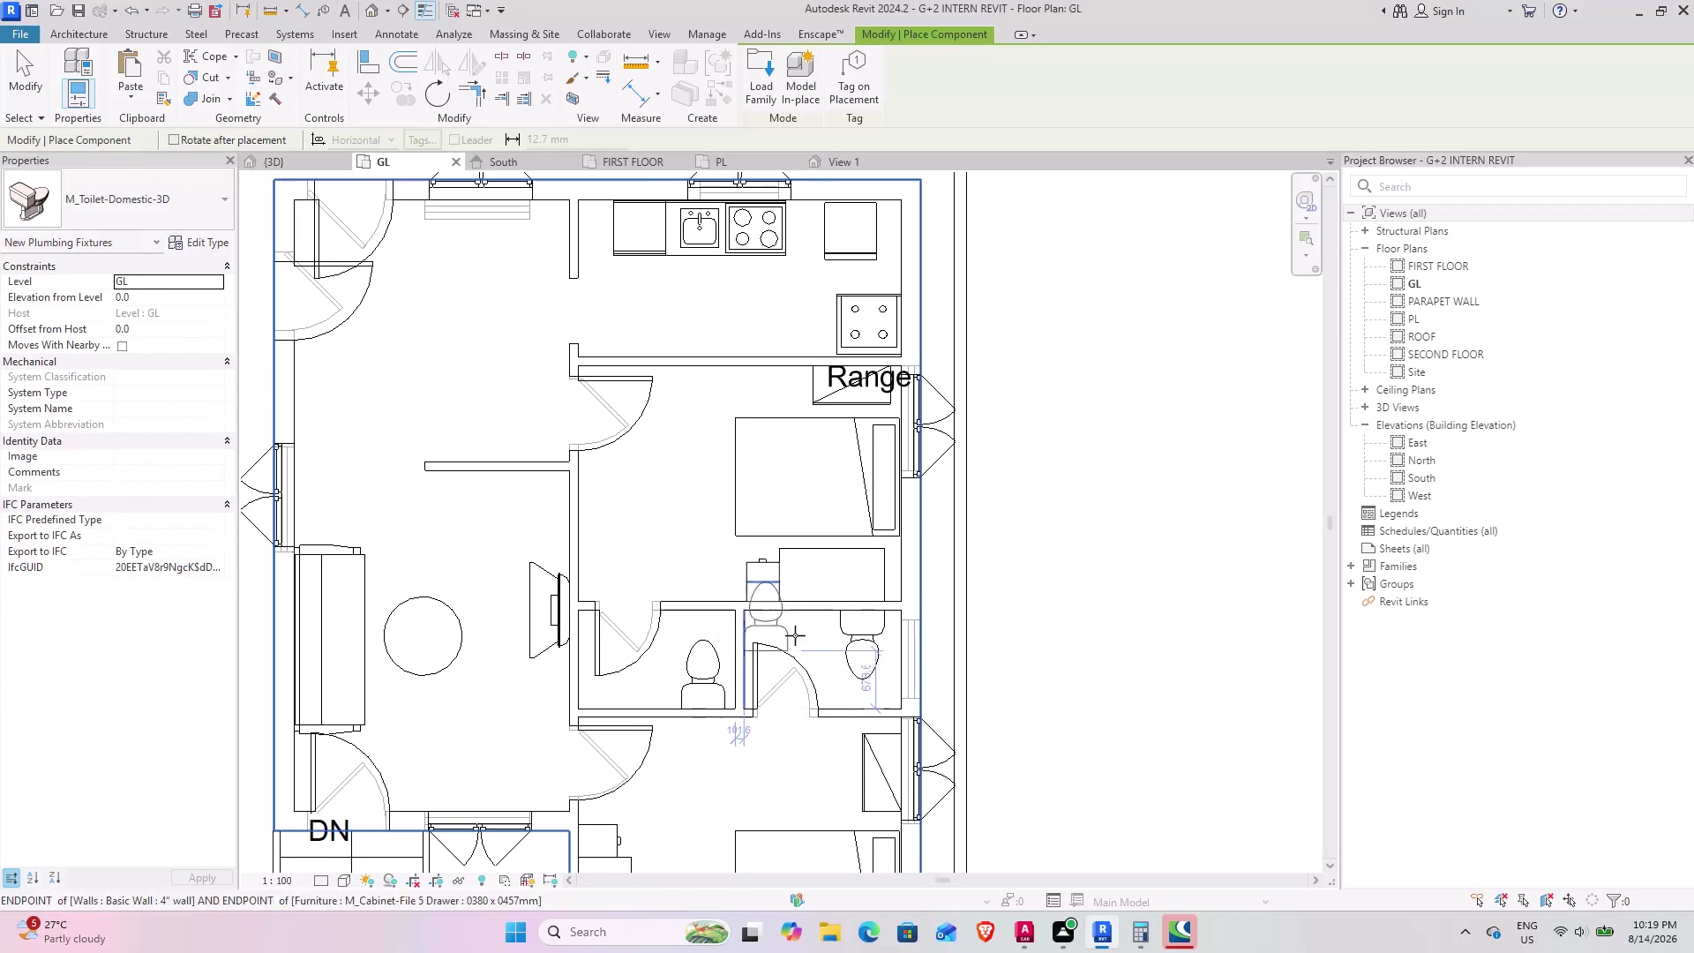
Cancel toilet placement and switch to the {3D} view of the house.
key(Escape)
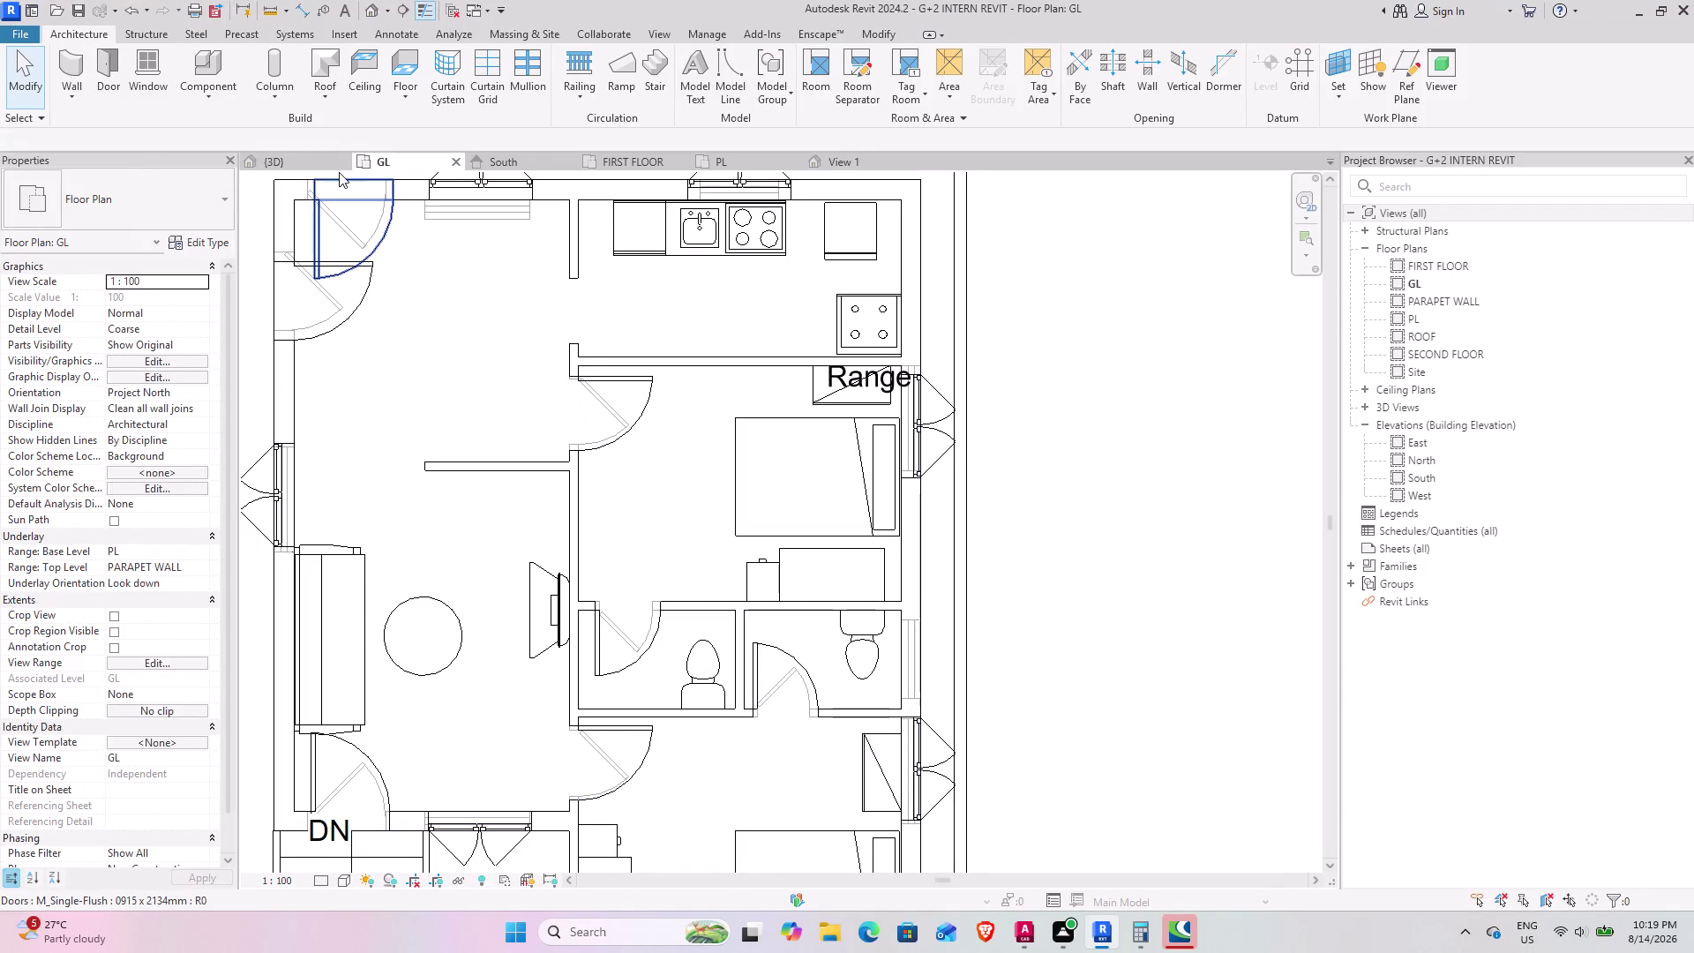
click(288, 159)
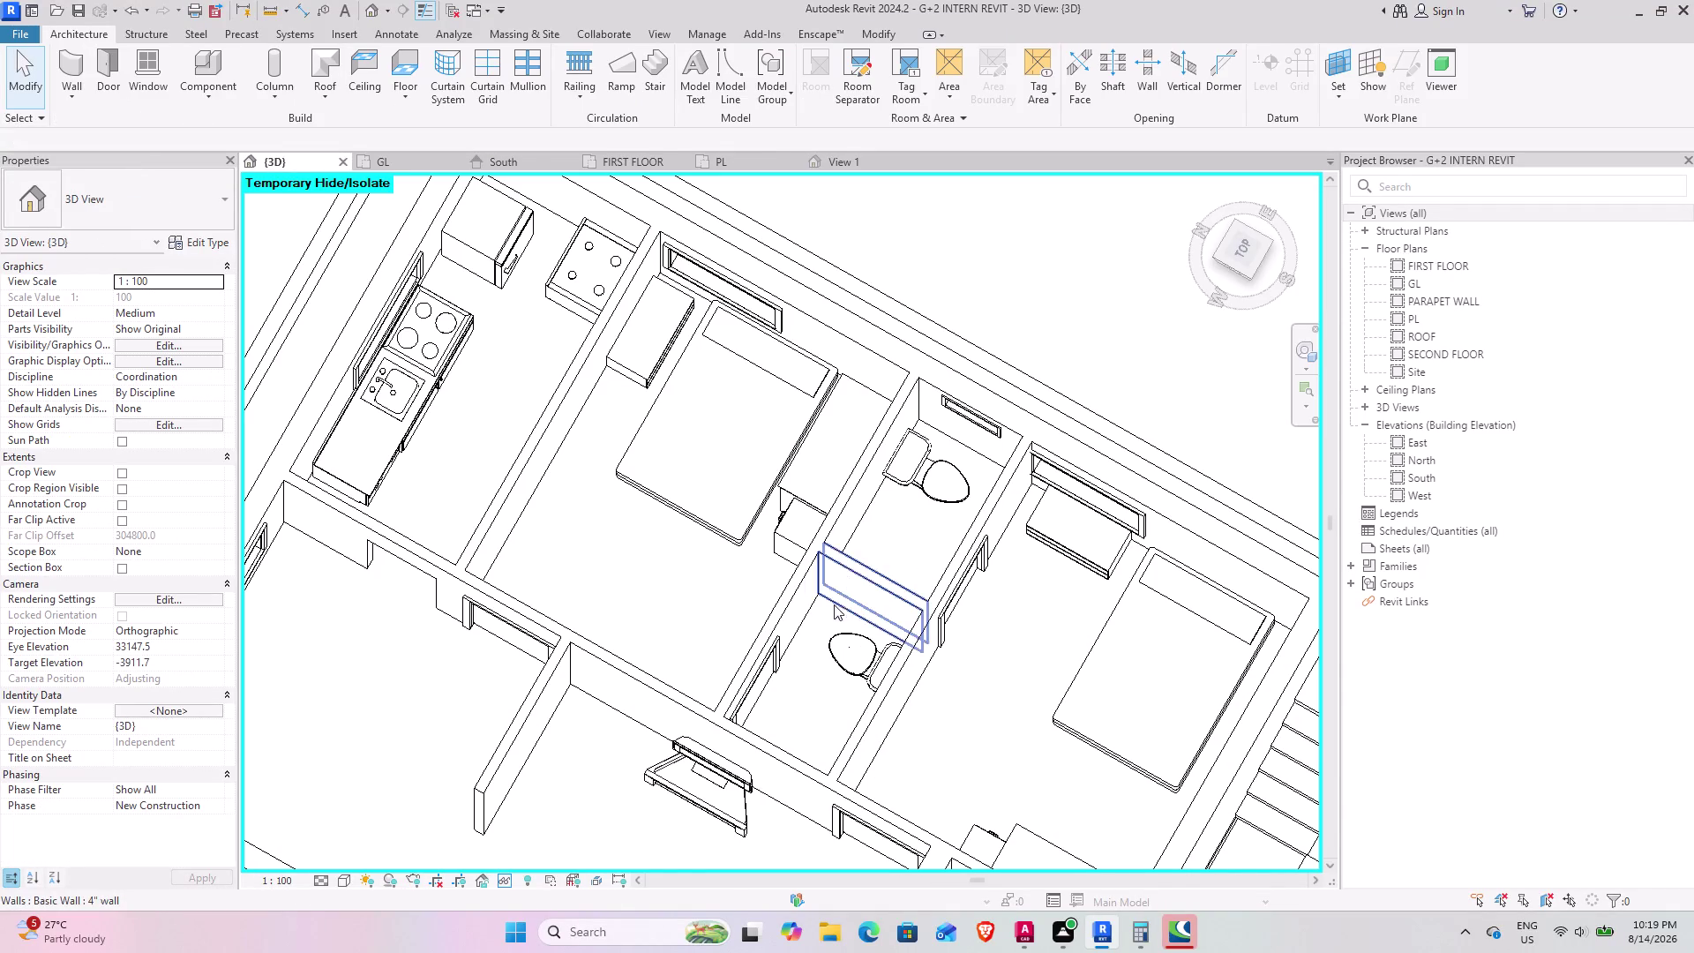
middle_drag(826, 611, 879, 524)
scroll(up, 3)
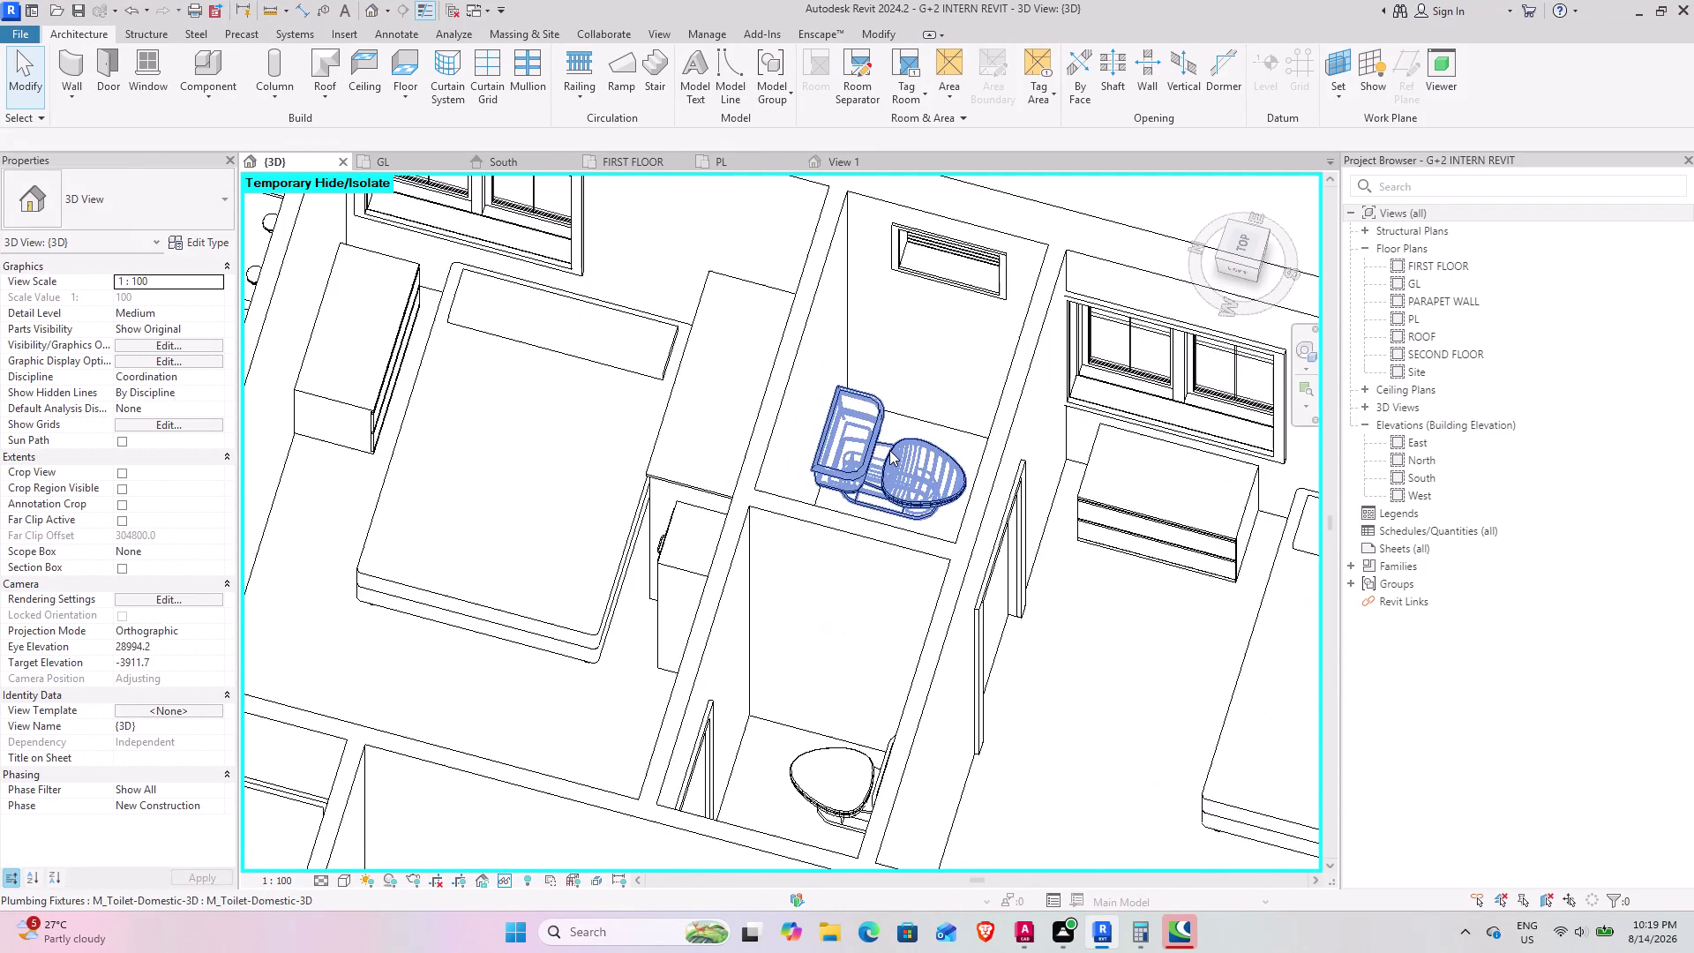
Orbit over the bedroom and kitchen, settling above the two toilet rooms.
middle_drag(849, 499, 878, 564)
middle_drag(881, 452, 732, 742)
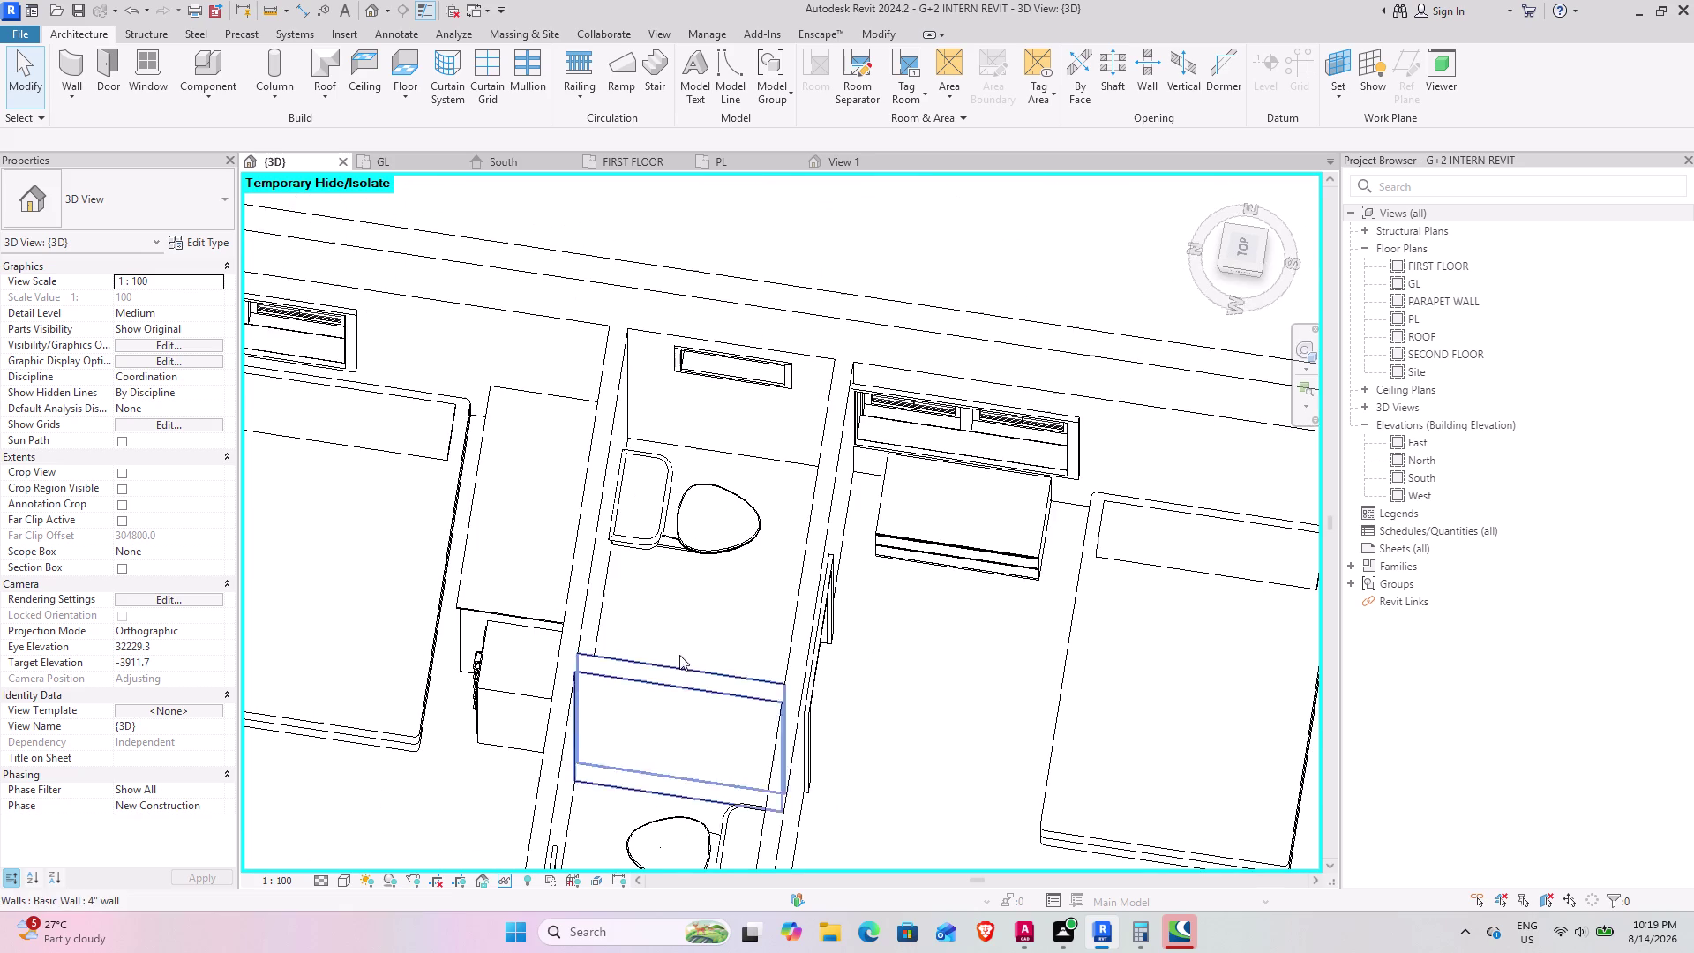
middle_drag(678, 604, 720, 628)
middle_drag(659, 620, 850, 638)
middle_drag(819, 629, 937, 606)
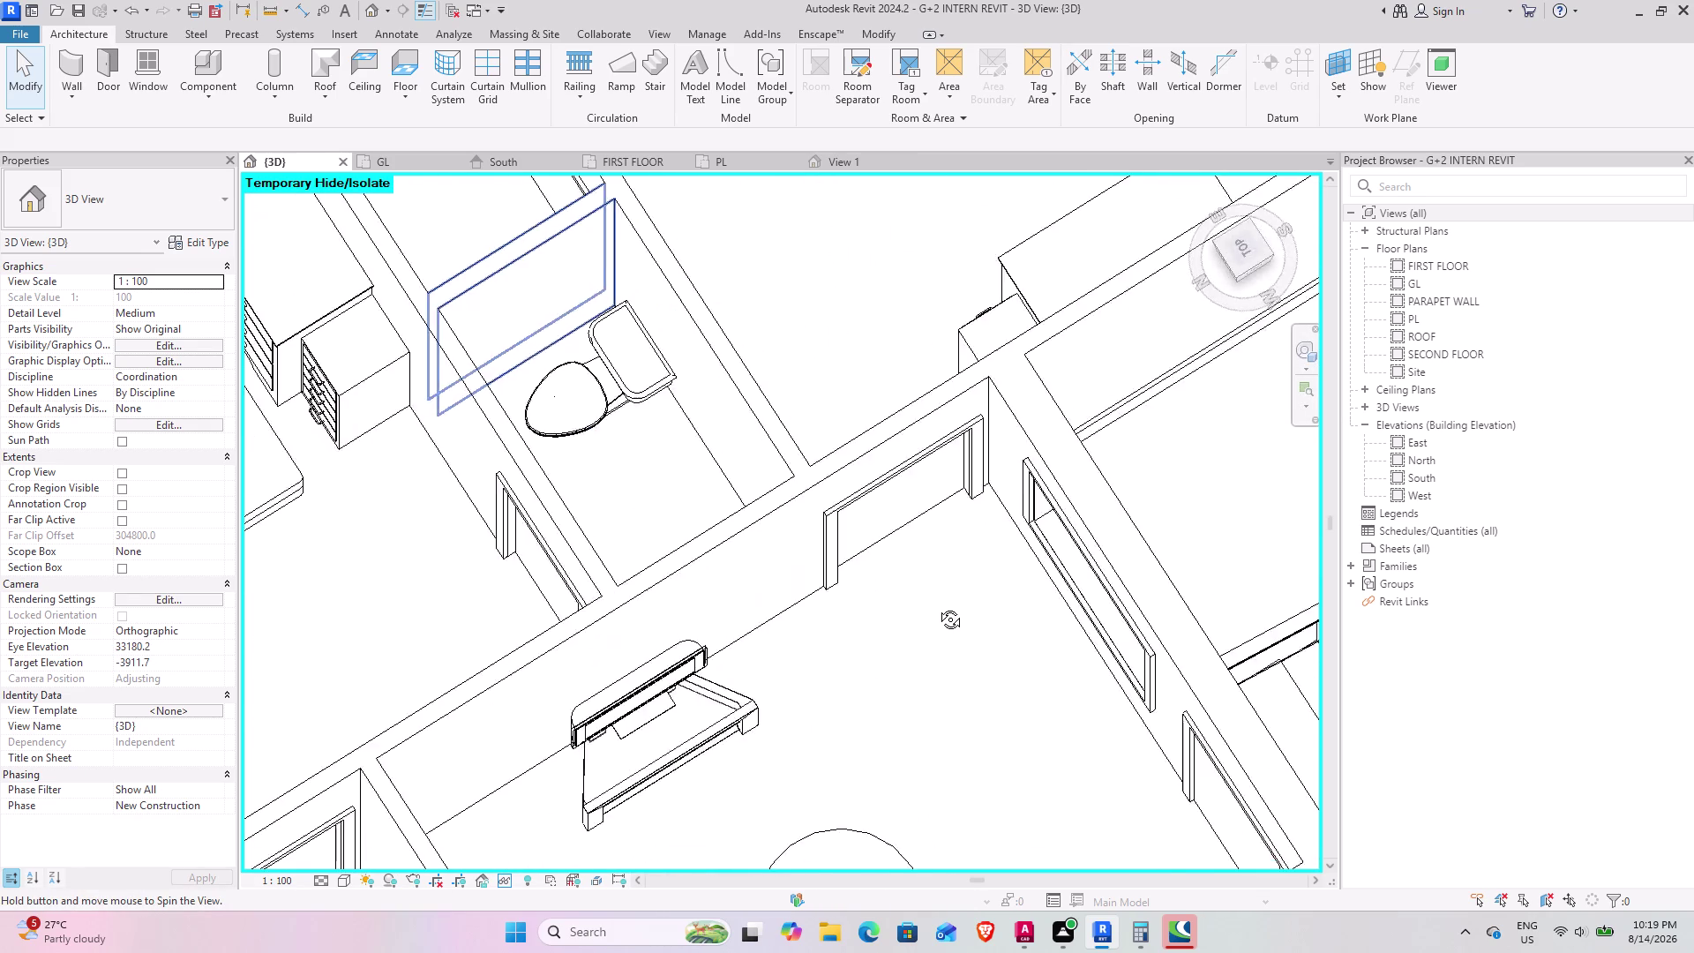
middle_drag(937, 606, 652, 662)
middle_drag(626, 674, 788, 417)
middle_drag(721, 569, 692, 535)
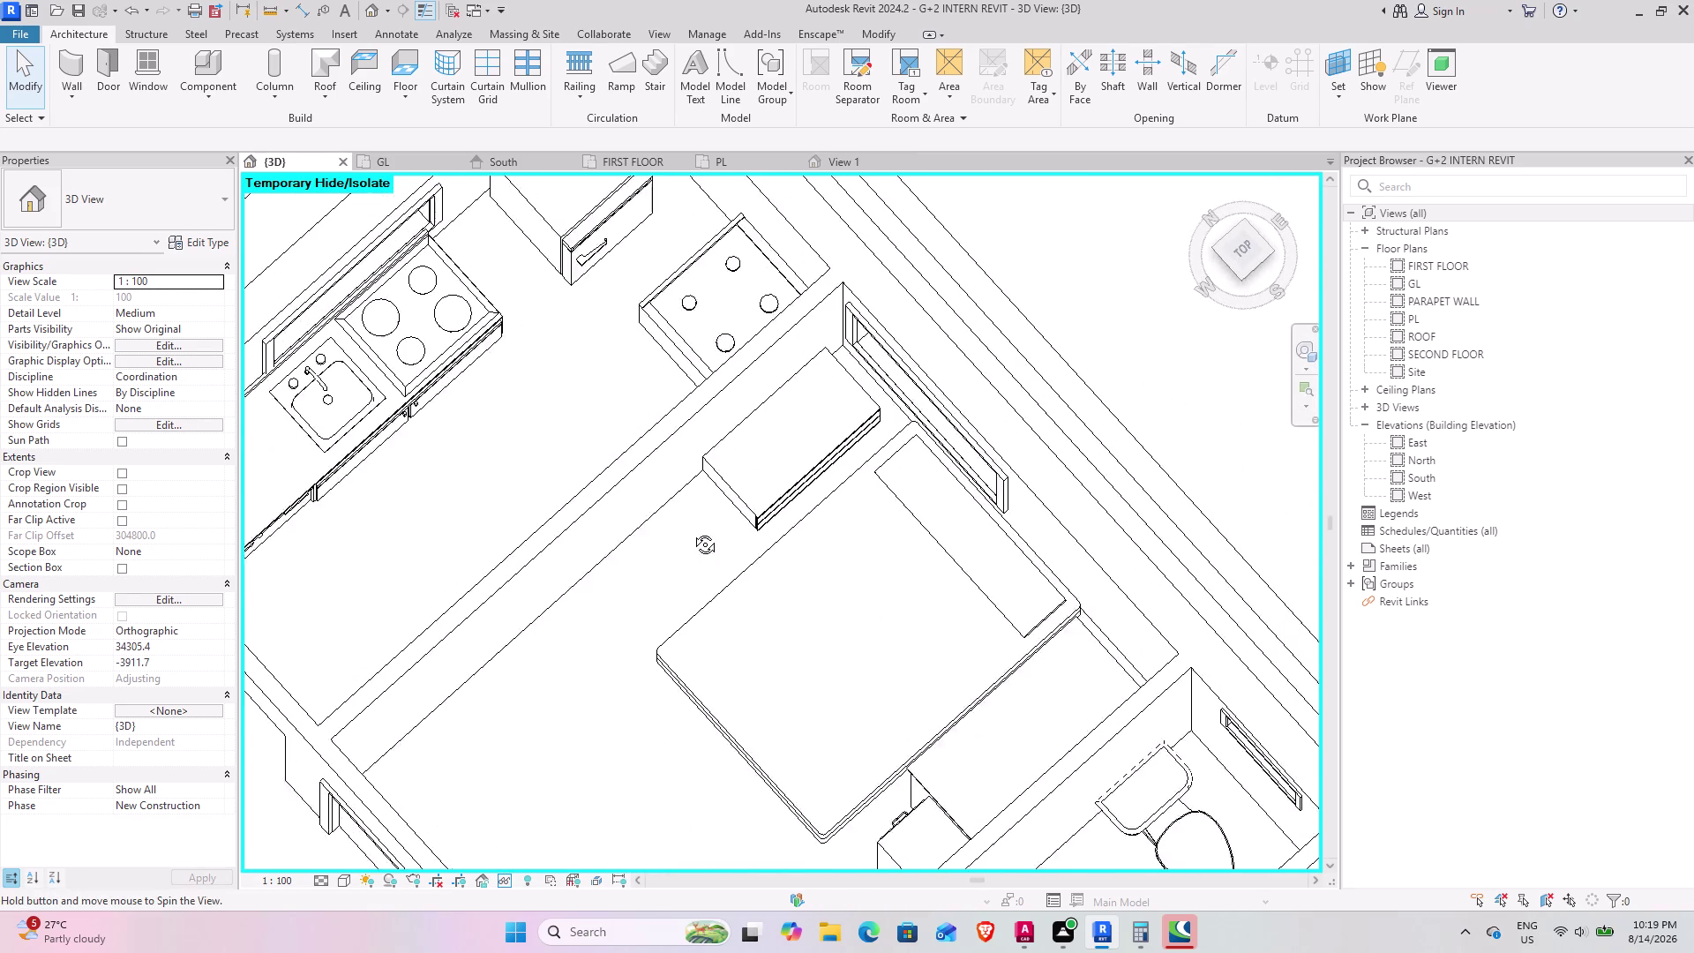
middle_drag(692, 535, 692, 528)
middle_drag(666, 677, 533, 379)
middle_drag(773, 562, 684, 604)
middle_drag(602, 638, 757, 344)
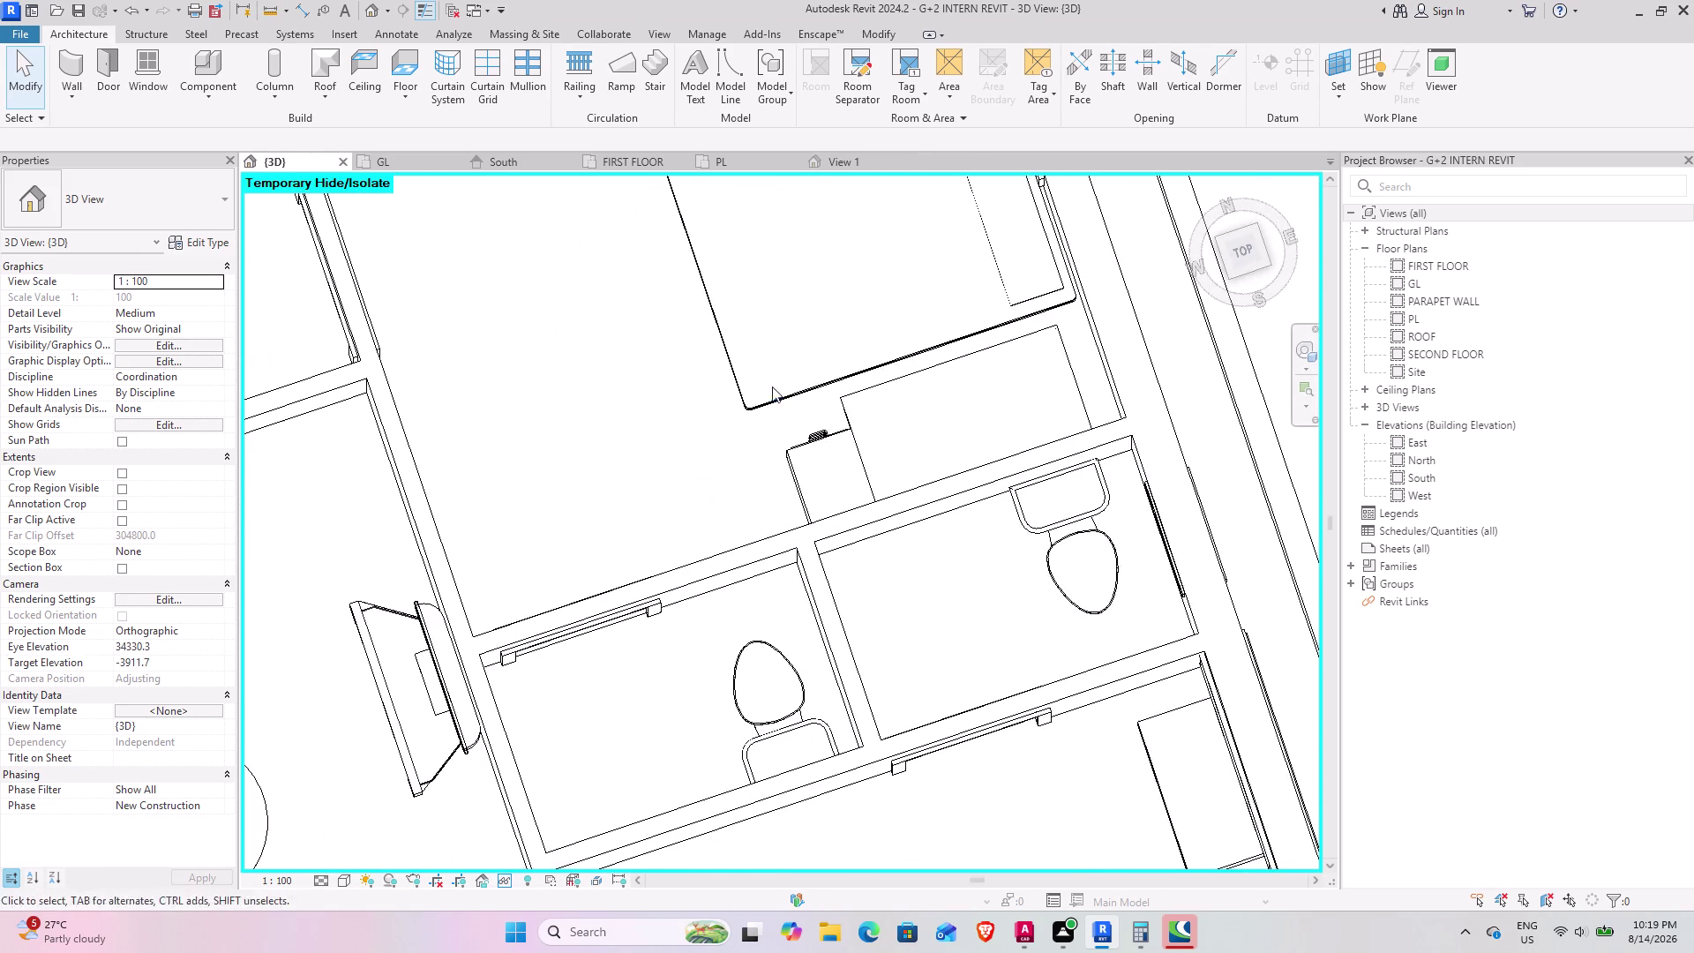
middle_drag(864, 588, 815, 570)
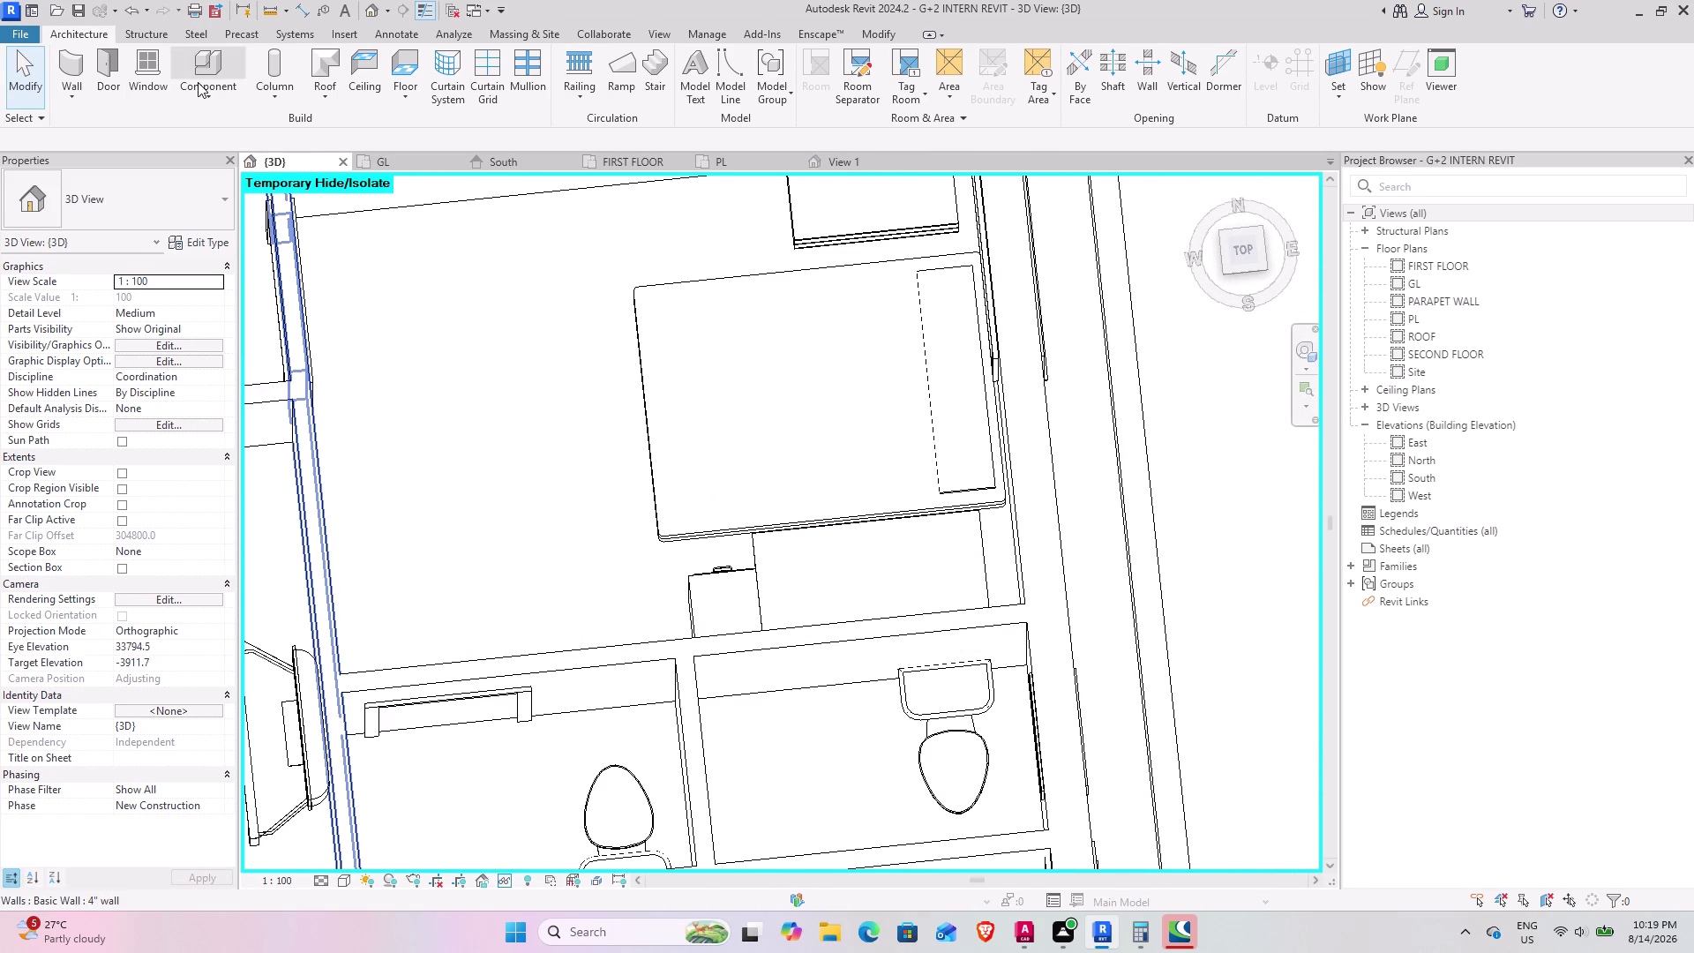
Start Load Family from the Component tool and browse to the Fixtures folder.
click(203, 71)
click(758, 84)
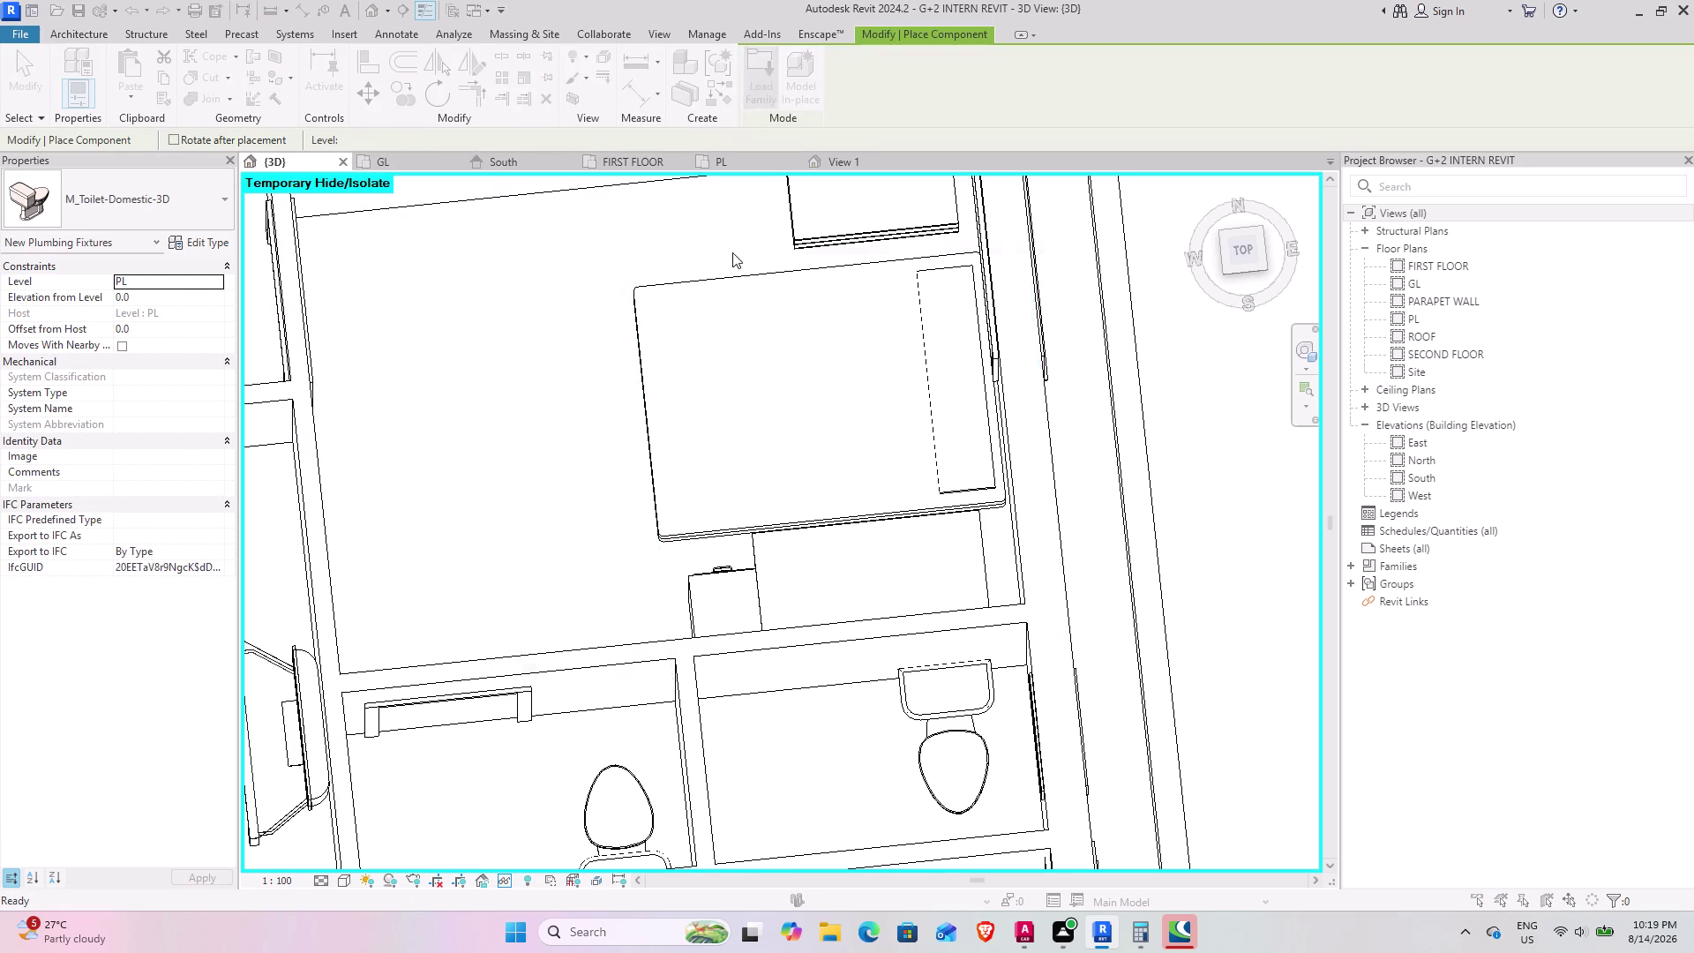
scroll(up, 3)
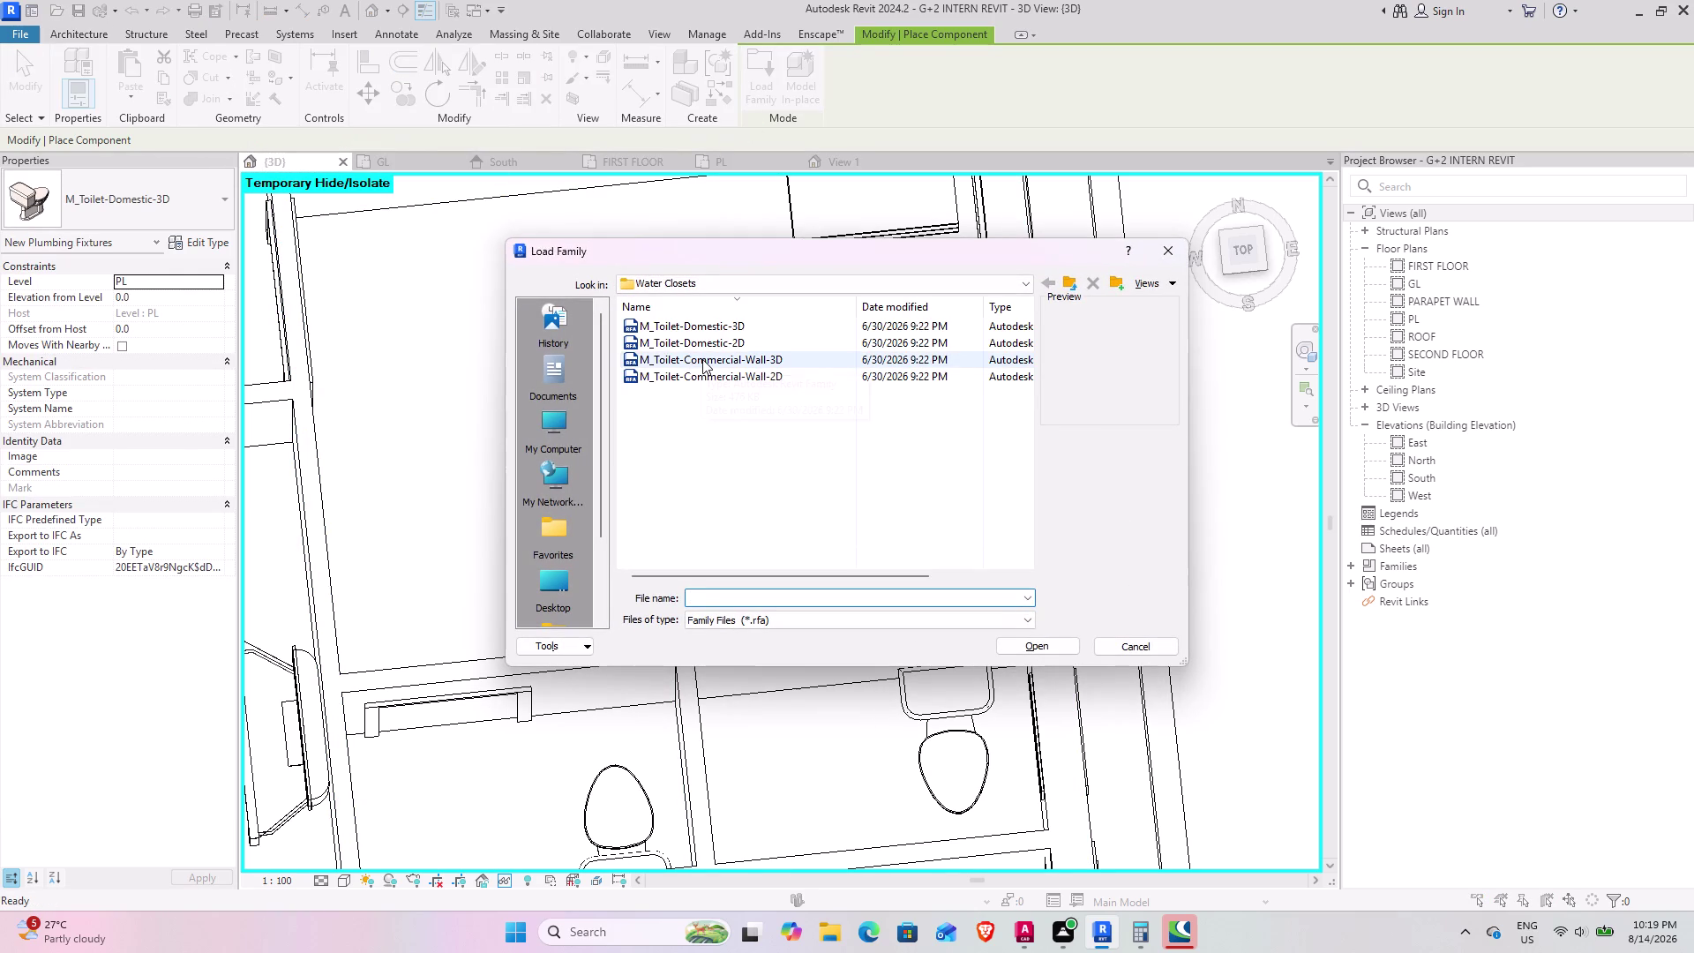
scroll(up, 3)
scroll(up, 3)
scroll(up, 3)
scroll(up, 3)
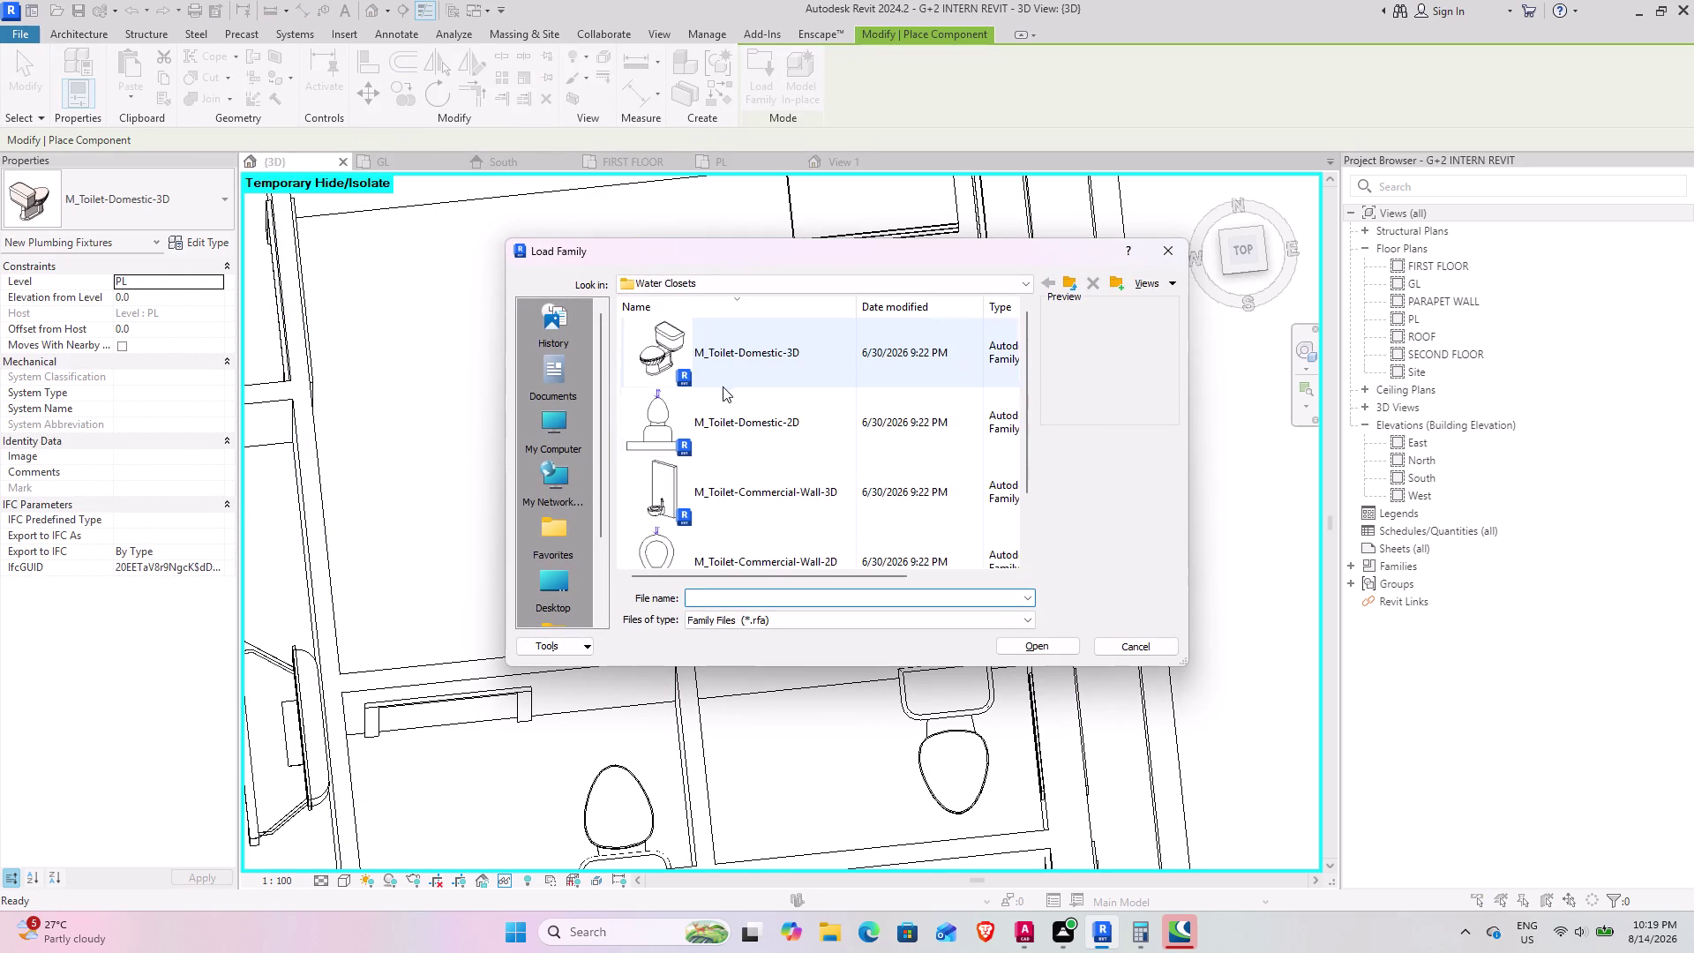
scroll(down, 3)
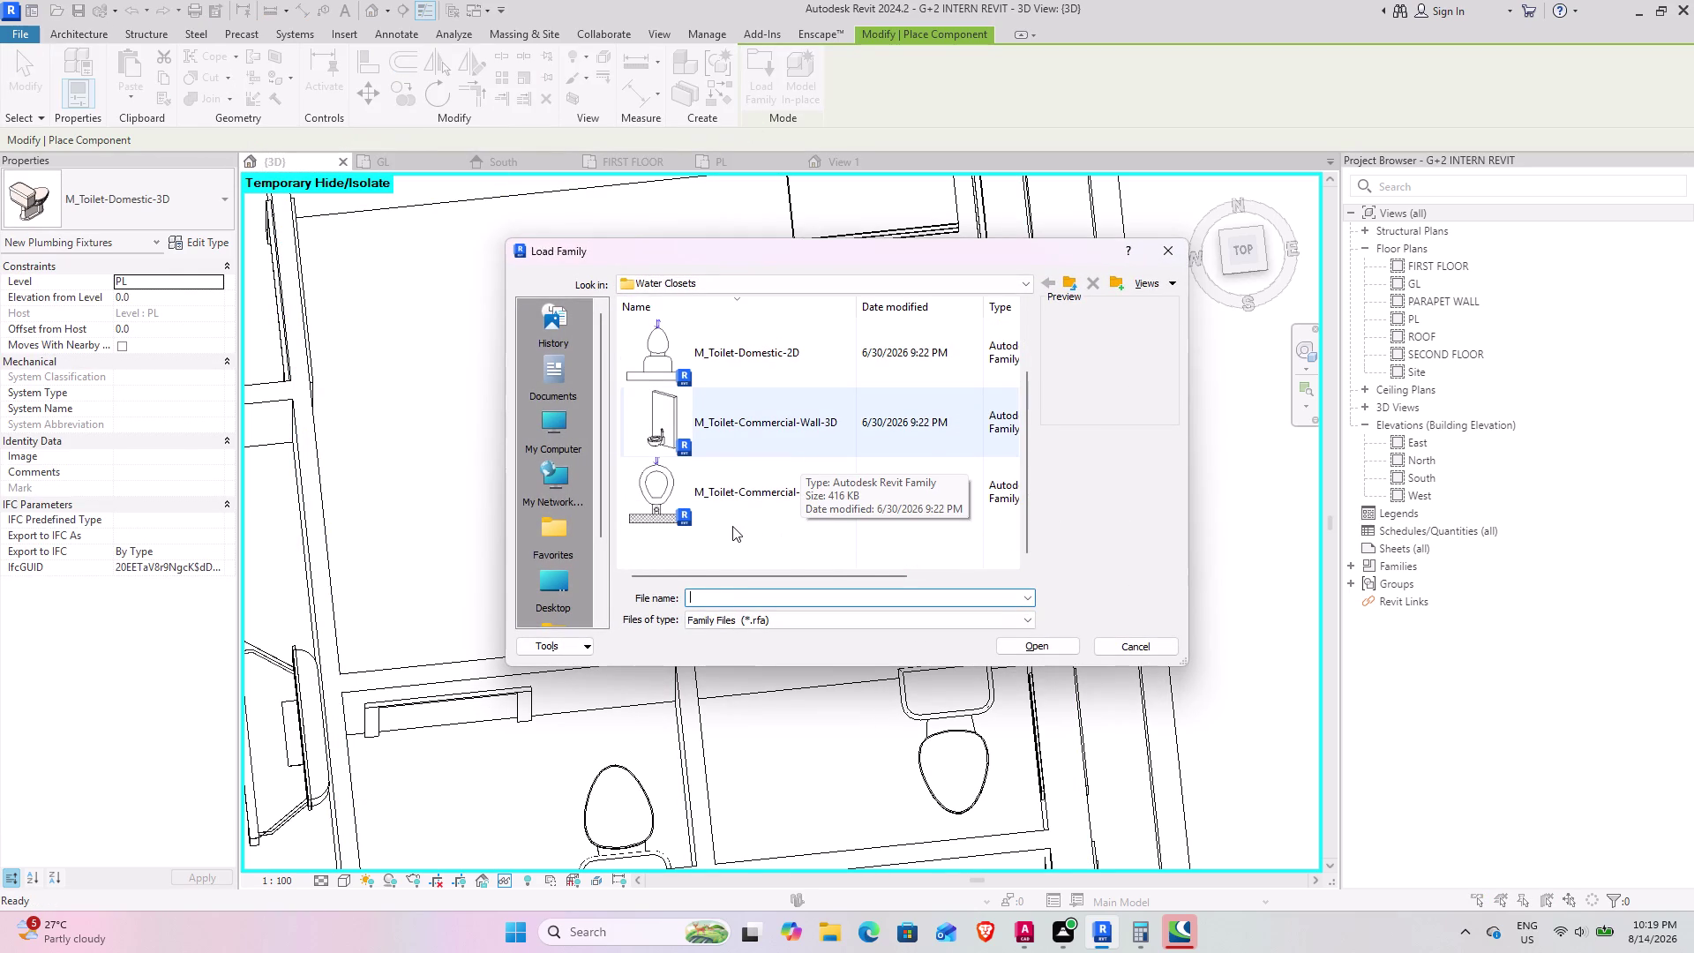
scroll(up, 3)
scroll(up, 3)
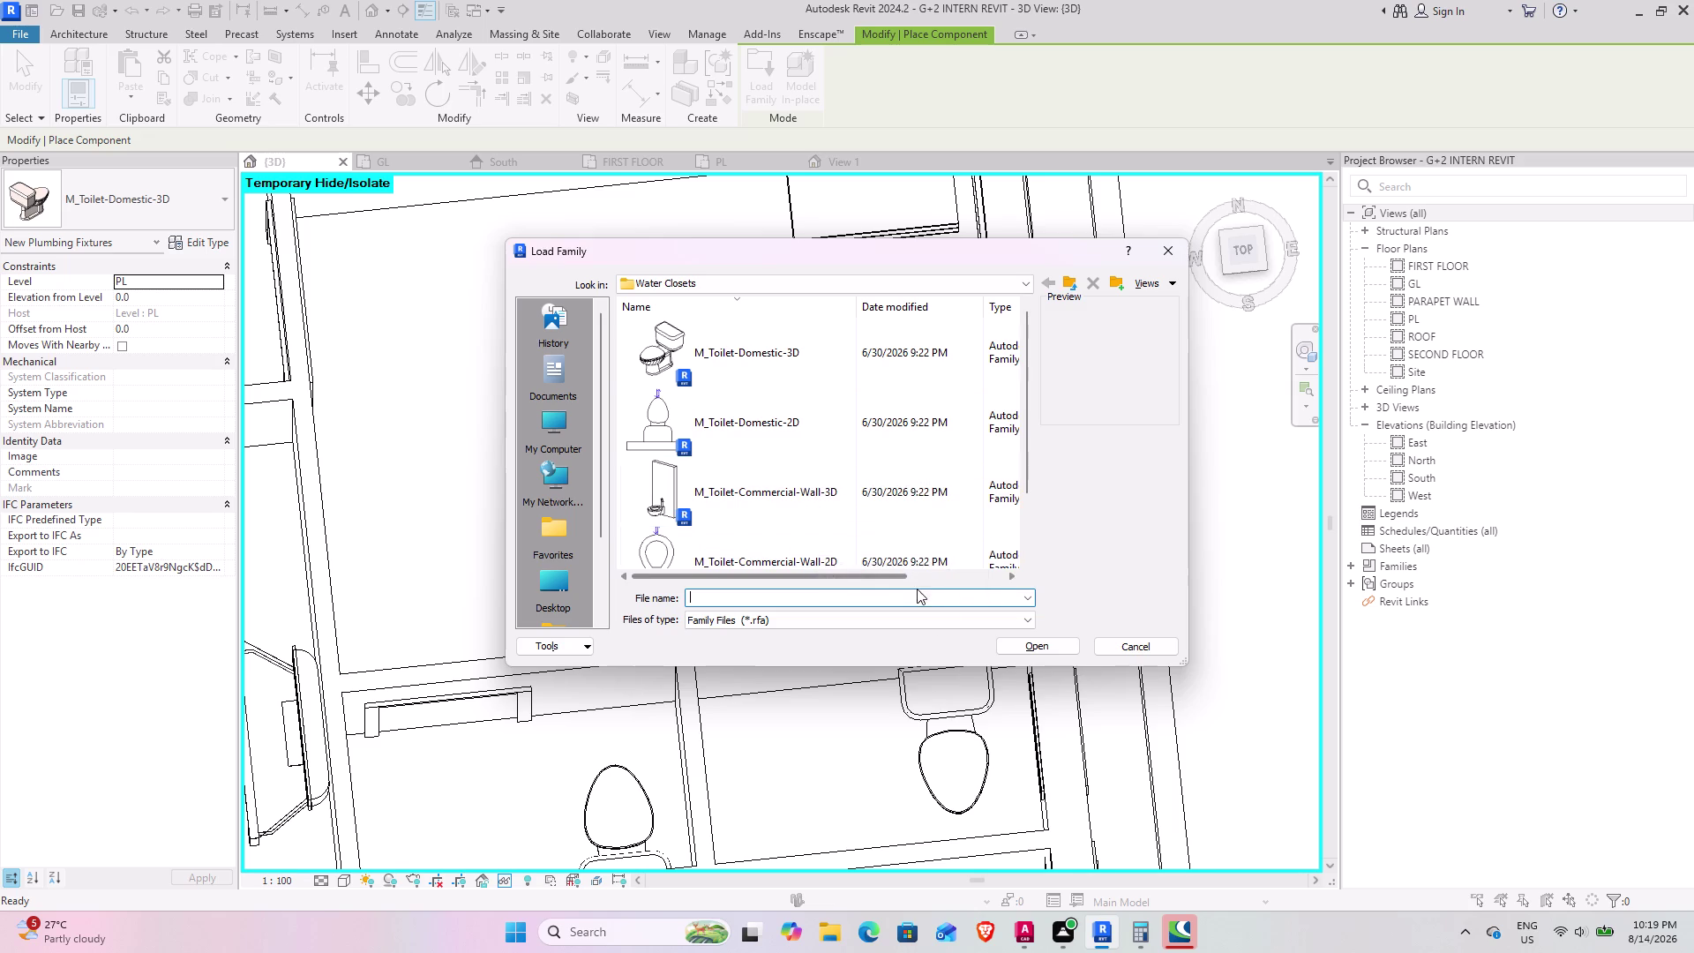
click(1074, 278)
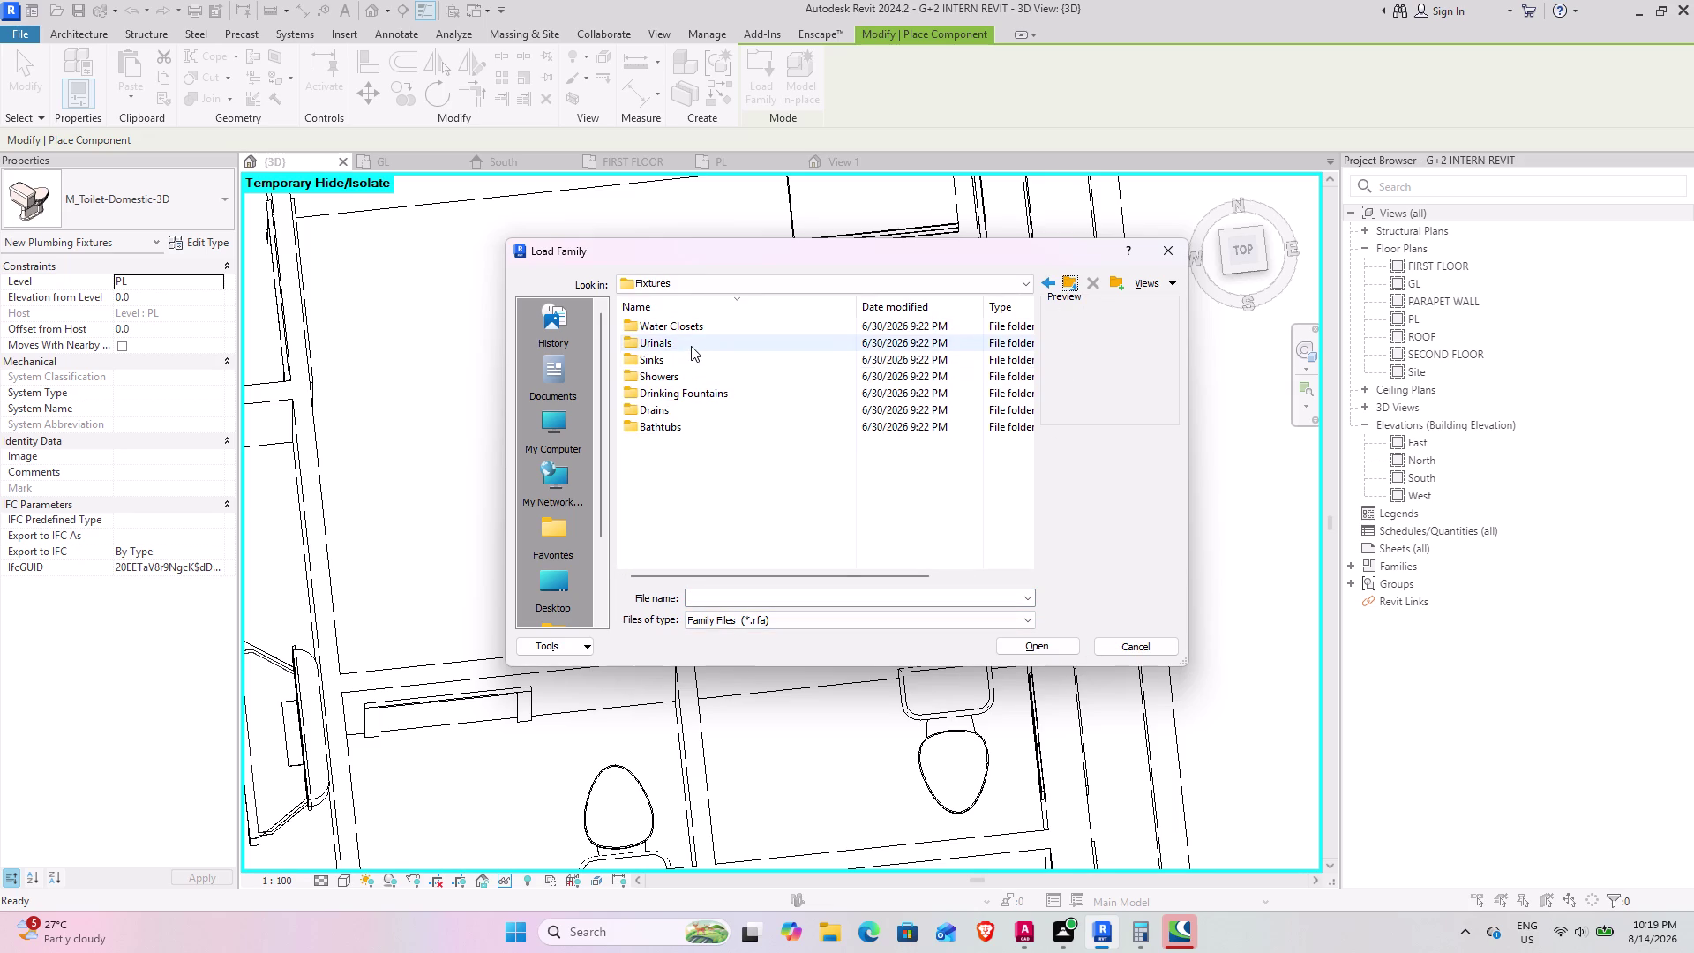
Look through the Urinals and Sinks fixture folders, then return to Fixtures.
double_click(691, 342)
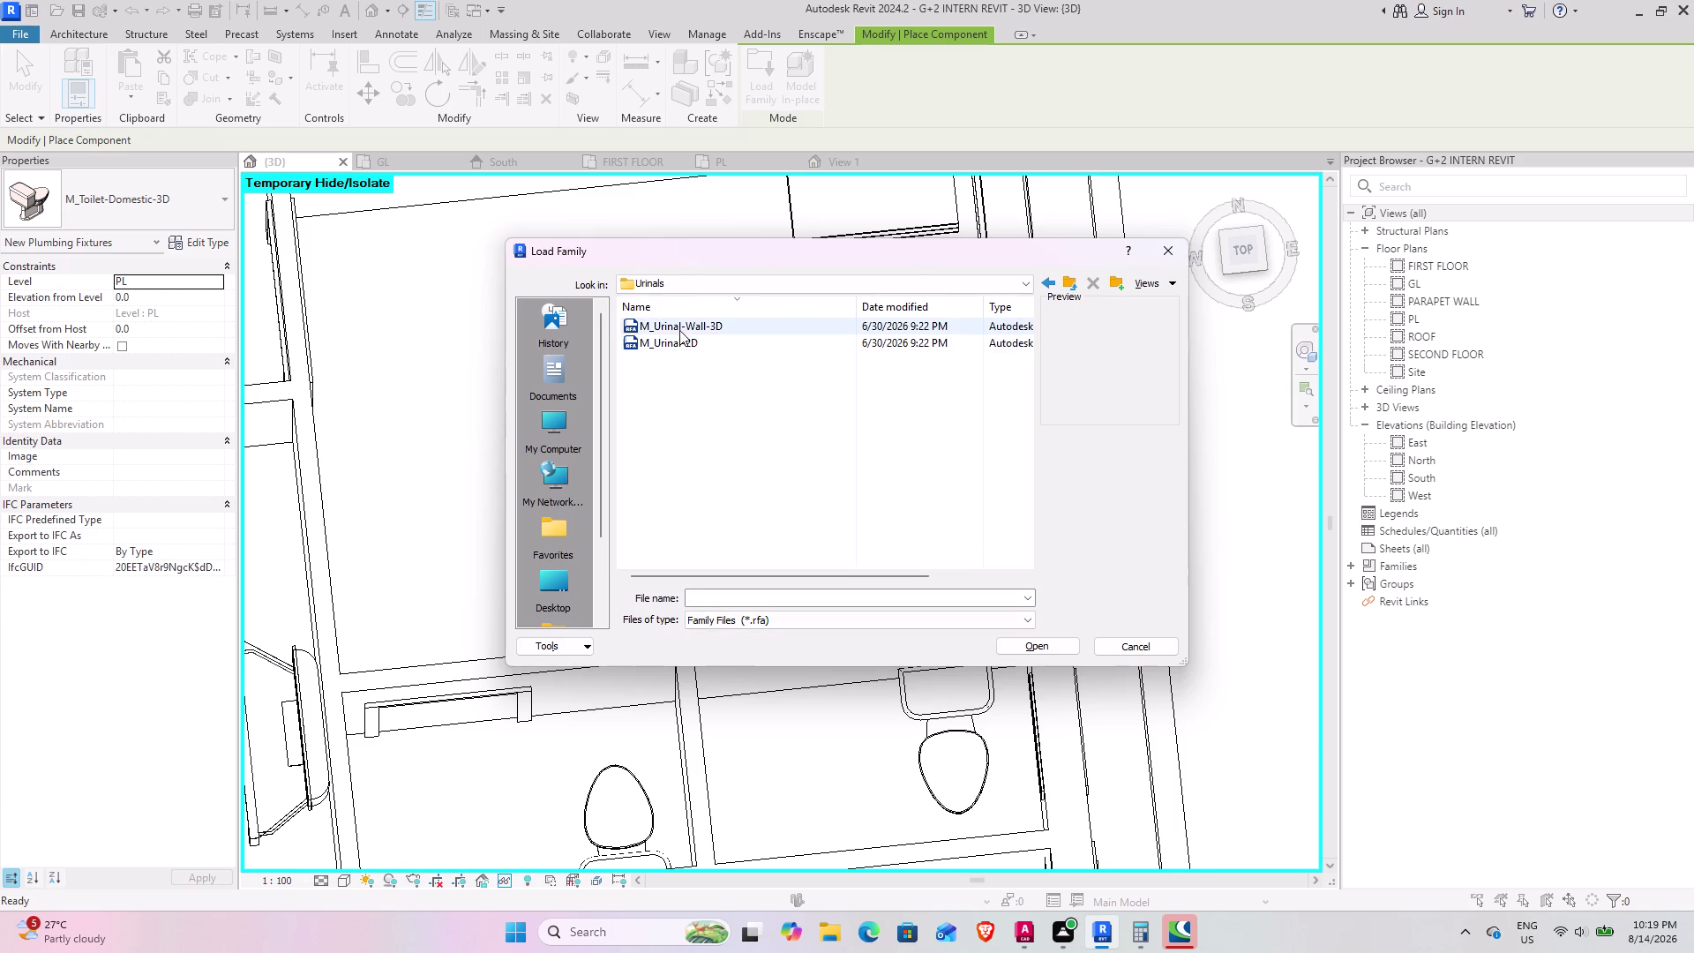
scroll(up, 3)
scroll(up, 3)
scroll(up, 3)
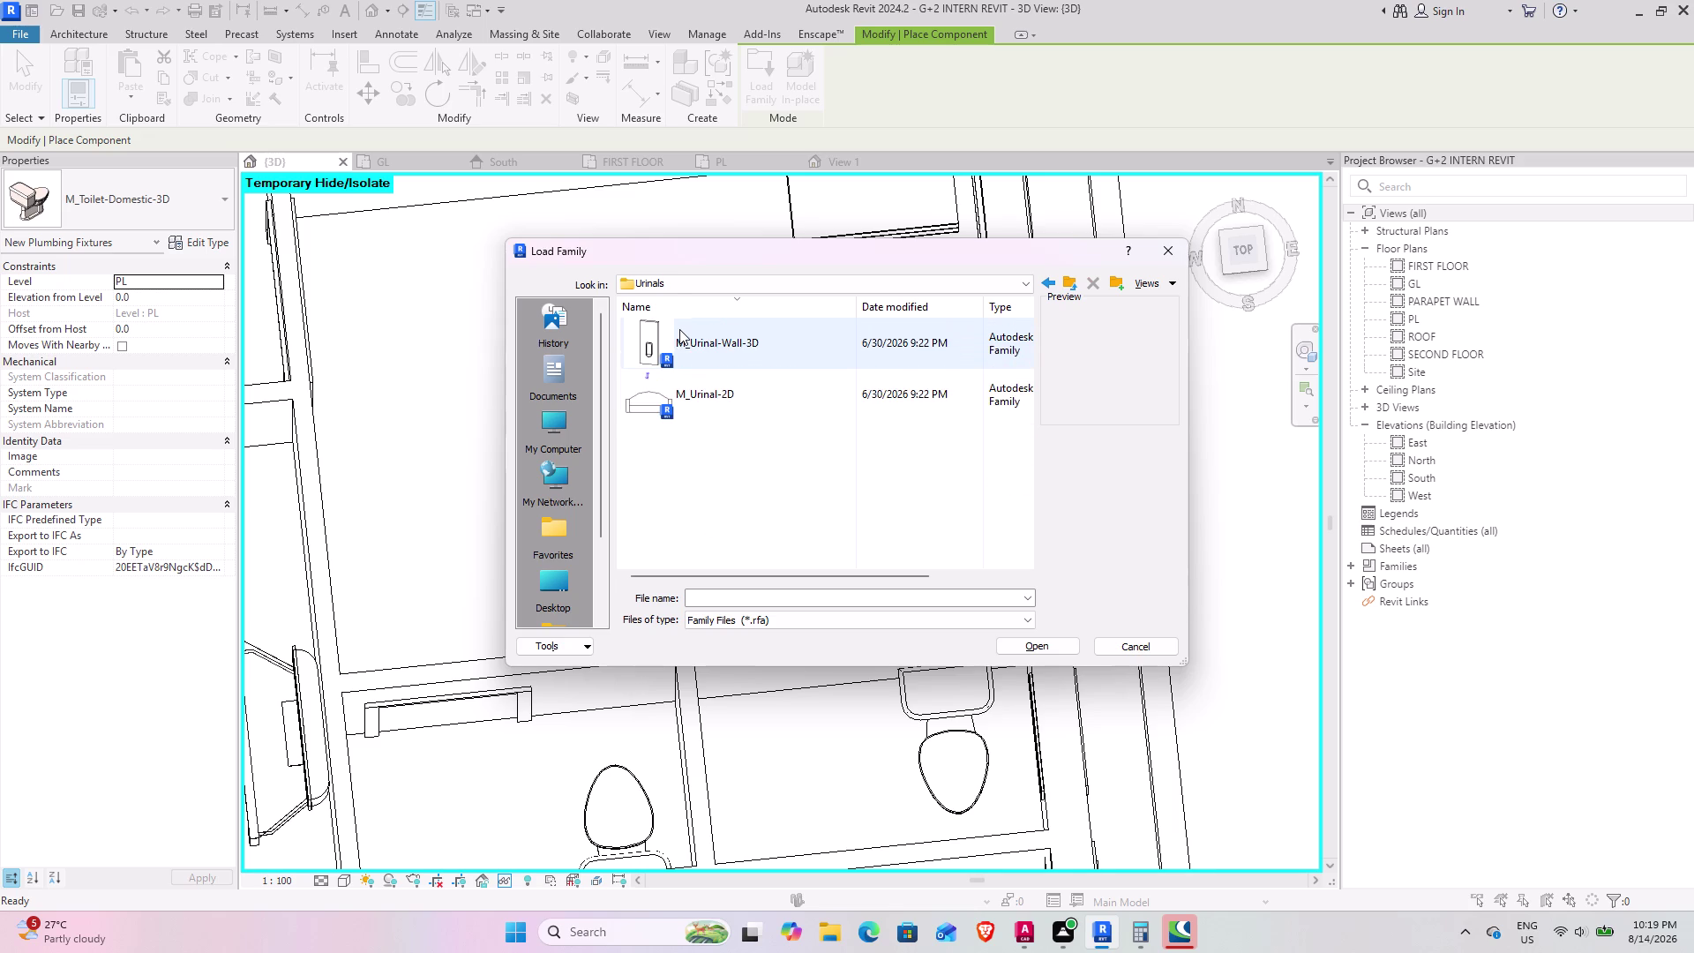
scroll(up, 3)
scroll(down, 3)
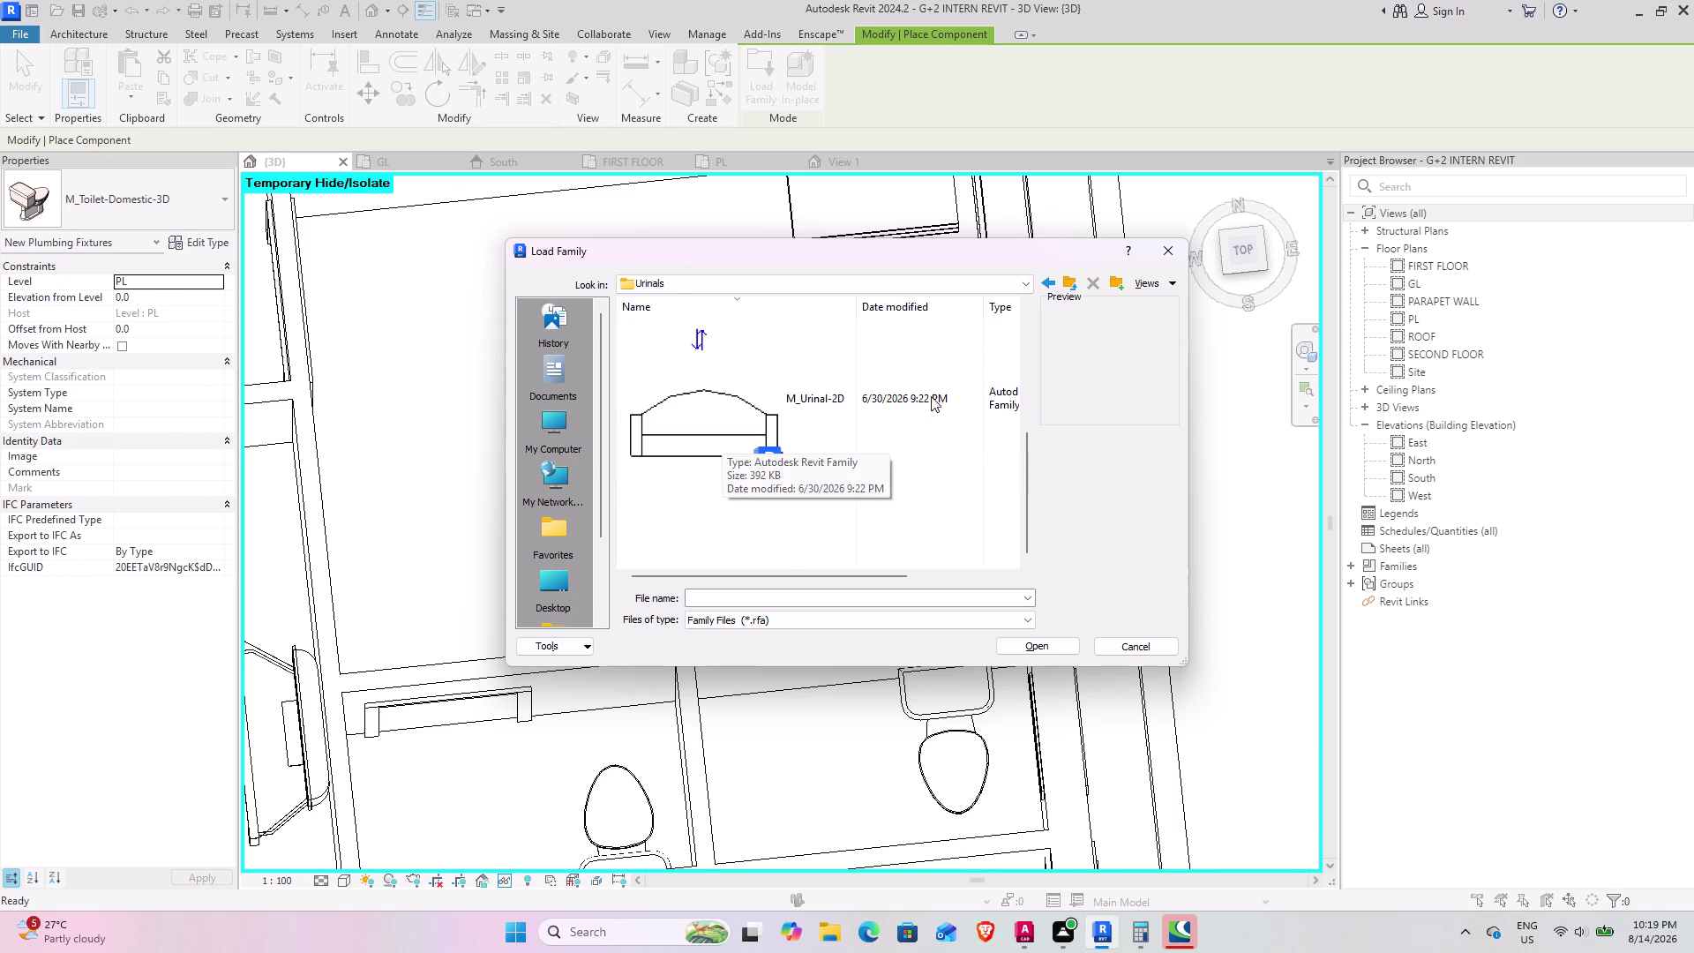
click(1077, 281)
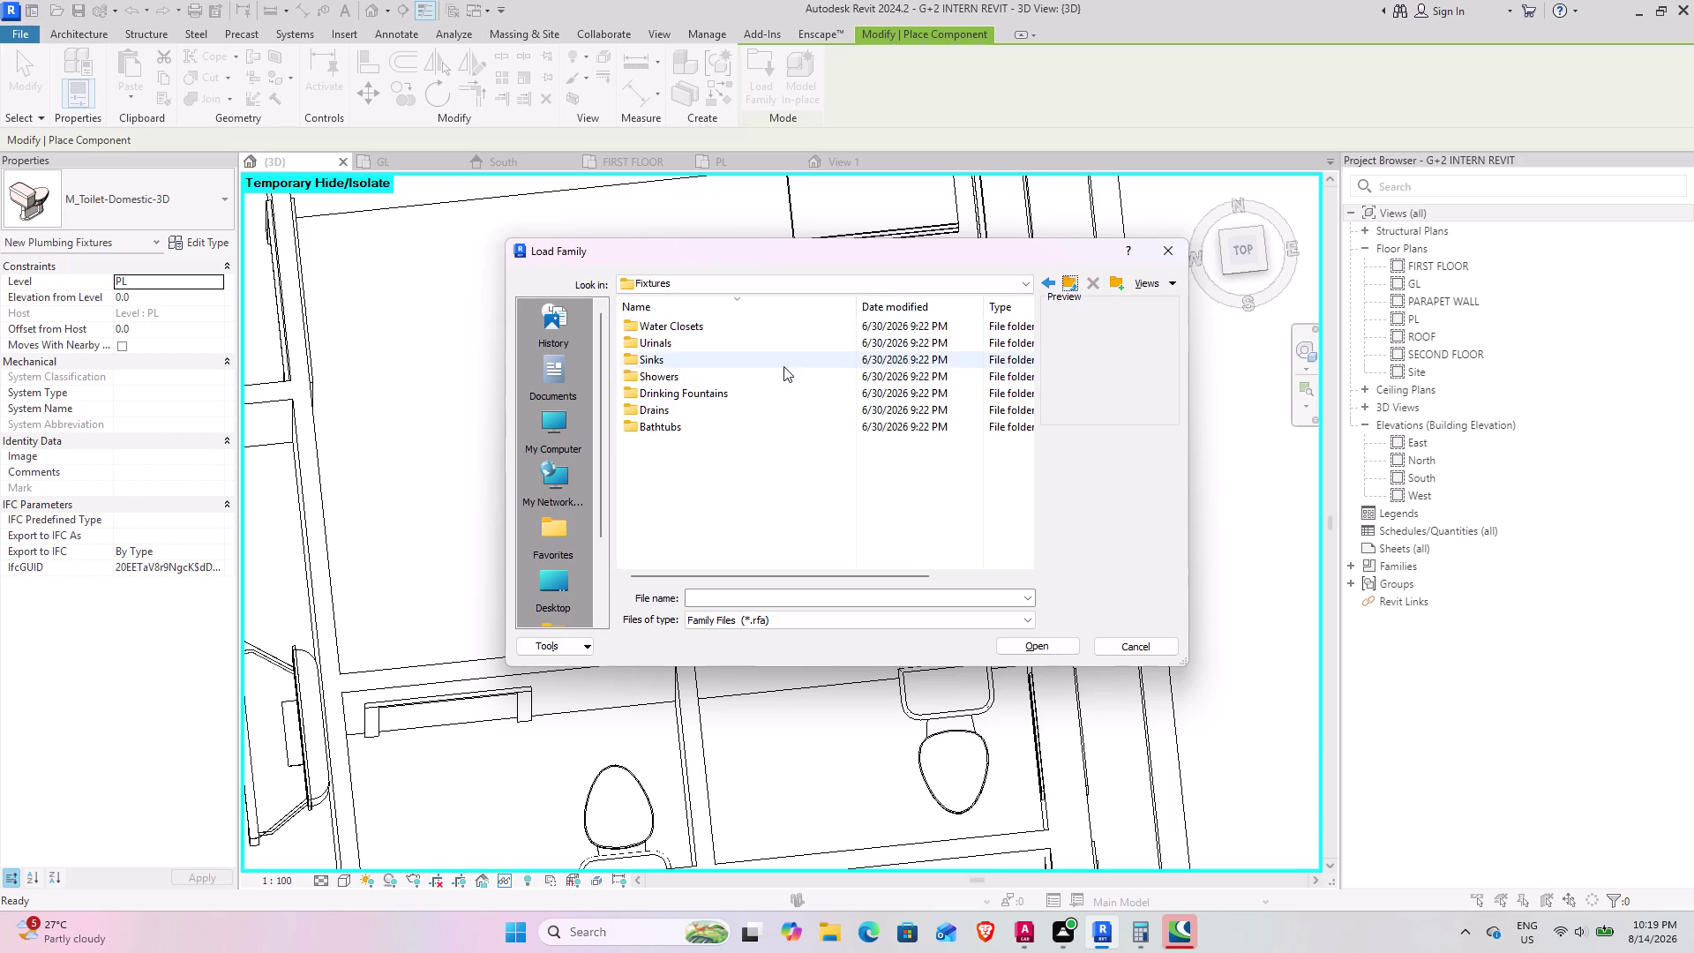
double_click(725, 361)
scroll(up, 3)
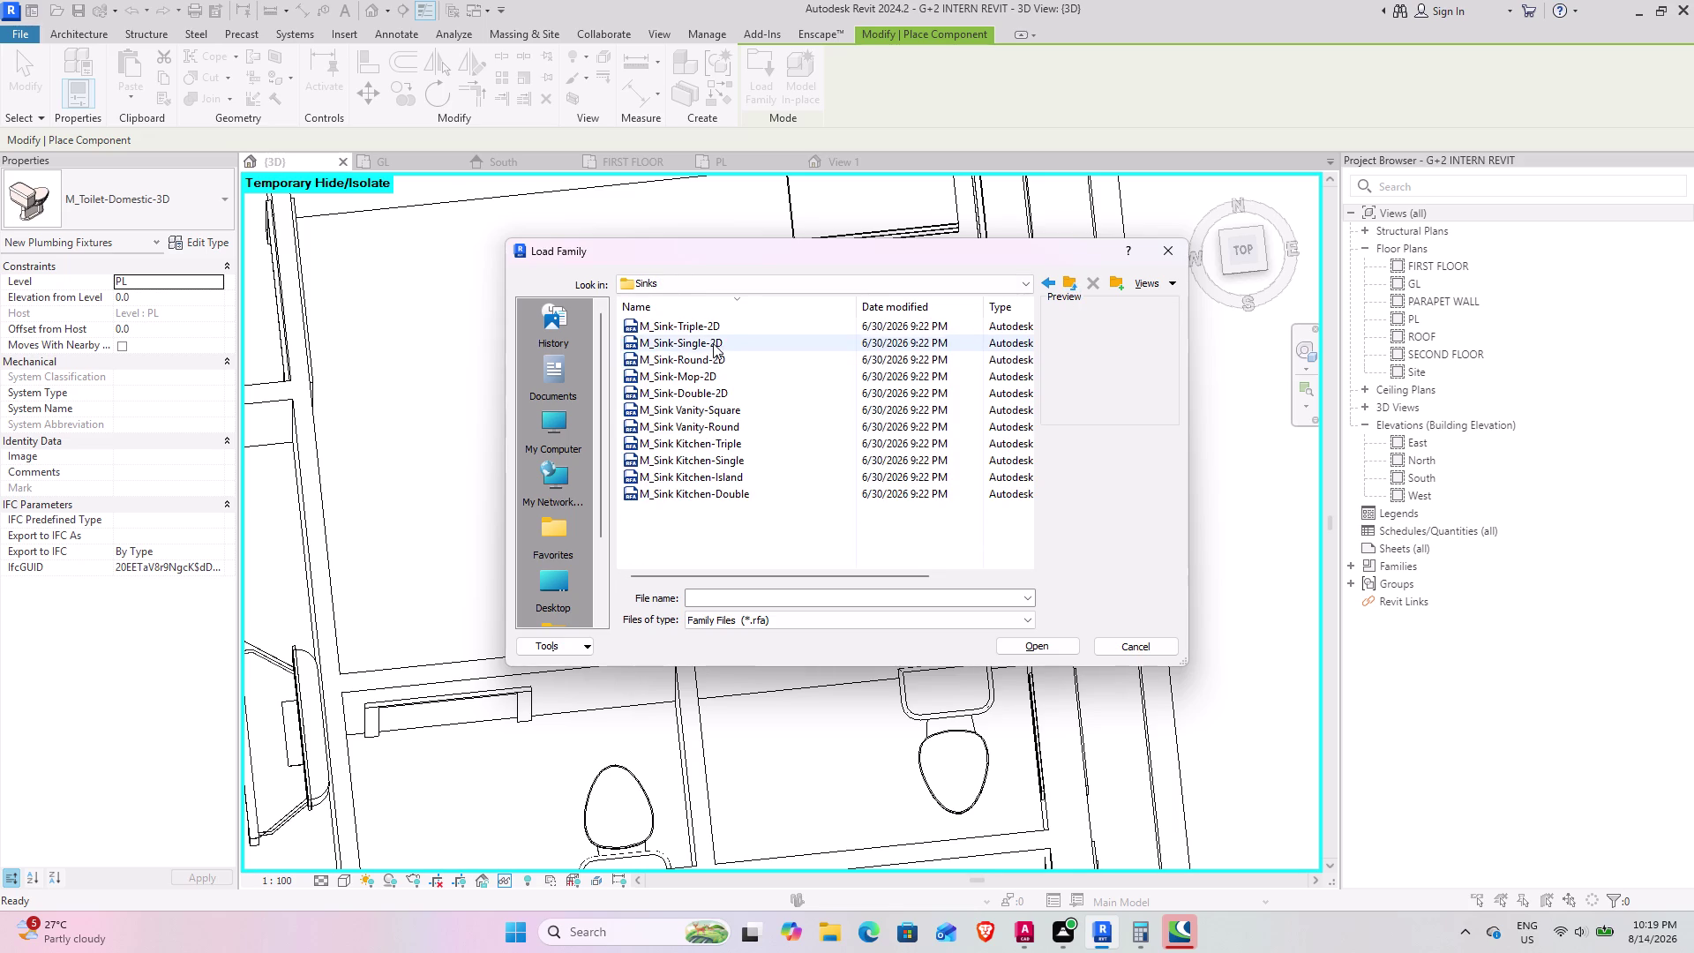
scroll(up, 3)
scroll(up, 3)
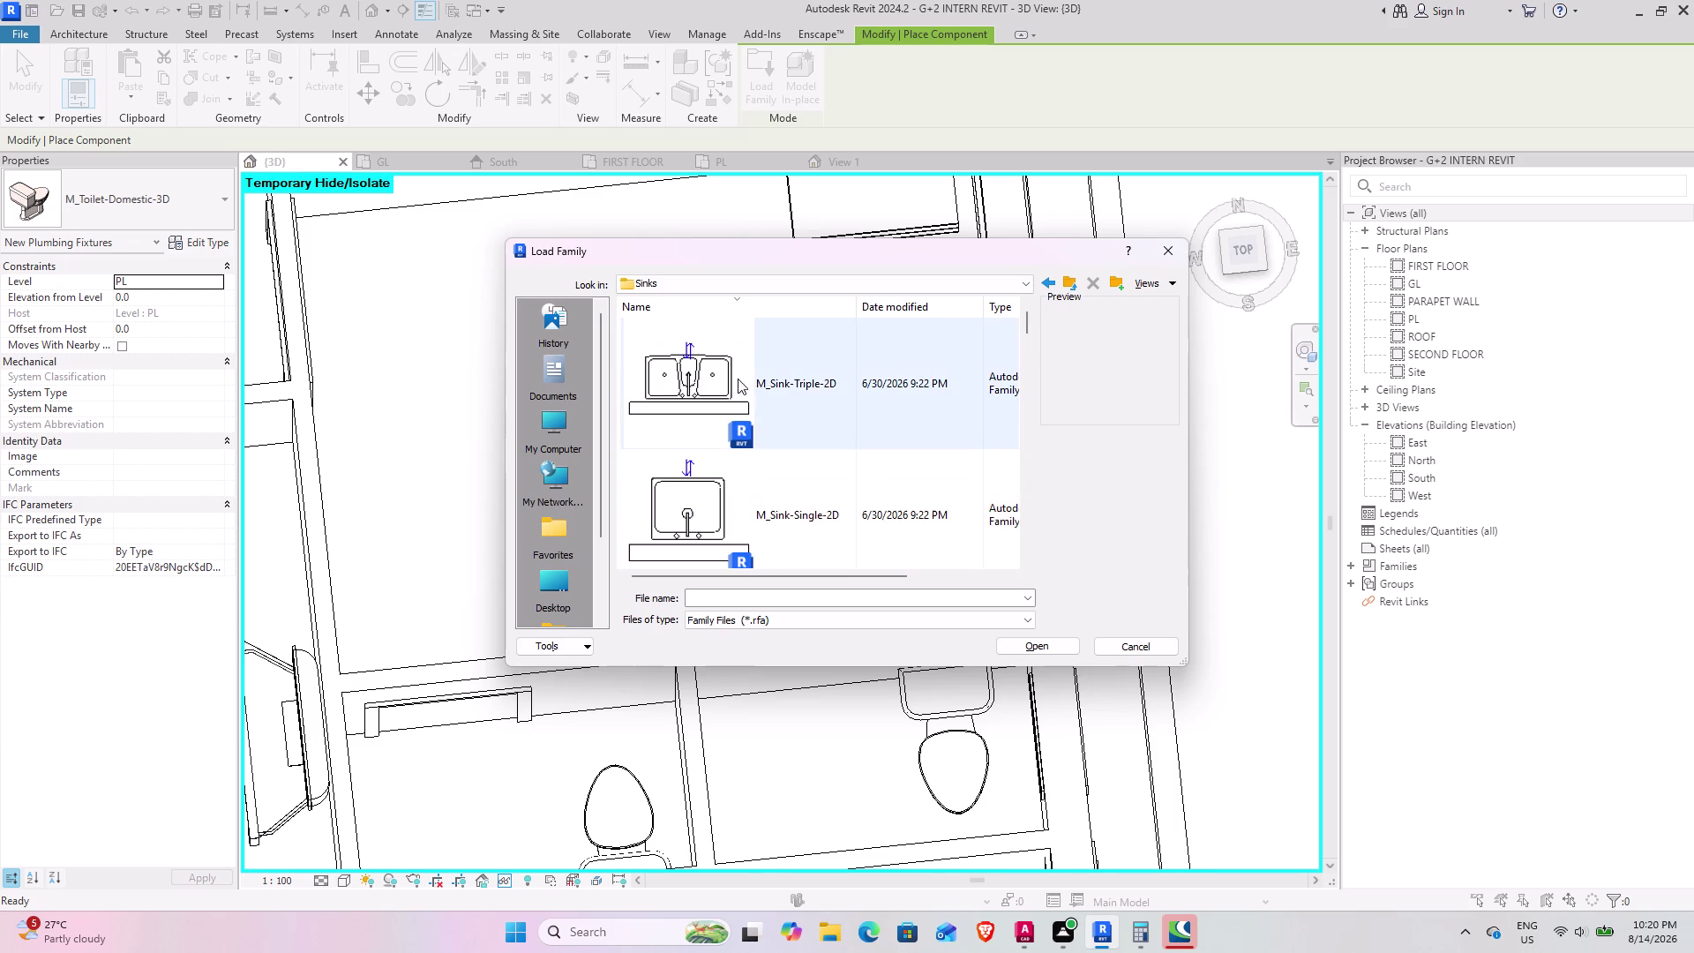
scroll(down, 3)
scroll(down, 3)
scroll(down, 3)
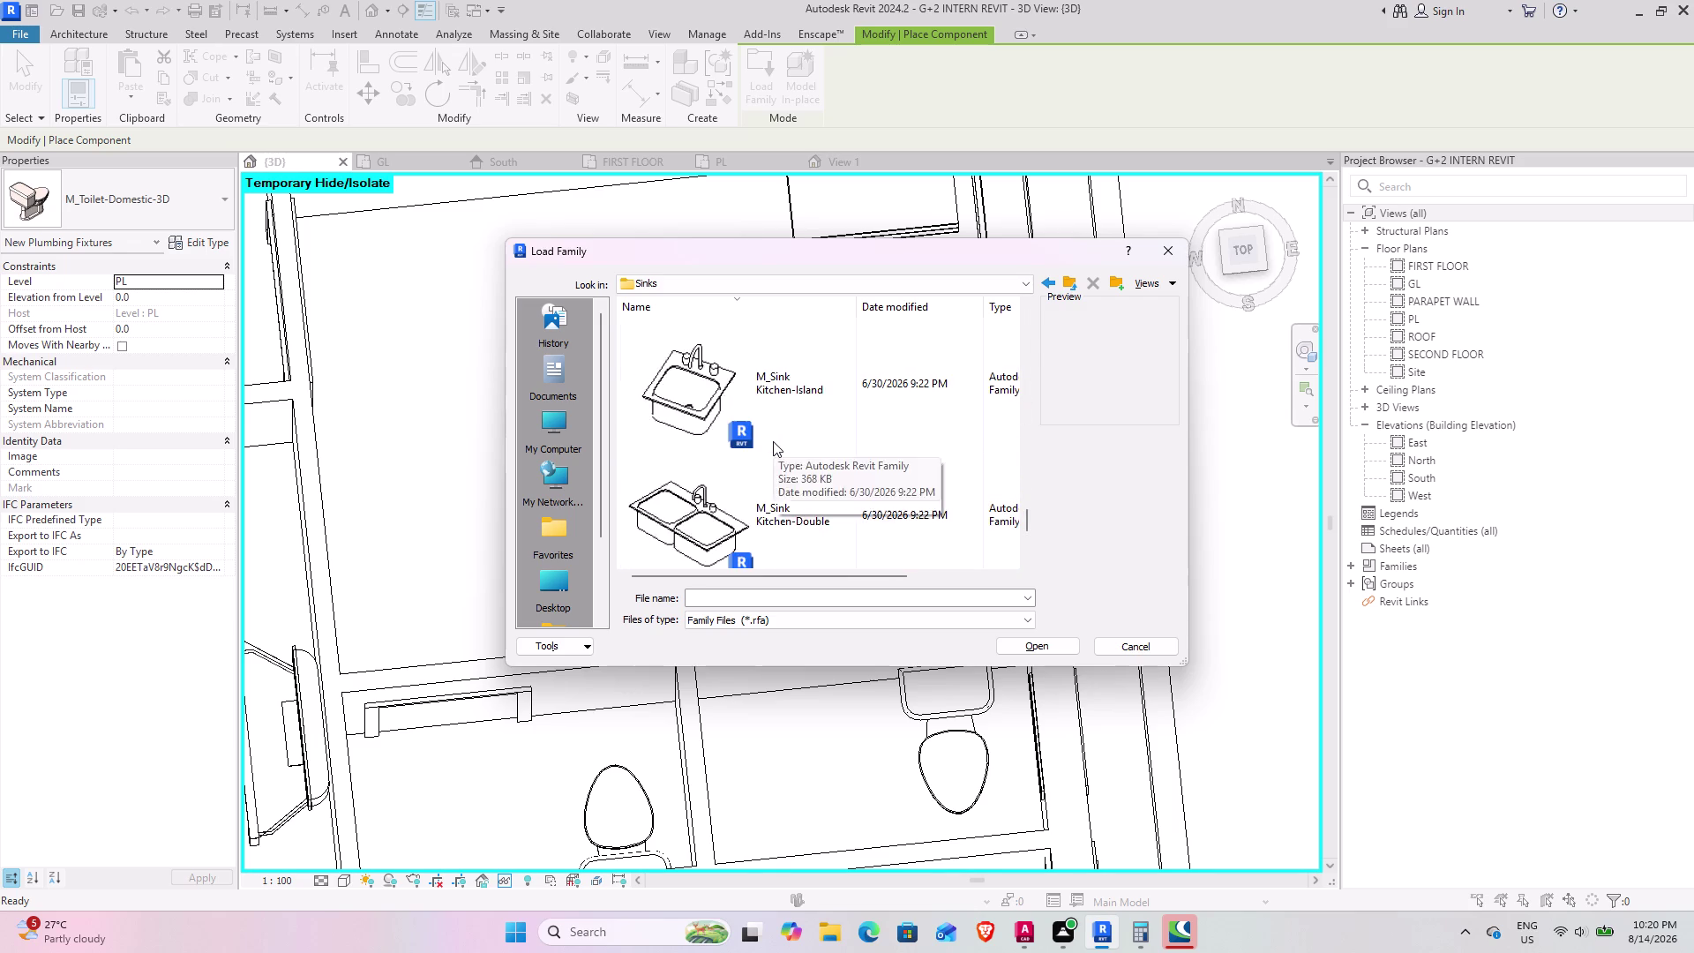
scroll(down, 3)
scroll(down, 3)
scroll(up, 3)
scroll(up, 3)
scroll(up, 3)
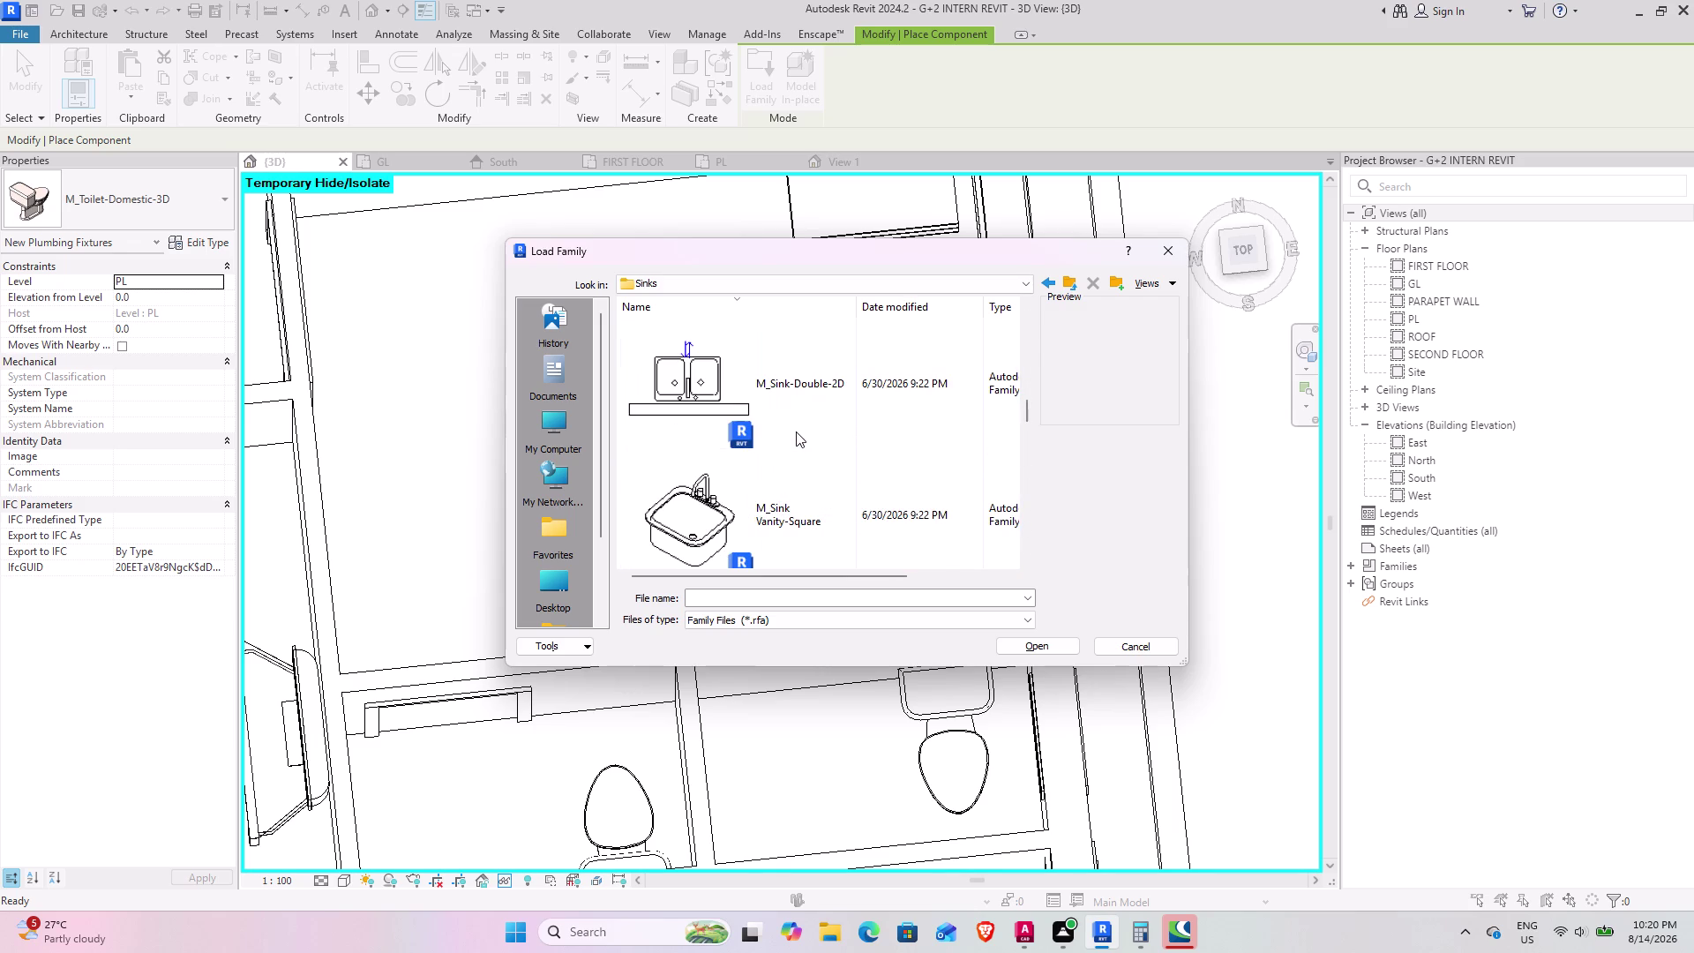
scroll(up, 3)
scroll(down, 3)
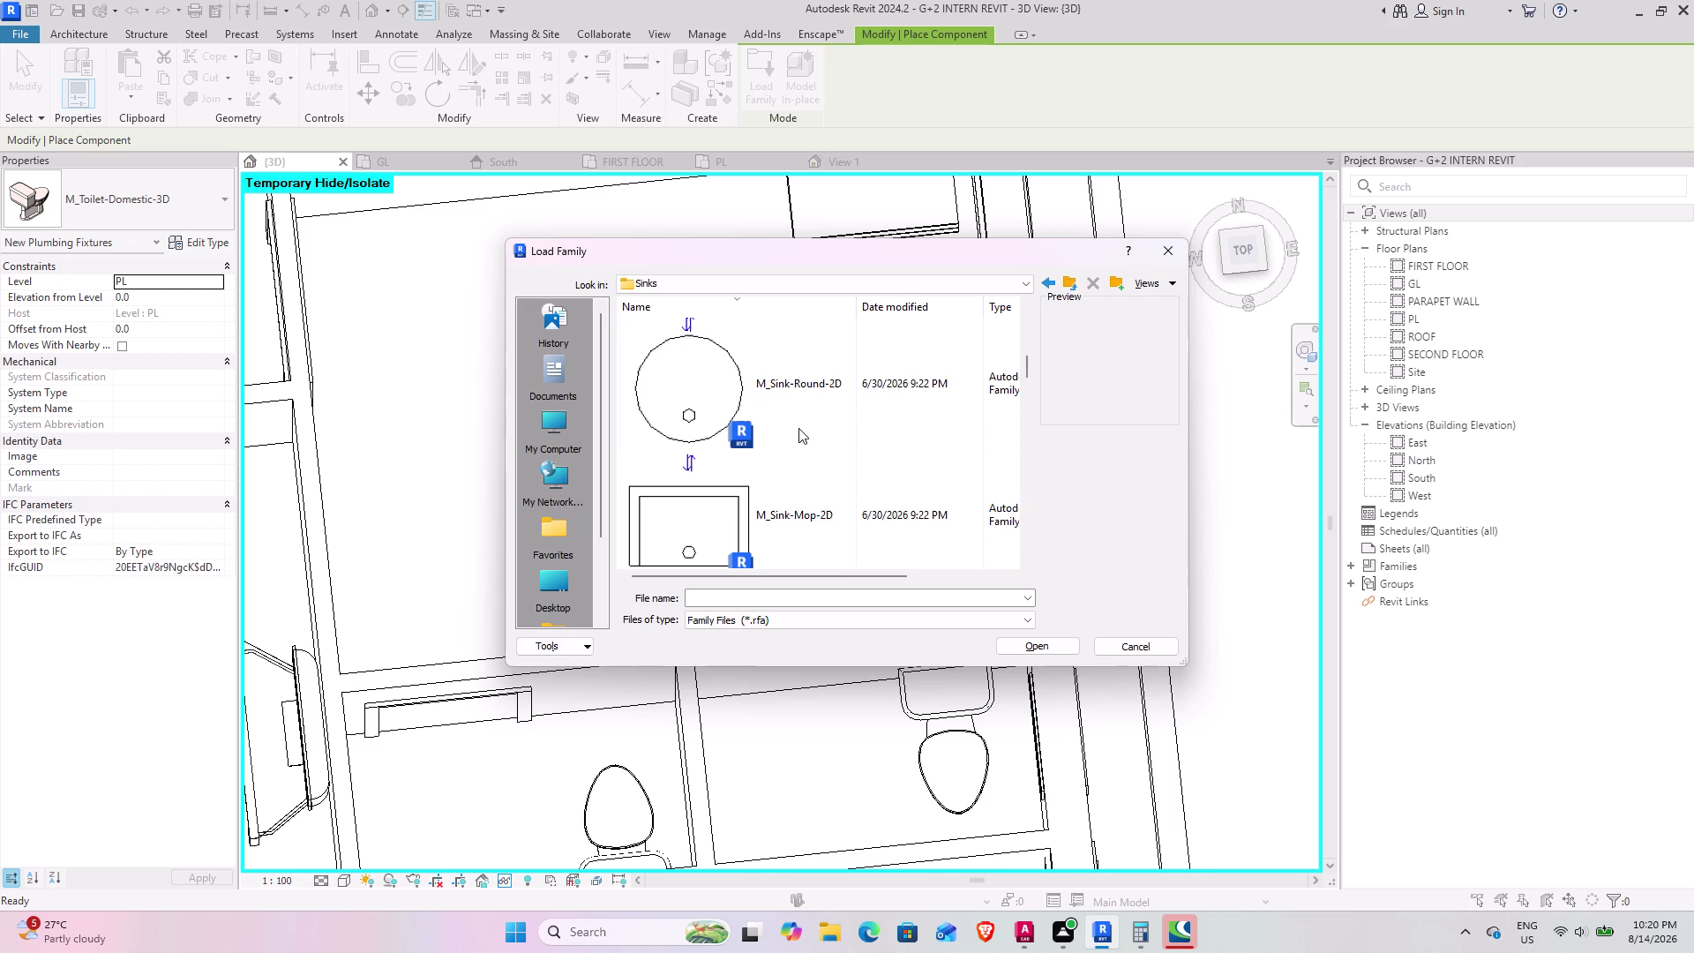
click(1075, 277)
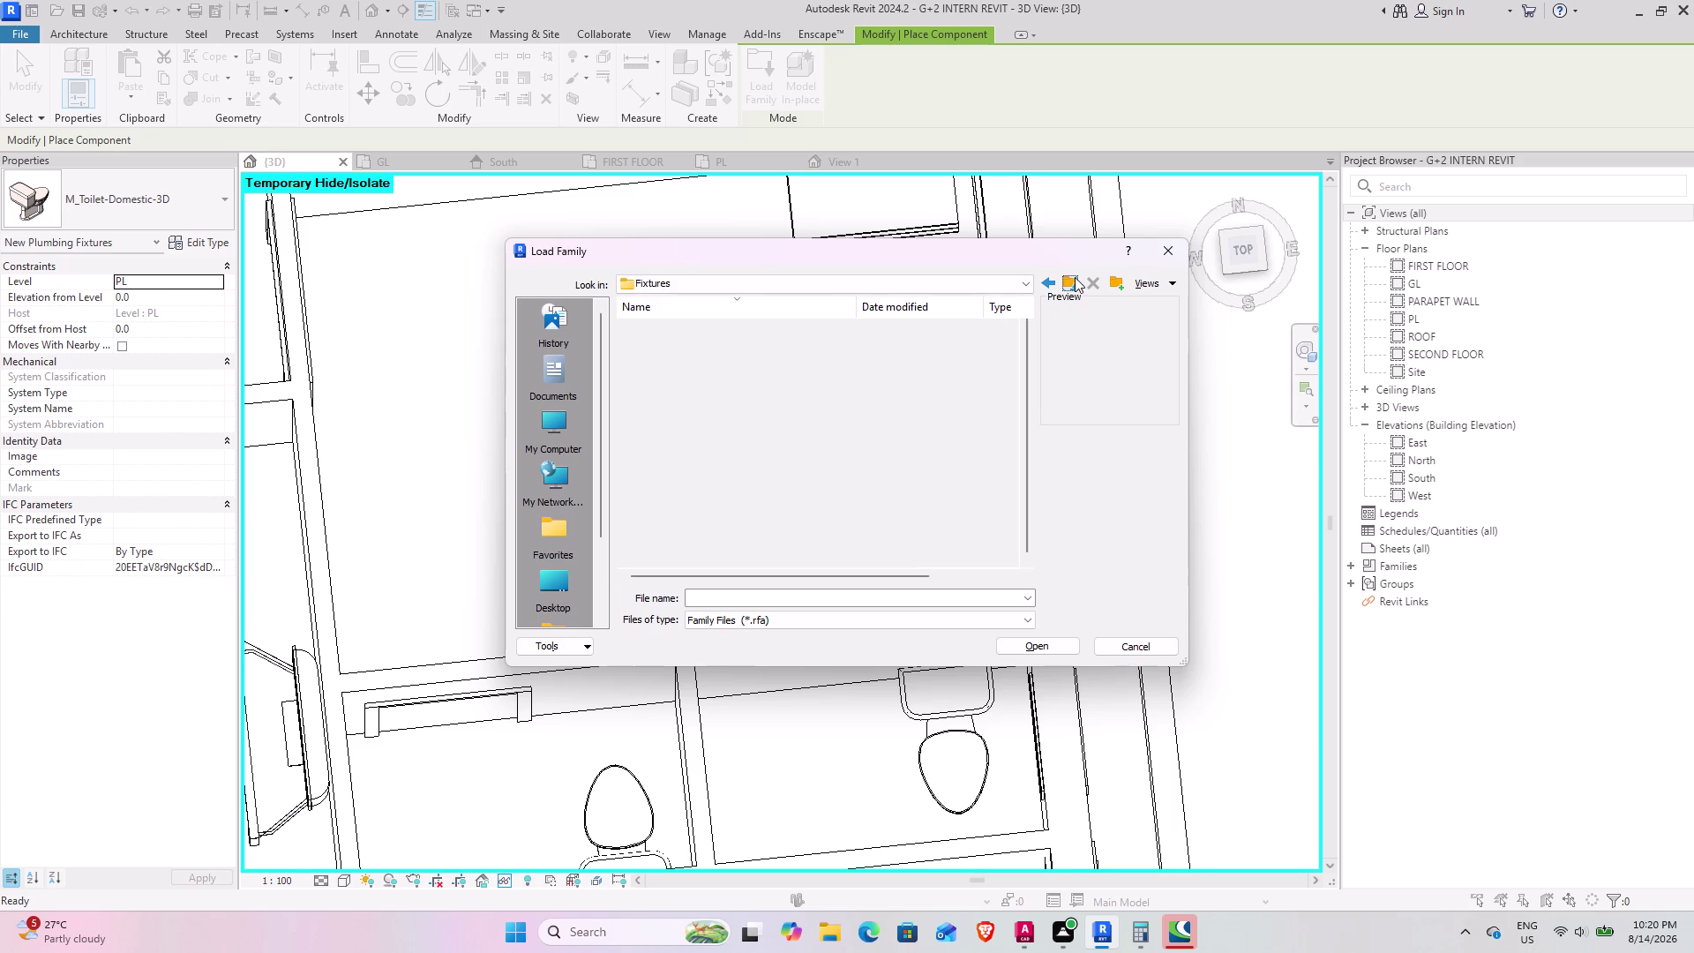
Load M_Shower Stall-2D.rfa from the Showers folder.
click(659, 376)
click(659, 376)
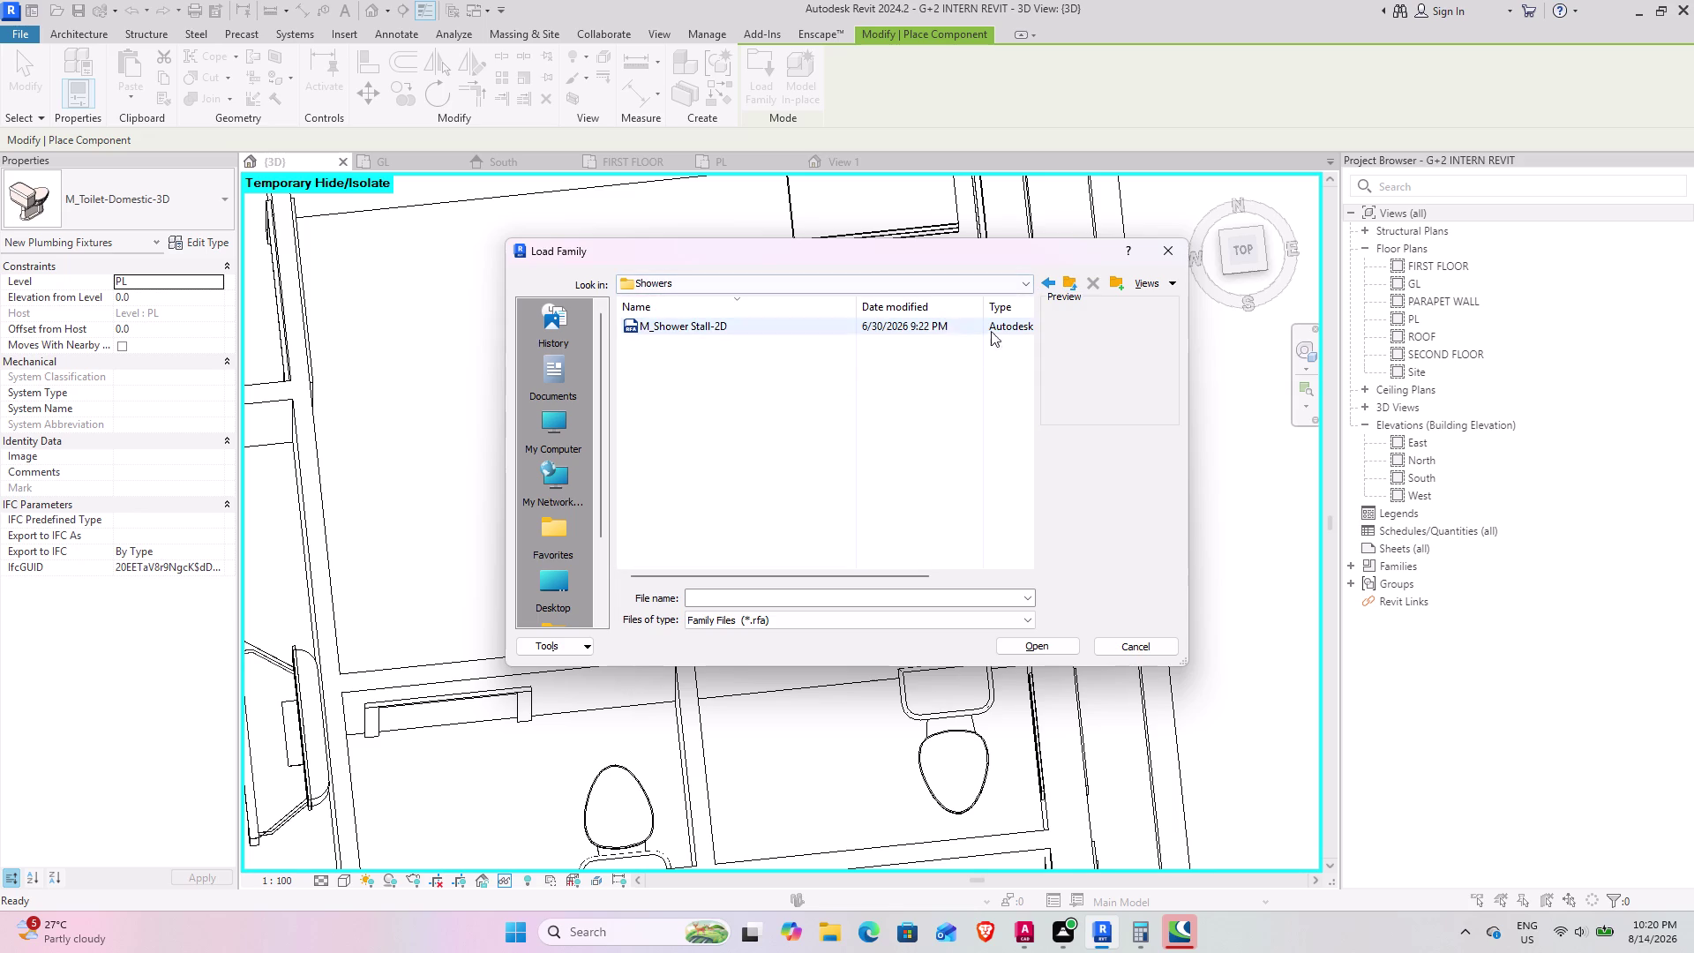
scroll(up, 3)
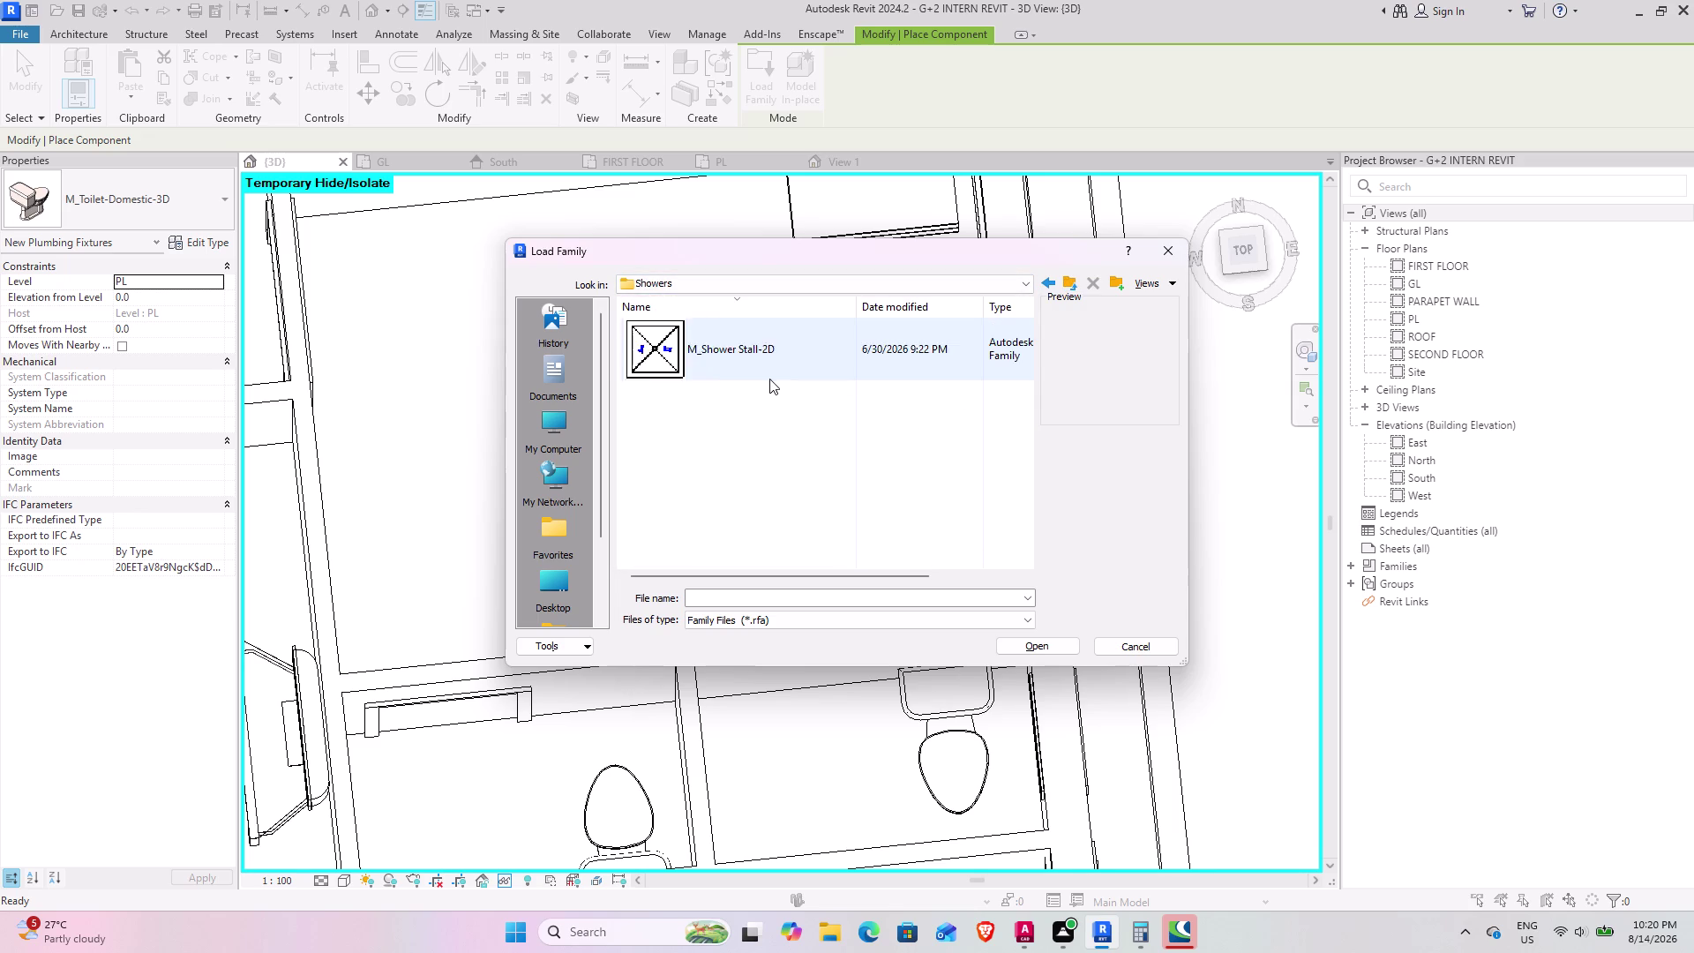
scroll(up, 3)
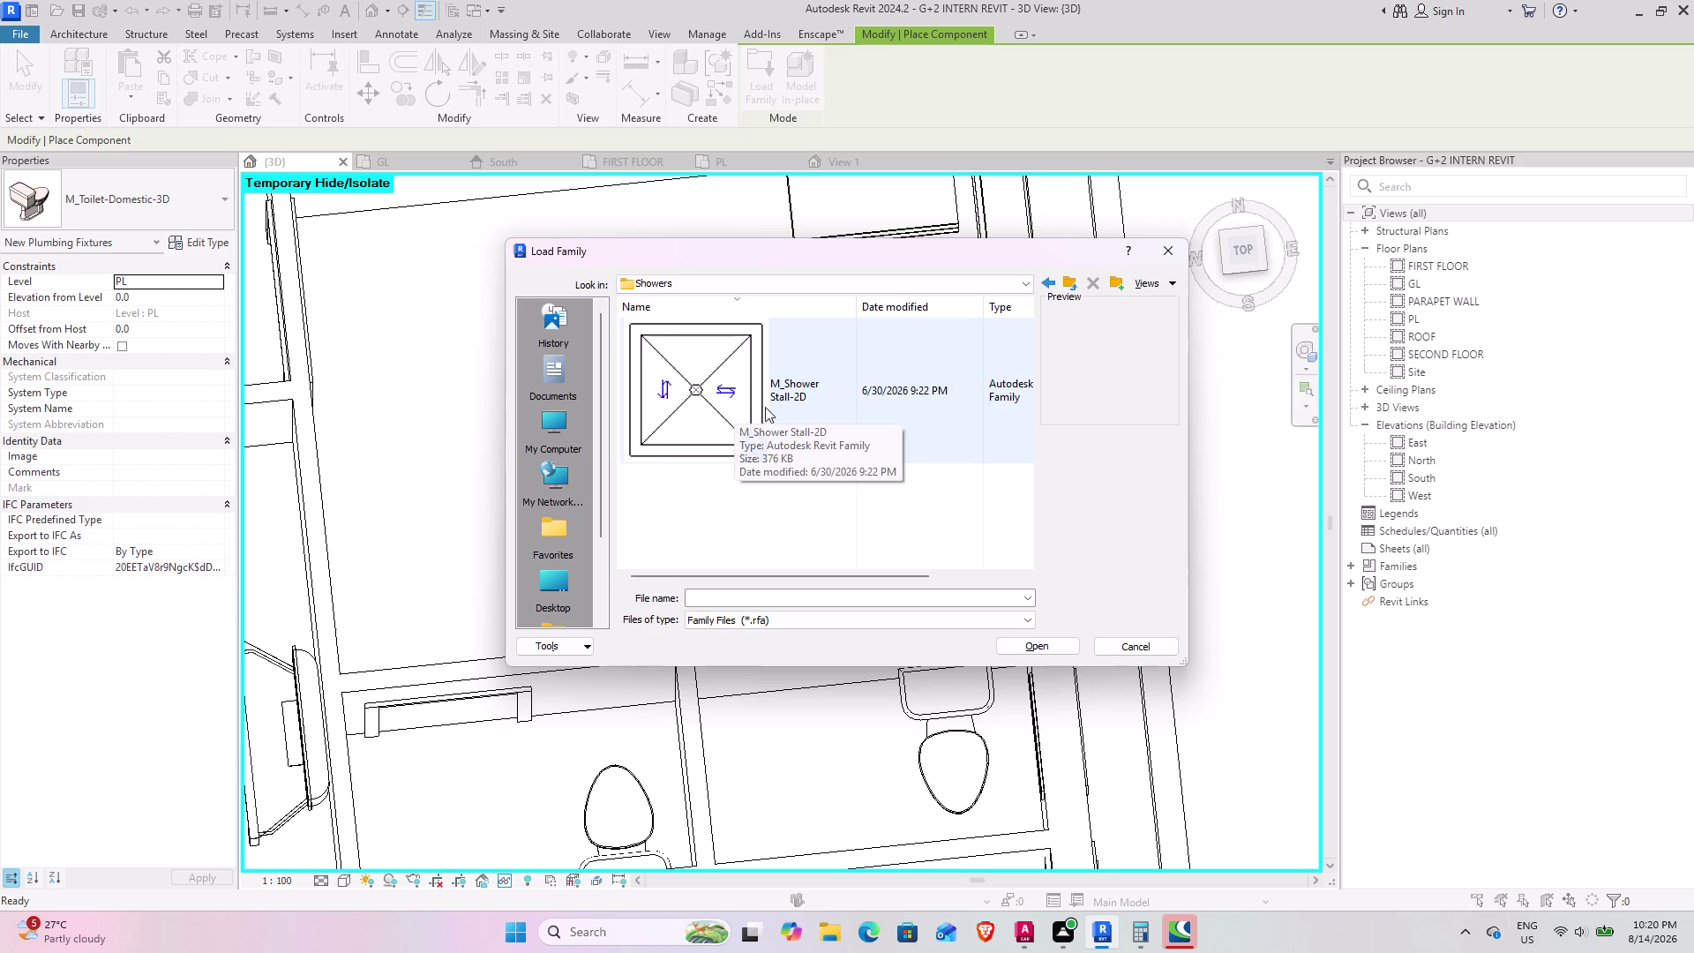
click(819, 387)
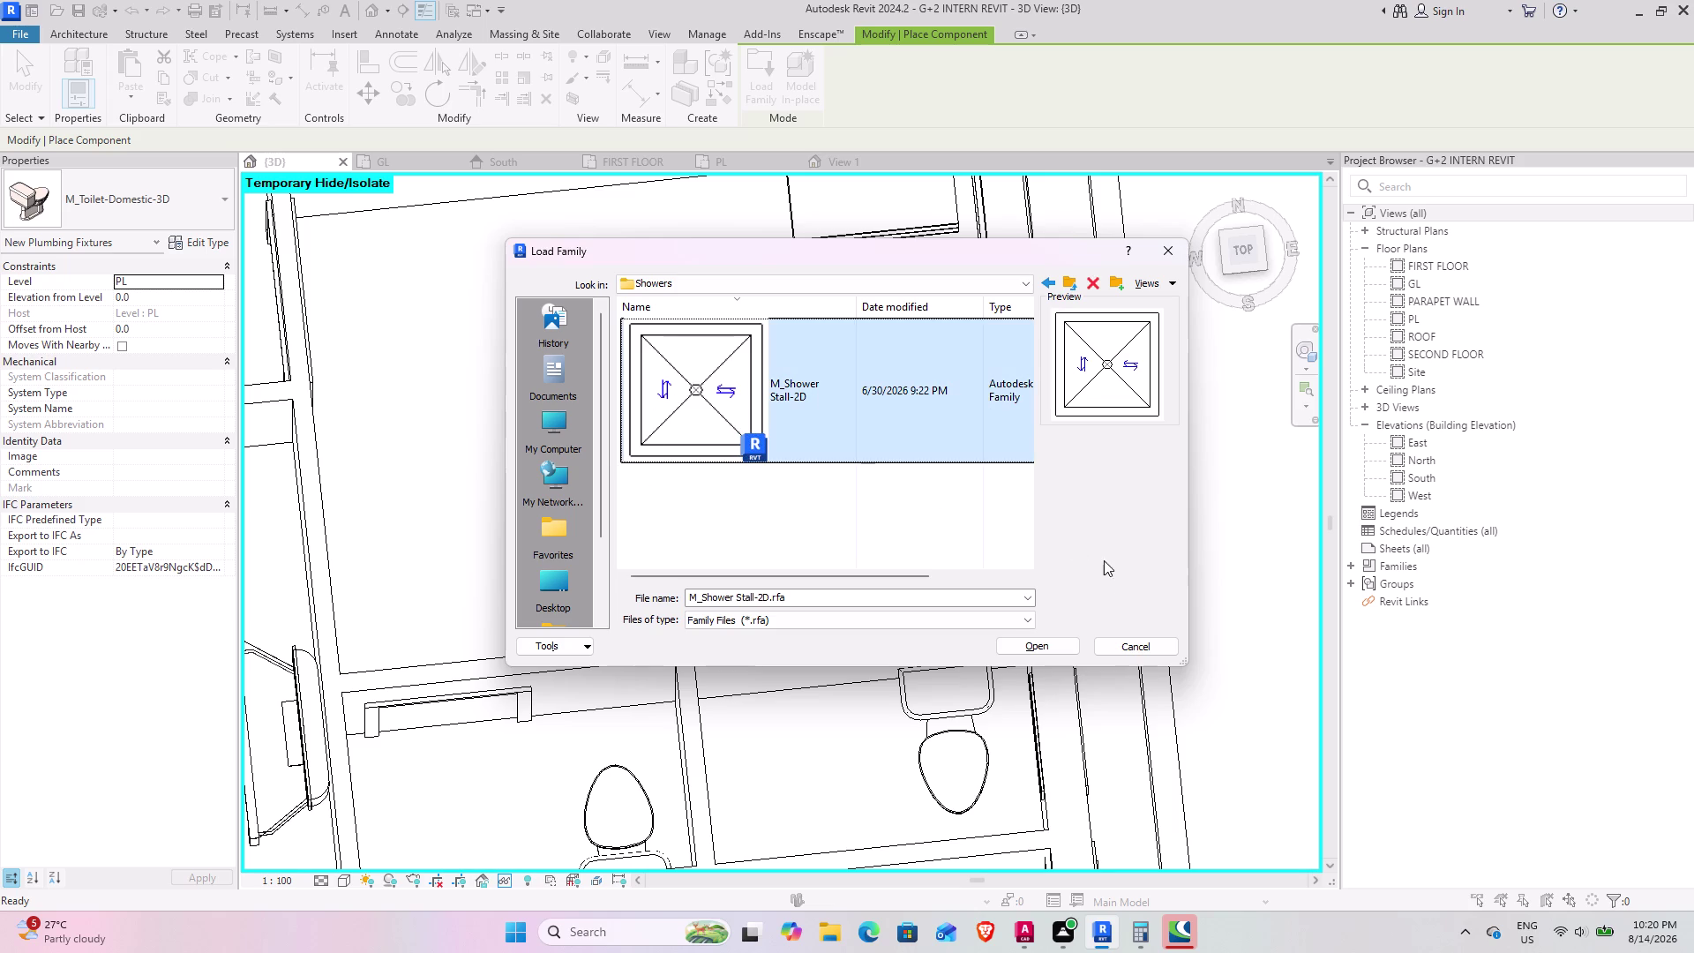
click(1057, 650)
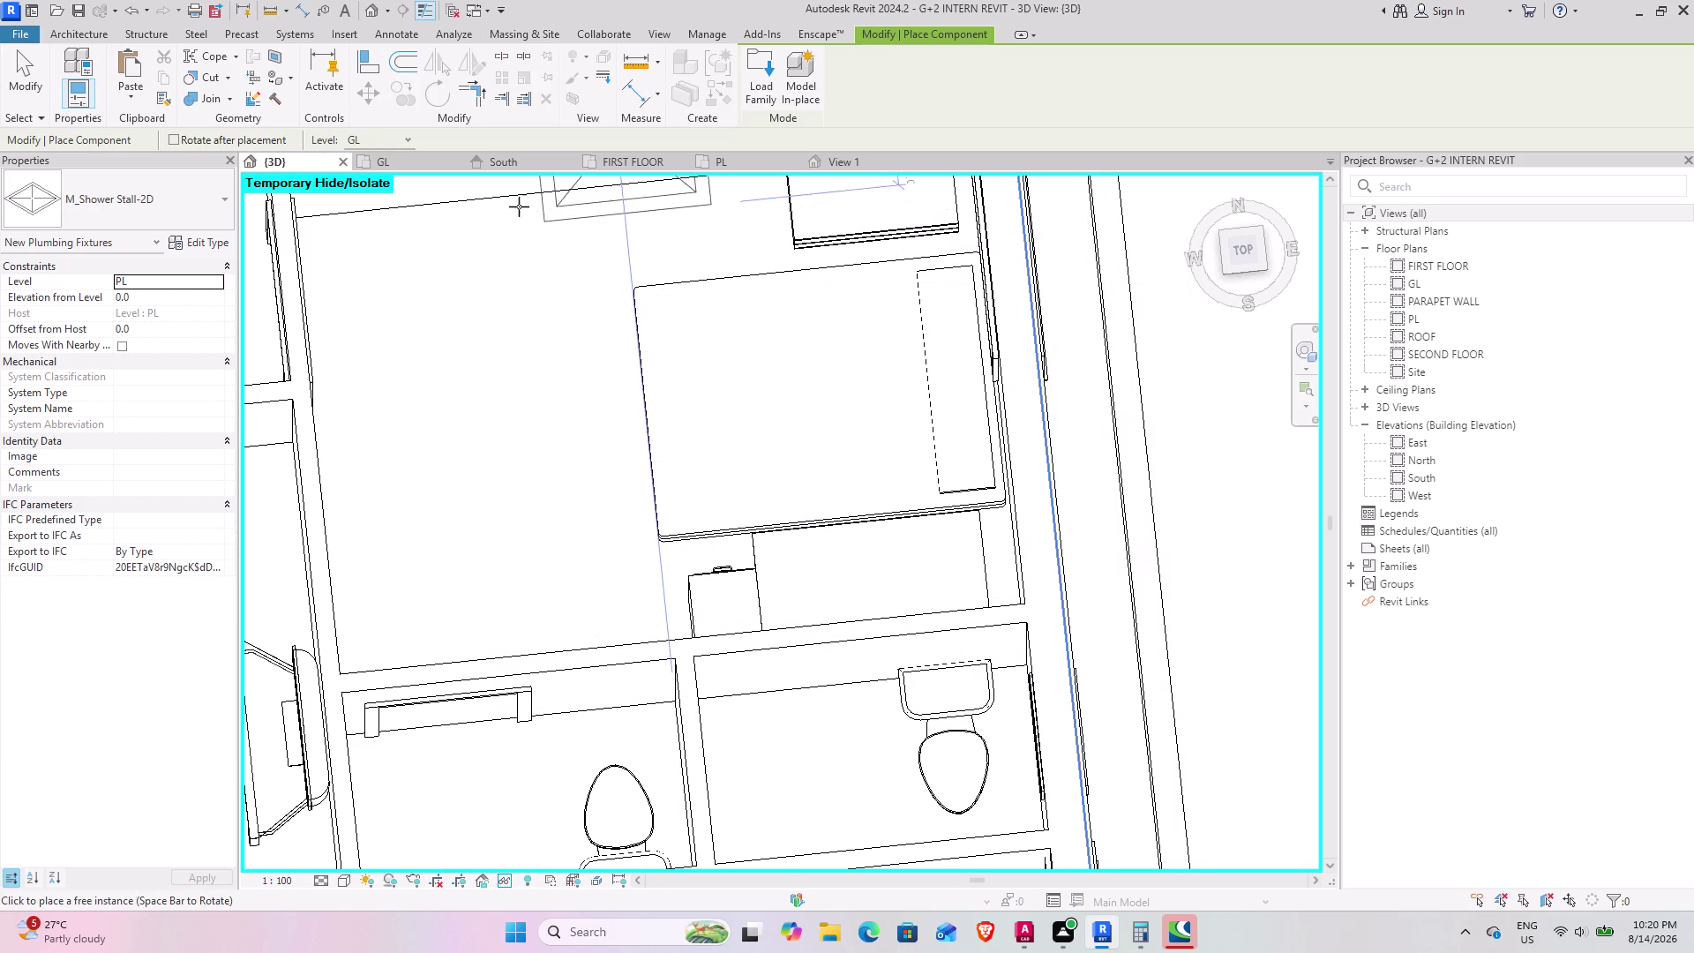
On the GL plan, place M_Shower Stall-2D in the right and left bathrooms, then view in 3D.
click(409, 163)
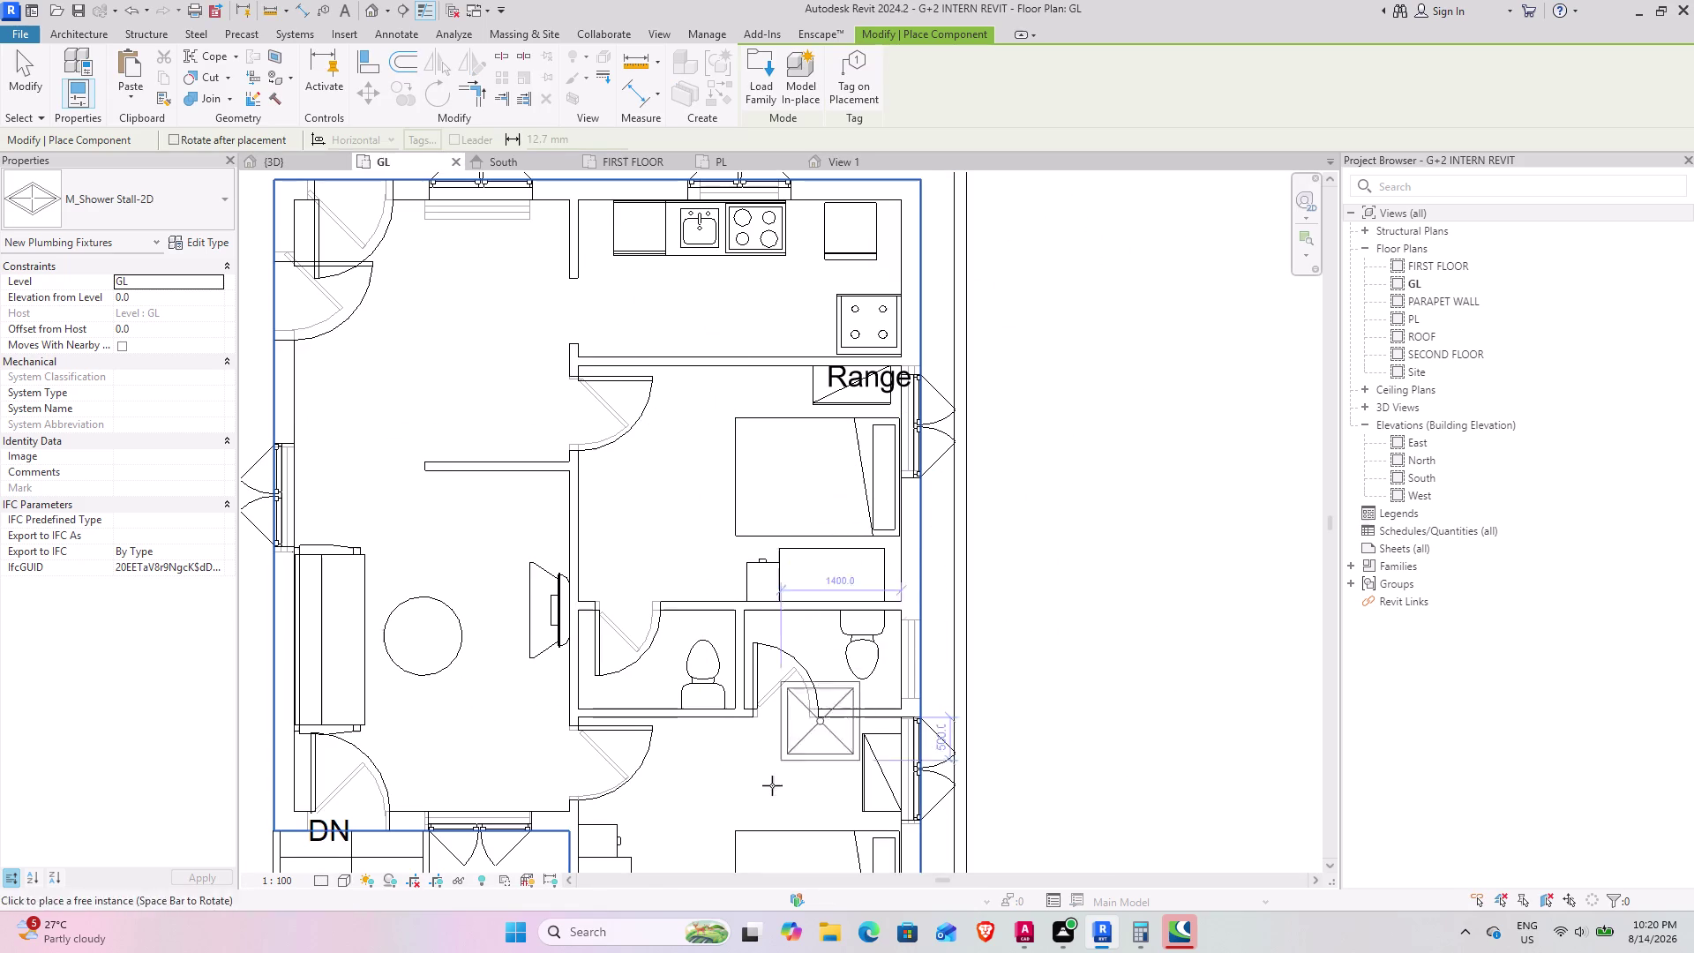
scroll(up, 3)
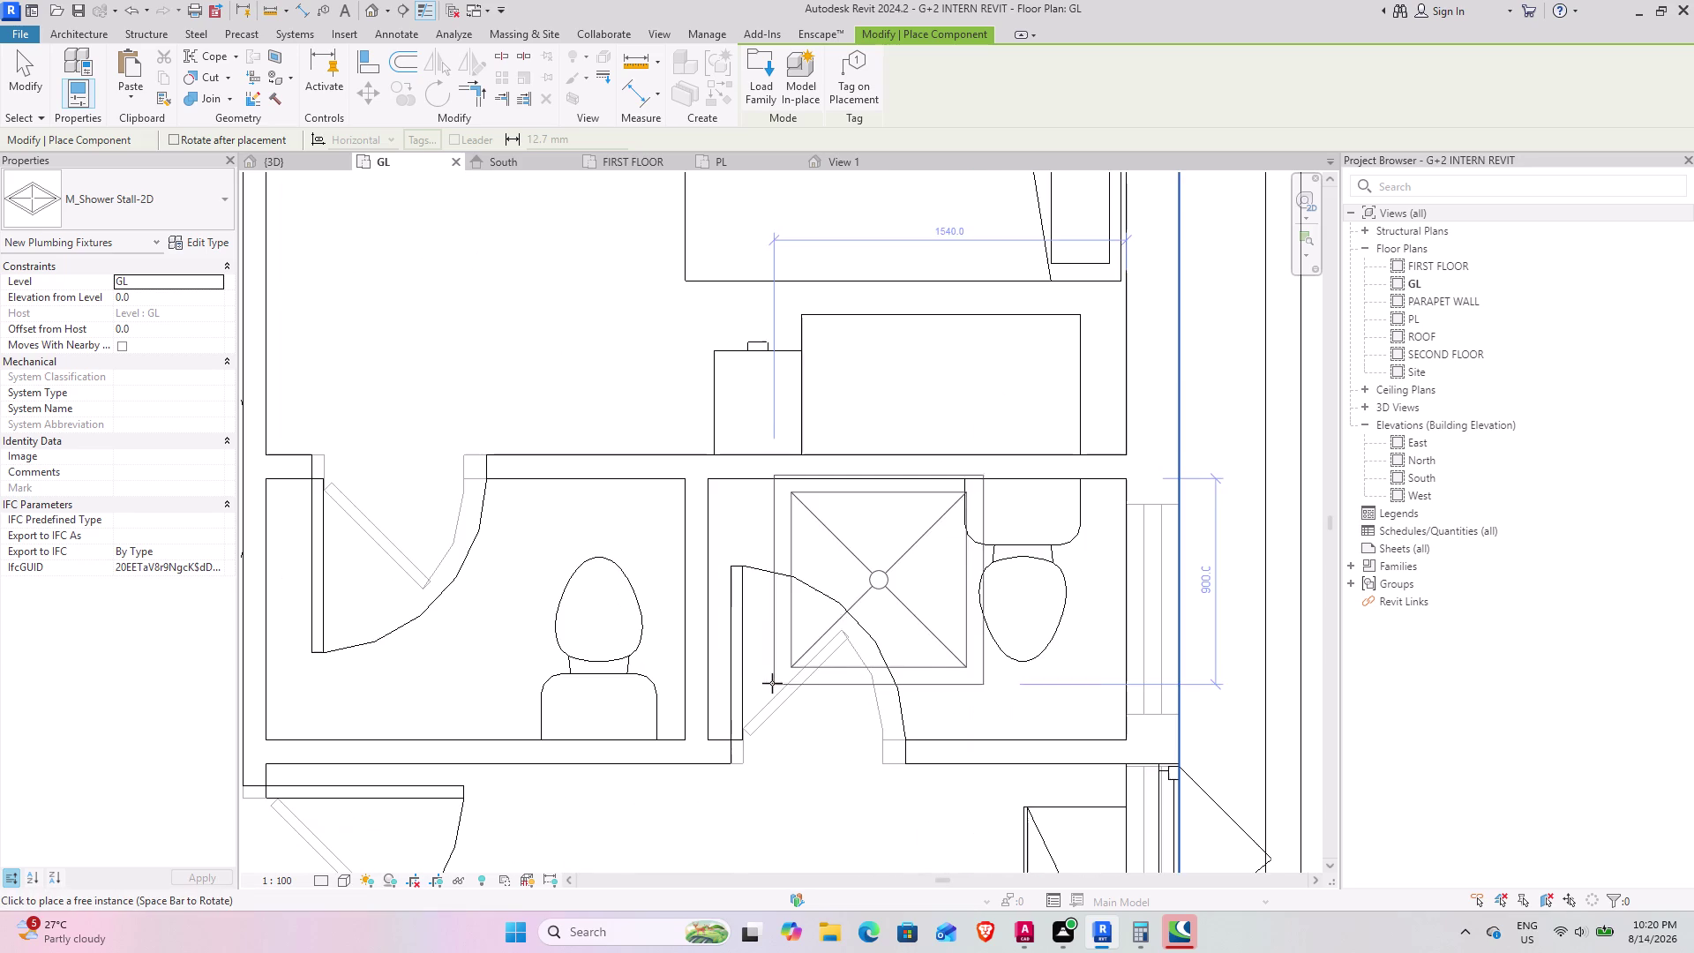
click(721, 695)
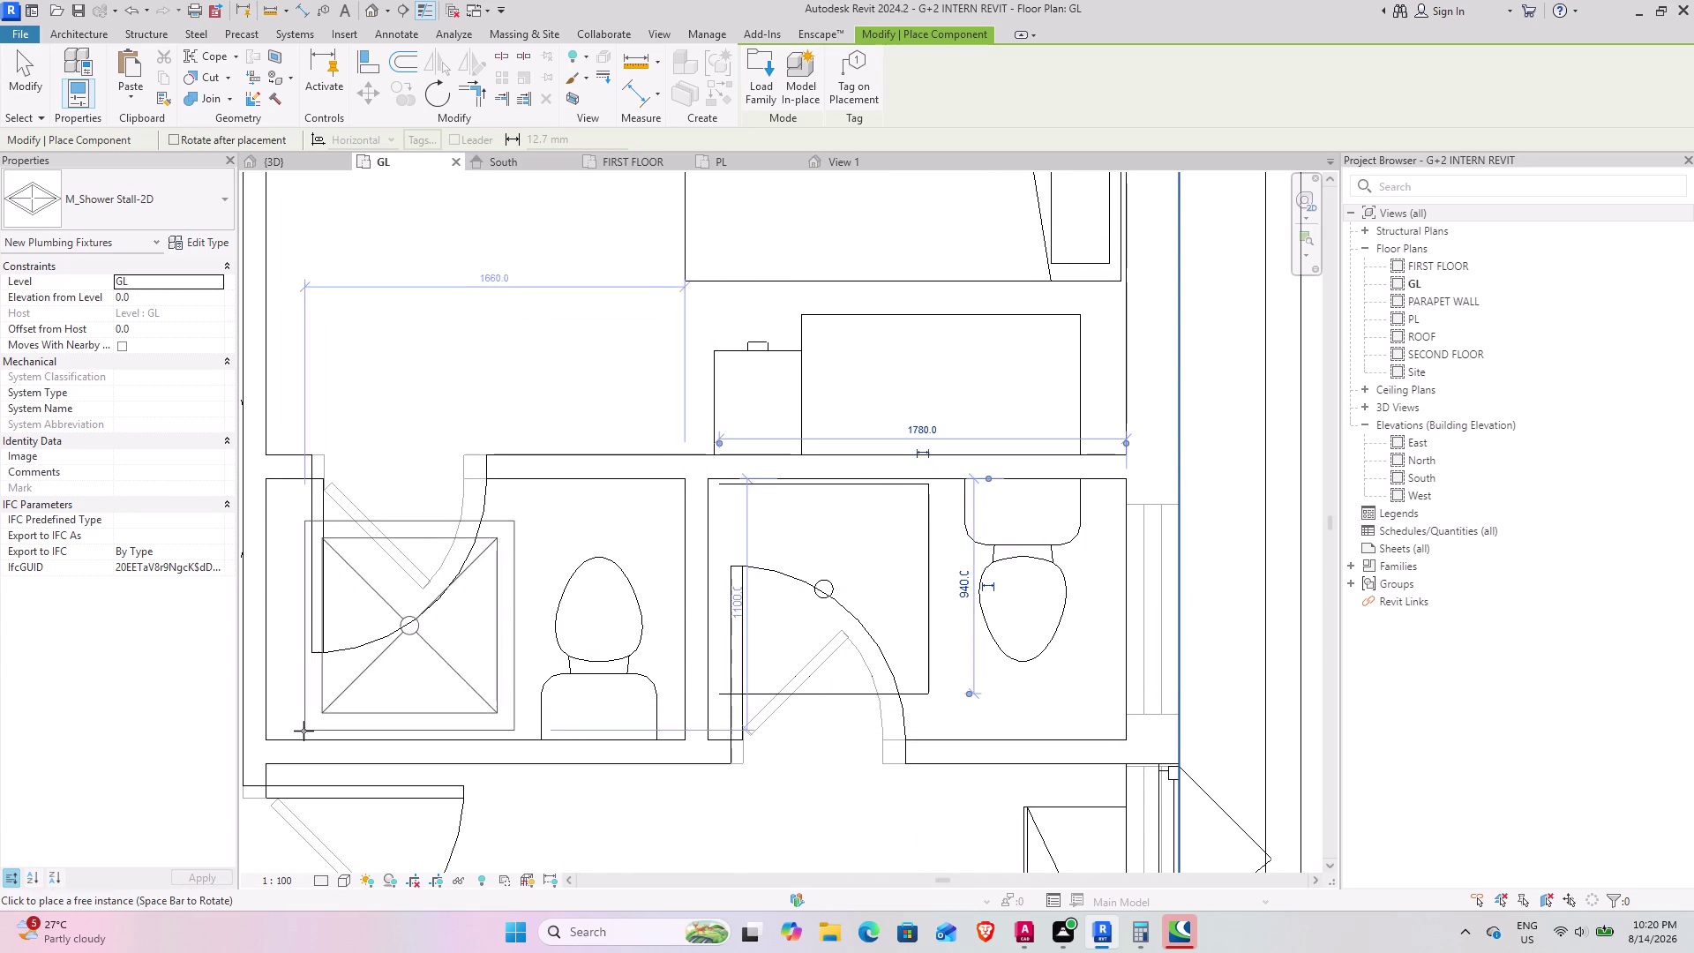
click(285, 709)
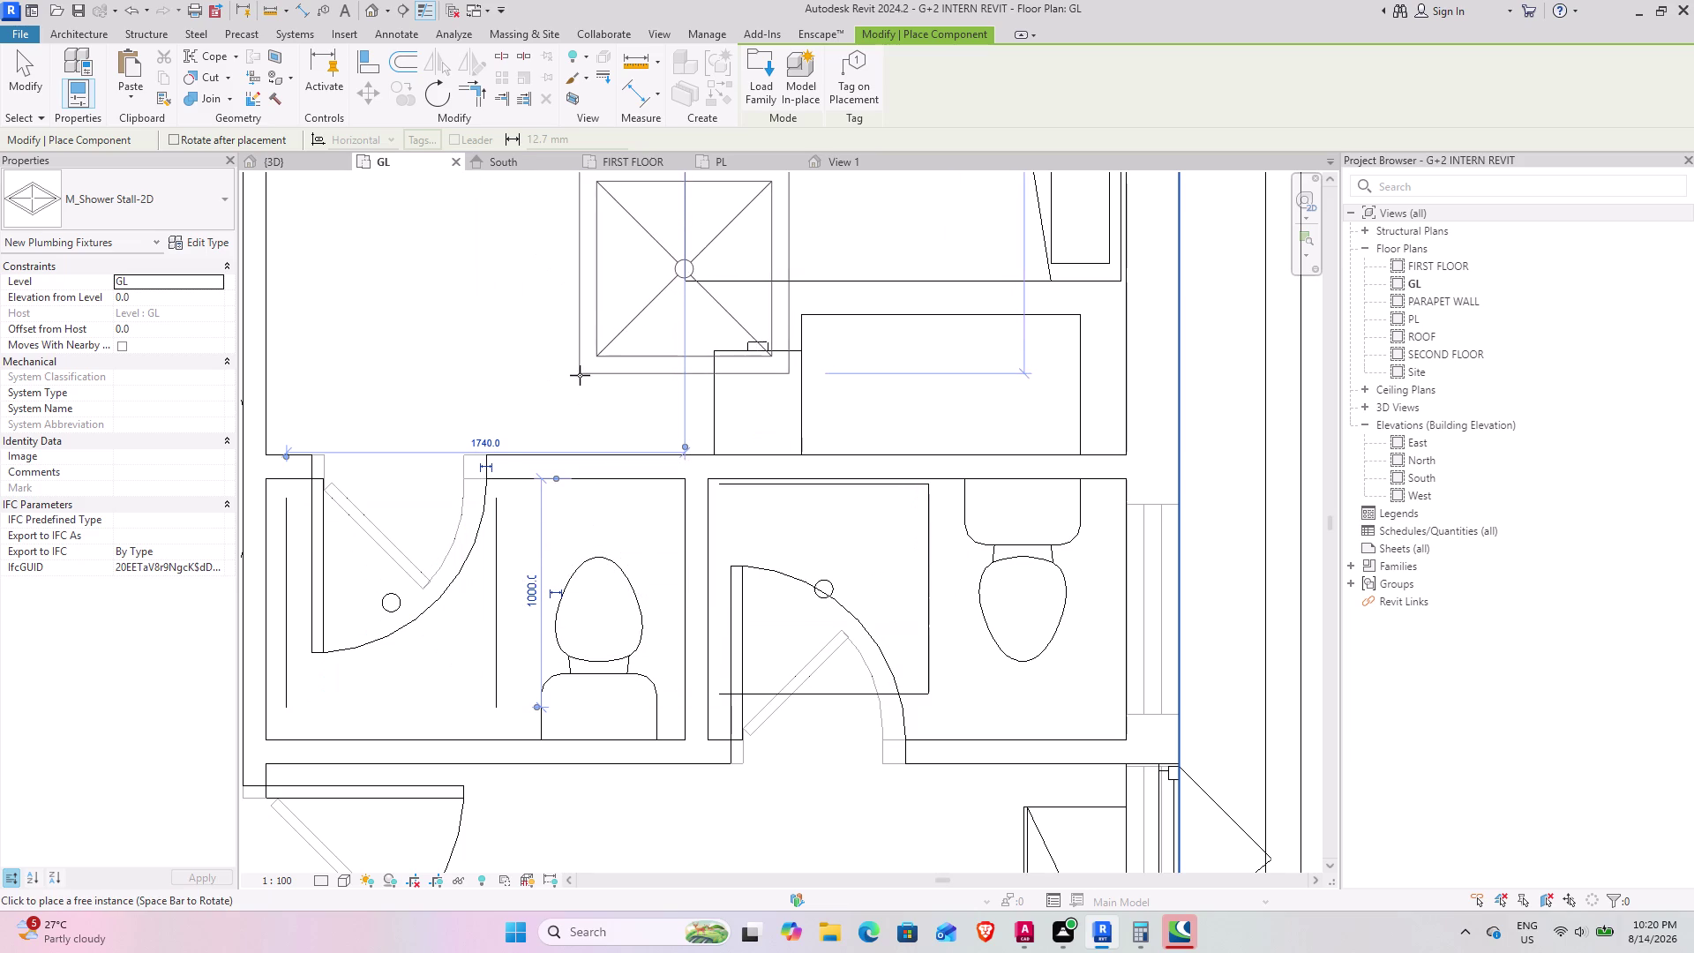
key(Escape)
key(Escape)
click(277, 167)
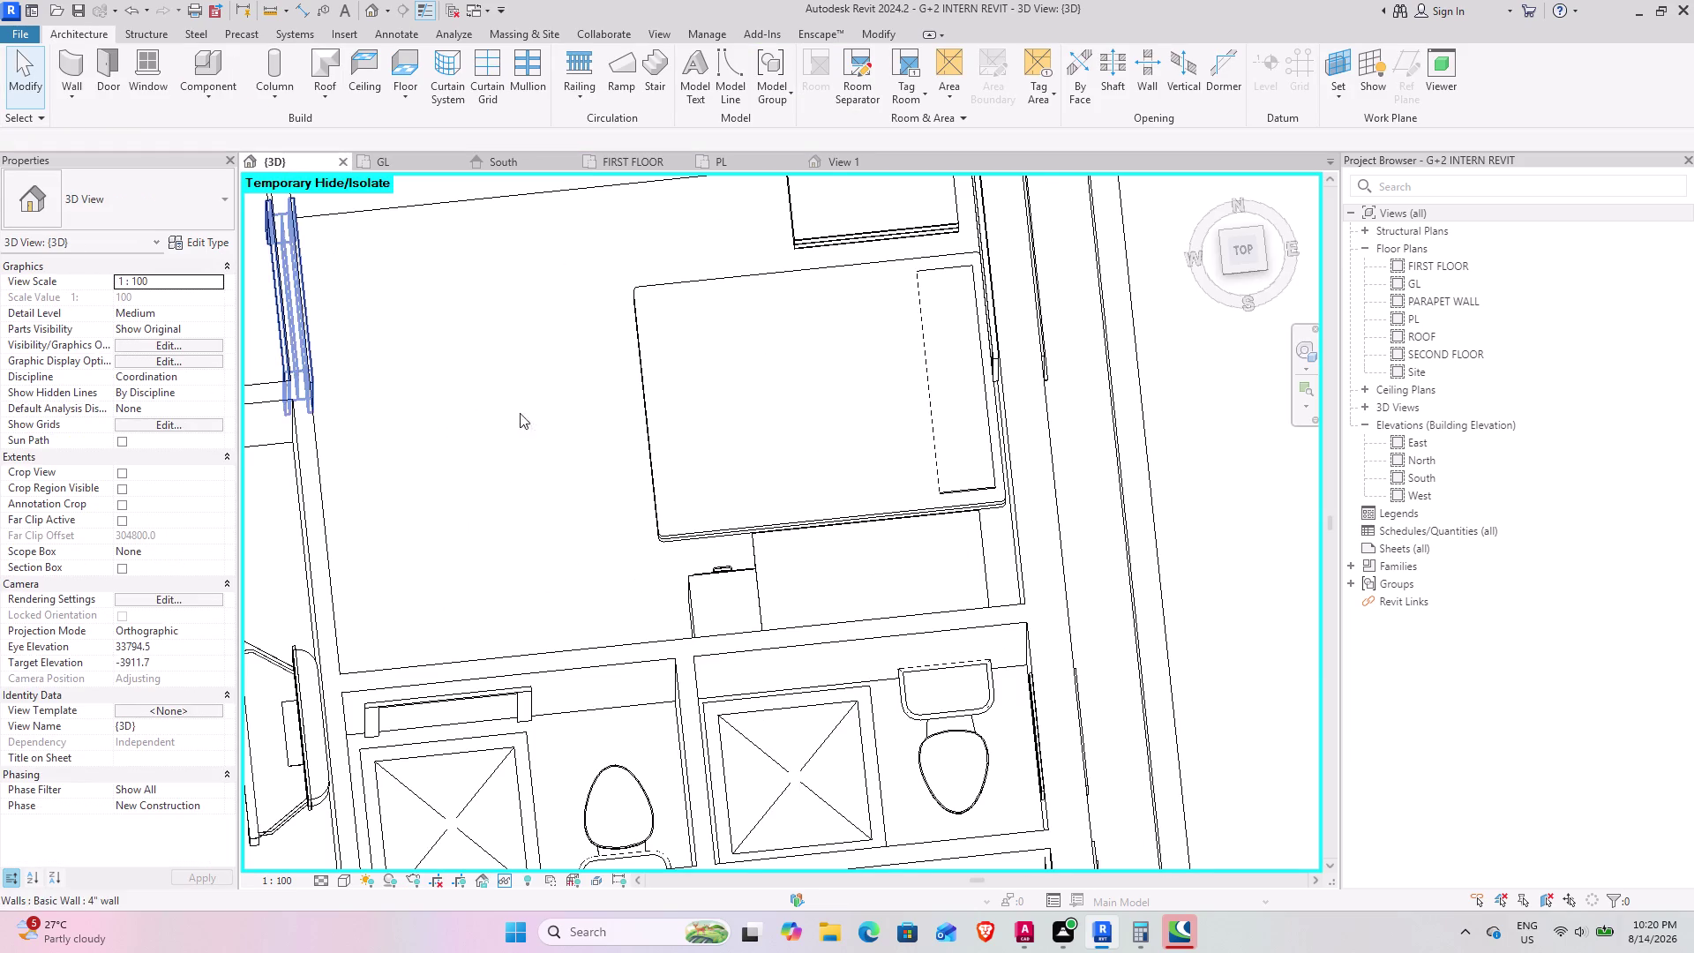
Orbit the 3D view to inspect the bathrooms, toilet and shower from above.
scroll(down, 3)
middle_drag(655, 810, 691, 703)
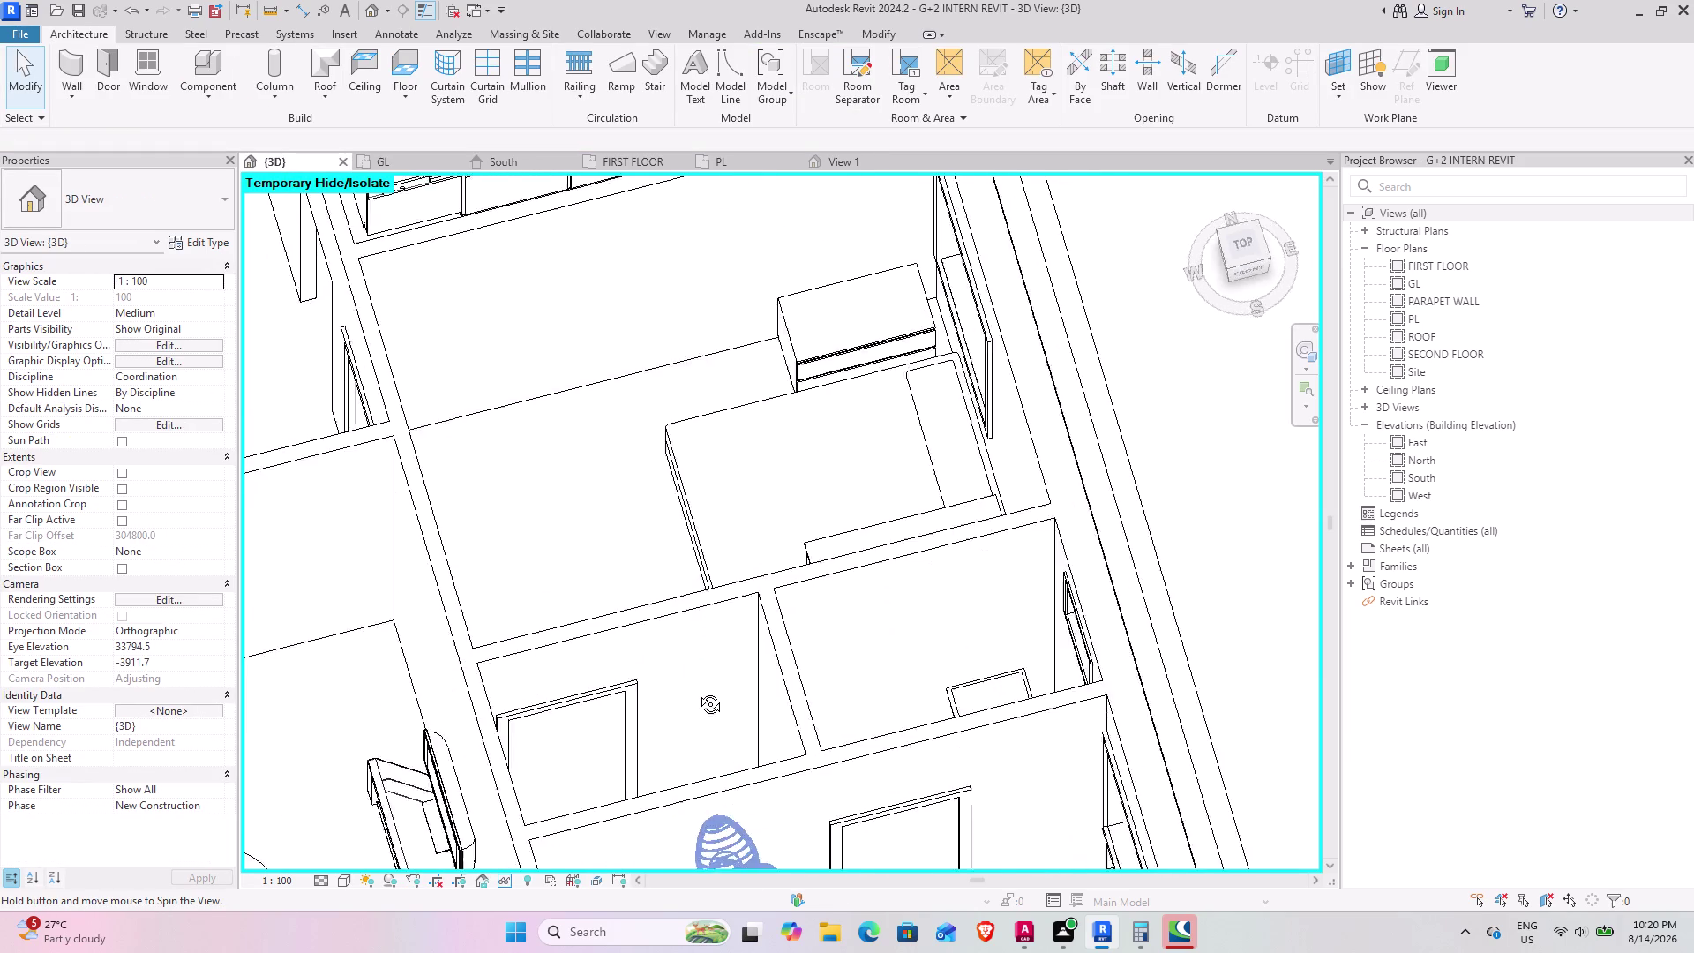
middle_drag(692, 703, 804, 721)
middle_drag(897, 650, 868, 727)
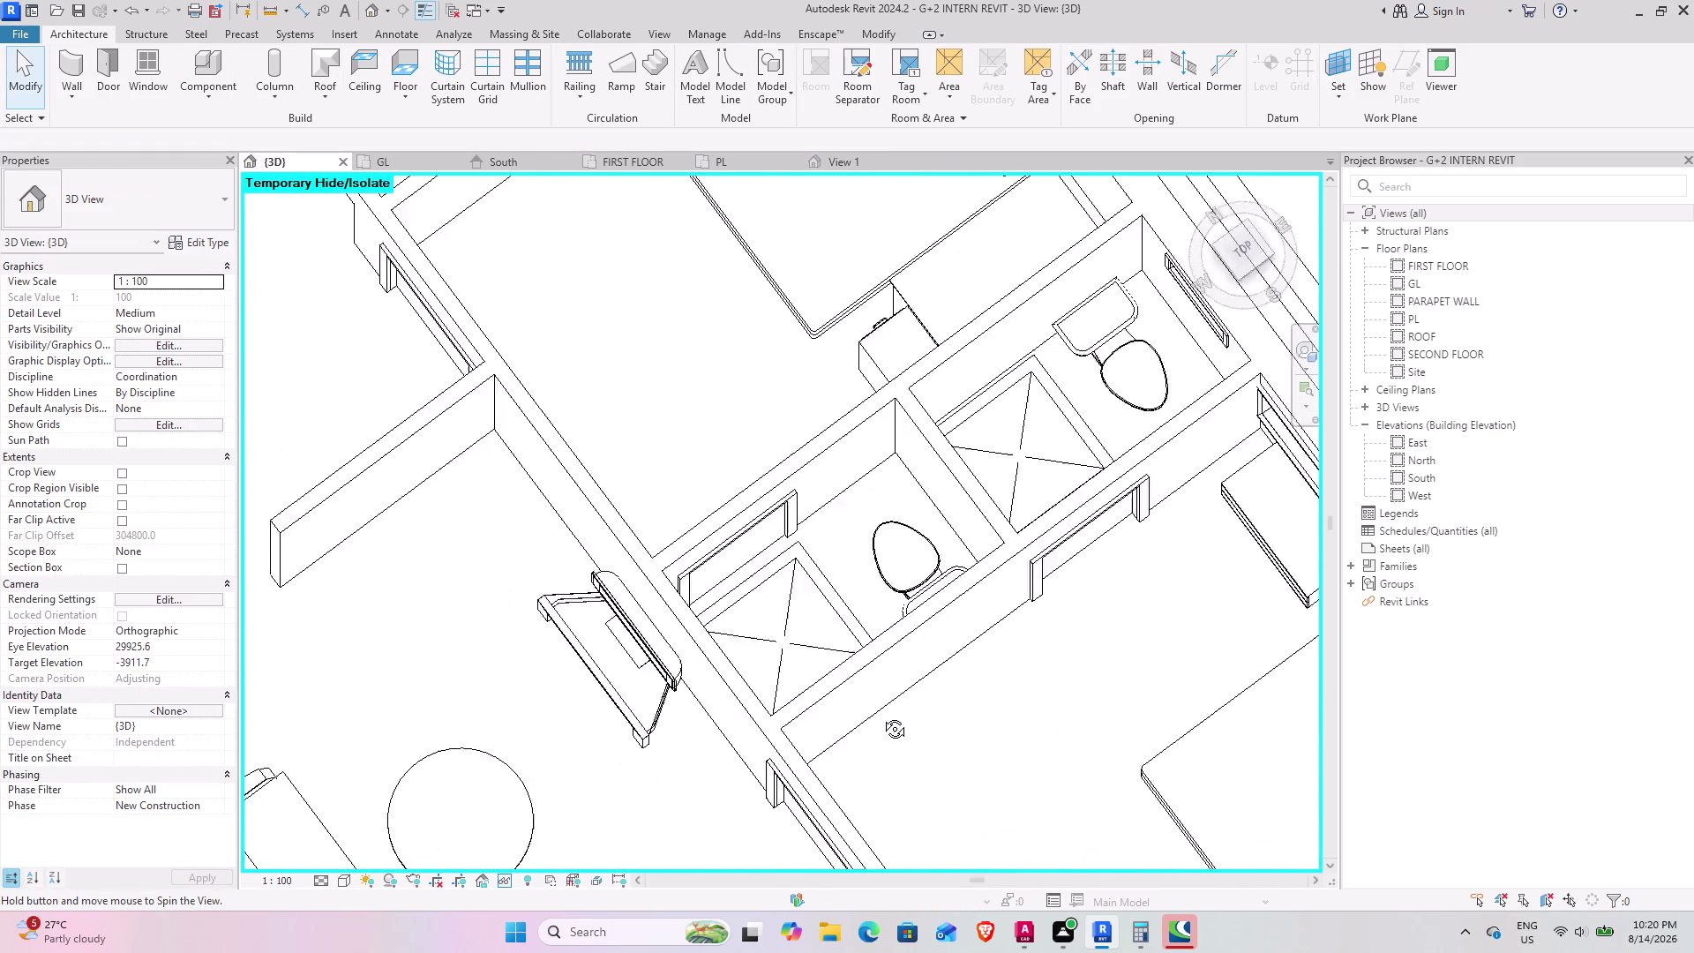
middle_drag(869, 727, 931, 615)
middle_drag(929, 609, 628, 857)
scroll(up, 3)
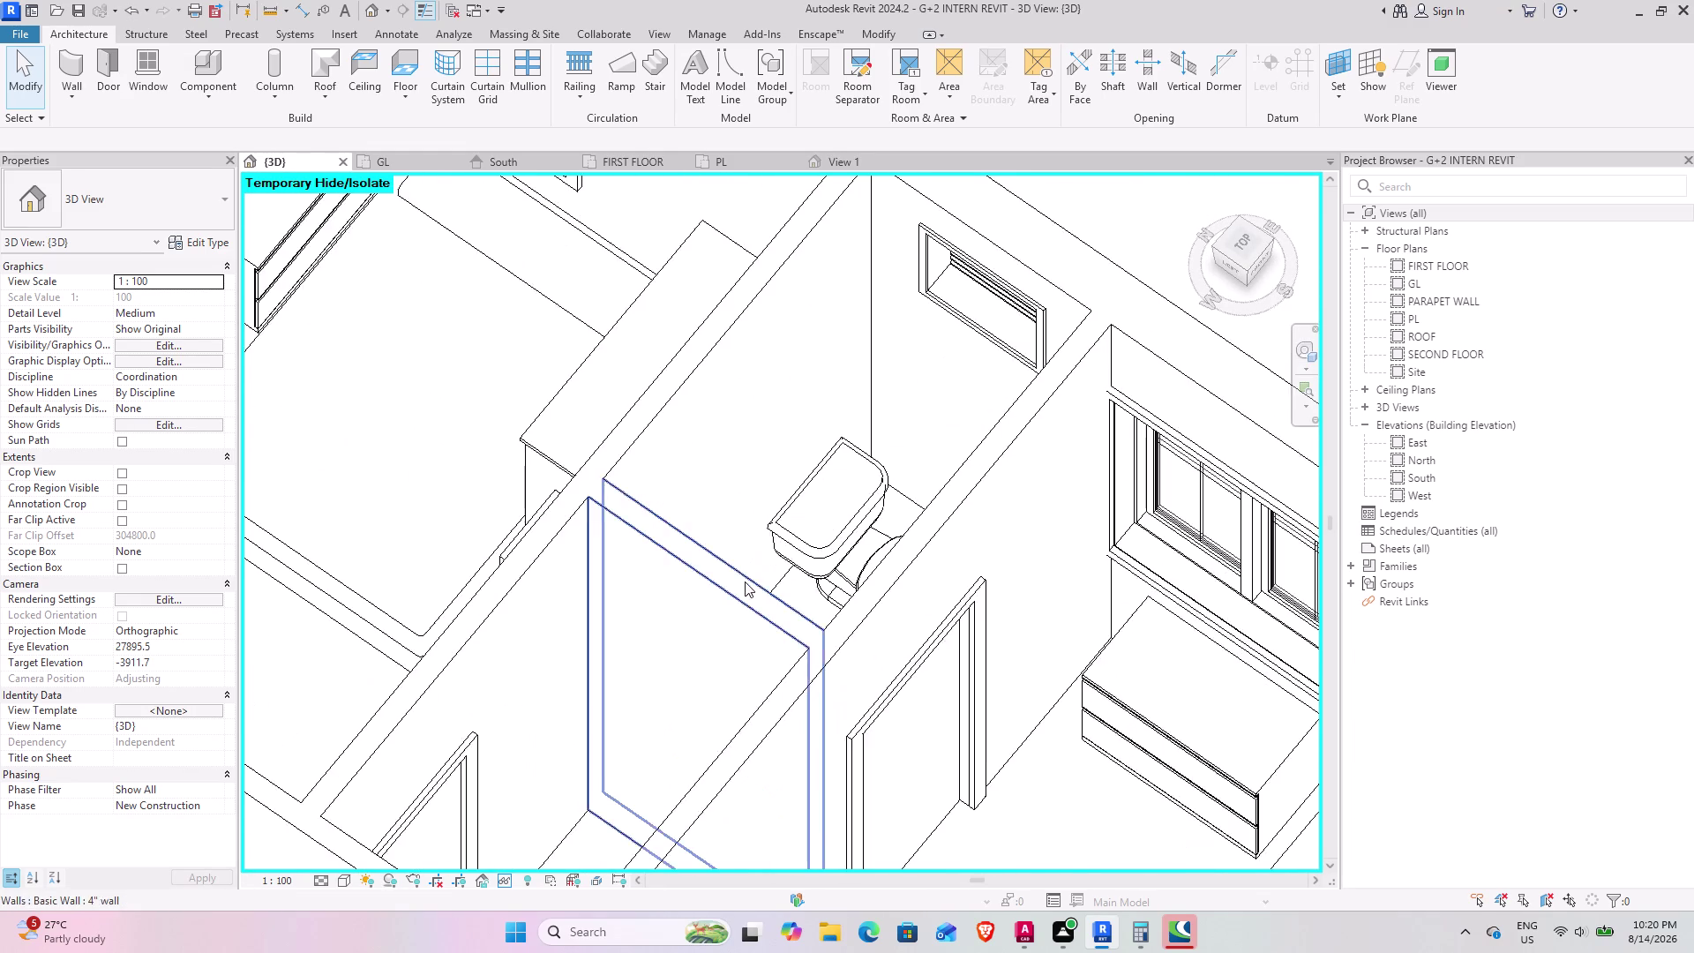
middle_drag(743, 585, 700, 679)
scroll(up, 3)
middle_drag(701, 690, 692, 660)
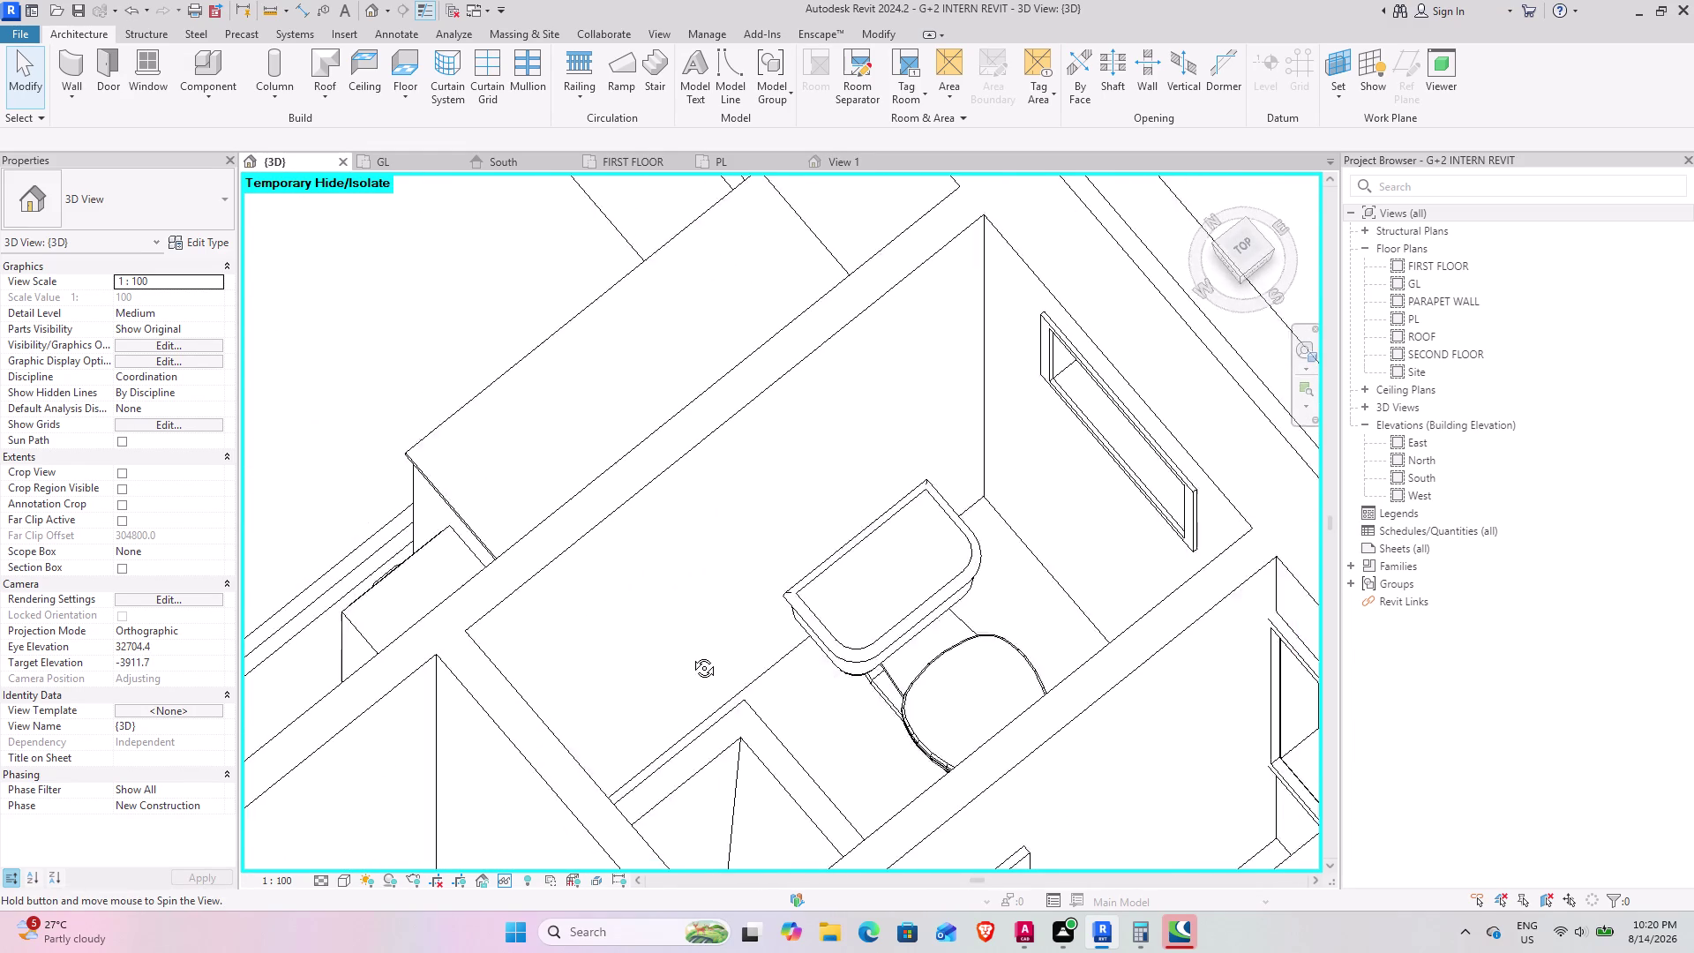
middle_drag(692, 659, 613, 717)
scroll(down, 3)
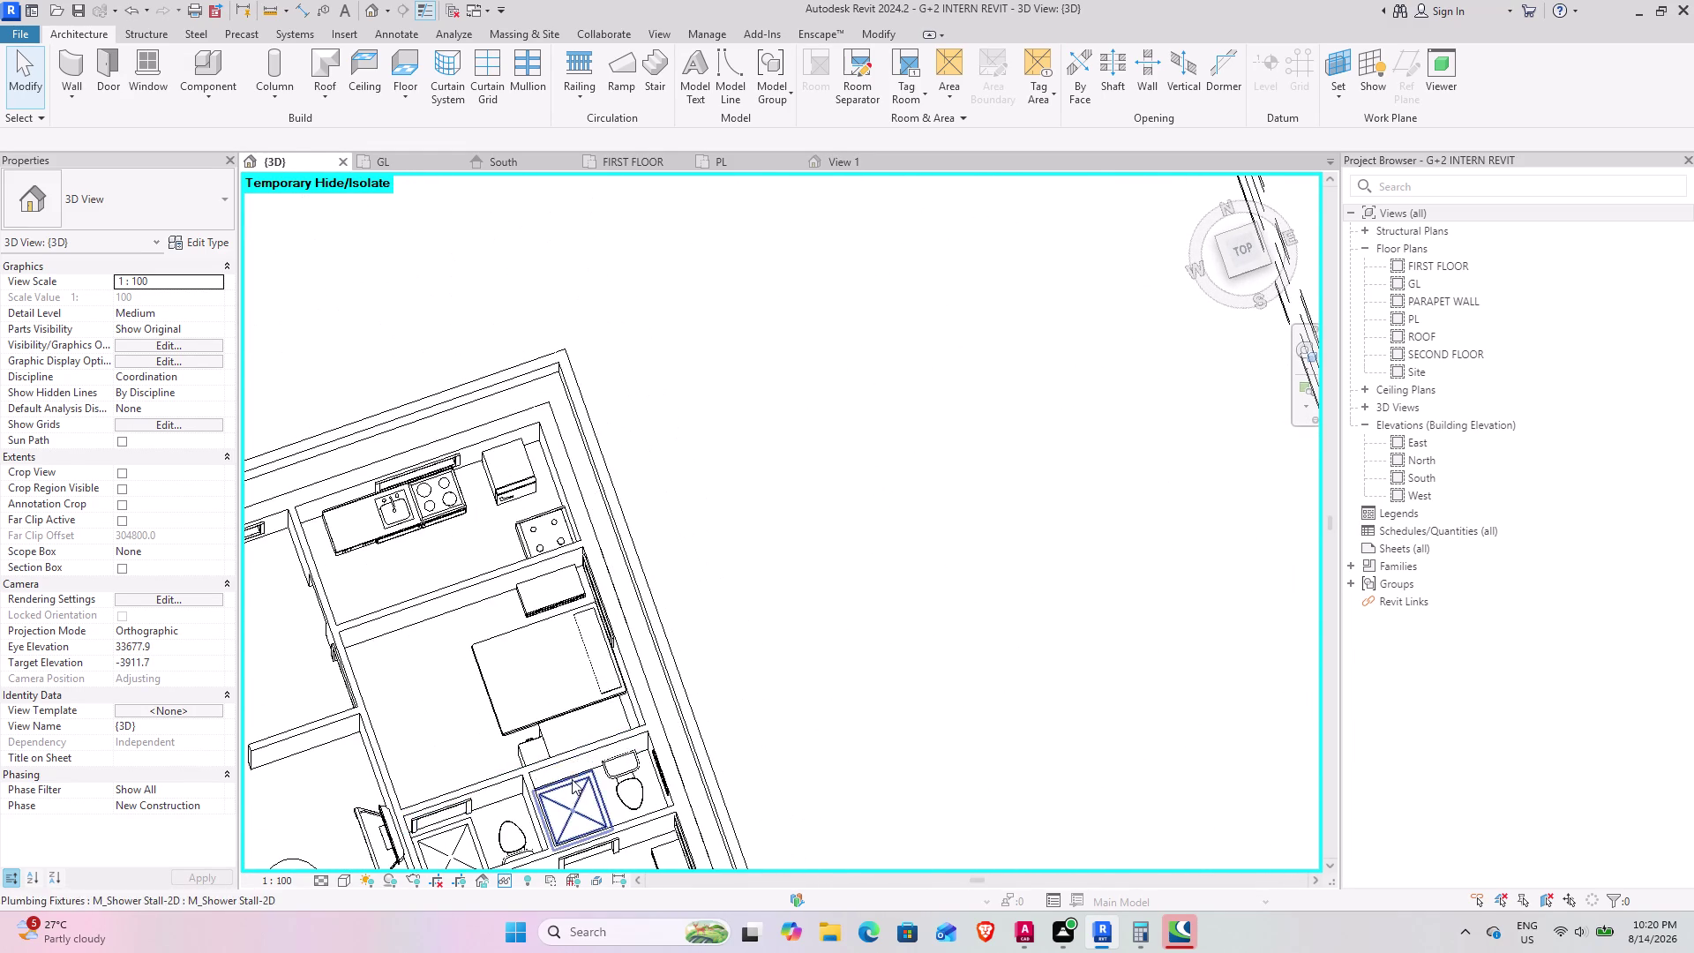
Orbit from a side view of the house back over the new shower stalls.
middle_drag(567, 777, 611, 502)
middle_drag(509, 738, 593, 464)
middle_drag(562, 632, 601, 556)
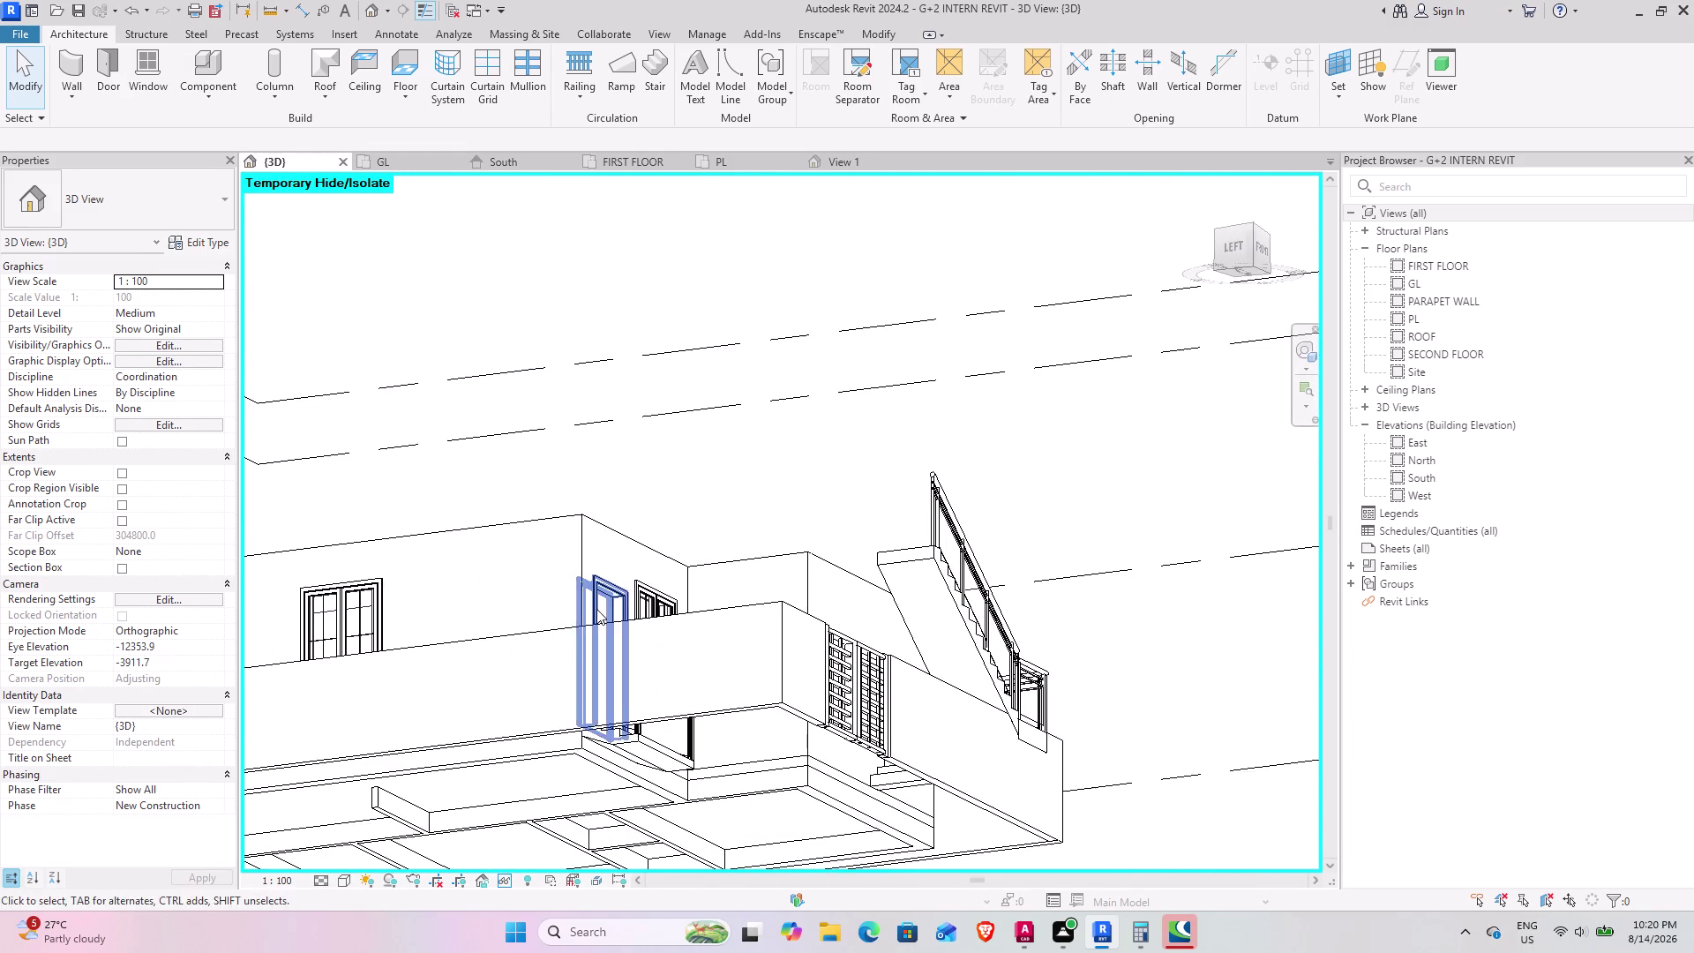
middle_drag(596, 610, 710, 392)
middle_drag(681, 467, 596, 723)
middle_drag(647, 575, 601, 795)
middle_drag(590, 587, 597, 765)
scroll(up, 3)
middle_drag(694, 534, 664, 504)
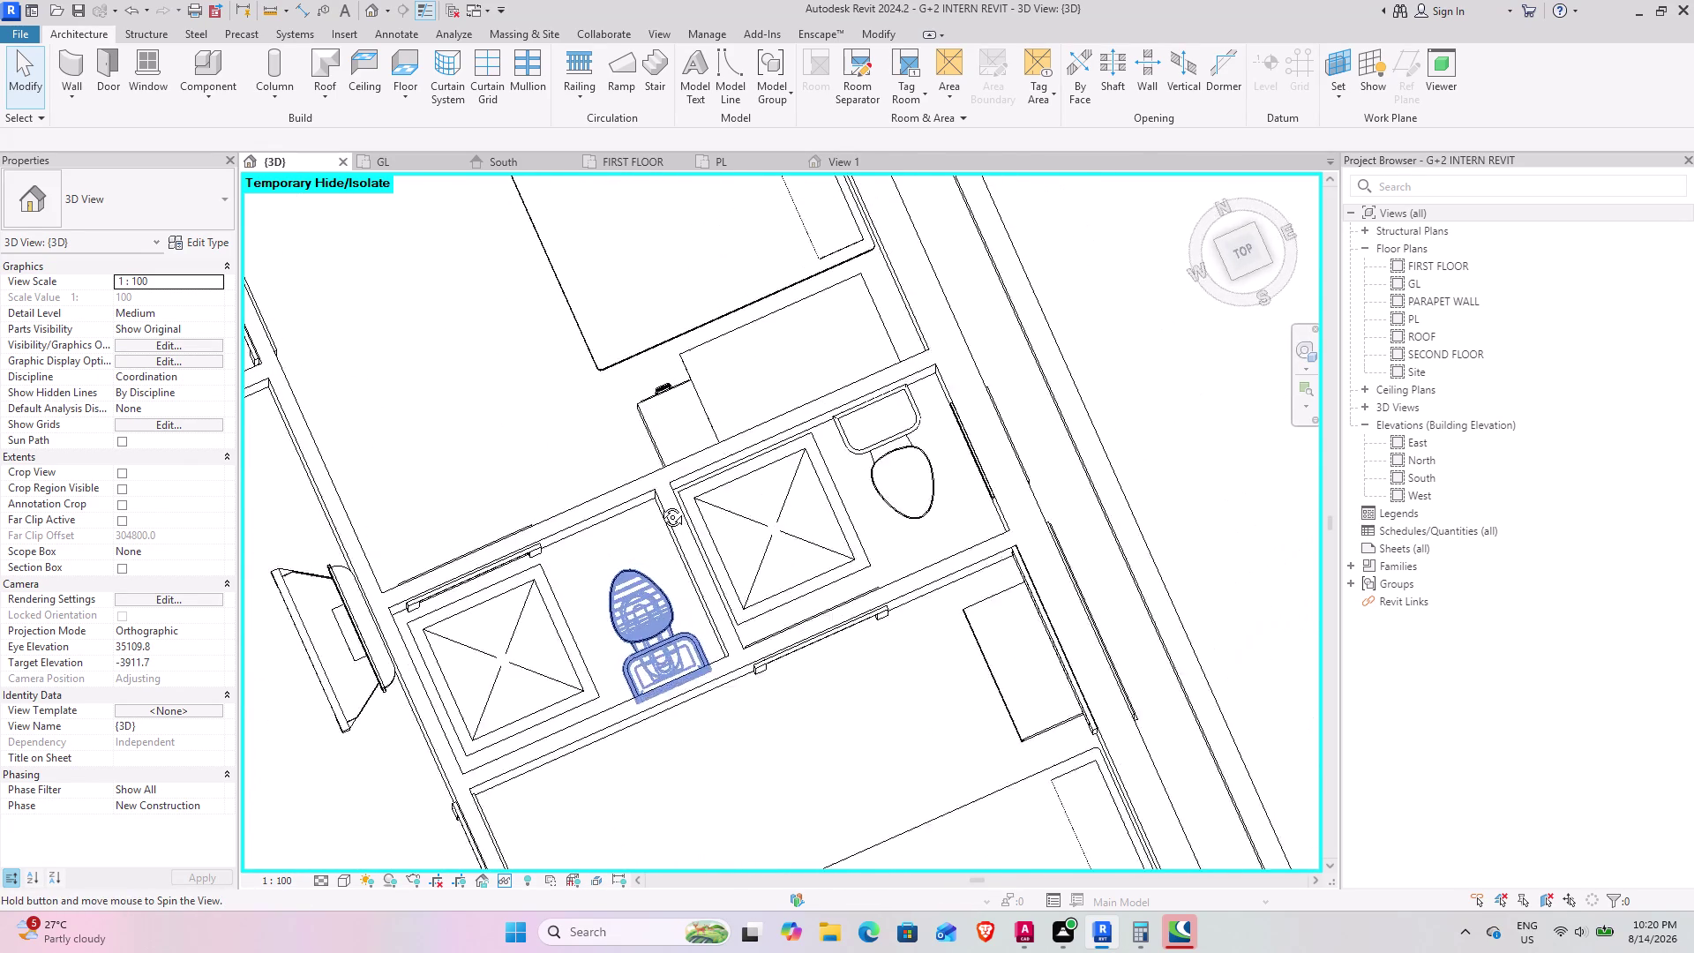
middle_drag(664, 505, 760, 450)
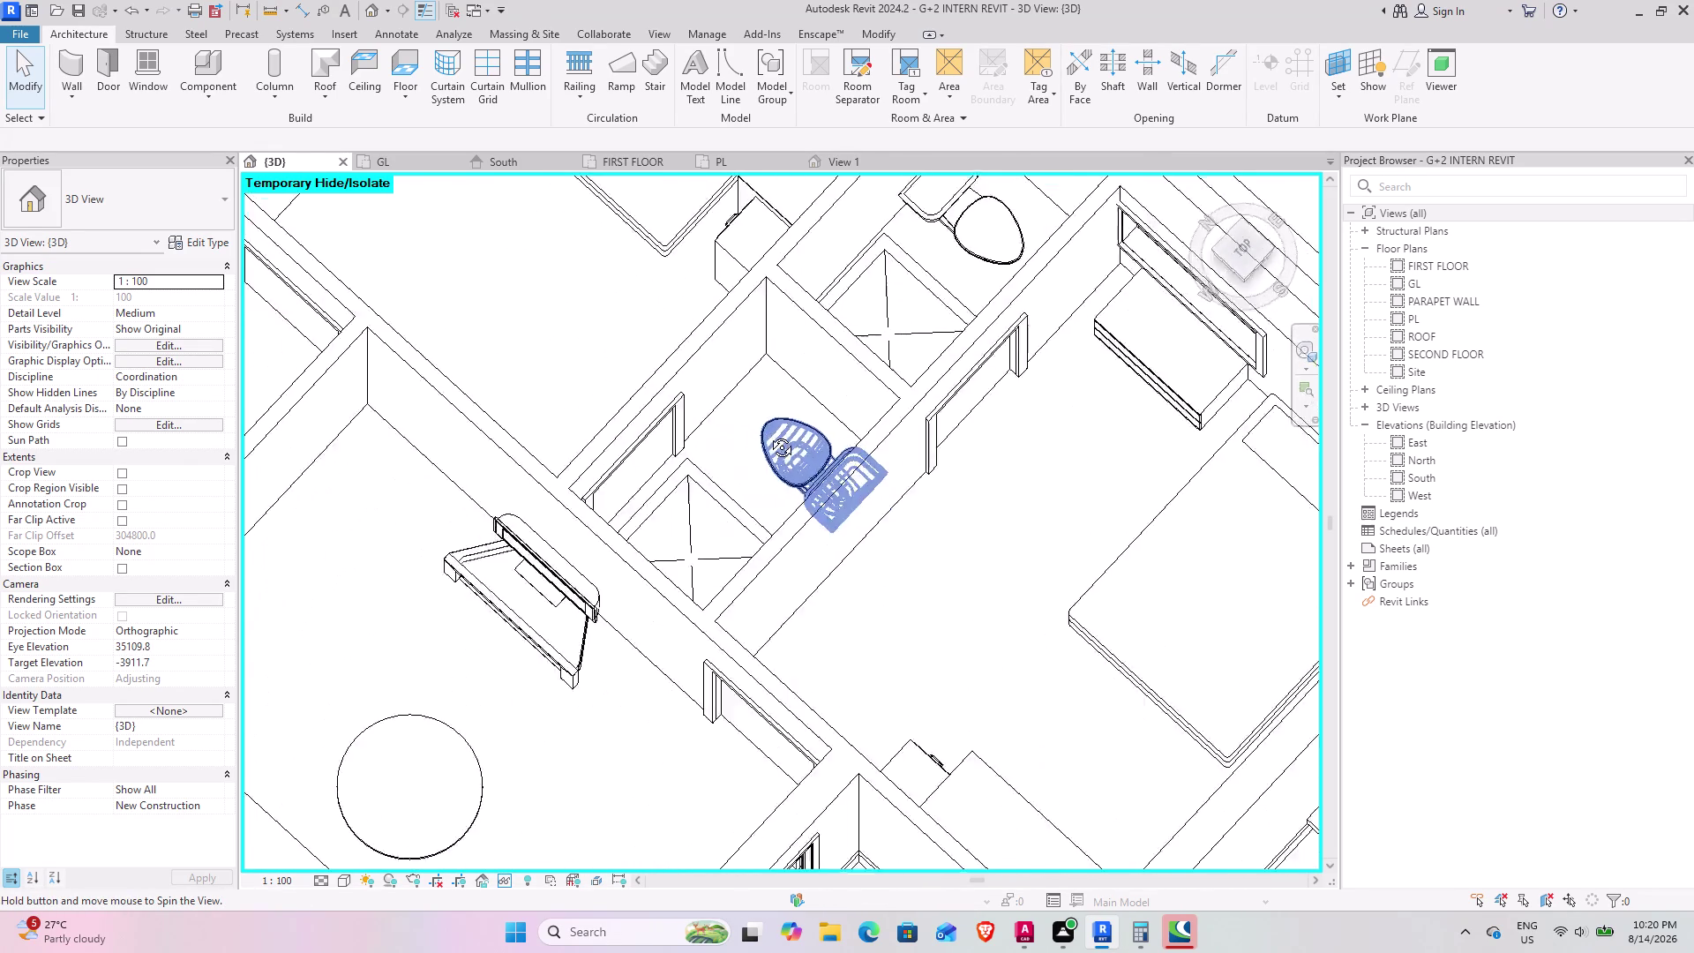
middle_drag(760, 450, 642, 454)
scroll(down, 3)
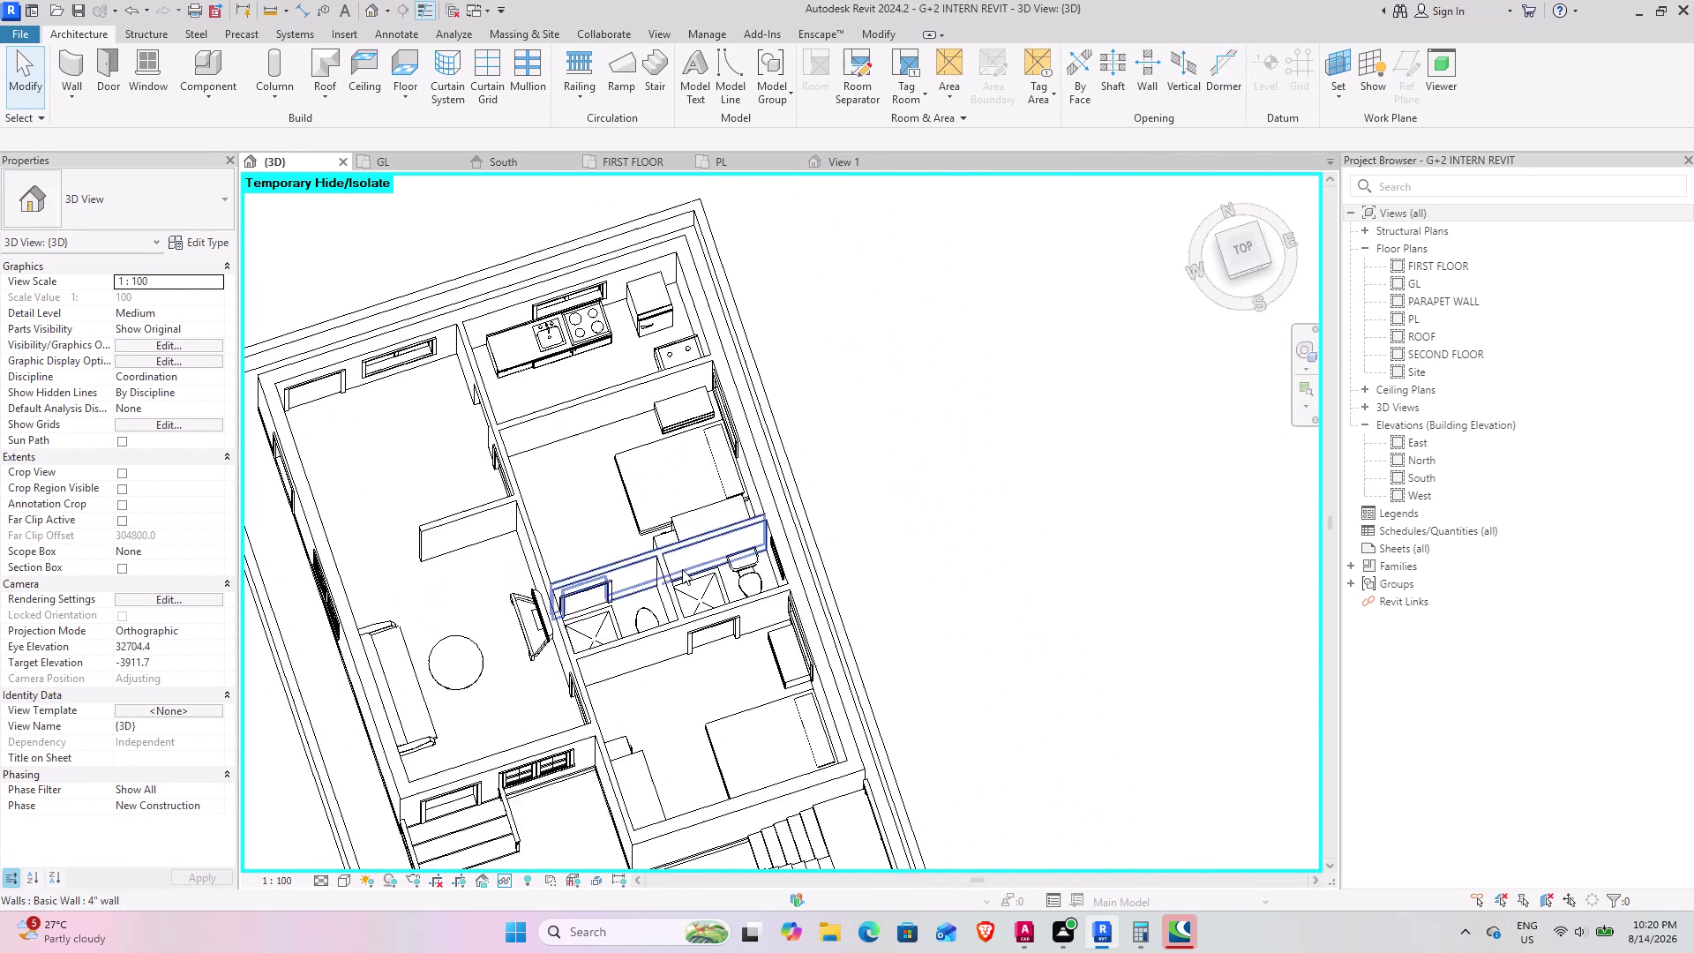
scroll(down, 3)
Orbit the whole house from the front, then look down on the floor layout.
middle_drag(651, 586, 636, 374)
middle_drag(710, 674, 558, 683)
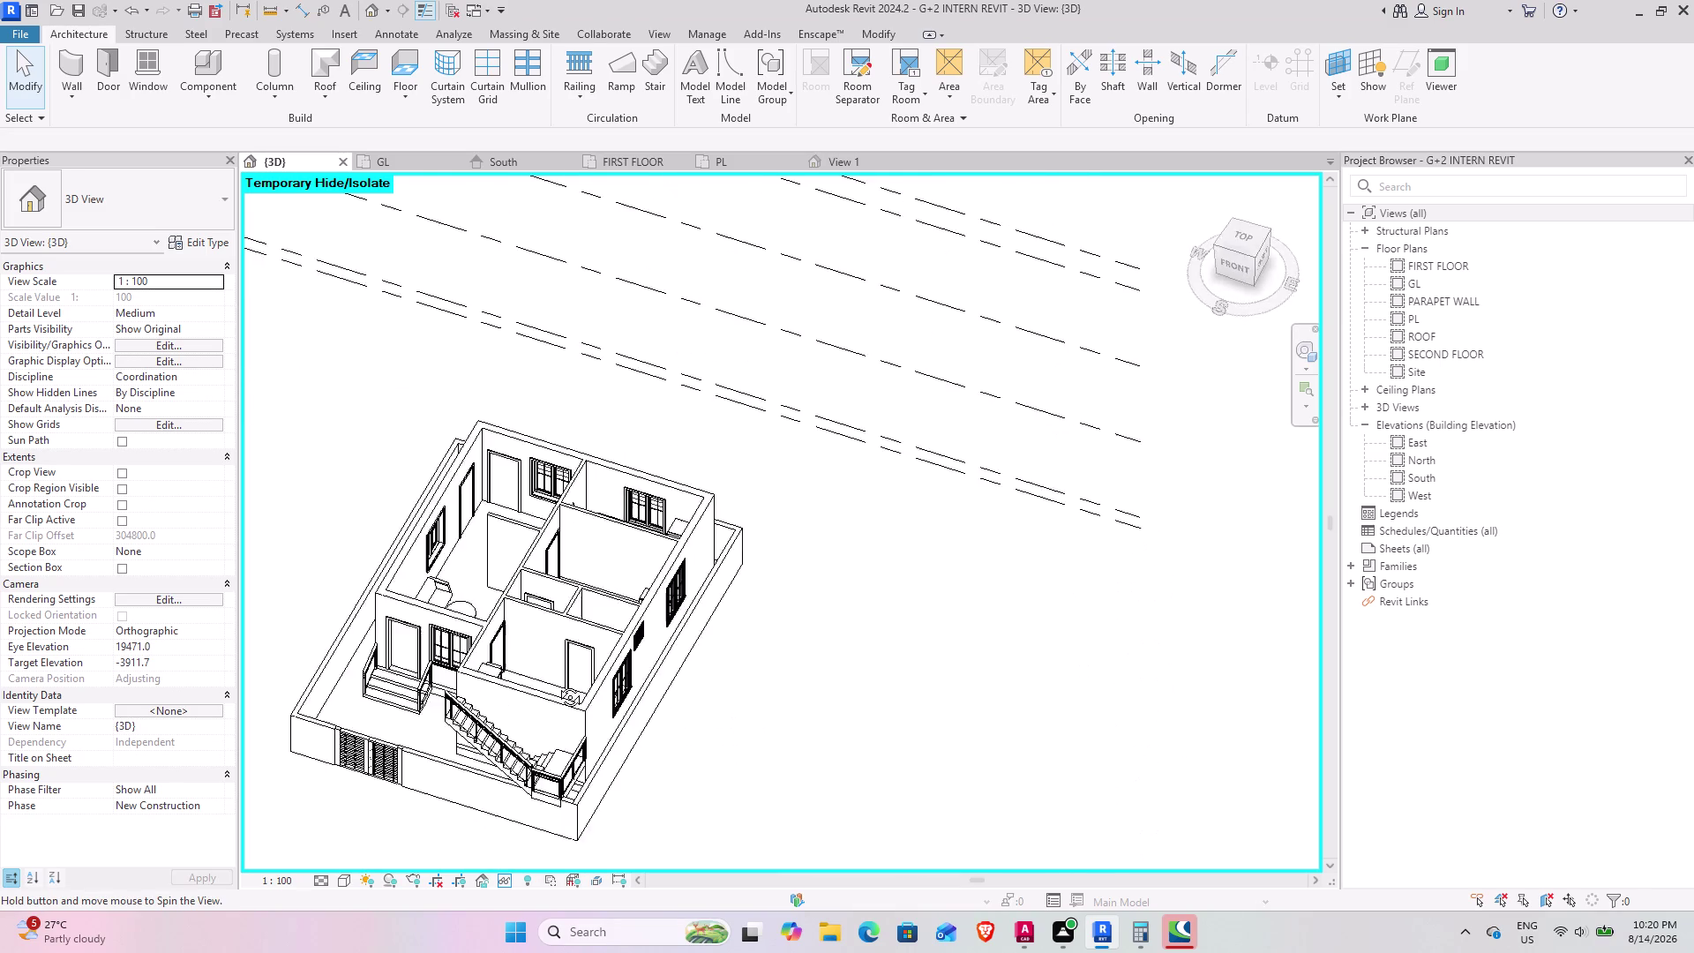
middle_drag(558, 684, 631, 689)
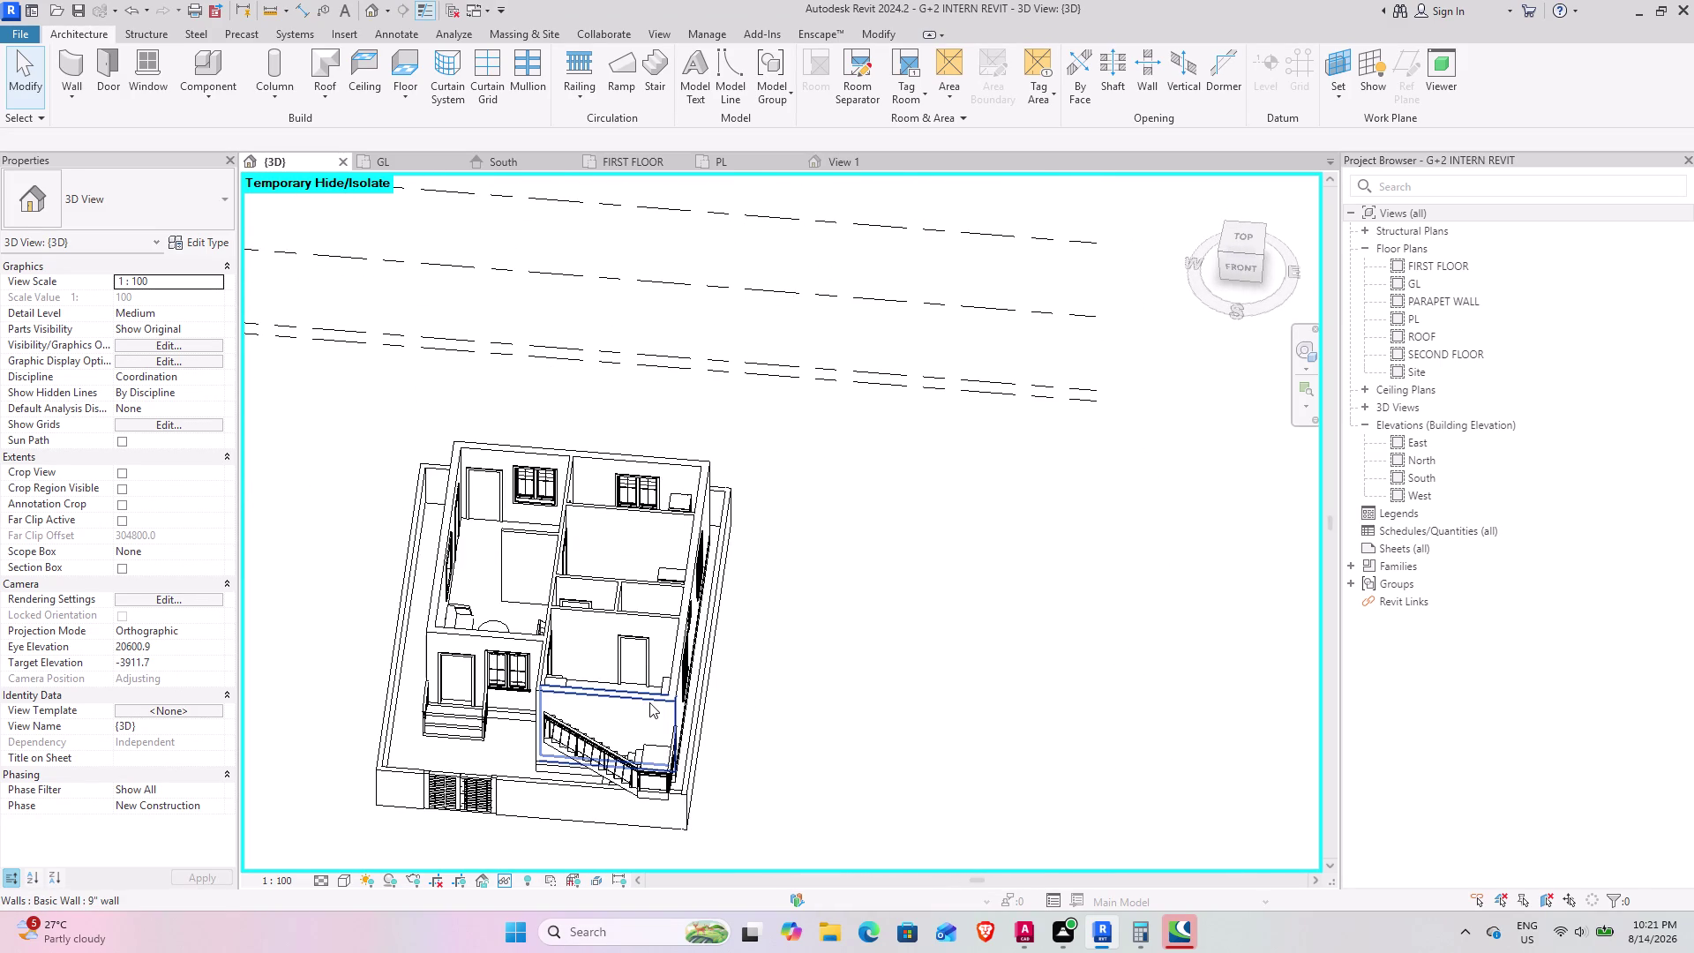
middle_drag(616, 653, 723, 823)
middle_drag(617, 683, 607, 704)
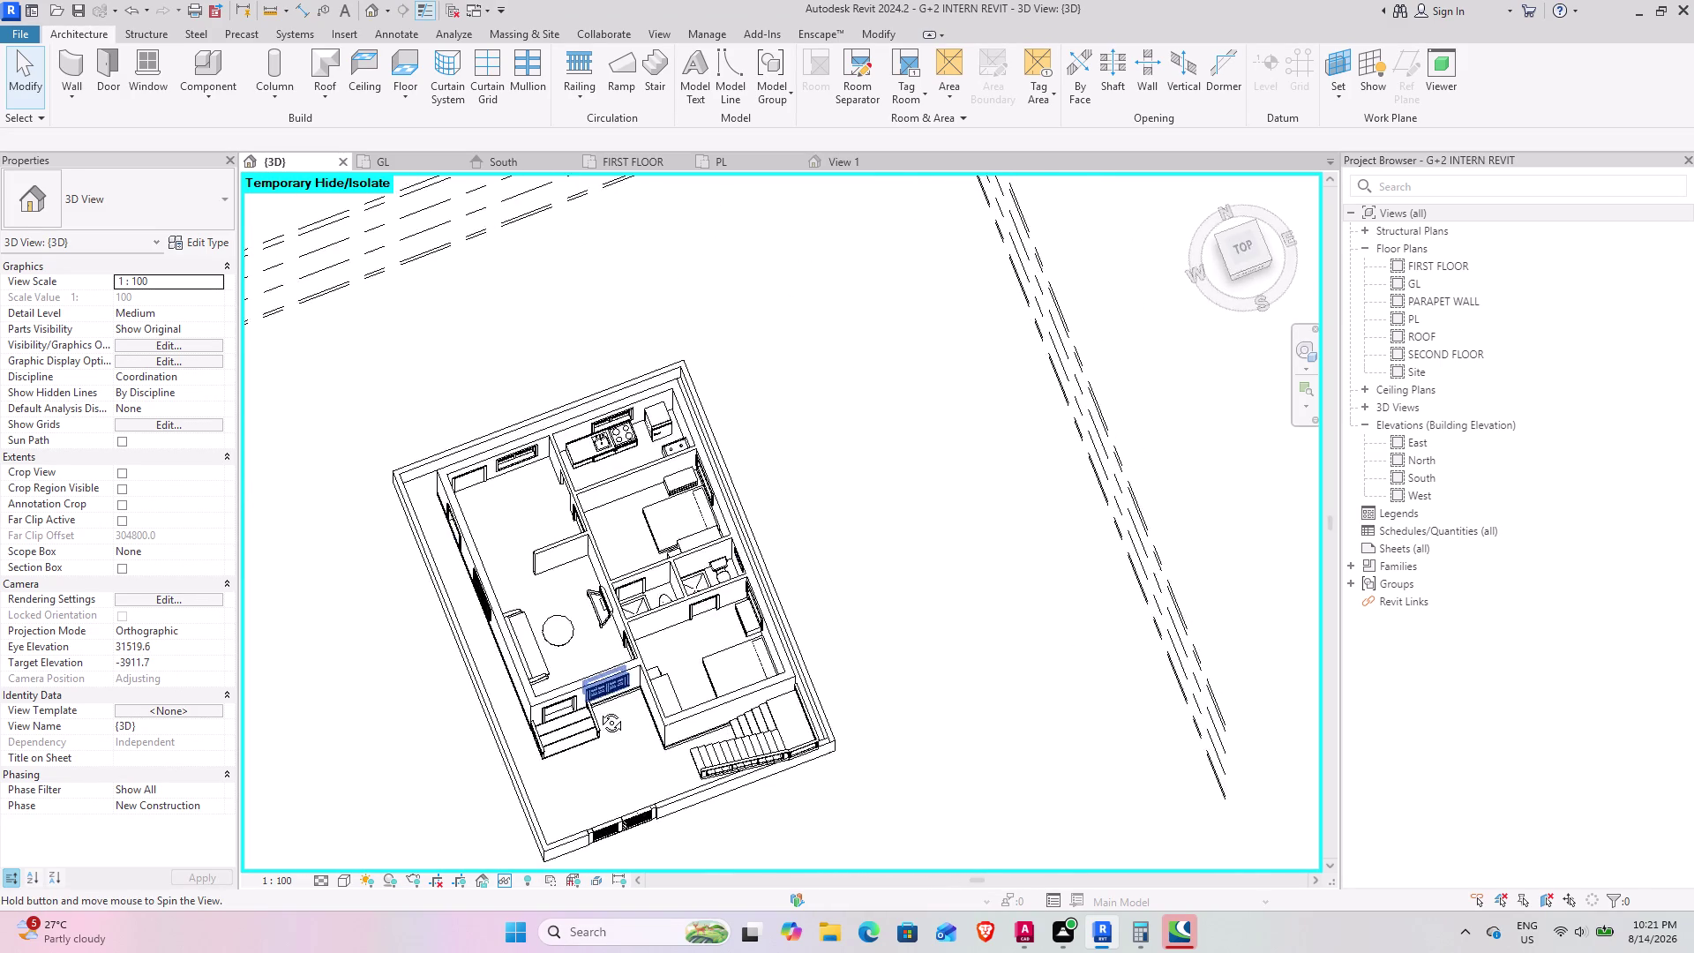
middle_drag(607, 704, 484, 704)
scroll(up, 3)
middle_drag(545, 507, 544, 543)
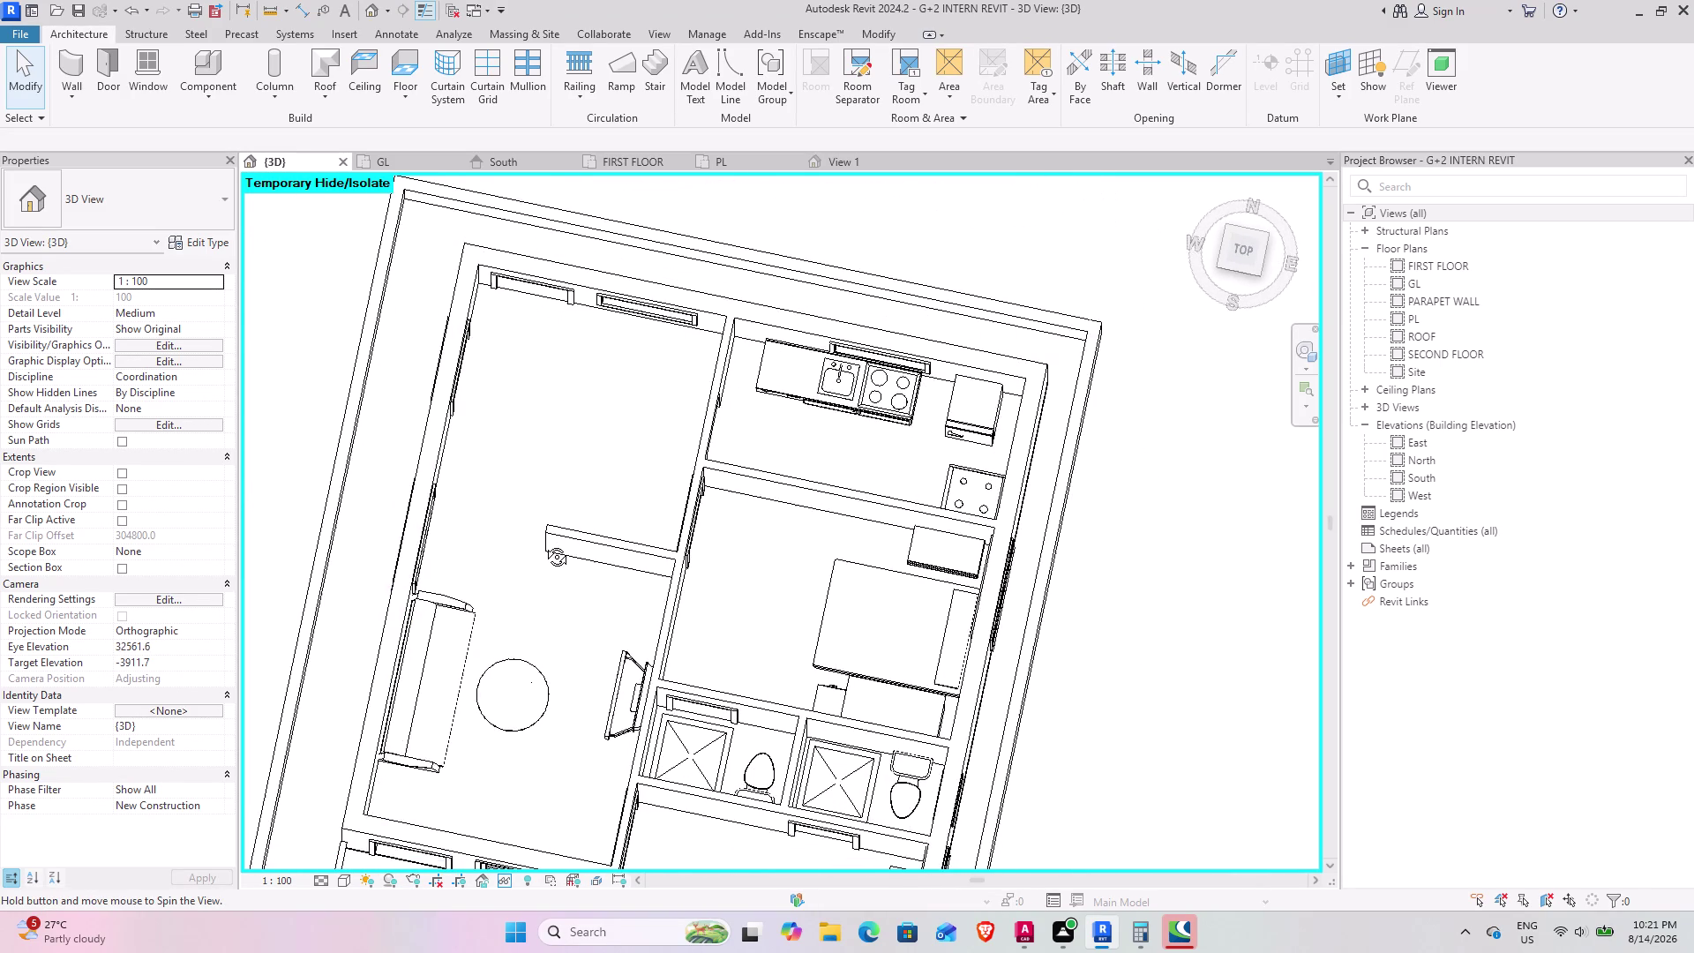
middle_drag(544, 543, 808, 477)
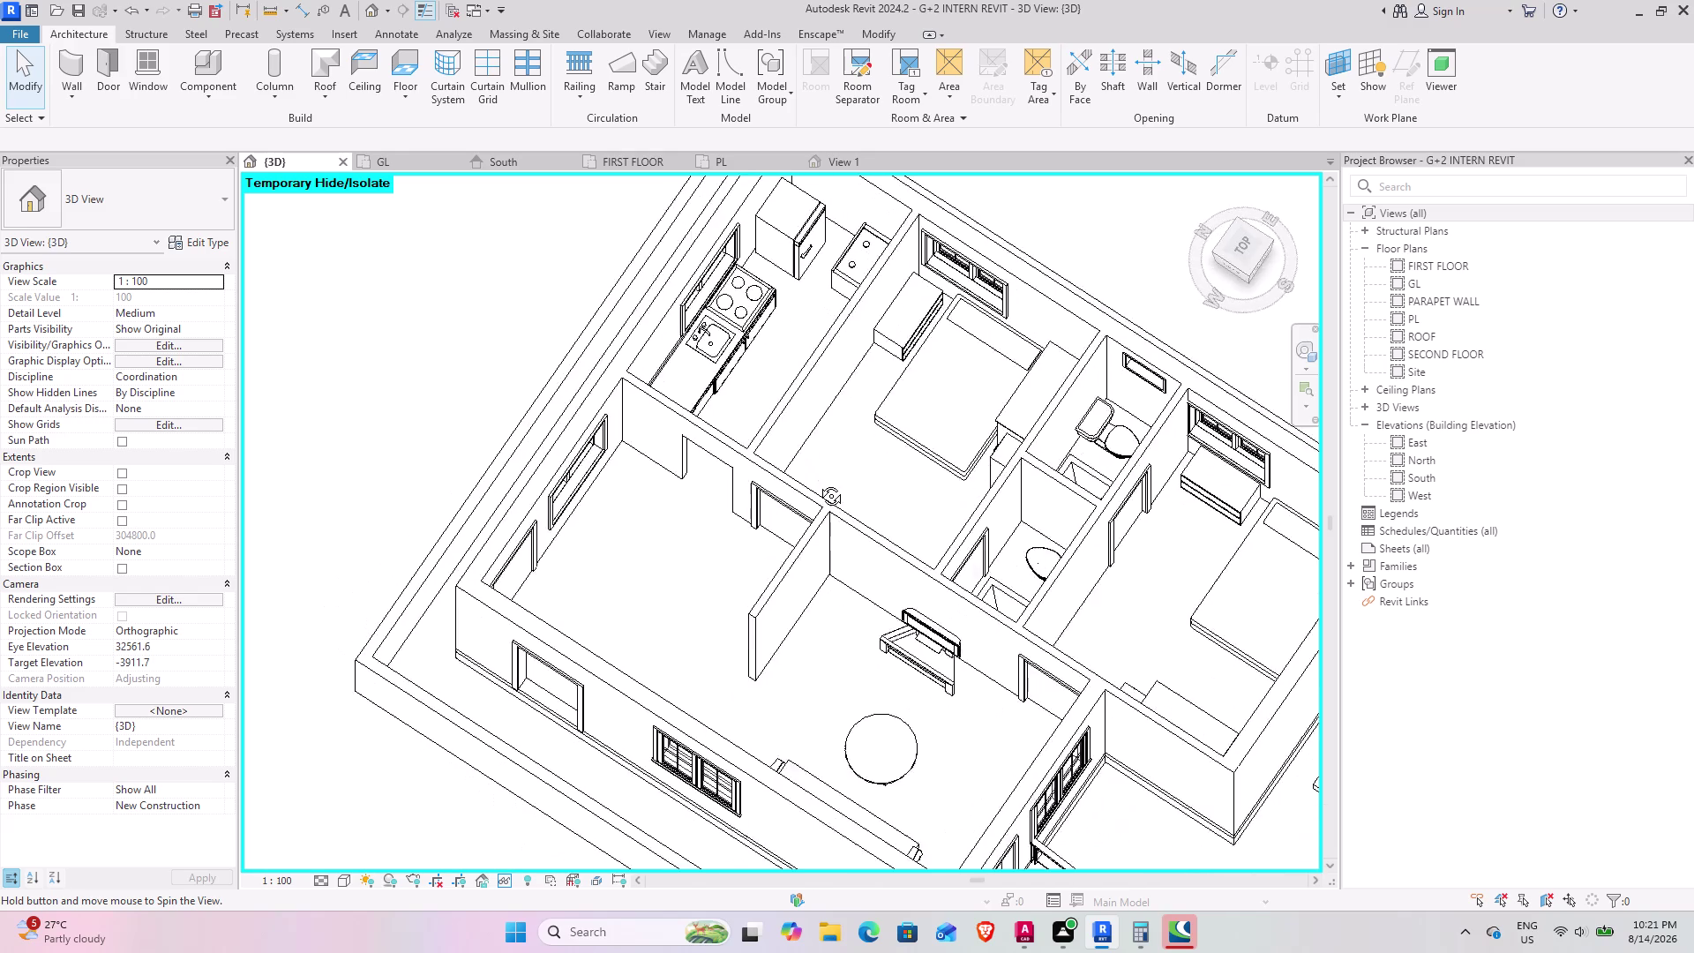
middle_drag(808, 476, 797, 474)
scroll(up, 3)
Pan and orbit across the bedrooms, bathrooms and stair side.
middle_drag(1021, 618, 547, 435)
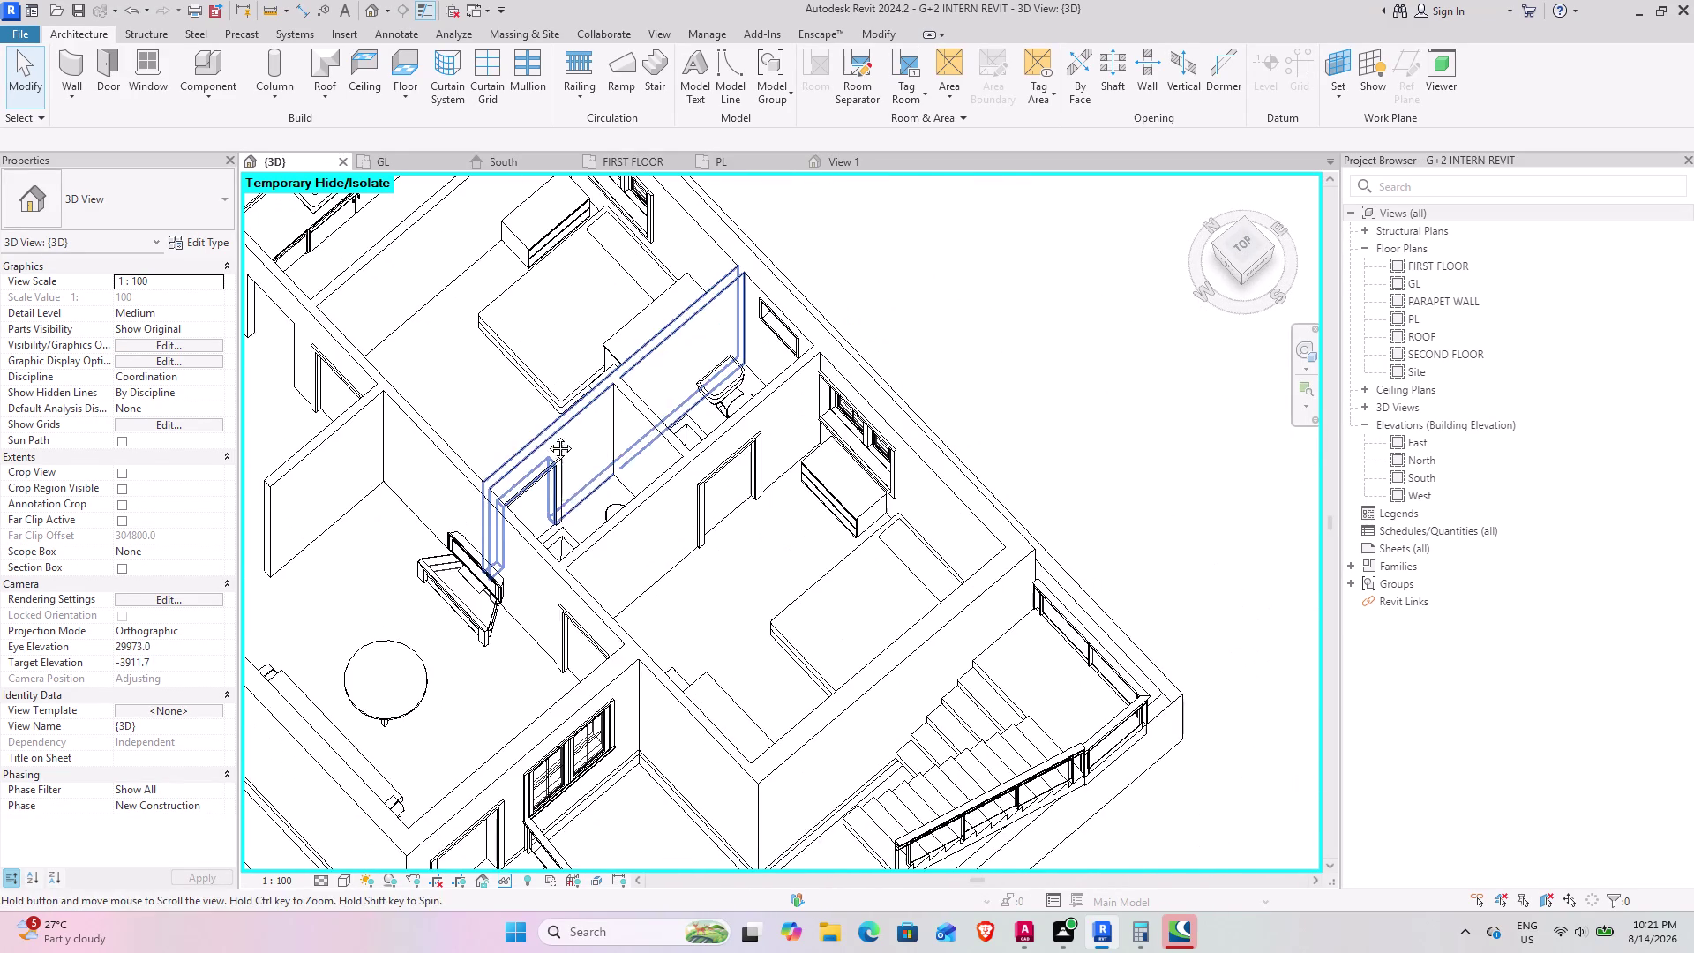
middle_drag(547, 435, 546, 435)
middle_drag(565, 619, 747, 503)
middle_drag(758, 486, 584, 643)
middle_drag(600, 624, 526, 731)
middle_drag(605, 661, 479, 747)
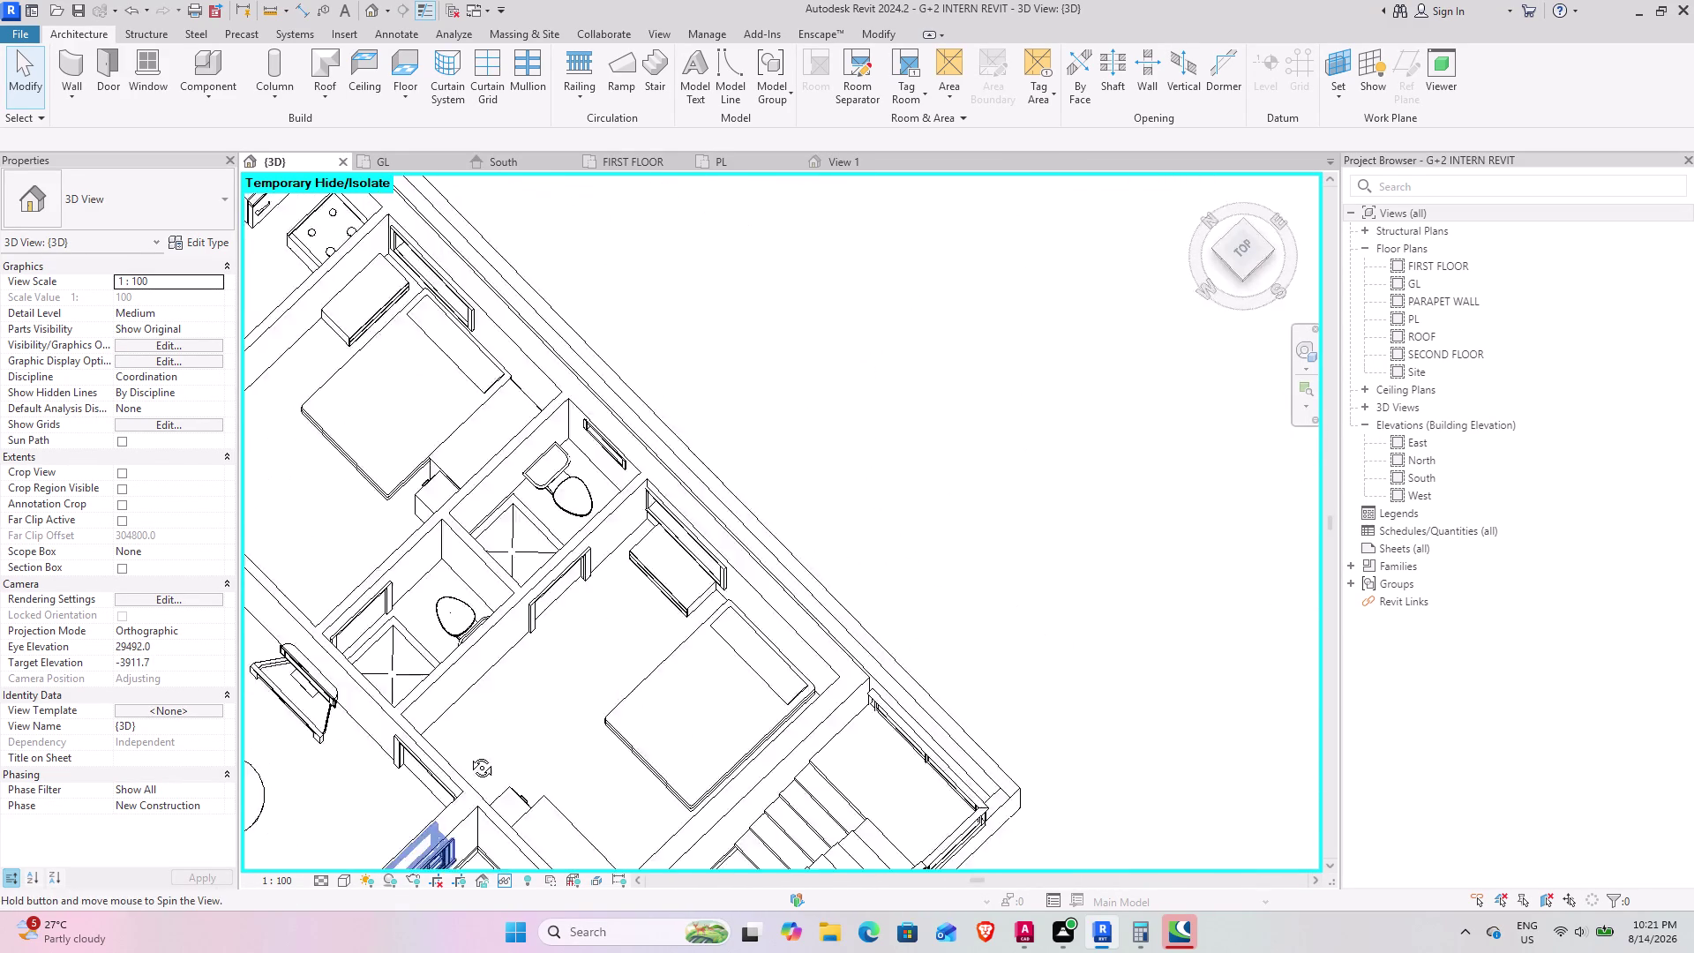
middle_drag(479, 747, 442, 766)
middle_drag(452, 719, 677, 289)
middle_drag(643, 419, 471, 382)
middle_drag(395, 479, 1118, 423)
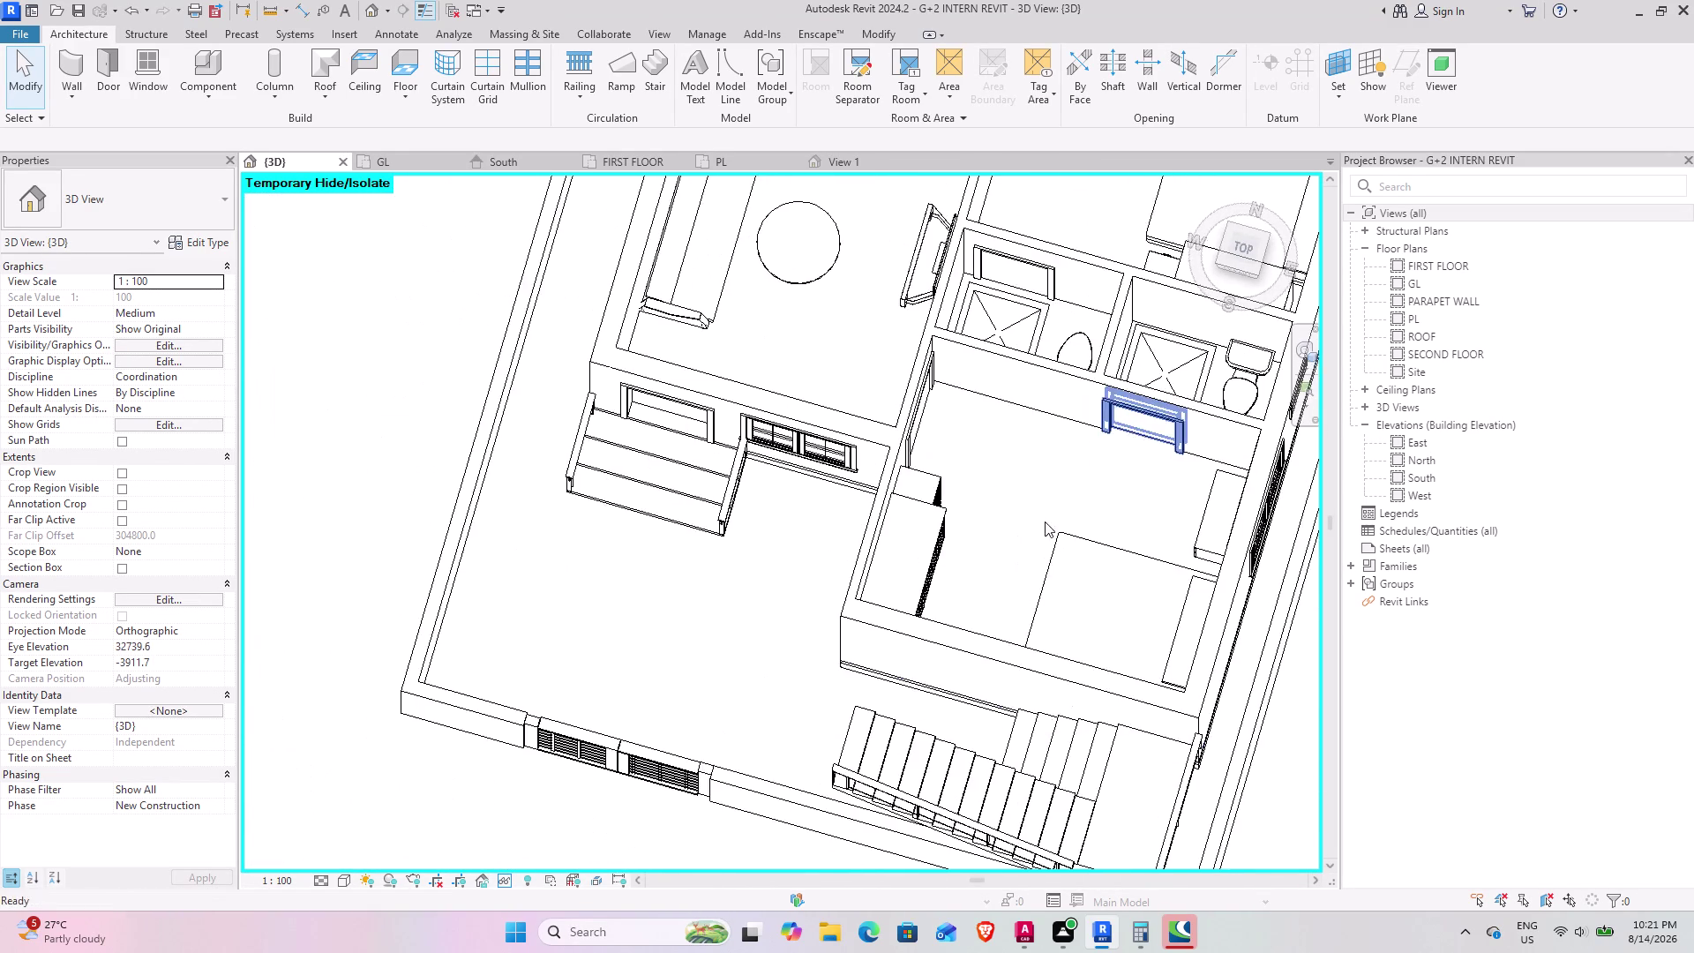
Orbit past the exterior wall and entrance steps, then pan over the plan toward the kitchen.
middle_drag(782, 655, 984, 542)
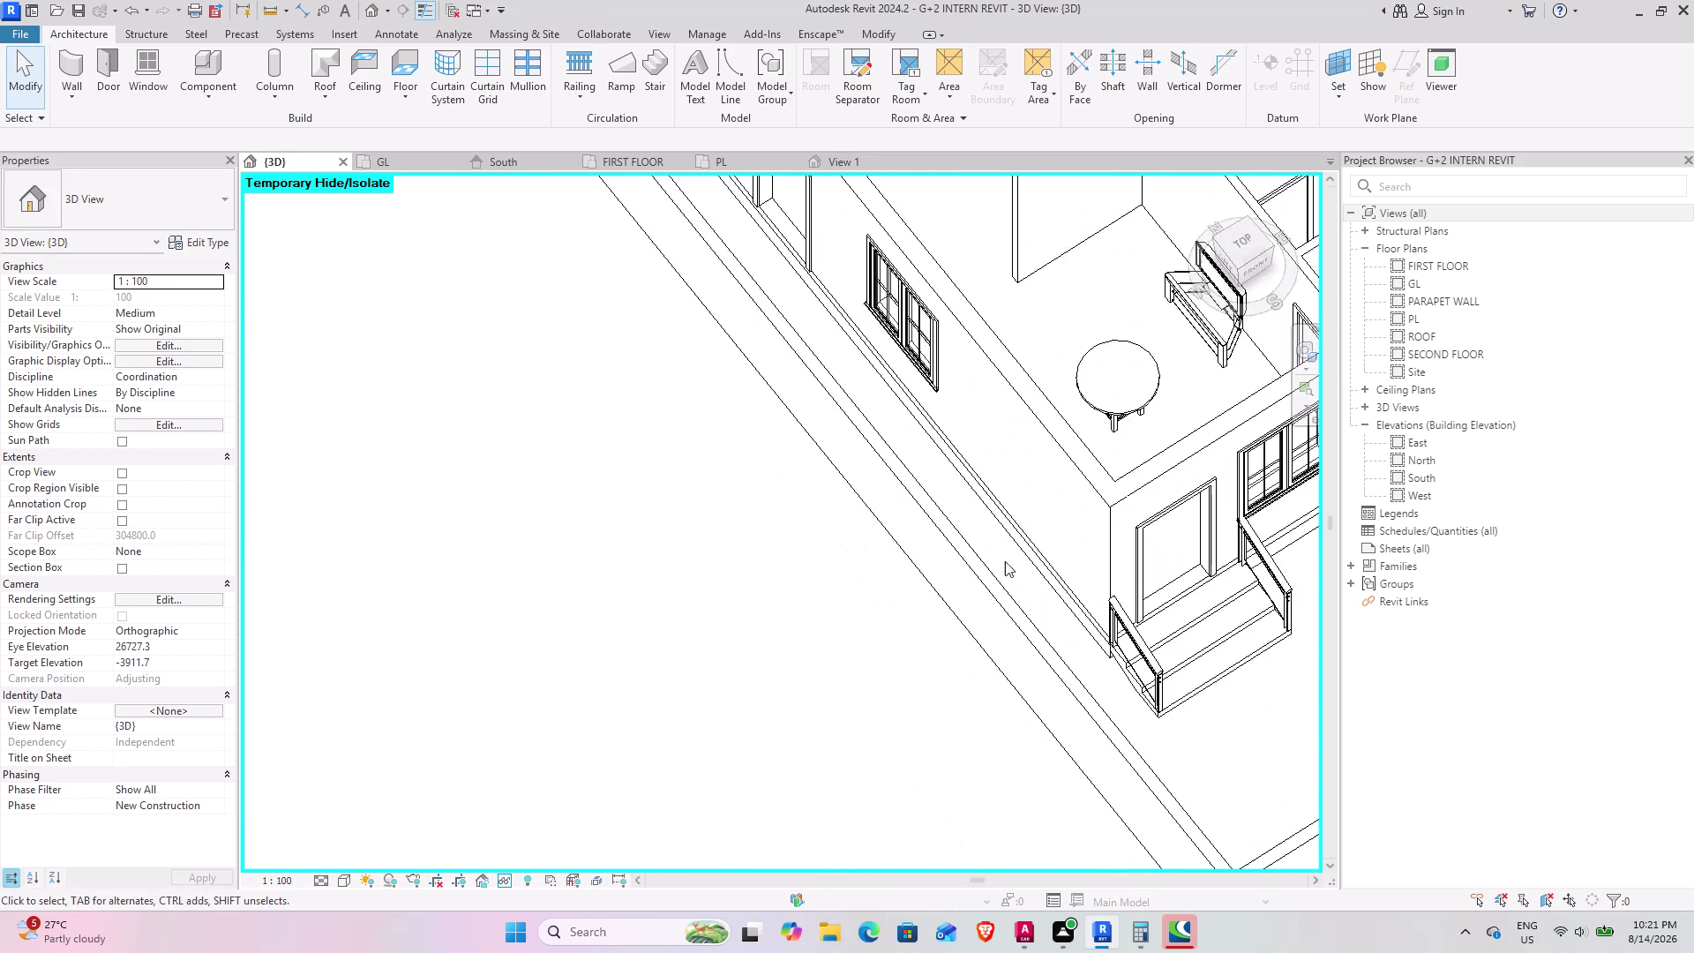
middle_drag(971, 567, 477, 535)
middle_drag(831, 546, 613, 559)
middle_drag(659, 588, 638, 424)
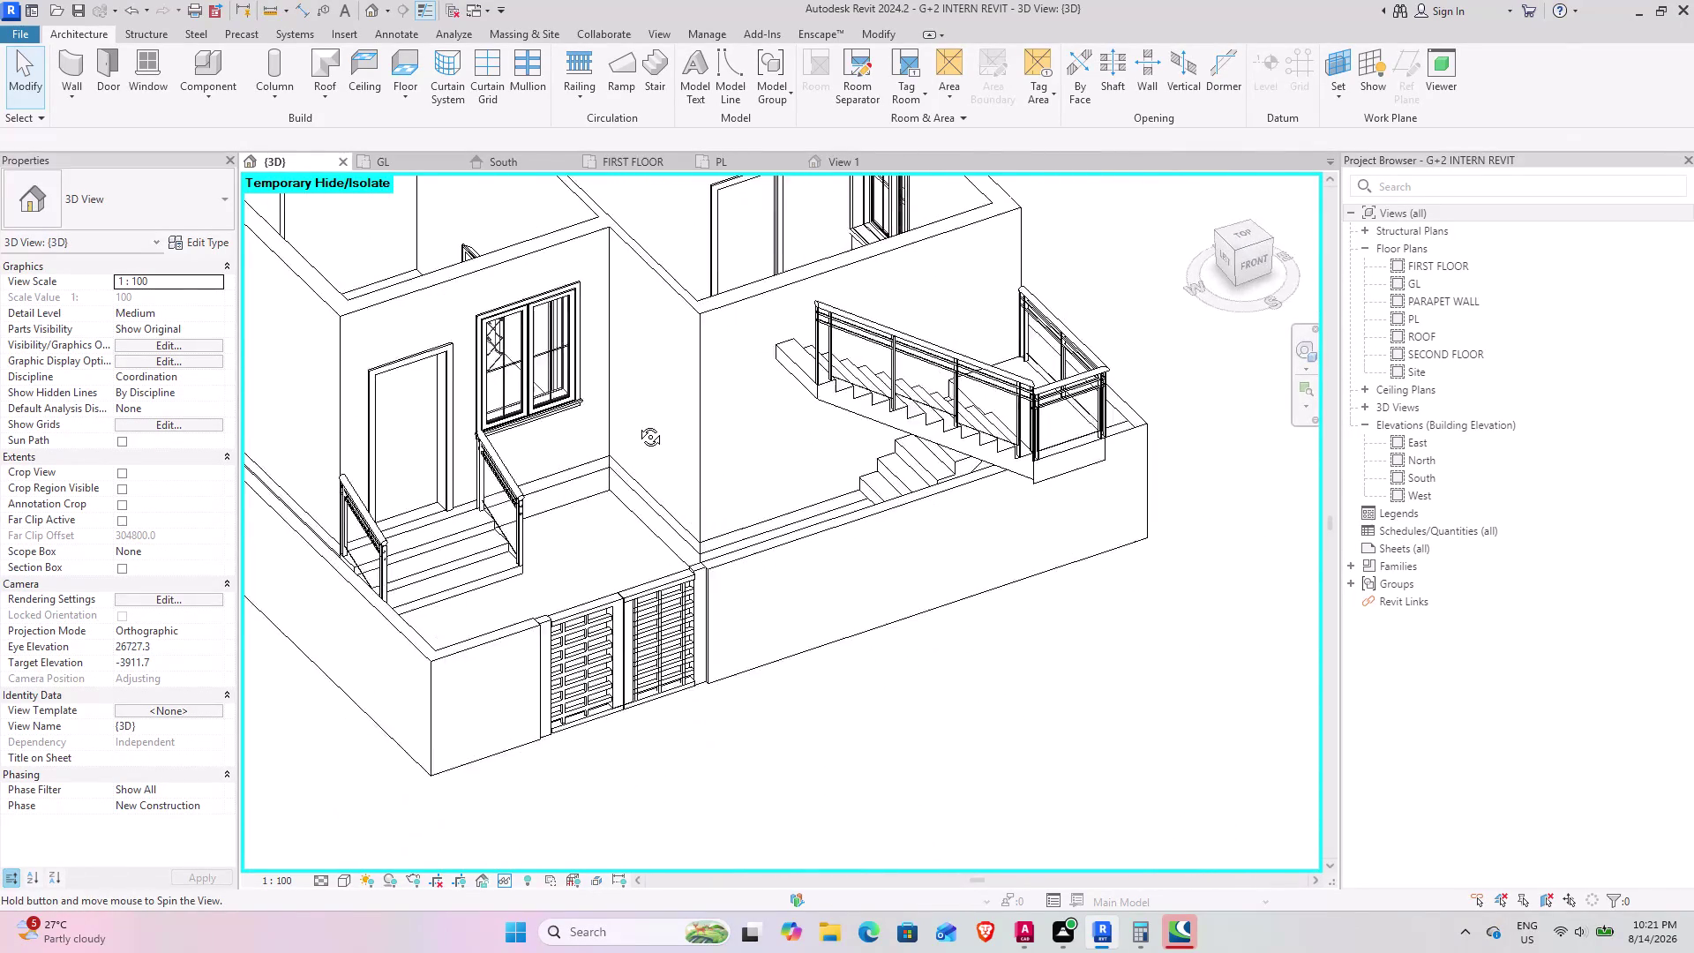
middle_drag(638, 423, 848, 654)
middle_drag(874, 546, 561, 515)
middle_drag(709, 596, 964, 670)
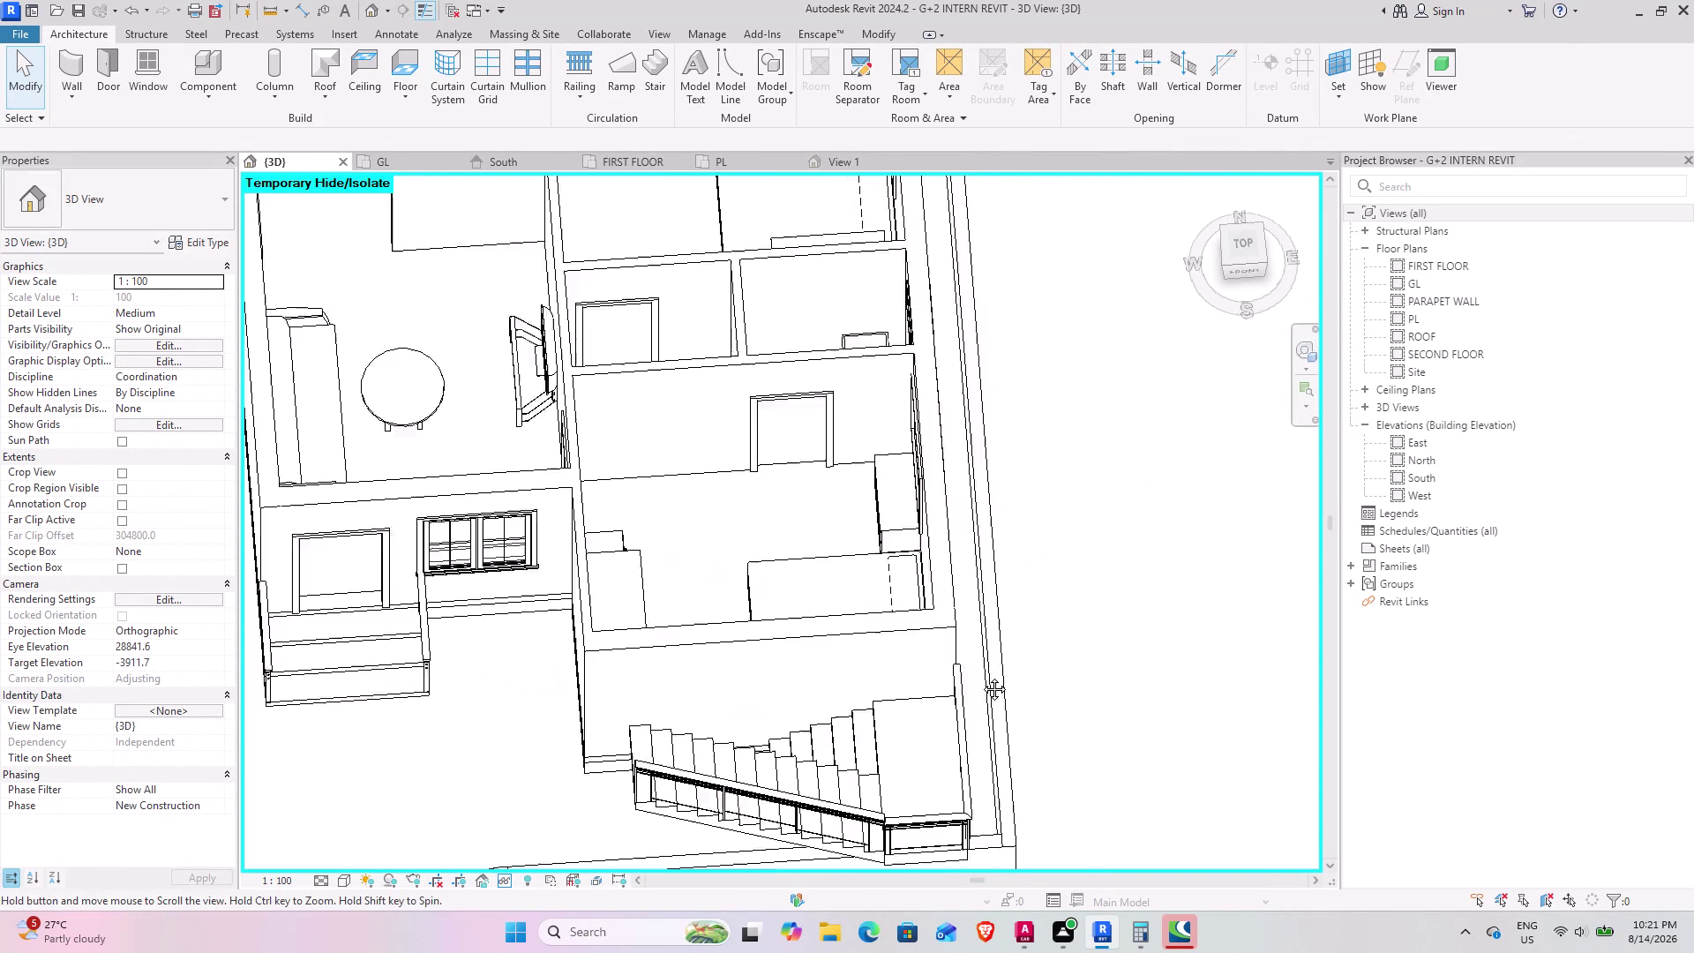
middle_drag(964, 671, 1017, 682)
middle_drag(832, 539, 842, 586)
middle_drag(796, 505, 853, 753)
middle_drag(785, 574, 793, 584)
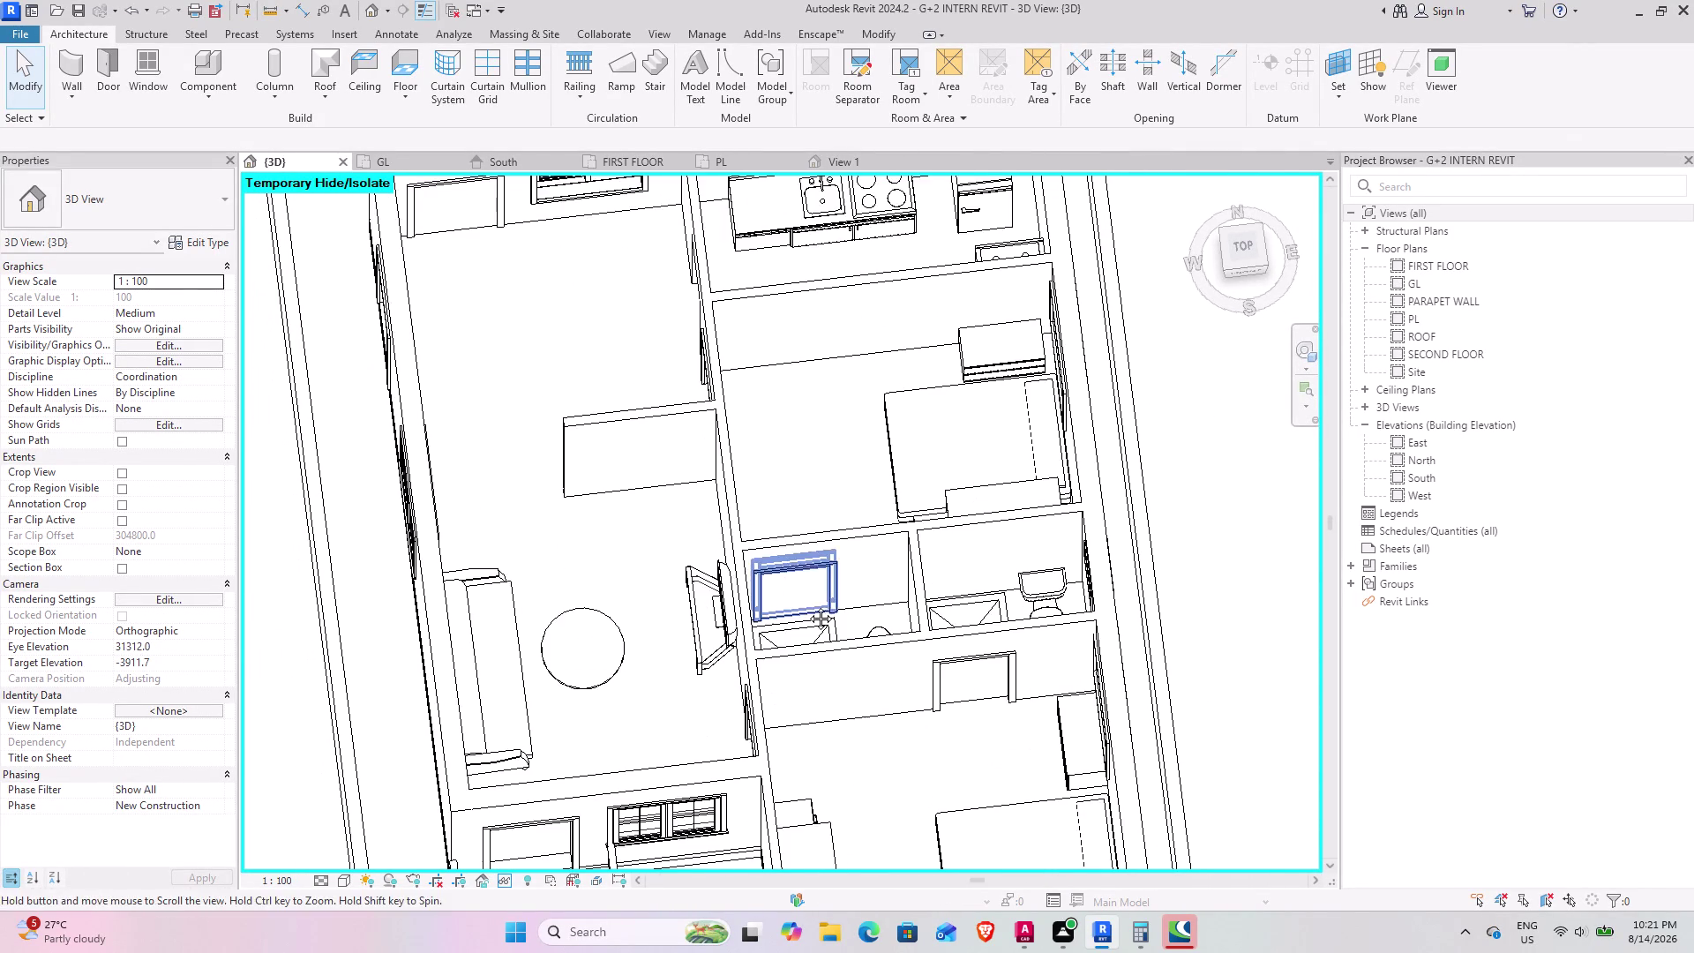
middle_drag(793, 584, 894, 786)
scroll(up, 3)
Orbit and pan over the kitchen, bedroom and living room.
middle_drag(1033, 584, 1002, 559)
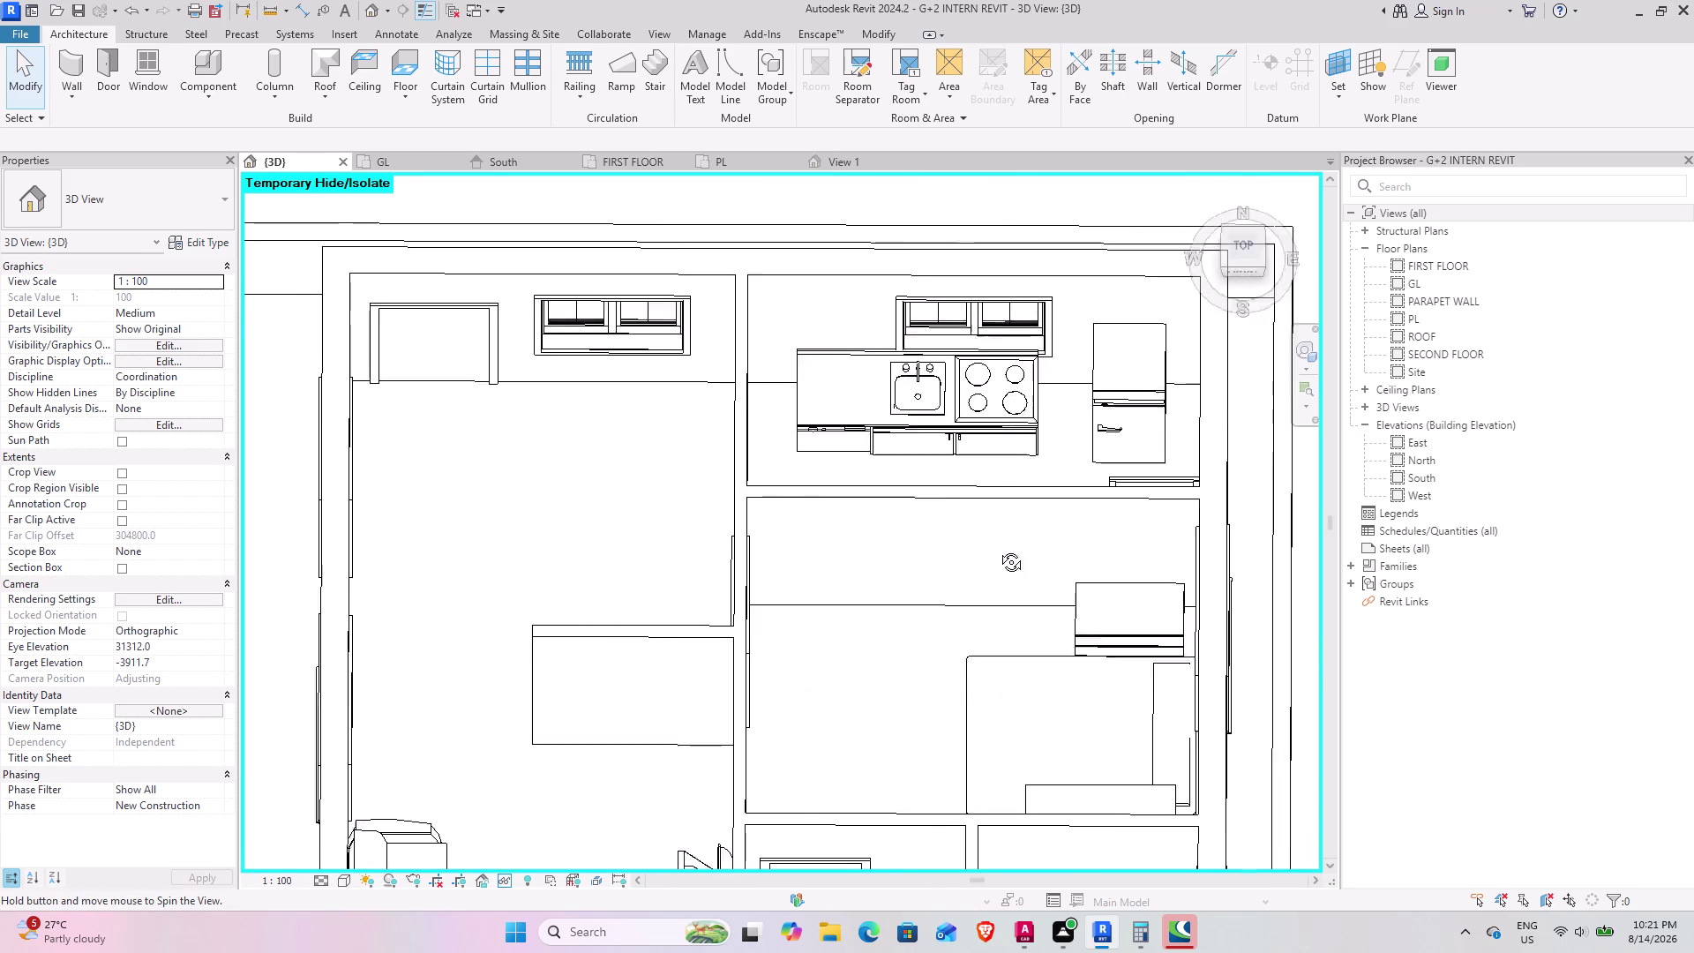
middle_drag(1002, 559, 892, 564)
middle_drag(879, 617, 999, 706)
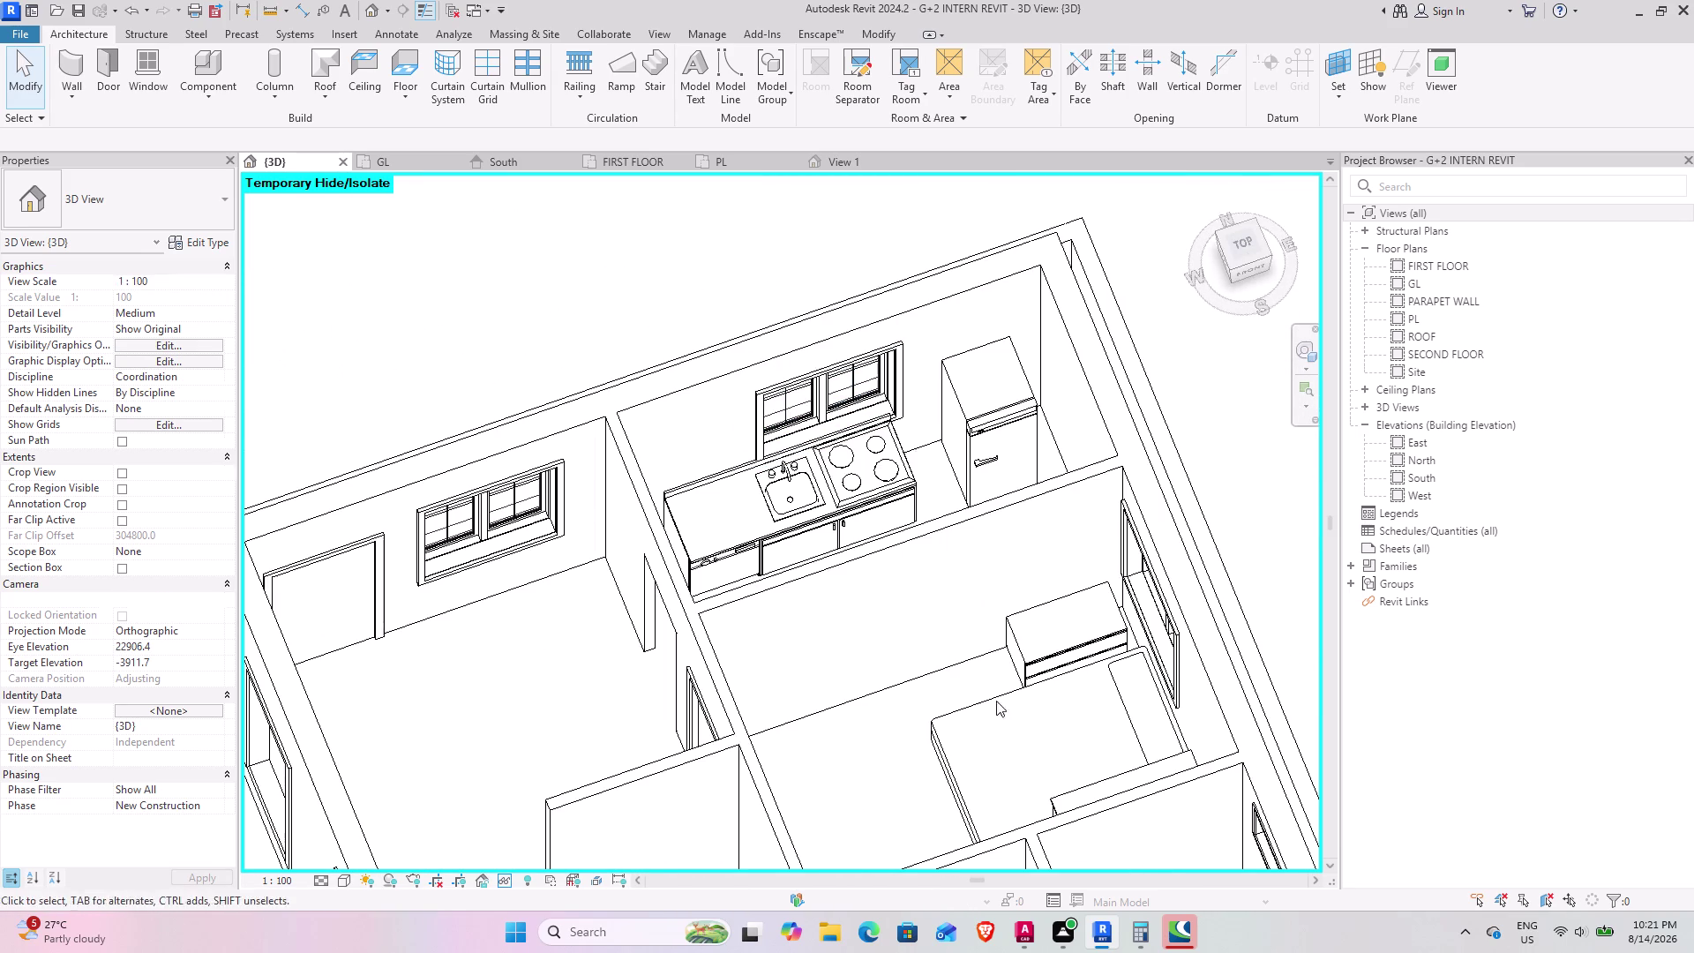
middle_drag(939, 668, 1139, 674)
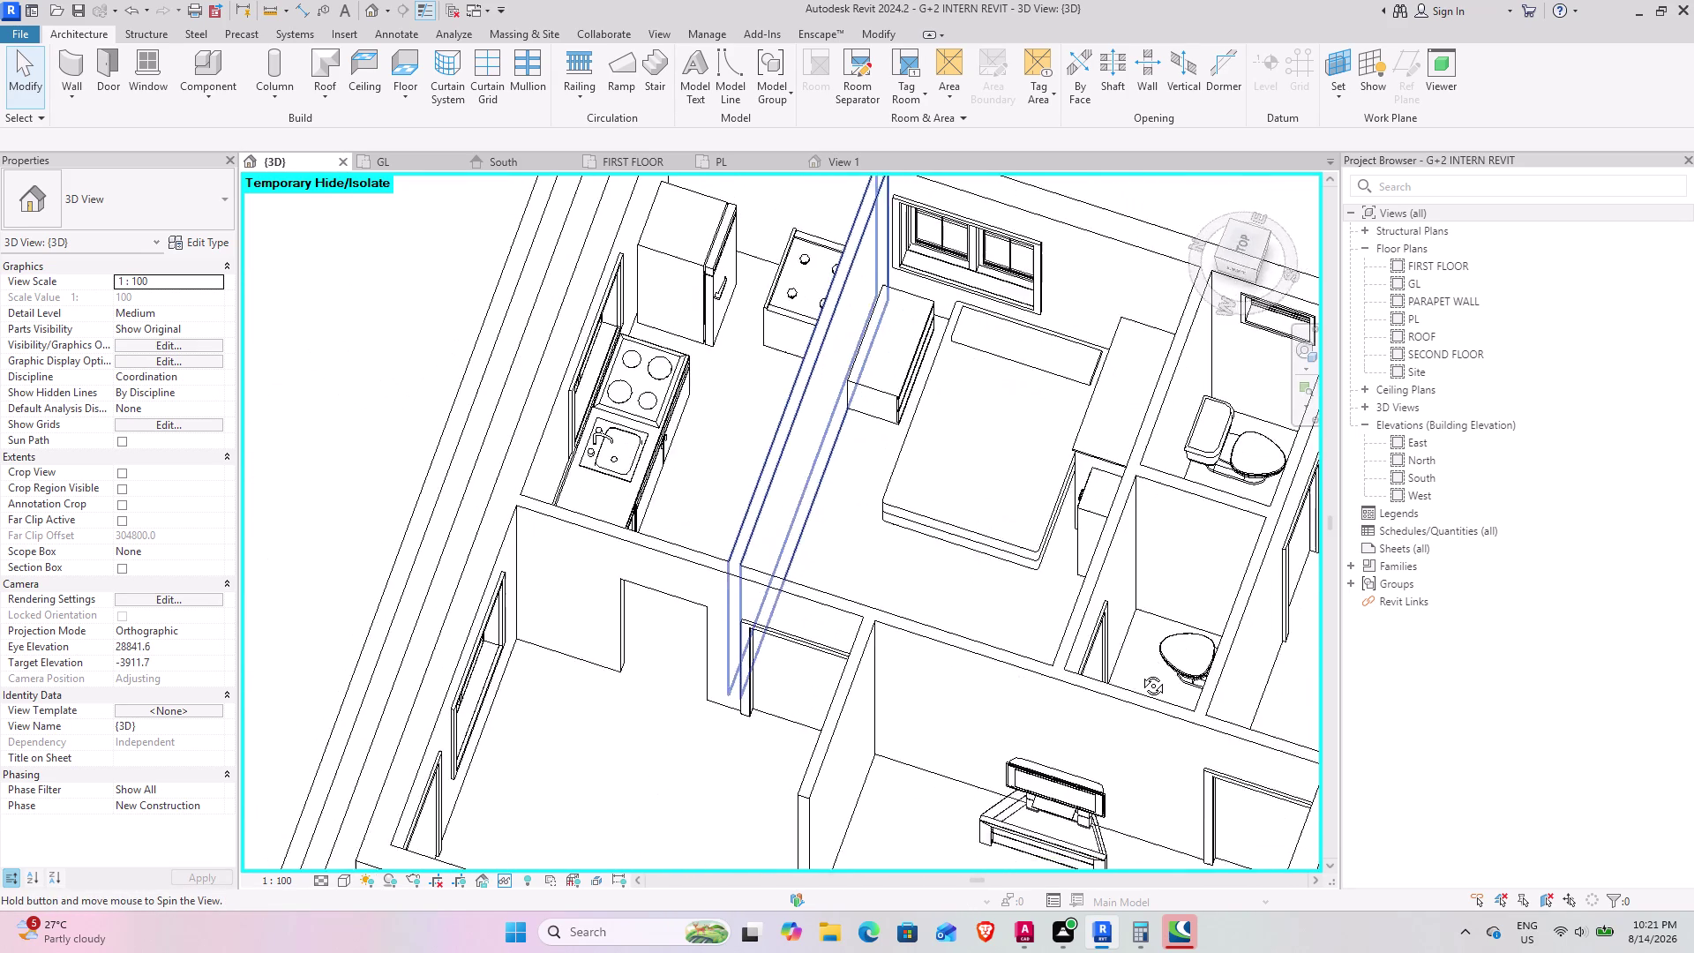
middle_drag(1139, 674, 1140, 673)
middle_drag(790, 679, 949, 674)
middle_drag(744, 684, 796, 662)
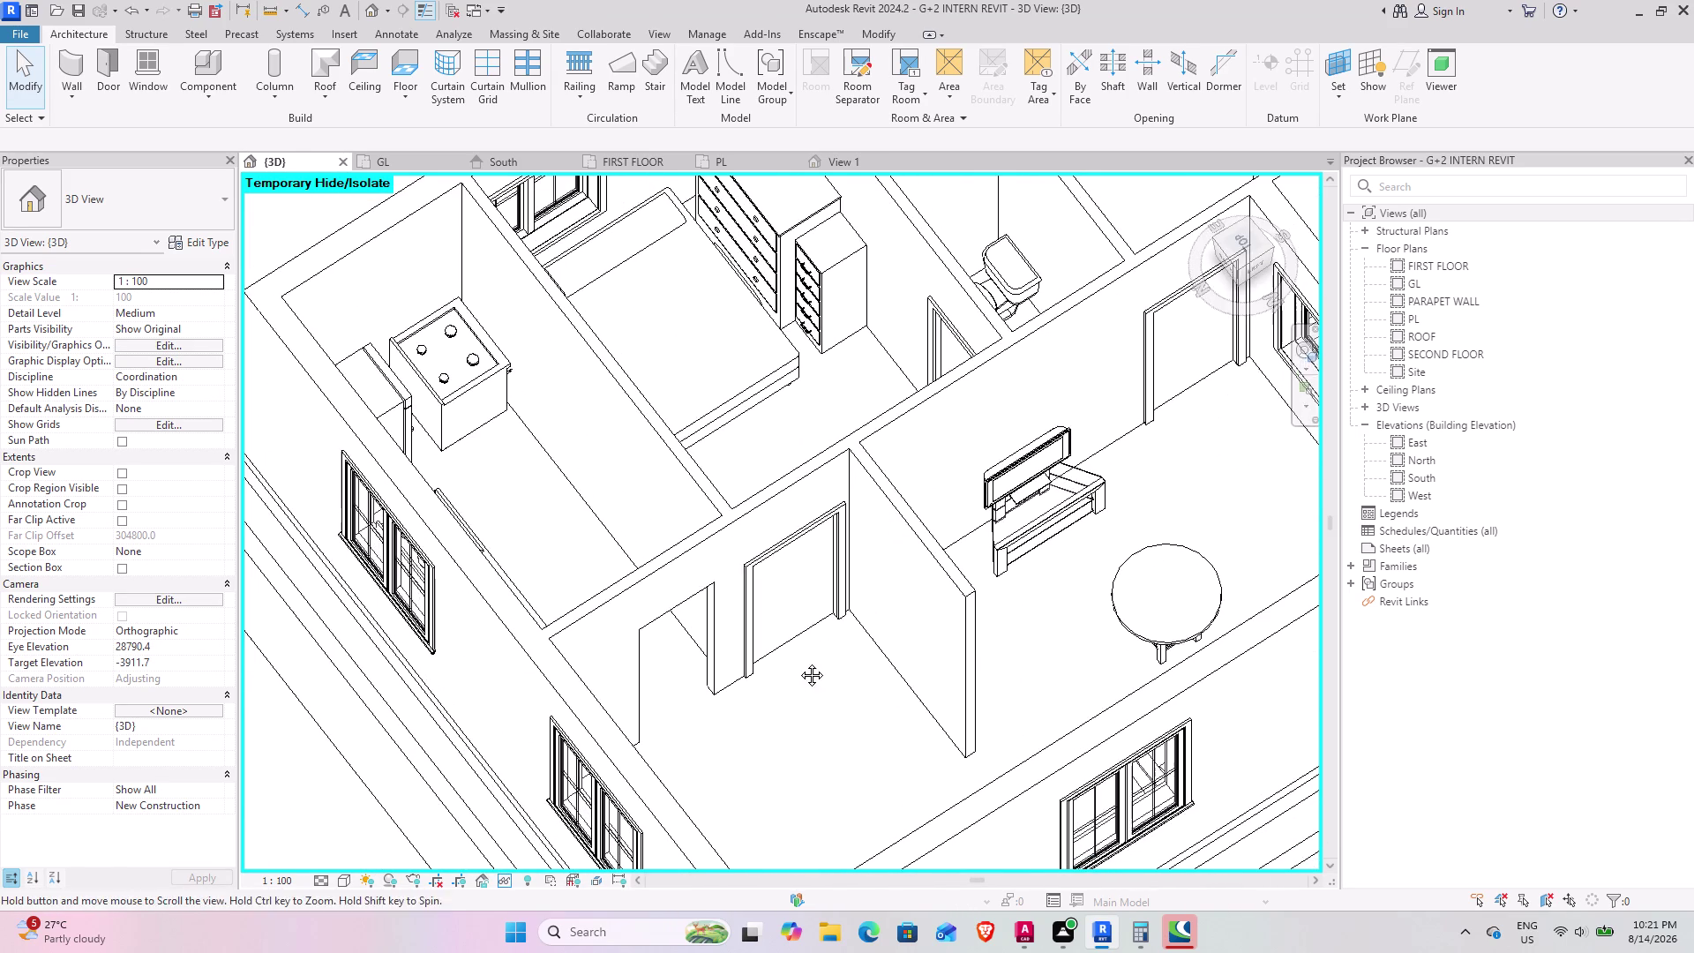
middle_drag(797, 662, 801, 661)
scroll(up, 3)
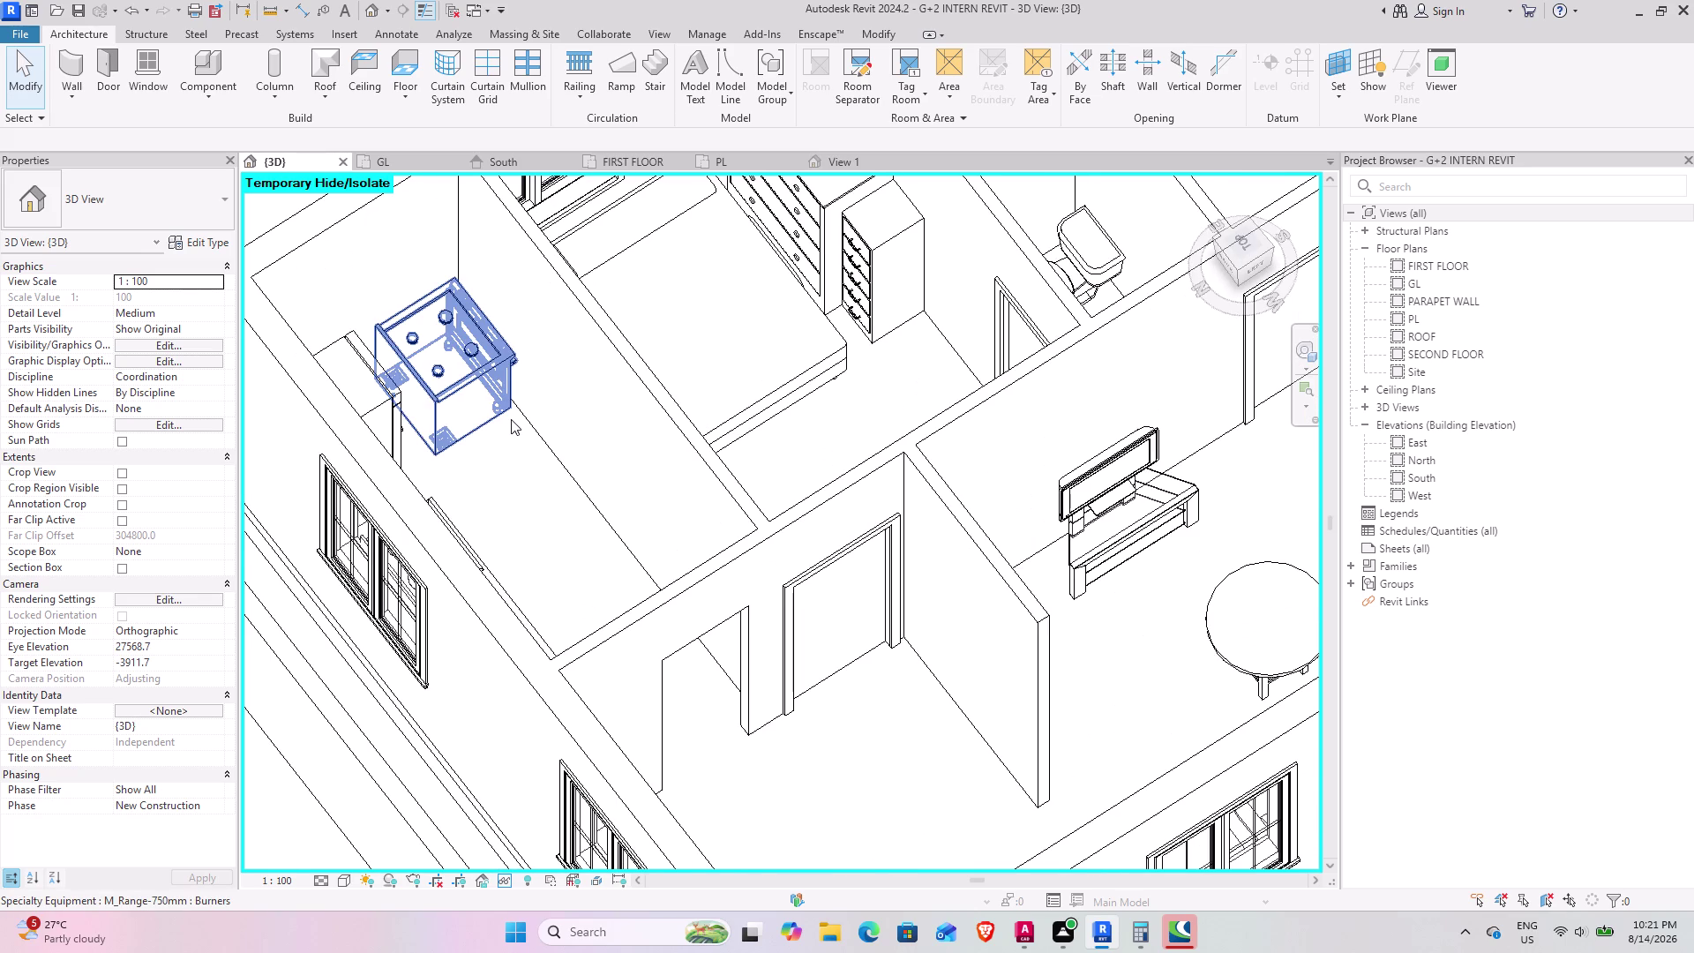
scroll(down, 3)
middle_drag(633, 524, 466, 527)
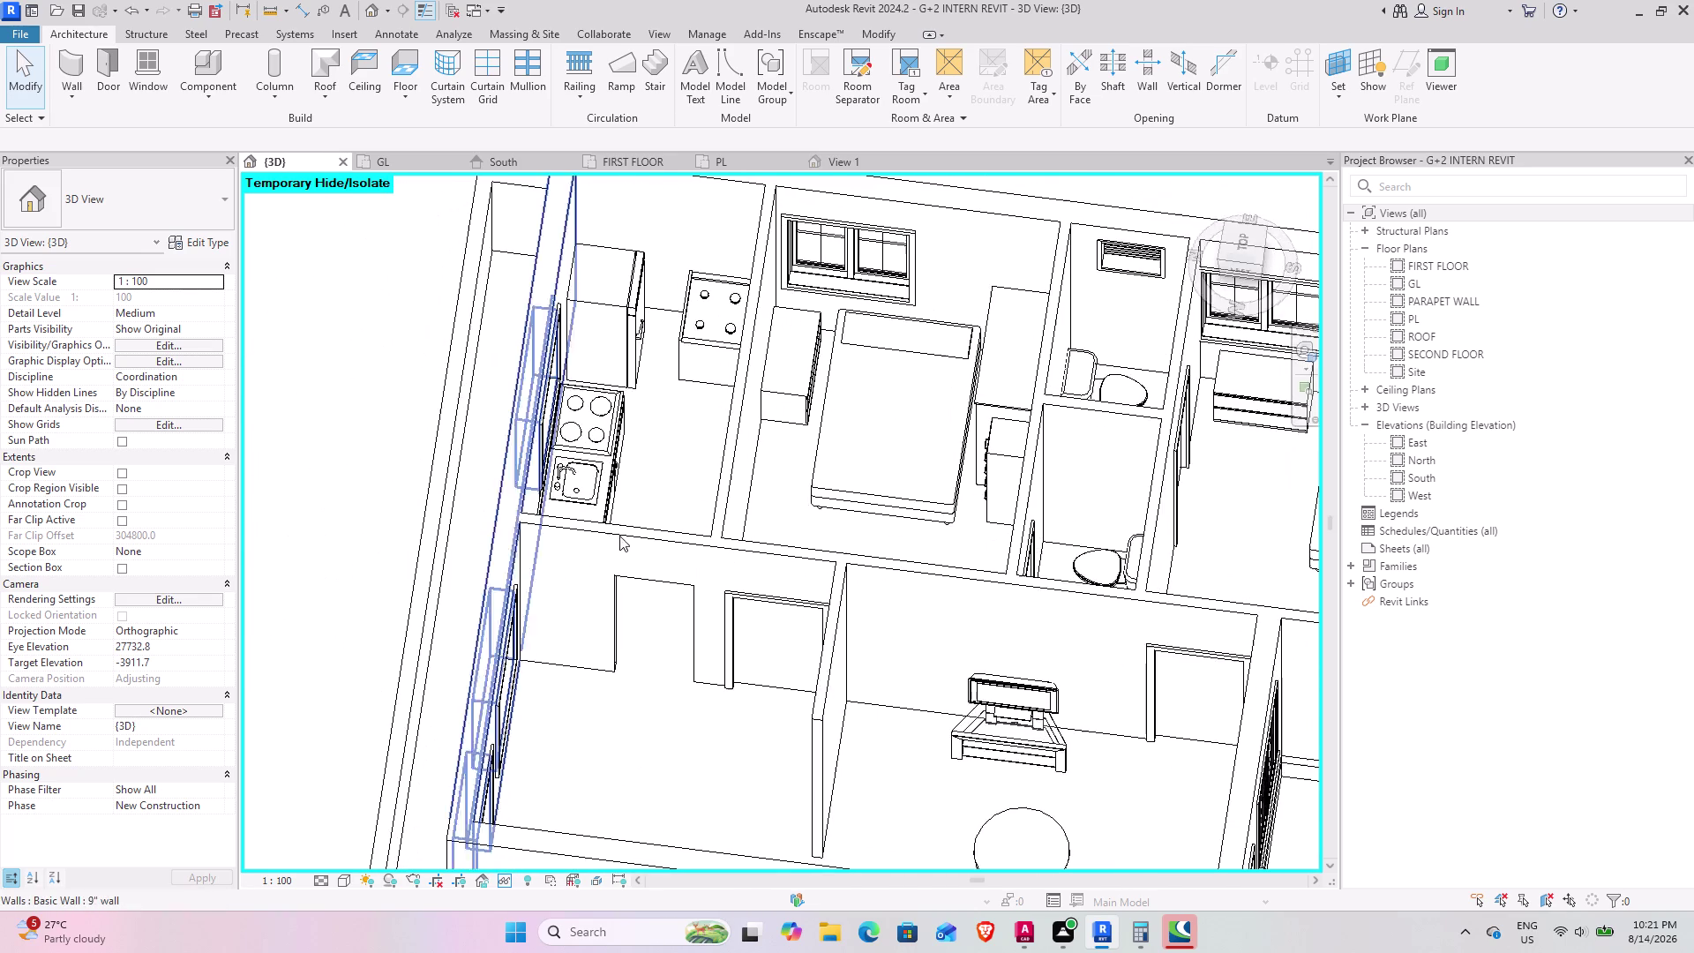
middle_drag(742, 548, 636, 487)
middle_drag(739, 489, 833, 594)
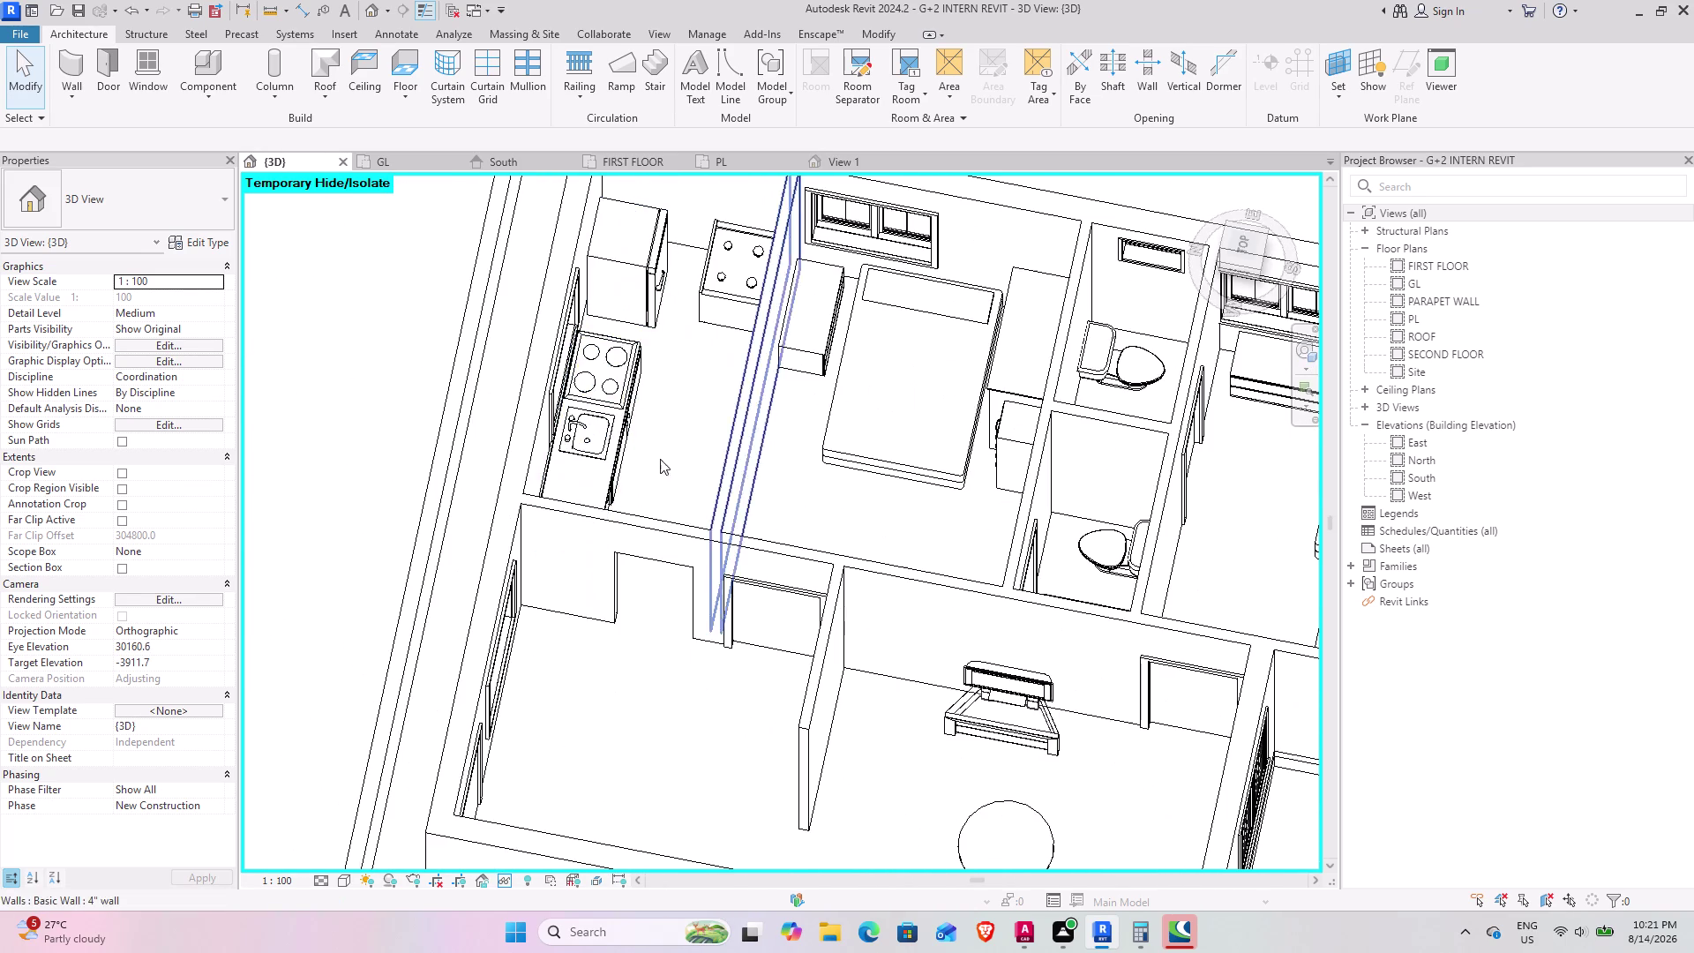
scroll(up, 3)
Frame the kitchen counter and refrigerator, then select the M_Kitchenette - Medium unit.
middle_drag(682, 295, 720, 324)
middle_drag(682, 339, 682, 446)
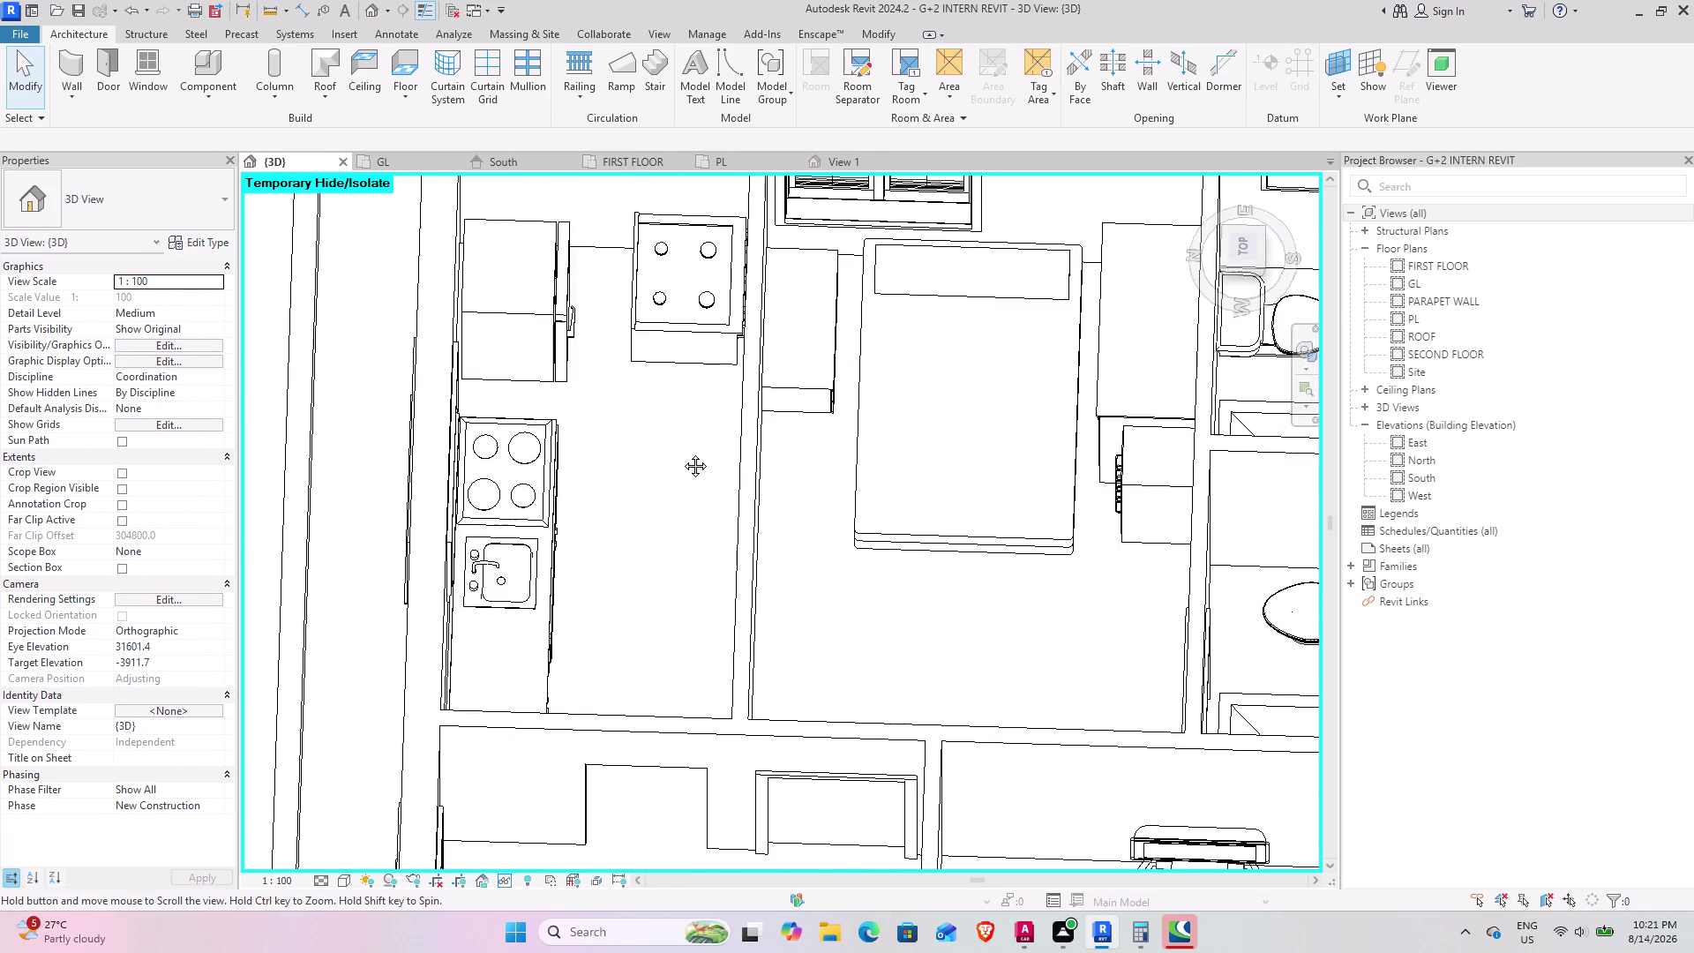
middle_drag(682, 447, 687, 496)
middle_drag(617, 630, 710, 397)
middle_drag(654, 447, 612, 446)
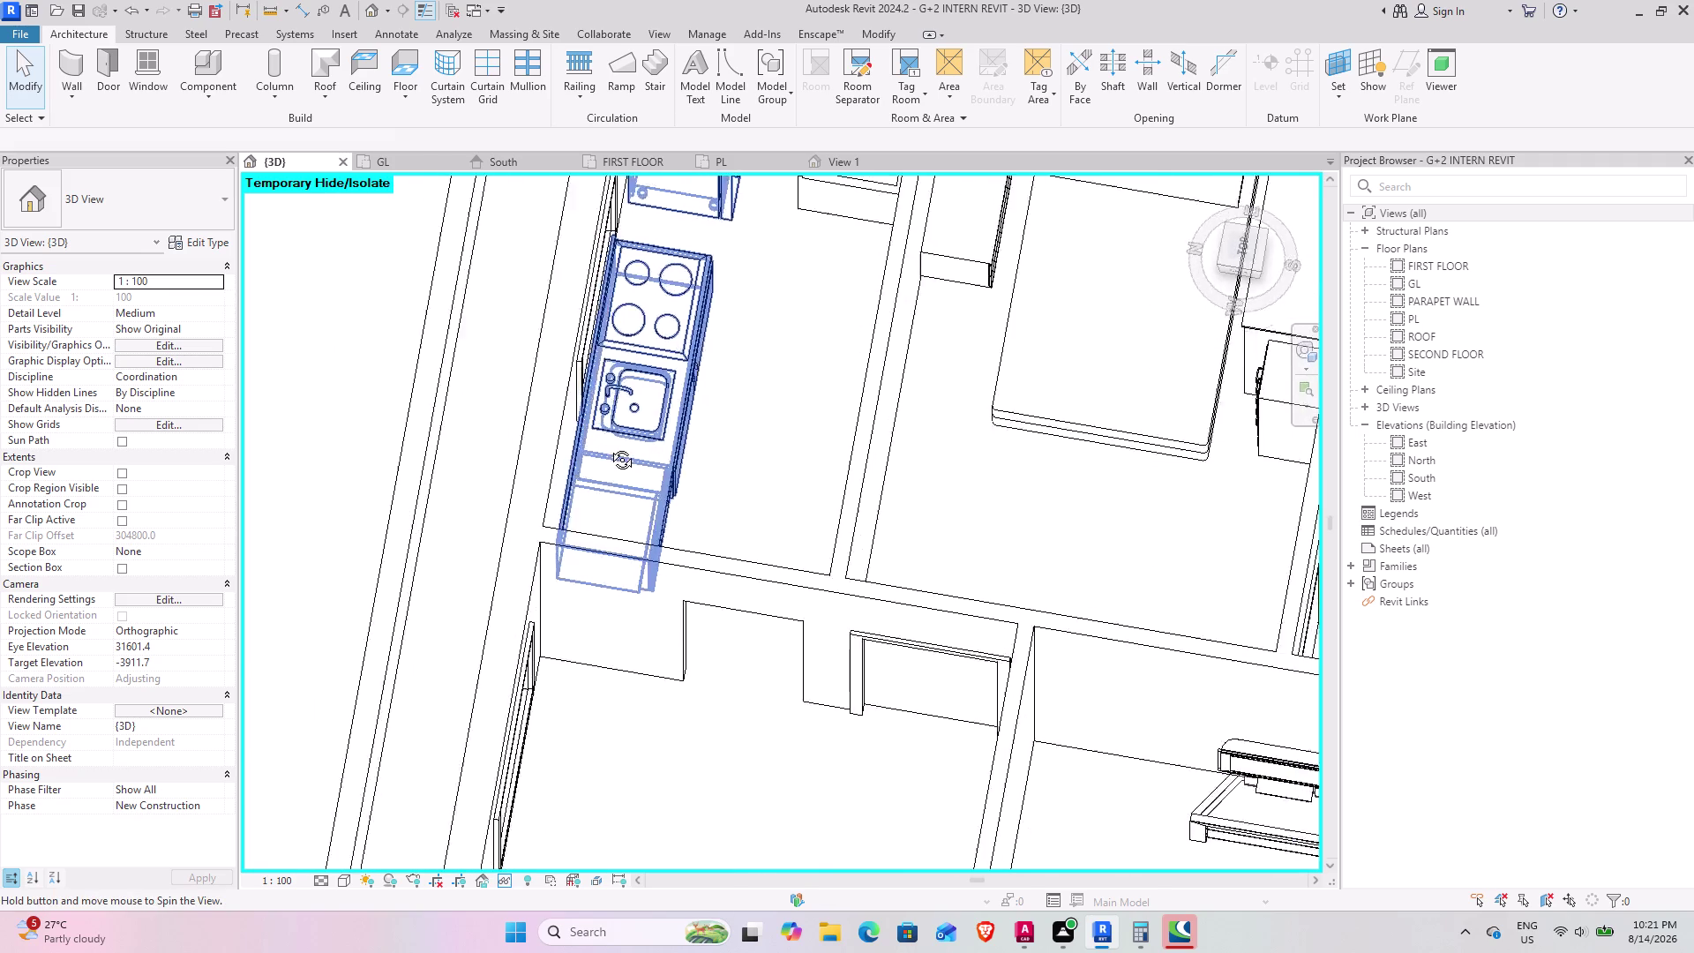
middle_drag(612, 446, 490, 446)
middle_drag(680, 504, 597, 424)
middle_drag(783, 559, 672, 583)
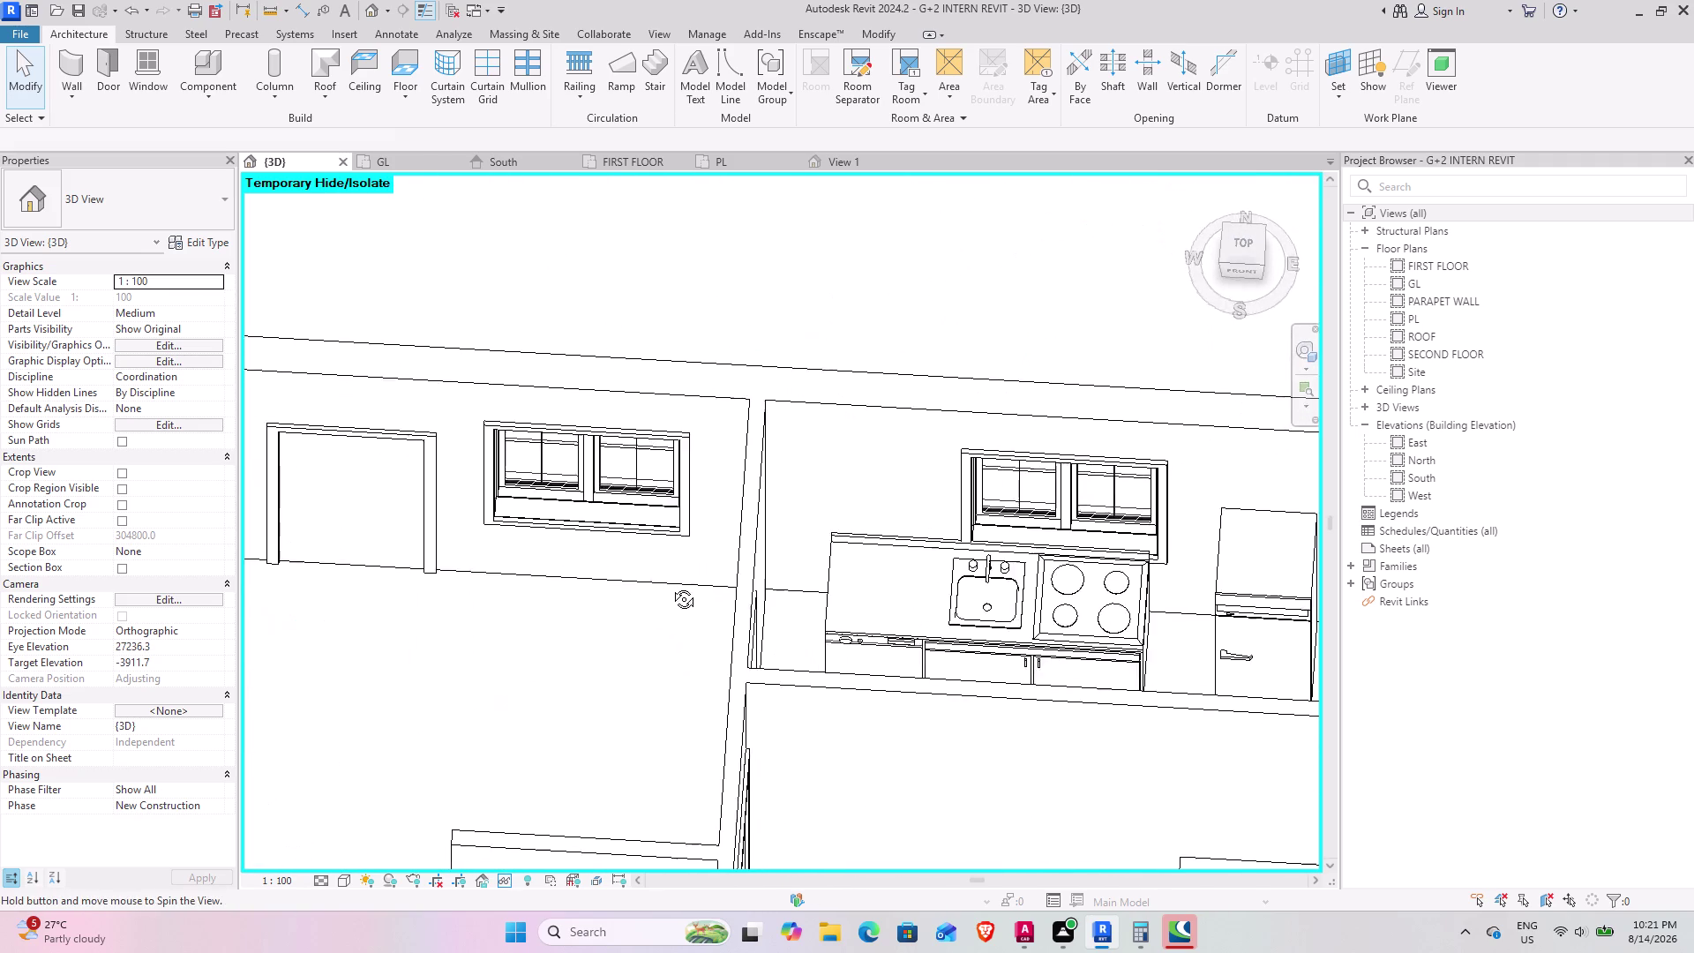
middle_drag(672, 583, 670, 586)
middle_drag(775, 659, 806, 674)
middle_drag(928, 621, 863, 624)
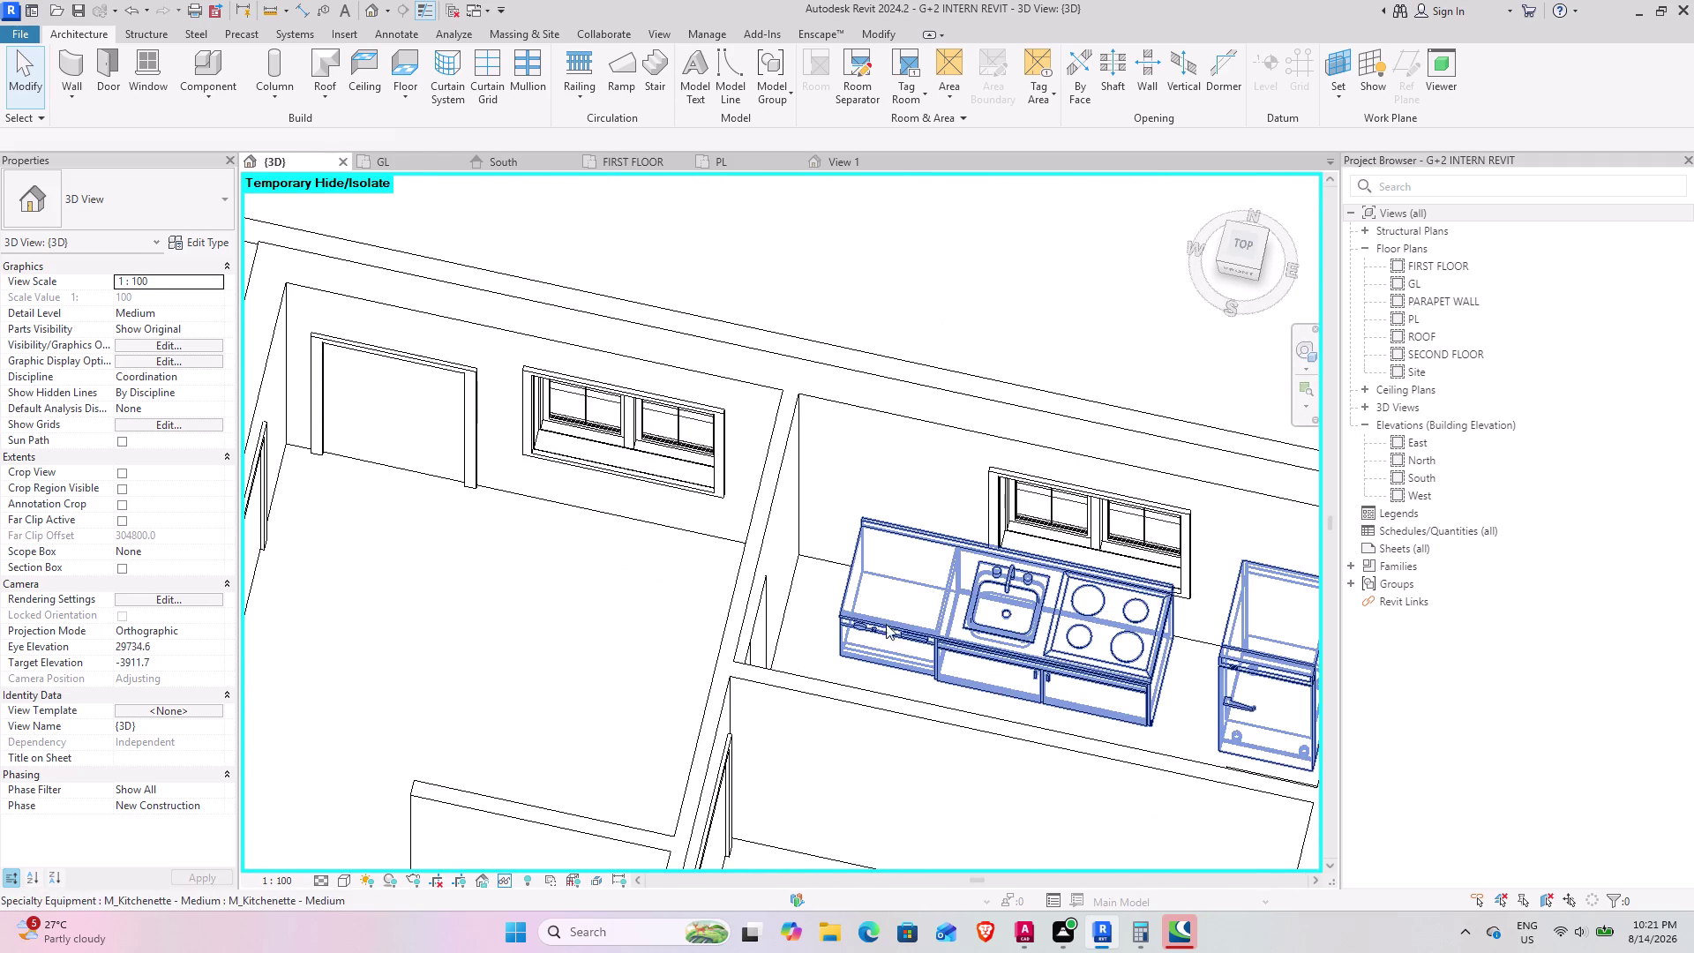
middle_drag(934, 644, 618, 618)
middle_drag(677, 629, 856, 680)
middle_drag(811, 488, 856, 526)
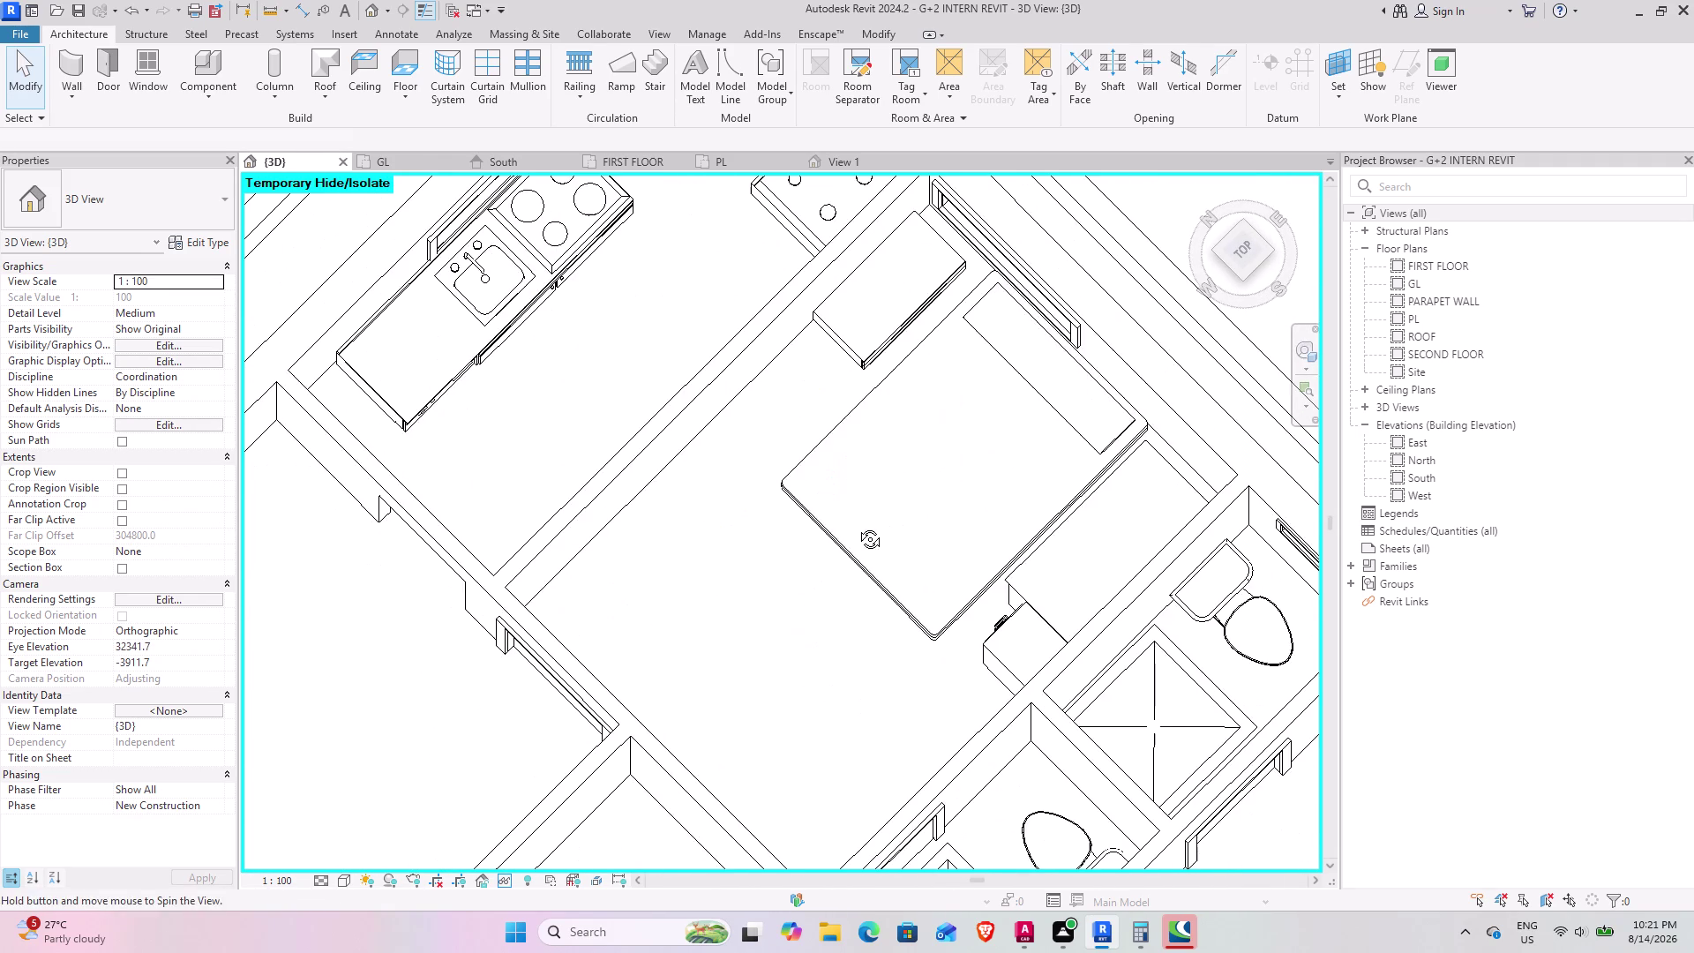
middle_drag(856, 526, 856, 527)
middle_drag(738, 476, 874, 669)
middle_drag(815, 550, 792, 485)
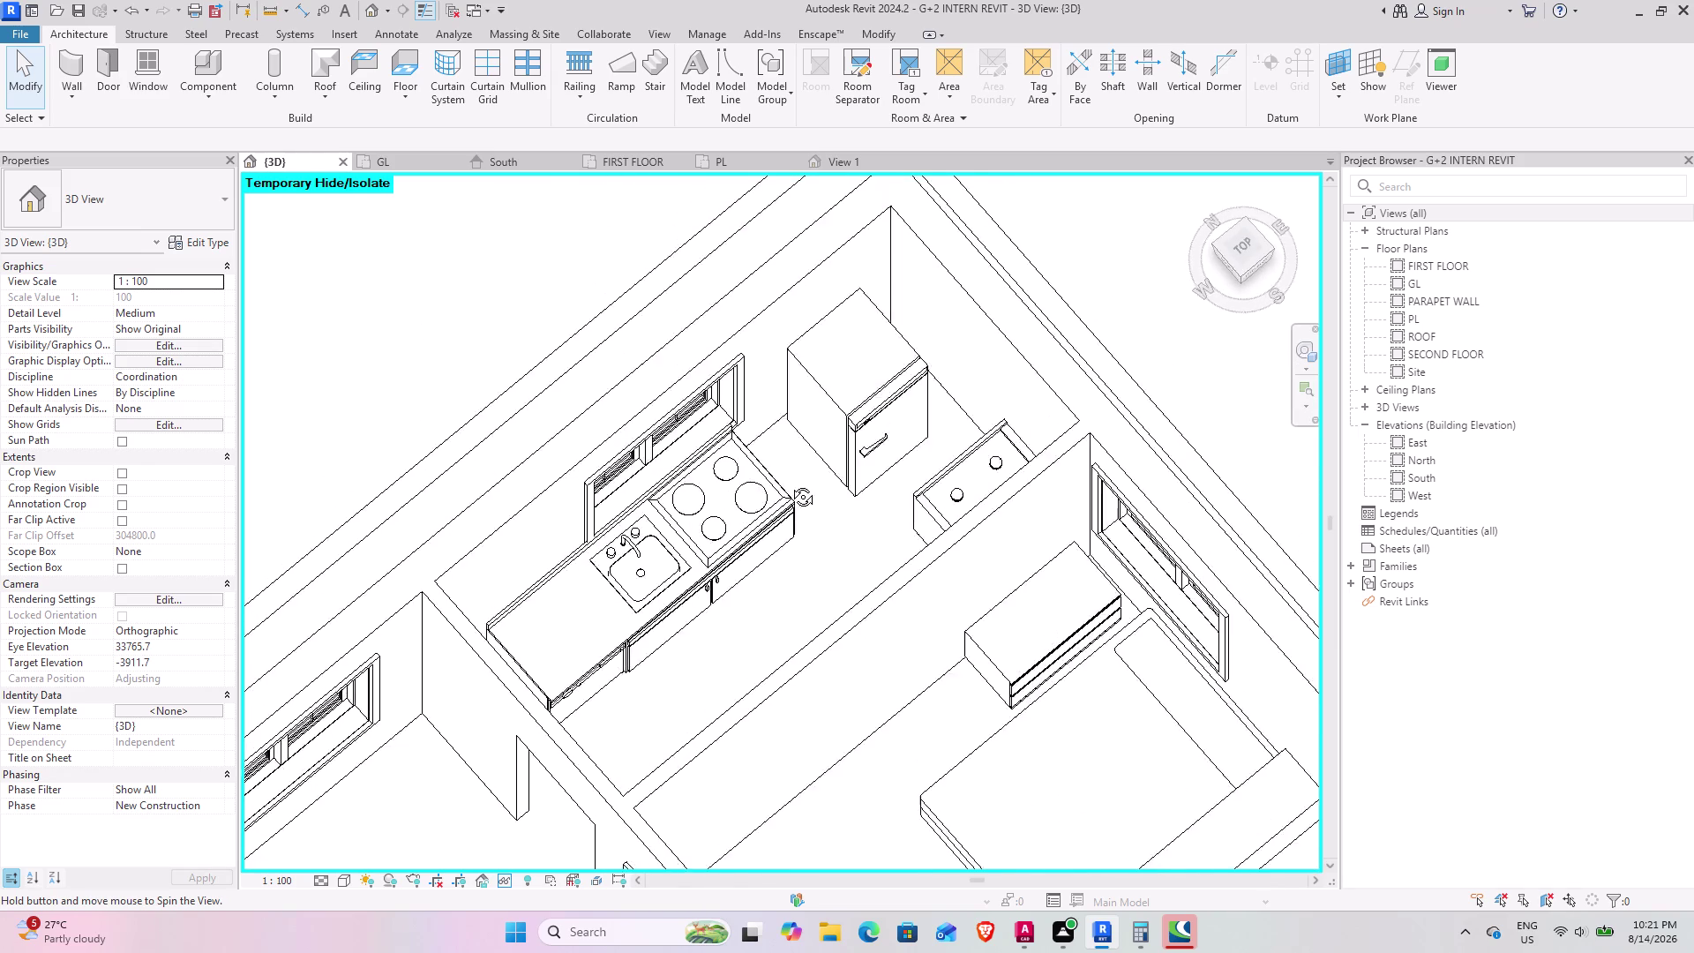
middle_drag(792, 486, 783, 479)
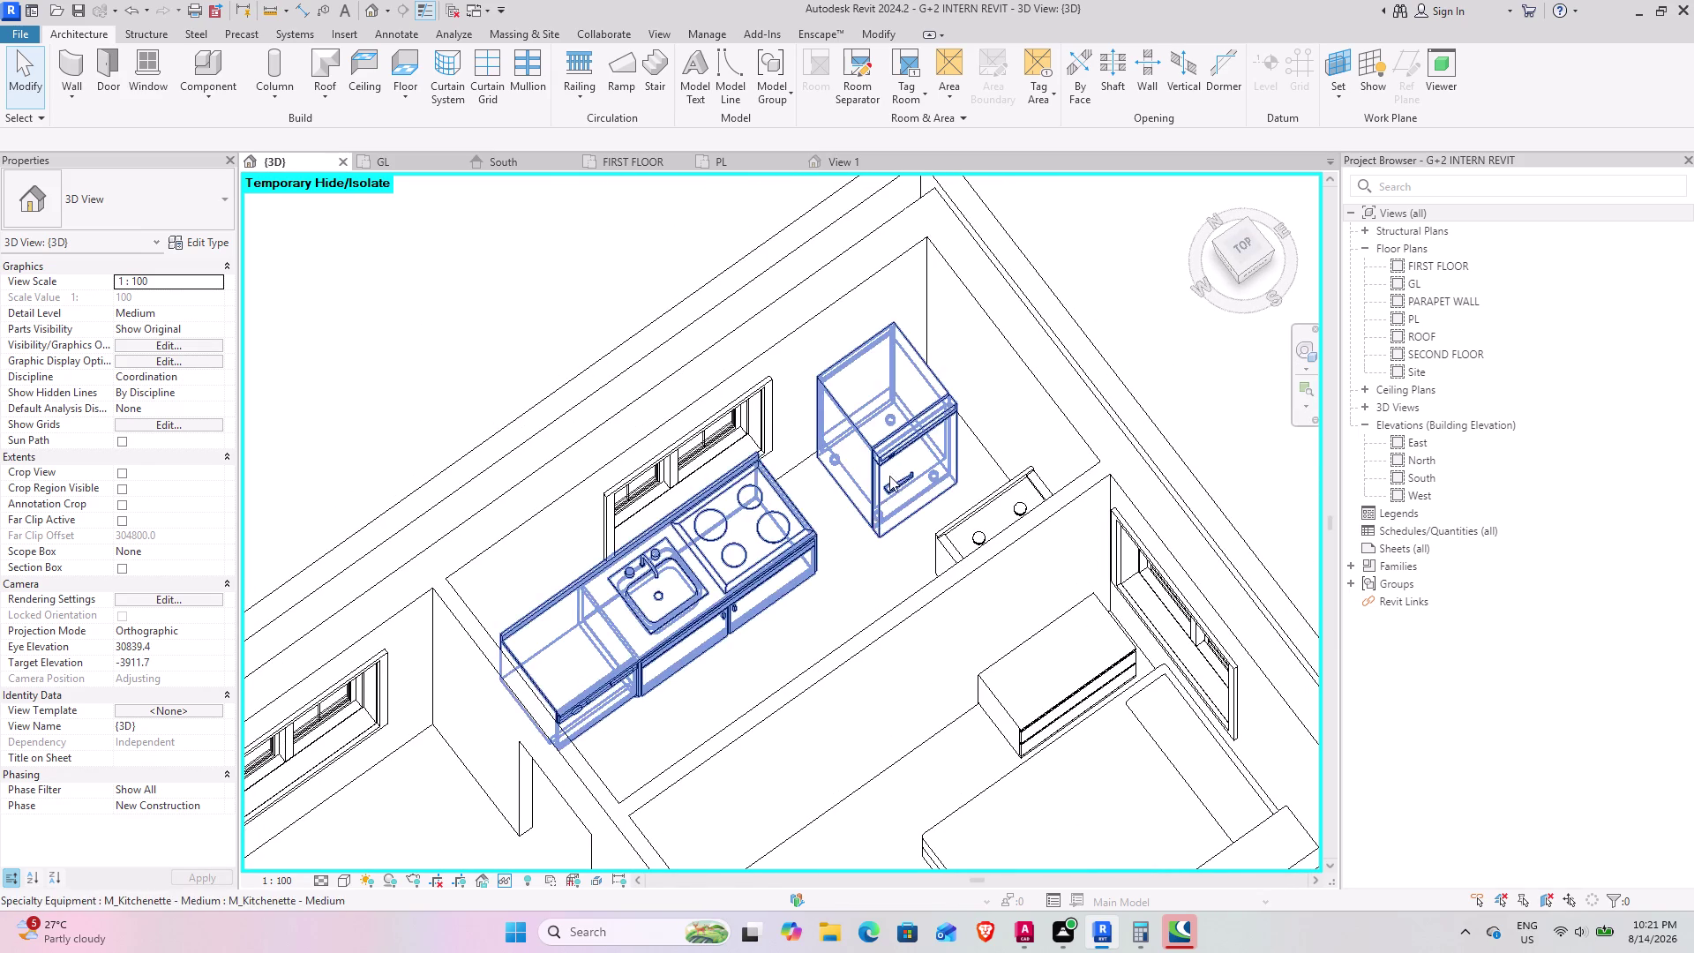
click(890, 464)
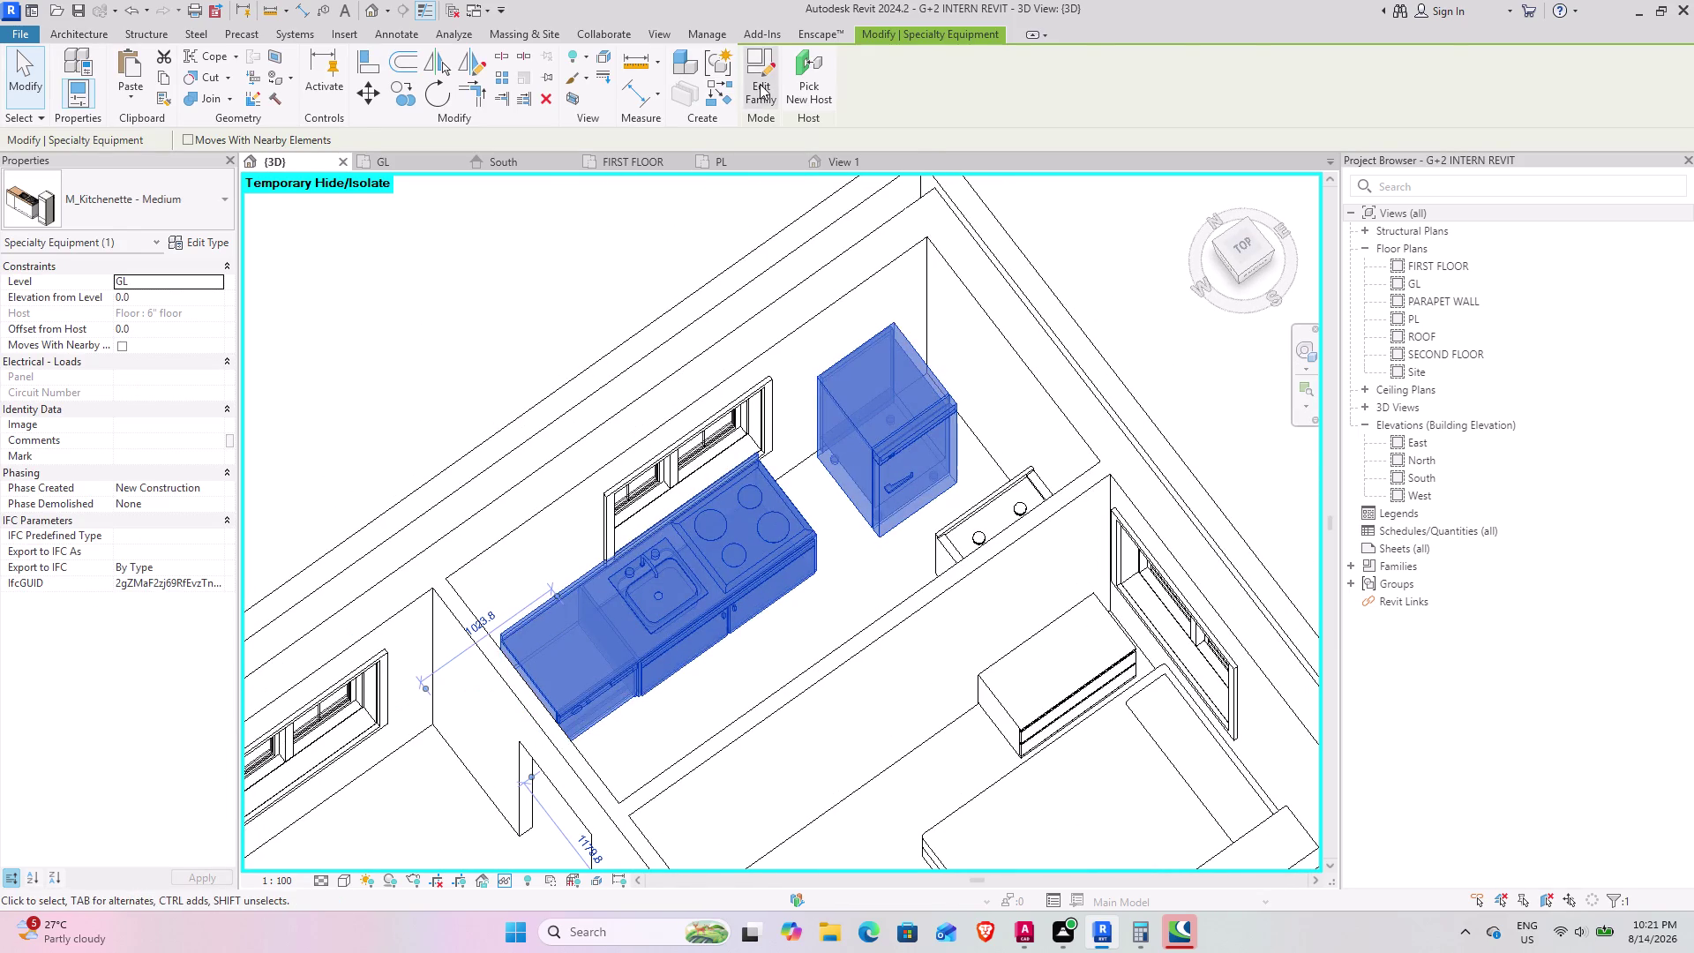
Open the kitchenette family for editing and select its refrigerator.
click(759, 83)
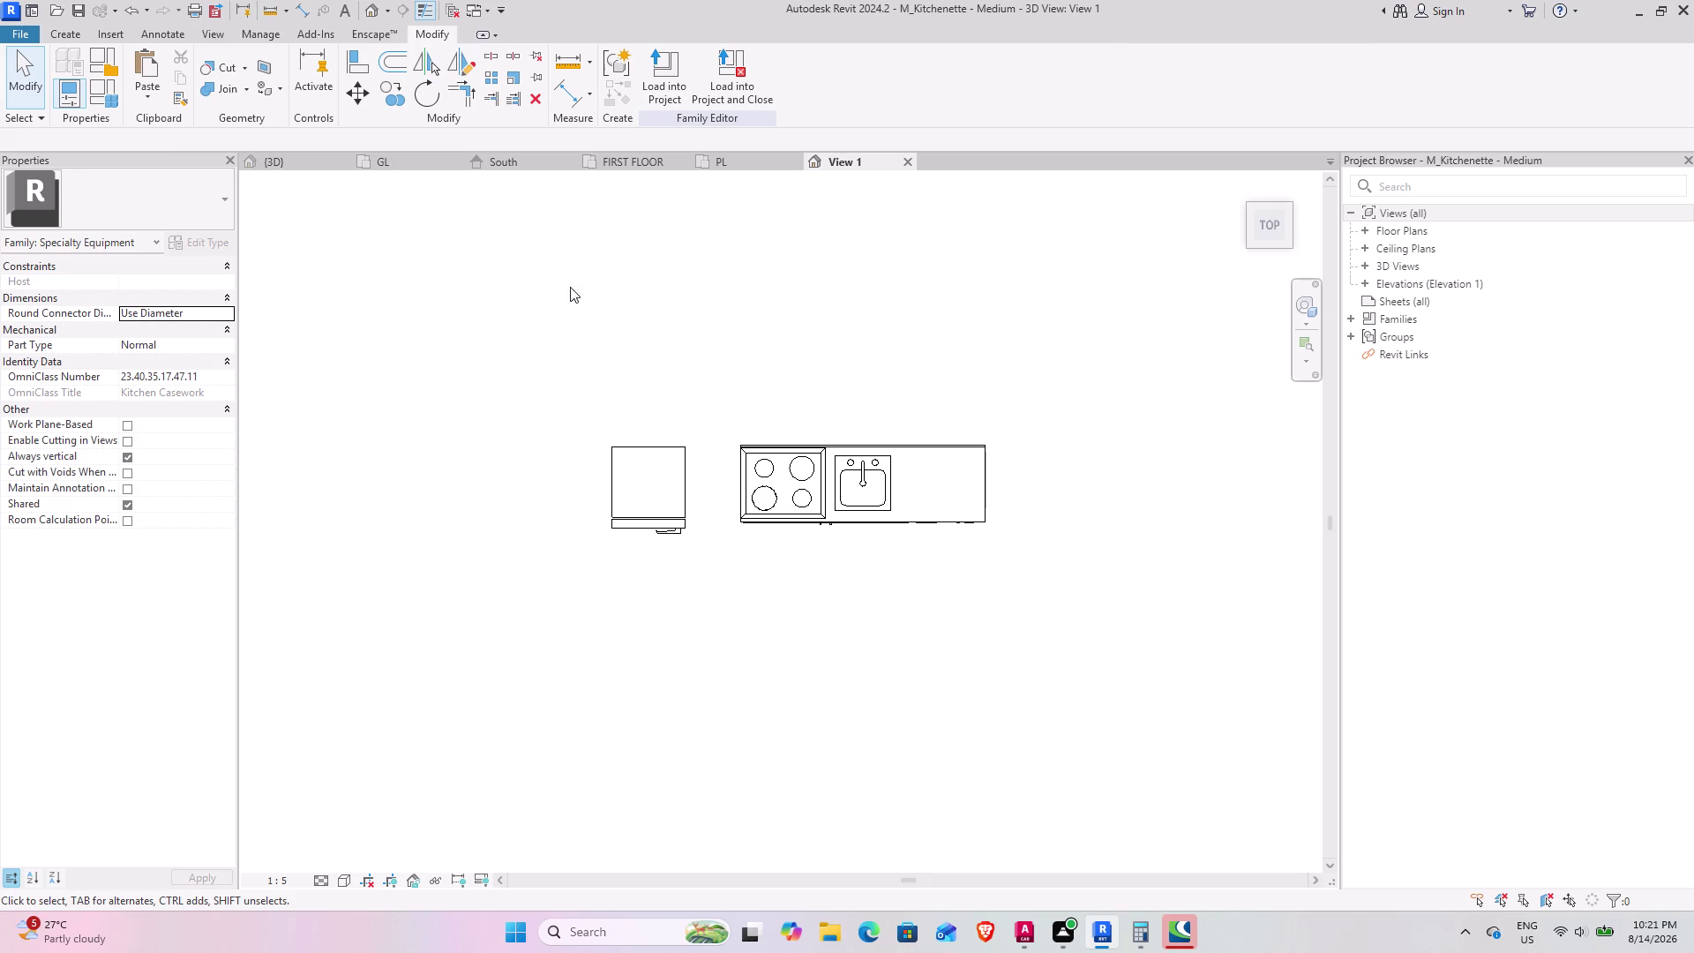
click(683, 529)
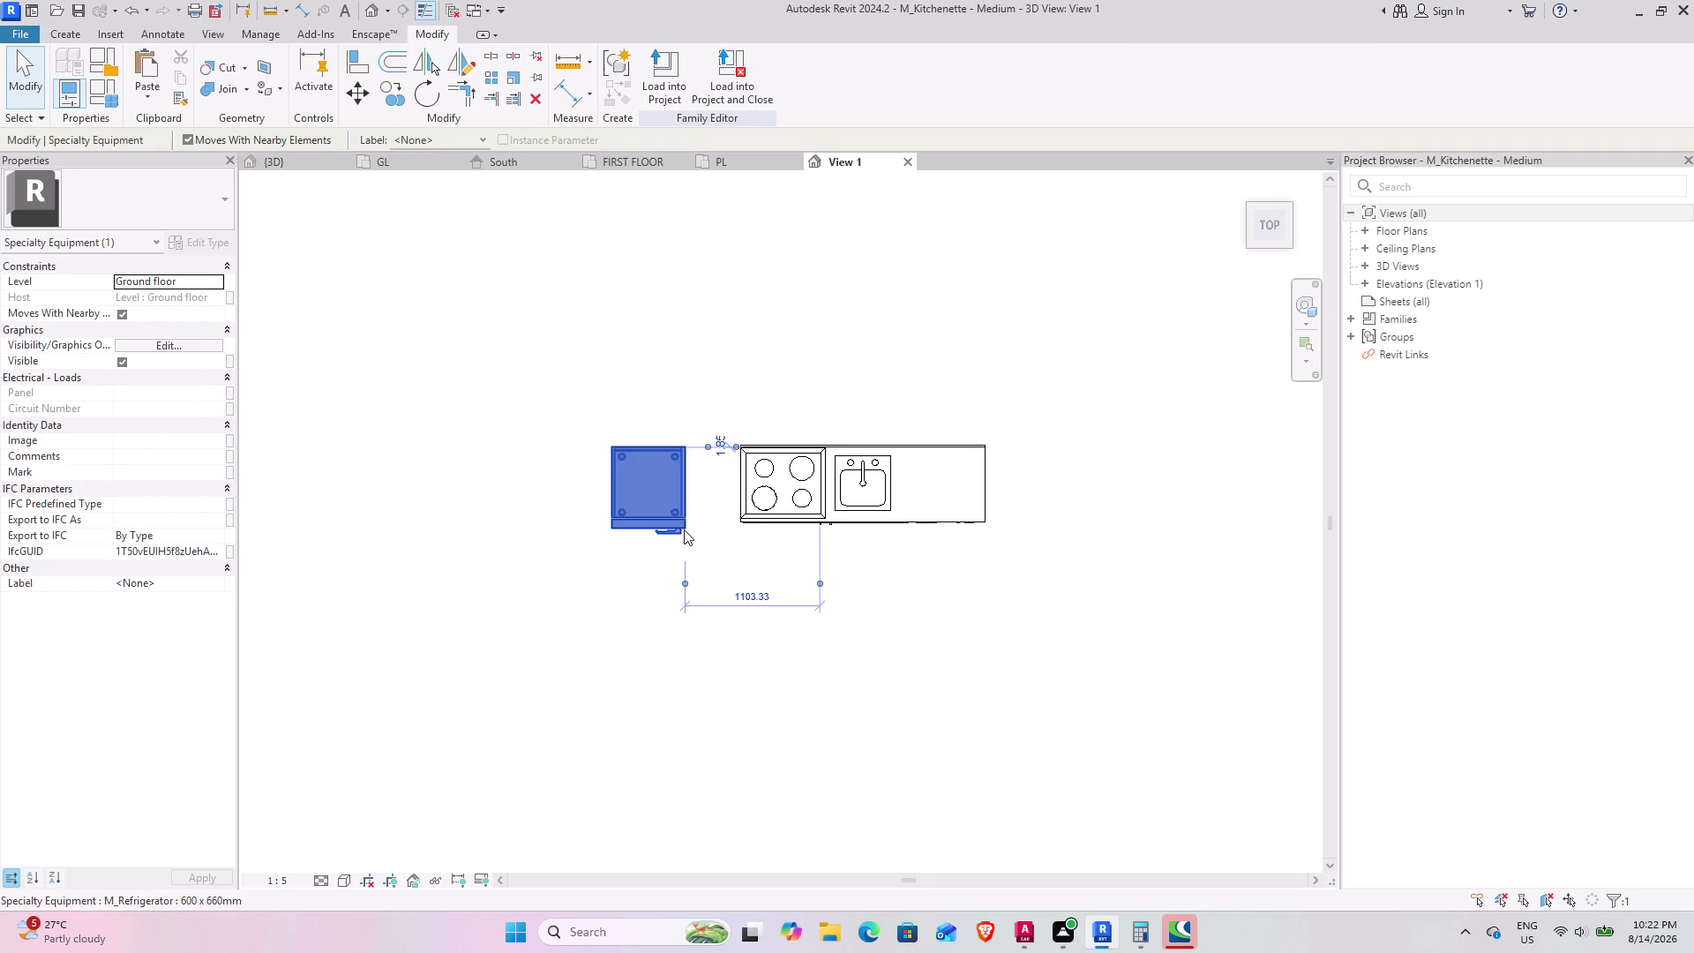
scroll(up, 3)
scroll(up, 3)
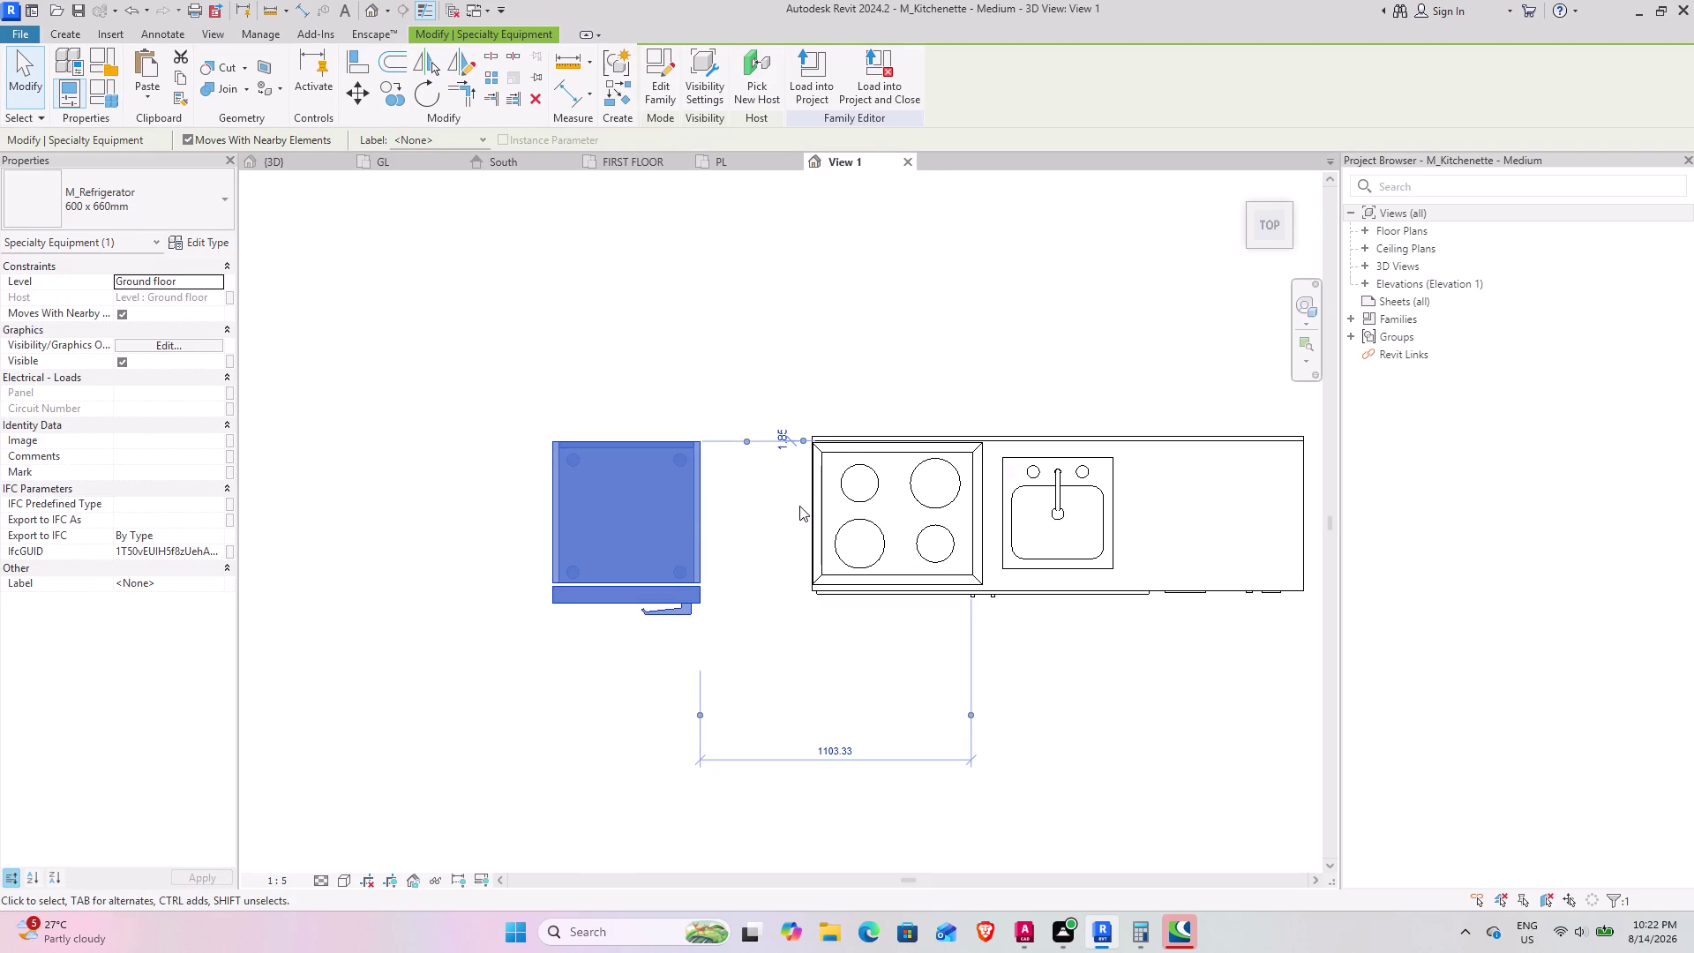
Move the refrigerator 340 right against the cooktop counter and load the family into the project.
click(344, 102)
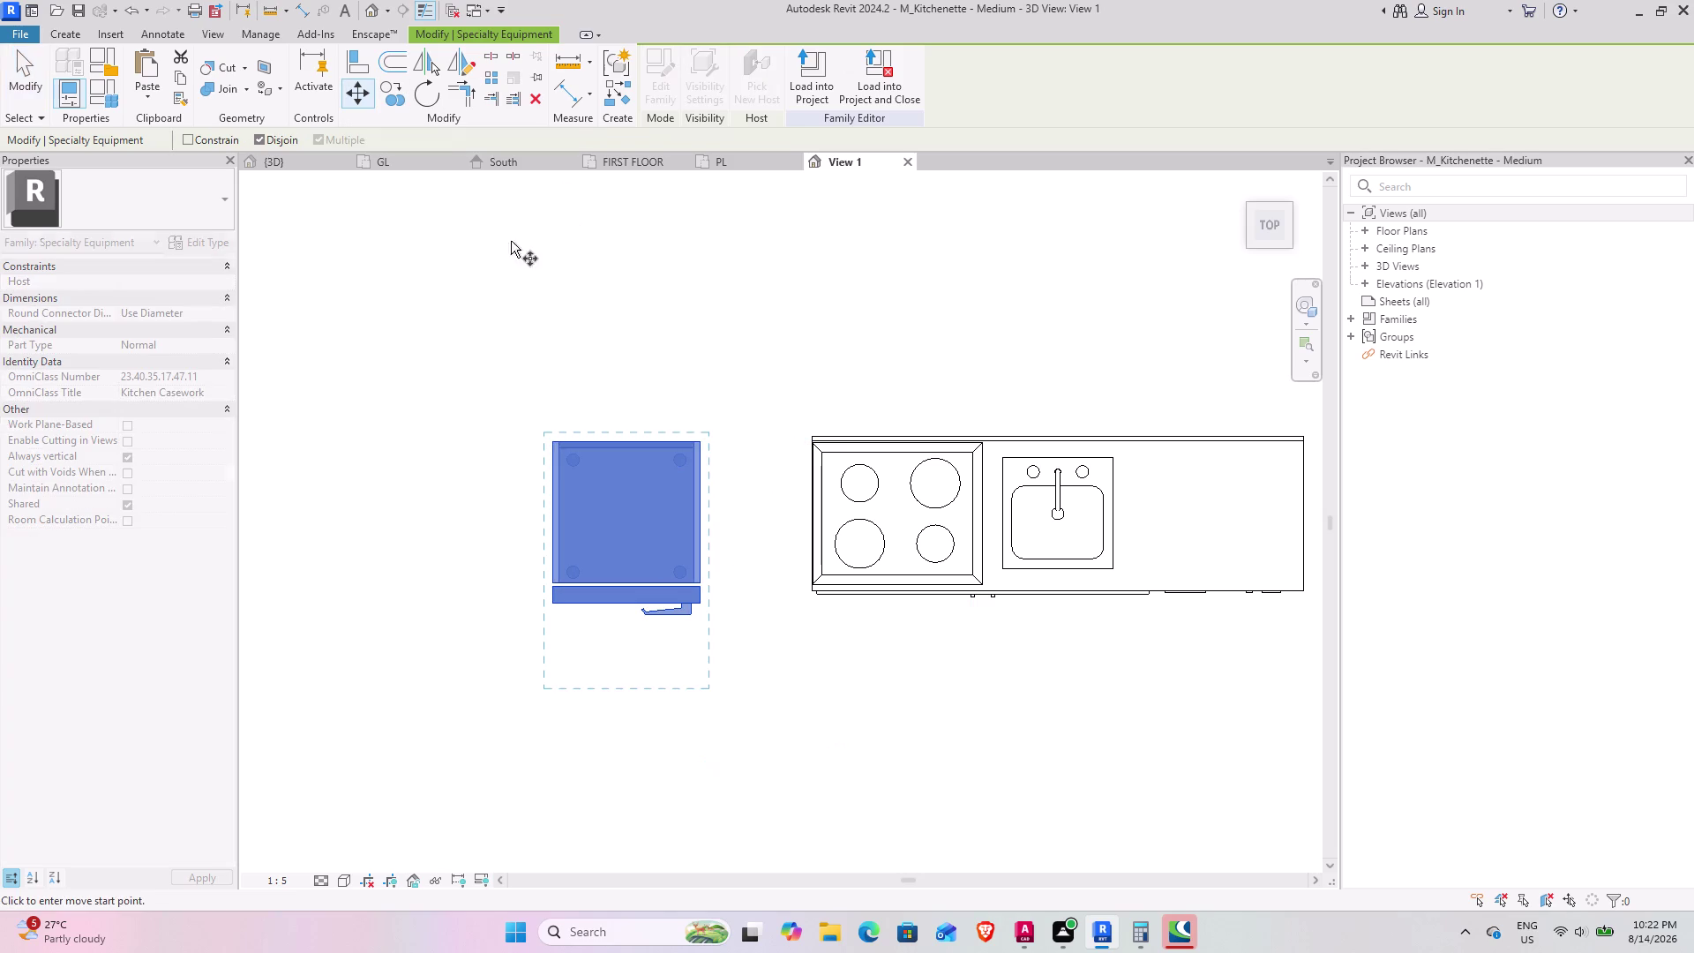
click(697, 441)
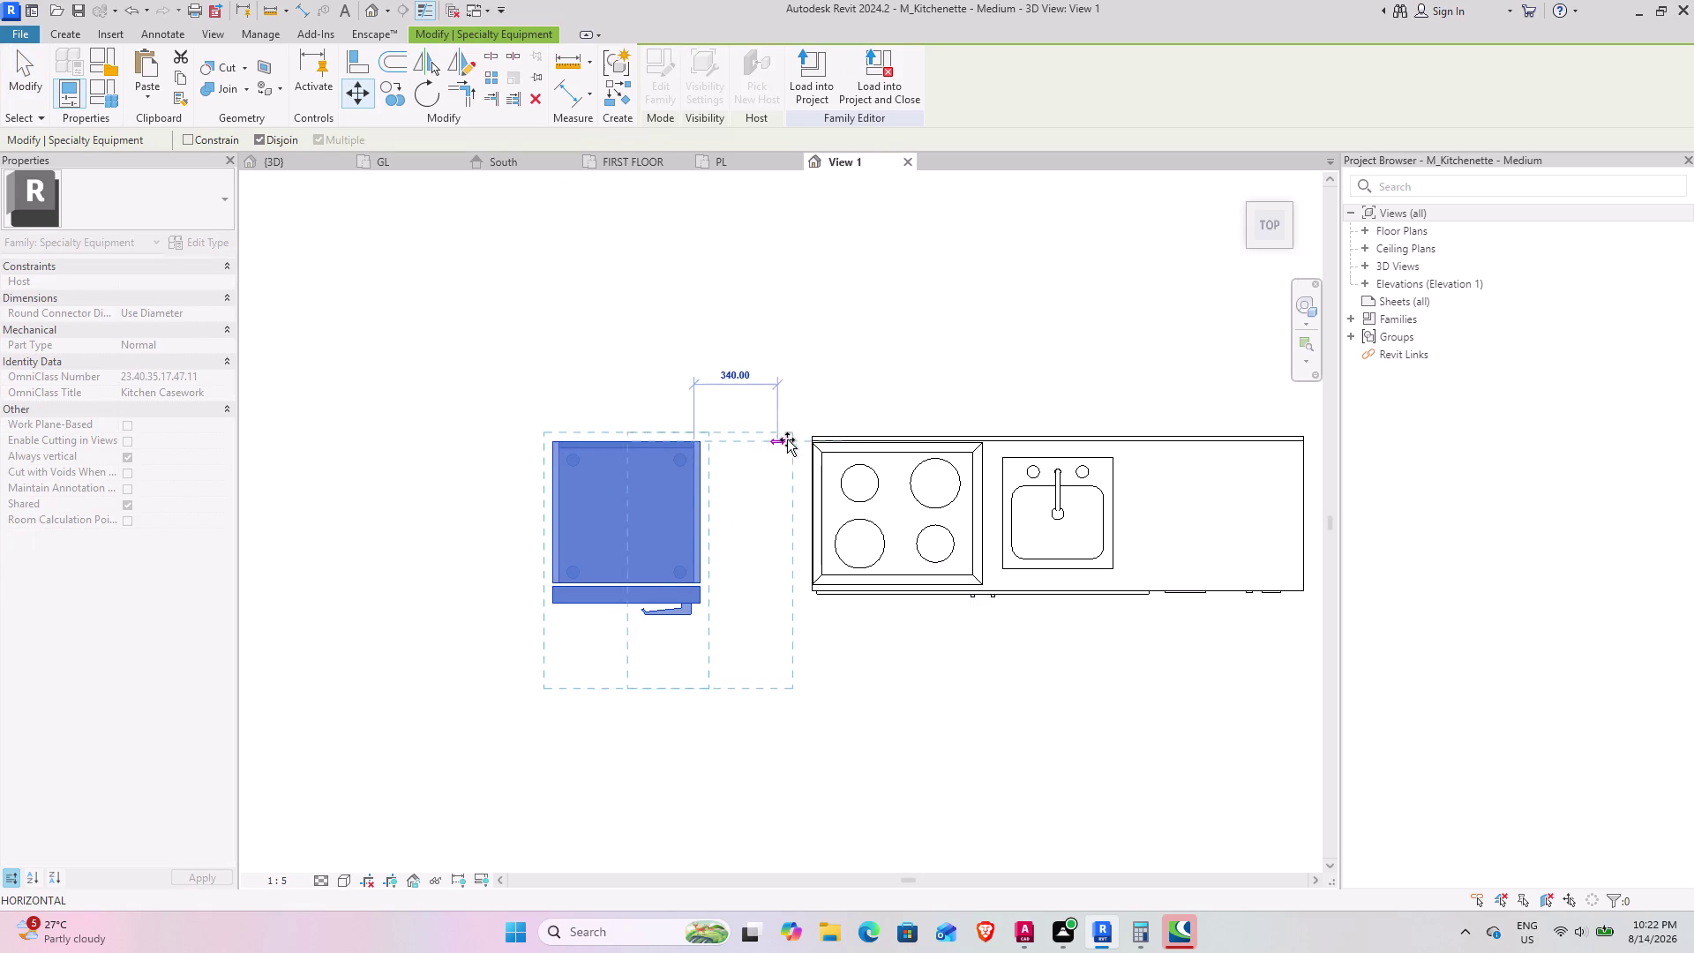
click(806, 442)
click(815, 67)
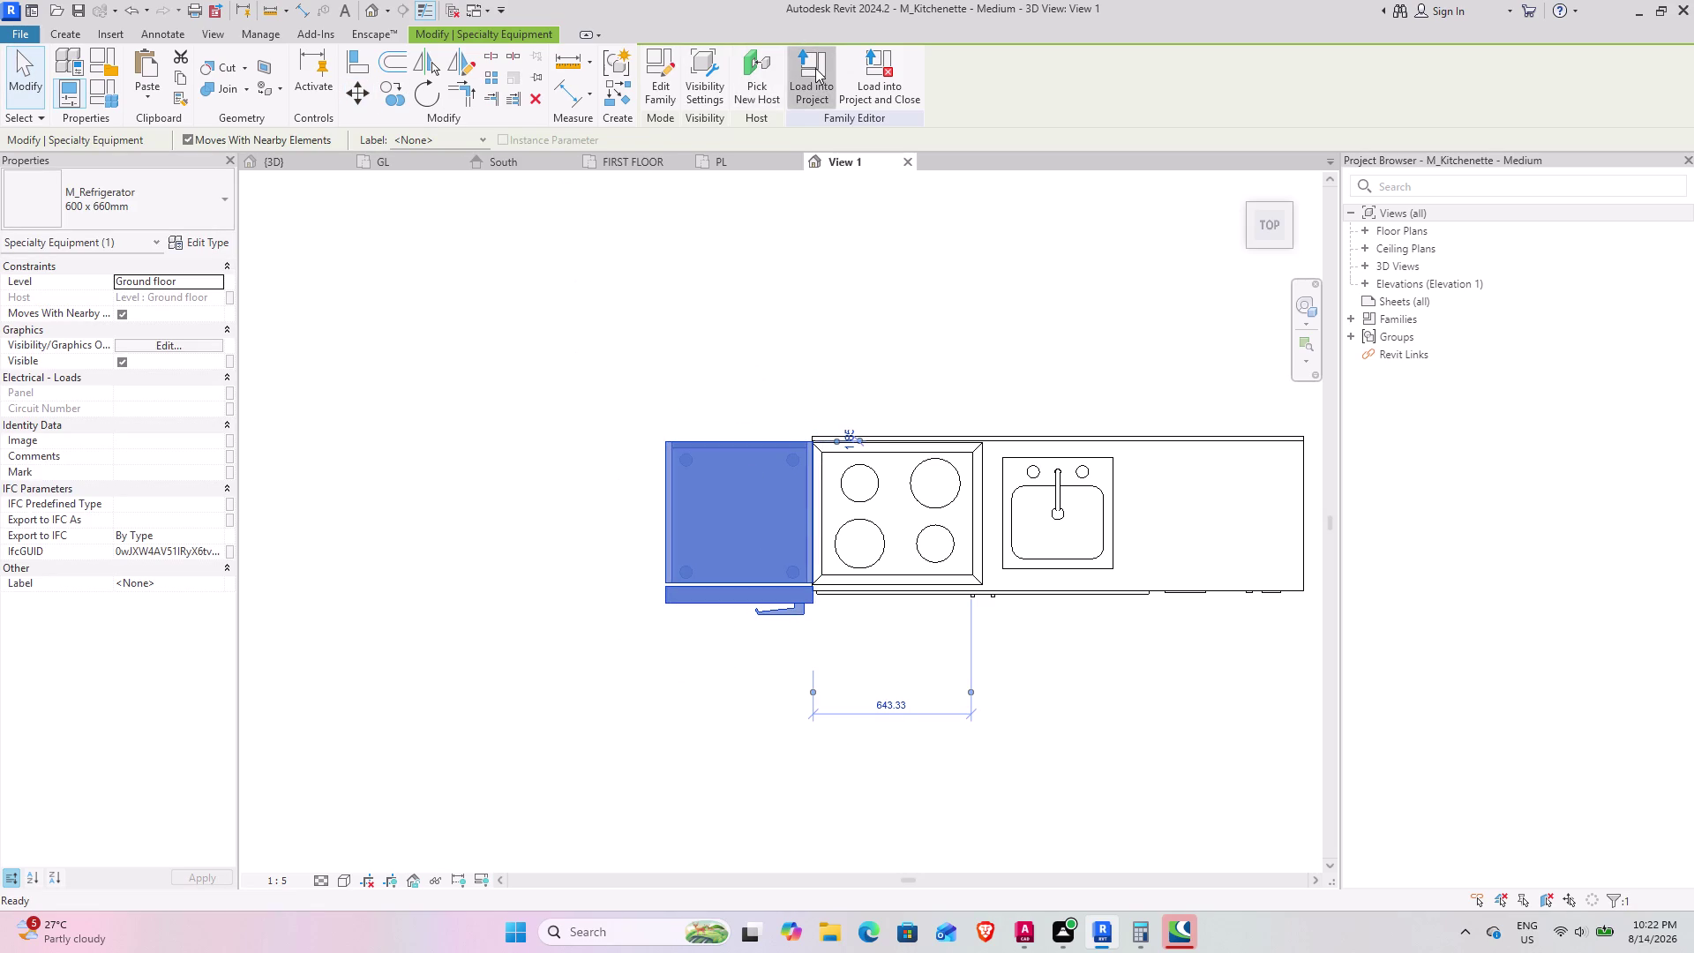
click(822, 410)
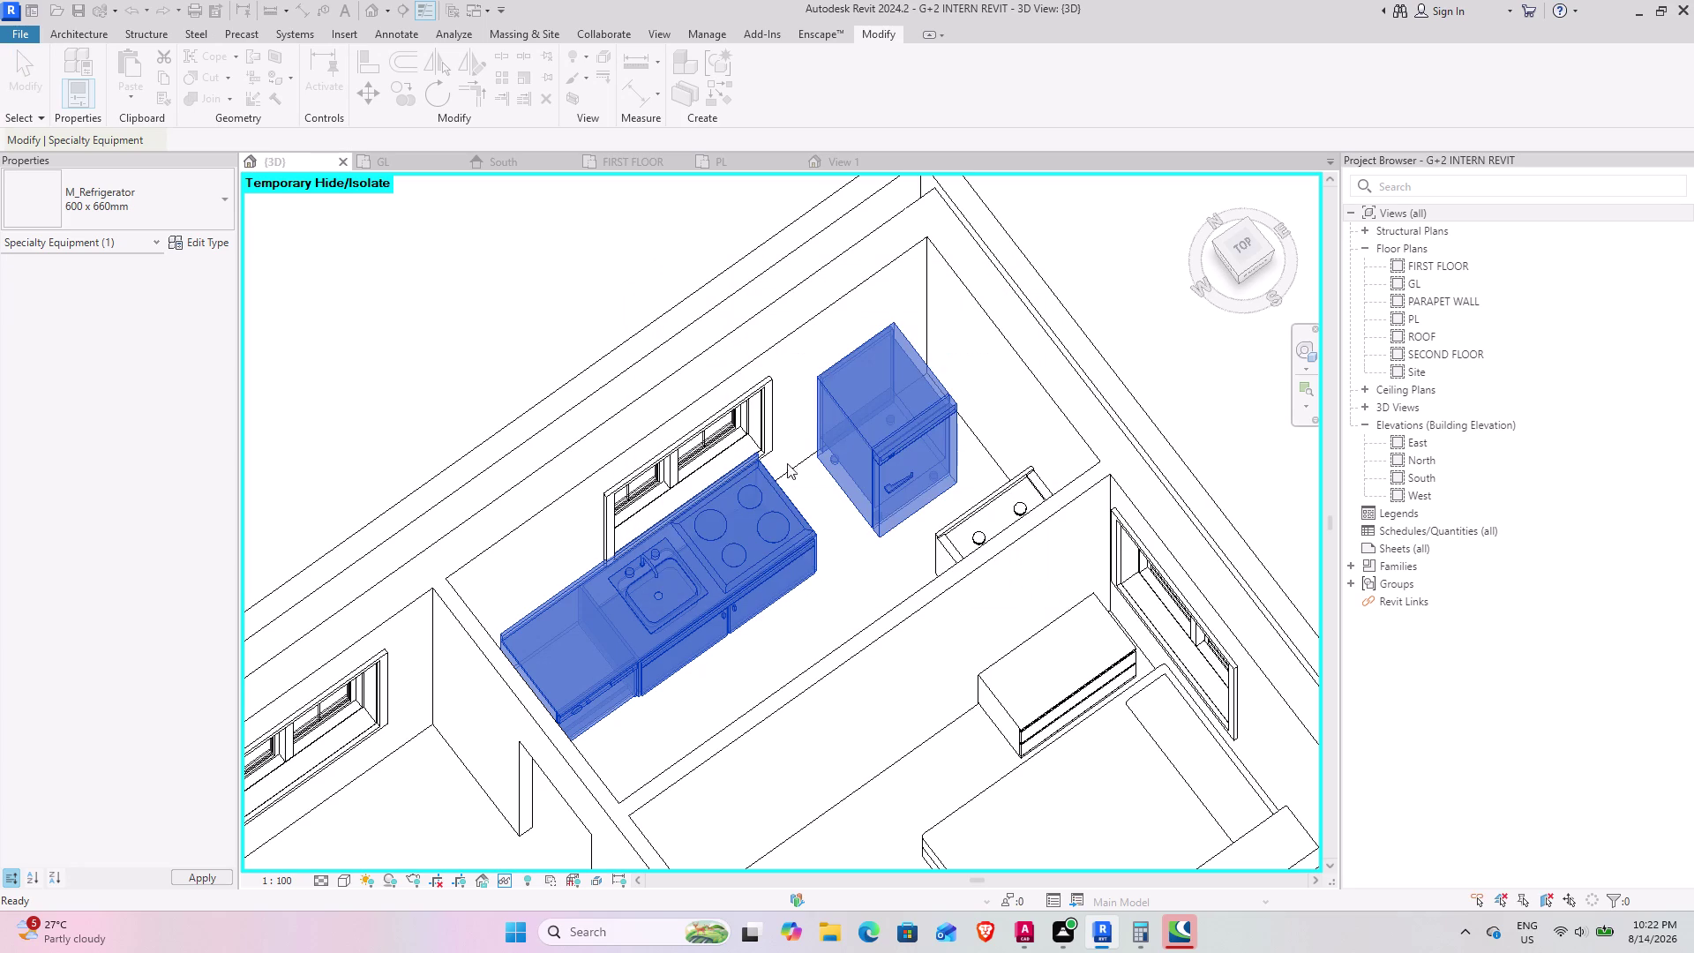
Orbit around the 3D model to inspect the kitchen, bedroom, bathrooms and living room.
scroll(down, 3)
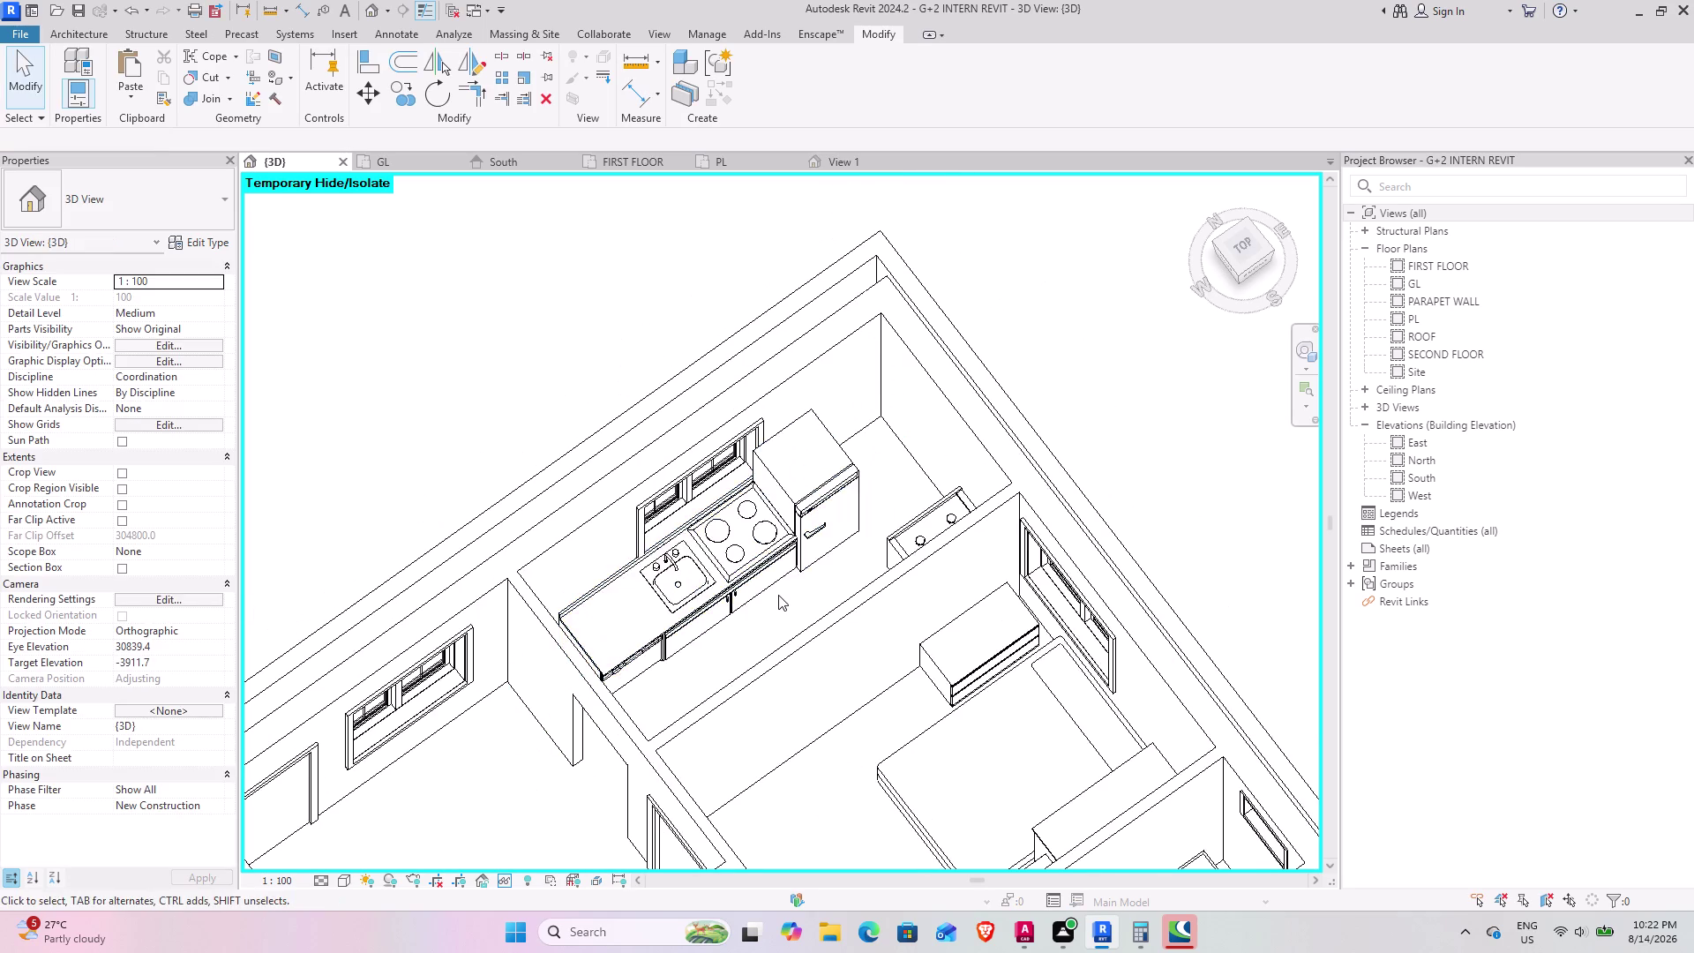
middle_drag(764, 594, 637, 544)
middle_drag(675, 475, 683, 391)
middle_drag(655, 495, 707, 570)
middle_drag(713, 637, 750, 352)
middle_drag(677, 460, 761, 473)
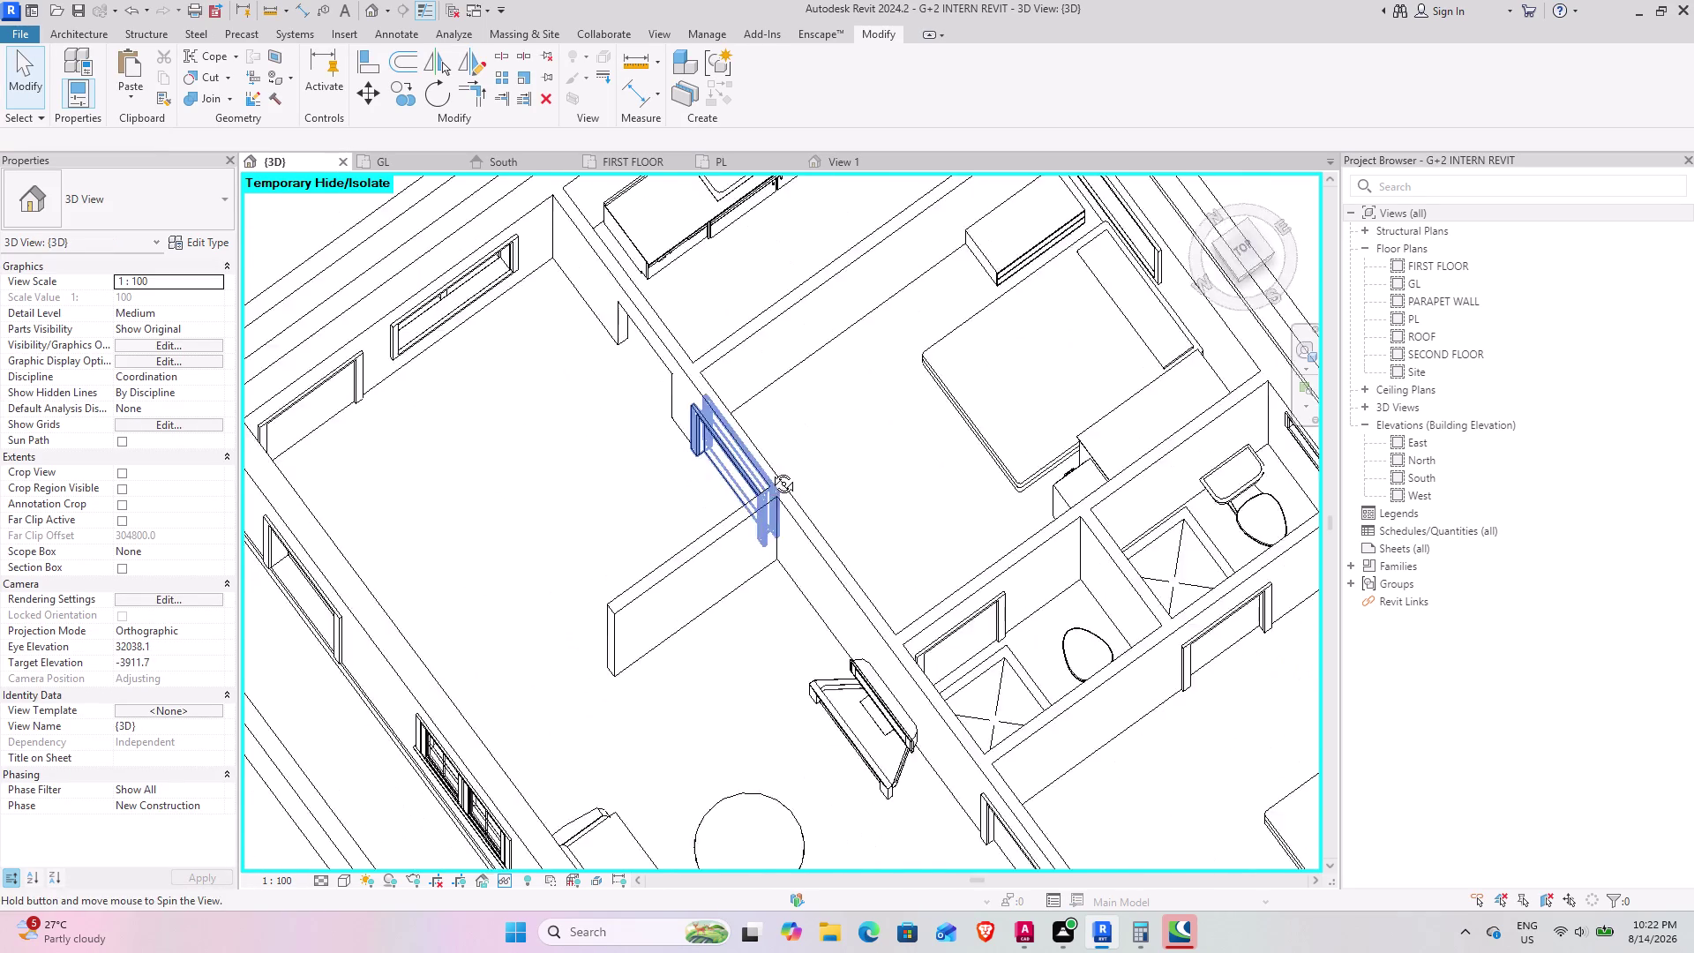
middle_drag(761, 473, 800, 452)
middle_drag(872, 381, 683, 524)
middle_drag(675, 525, 762, 565)
middle_drag(670, 464, 707, 586)
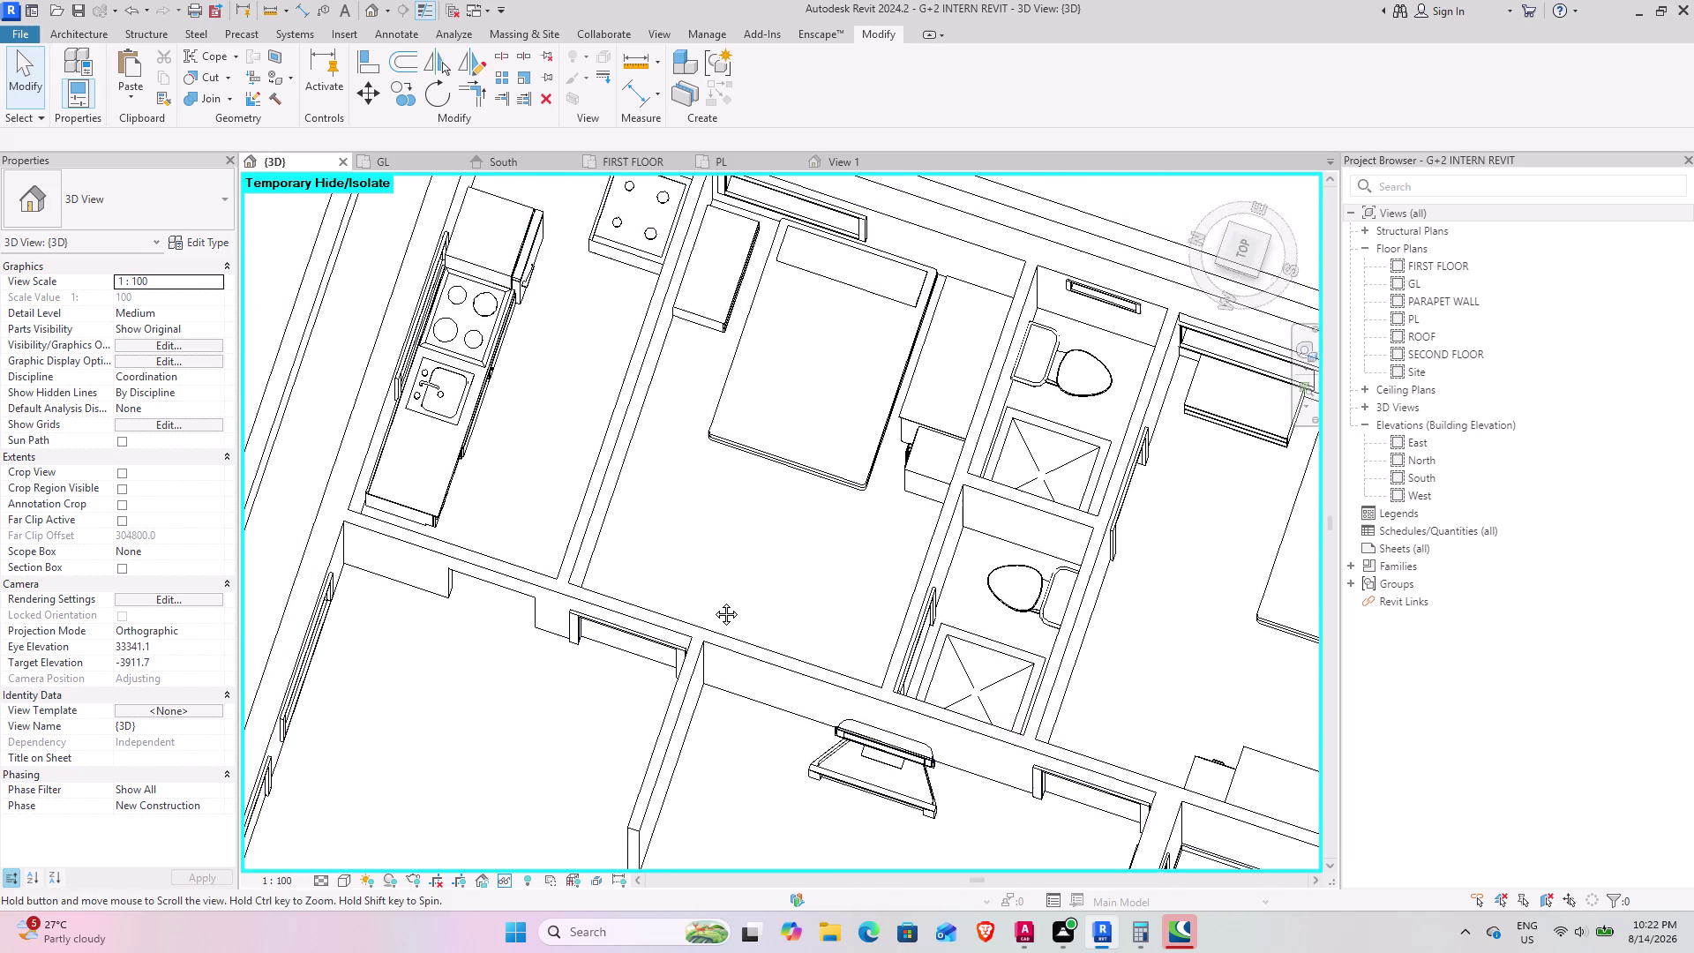
middle_drag(707, 586, 715, 603)
middle_drag(697, 584, 887, 487)
middle_drag(674, 523, 842, 601)
middle_drag(686, 497, 719, 551)
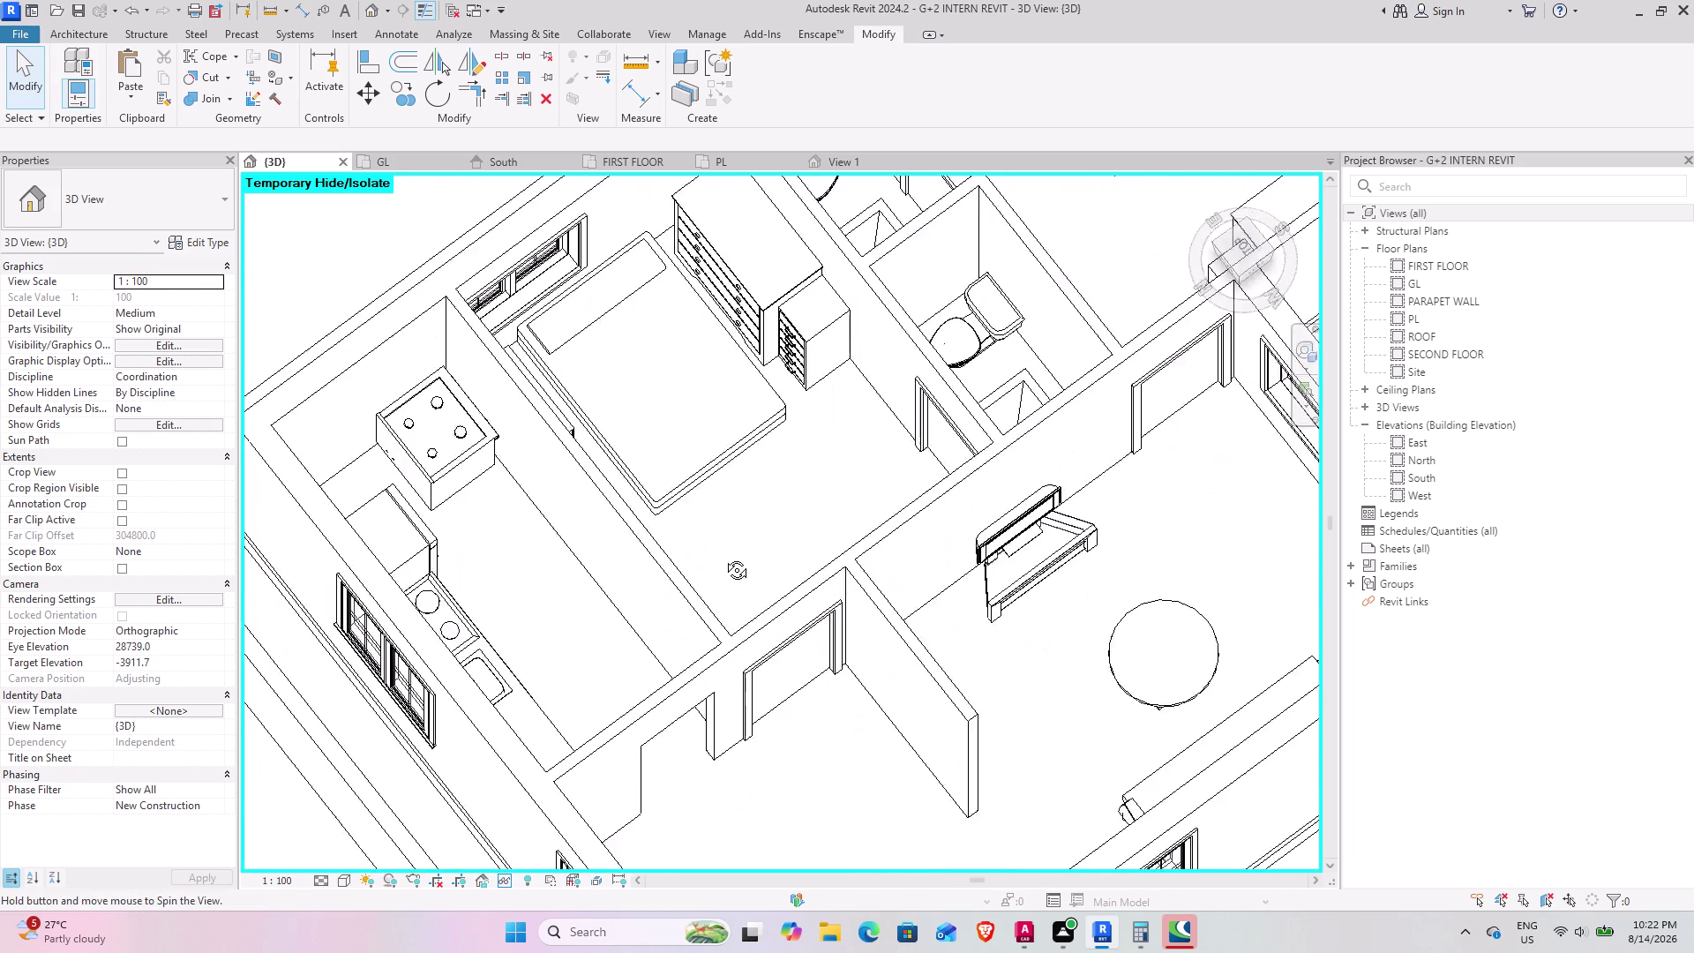
middle_drag(720, 551, 754, 604)
middle_drag(785, 481, 1020, 579)
middle_drag(884, 507, 988, 354)
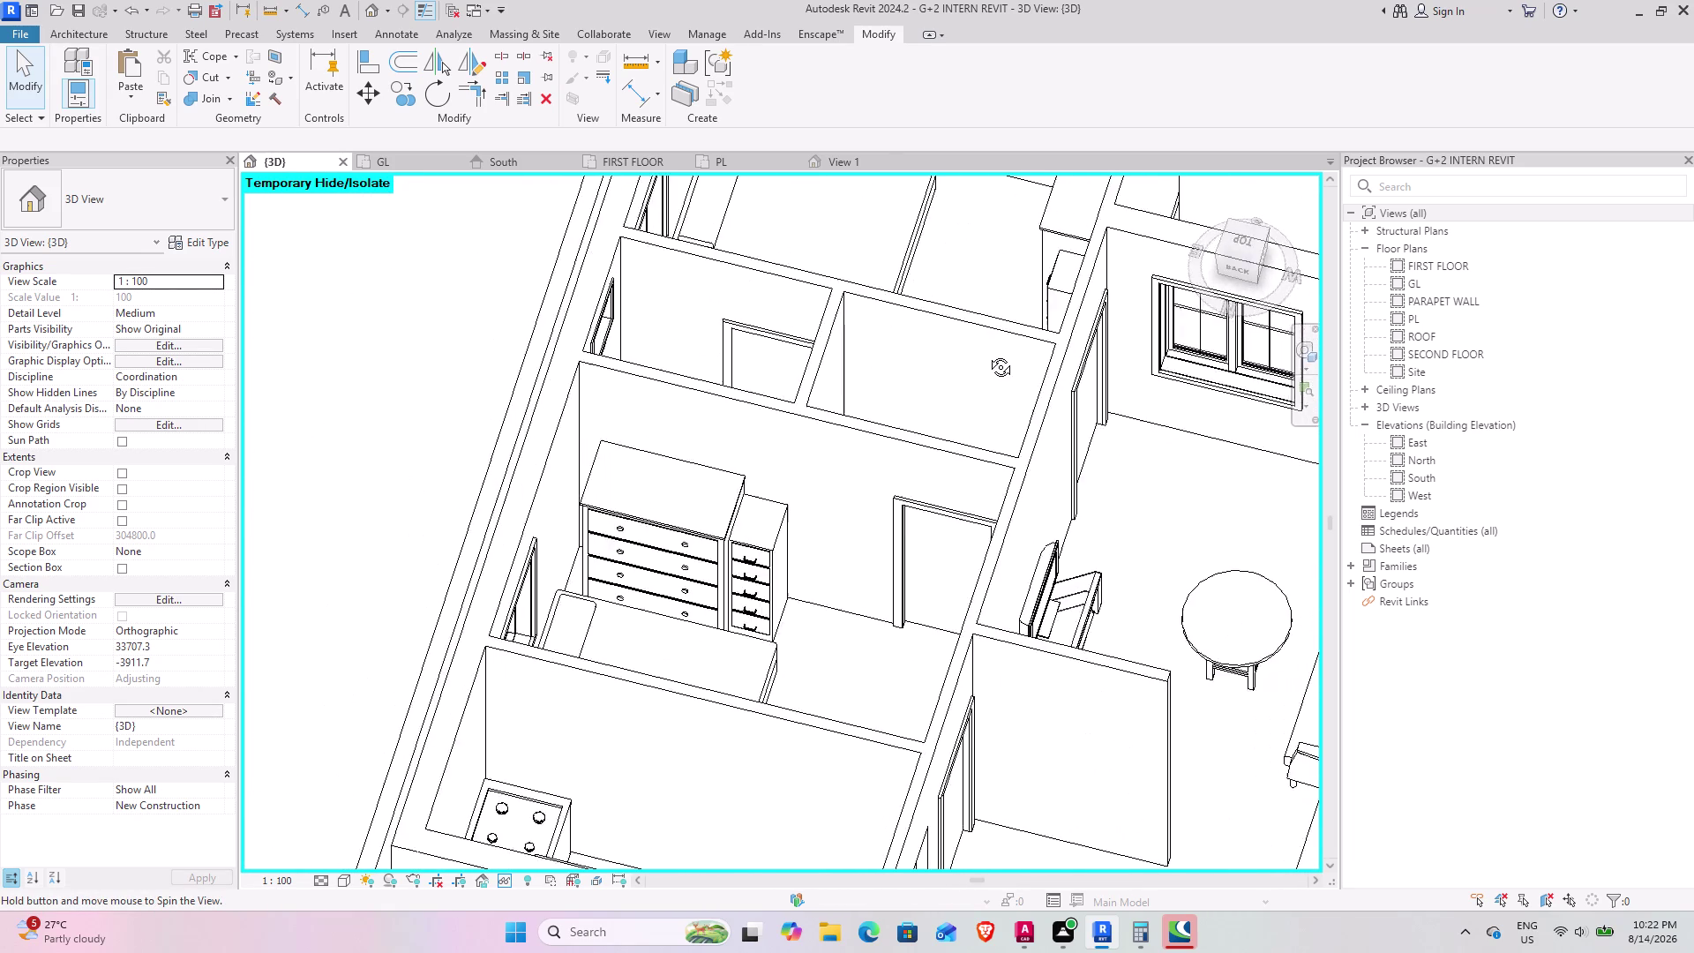
middle_drag(988, 353, 841, 419)
middle_drag(1146, 515, 992, 492)
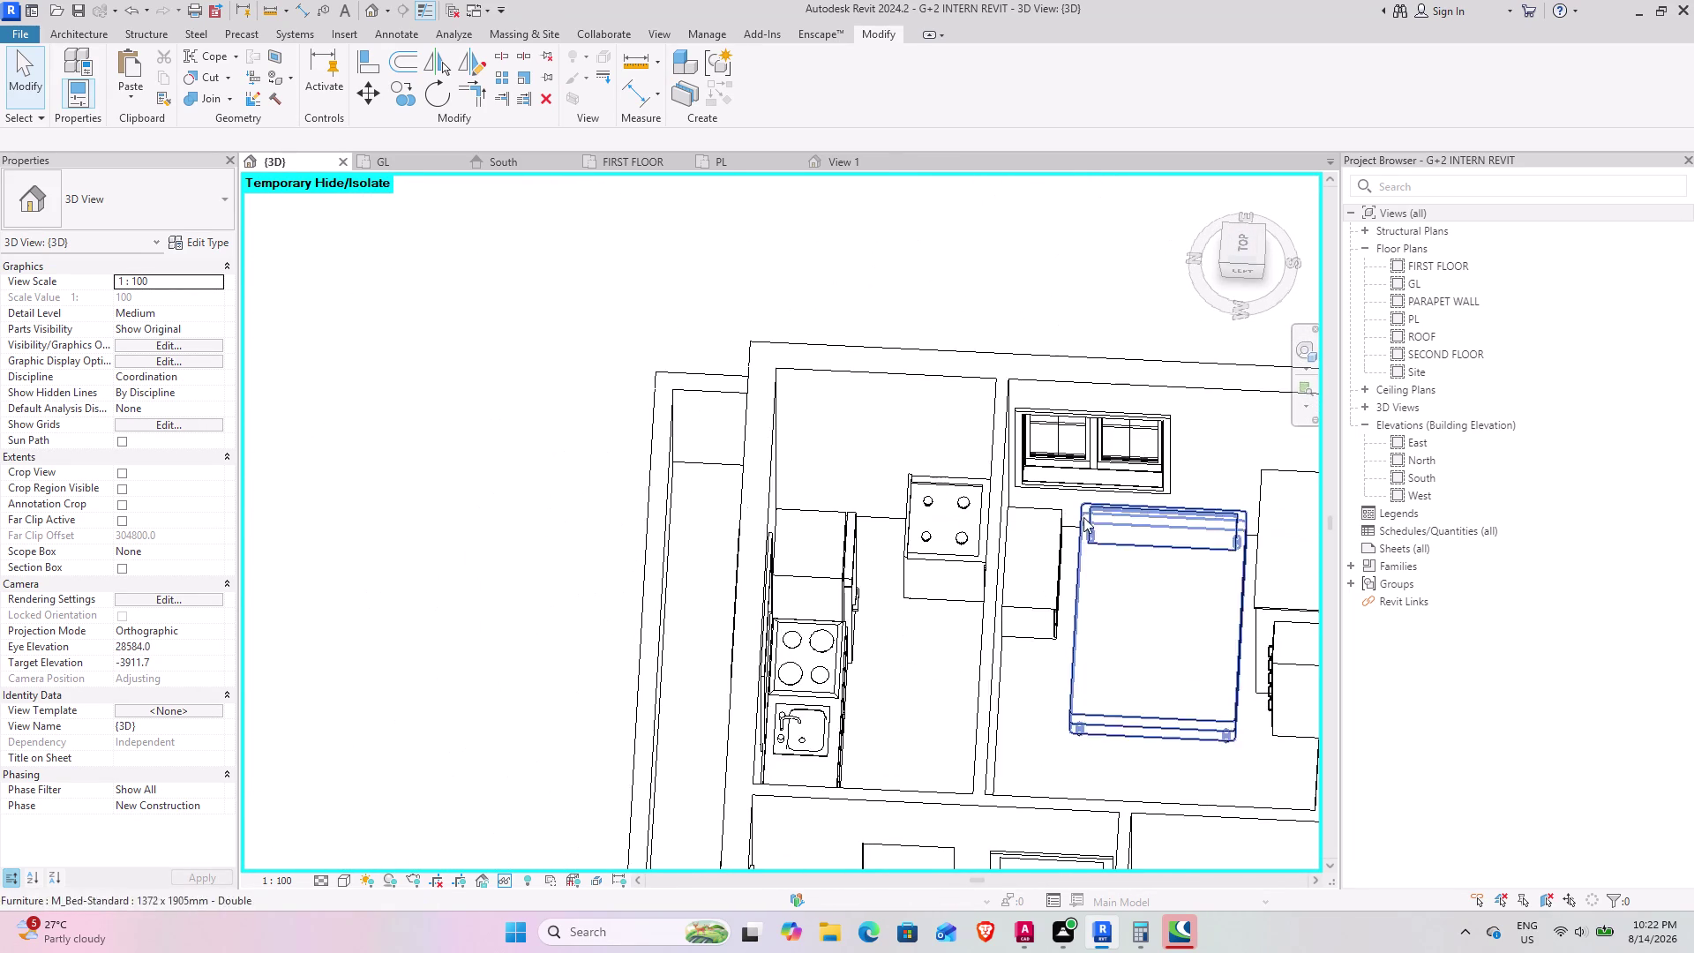
middle_drag(1078, 517, 479, 448)
middle_drag(952, 518, 860, 523)
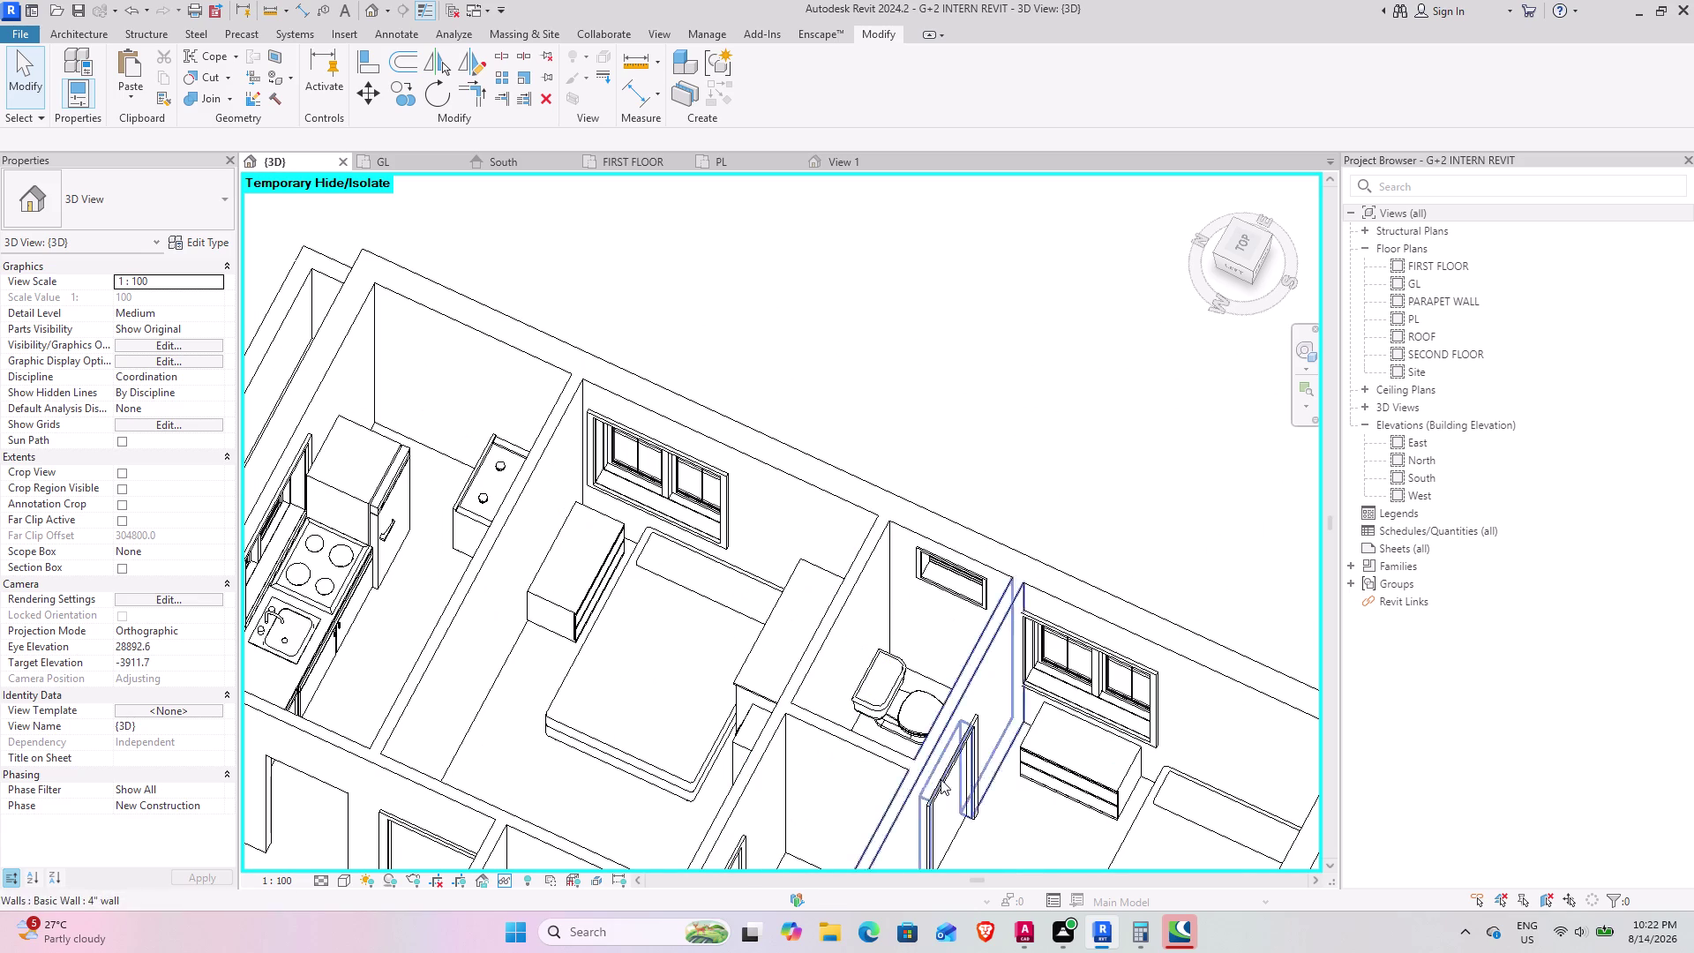
Dismiss the sign-in popup and inspect the house front and its side-wall windows.
click(1183, 935)
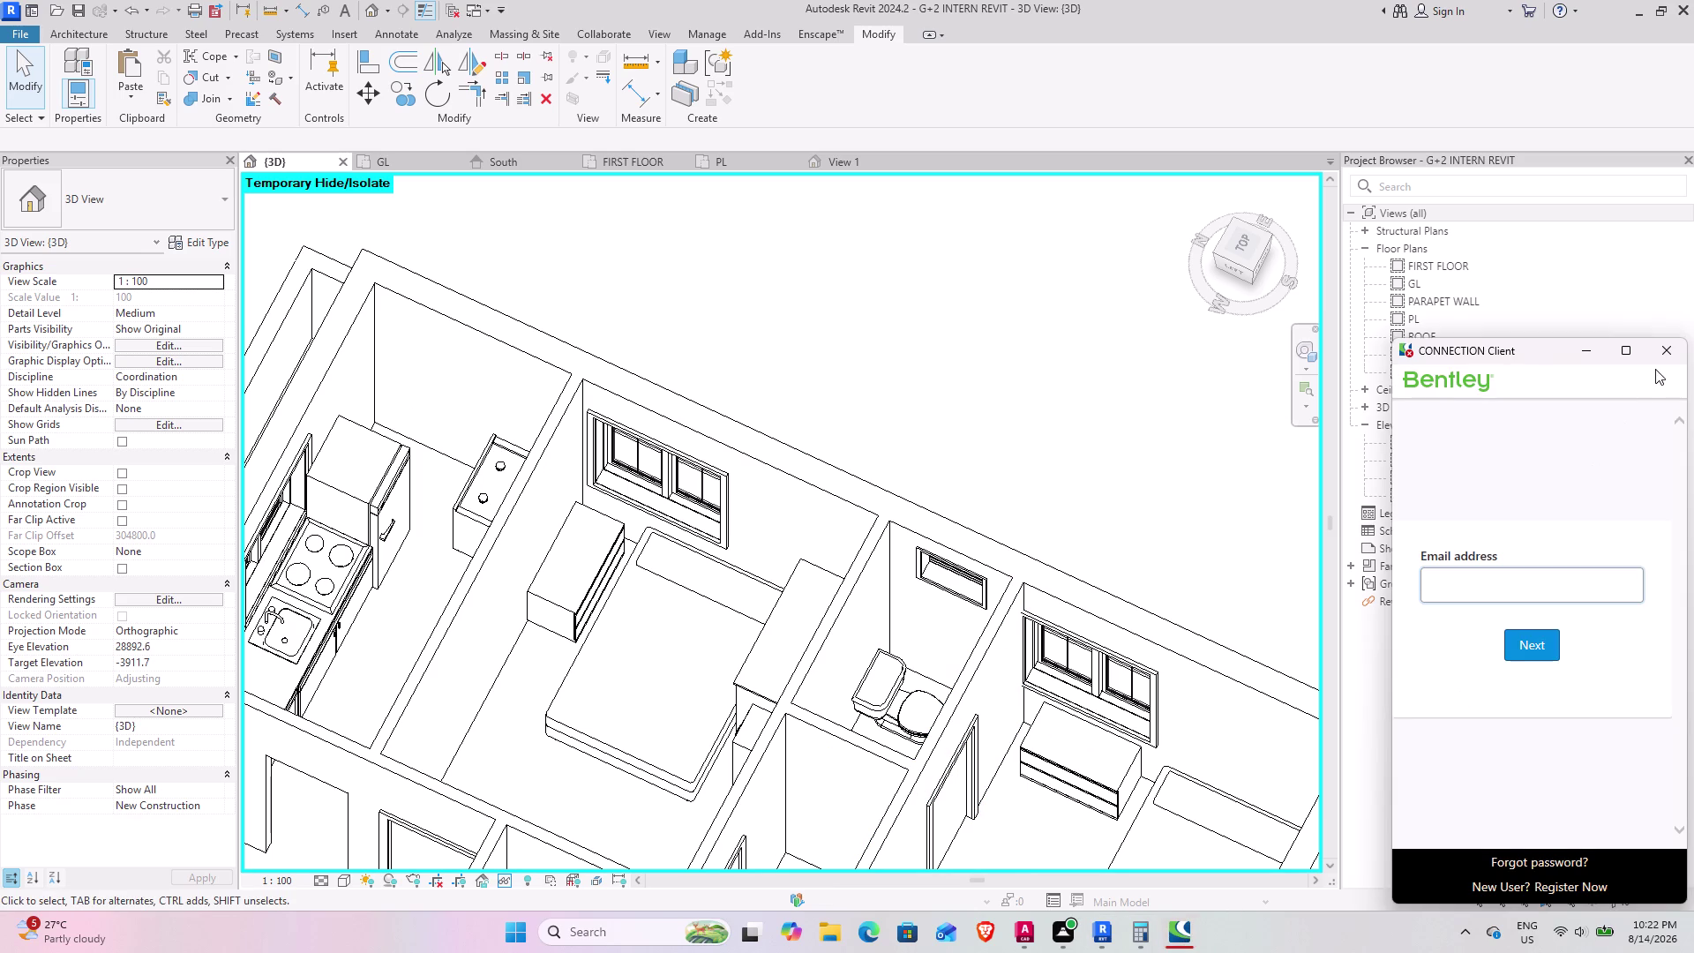
click(1661, 355)
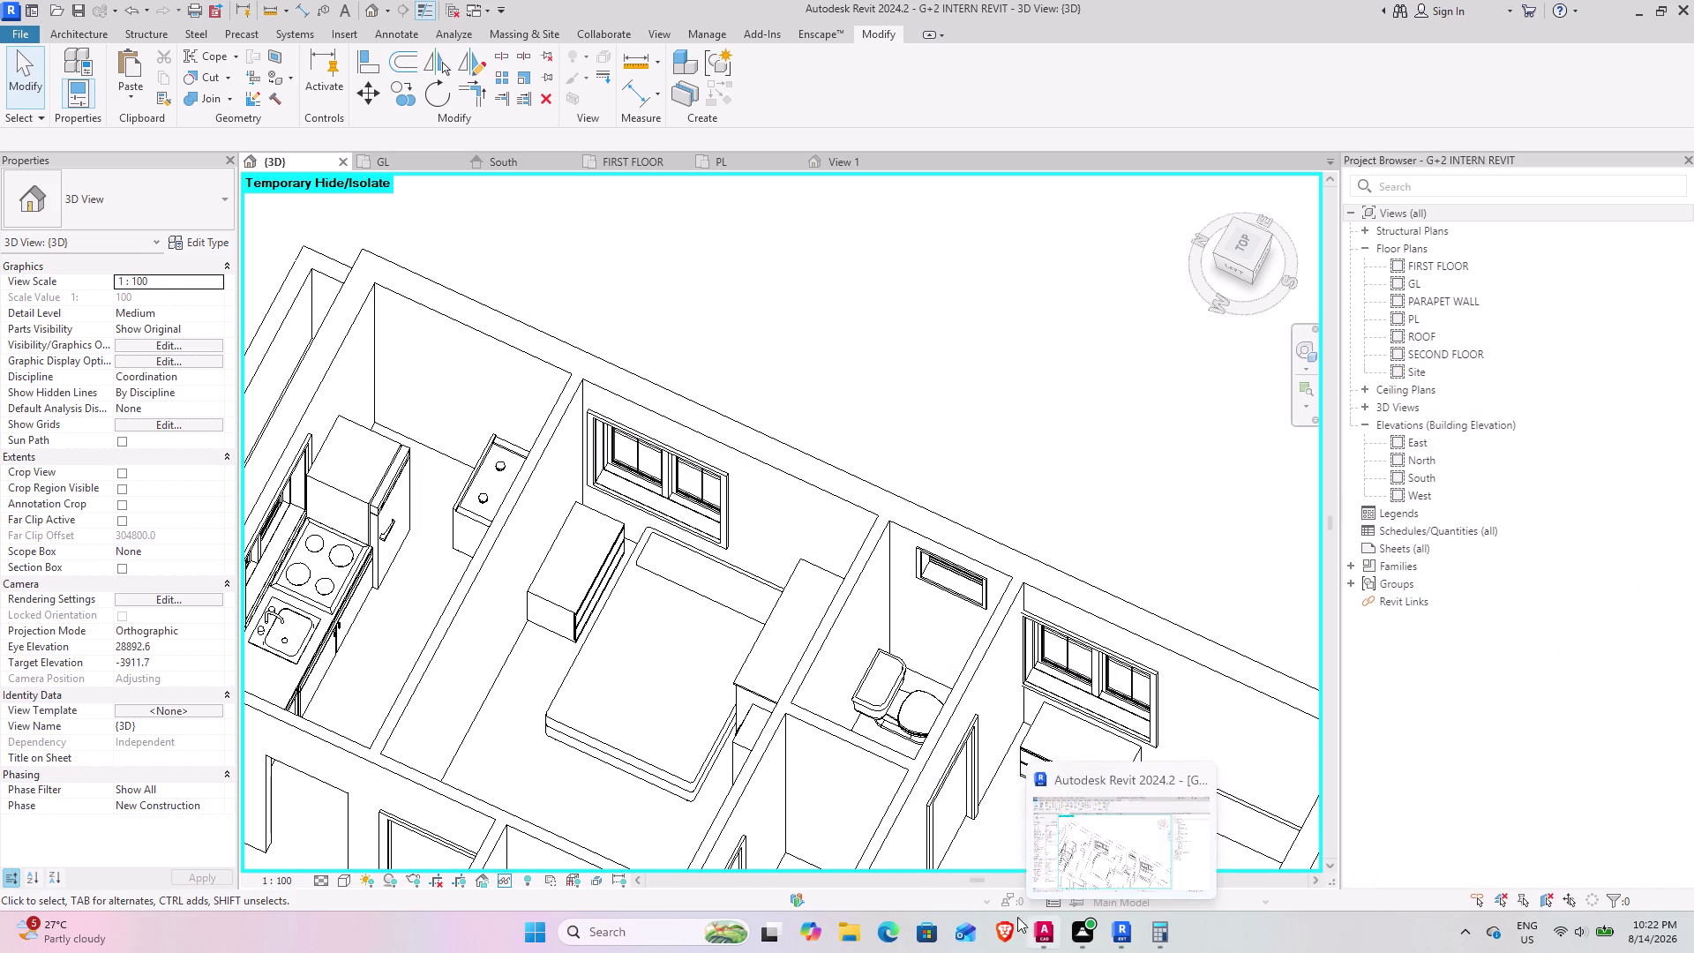
scroll(down, 3)
scroll(down, 3)
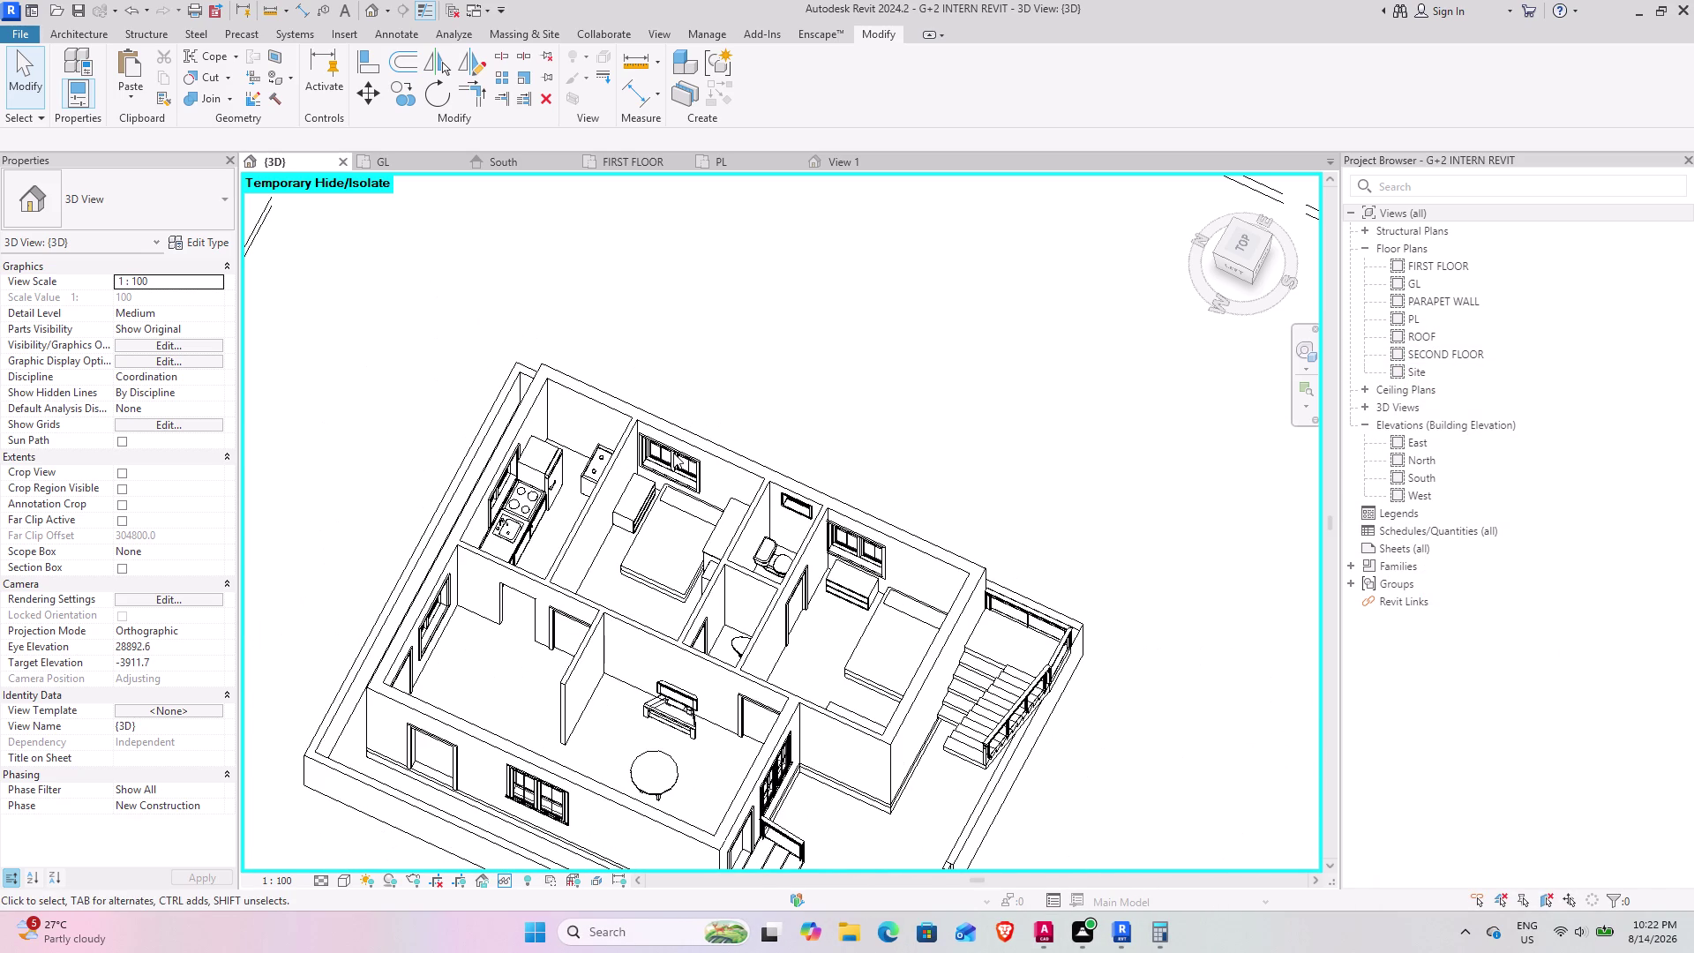
middle_drag(689, 583, 554, 604)
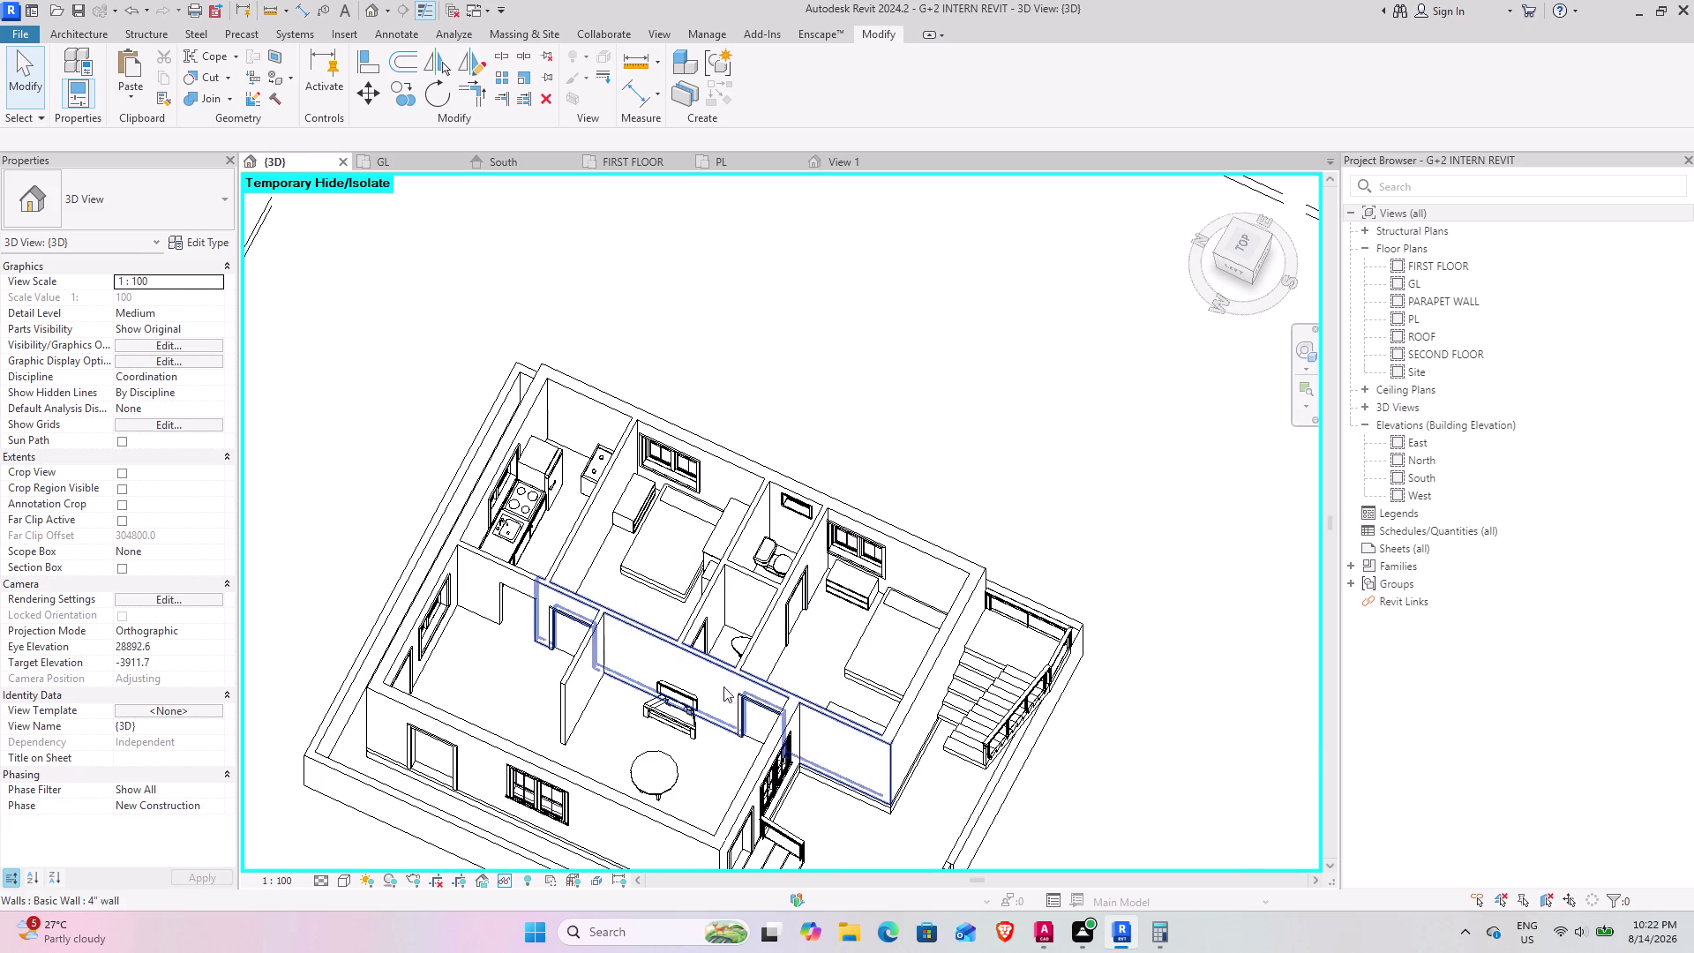
middle_drag(695, 812, 519, 618)
middle_drag(540, 645, 844, 533)
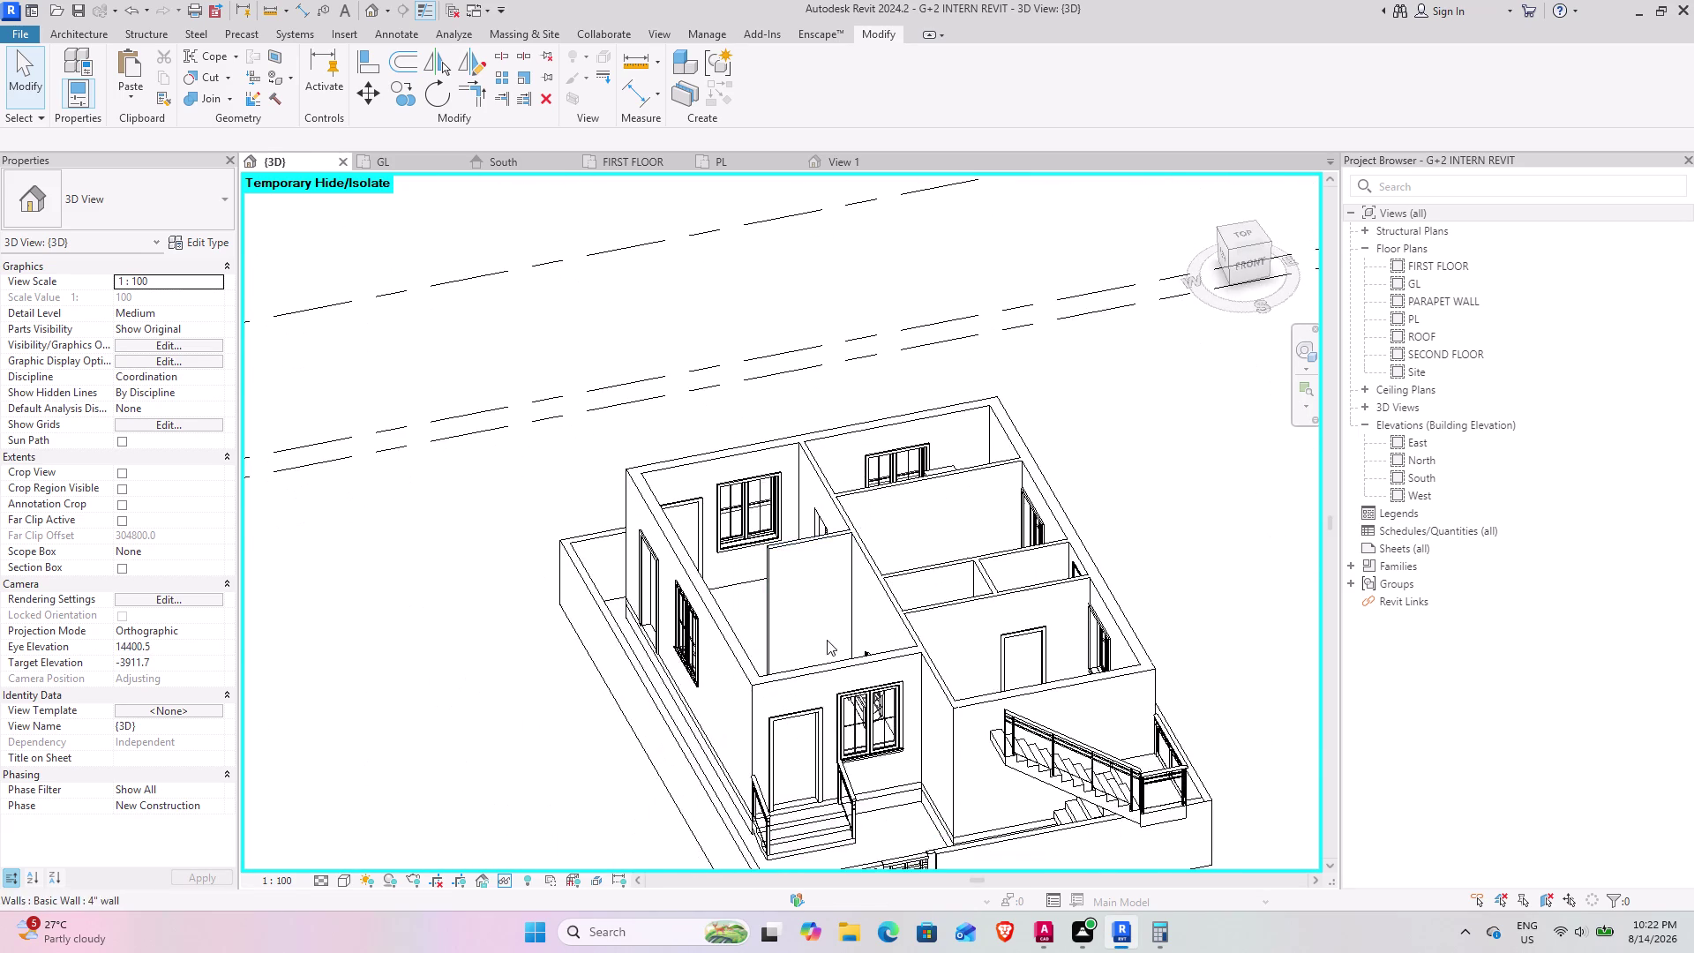
middle_drag(813, 640, 672, 706)
scroll(up, 3)
middle_drag(601, 575, 780, 553)
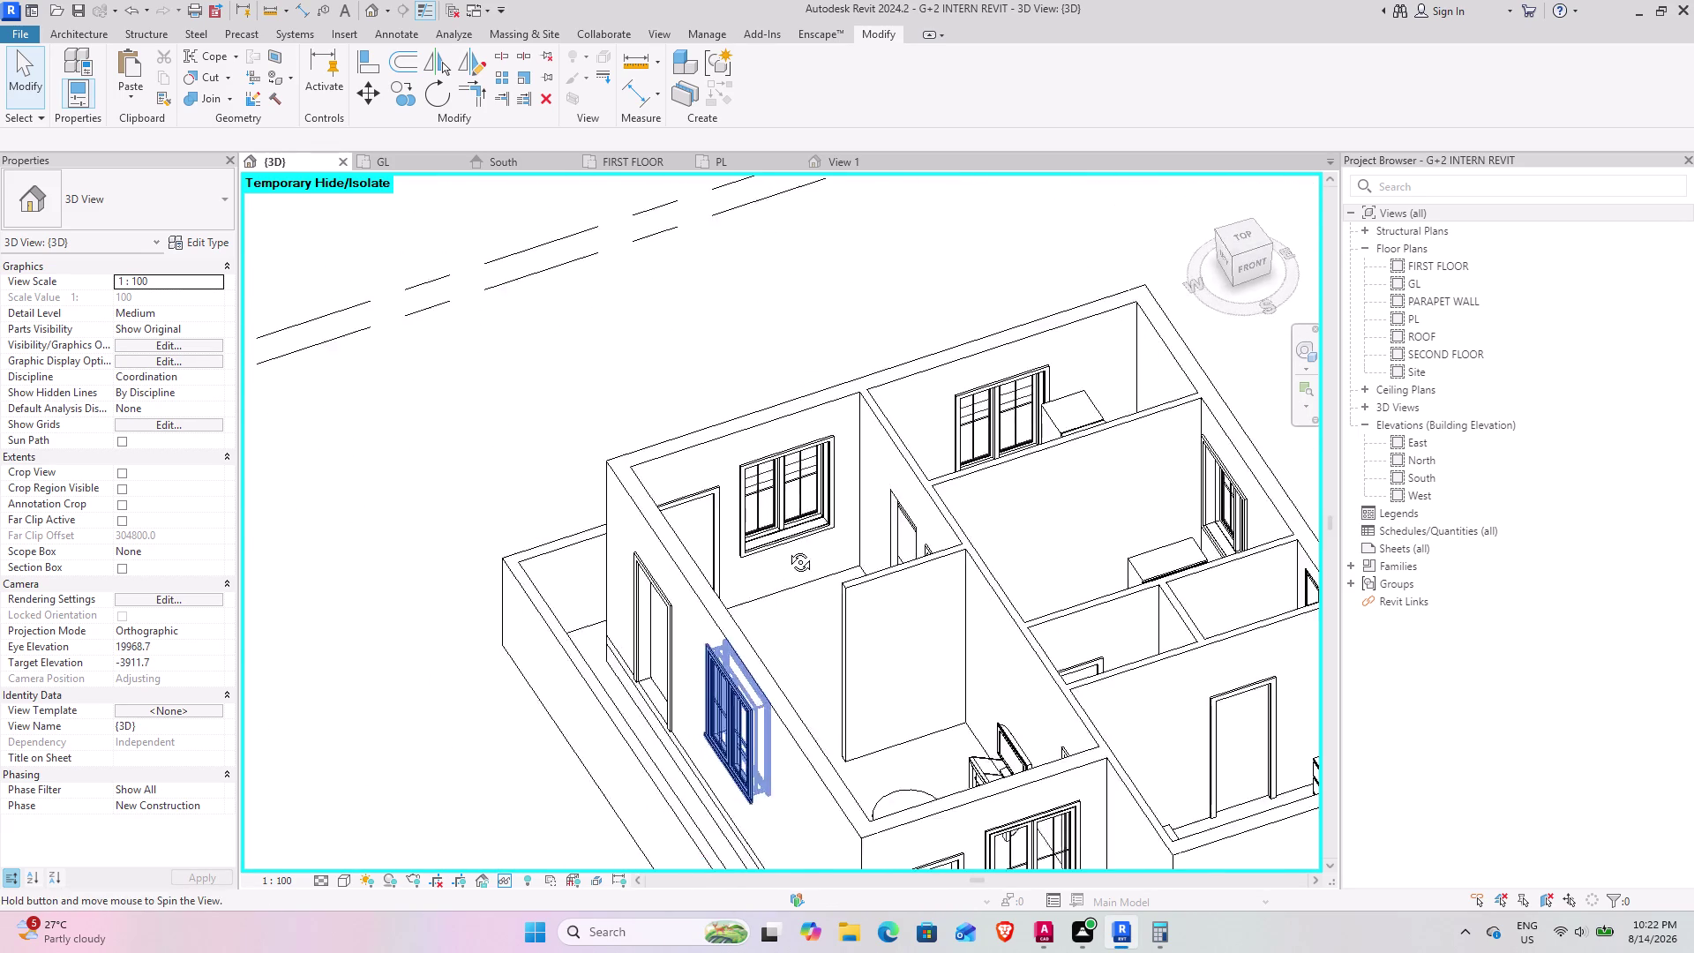
middle_drag(780, 554, 824, 531)
middle_drag(778, 669, 627, 449)
middle_drag(561, 520, 560, 651)
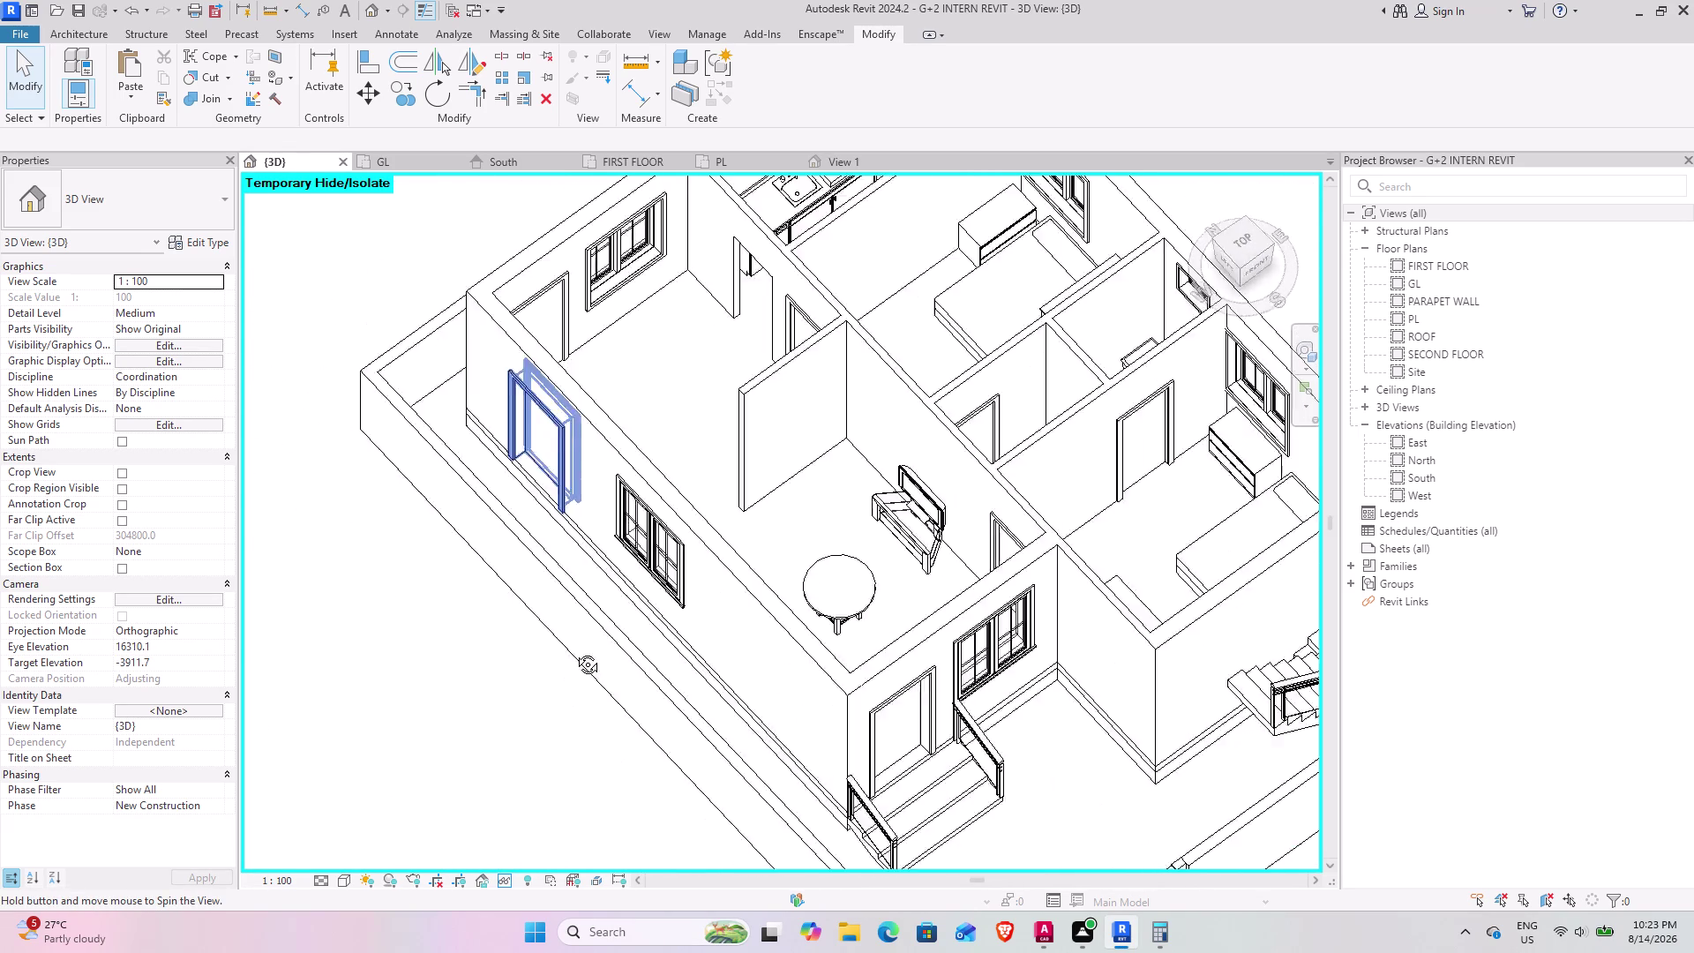
middle_drag(560, 651, 688, 588)
scroll(up, 3)
middle_drag(656, 573, 575, 601)
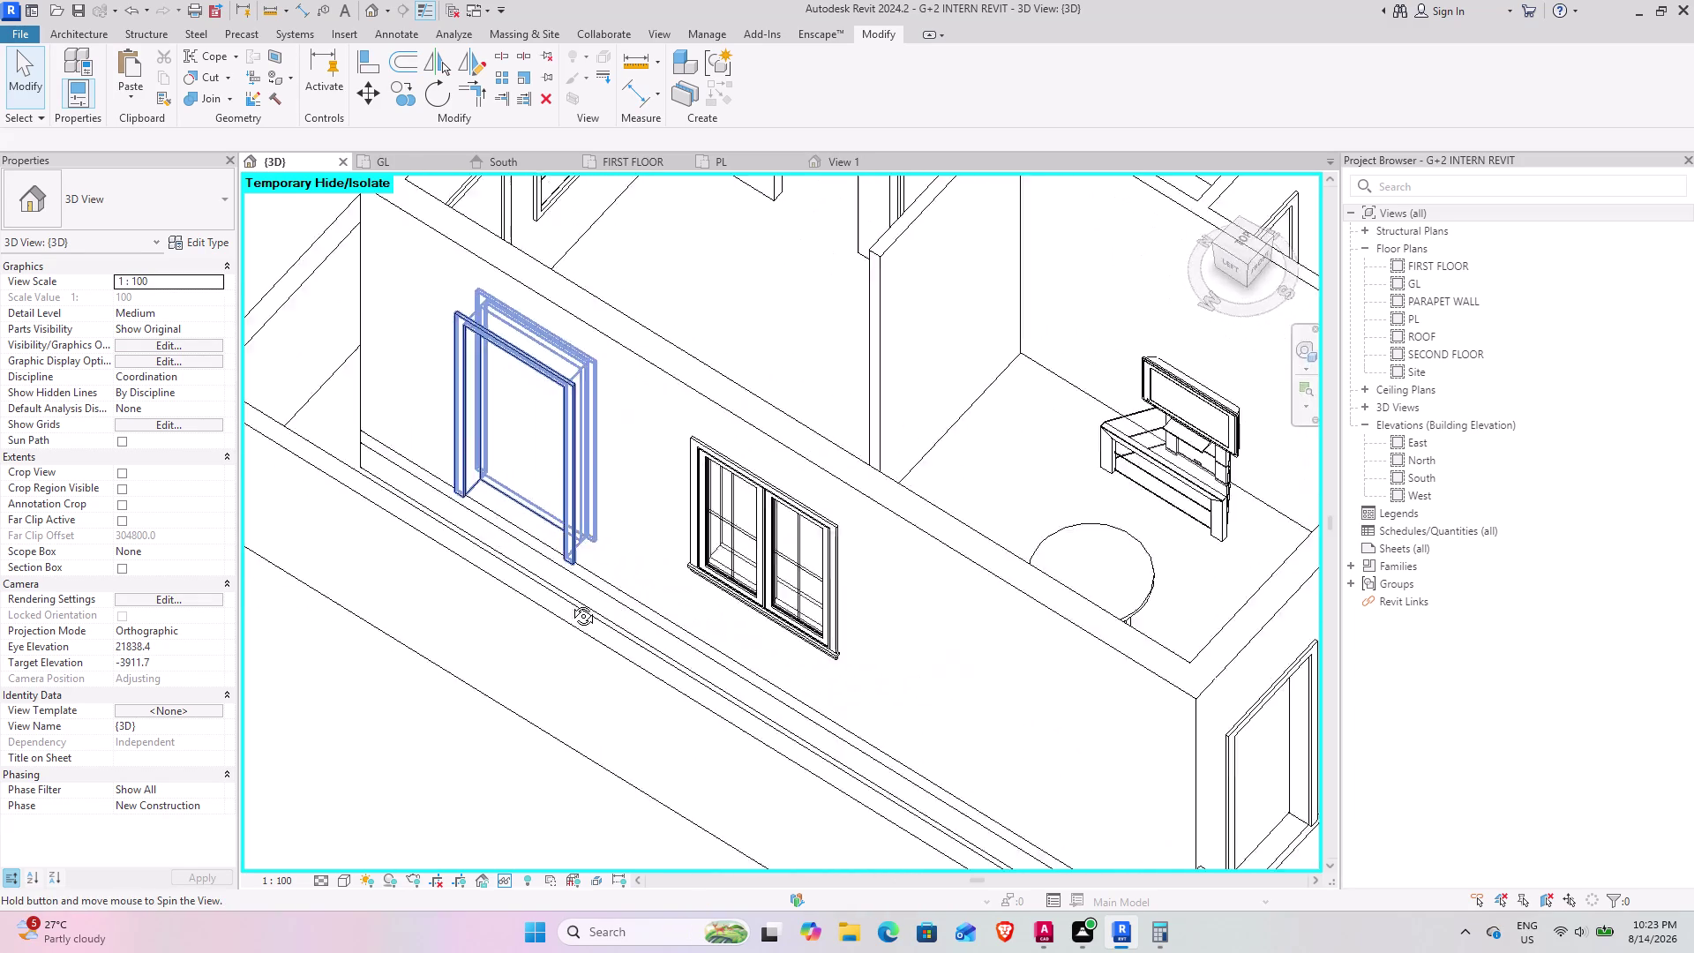
middle_drag(574, 601, 511, 666)
middle_drag(610, 614, 810, 686)
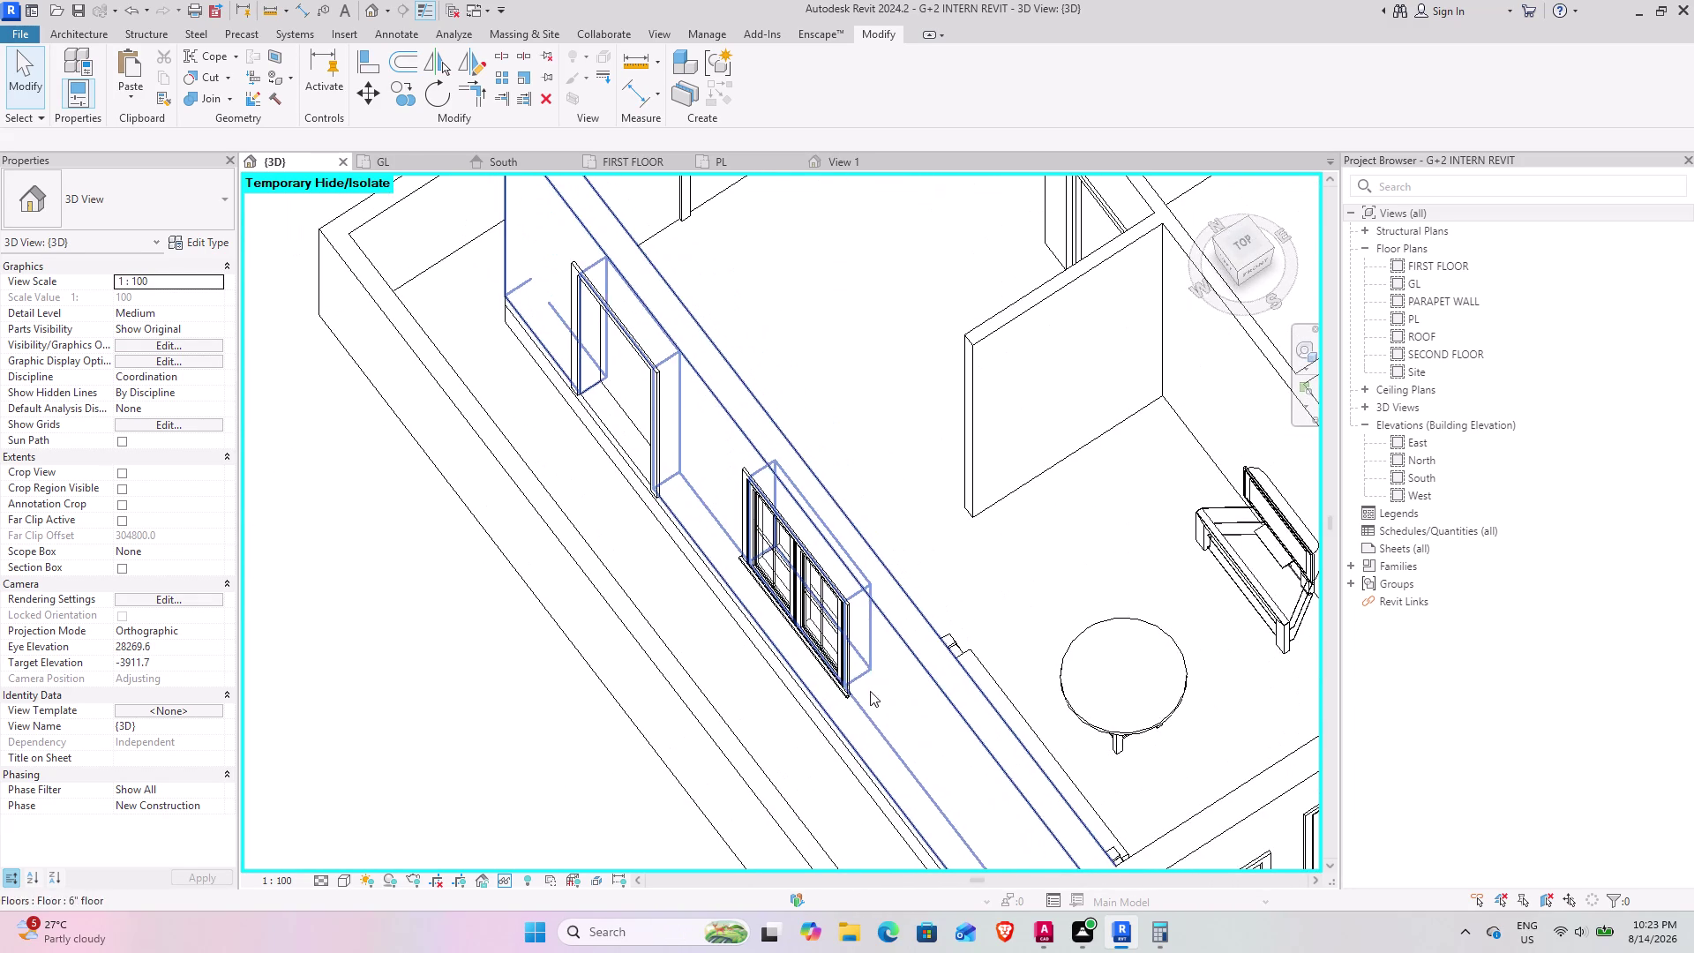
scroll(up, 3)
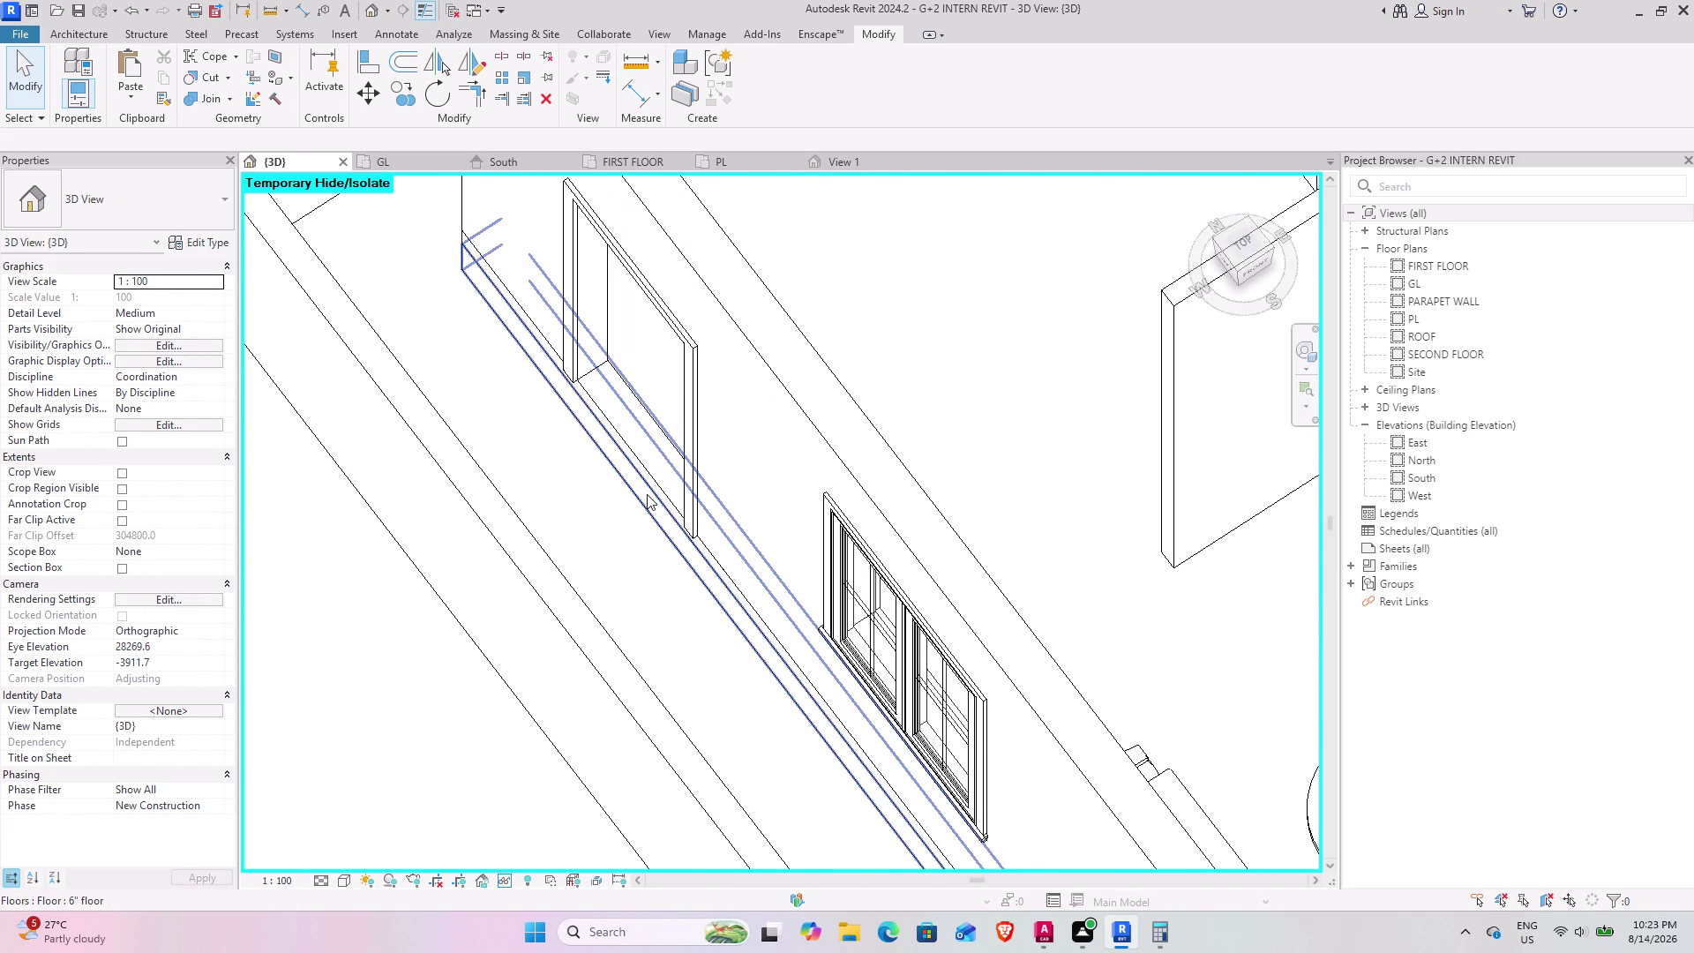
scroll(down, 3)
scroll(down, 3)
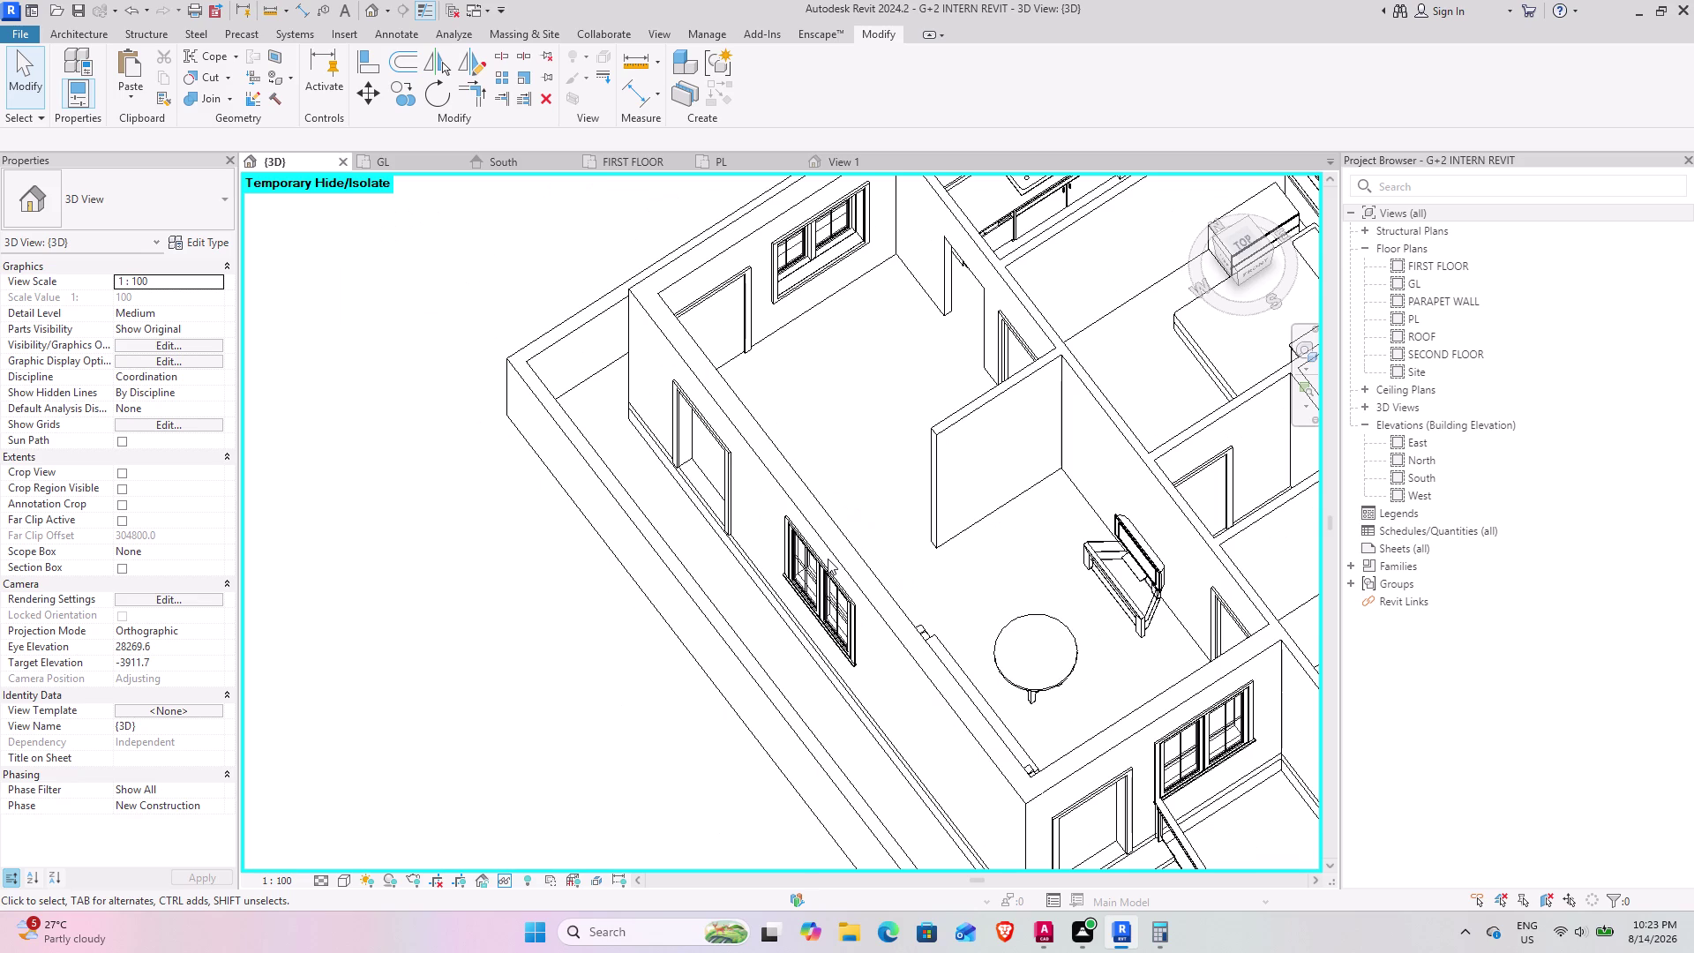
scroll(down, 3)
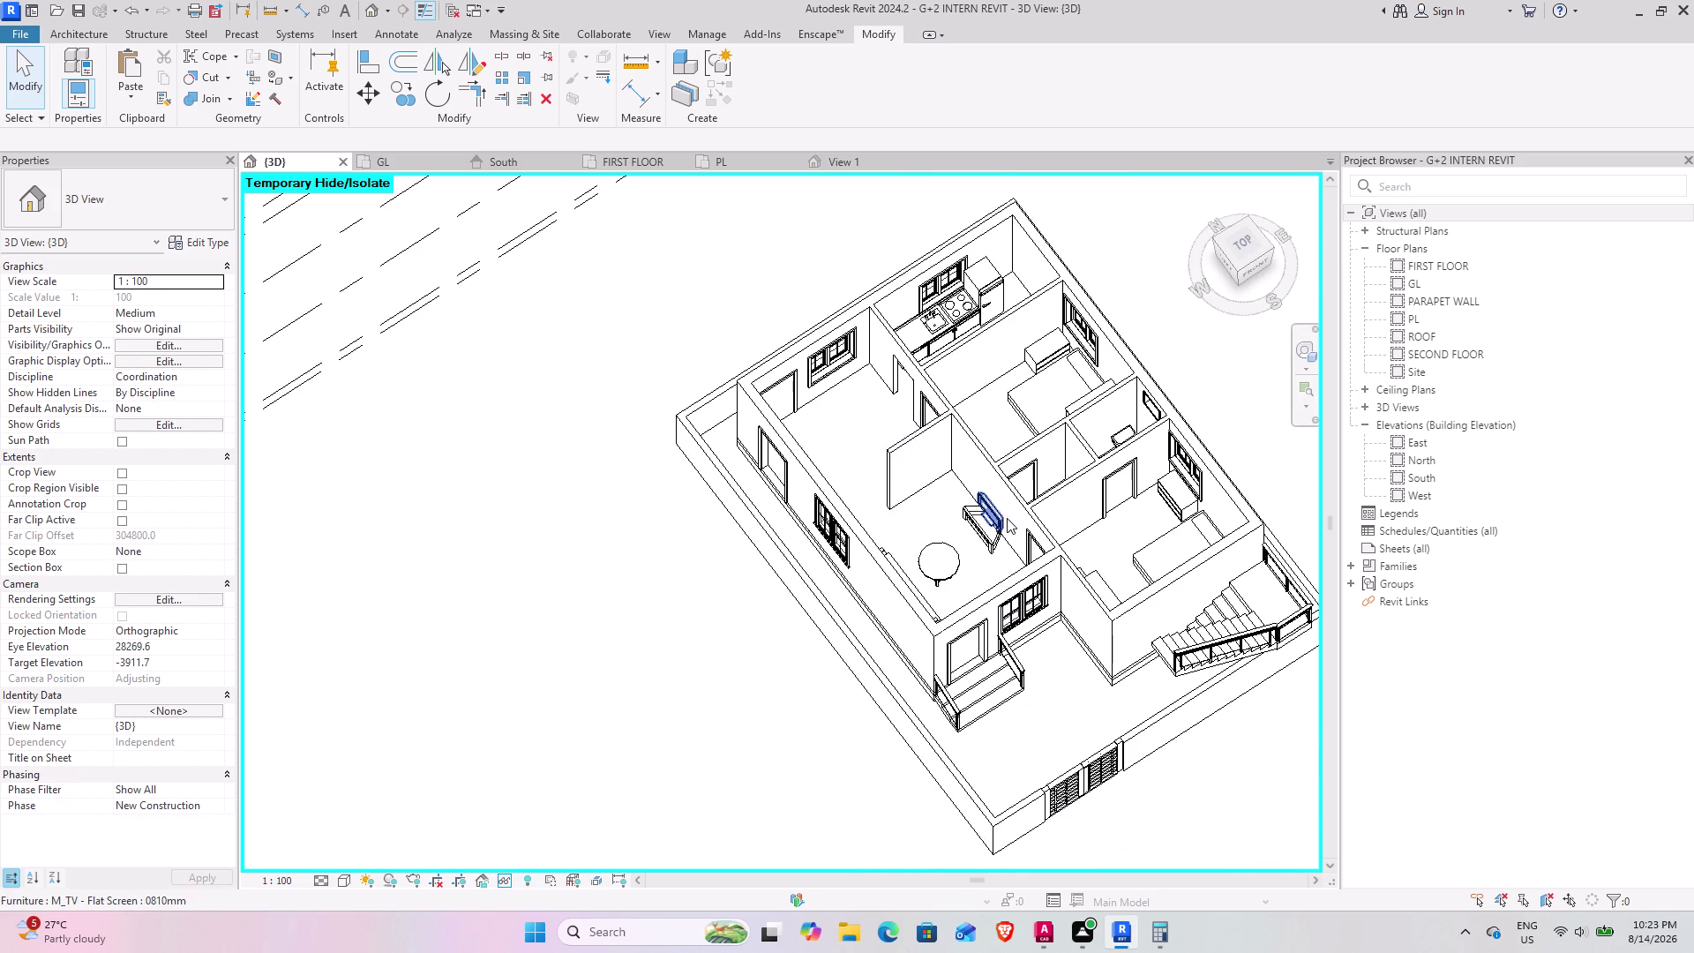
middle_drag(996, 518, 835, 530)
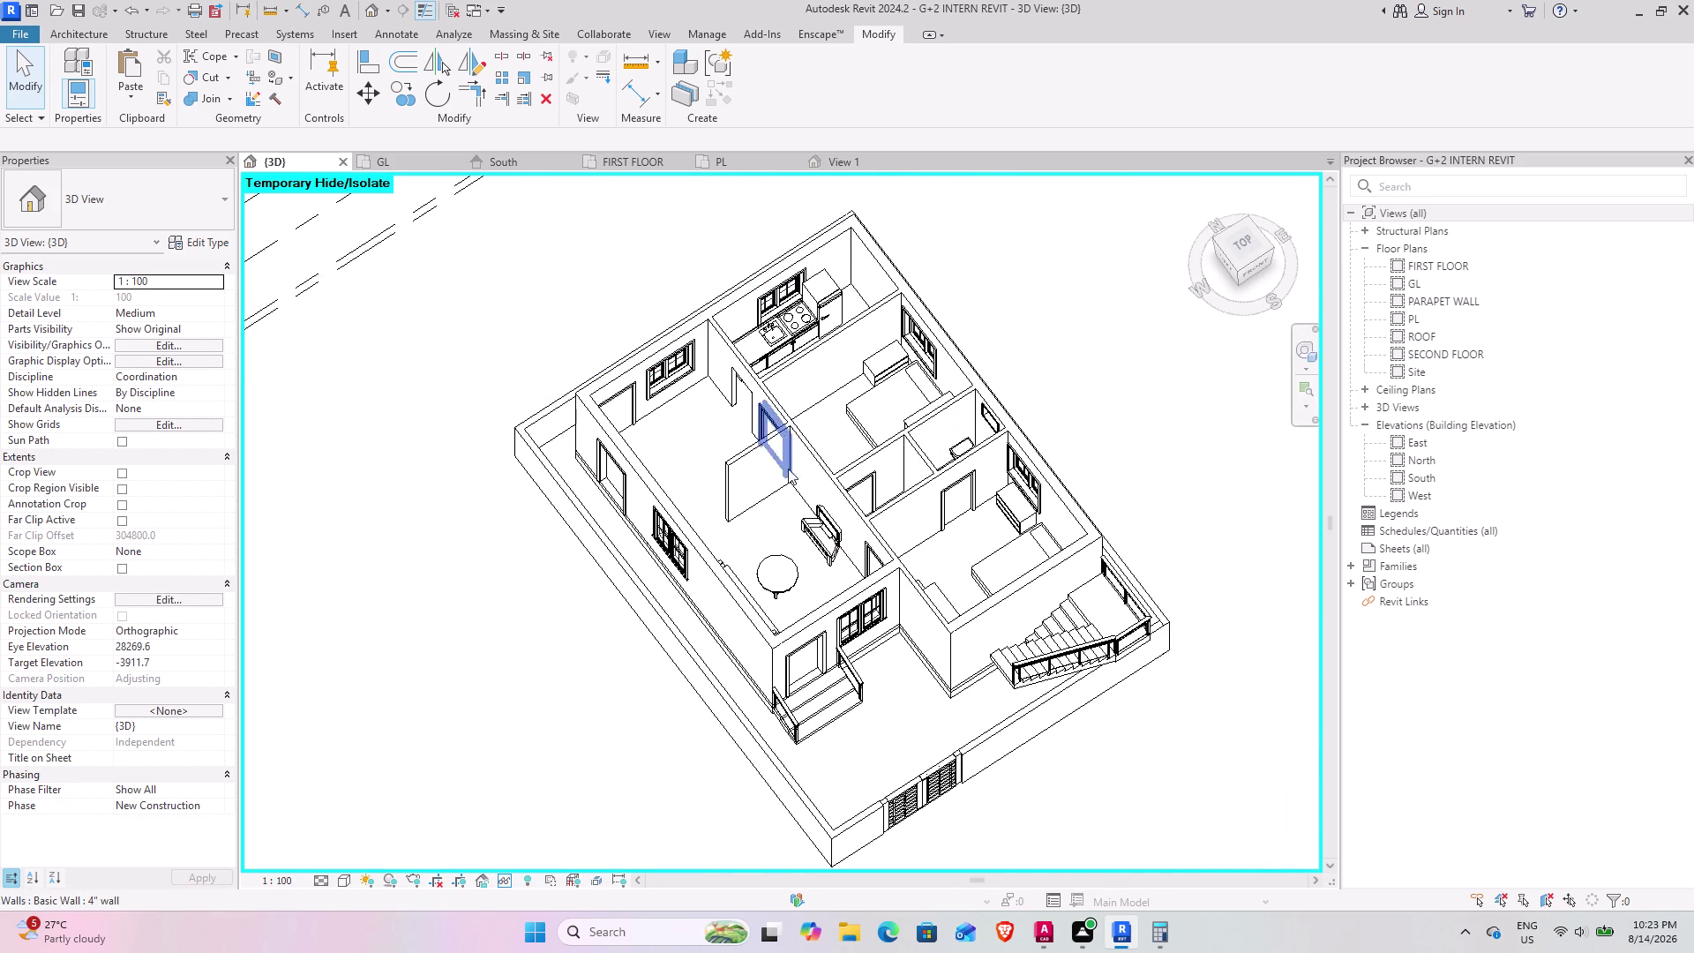
scroll(up, 3)
scroll(up, 3)
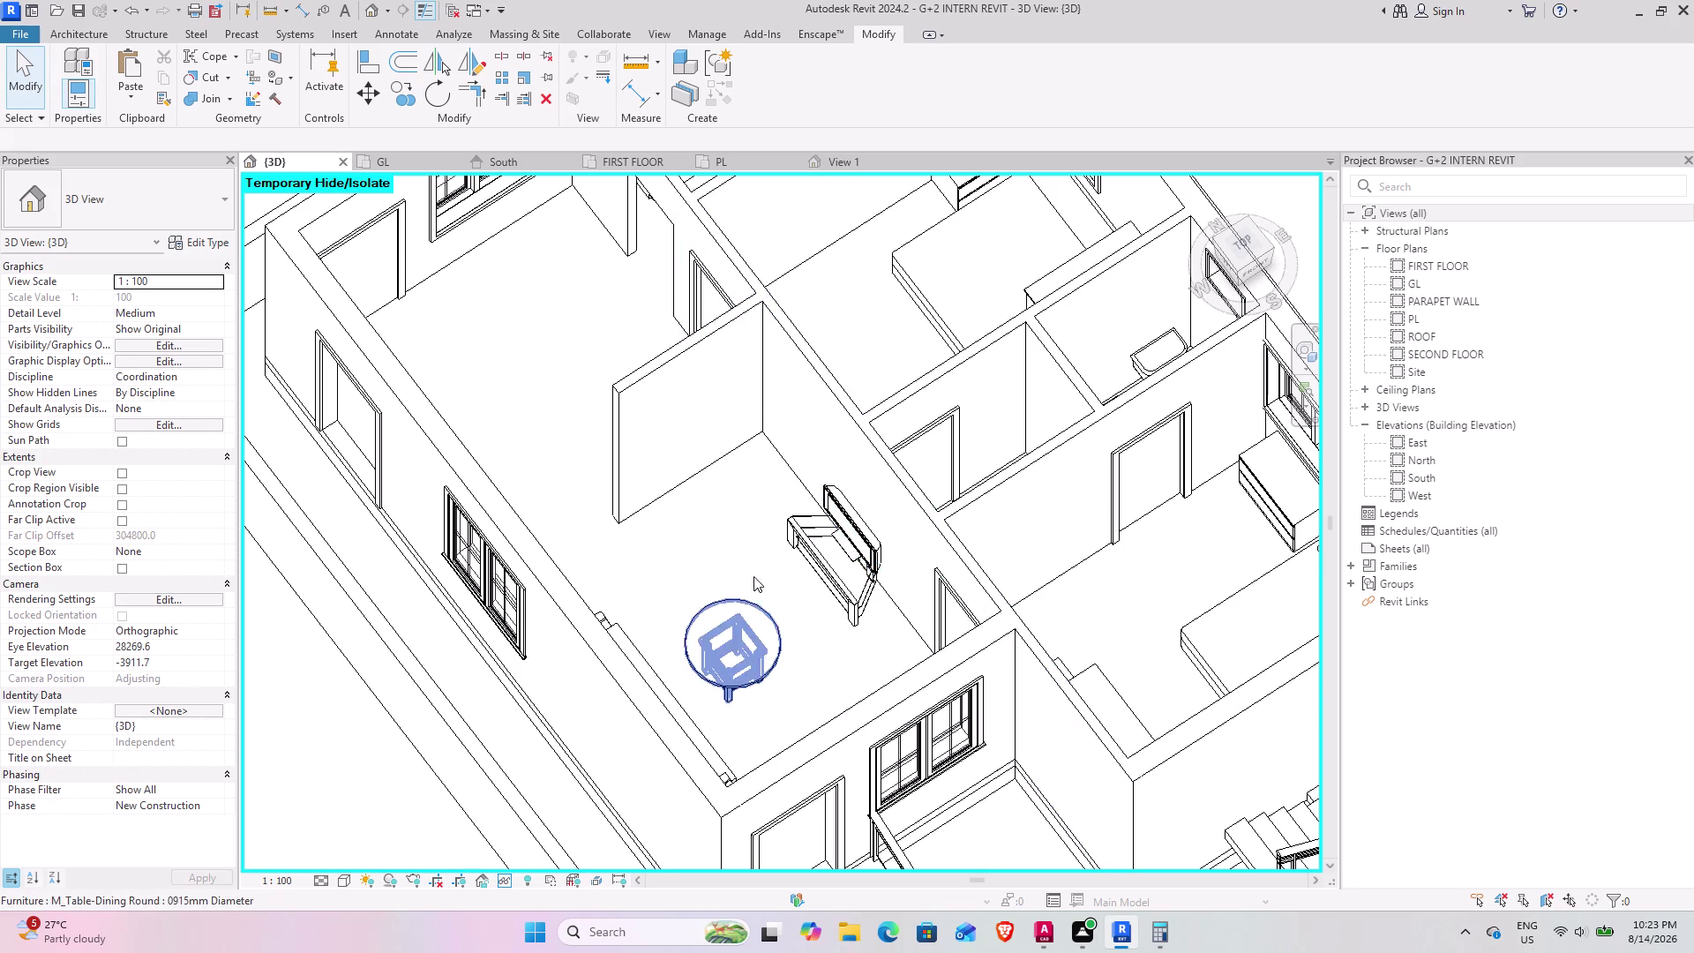
scroll(down, 3)
scroll(down, 3)
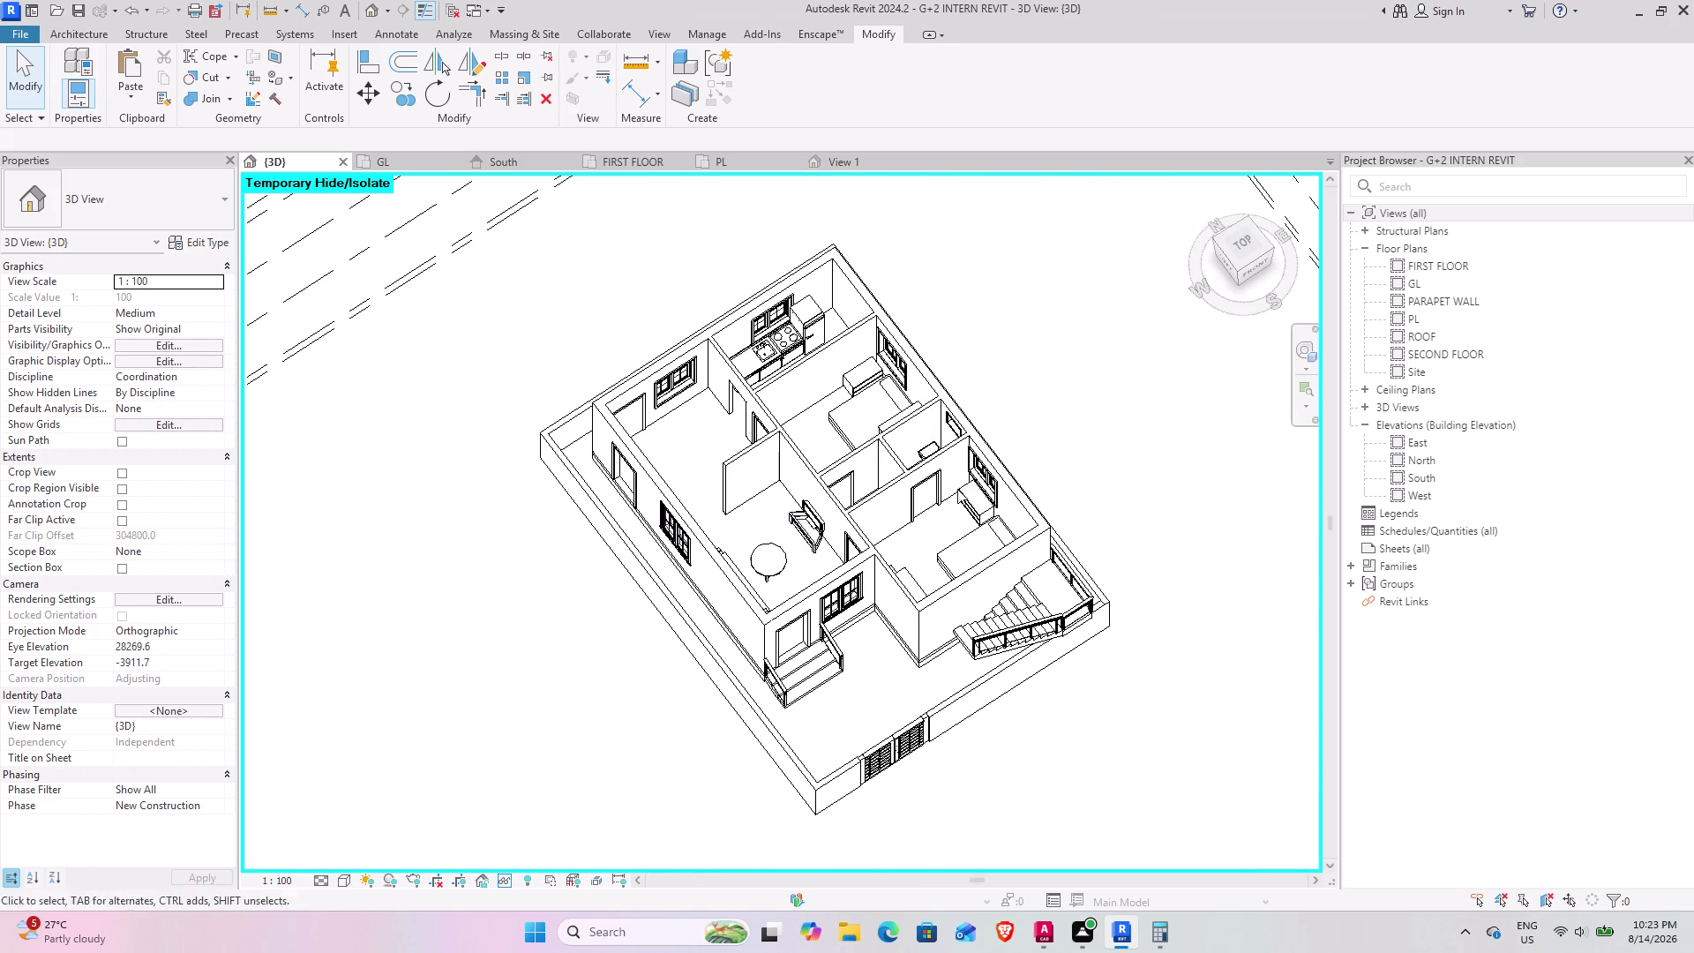
scroll(up, 3)
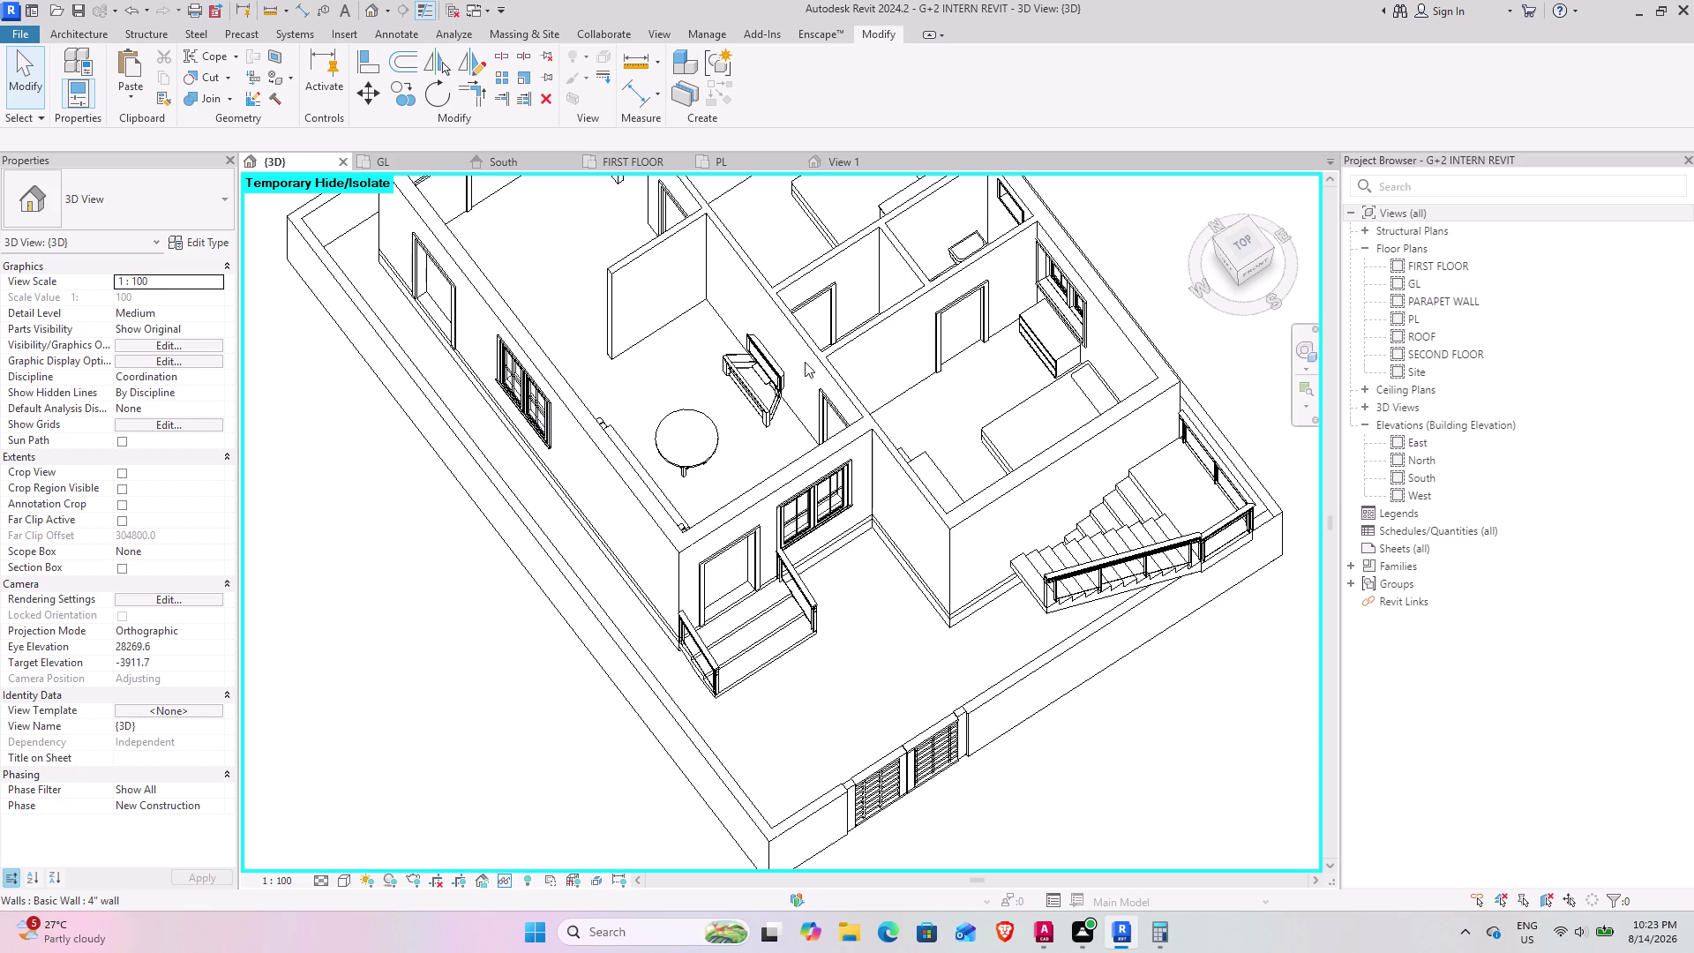
Reset Temporary Hide/Isolate with HR, orbit to the front, and select the front compound wall.
text(HH)
text(HR)
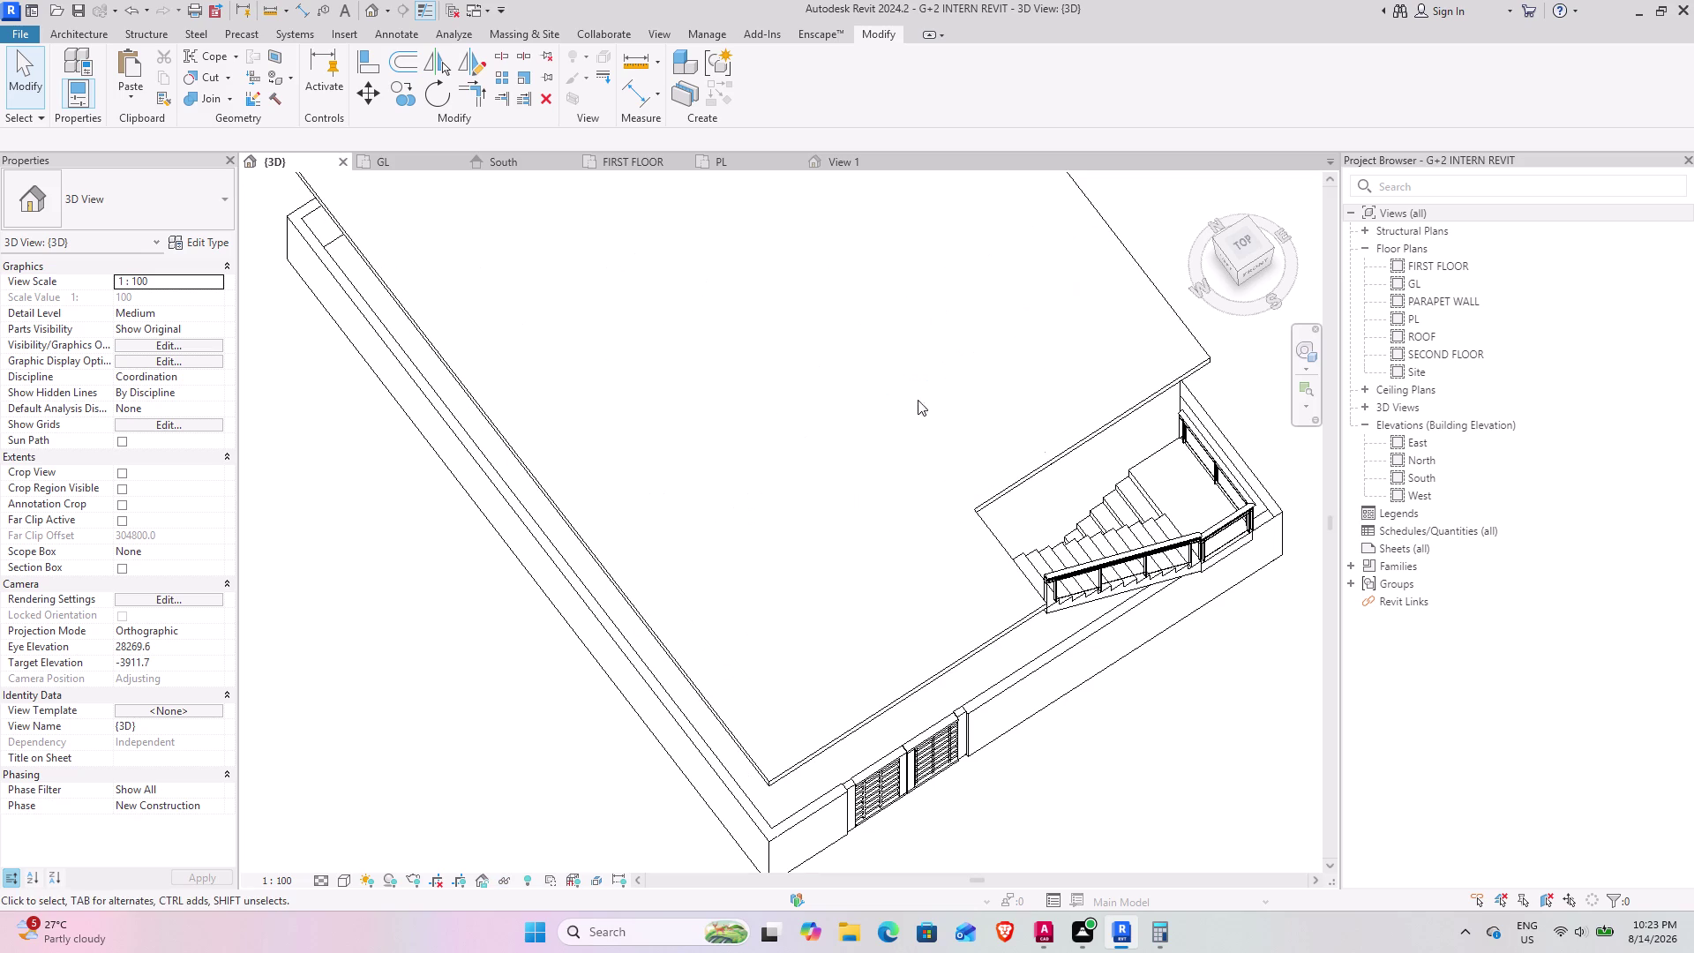
scroll(down, 3)
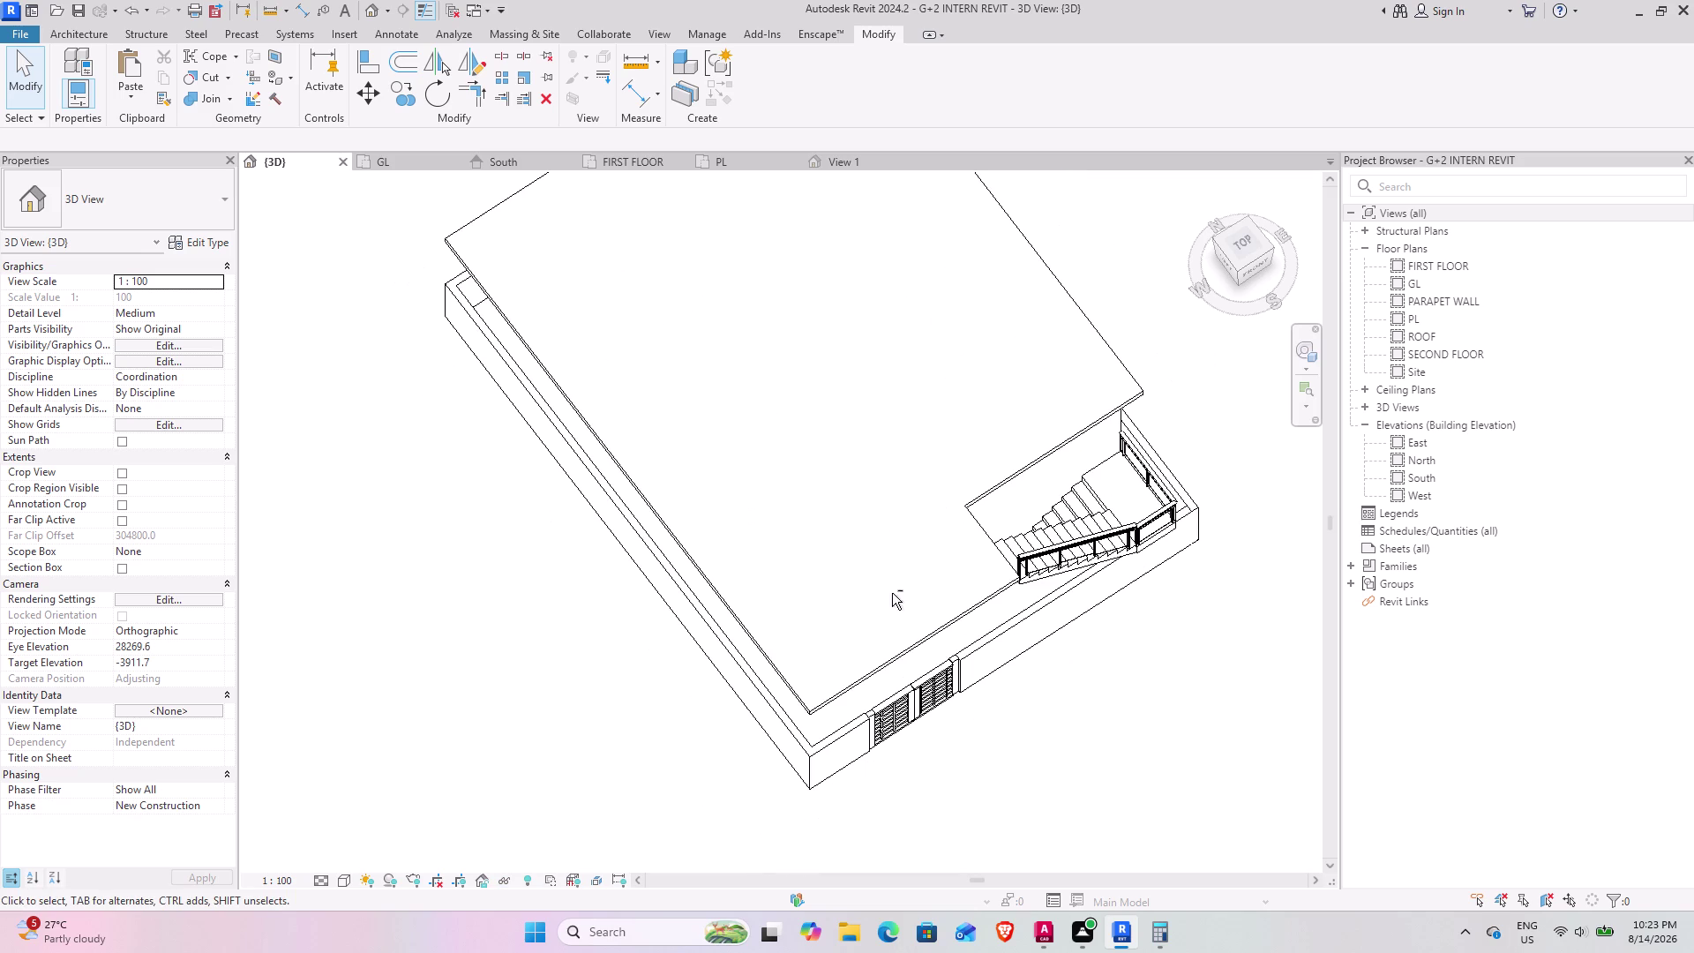
middle_drag(891, 593, 778, 203)
middle_drag(765, 272, 711, 278)
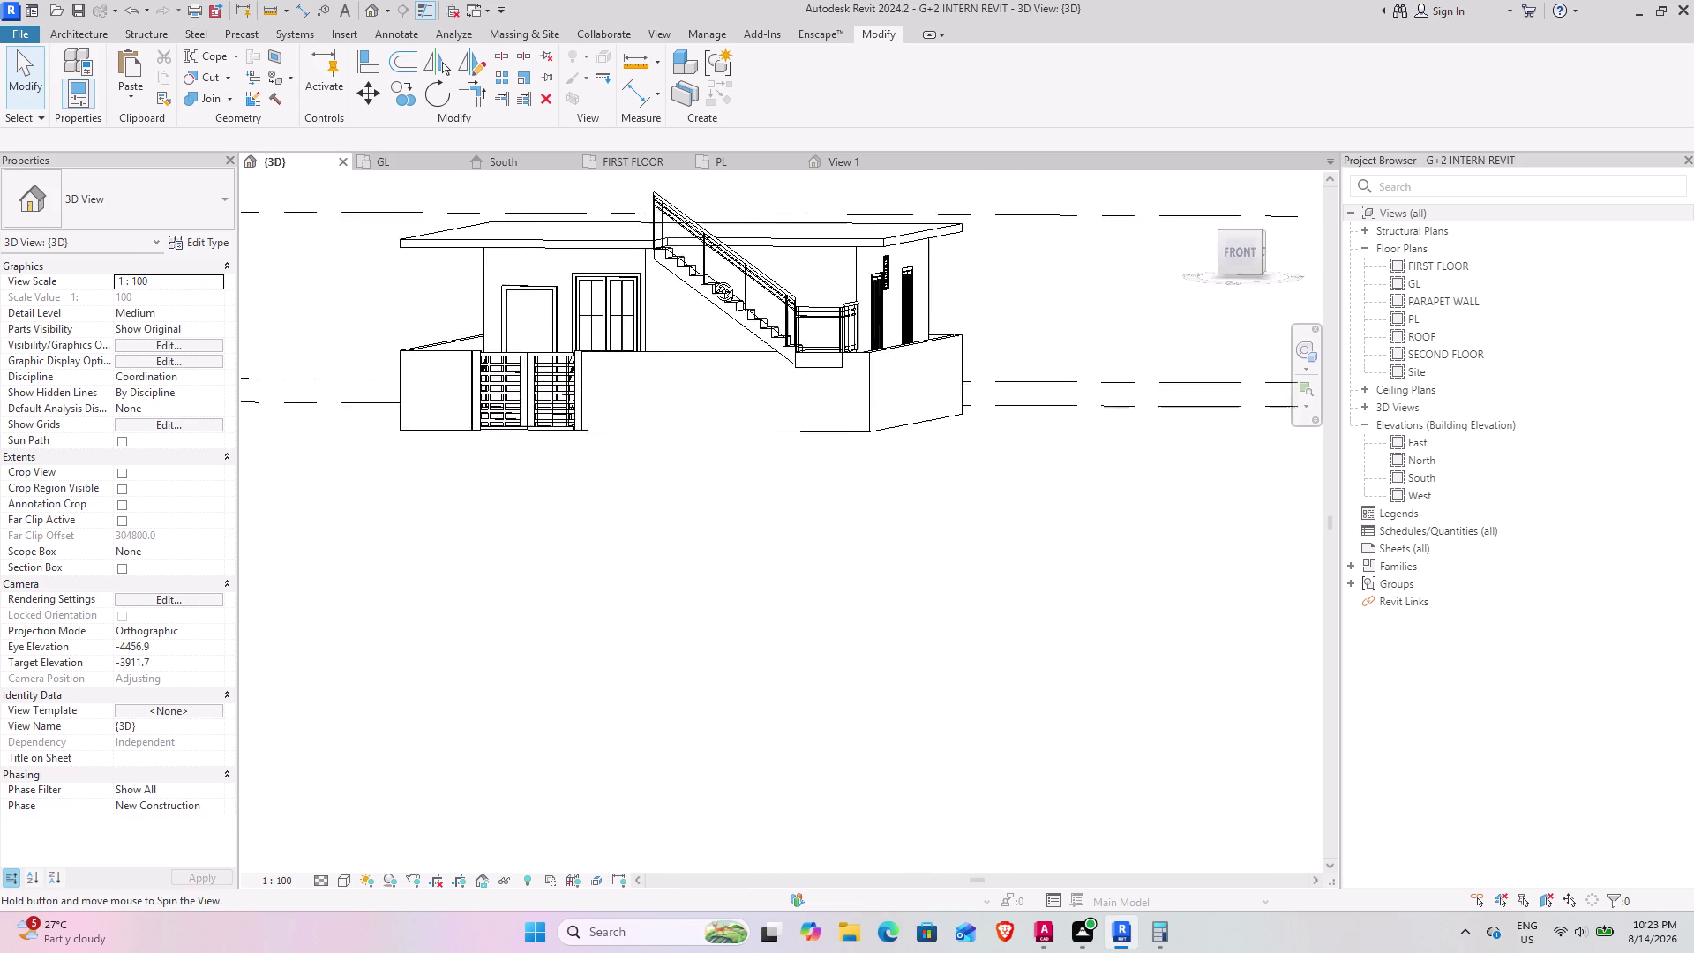
middle_drag(710, 278, 741, 284)
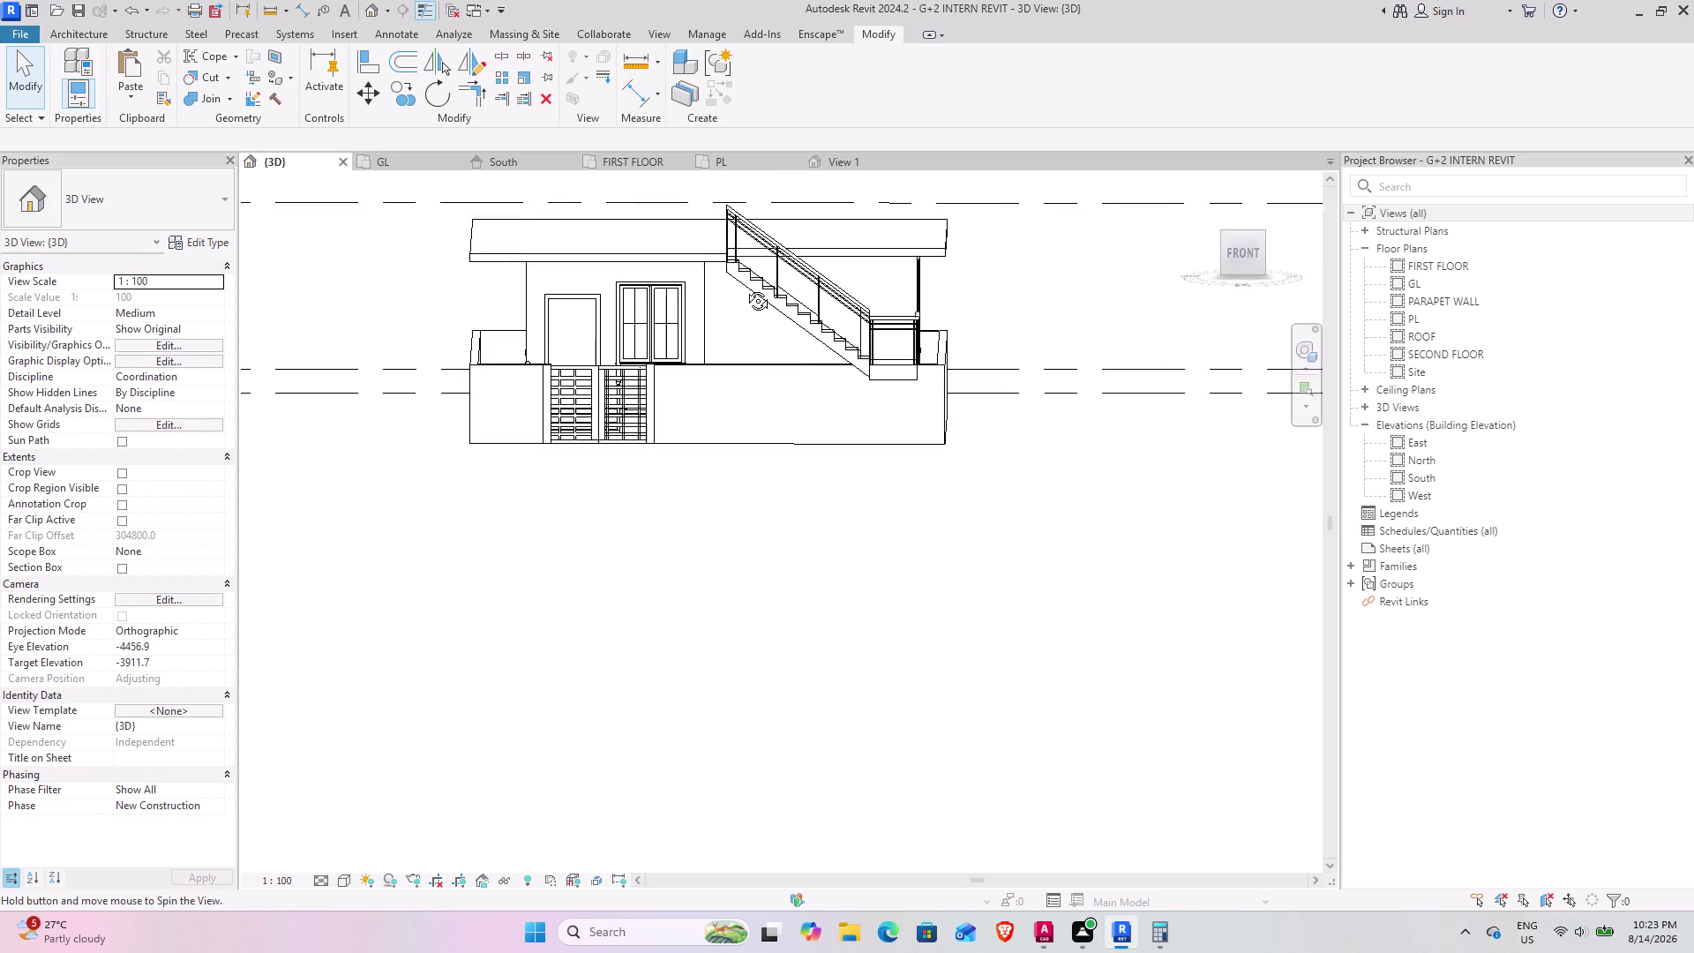
middle_drag(741, 284, 741, 361)
middle_drag(704, 386, 682, 444)
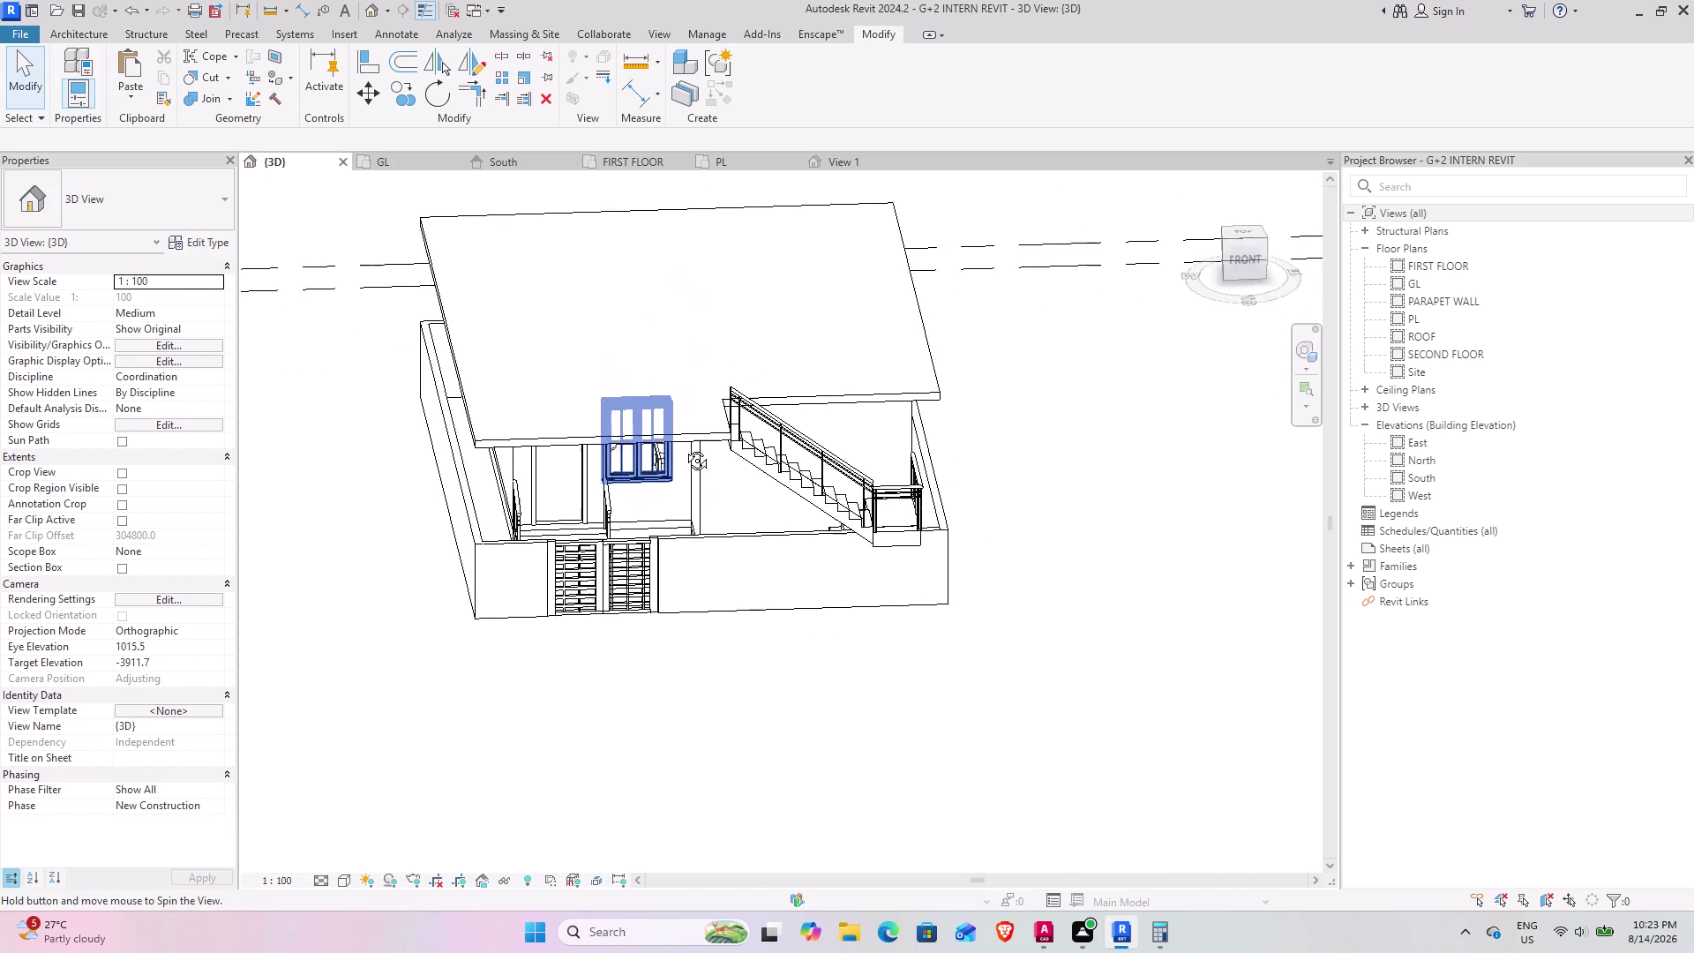
middle_drag(682, 443, 638, 443)
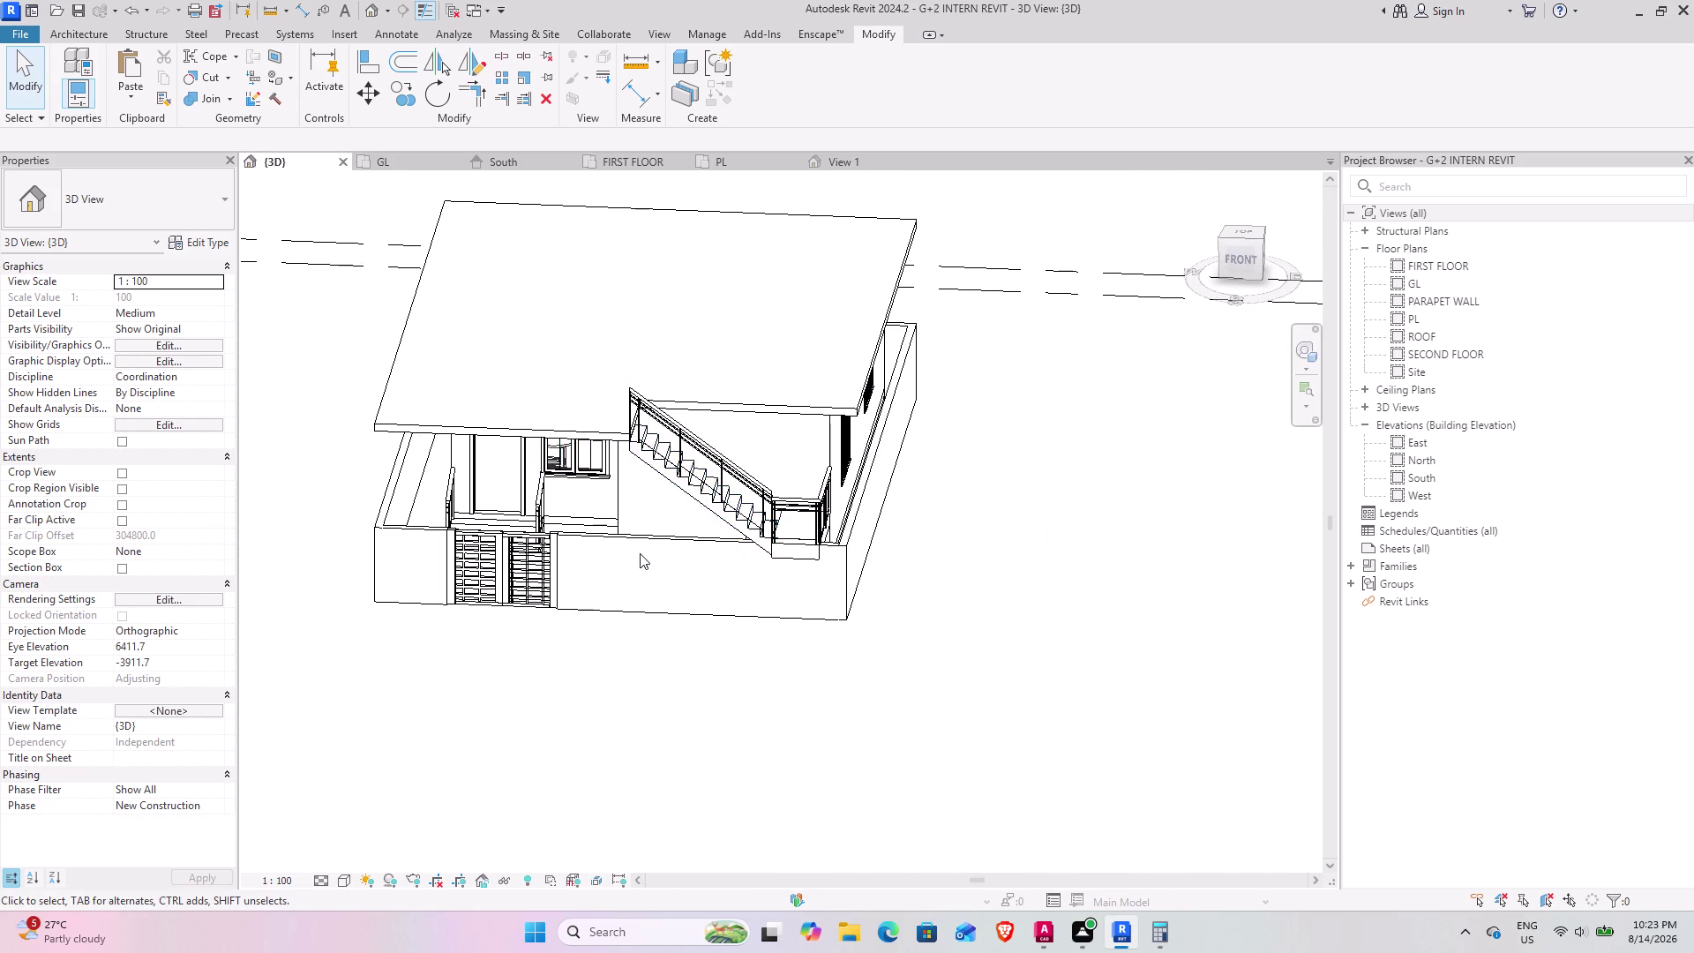
click(588, 538)
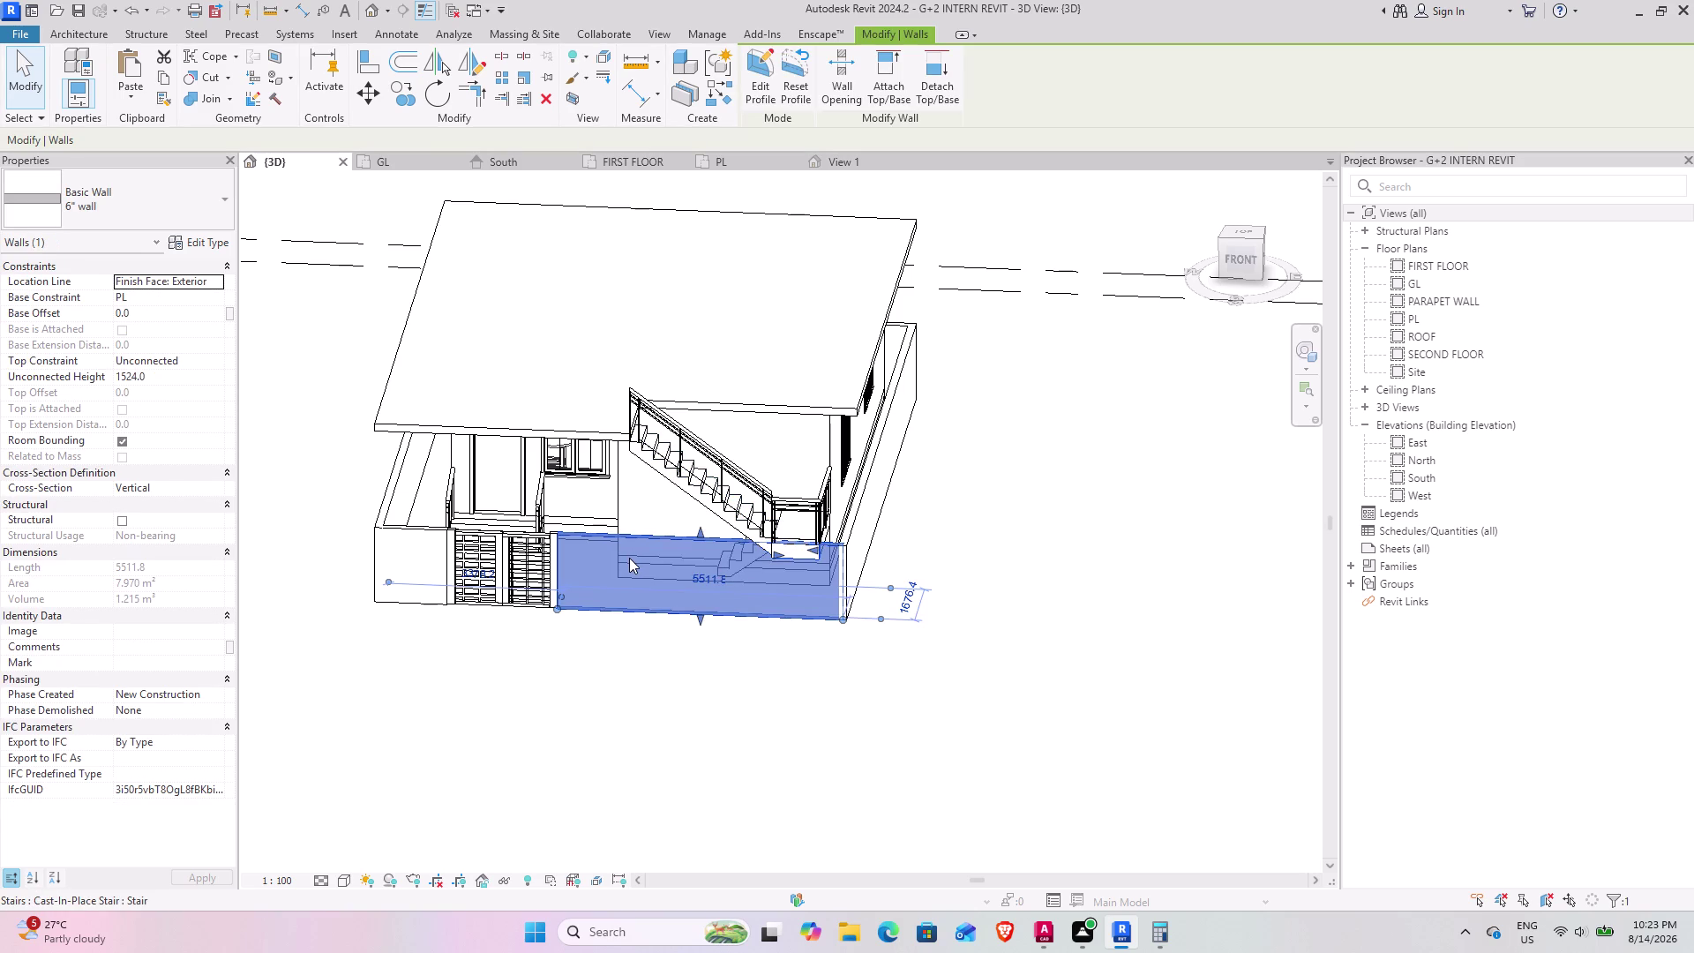
Select all compound walls with SA and hide them with HH.
text(SA)
middle_drag(494, 624, 713, 559)
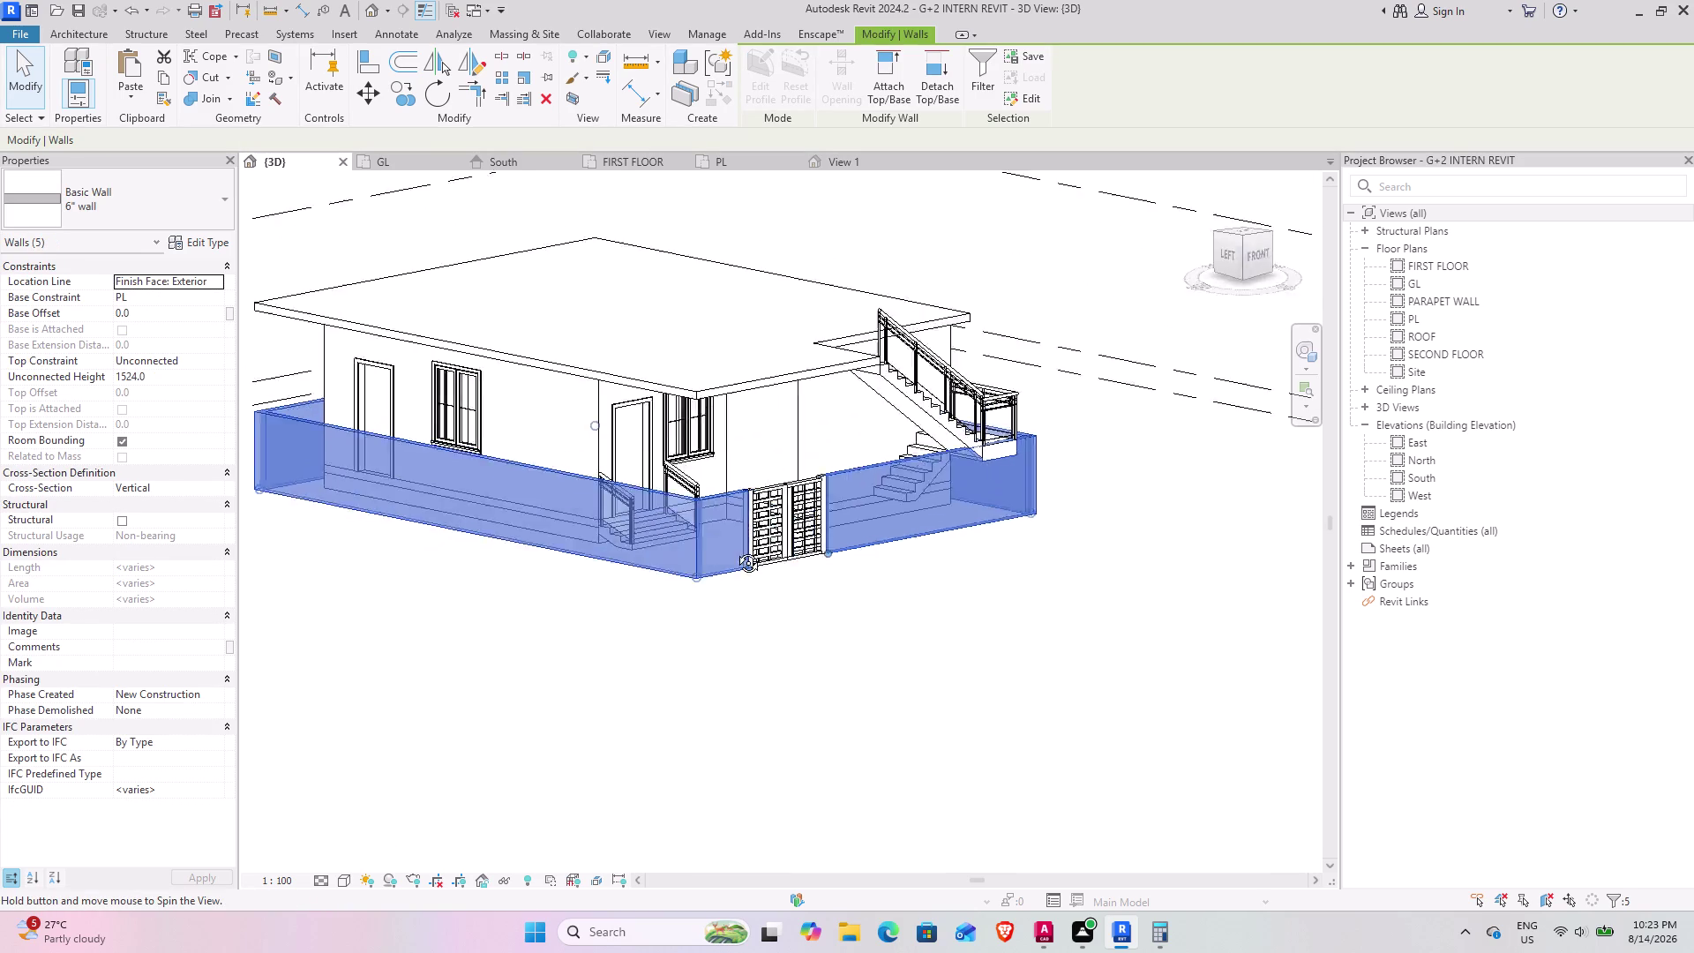
middle_drag(713, 560, 500, 647)
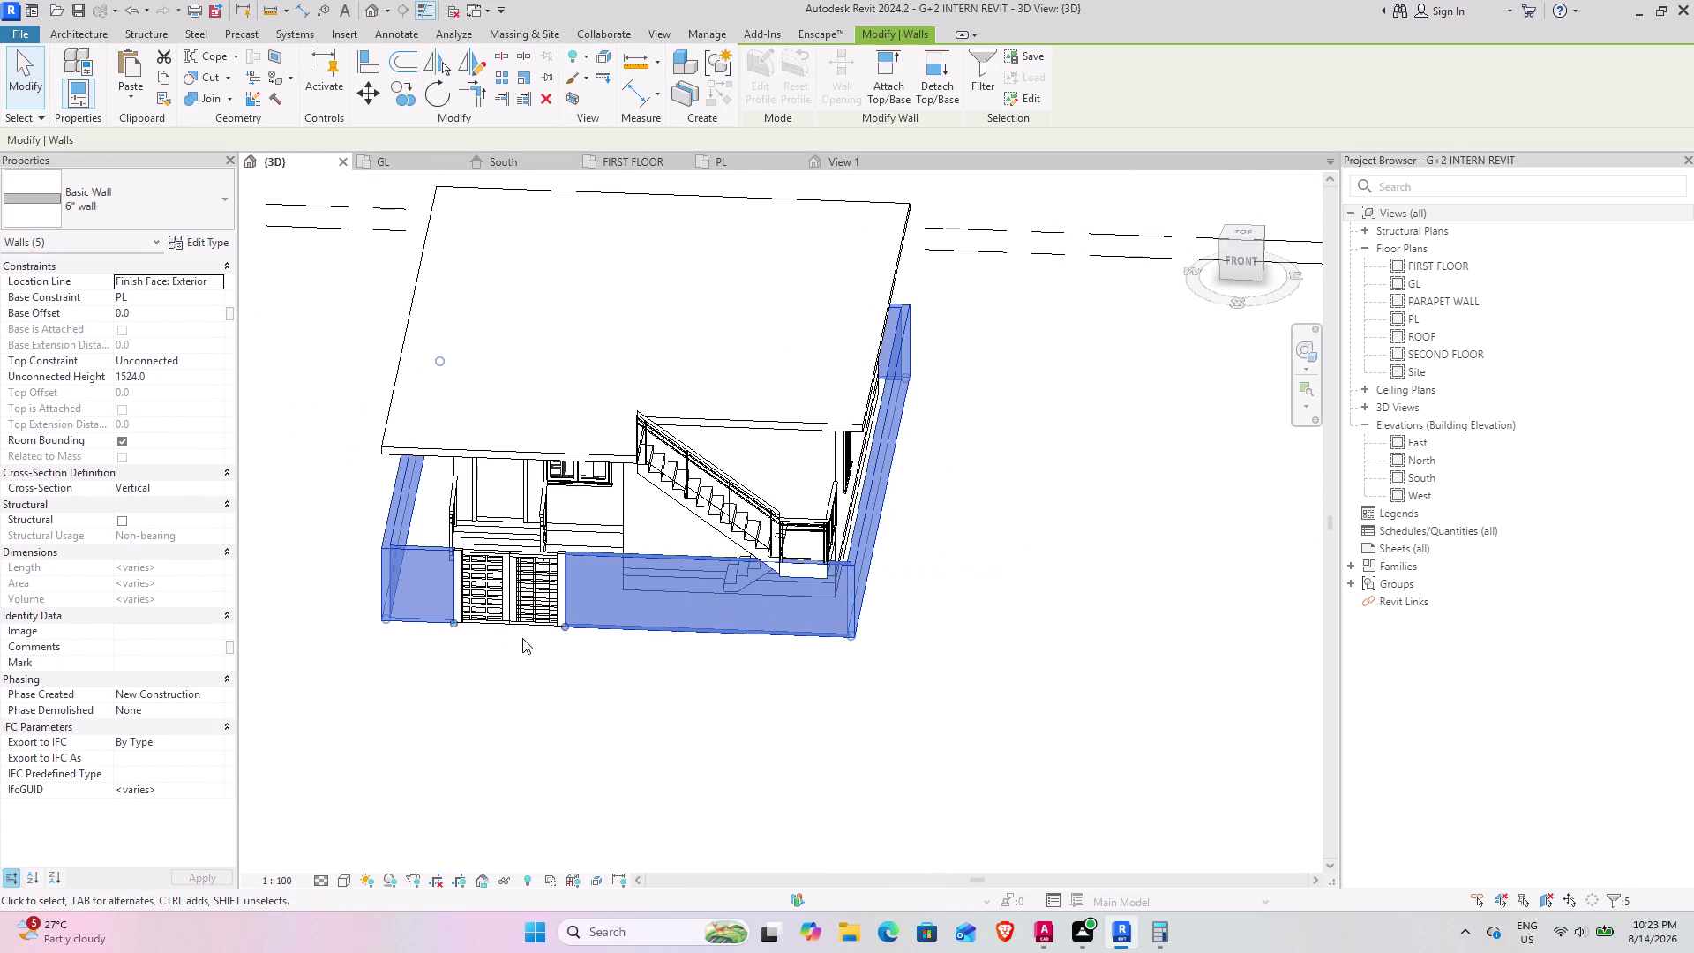
text(HH)
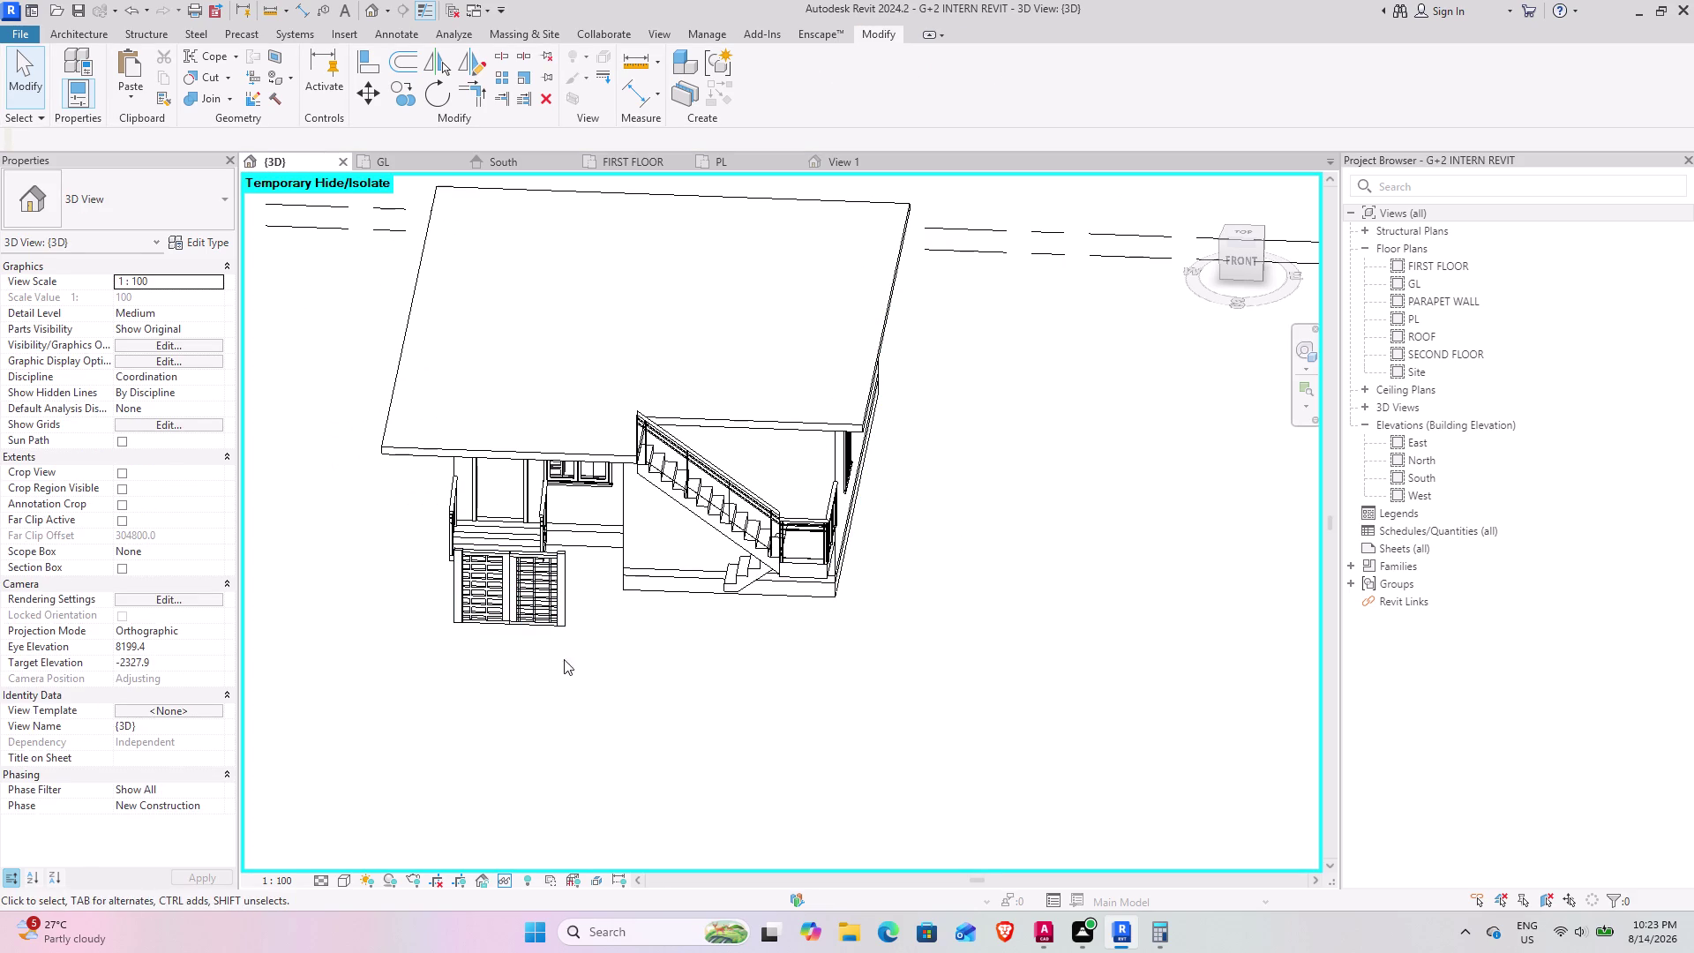
Window-select the whole gate and hide it.
middle_drag(490, 606, 506, 676)
drag(461, 583, 558, 679)
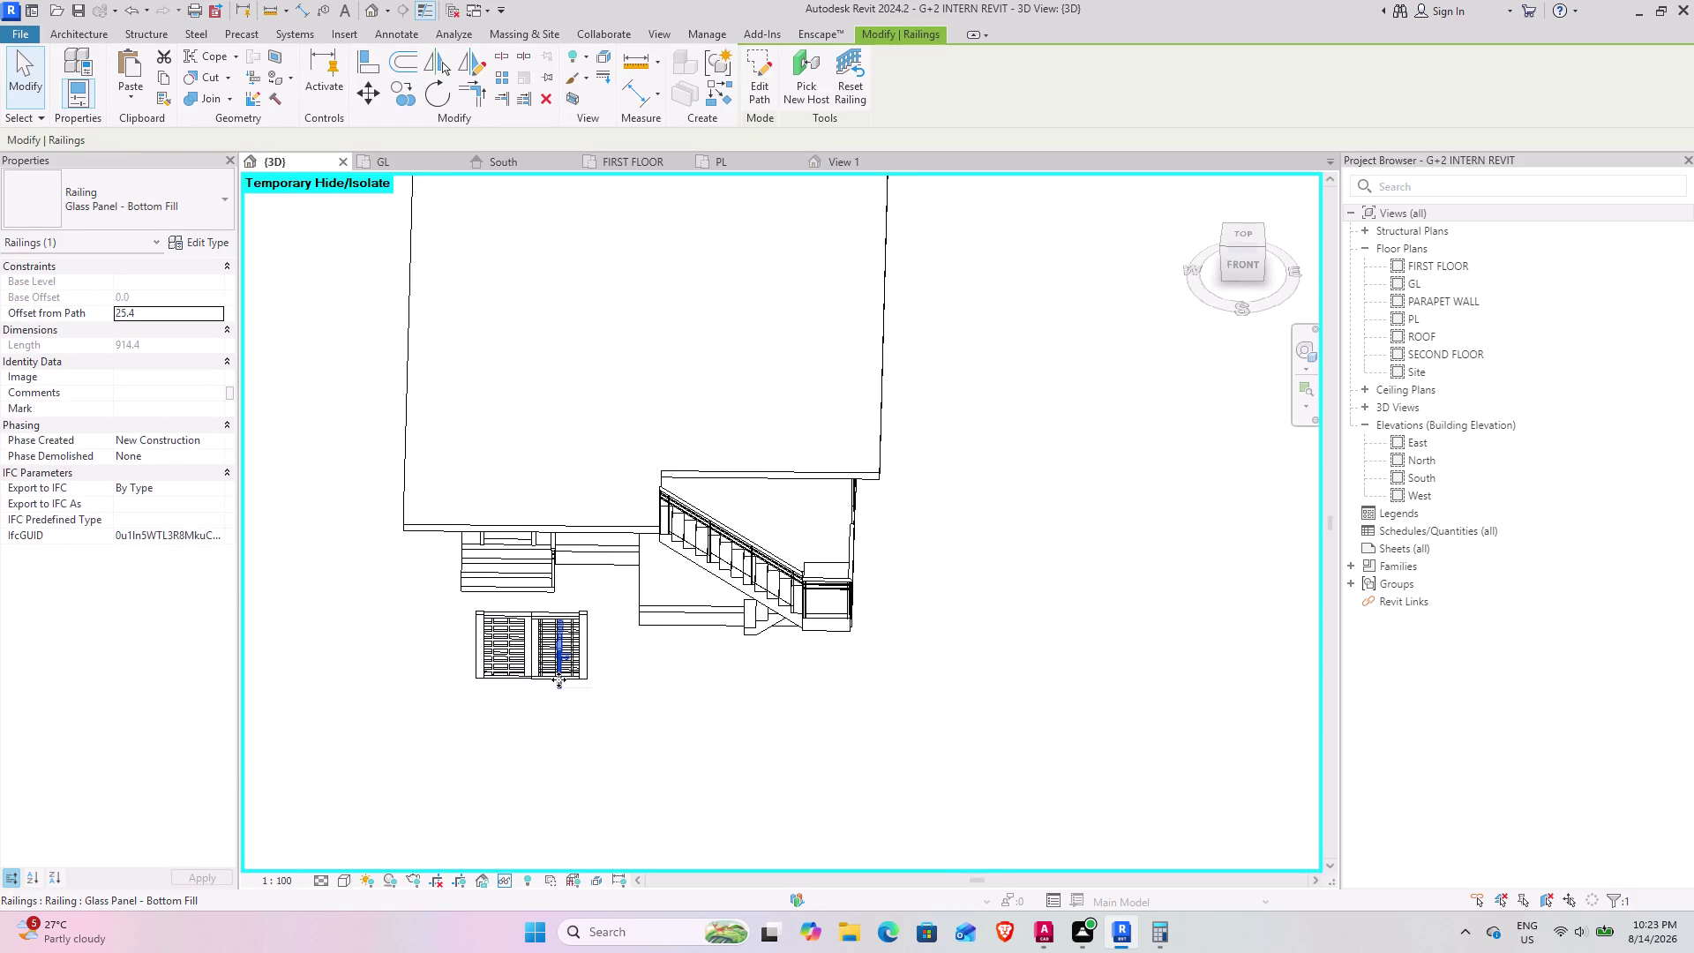
key(ctrl+z)
drag(445, 603, 623, 693)
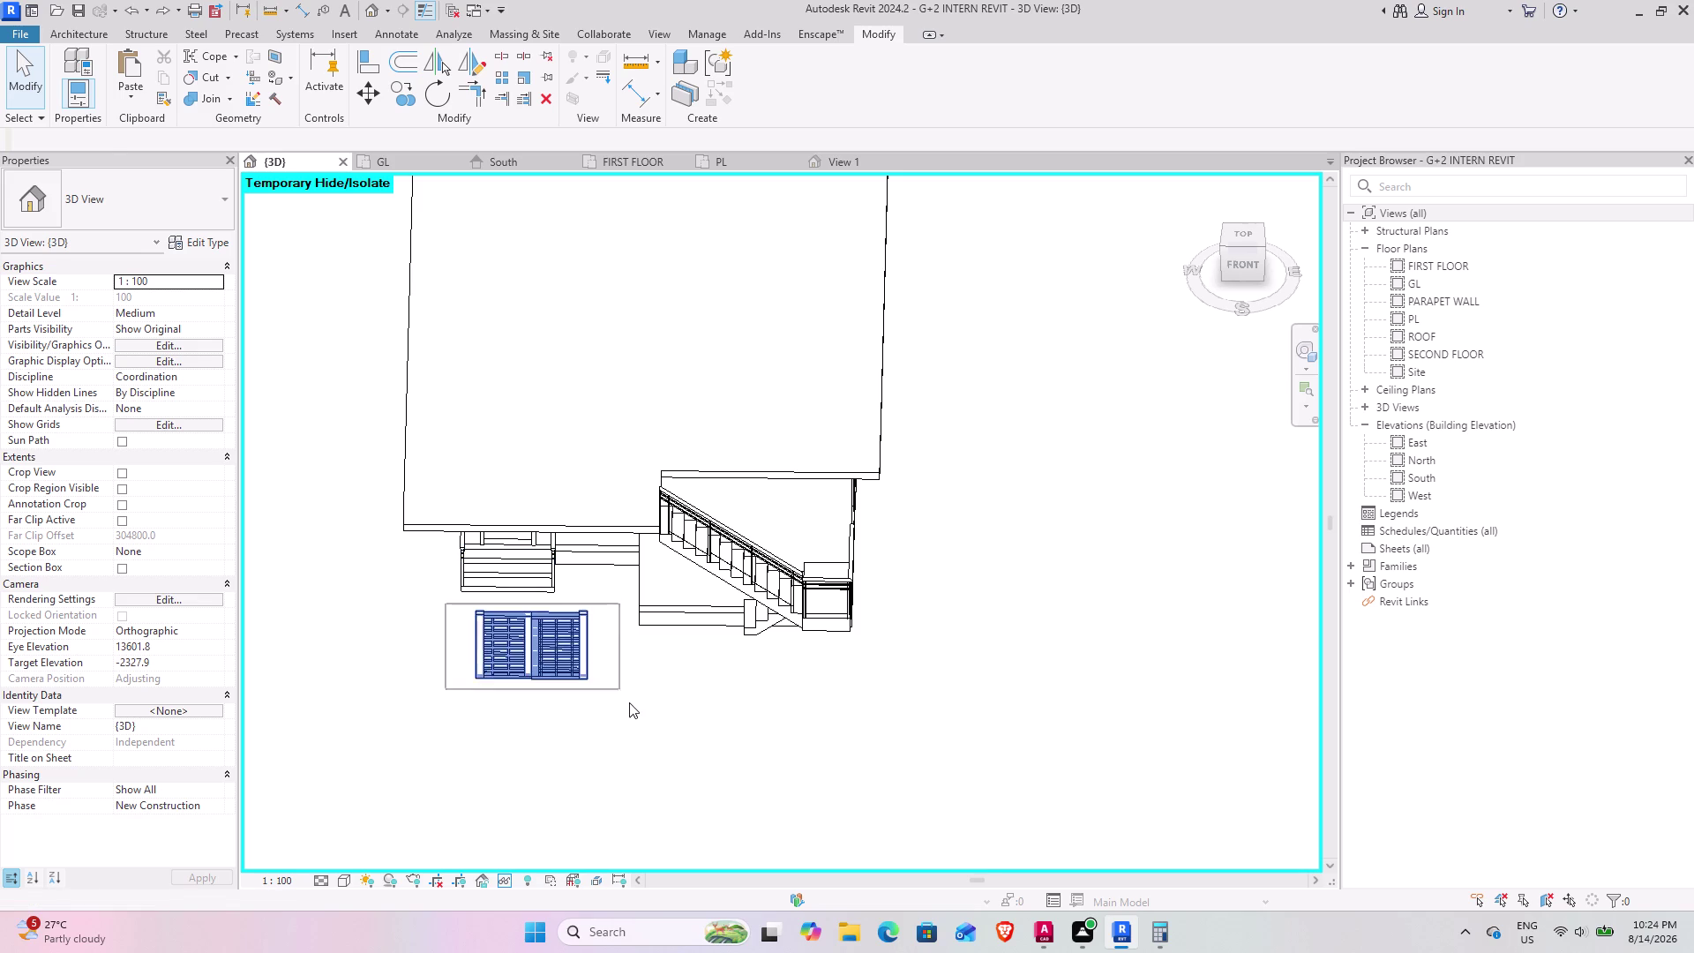
drag(623, 693, 635, 710)
text(HH)
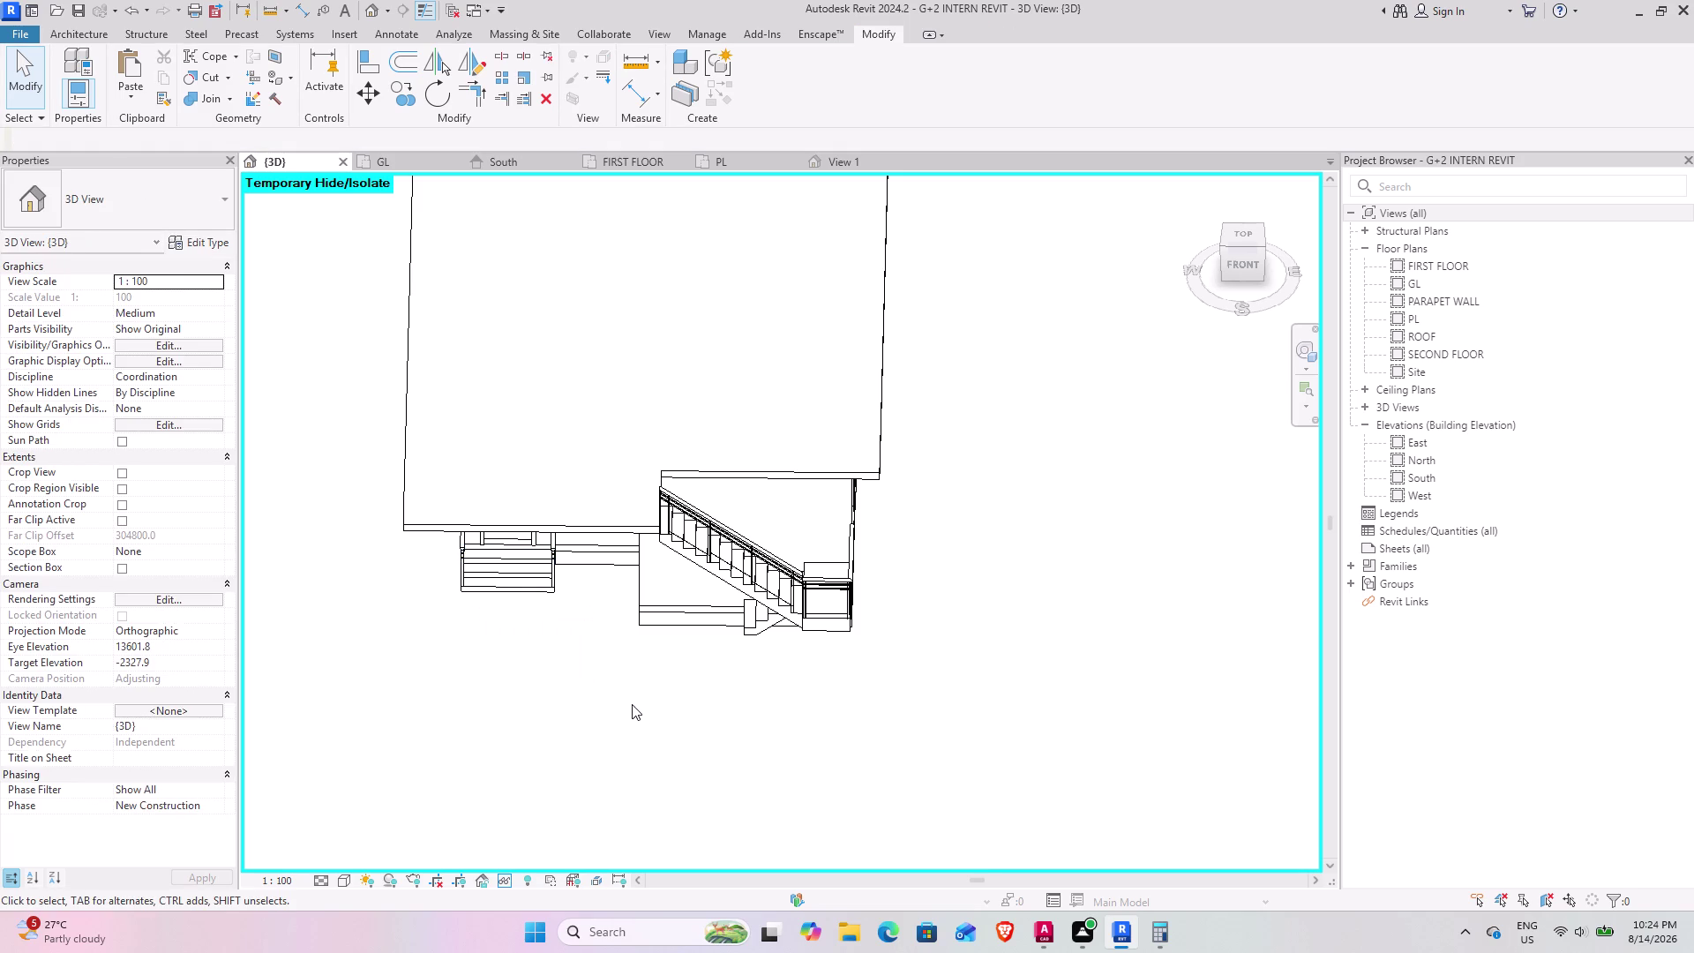
Hide the front entrance steps and both of their railings.
middle_drag(509, 664, 539, 513)
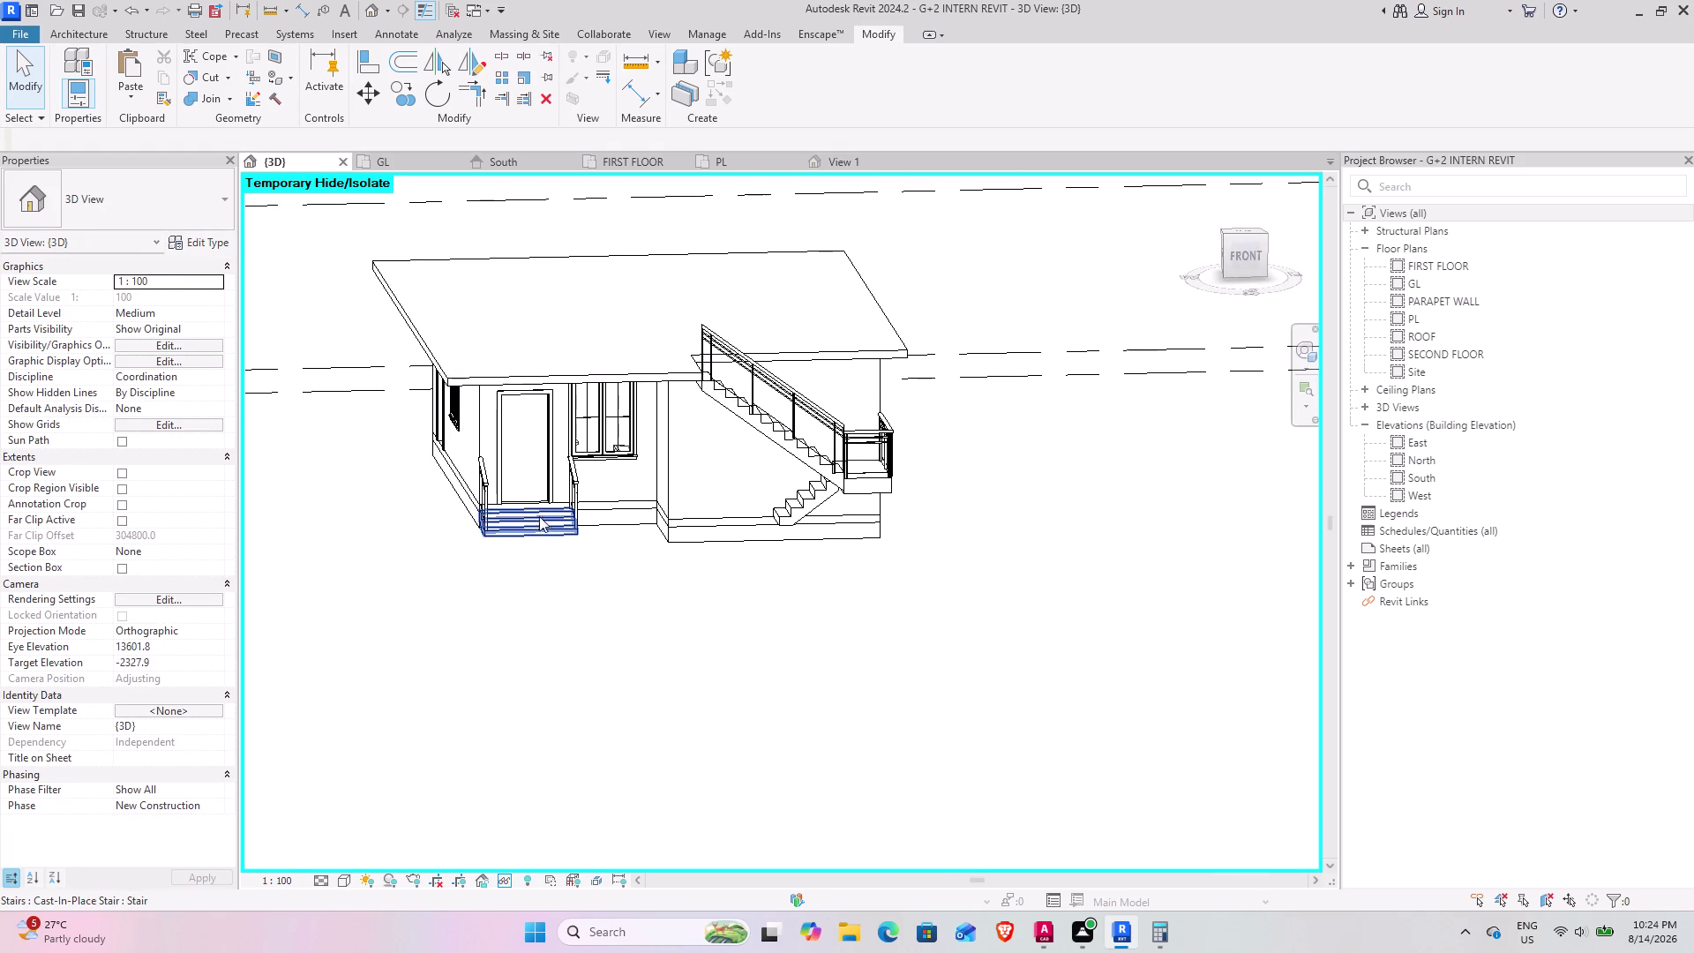
click(544, 527)
text(HH)
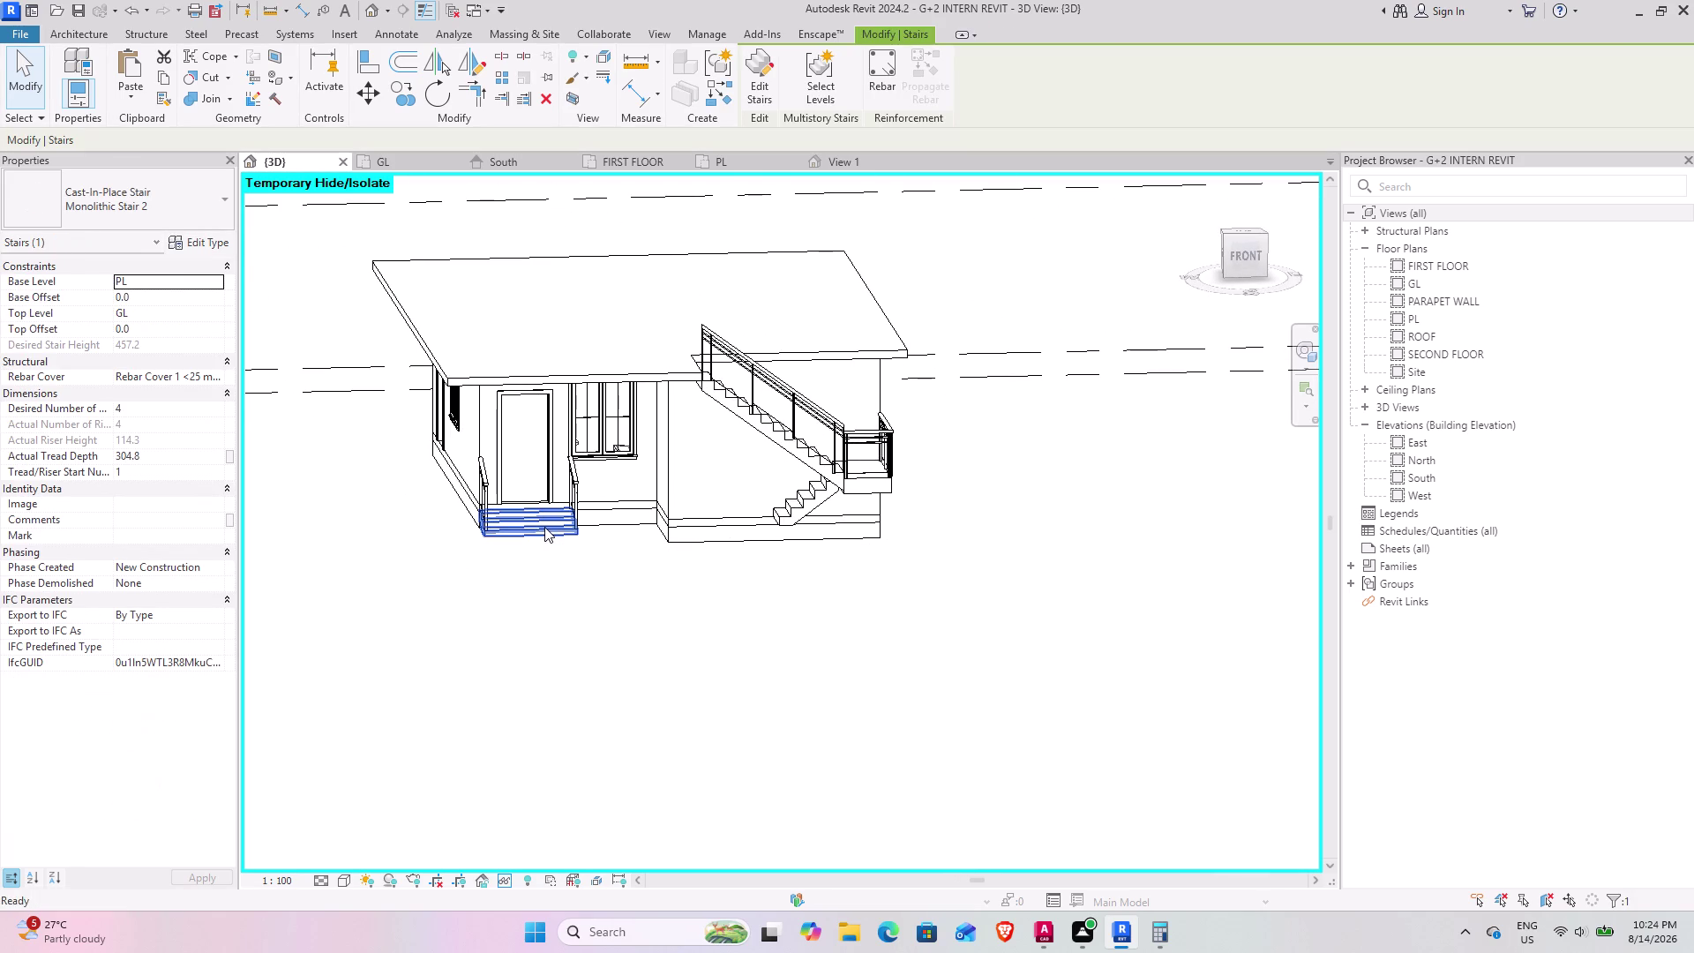
click(480, 494)
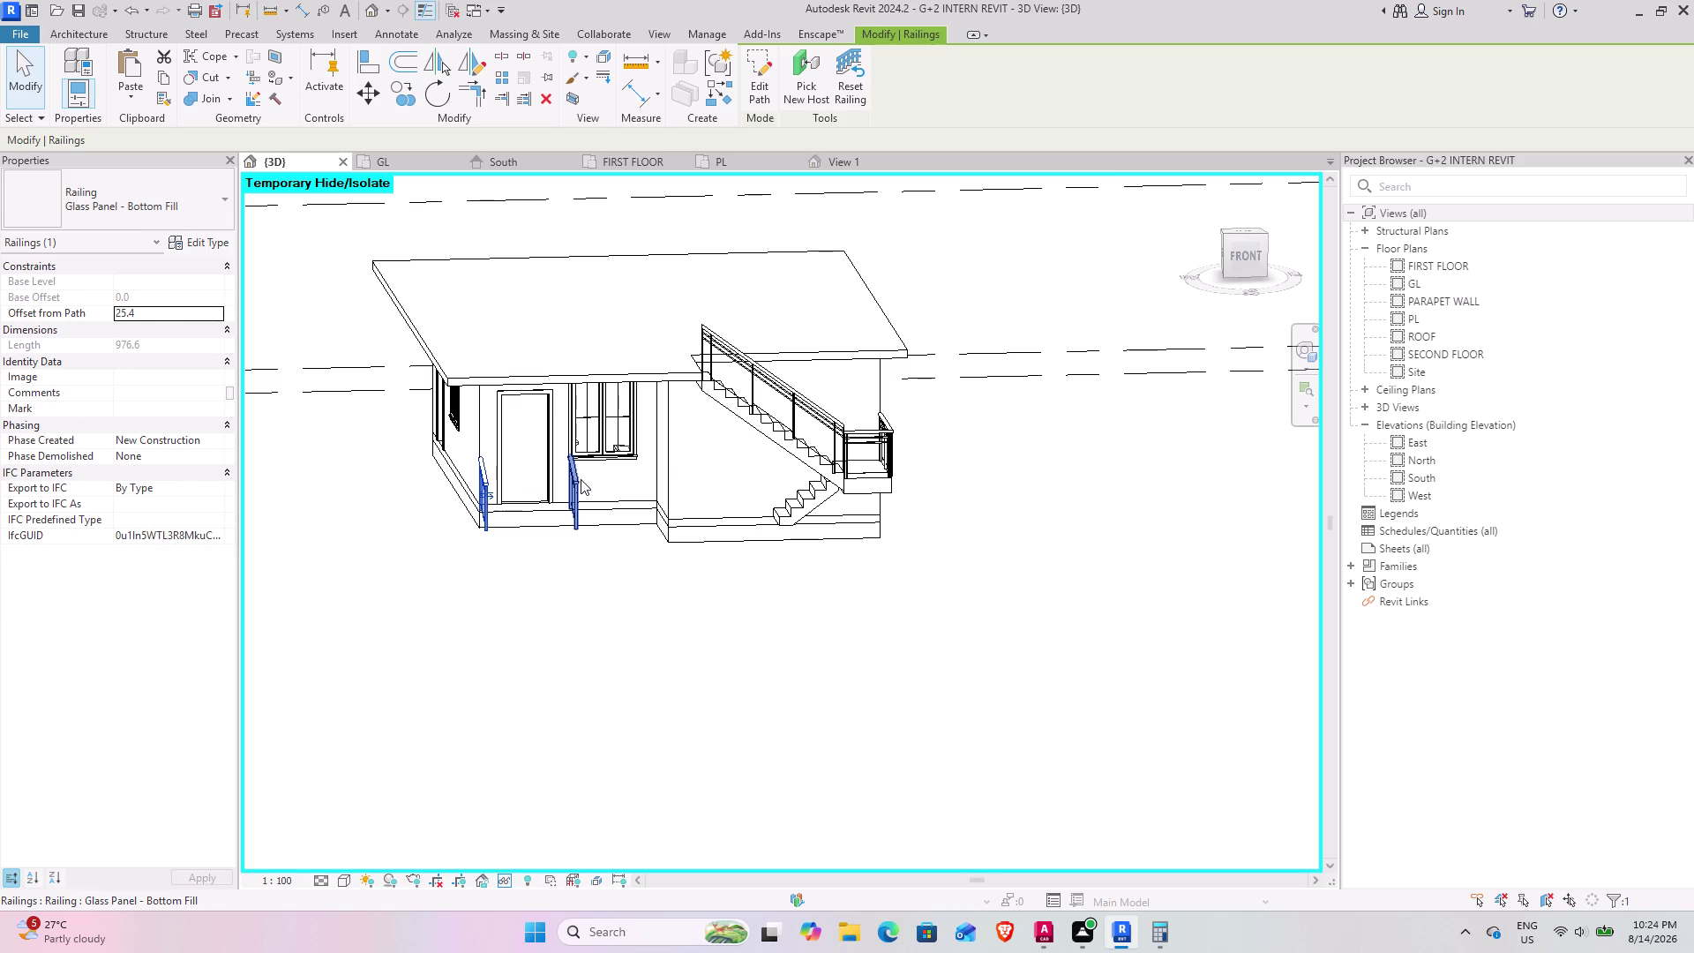
click(581, 479)
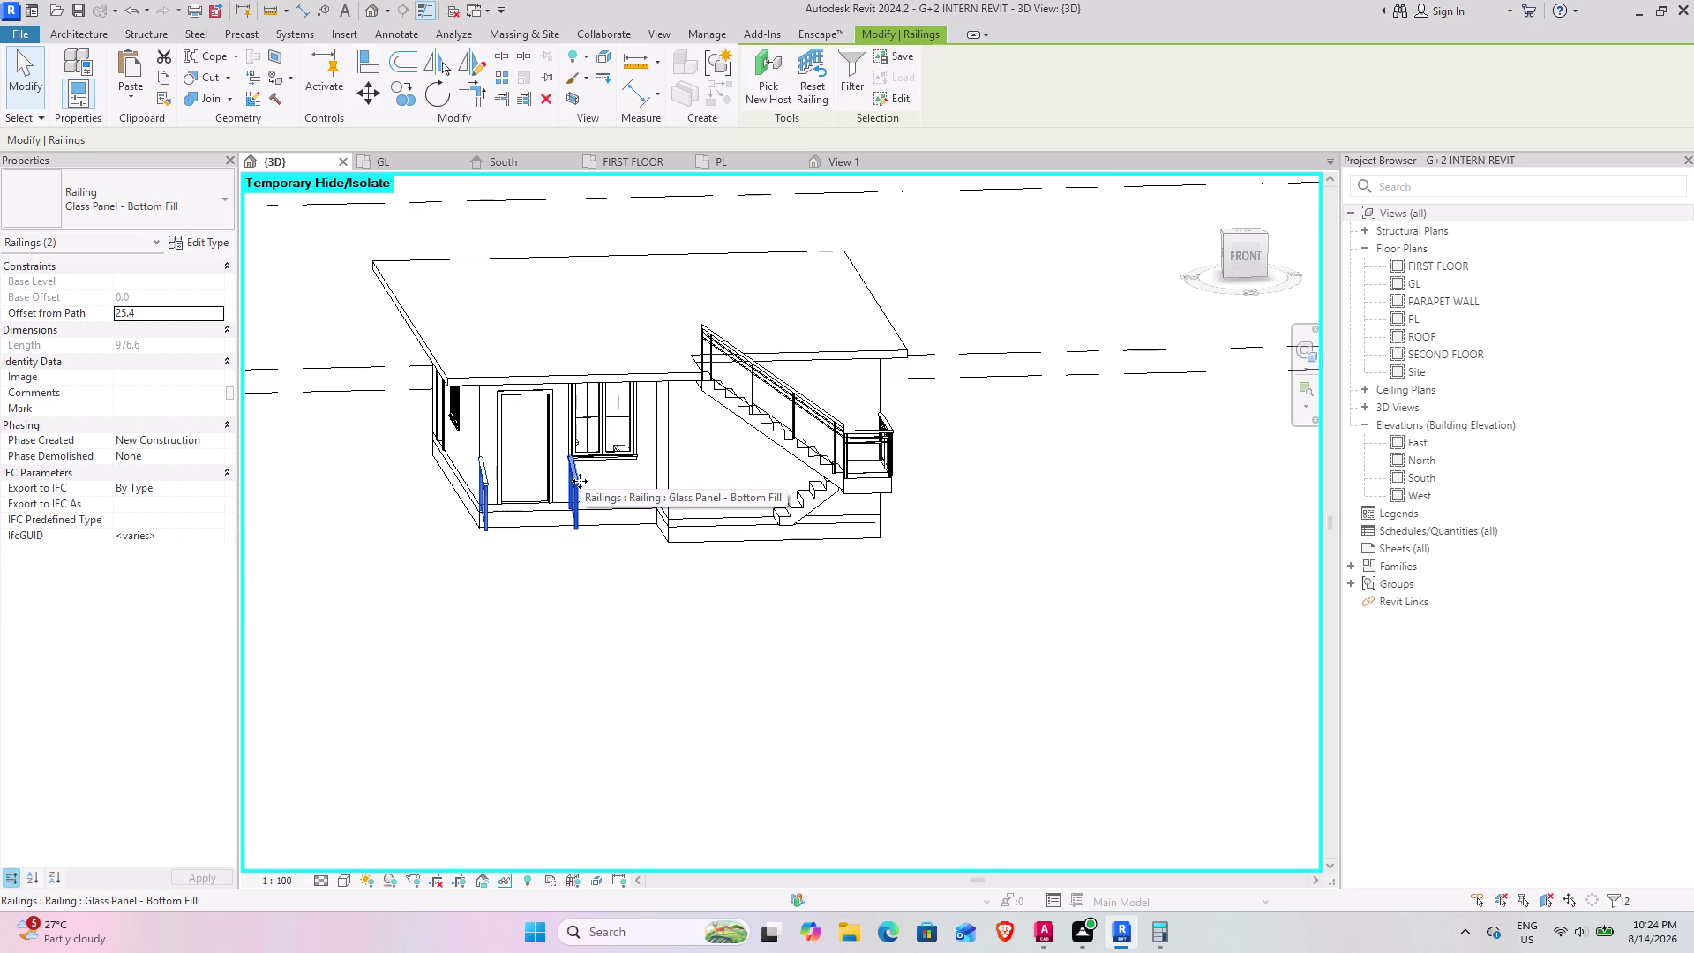
text(HH)
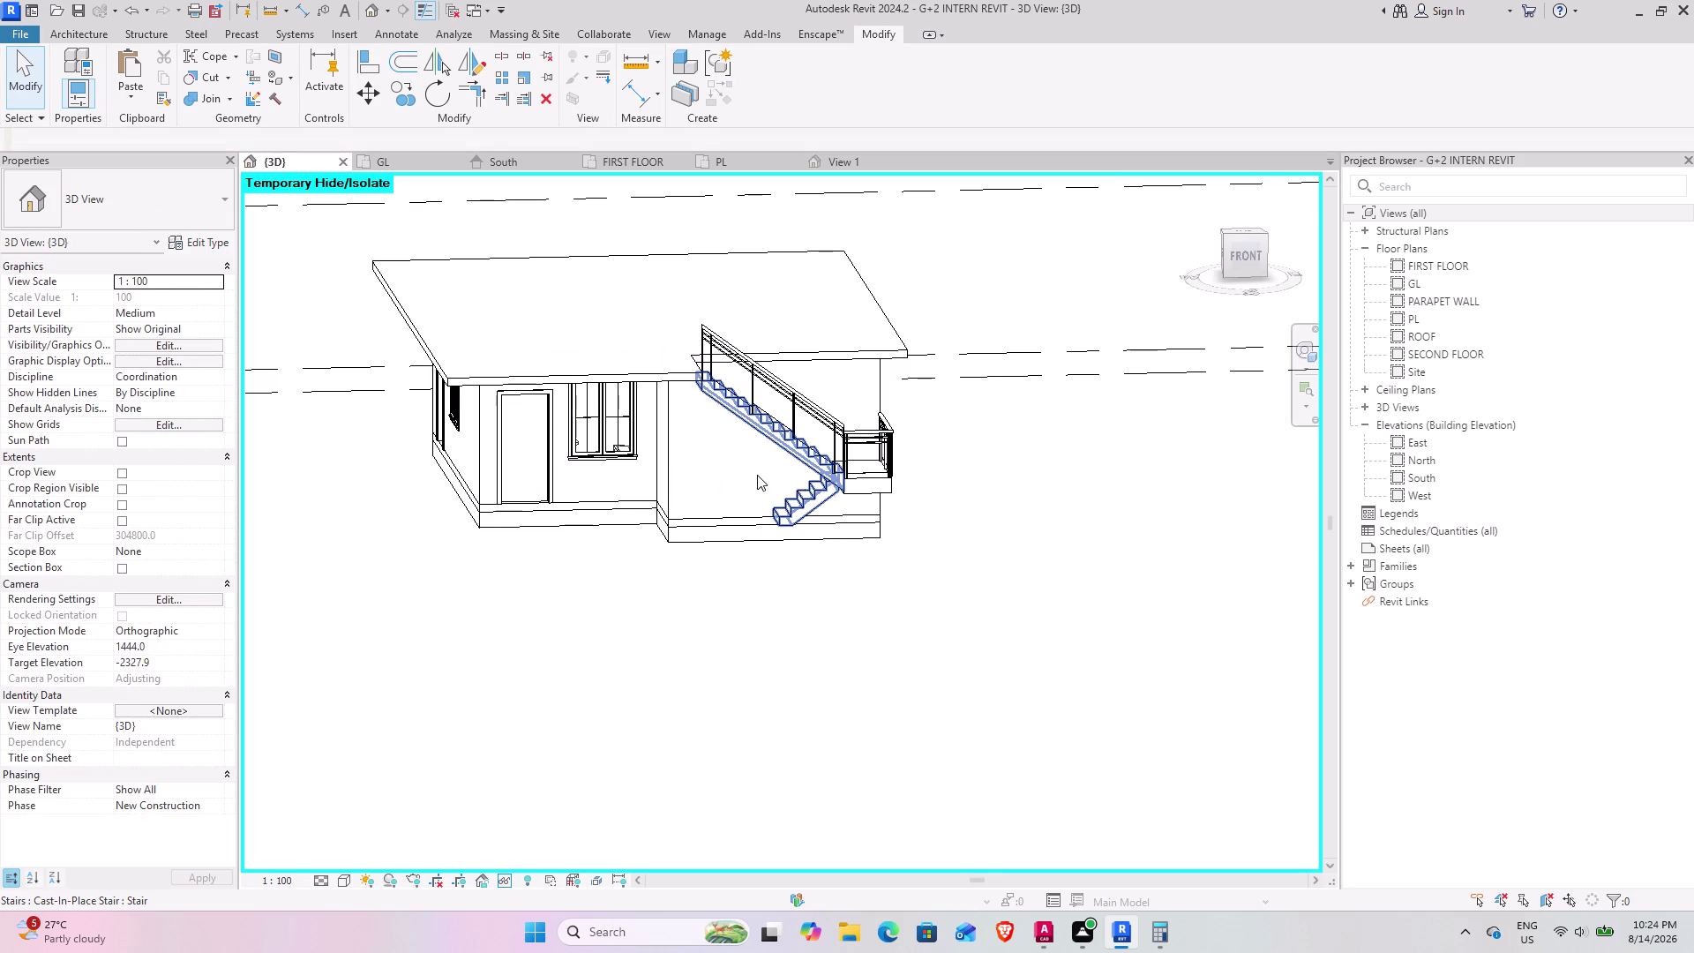
Select the main staircase, its landing run and its two railings.
click(804, 474)
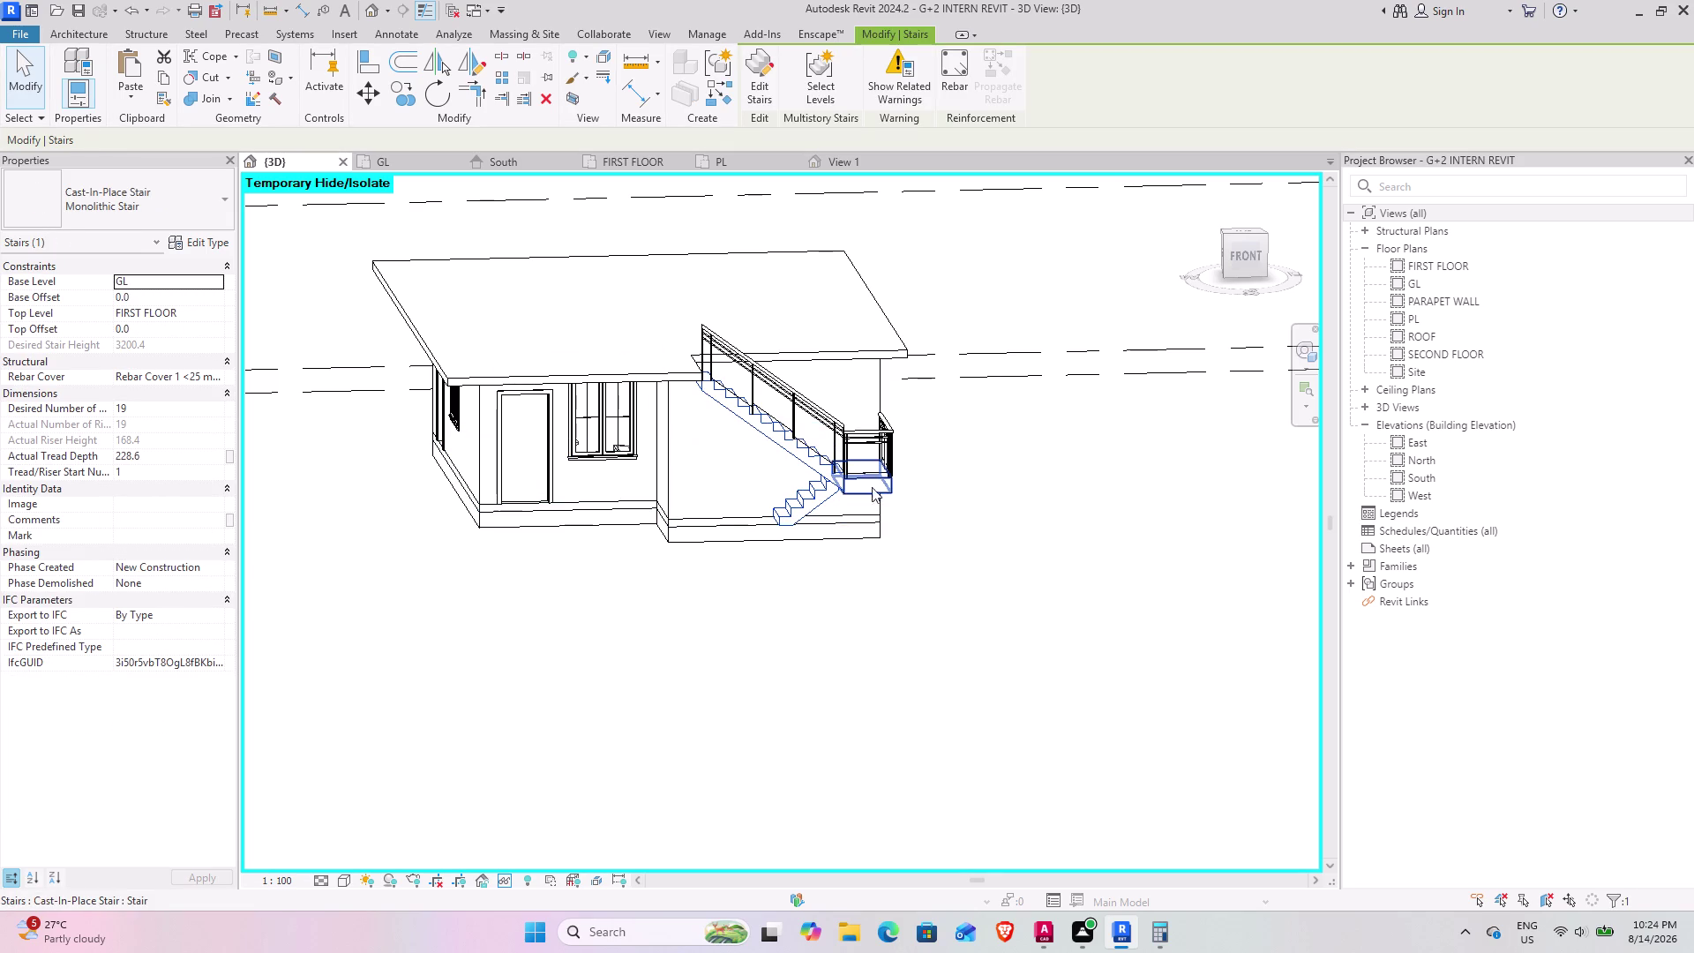
click(865, 474)
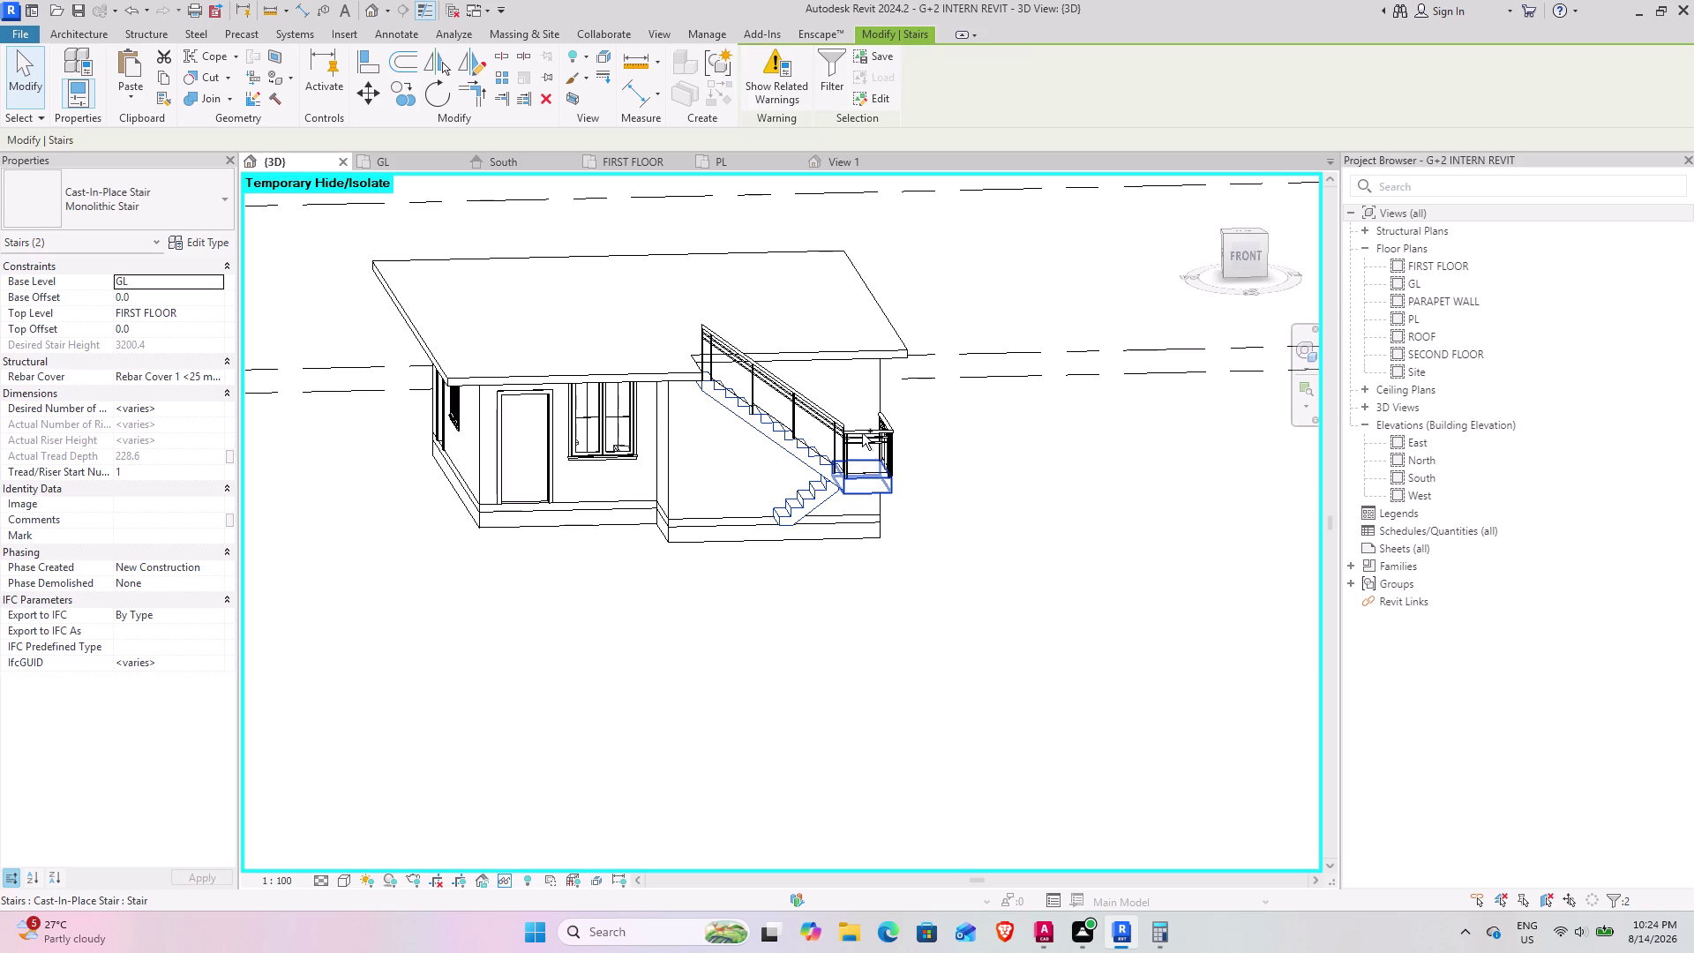
click(862, 434)
click(832, 415)
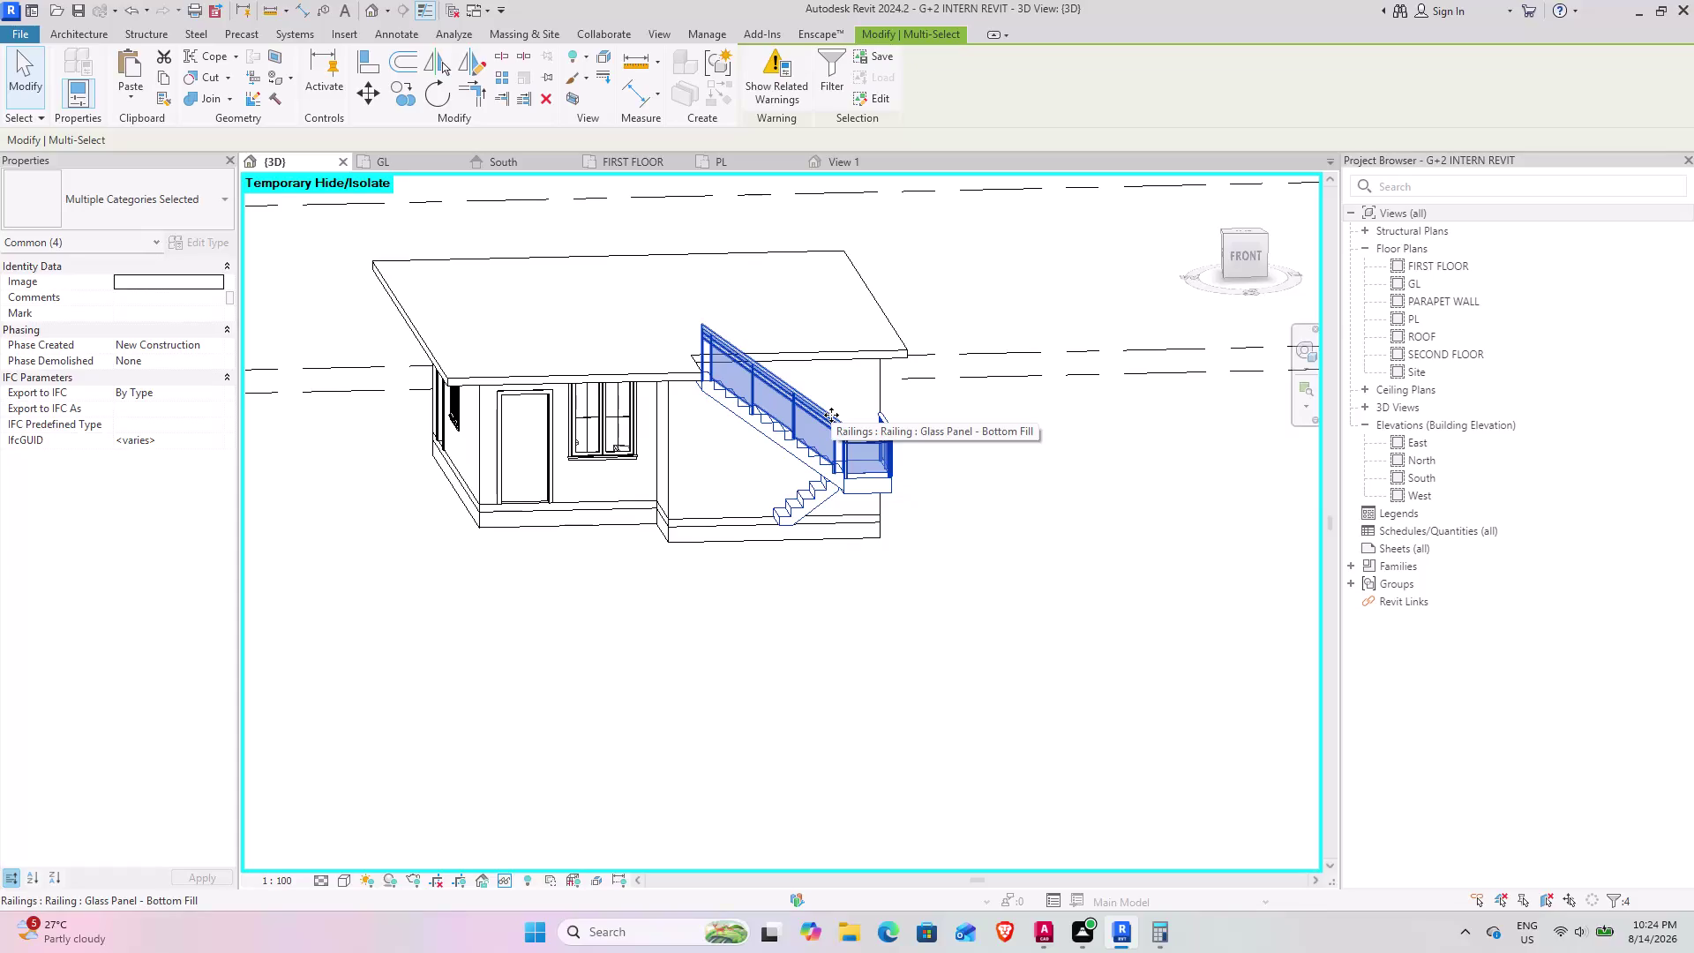
key(Escape)
key(Escape)
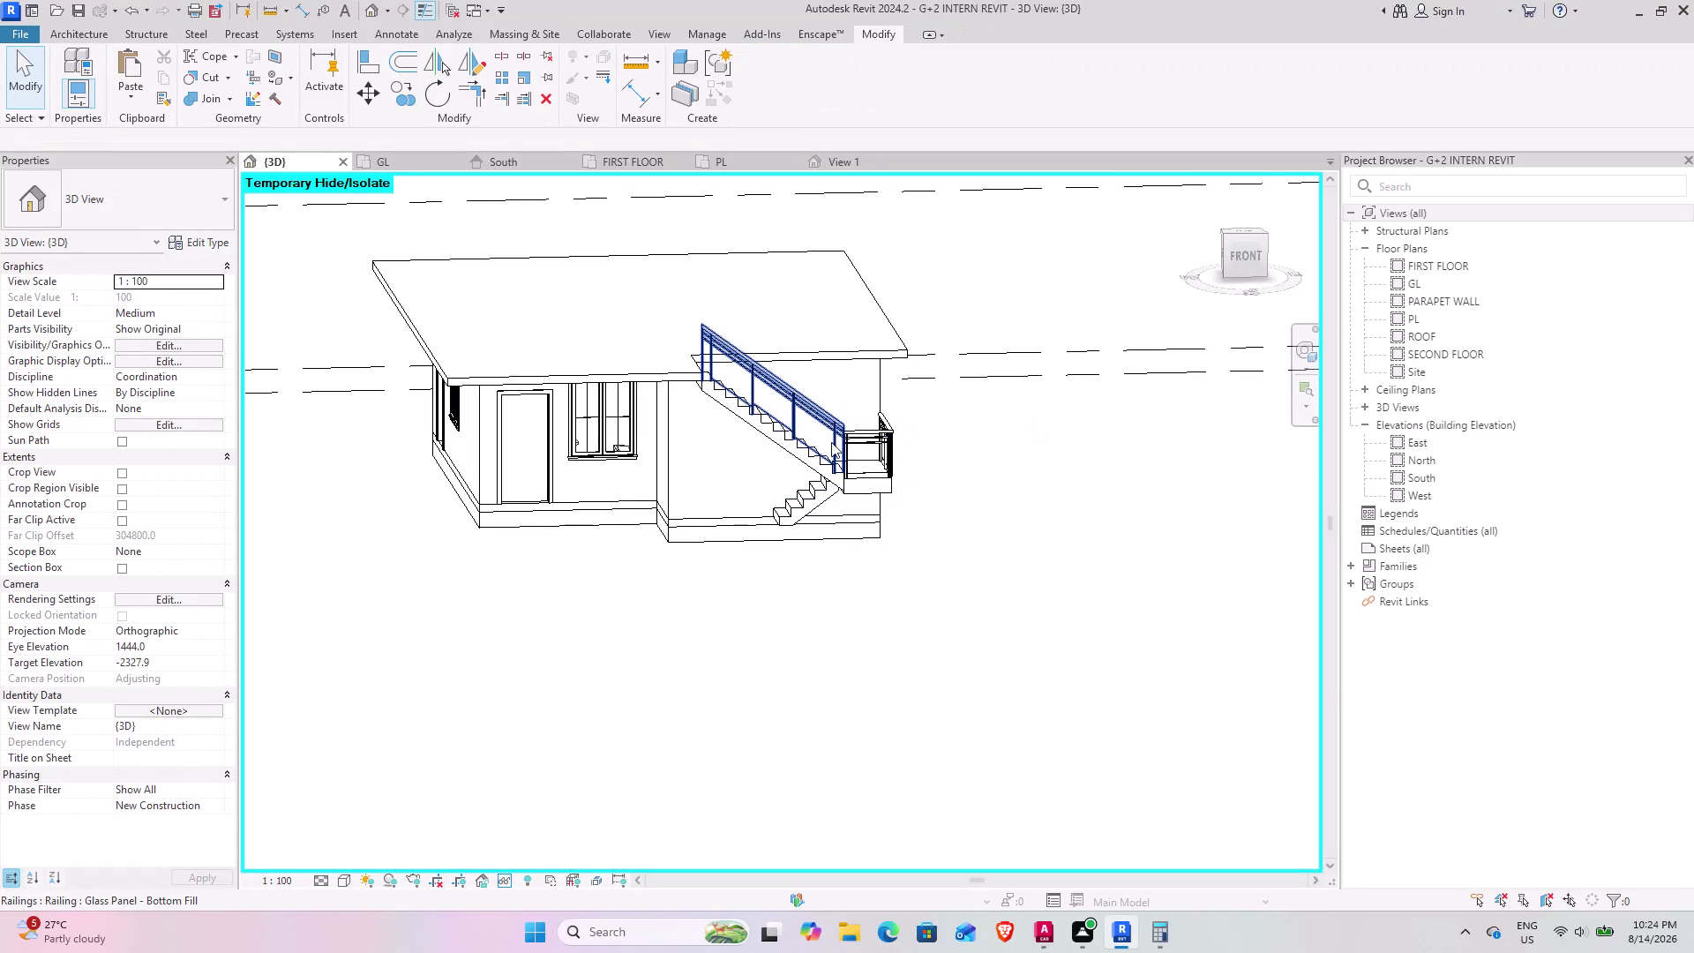
key(Escape)
middle_drag(840, 632, 824, 592)
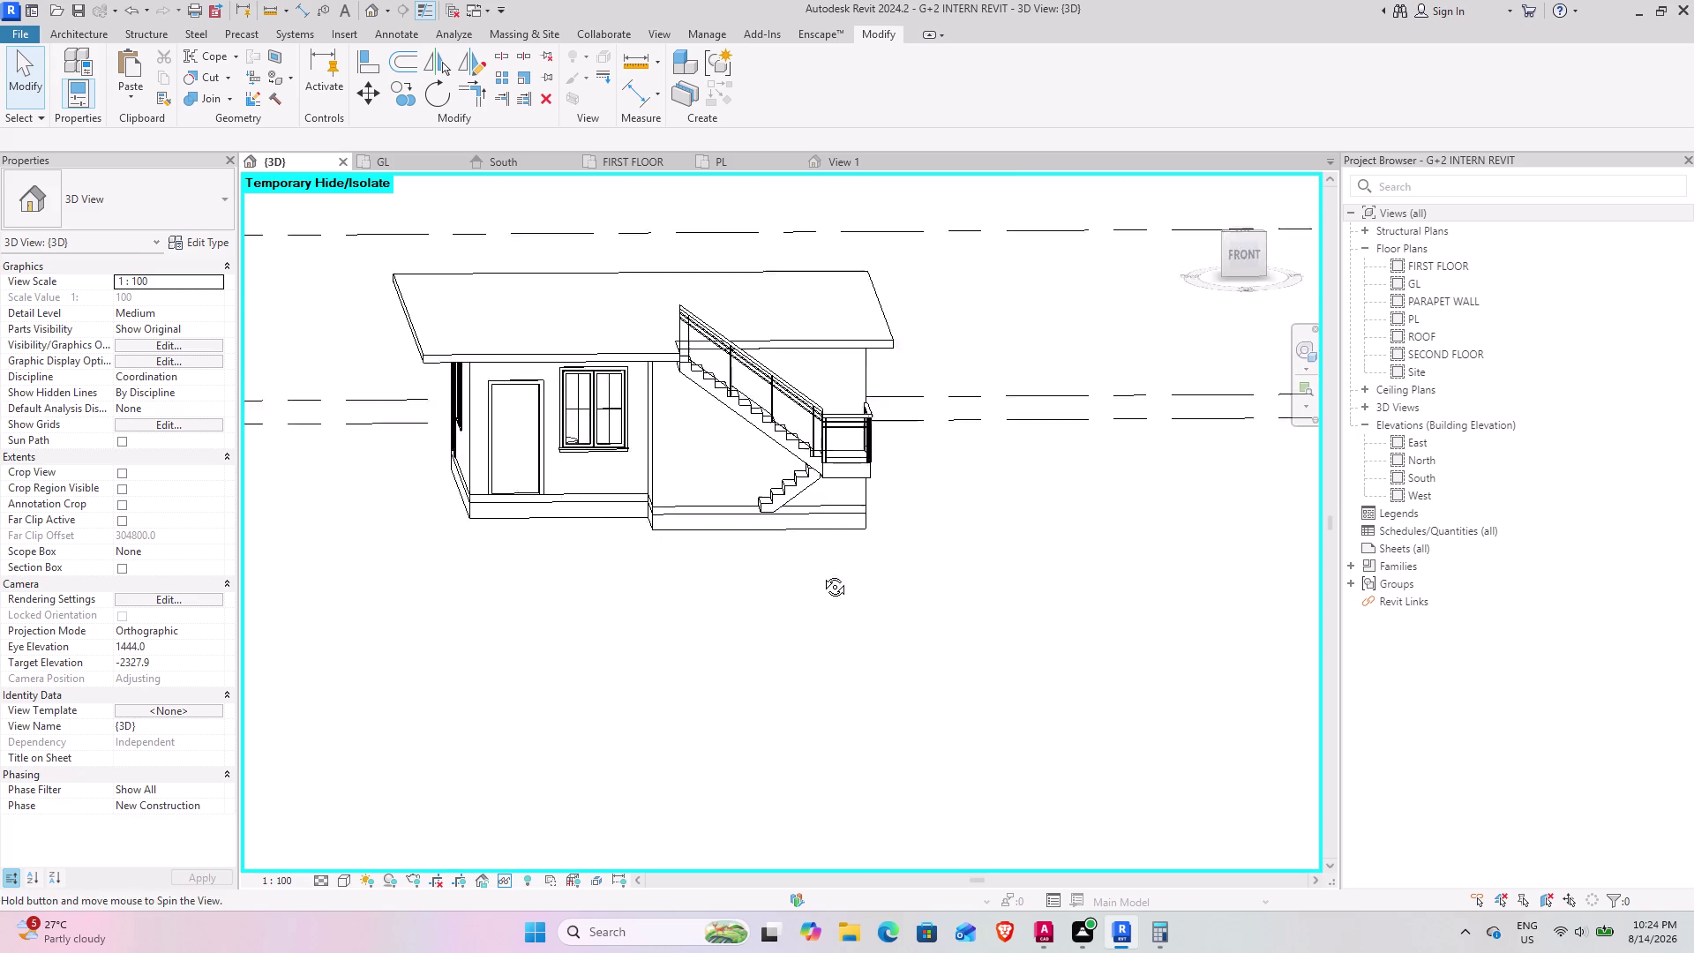
middle_drag(824, 592, 813, 577)
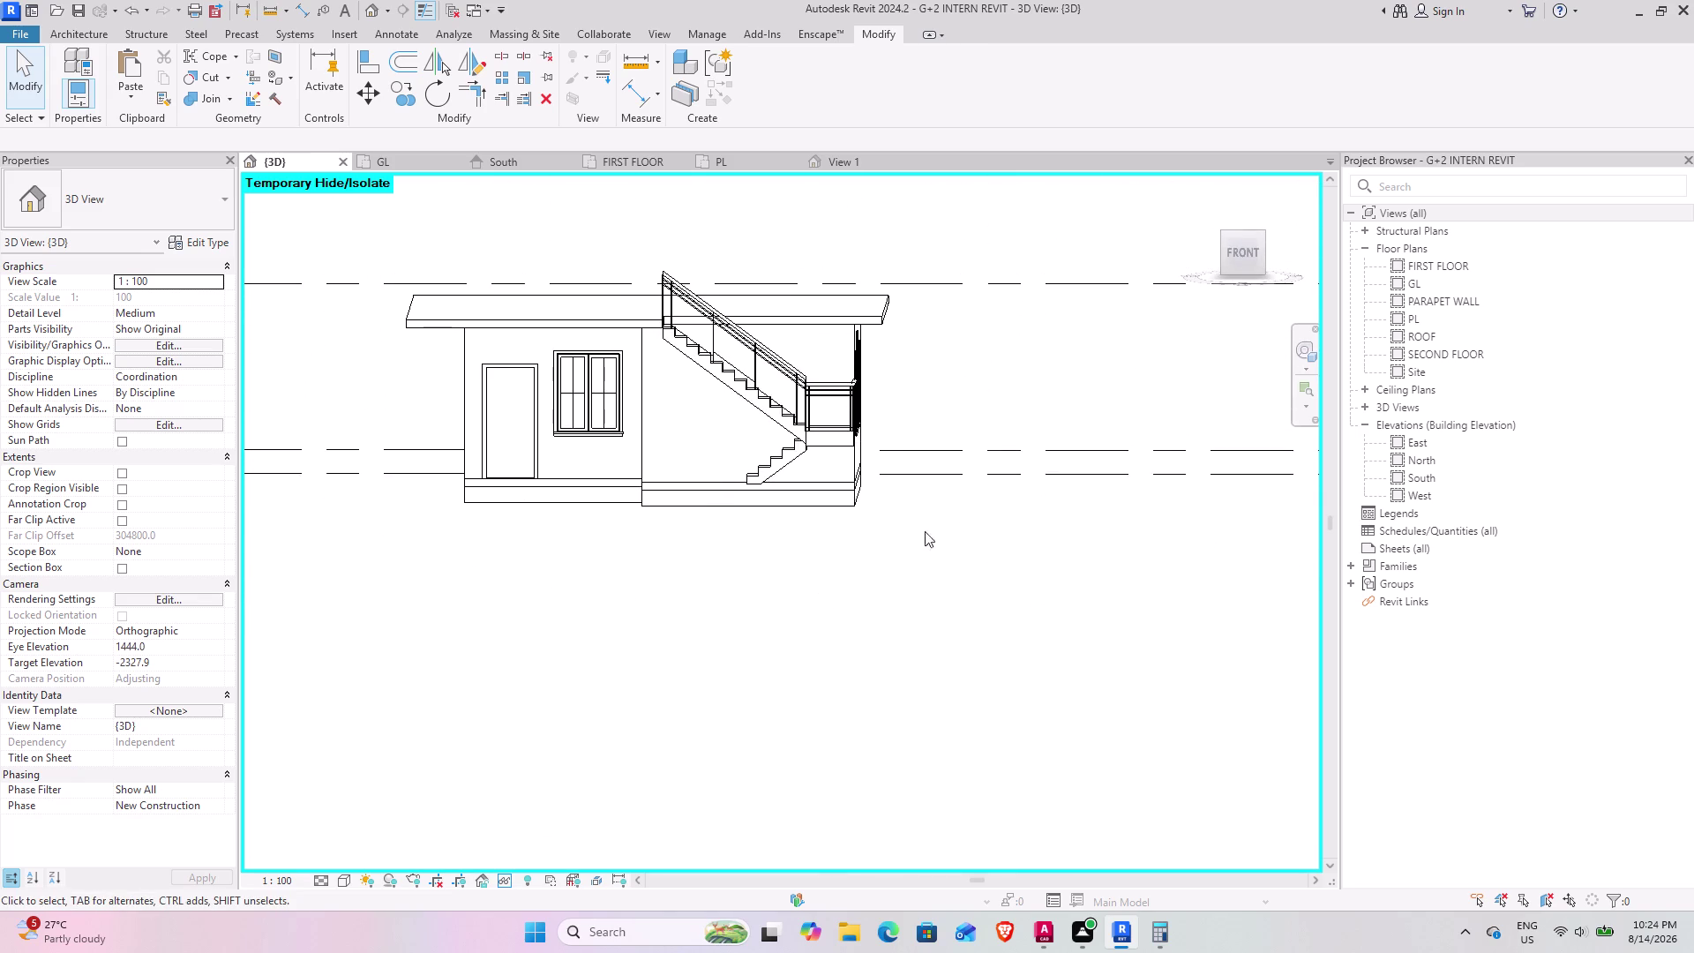
click(1241, 248)
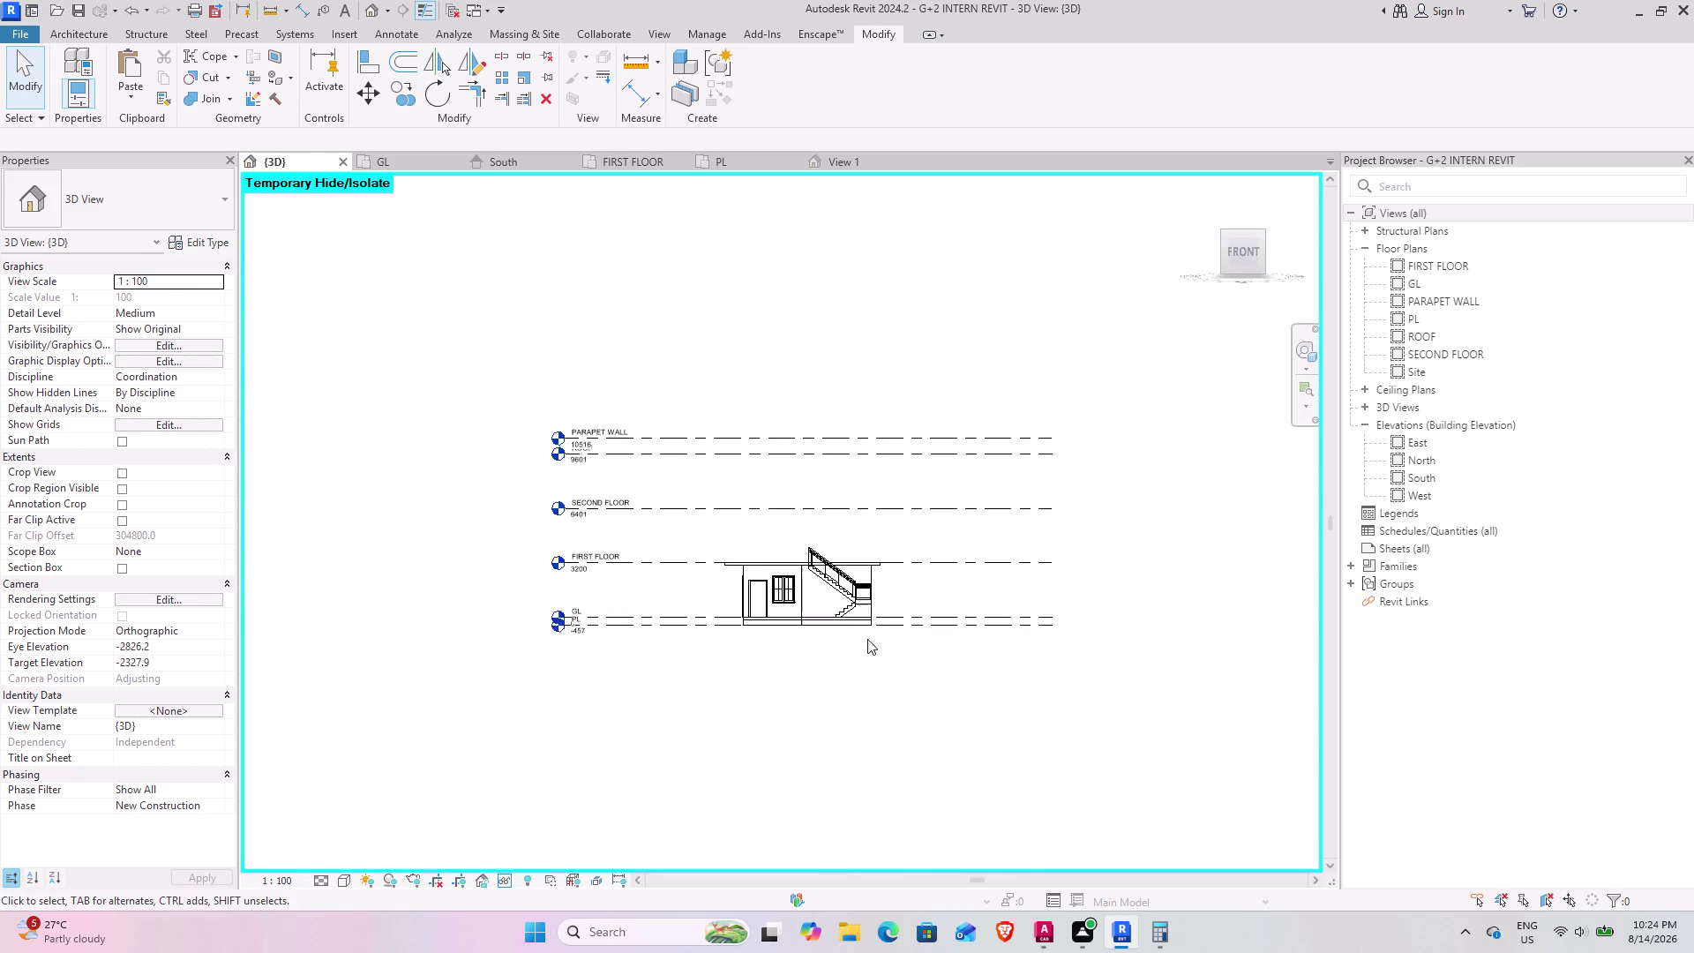
scroll(up, 3)
scroll(up, 3)
scroll(up, 3)
middle_drag(821, 606, 706, 532)
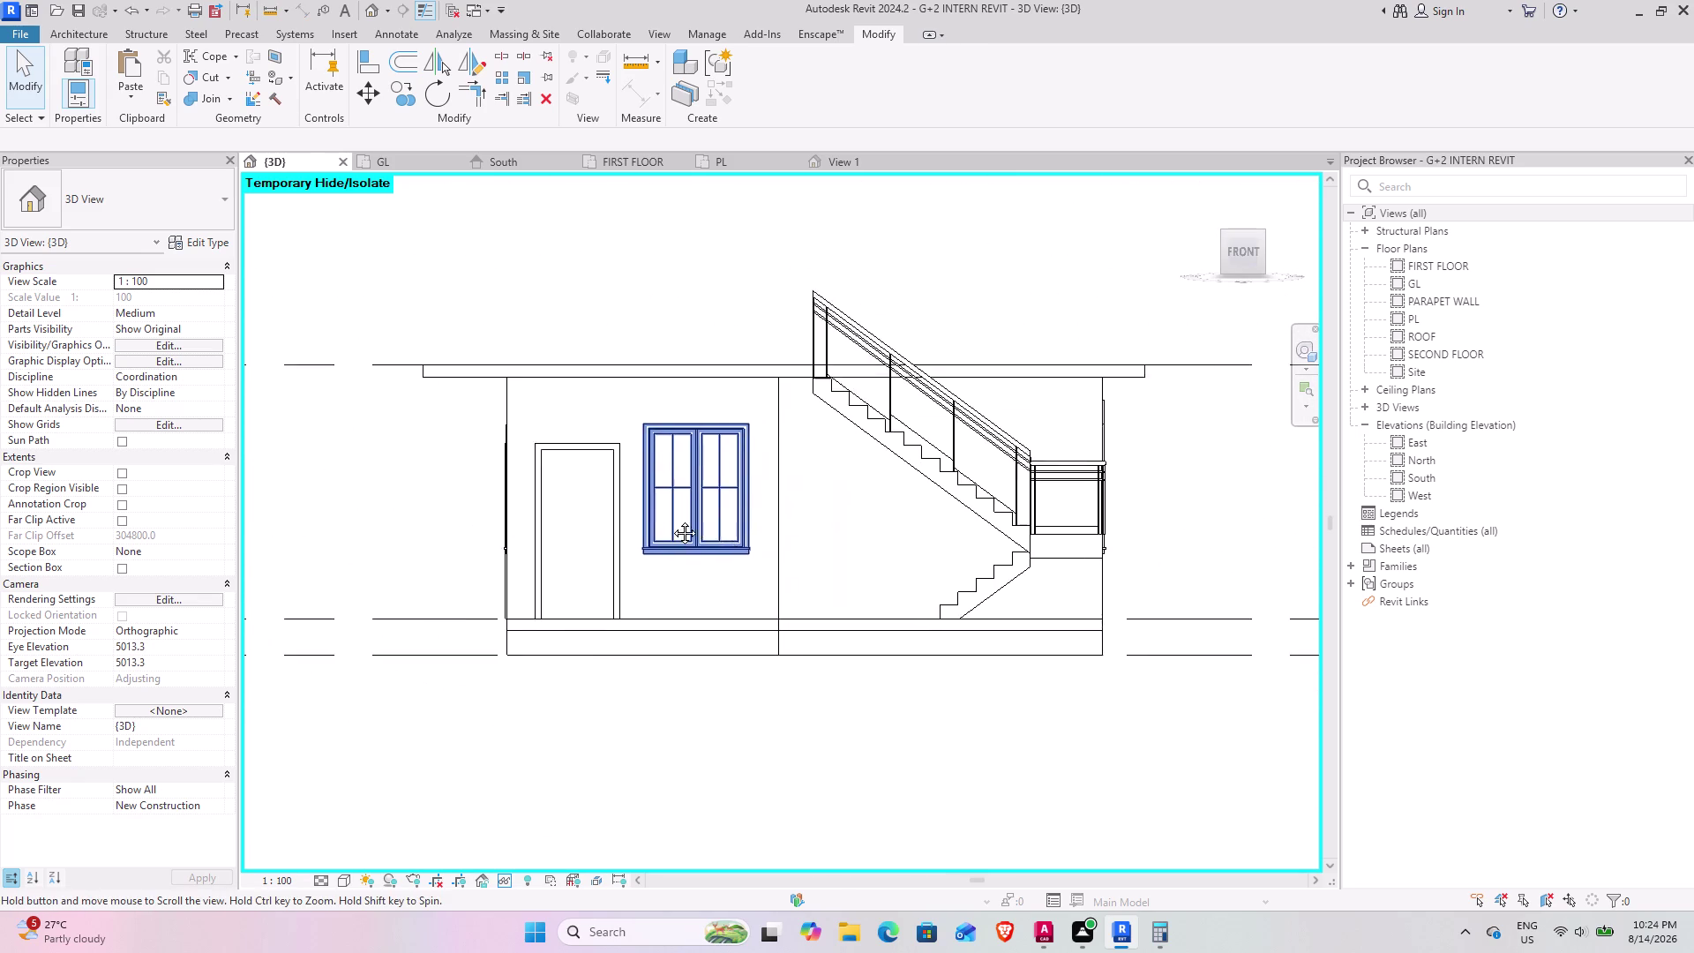
middle_drag(706, 532, 650, 541)
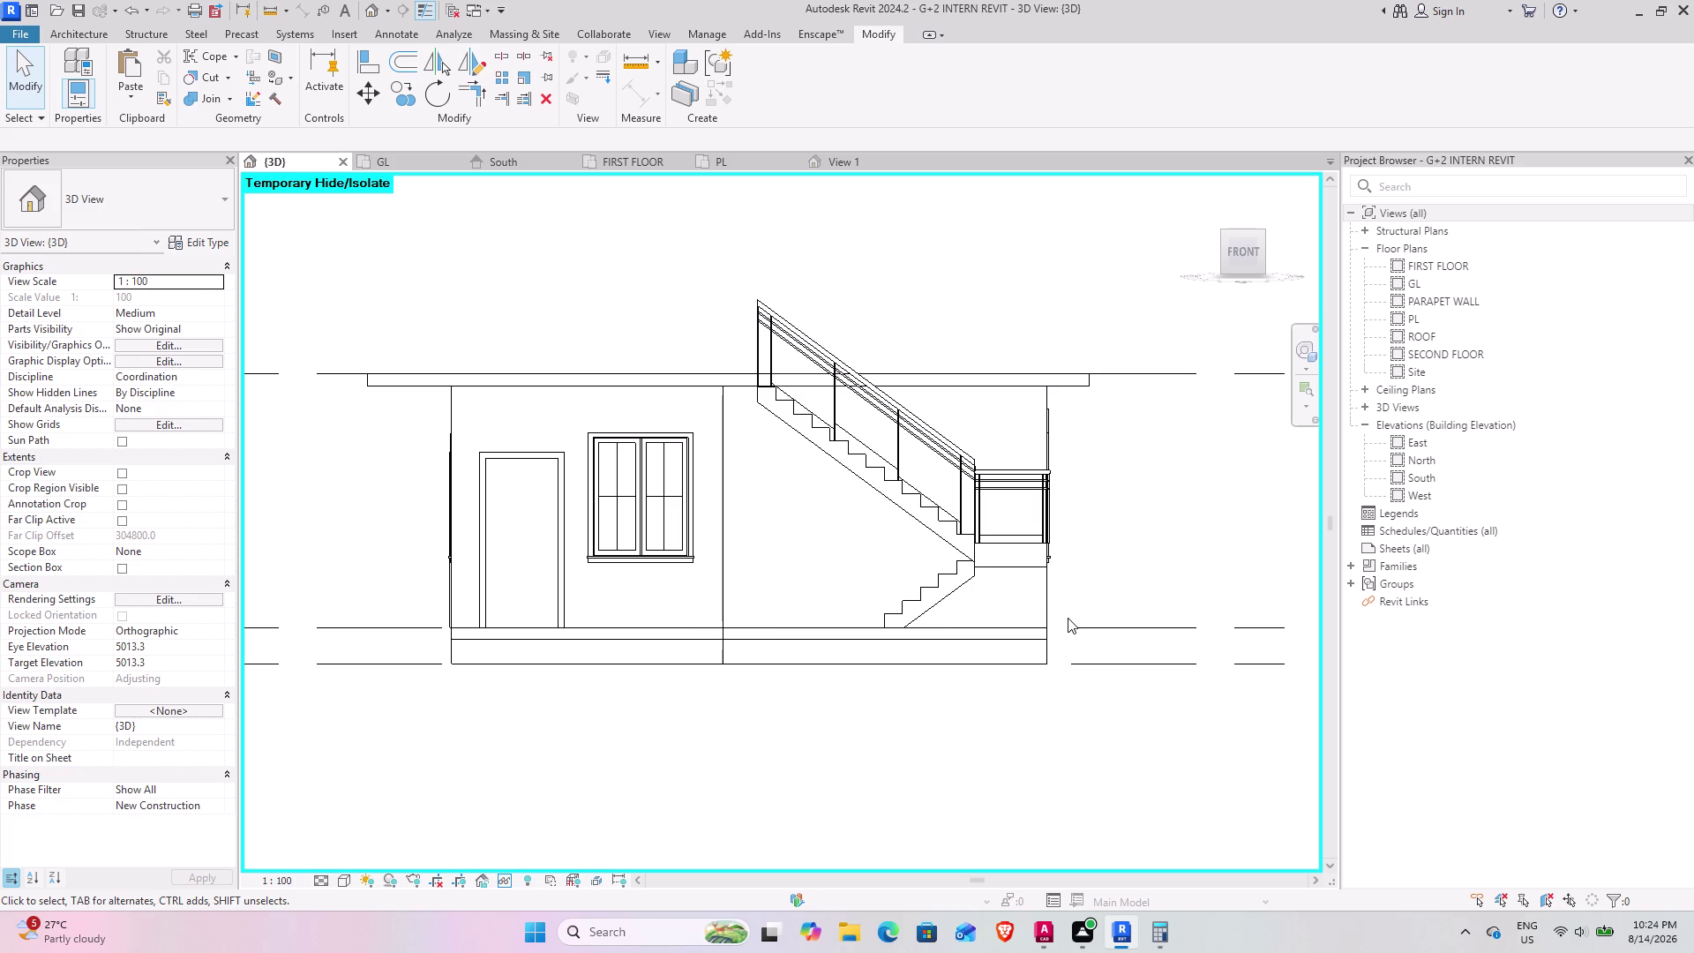
drag(1066, 615, 689, 440)
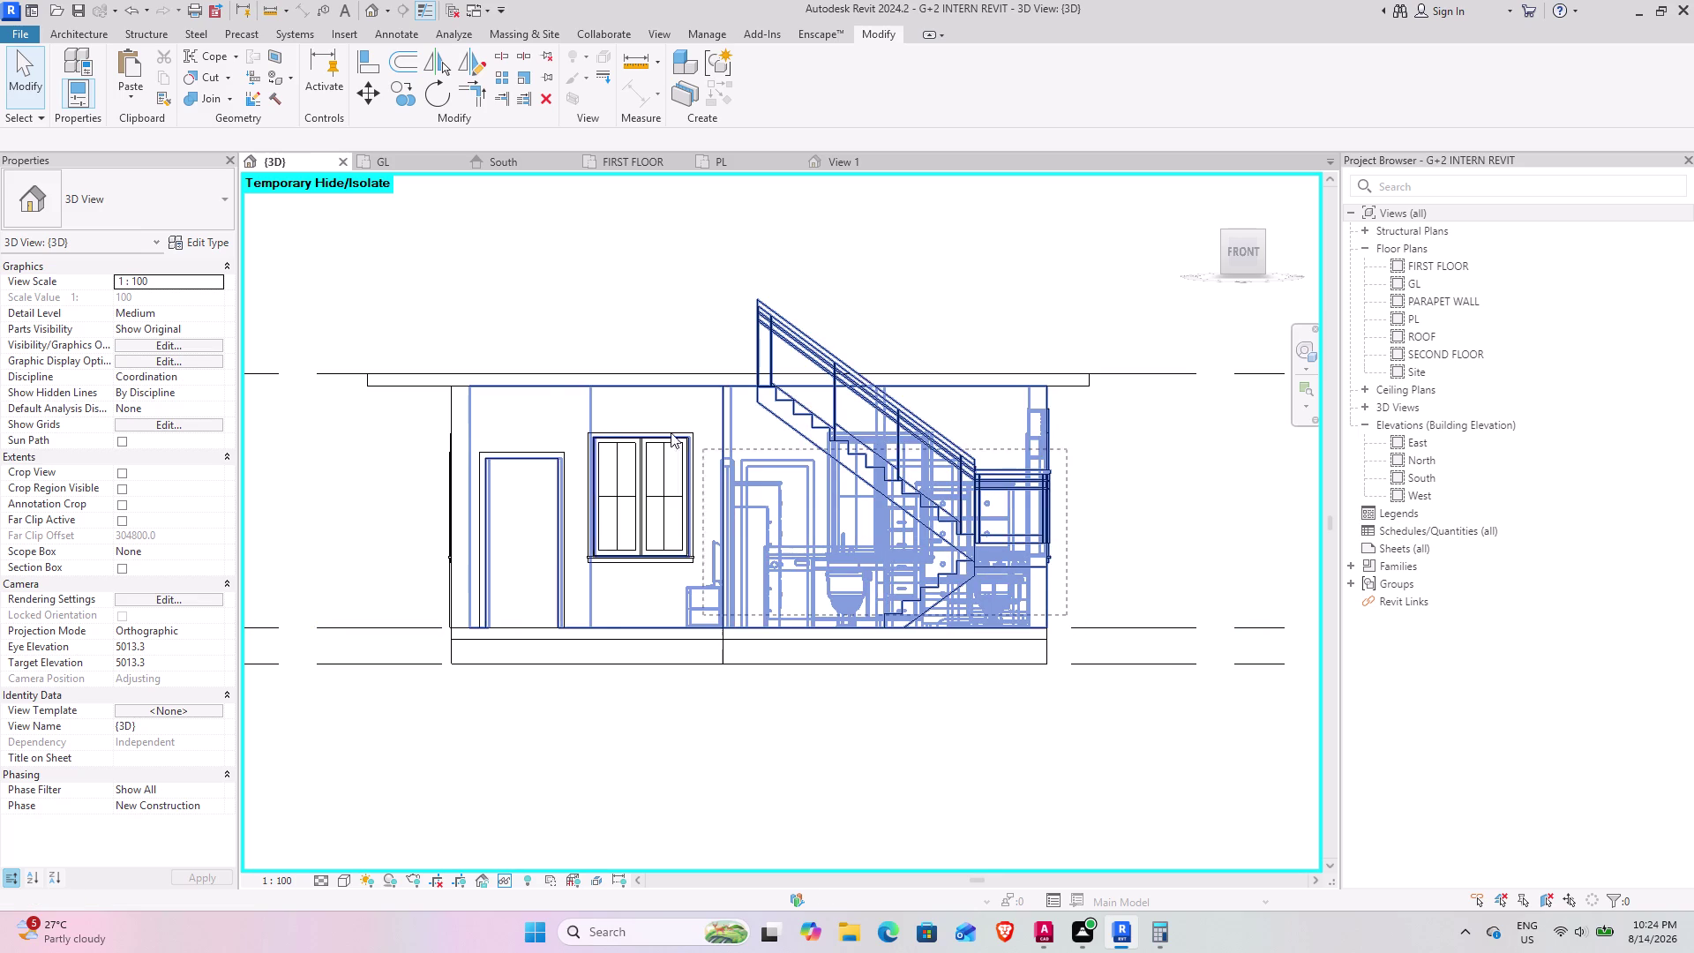
Copy the 53 ground-floor elements to the clipboard, excluding the FIRST FLOOR level line.
drag(688, 441, 345, 351)
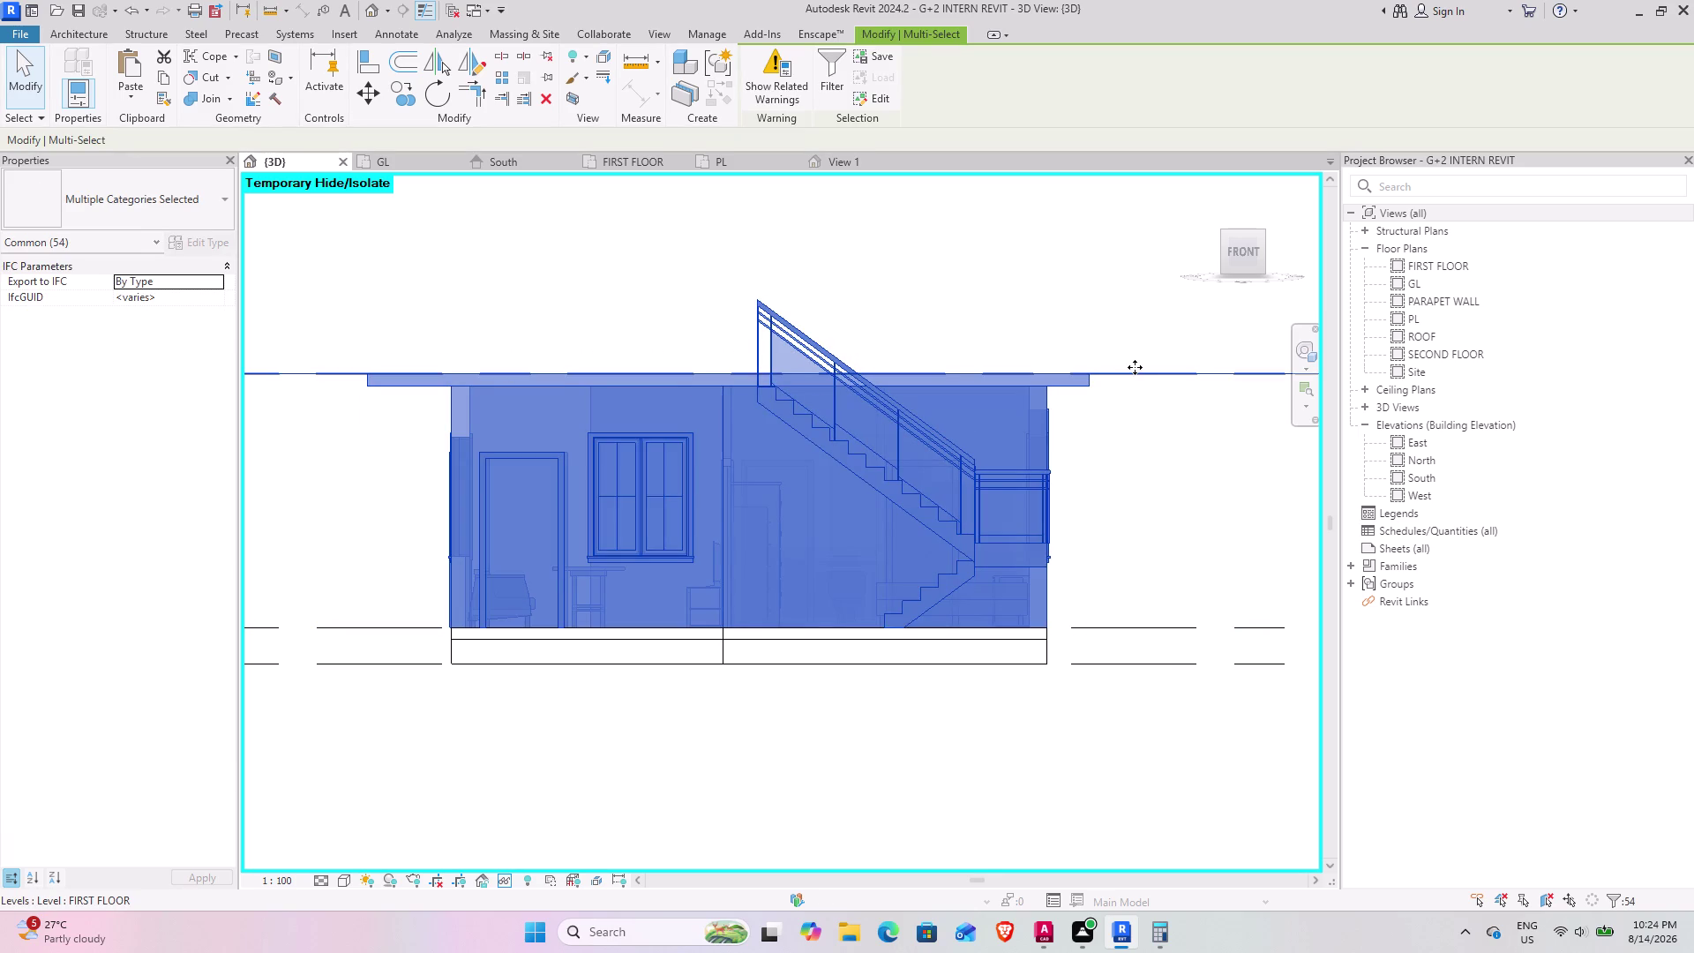
click(1135, 374)
click(1208, 370)
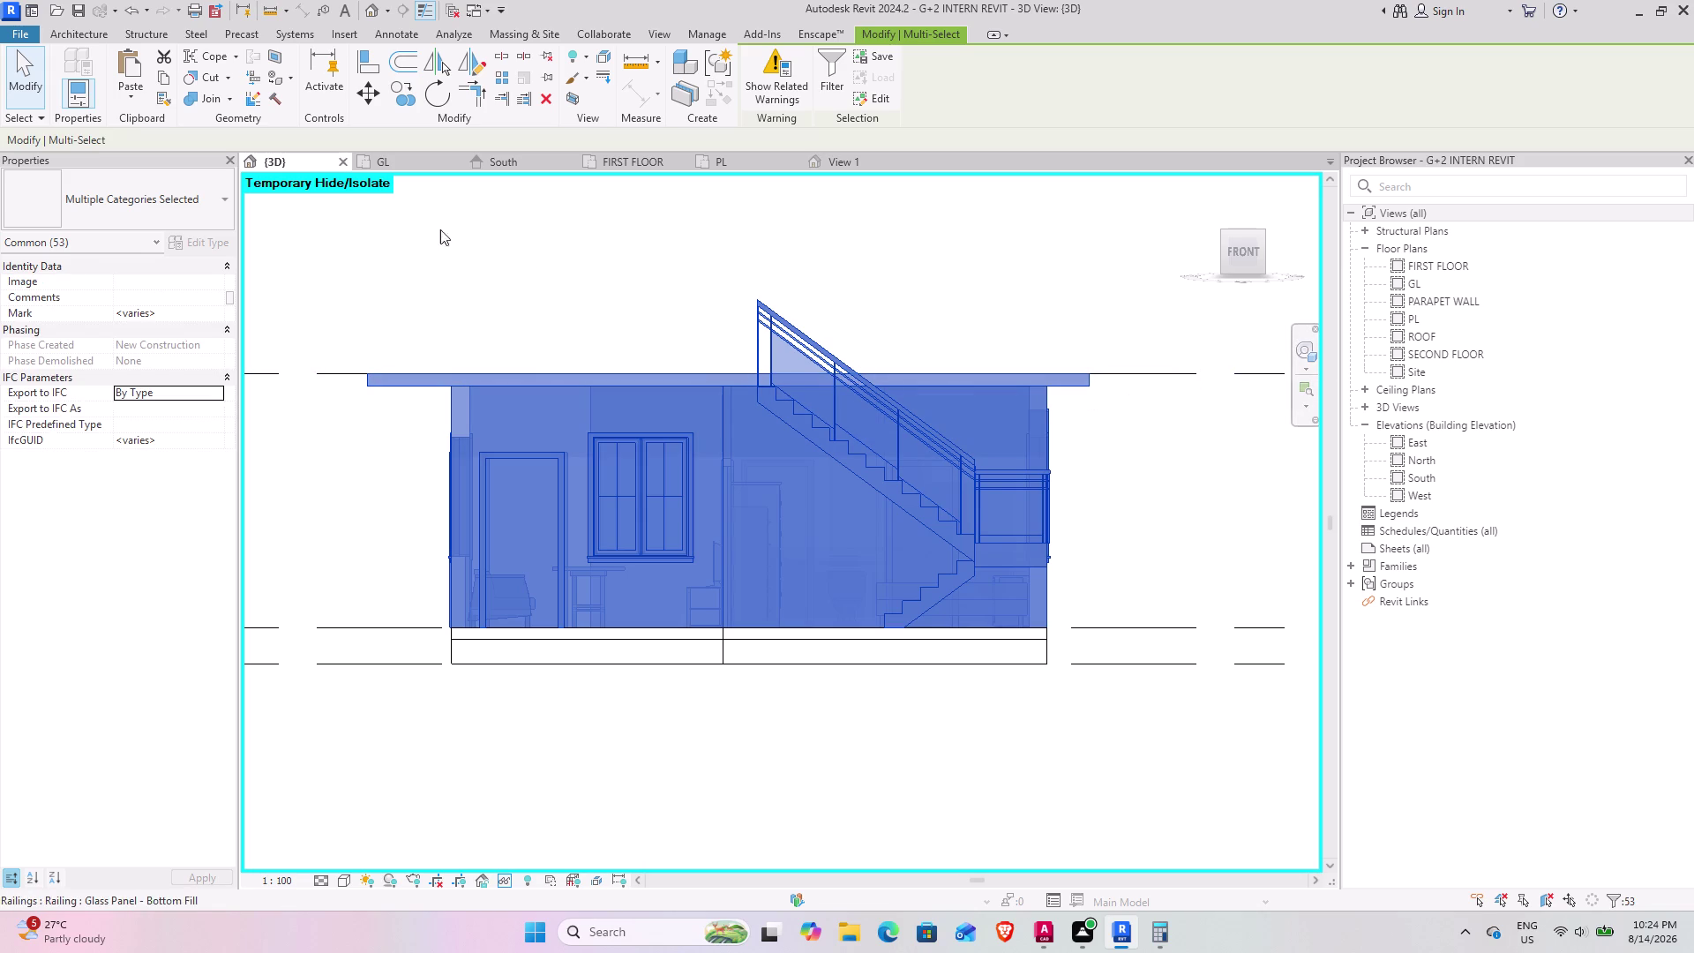
click(160, 77)
click(142, 92)
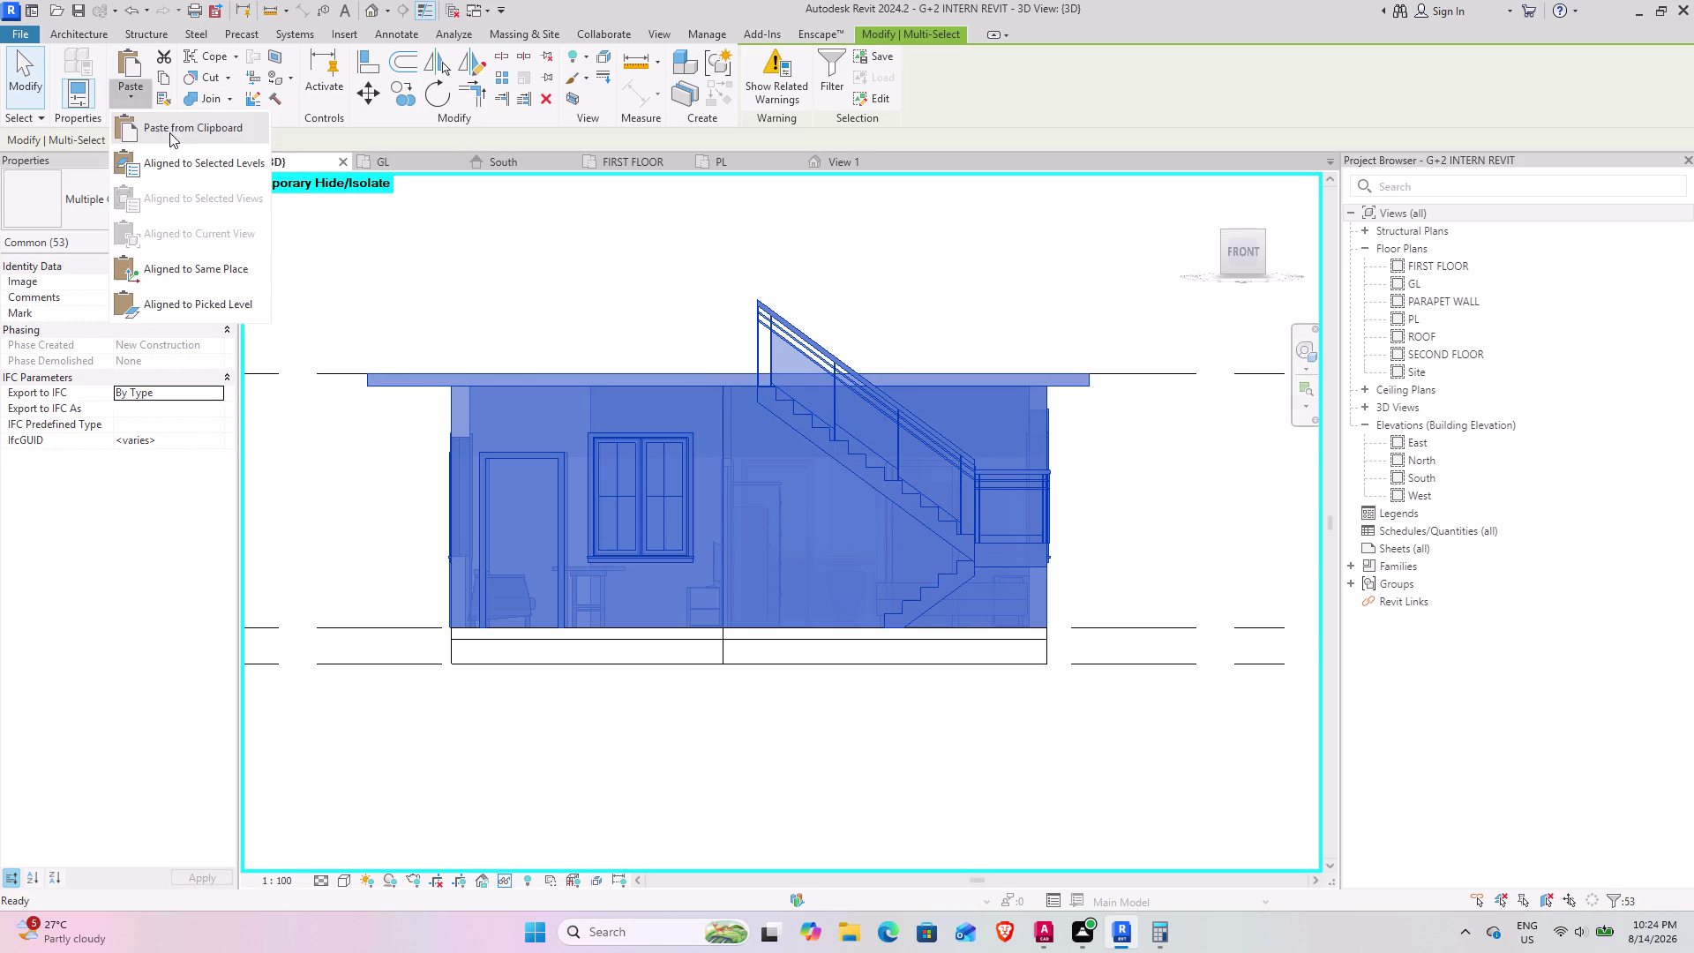
Paste the copied ground-floor elements Aligned to Selected Levels onto the upper floor levels.
click(178, 163)
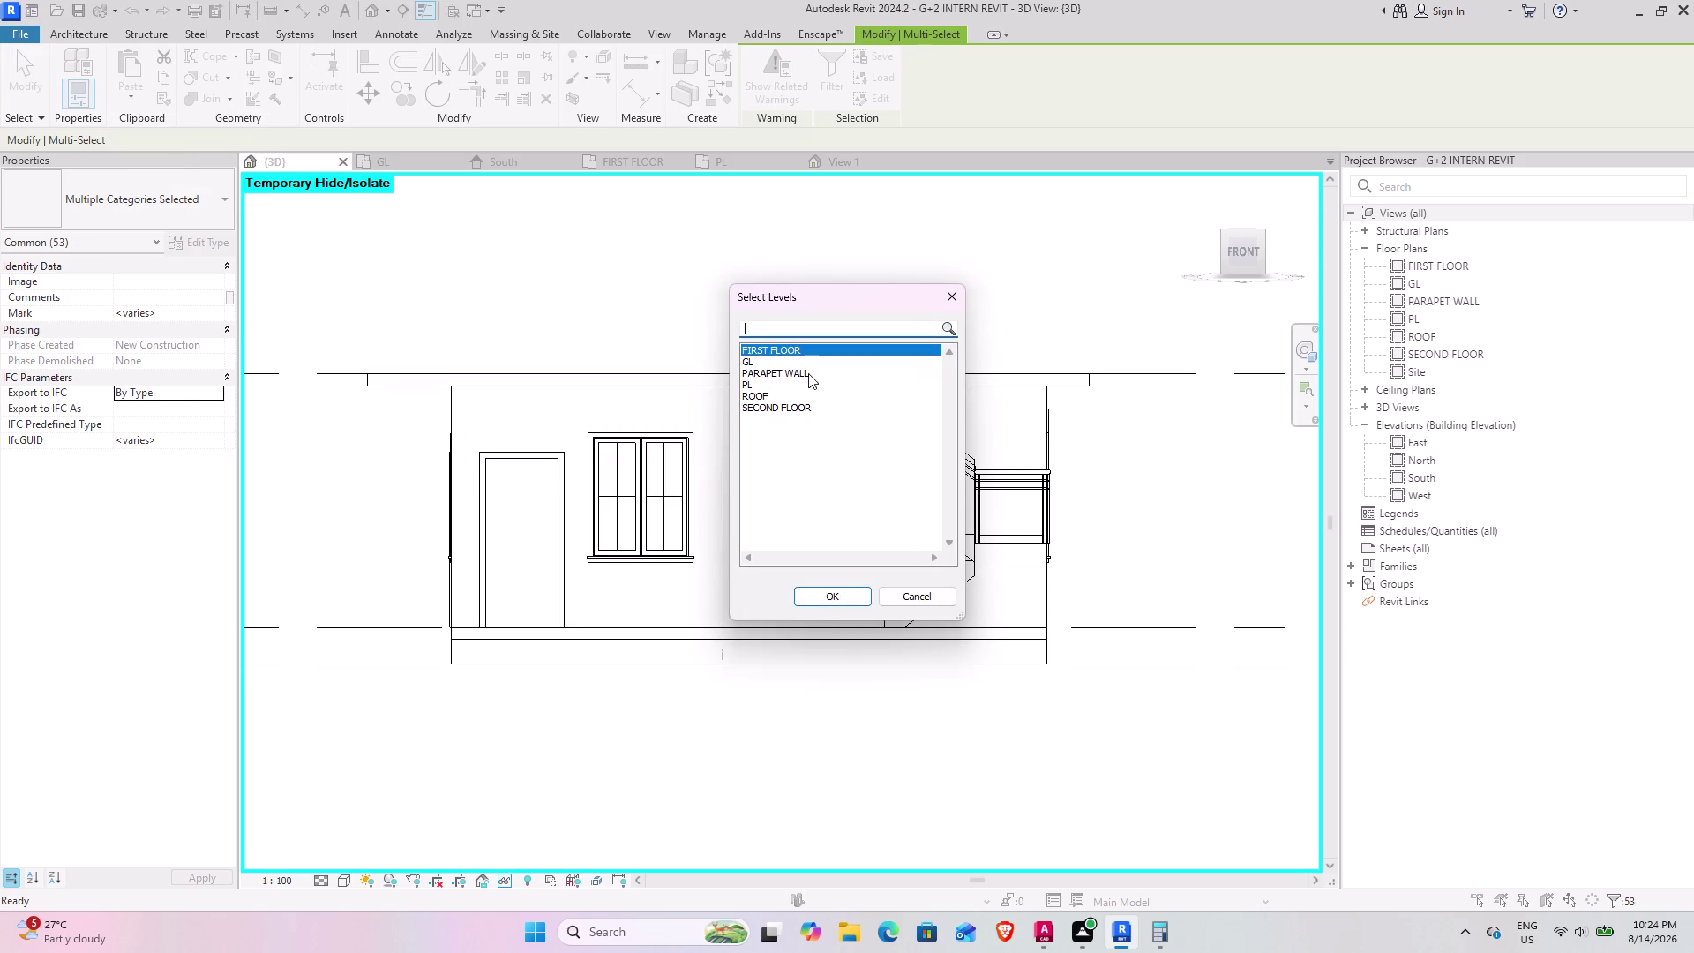
click(778, 405)
click(854, 600)
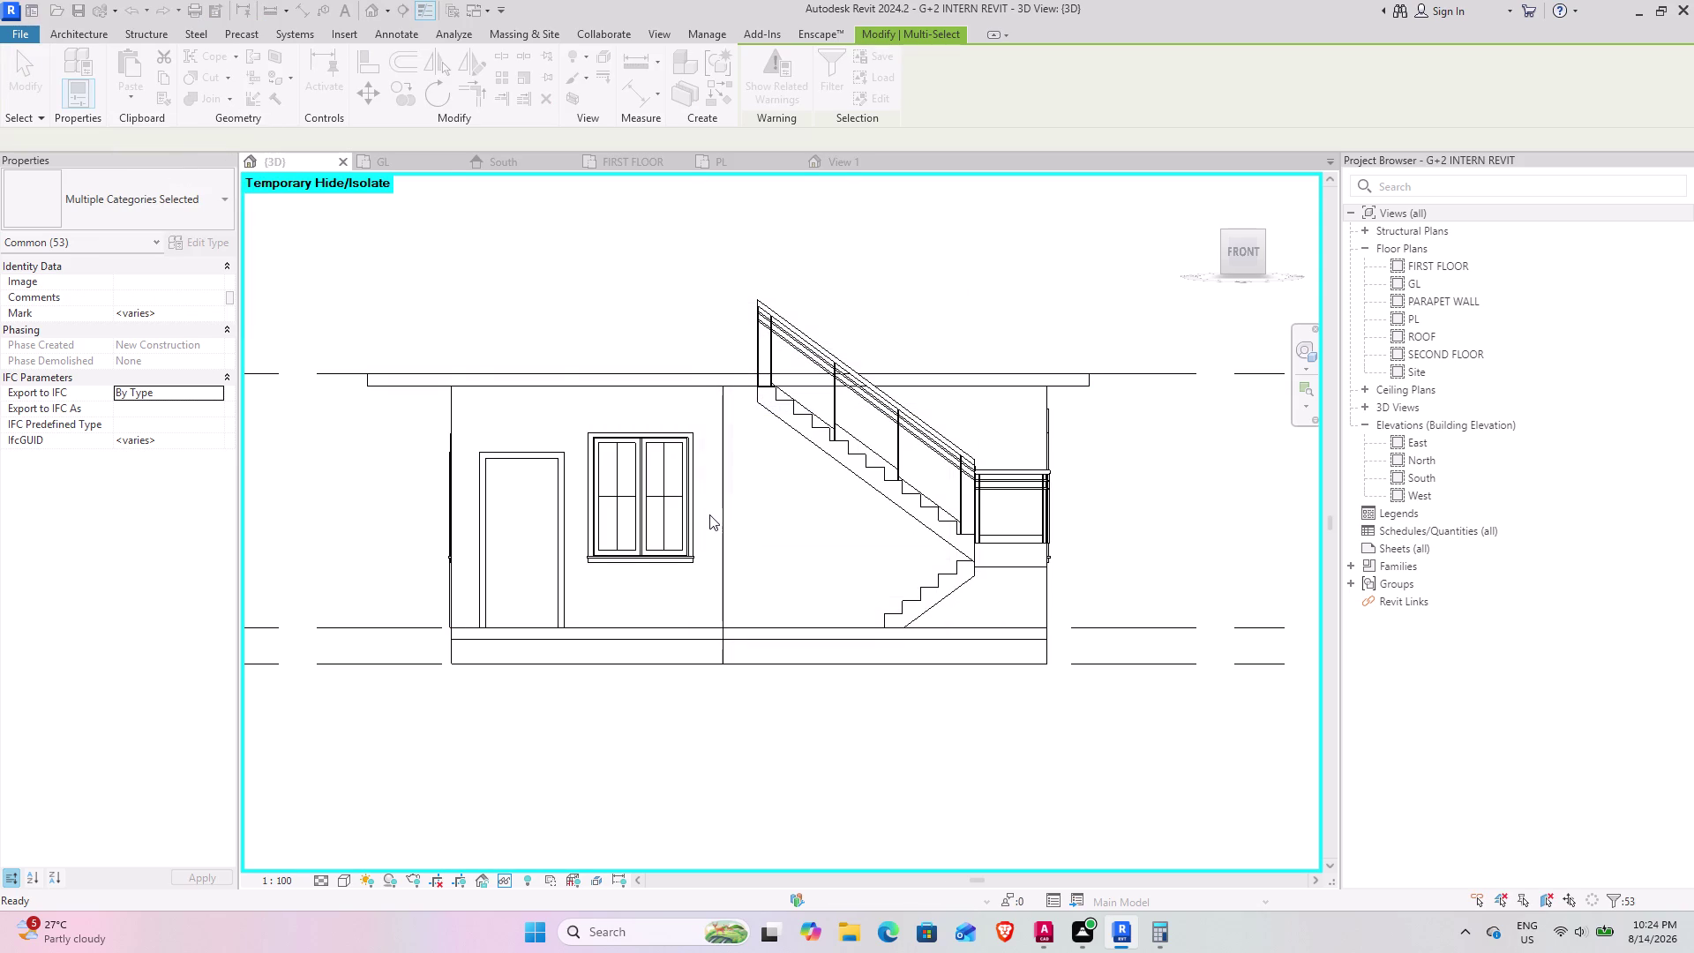
scroll(down, 3)
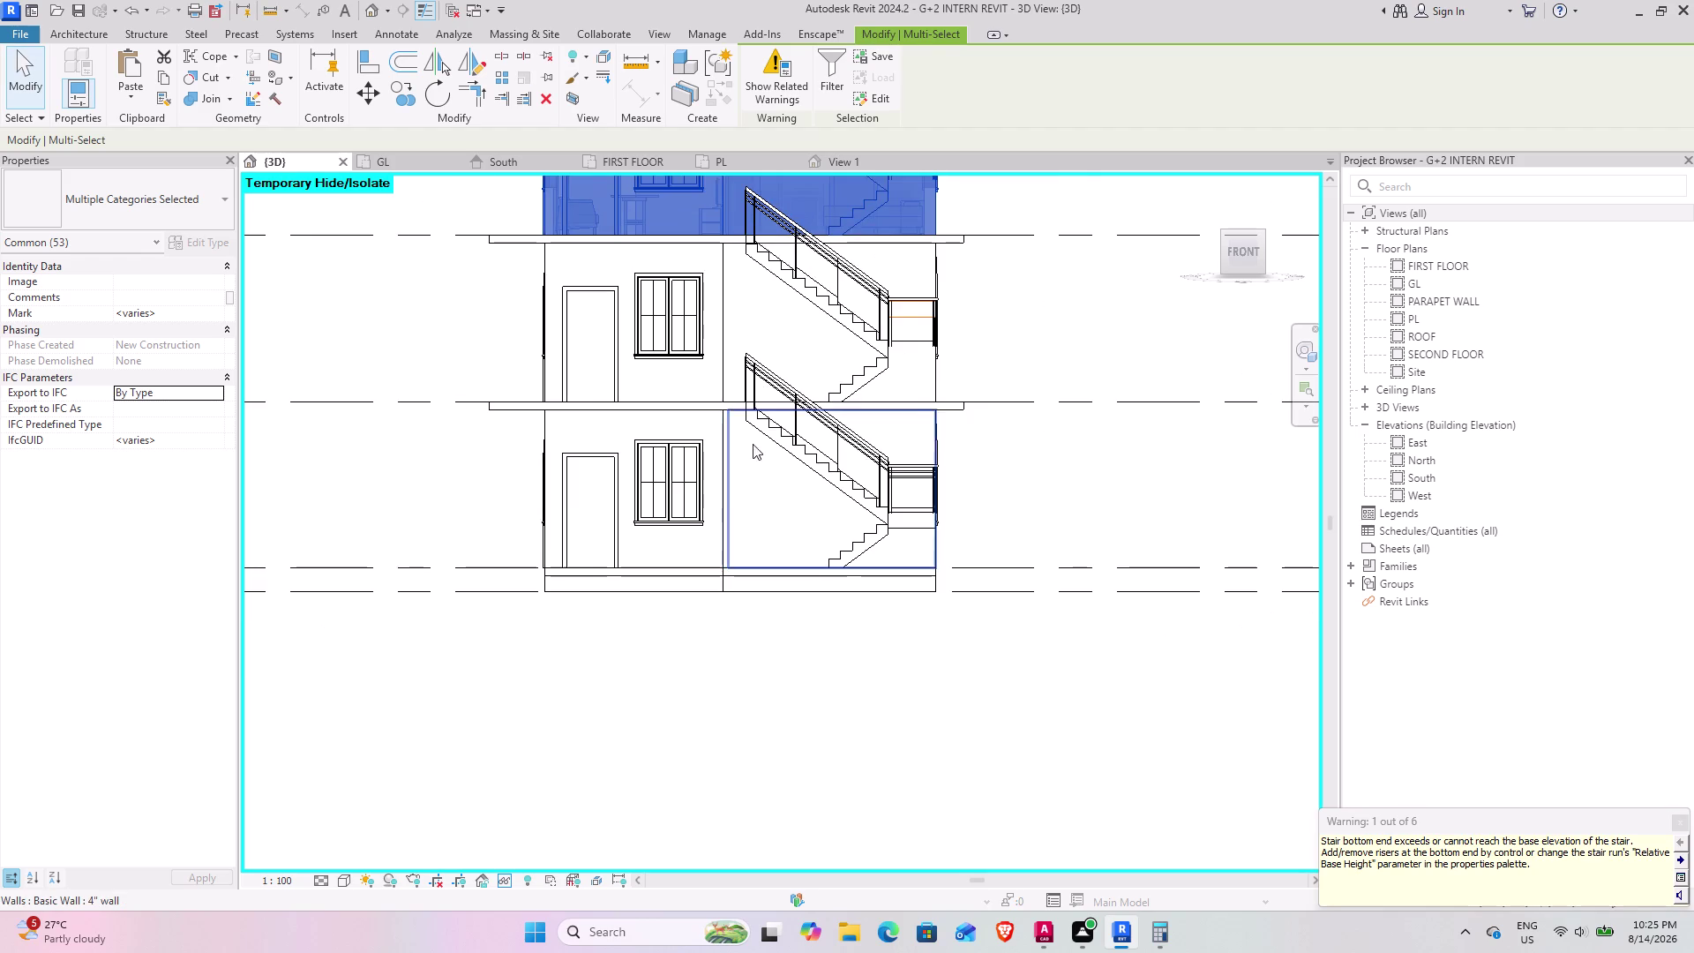
Orbit to inspect the stacked storeys and stairs, then select the second-floor 6" slab.
scroll(down, 3)
middle_drag(757, 389, 724, 557)
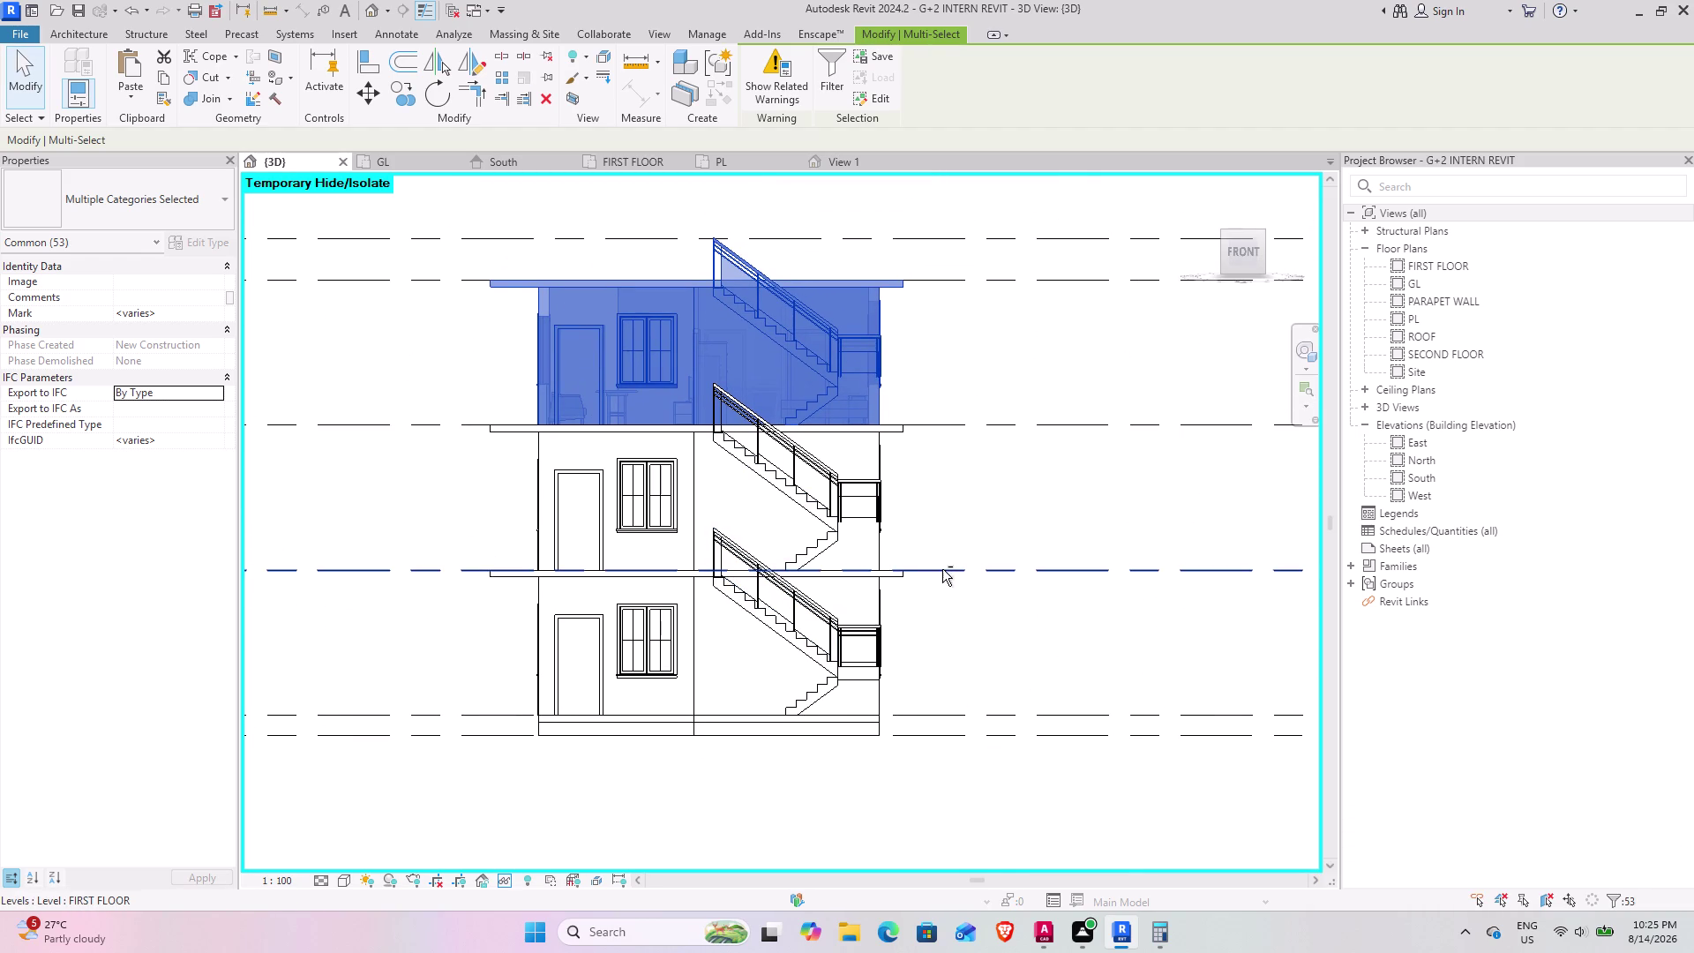
middle_drag(925, 582, 821, 707)
middle_drag(734, 661, 819, 694)
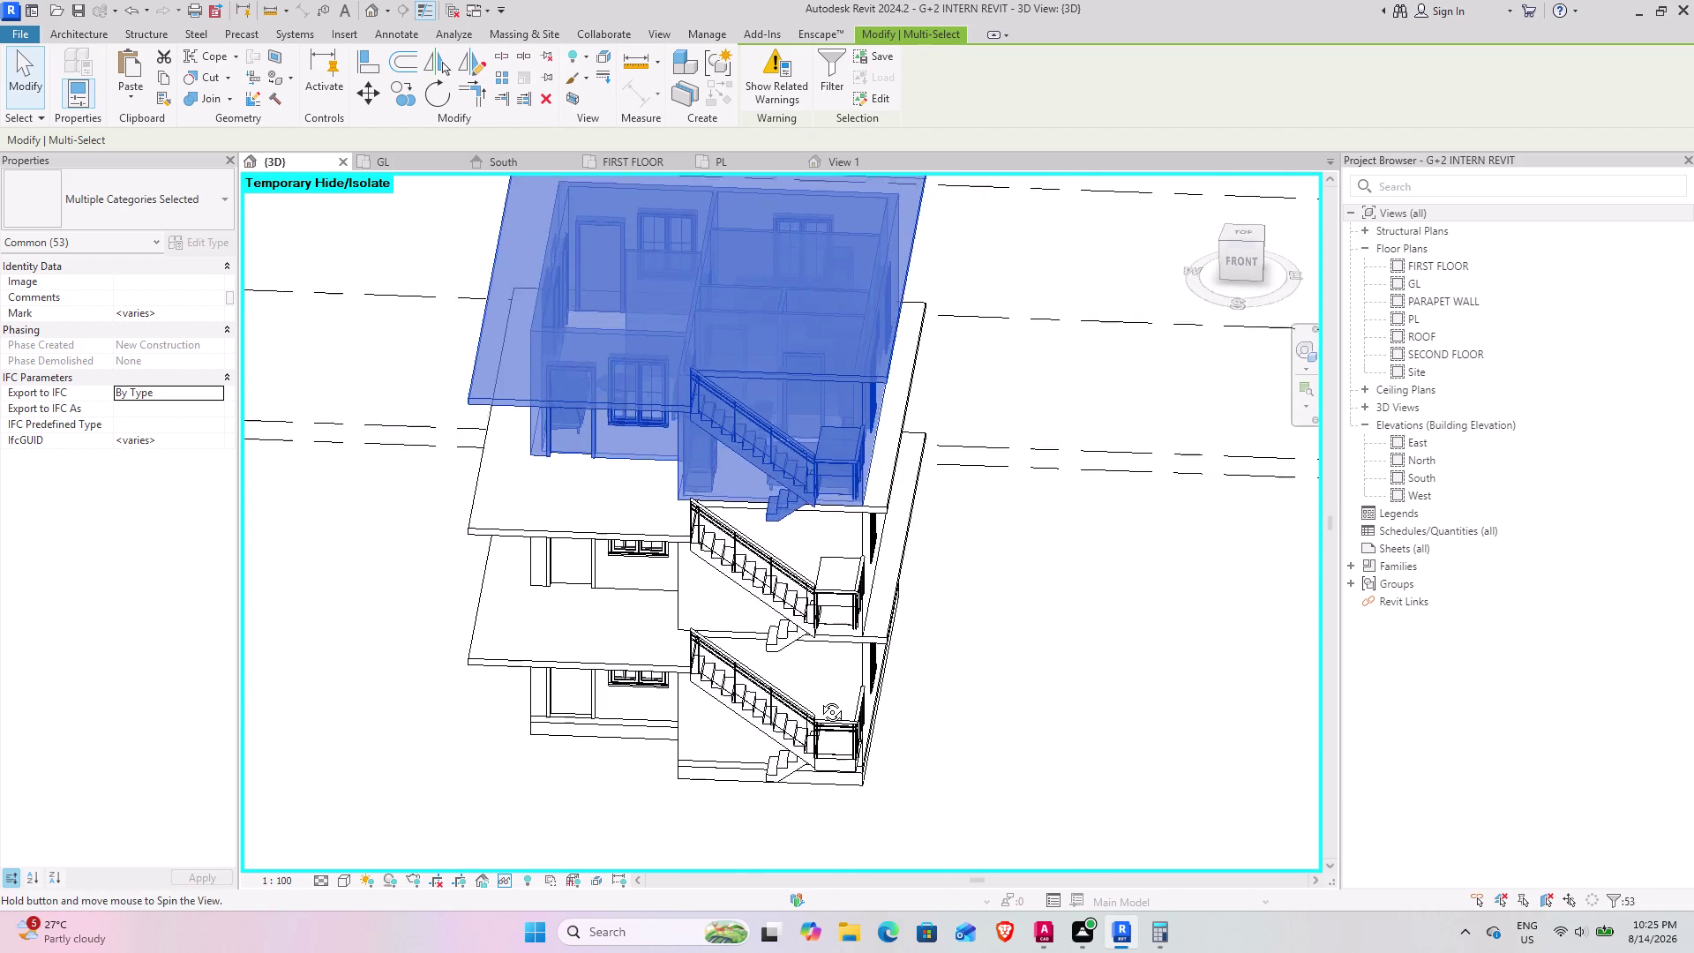
middle_drag(819, 694, 820, 710)
scroll(up, 3)
middle_drag(730, 556, 791, 628)
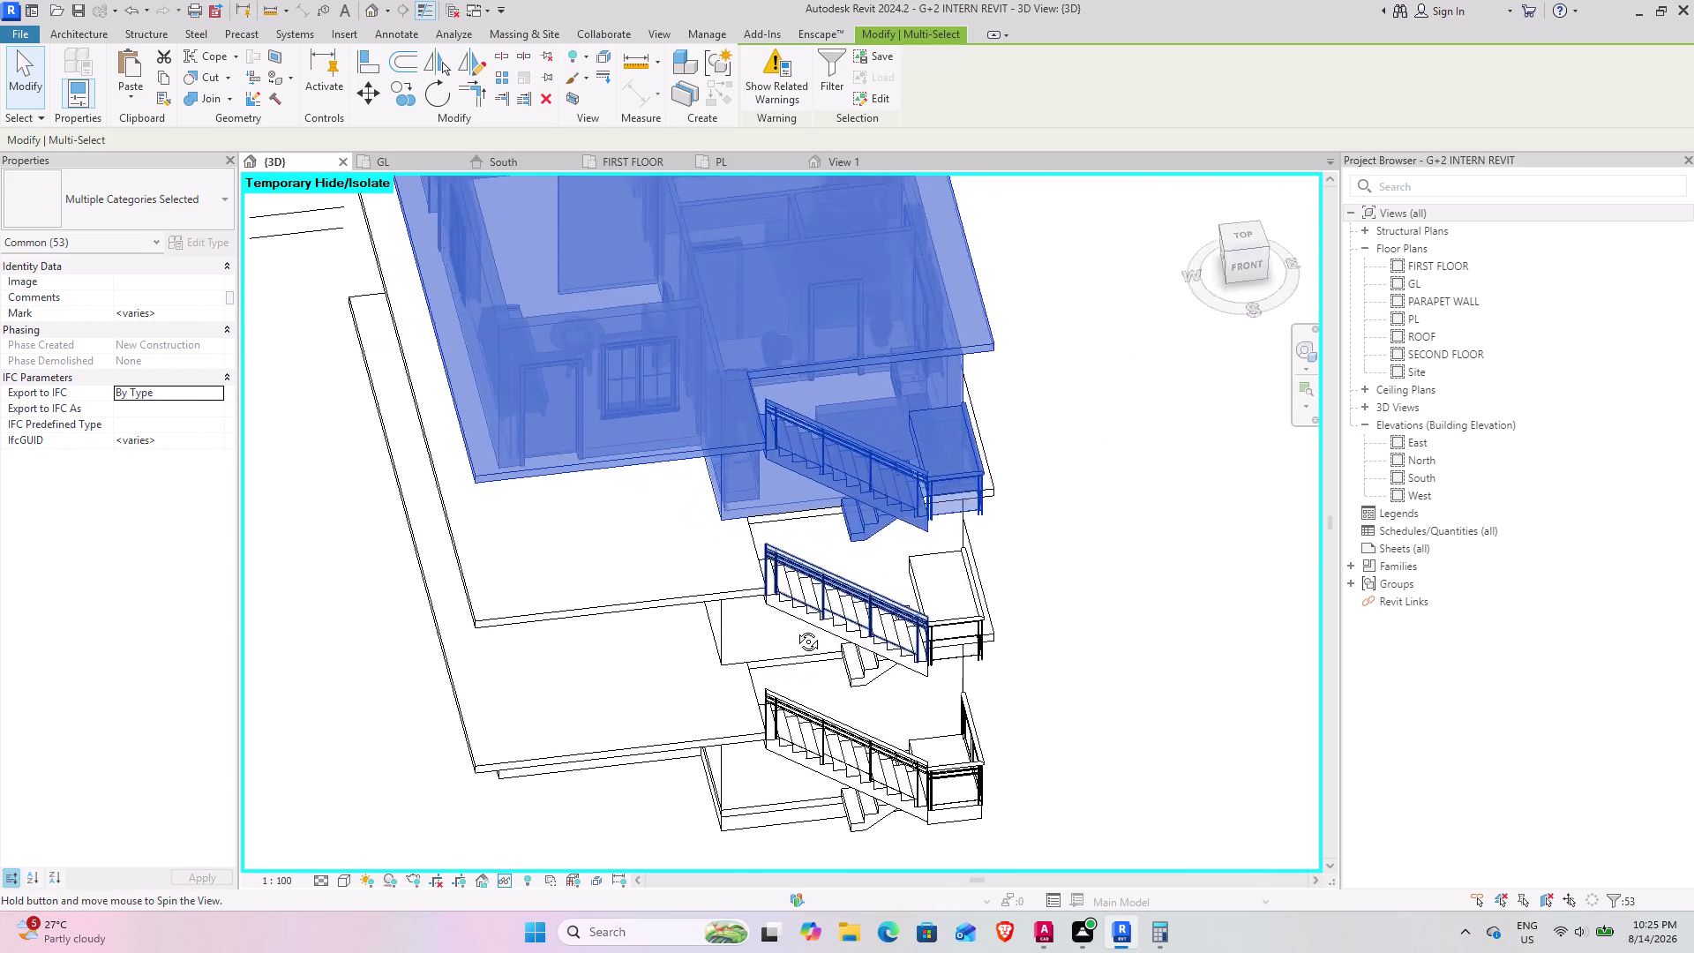
middle_drag(790, 628, 762, 623)
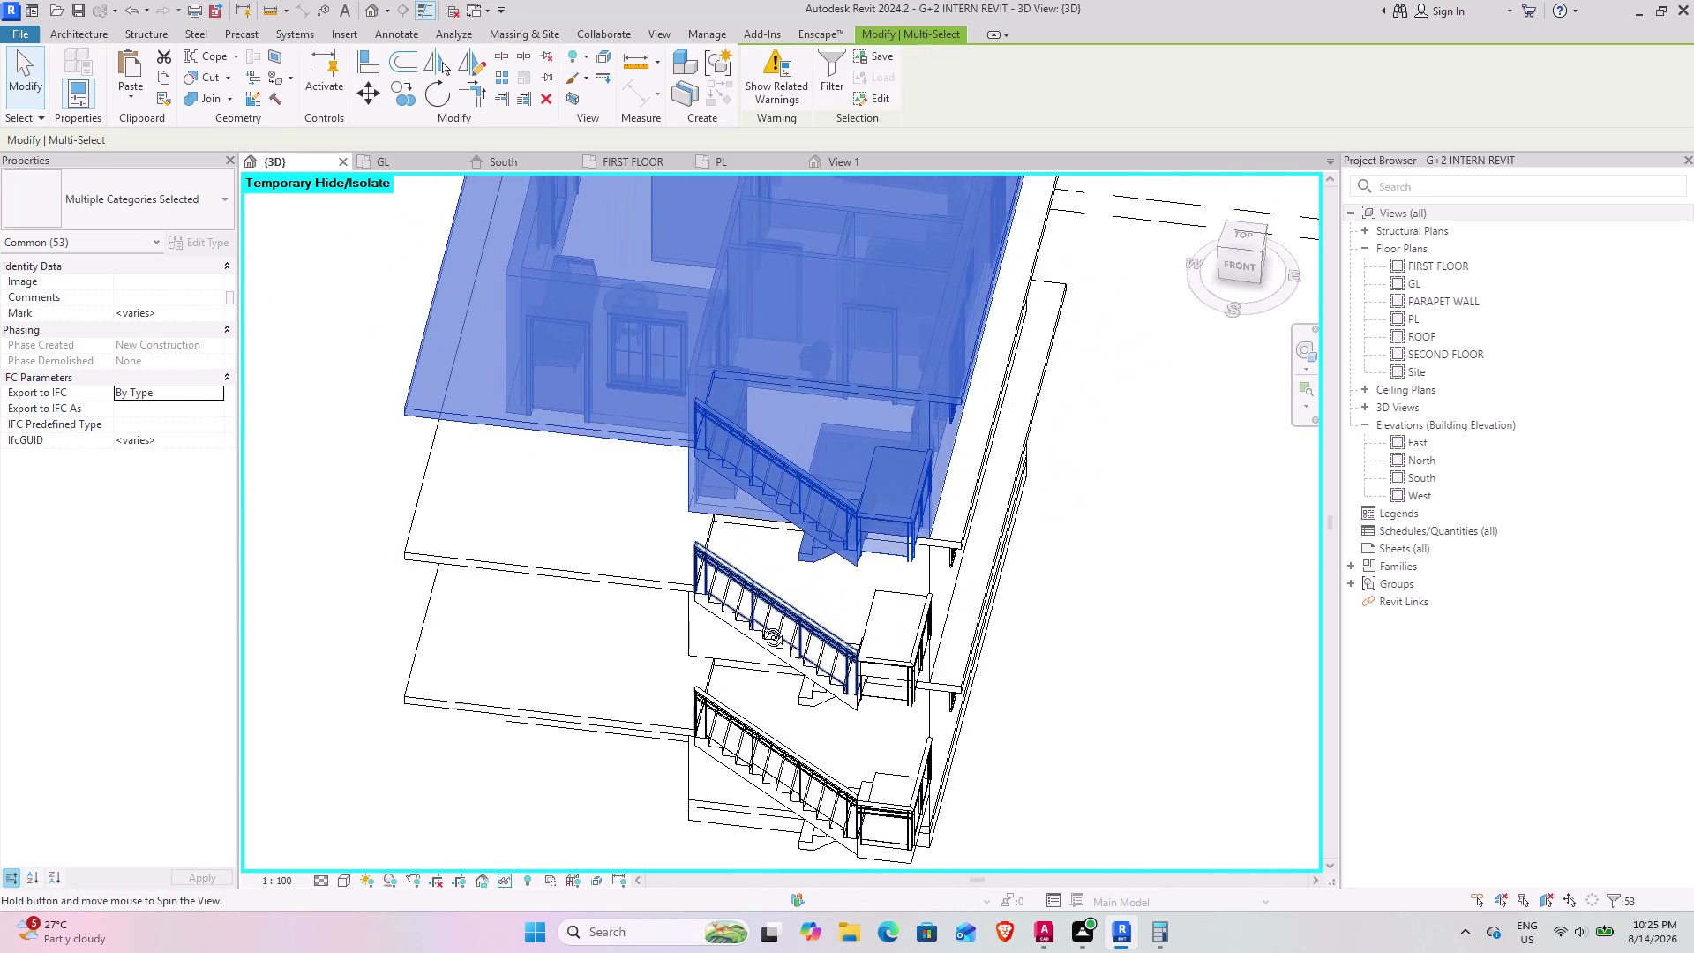
middle_drag(762, 623, 989, 593)
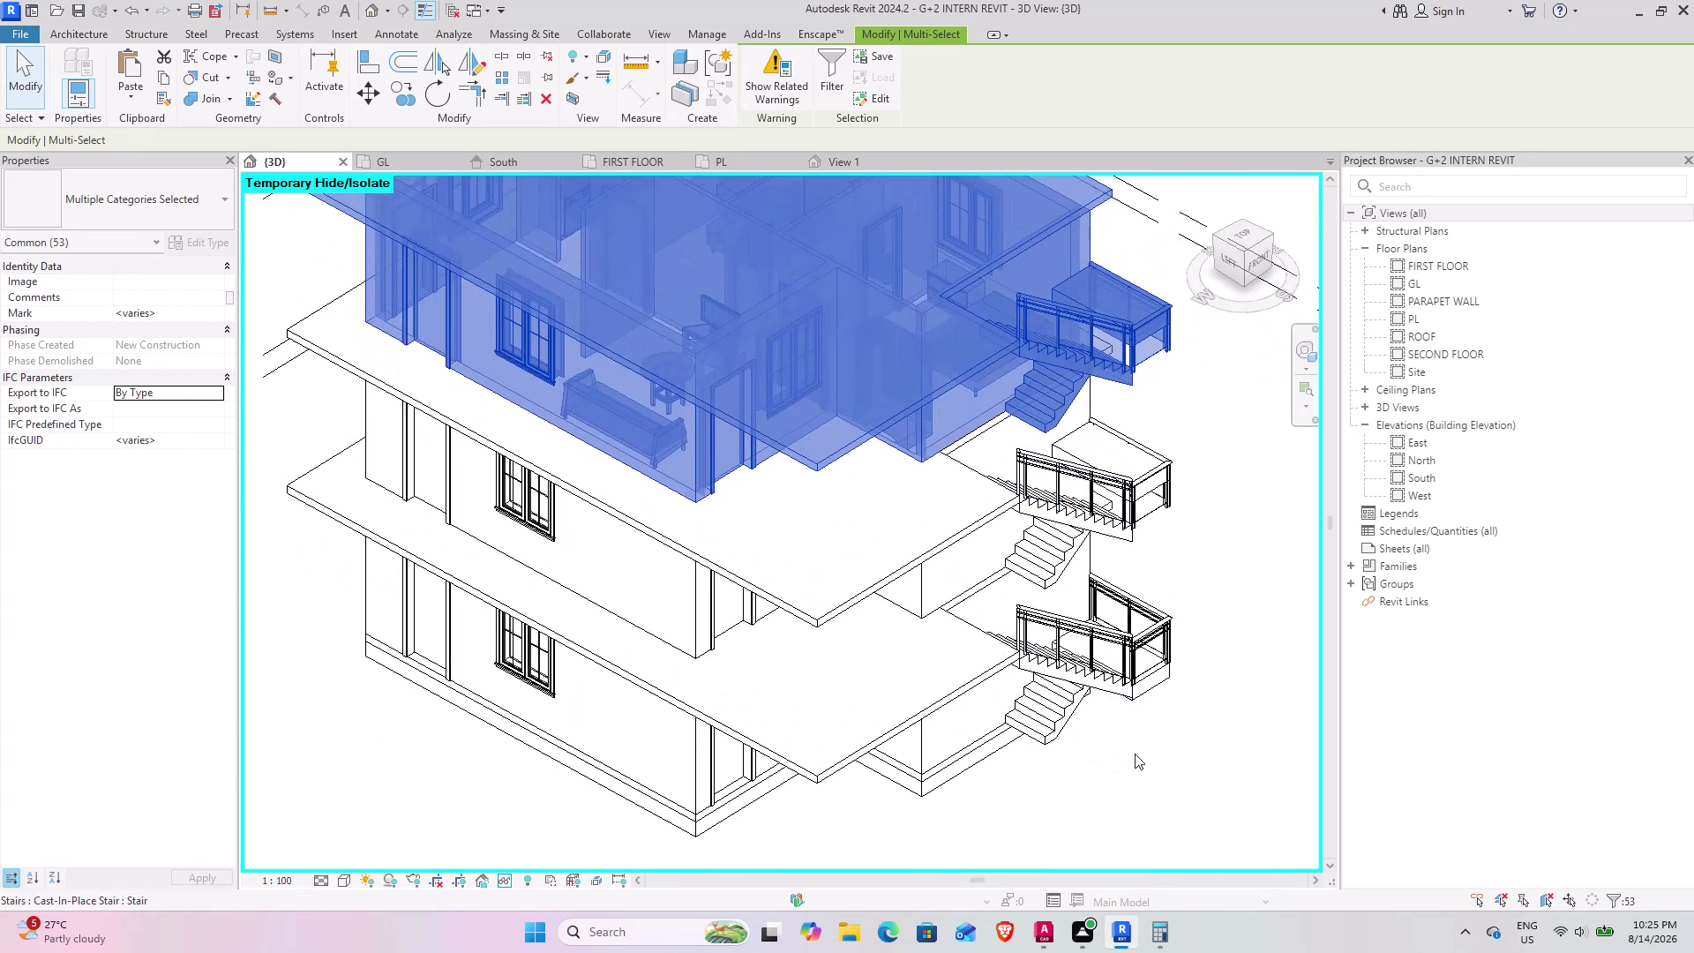
click(1144, 753)
middle_drag(1011, 653, 915, 720)
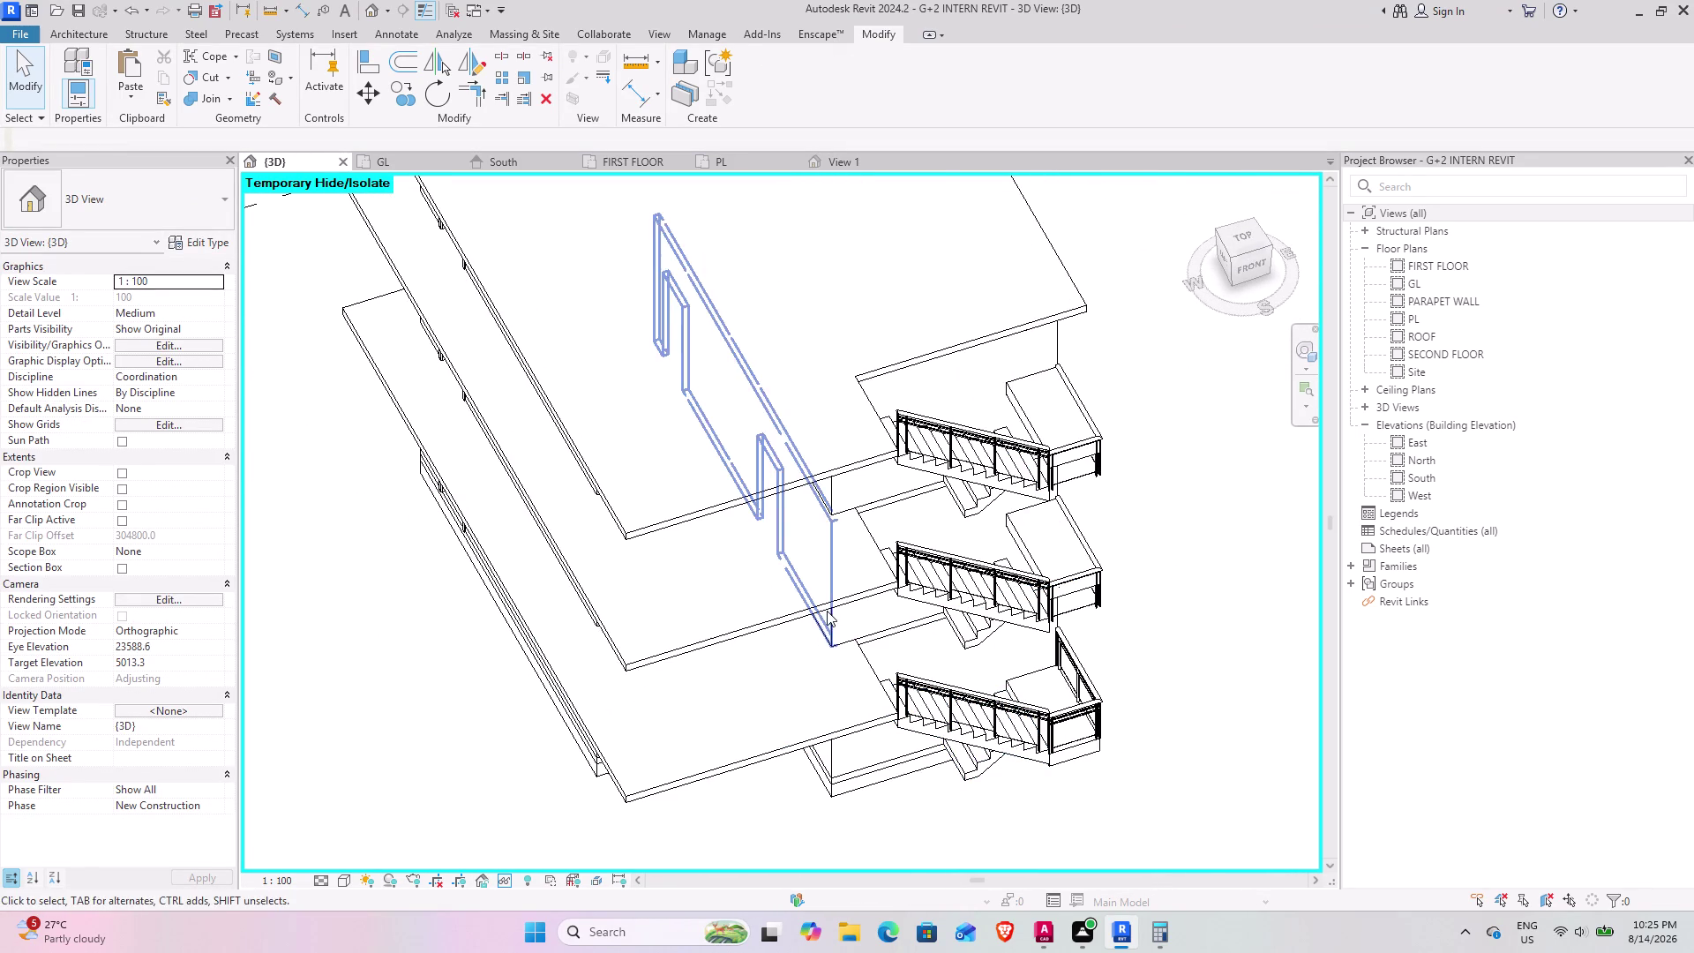
click(869, 582)
middle_drag(904, 598, 877, 638)
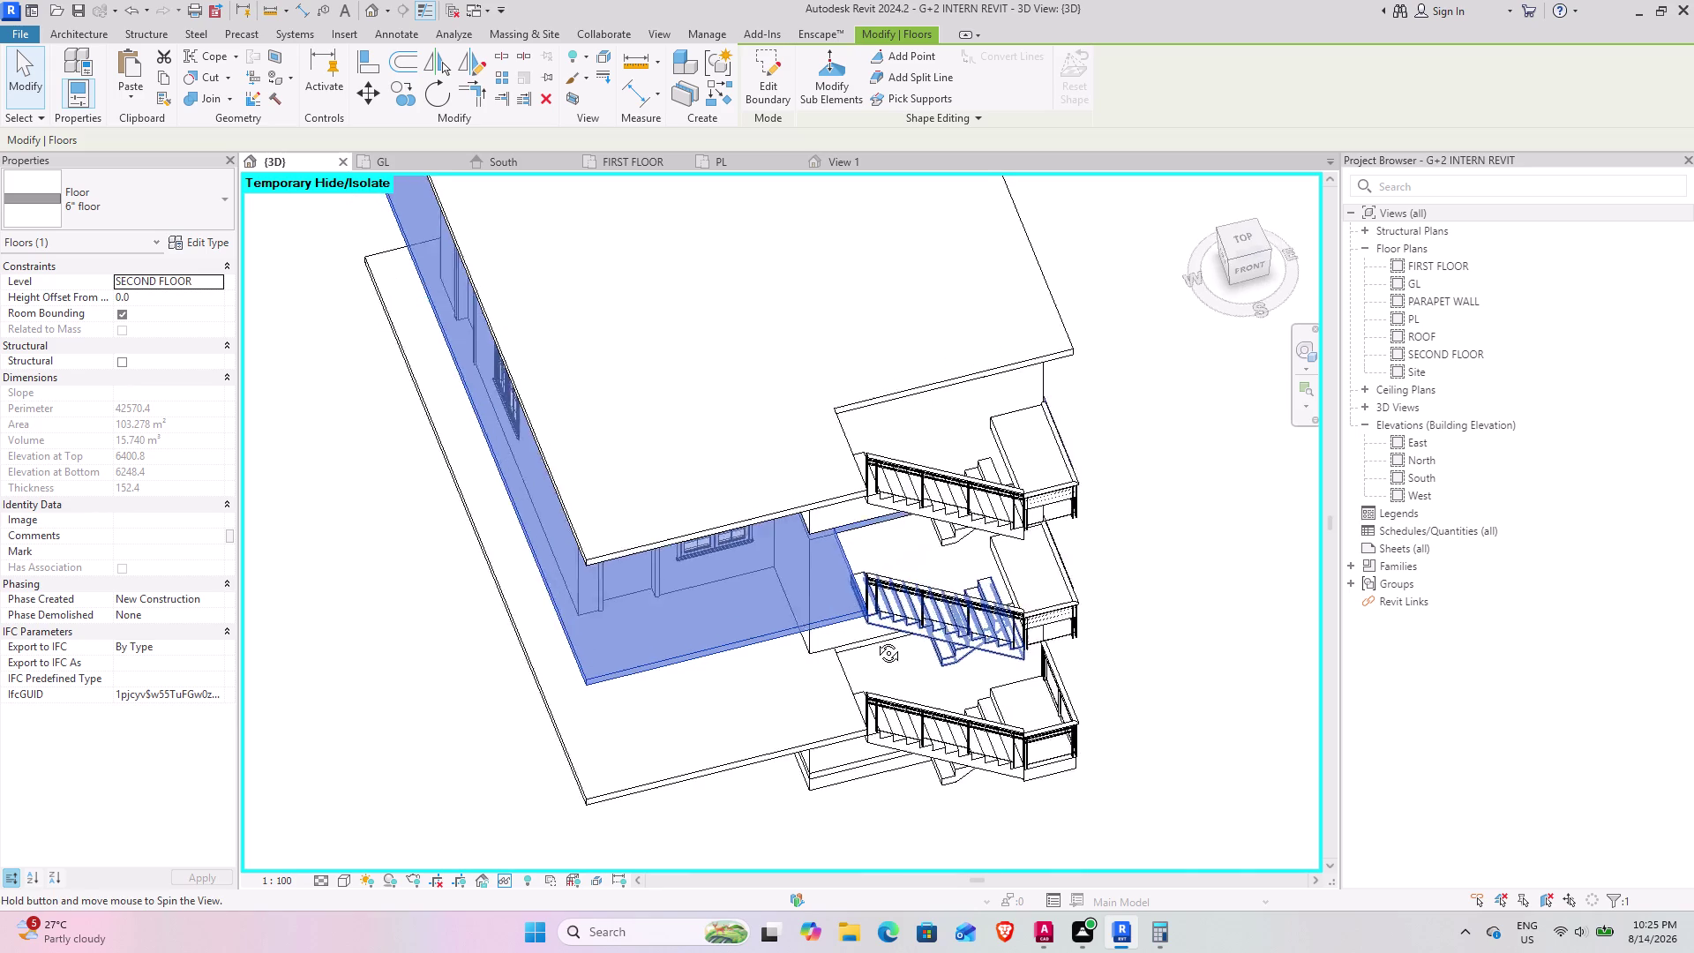
middle_drag(877, 638, 851, 682)
click(778, 90)
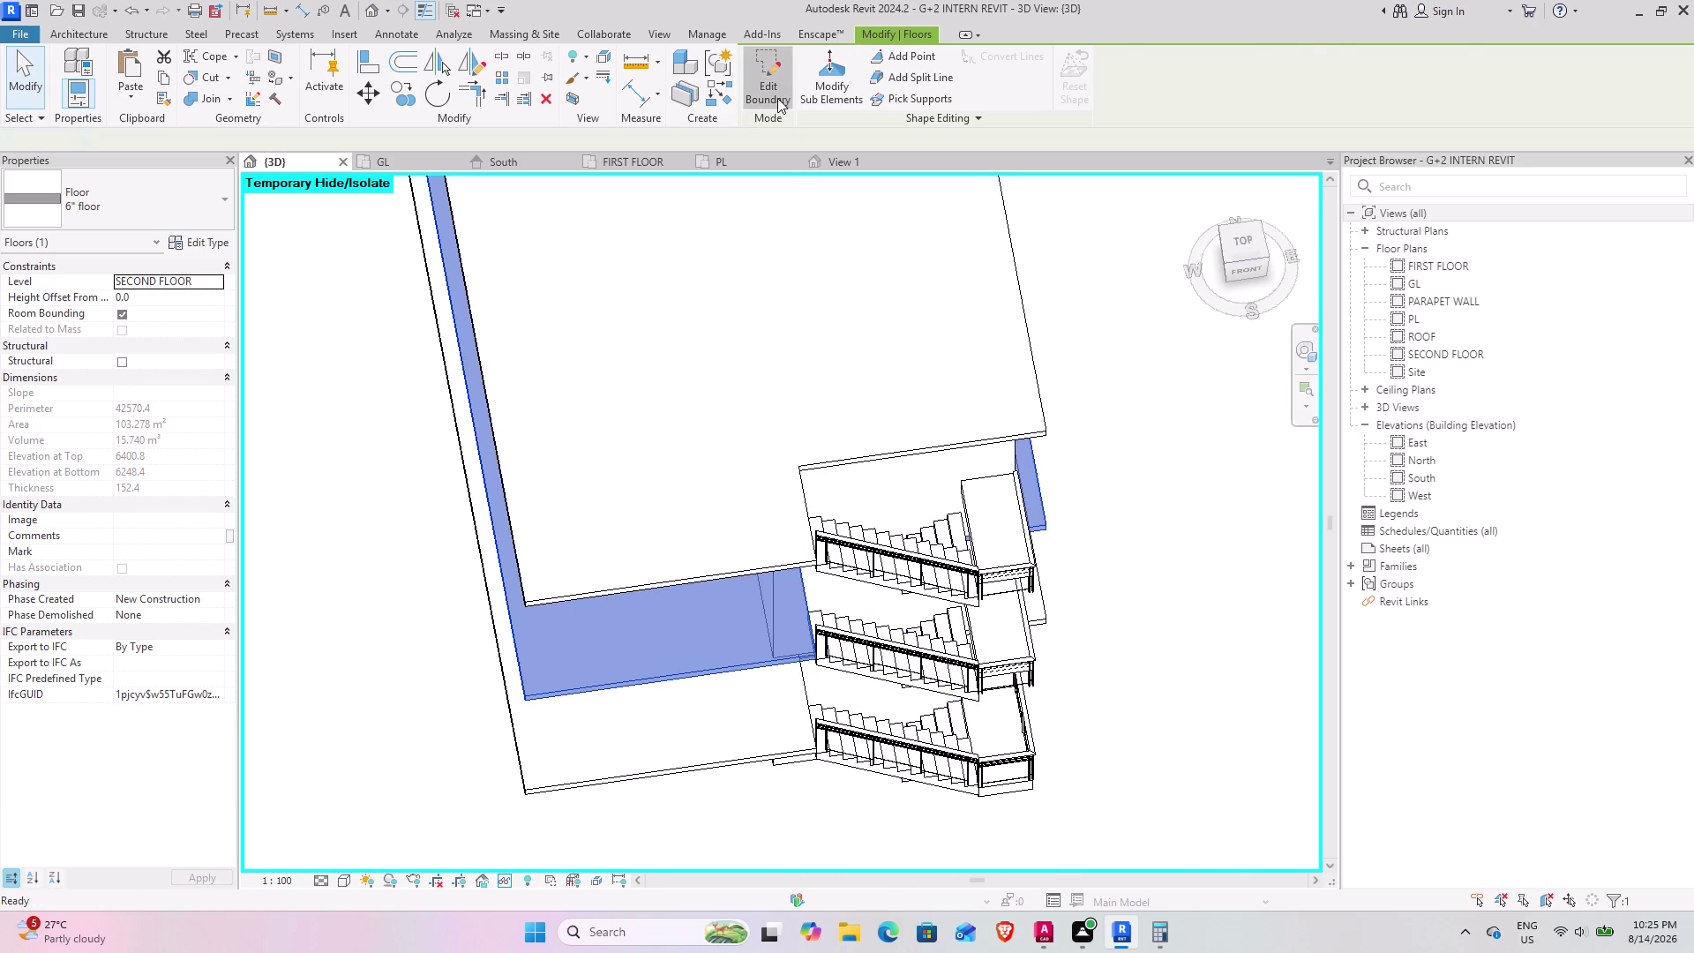
Enter Edit Boundary and draw a new boundary line along the stair edge.
click(1245, 233)
scroll(up, 3)
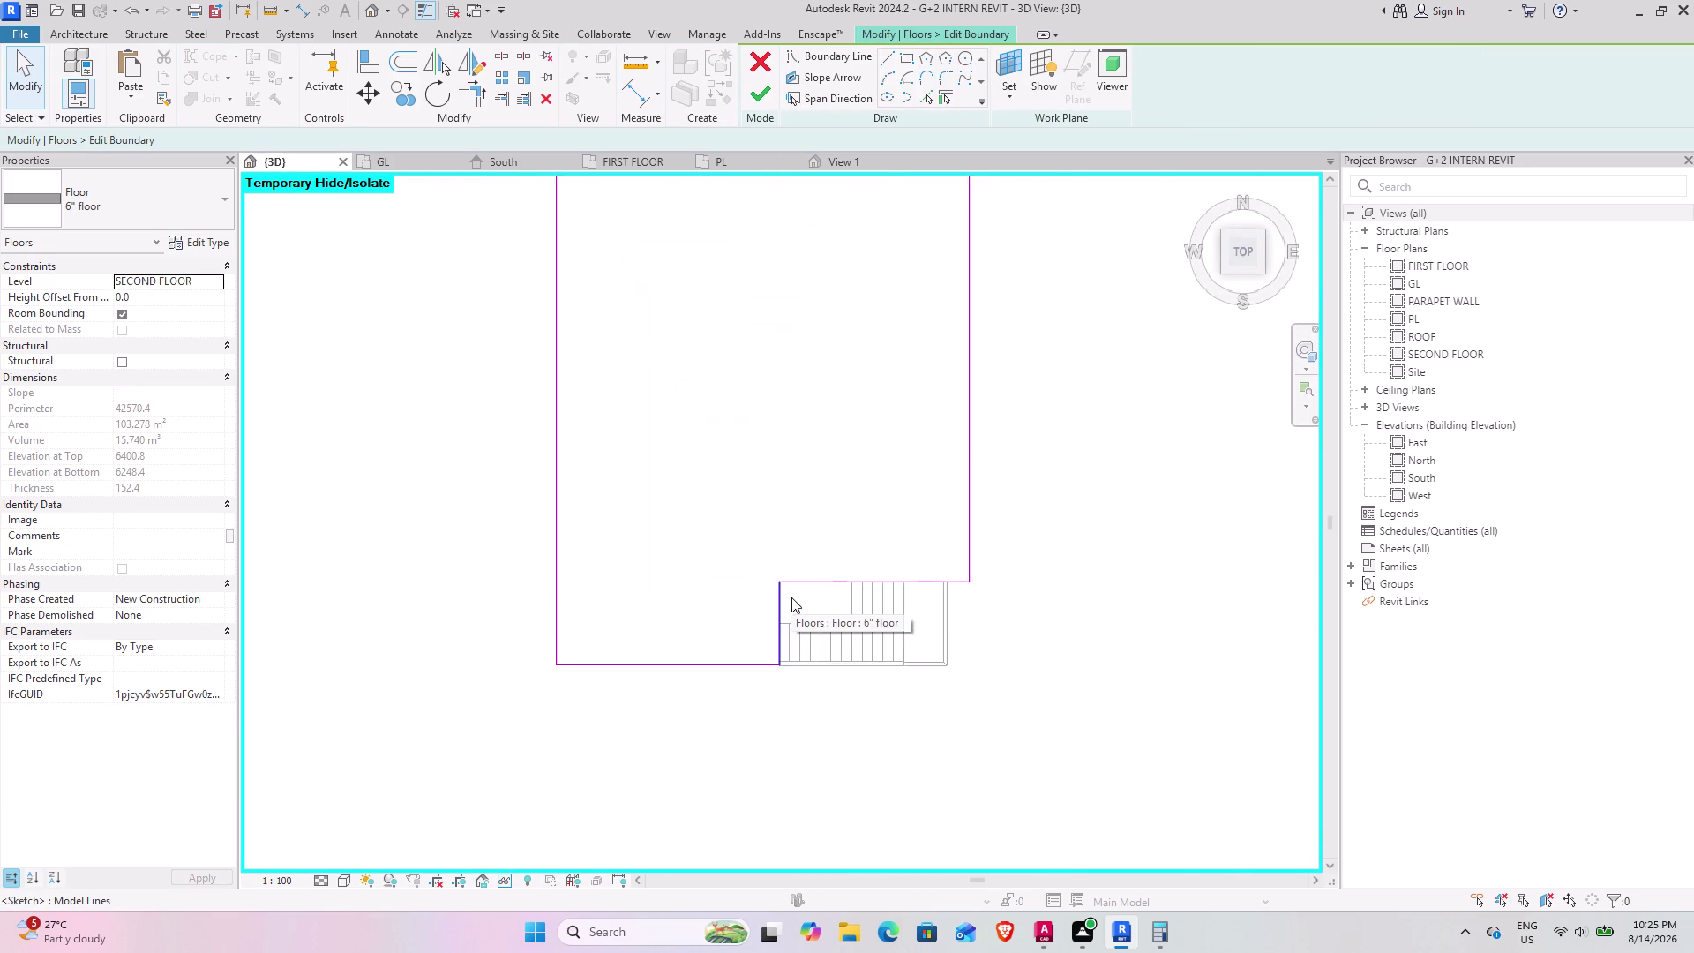
scroll(up, 3)
middle_drag(911, 586, 777, 582)
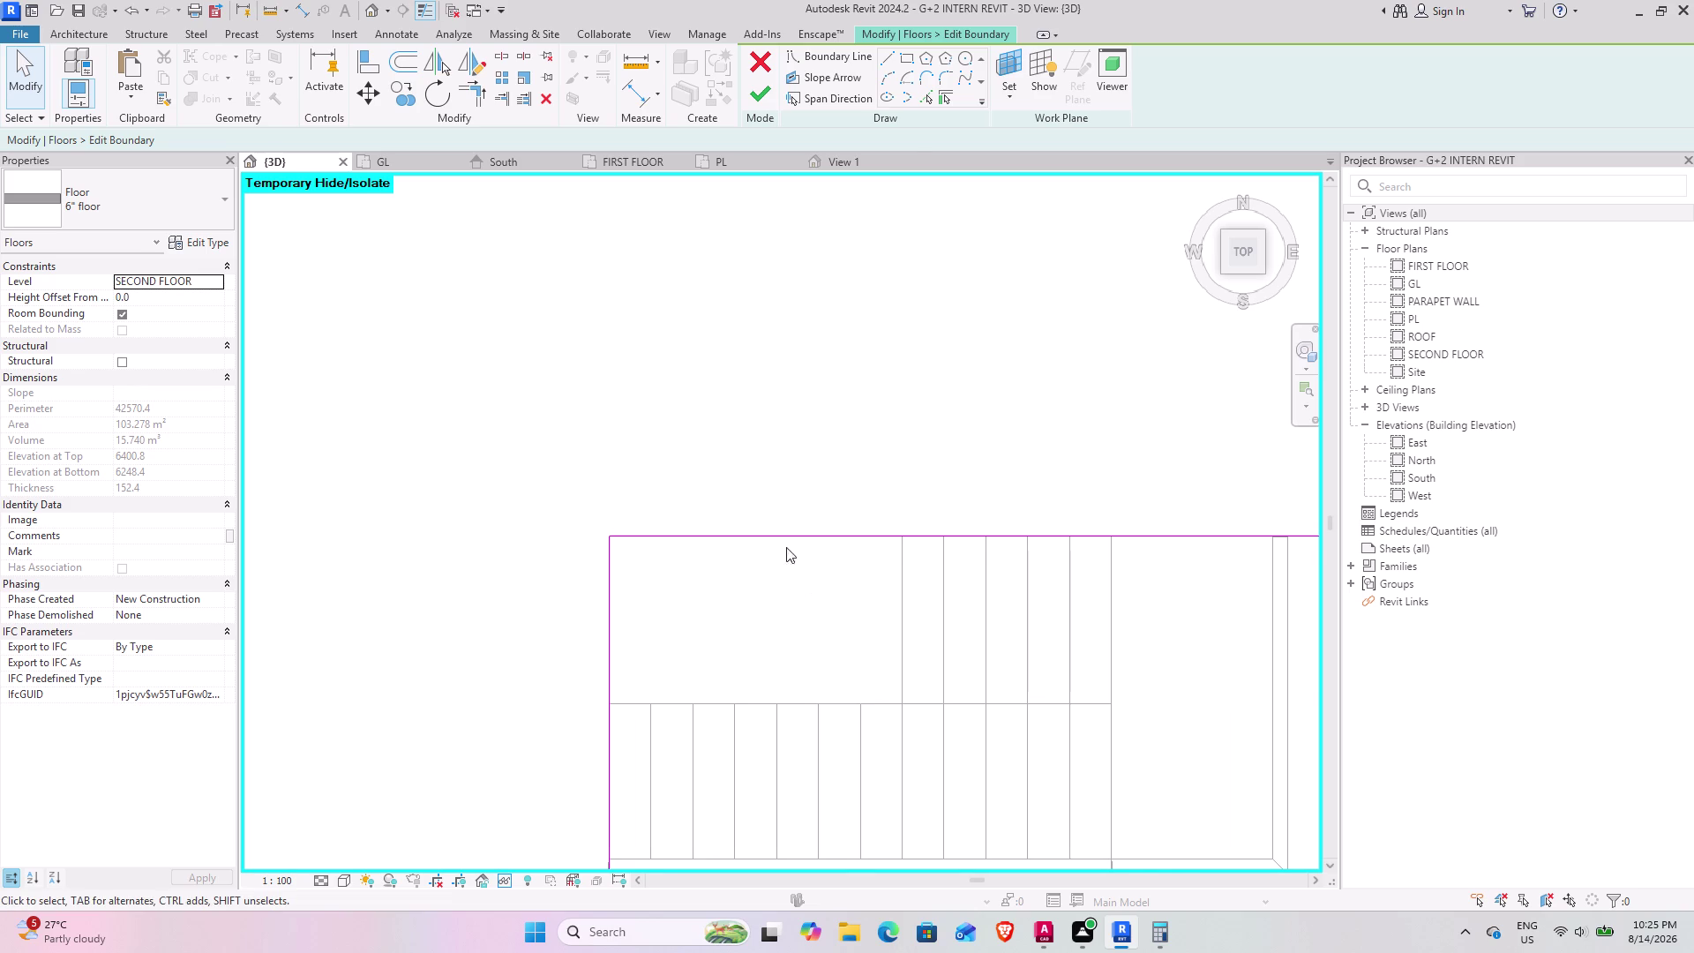
click(893, 63)
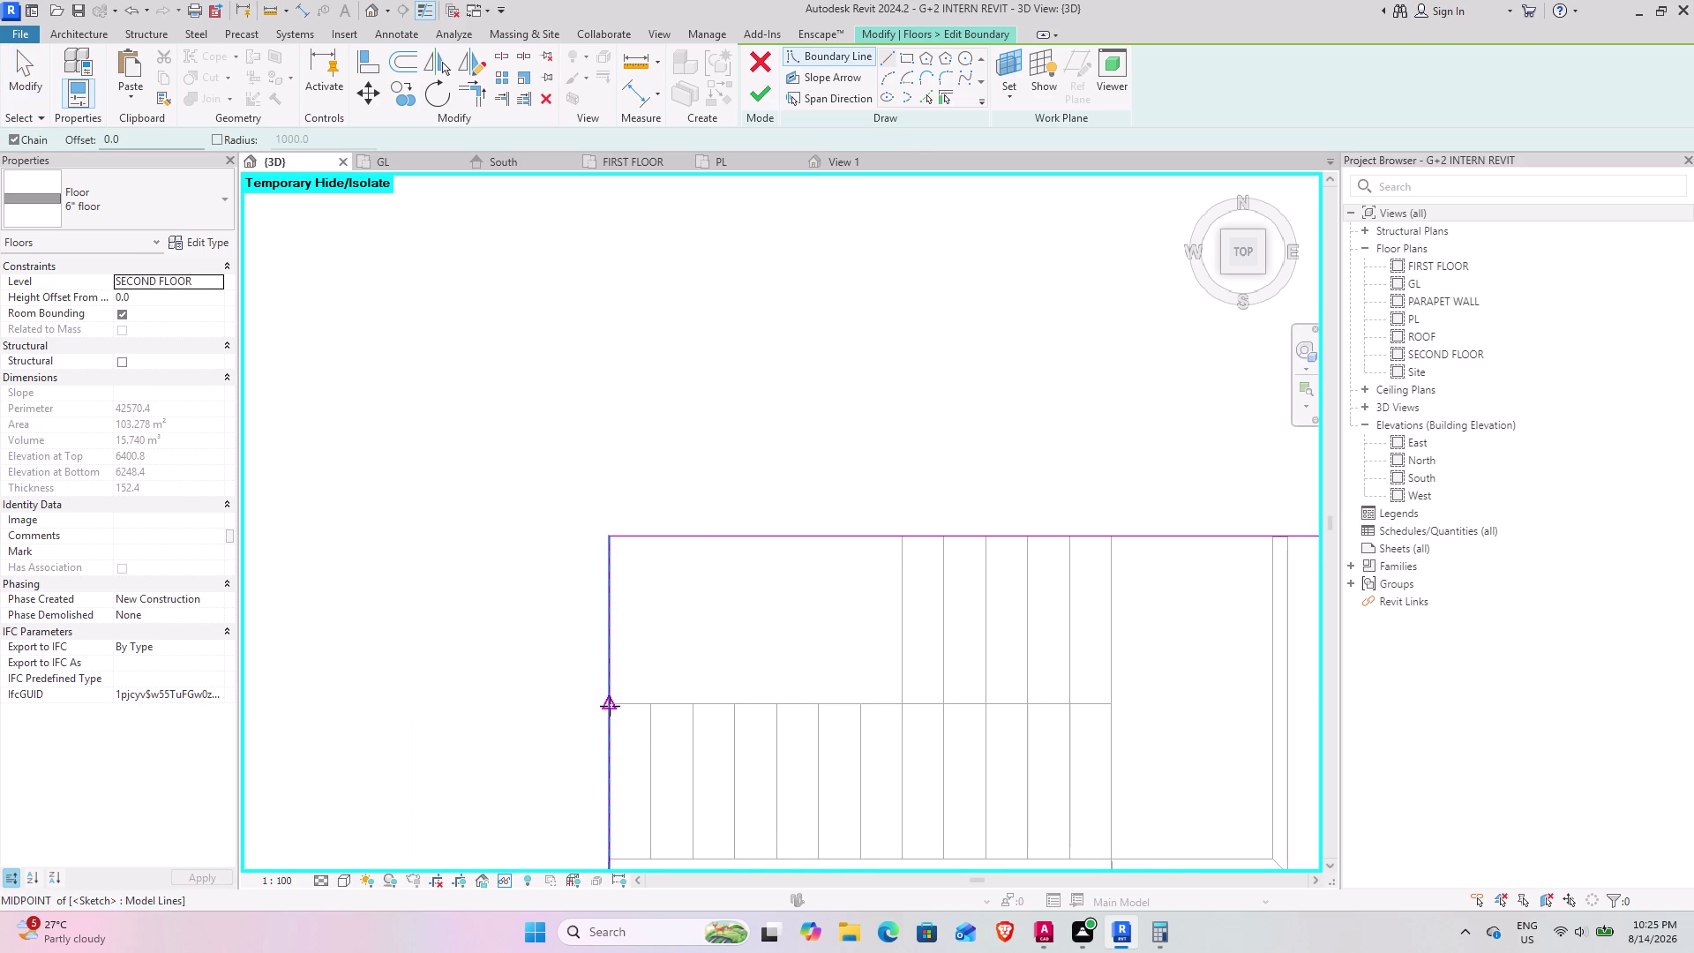
click(610, 706)
click(905, 701)
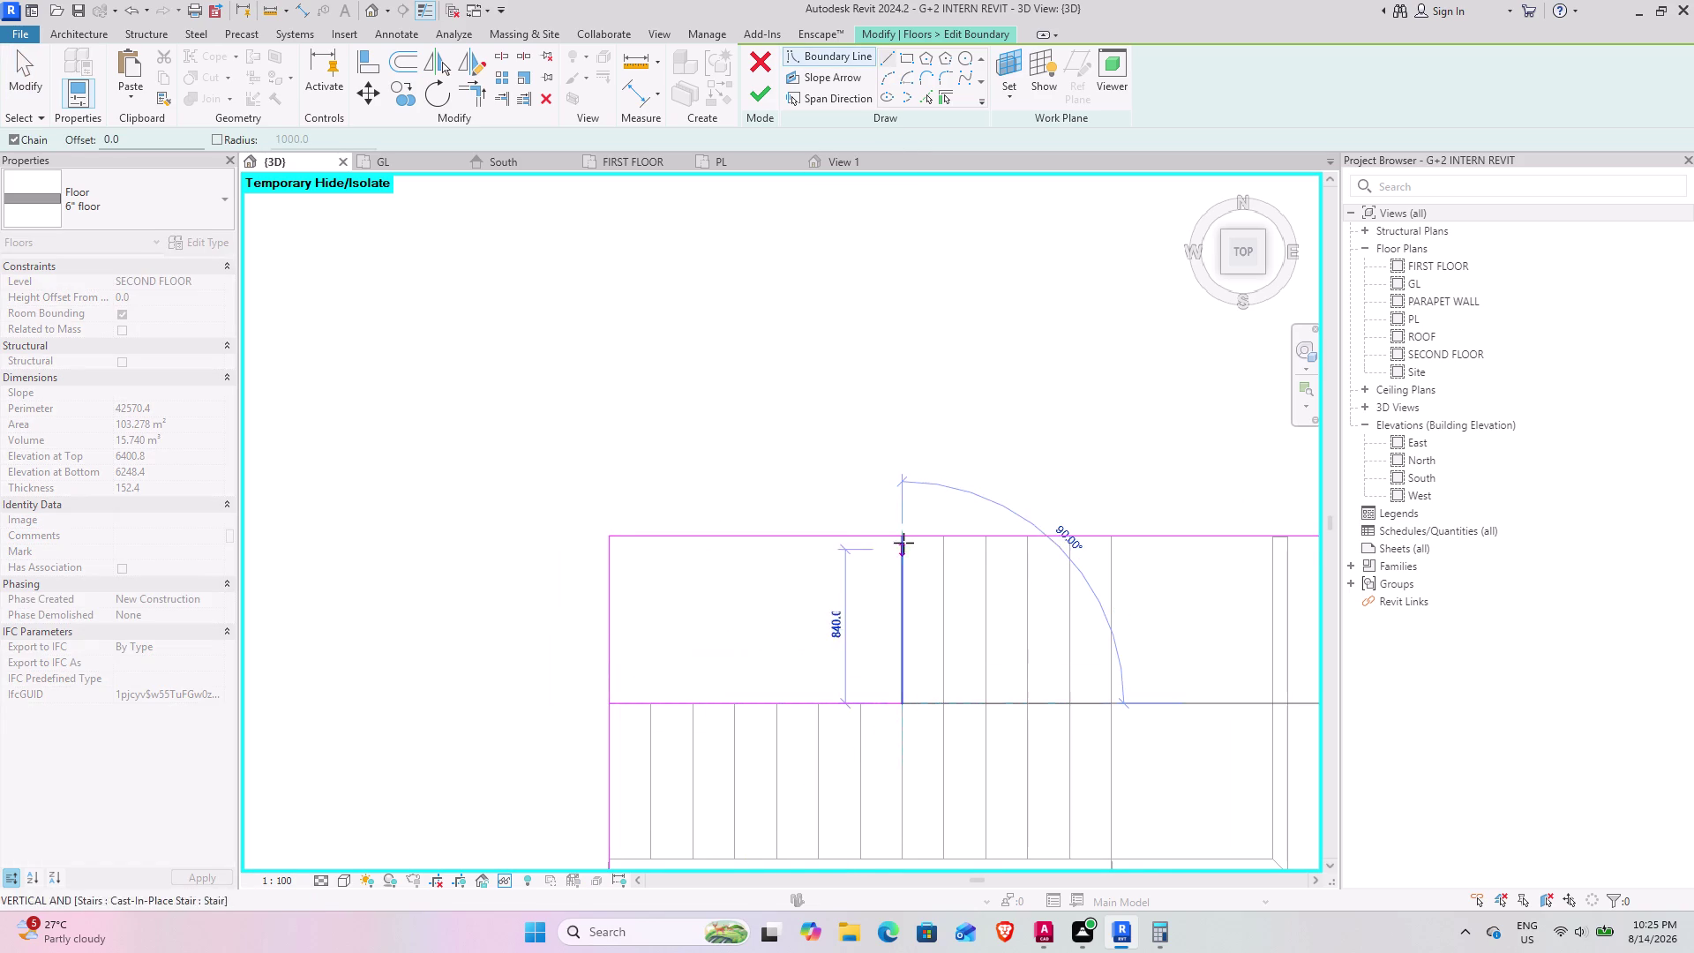
click(903, 537)
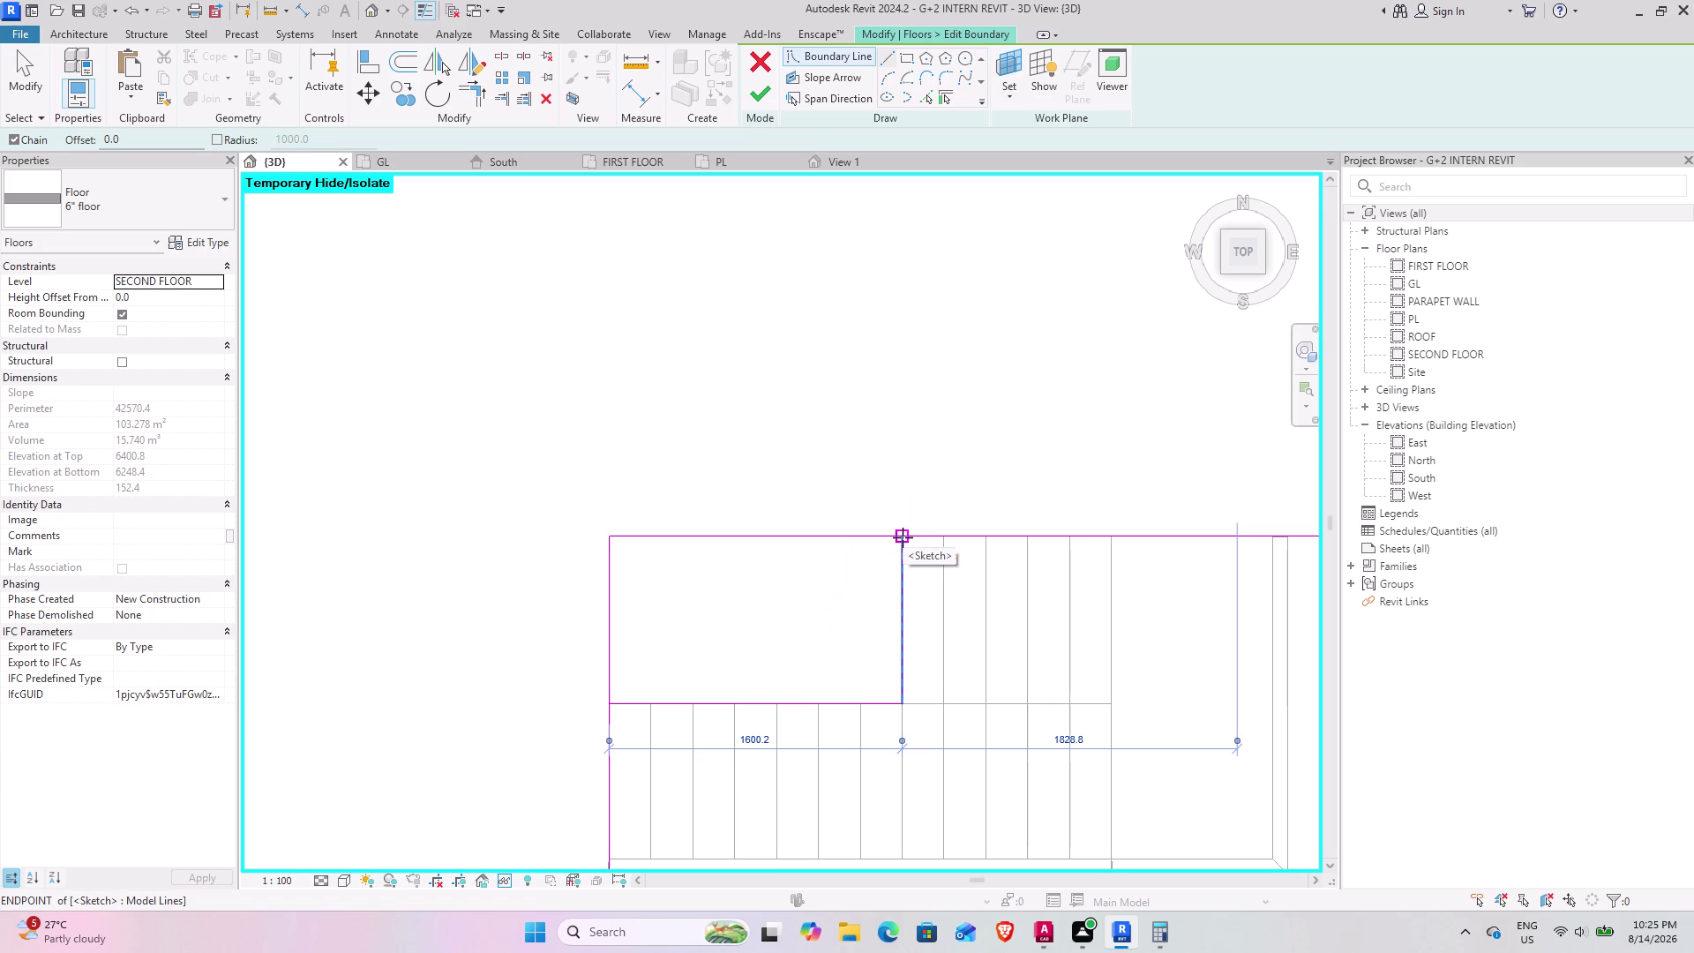
key(Escape)
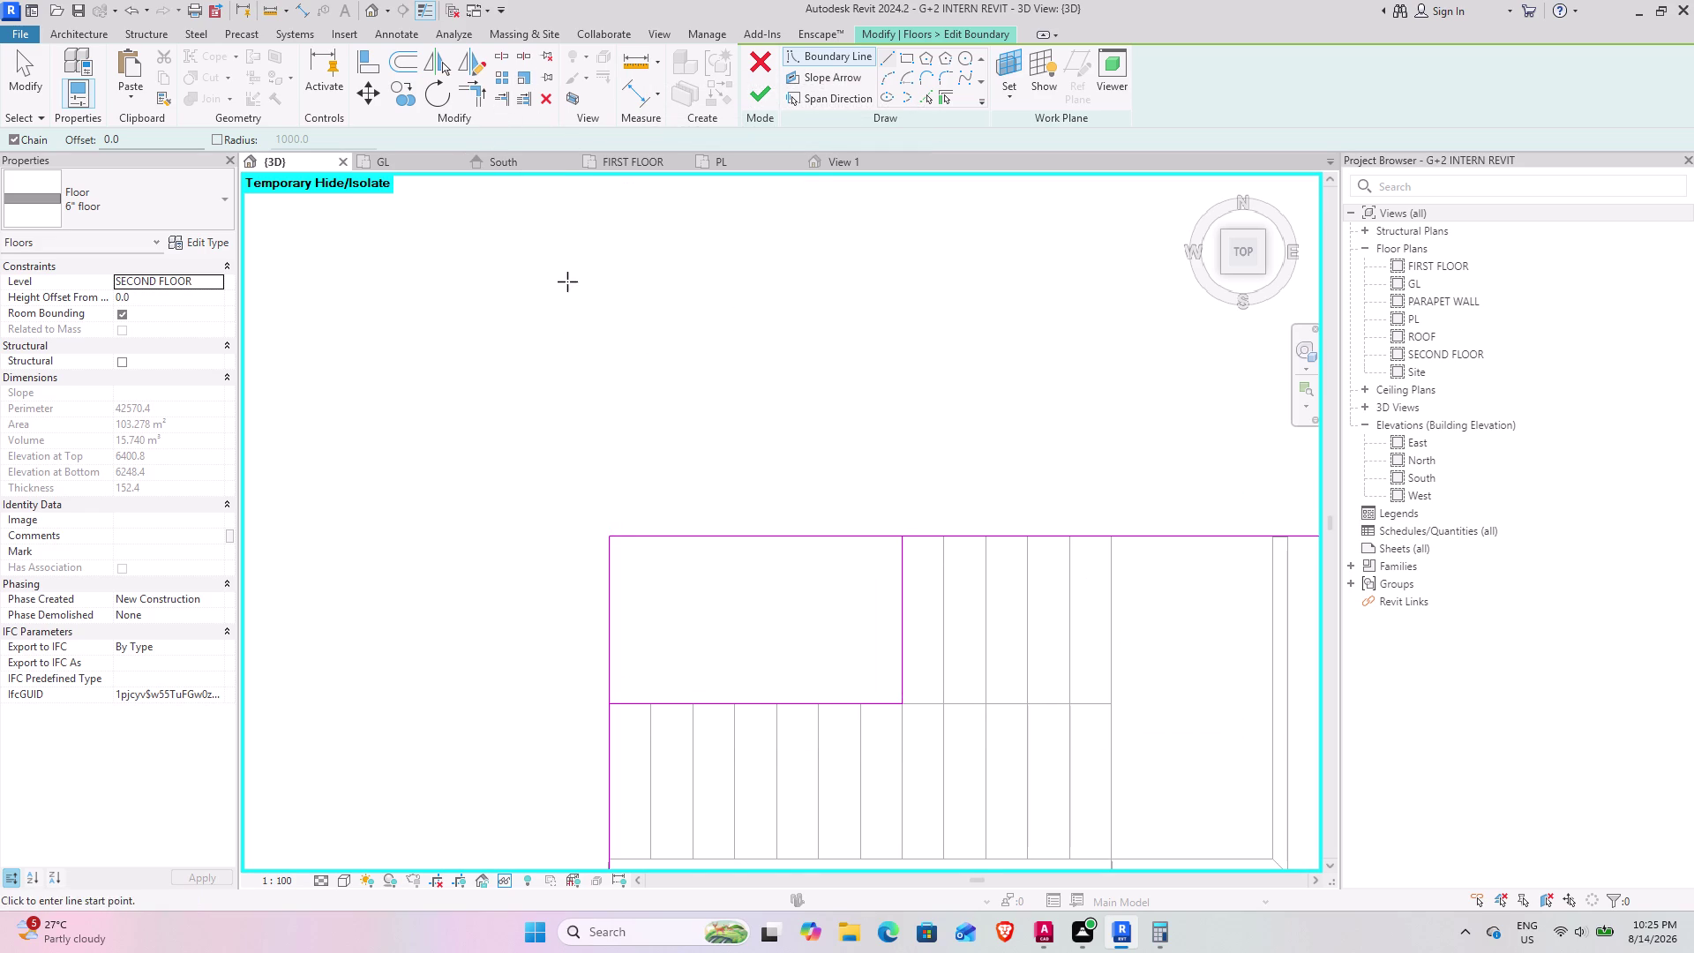
Split the slab's top and left boundary edges near the corner.
click(500, 54)
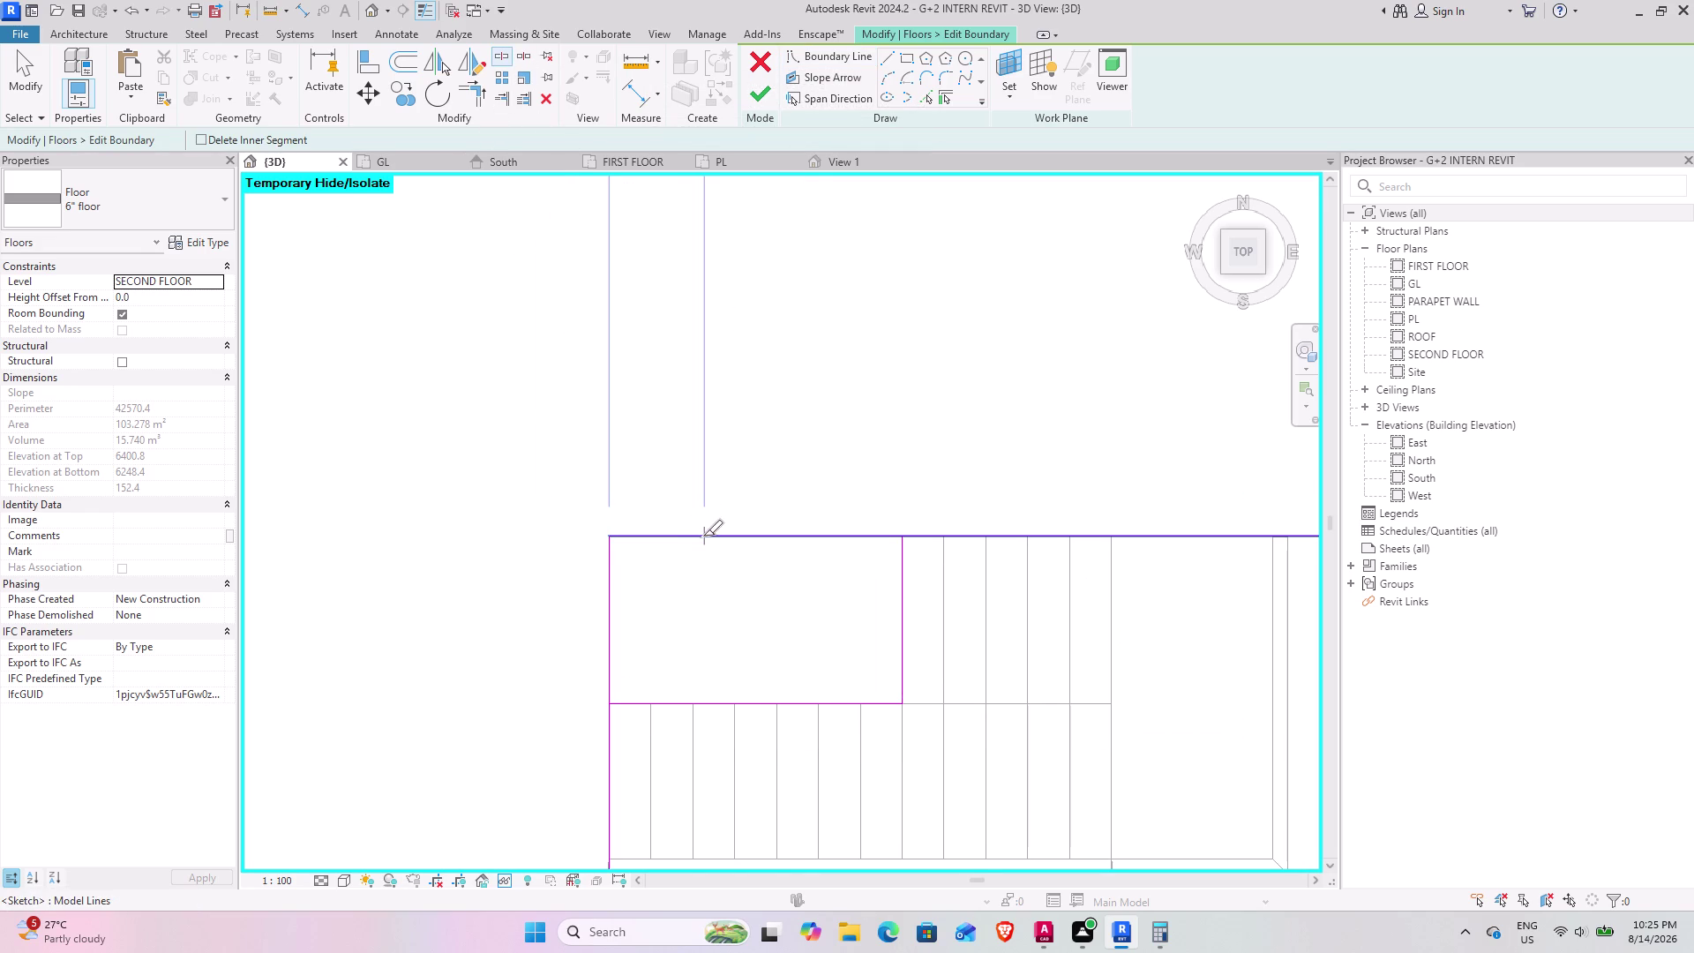
click(703, 536)
click(607, 626)
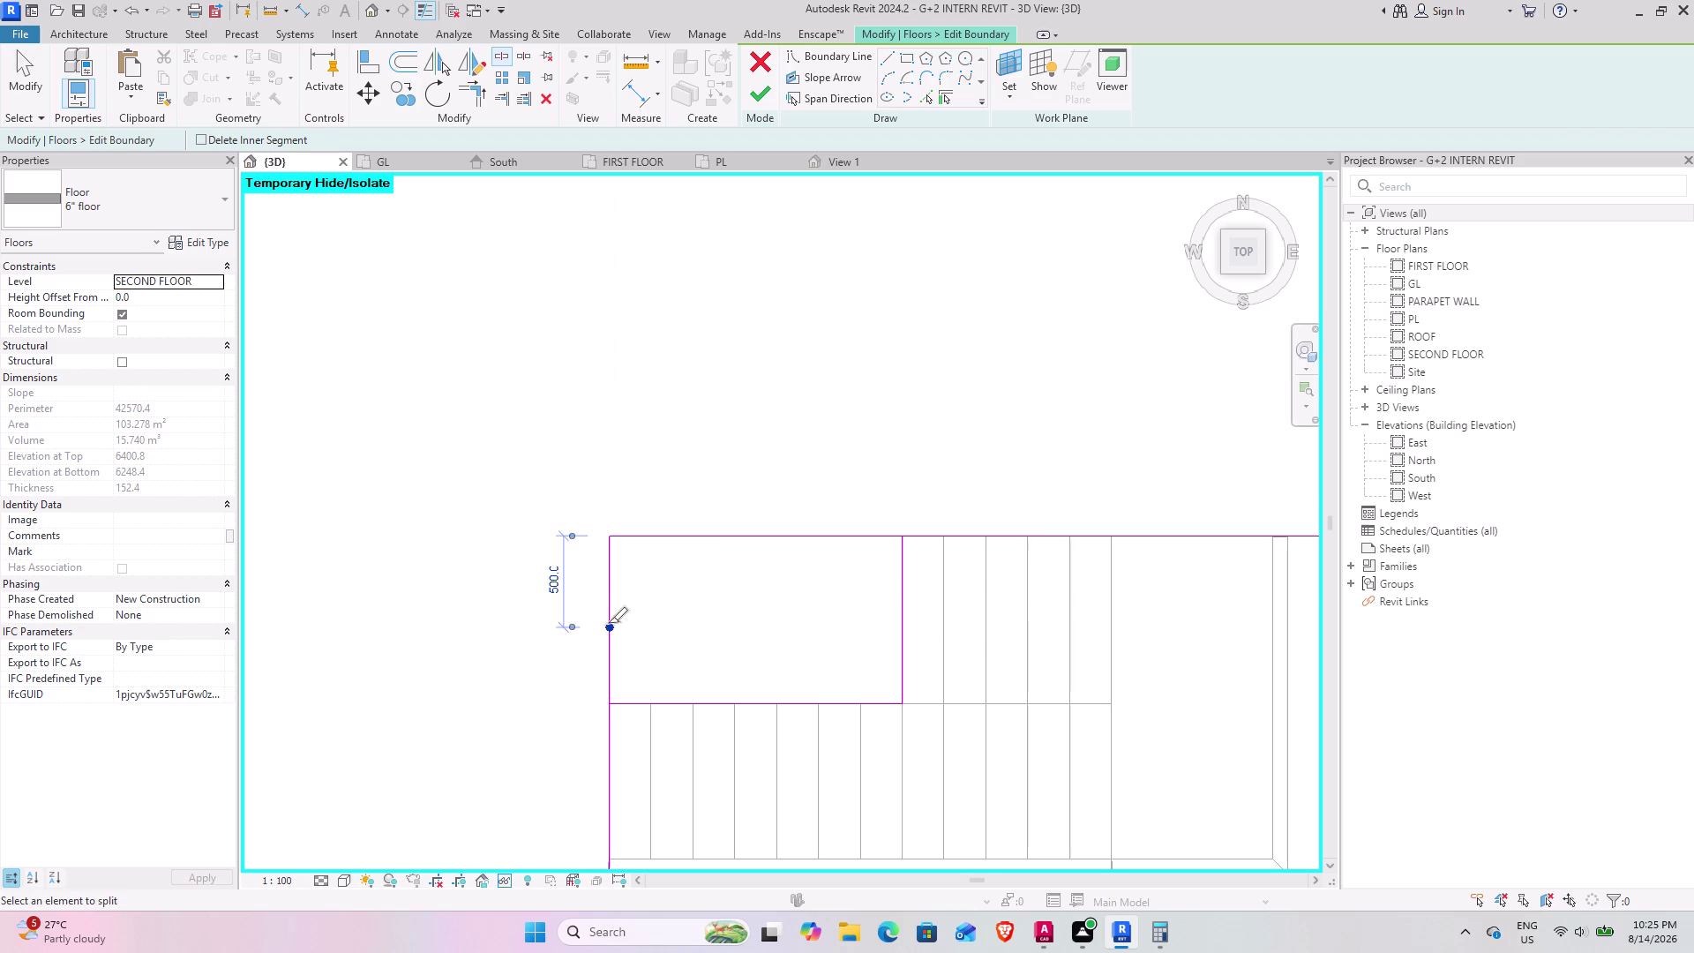
key(Escape)
Trim/Extend the boundary lines into clean corners around the stair.
click(475, 90)
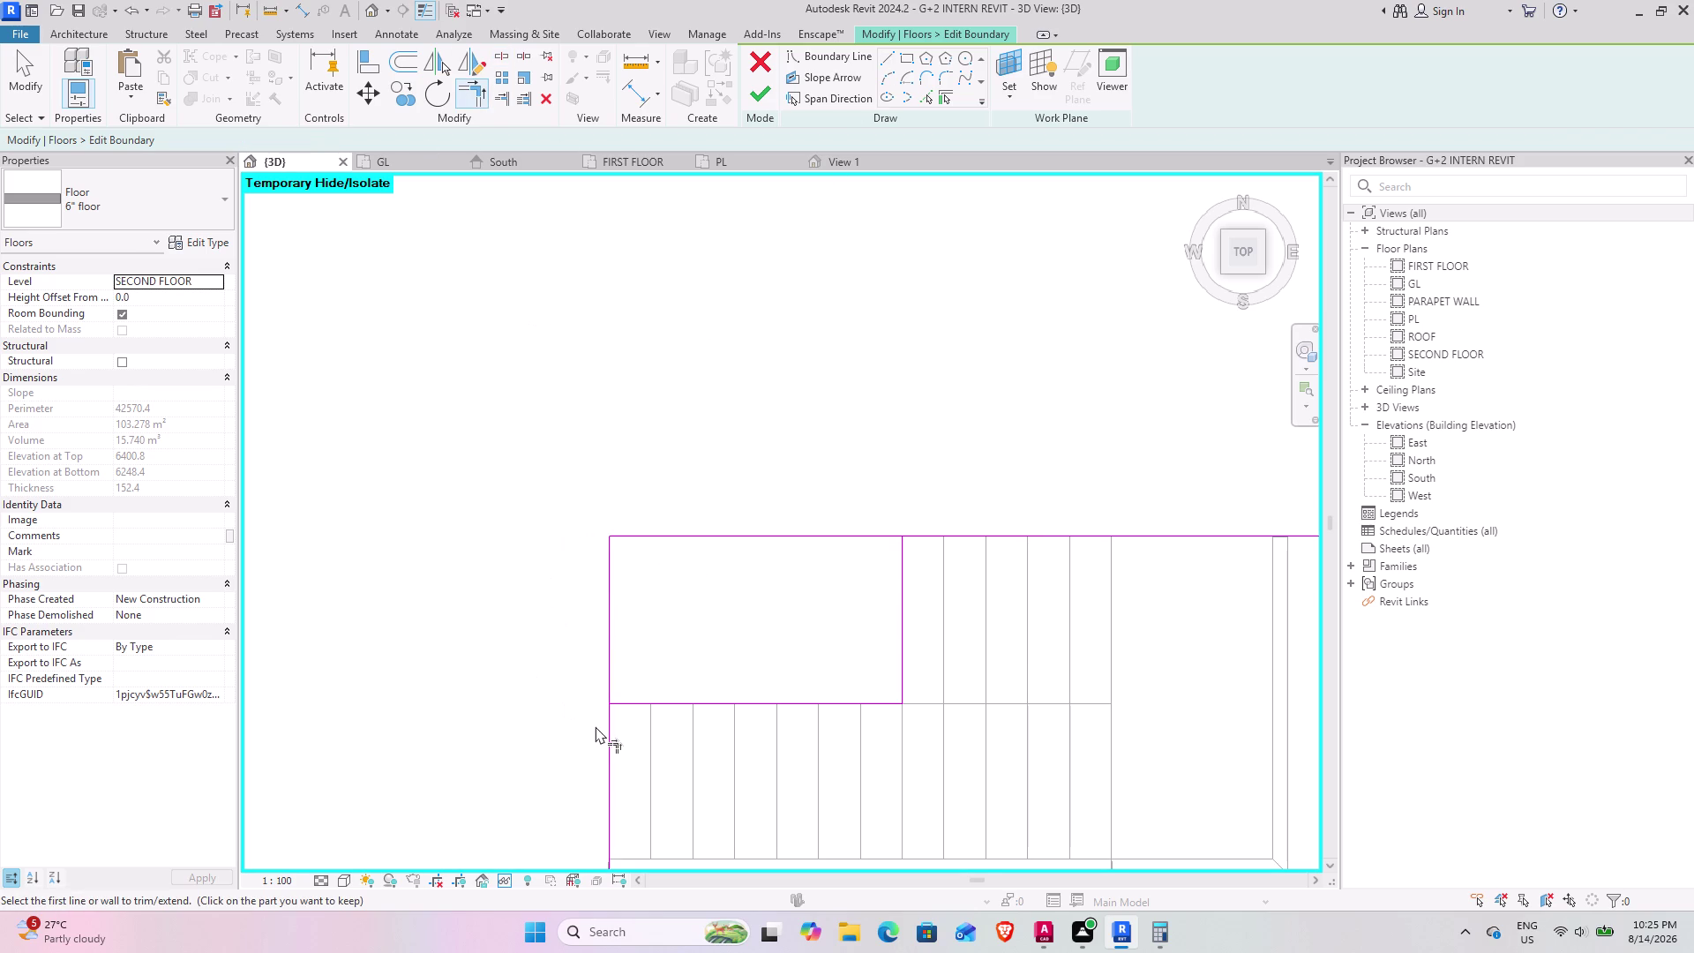
click(605, 735)
click(666, 706)
click(952, 534)
click(901, 583)
key(Escape)
key(Escape)
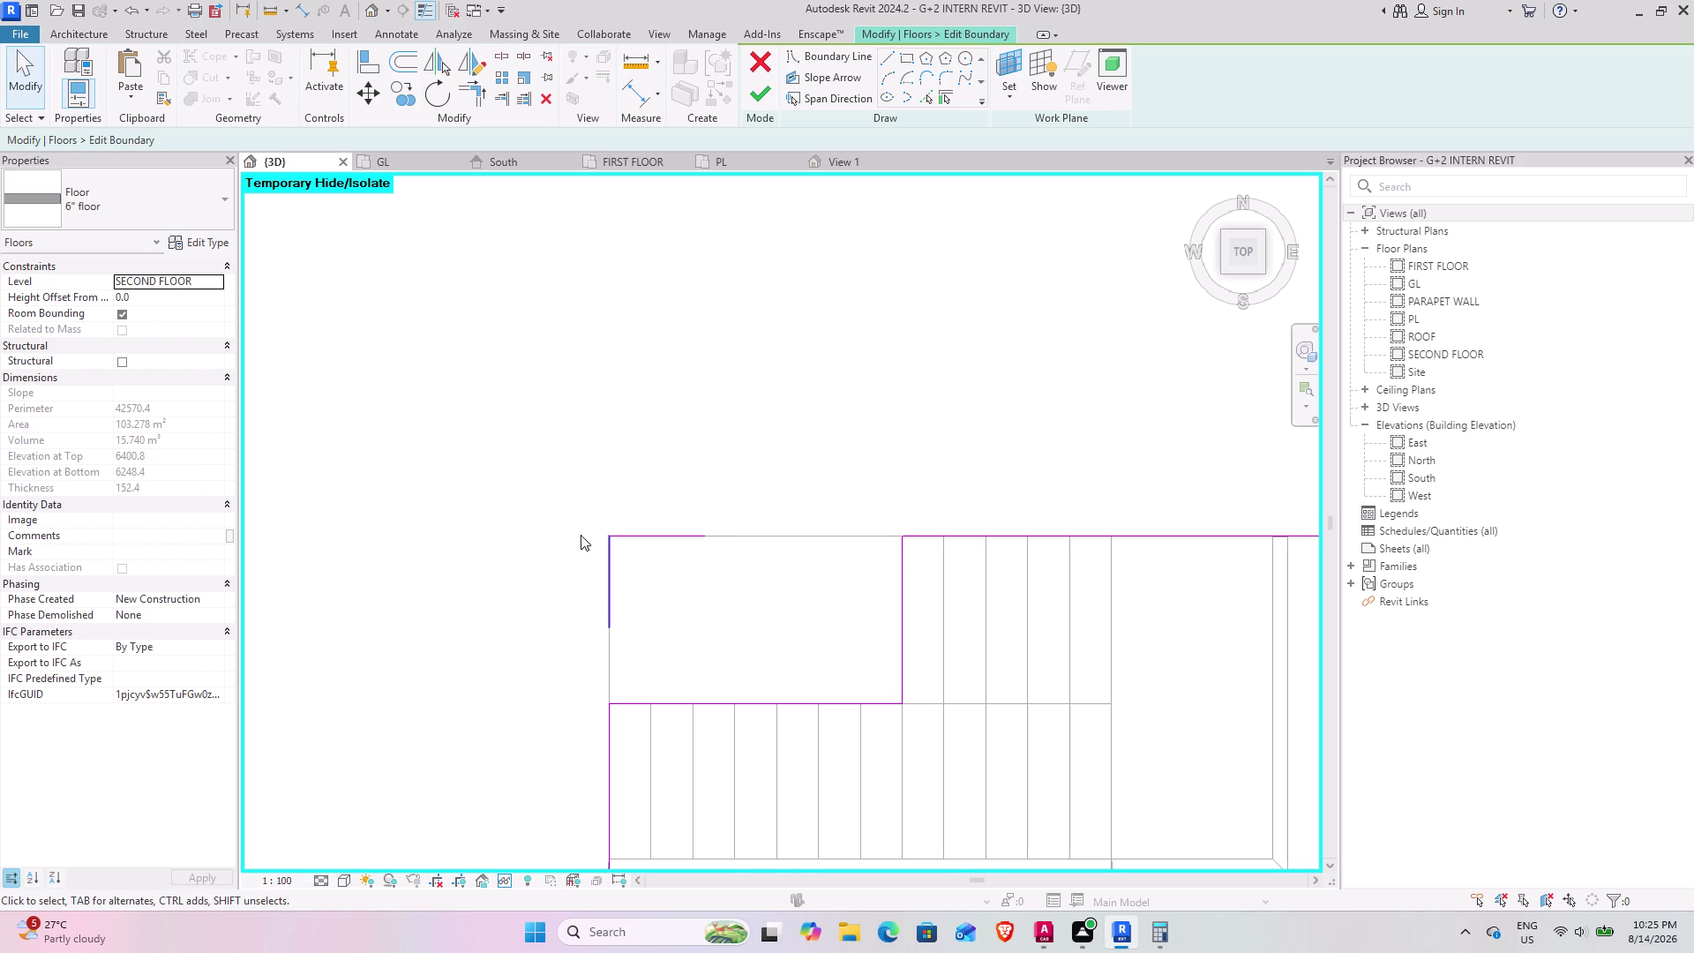
Delete the leftover corner boundary lines.
drag(562, 488, 722, 644)
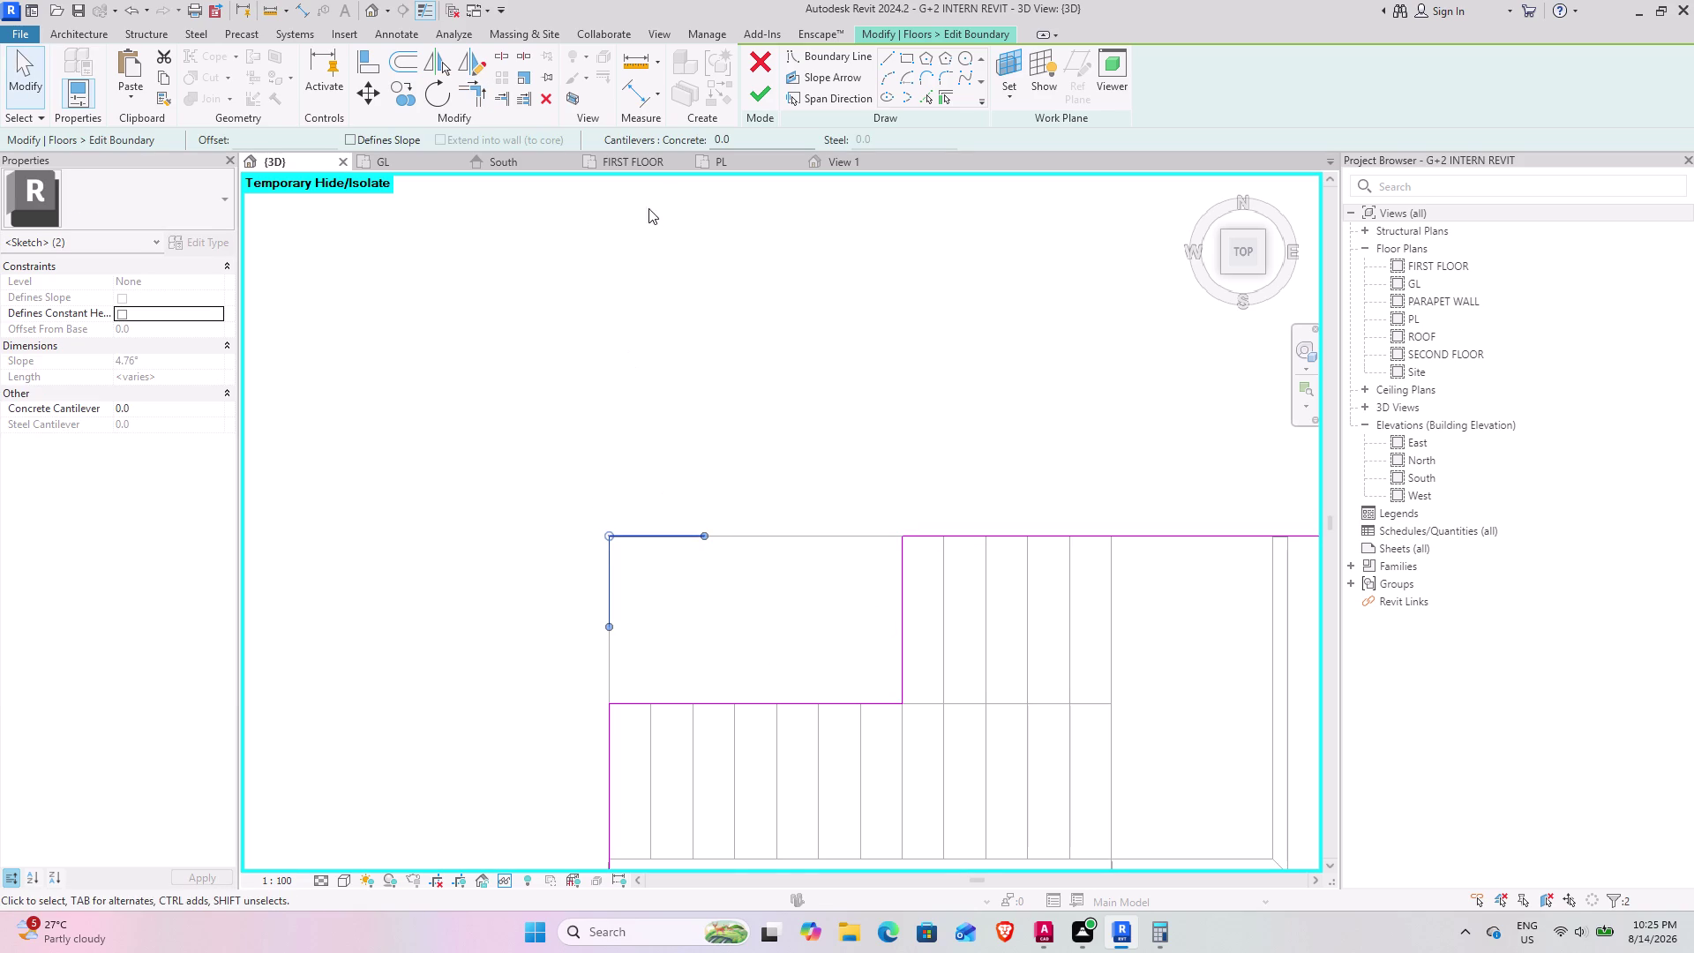
click(543, 103)
click(755, 101)
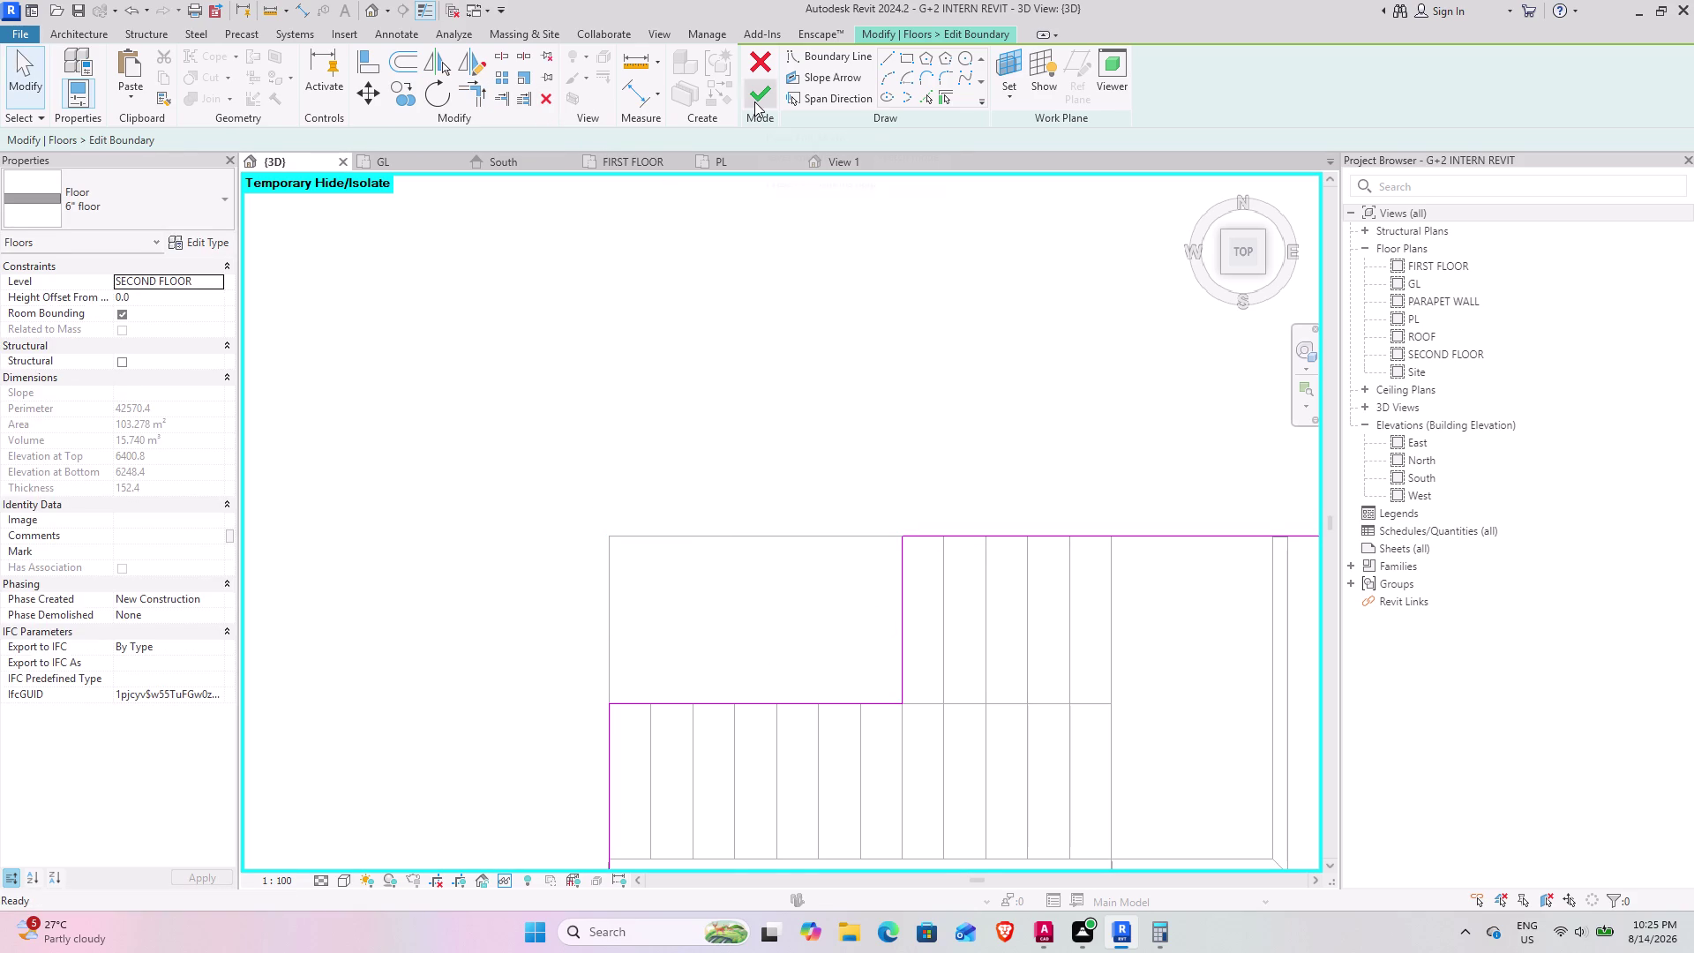
scroll(down, 3)
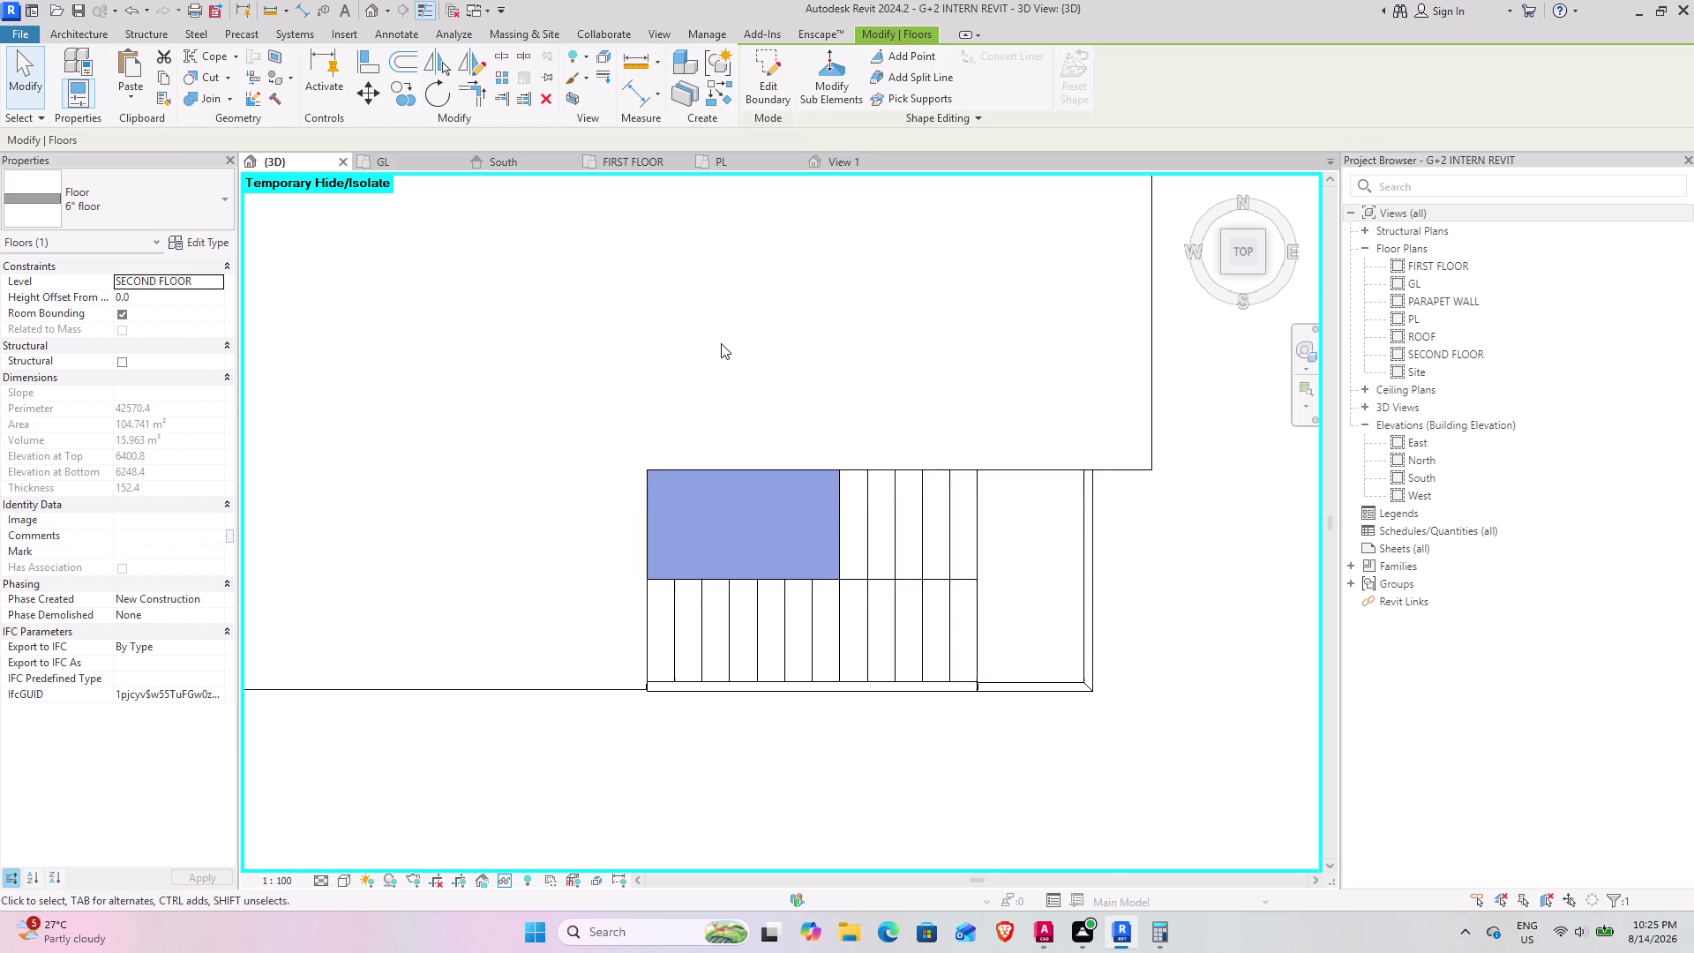
scroll(down, 3)
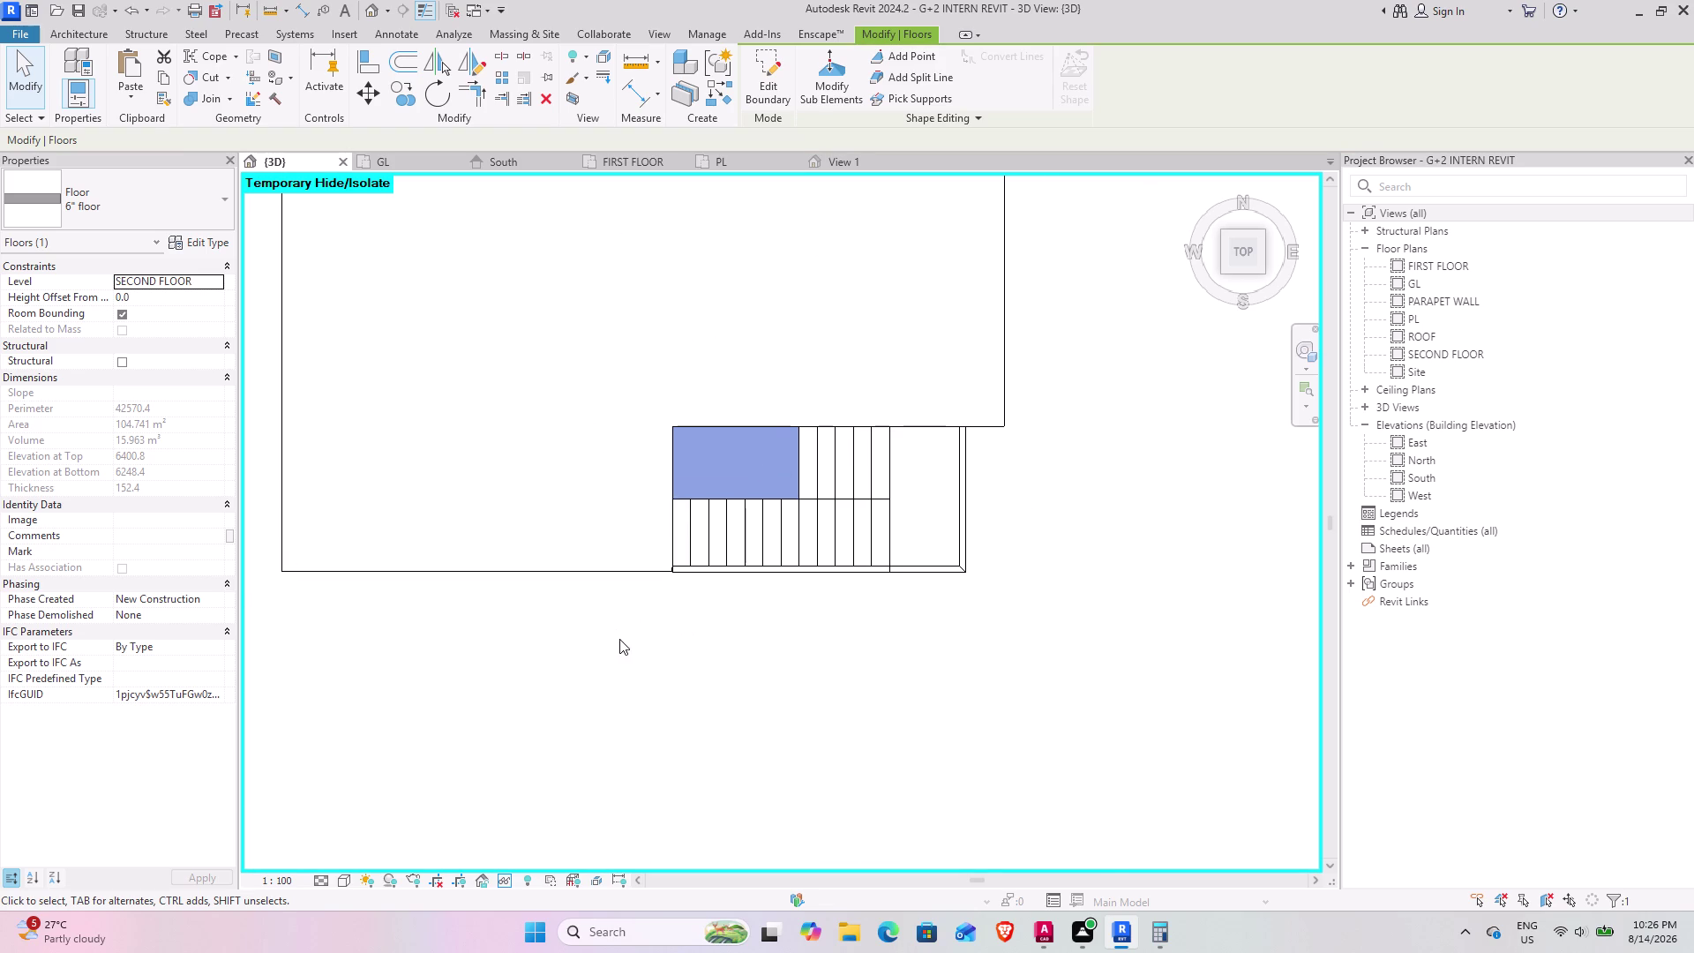
middle_drag(614, 639, 734, 375)
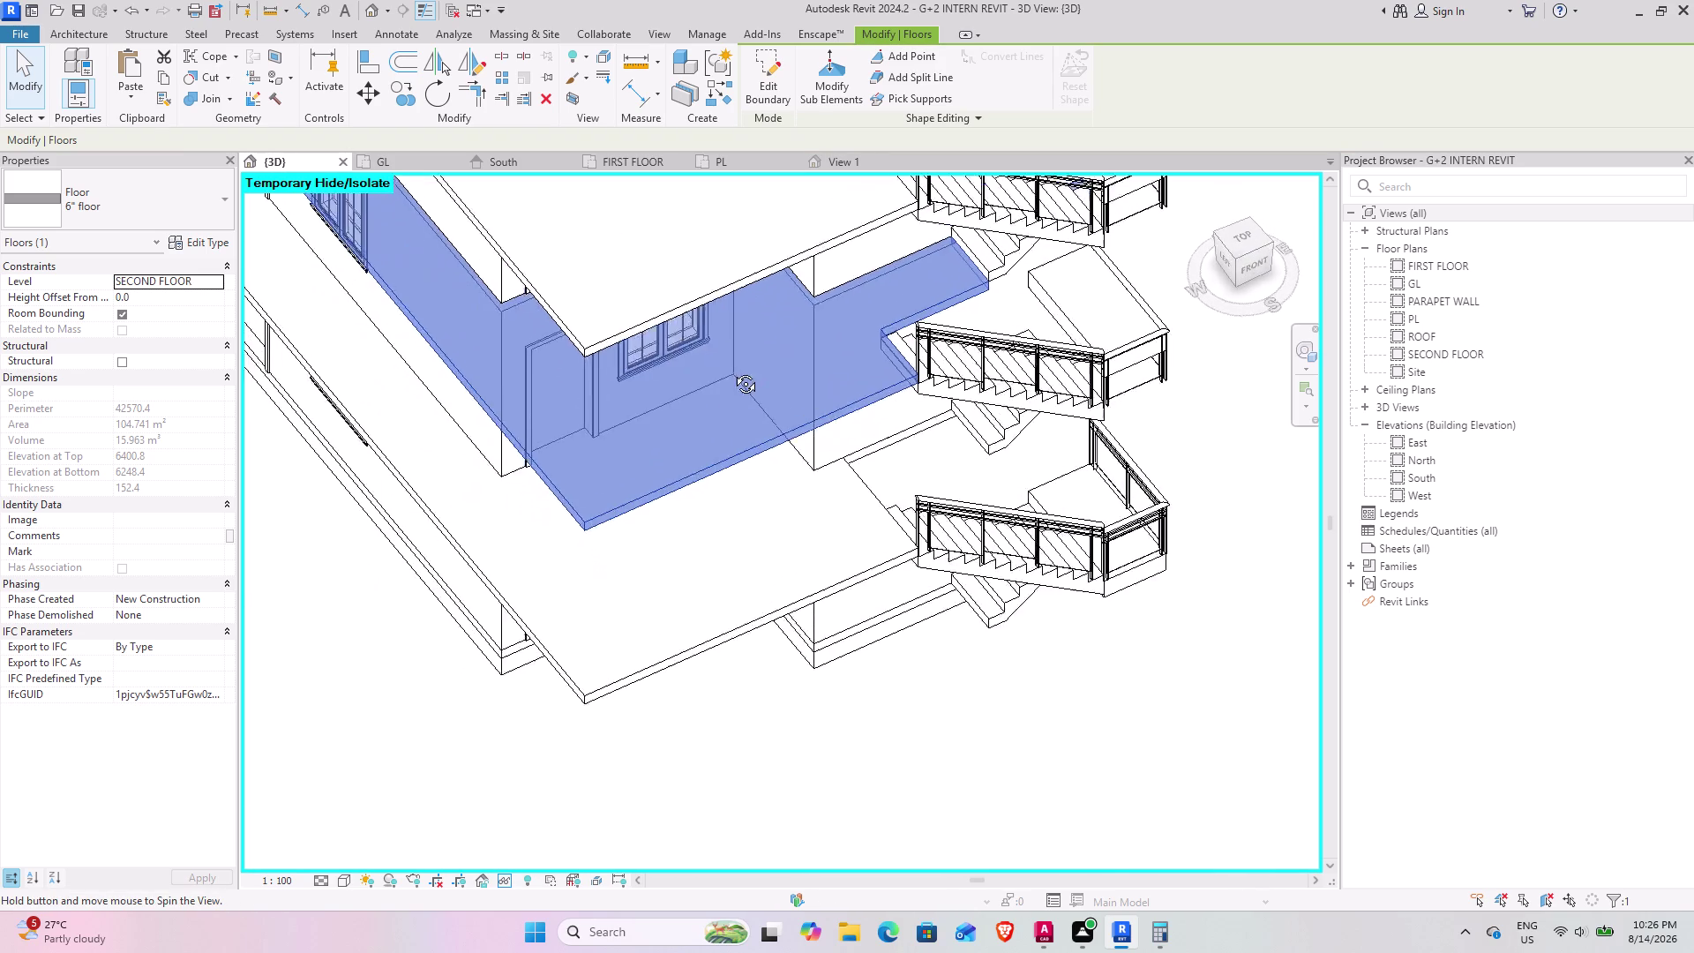
middle_drag(733, 375, 634, 366)
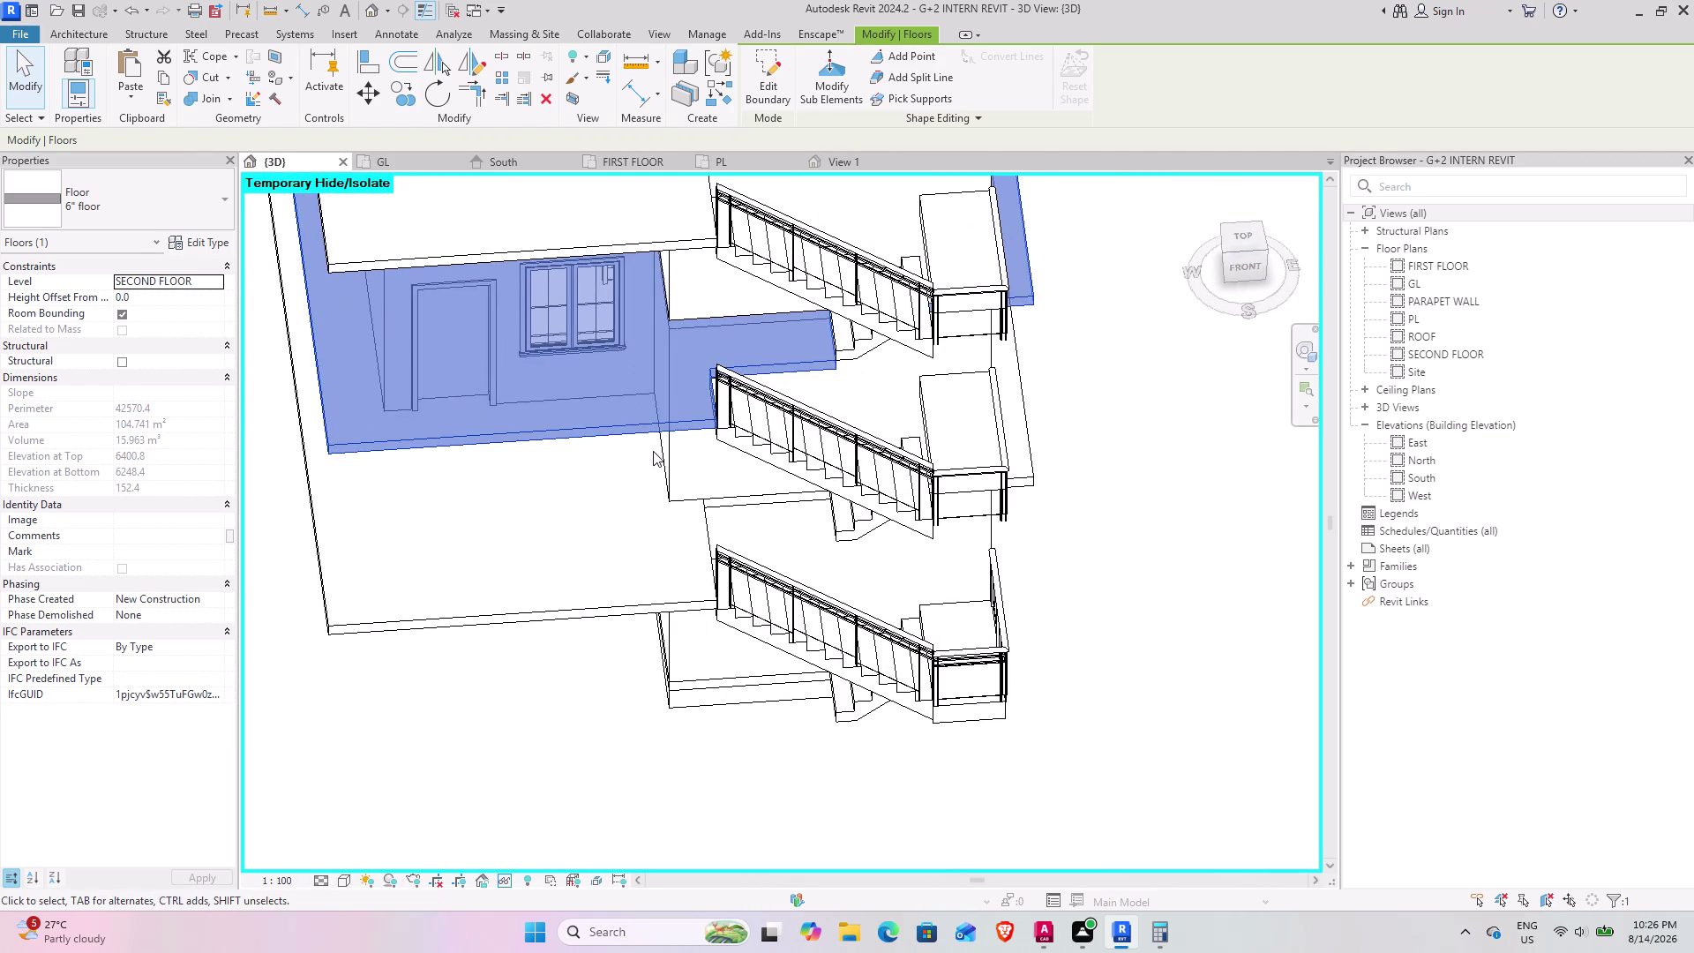
middle_drag(653, 447, 766, 497)
click(1139, 666)
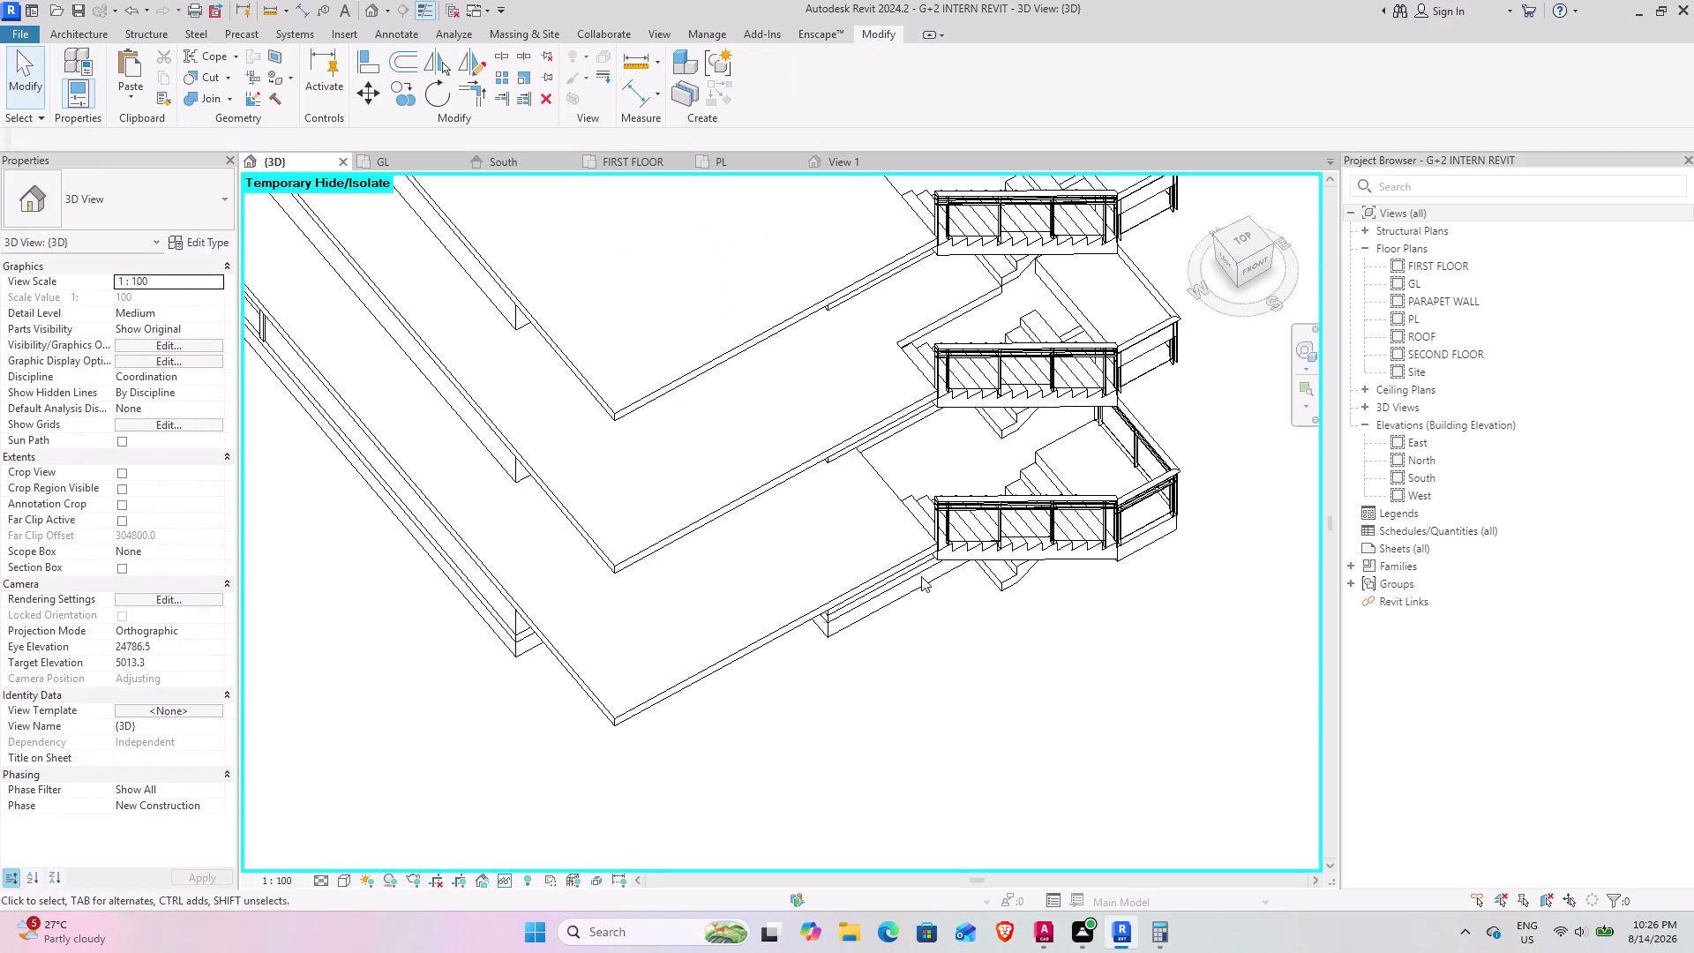
middle_drag(913, 575, 795, 598)
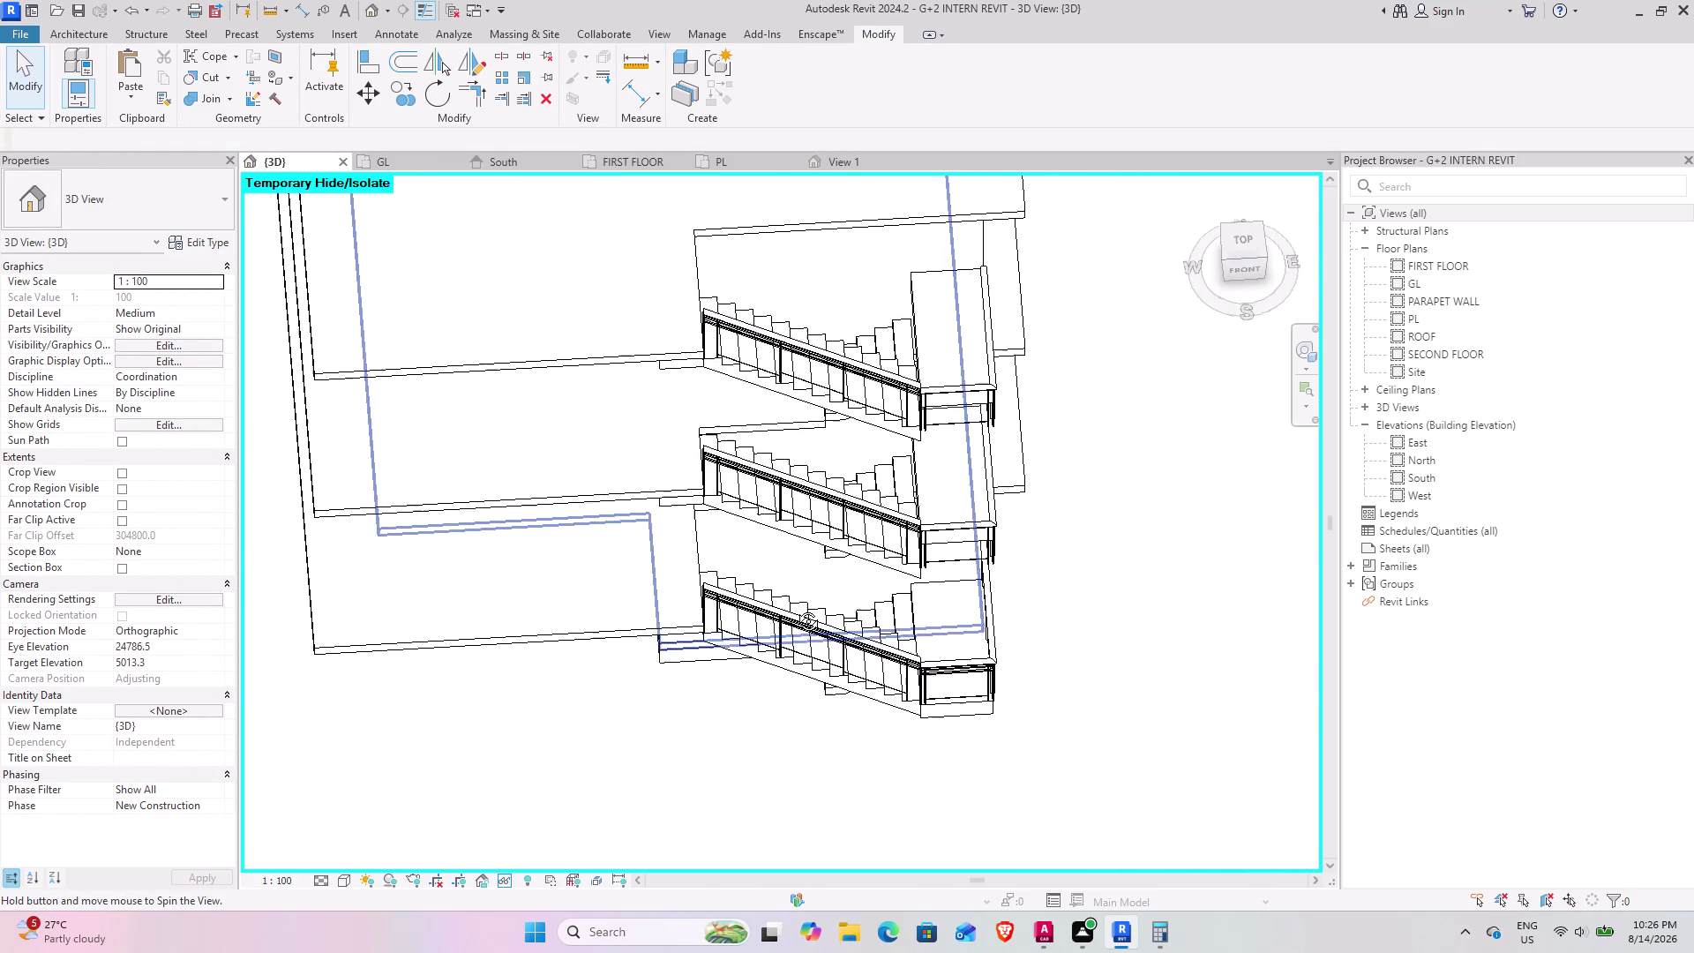
middle_drag(795, 598, 795, 610)
middle_drag(720, 540, 806, 434)
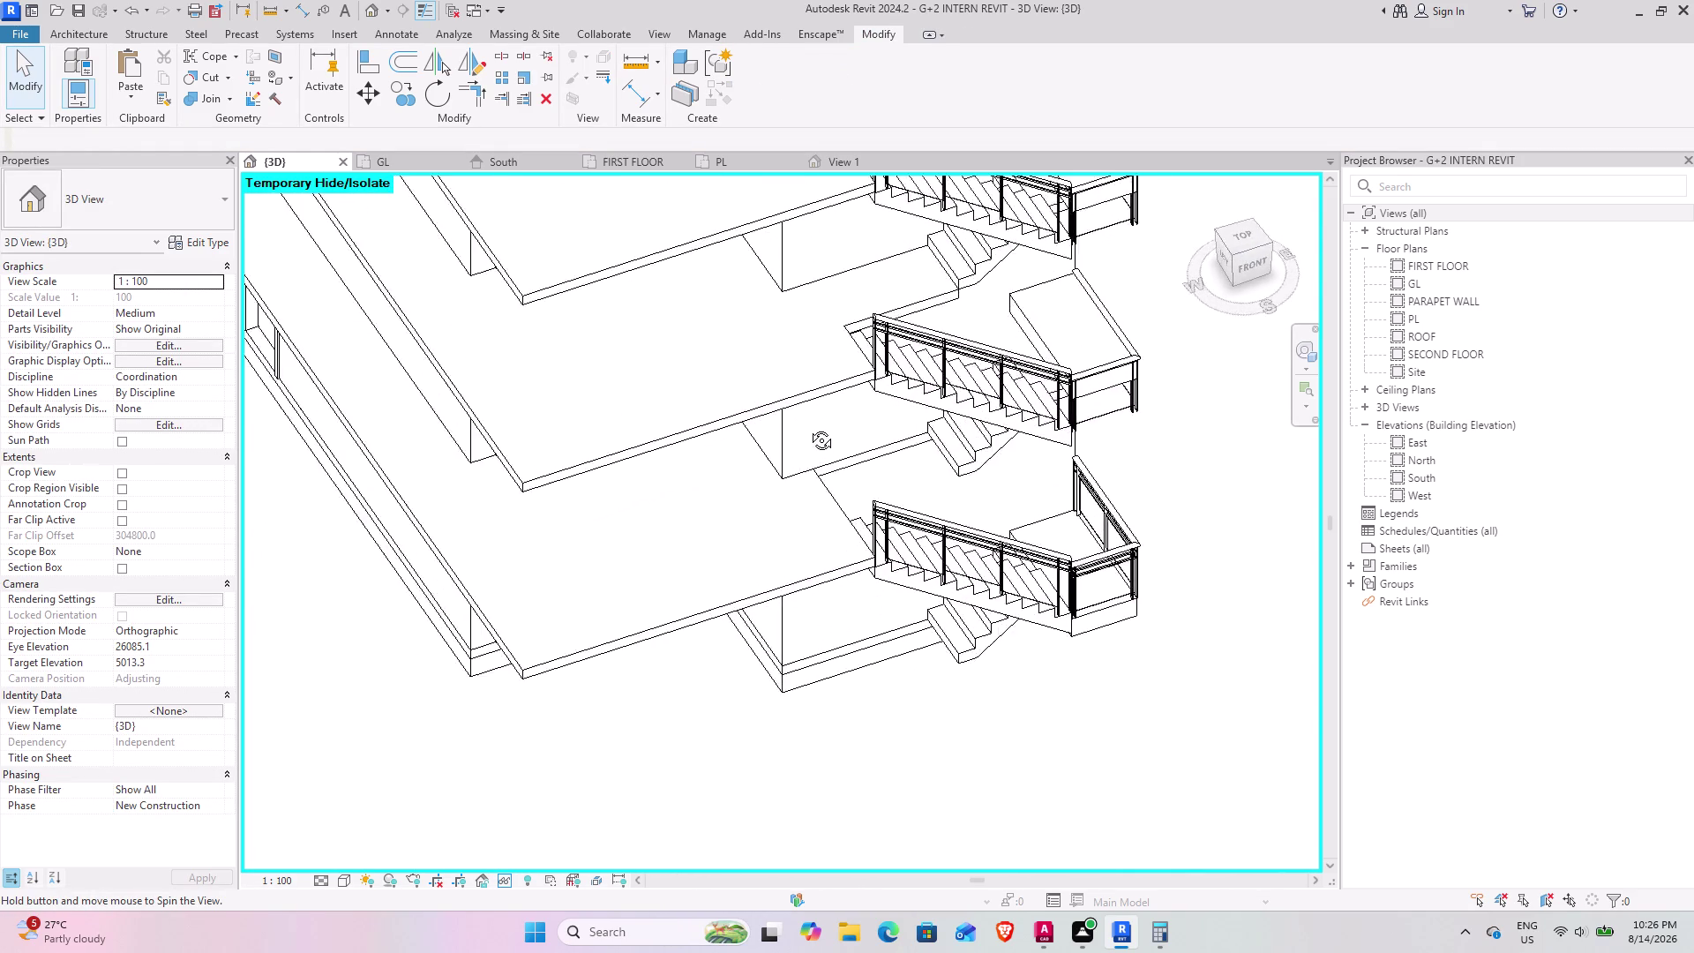
middle_drag(806, 434, 836, 378)
middle_drag(855, 416, 560, 543)
middle_drag(490, 594, 505, 578)
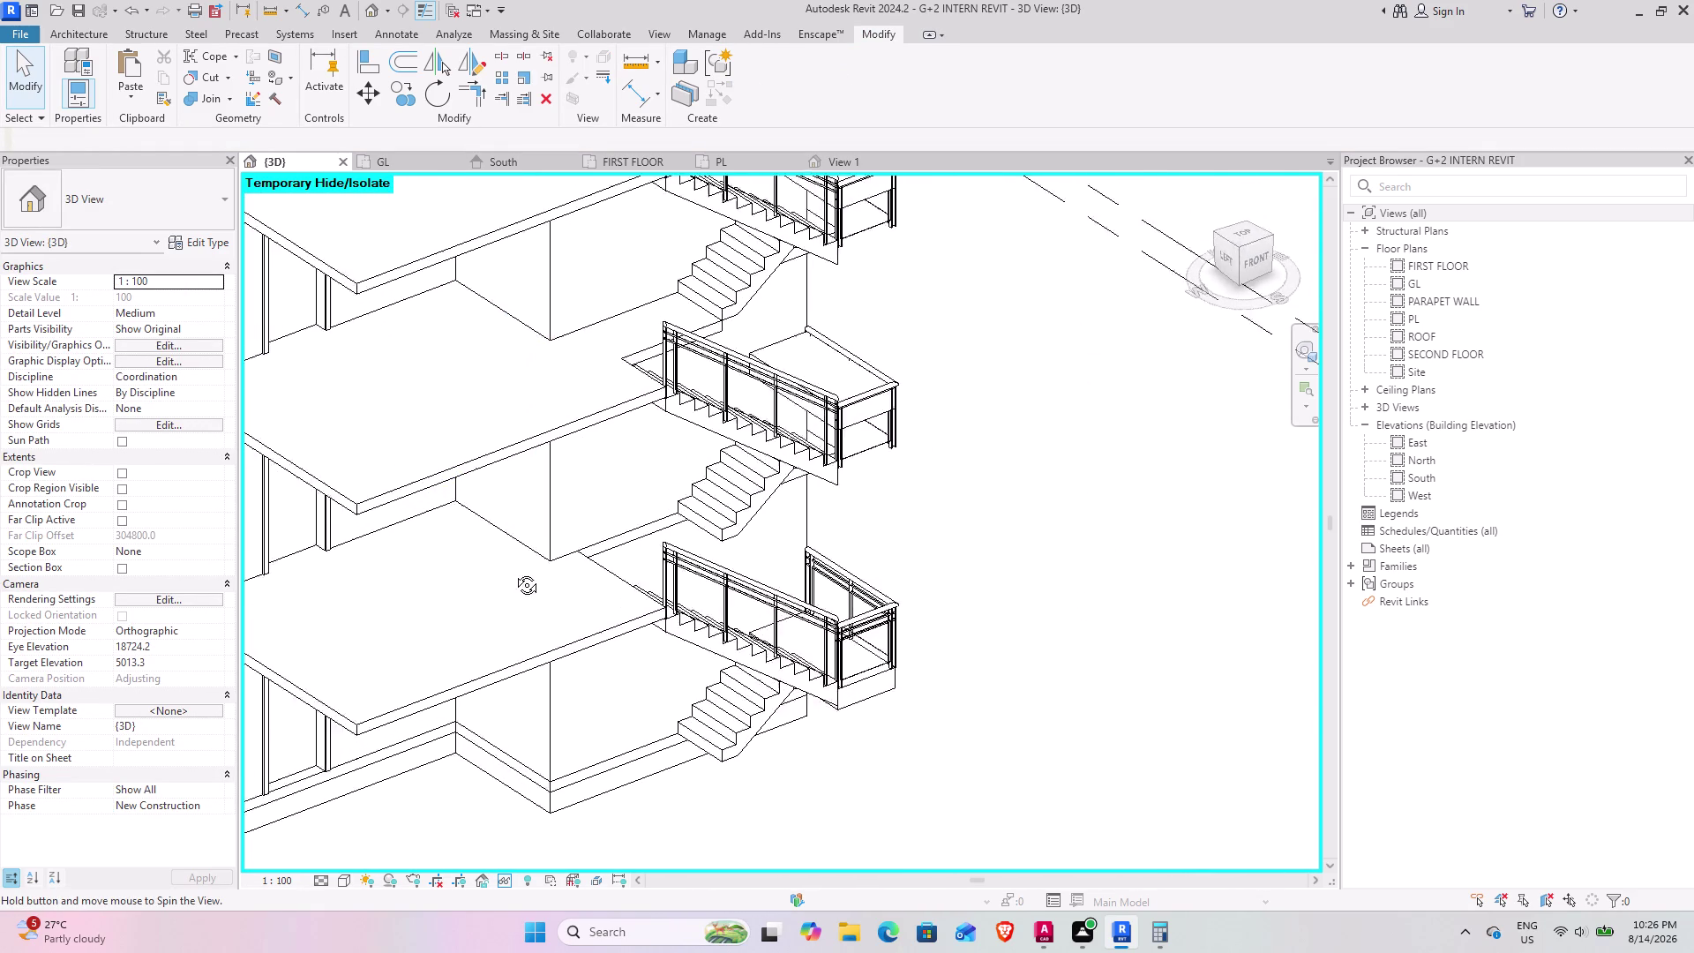
middle_drag(505, 577, 469, 577)
middle_drag(629, 588, 554, 600)
middle_drag(507, 601, 817, 375)
middle_drag(782, 405, 783, 428)
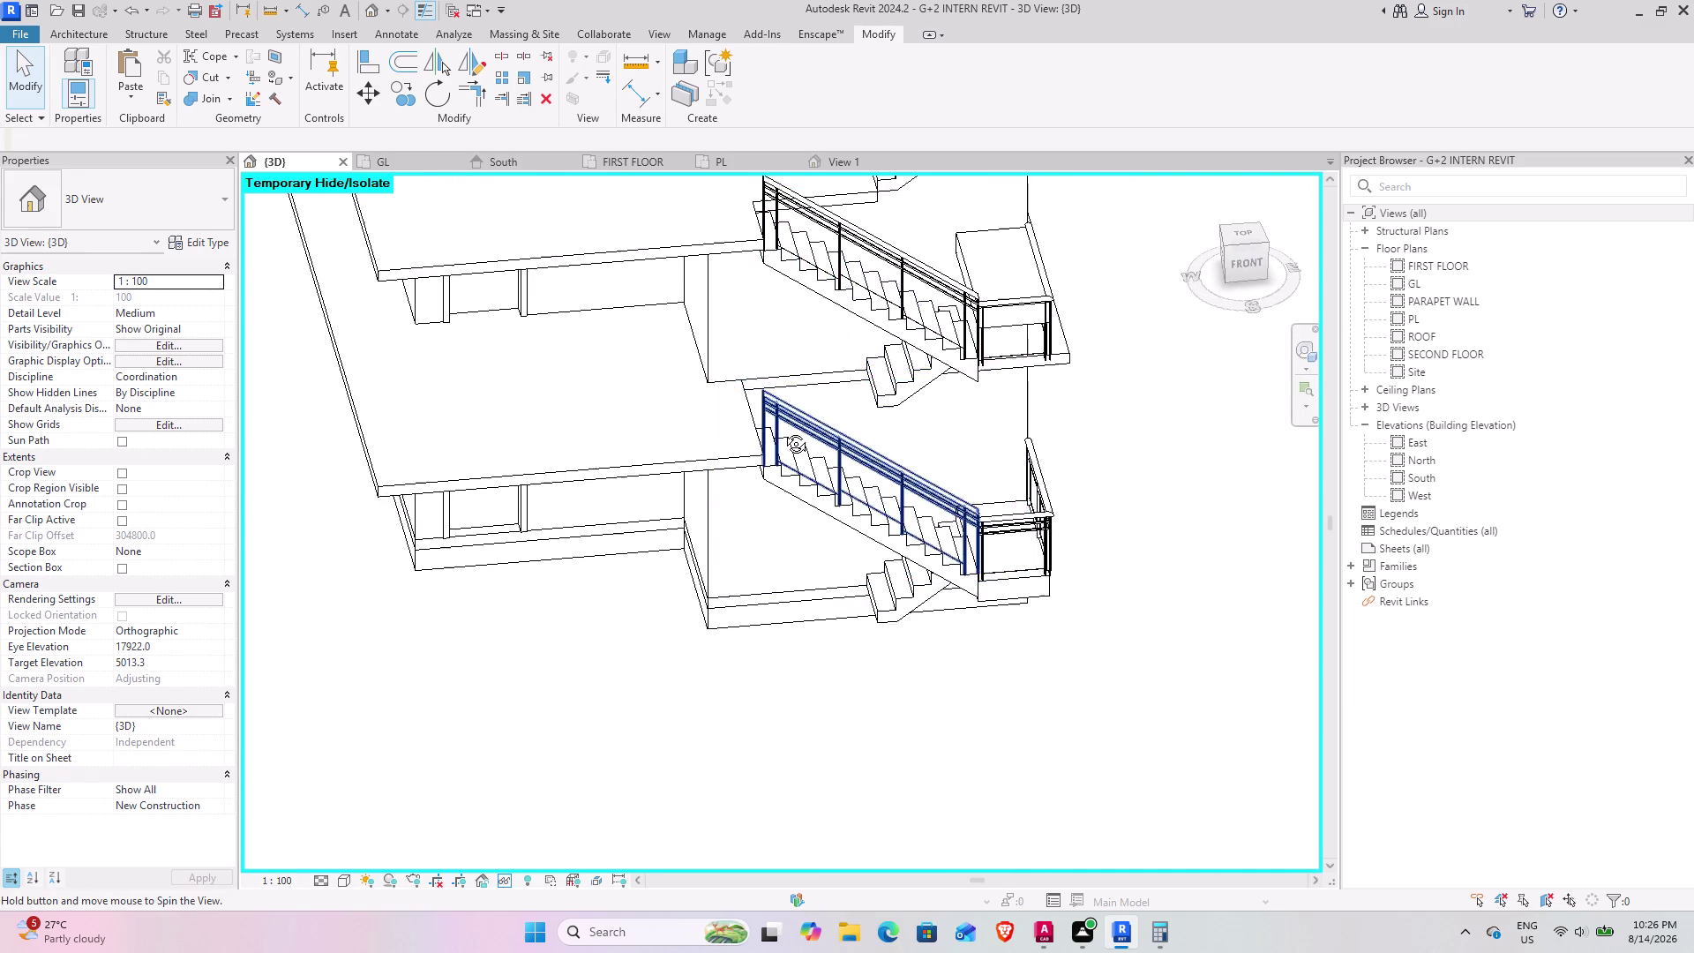
middle_drag(782, 428, 938, 458)
middle_drag(943, 420, 526, 713)
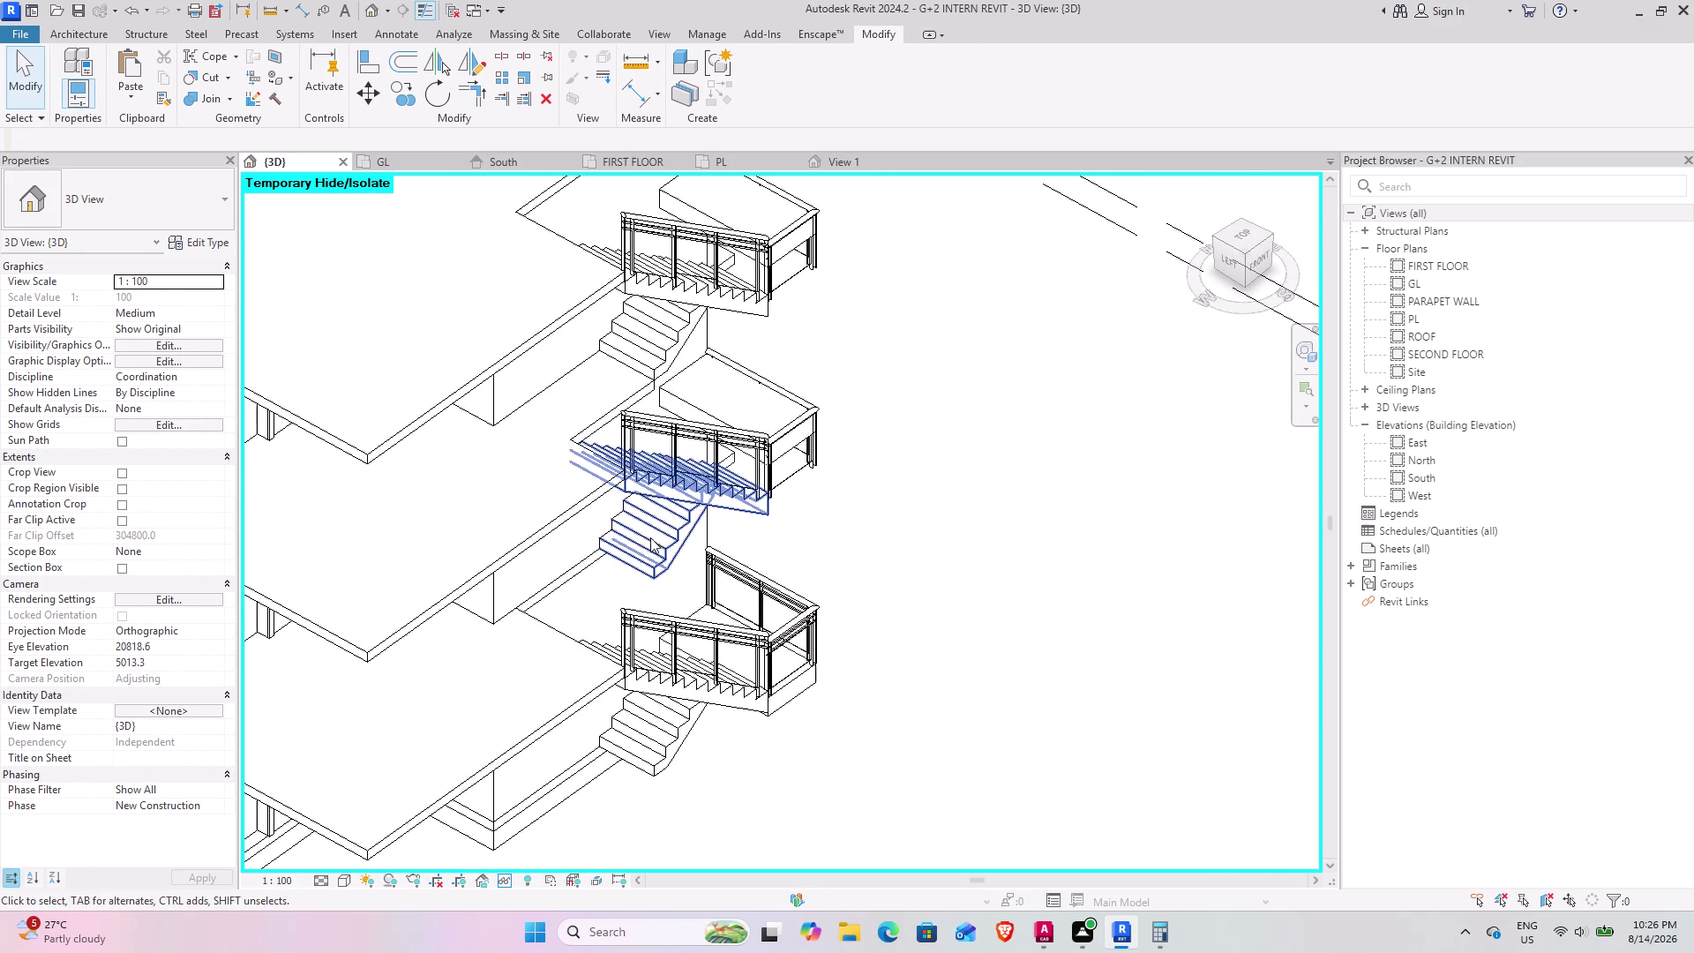
scroll(up, 3)
middle_drag(623, 400, 599, 395)
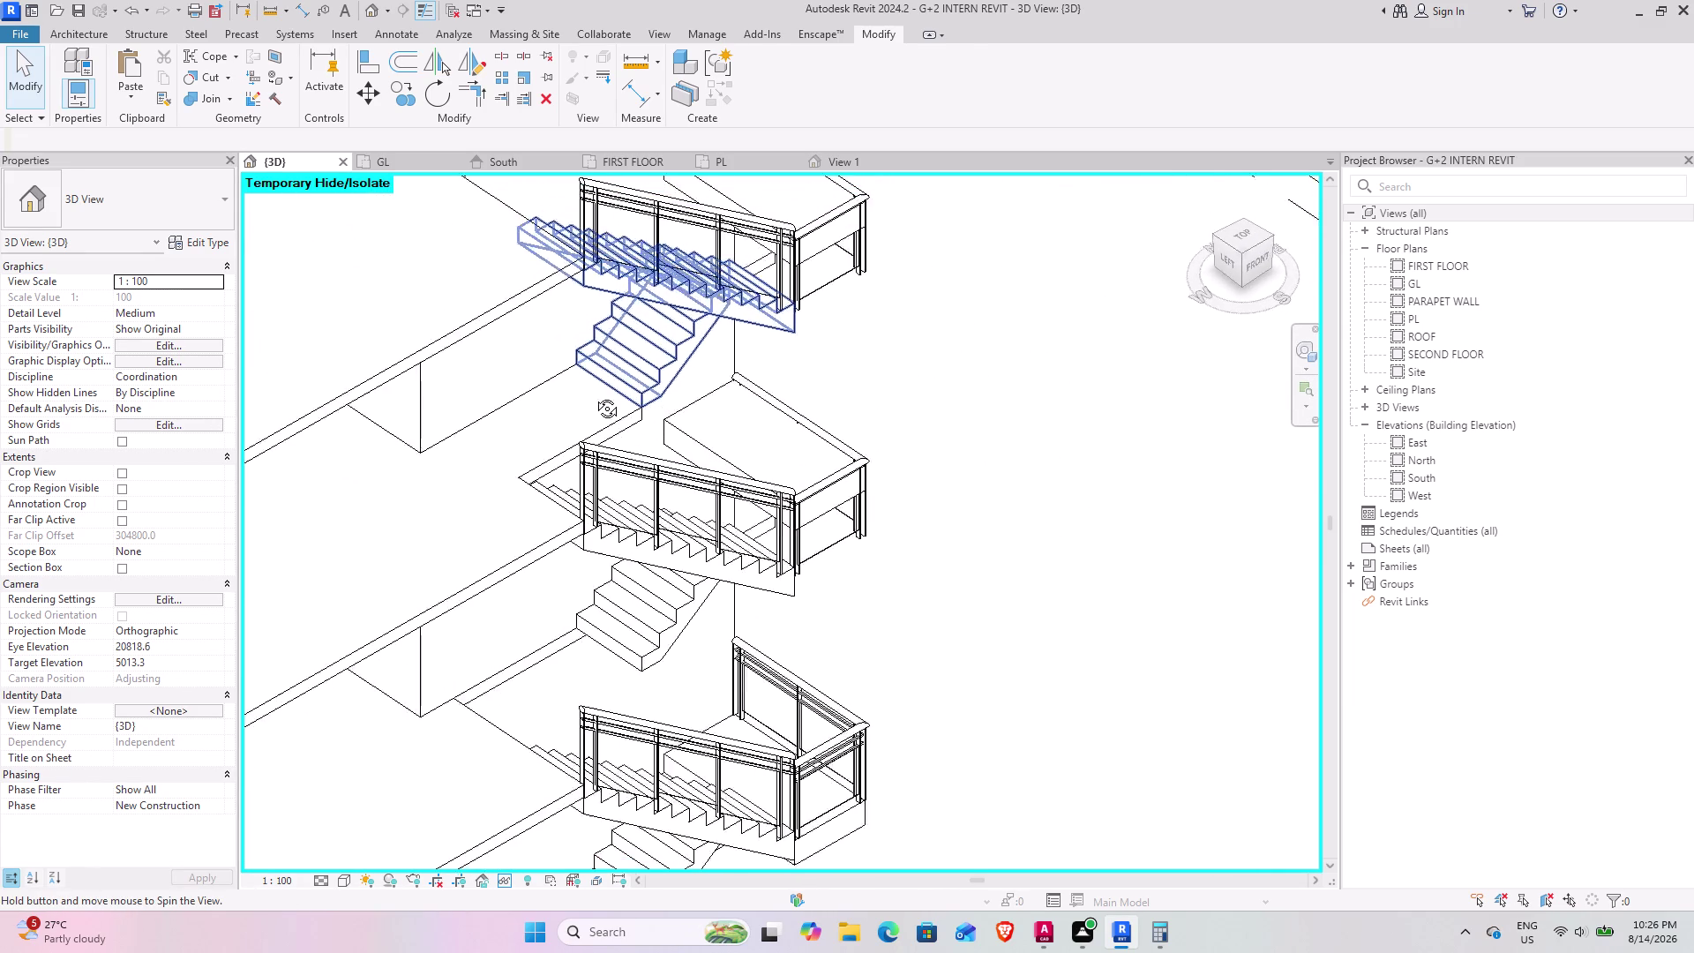
middle_drag(599, 396, 514, 429)
middle_drag(476, 481, 463, 336)
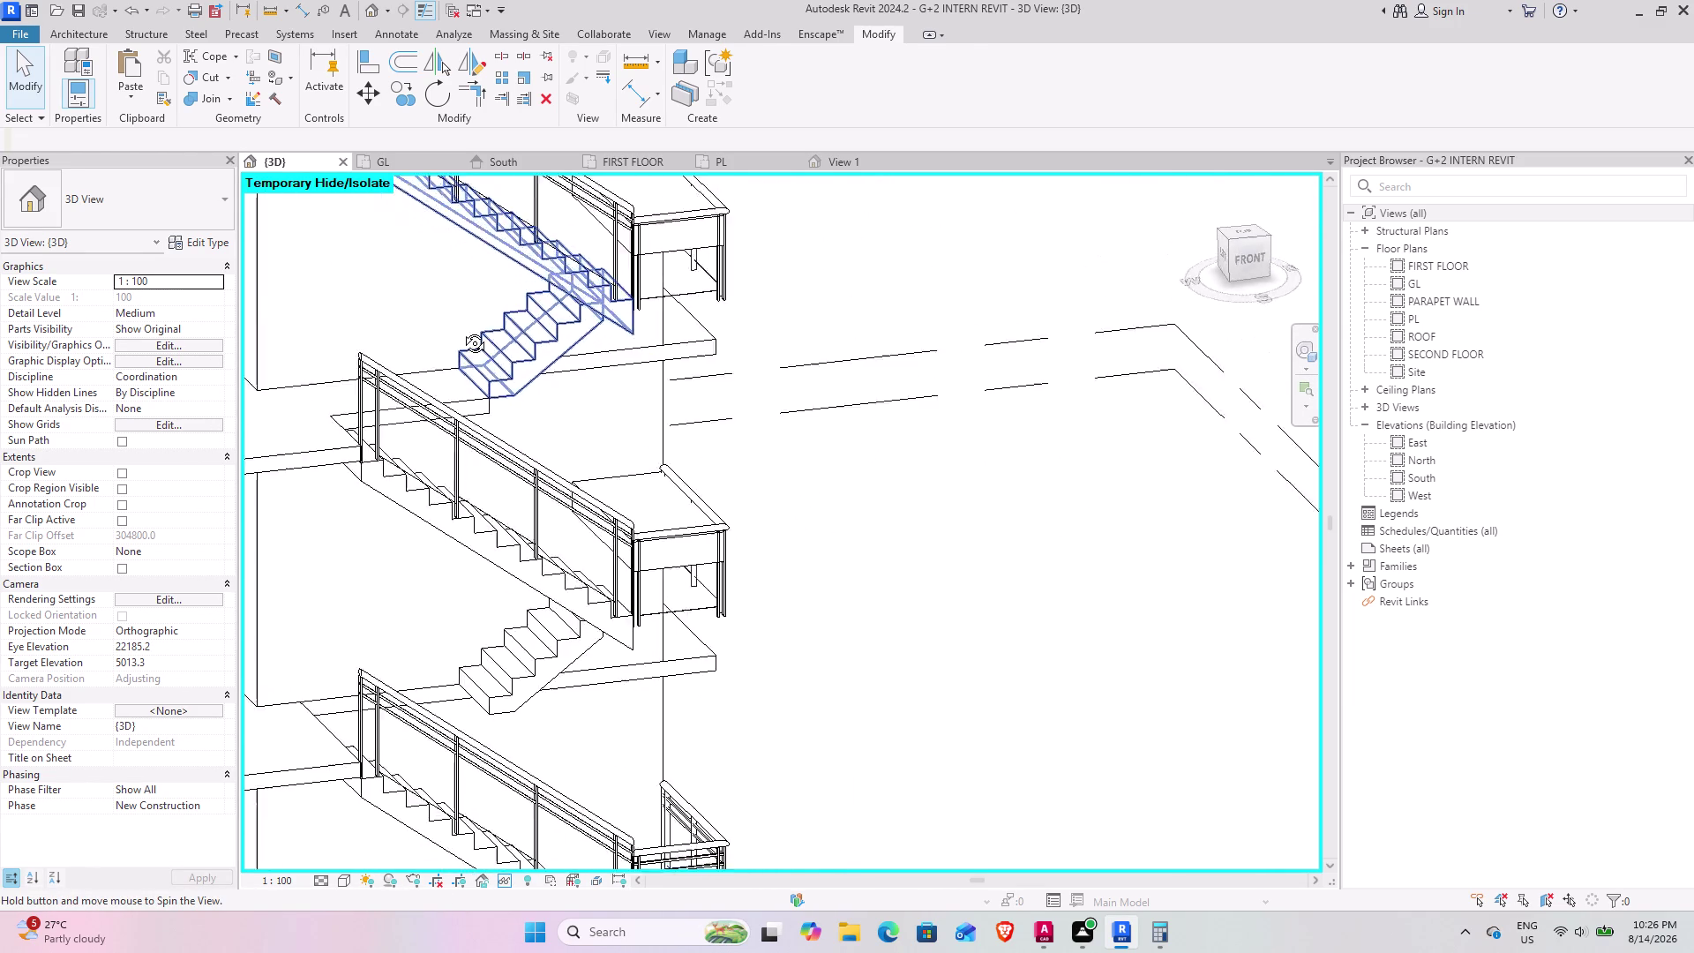
middle_drag(464, 335, 411, 342)
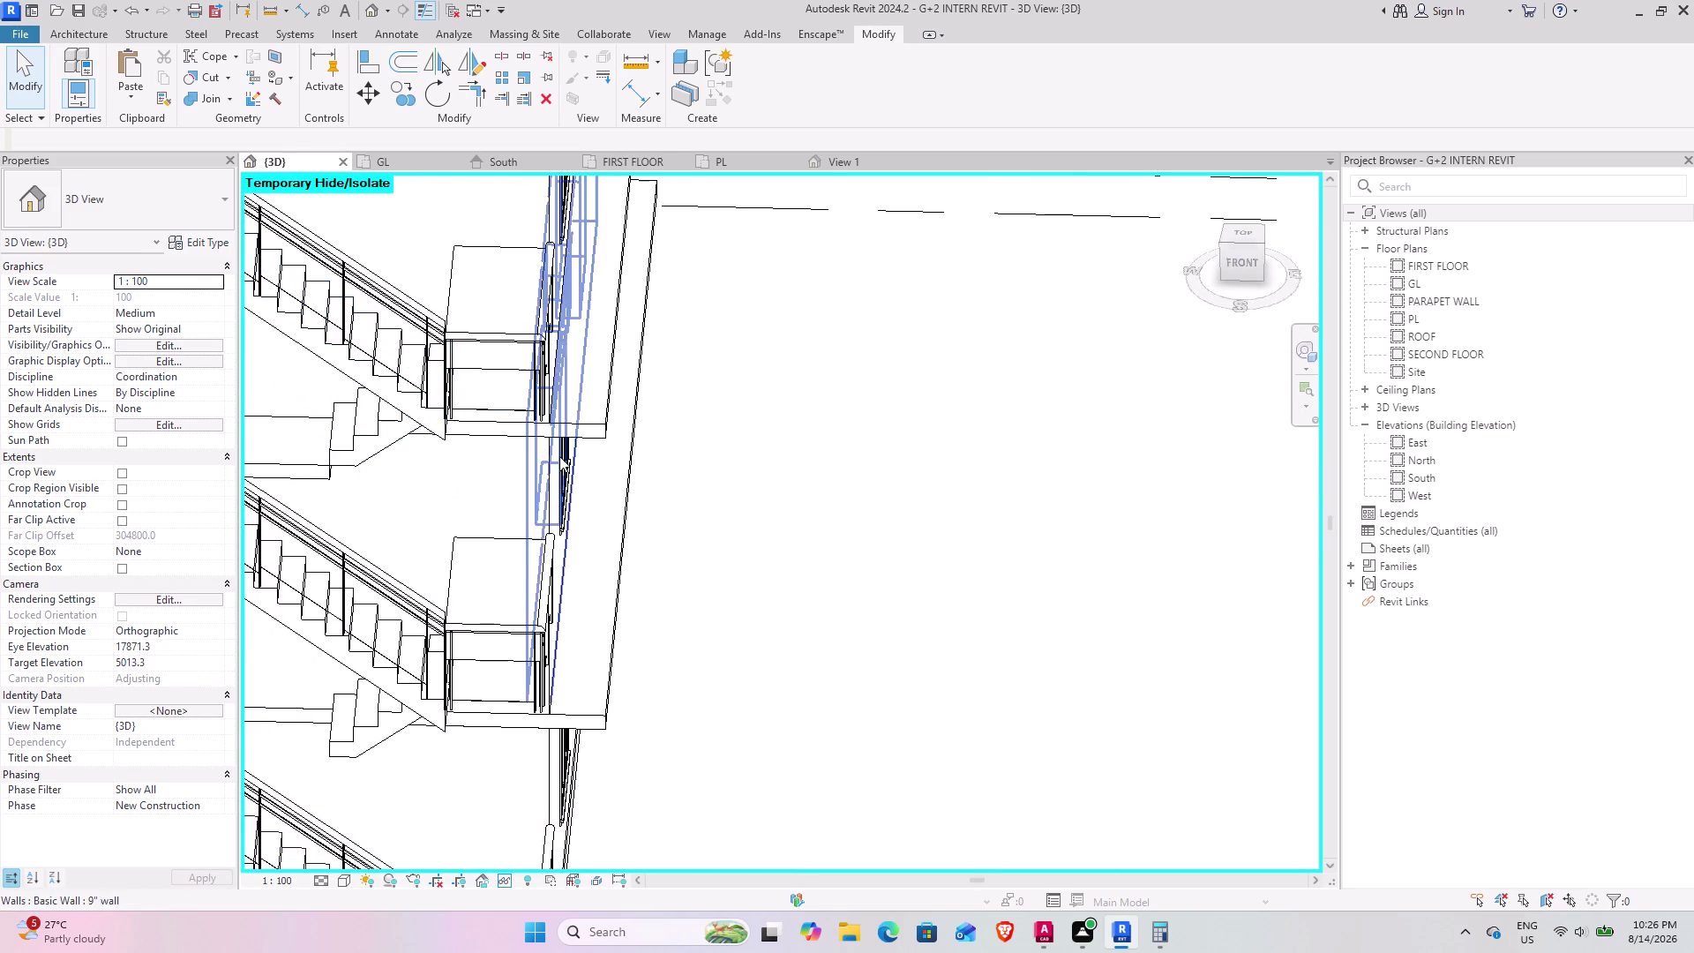
middle_drag(560, 456, 616, 321)
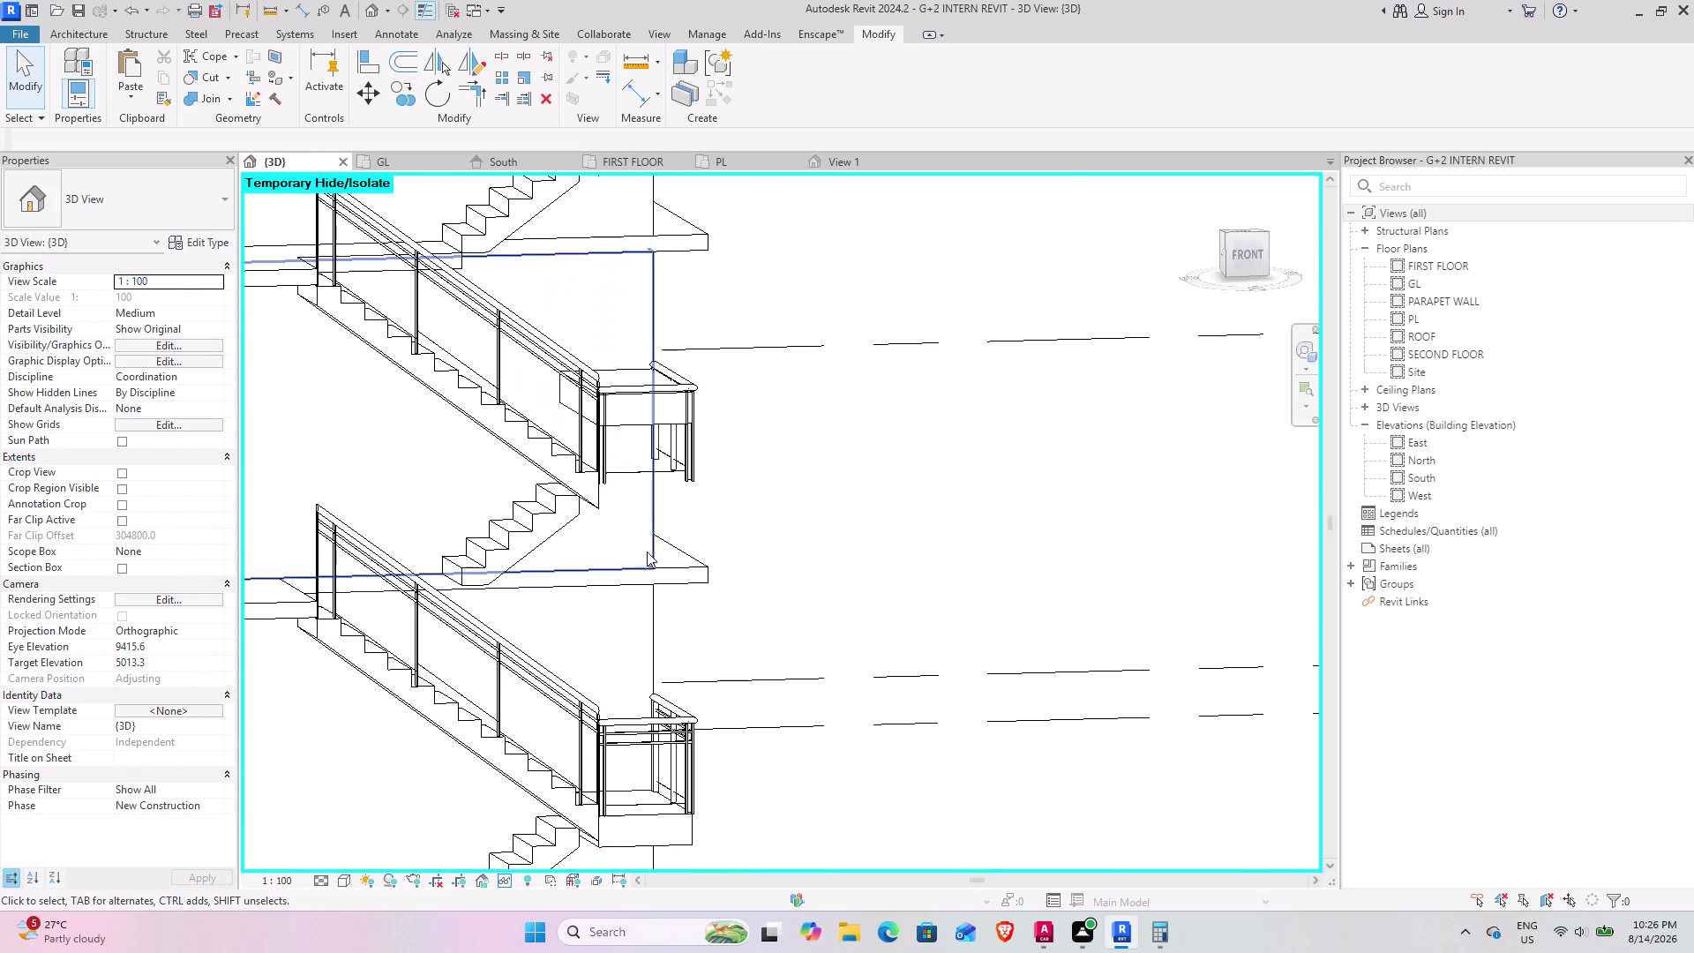
middle_drag(696, 716, 722, 462)
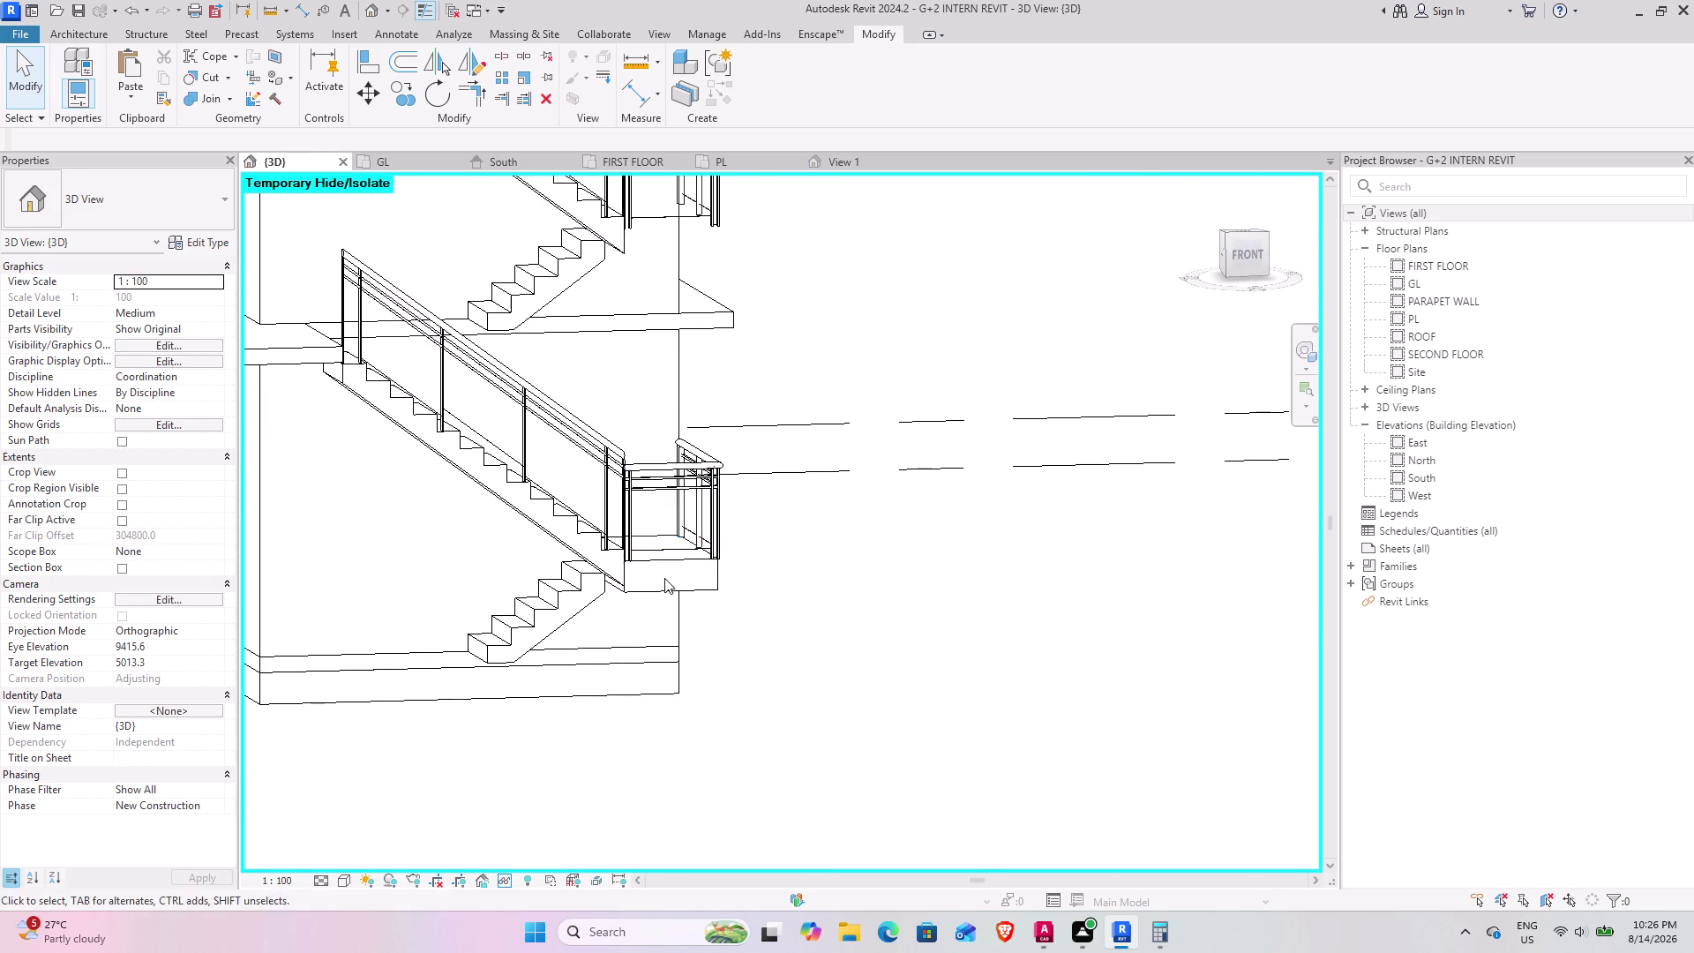
middle_drag(774, 476, 826, 542)
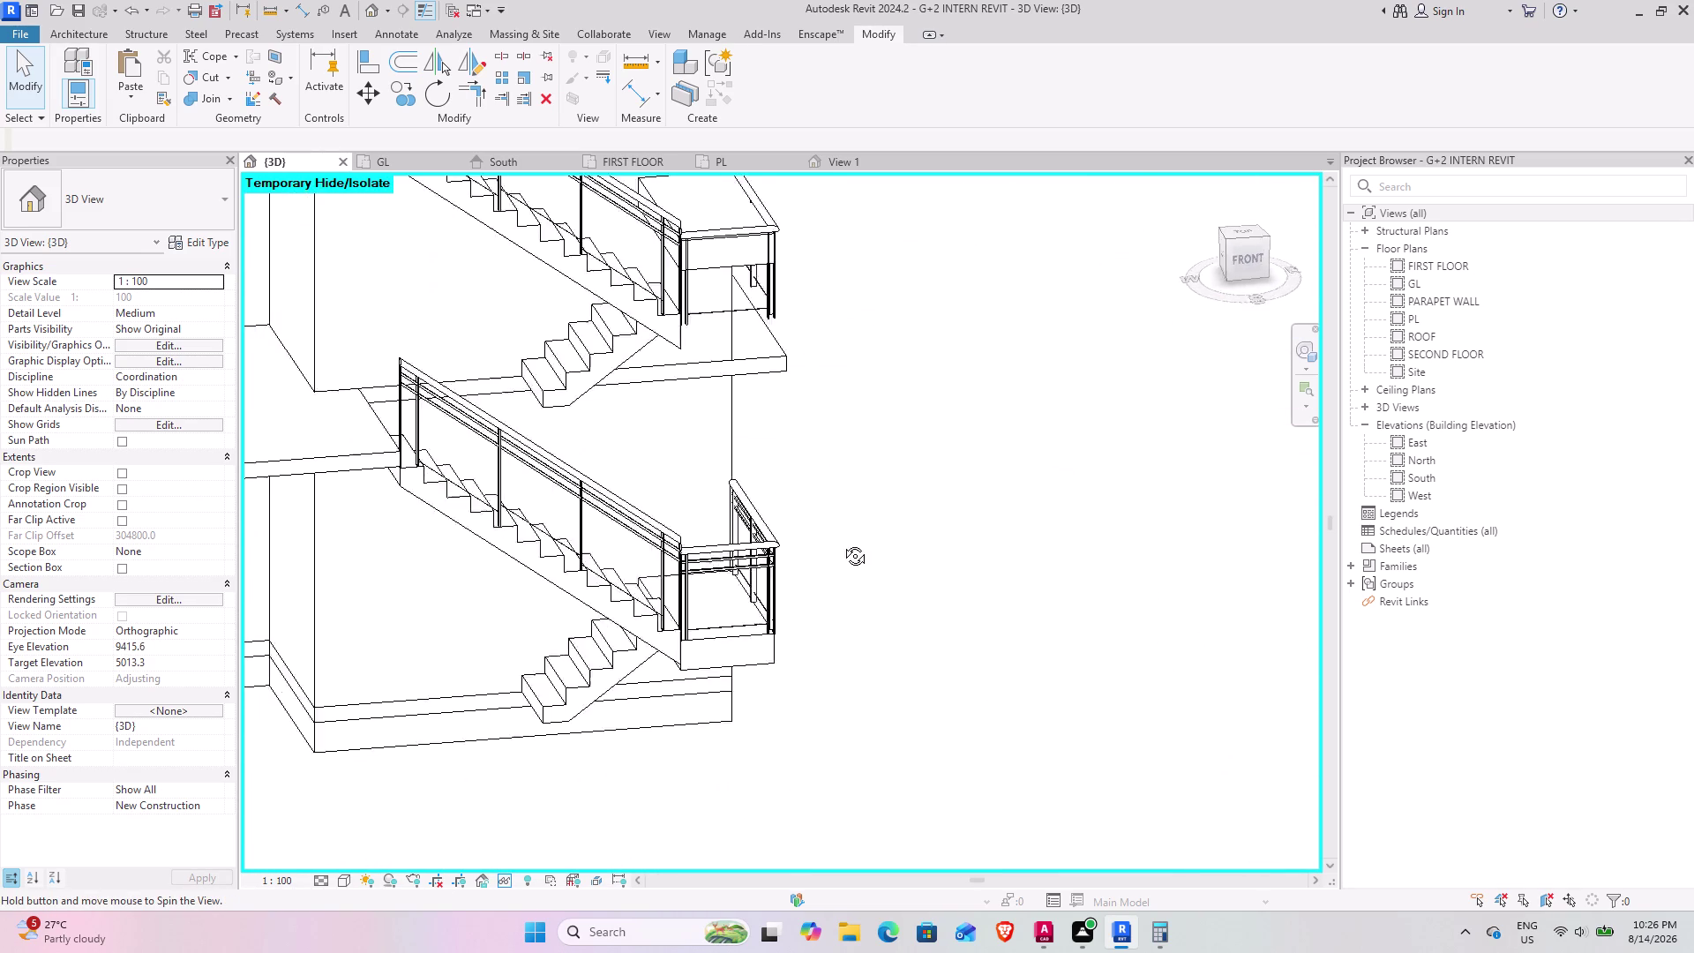
middle_drag(826, 543, 830, 625)
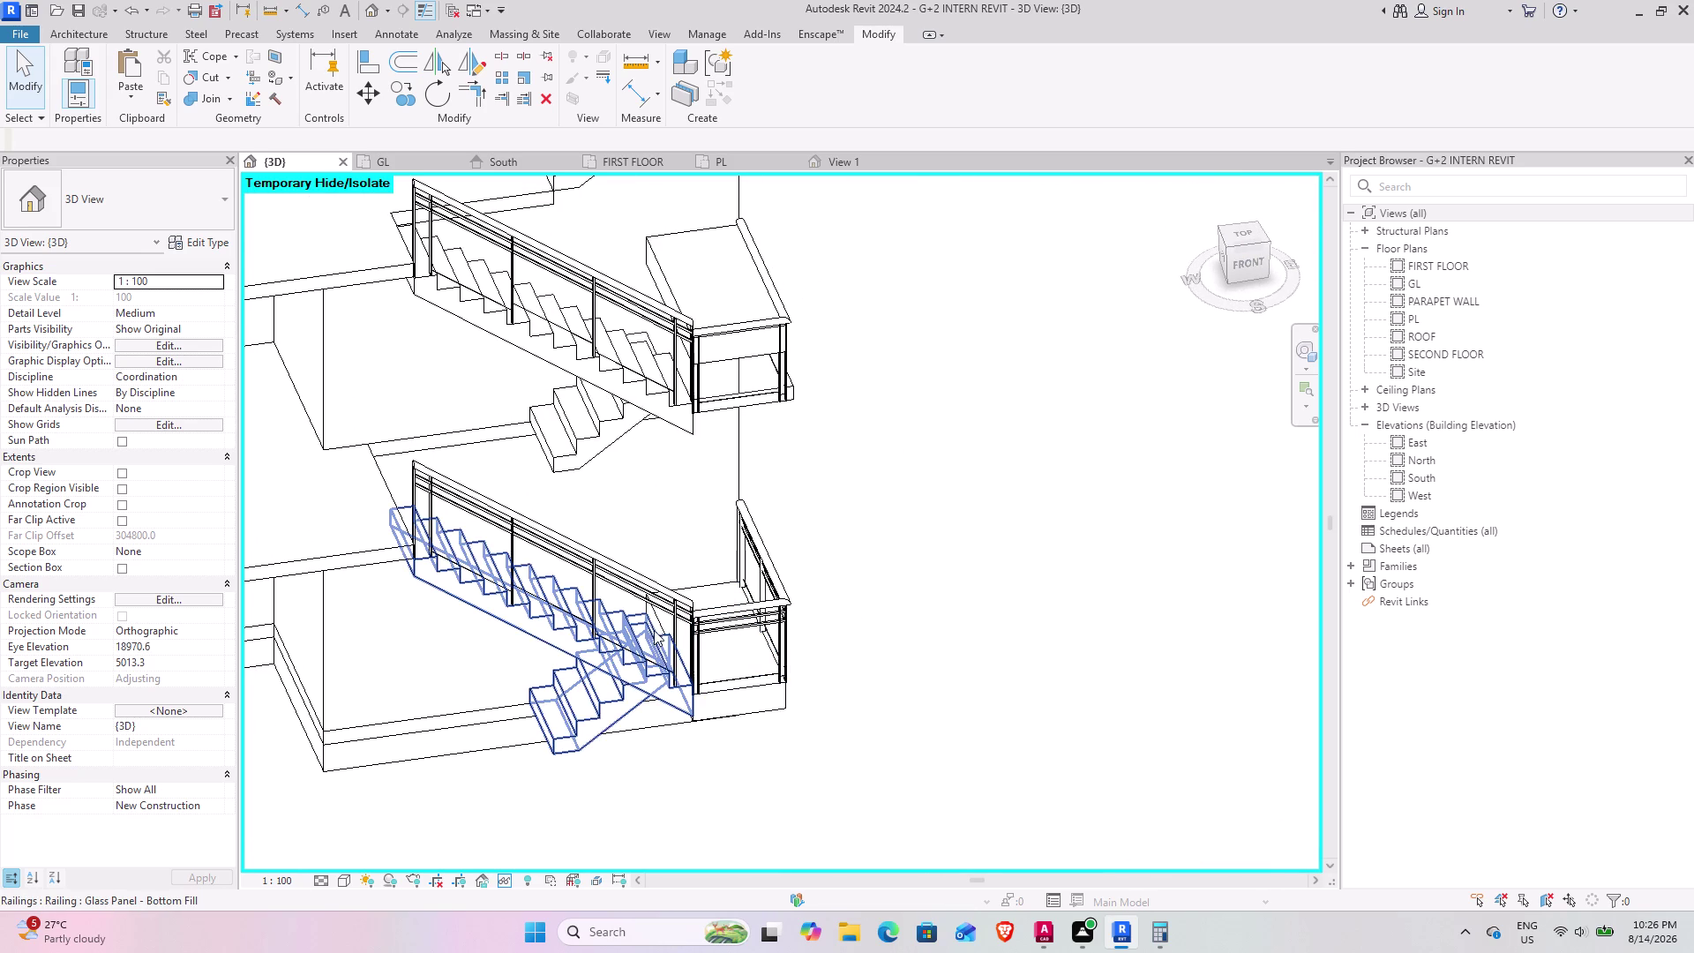
scroll(down, 3)
scroll(down, 3)
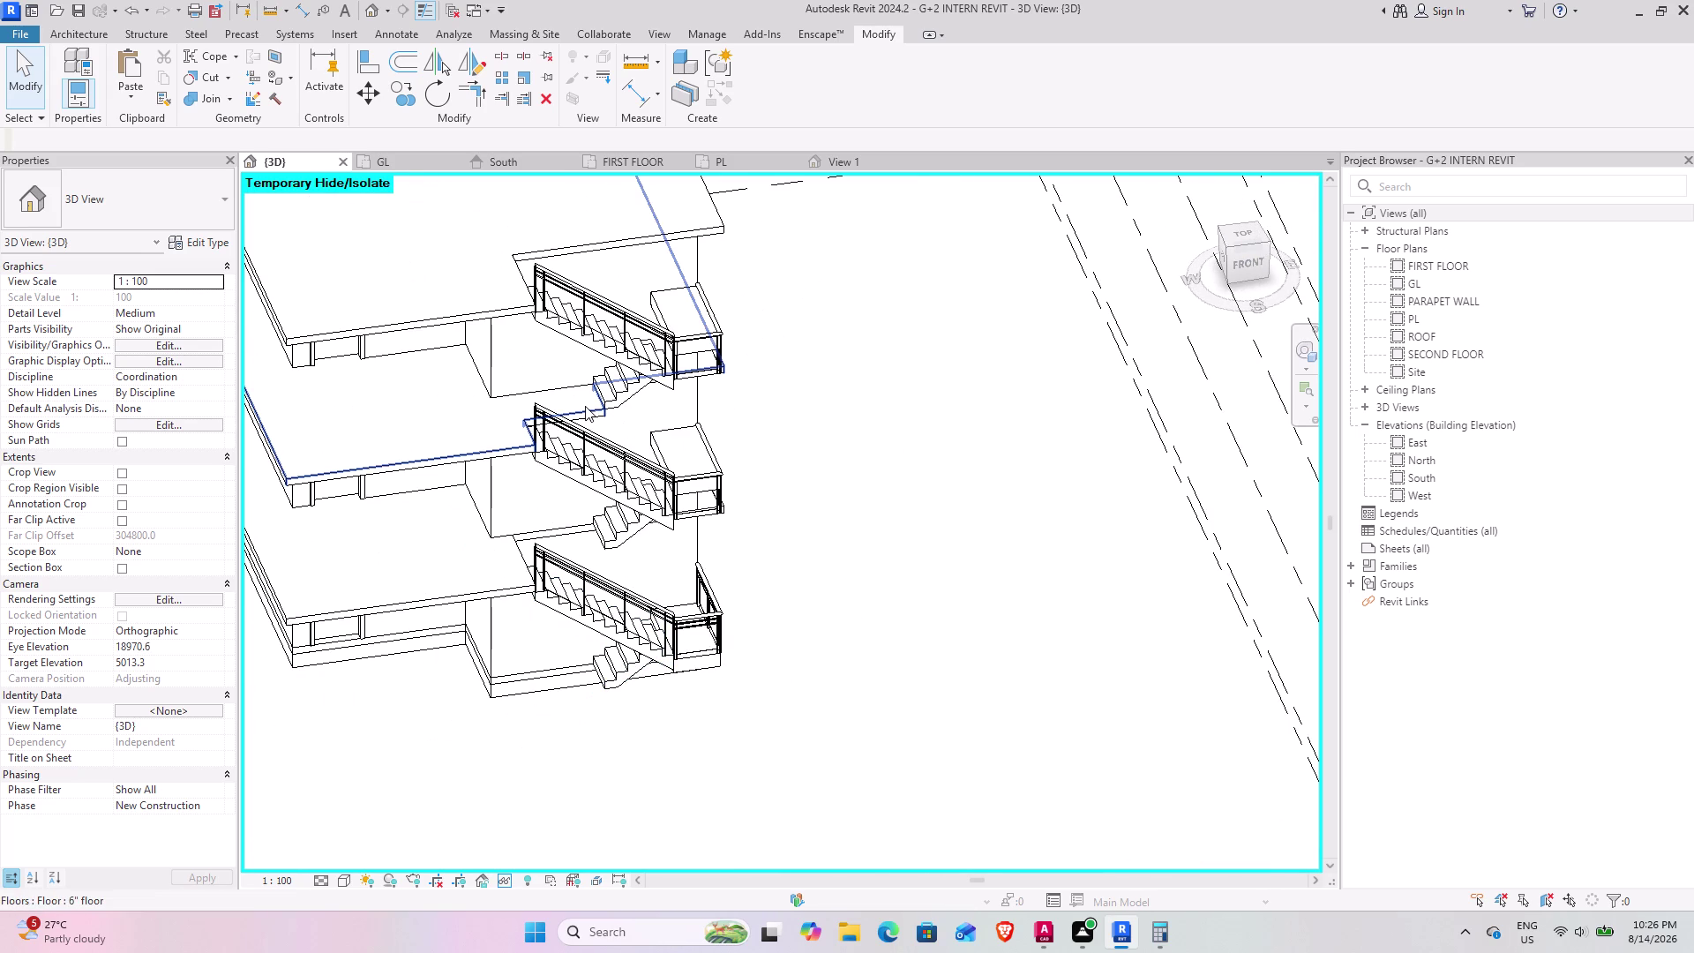
key(ctrl+z)
key(ctrl+z)
key(ctrl+z)
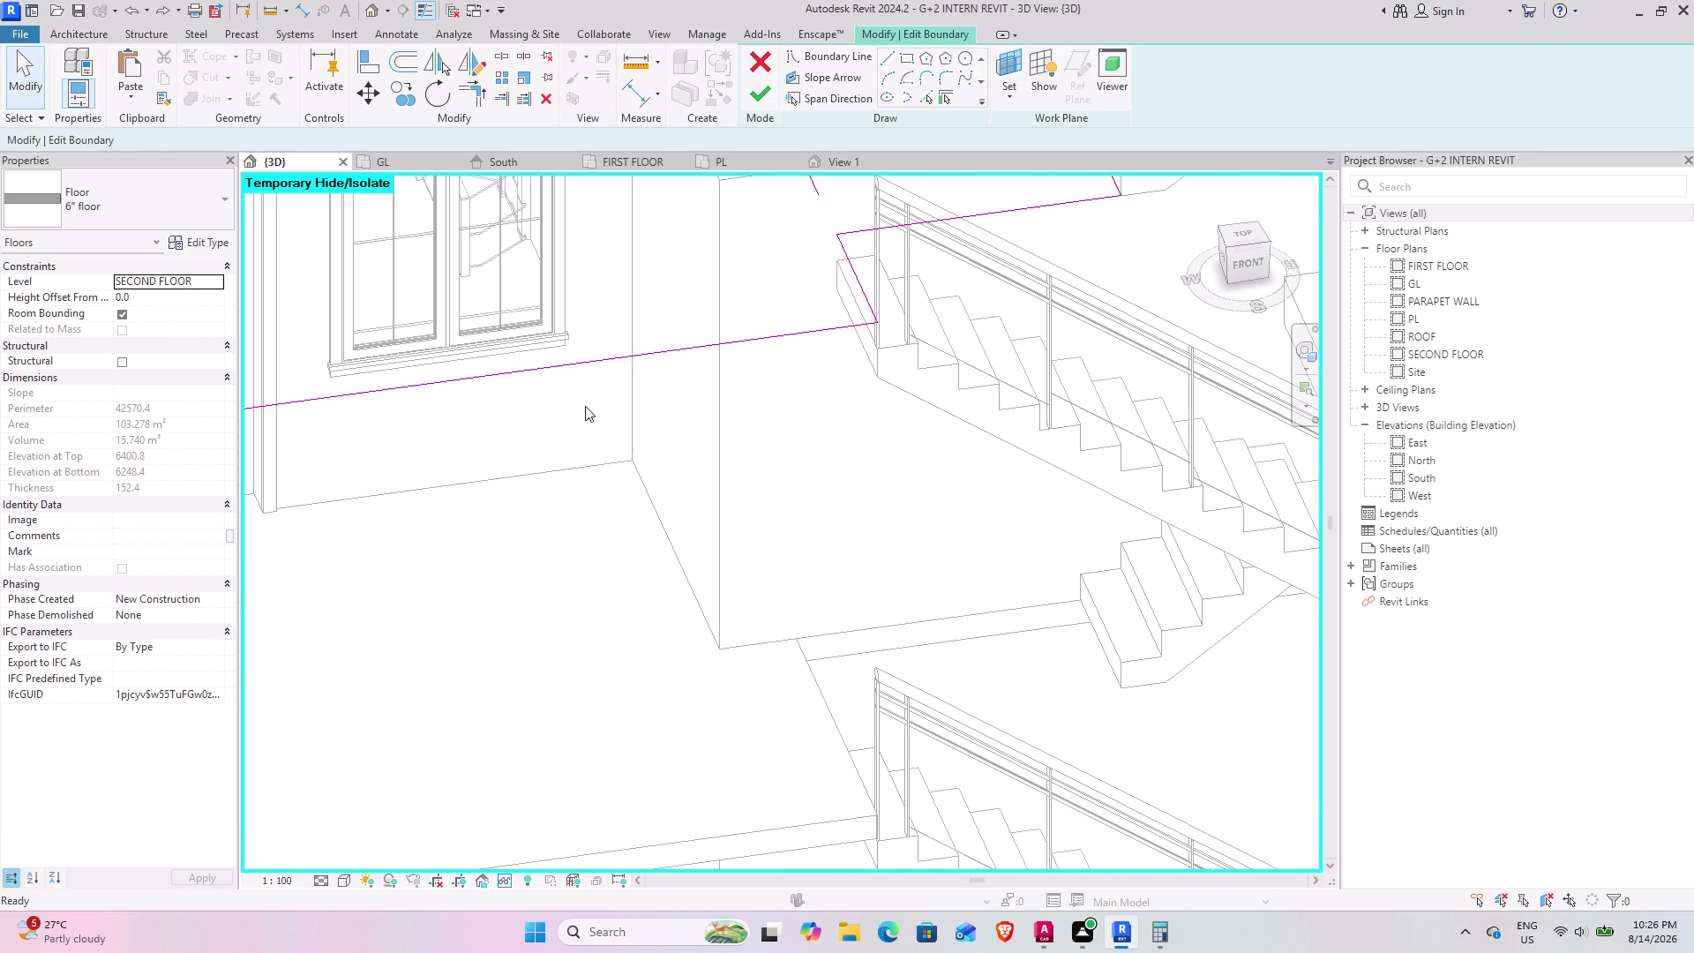
key(ctrl+z)
key(ctrl+z)
key(ctrl+z)
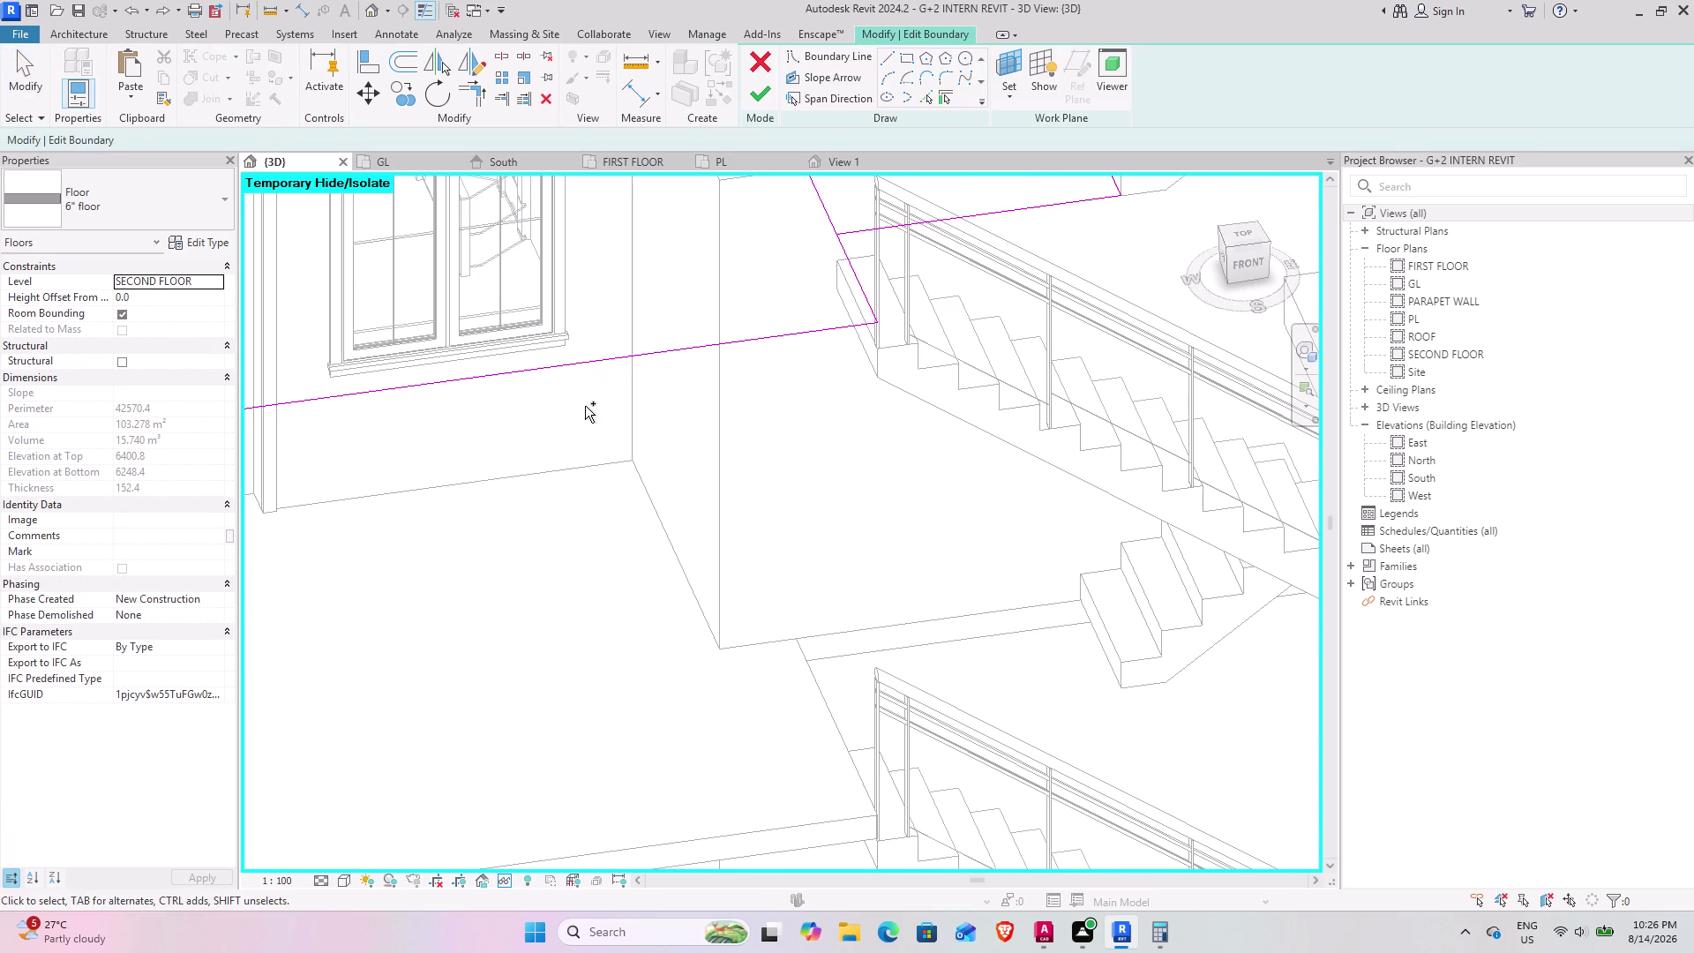
key(ctrl+z)
key(ctrl+z)
key(ctrl+z)
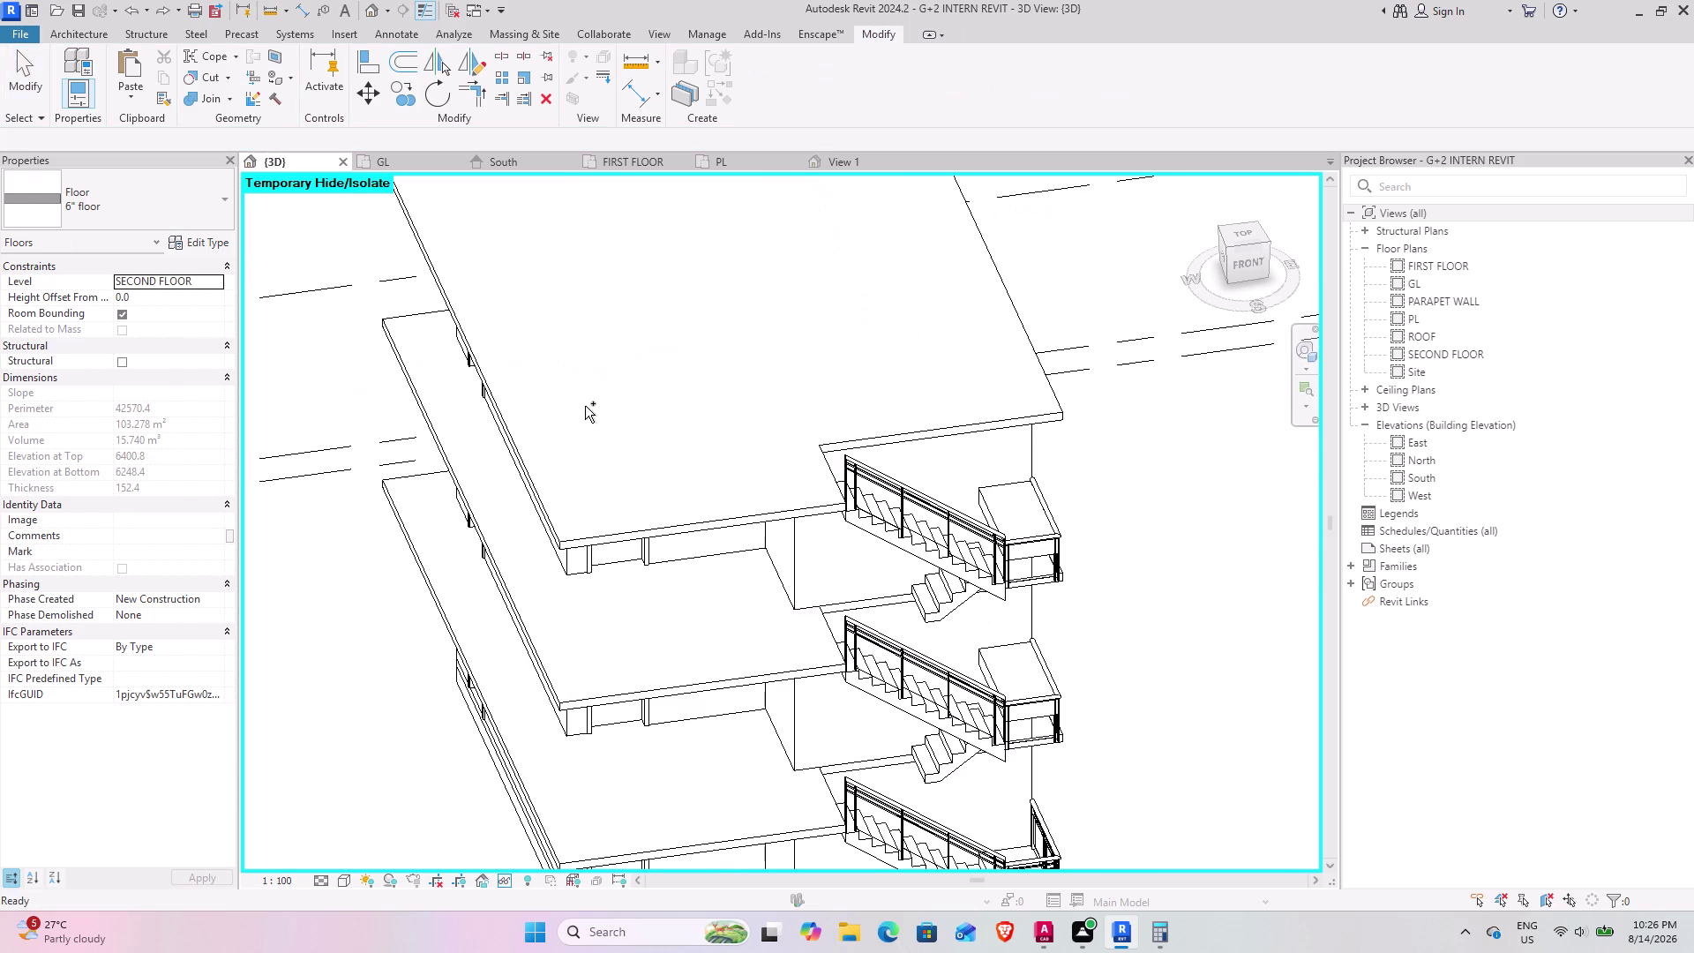
scroll(down, 3)
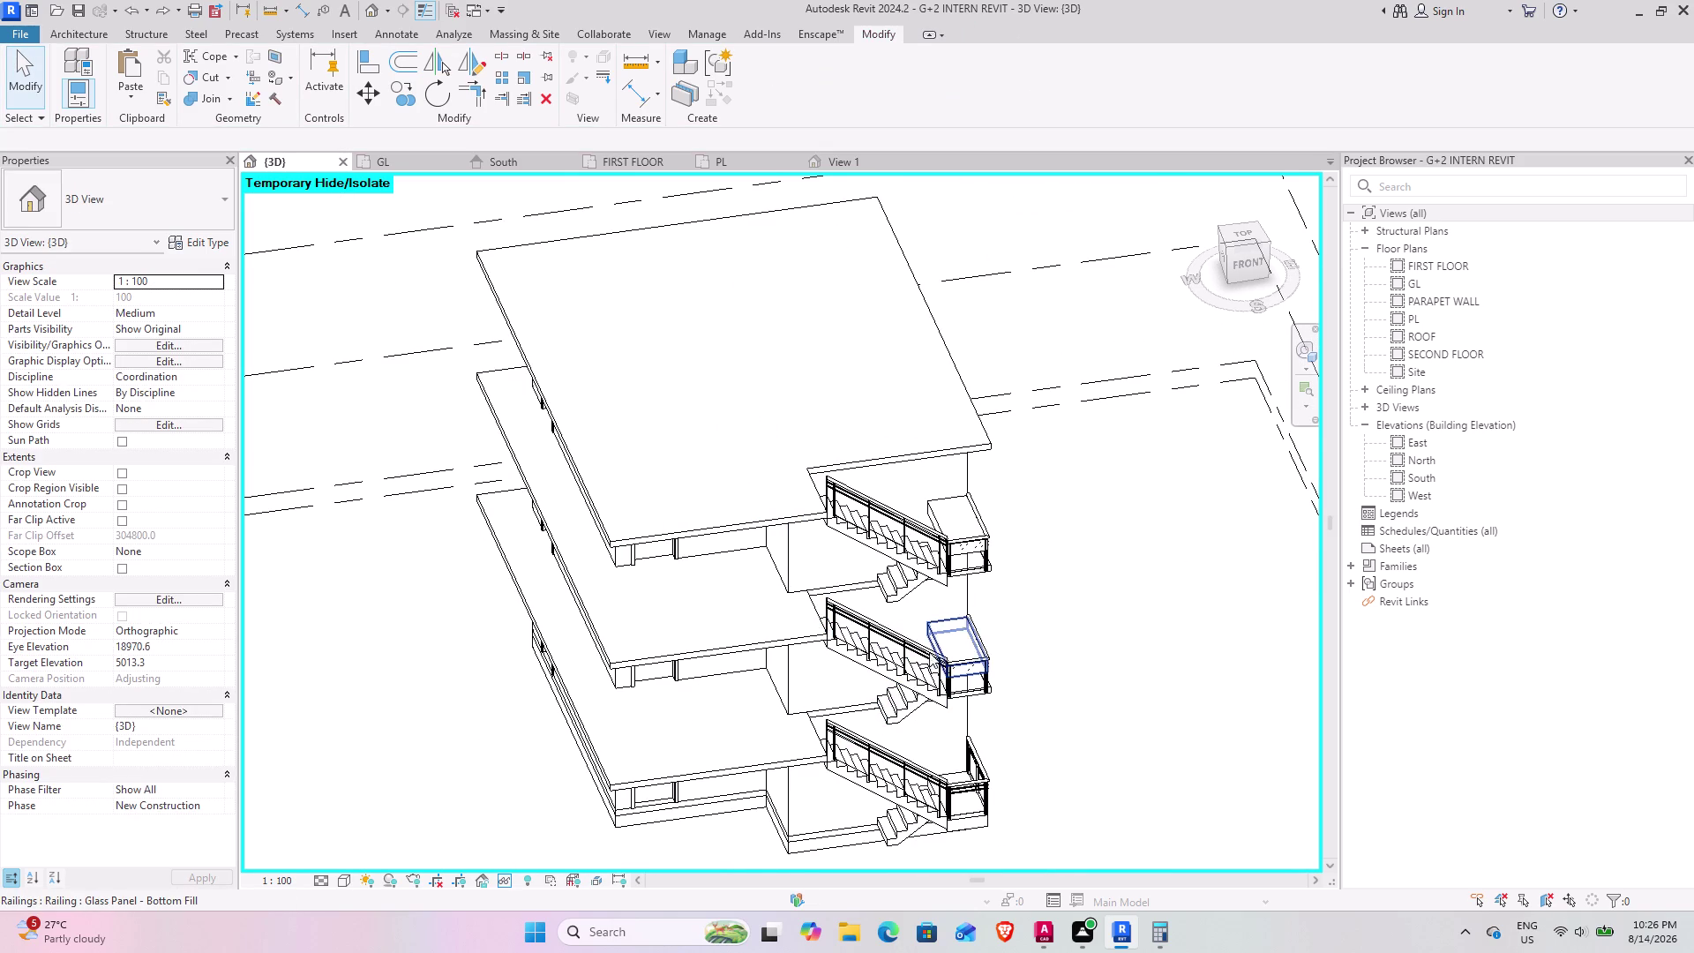
middle_drag(886, 709, 792, 602)
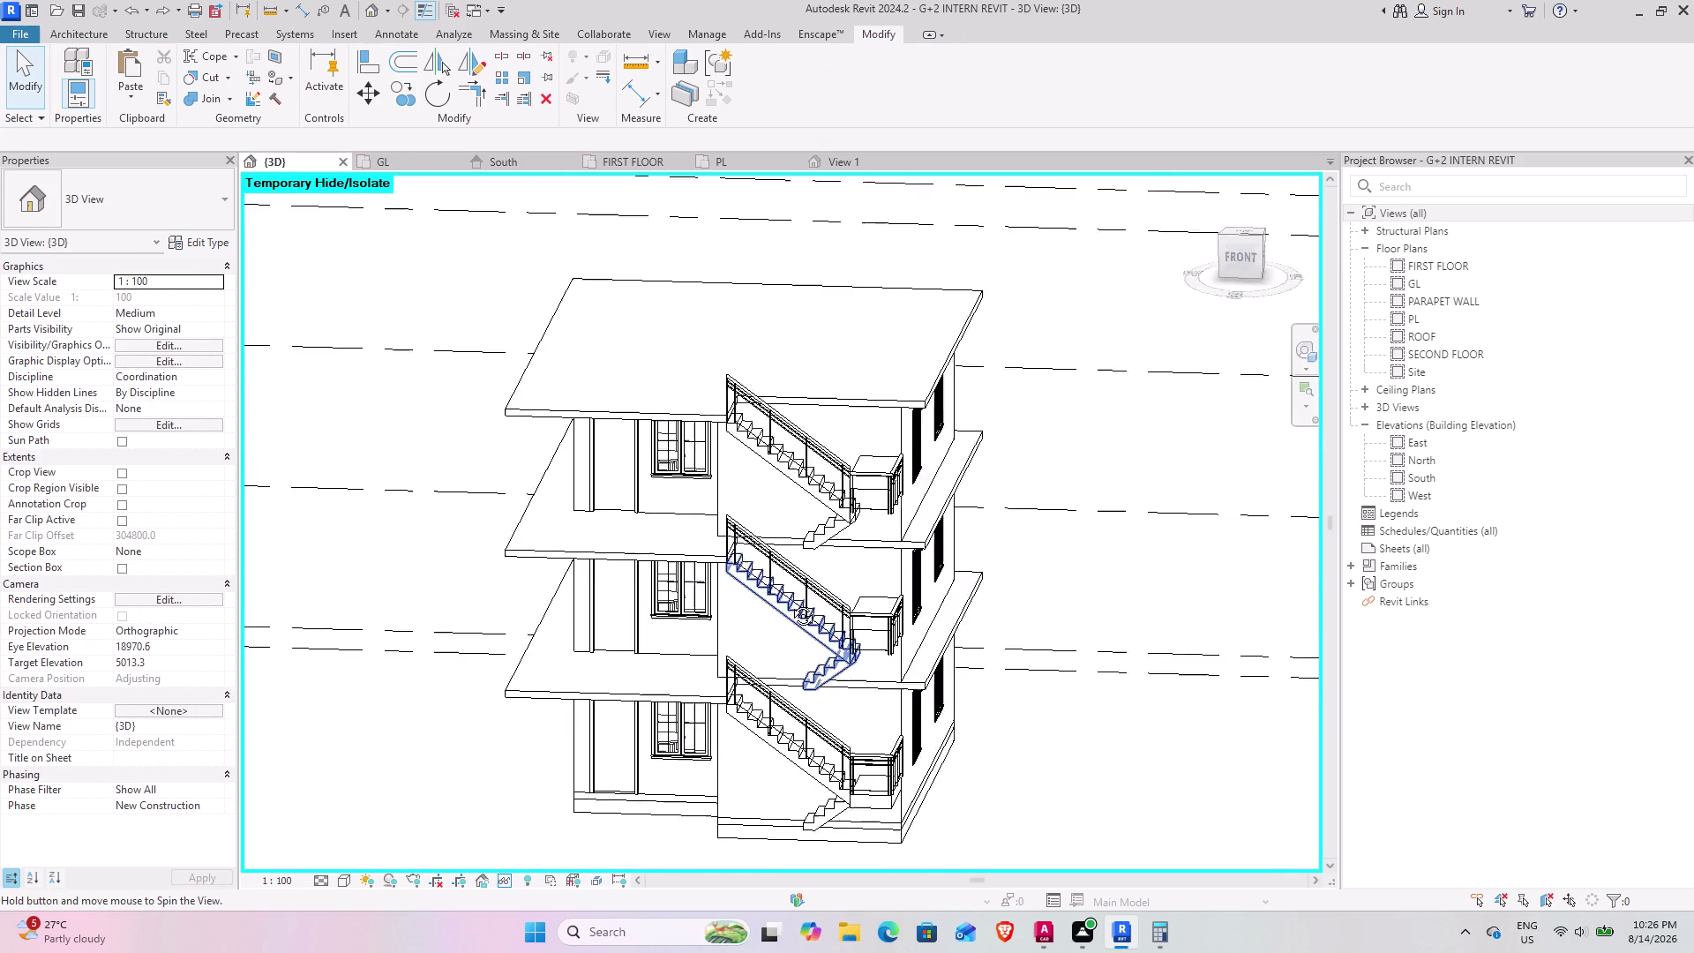
middle_drag(793, 602, 801, 711)
middle_drag(772, 724, 829, 615)
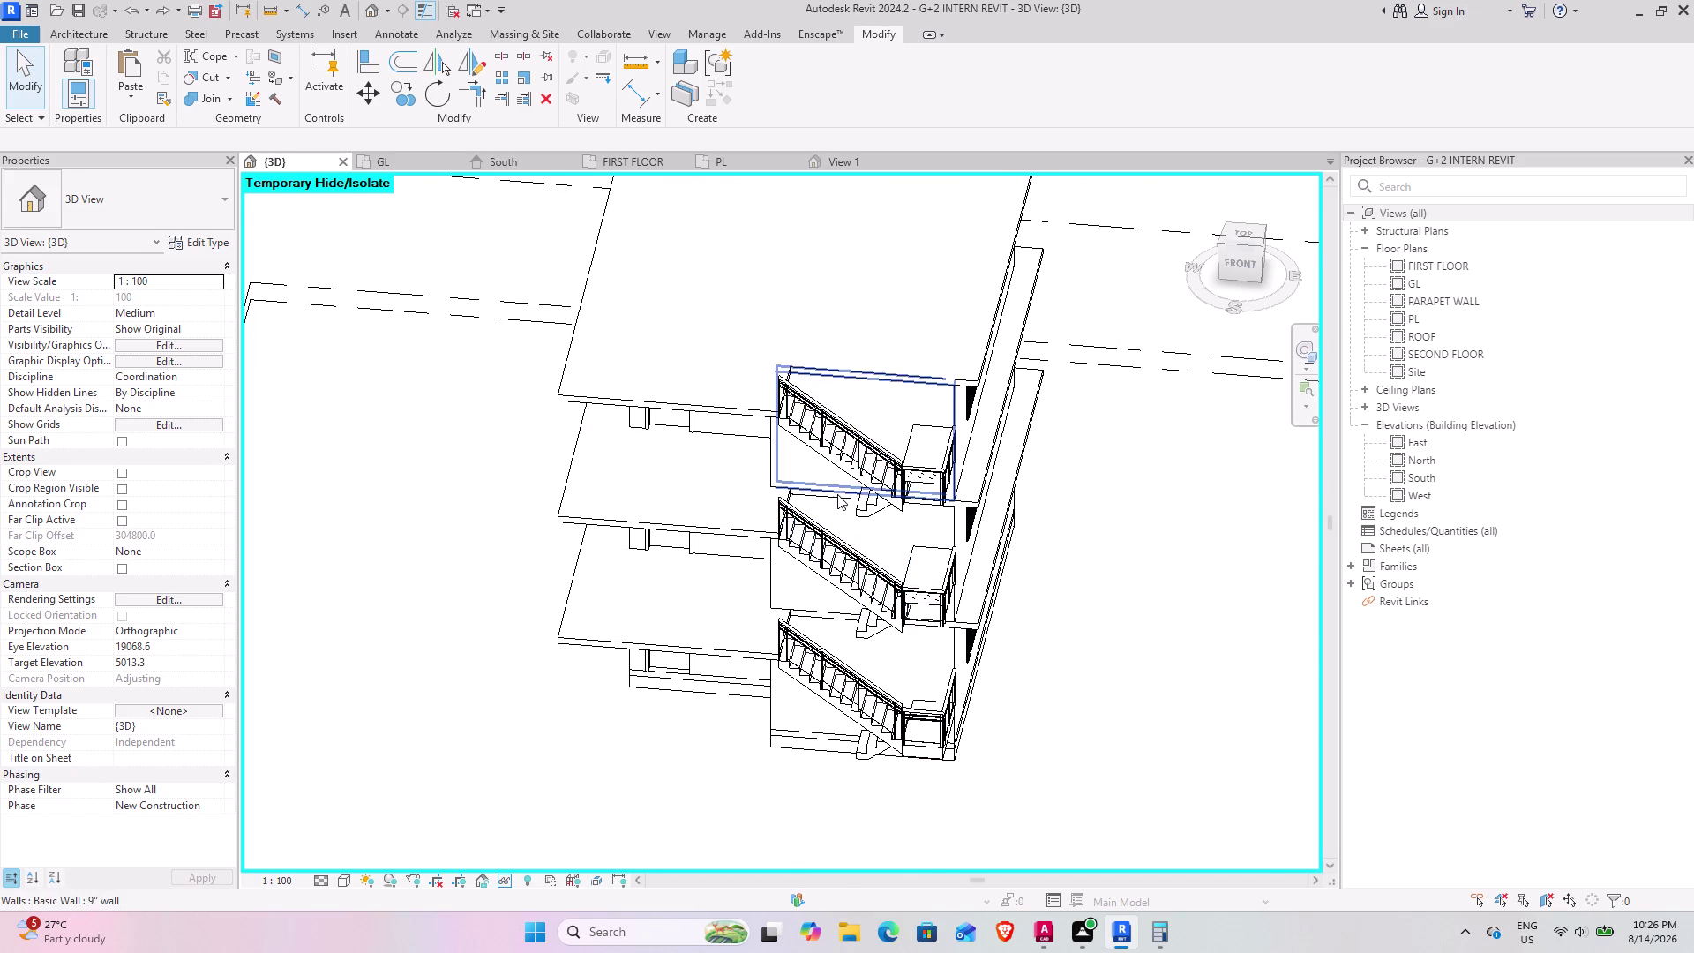
click(851, 474)
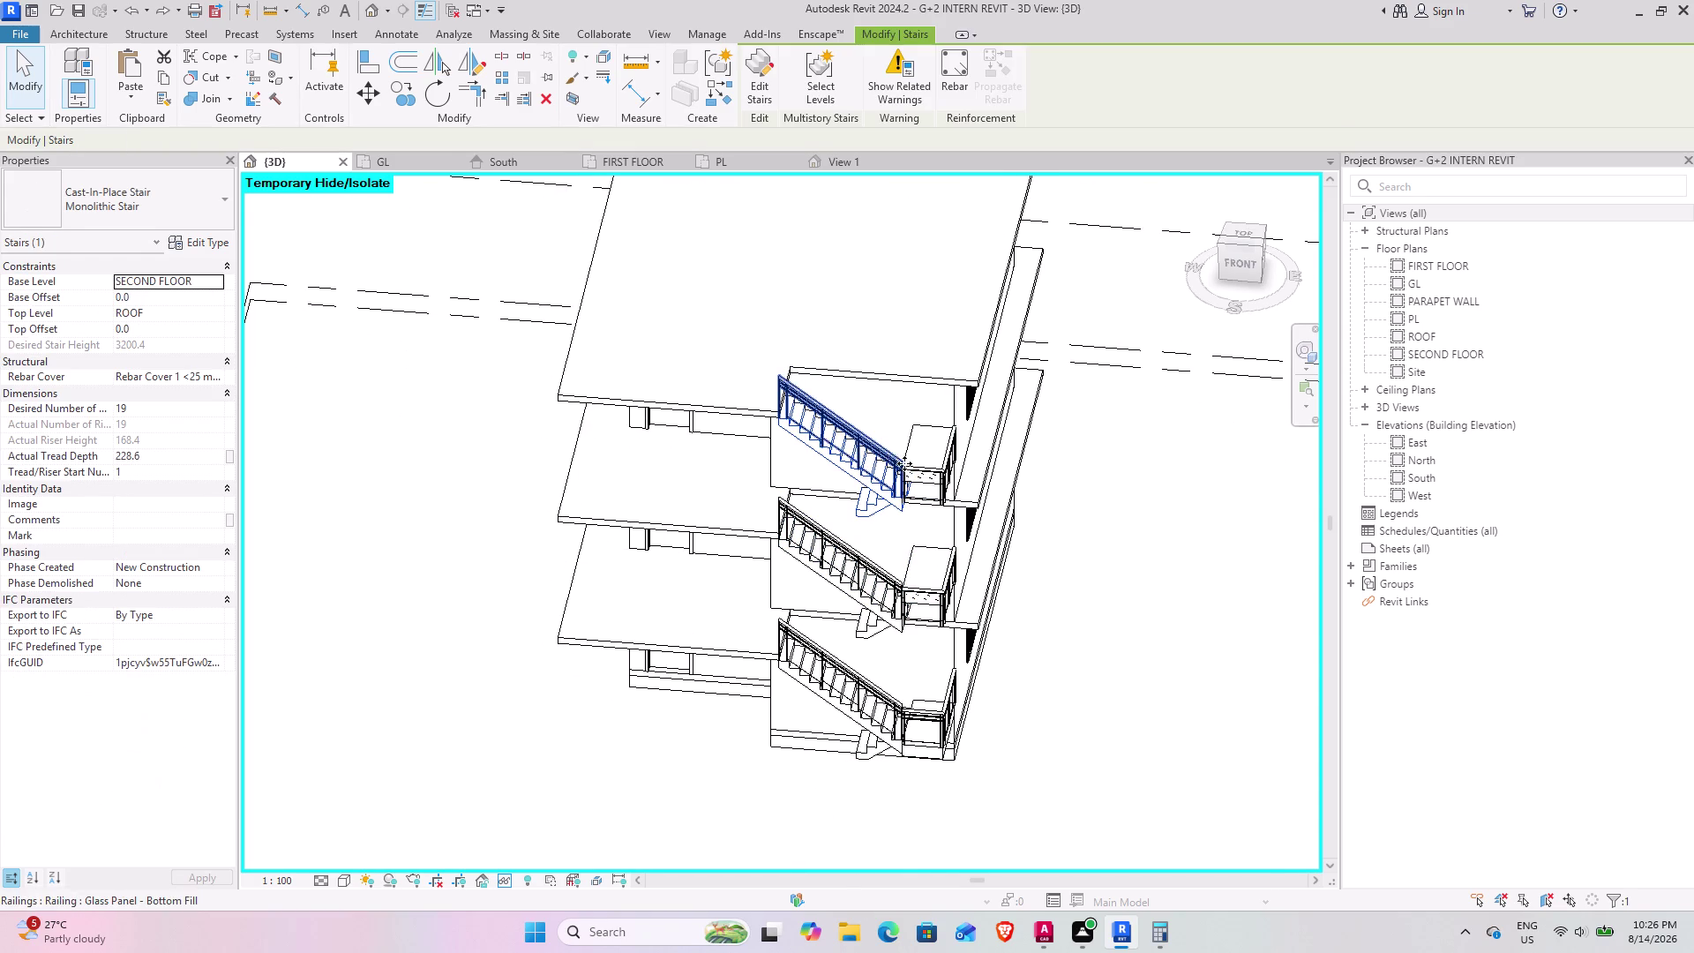
click(935, 471)
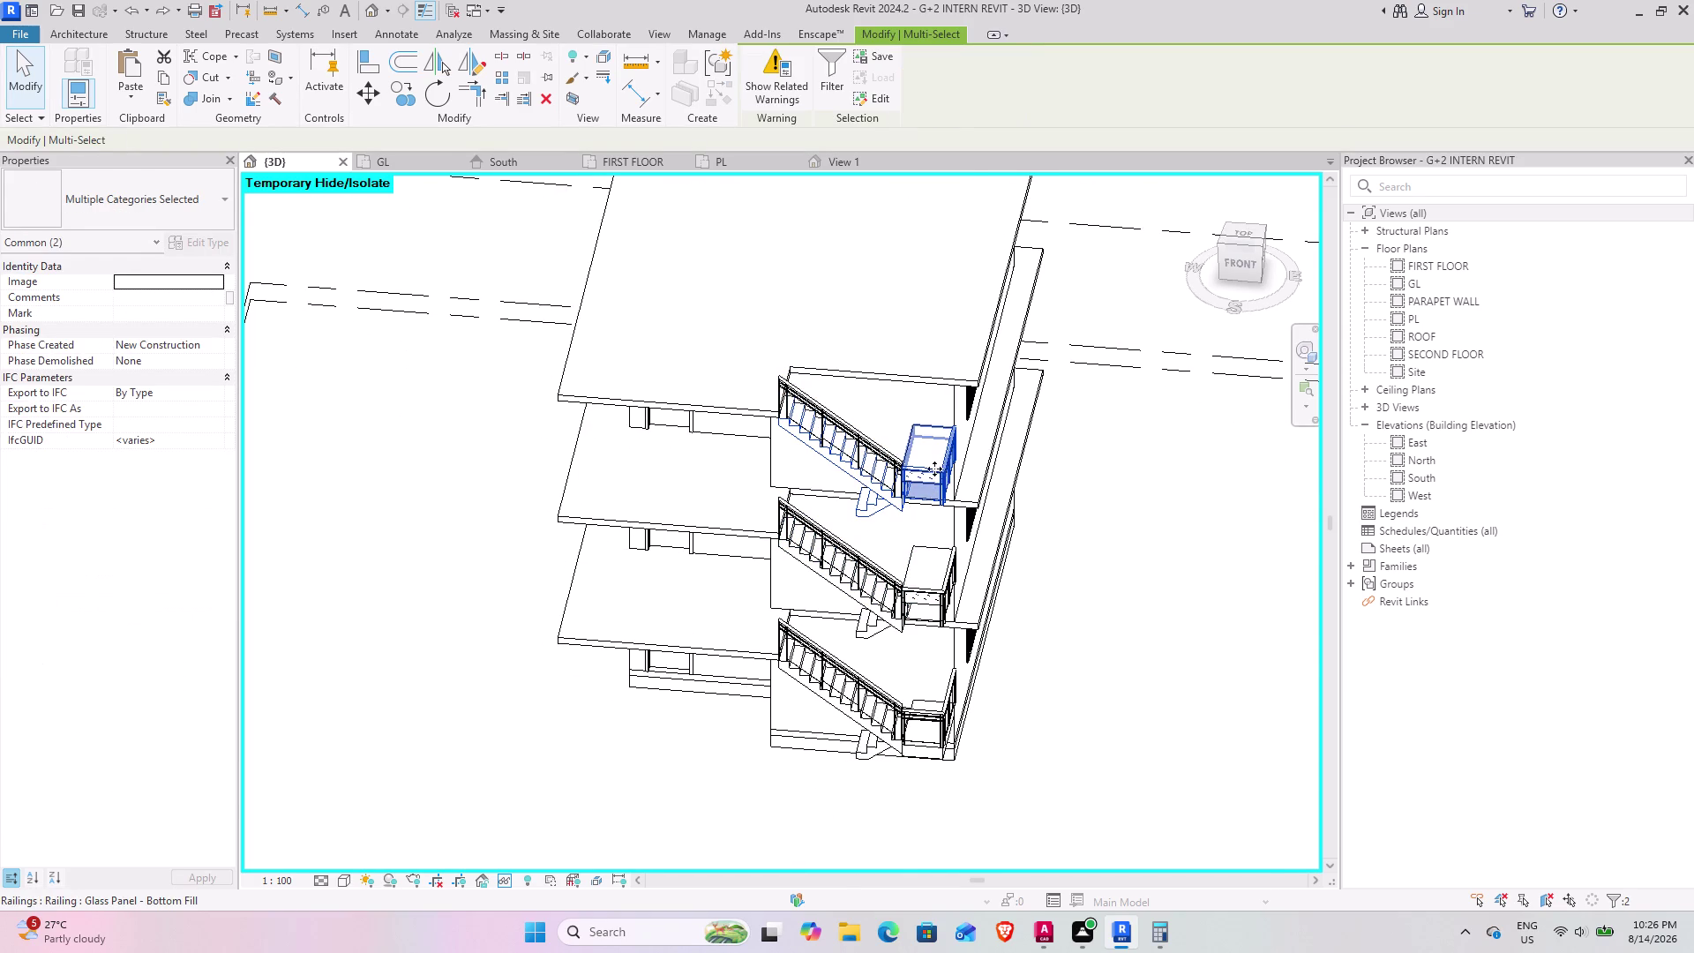
click(934, 465)
click(861, 430)
click(871, 509)
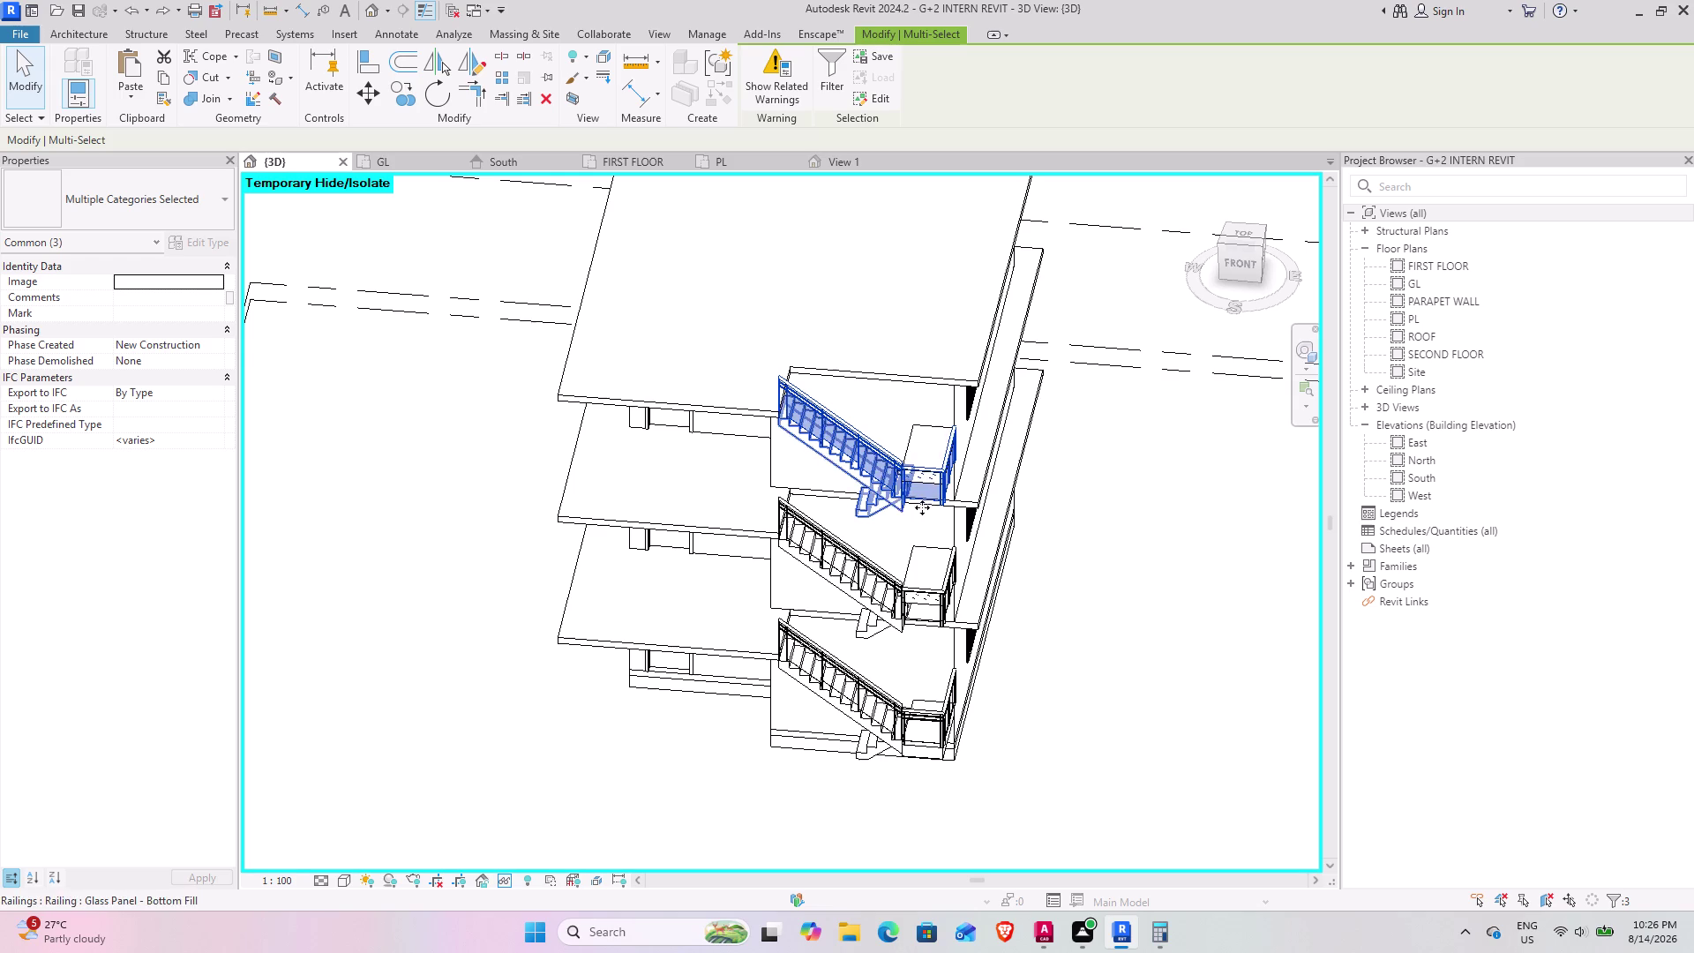
scroll(up, 3)
middle_drag(872, 562, 911, 407)
click(942, 429)
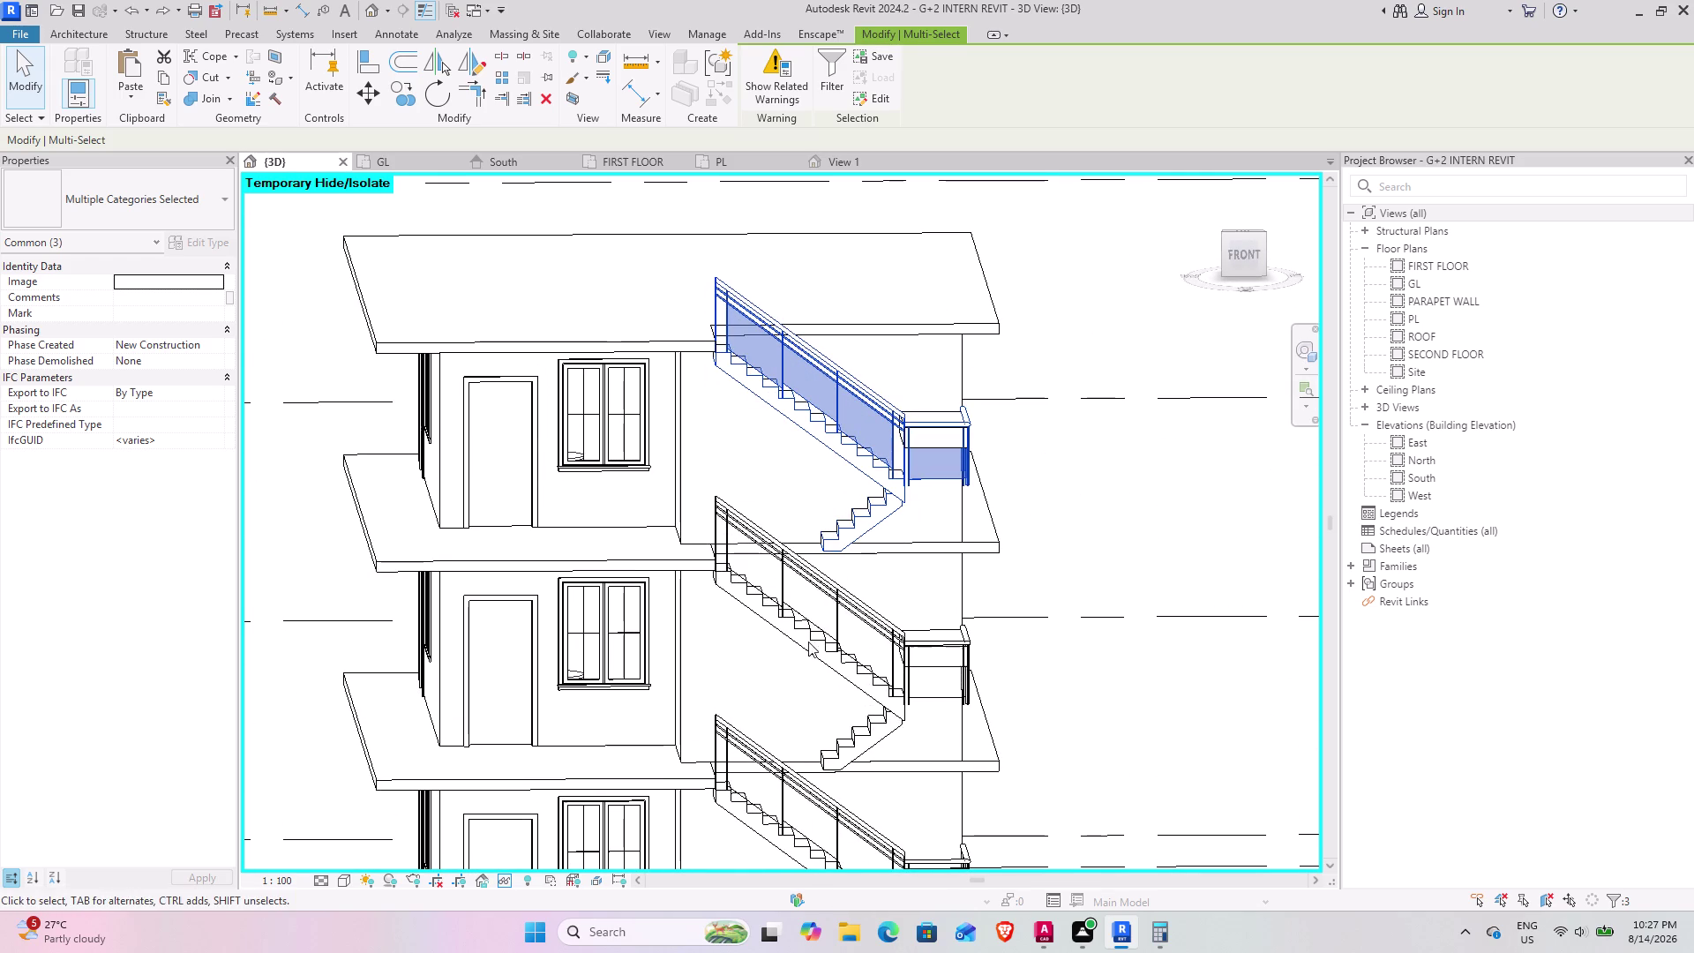
click(784, 635)
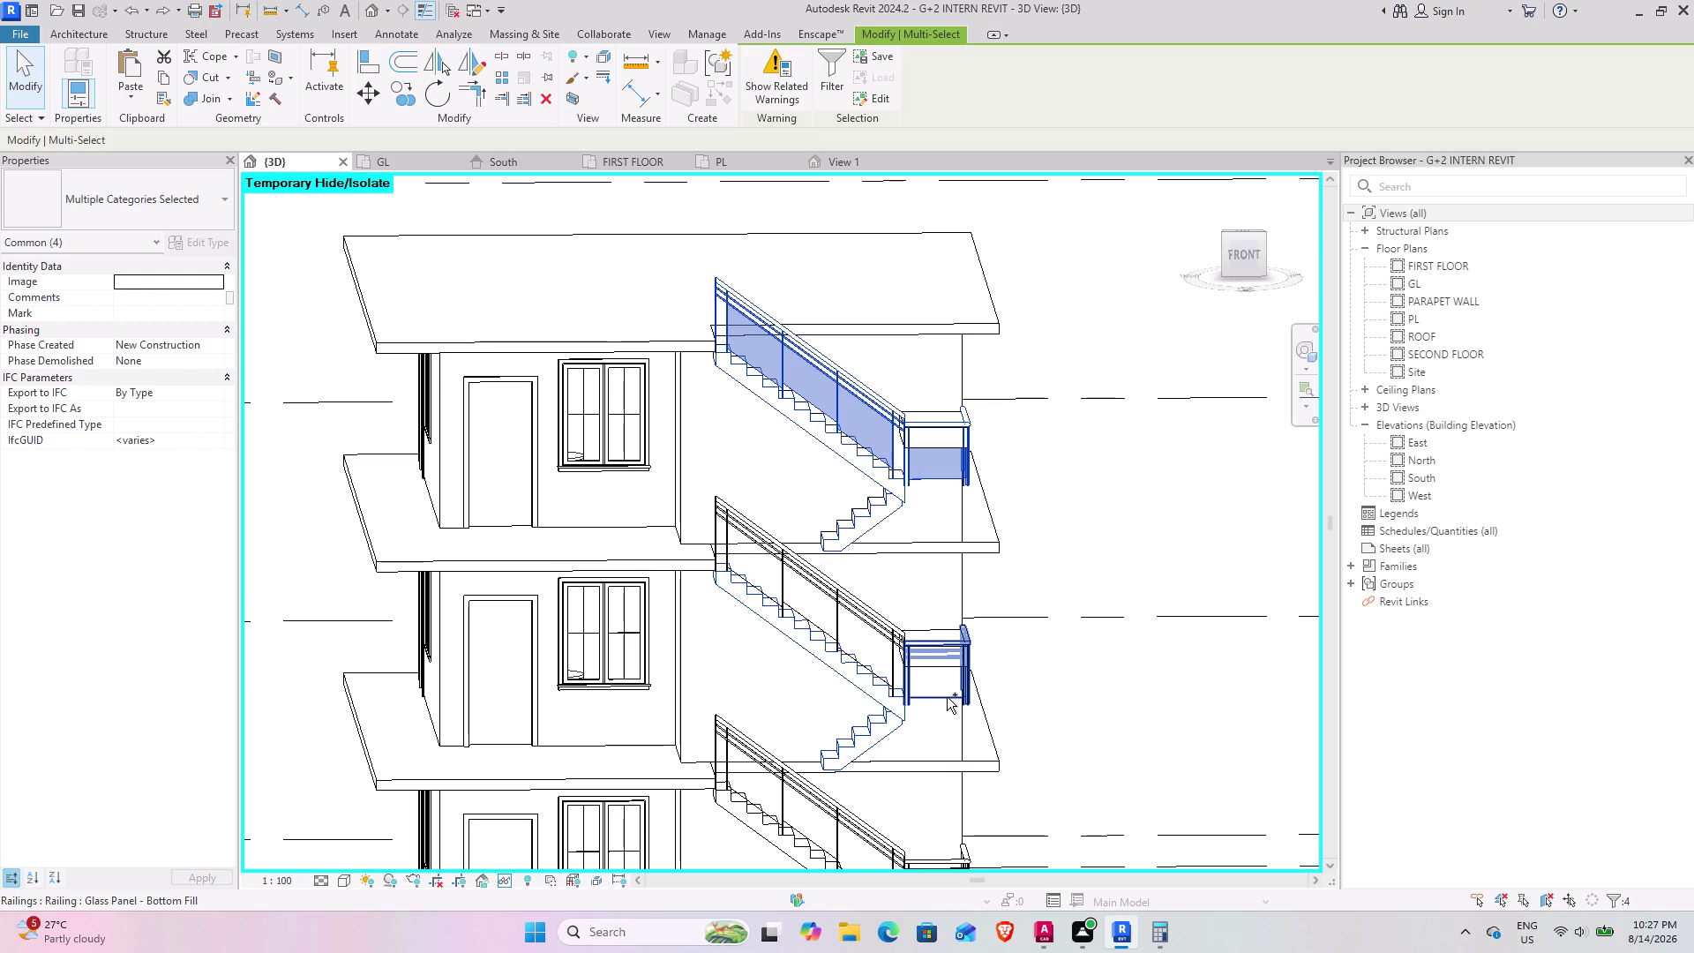
click(947, 697)
middle_drag(870, 622, 816, 695)
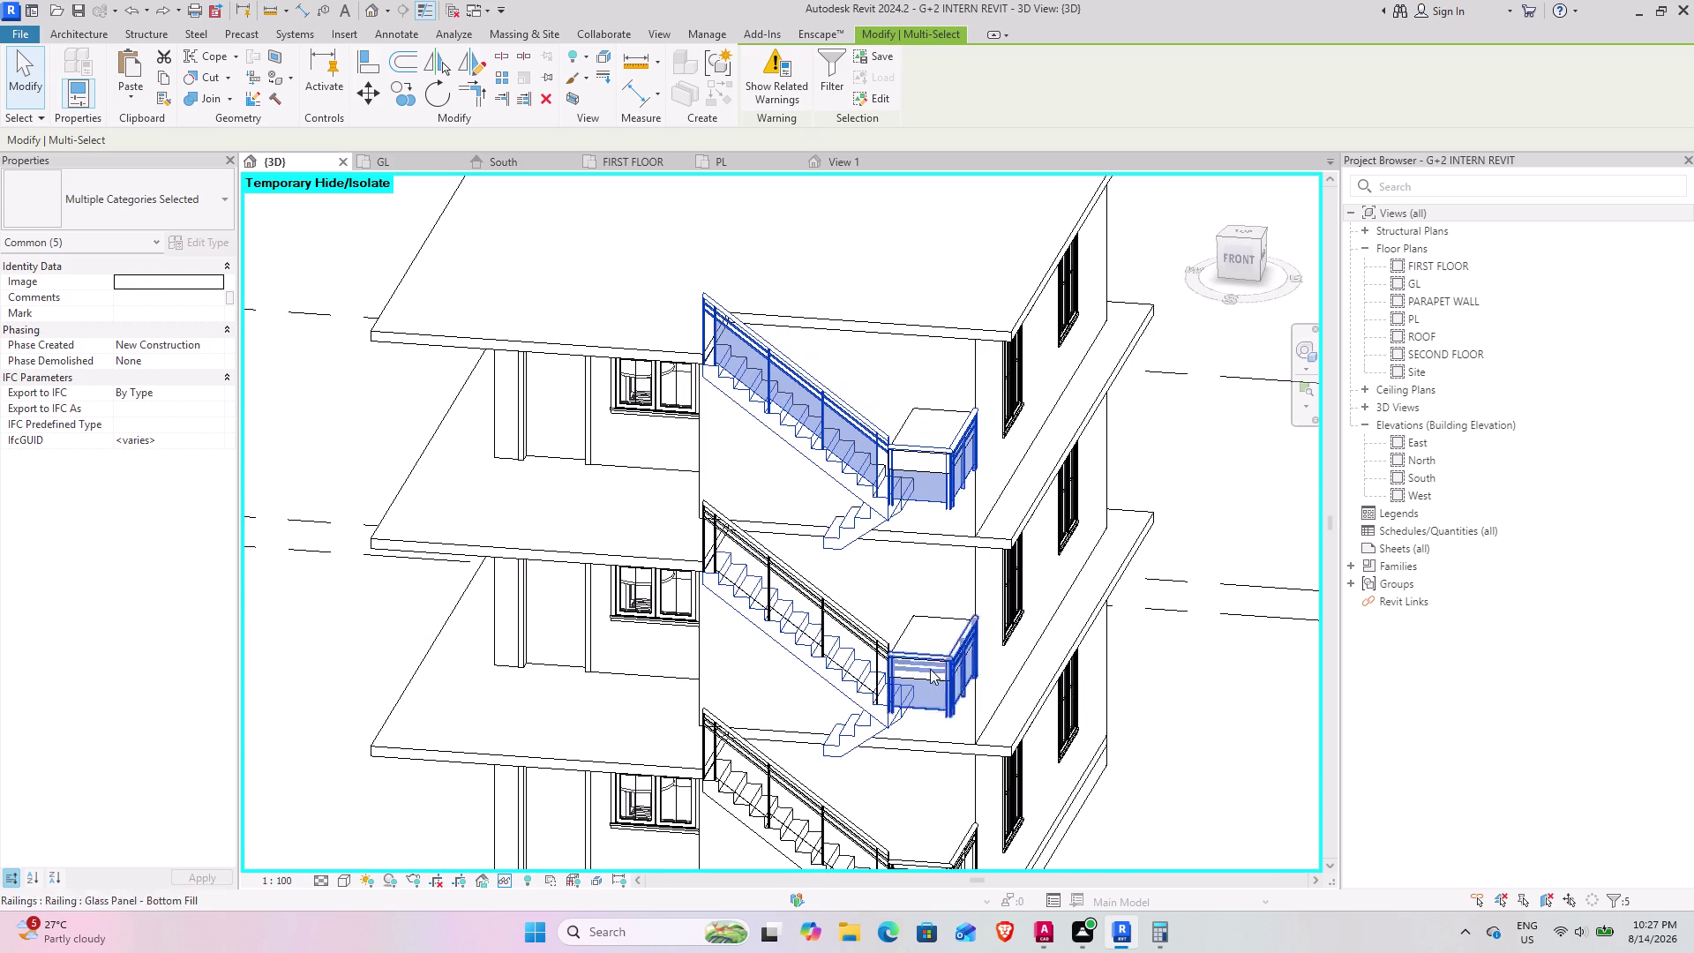
click(910, 628)
middle_drag(829, 721, 842, 693)
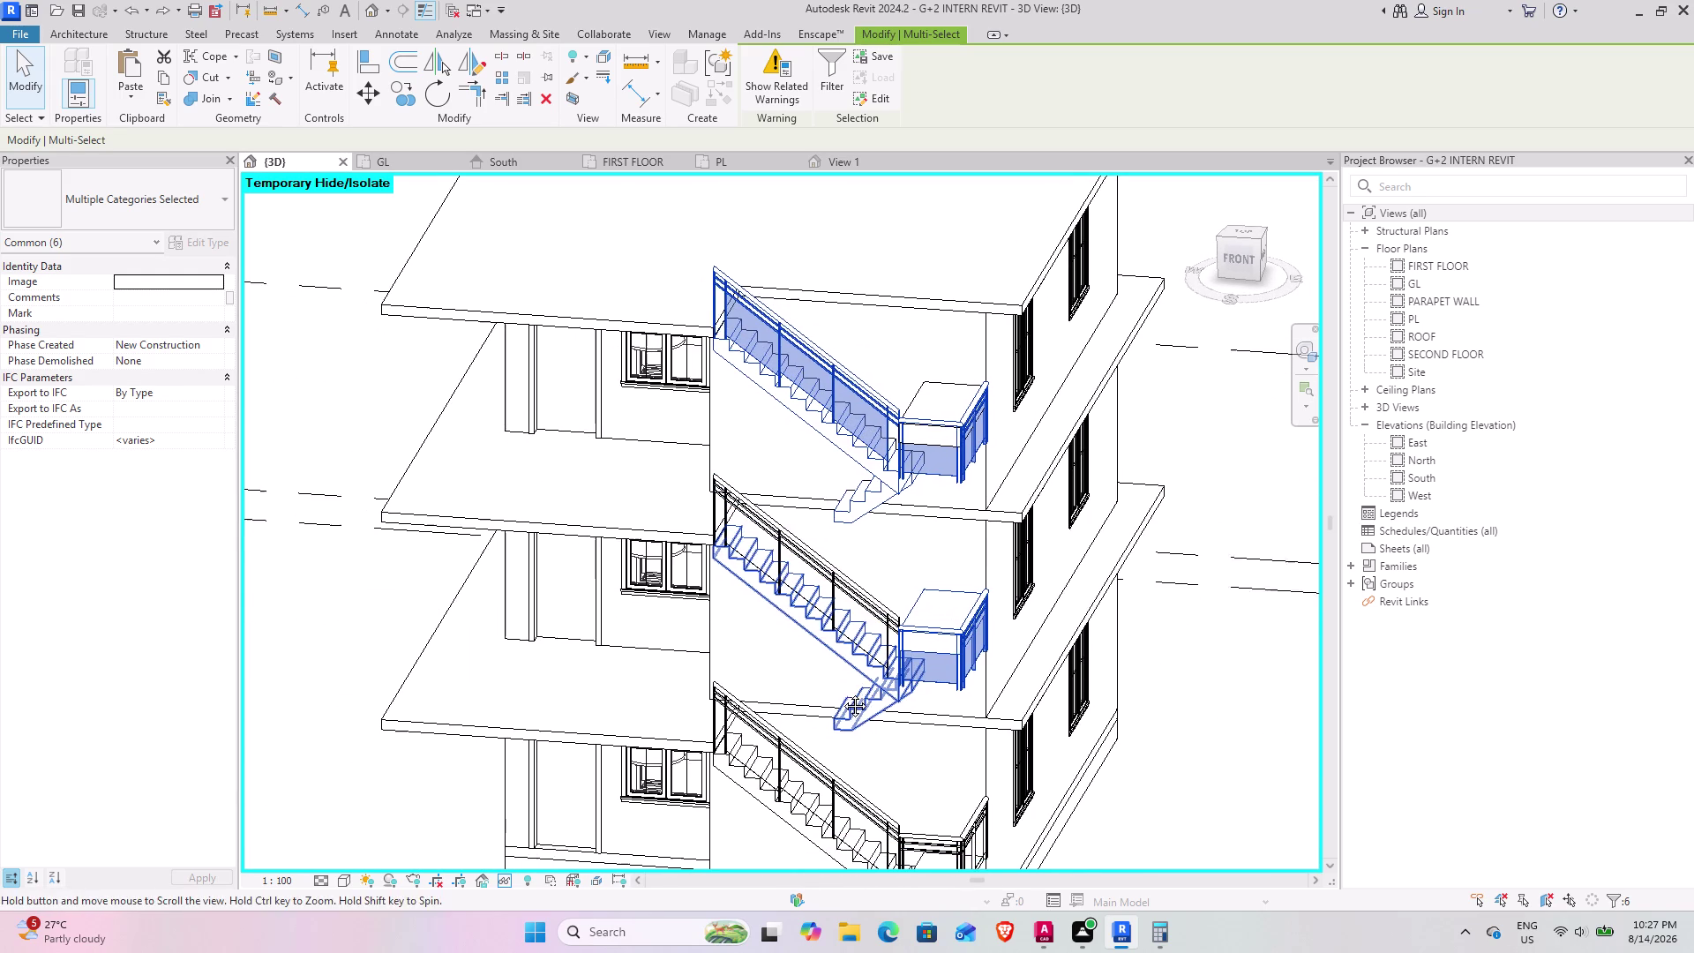
middle_drag(842, 693, 842, 691)
click(553, 99)
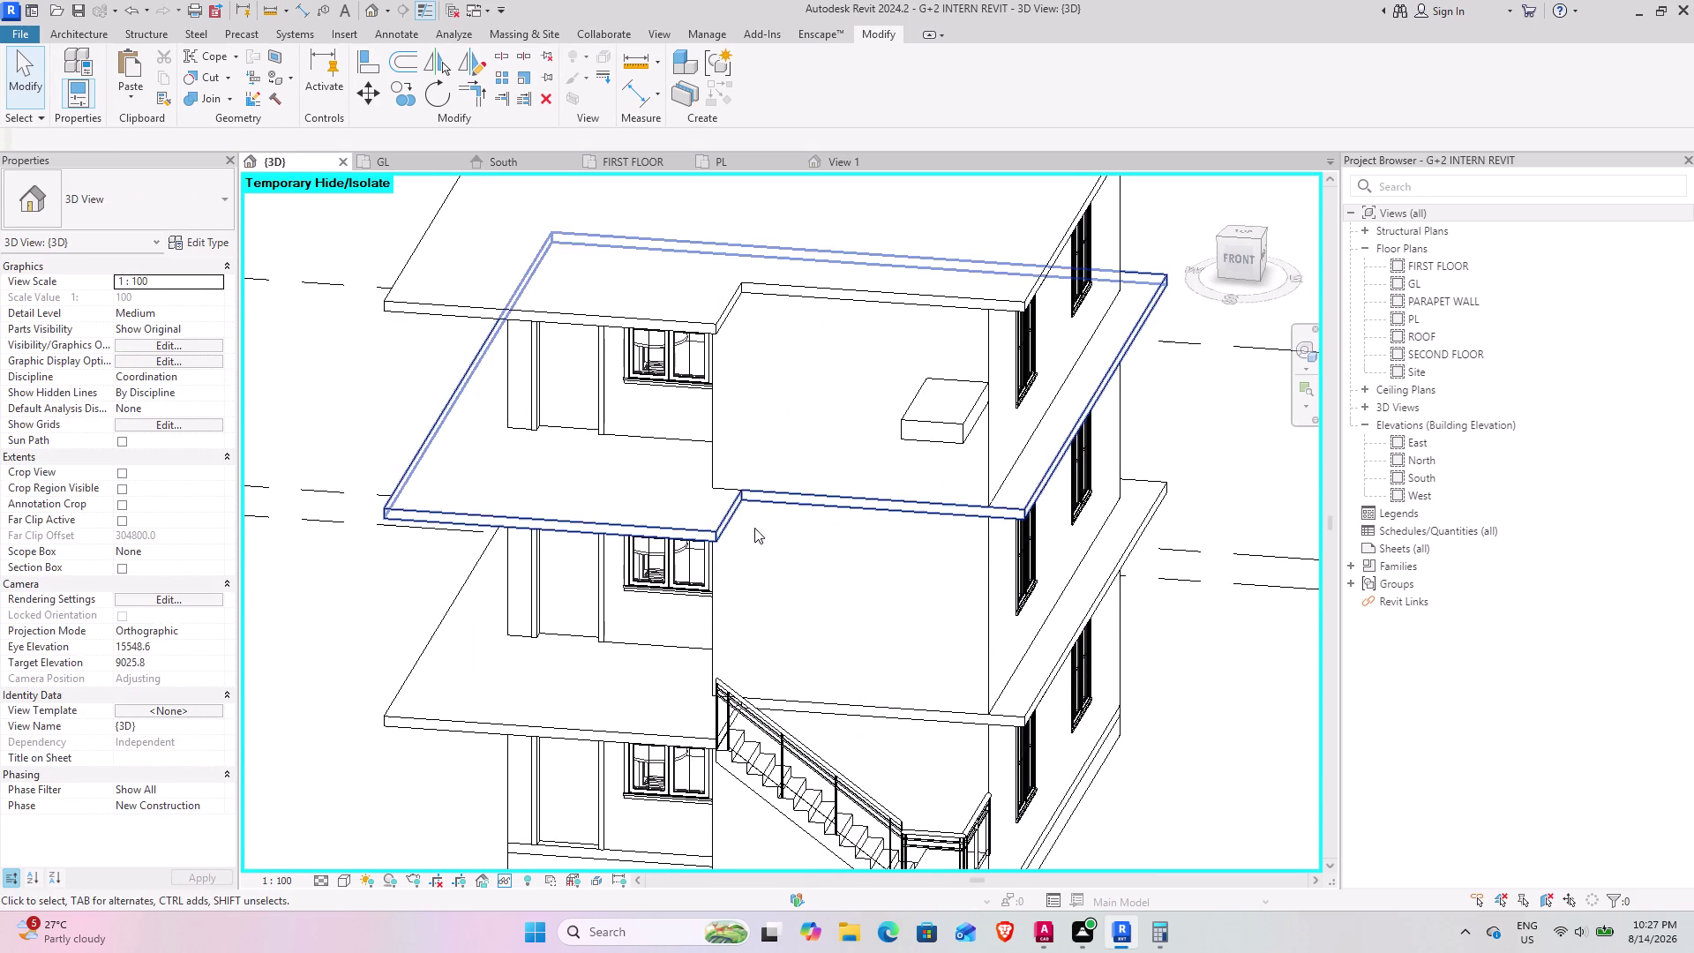
click(943, 427)
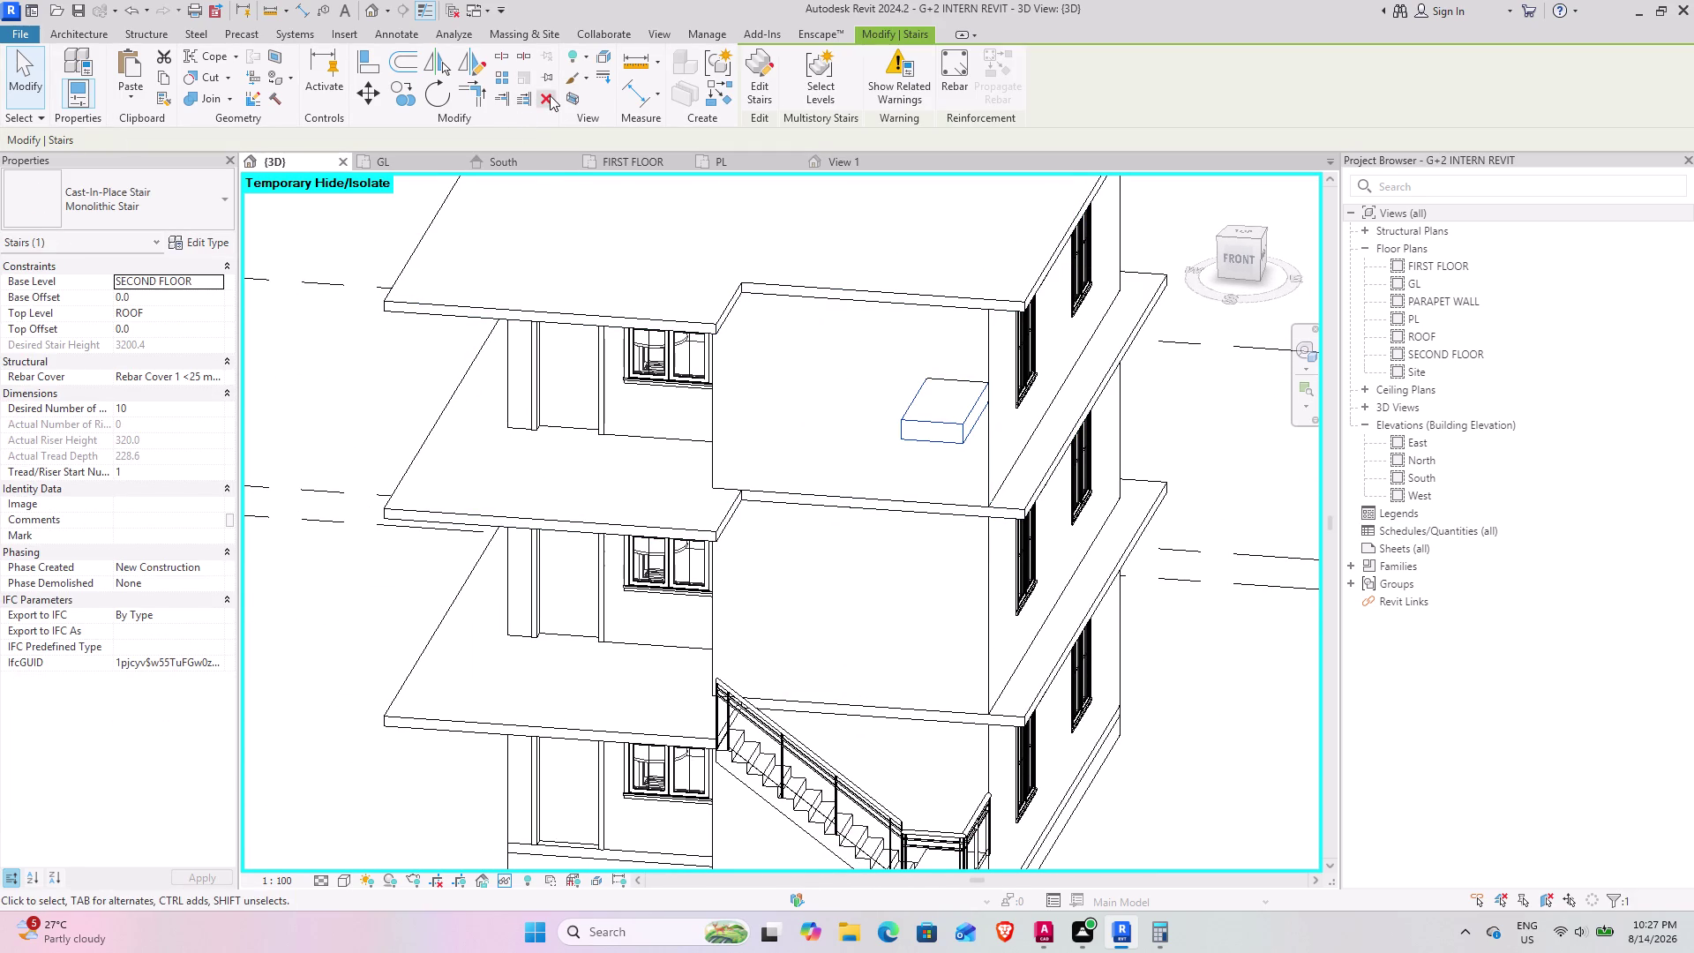
click(549, 96)
scroll(down, 3)
middle_drag(718, 655, 818, 490)
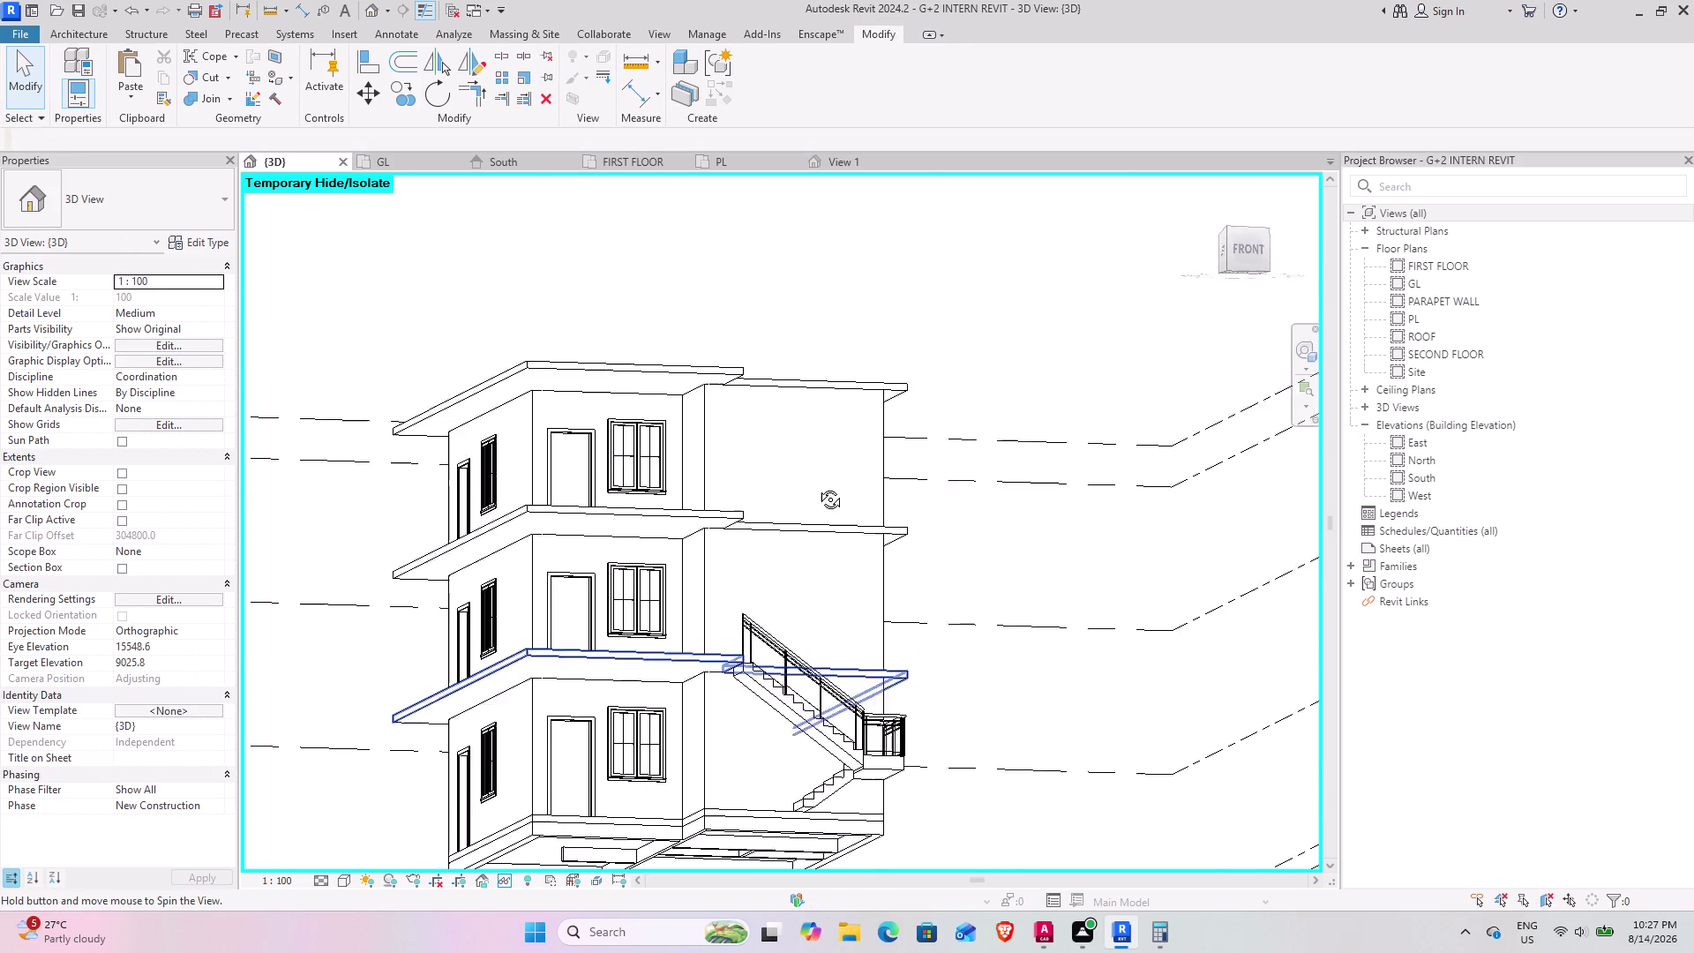
middle_drag(818, 490, 721, 707)
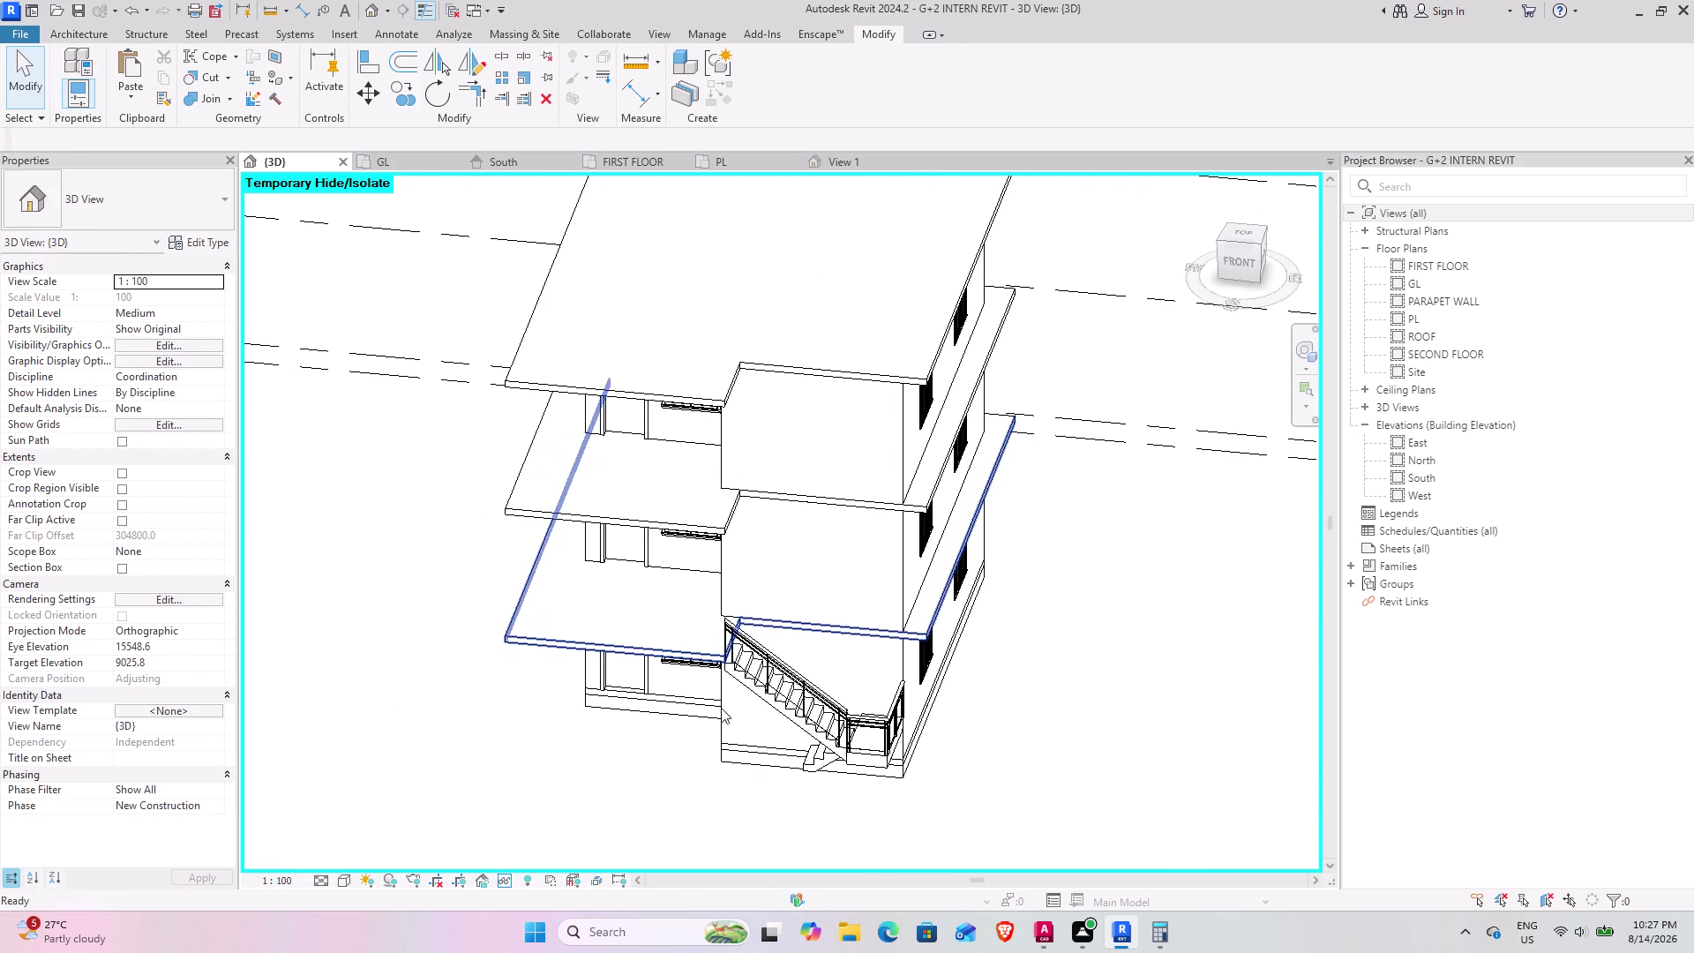
middle_drag(759, 719, 650, 800)
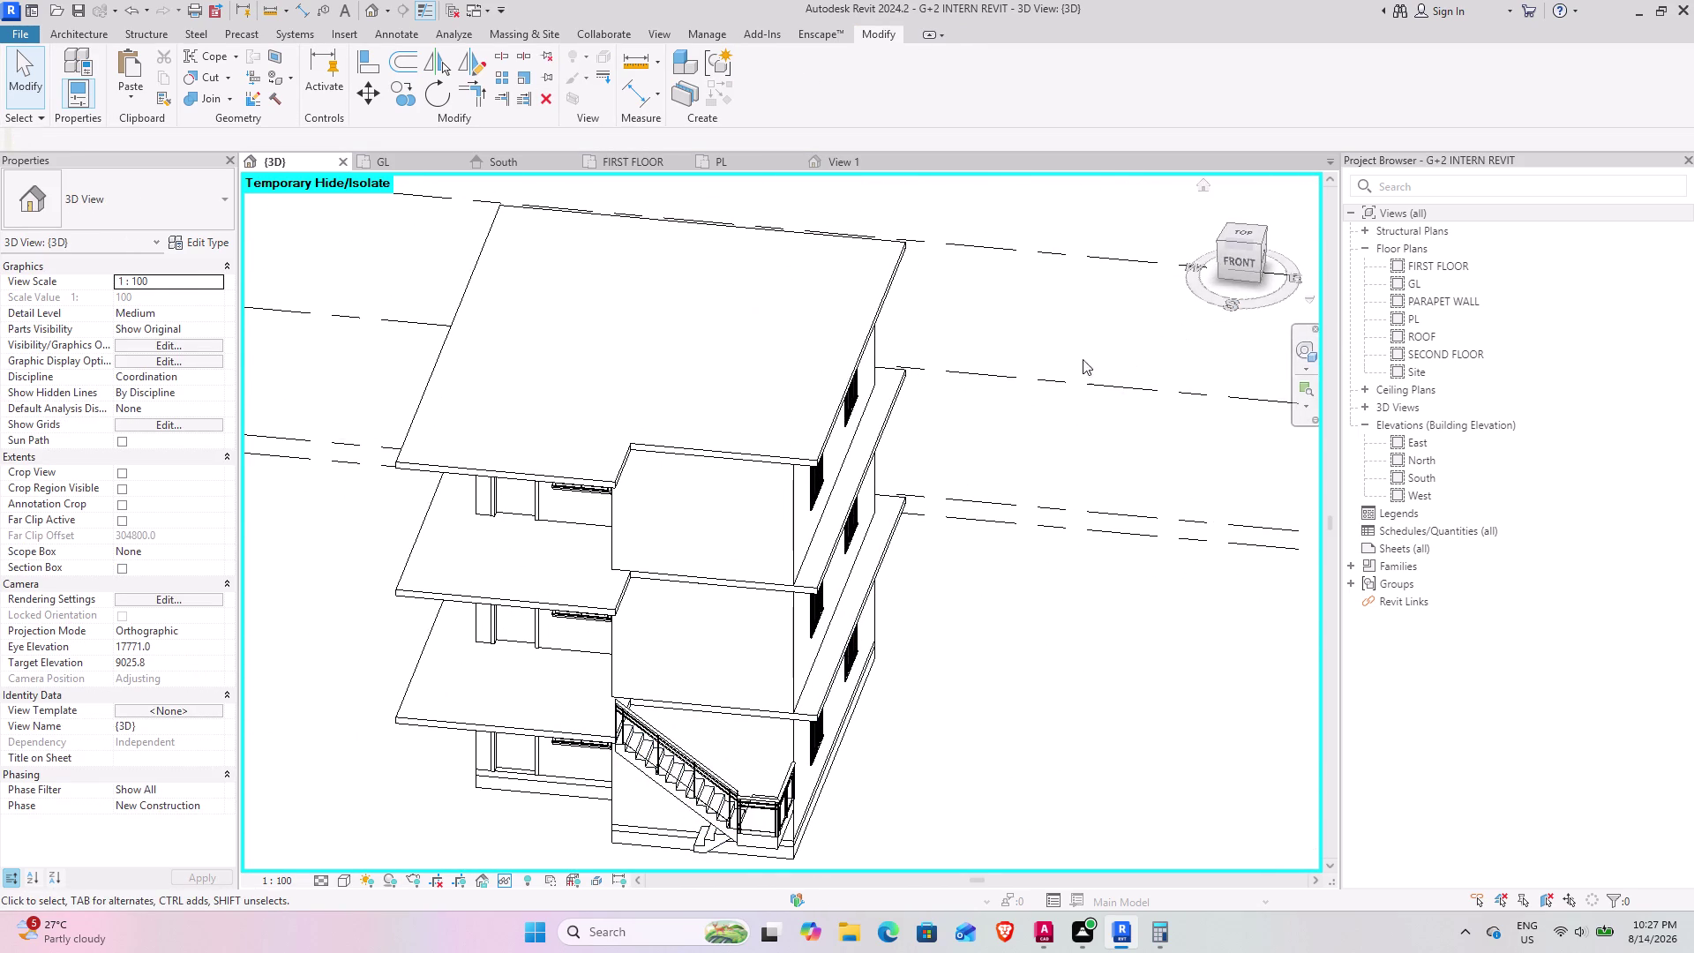
click(645, 164)
scroll(up, 3)
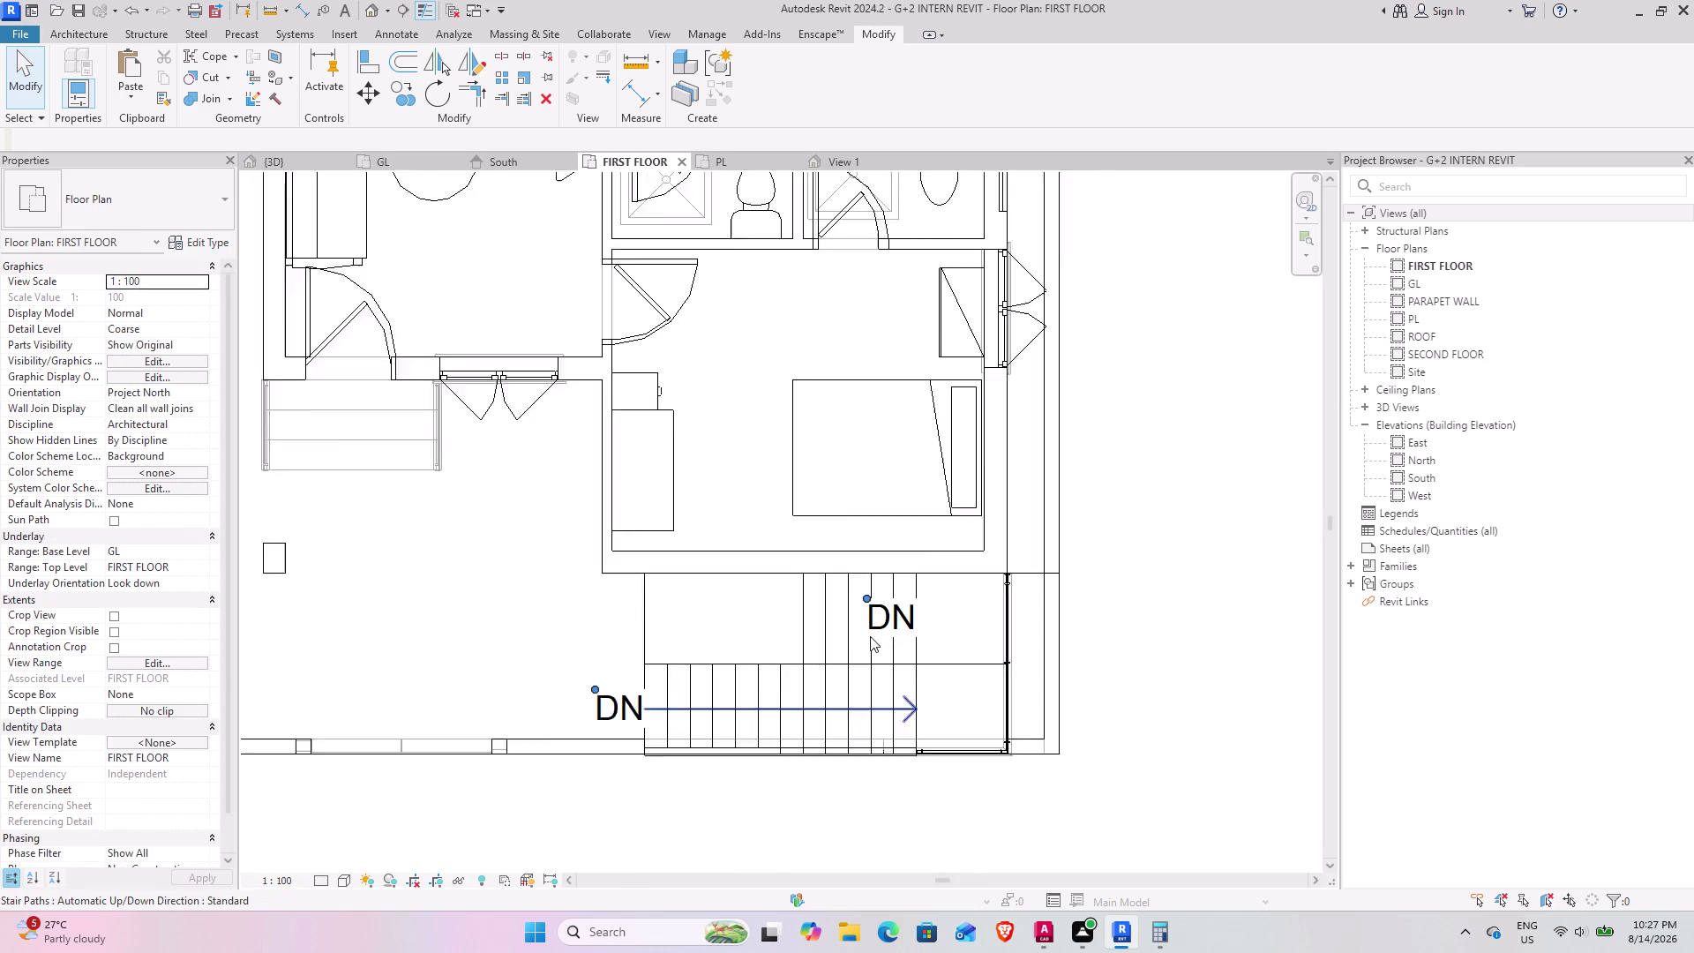
Center the FIRST FLOOR plan on the stair area and bring up the Architecture tools.
scroll(up, 3)
middle_drag(714, 644, 673, 607)
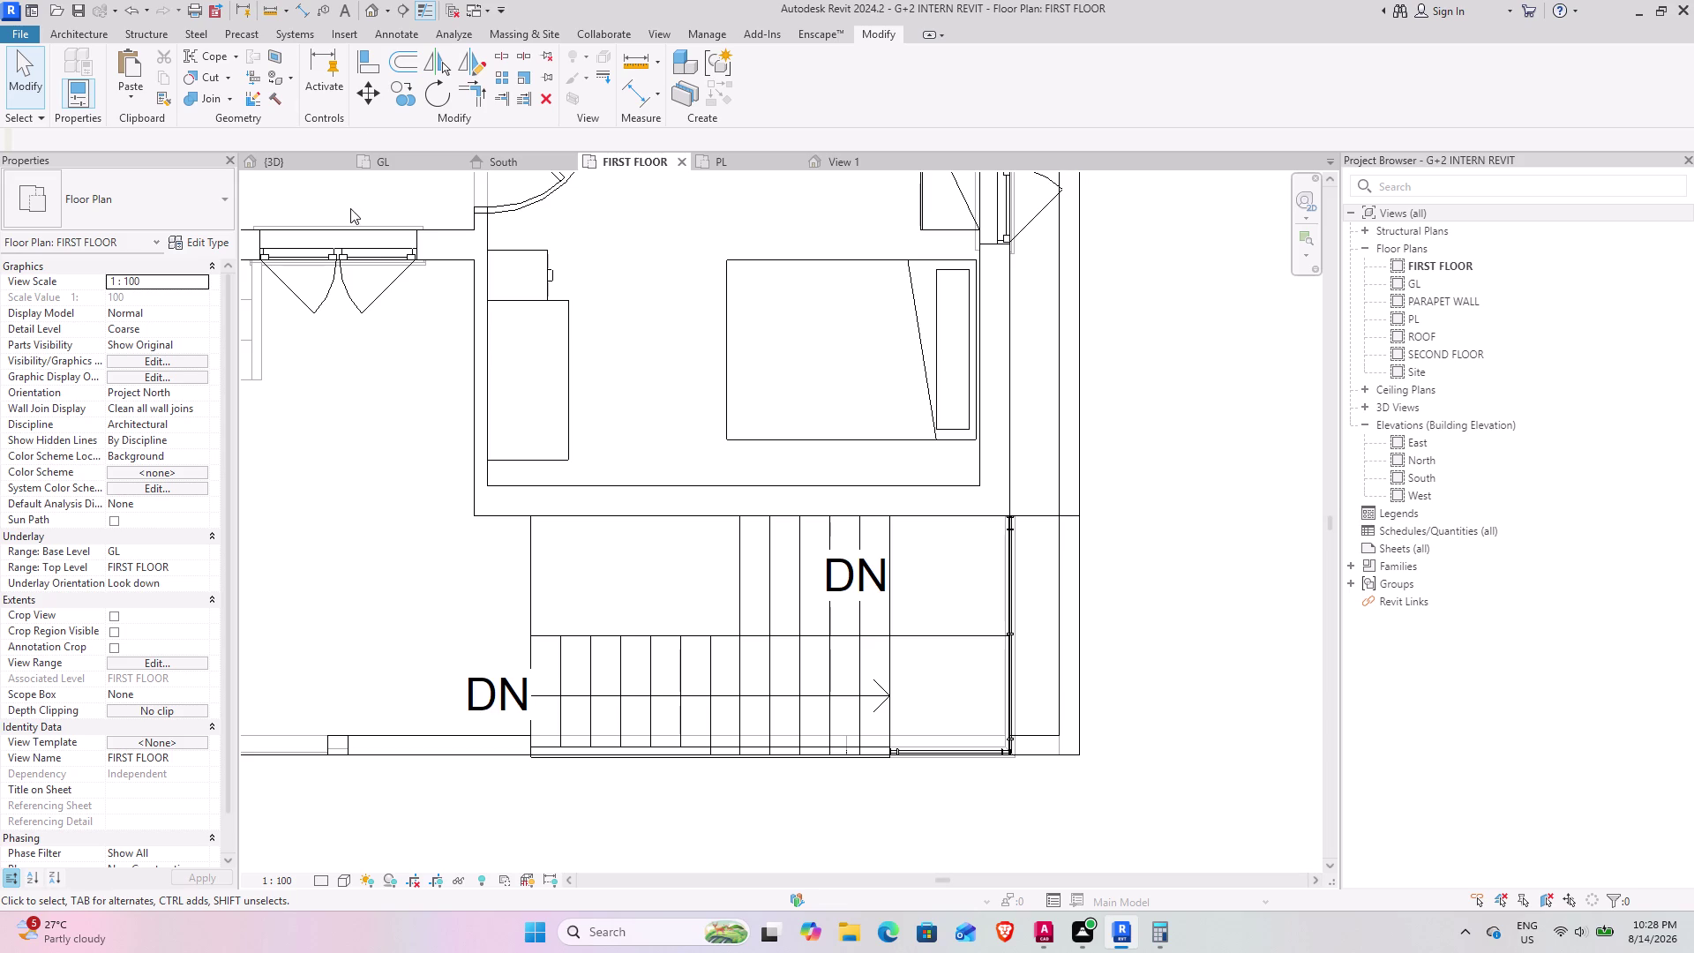
click(61, 27)
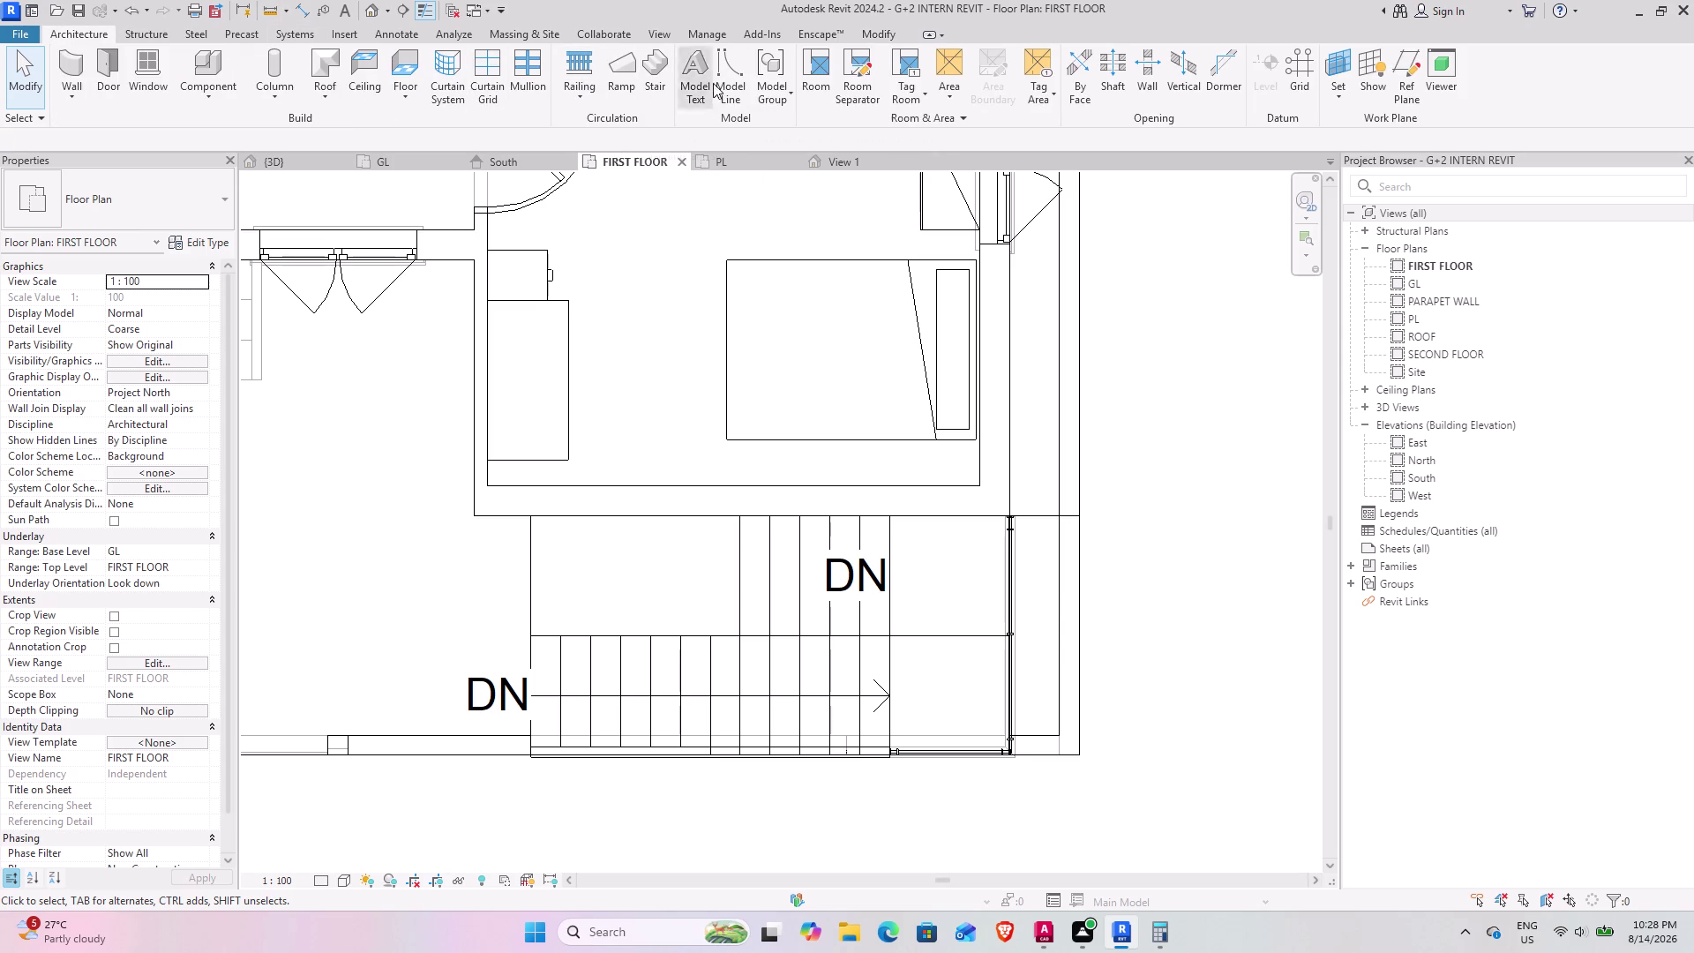
Start a Monolithic Stair 2 from FIRST FLOOR to SECOND FLOOR and open Edit Type.
click(659, 70)
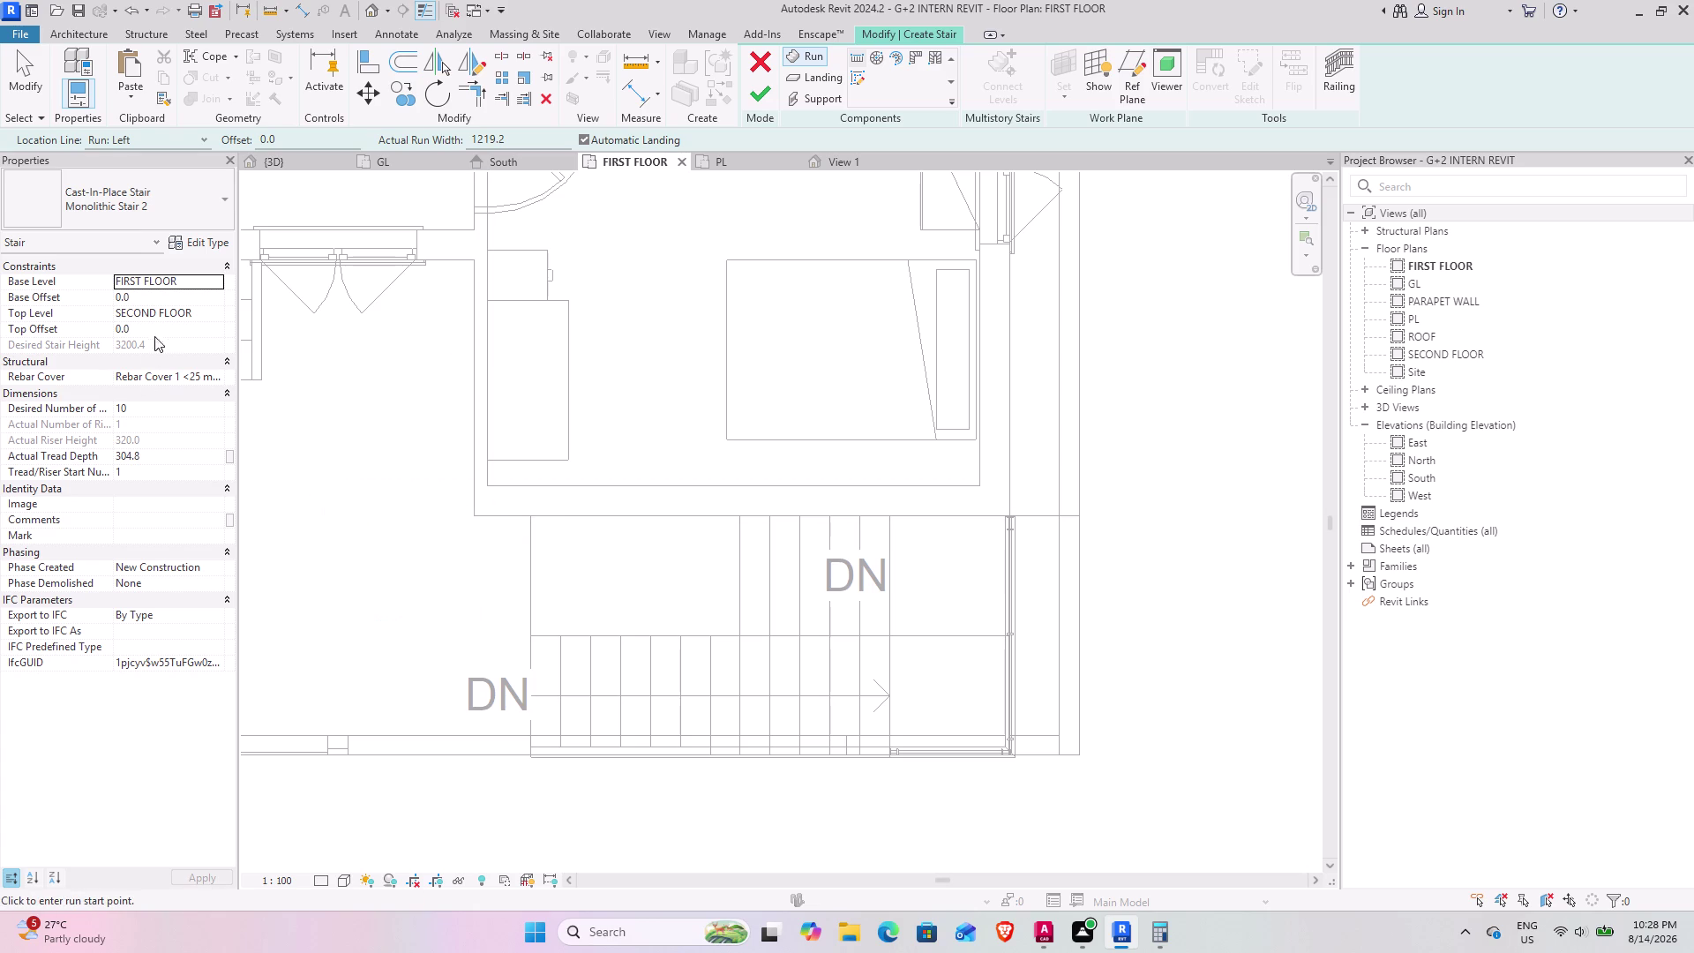
click(155, 405)
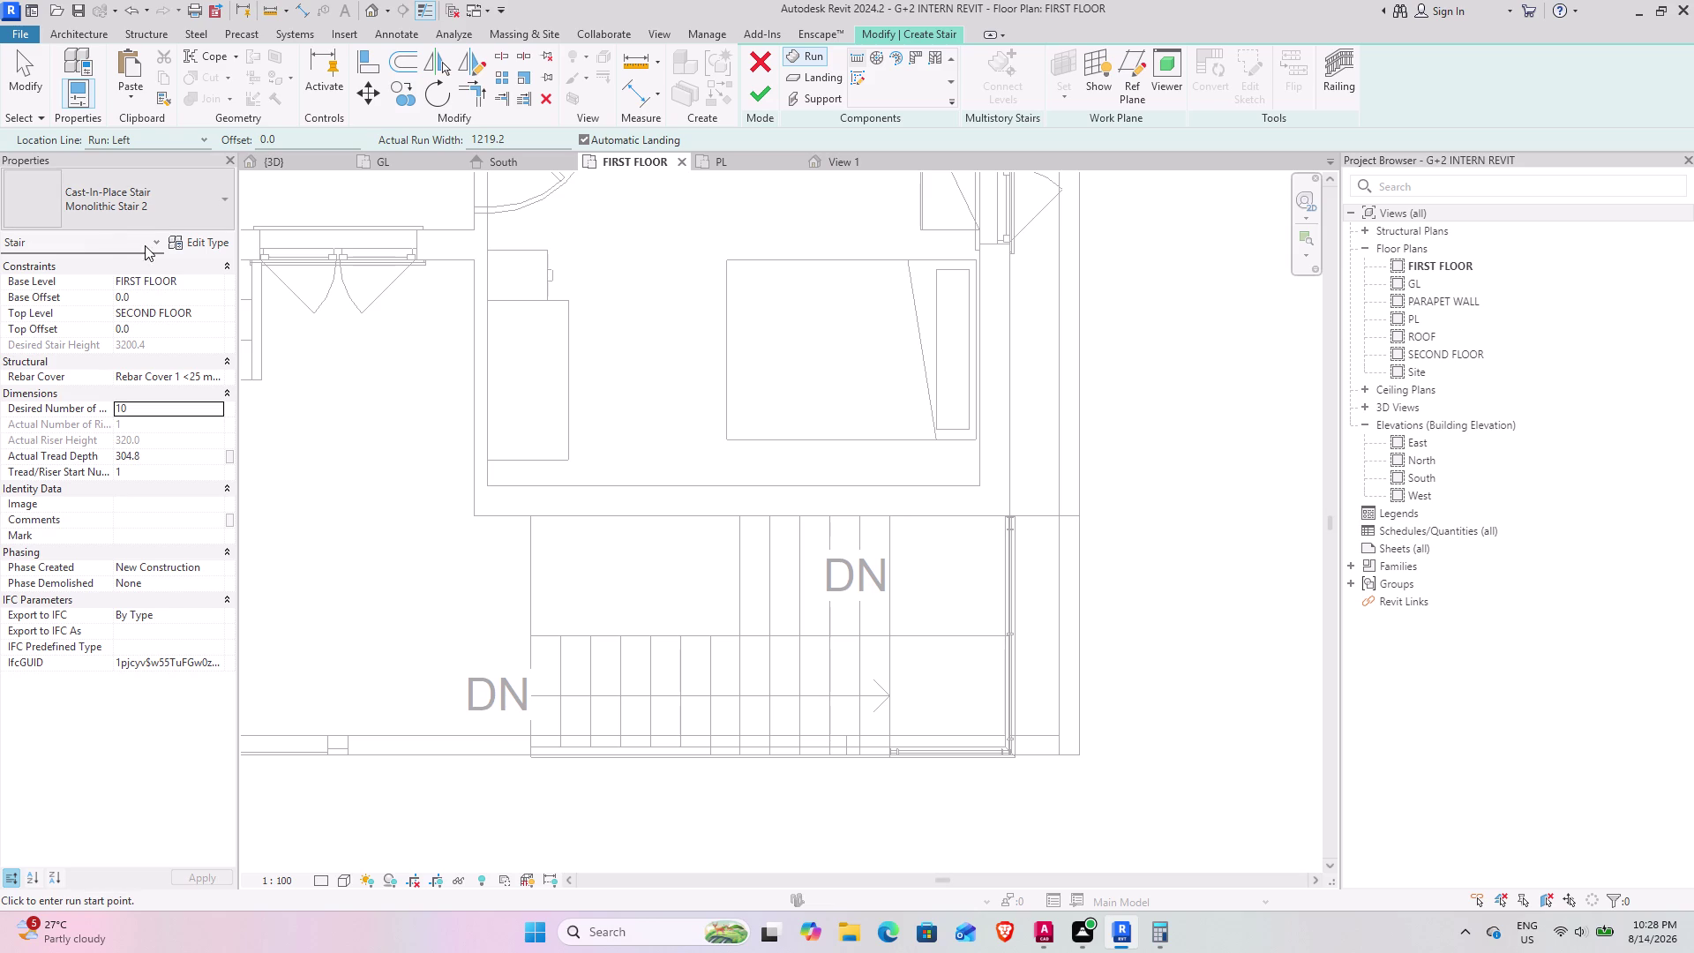
click(161, 244)
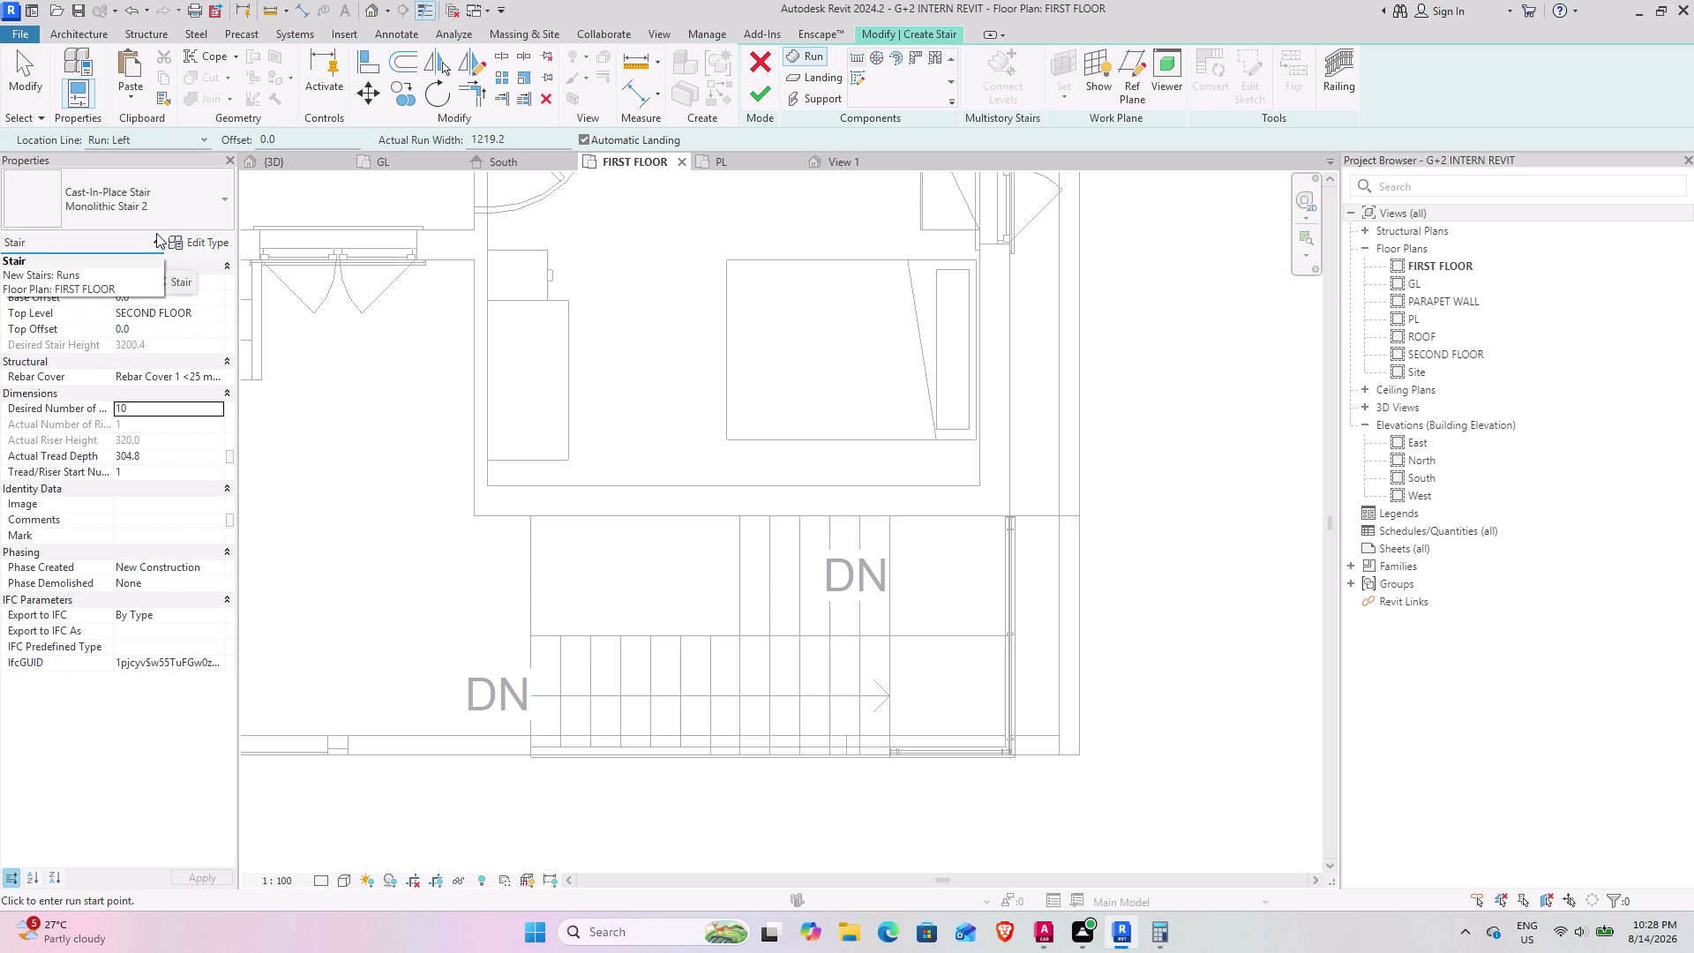
click(156, 239)
click(156, 206)
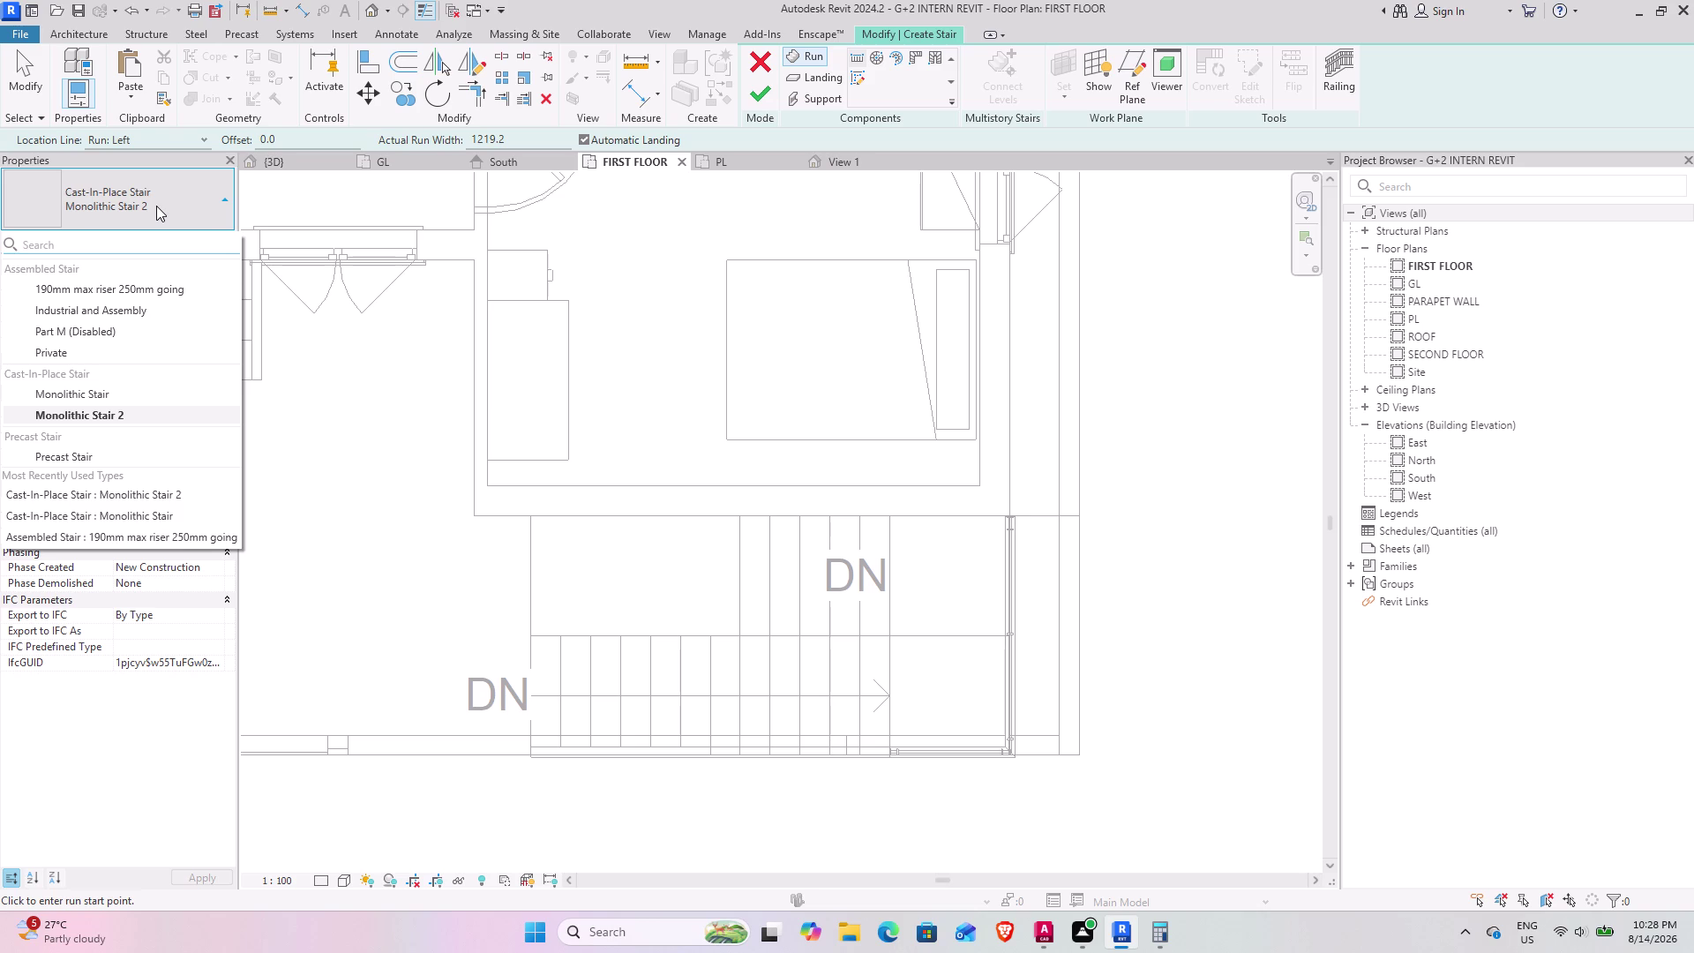
click(157, 206)
click(134, 245)
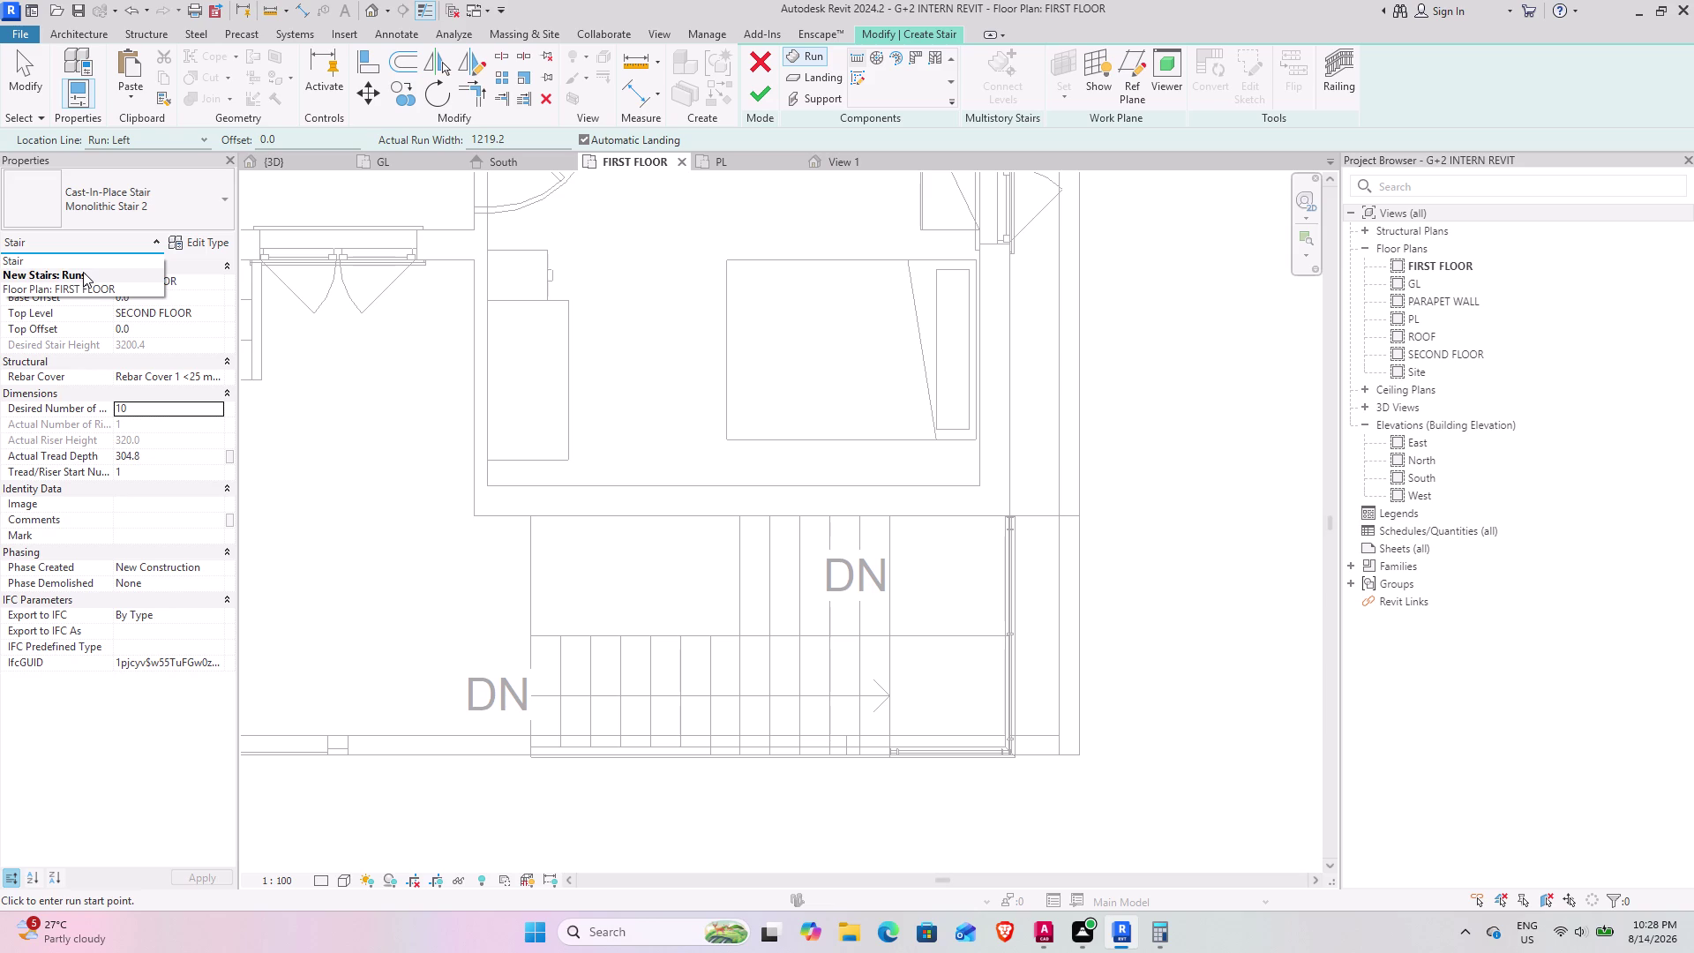
click(124, 234)
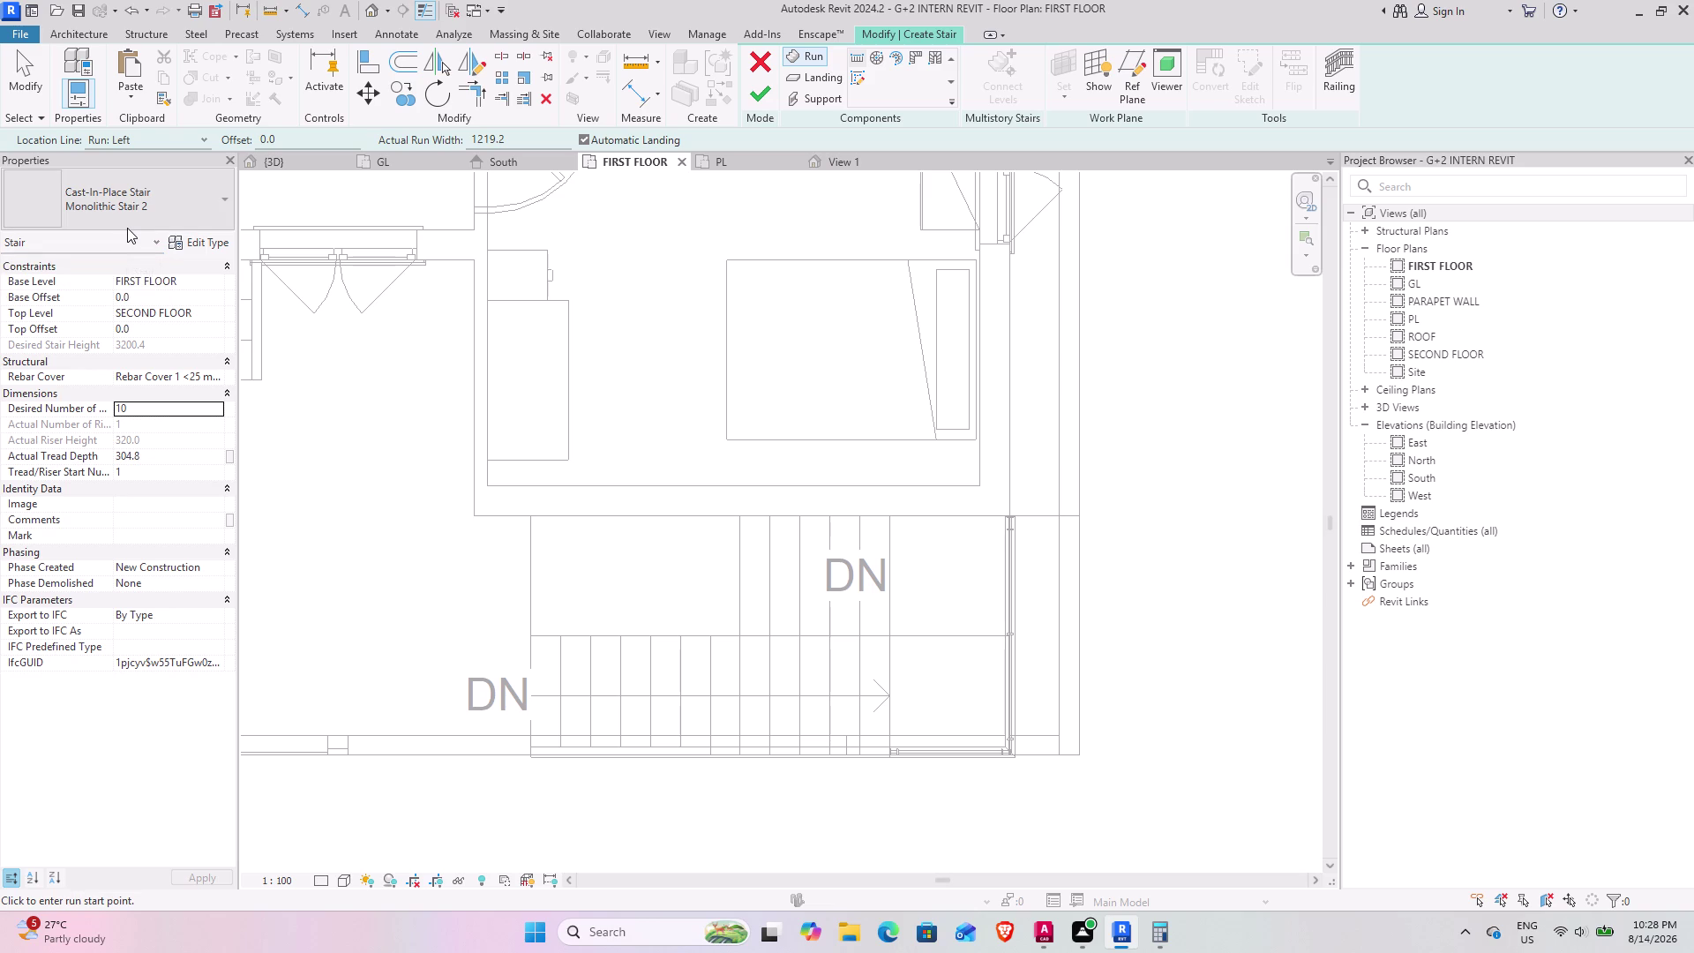
click(204, 239)
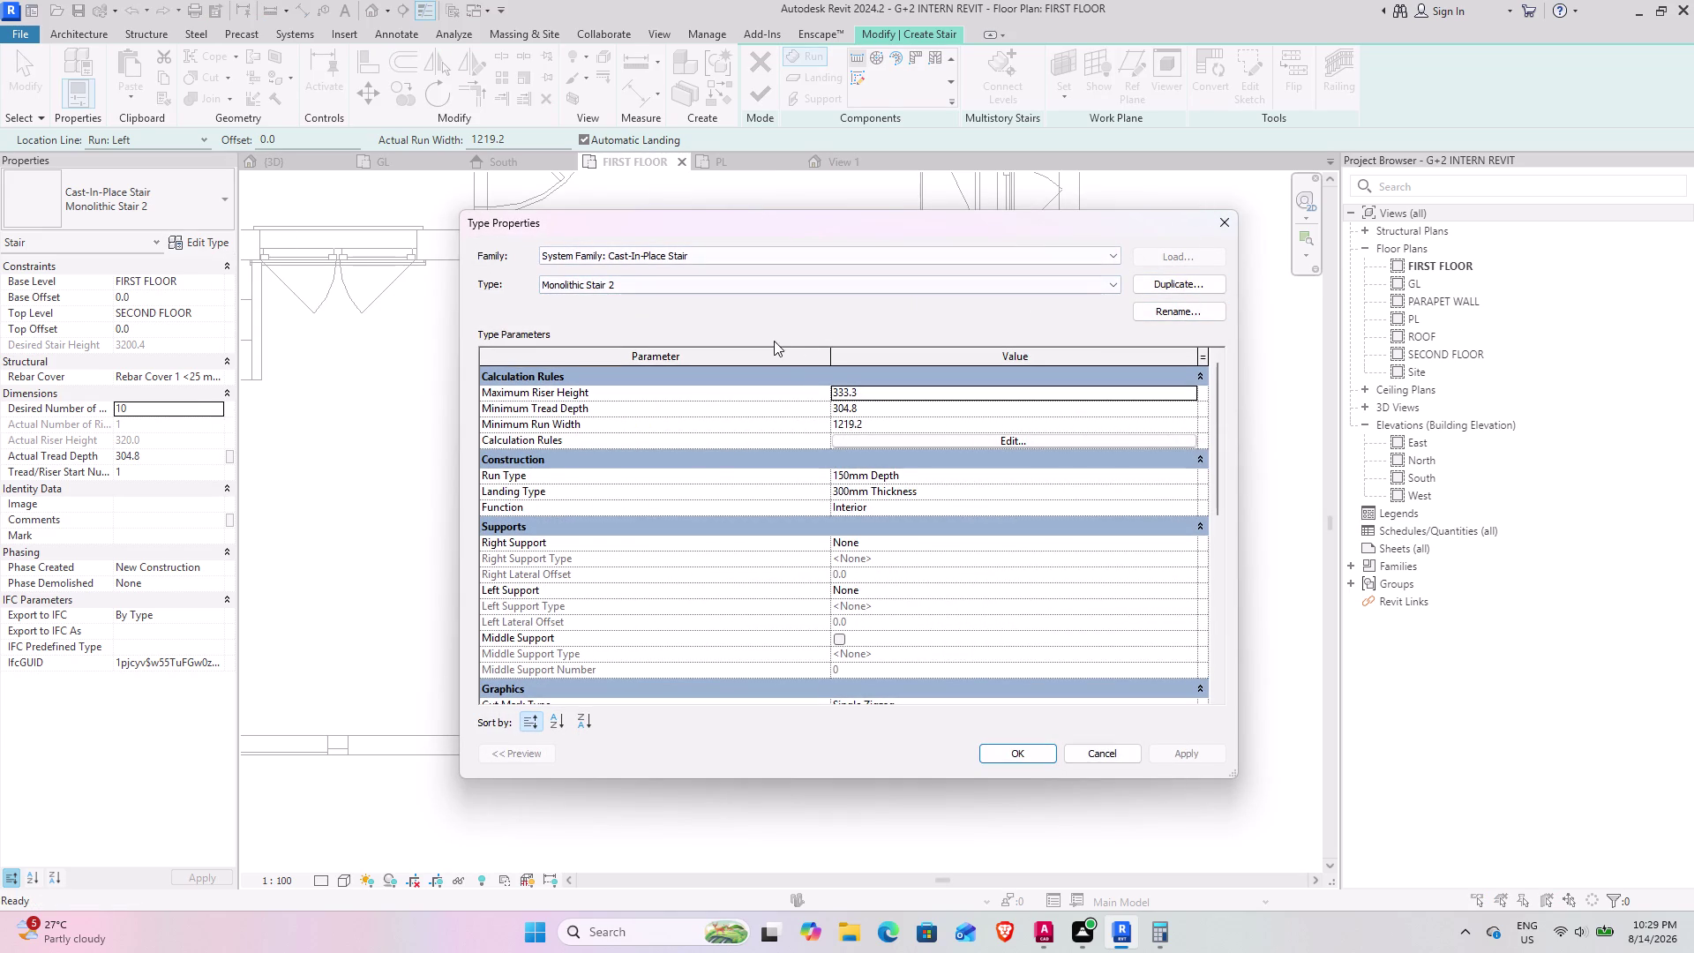
Duplicate the stair type as Monolithic Stair 3 with a 6" (152.4) maximum riser height.
click(1180, 278)
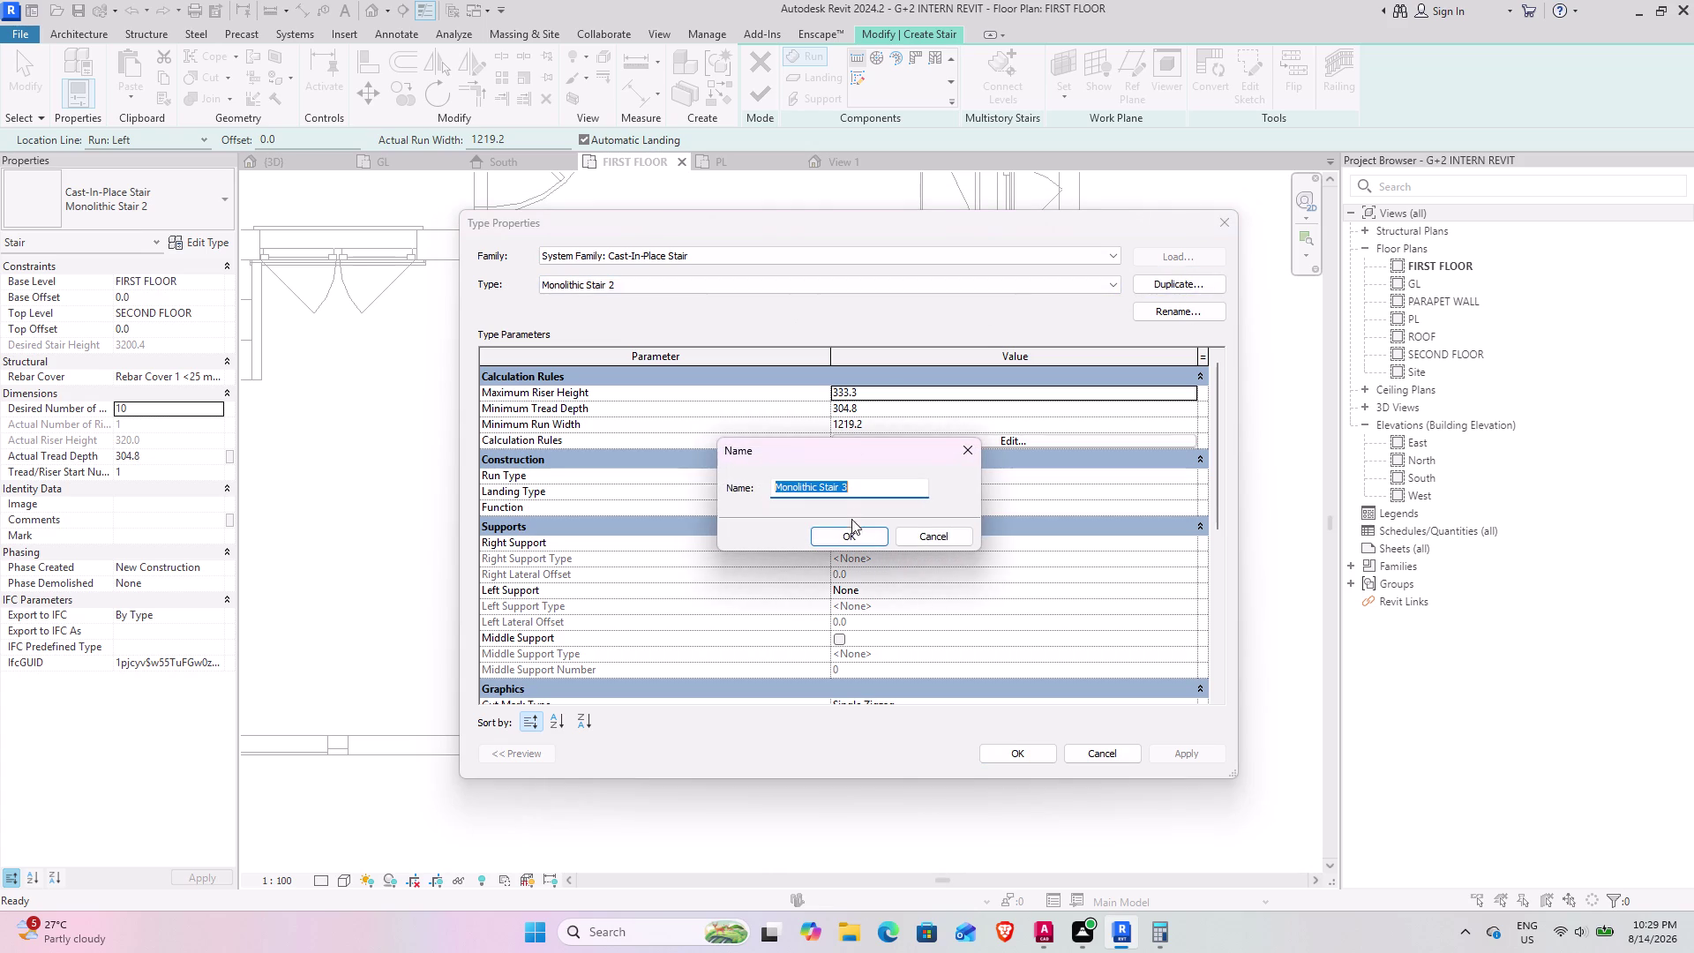
click(847, 541)
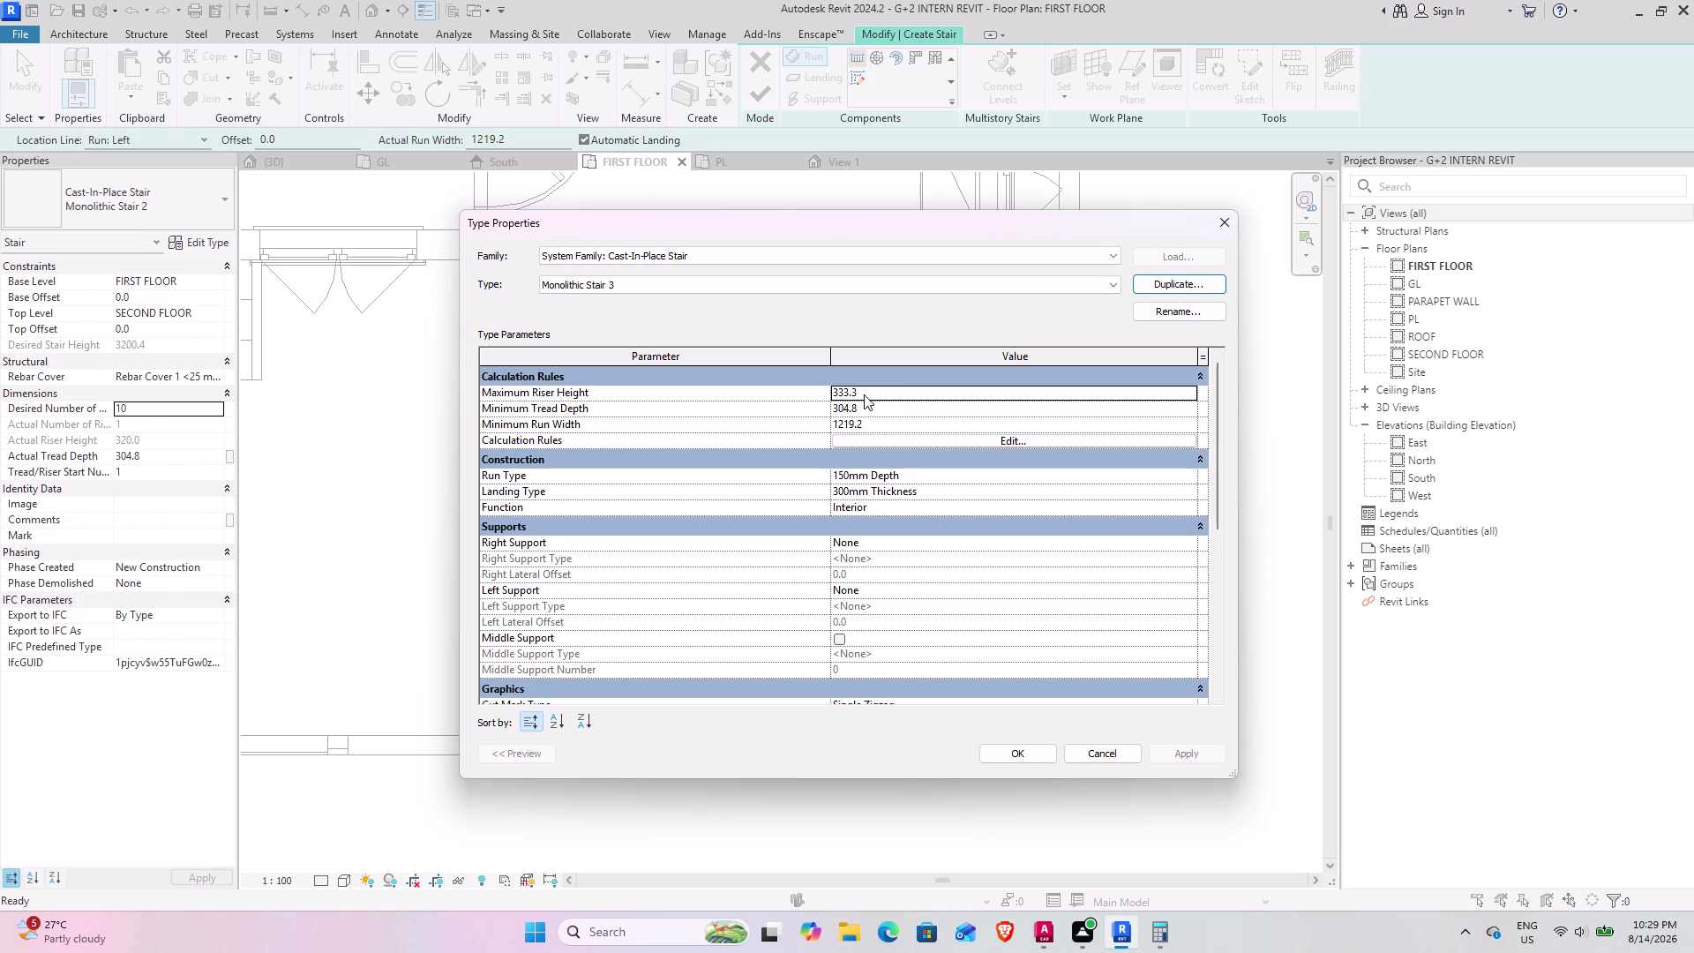
click(863, 394)
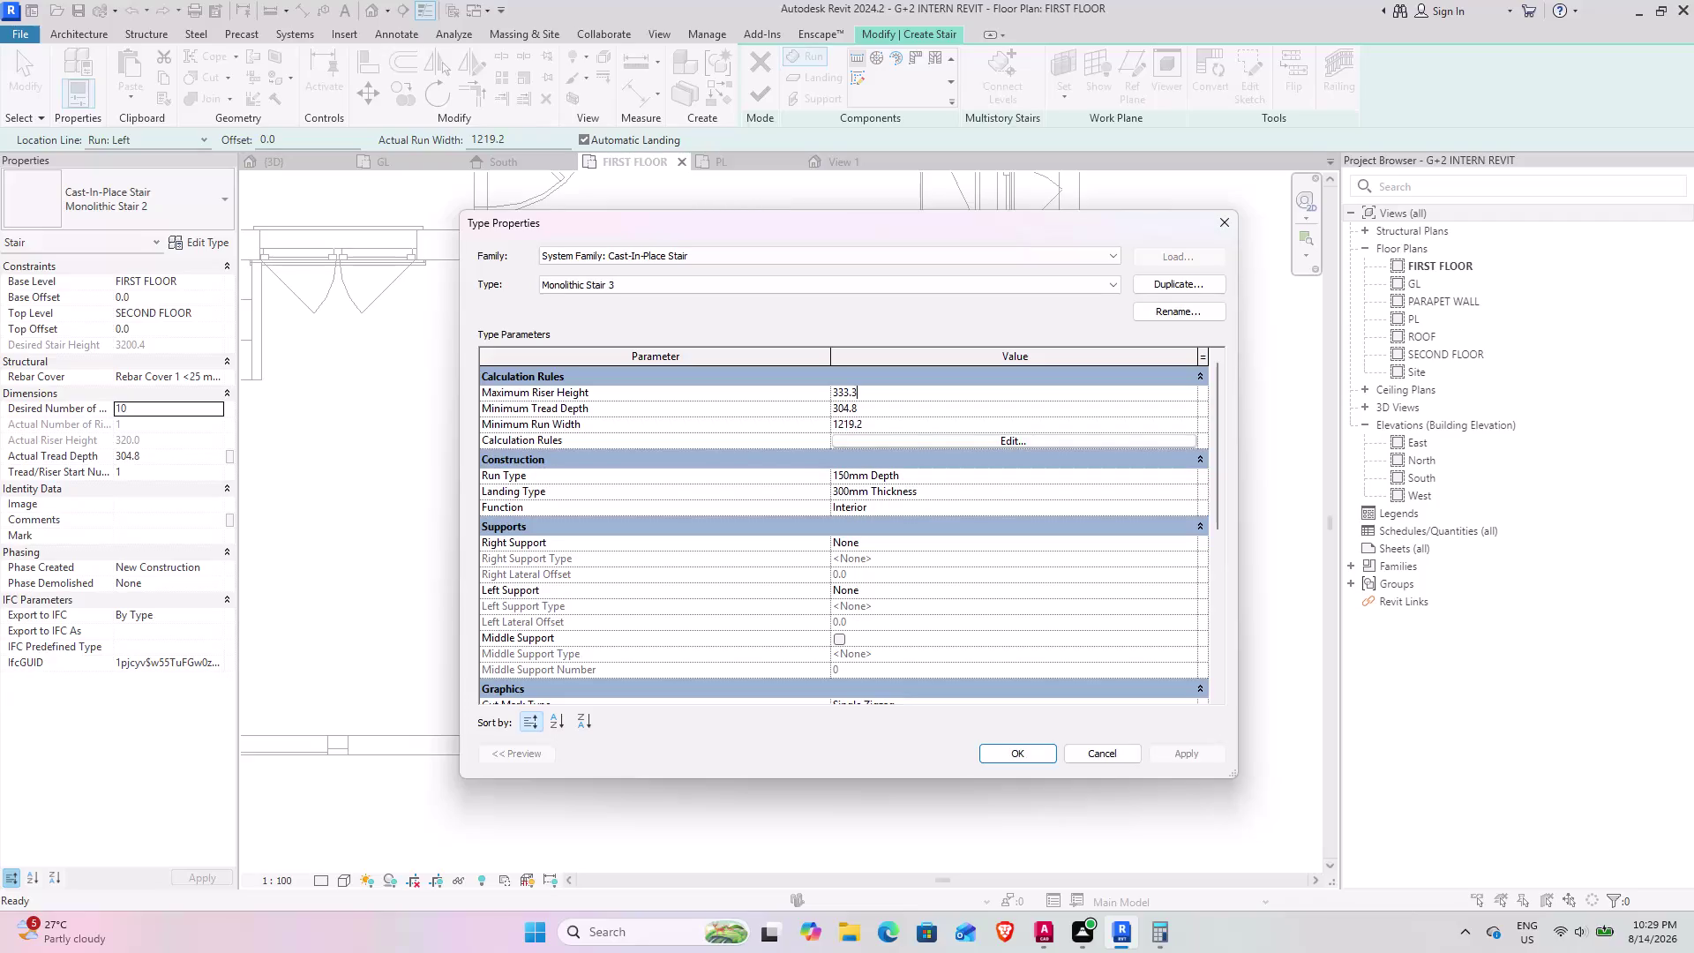
text(6")
key(Return)
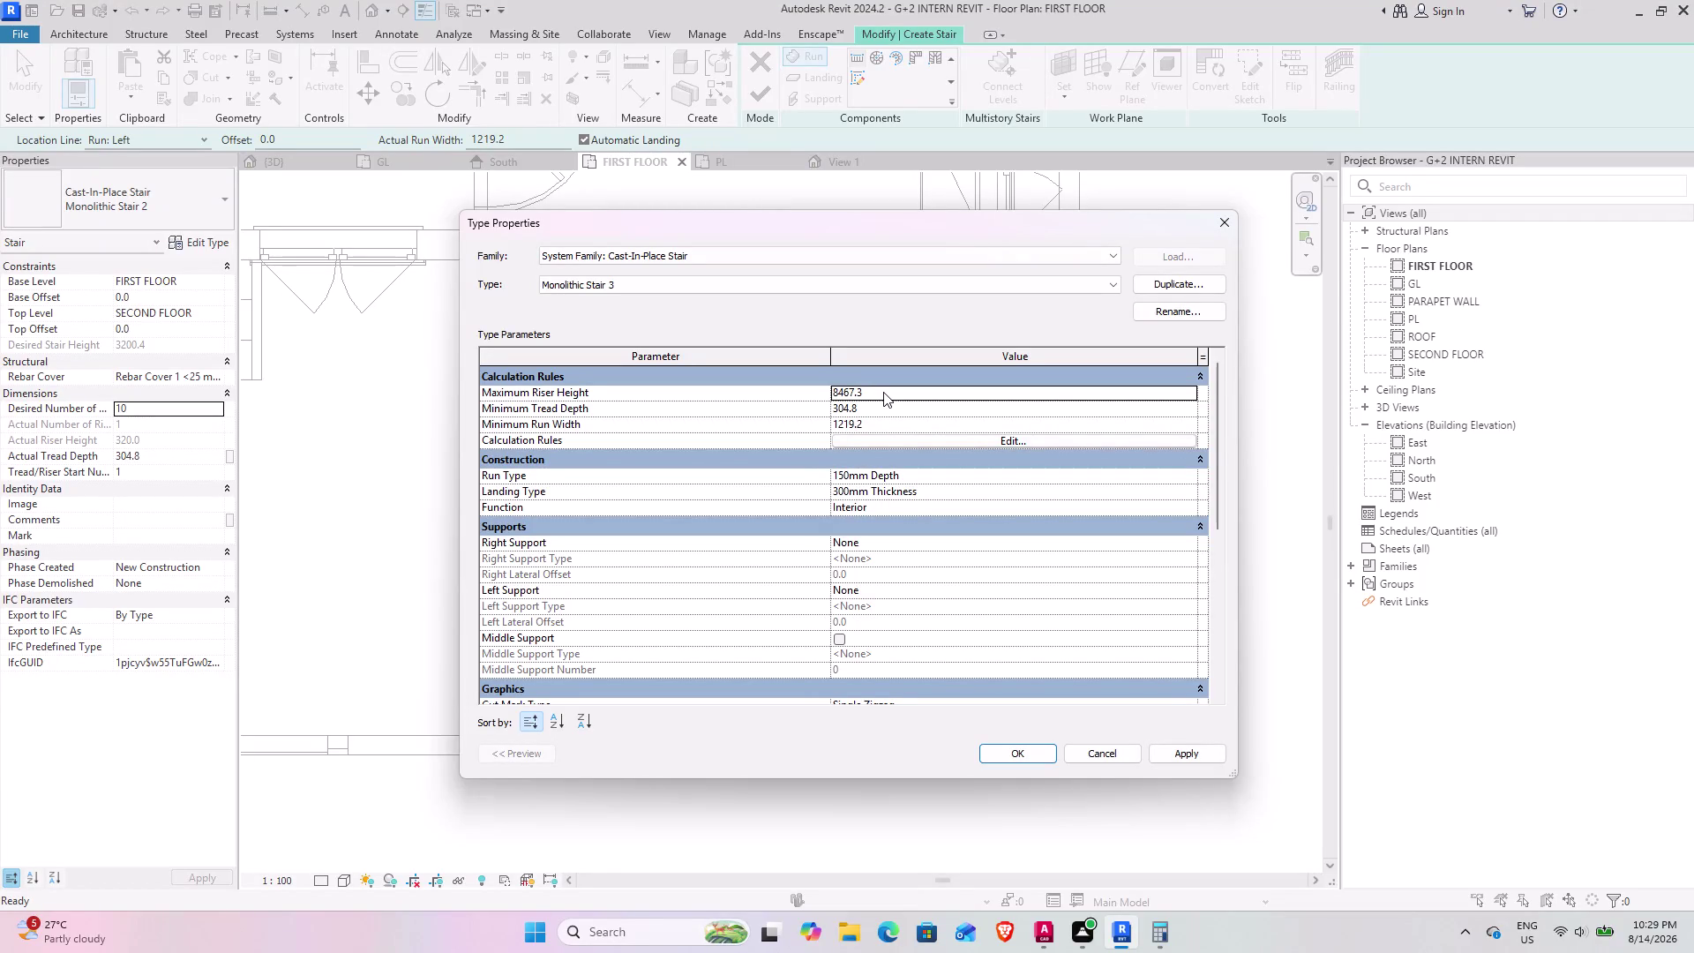
click(883, 391)
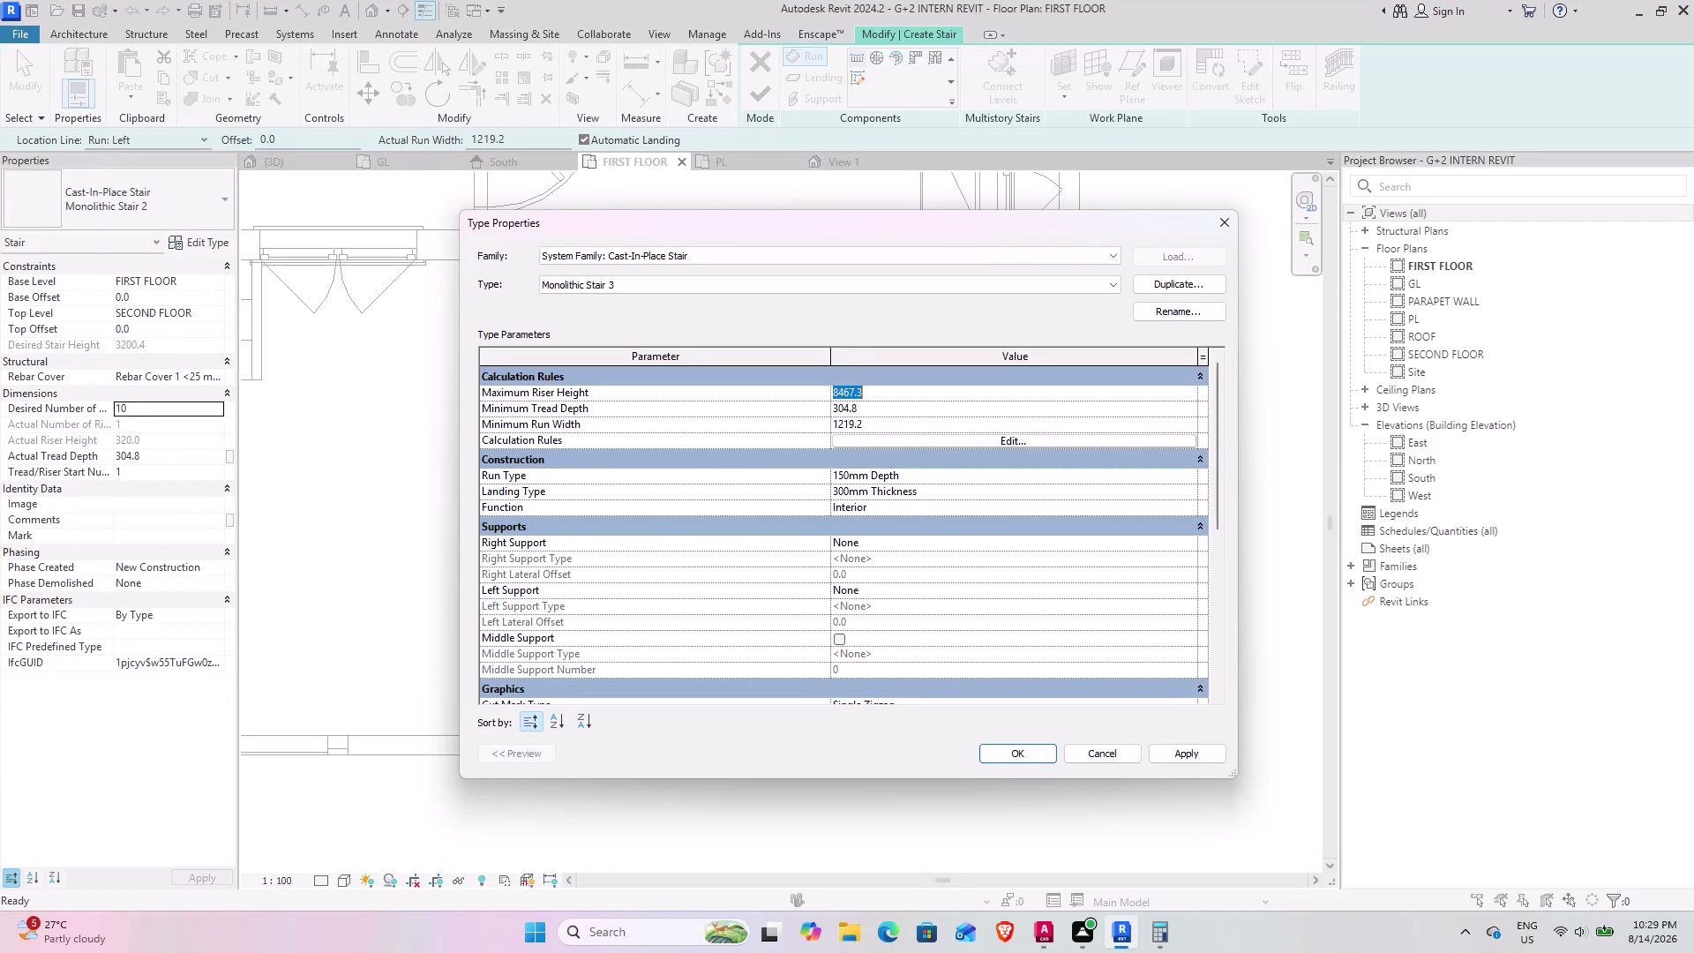
key(6)
key(shift+quotedbl)
key(Return)
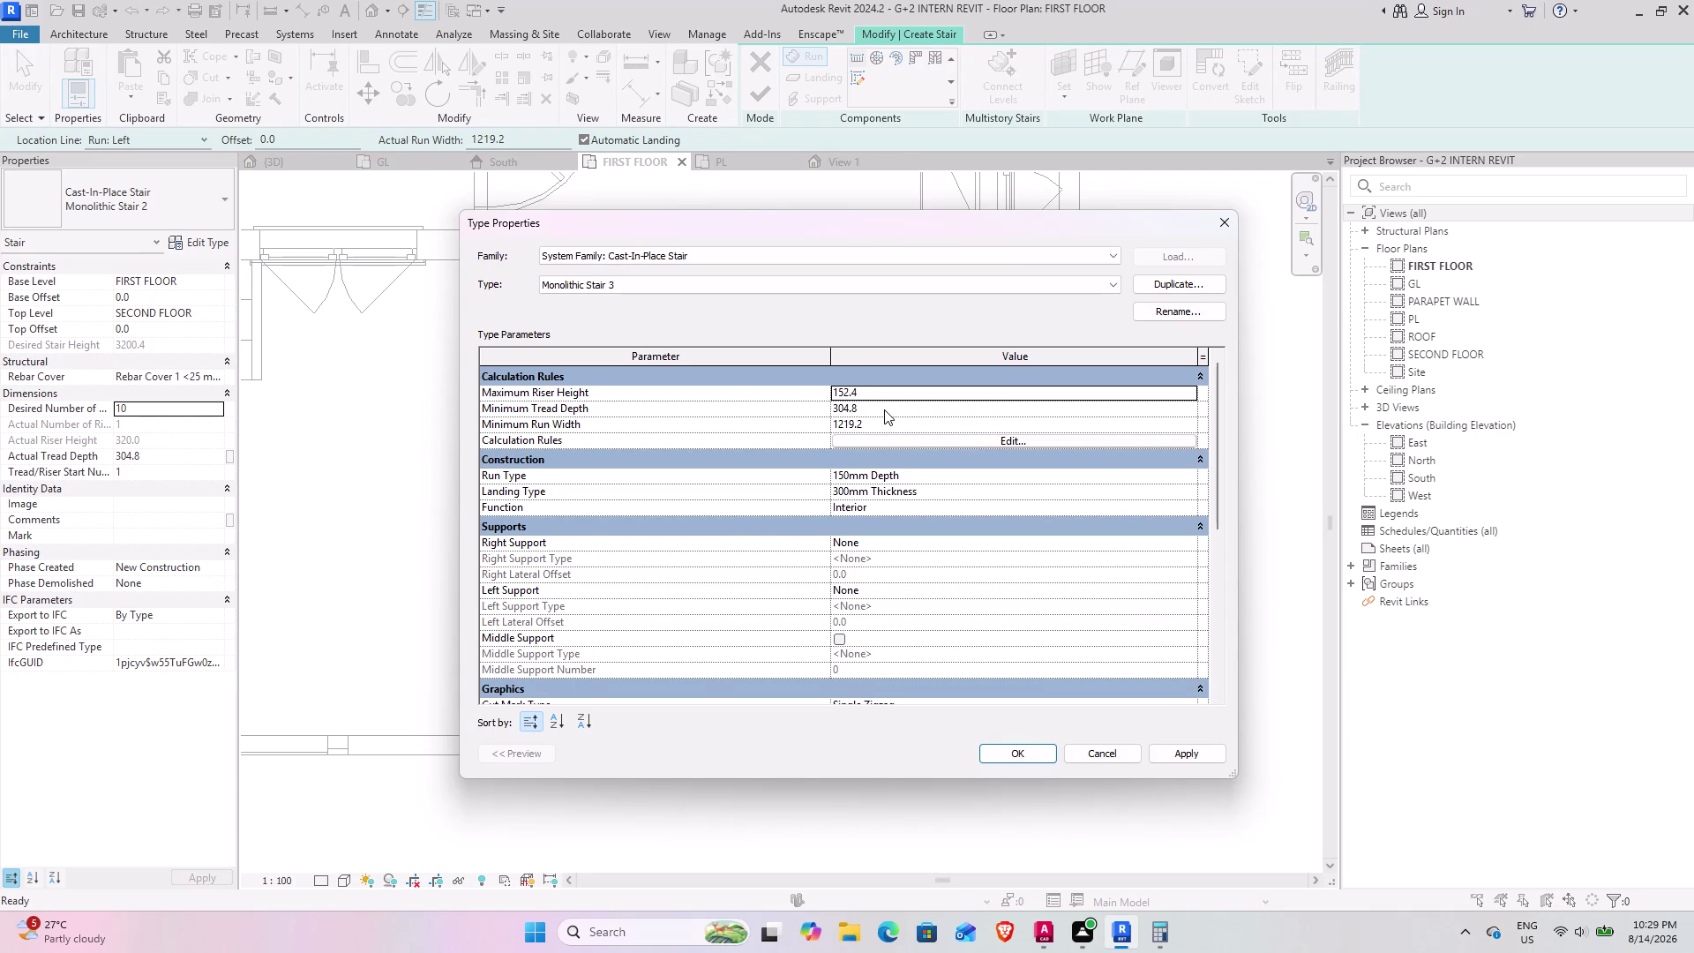
Set minimum tread depth to 1' (304.8) and minimum run width to 3' (914.4), then apply.
click(884, 410)
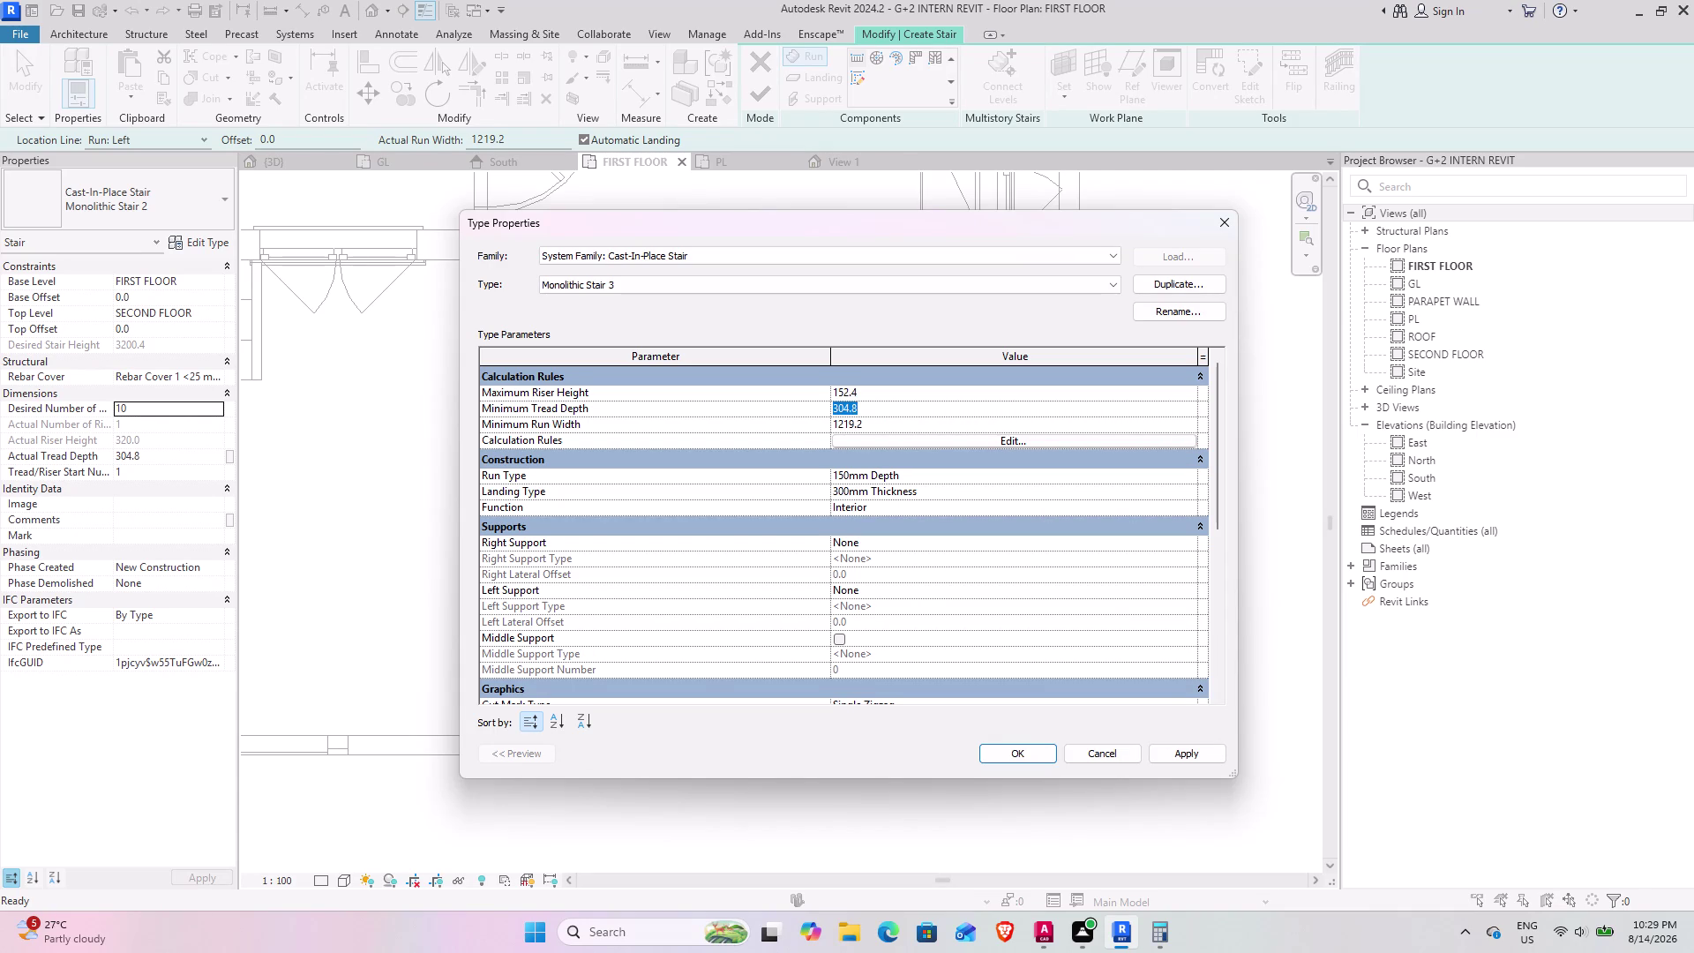
key(1)
key(apostrophe)
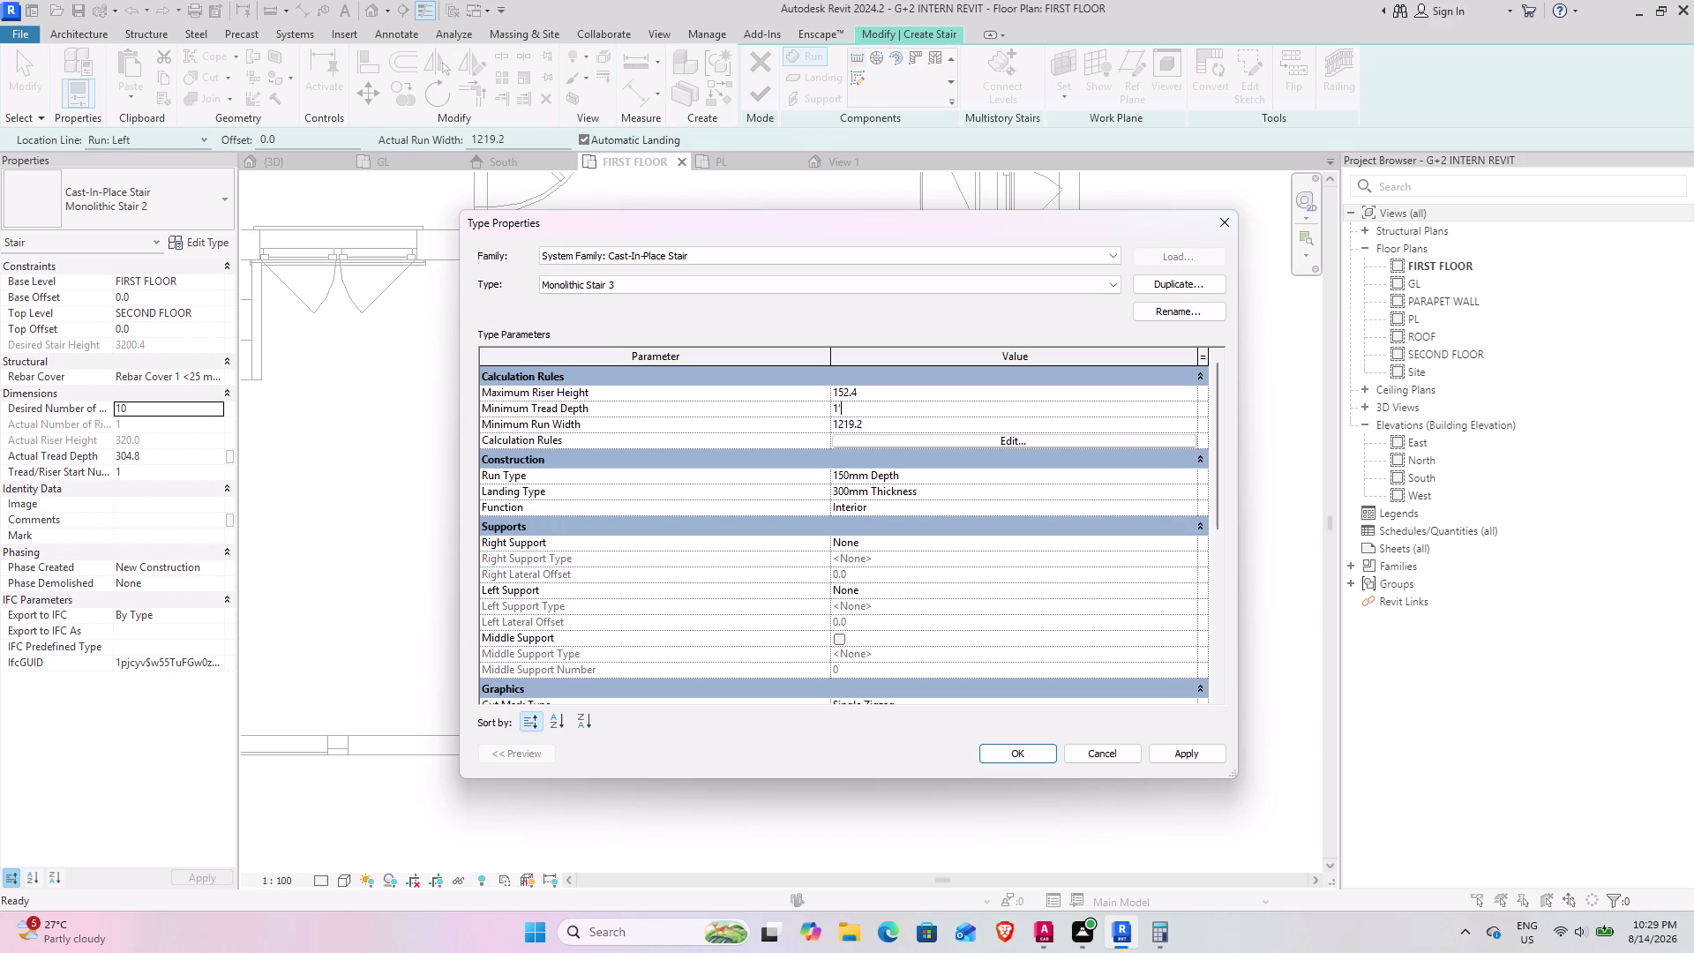
key(Return)
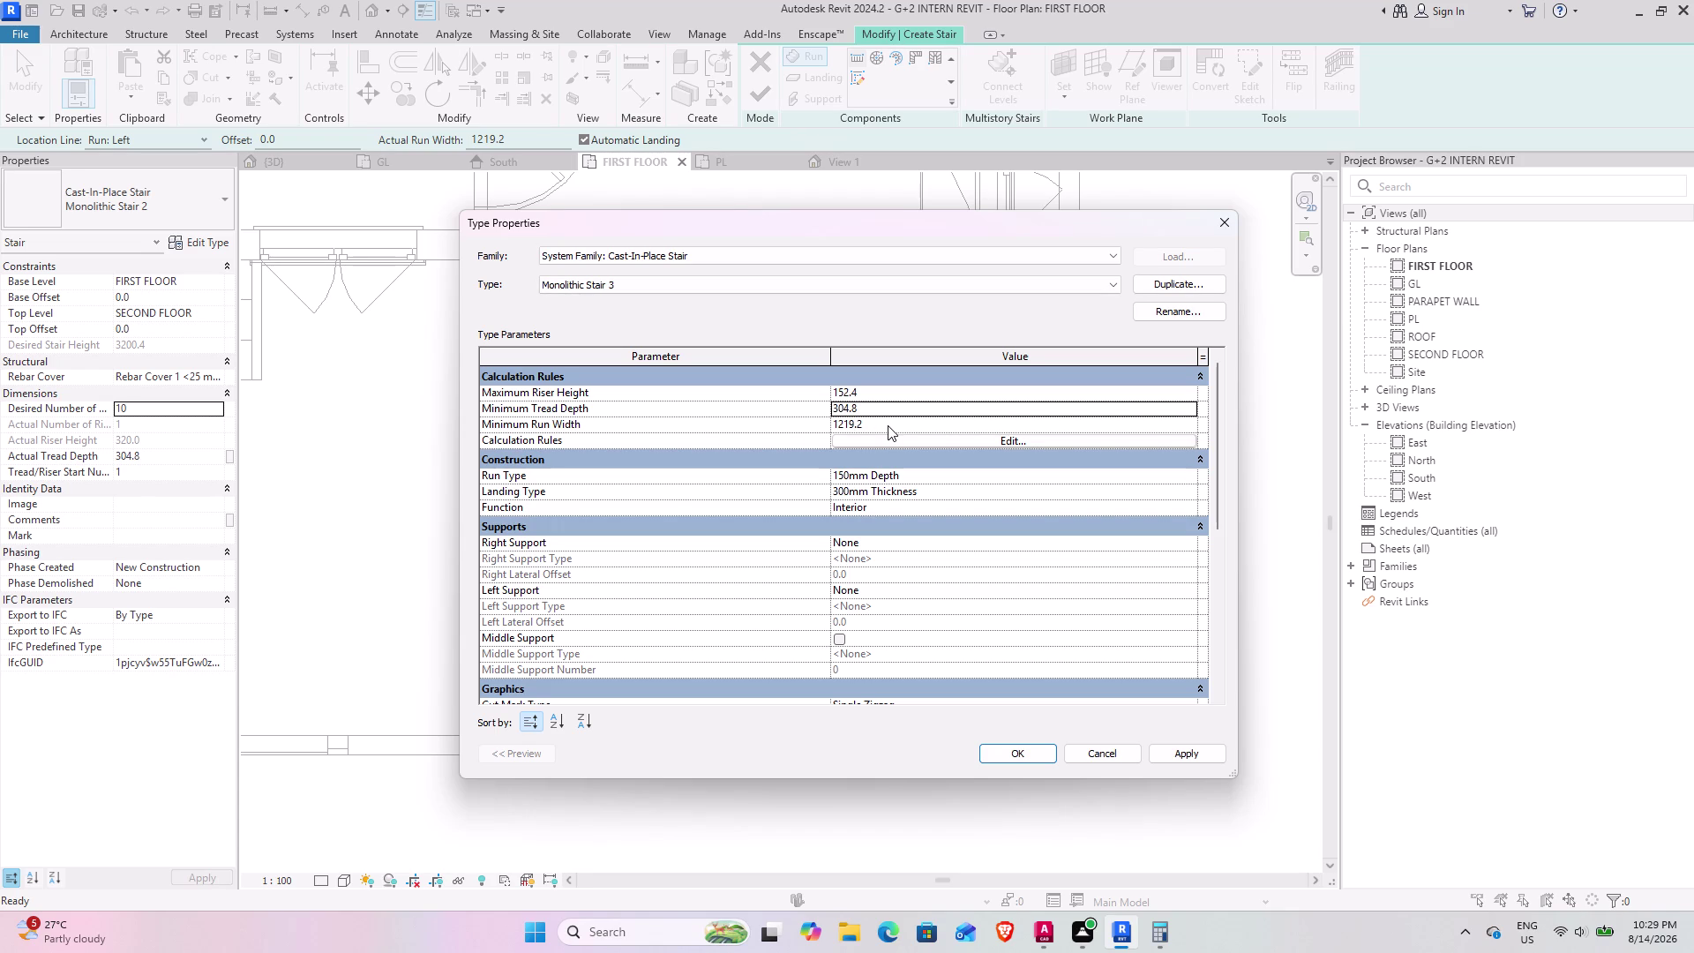
click(888, 425)
text(3')
key(Return)
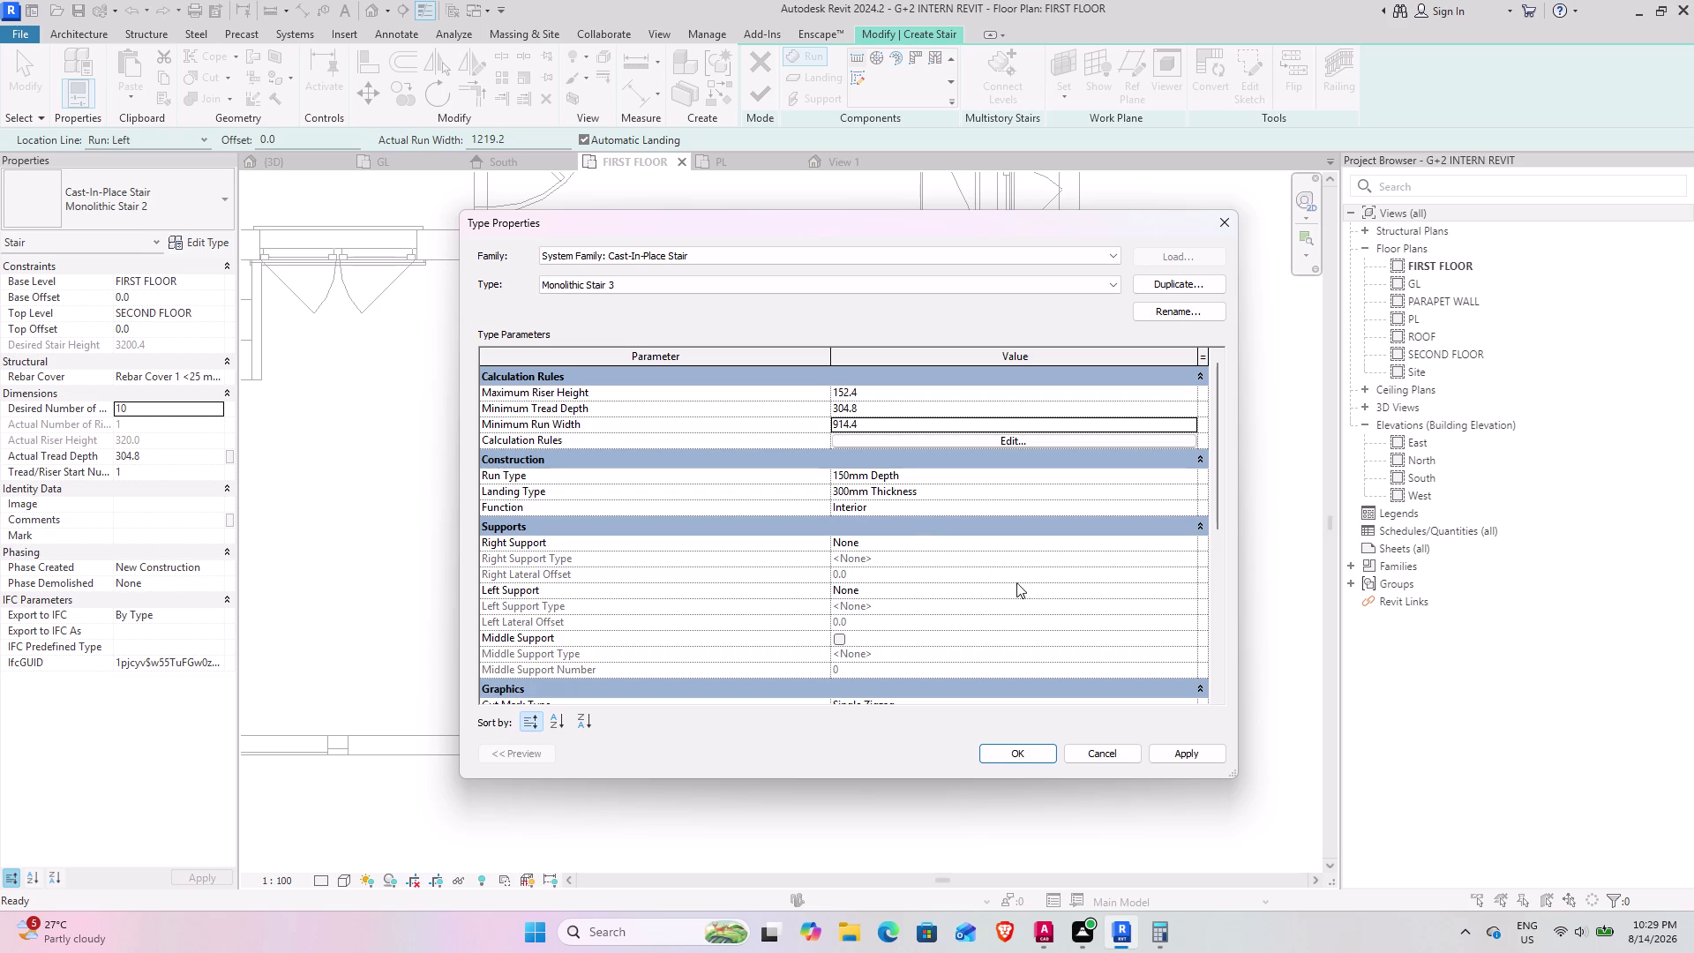
click(1190, 749)
click(1038, 755)
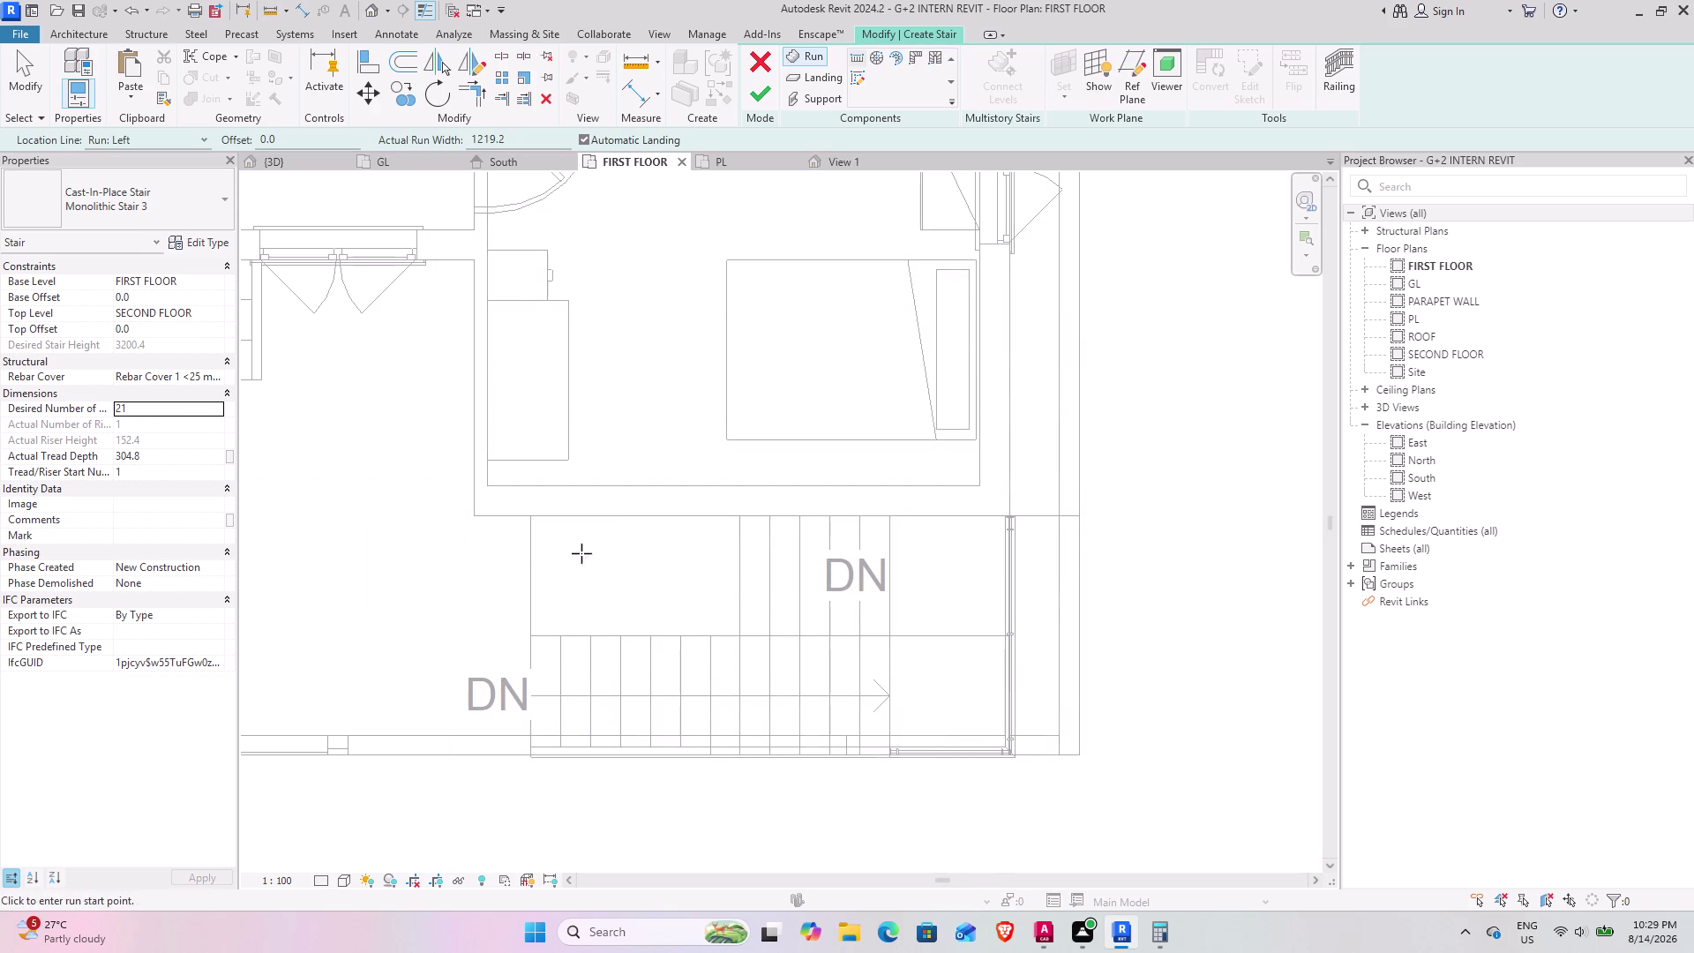
Sketch a ten-riser first run and a second run below it, then undo the second run.
click(533, 518)
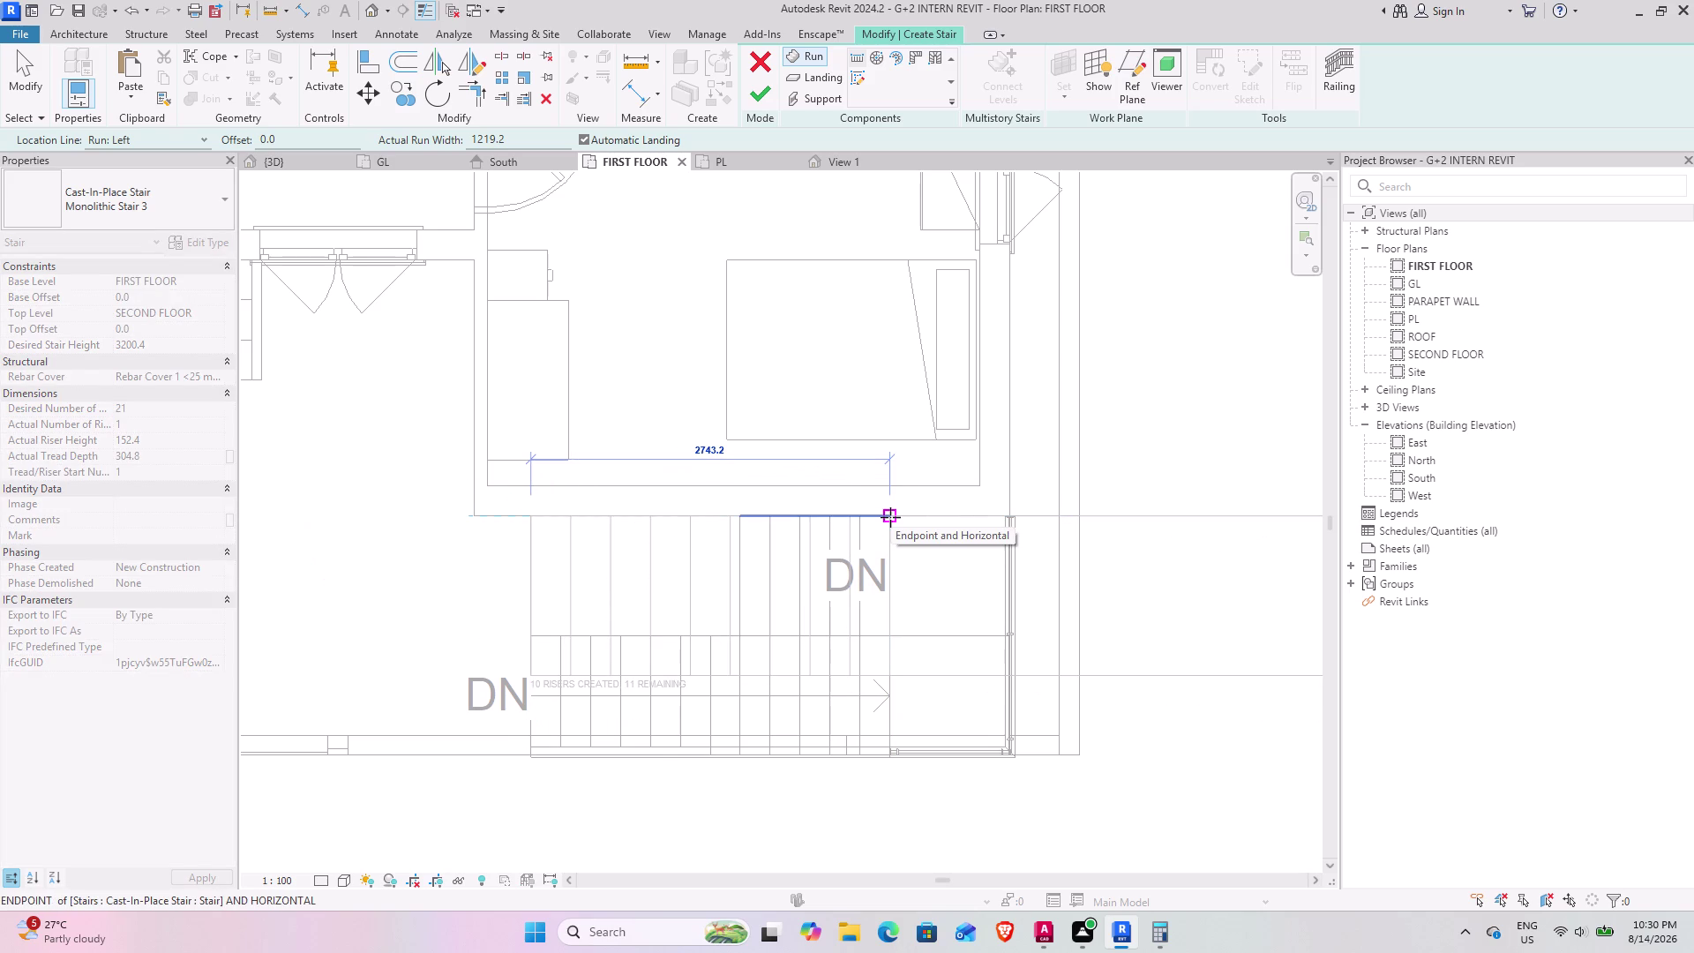
click(891, 517)
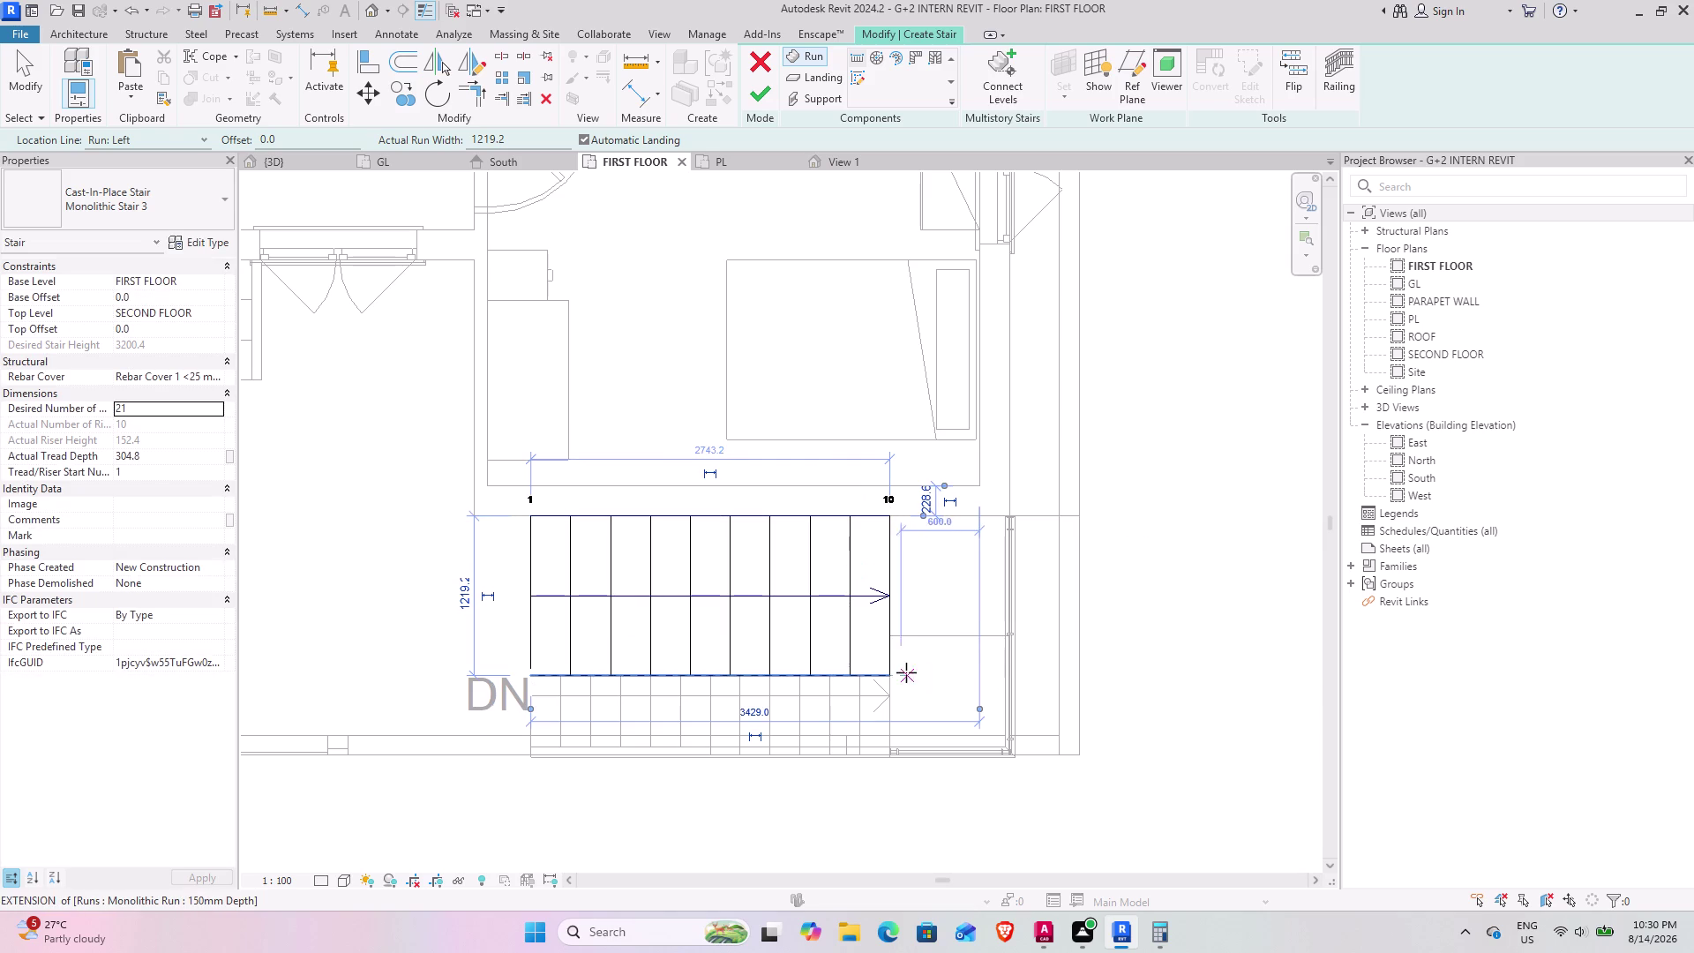
click(891, 677)
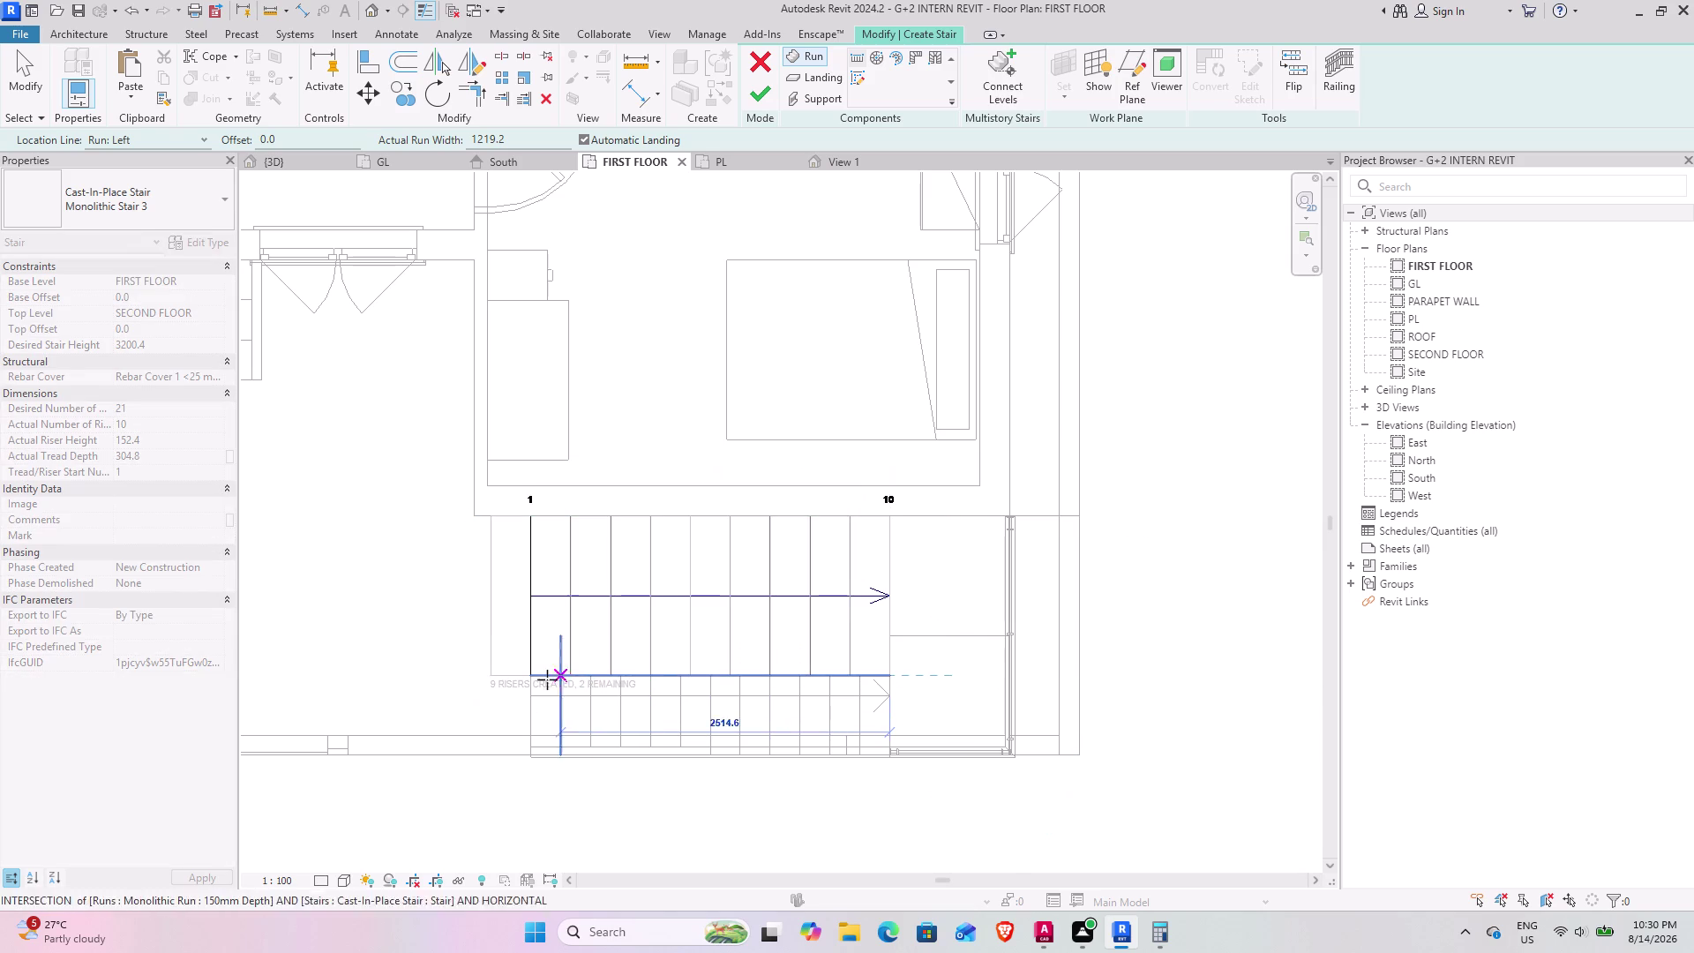
click(535, 679)
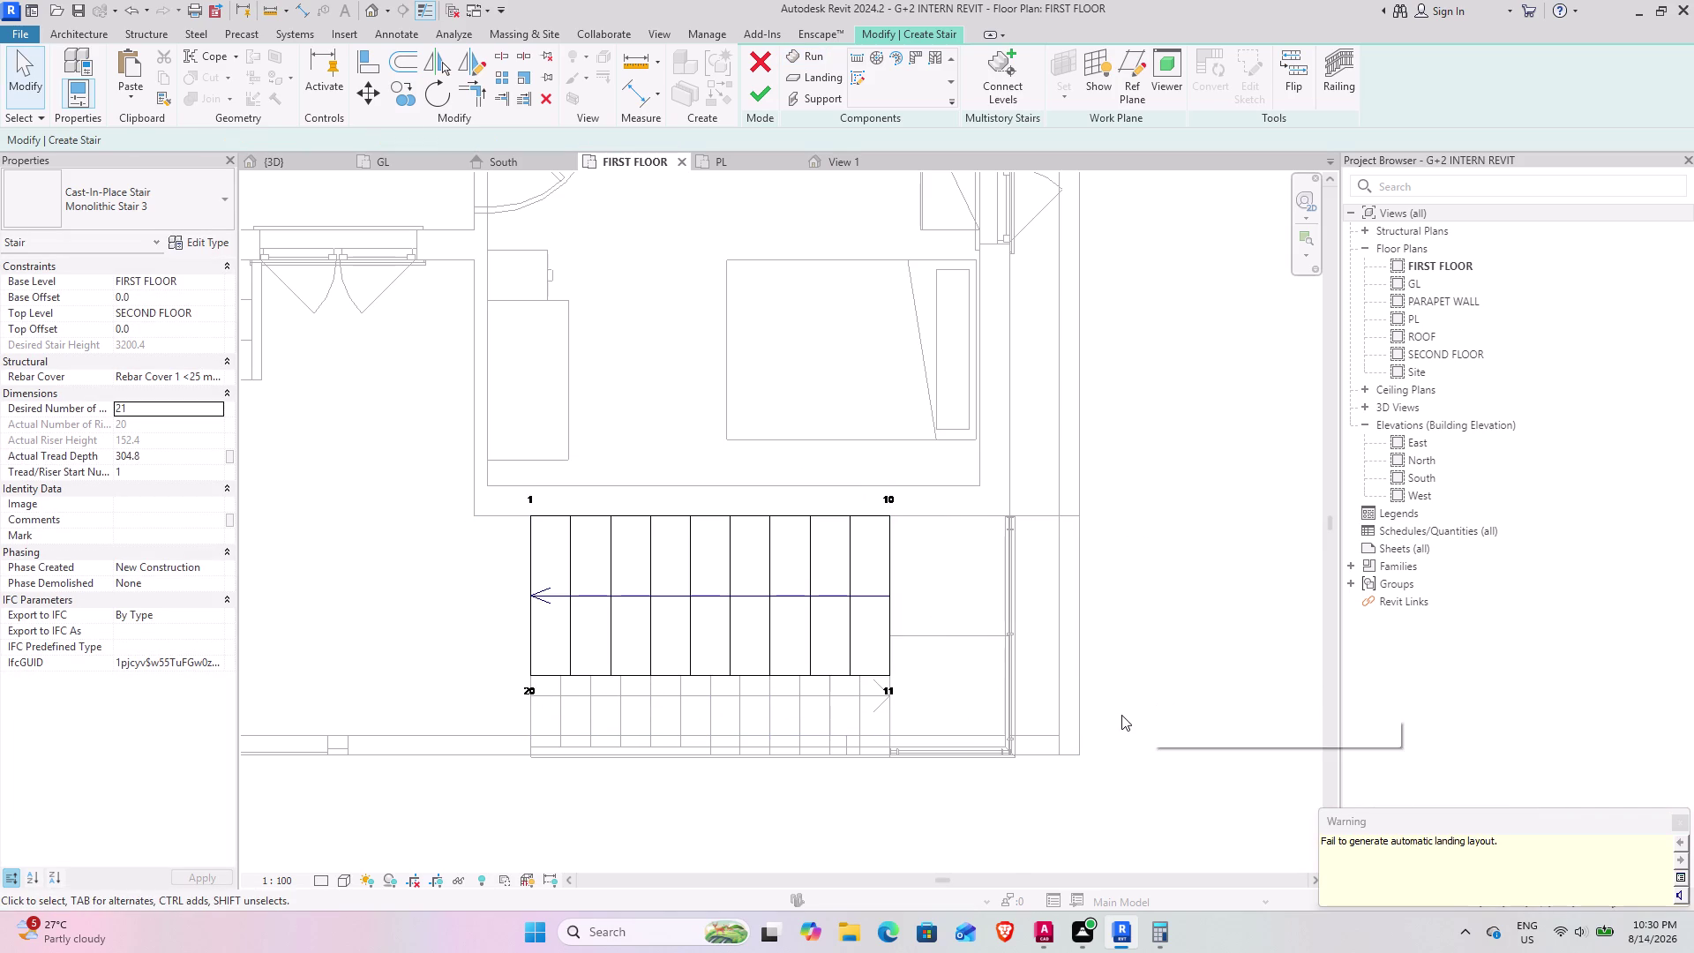
key(ctrl+z)
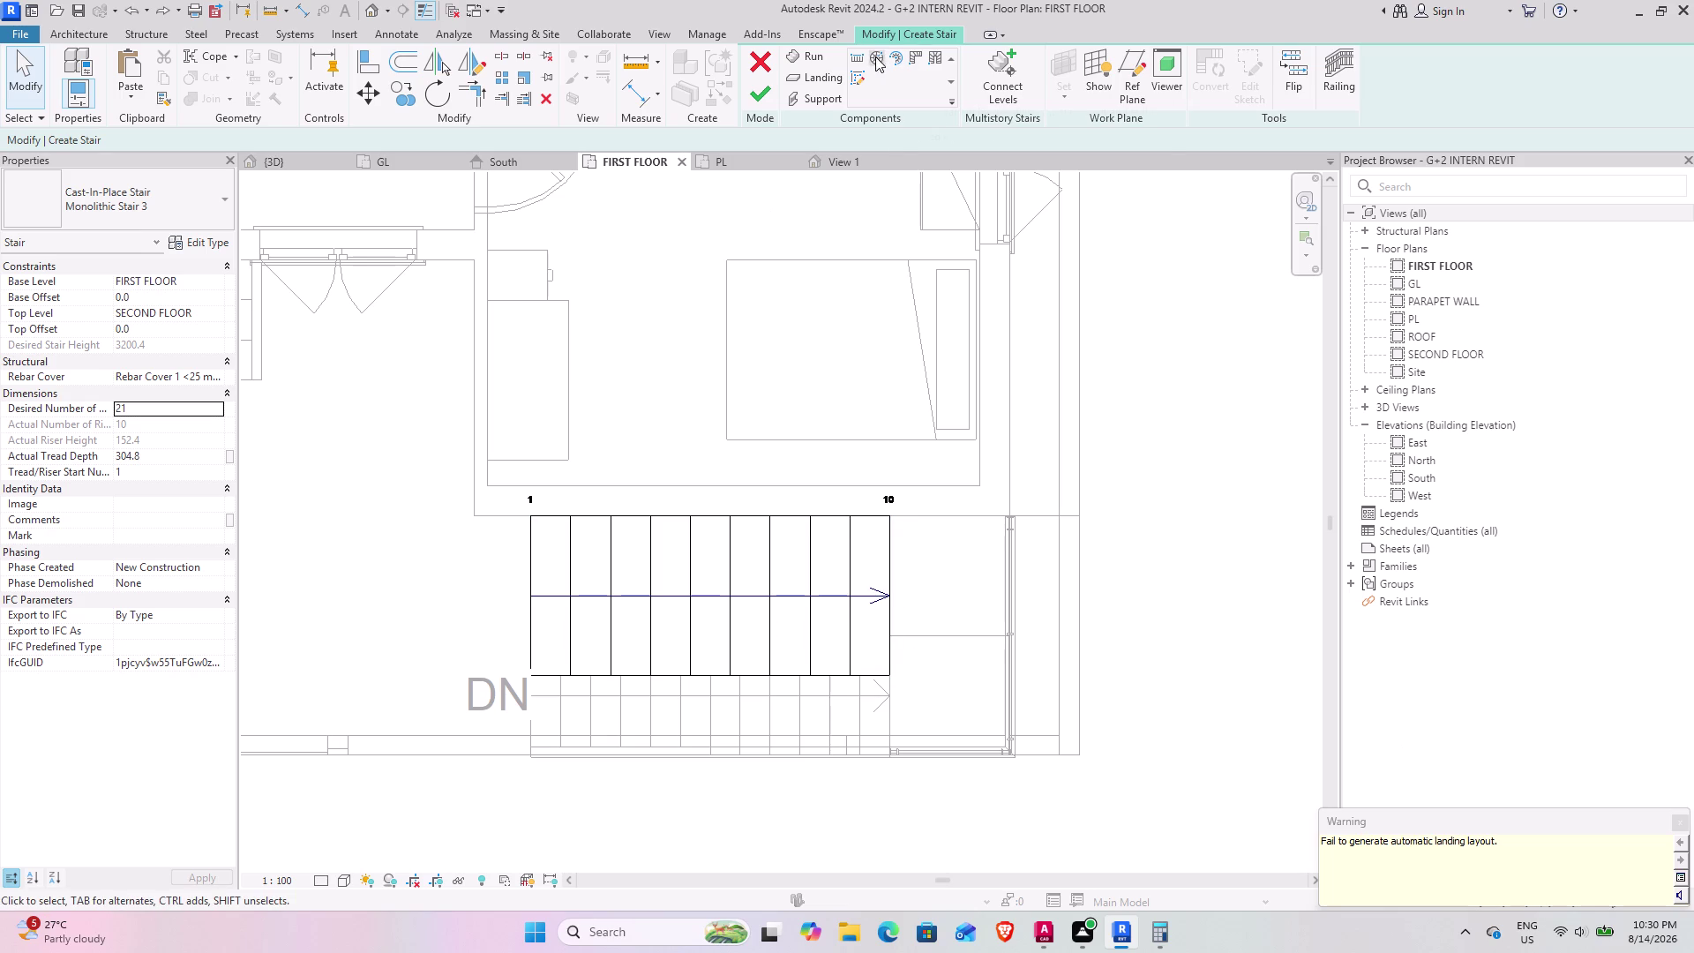
Set the stair run Location Line to Run: Right.
click(826, 58)
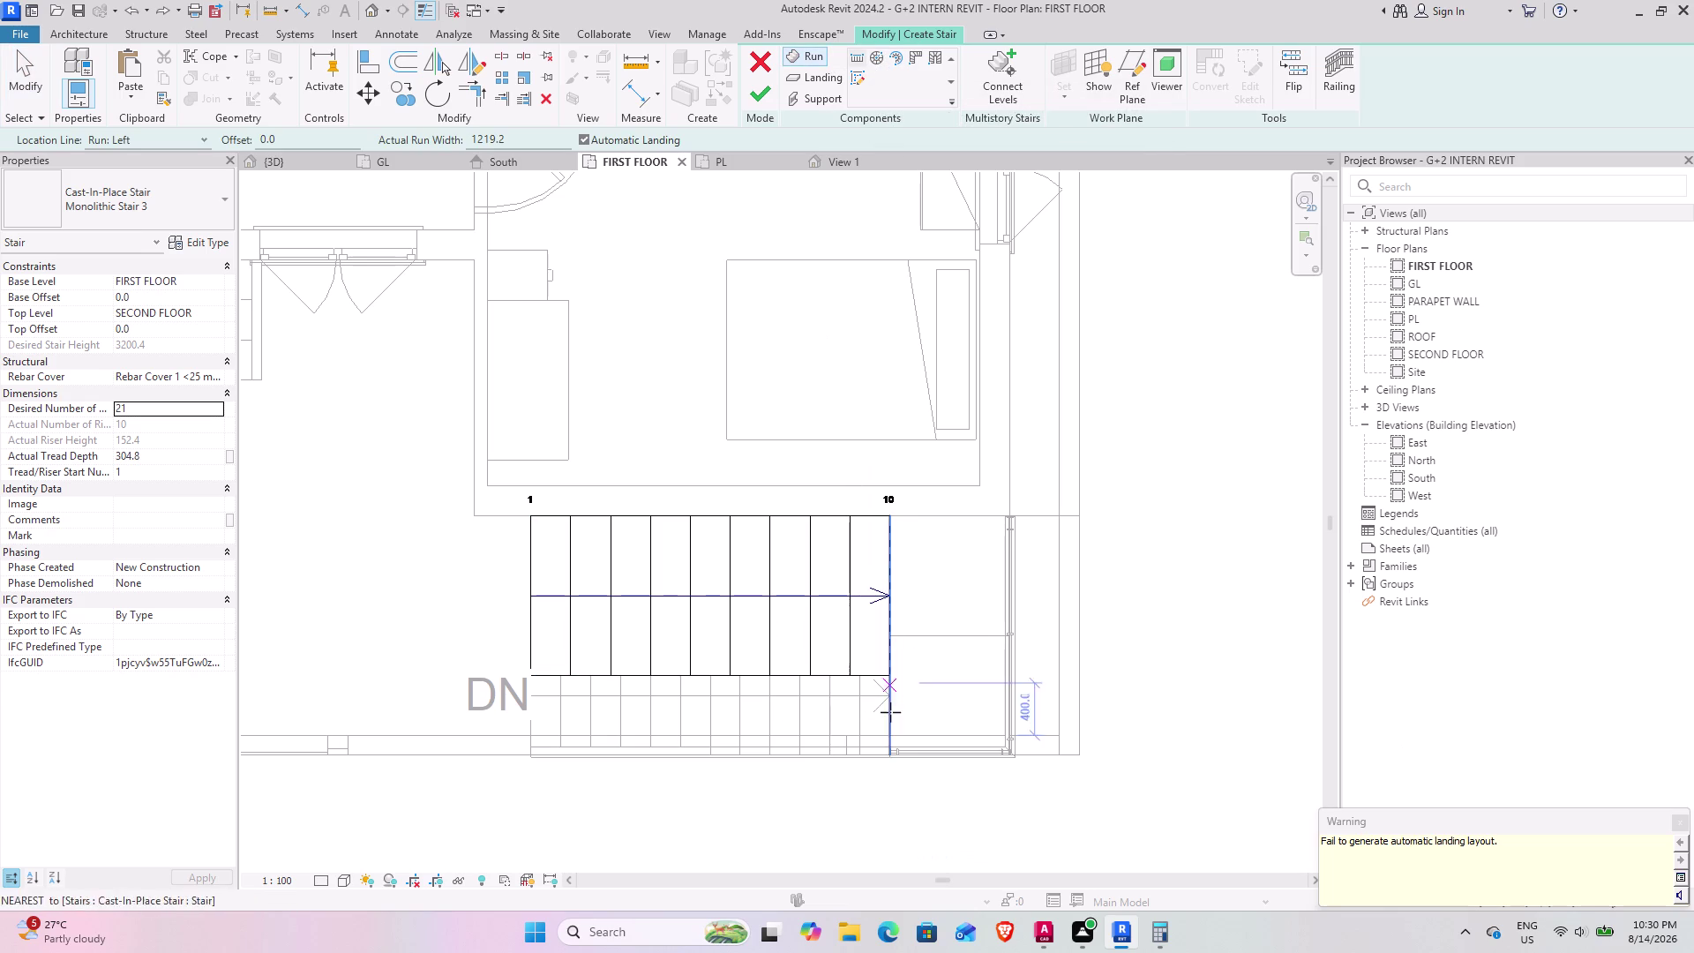
scroll(down, 3)
middle_drag(865, 784, 879, 576)
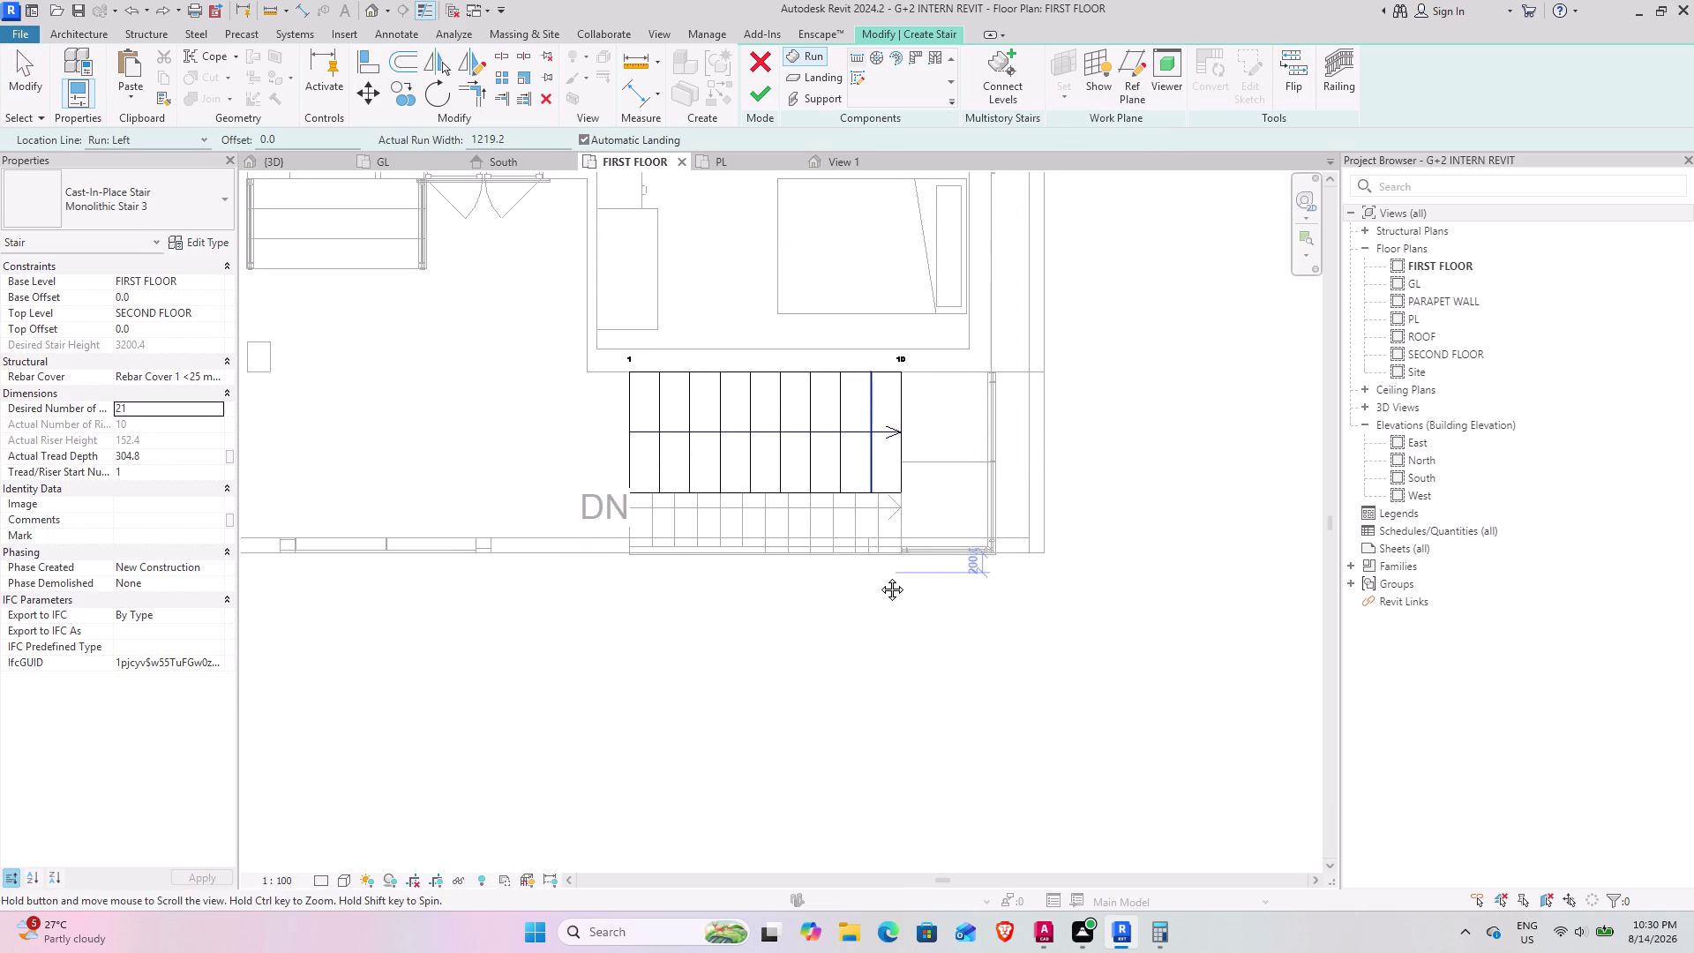
middle_drag(879, 576, 864, 645)
click(191, 134)
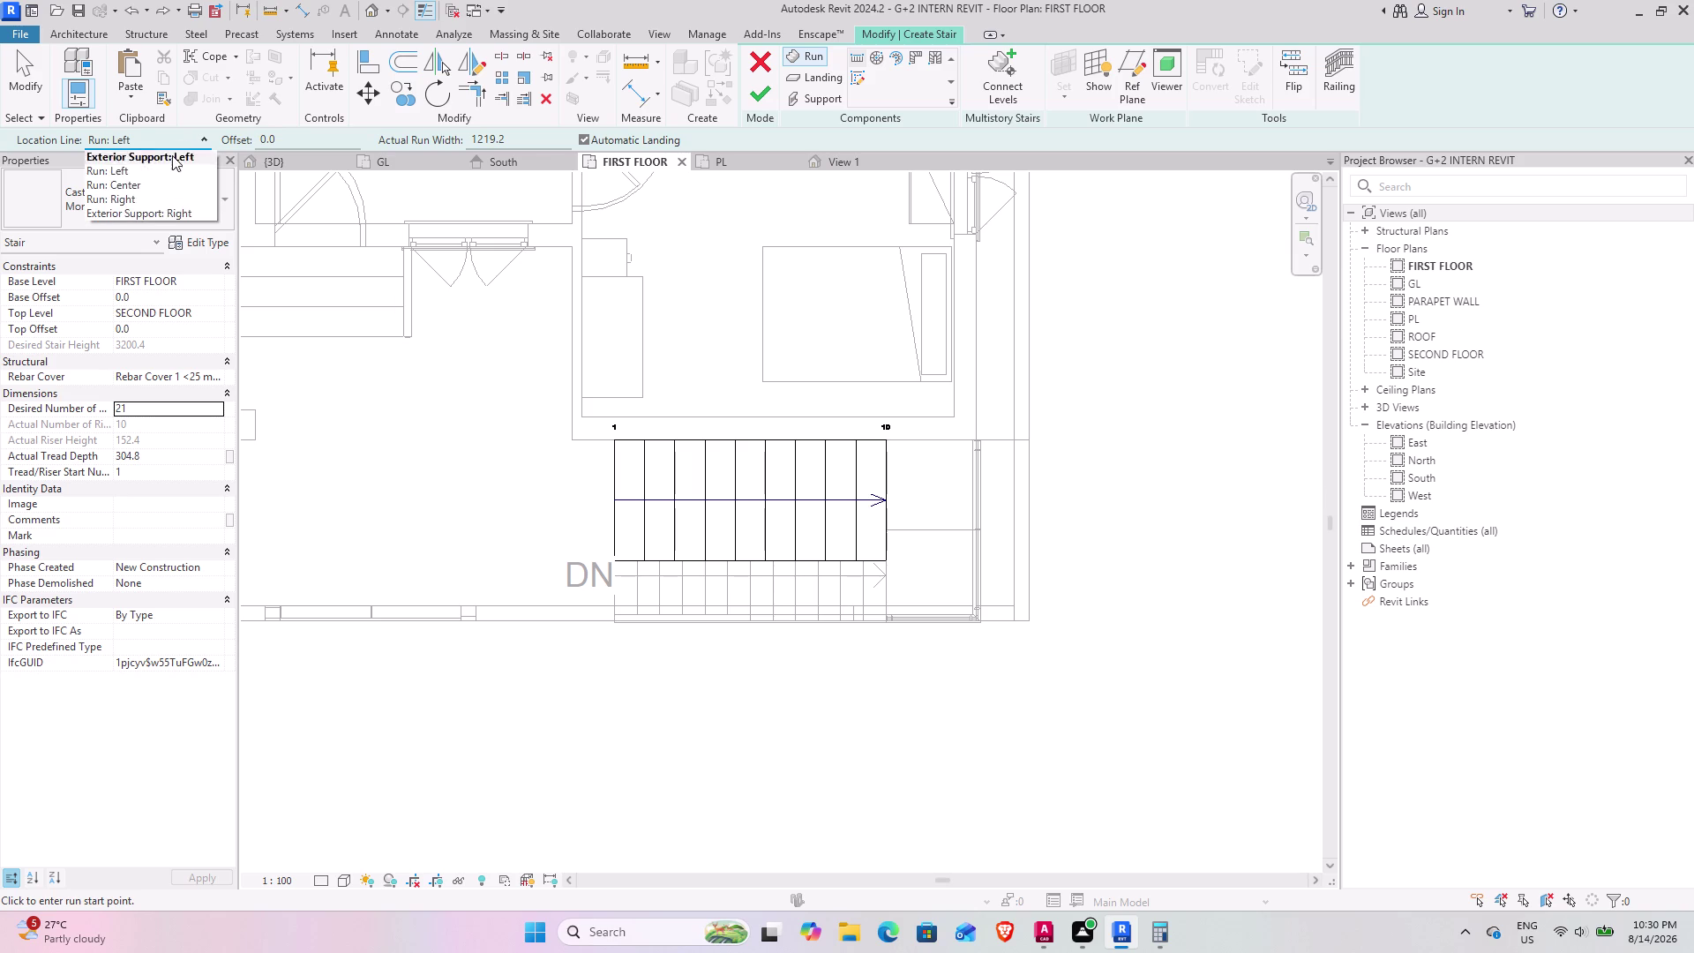
click(140, 204)
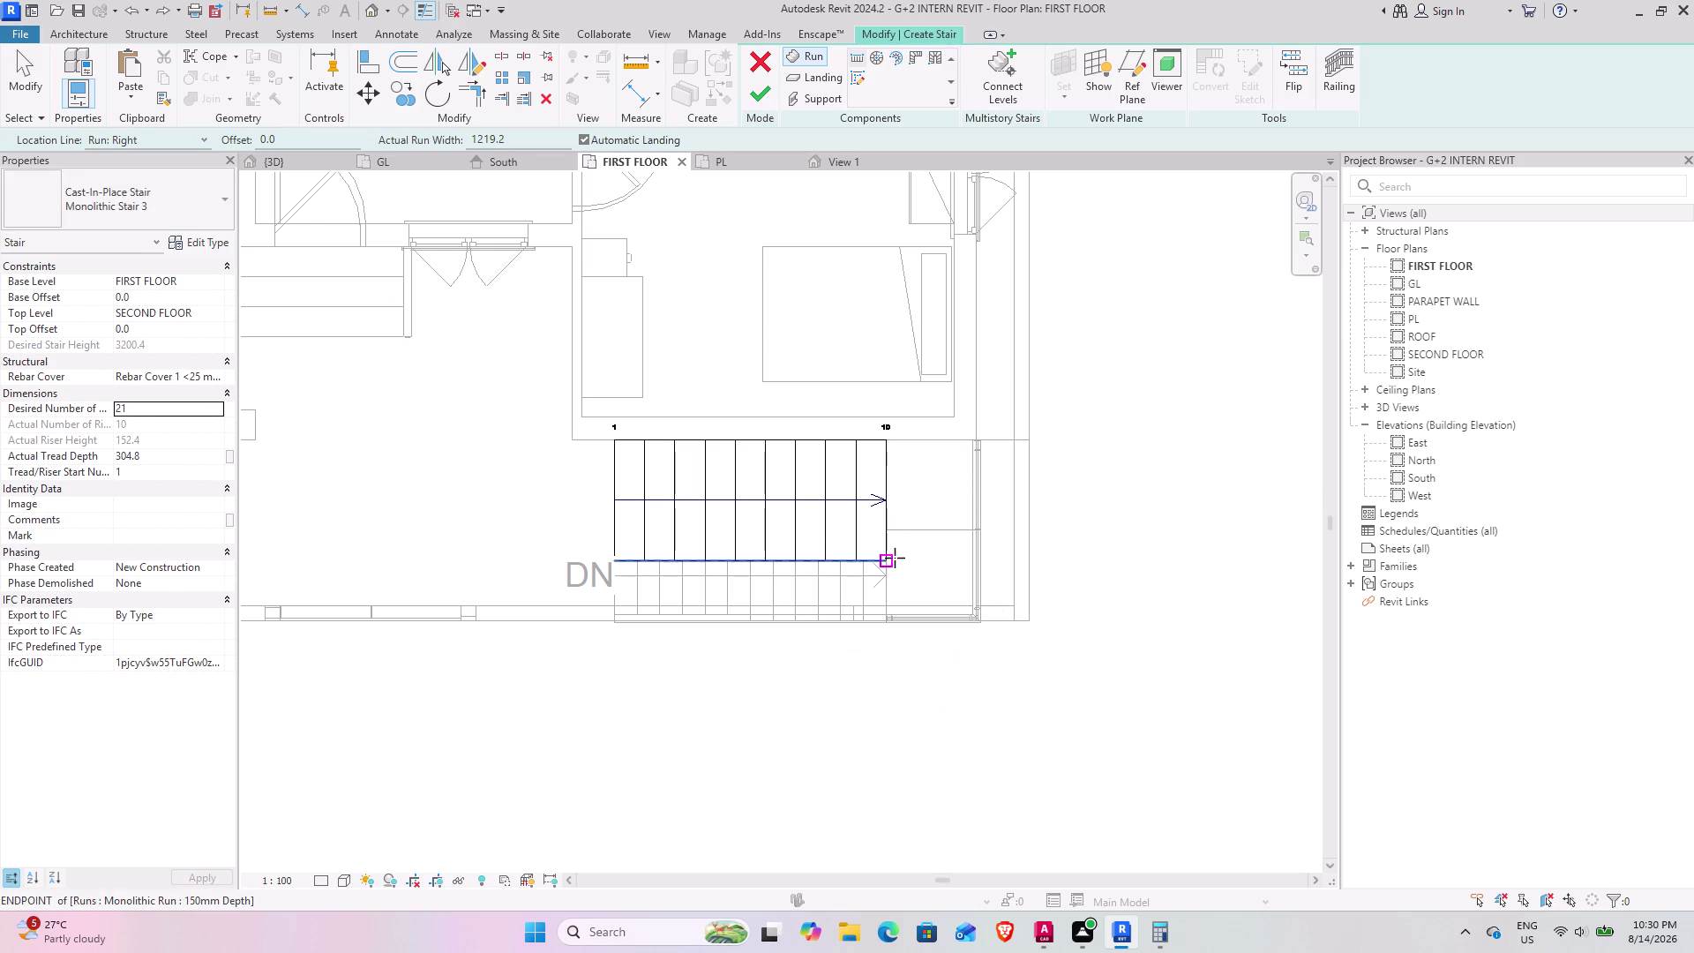
Sketch the return run from the first run's end with the remaining risers and finish the stair.
click(888, 559)
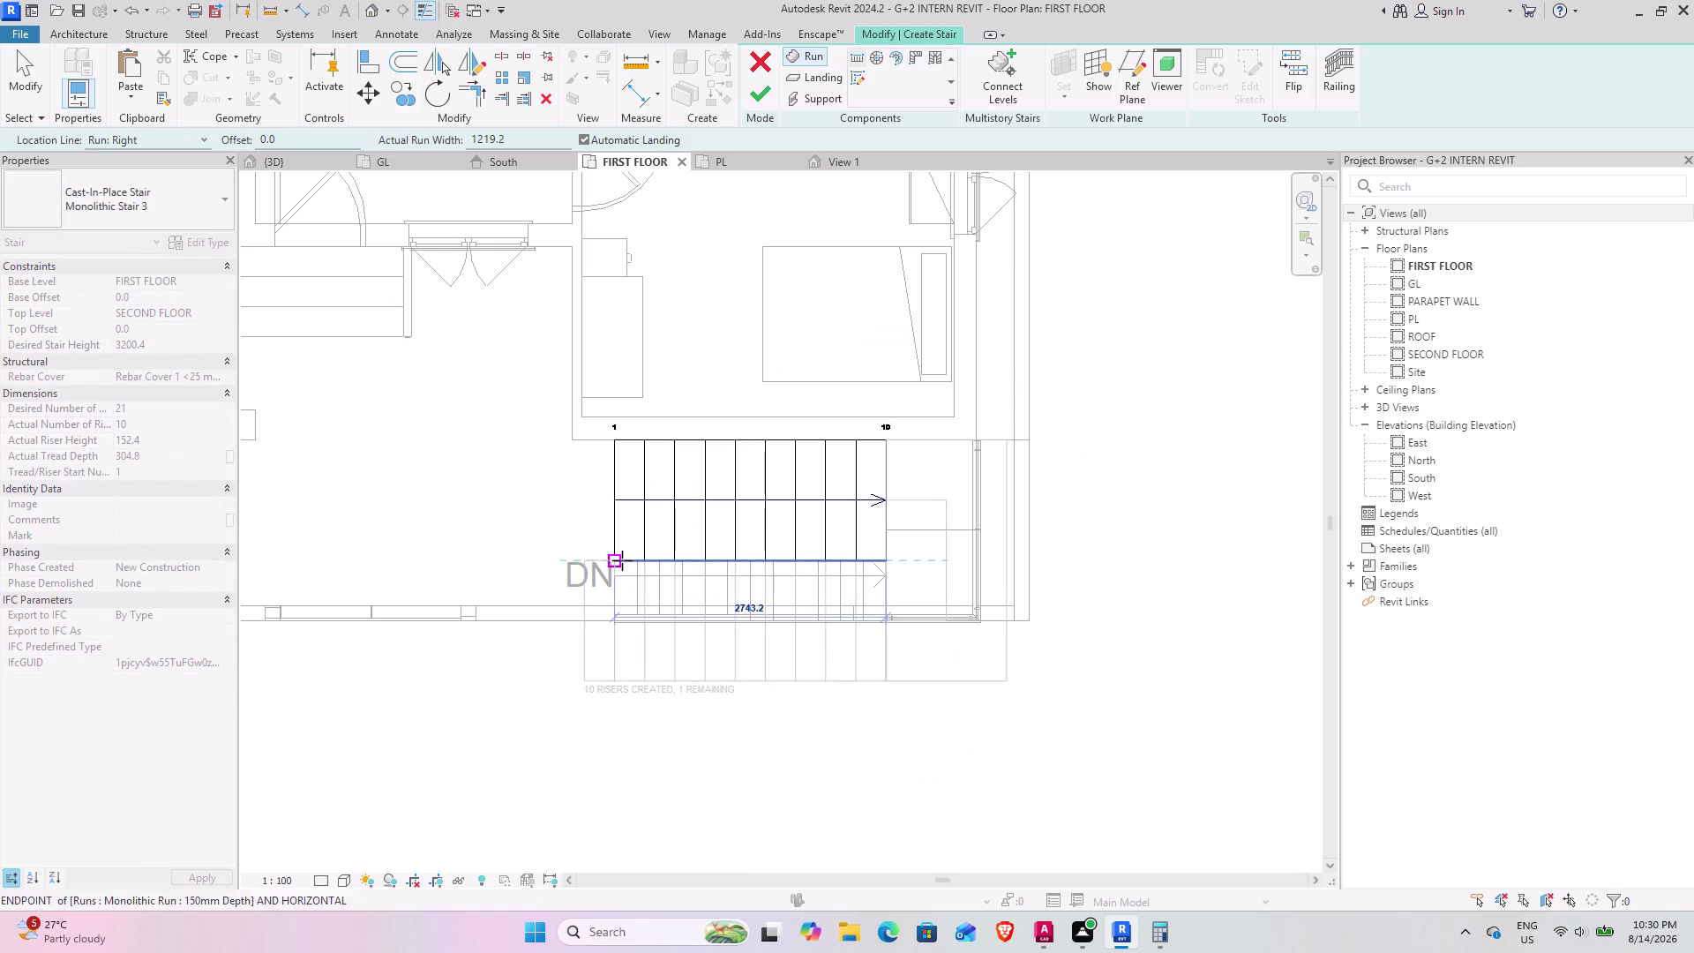
click(622, 561)
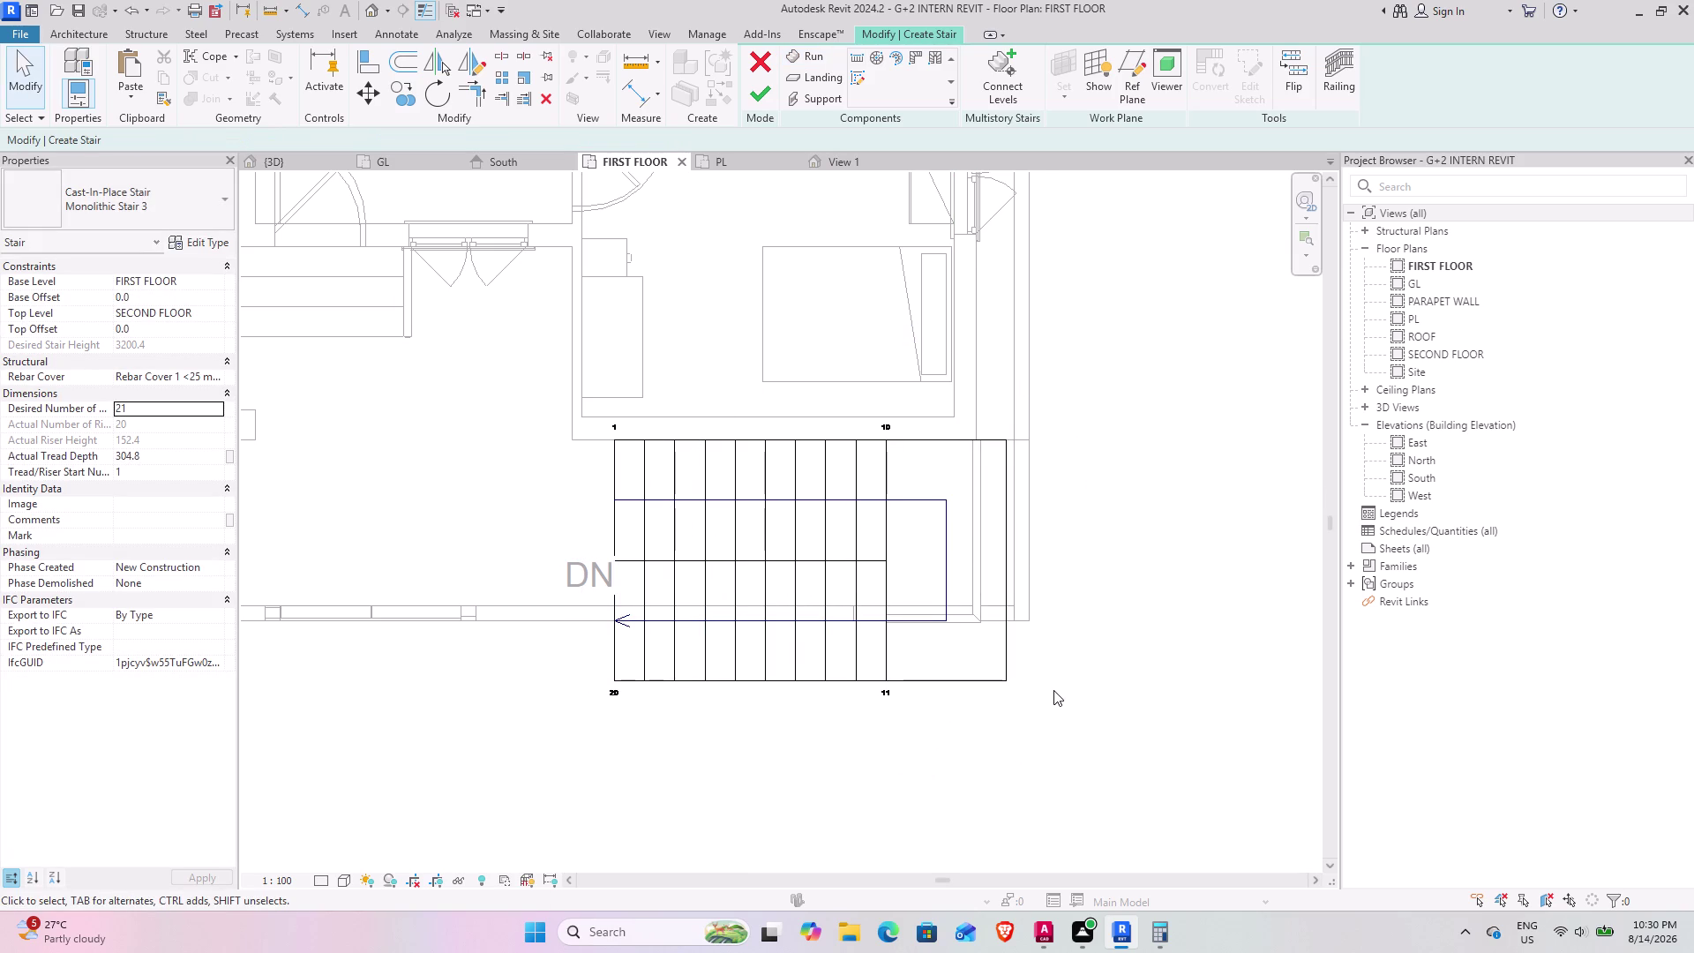
scroll(down, 3)
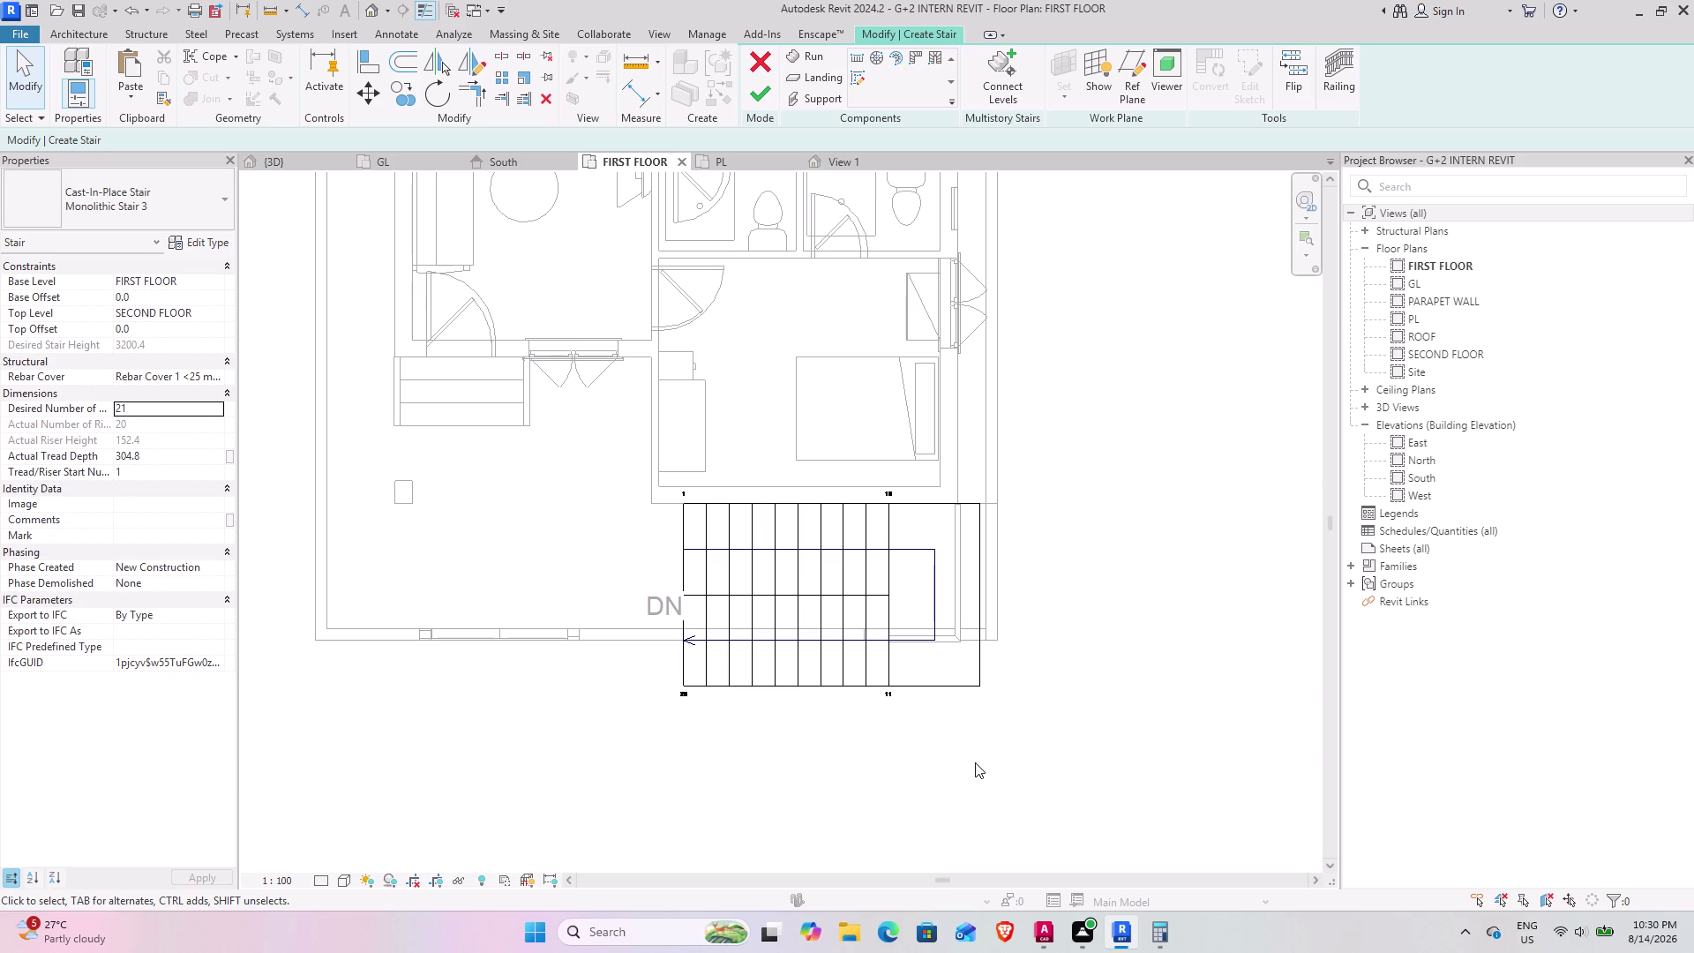
click(769, 99)
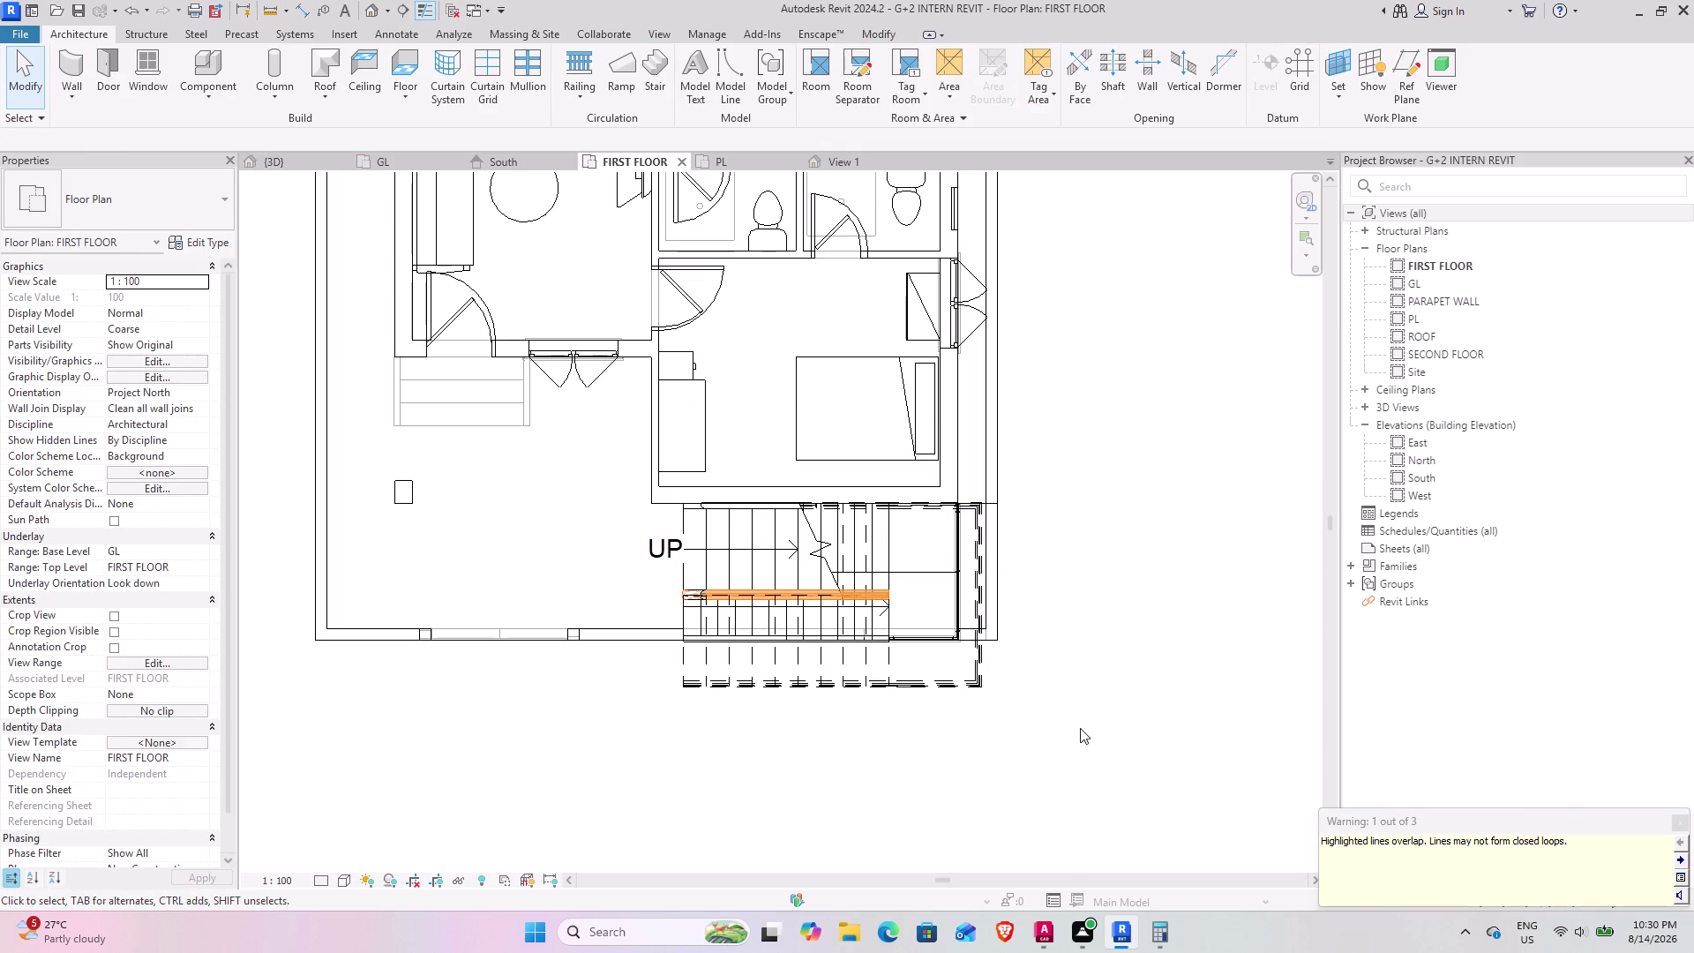
scroll(up, 3)
scroll(up, 3)
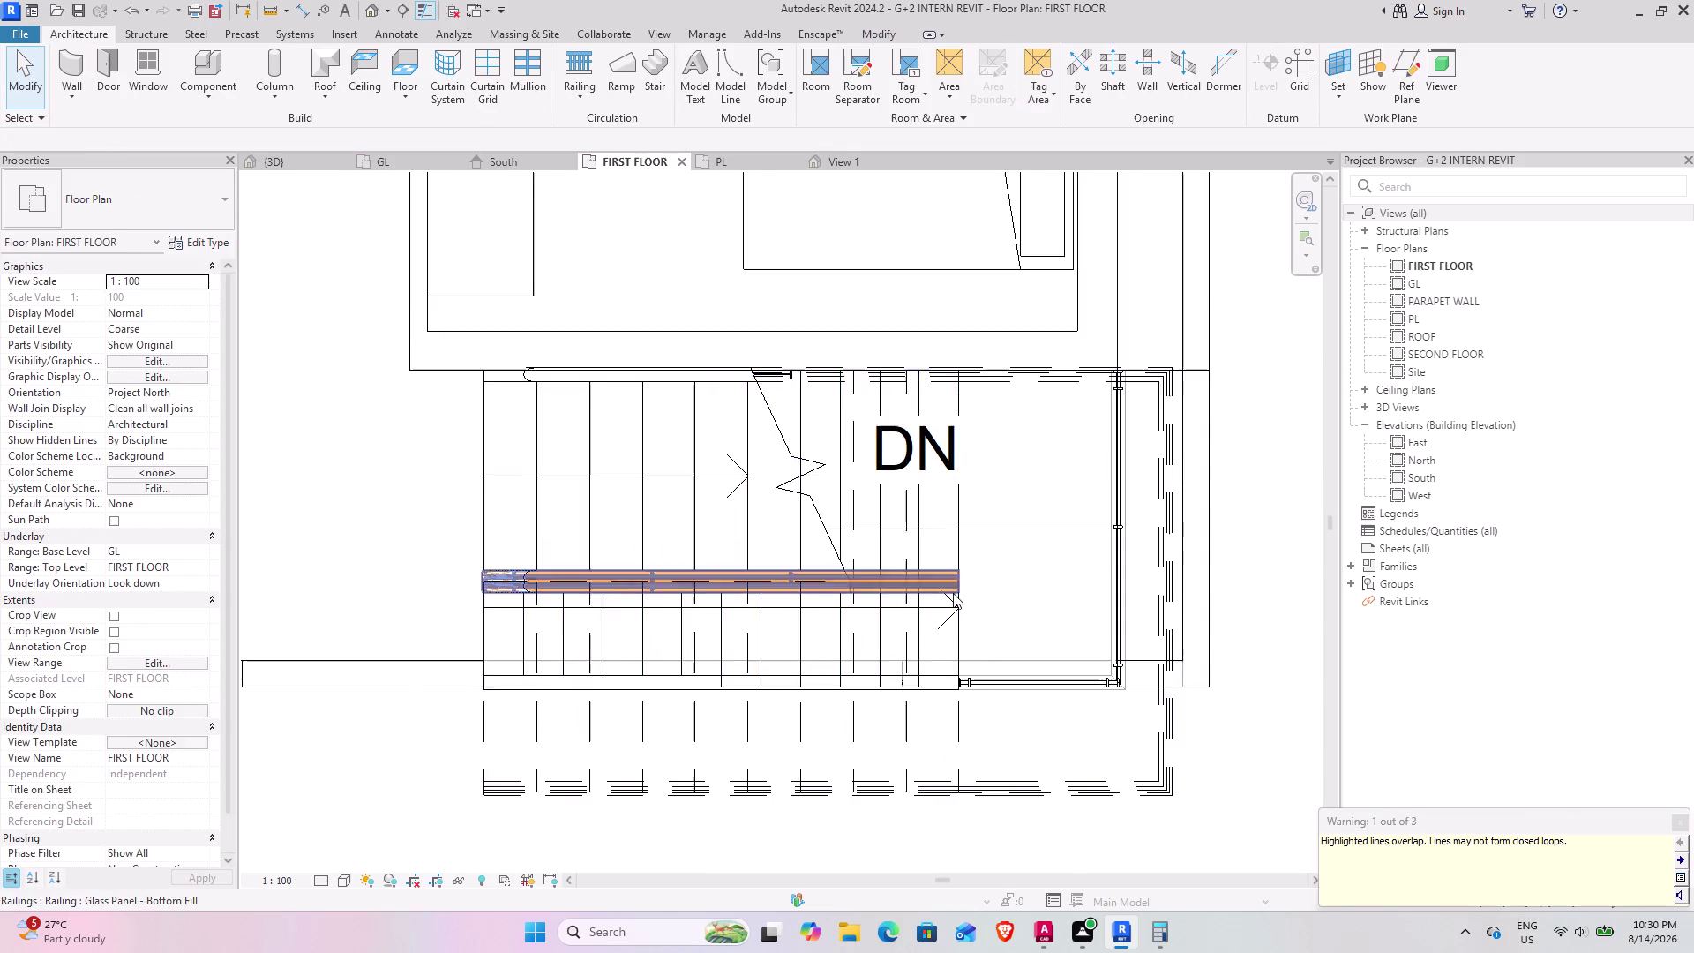
scroll(up, 3)
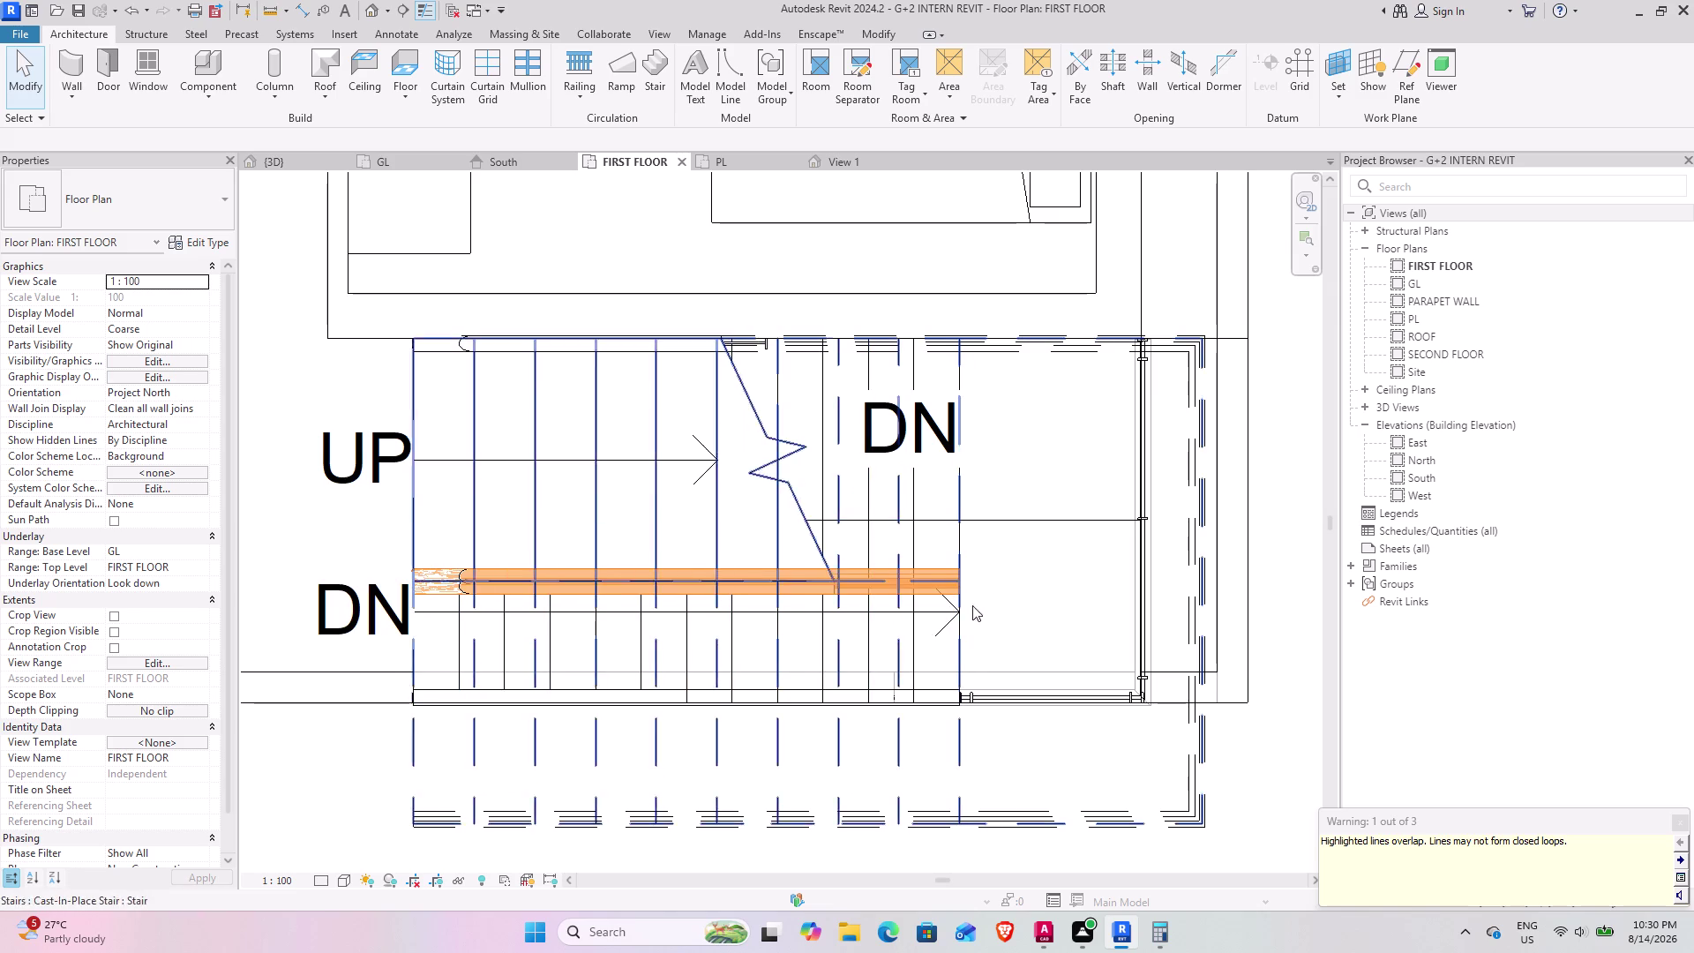
scroll(down, 3)
scroll(down, 3)
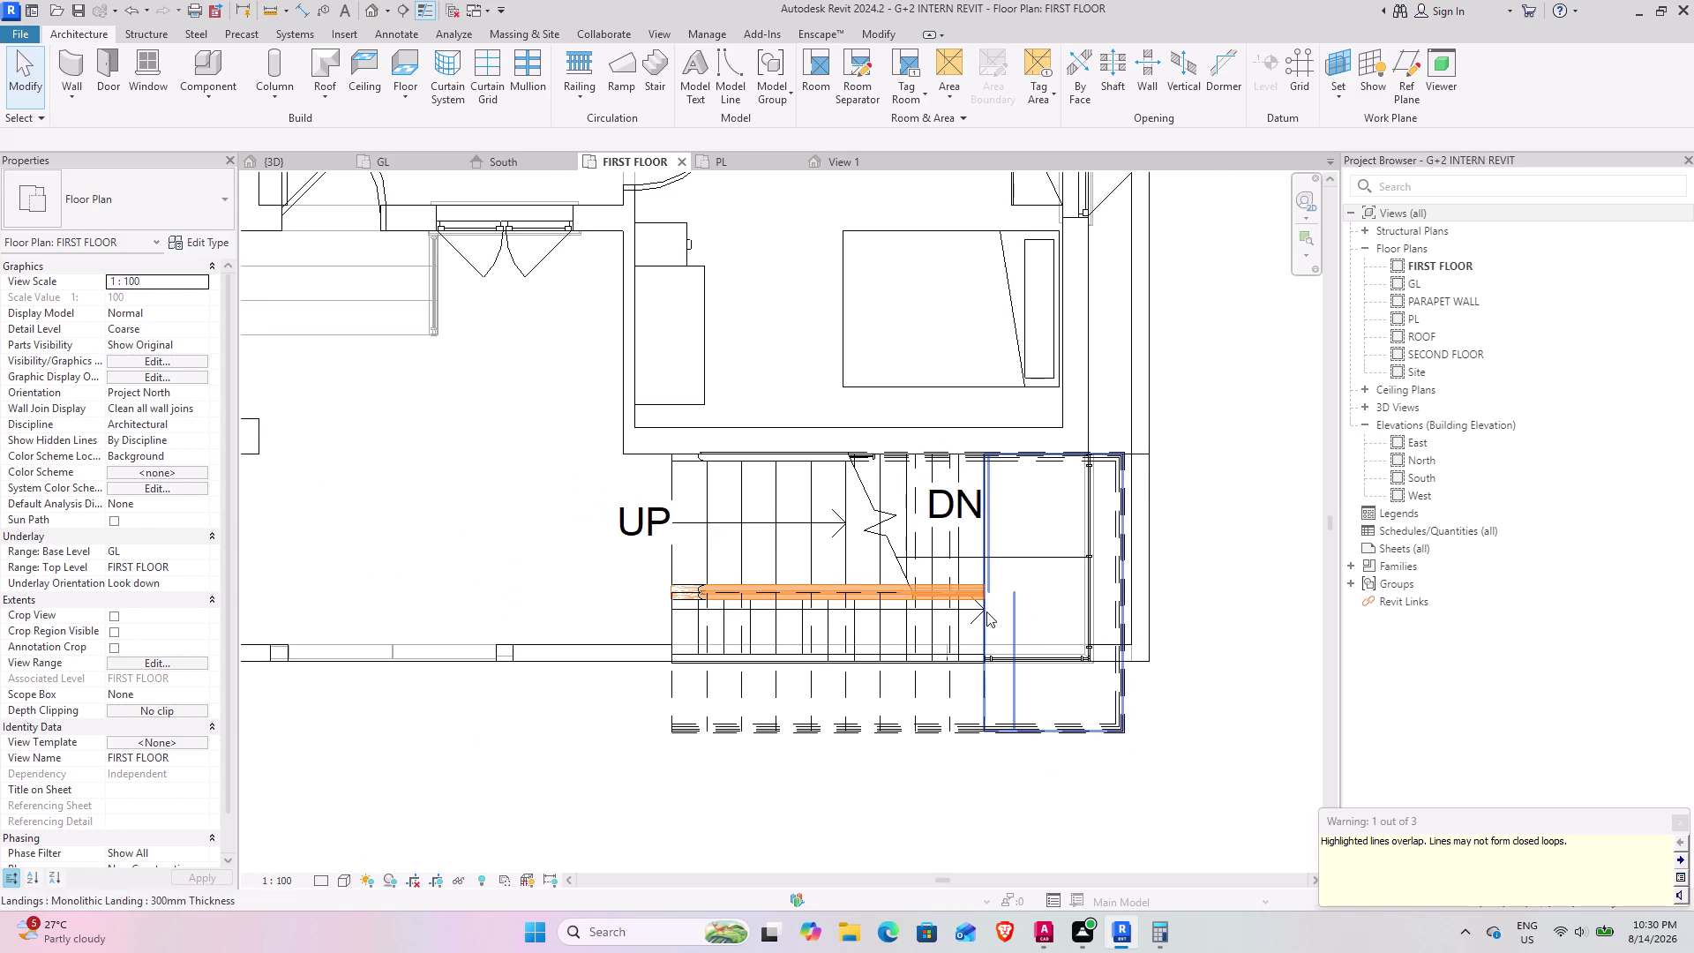
middle_drag(827, 646, 826, 542)
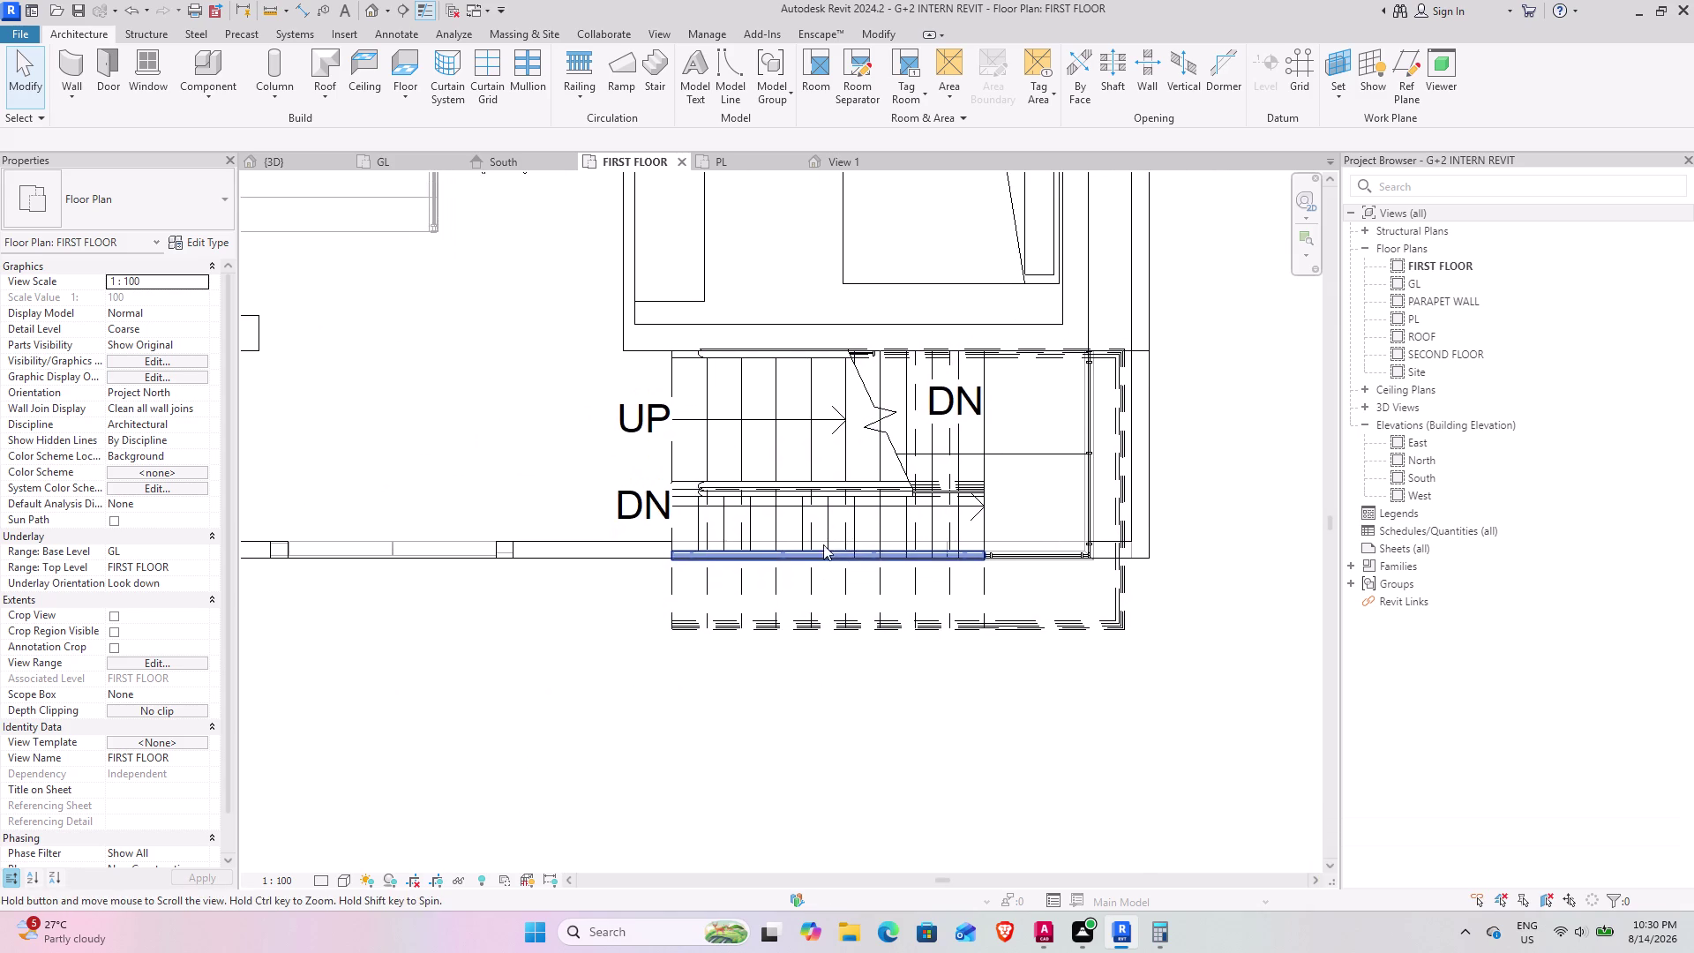
middle_drag(827, 543, 823, 544)
Switch to the 3D view and orbit around the new stairs.
click(269, 157)
middle_drag(679, 630, 734, 579)
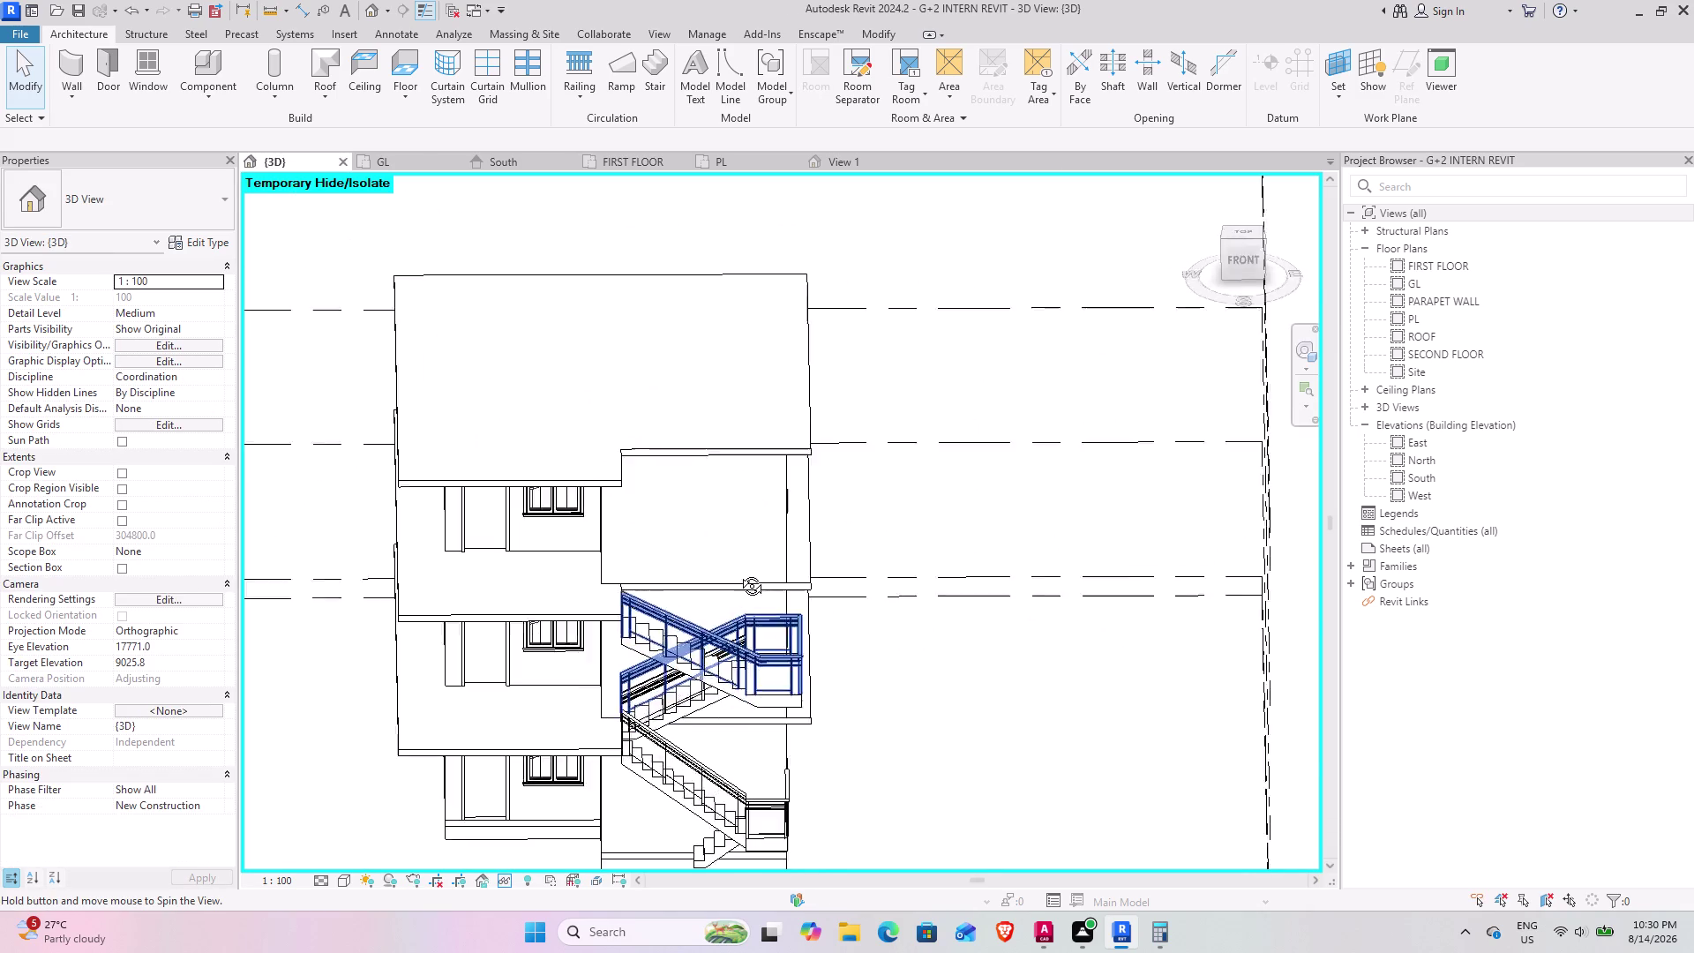
middle_drag(733, 580, 730, 466)
middle_drag(690, 579, 957, 627)
middle_drag(862, 647, 802, 710)
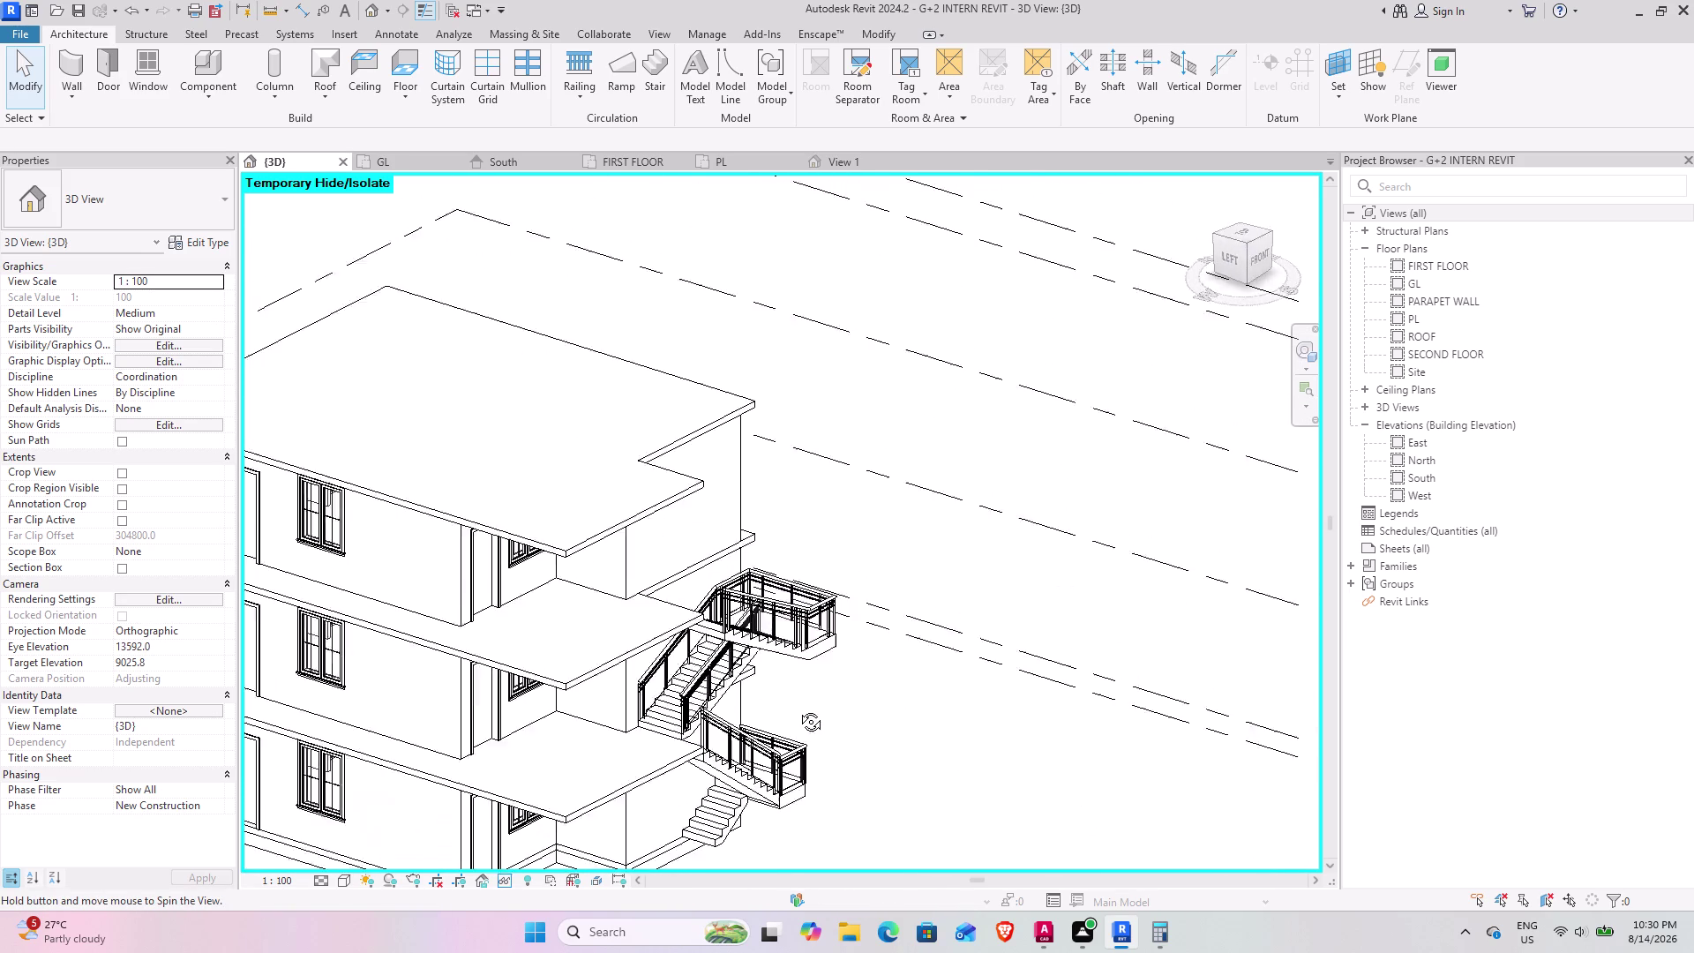
middle_drag(802, 710, 753, 700)
middle_drag(717, 710, 769, 527)
middle_drag(742, 545, 856, 465)
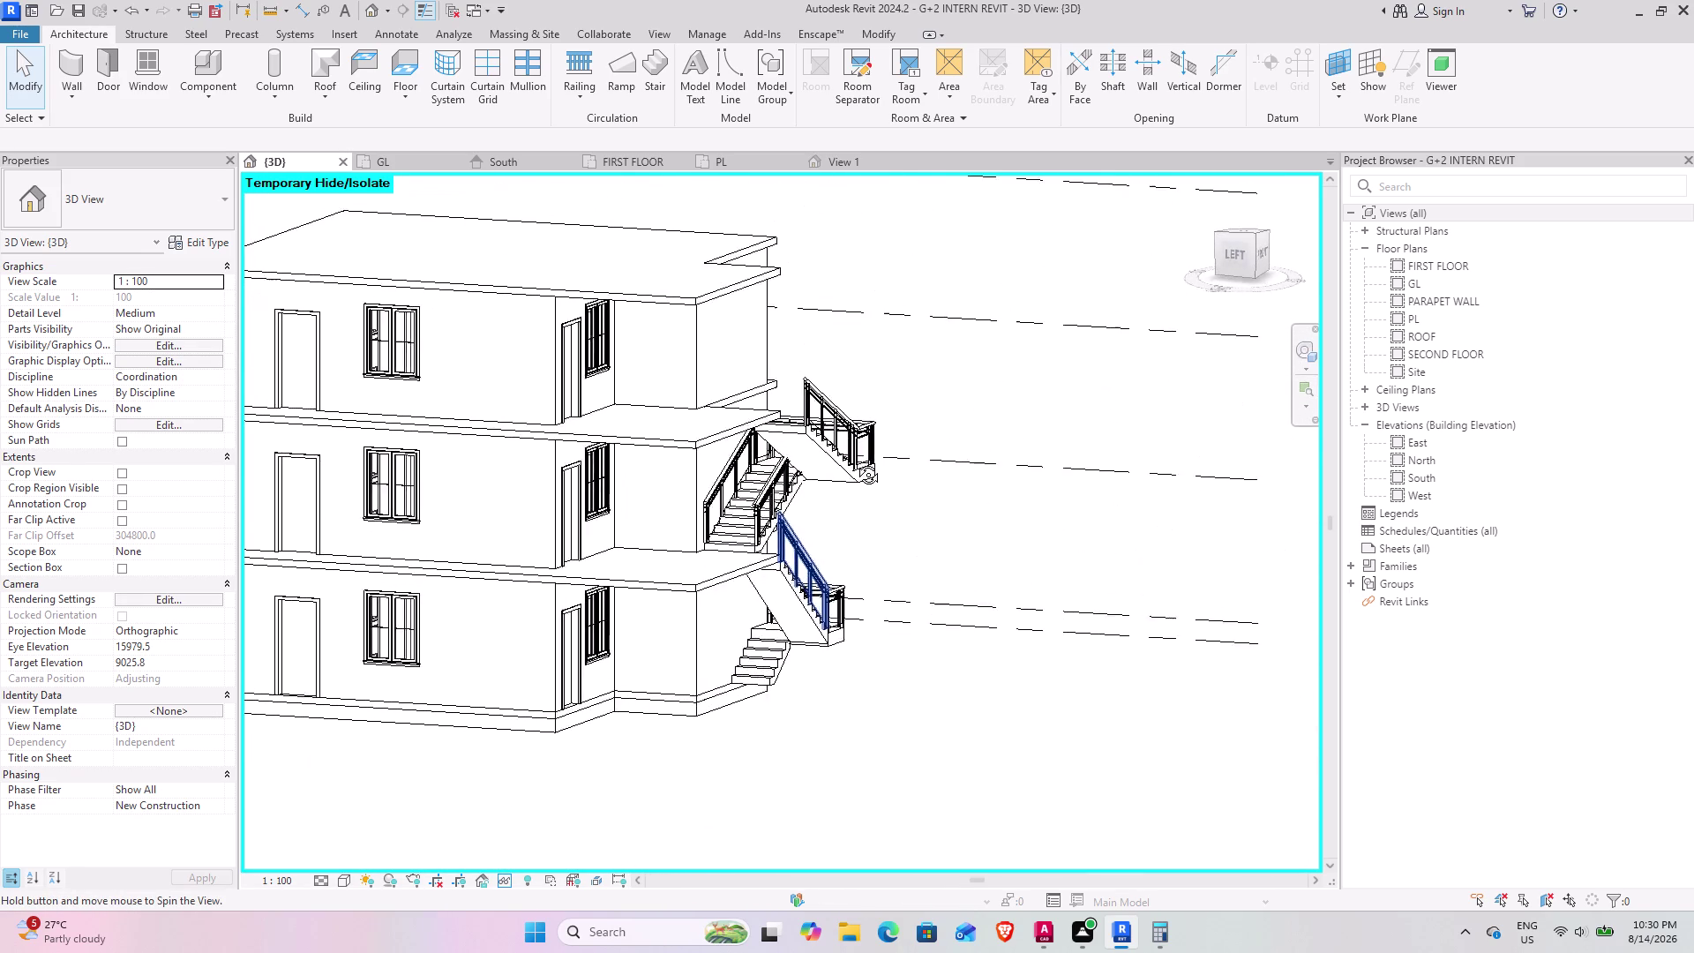
middle_drag(856, 465, 699, 578)
middle_drag(733, 577, 603, 509)
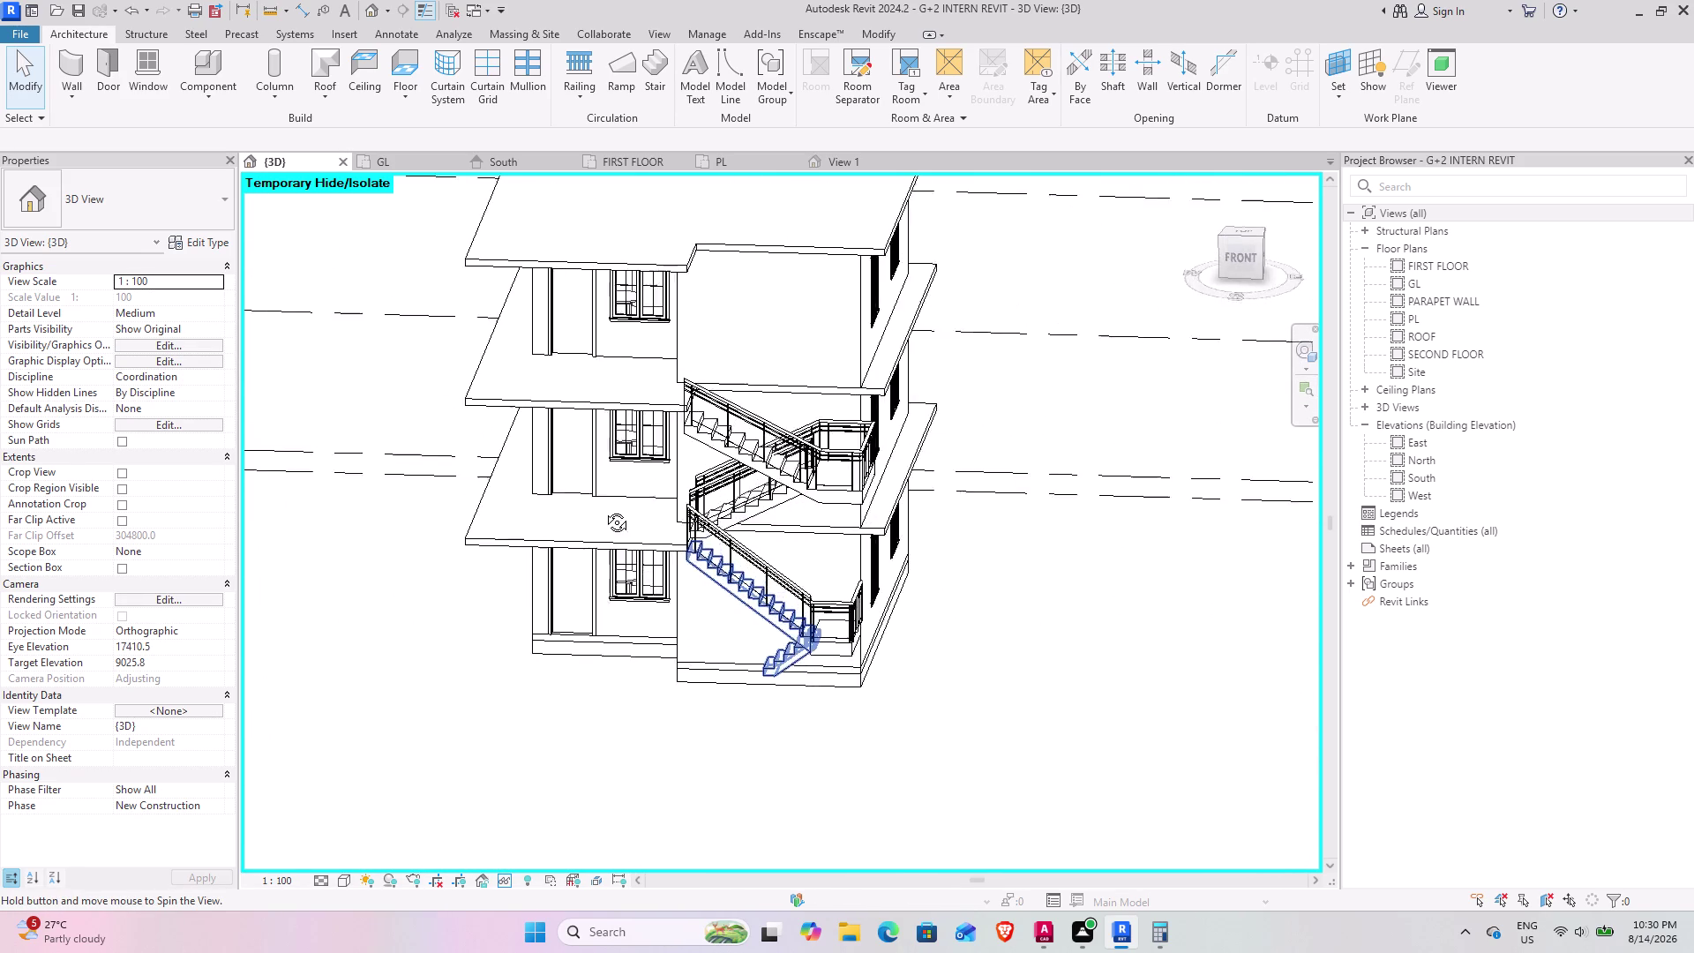
middle_drag(604, 509, 641, 553)
middle_drag(775, 596, 780, 574)
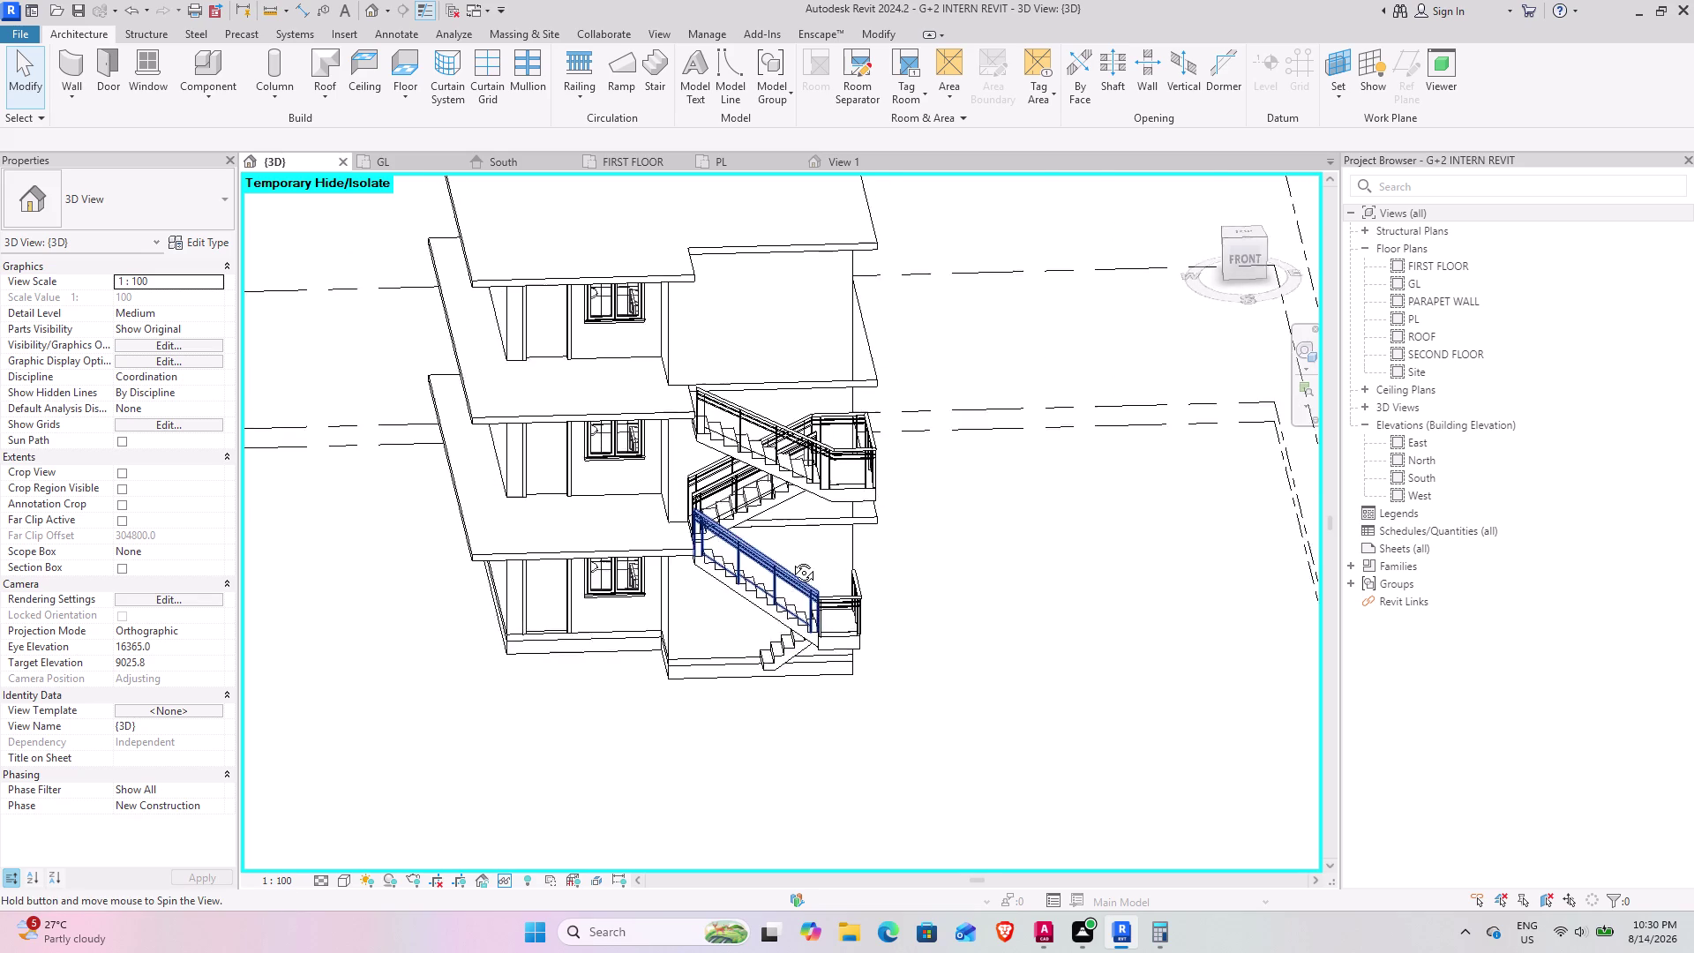
middle_drag(780, 573, 1105, 513)
middle_drag(983, 592, 1071, 644)
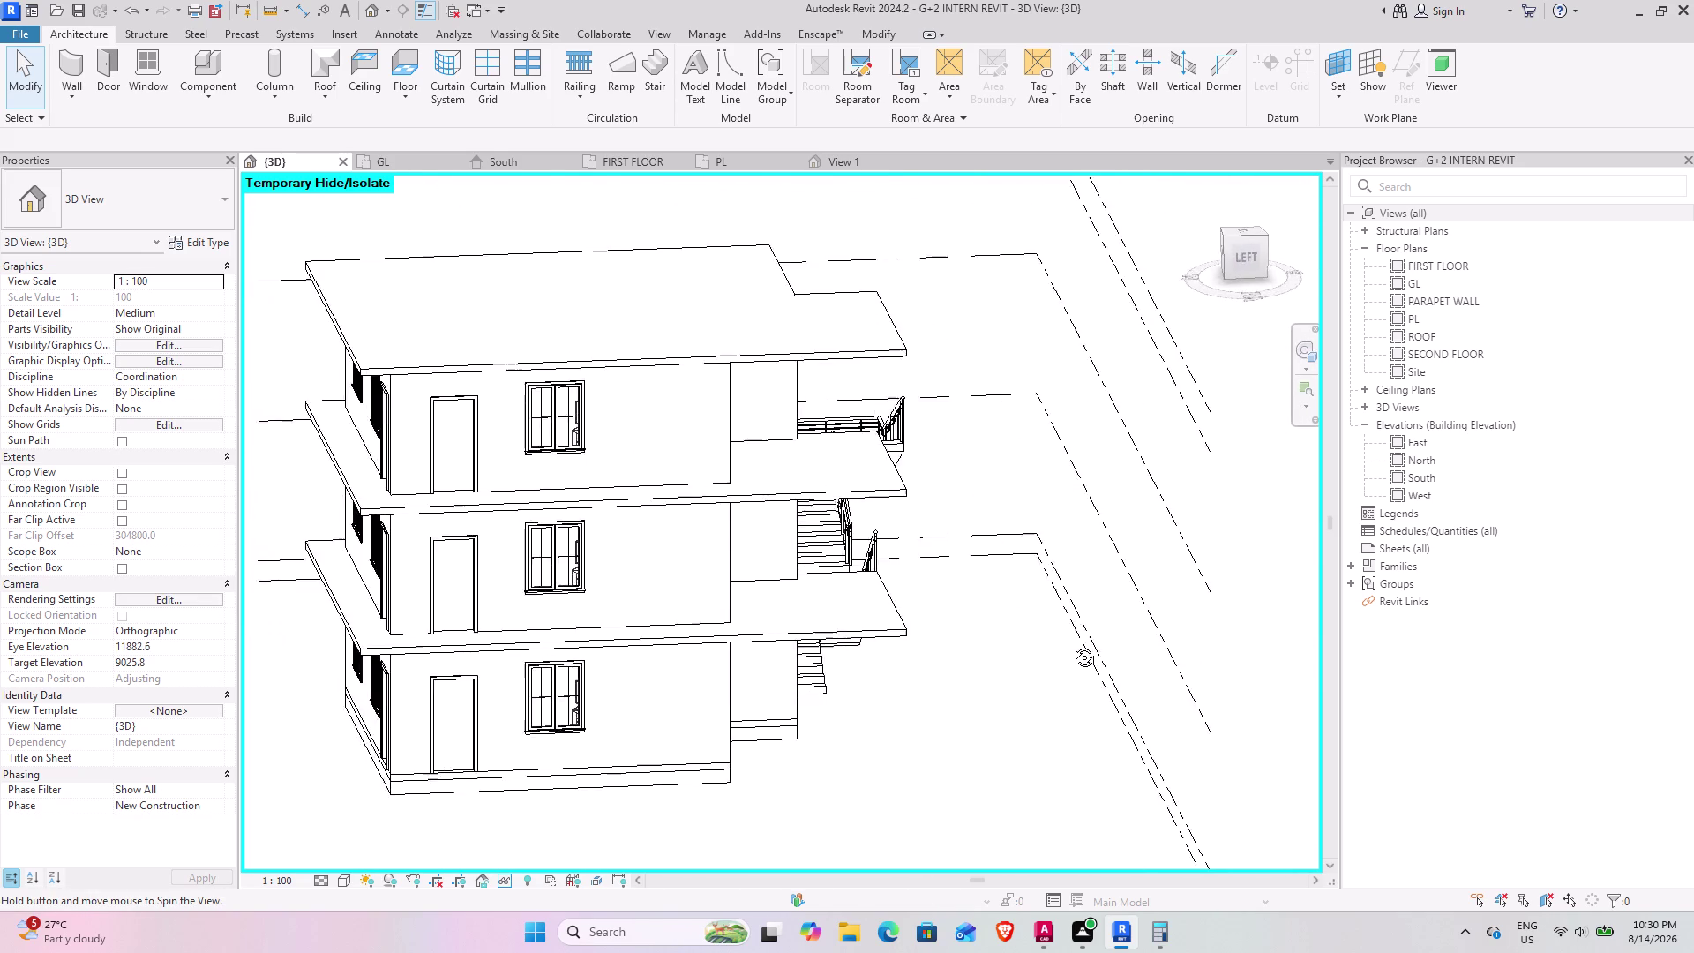
middle_drag(1071, 644, 807, 762)
middle_drag(816, 581, 657, 707)
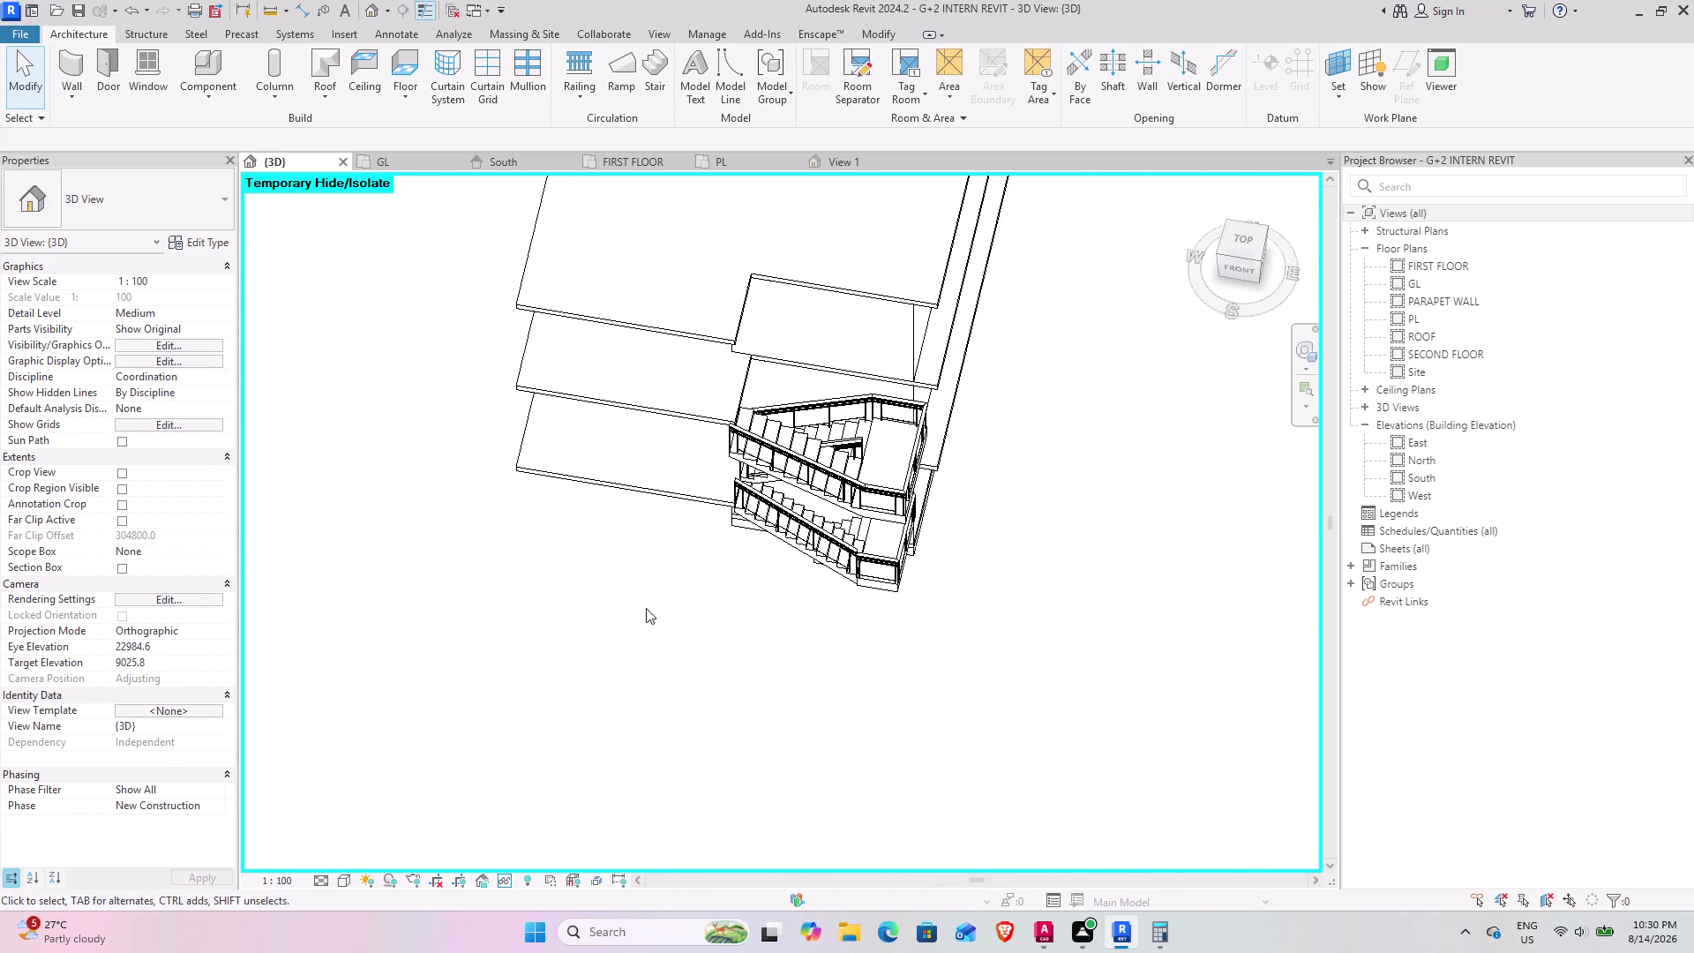
middle_drag(645, 600, 1021, 352)
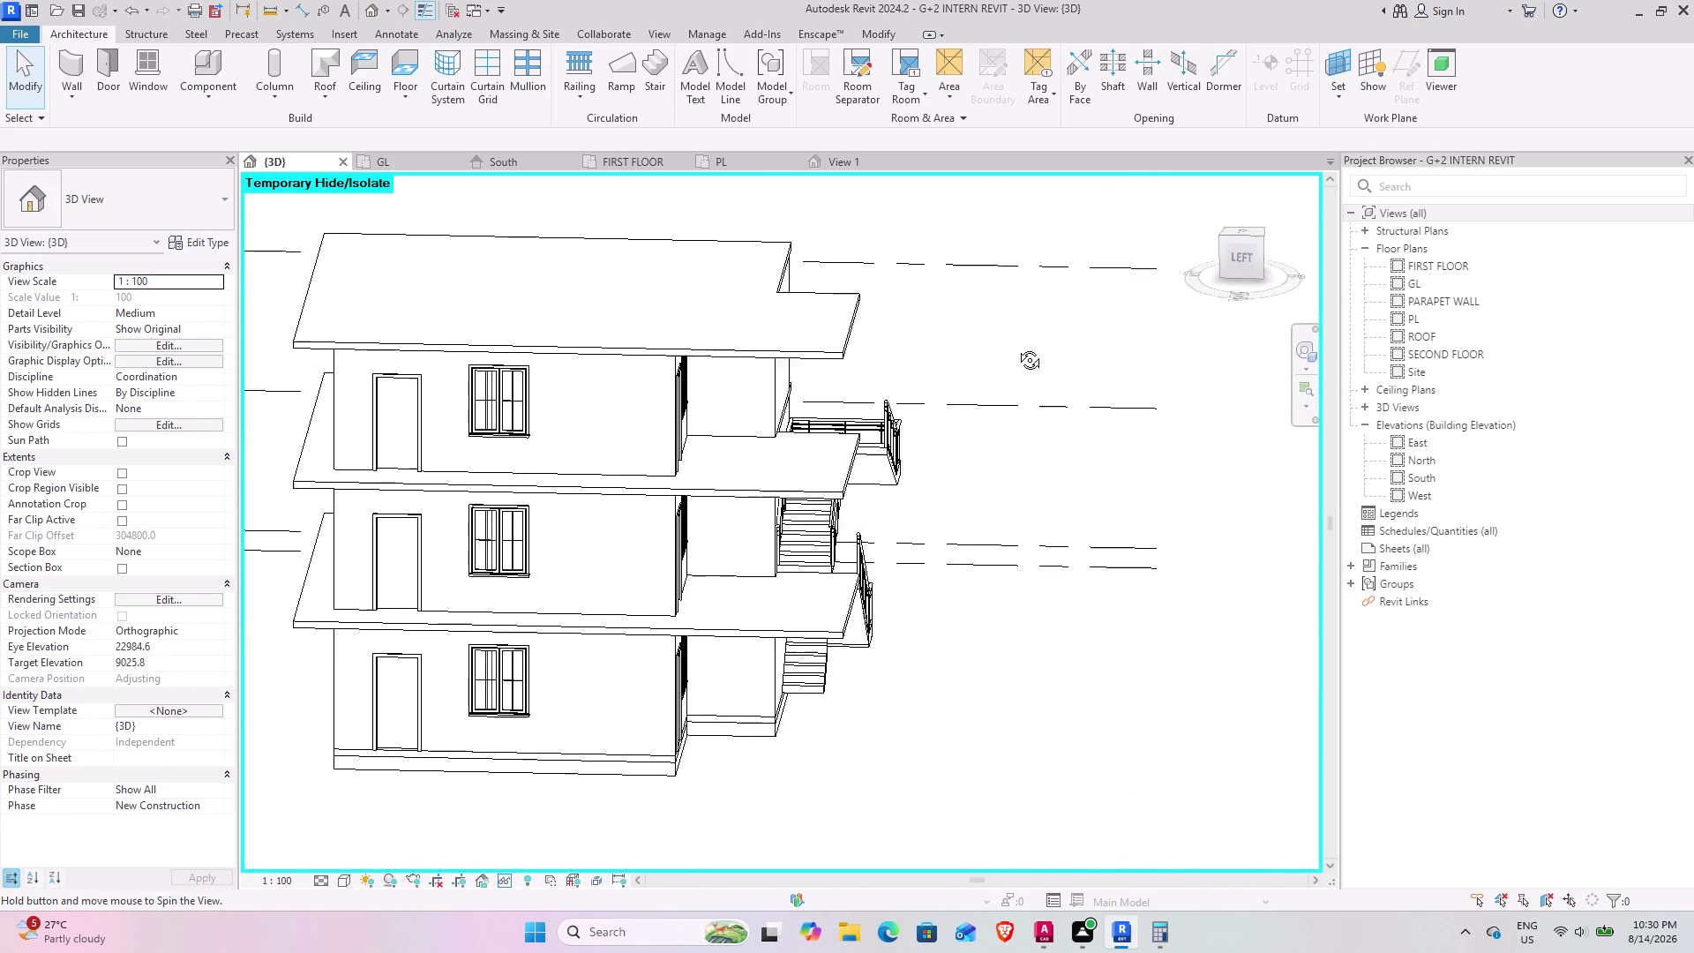
middle_drag(1020, 353, 529, 568)
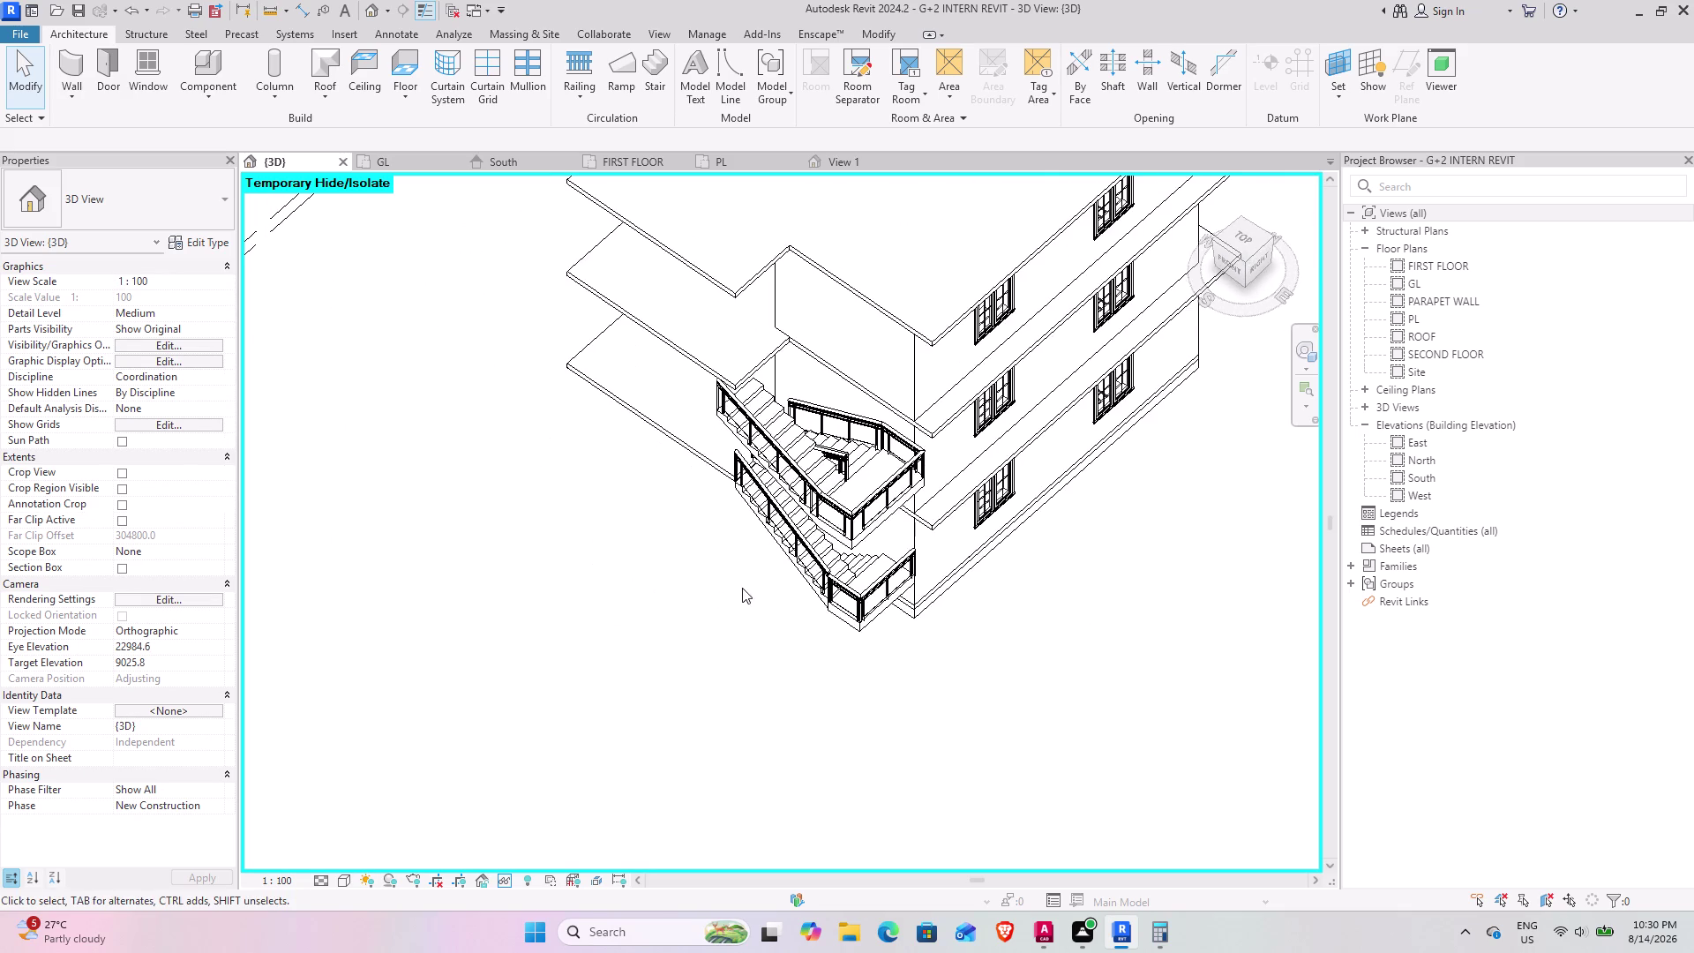
middle_drag(742, 587, 584, 569)
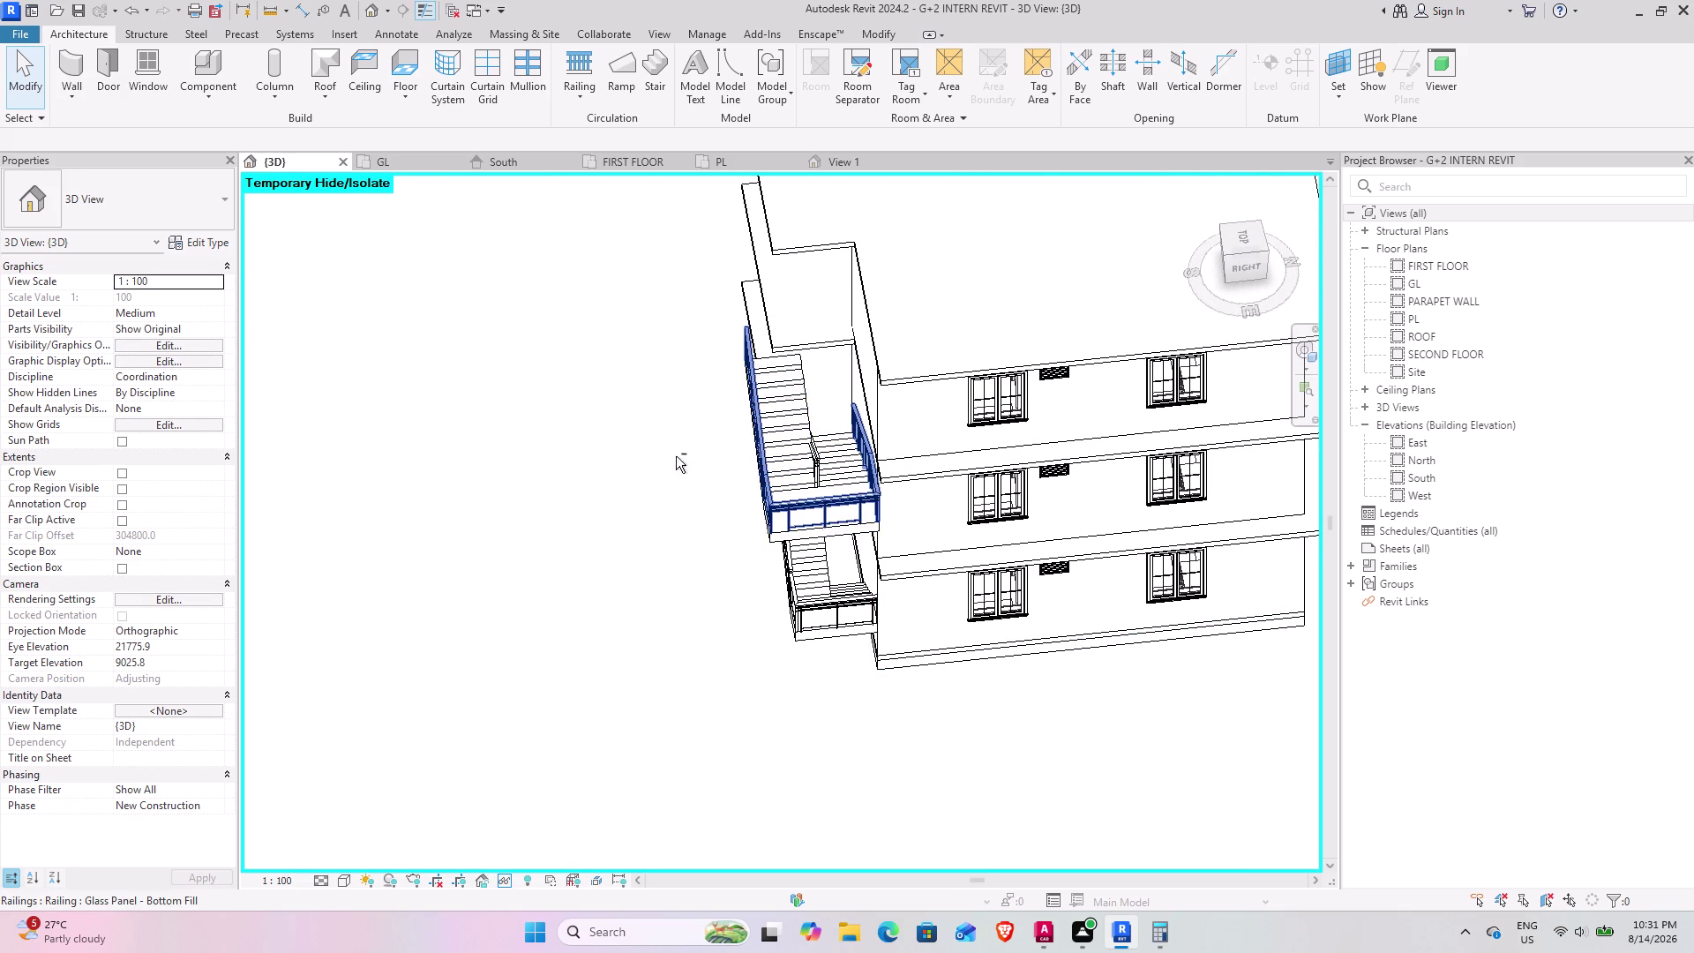
middle_drag(676, 456, 730, 276)
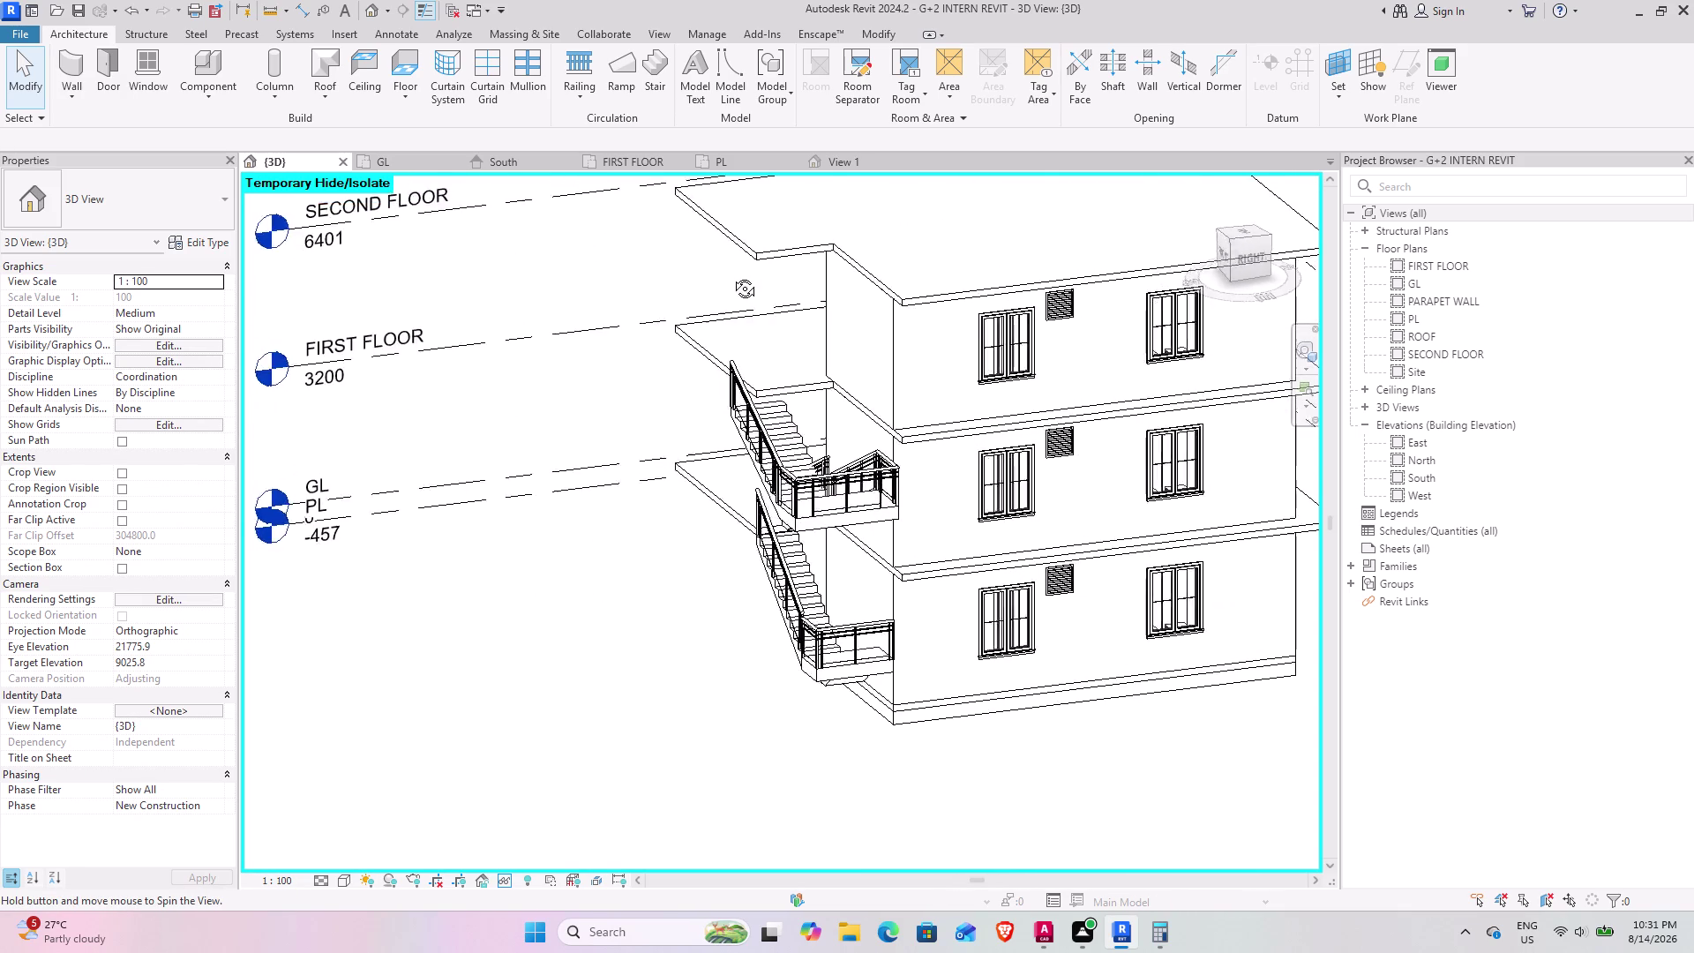
middle_drag(730, 276, 803, 282)
middle_drag(664, 437, 742, 618)
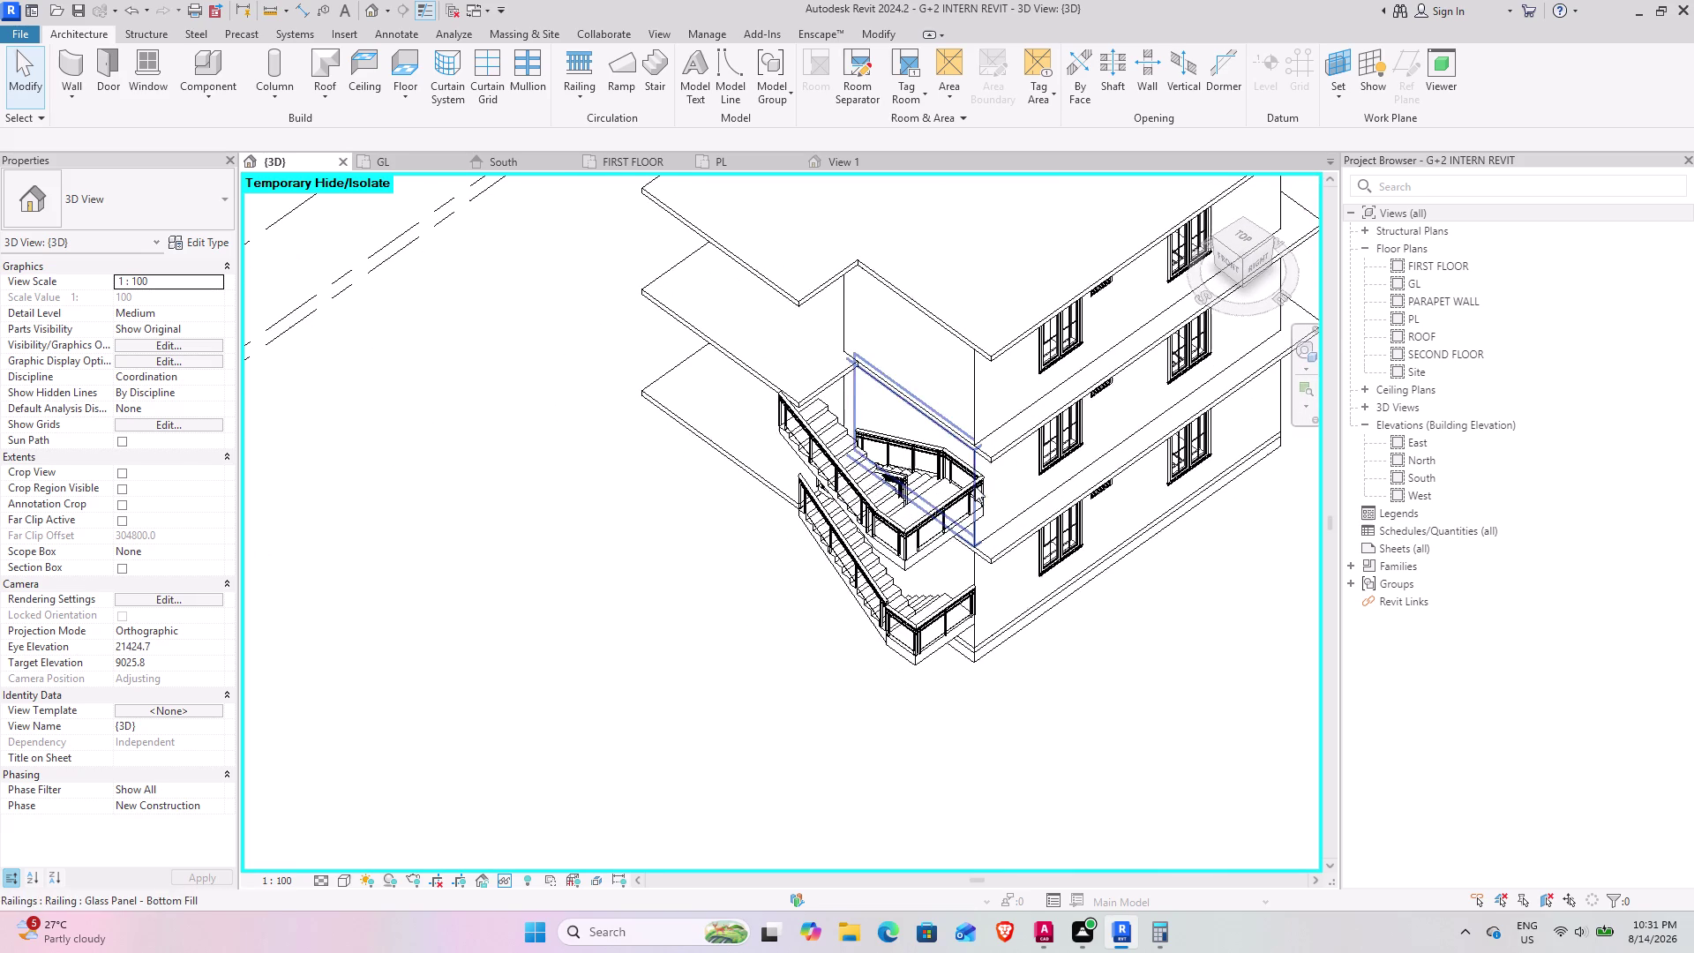
middle_drag(844, 556, 749, 624)
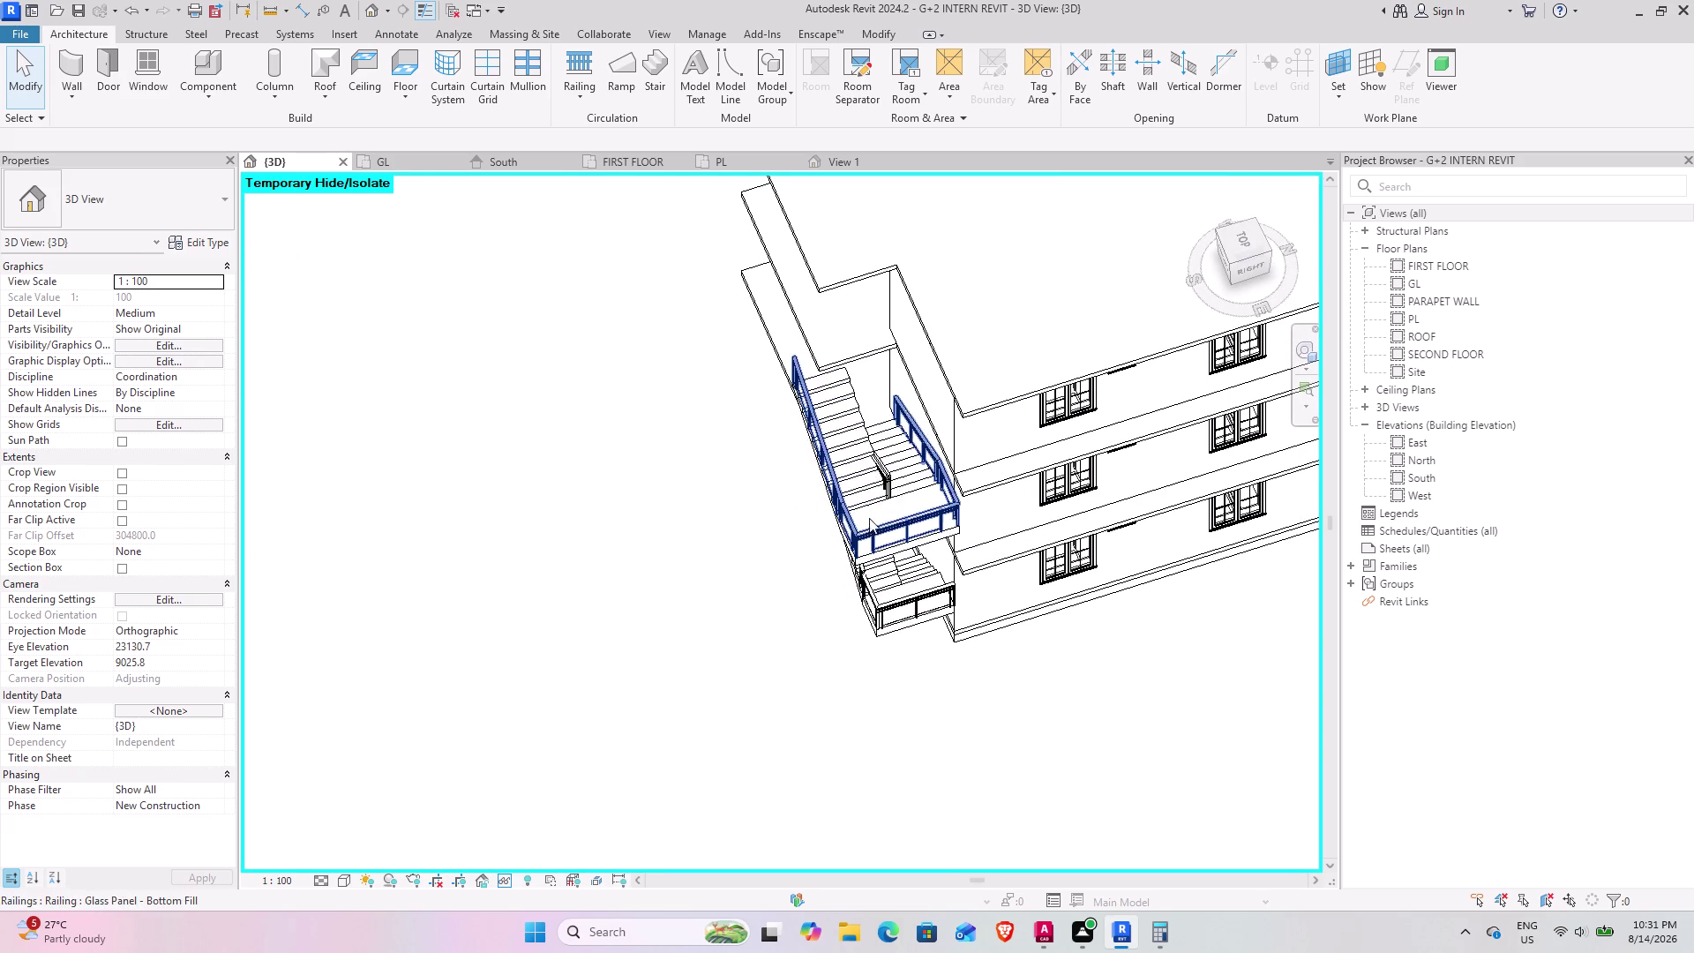
scroll(up, 3)
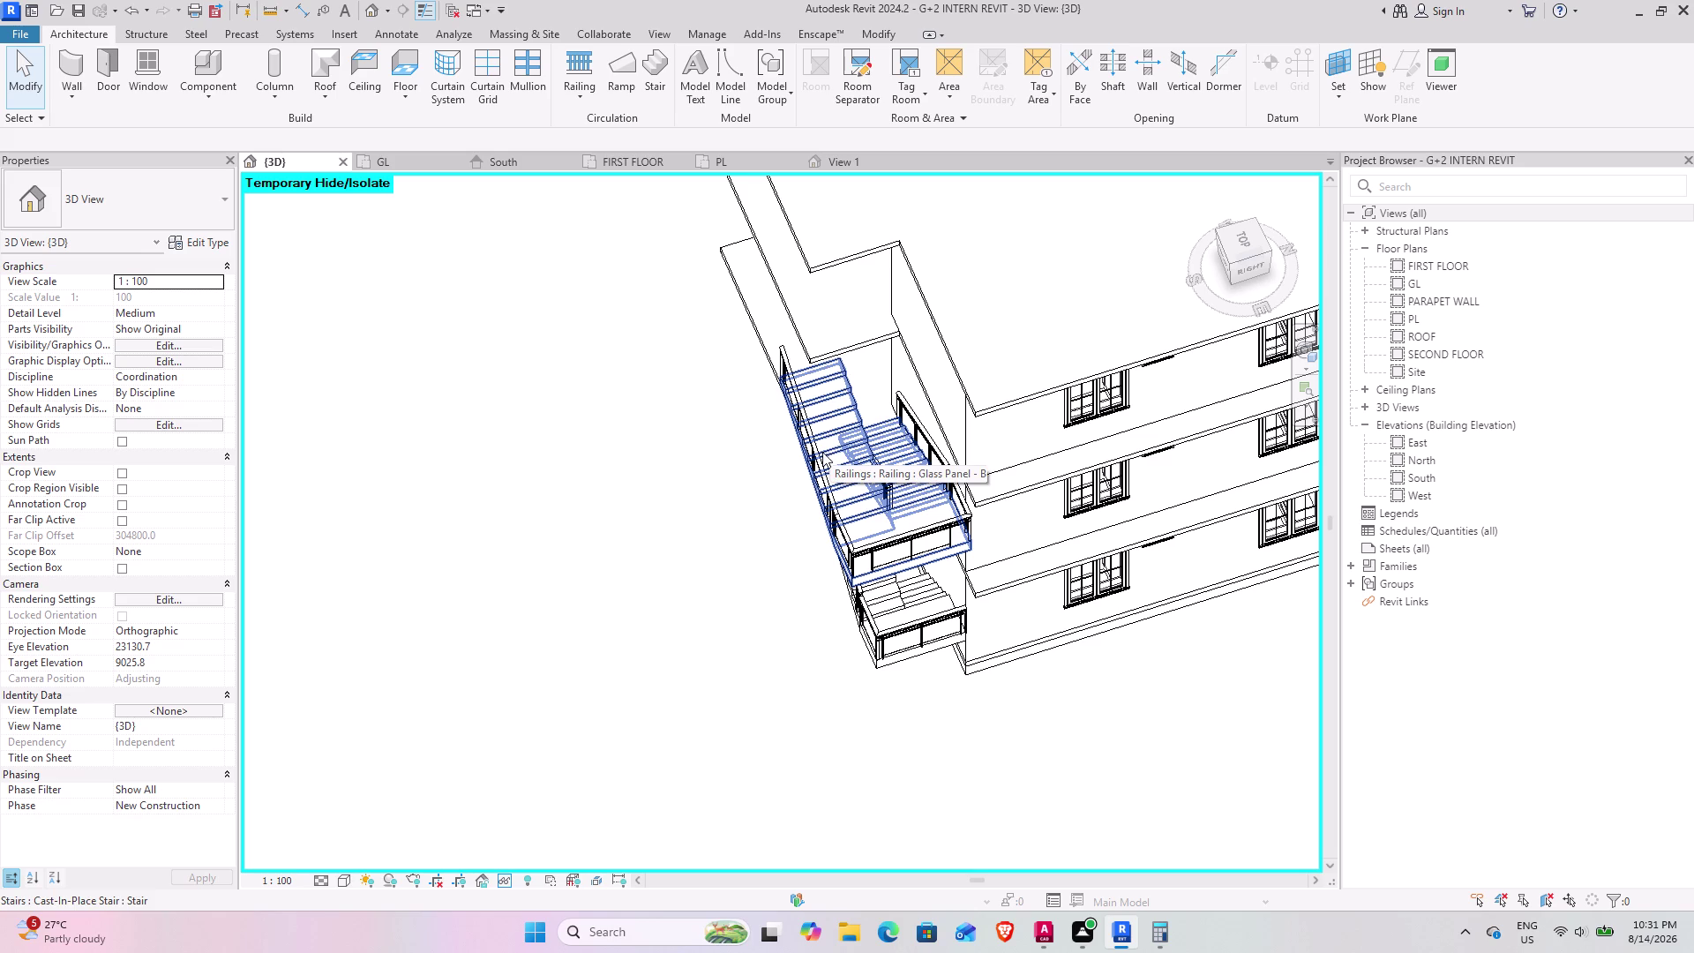
Undo the last two changes and return to the FIRST FLOOR plan.
click(814, 460)
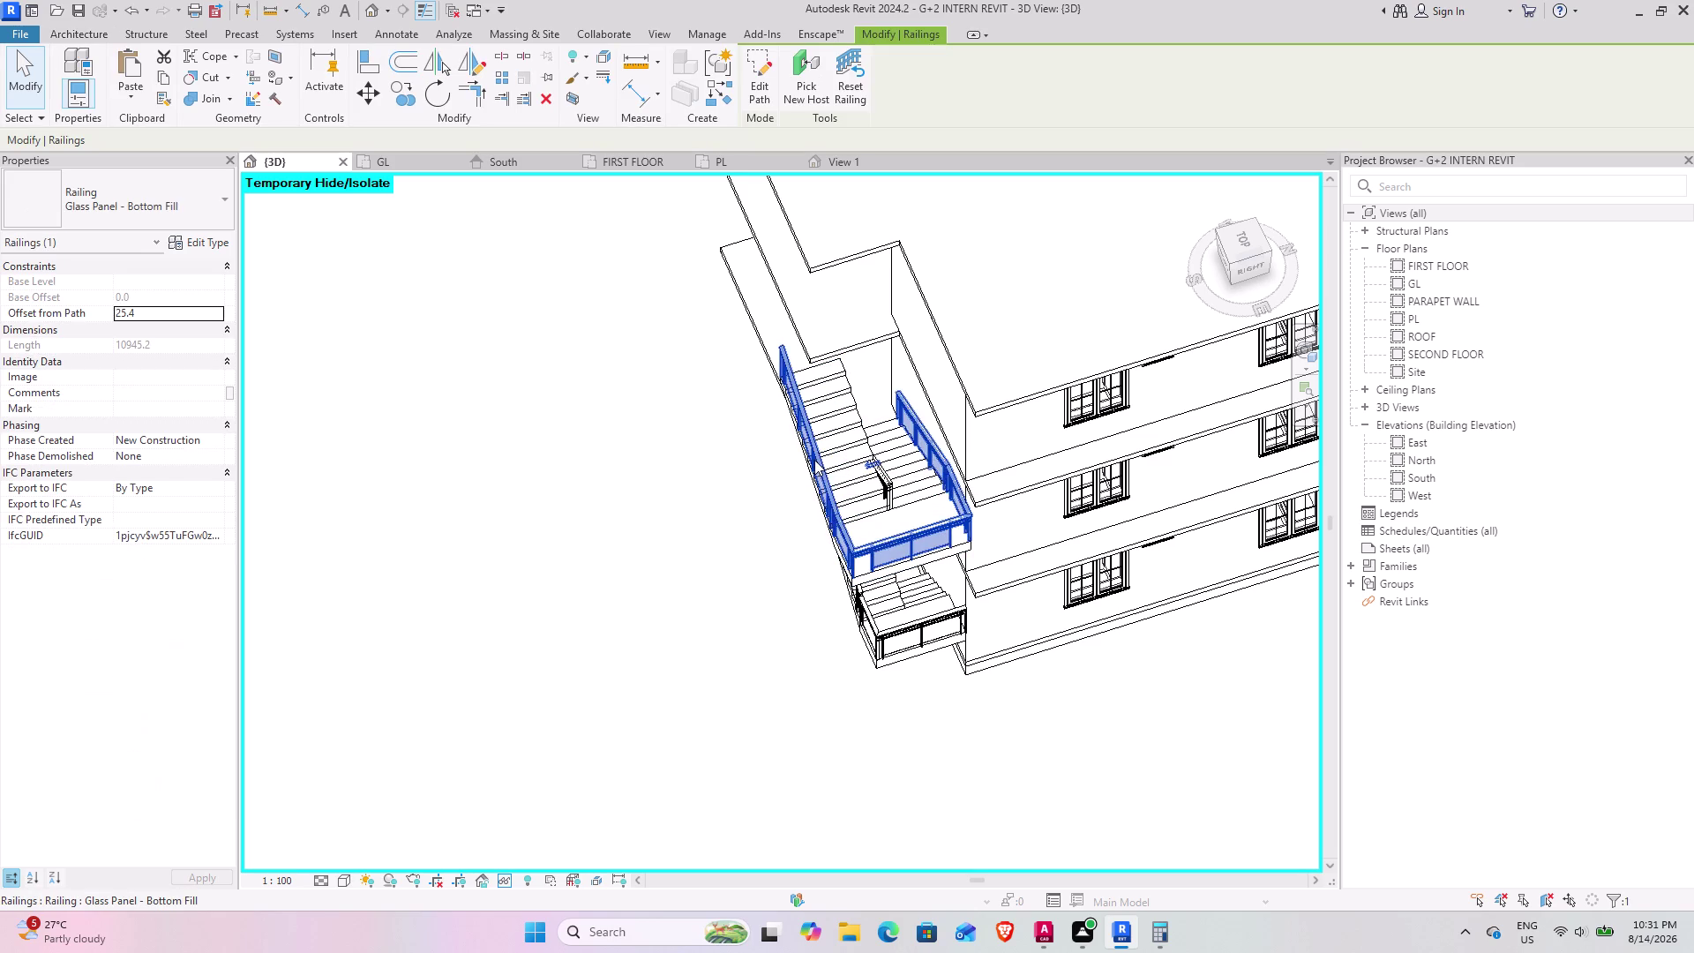
key(ctrl+z)
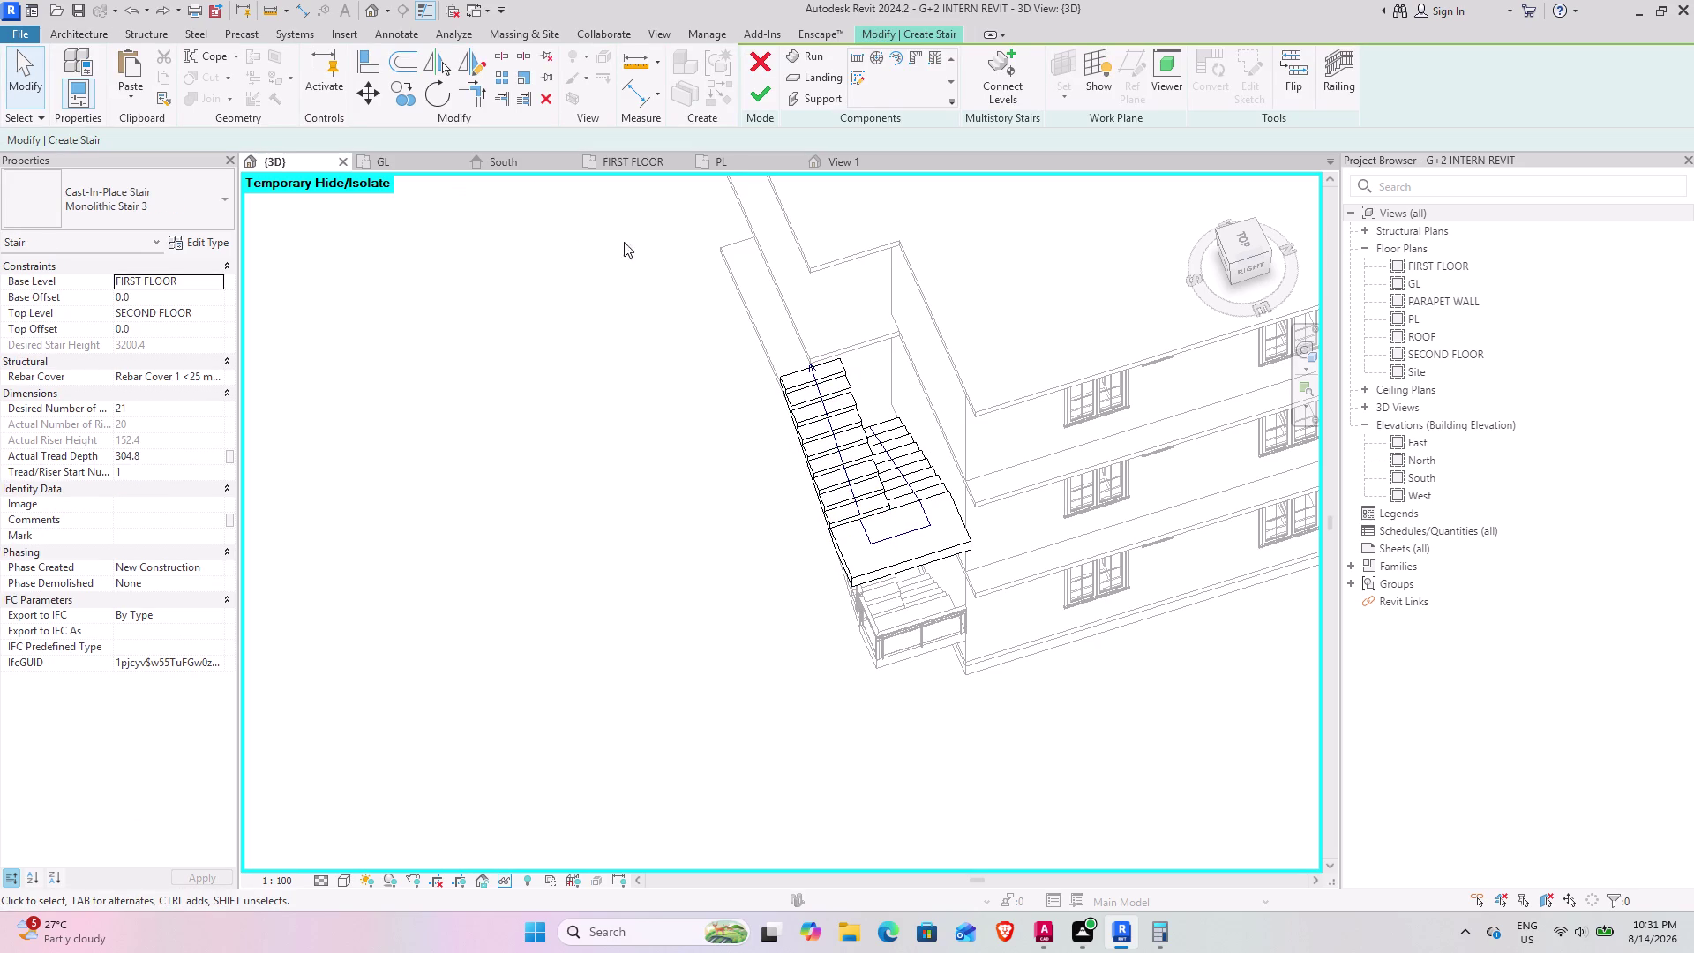
key(ctrl+z)
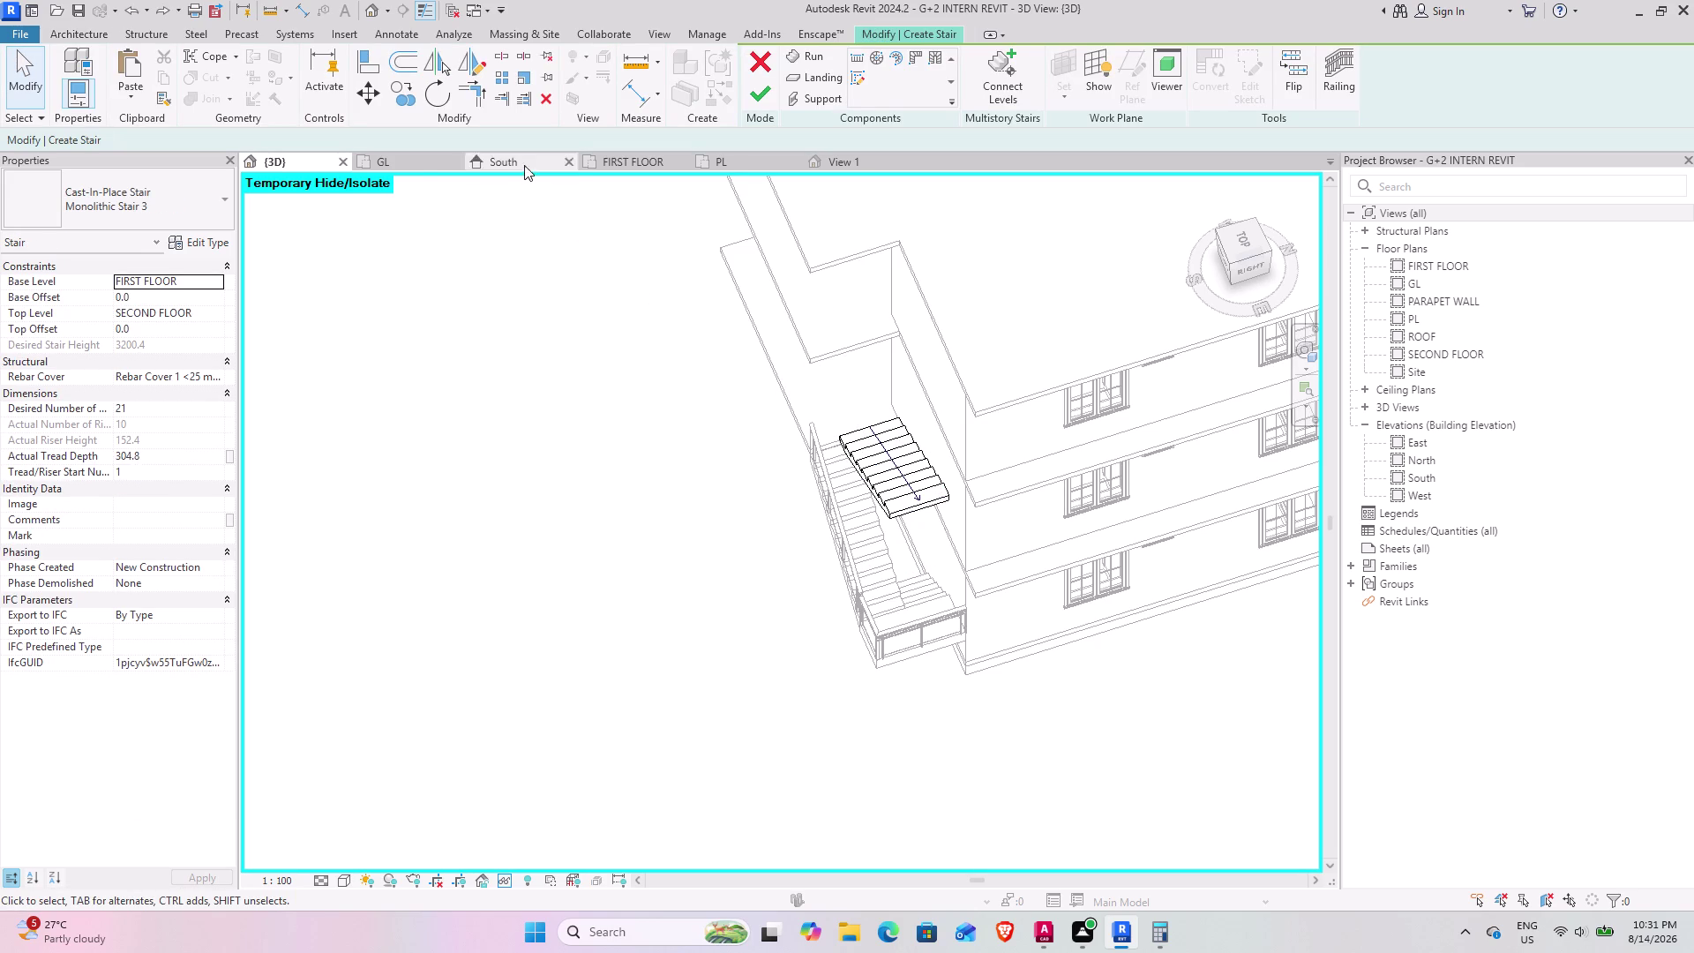
click(633, 158)
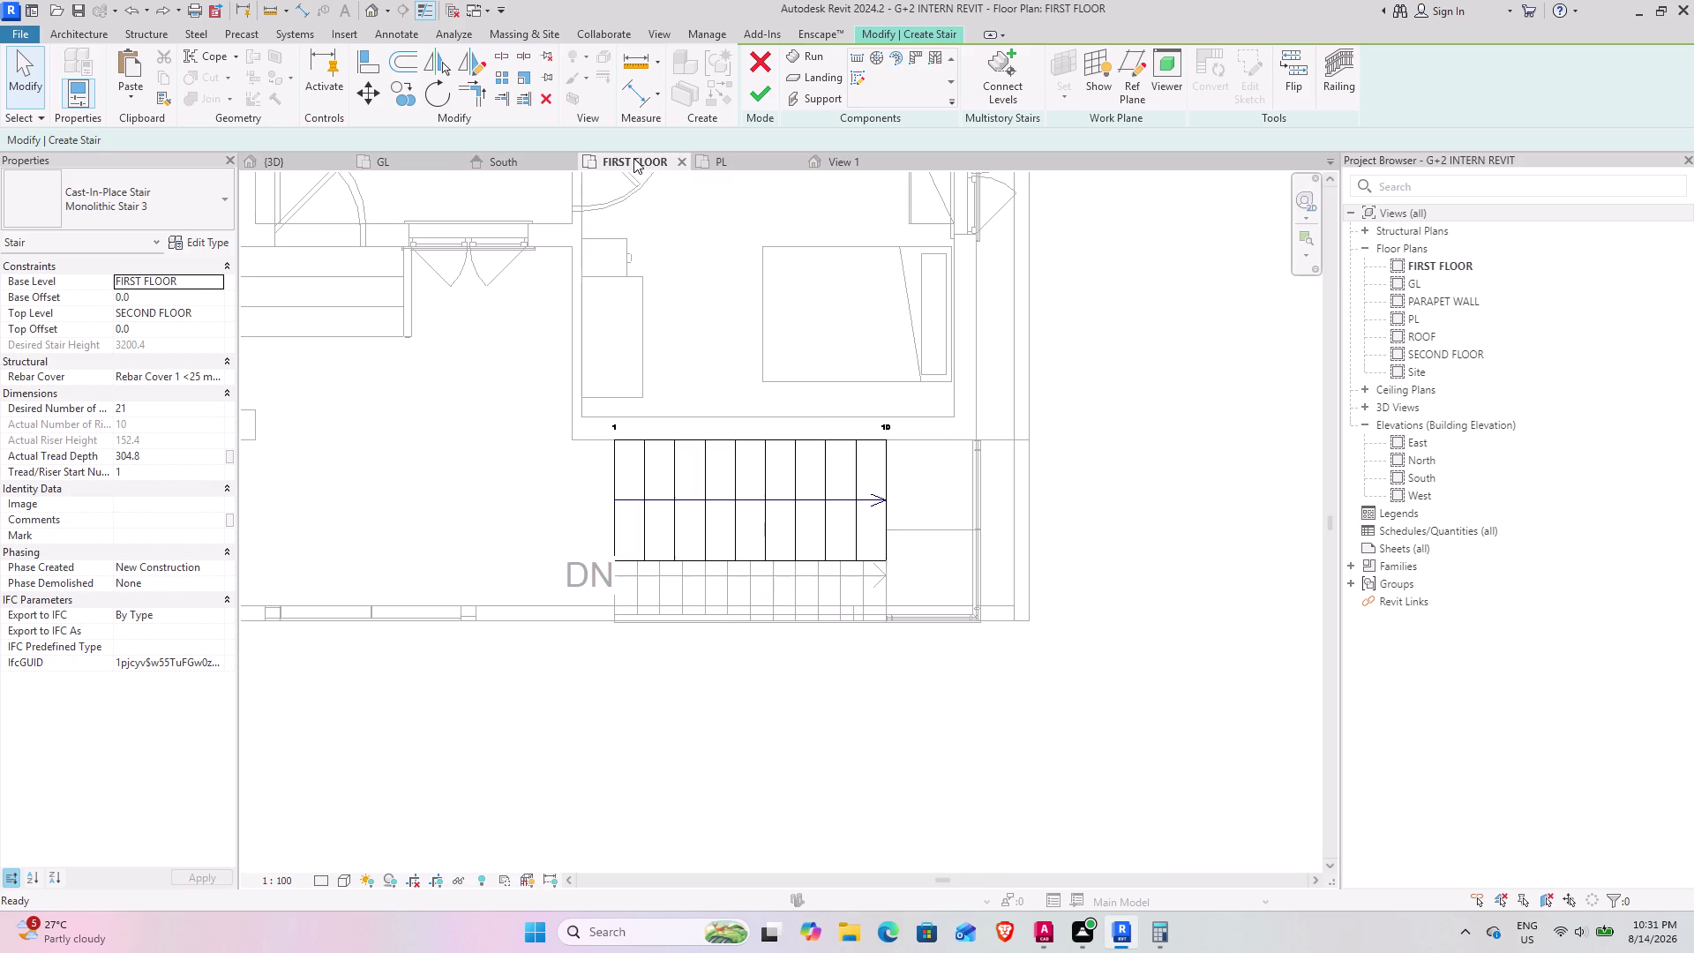
Redraw the return run beside the first run, finish the stair, and view it in 3D.
click(818, 52)
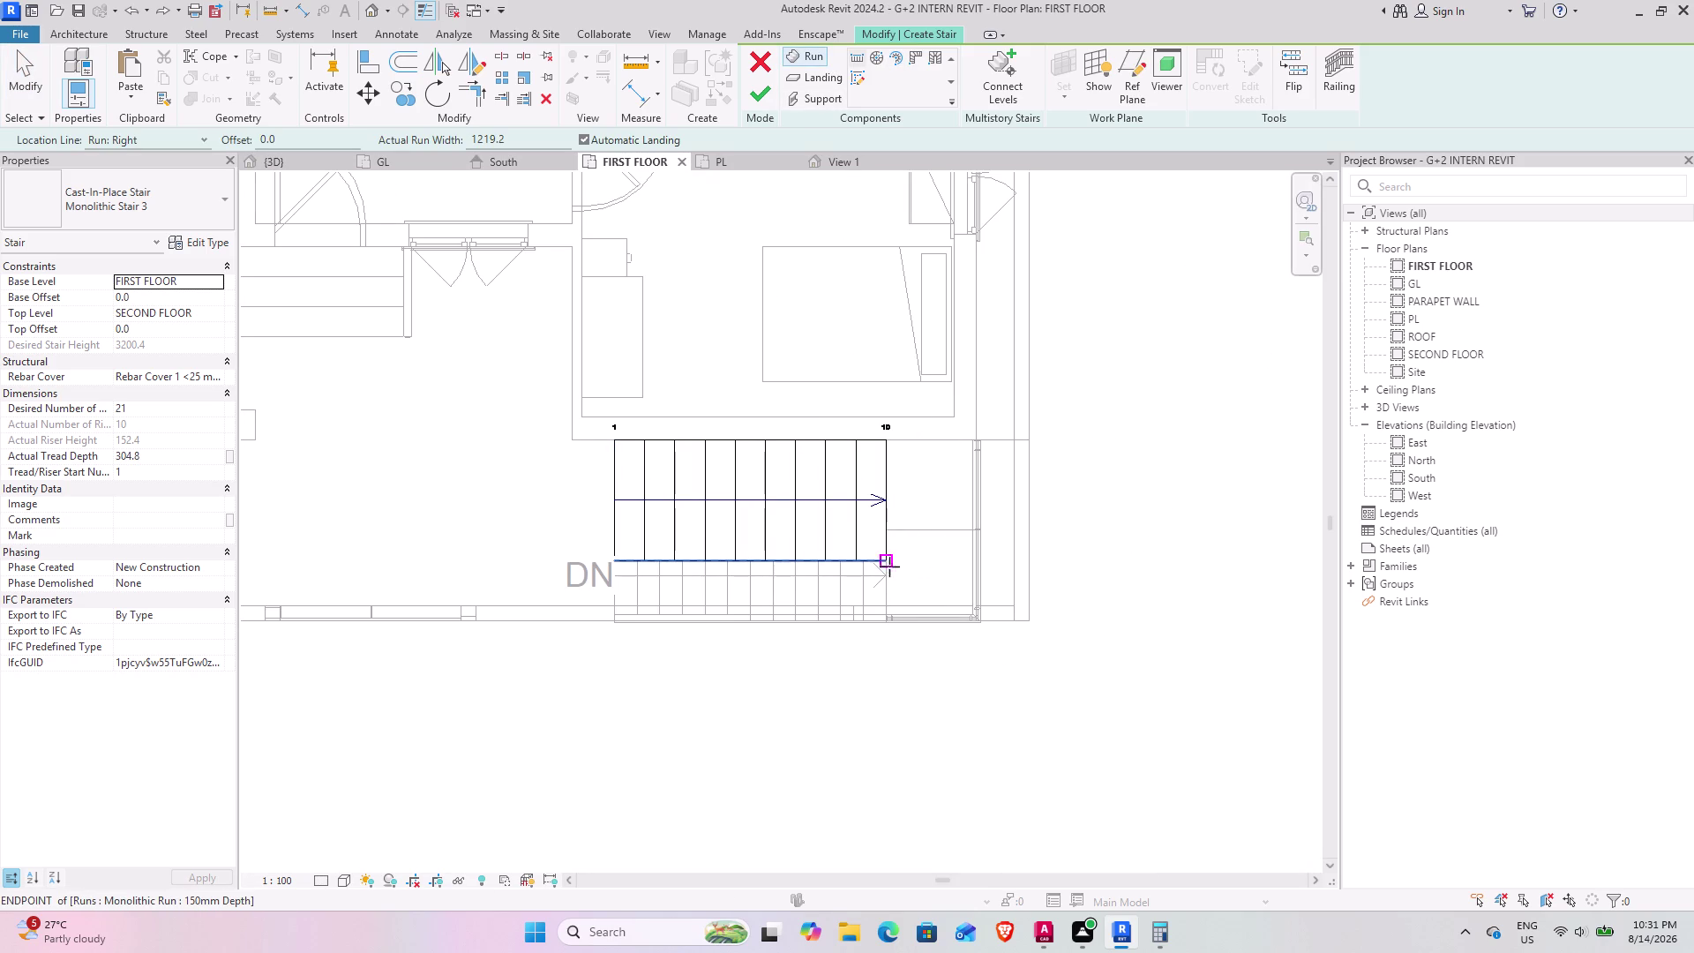
click(890, 574)
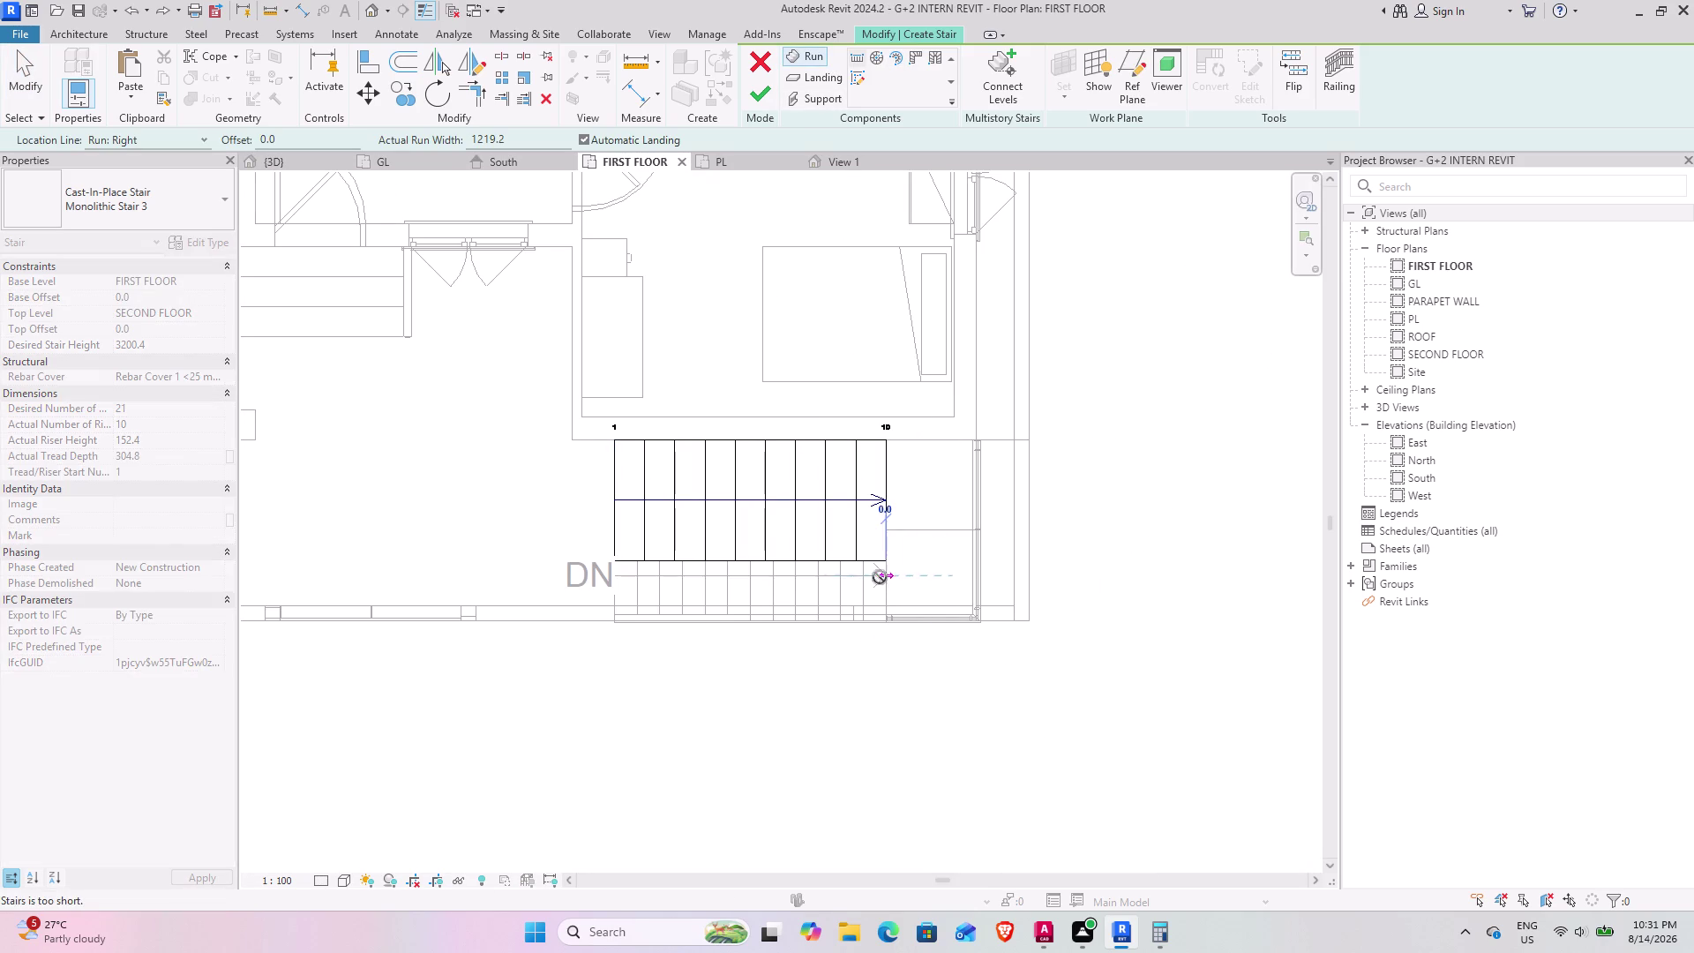
click(615, 579)
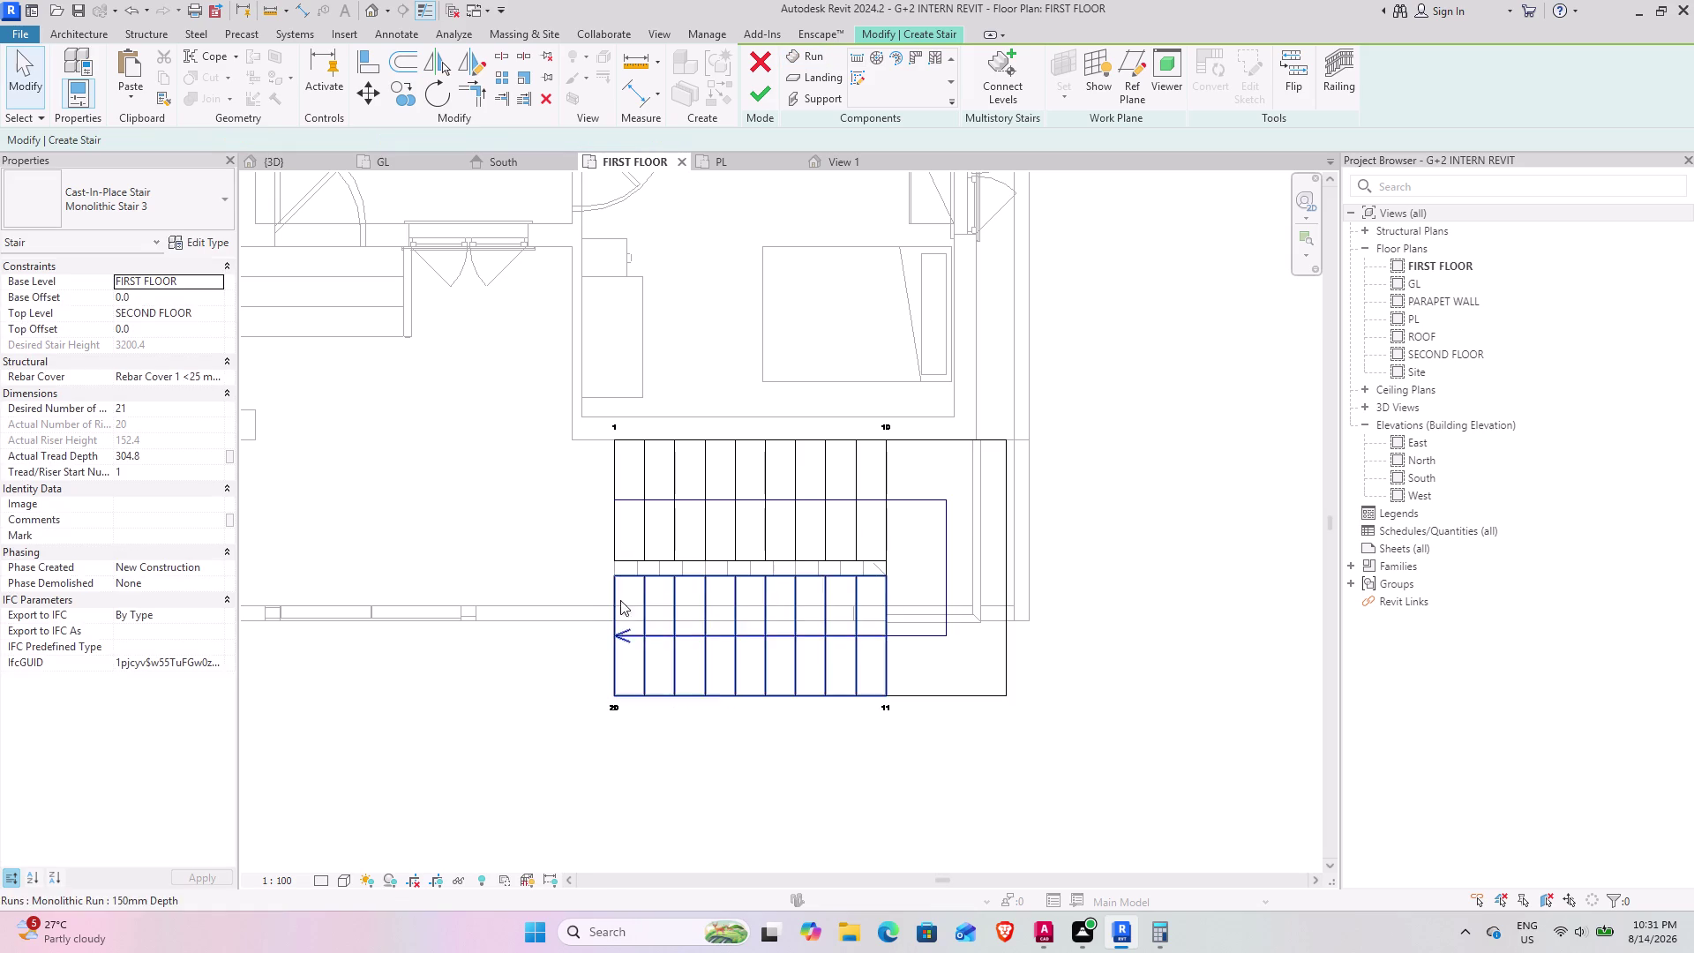
click(752, 88)
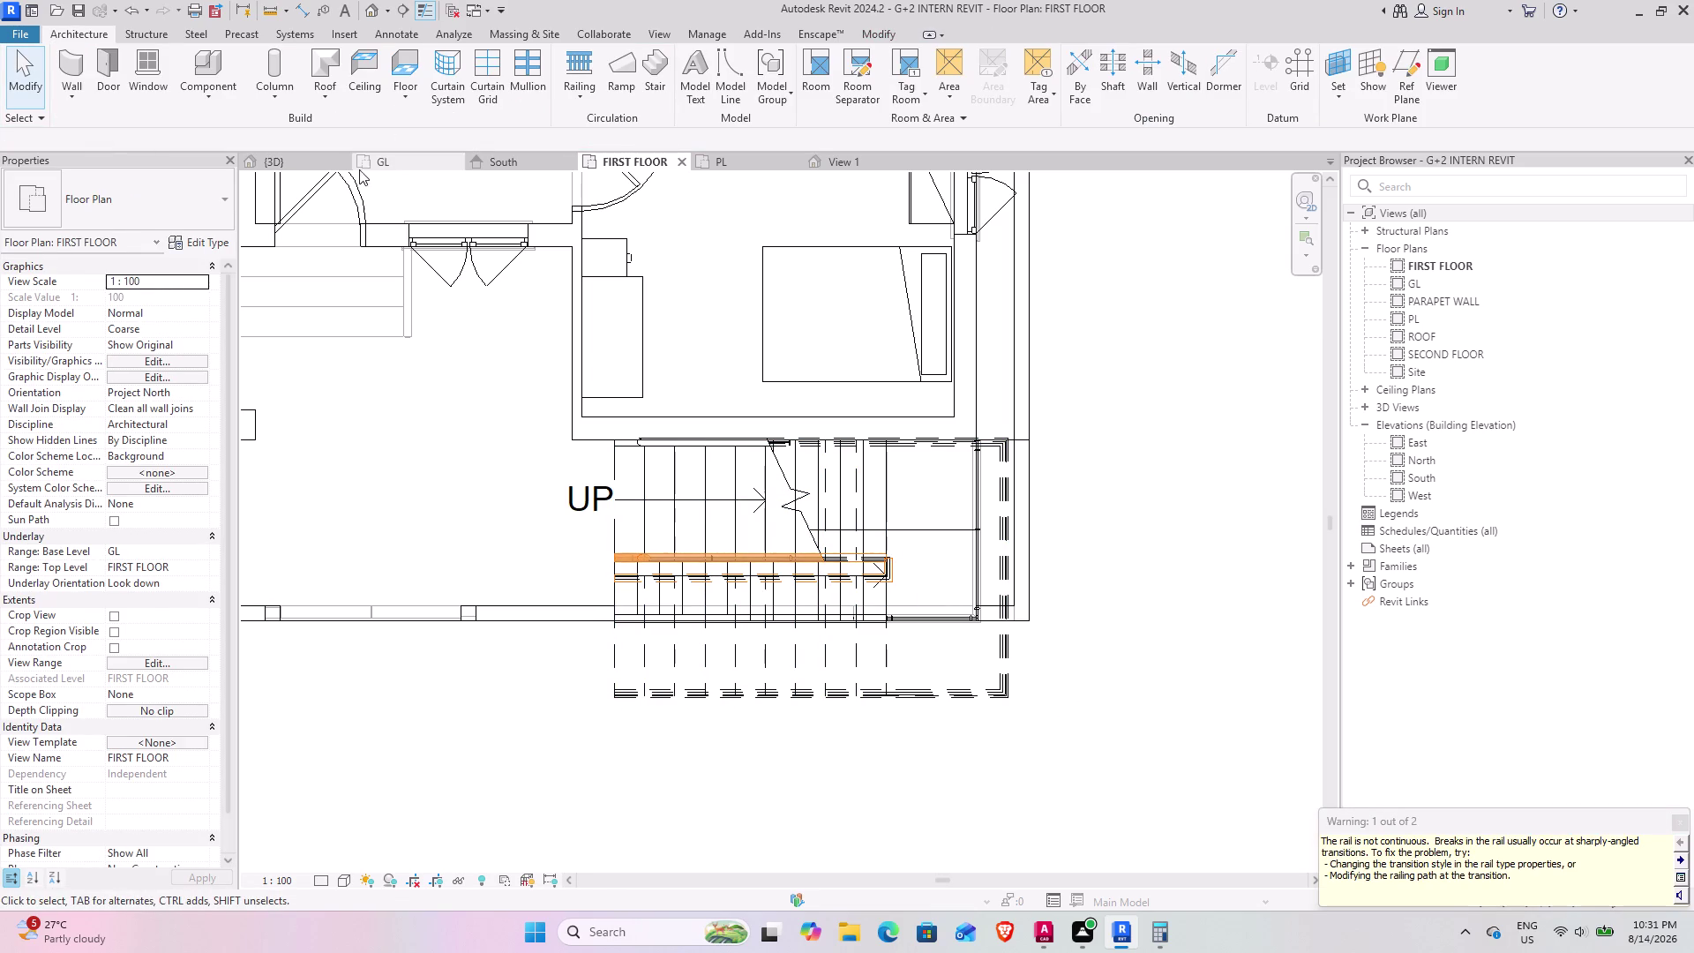
click(289, 154)
Orbit the 3D model to inspect the stair landing, both flights and their railings.
middle_drag(839, 560, 821, 546)
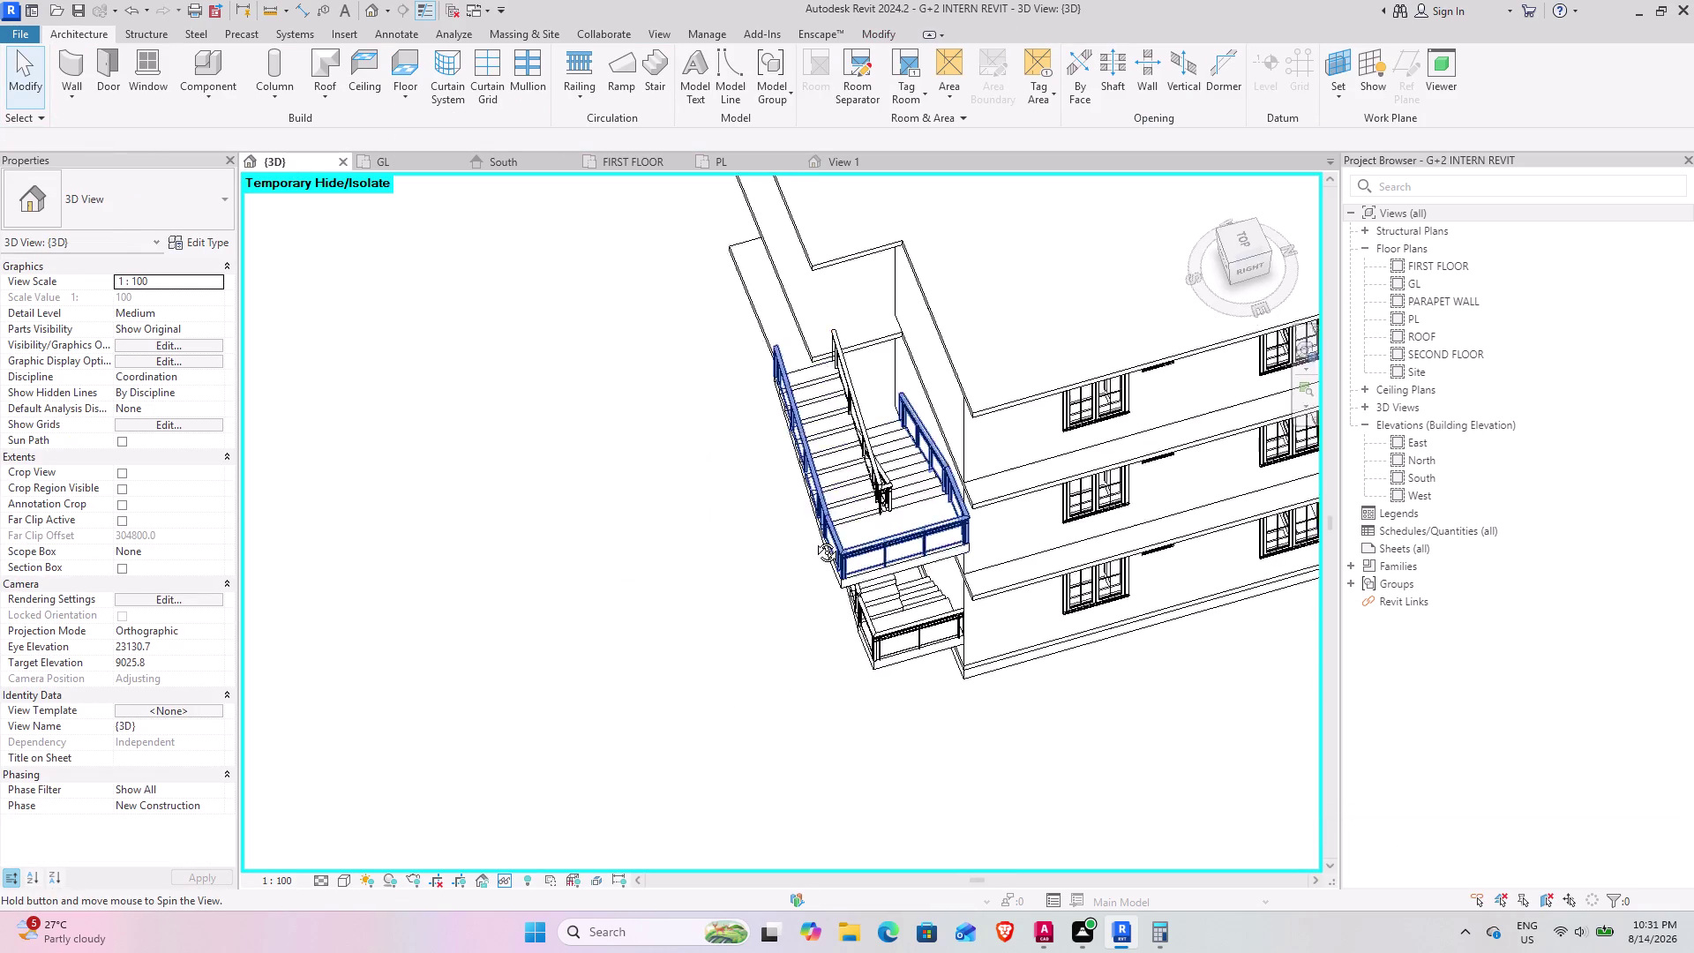
middle_drag(820, 546, 808, 532)
click(756, 556)
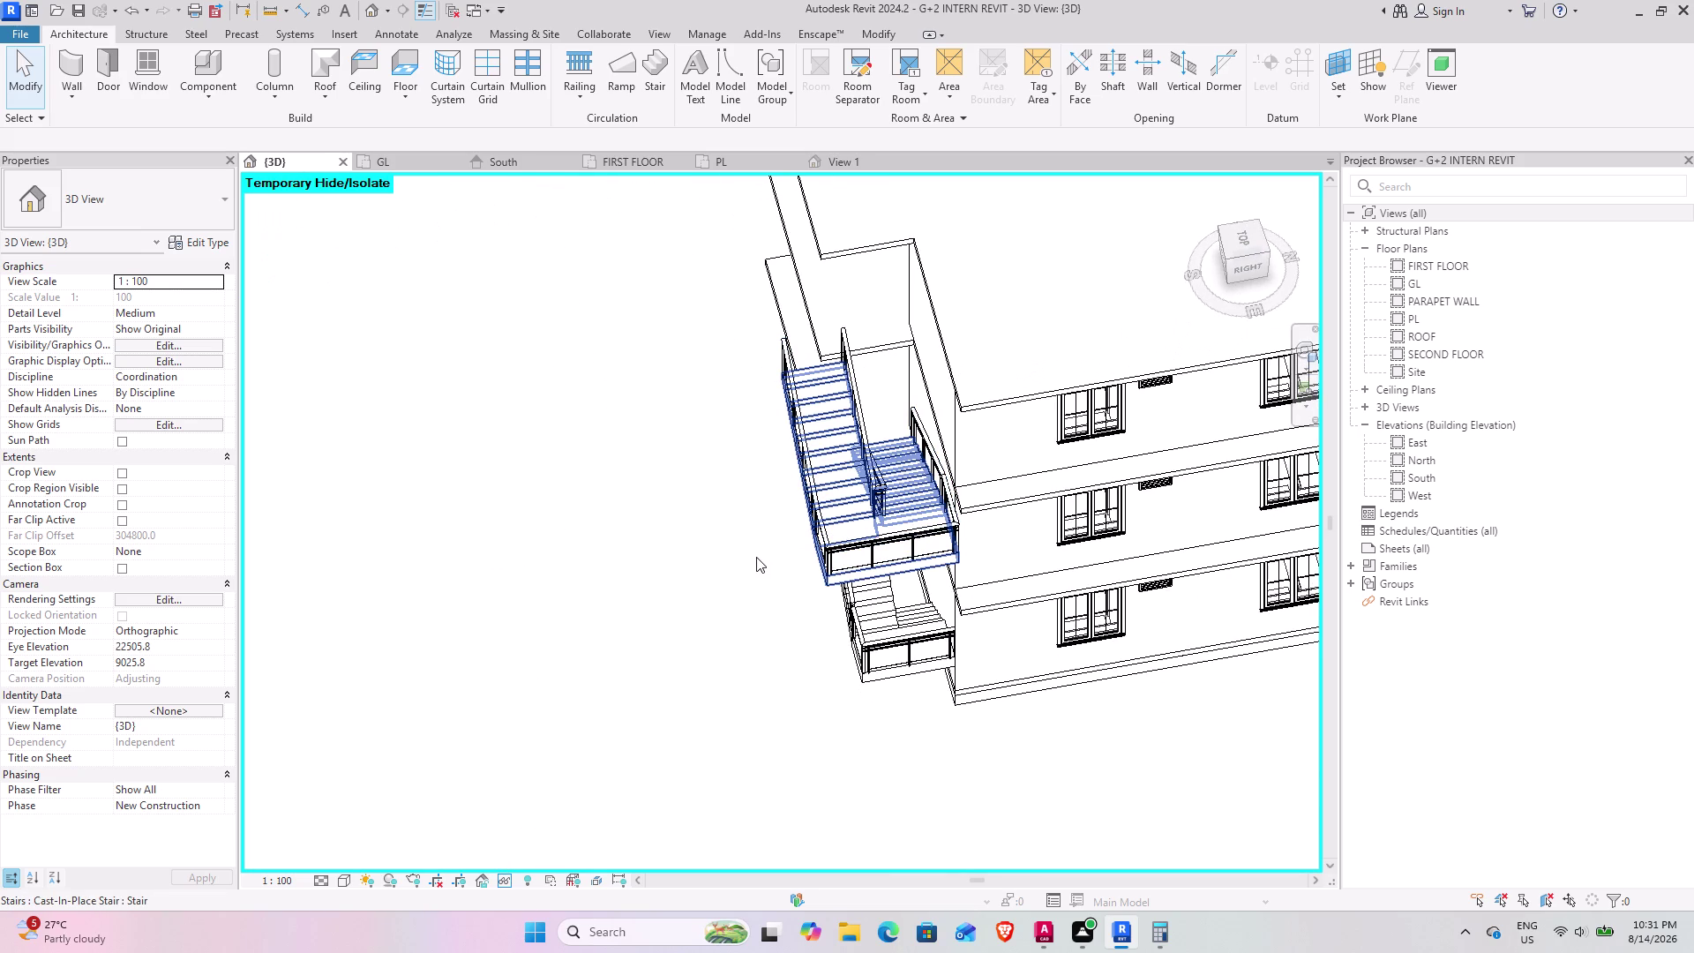
middle_drag(741, 547, 782, 459)
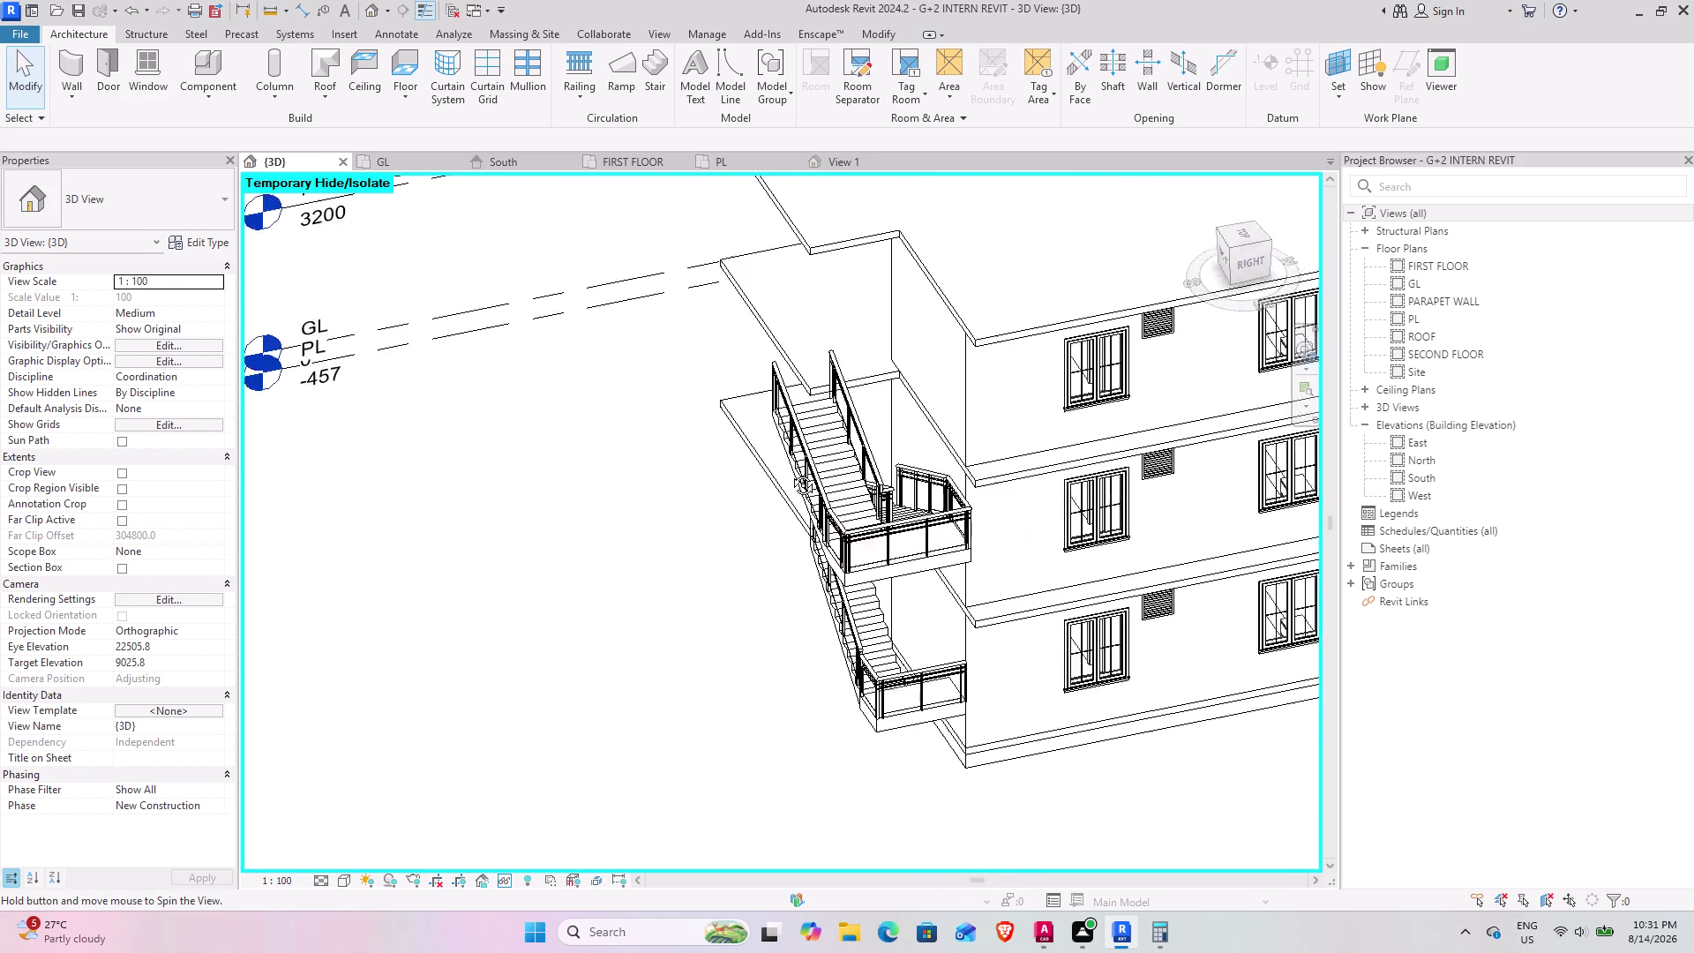
middle_drag(782, 458, 700, 495)
scroll(up, 3)
middle_drag(678, 444, 847, 274)
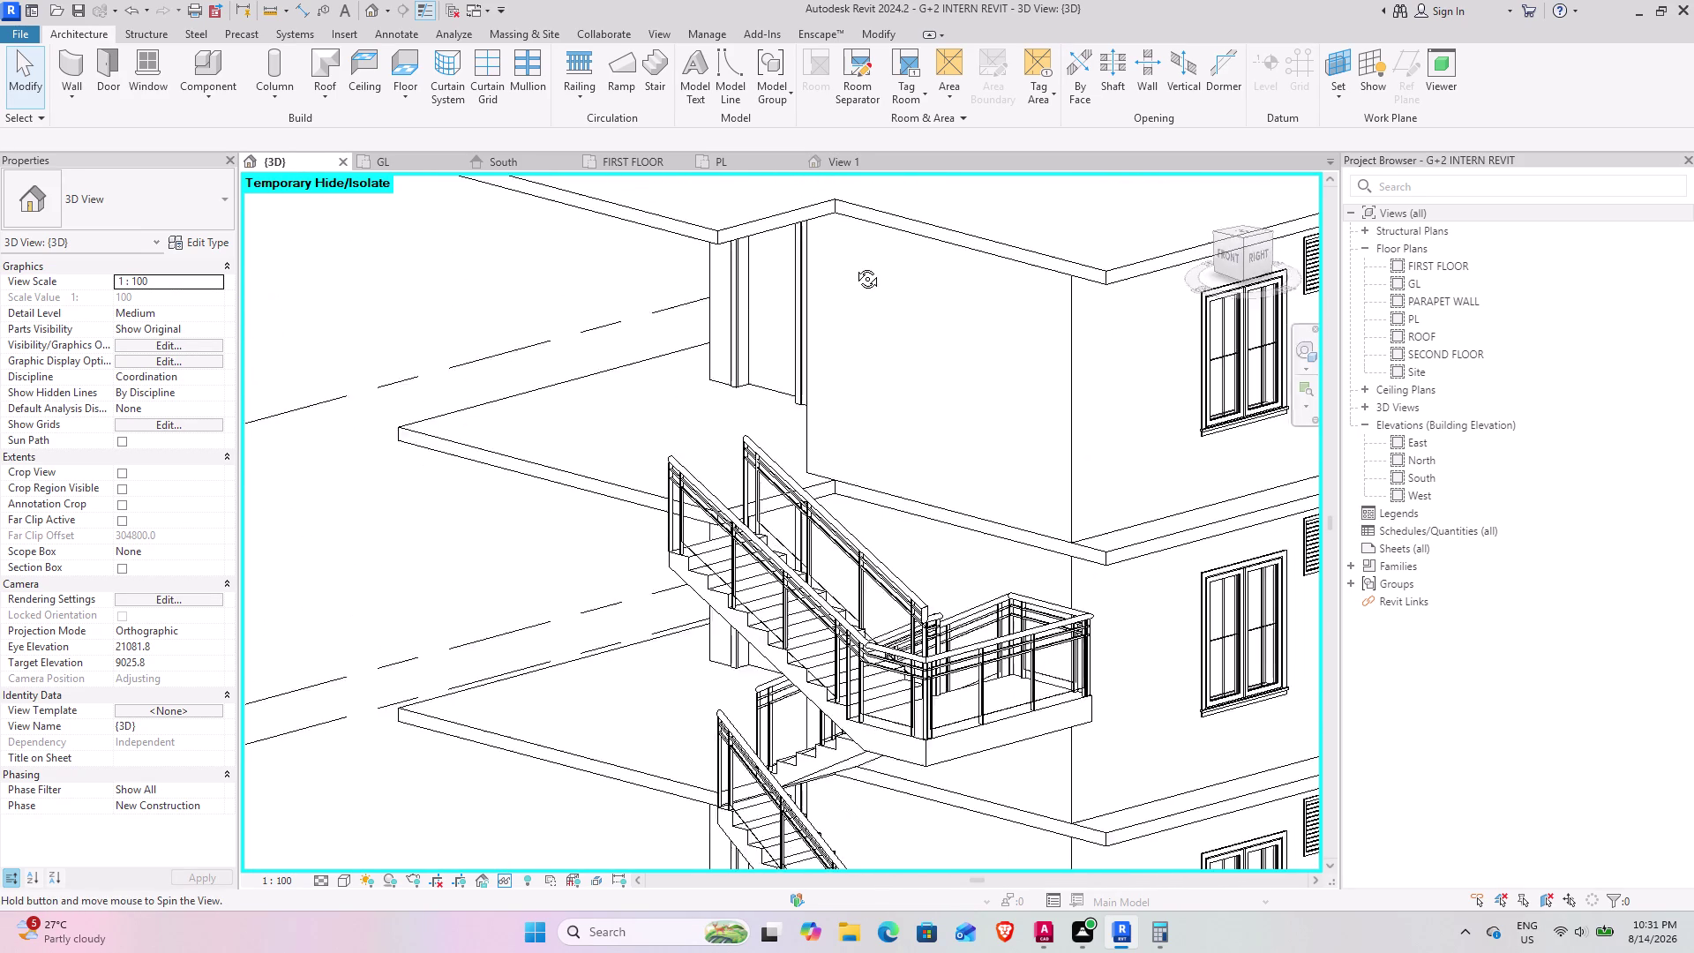
middle_drag(847, 274, 855, 265)
middle_drag(668, 460, 824, 412)
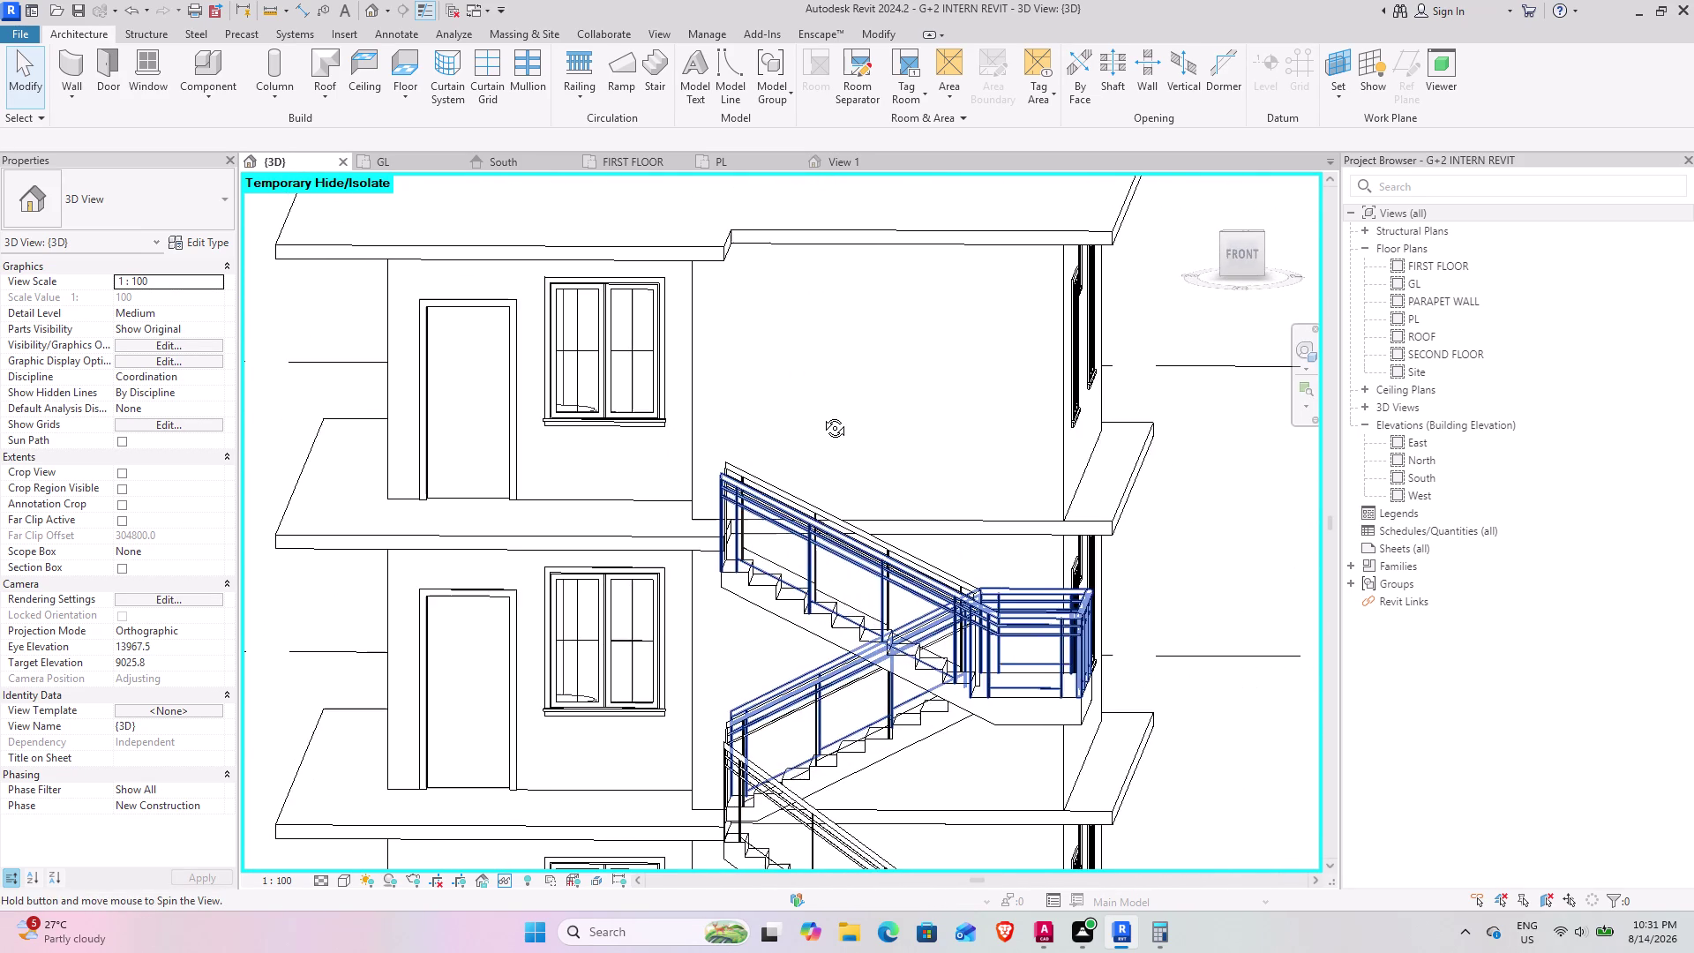
middle_drag(824, 412, 826, 417)
middle_drag(596, 589, 687, 352)
middle_drag(656, 445, 698, 385)
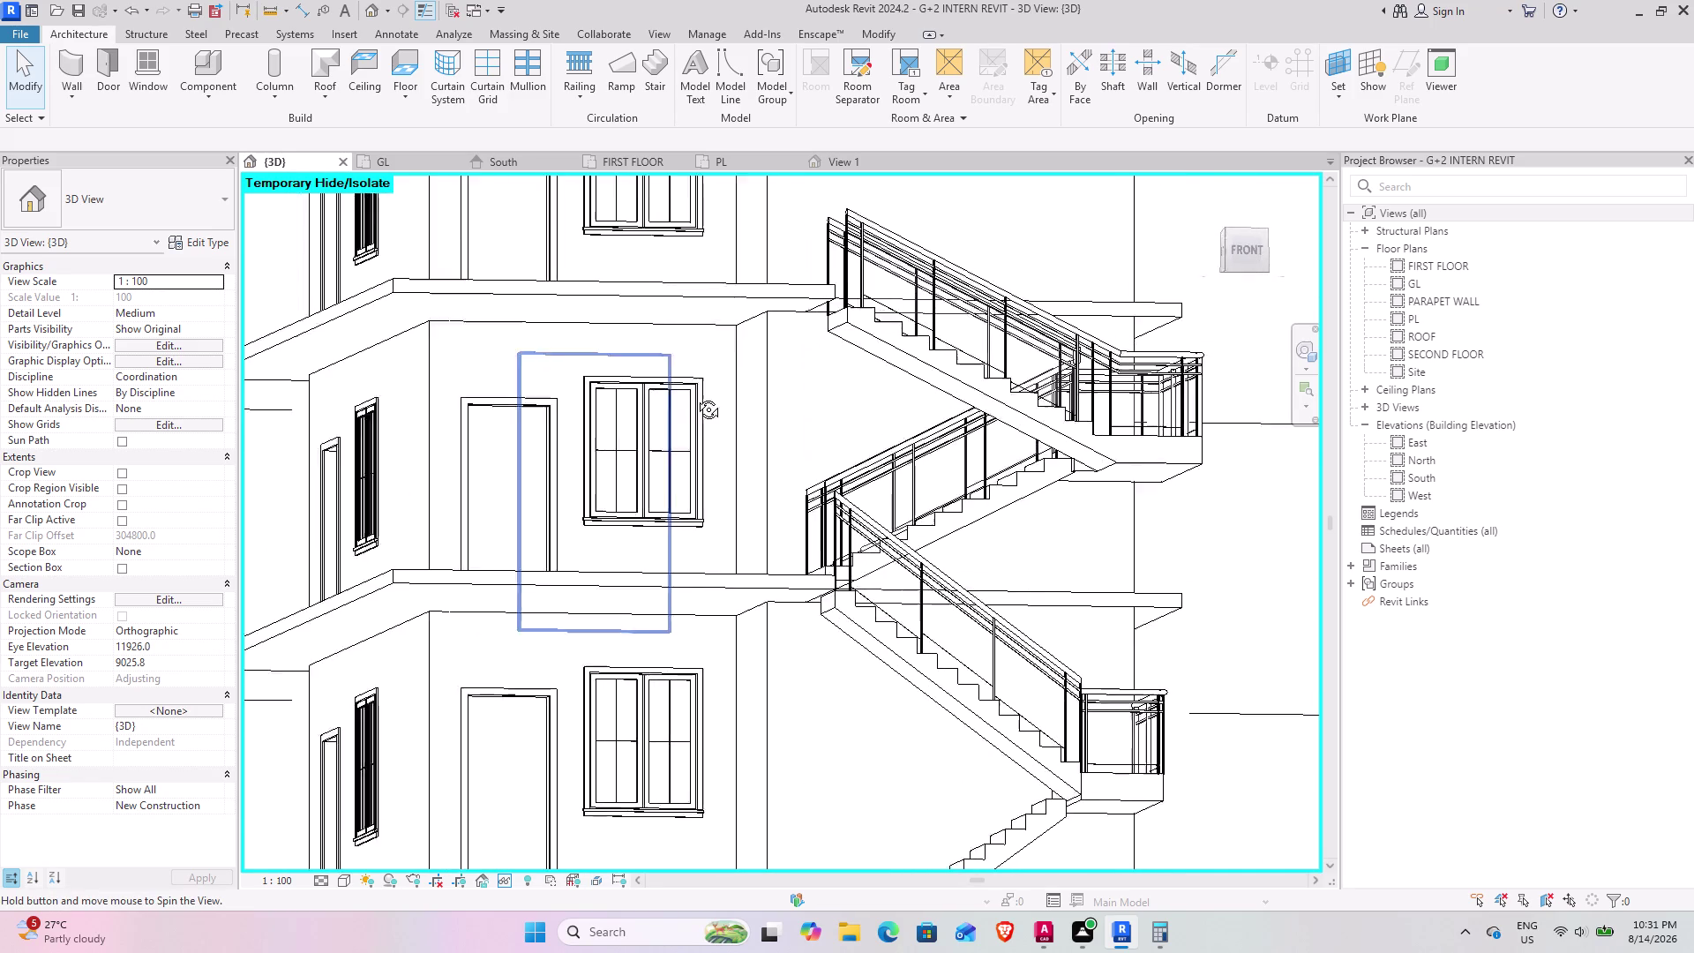
middle_drag(699, 385, 675, 465)
middle_drag(759, 607, 764, 655)
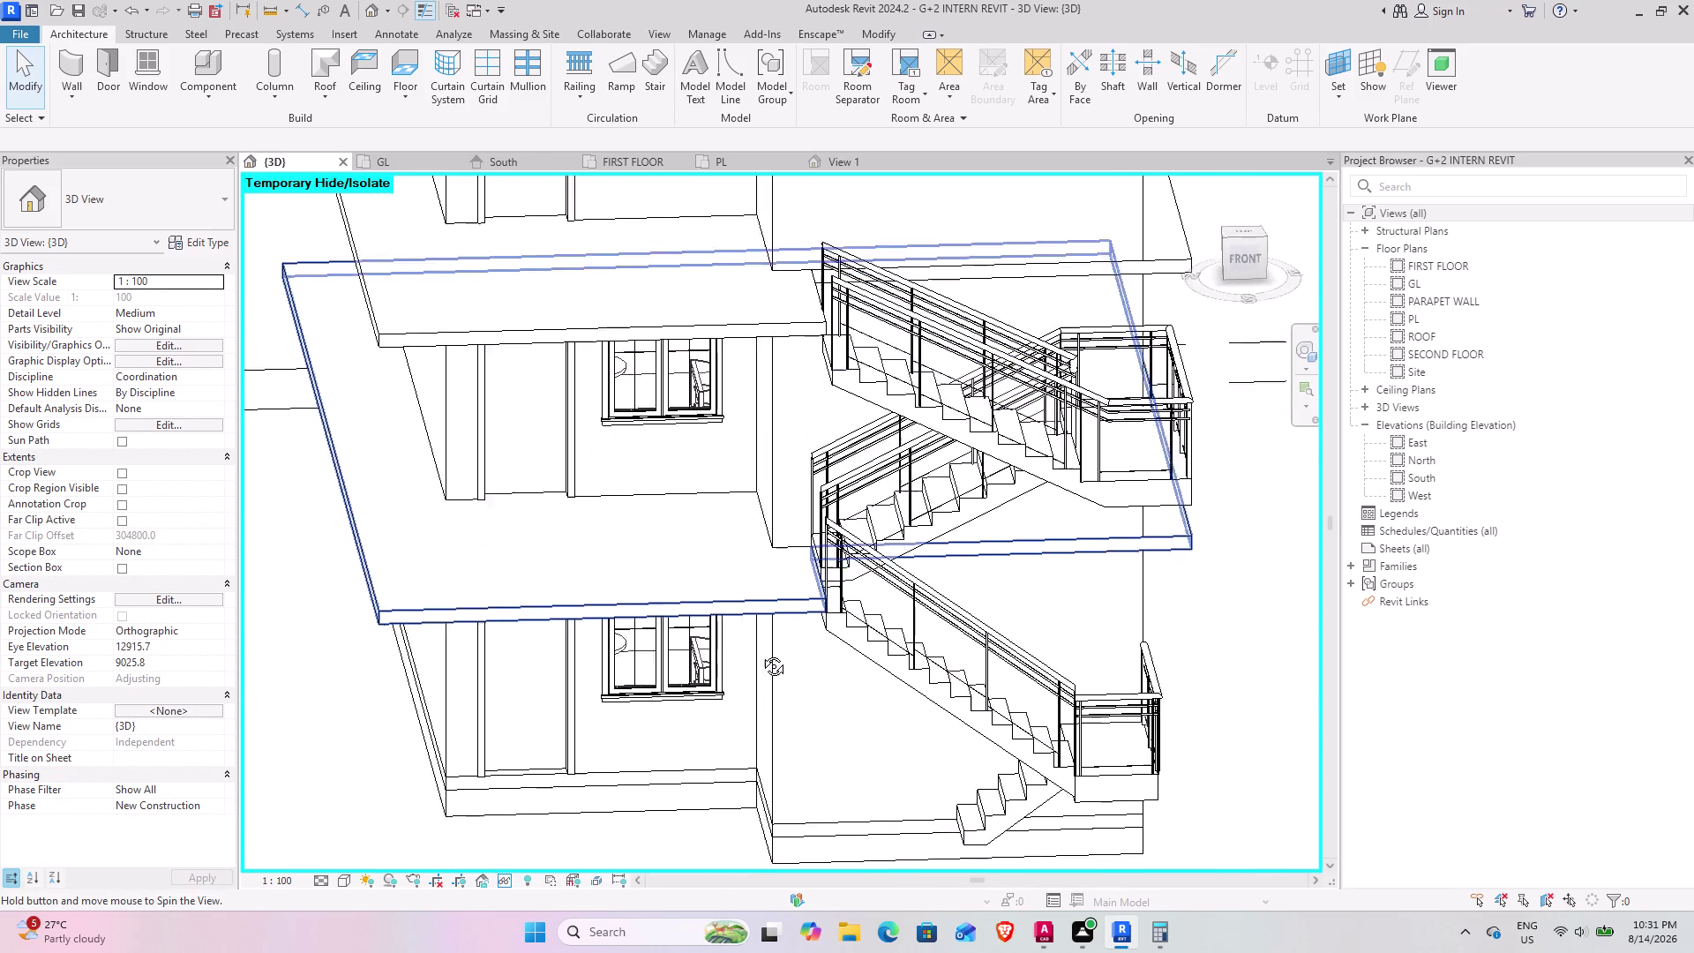
middle_drag(764, 655, 751, 615)
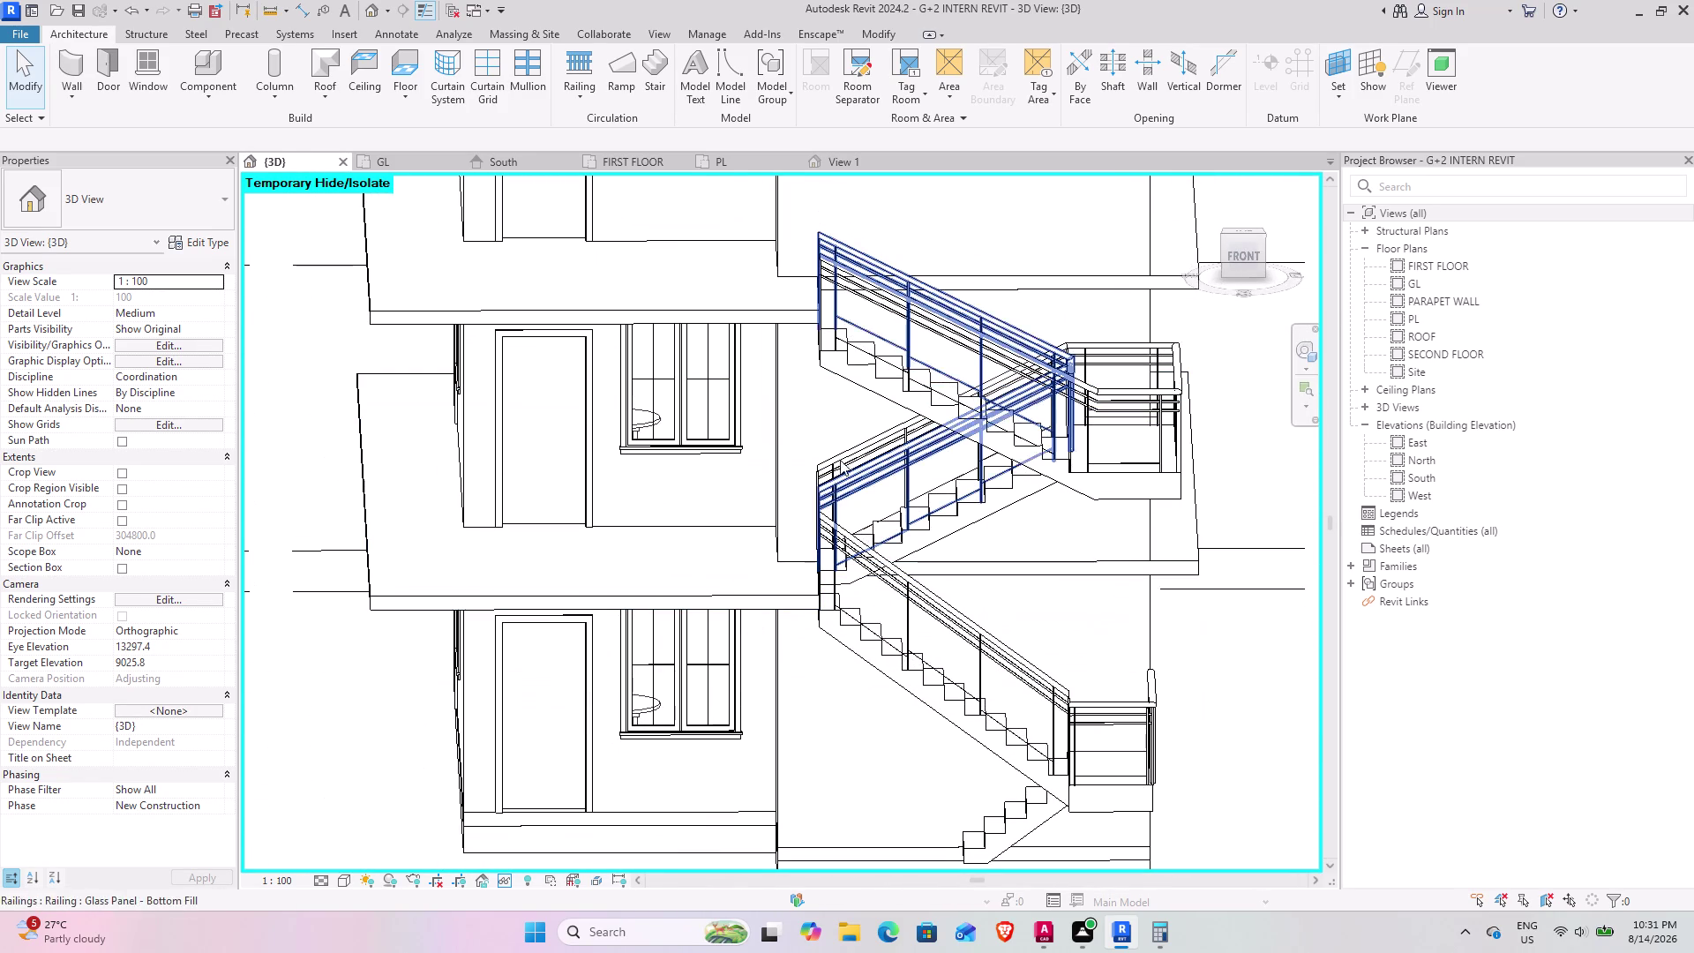
Orbit to a three-quarter view of the stairs and select the upper stair.
scroll(down, 3)
middle_drag(820, 433, 814, 543)
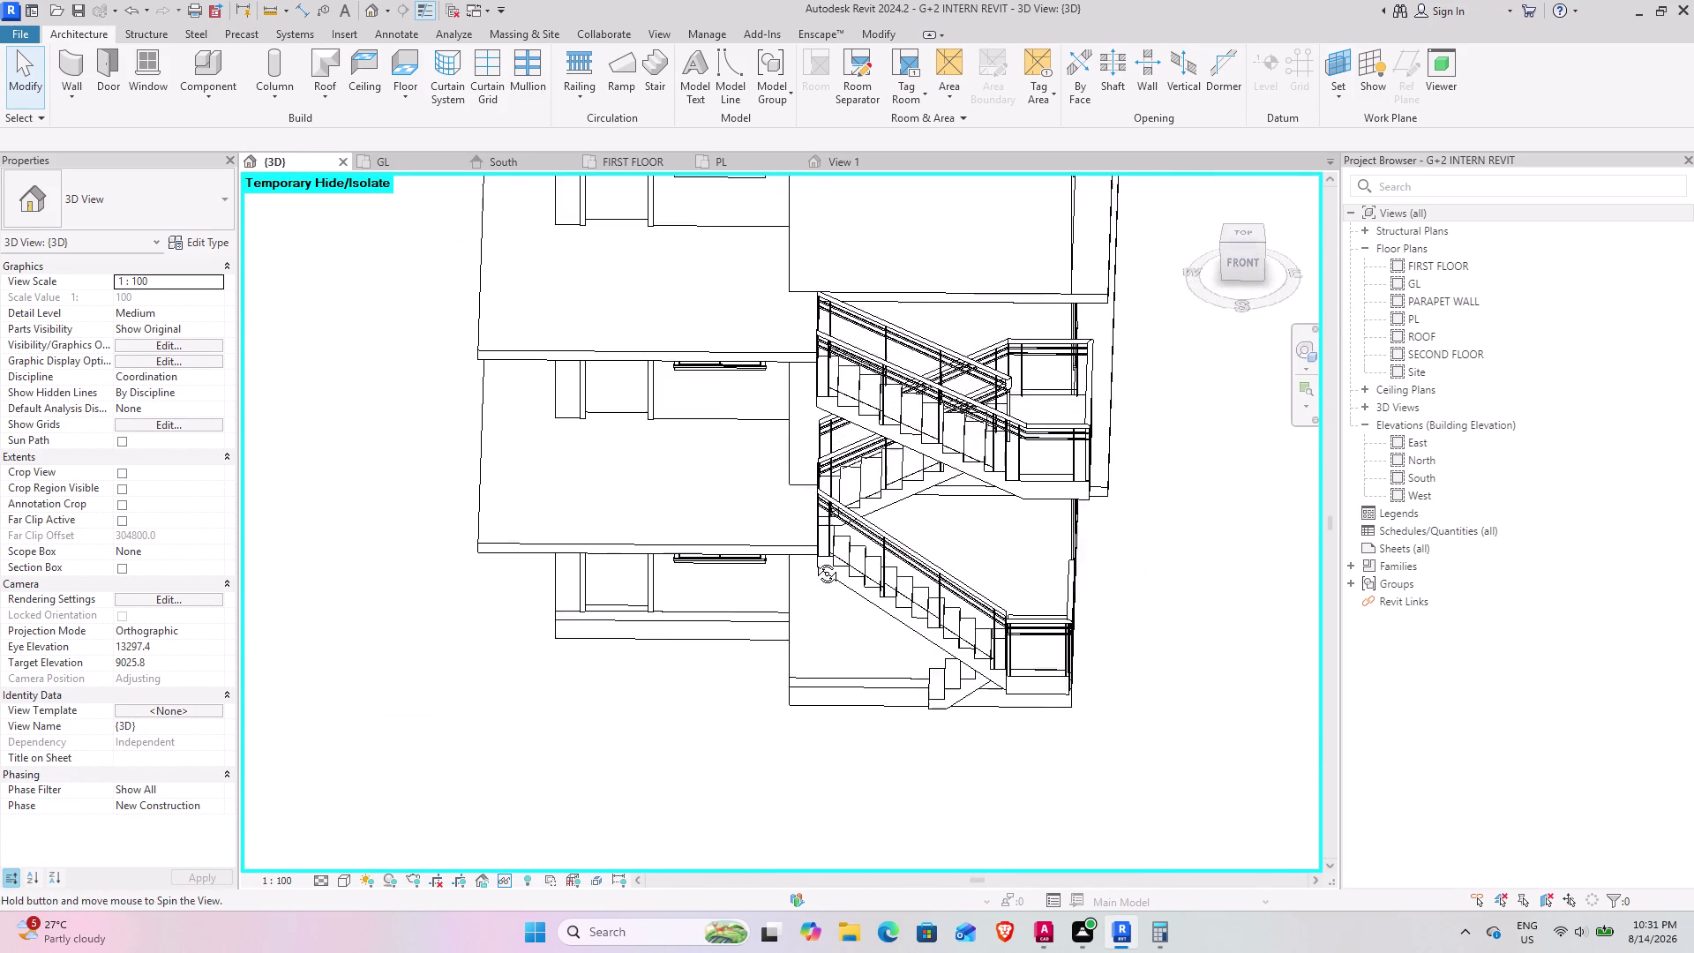
middle_drag(813, 544, 808, 635)
scroll(down, 3)
middle_drag(897, 569, 1025, 466)
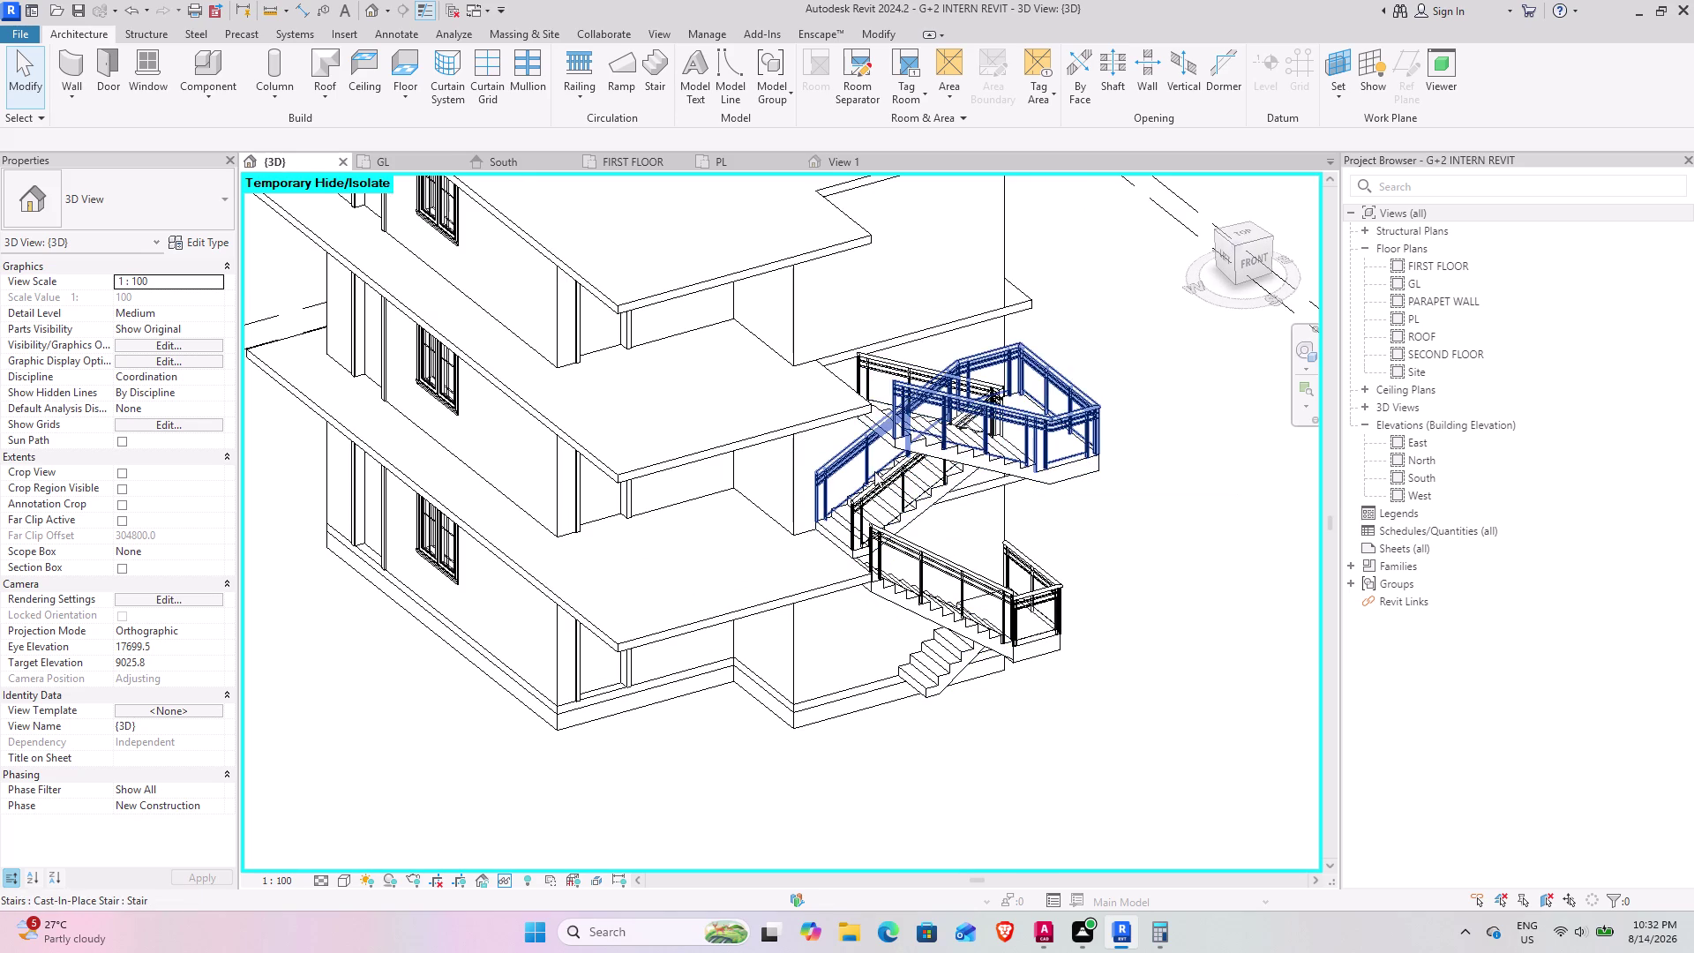
middle_drag(893, 505, 545, 549)
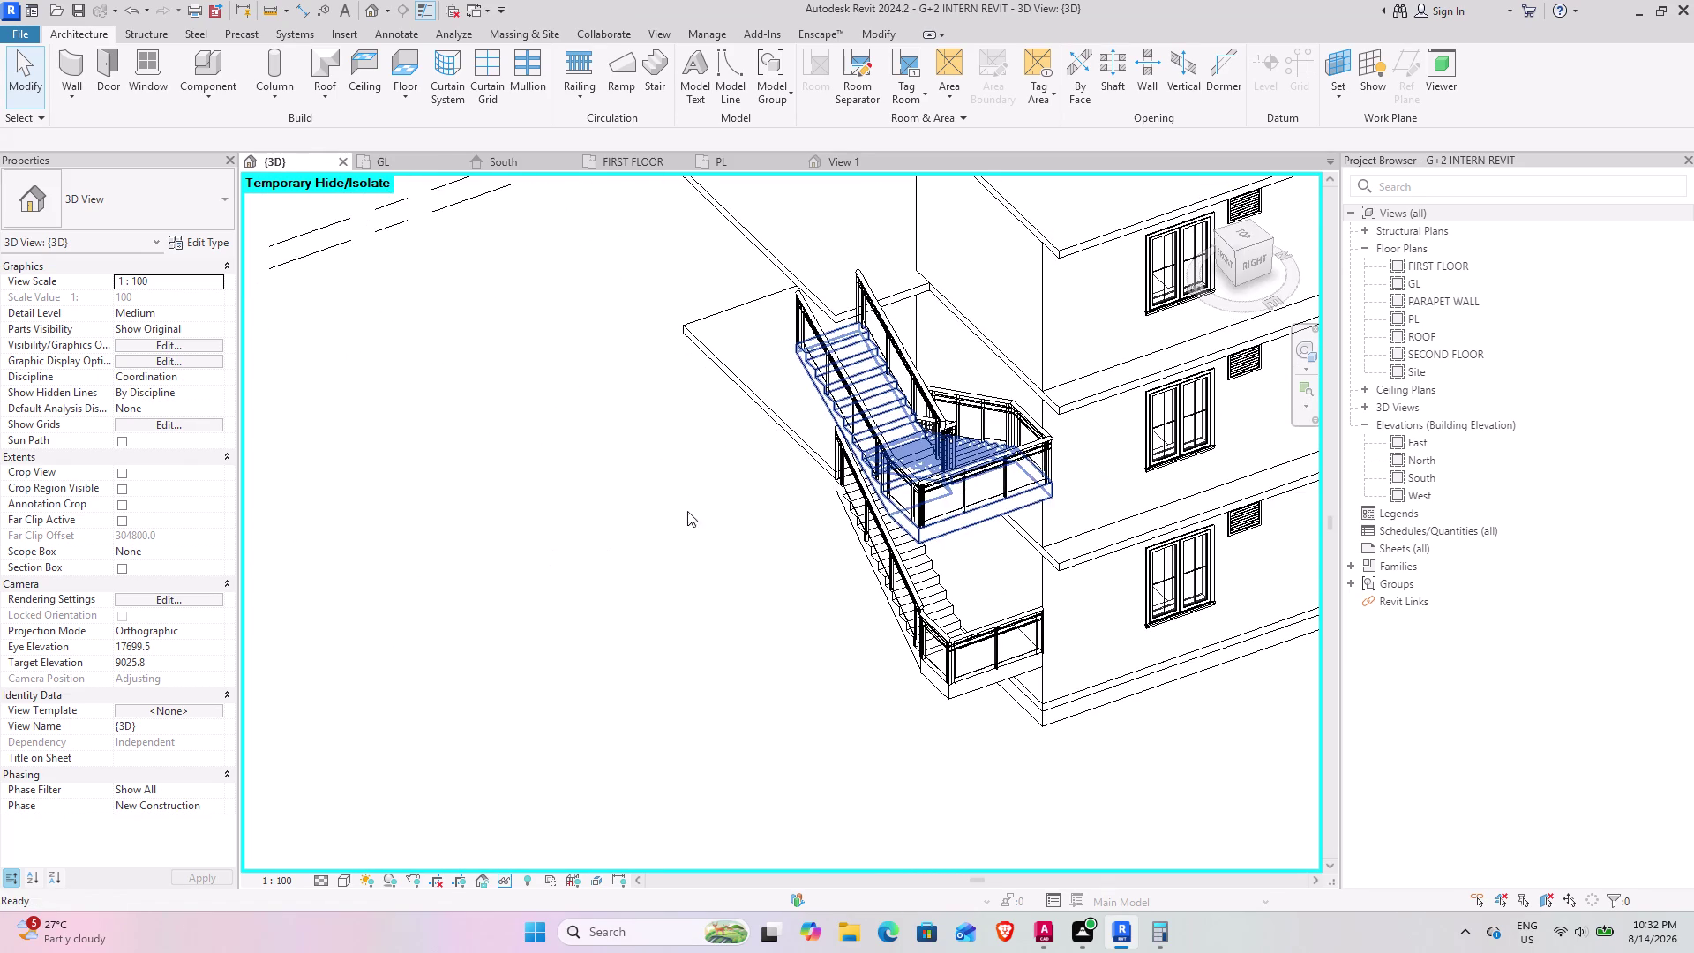
middle_drag(586, 497, 515, 474)
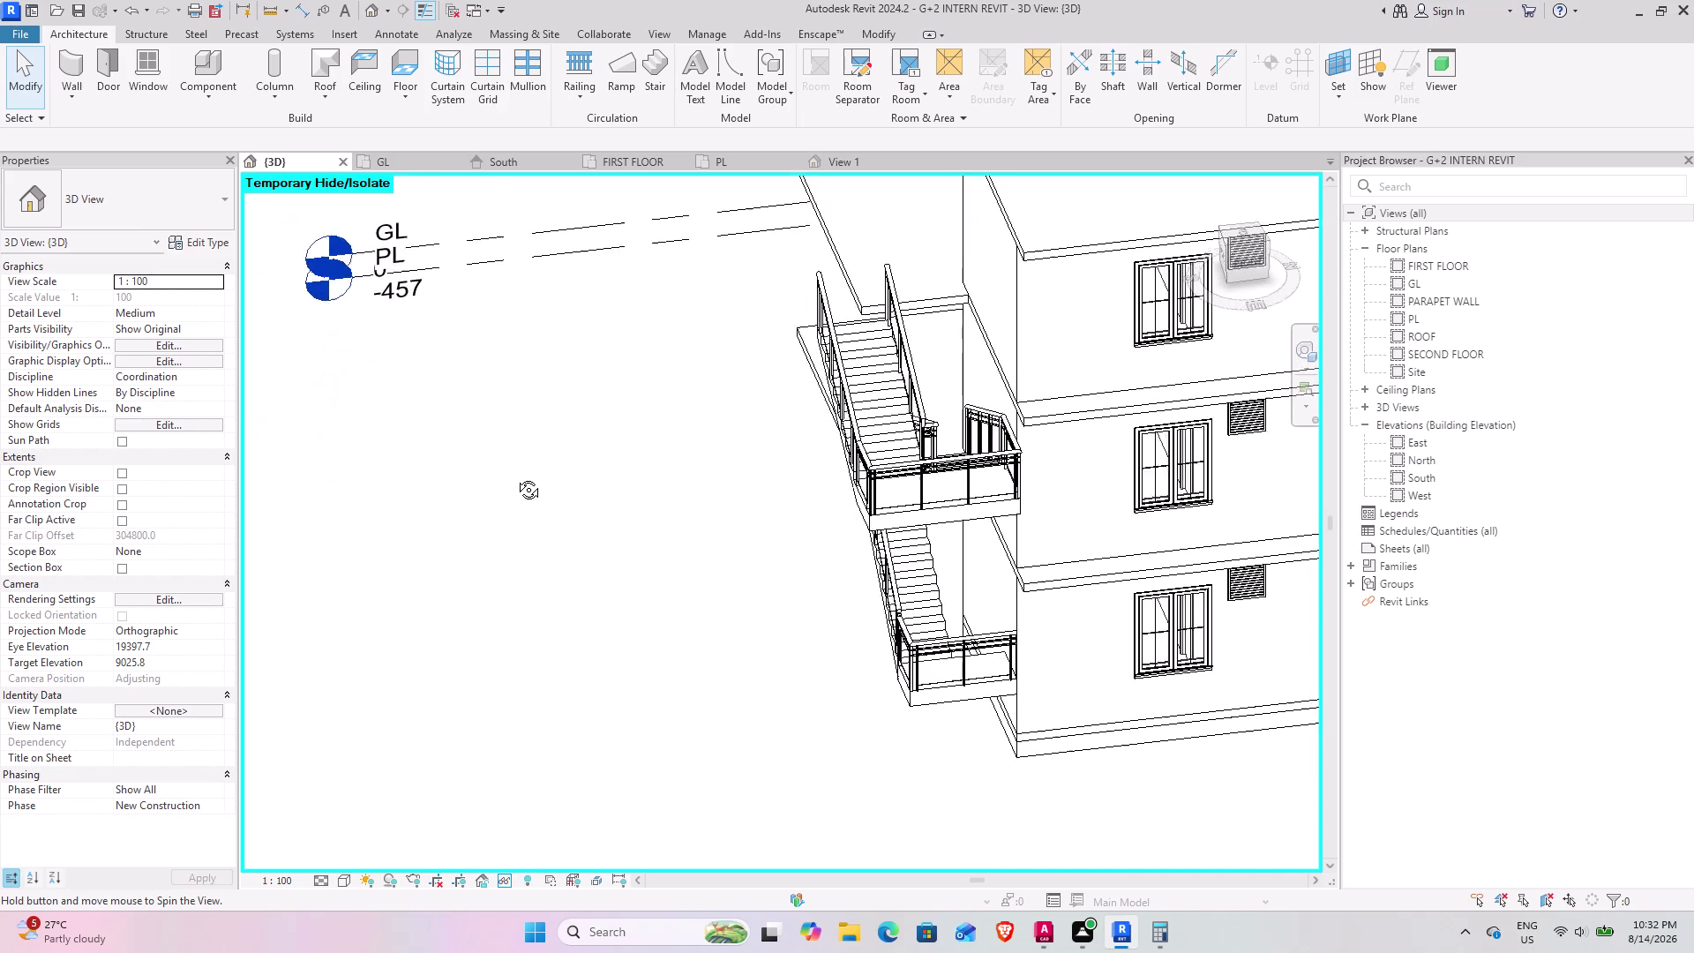
middle_drag(516, 473, 1141, 337)
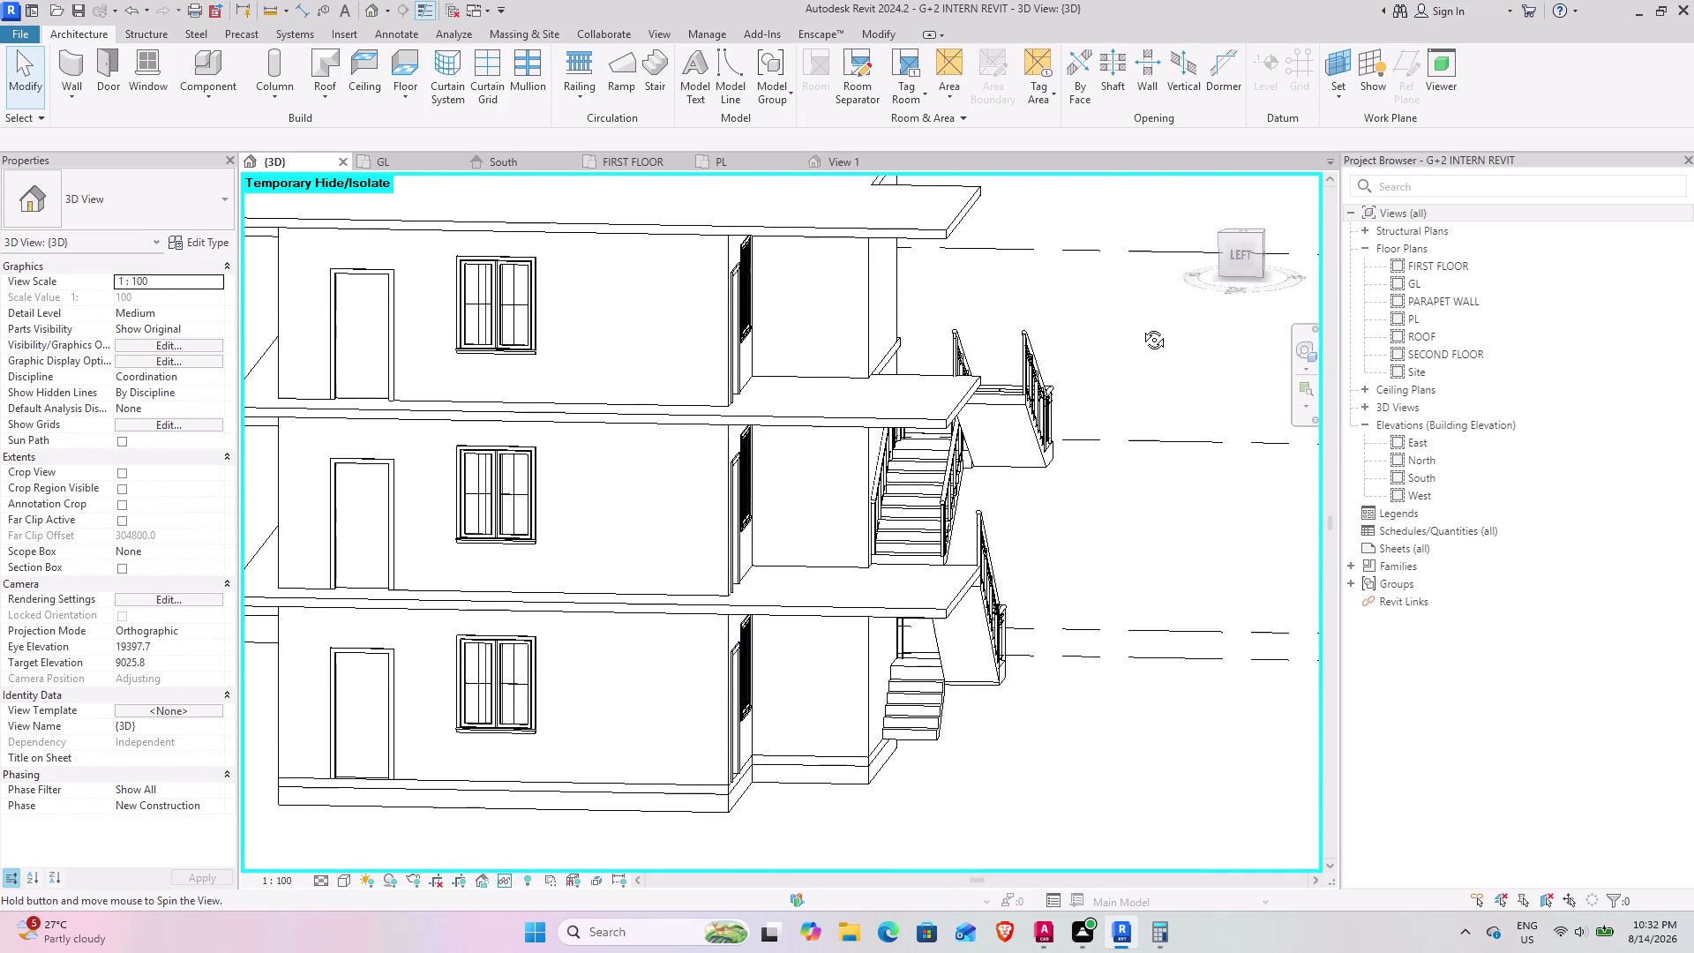
middle_drag(1141, 337, 559, 338)
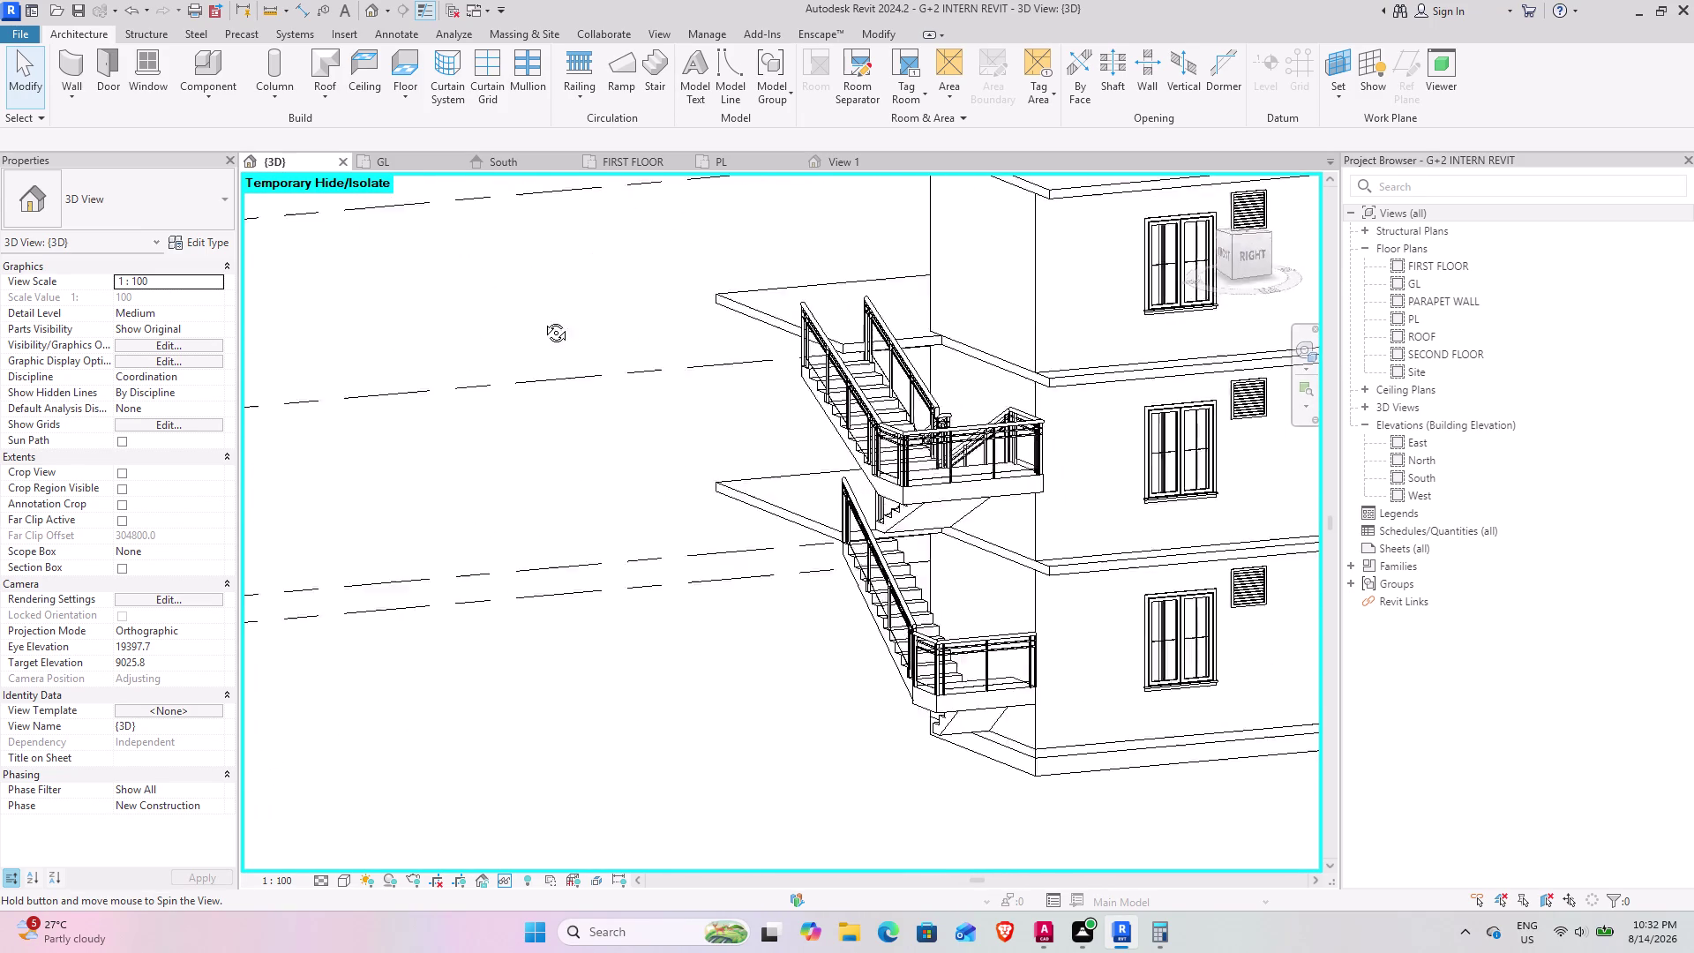
middle_drag(558, 338, 771, 573)
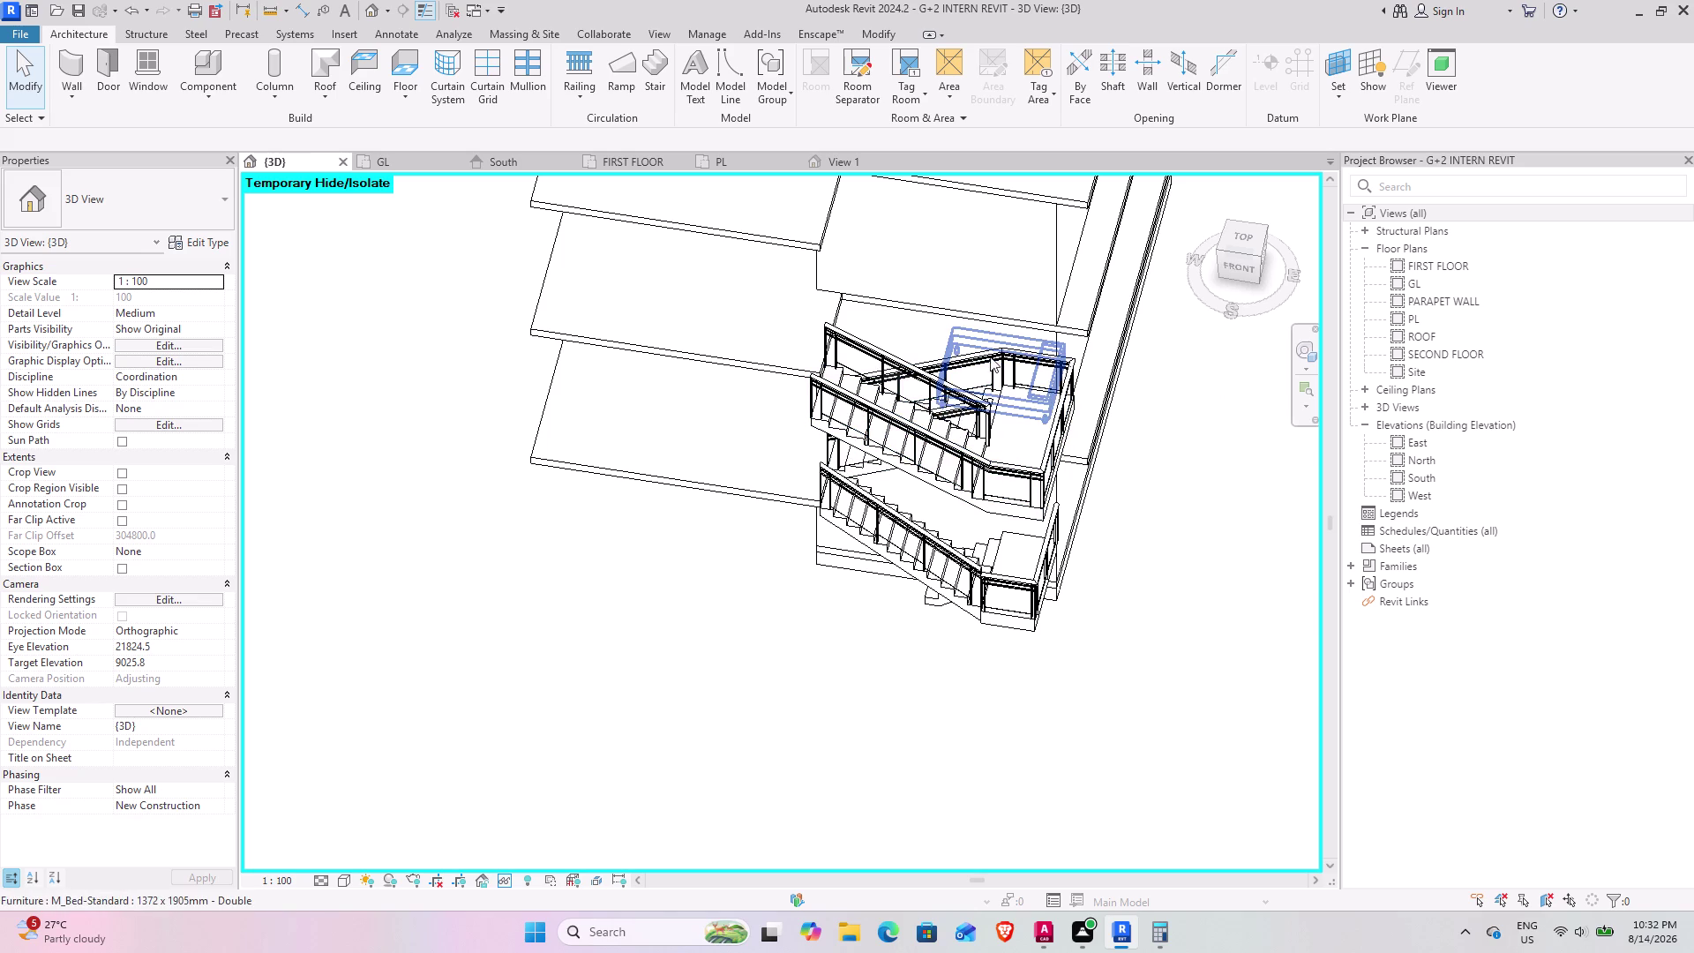
middle_drag(770, 448, 959, 279)
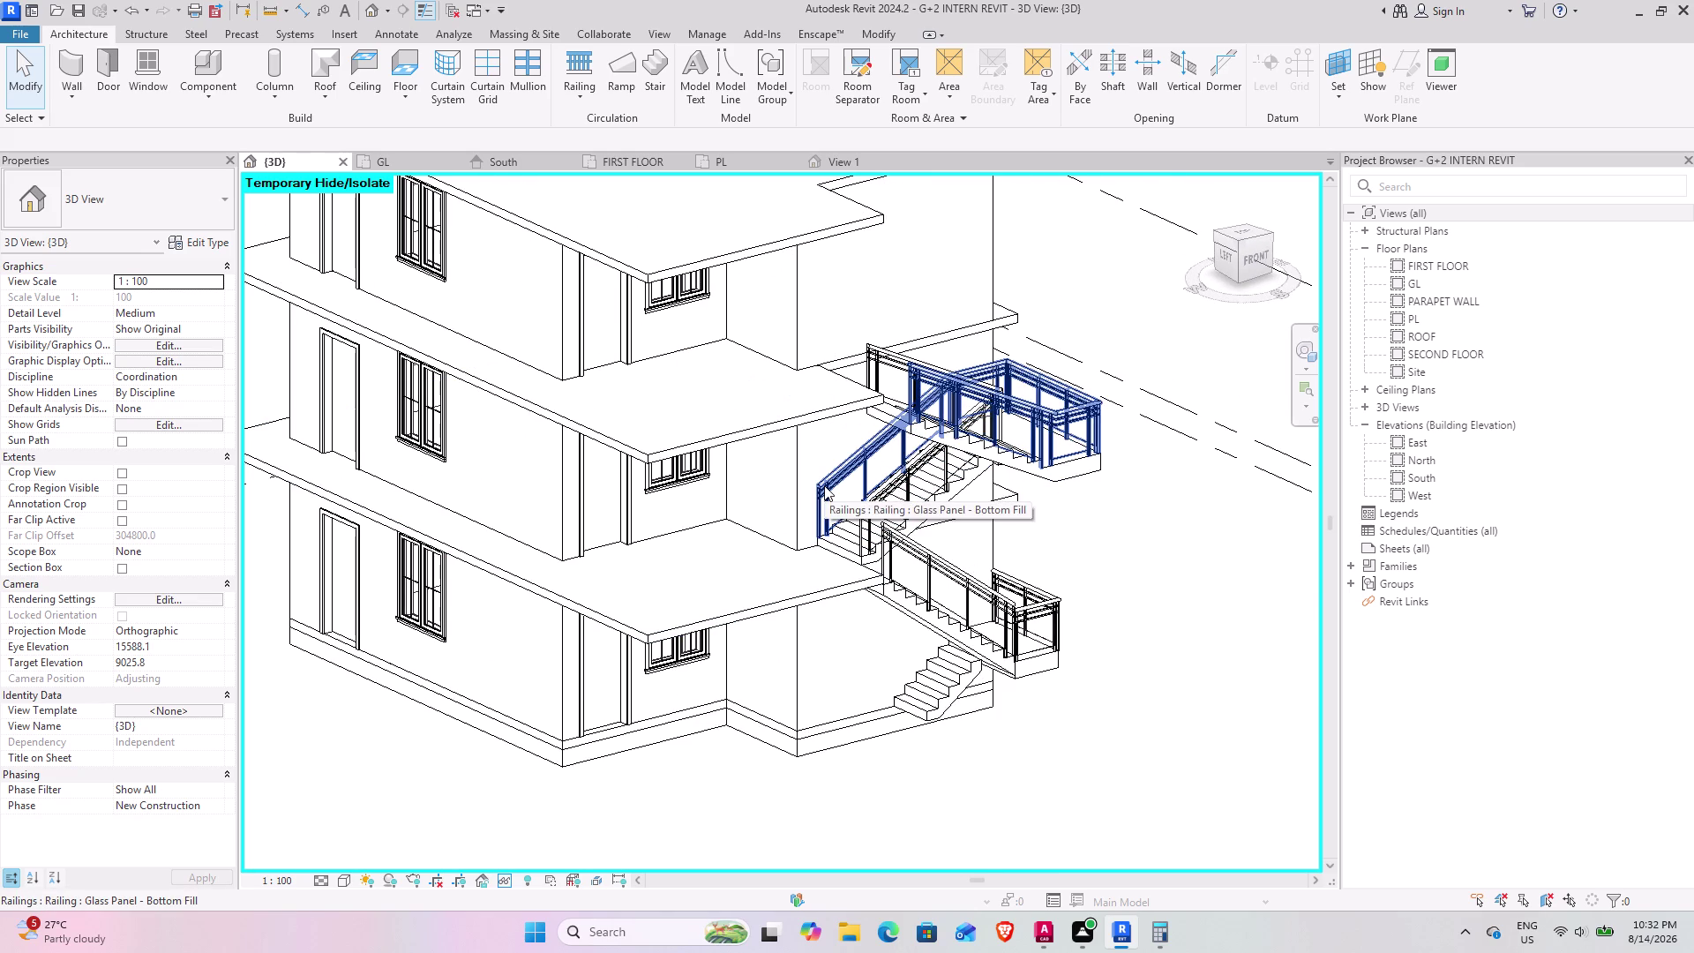
click(837, 551)
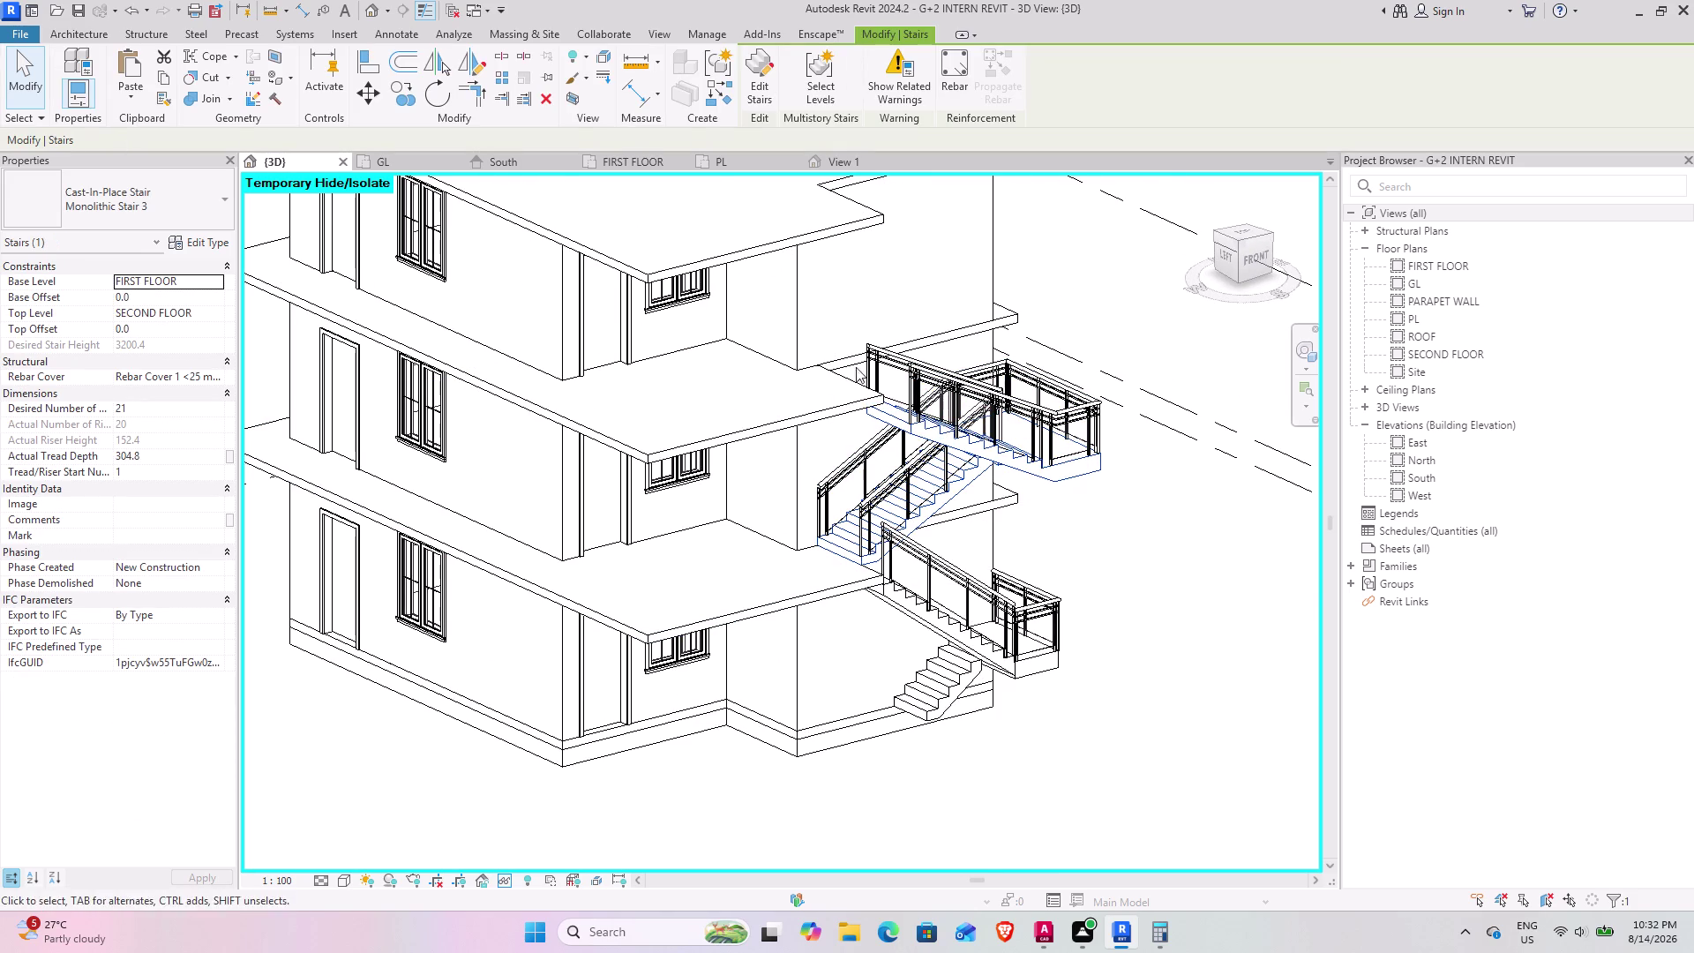
Enter and exit the upper stair's edit mode unchanged, then select its Glass Panel - Bottom Fill railing.
middle_drag(960, 361, 771, 513)
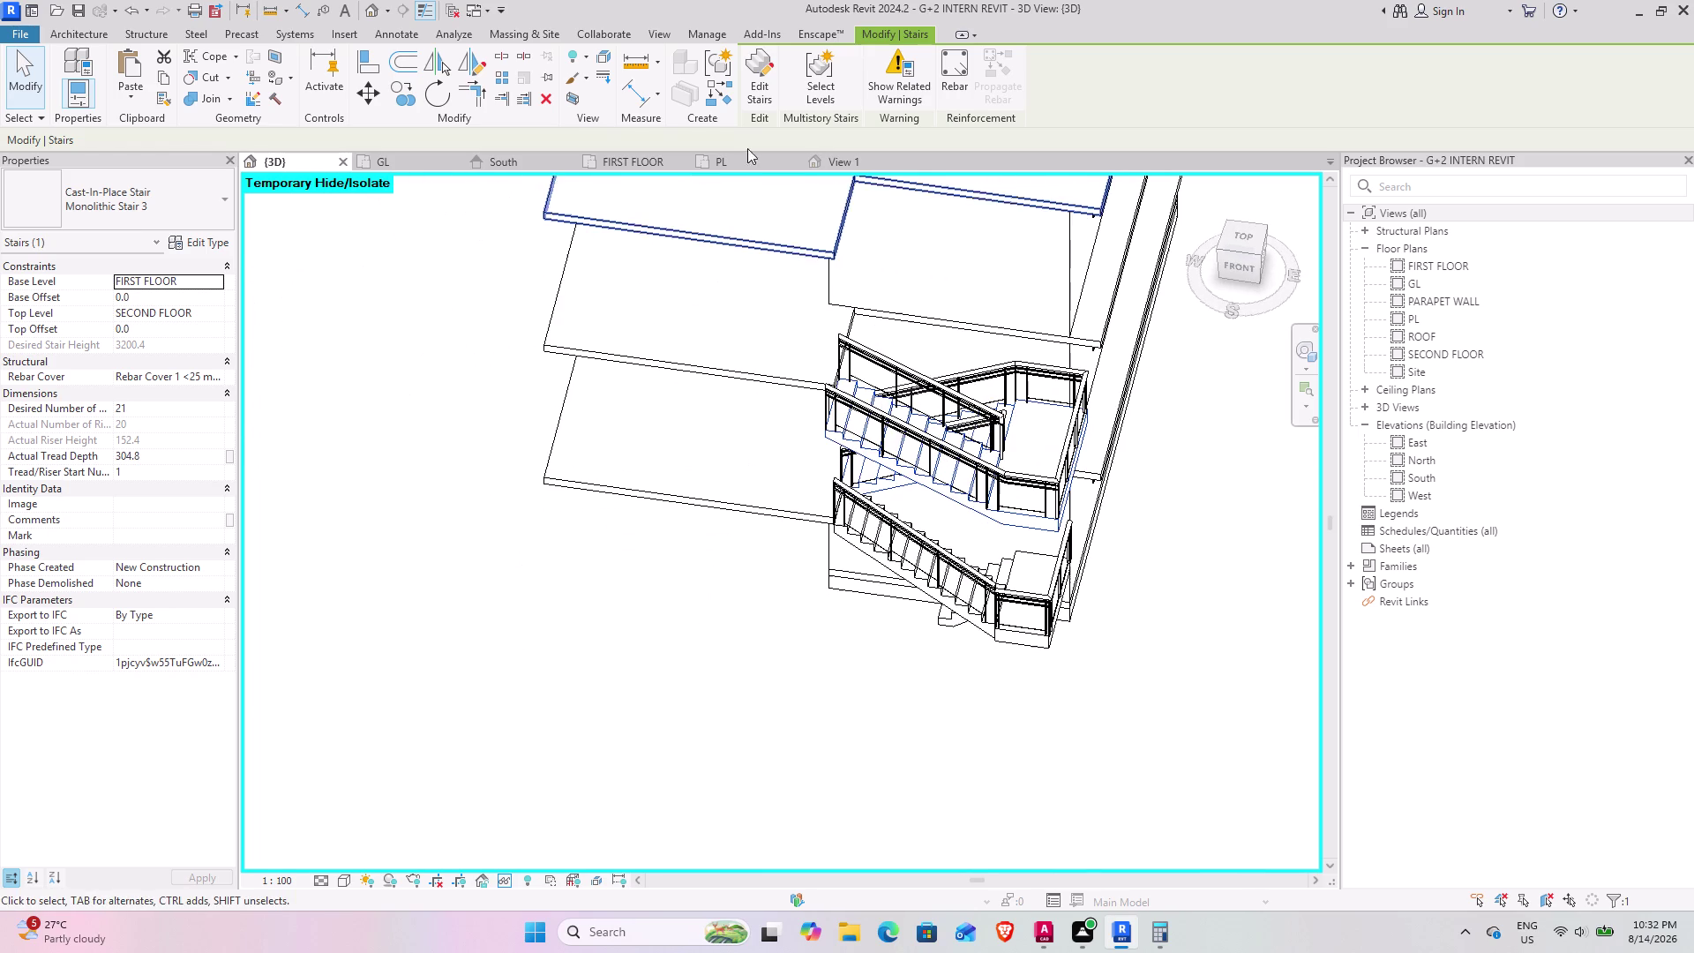
click(743, 96)
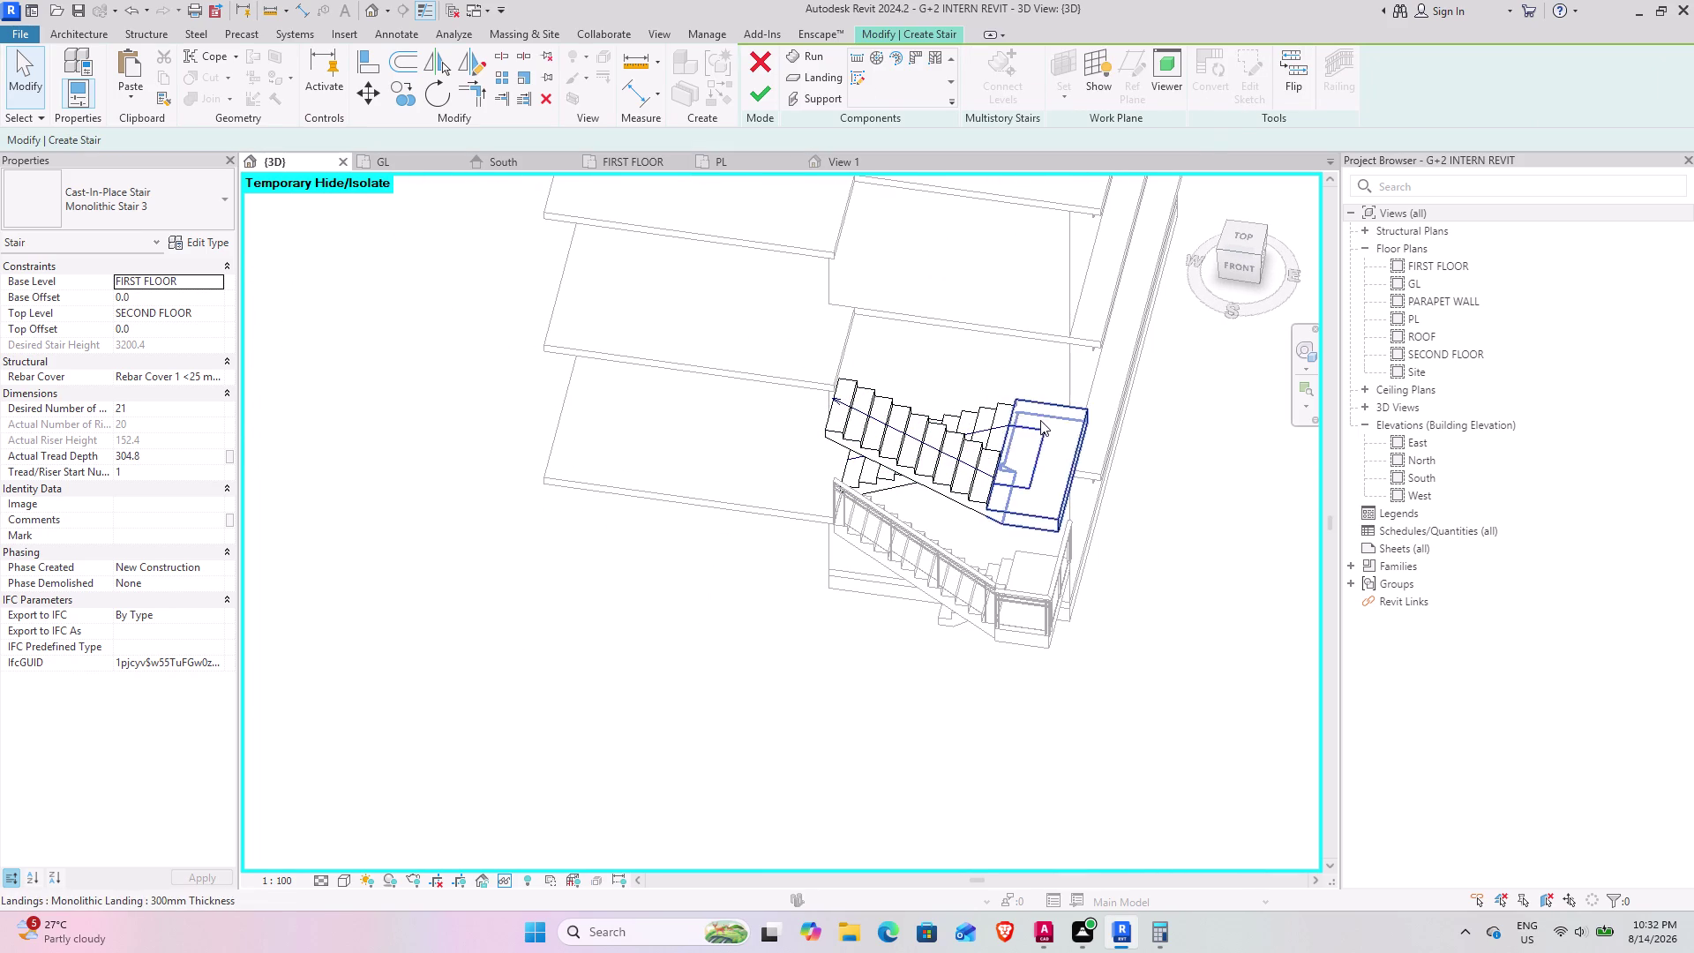
key(Escape)
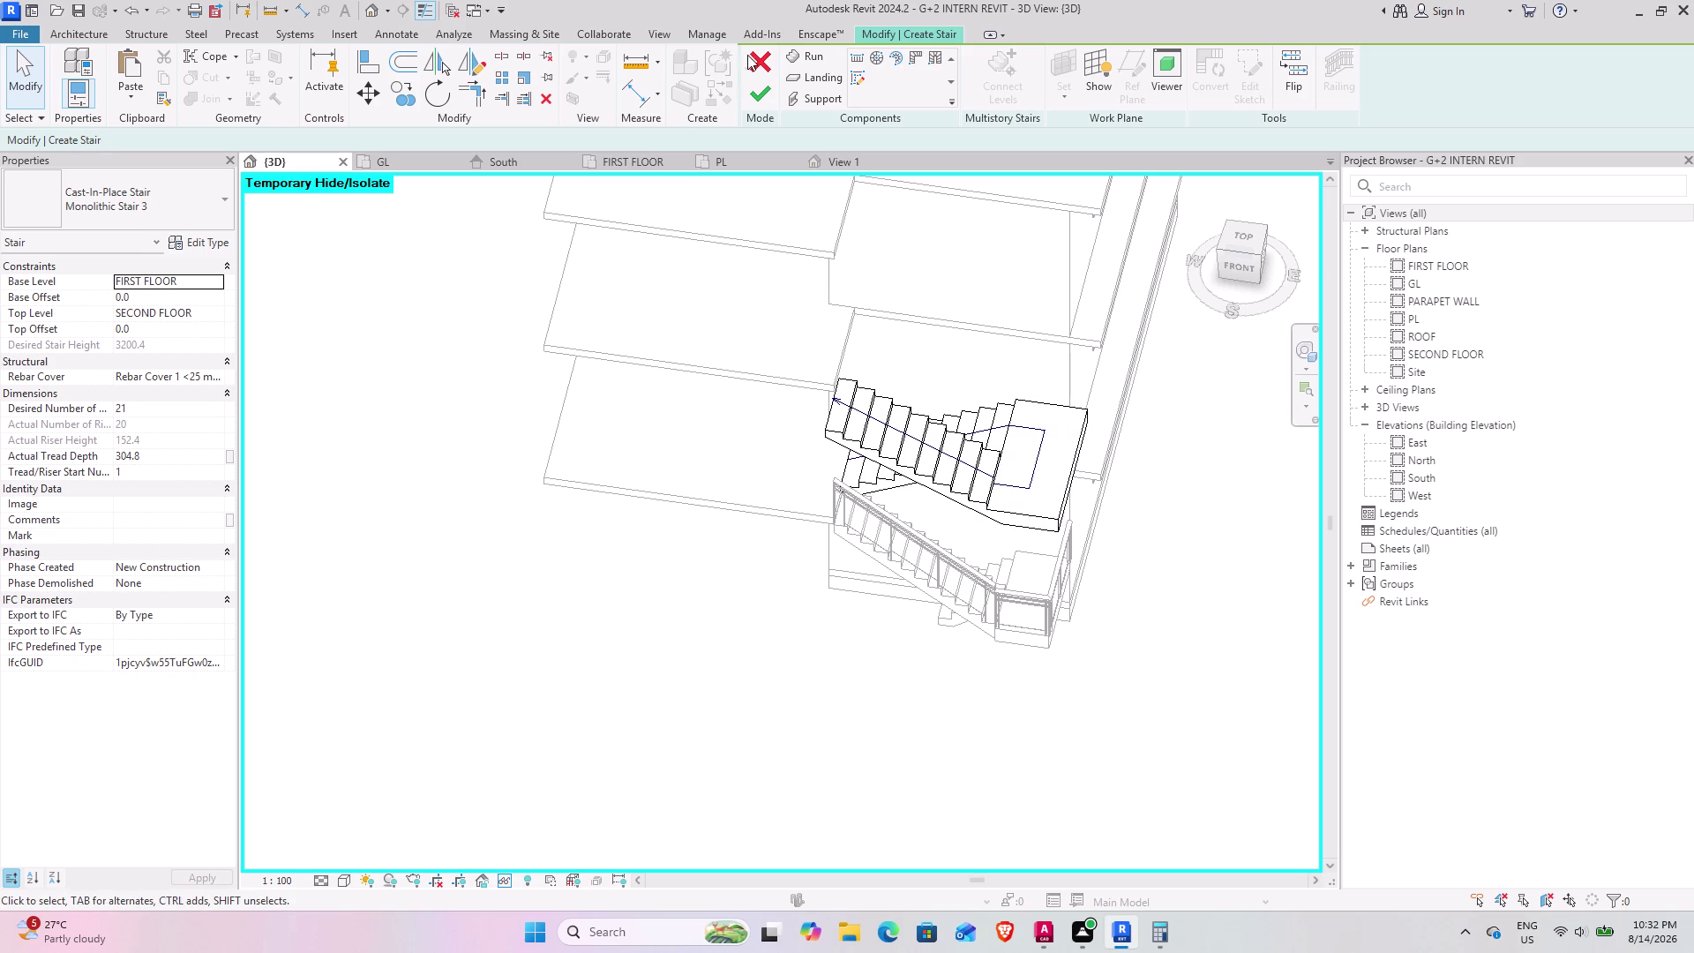
click(750, 53)
click(1022, 365)
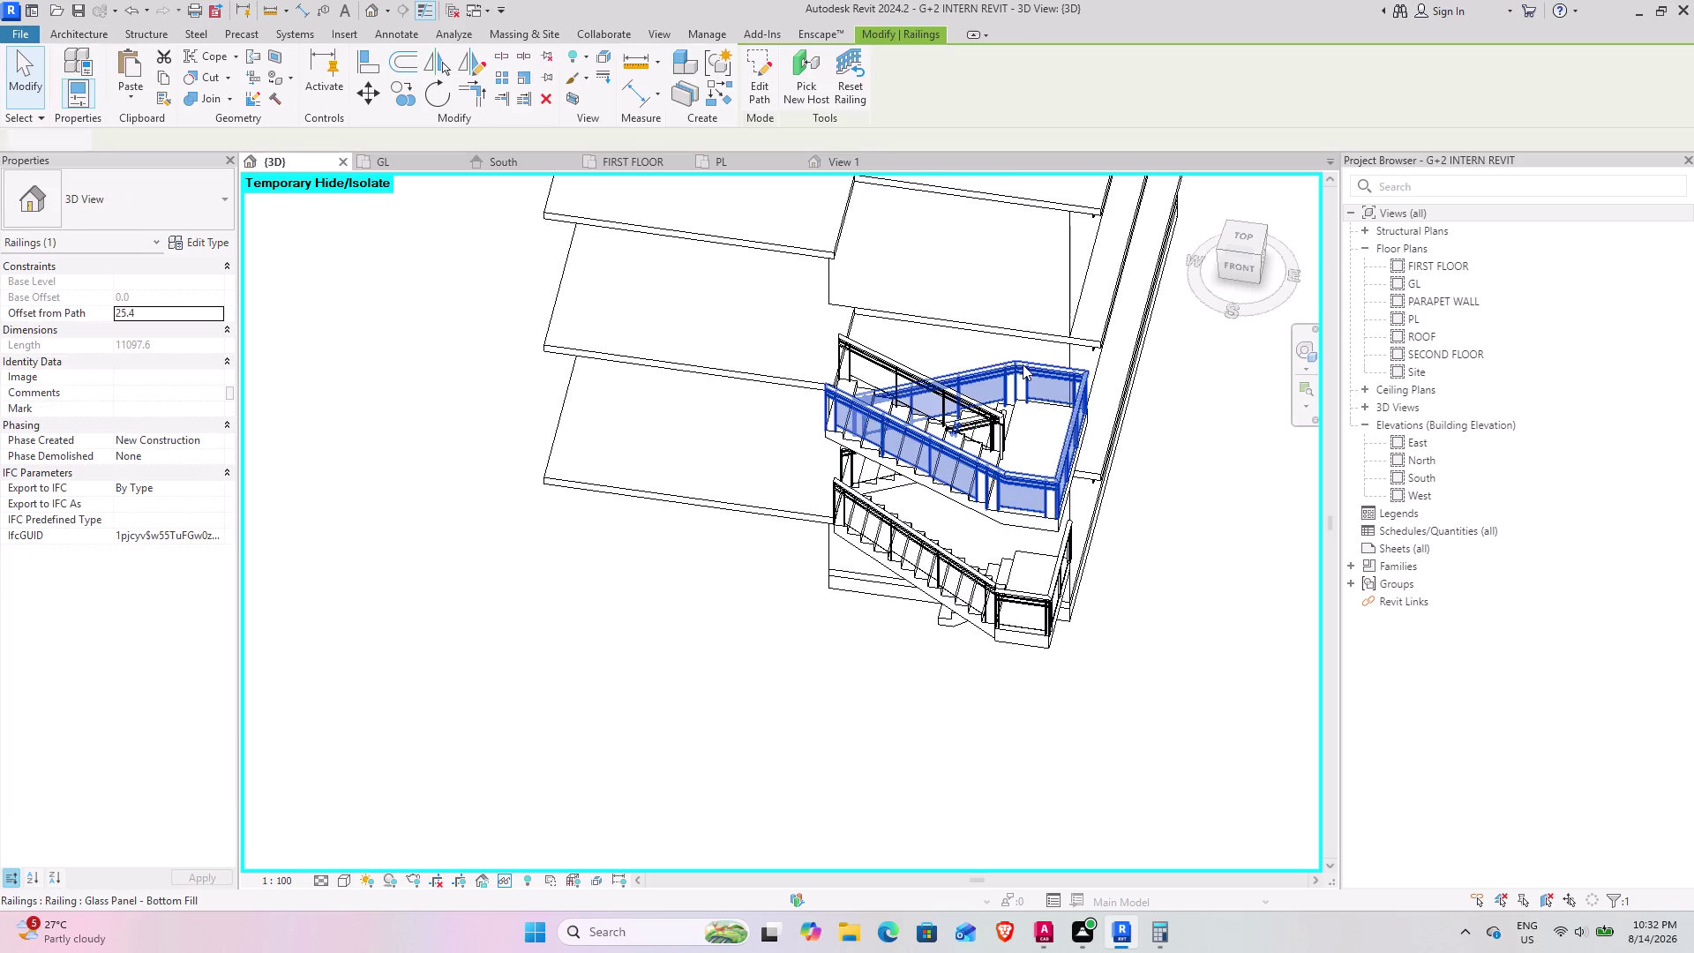
Delete the stair-run and short landing lines from the railing path, shortening it to 6862.2.
click(766, 91)
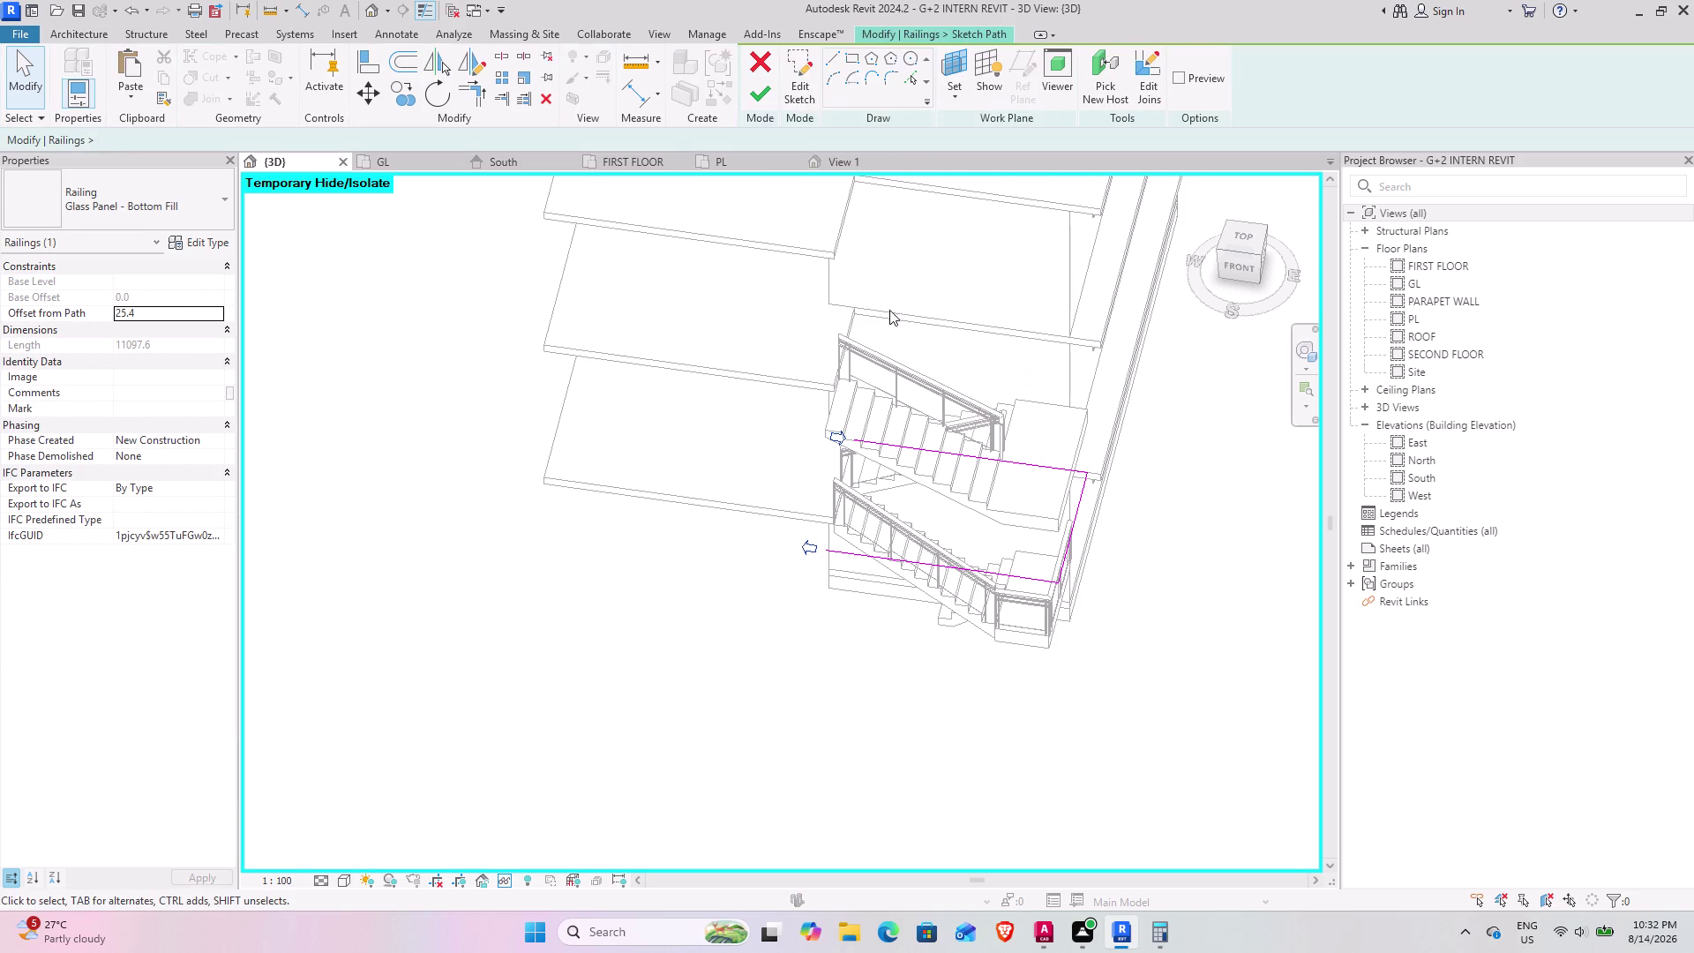
middle_drag(934, 456, 955, 502)
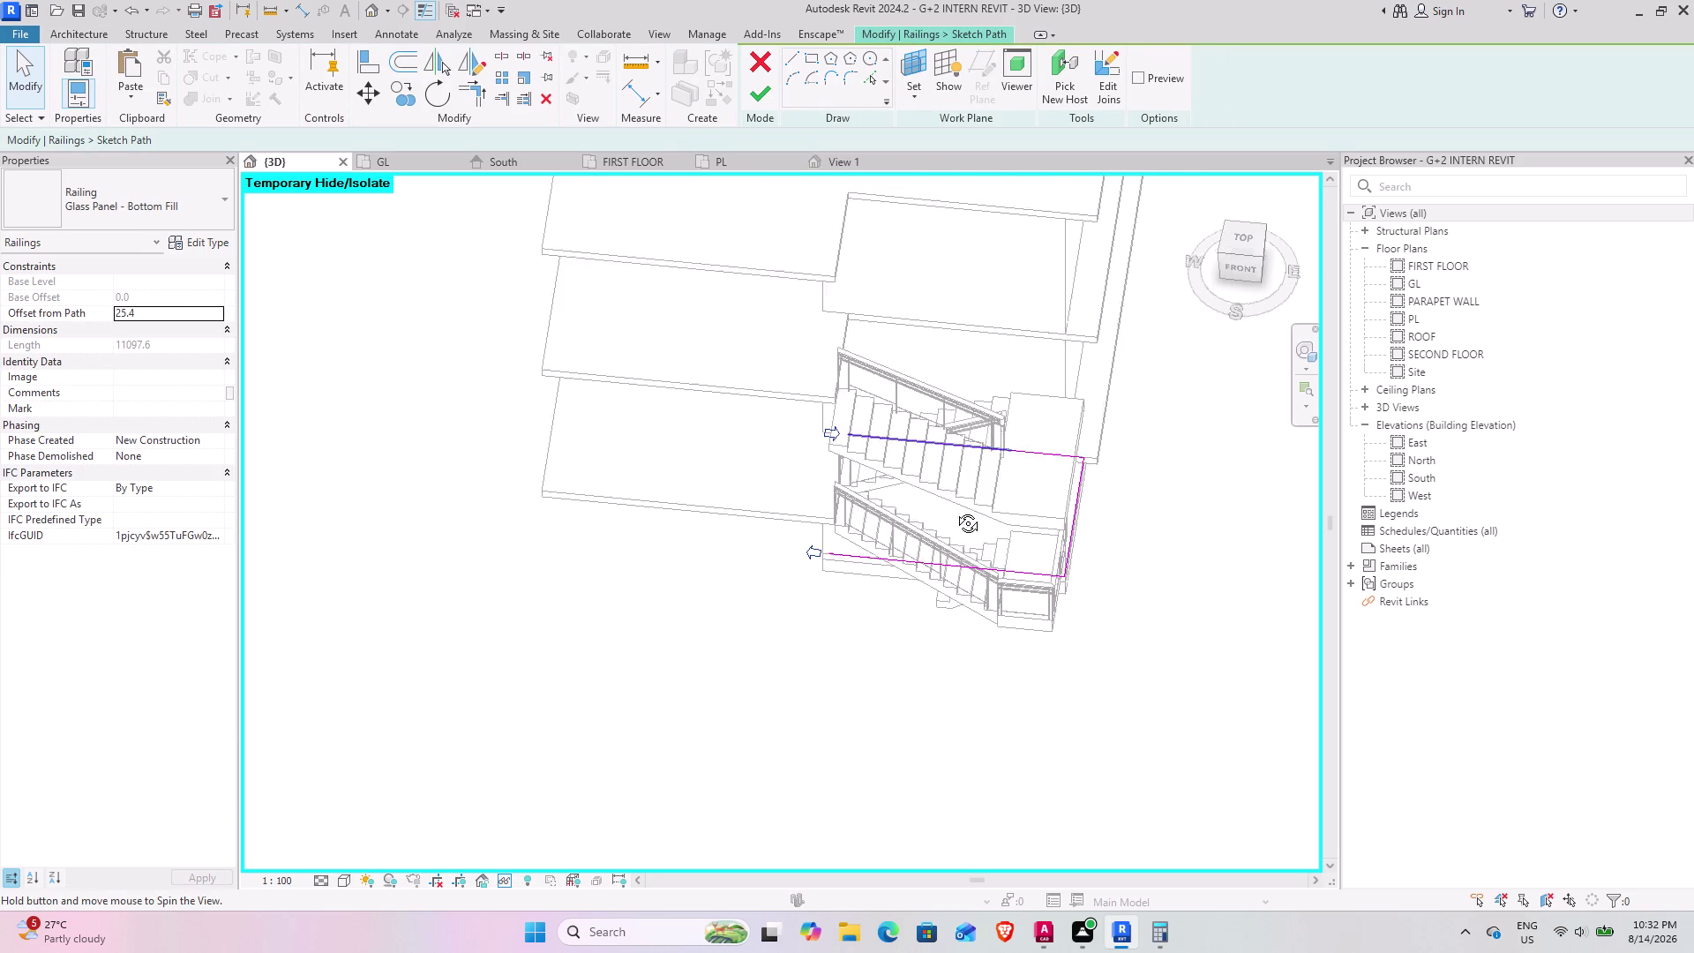
middle_drag(955, 502, 1104, 470)
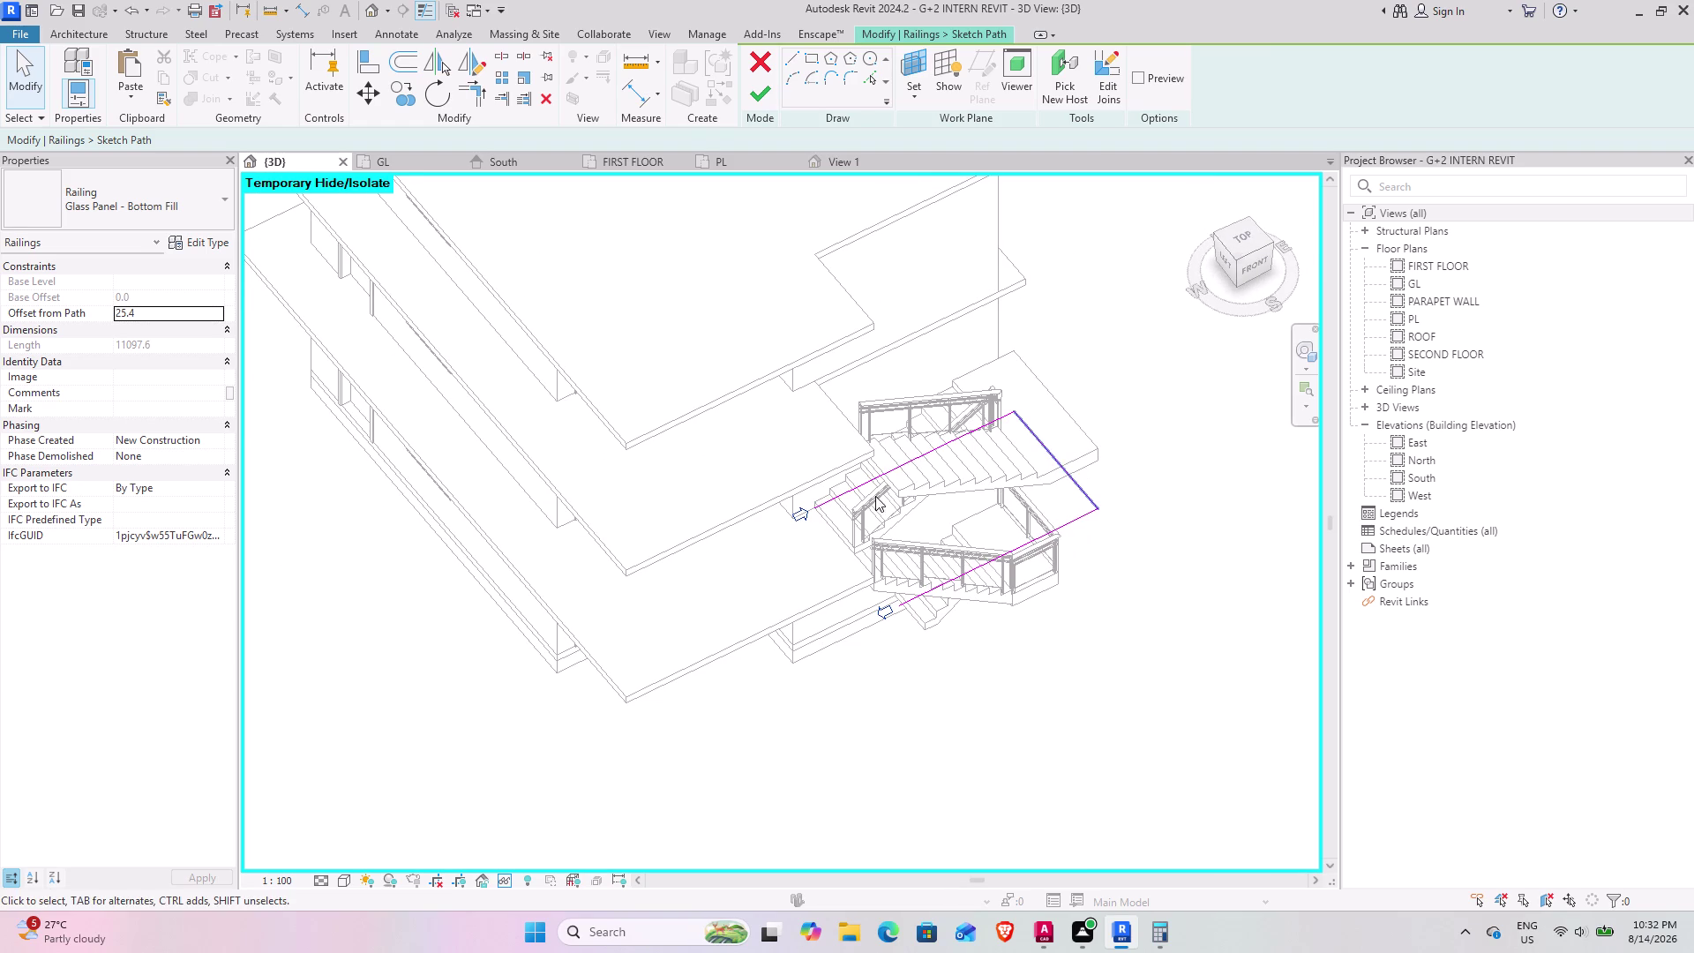
click(851, 484)
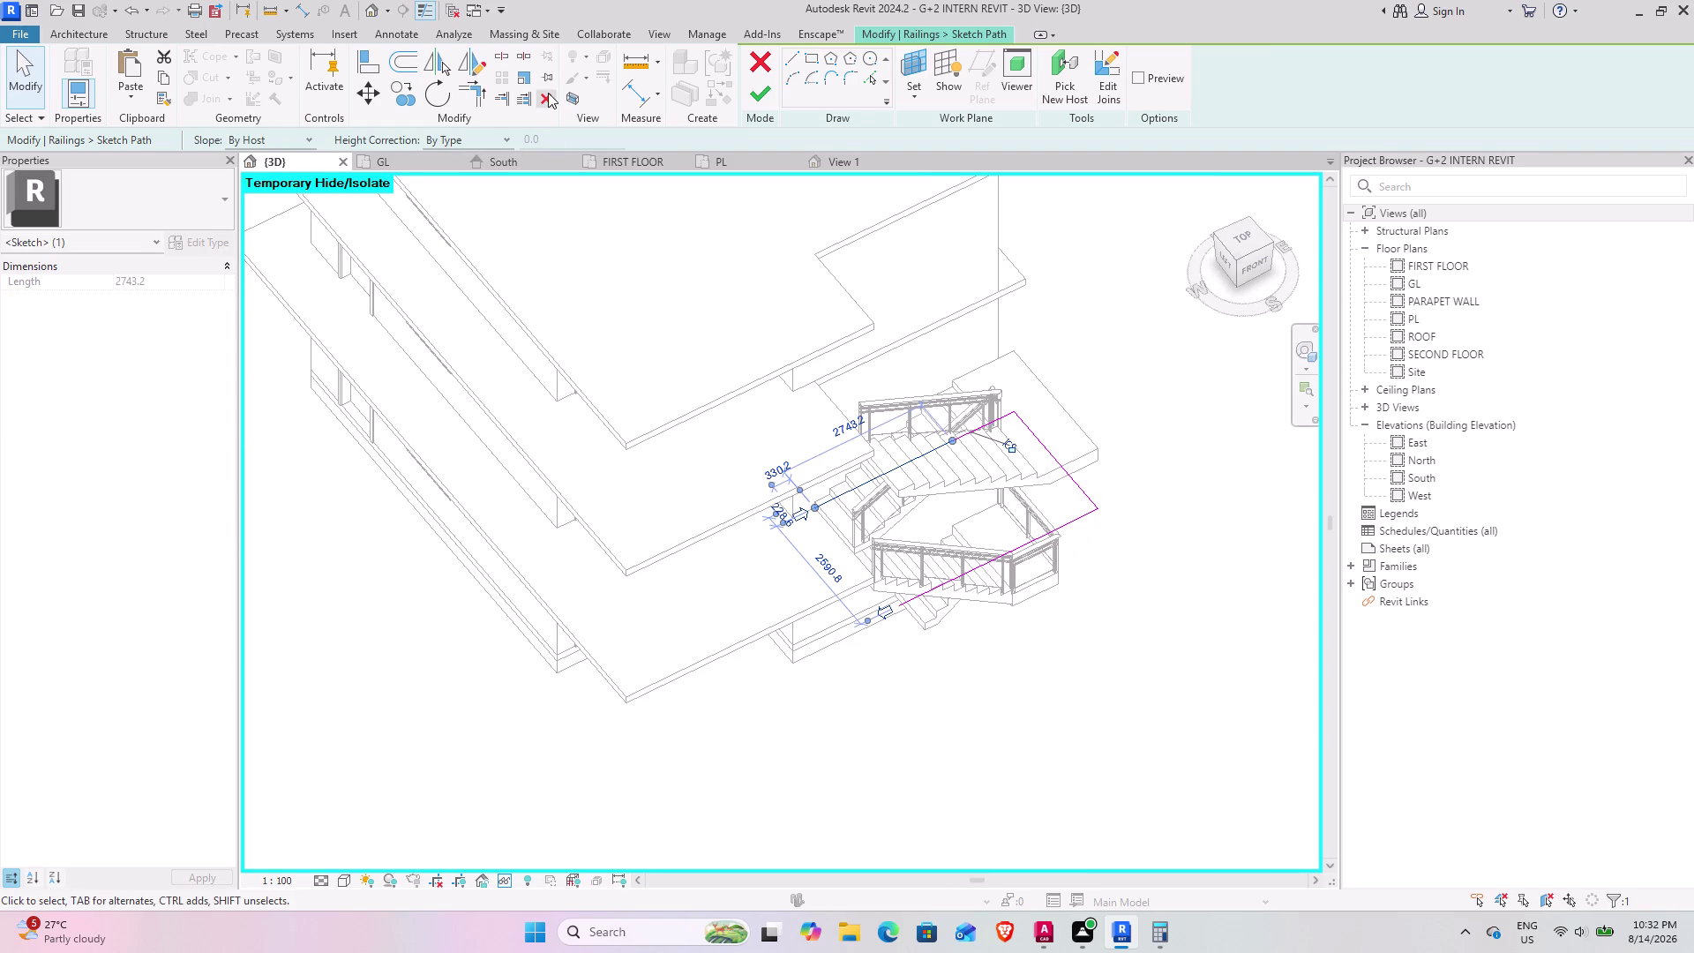
click(548, 93)
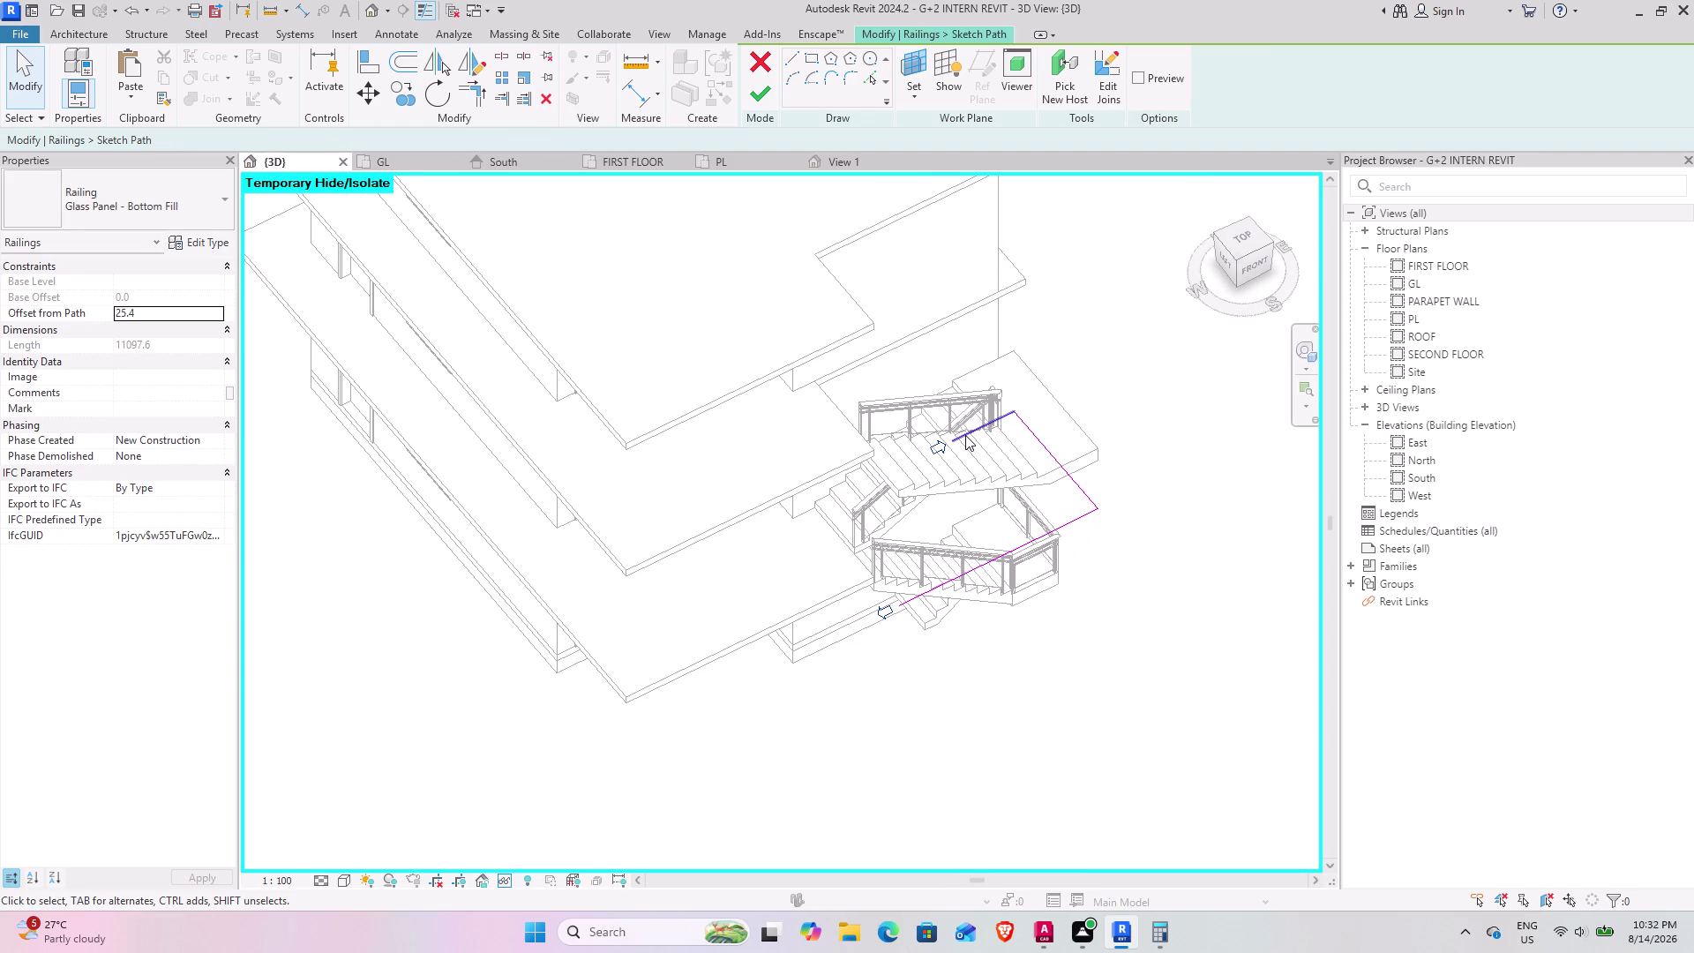
click(965, 435)
click(541, 102)
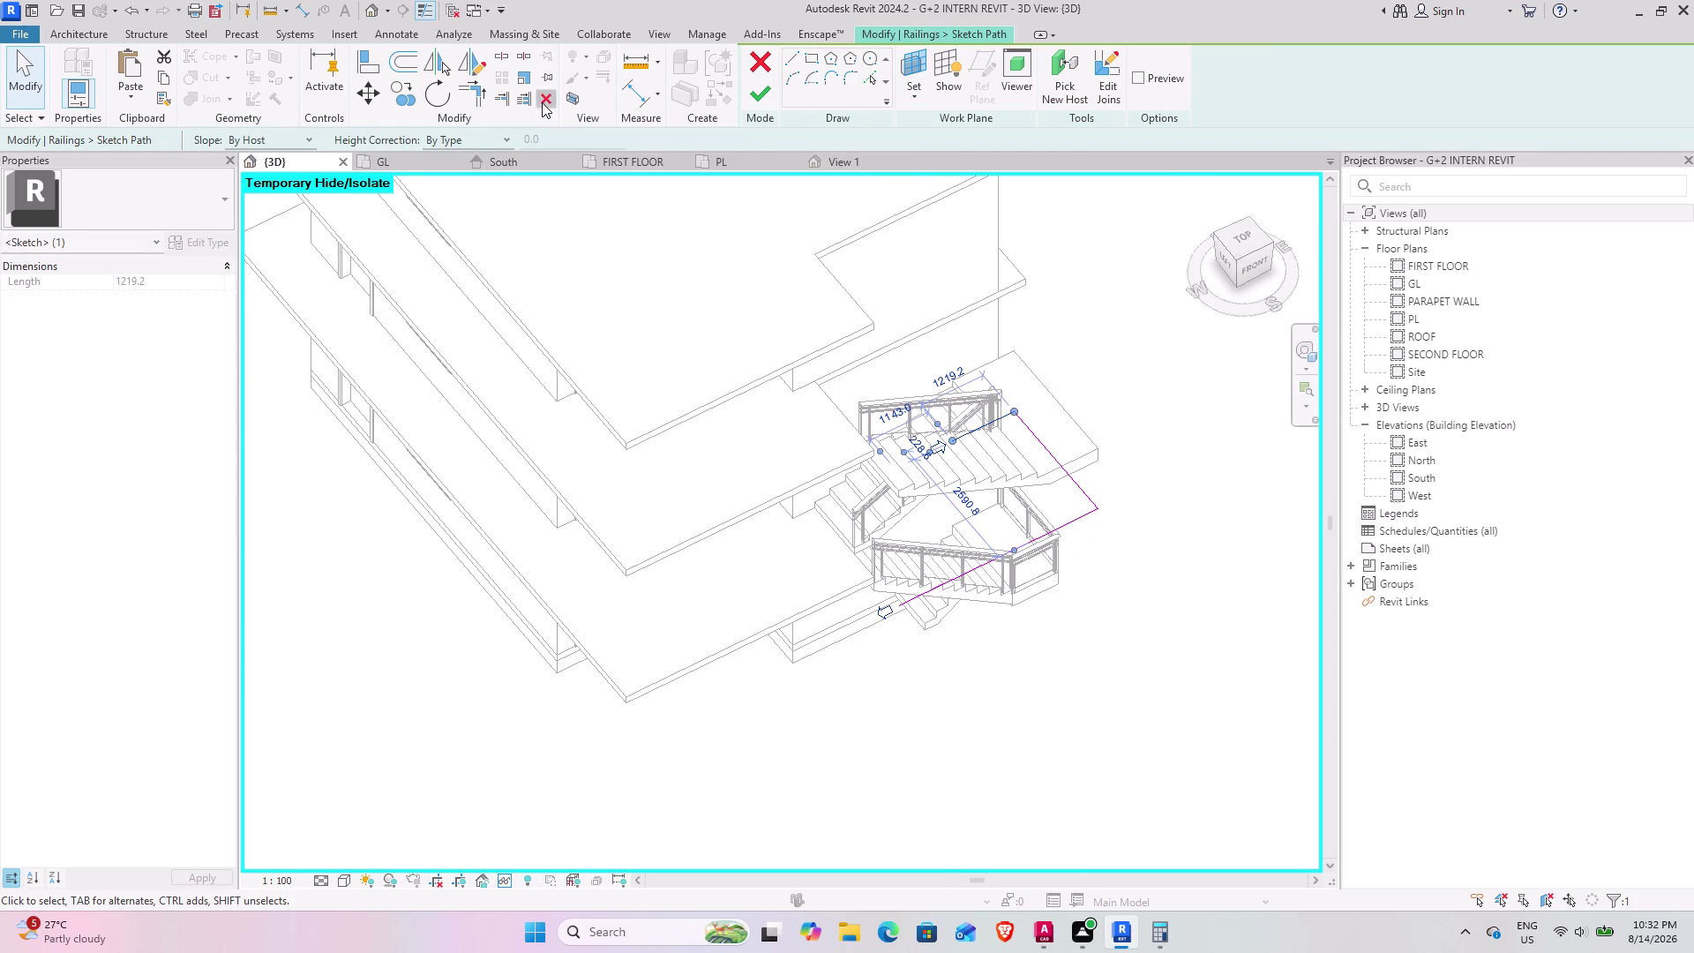
click(762, 89)
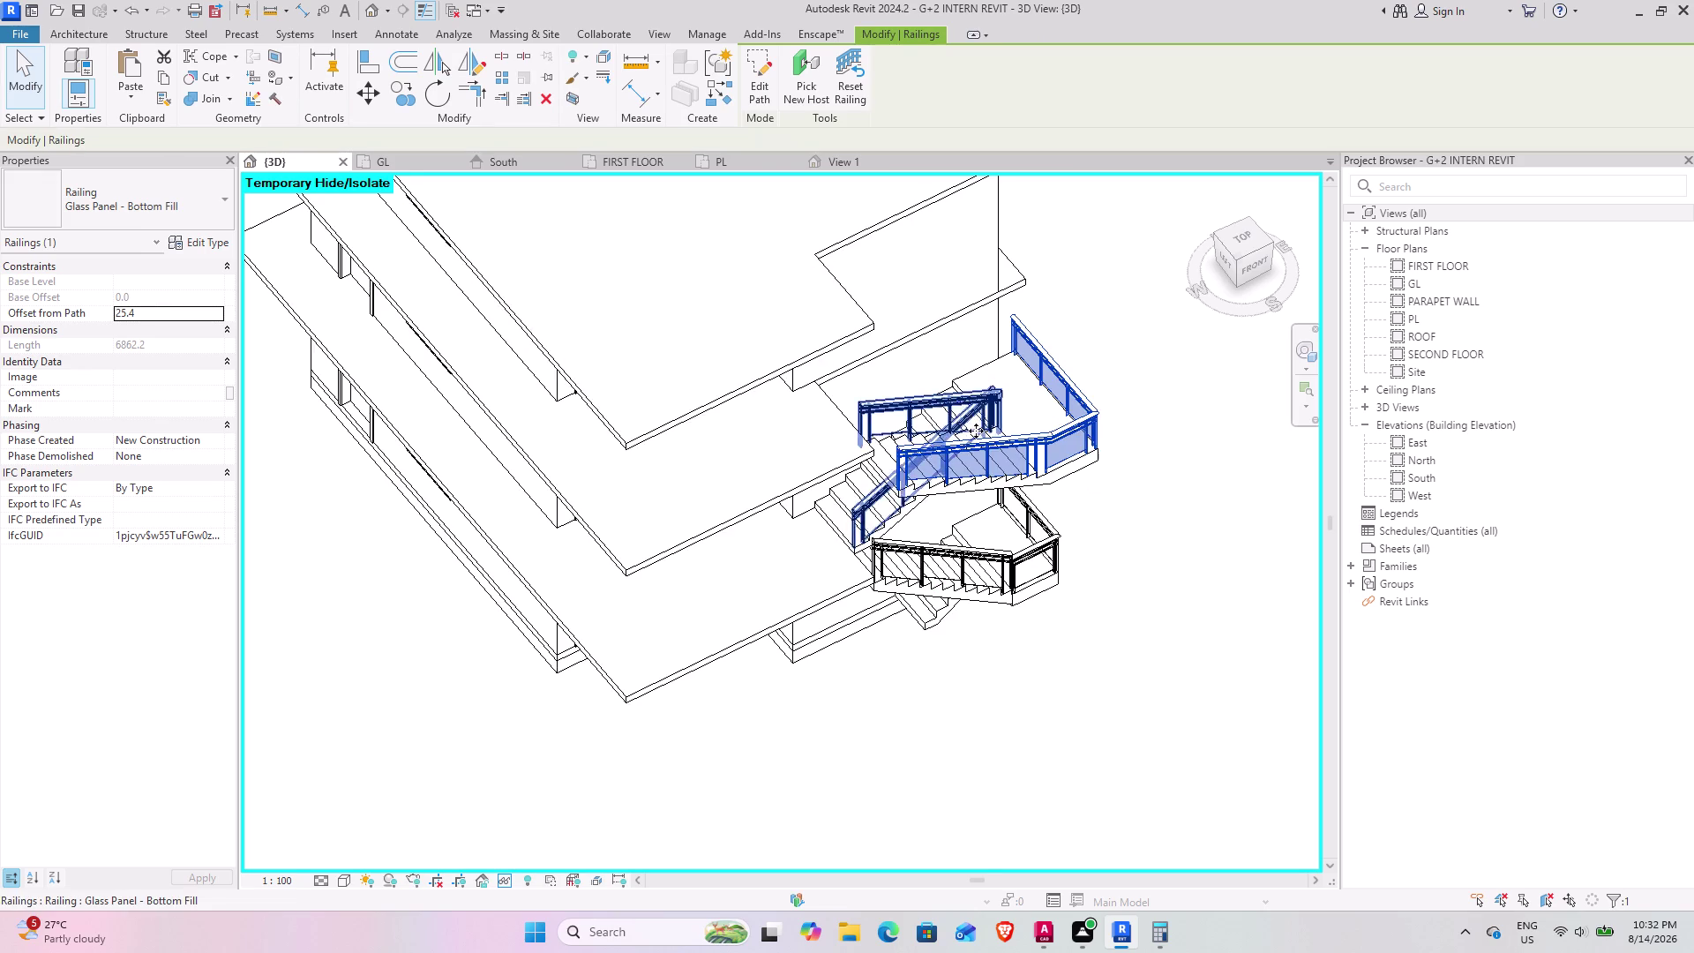
Orbit to the glass railing, reselect it, and reopen its path sketch.
middle_drag(960, 433, 946, 431)
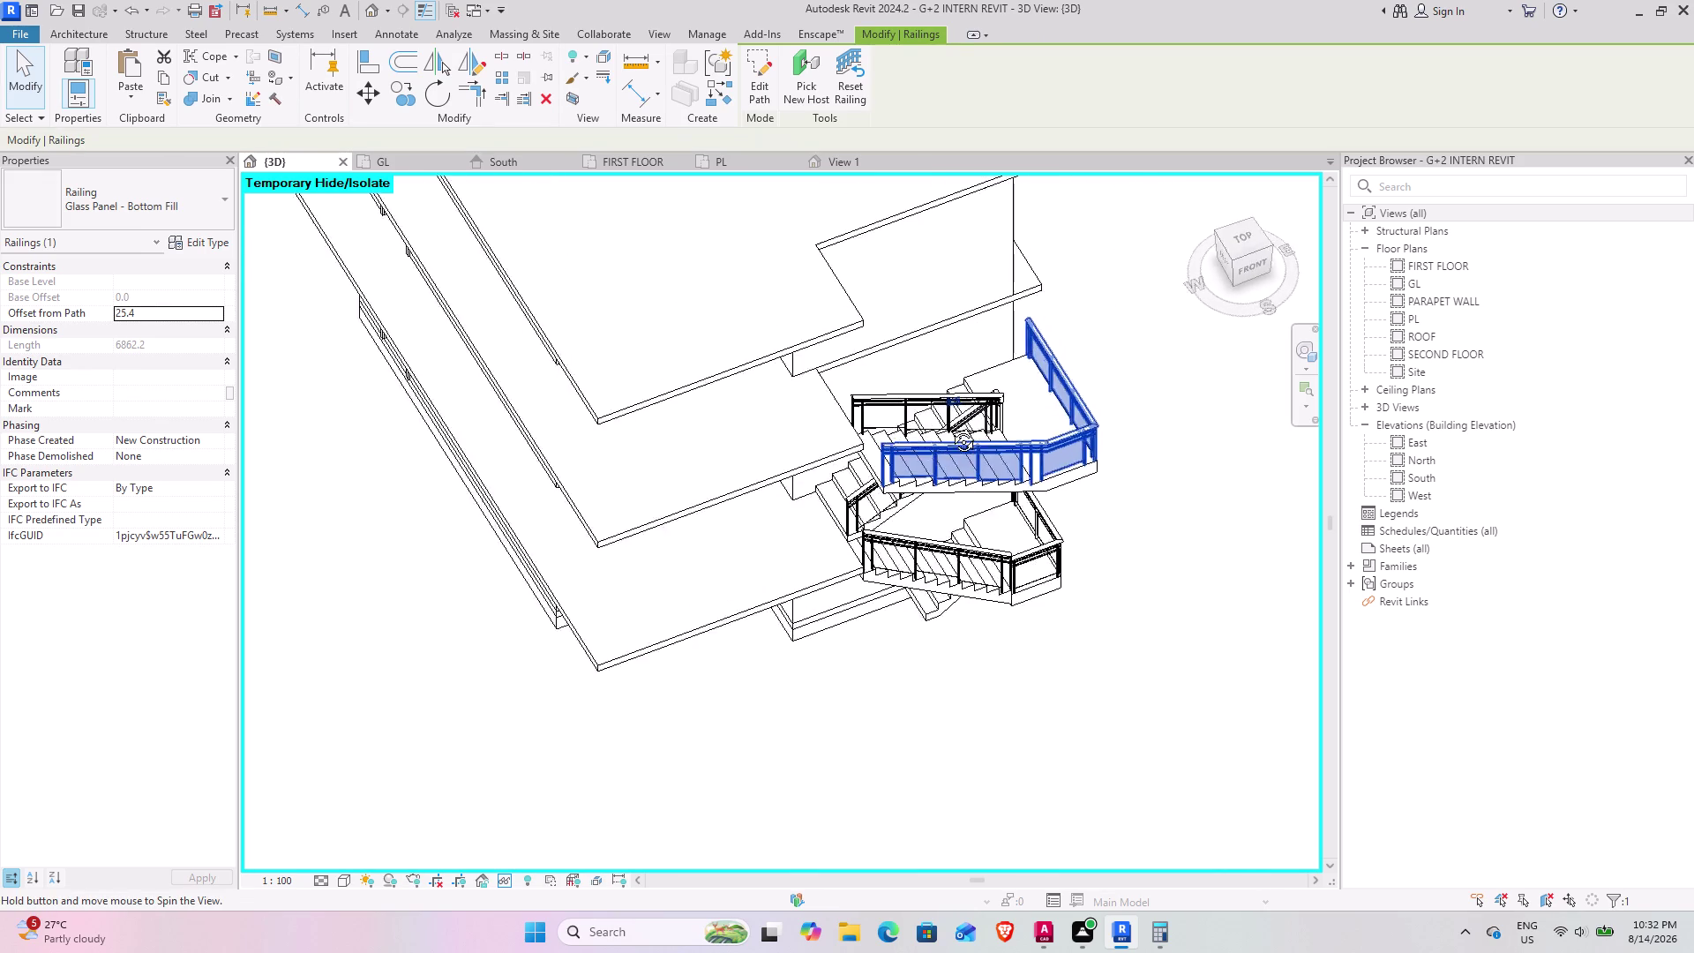
middle_drag(946, 430, 895, 439)
click(1083, 405)
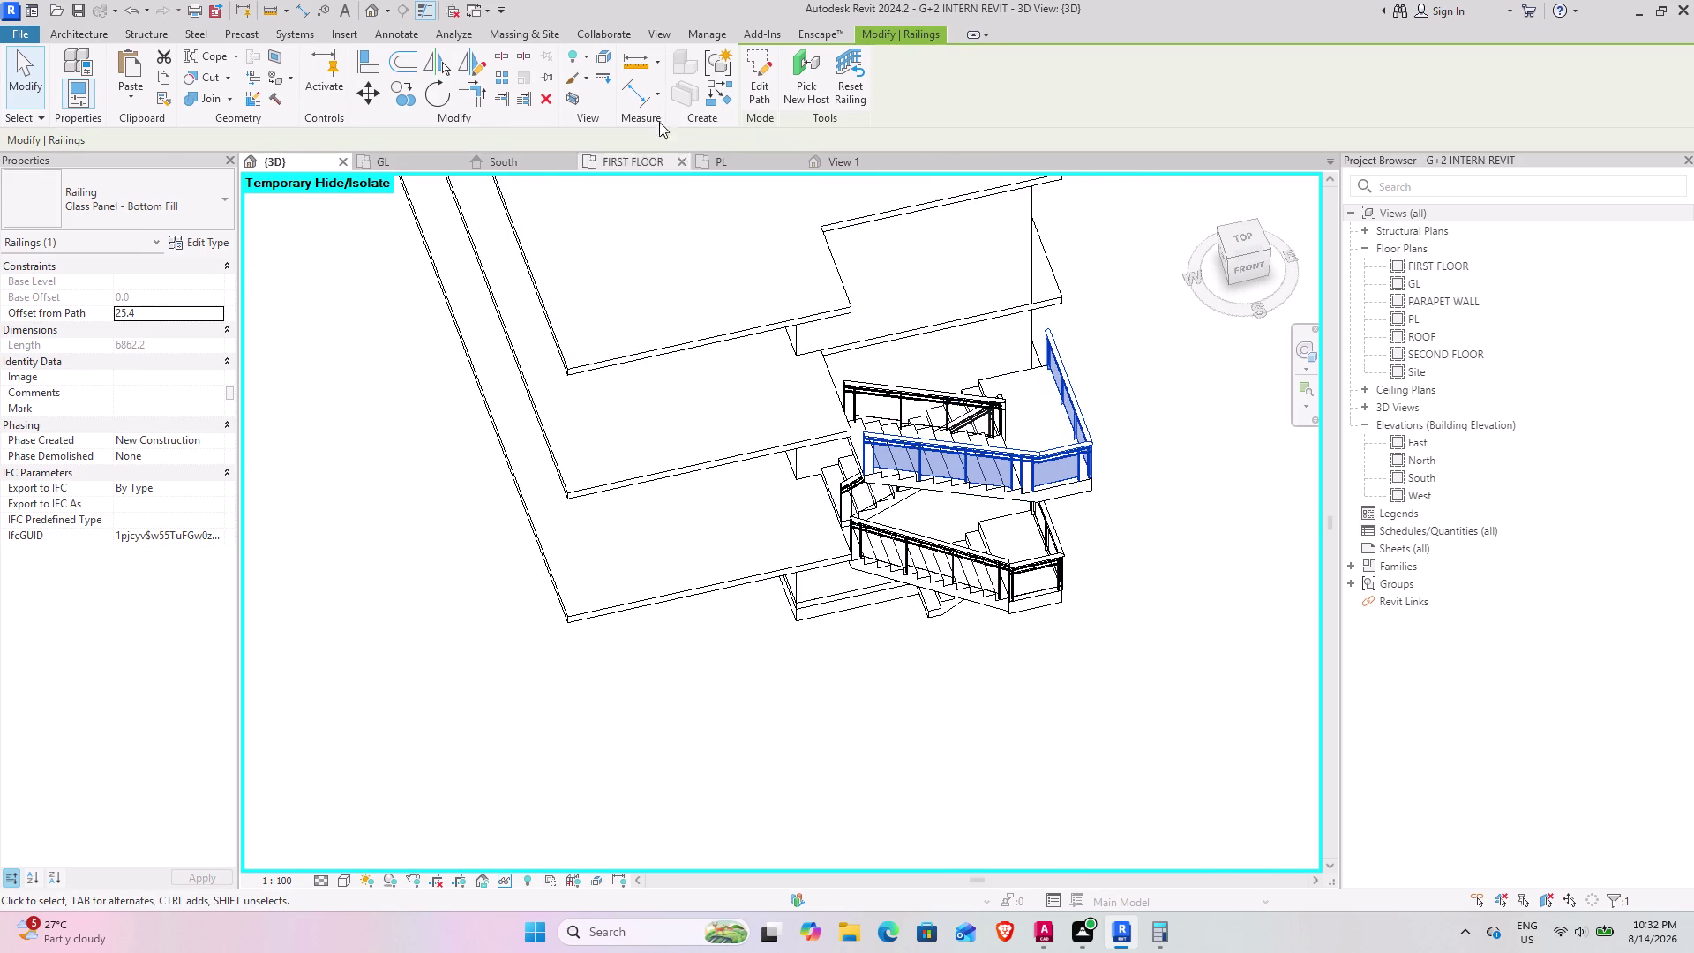
click(768, 67)
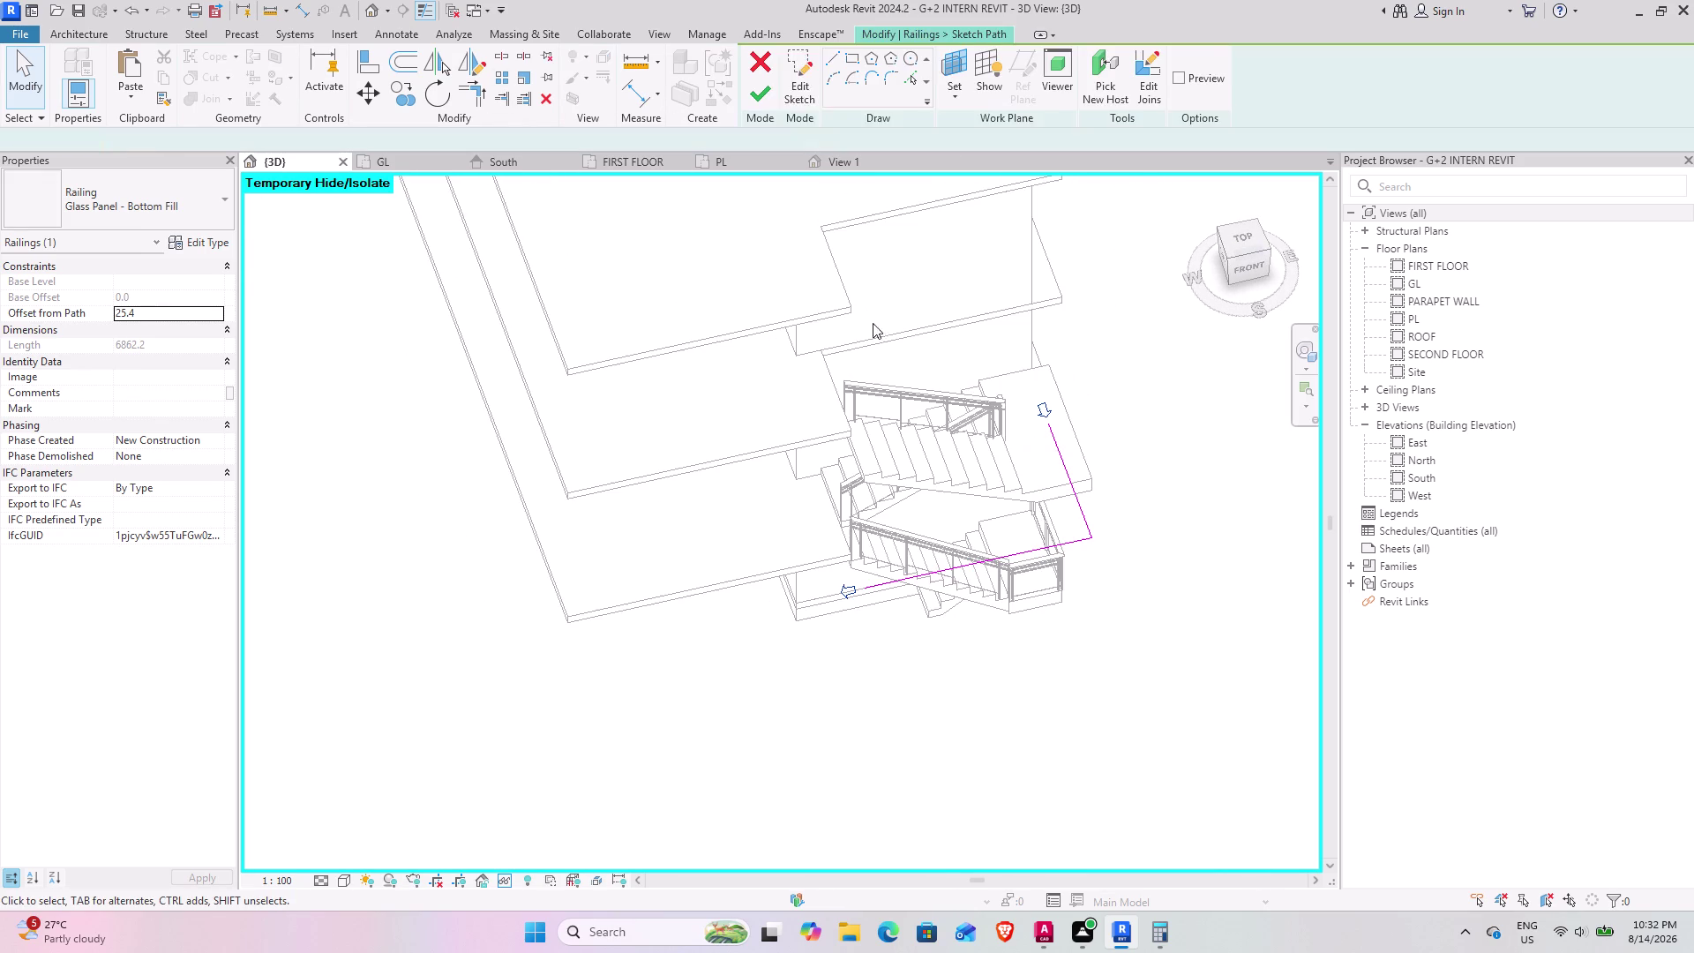
scroll(up, 3)
middle_drag(1030, 360, 1013, 410)
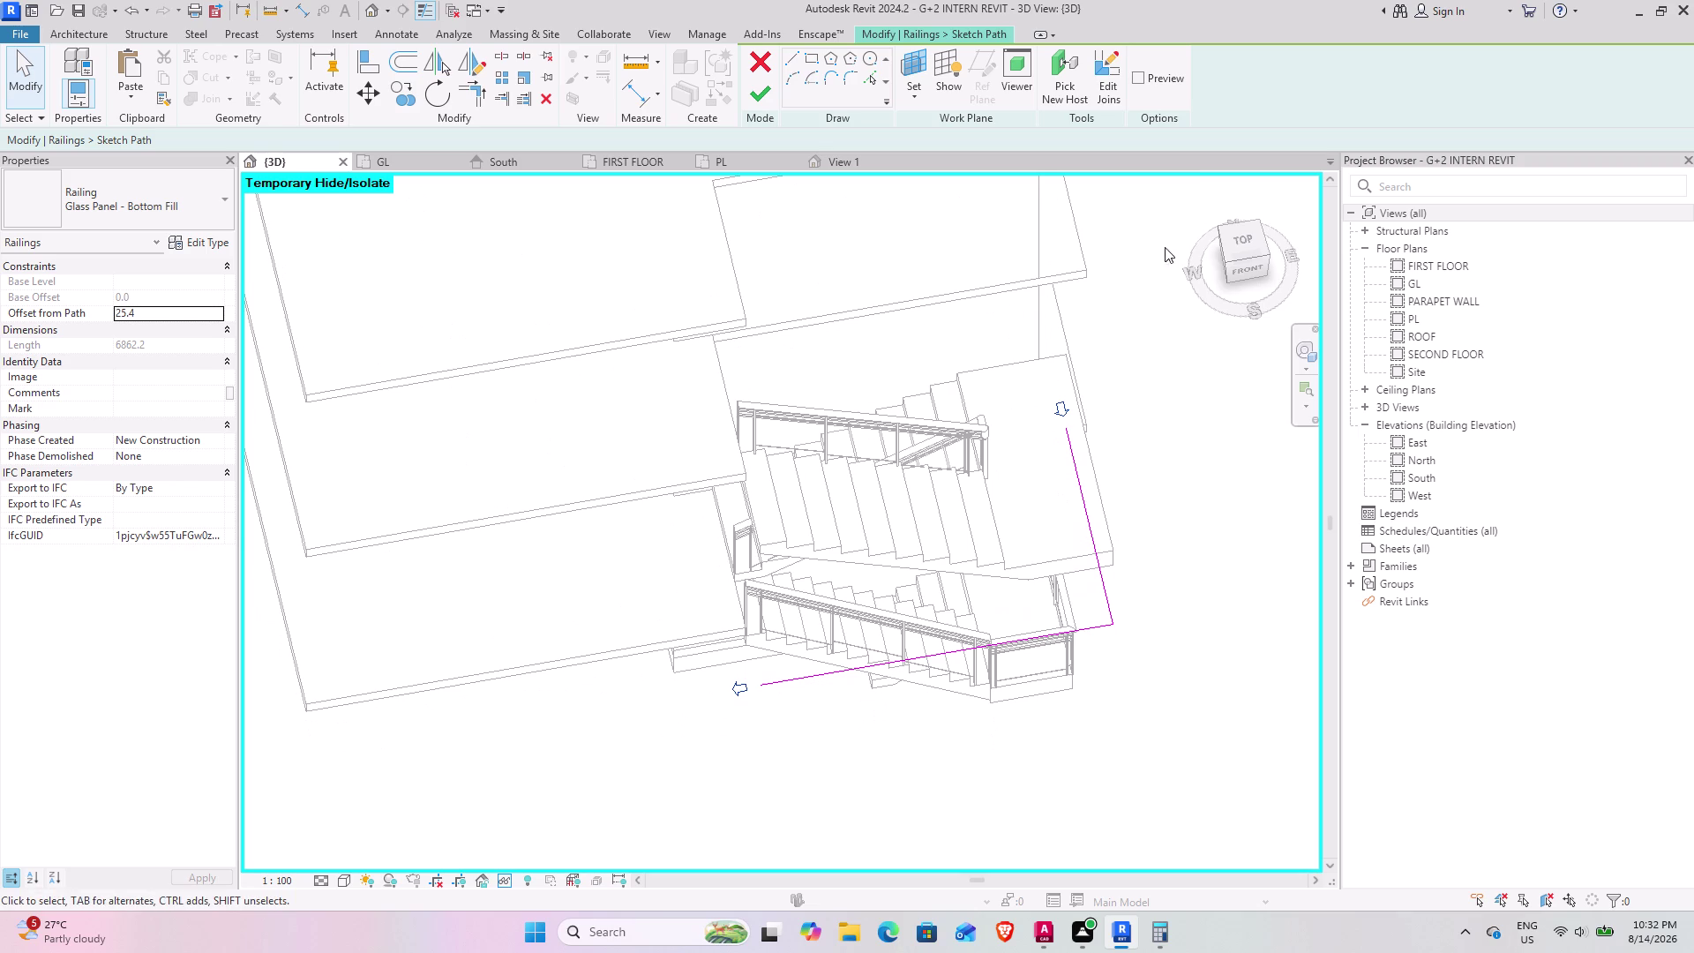
click(1235, 242)
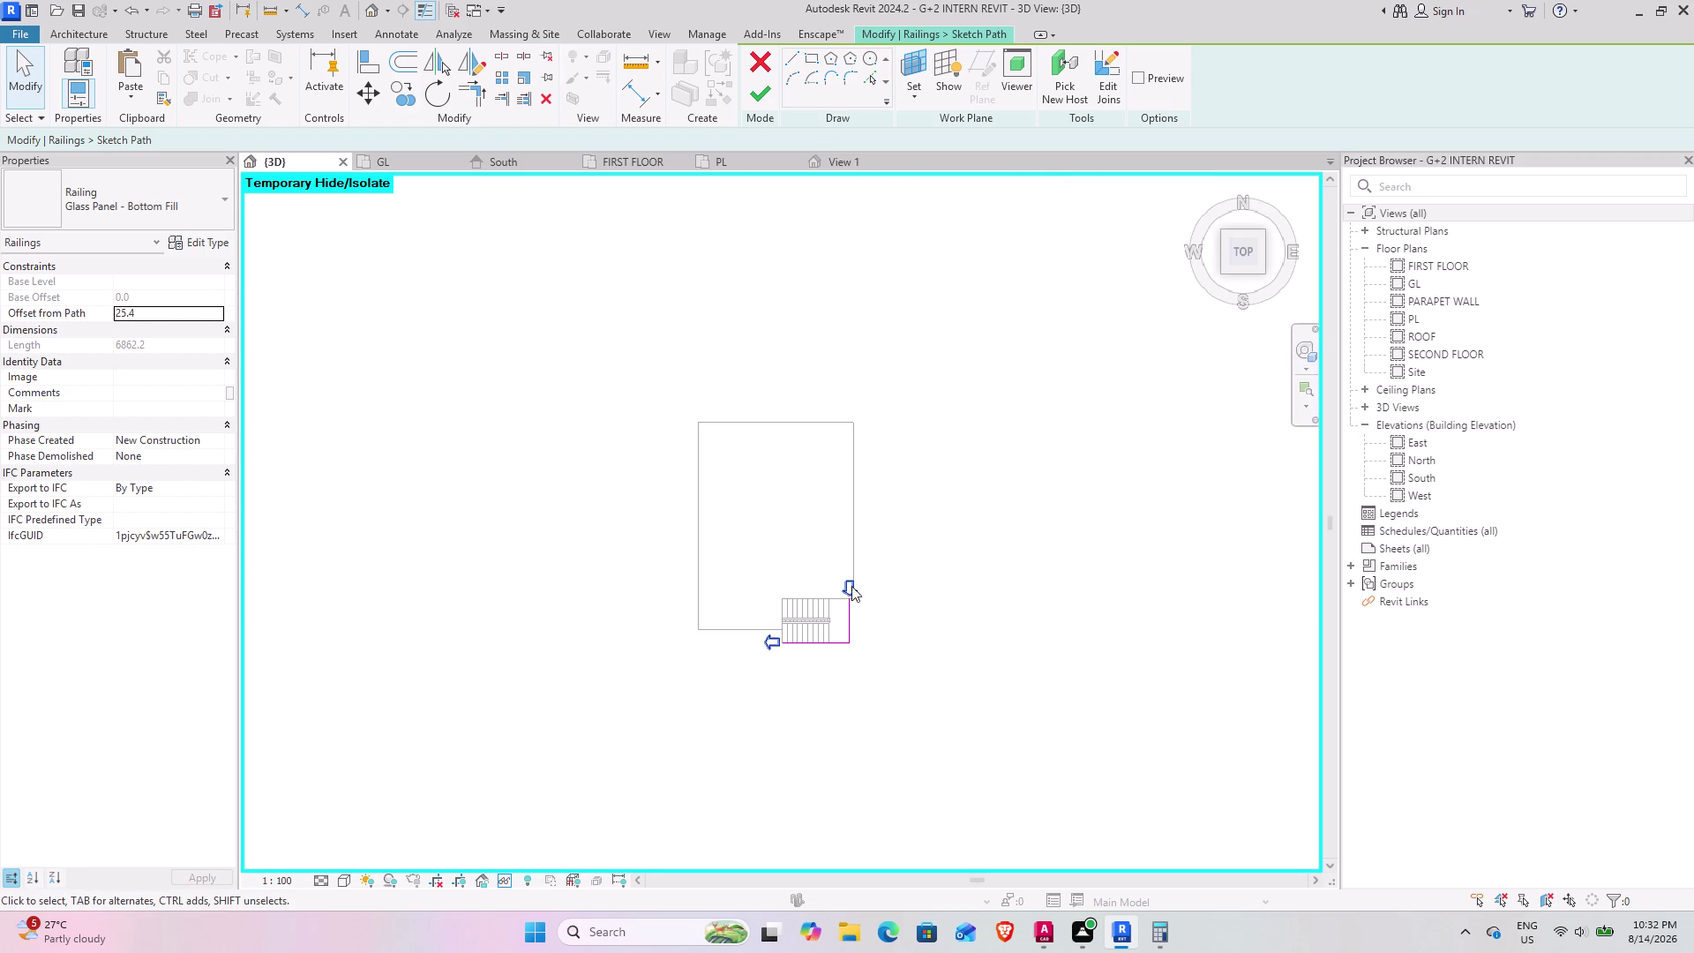
scroll(up, 3)
scroll(up, 3)
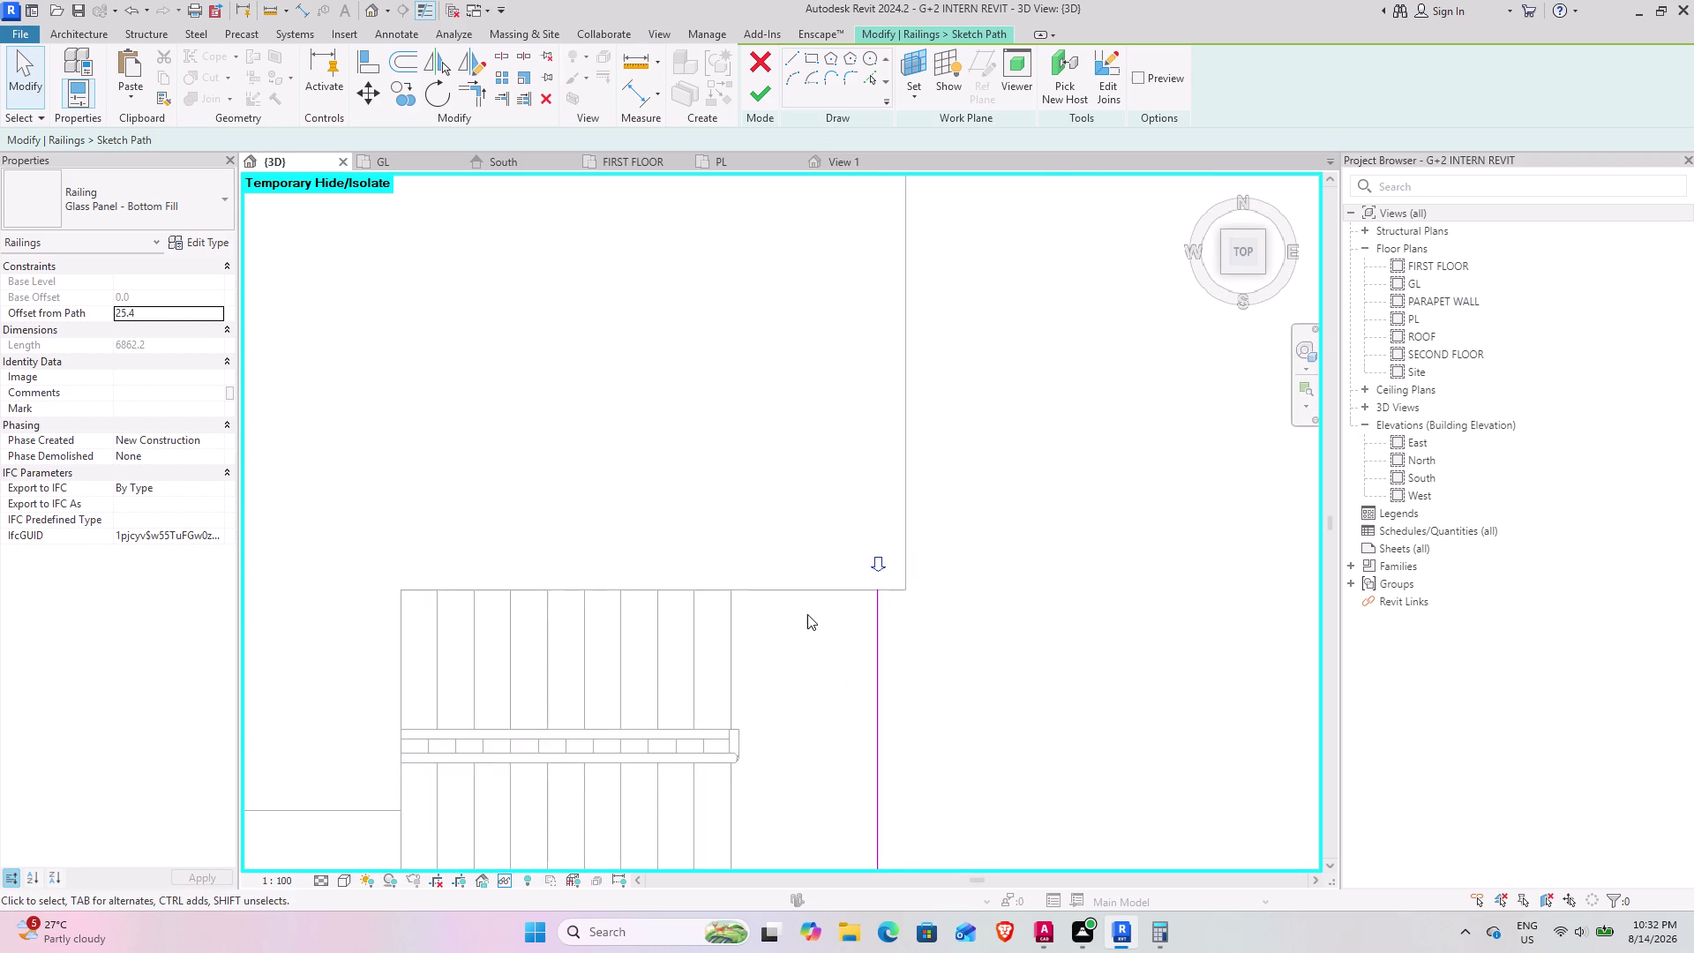
scroll(up, 3)
scroll(down, 3)
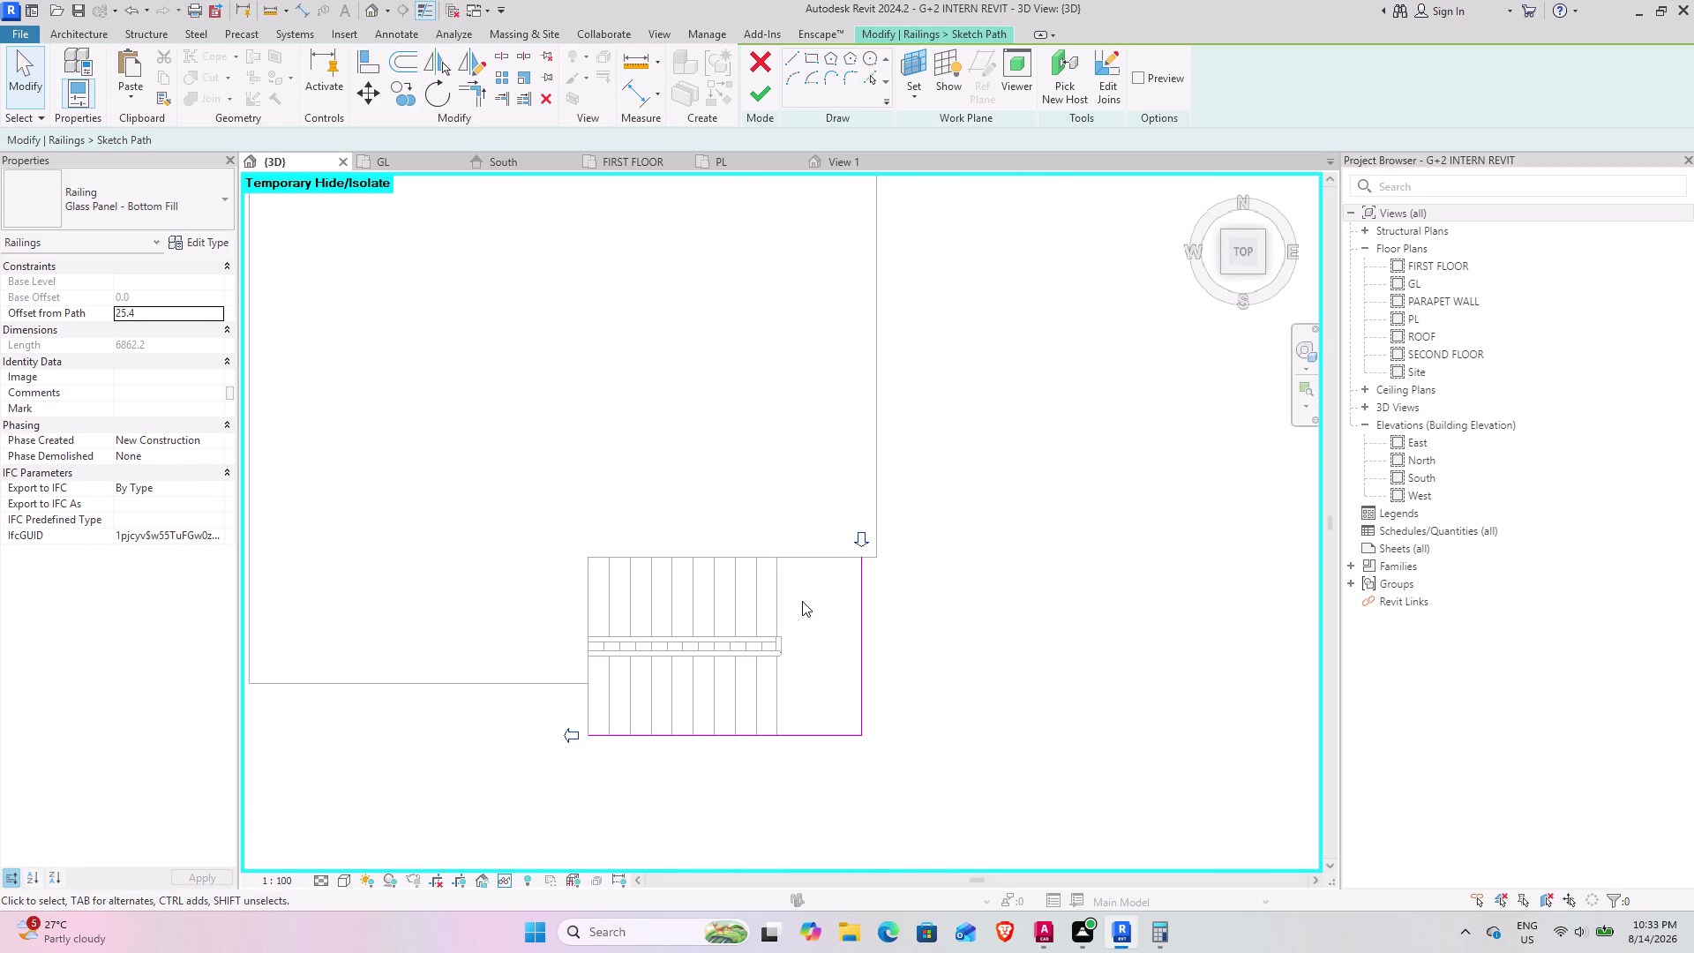
scroll(up, 3)
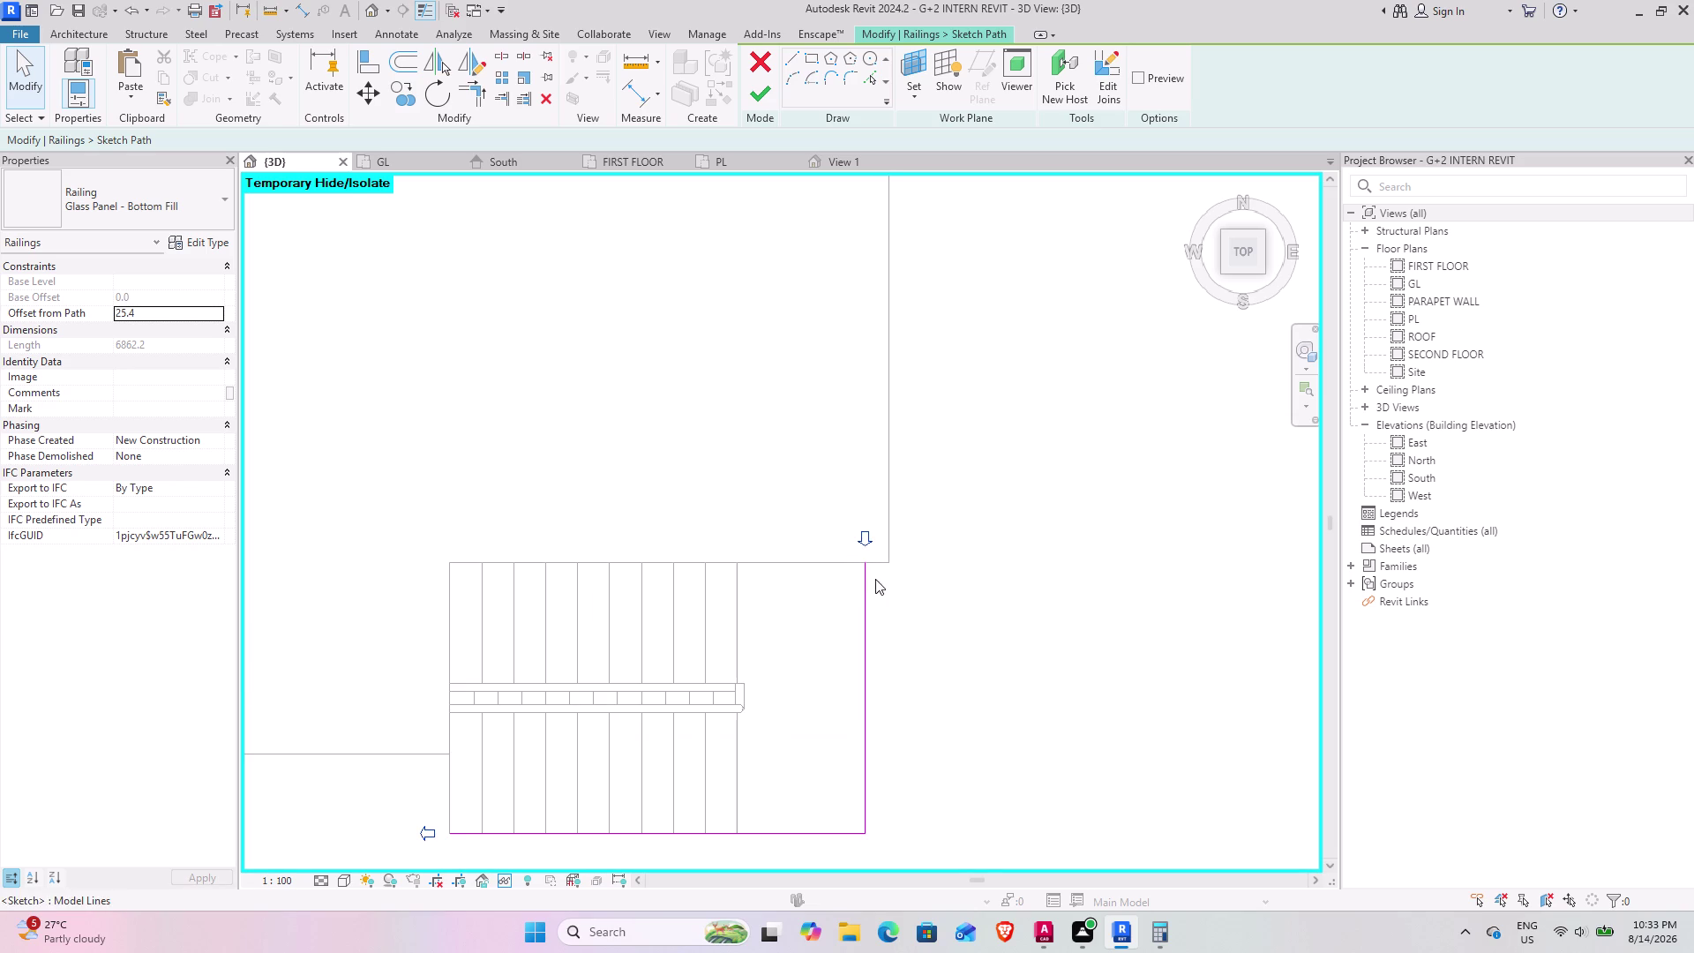
middle_drag(815, 572, 811, 524)
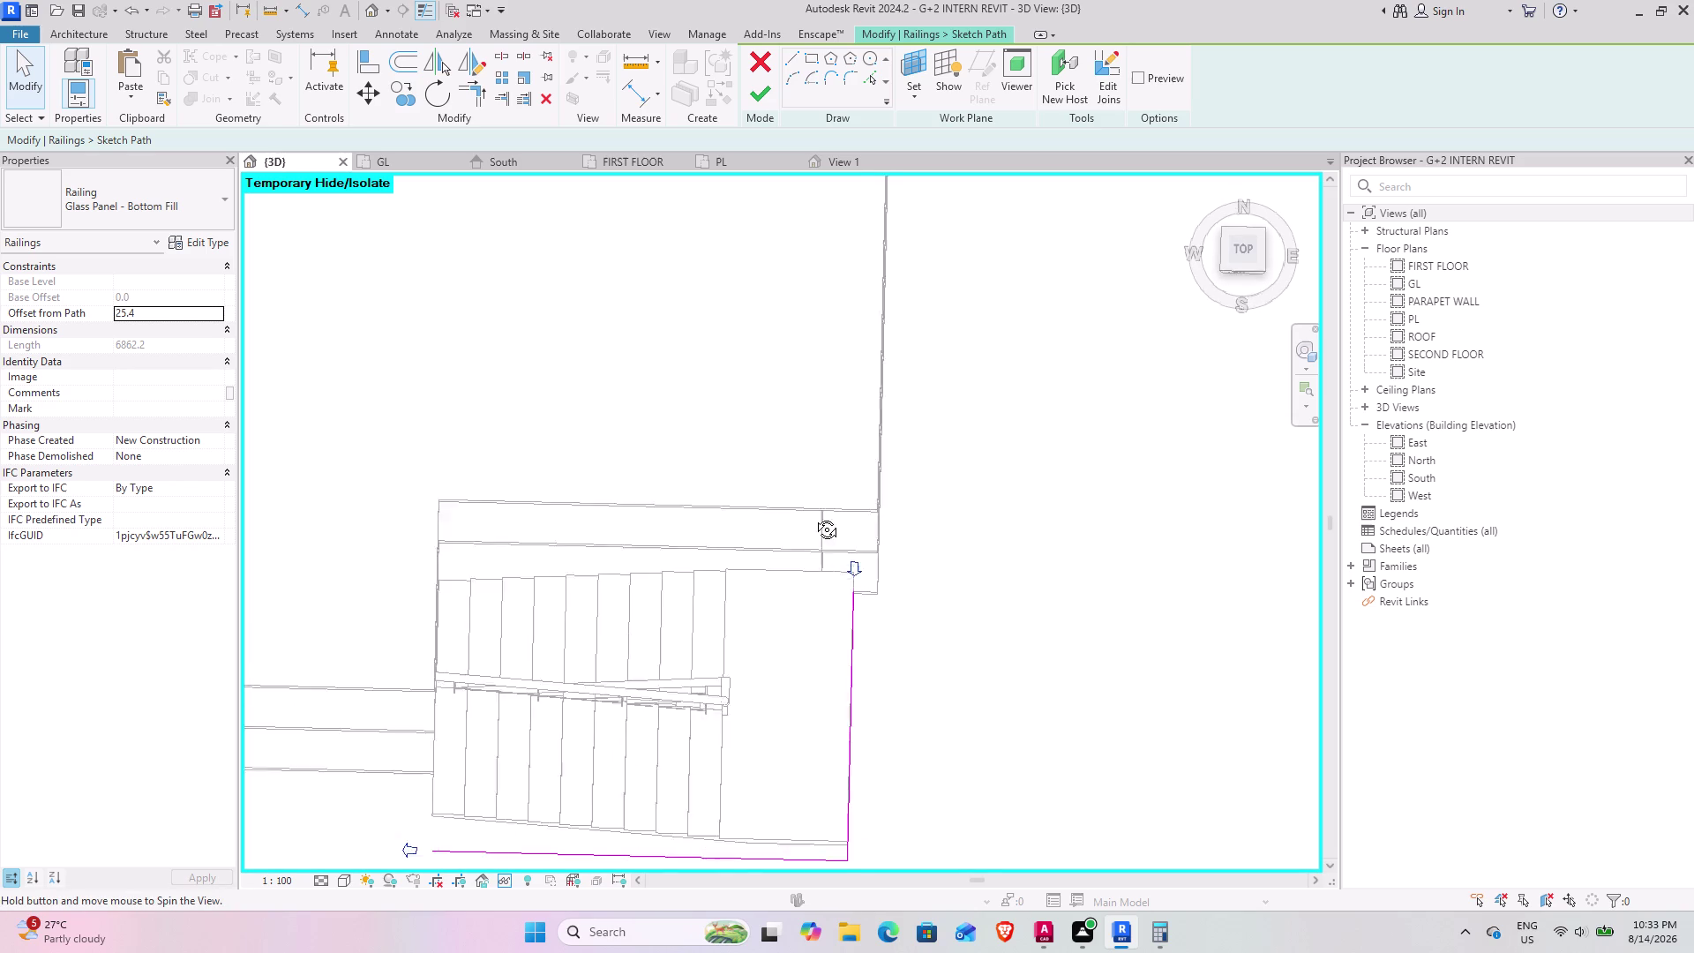
middle_drag(811, 524, 828, 480)
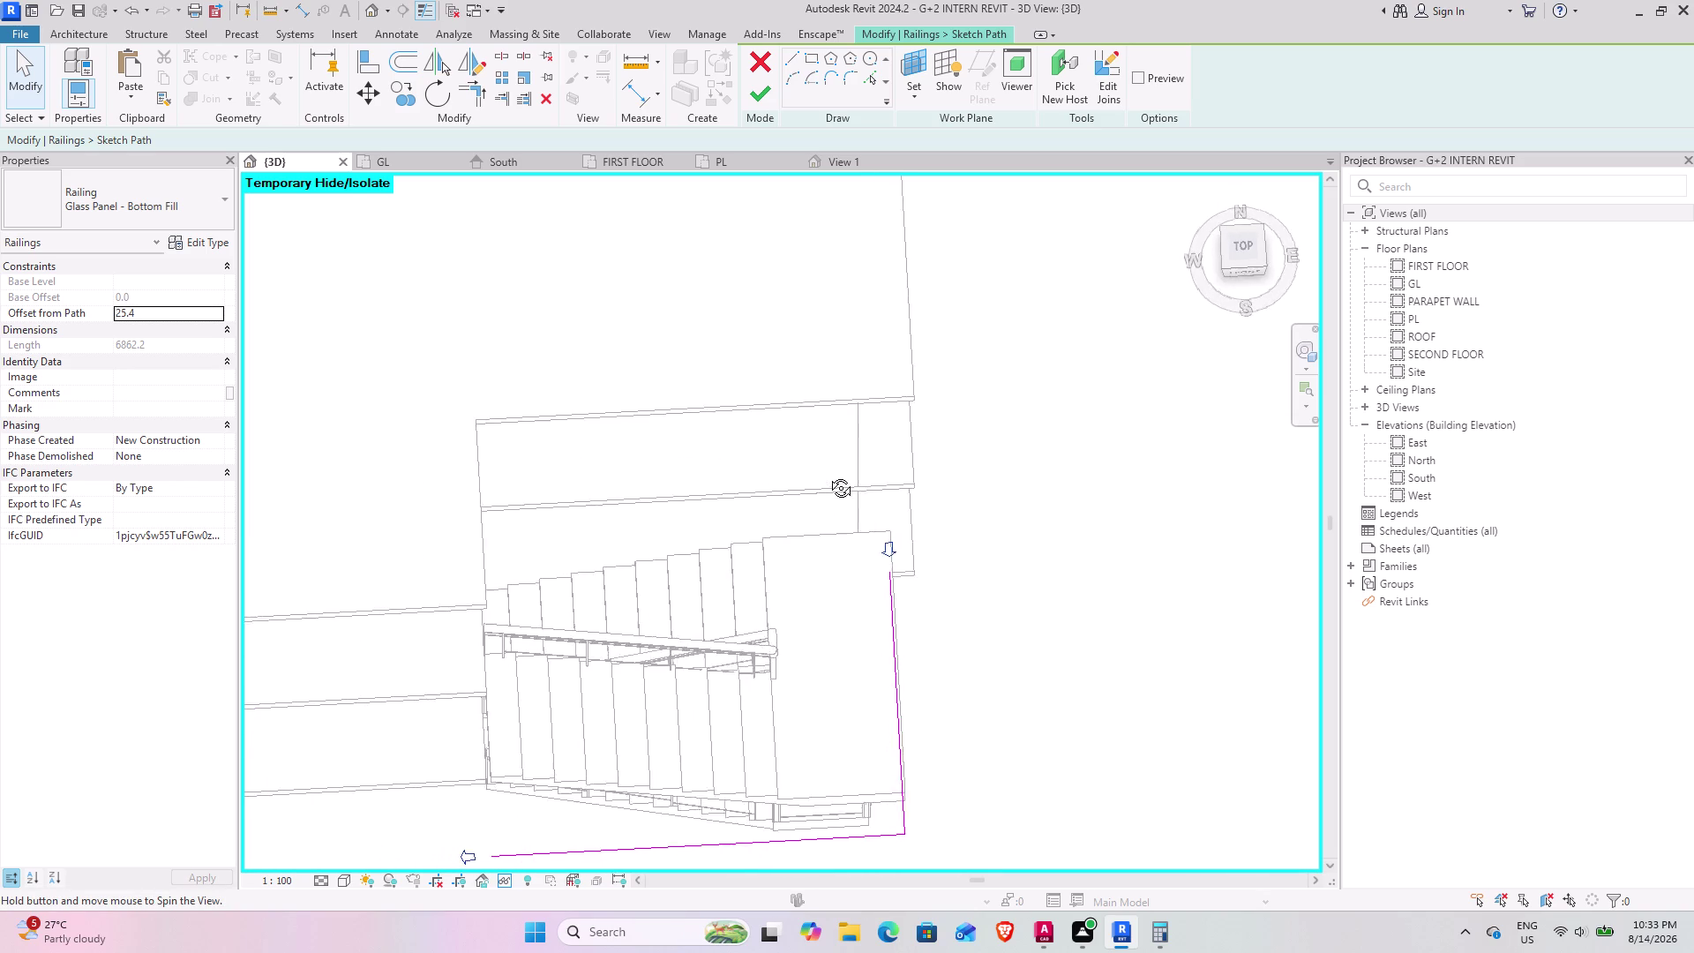
middle_drag(827, 479, 812, 443)
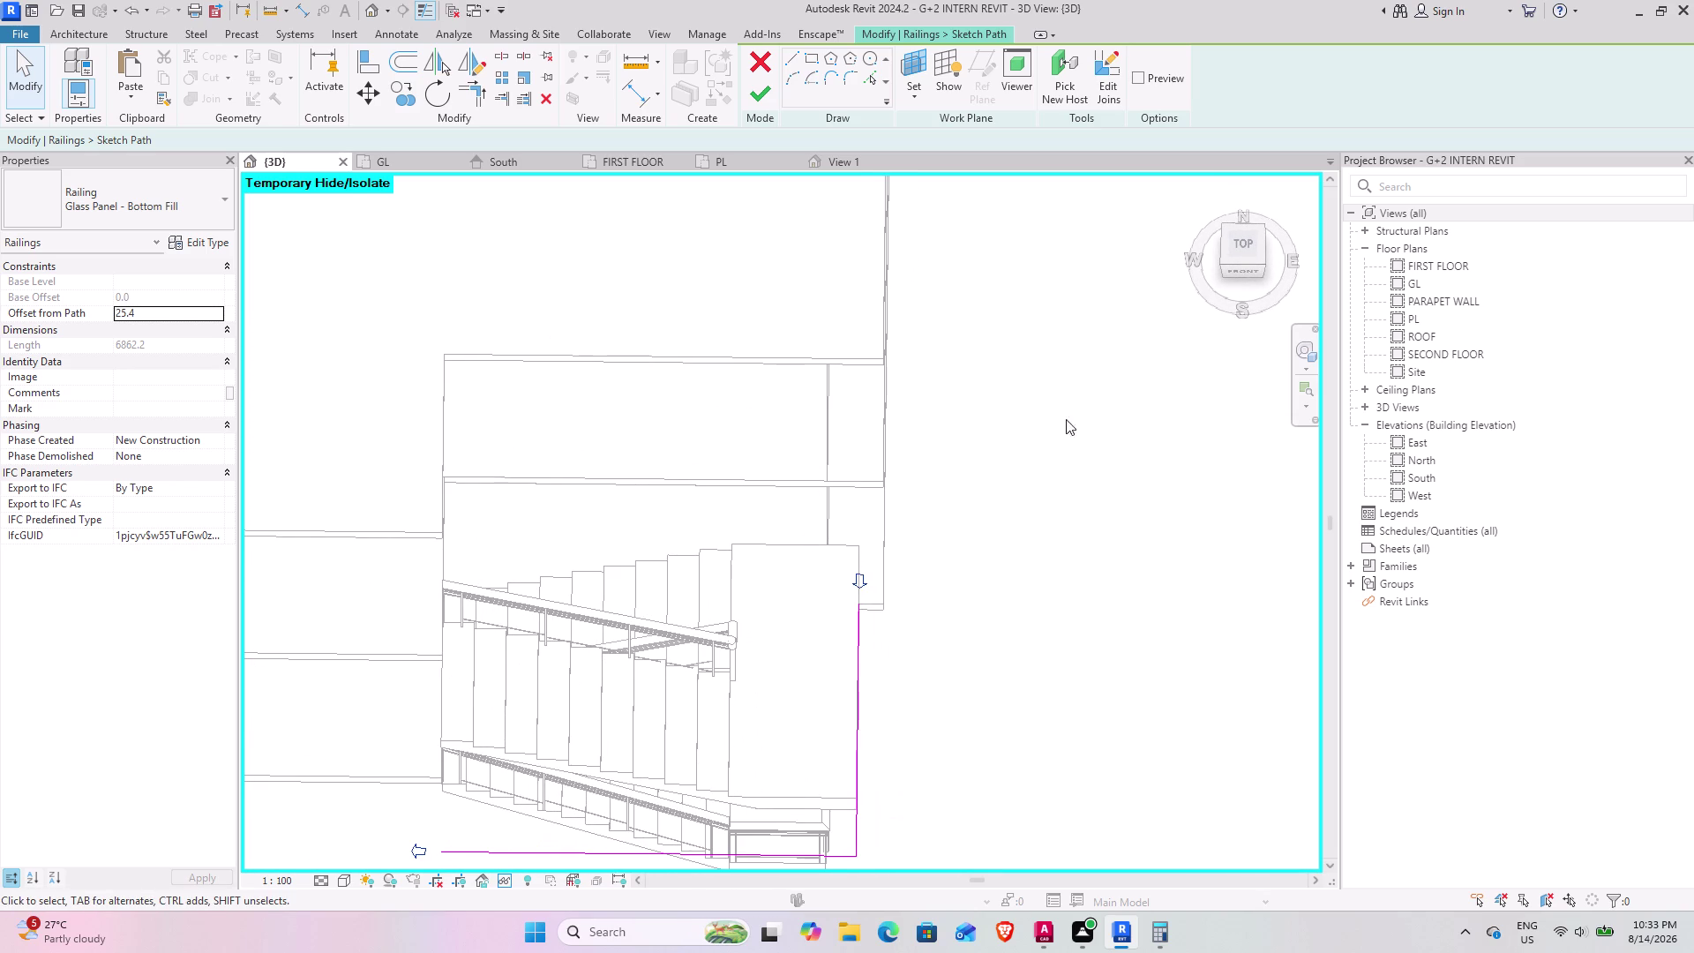
click(1237, 272)
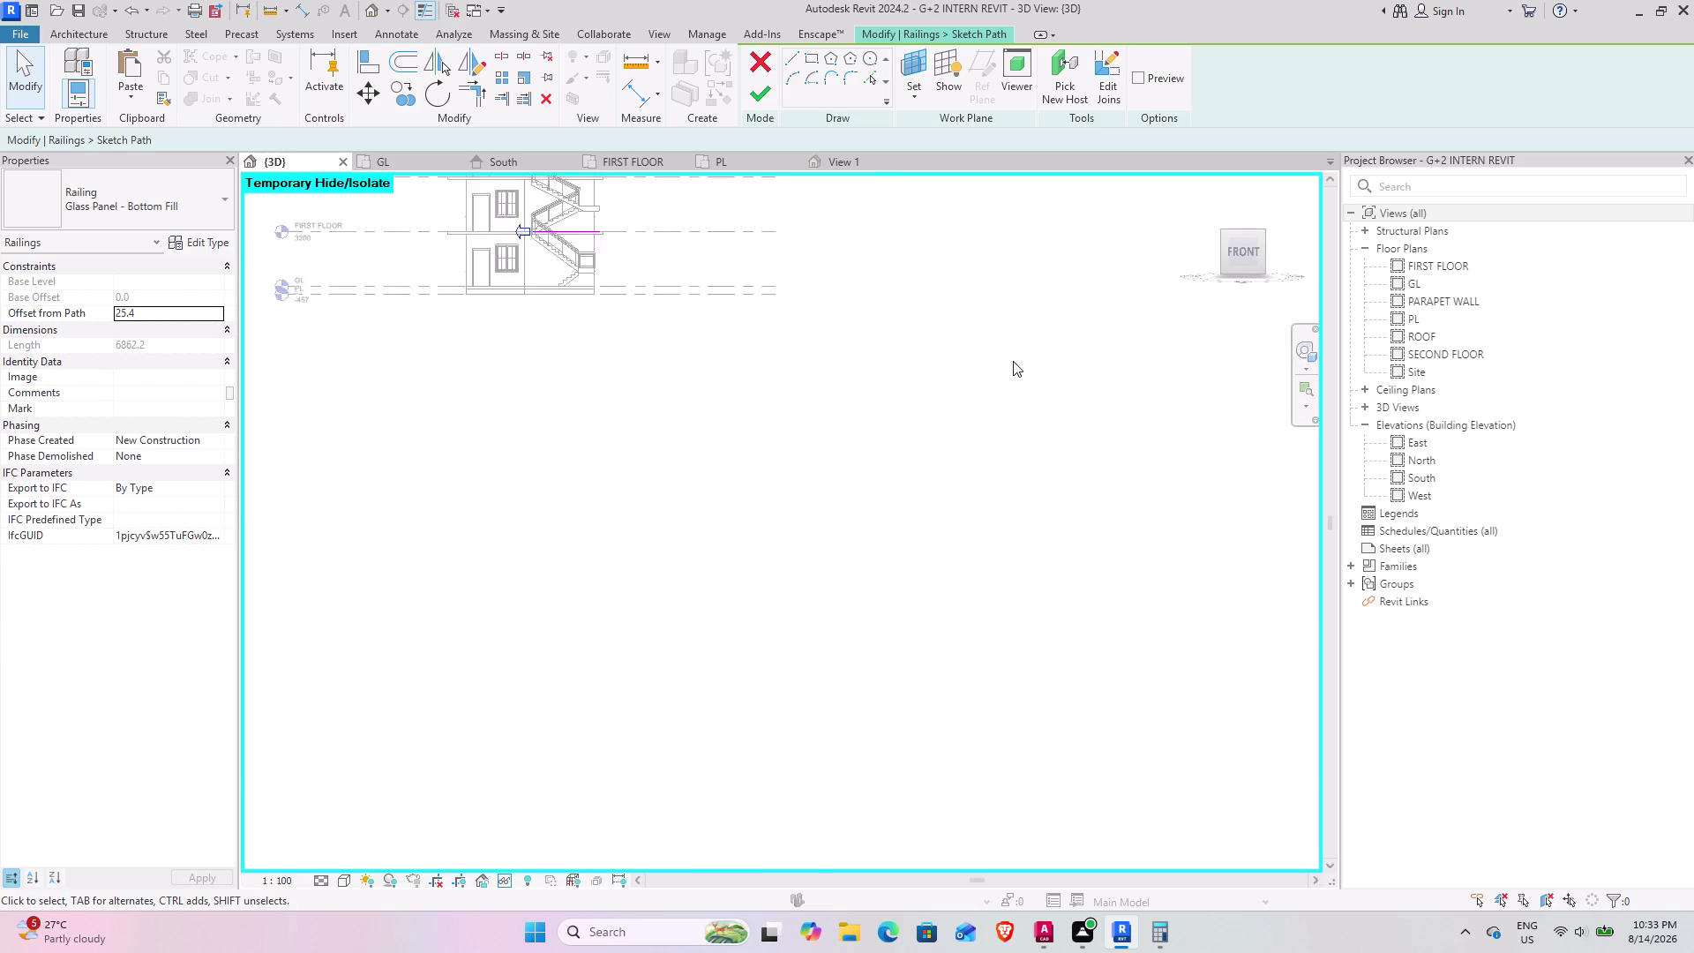
scroll(up, 3)
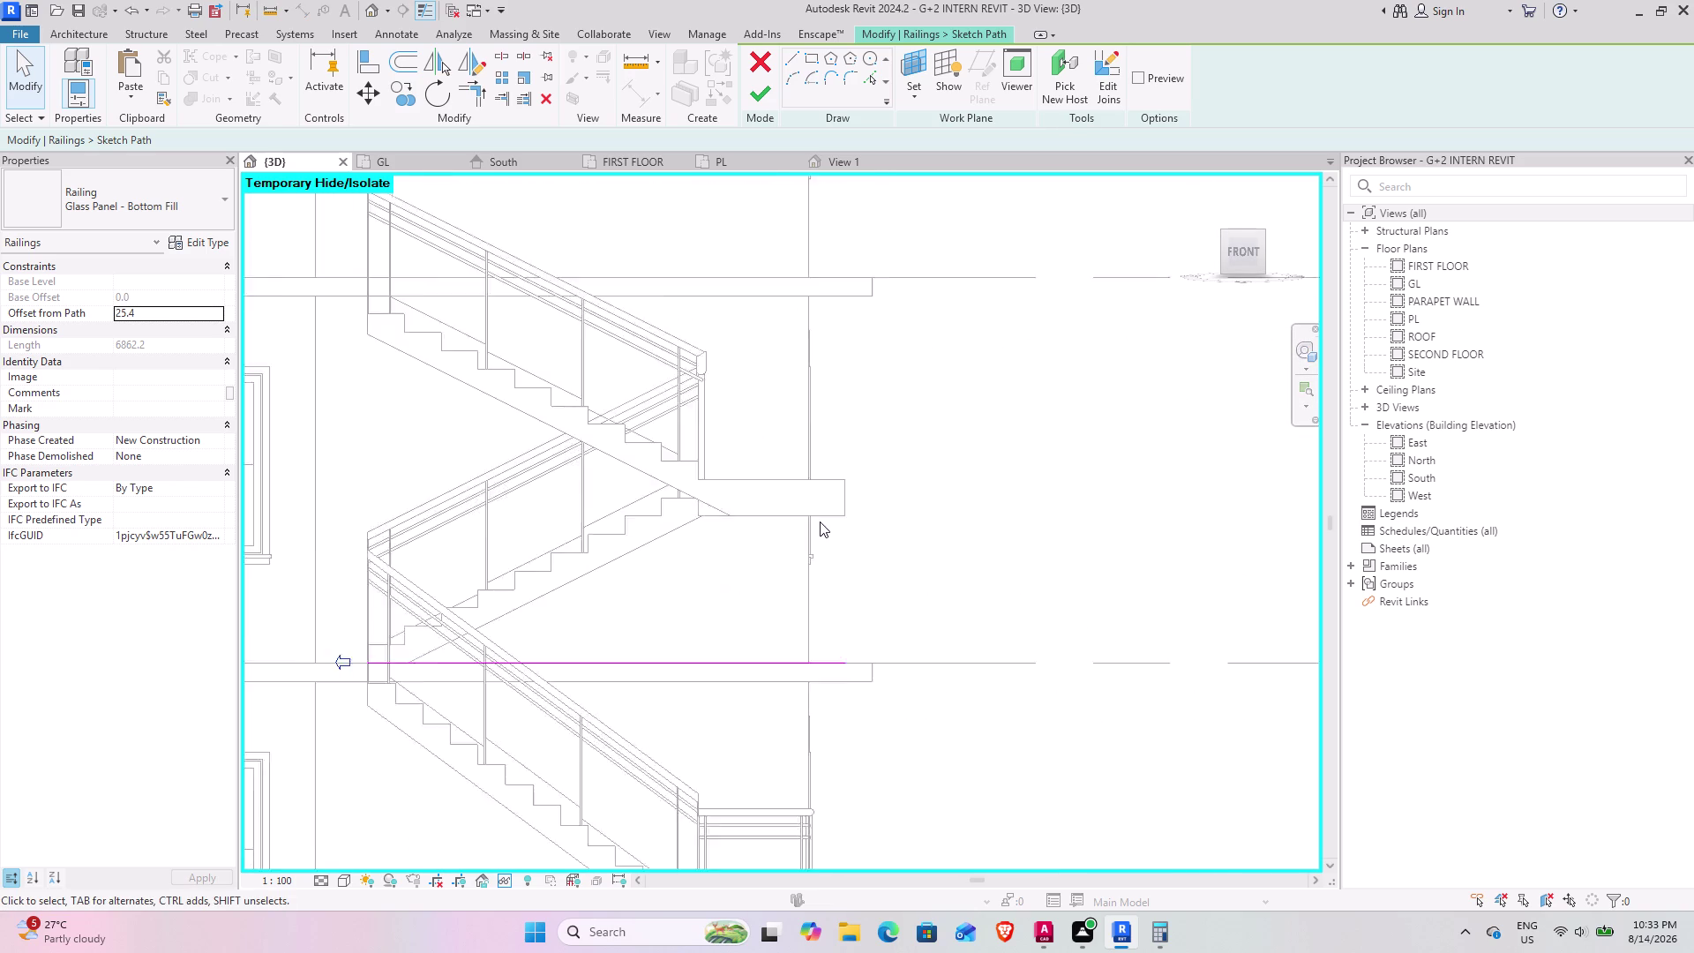
scroll(up, 3)
middle_drag(806, 628, 806, 652)
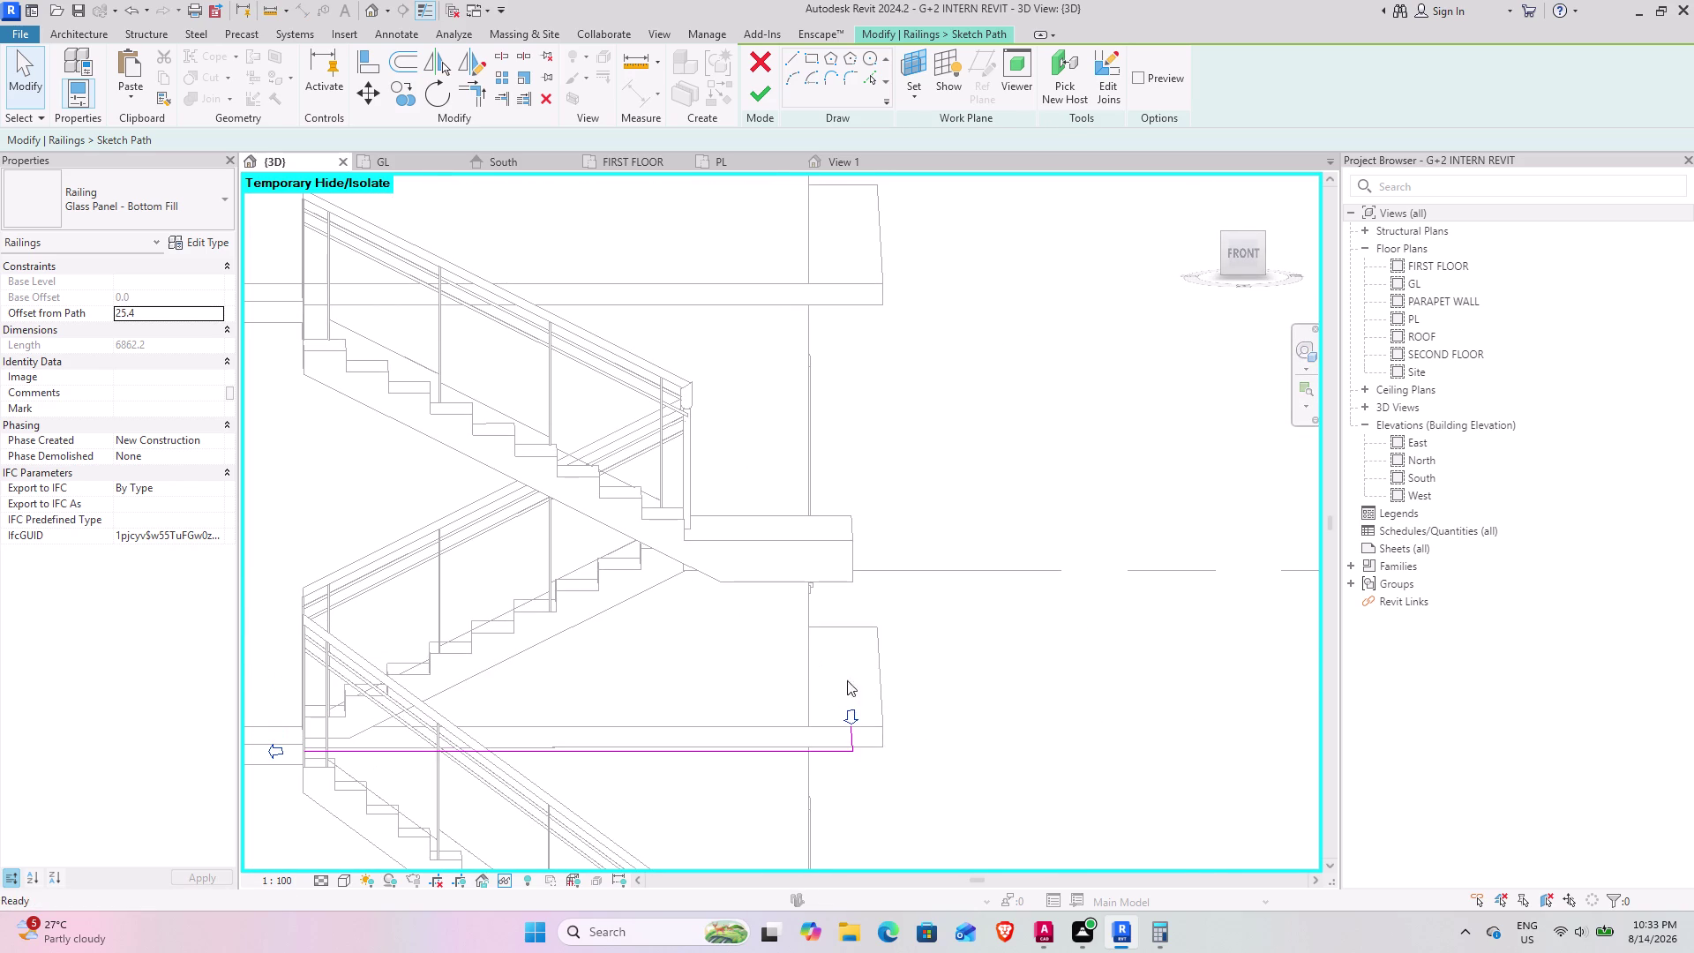
click(1242, 232)
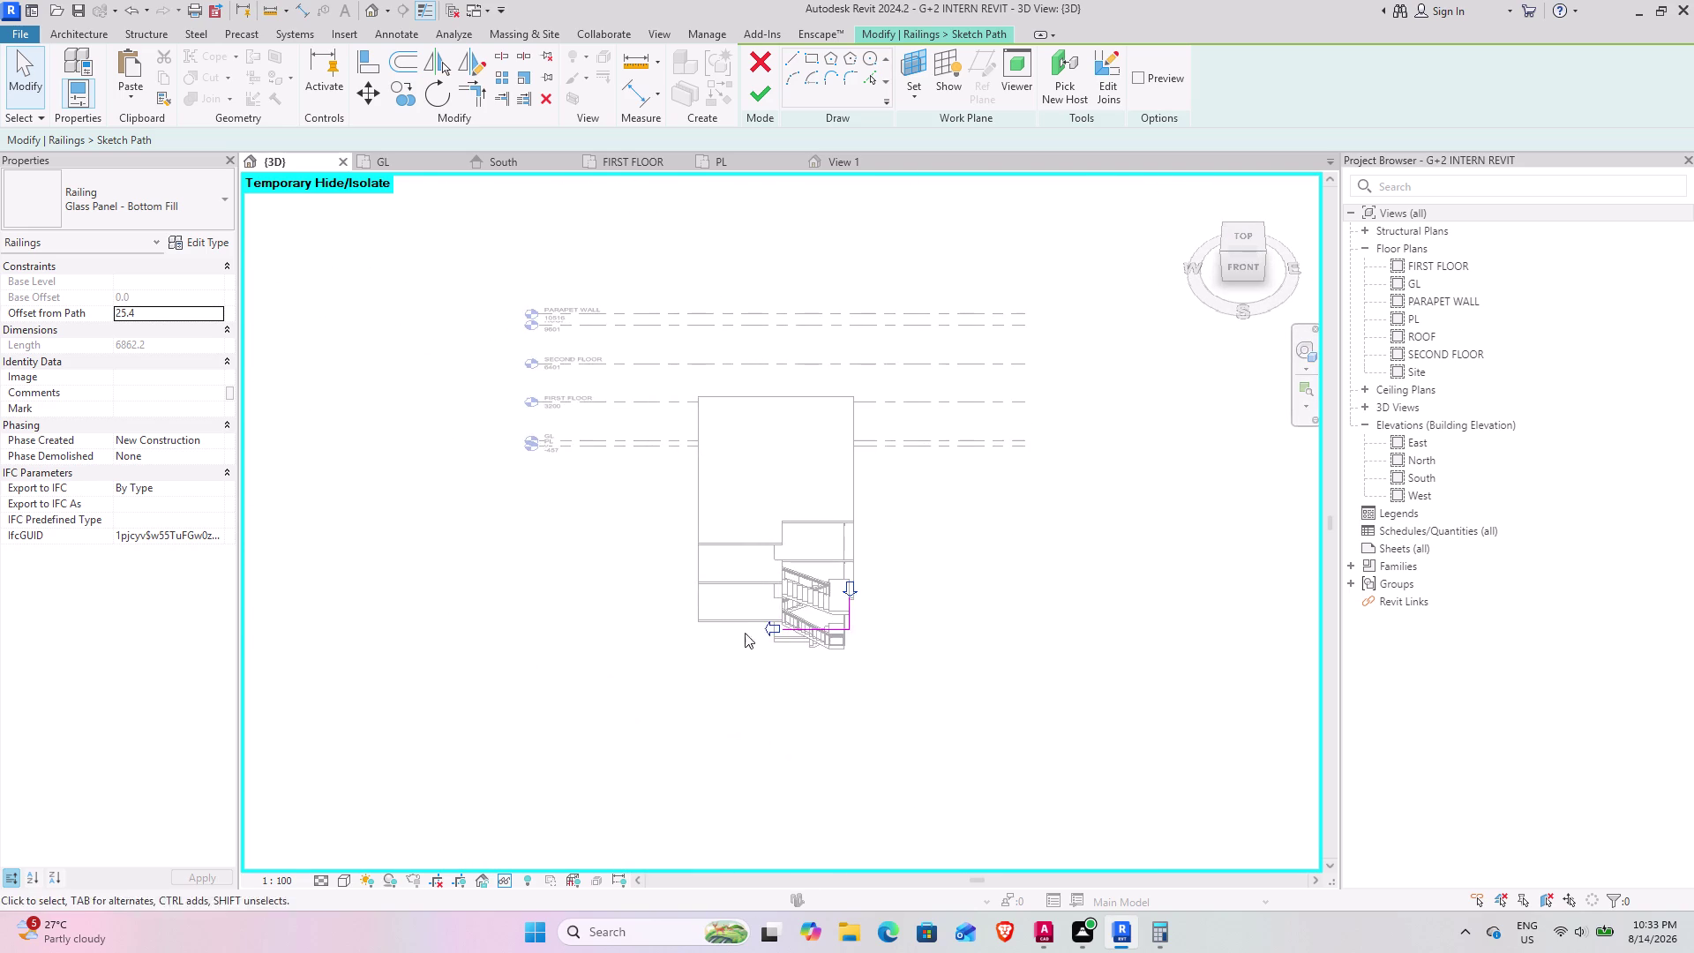
scroll(up, 3)
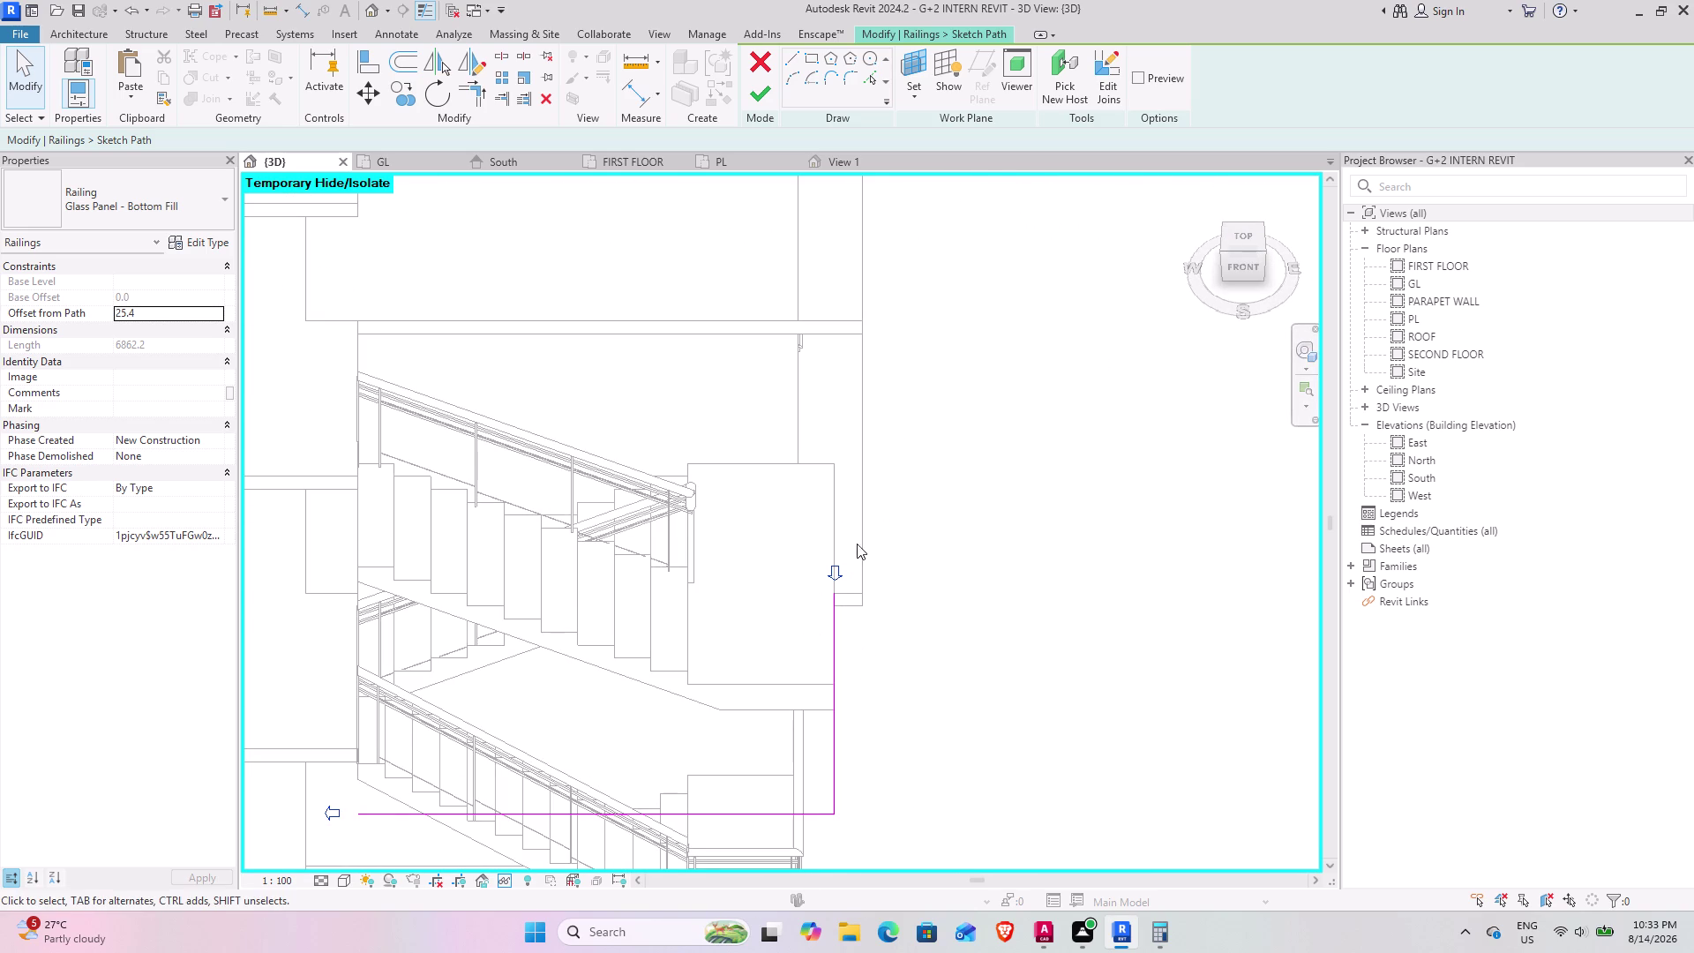
click(791, 57)
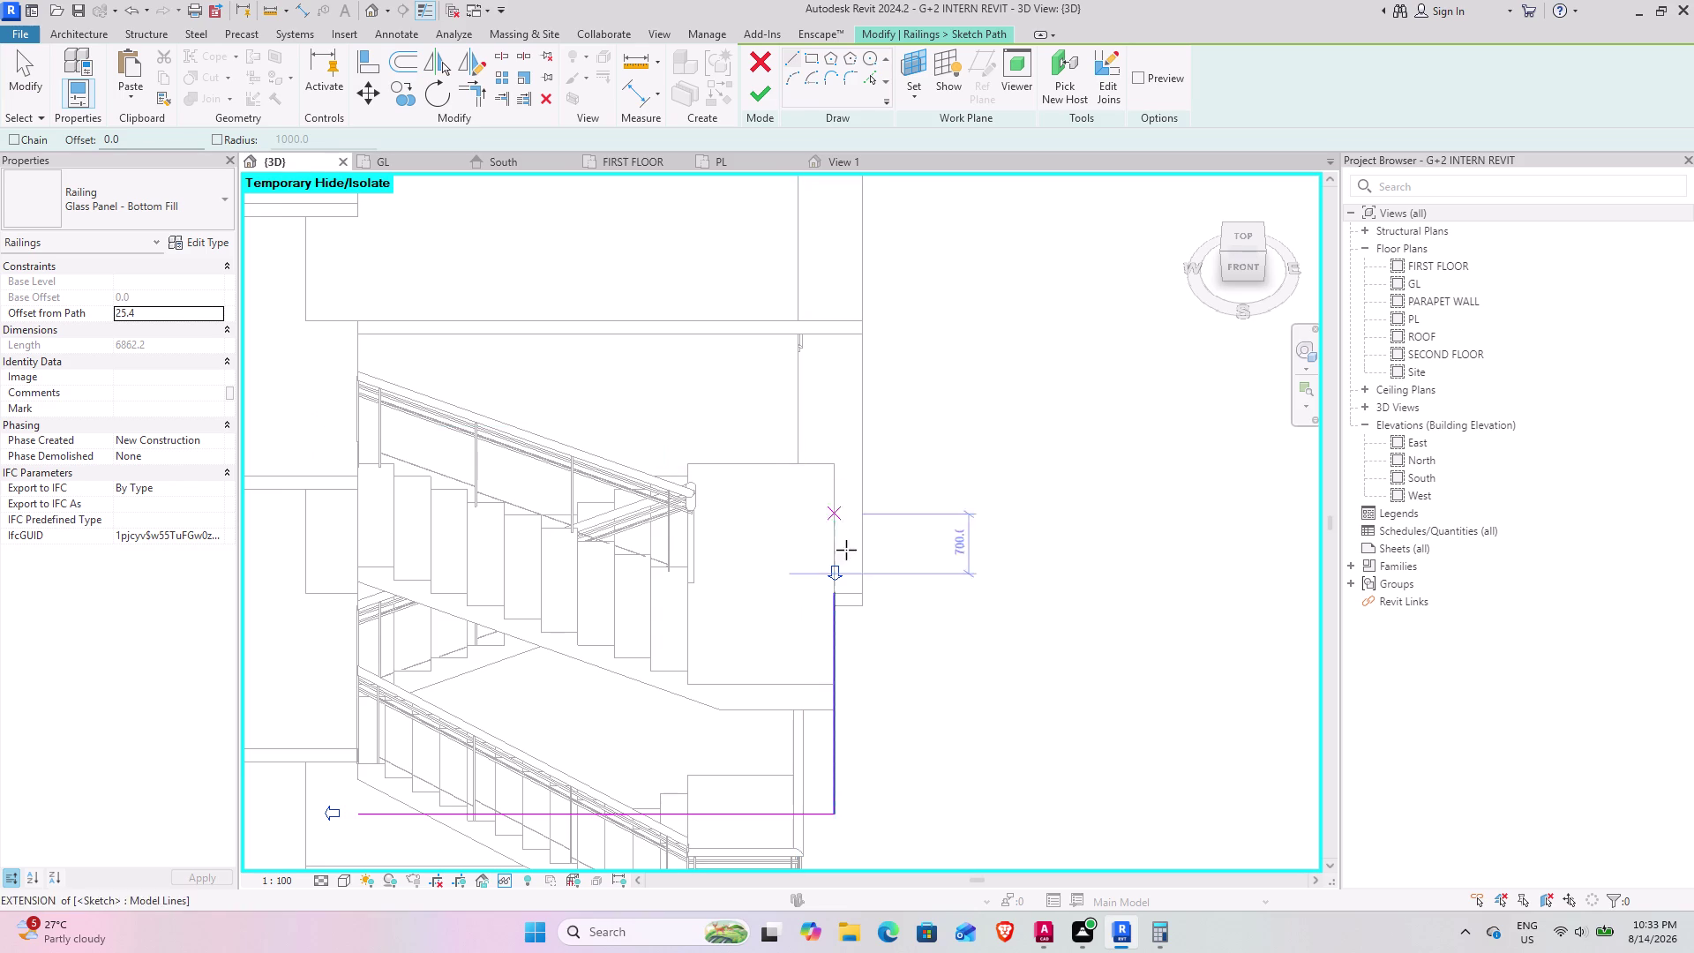
Add a short path line along the landing edge, lengthening the railing path to 7116.2.
click(835, 591)
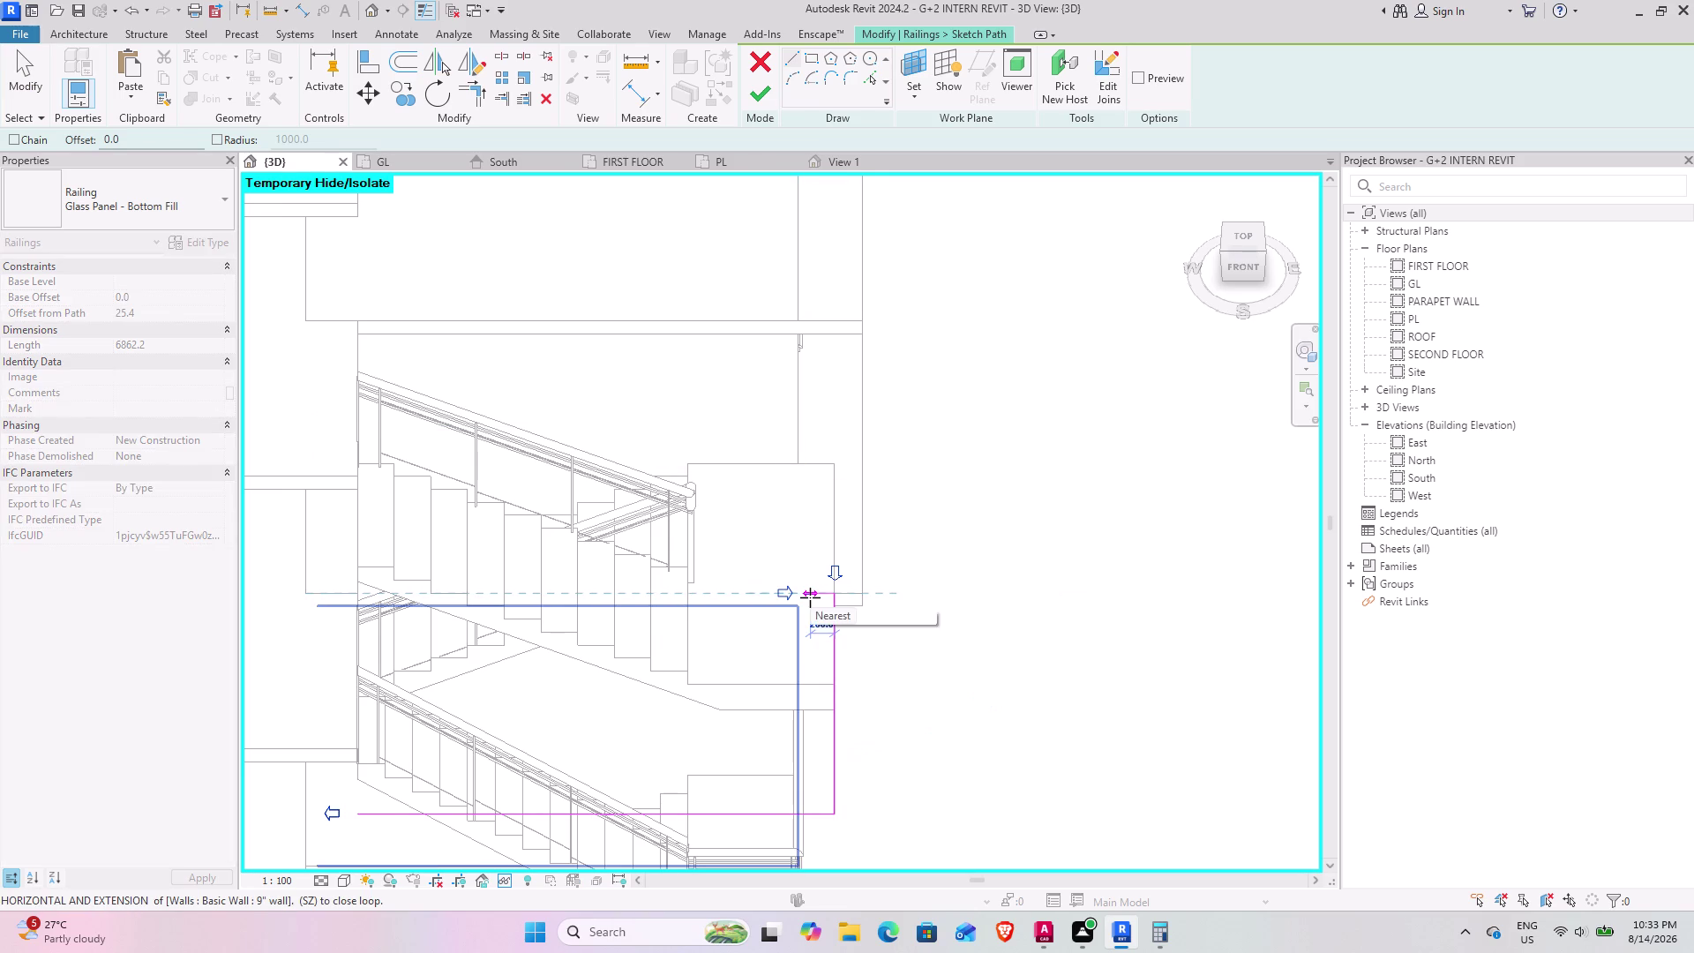
click(799, 595)
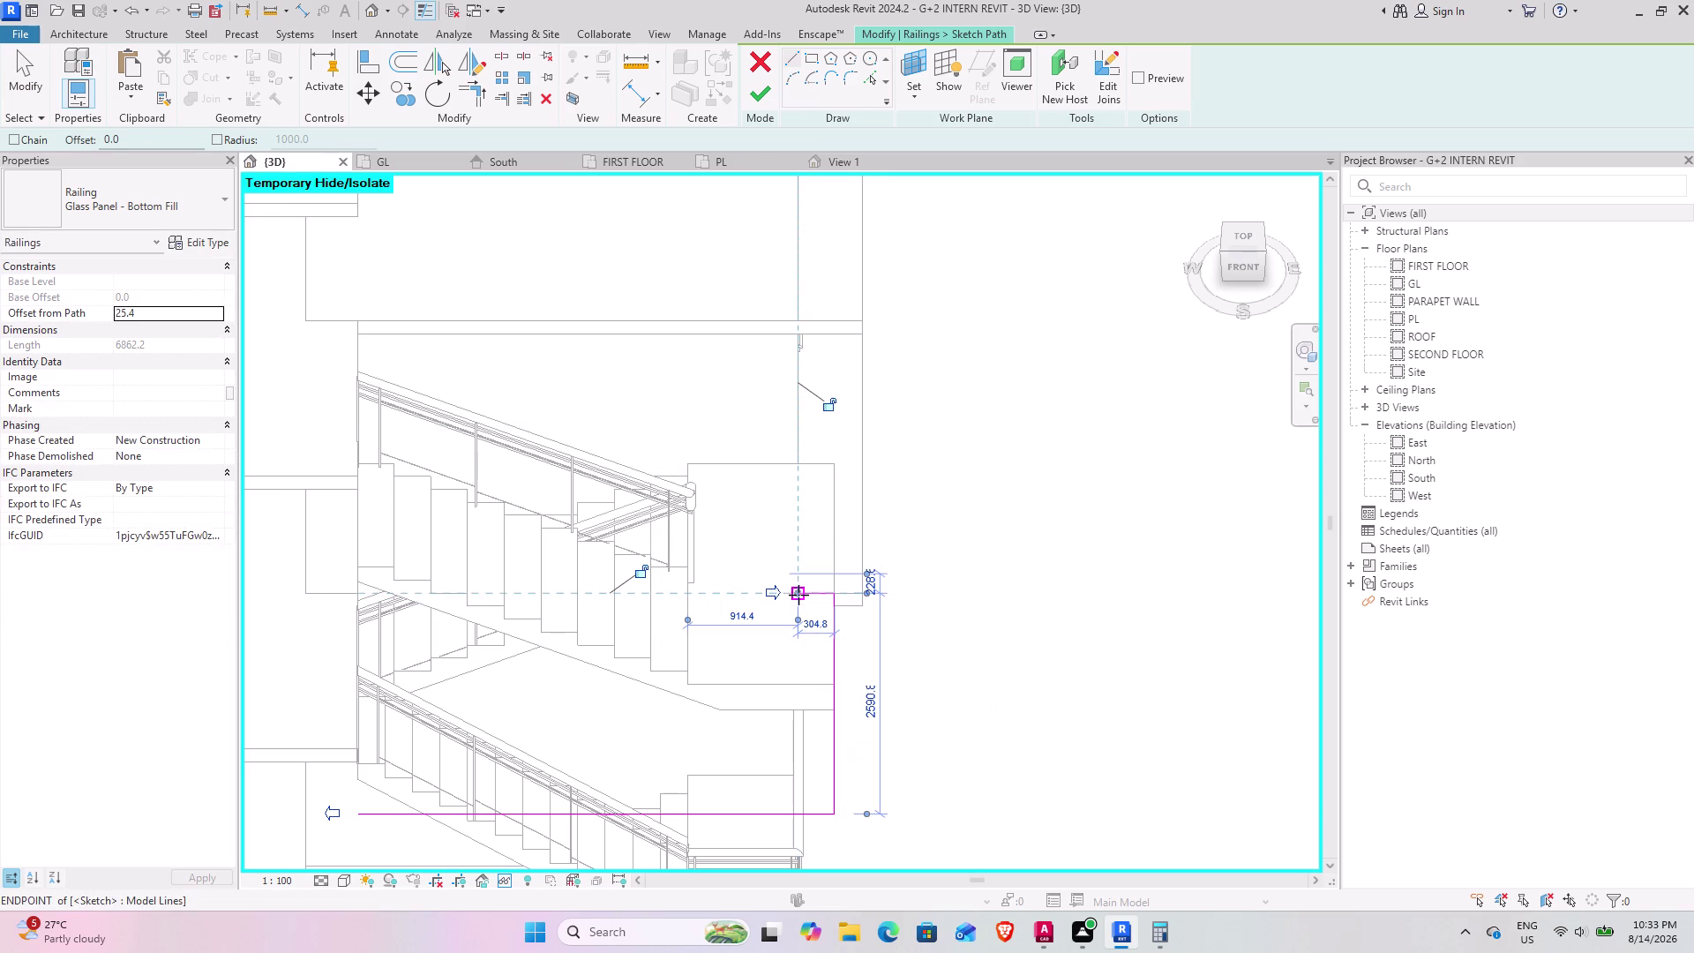
click(763, 98)
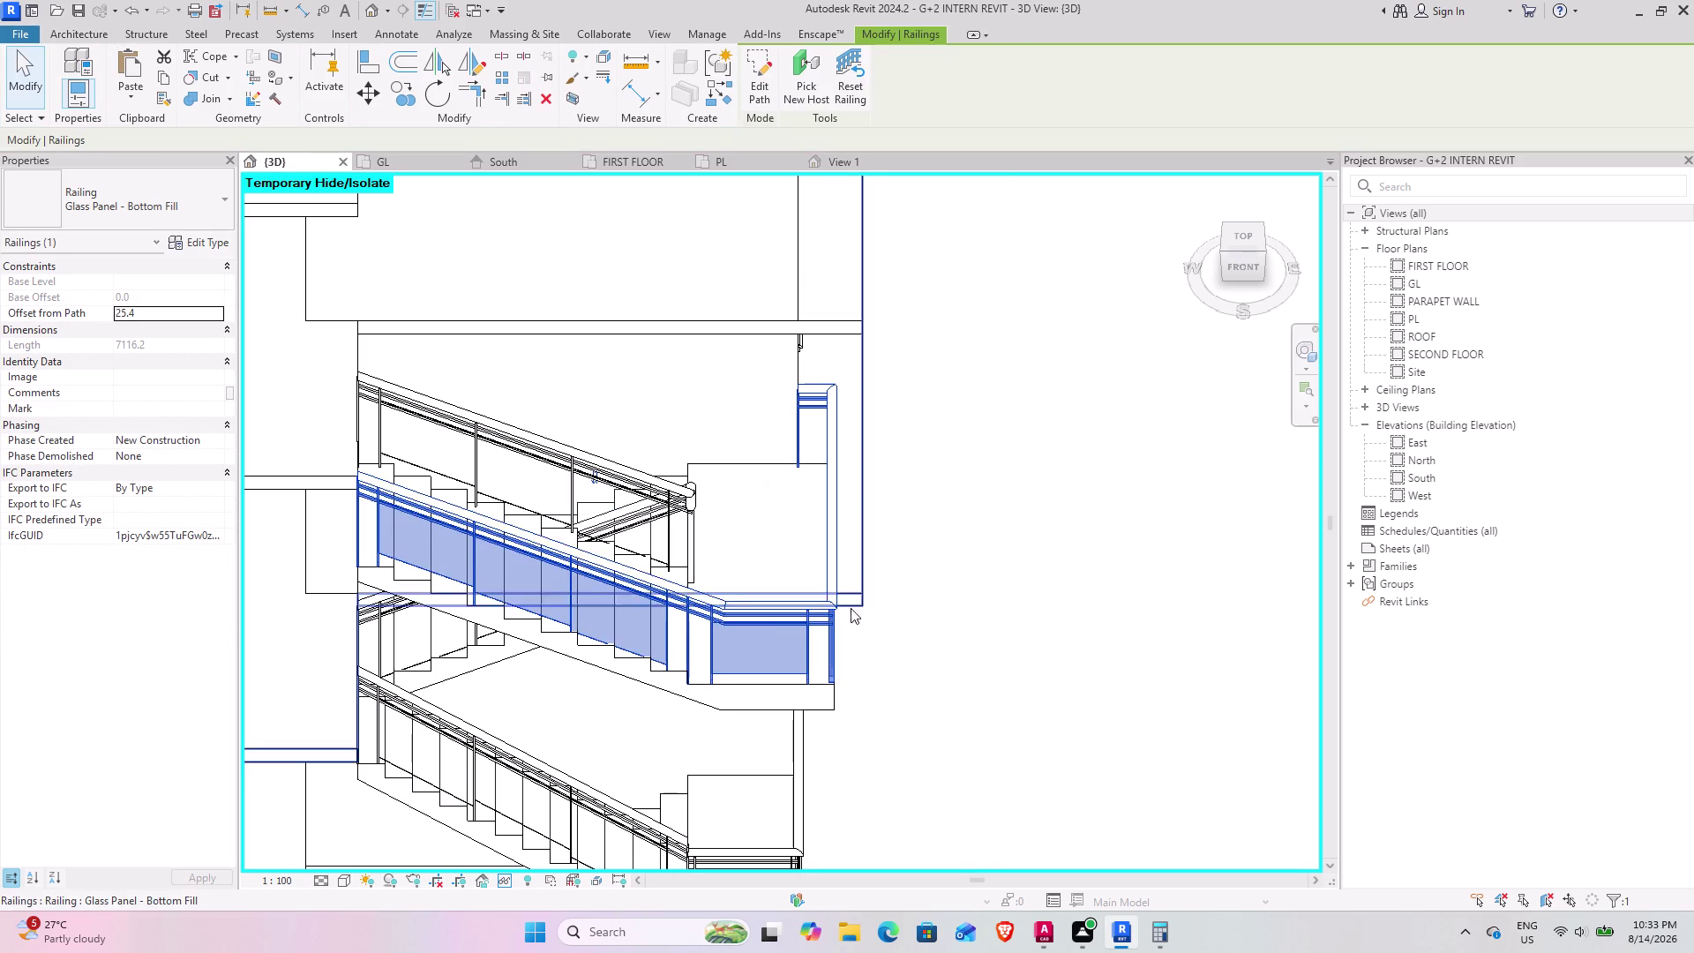
Orbit to review the extended glass railing and select the cast-in-place stair.
middle_drag(761, 617, 759, 428)
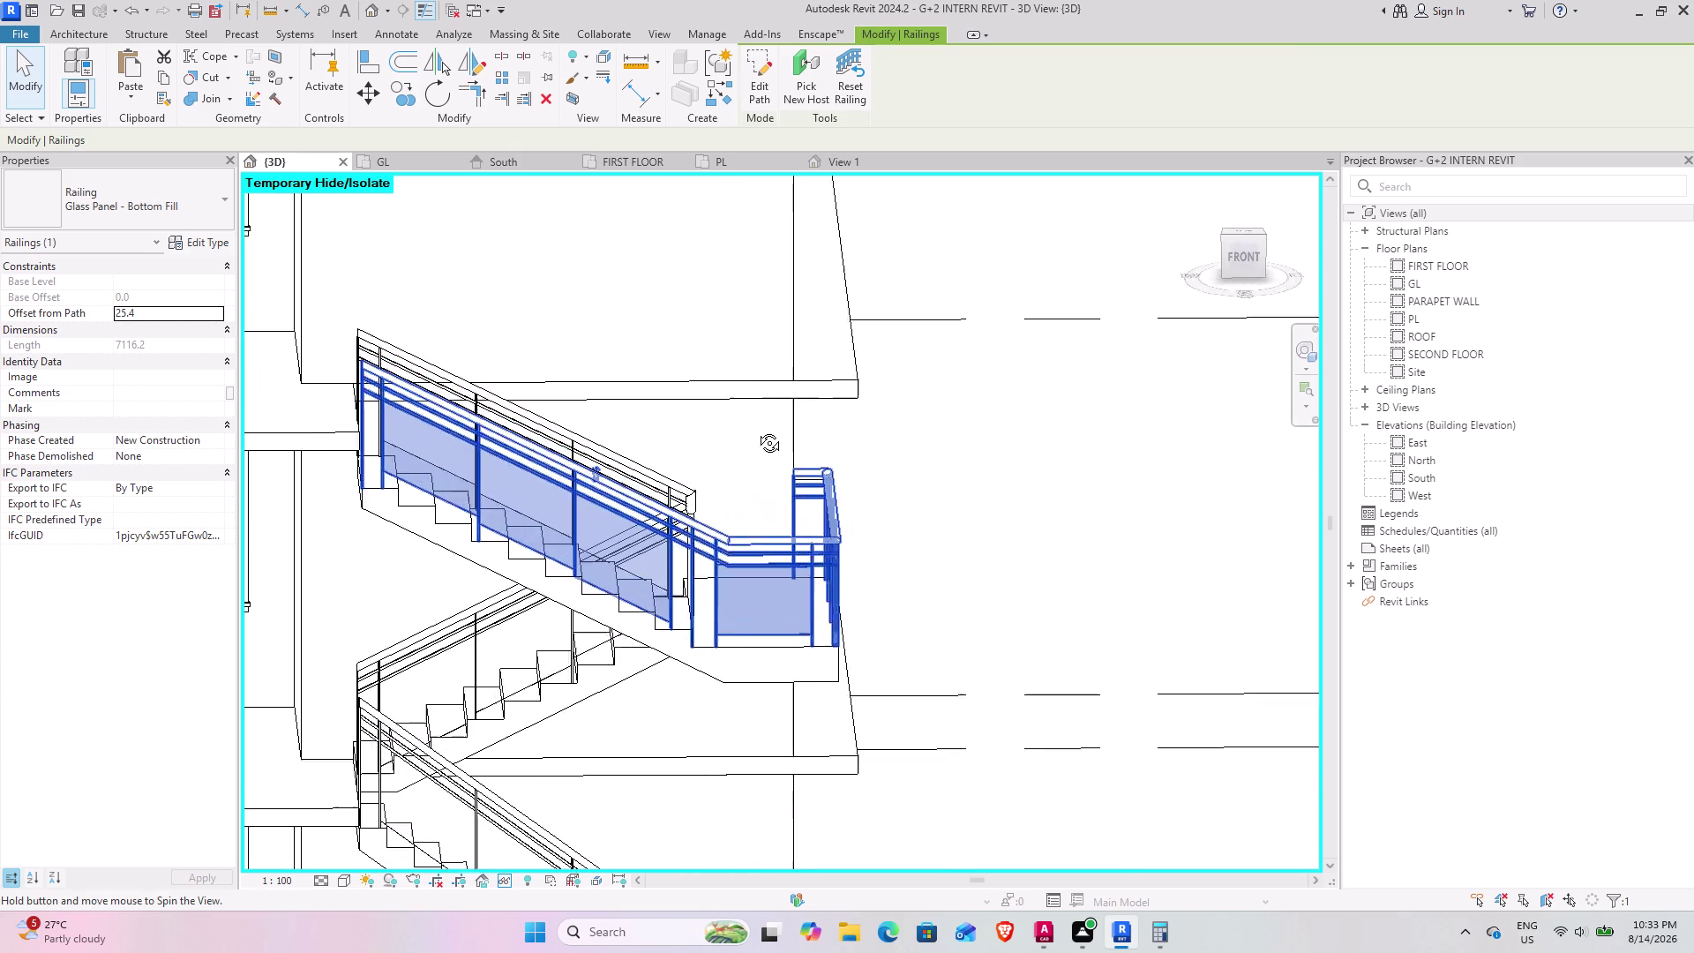
middle_drag(758, 429, 726, 447)
scroll(down, 3)
middle_drag(714, 527, 445, 572)
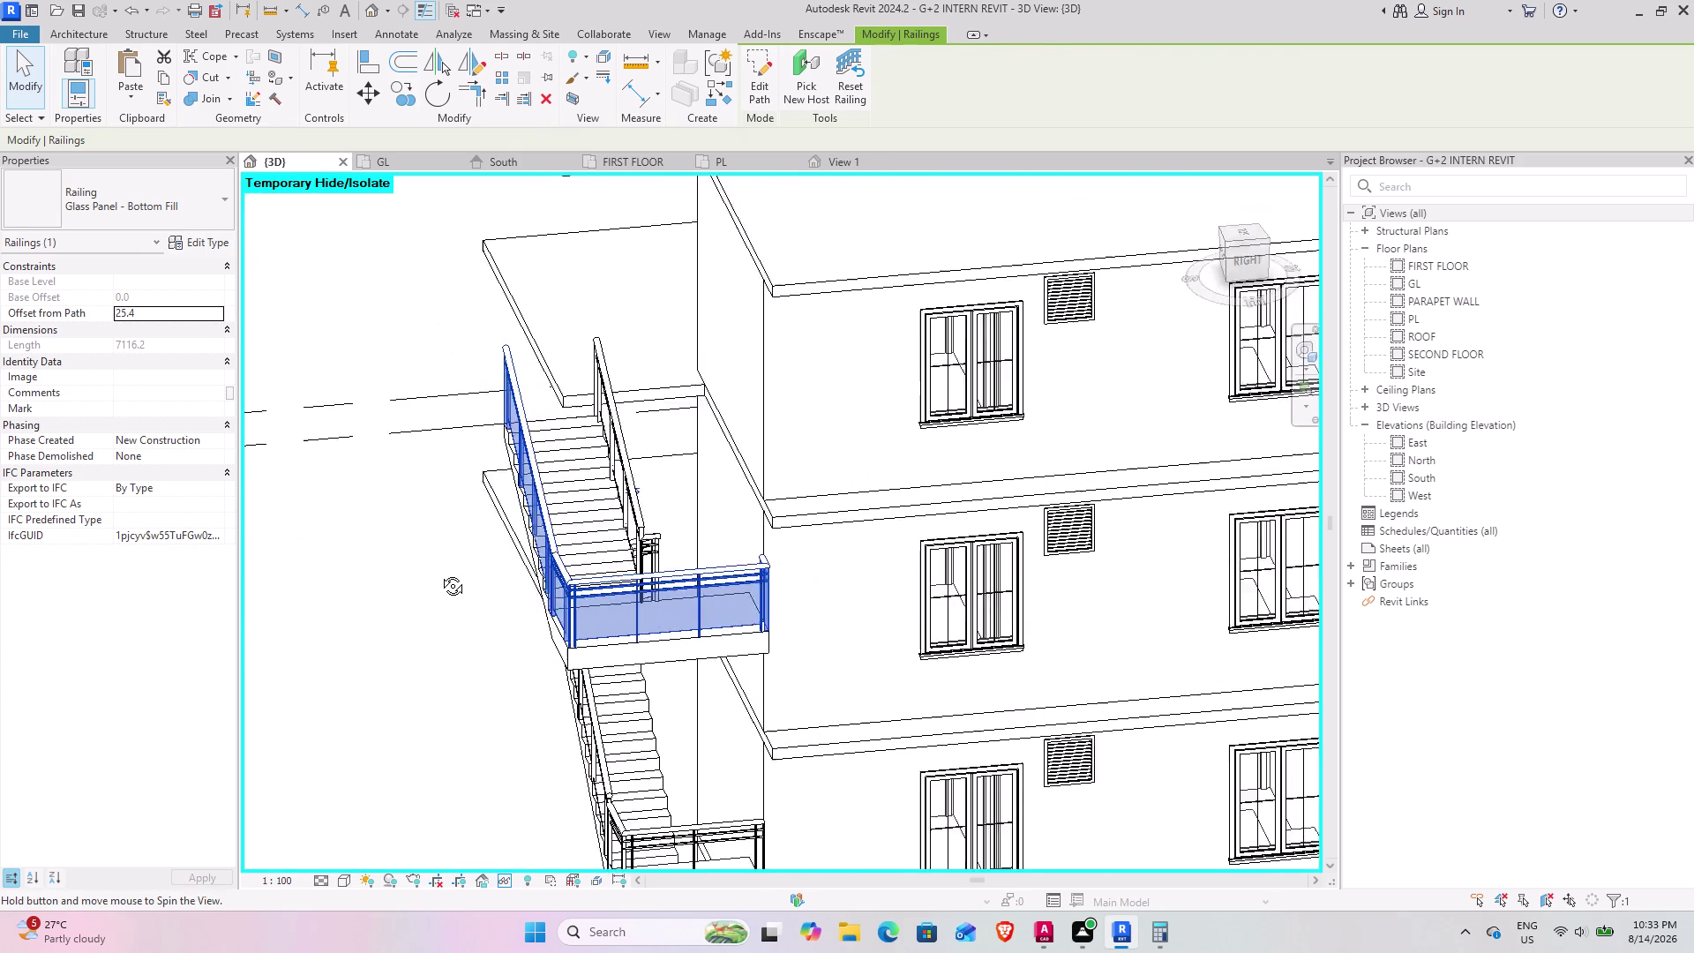
middle_drag(445, 572, 779, 471)
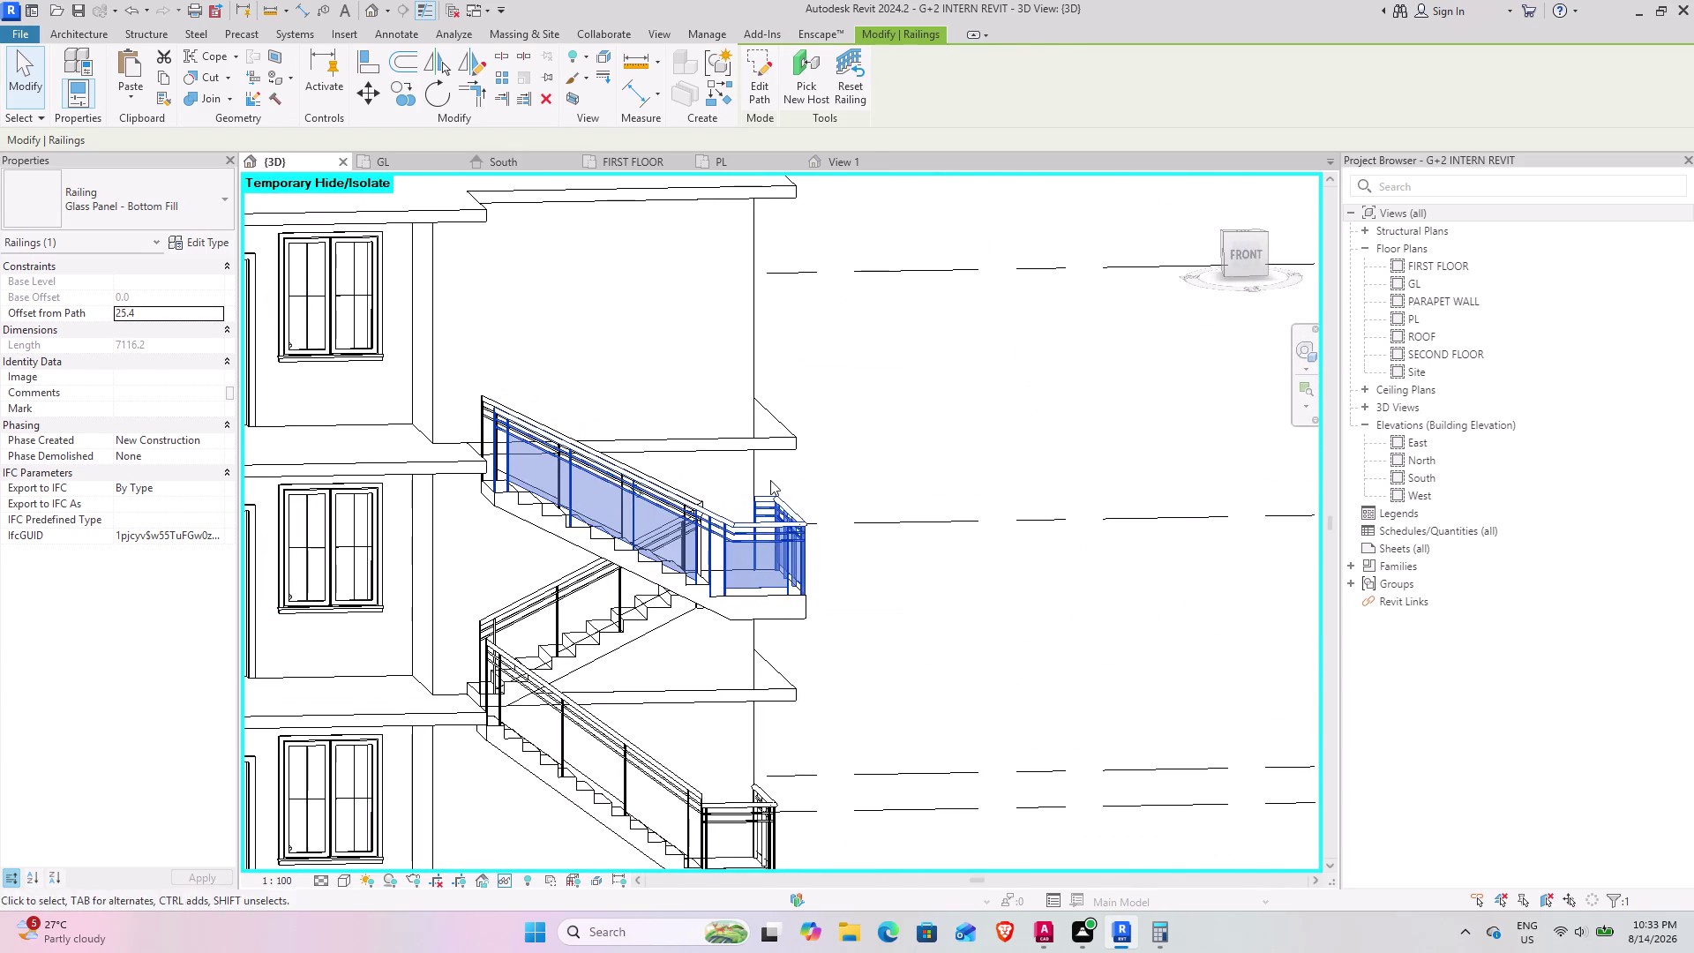
click(615, 577)
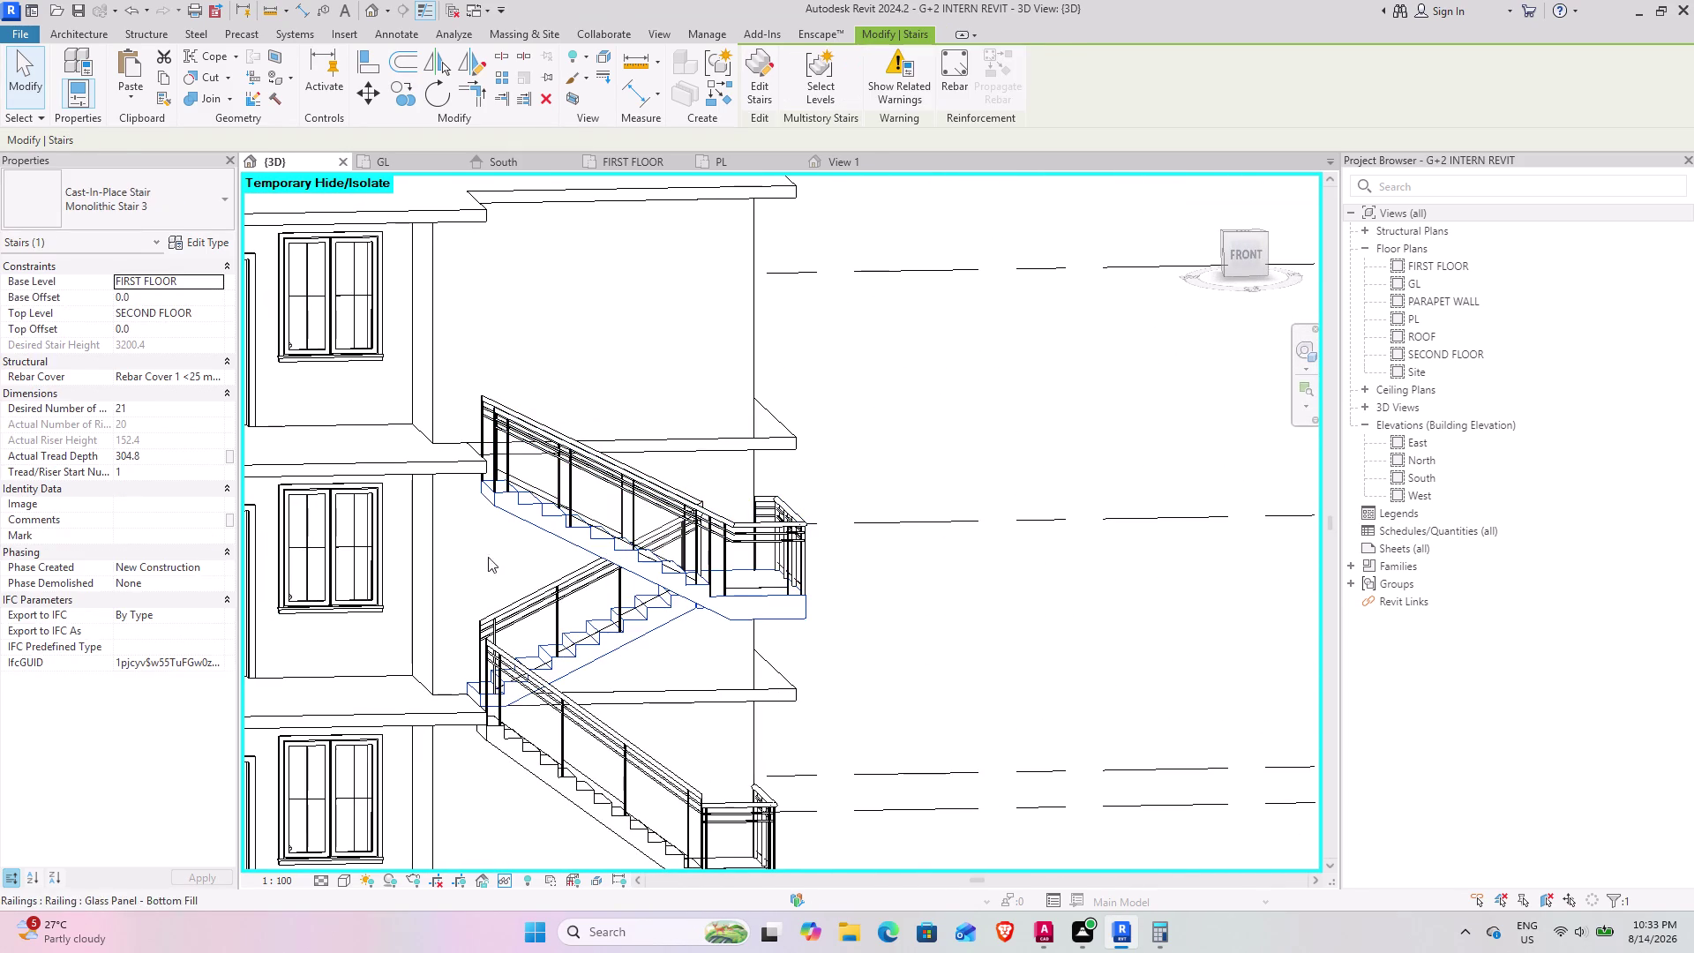
Set the stair's desired risers to 22, then 20, accepting the riser height warning.
click(157, 411)
text(22)
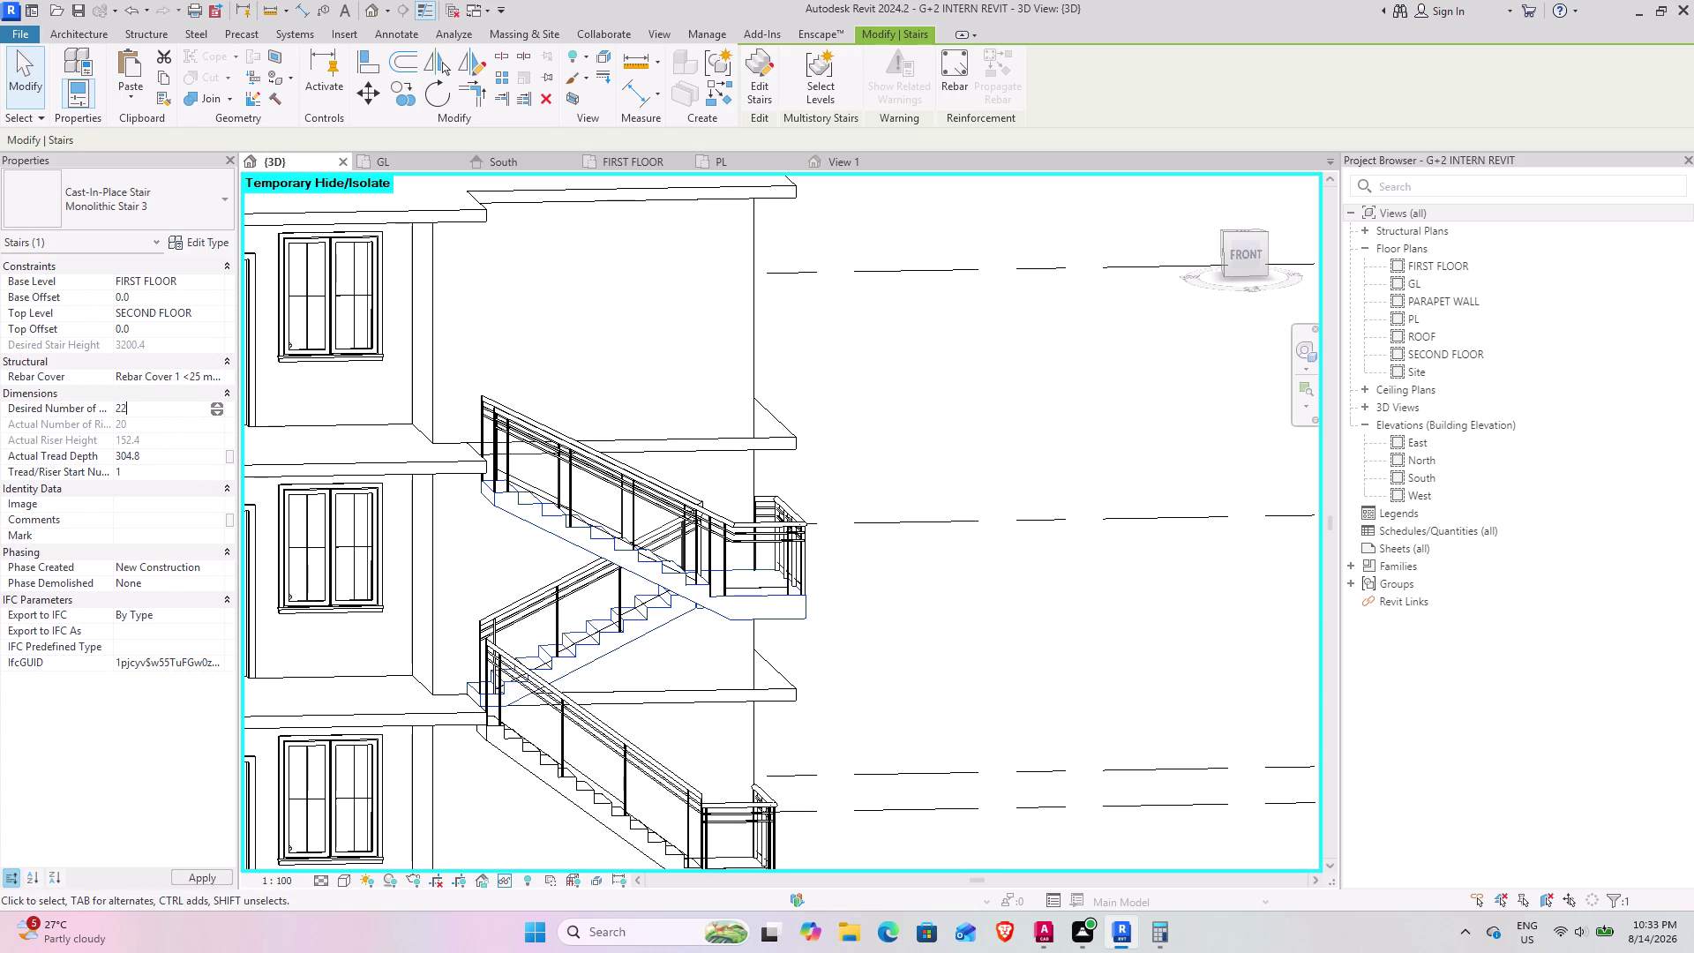
key(Return)
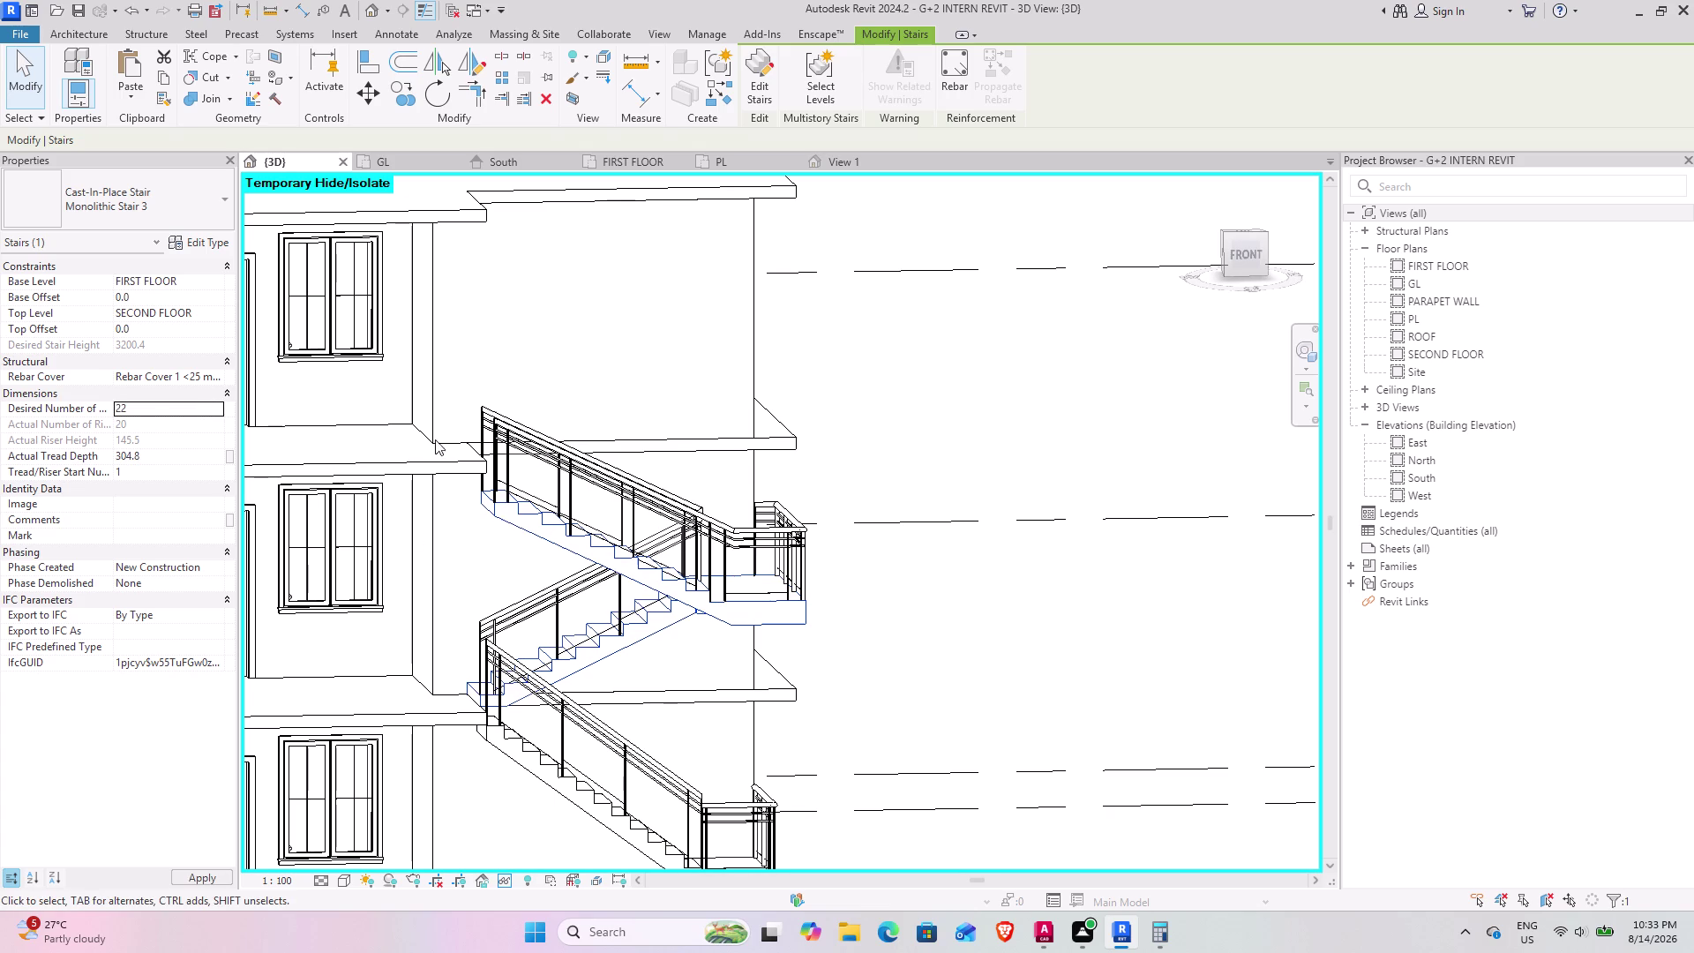
click(167, 412)
text(2)
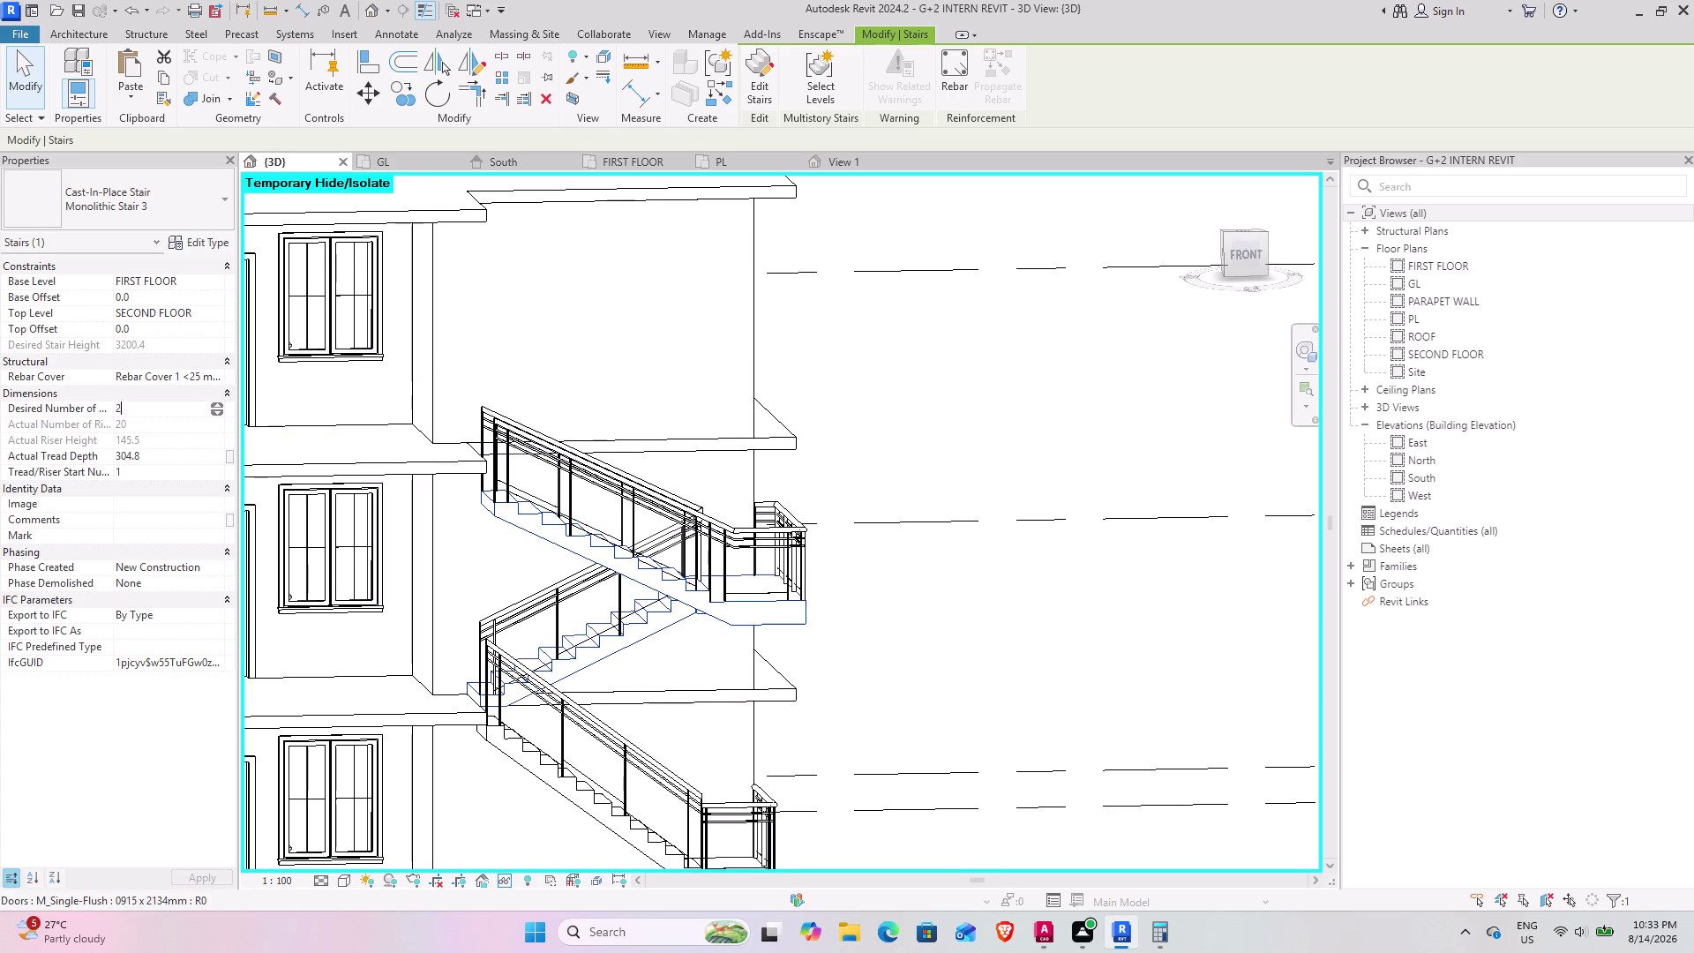
text(0)
key(Return)
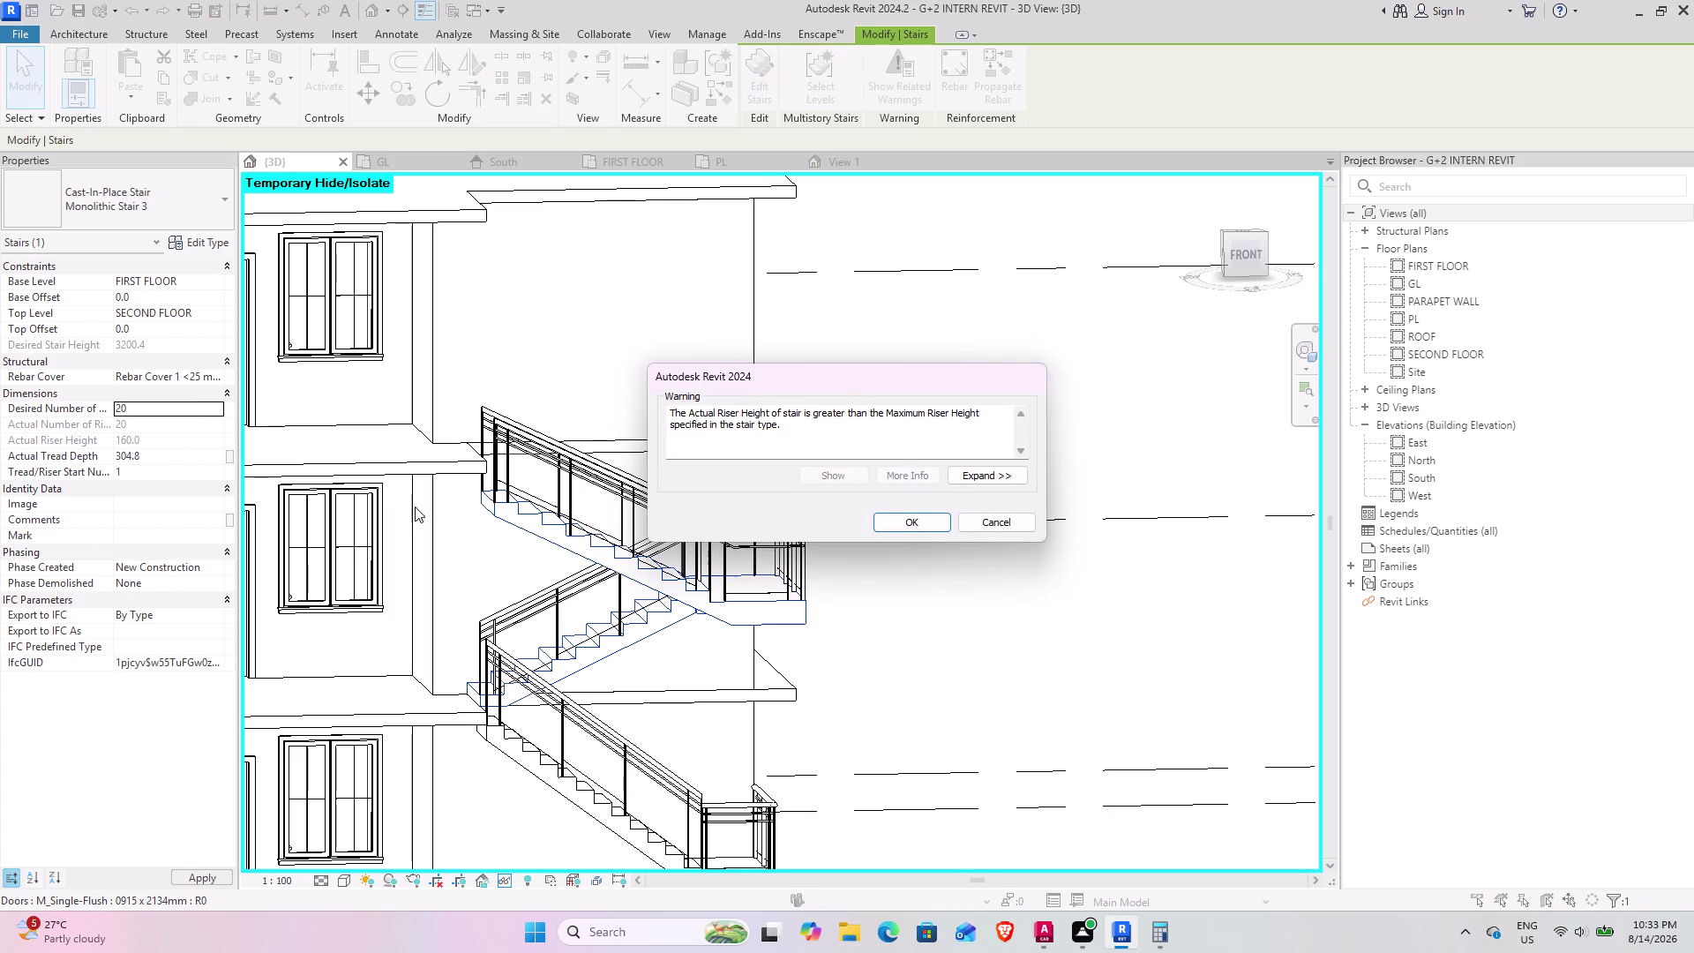
click(924, 527)
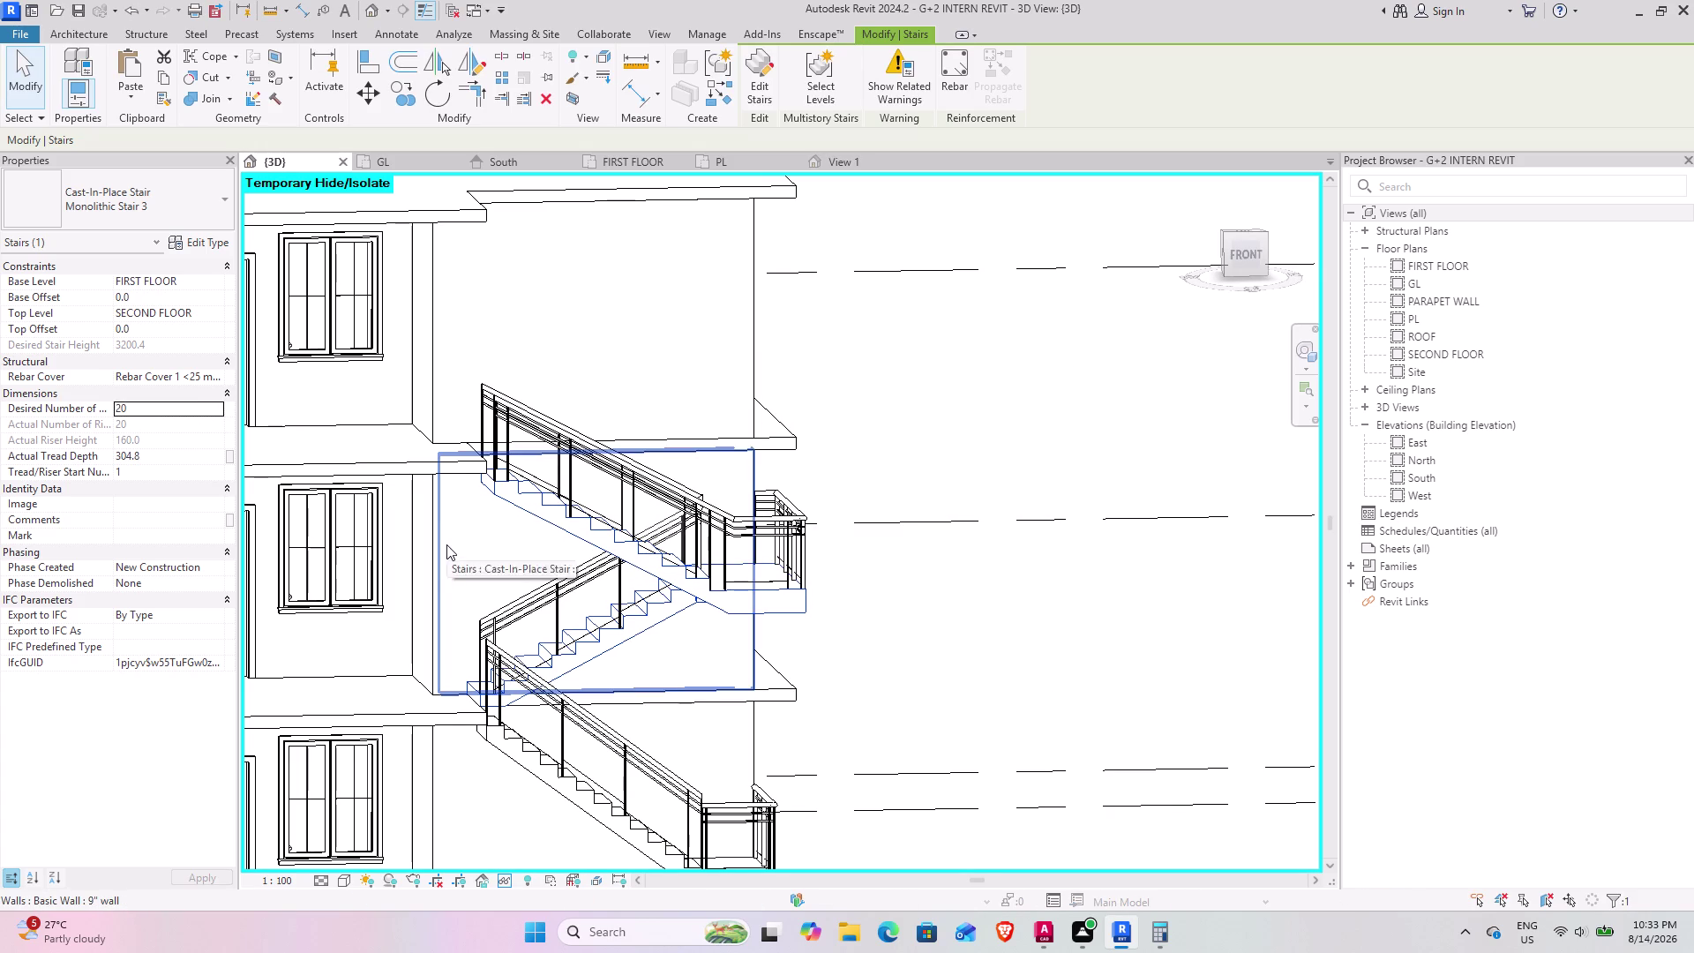
Change desired risers to 19 and dismiss the top-elevation warning.
middle_drag(433, 545, 388, 573)
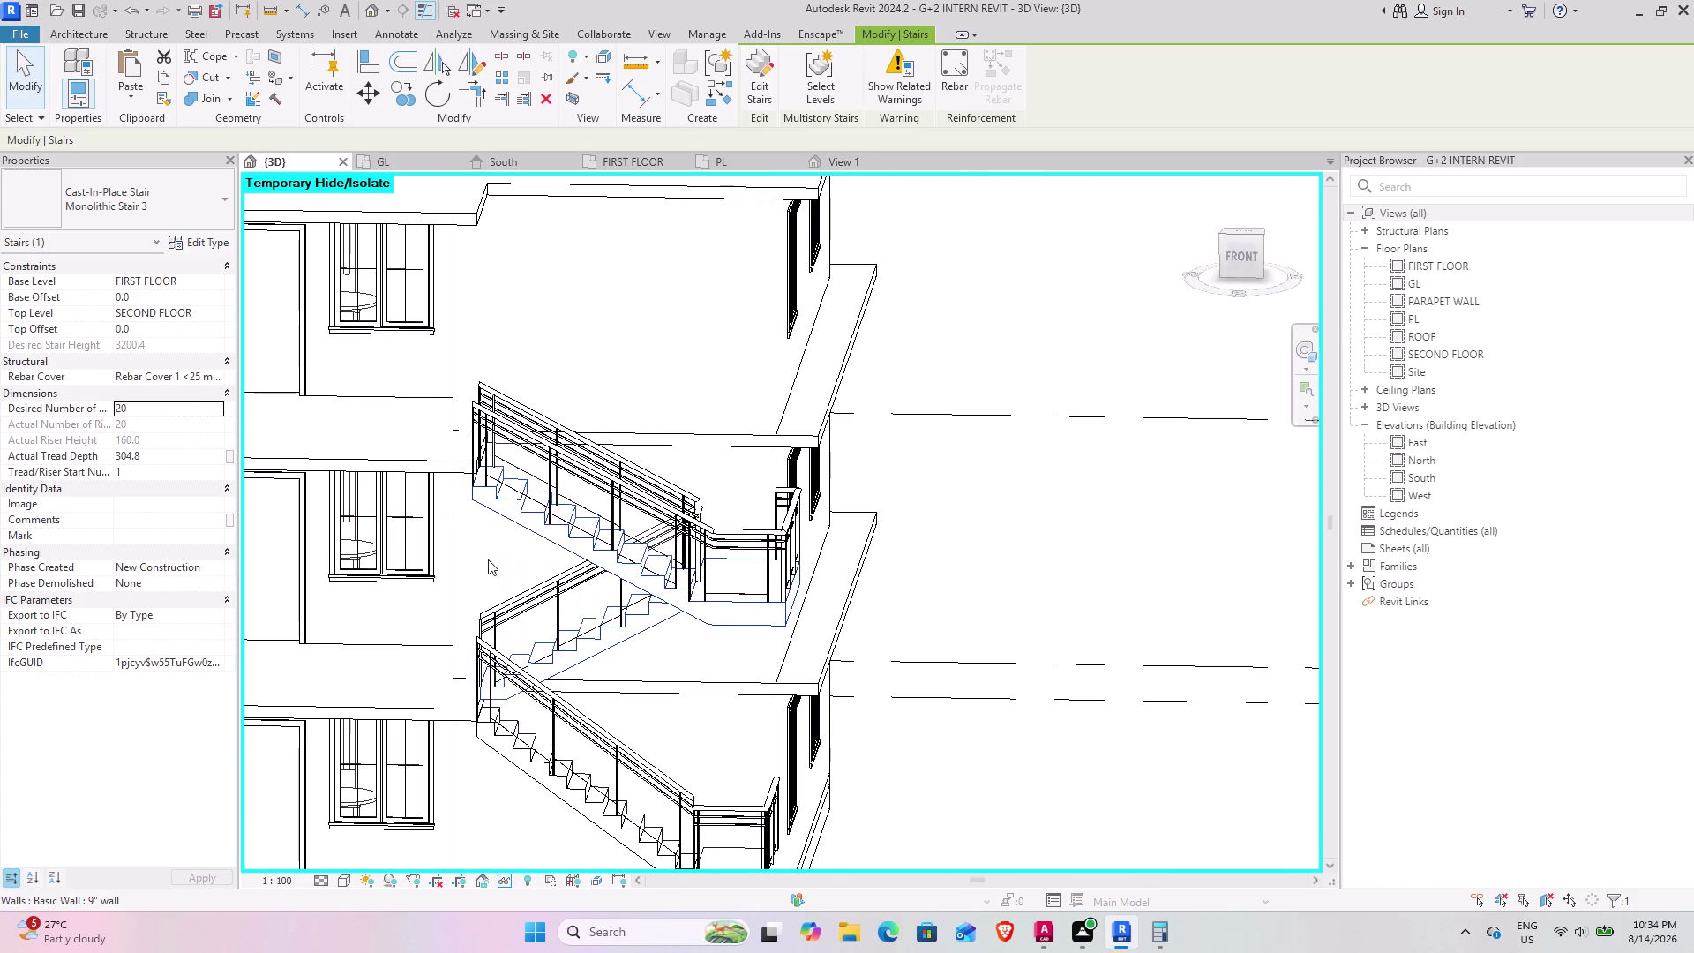
middle_drag(357, 562, 370, 519)
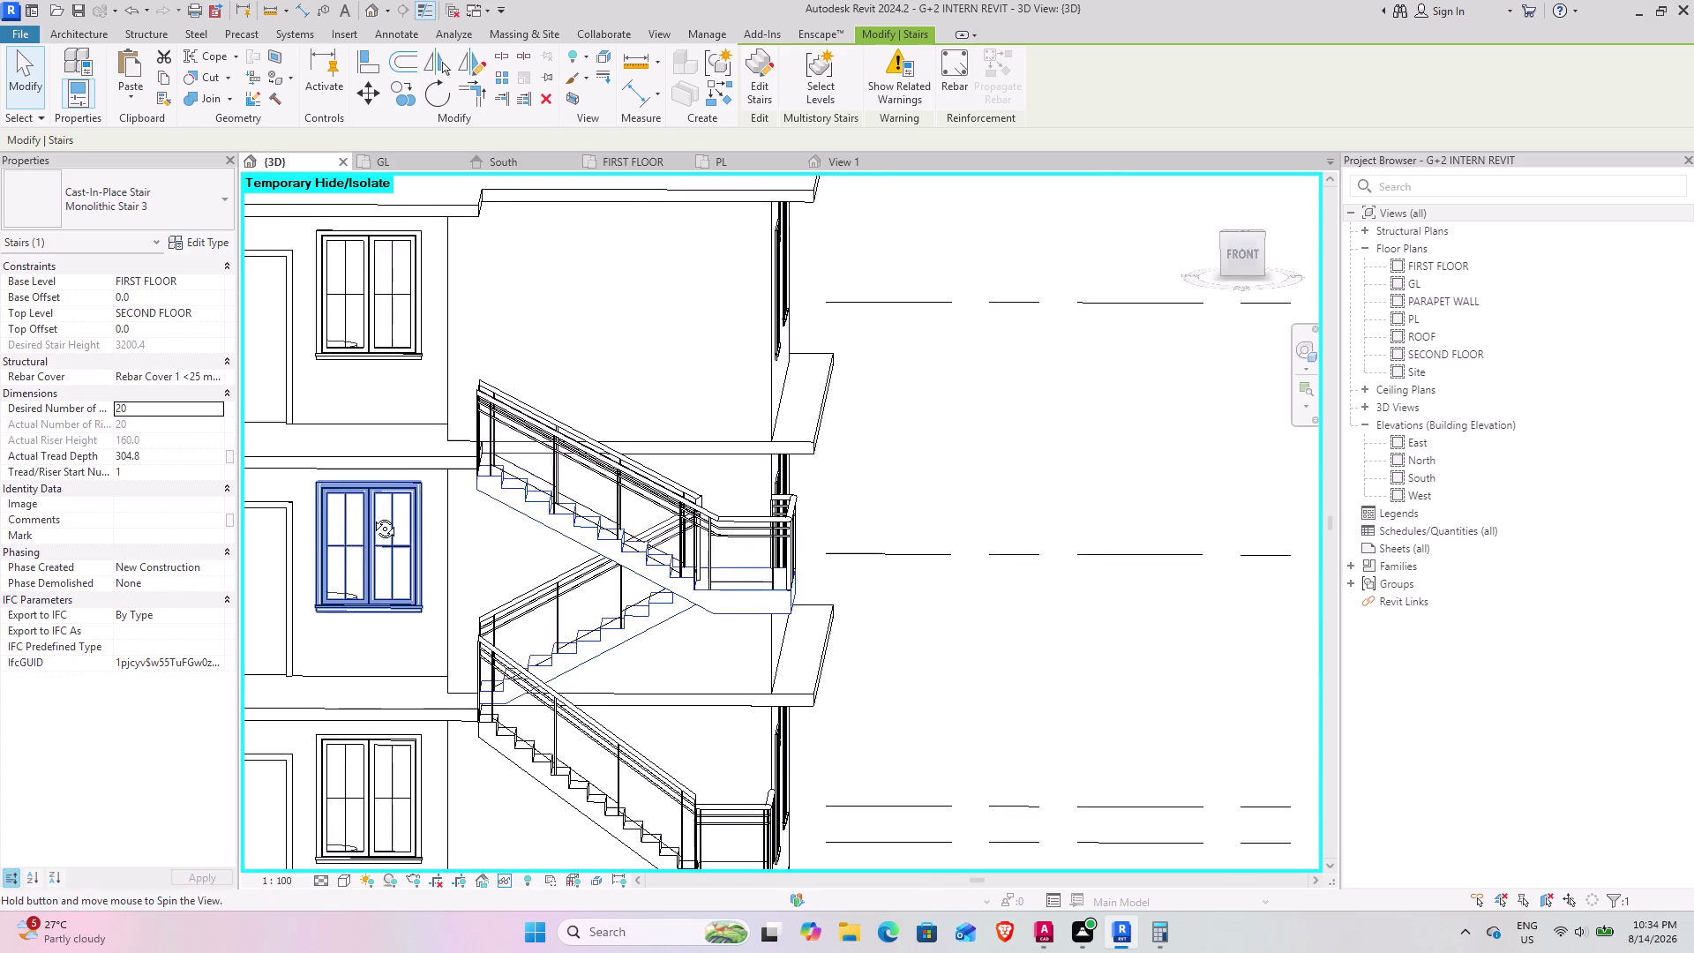
middle_drag(370, 518, 365, 502)
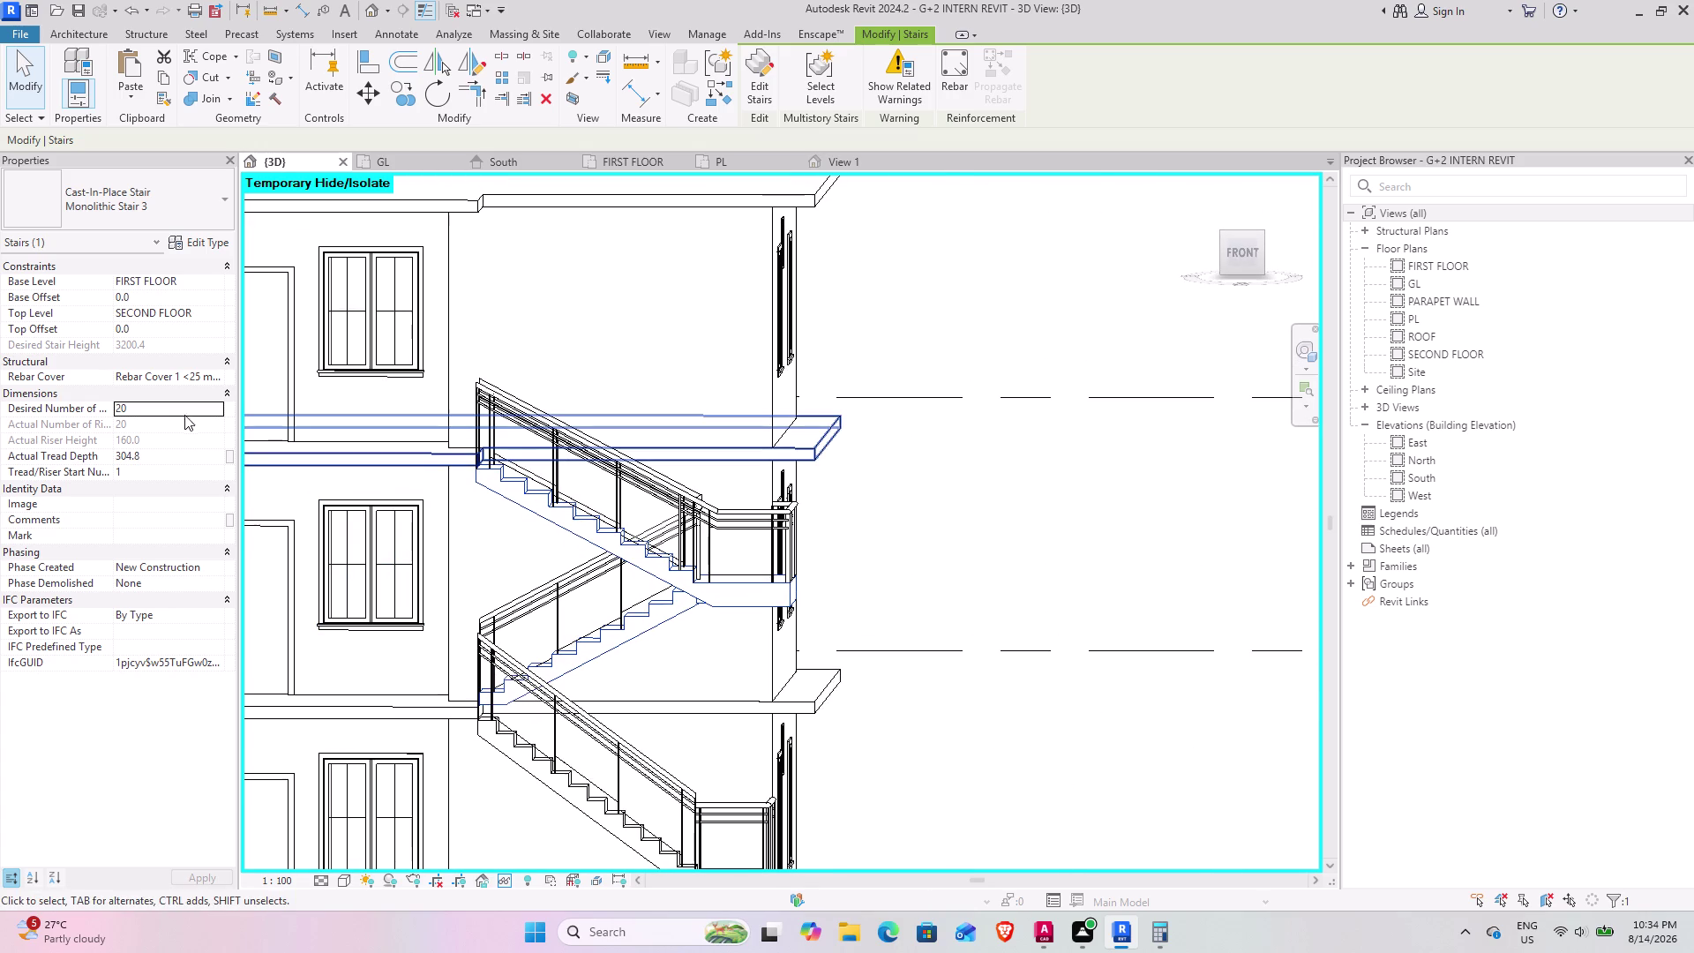
click(185, 414)
text(1)
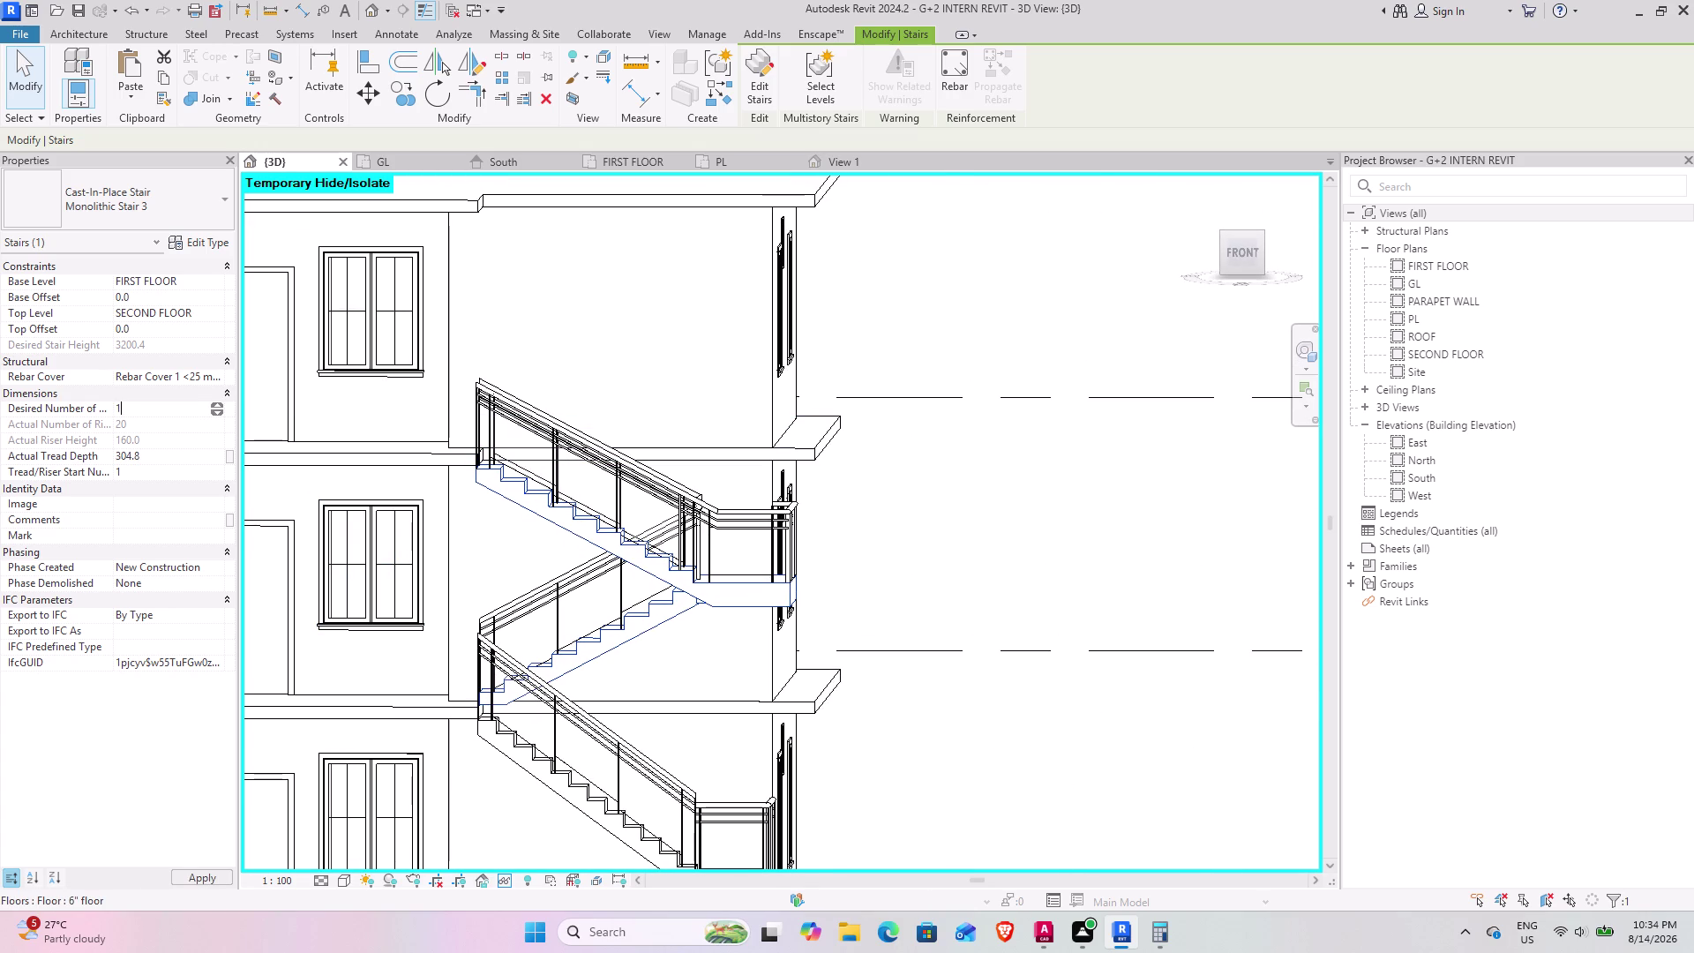
text(9)
key(Return)
click(913, 521)
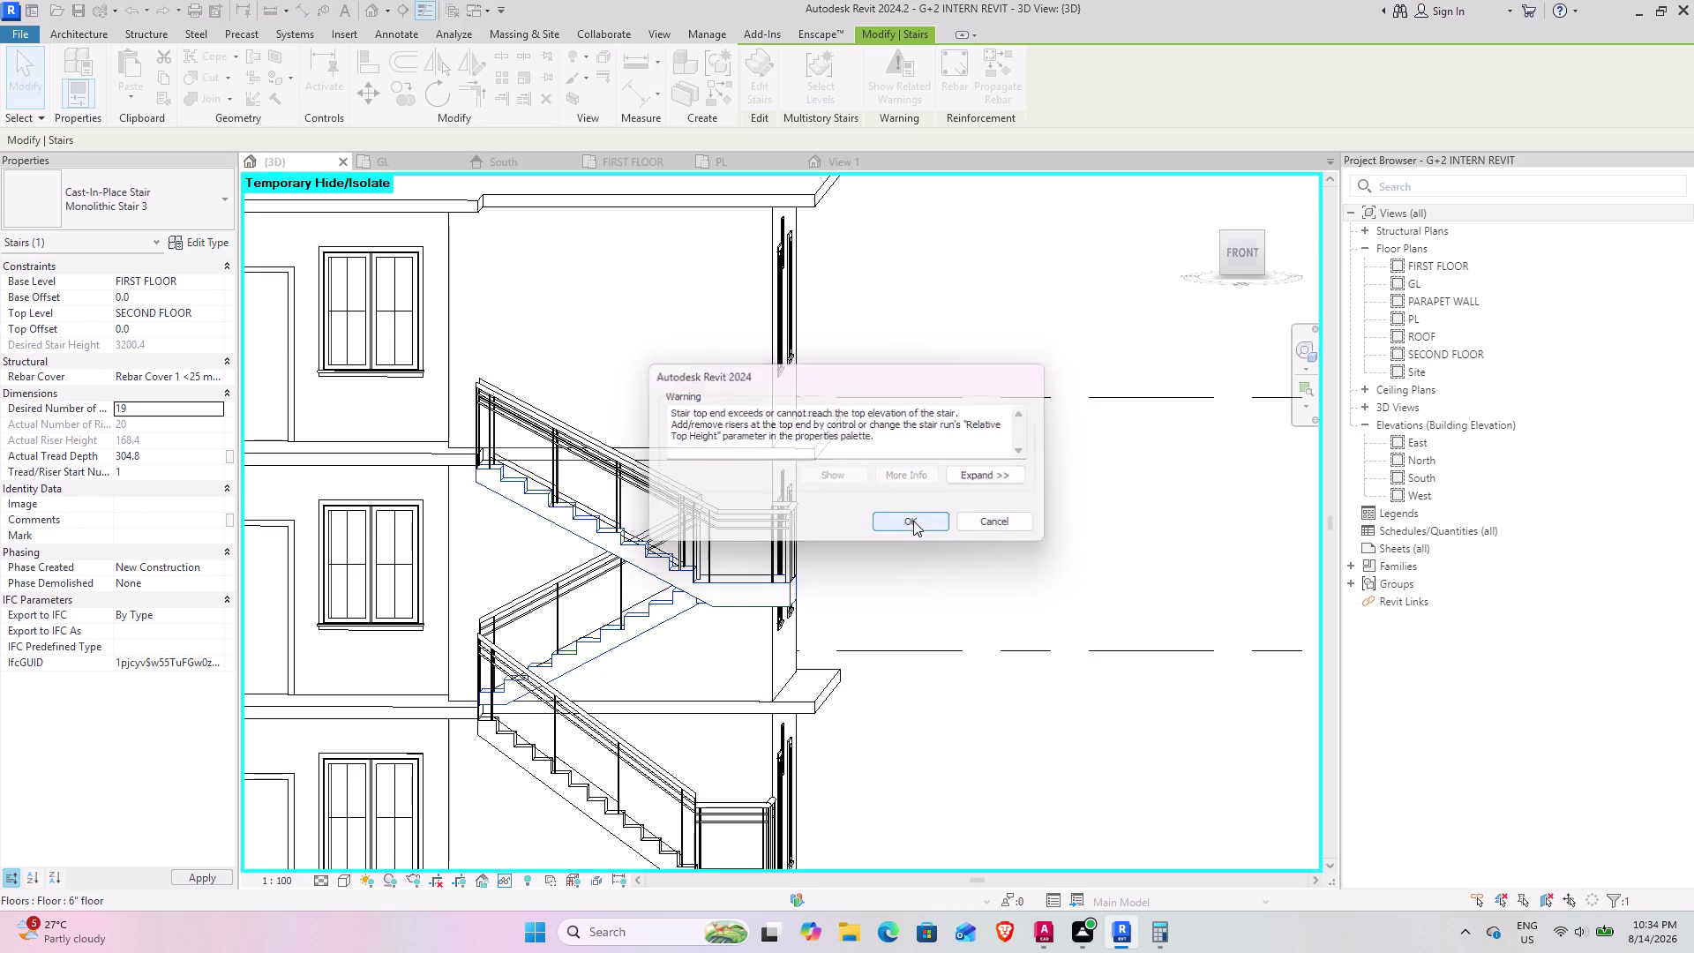
middle_drag(439, 638, 528, 621)
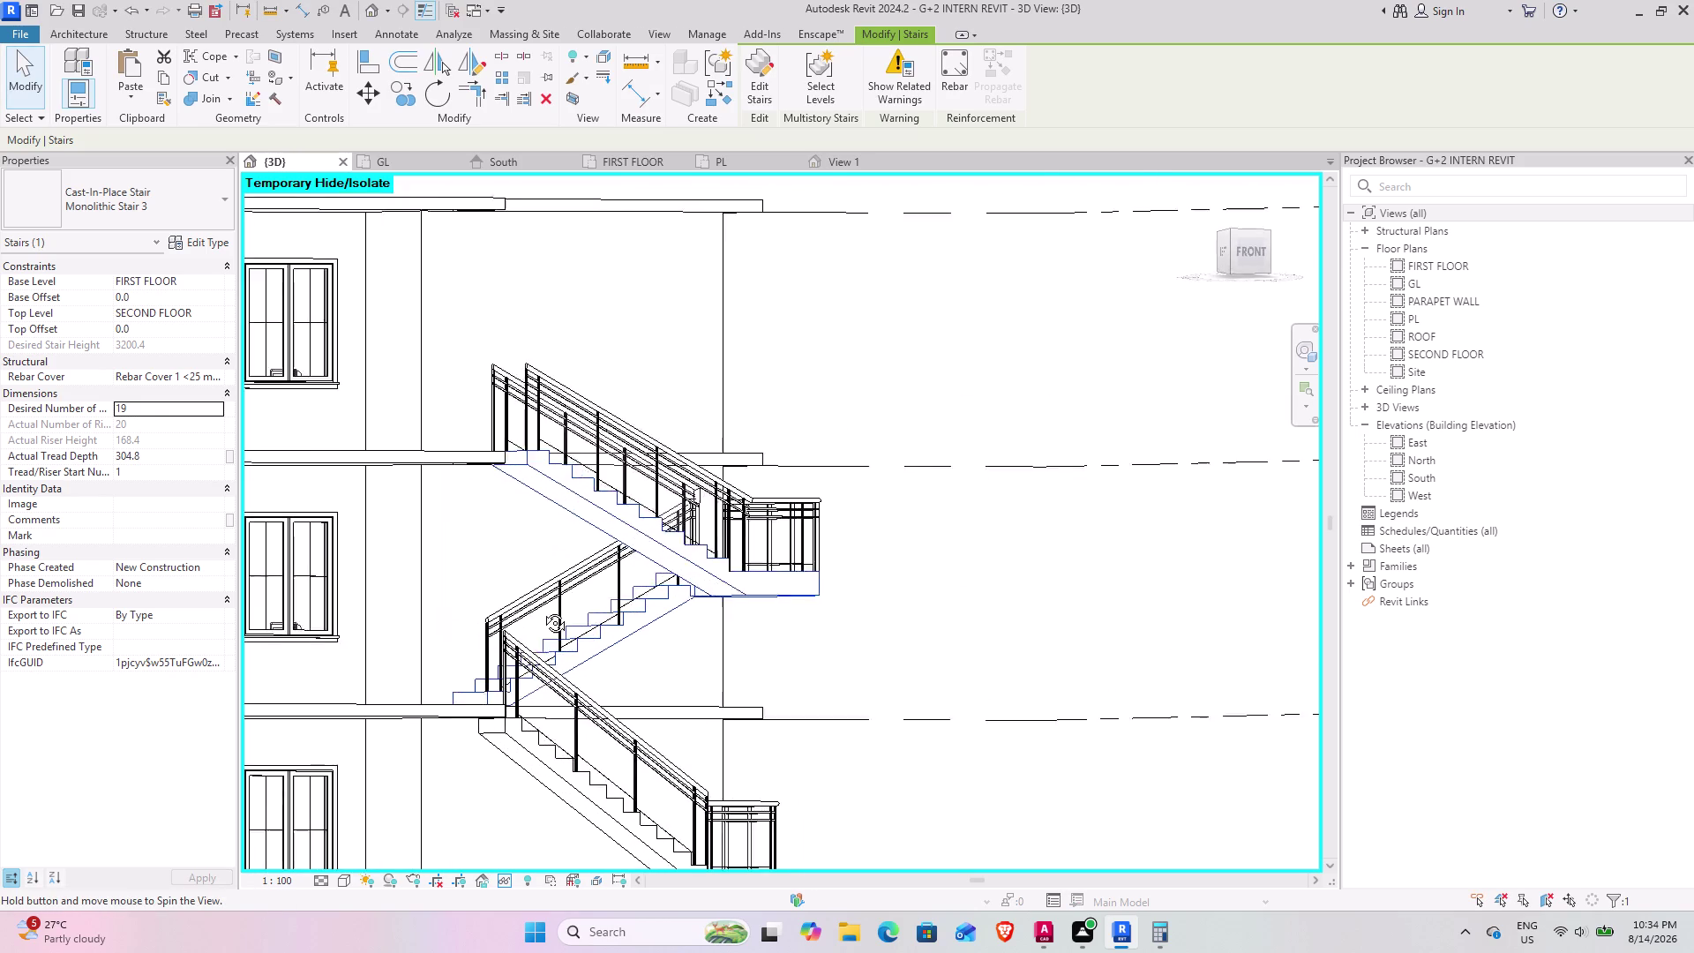
Set the stair's Base Offset to 6".
middle_drag(528, 621, 473, 699)
scroll(down, 3)
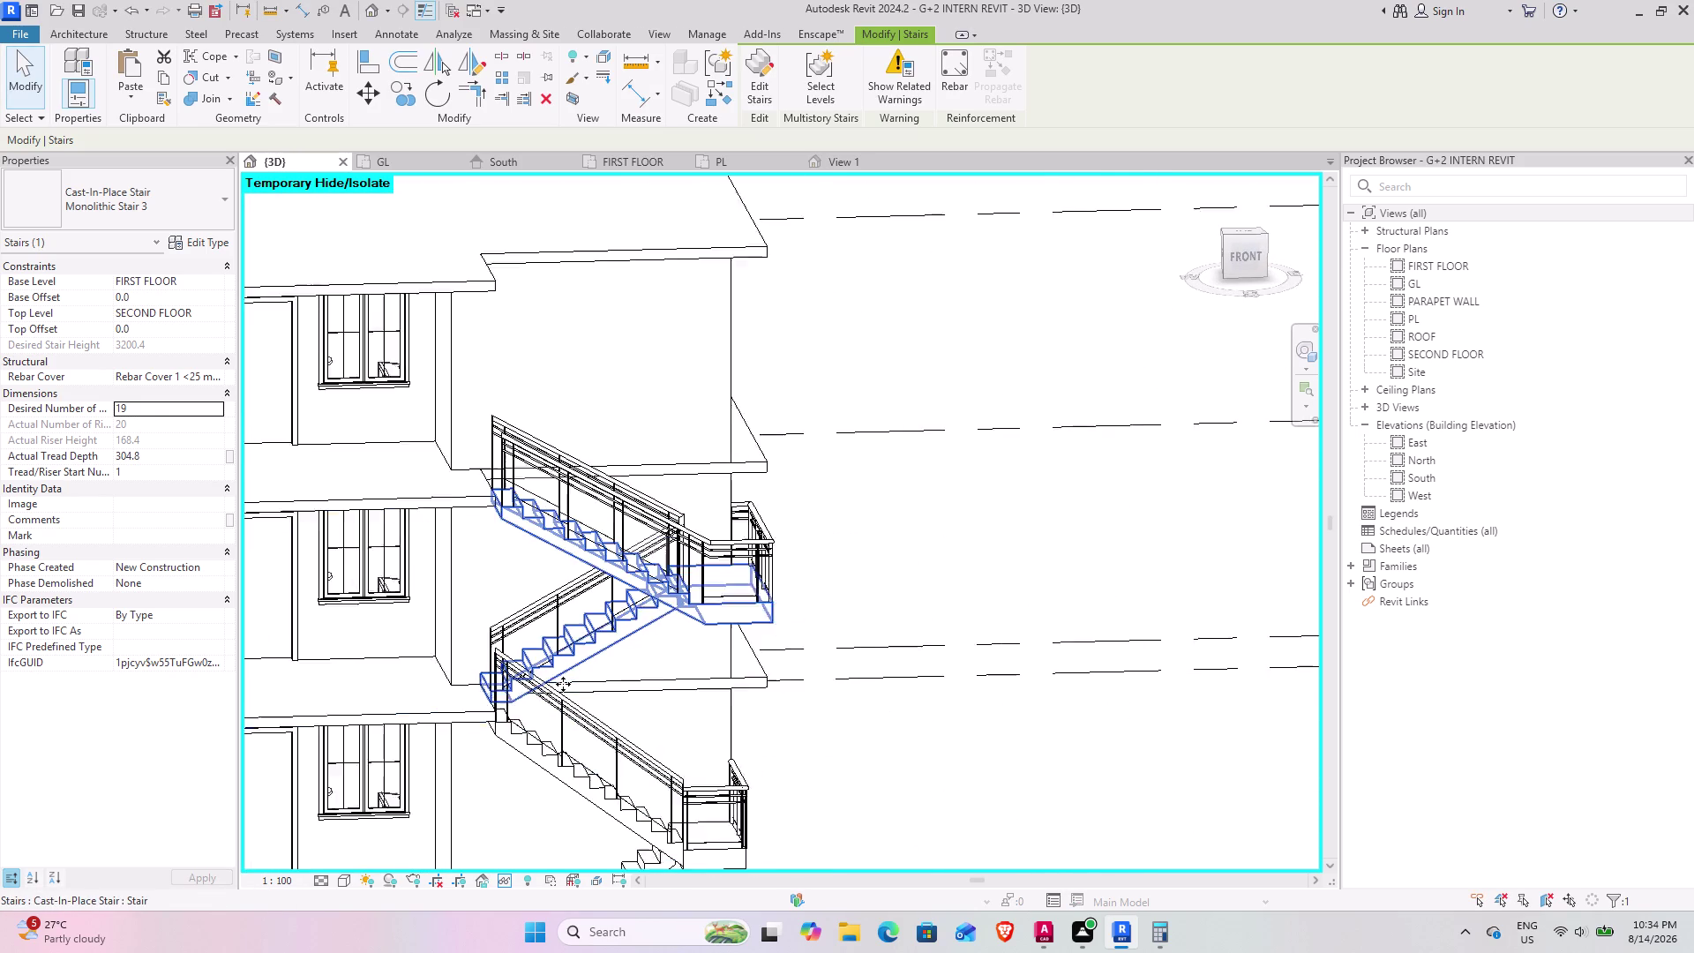
scroll(down, 3)
middle_drag(568, 687, 548, 680)
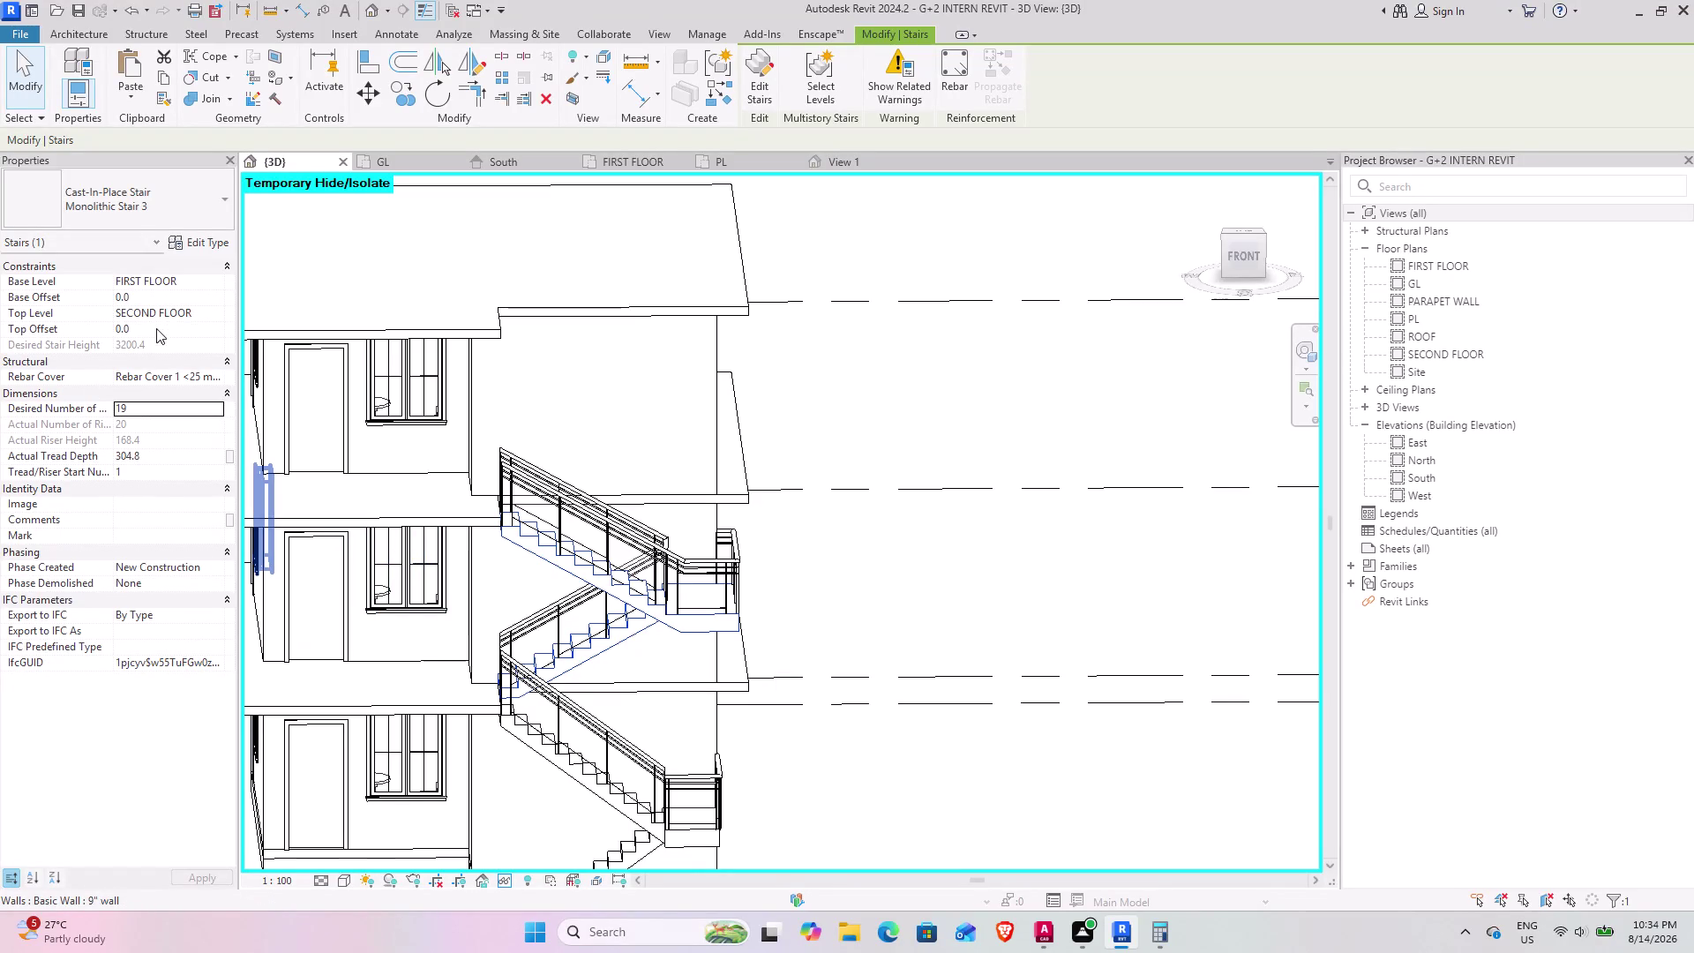
click(157, 292)
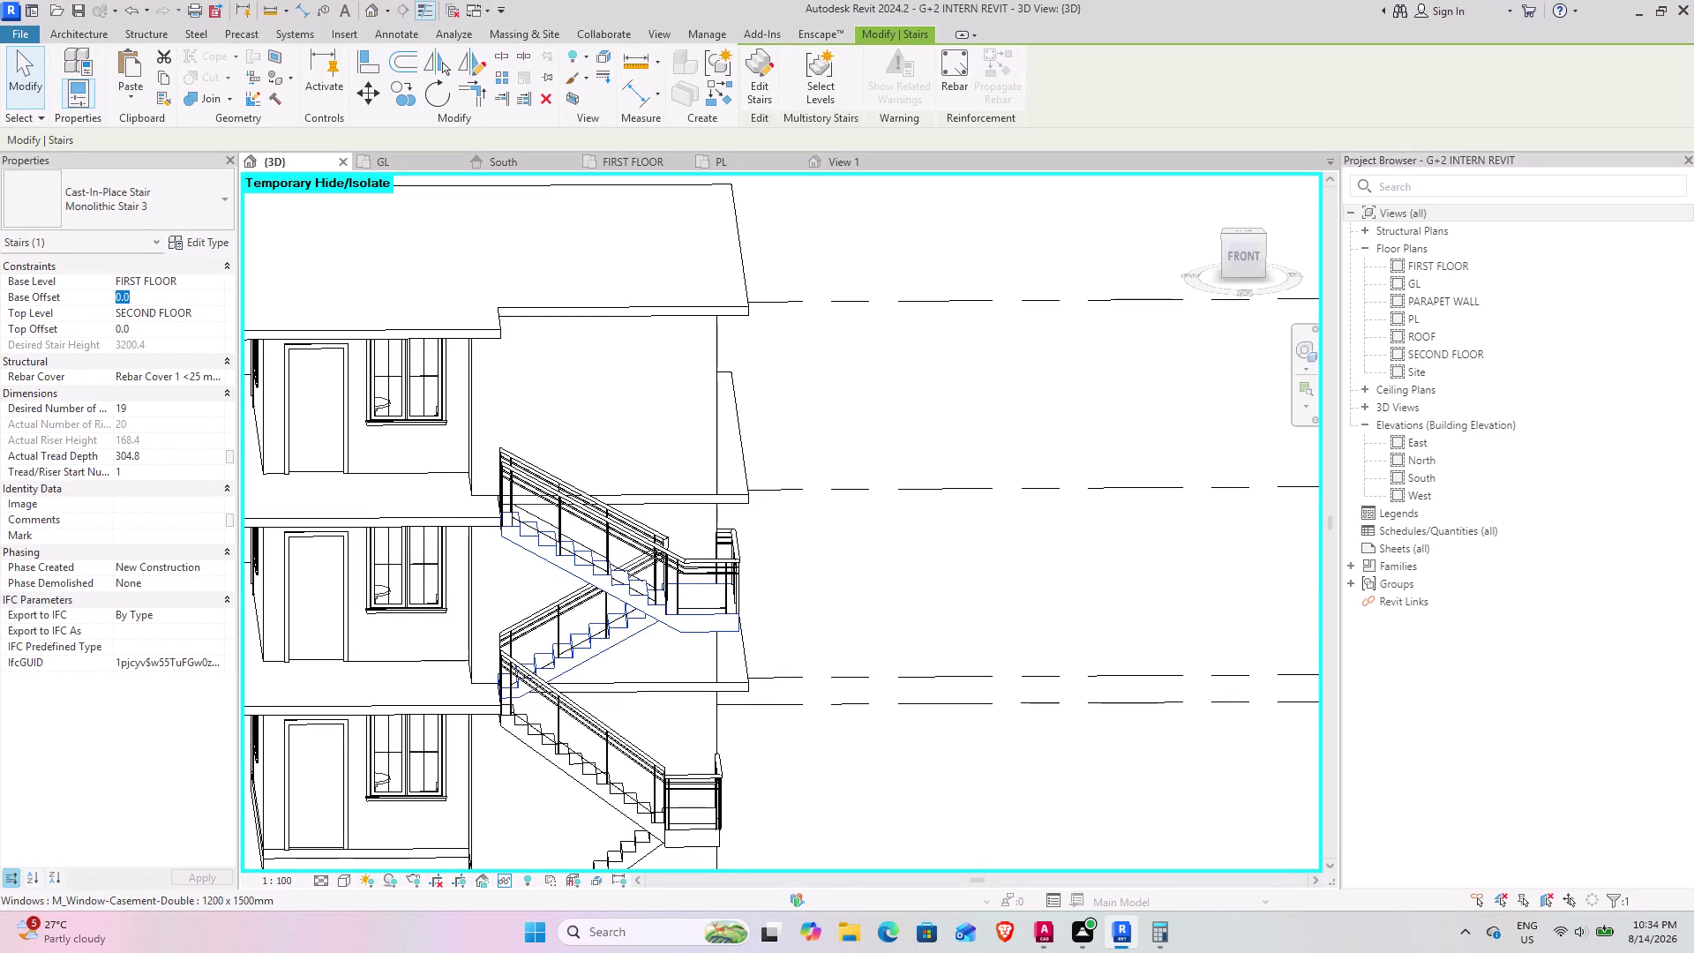
key(6)
key(shift+quotedbl)
key(Return)
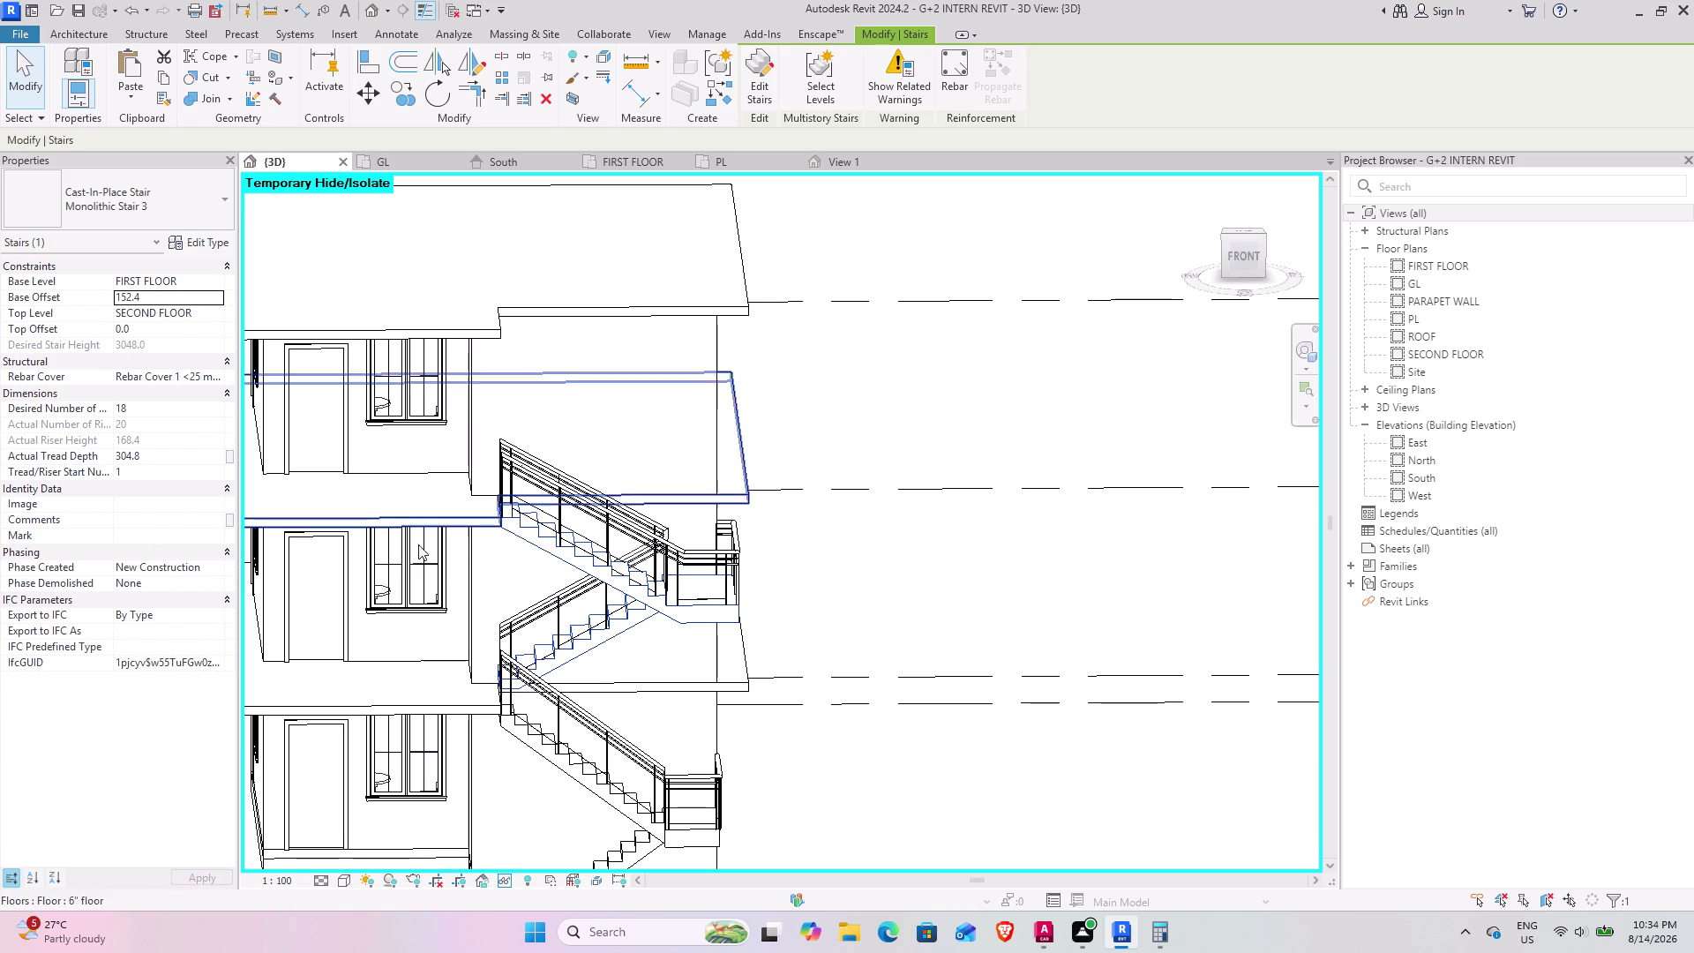
Change the Base Offset to -6" (-152.4), giving 22 risers.
click(172, 298)
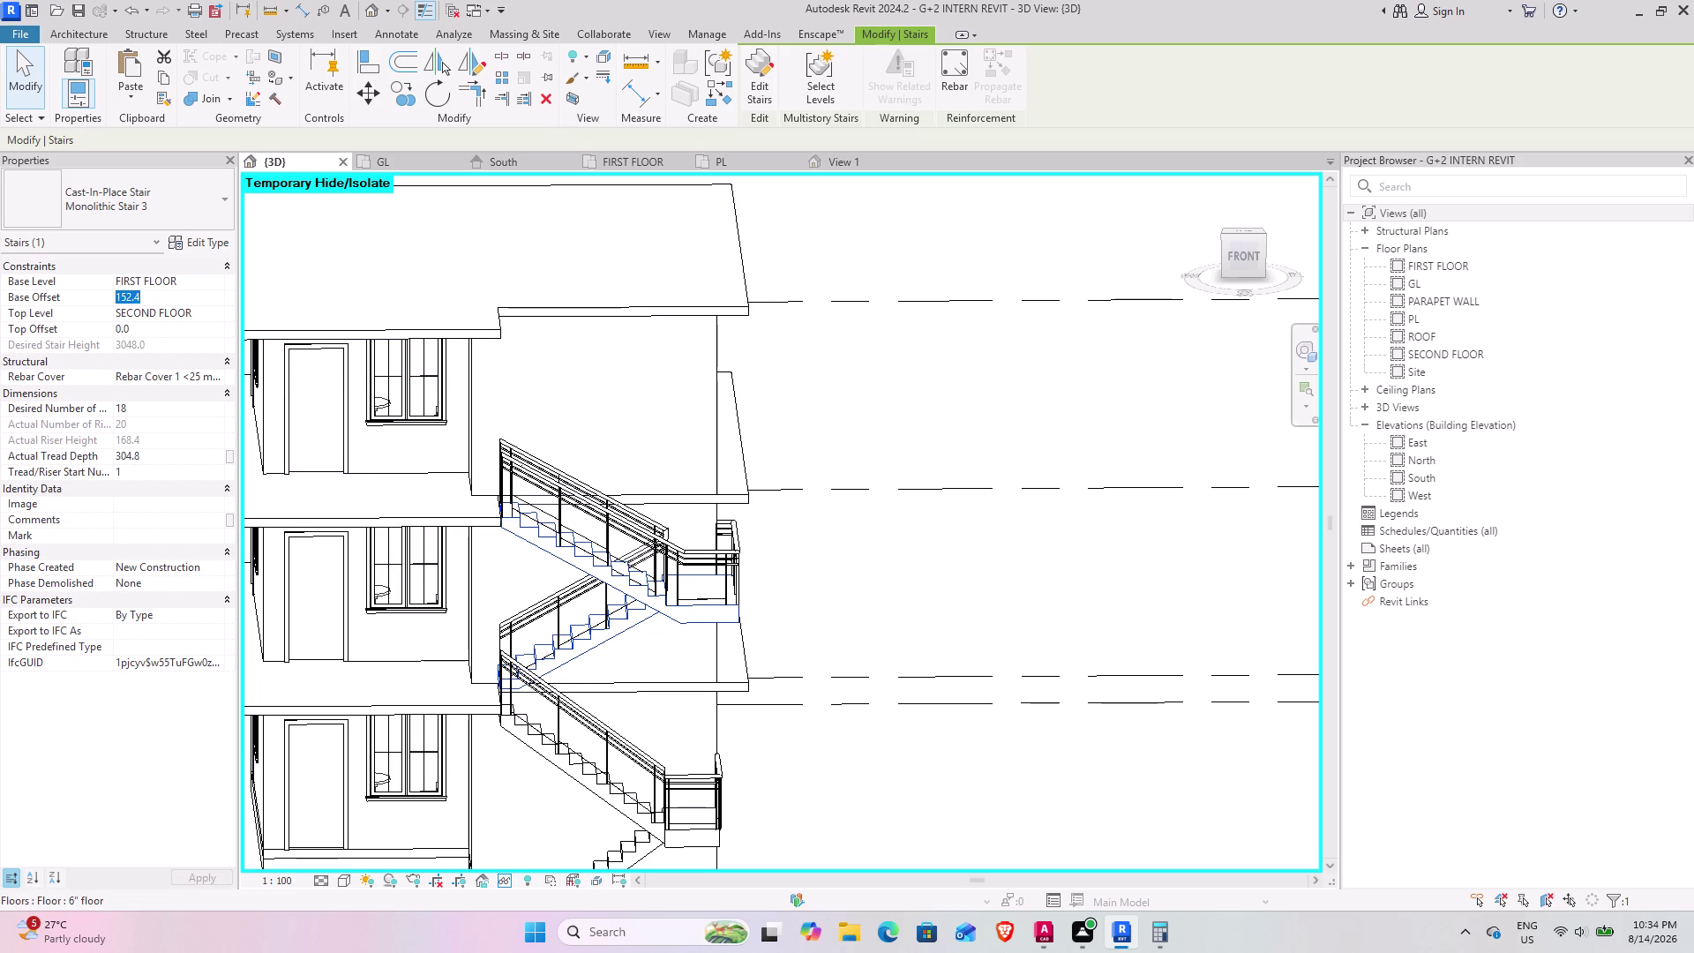
key(minus)
text(6")
key(Return)
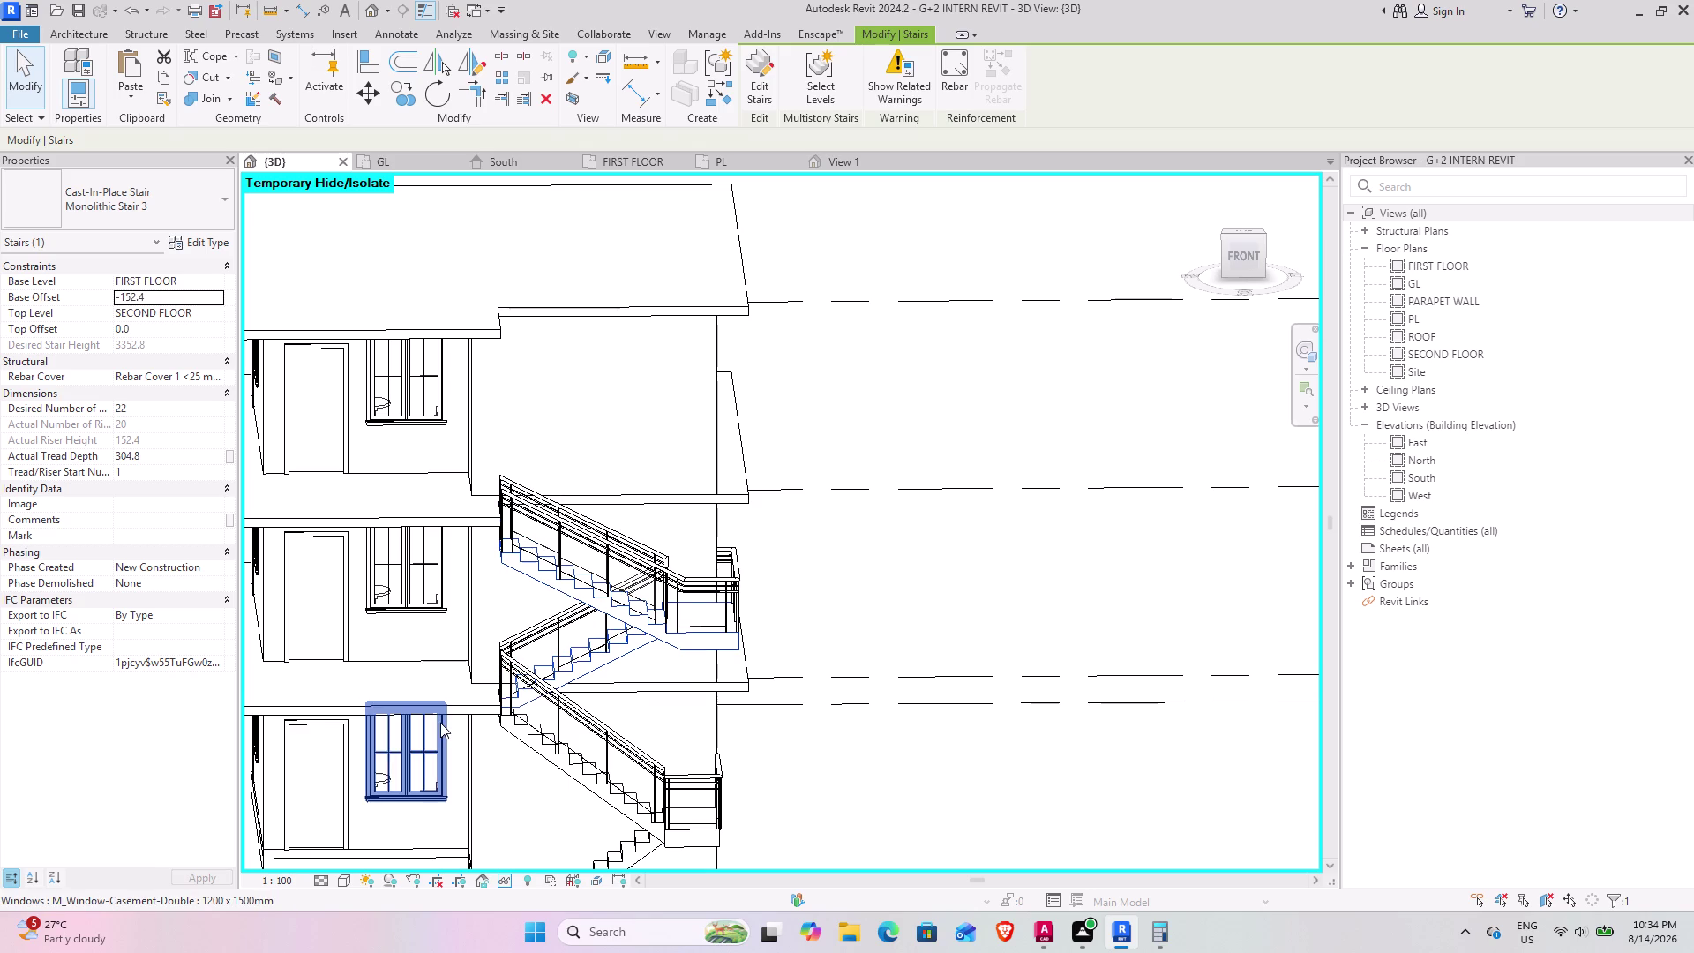
middle_drag(465, 670, 434, 630)
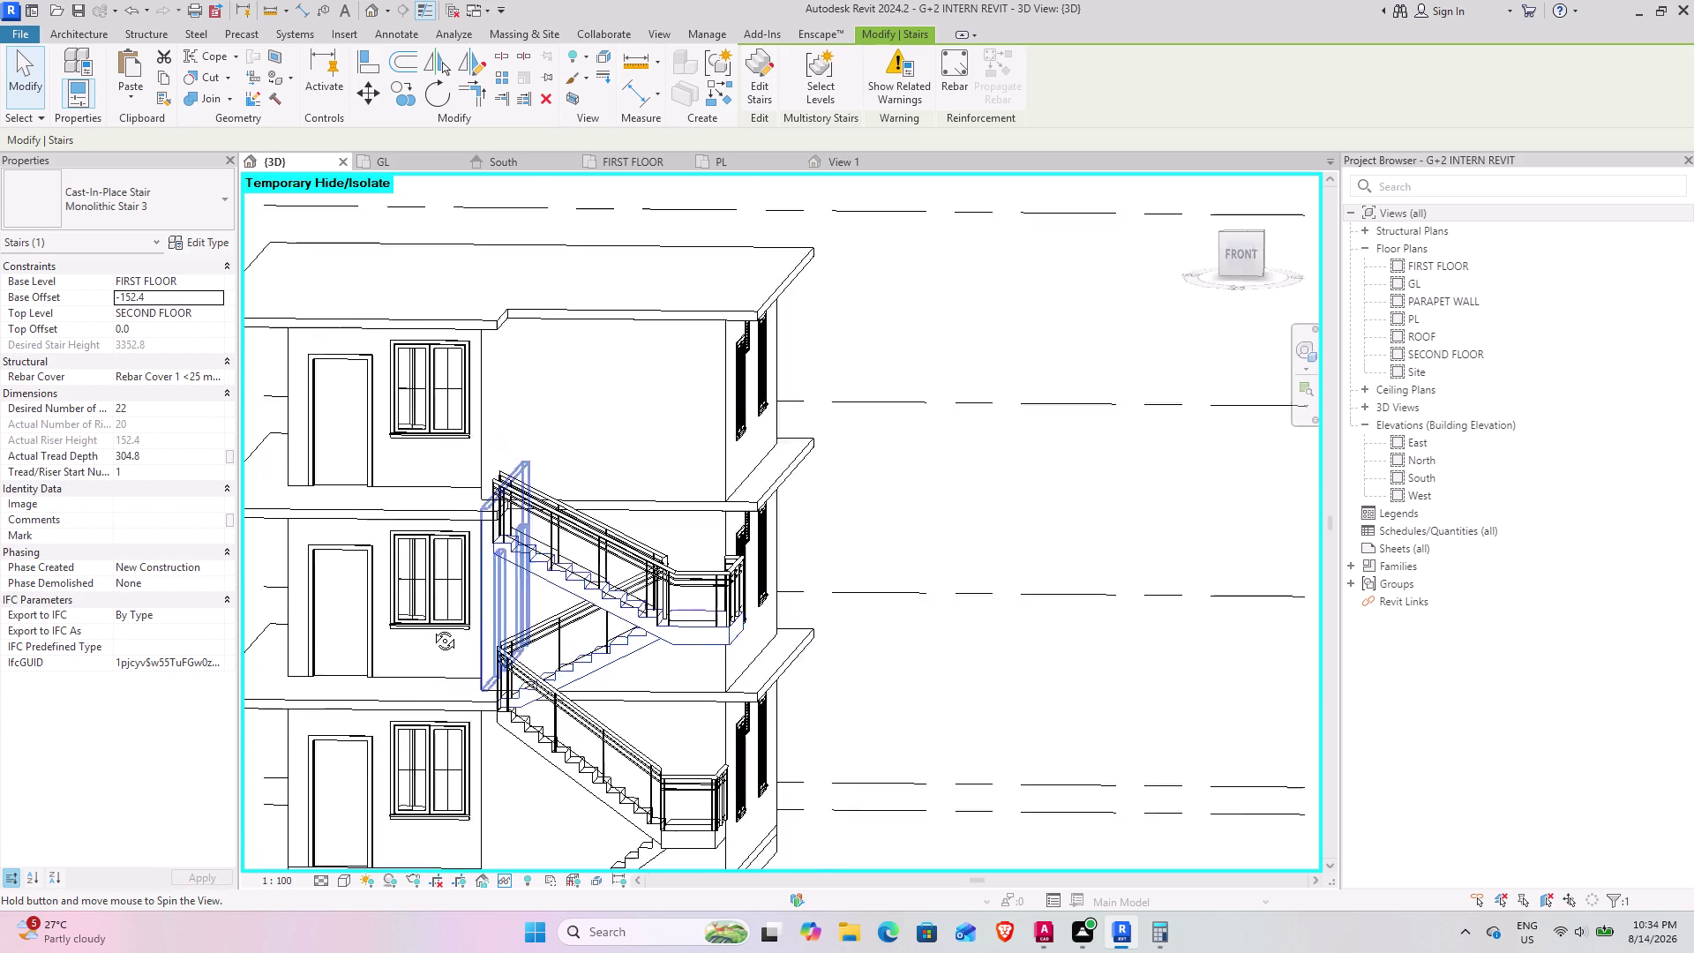
middle_drag(434, 630, 507, 679)
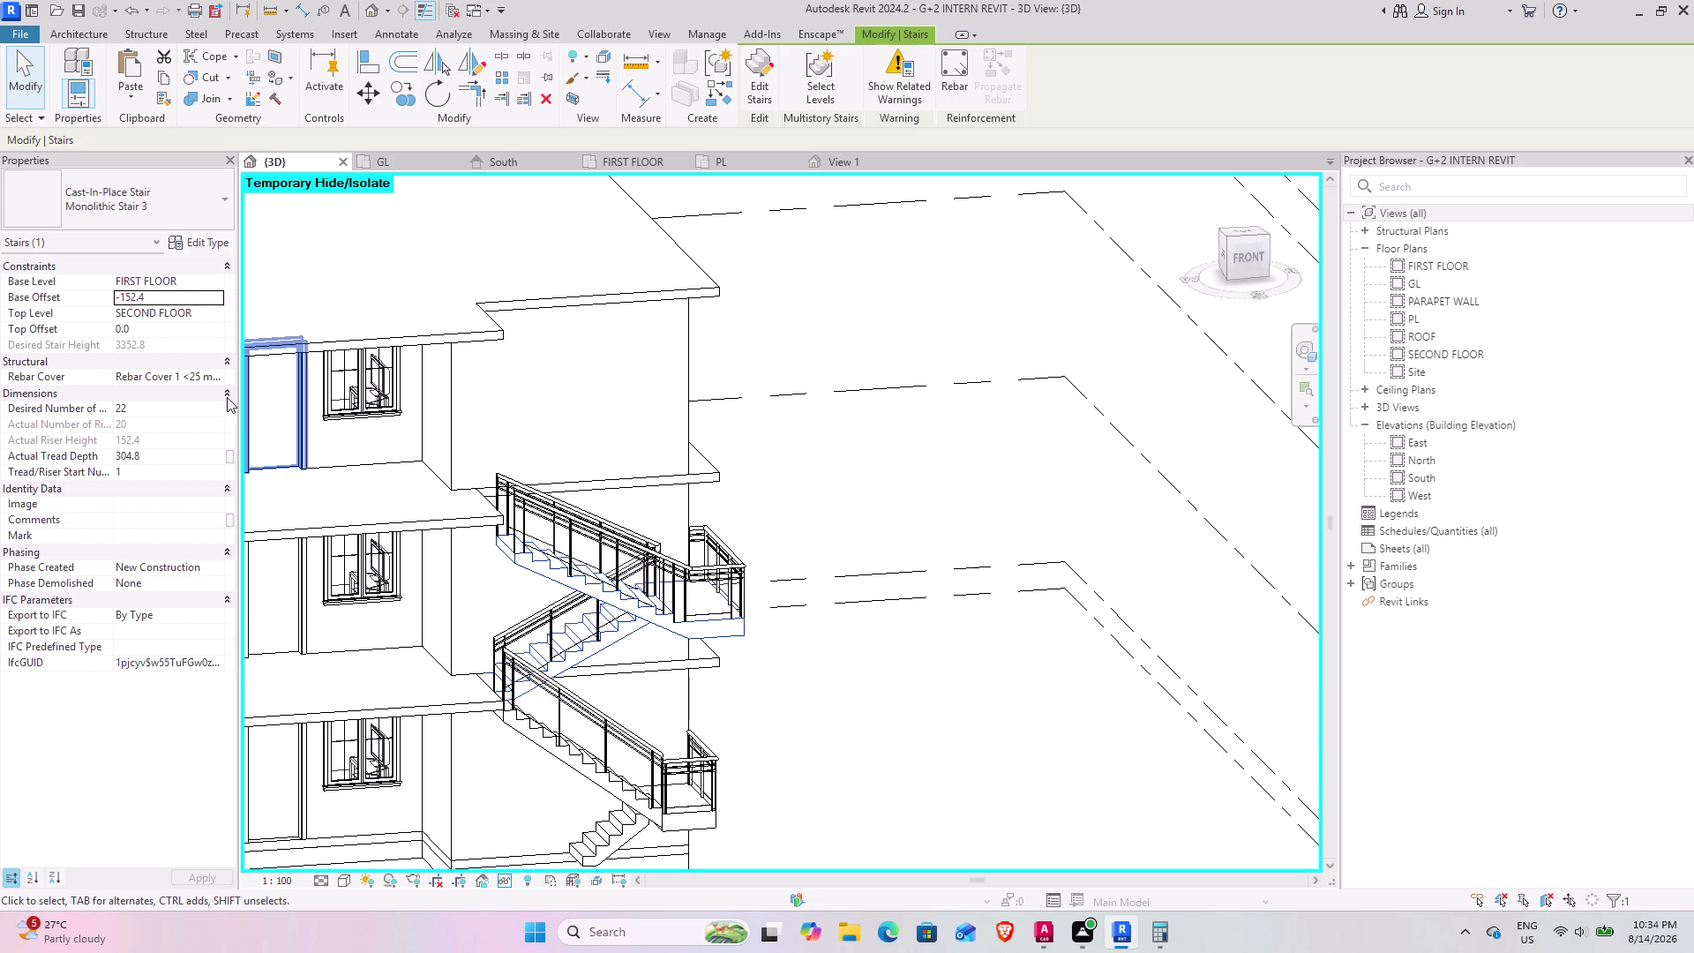
click(140, 409)
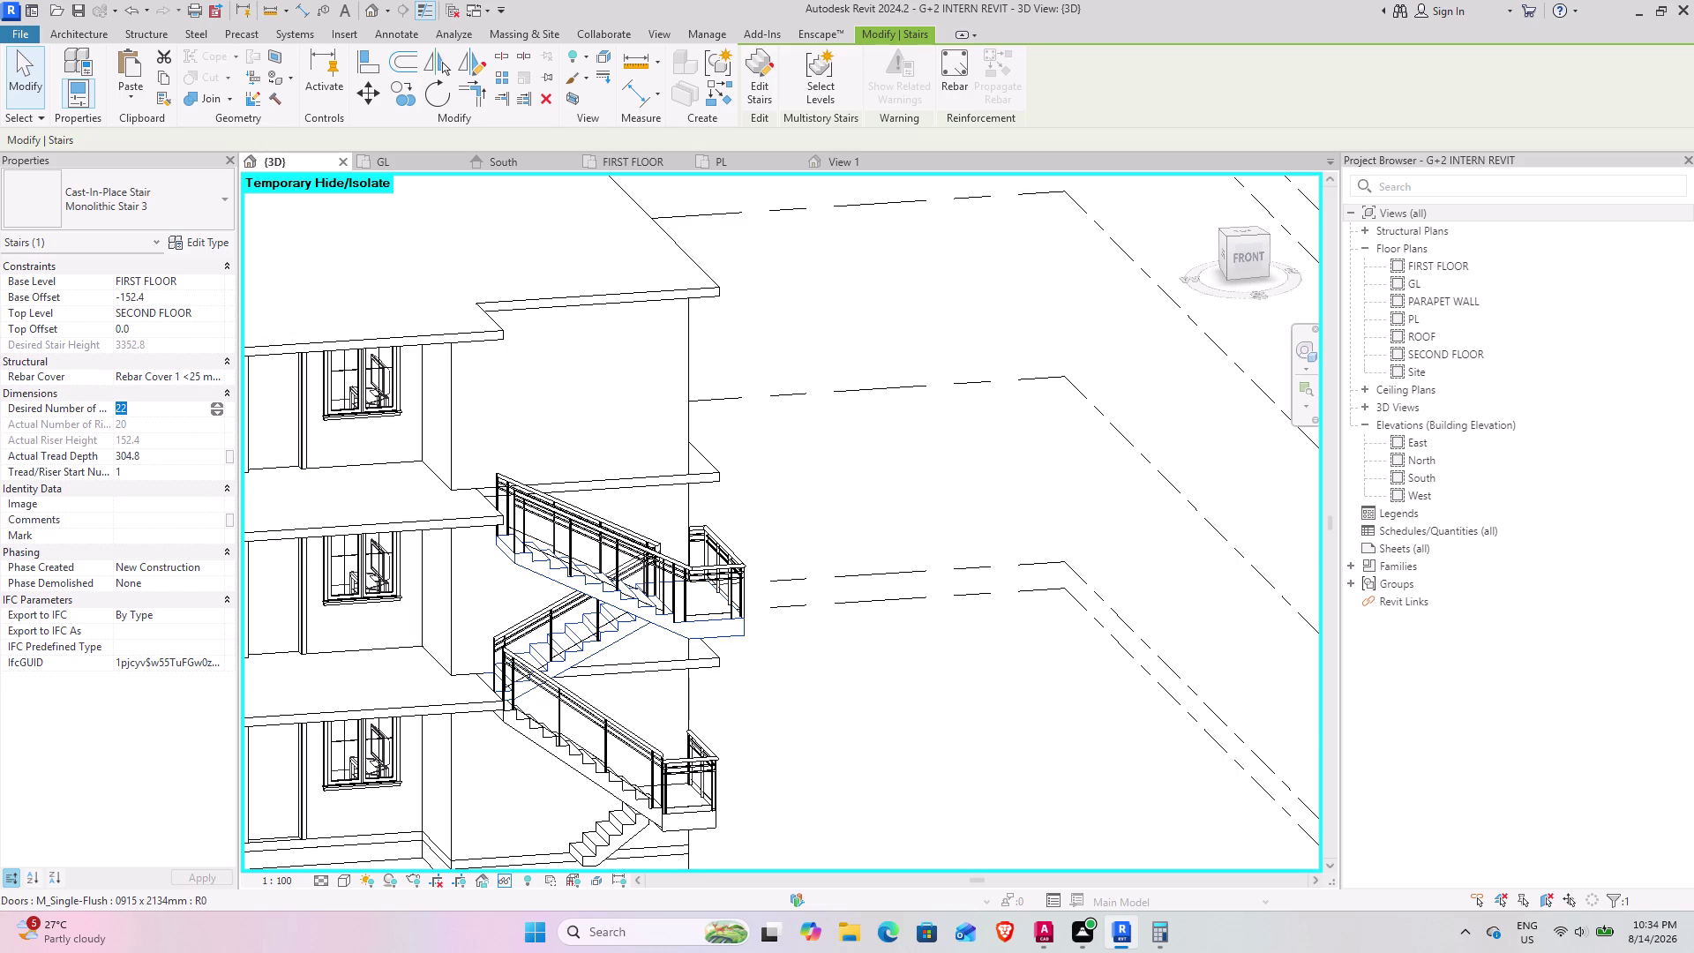
Change the stair's desired riser count to 20, accept the riser-height warning, then set it to 19.
text(20)
key(Return)
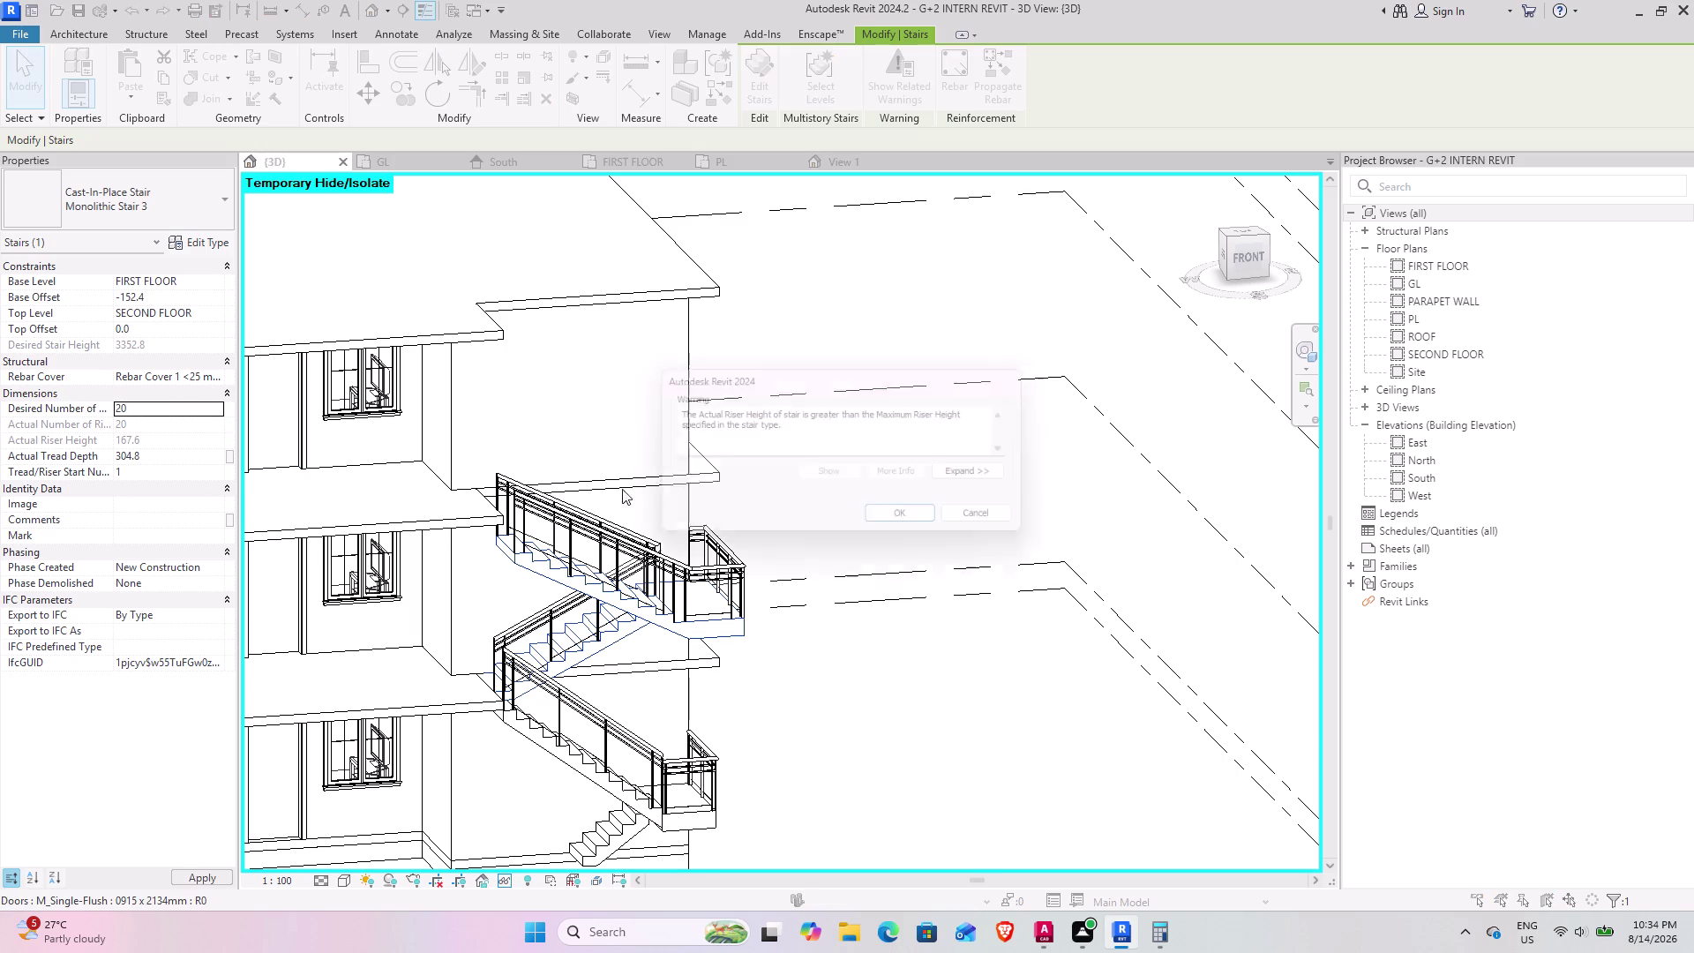
click(916, 527)
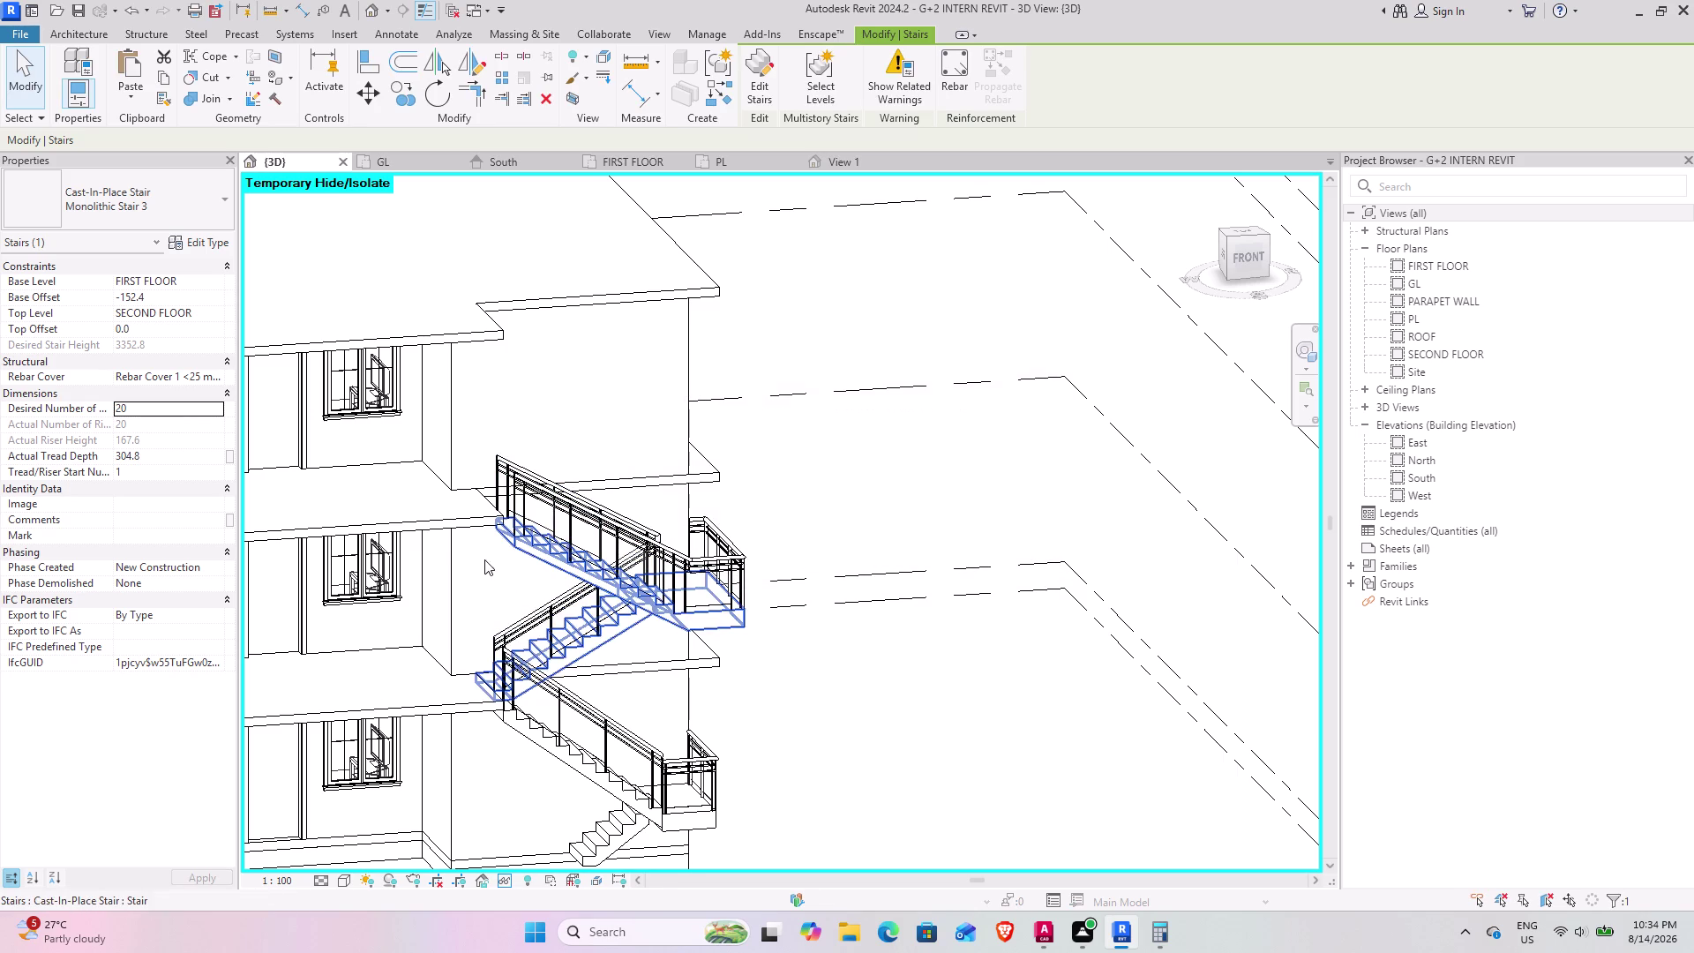
middle_drag(466, 558, 355, 529)
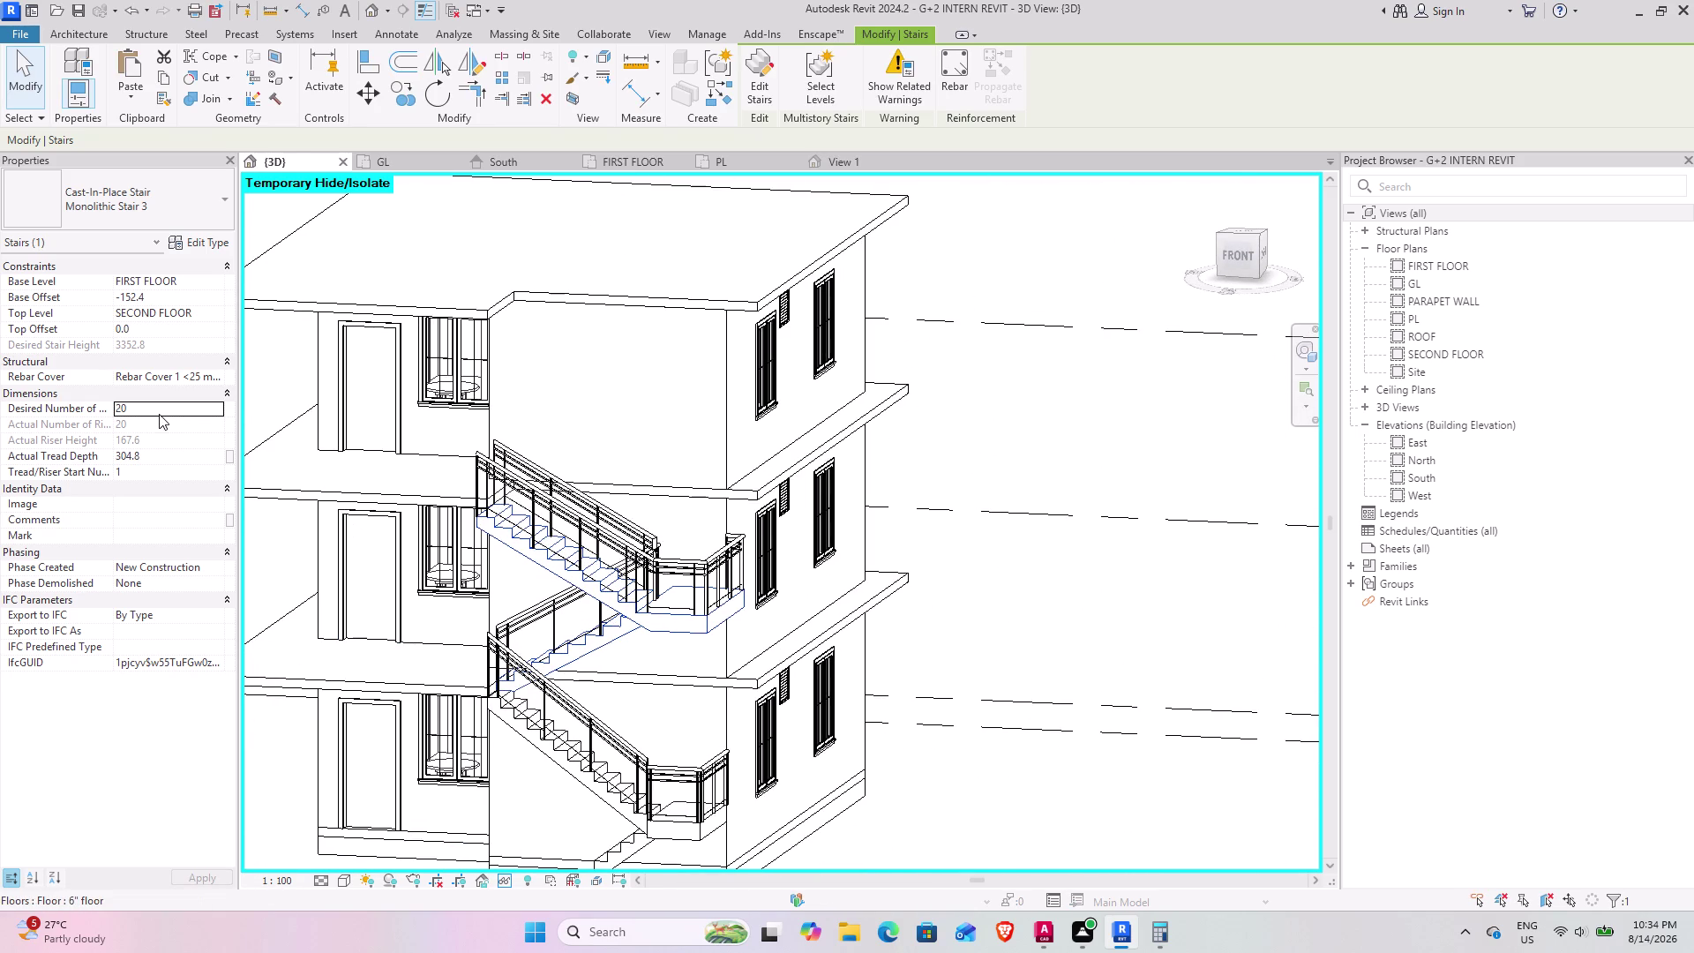
click(157, 407)
text(1)
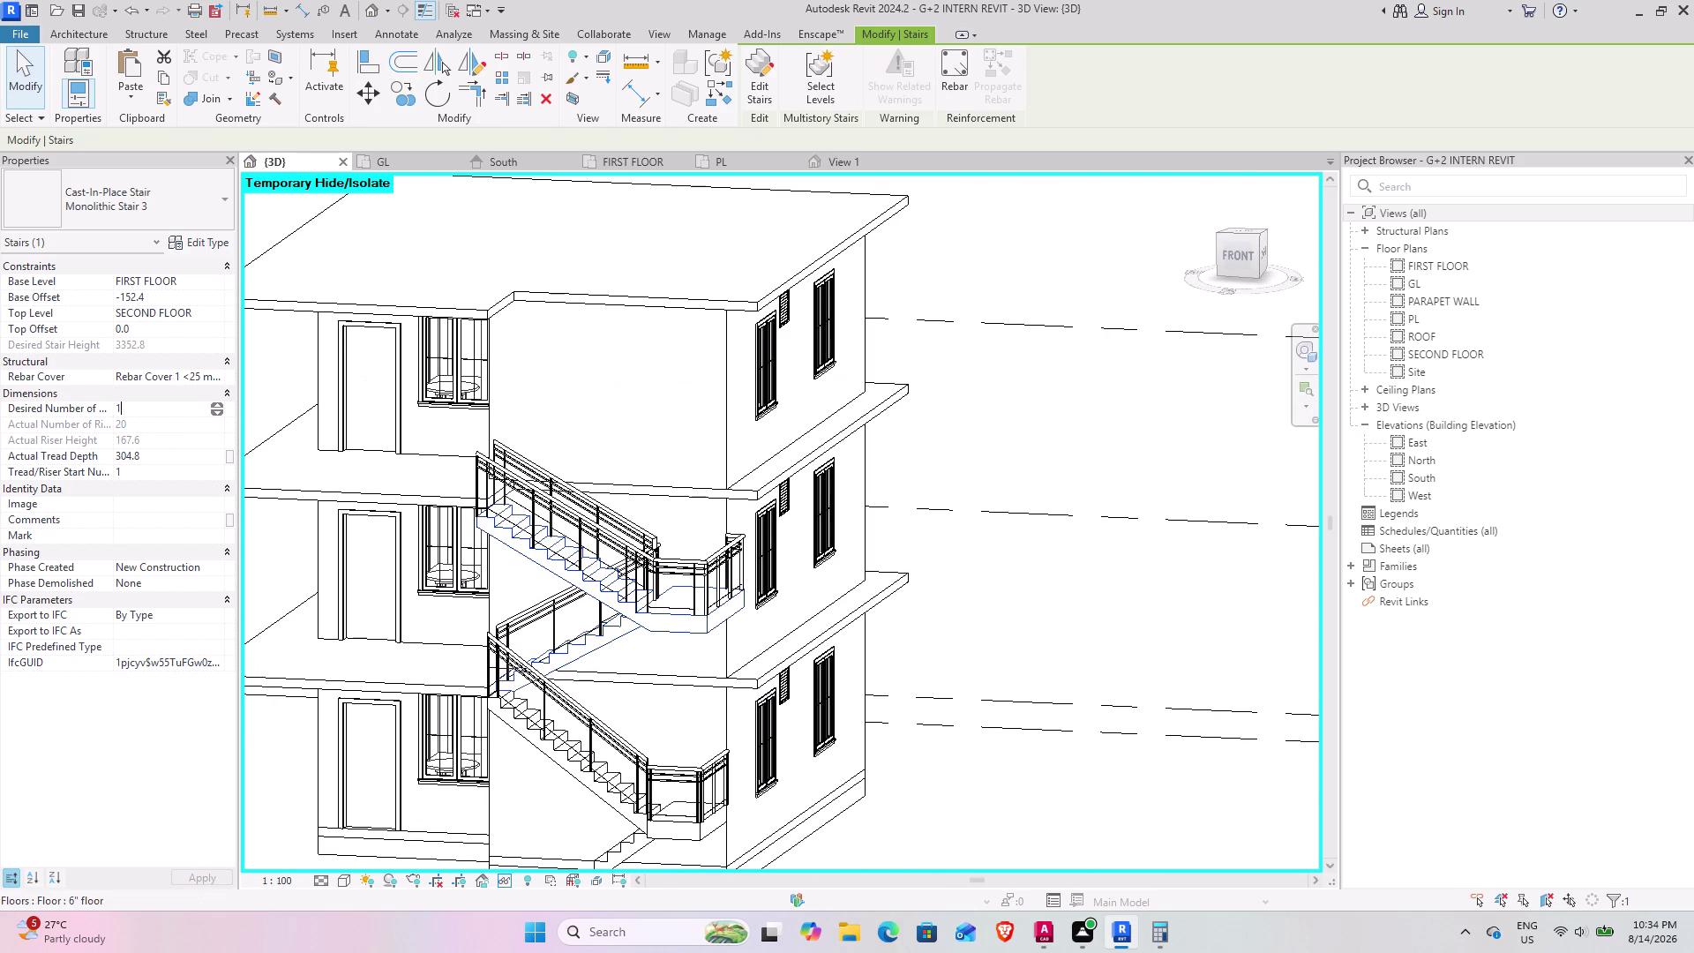
text(9)
key(Return)
click(915, 515)
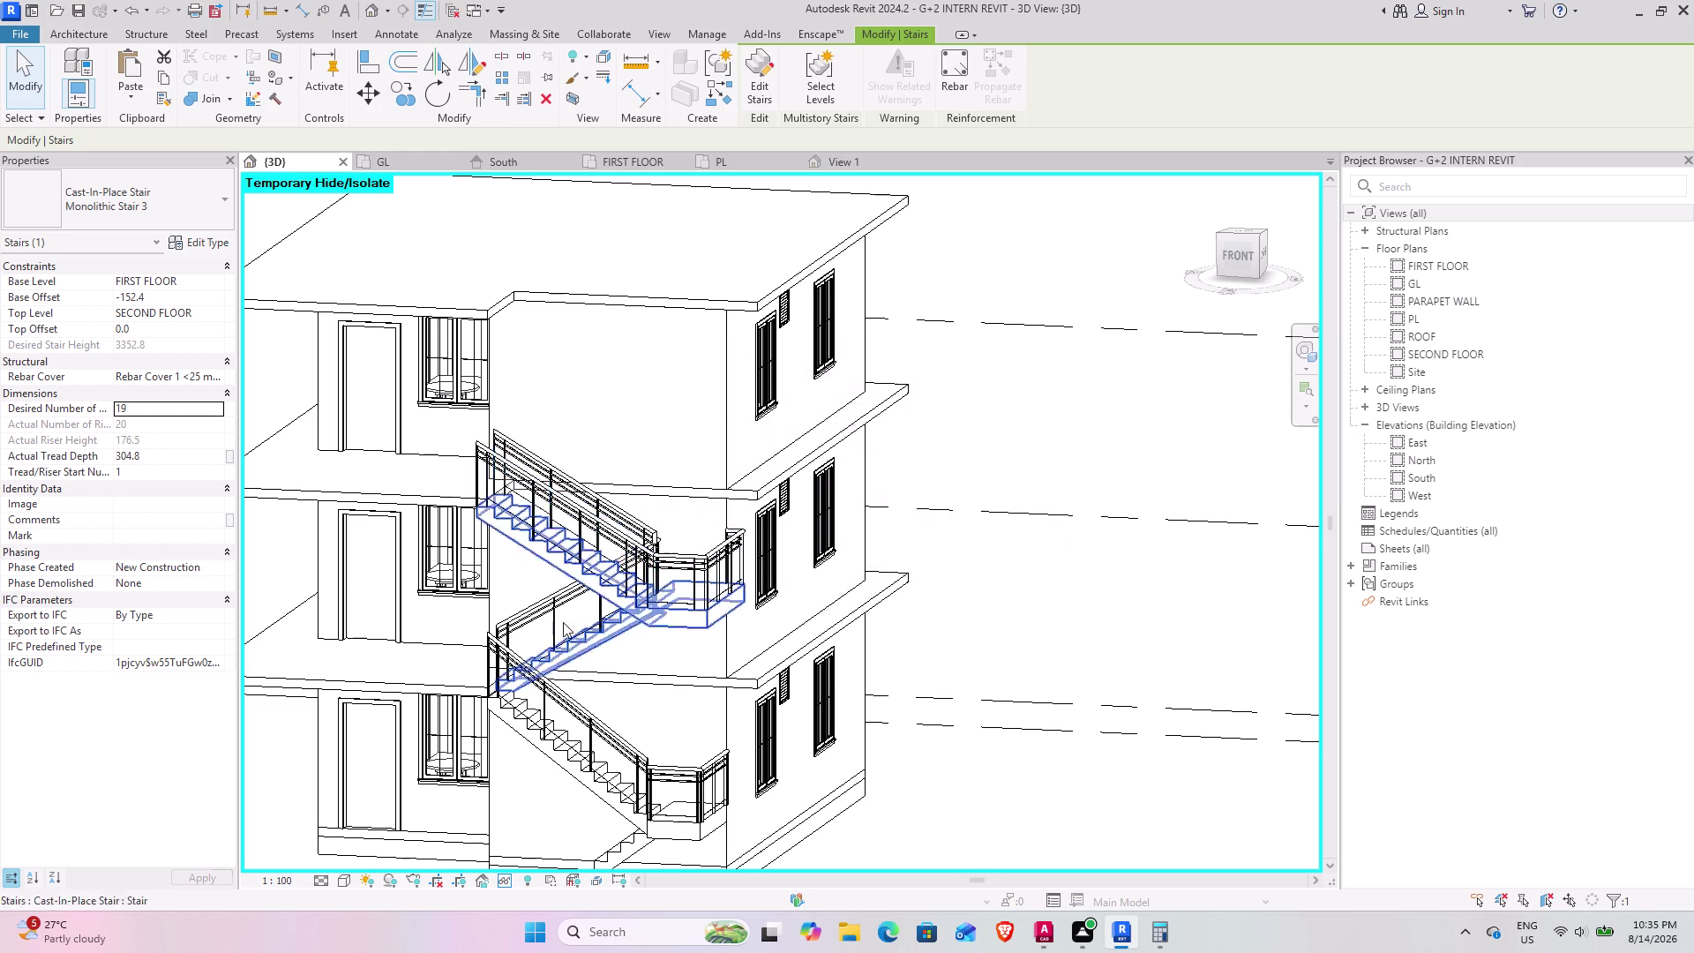
Orbit around the house to inspect the revised staircase from several angles.
middle_drag(441, 629, 488, 606)
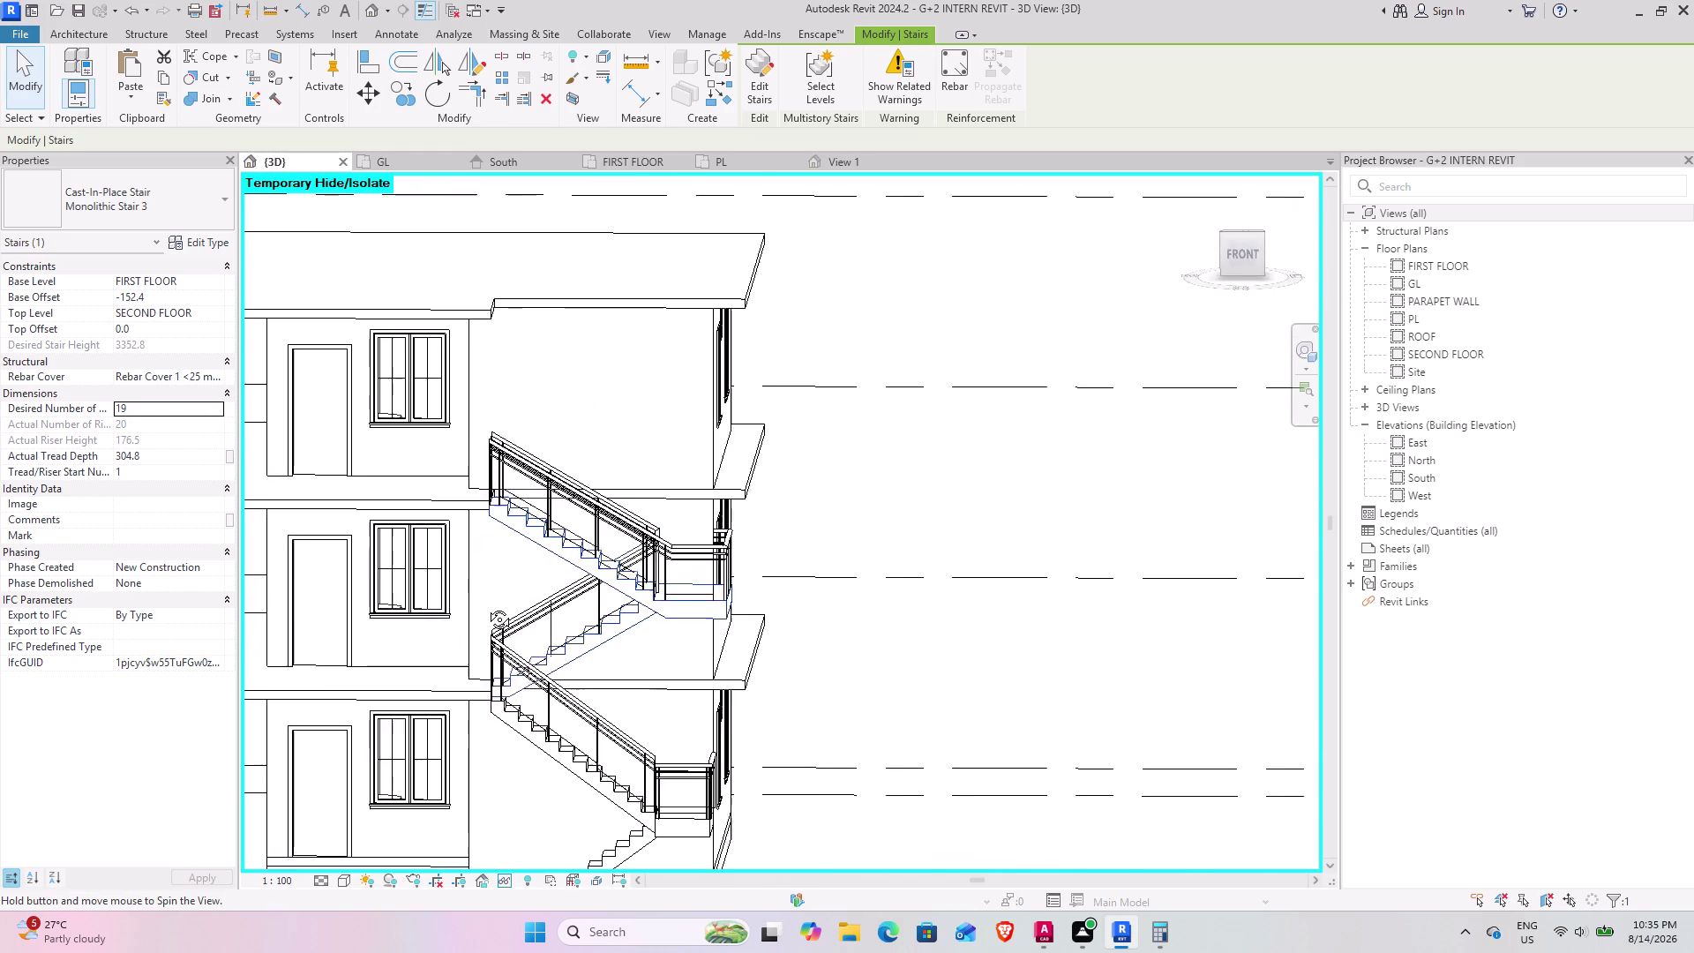
middle_drag(488, 607, 369, 656)
scroll(down, 3)
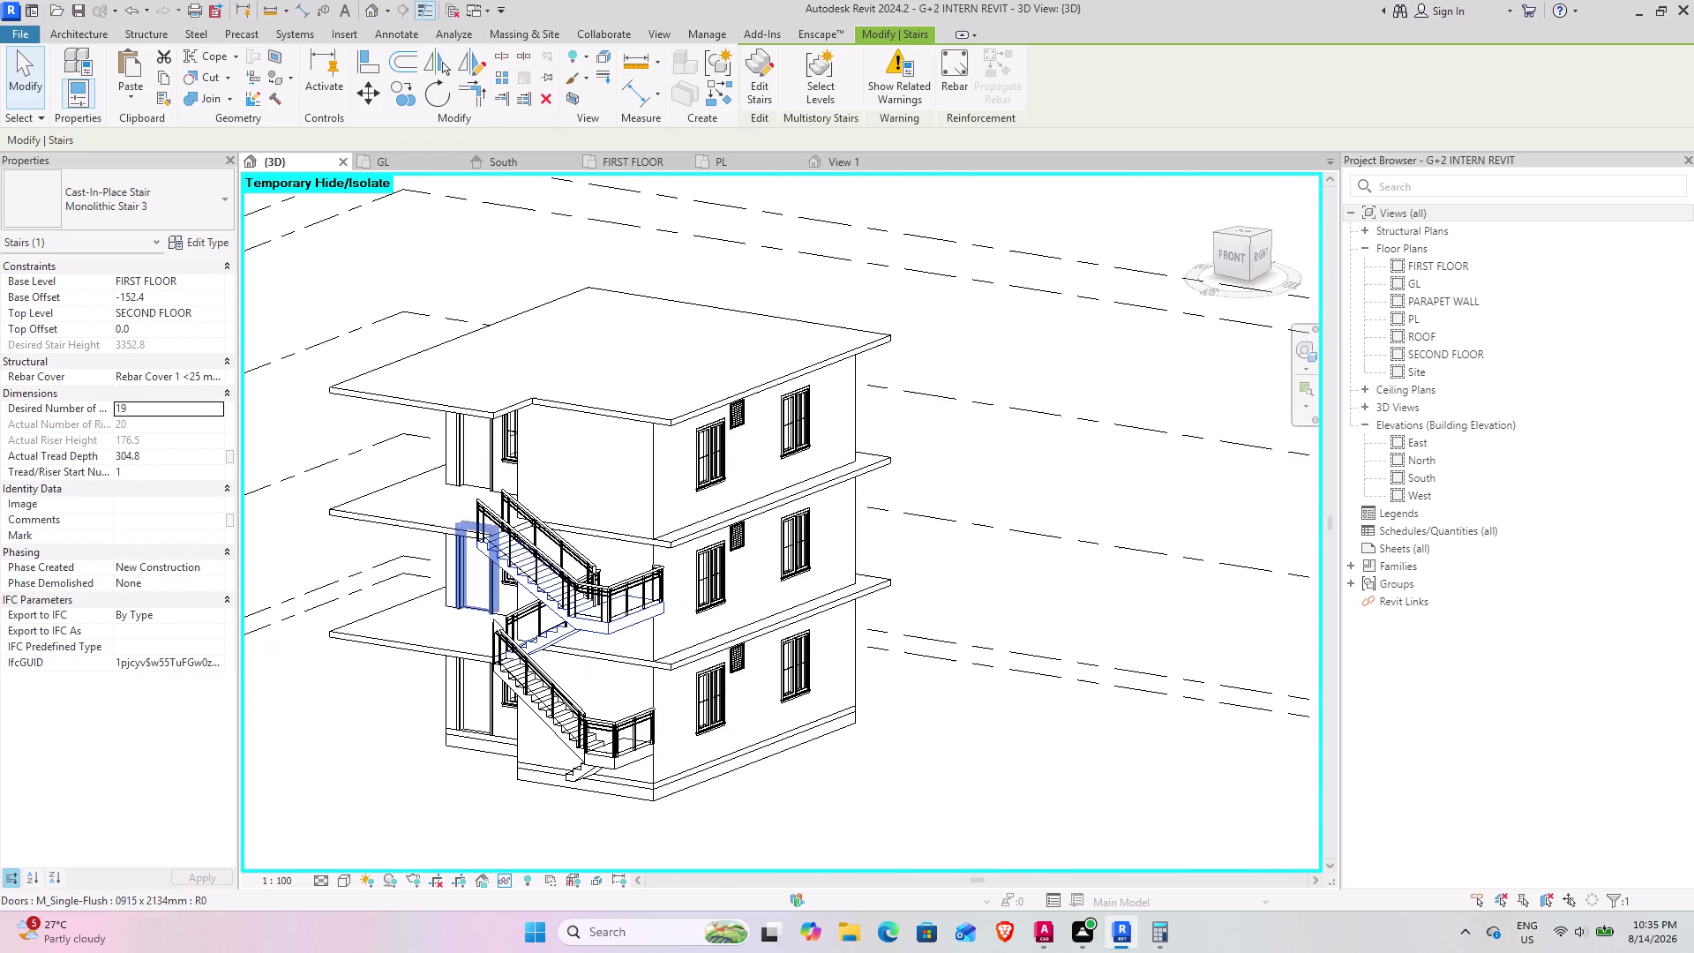
middle_drag(402, 611, 751, 684)
middle_drag(512, 670, 625, 748)
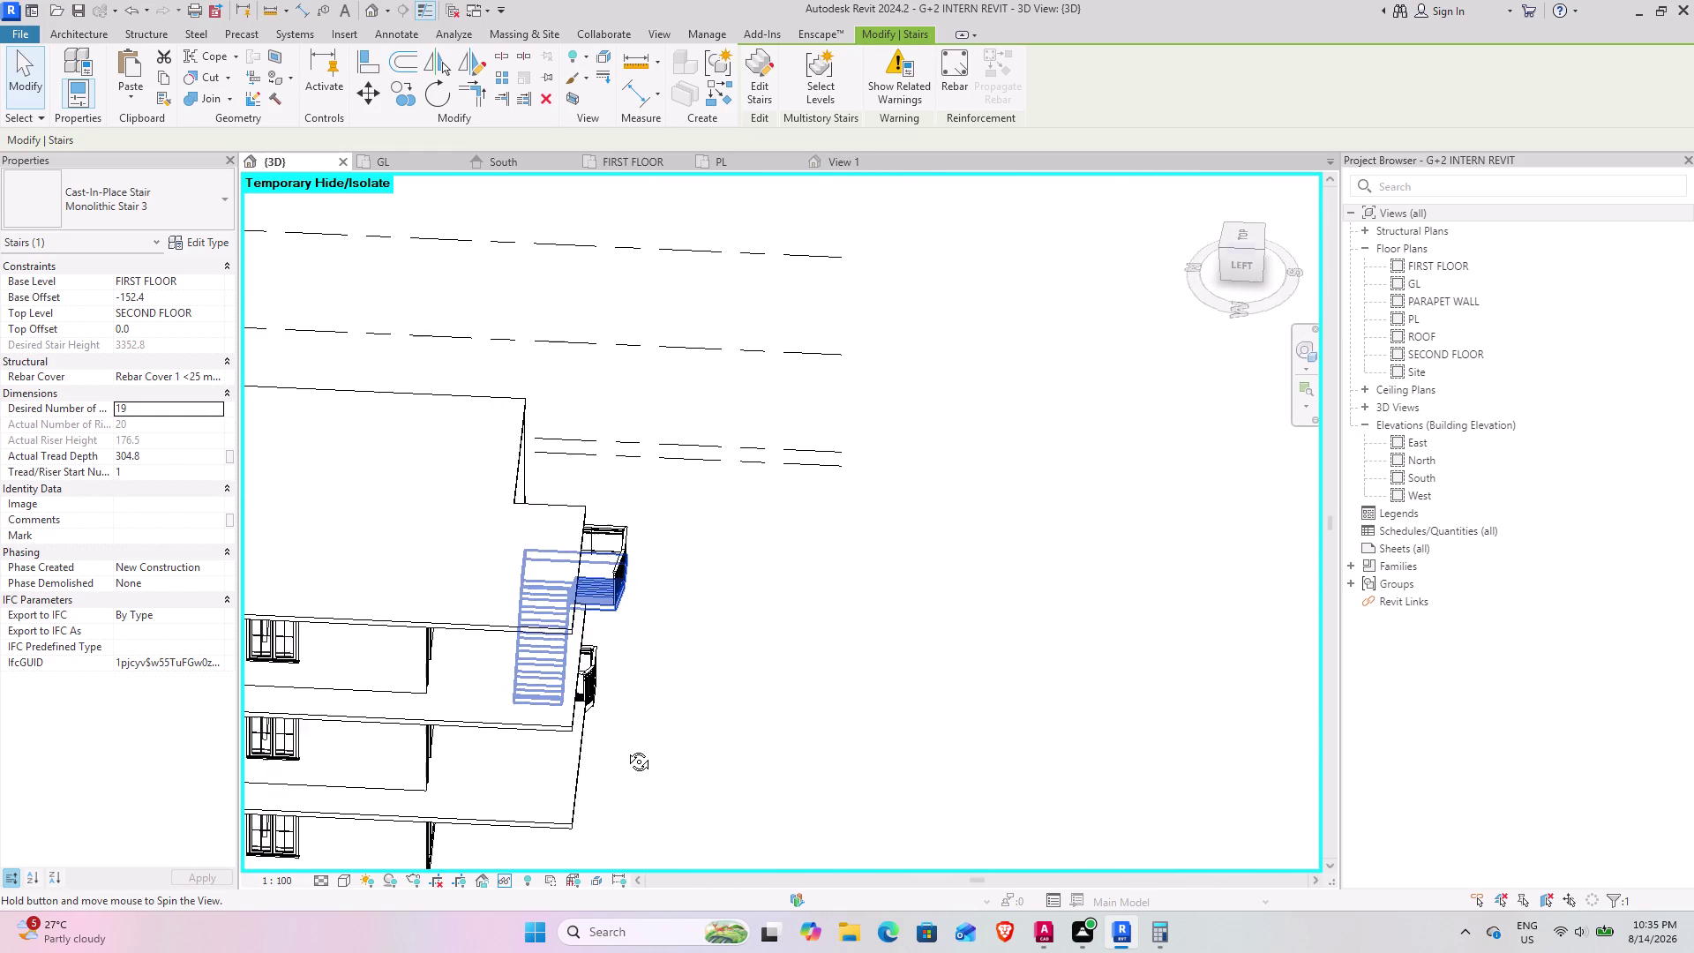
middle_drag(626, 748, 342, 775)
middle_drag(516, 693, 389, 658)
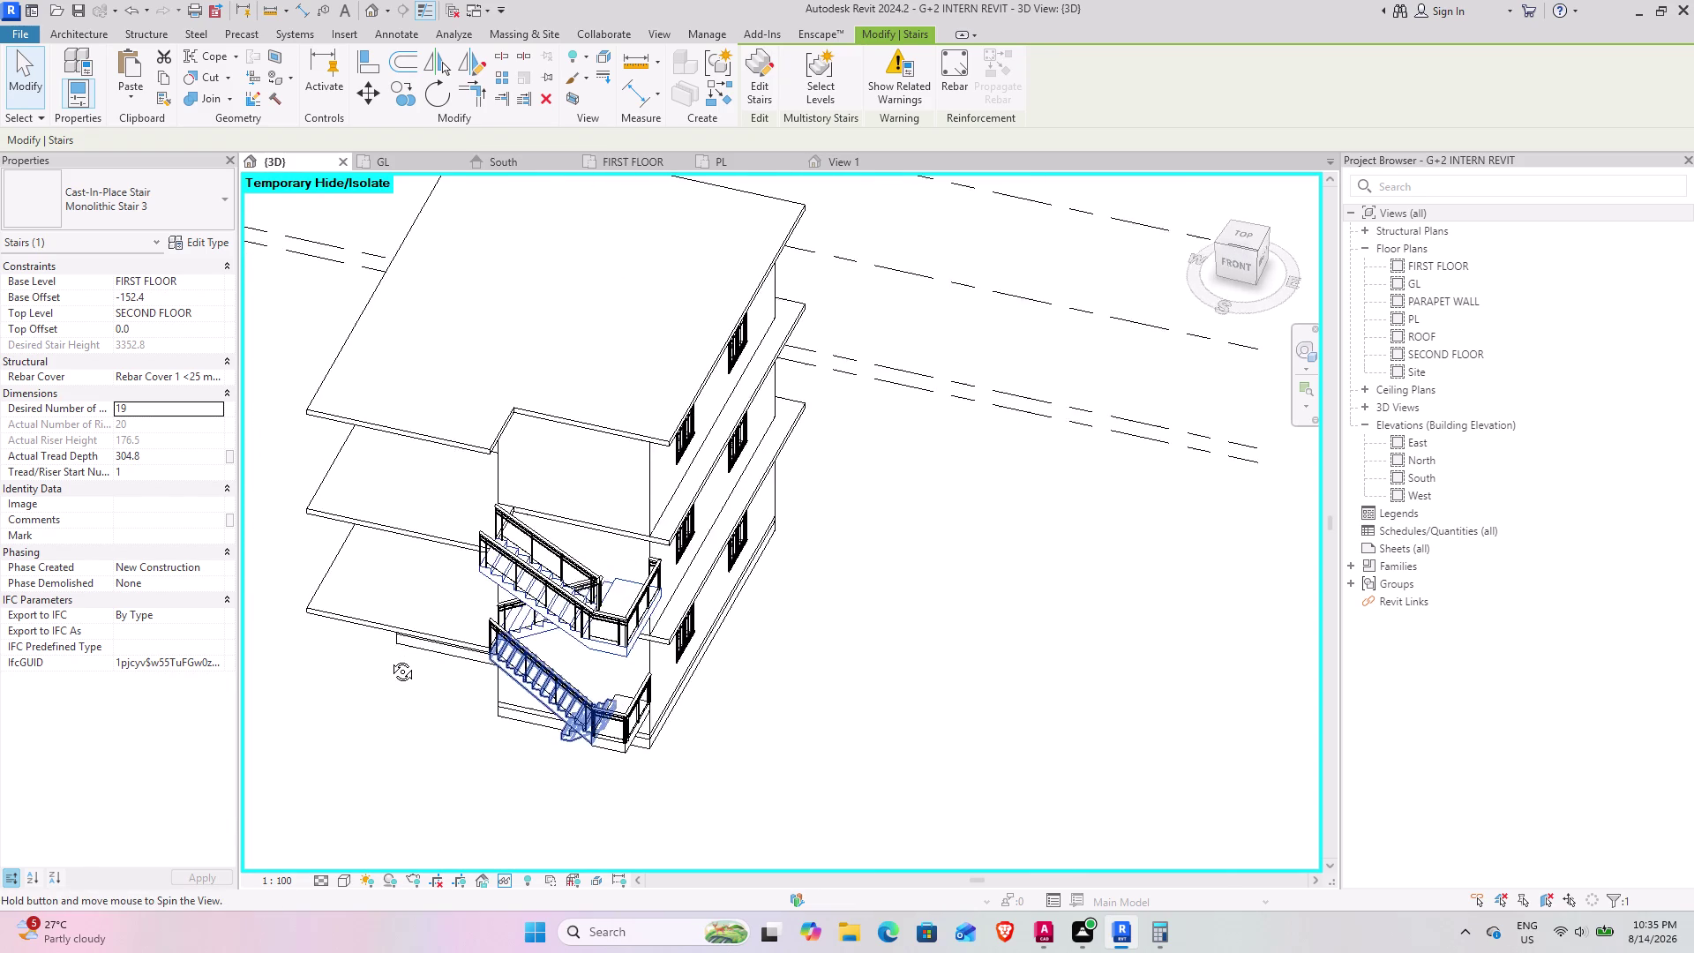
middle_drag(389, 658, 418, 483)
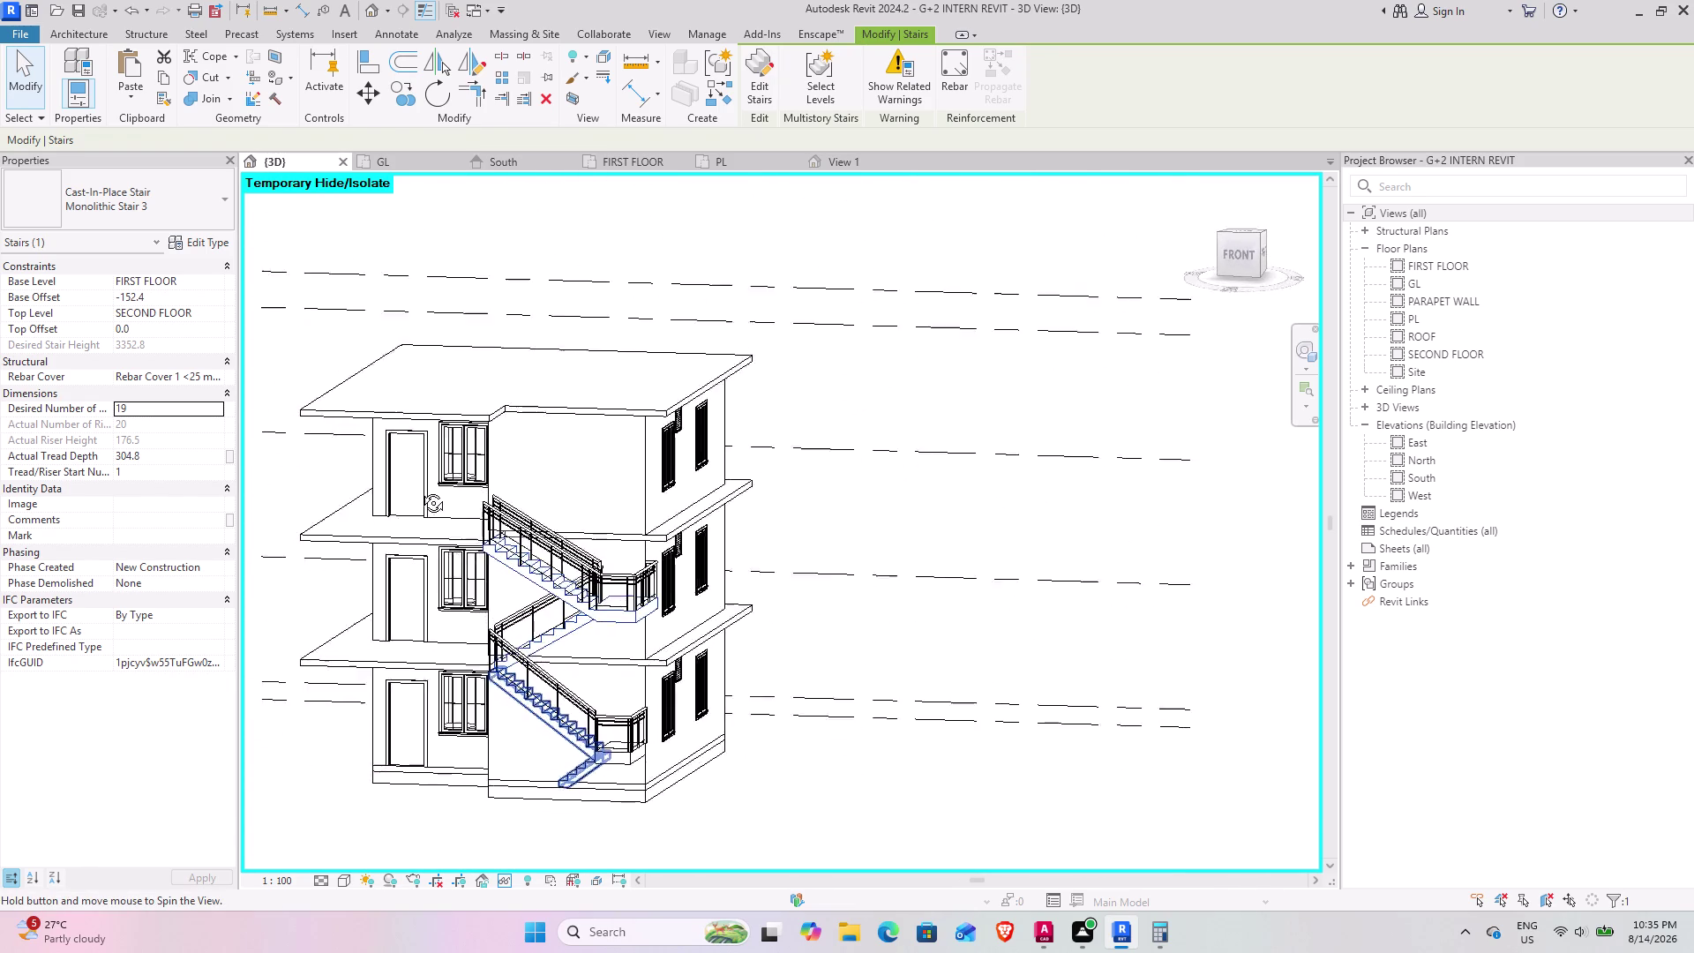
middle_drag(418, 483, 459, 665)
middle_drag(468, 697, 469, 696)
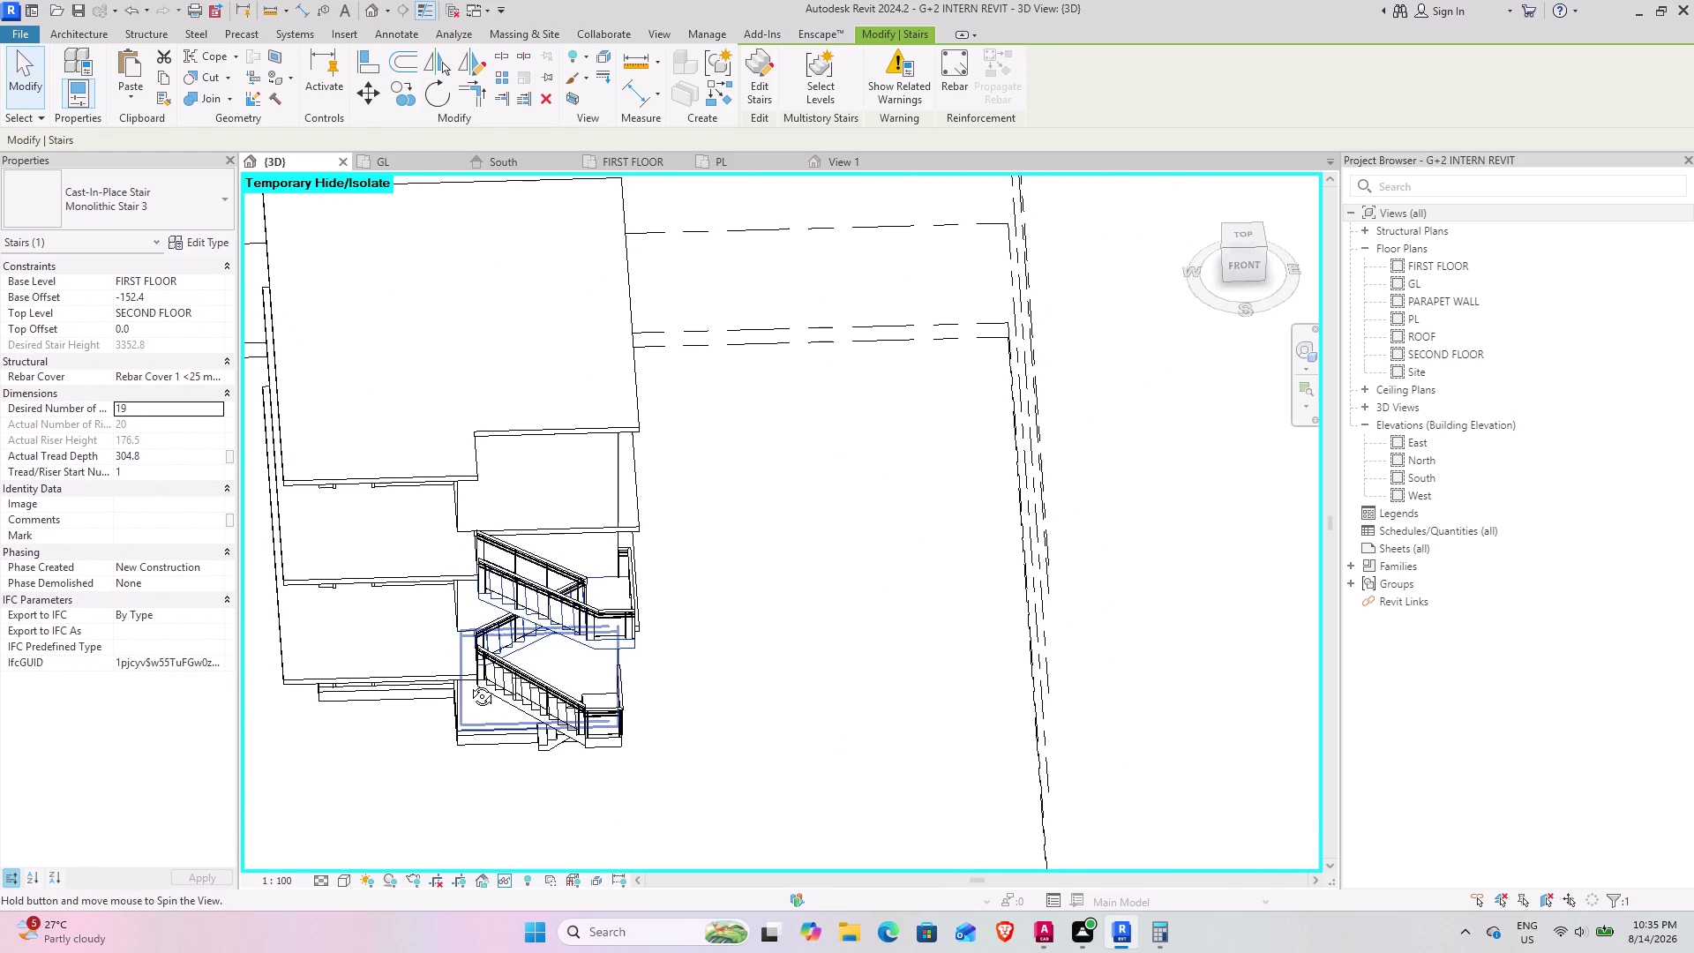
middle_drag(469, 696, 427, 454)
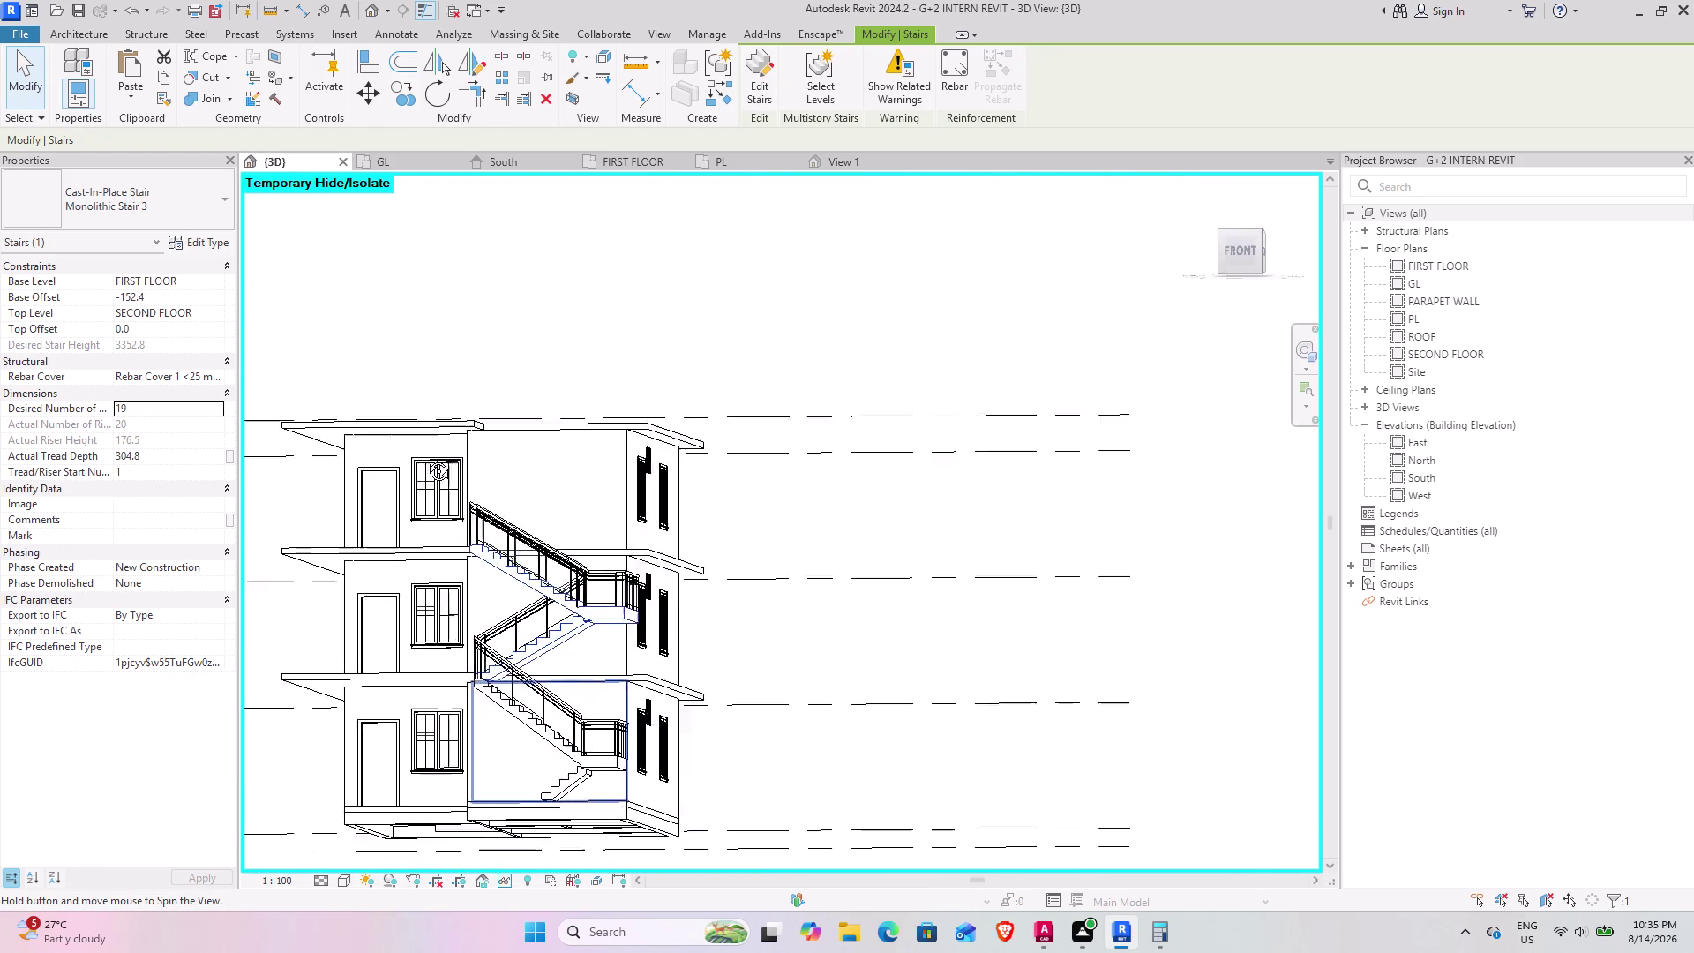
middle_drag(428, 454, 536, 734)
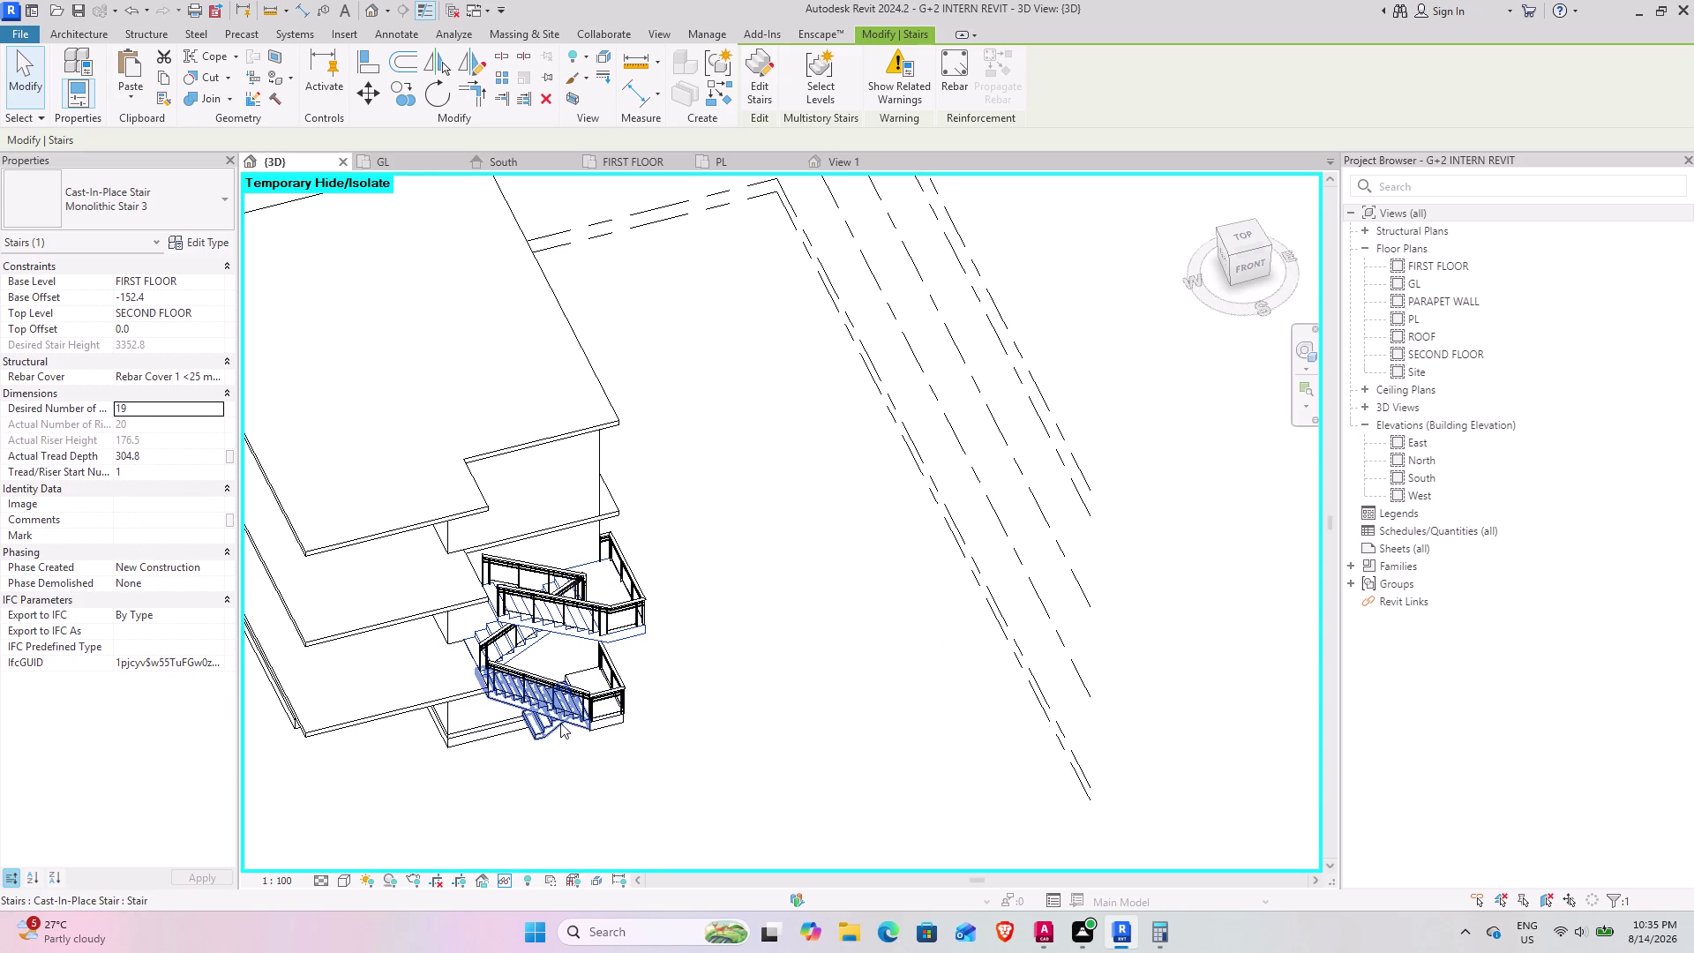
middle_drag(544, 718, 531, 458)
Delete the ground-floor stair, its leftover stair fragment and the leftover glass railing piece.
click(552, 737)
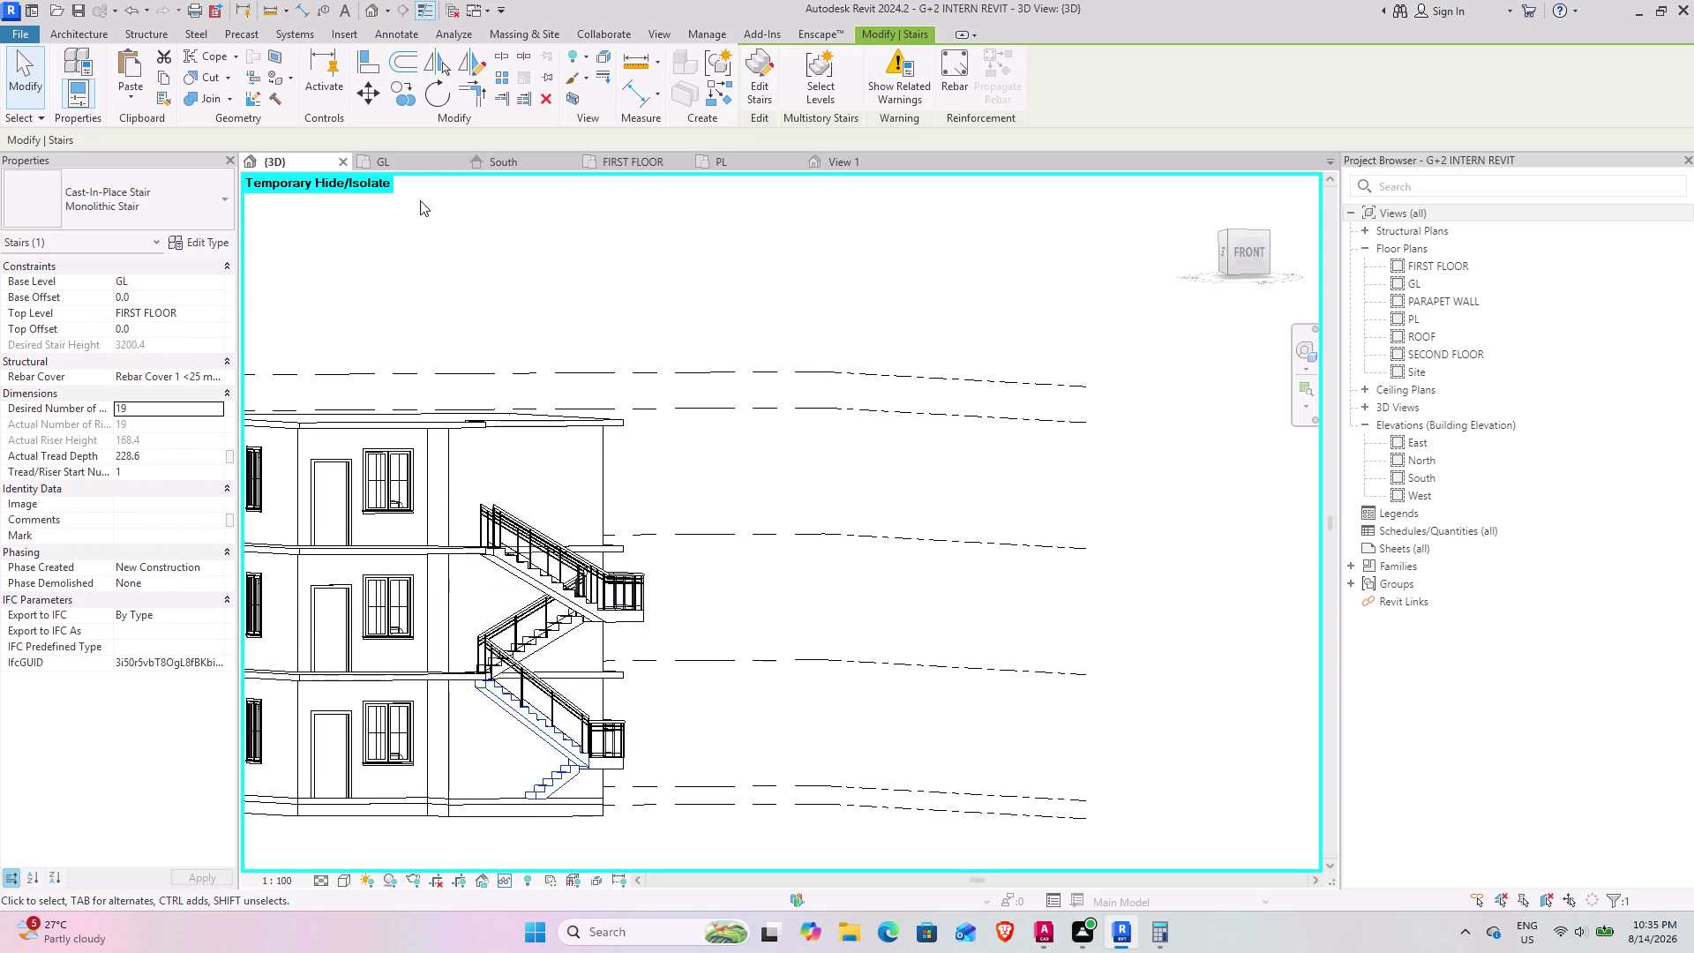
click(548, 105)
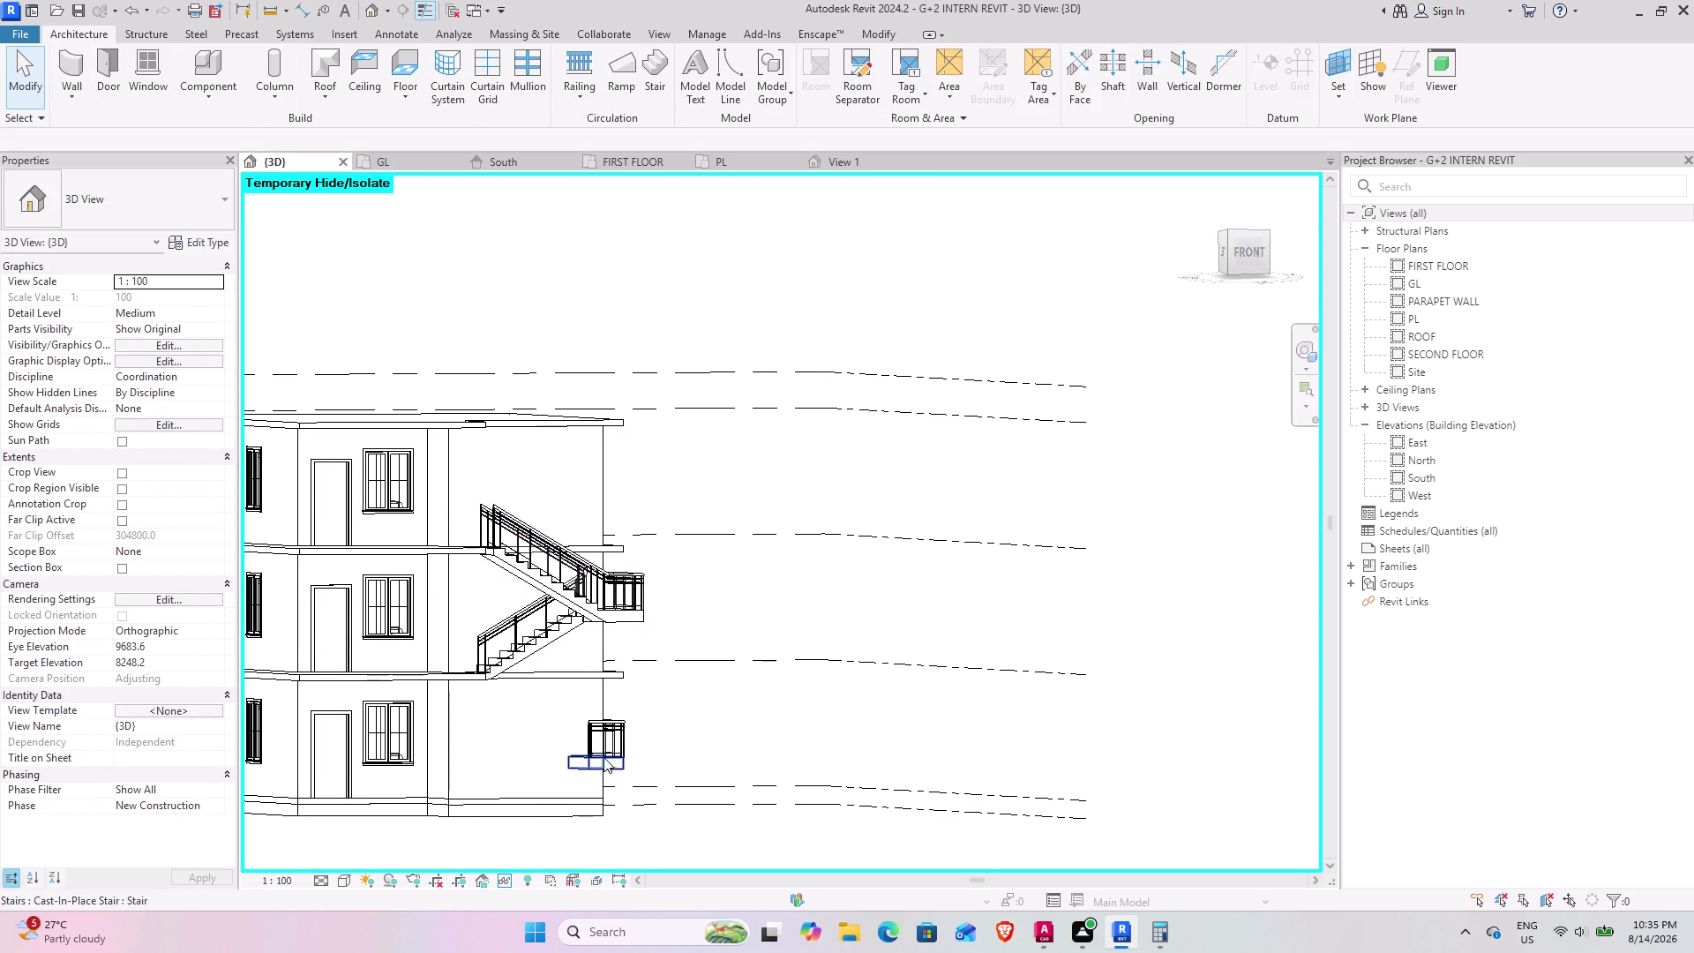
click(603, 757)
click(558, 99)
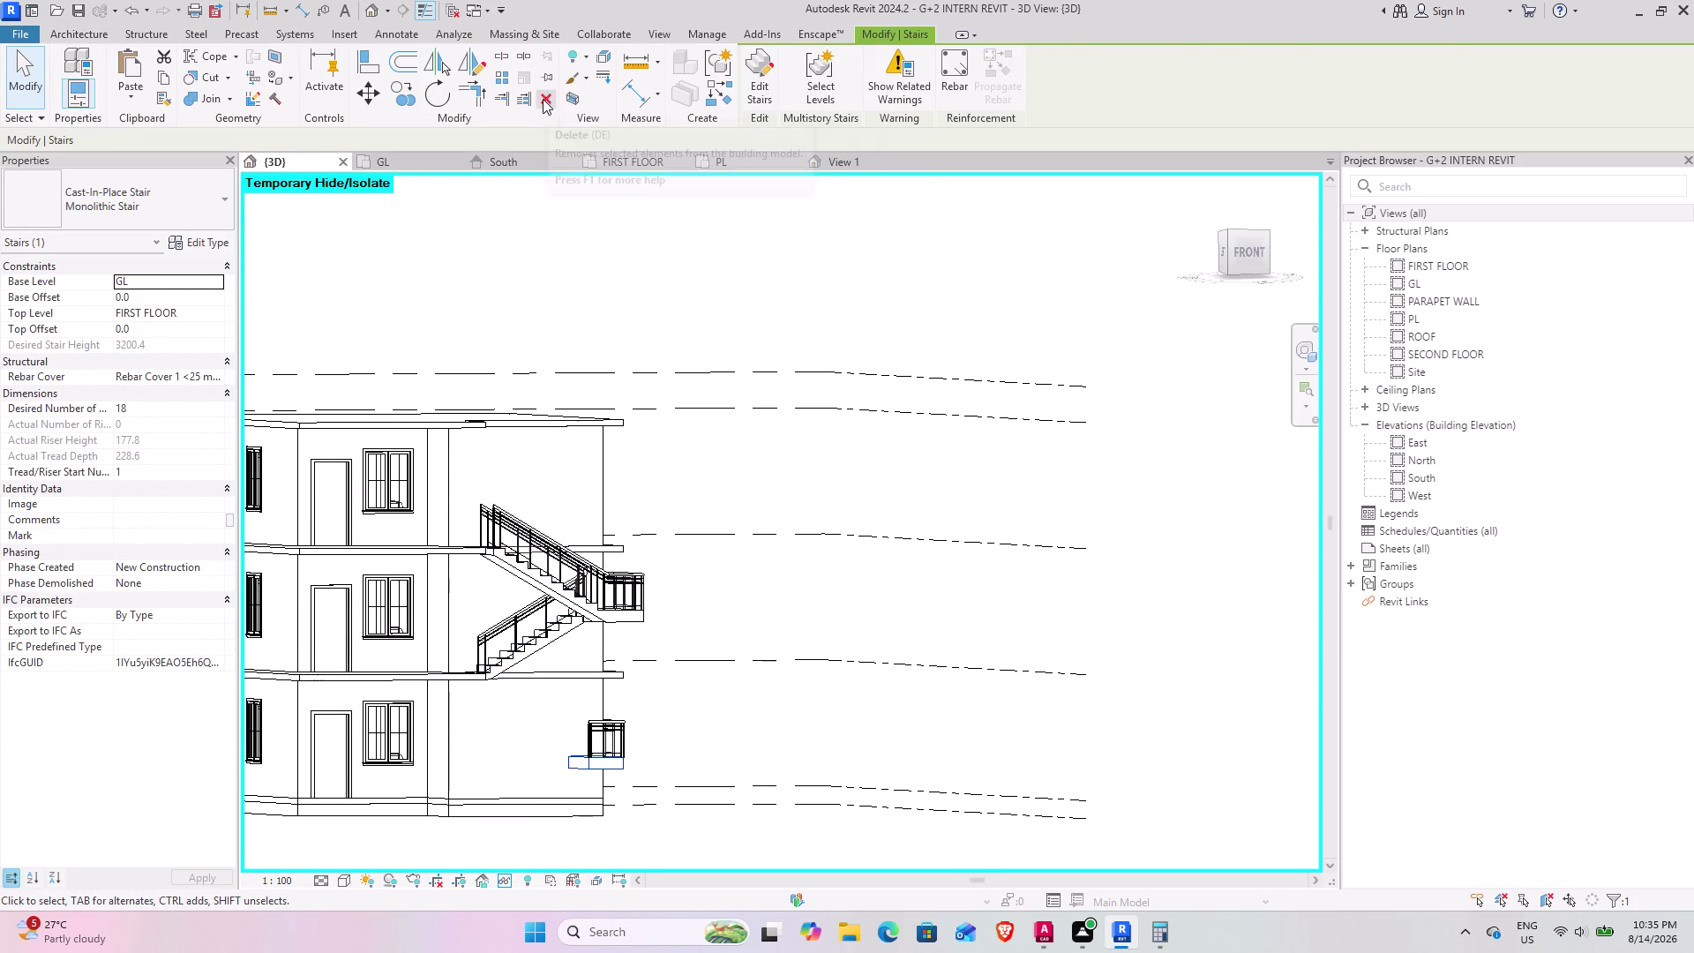
click(543, 99)
click(600, 743)
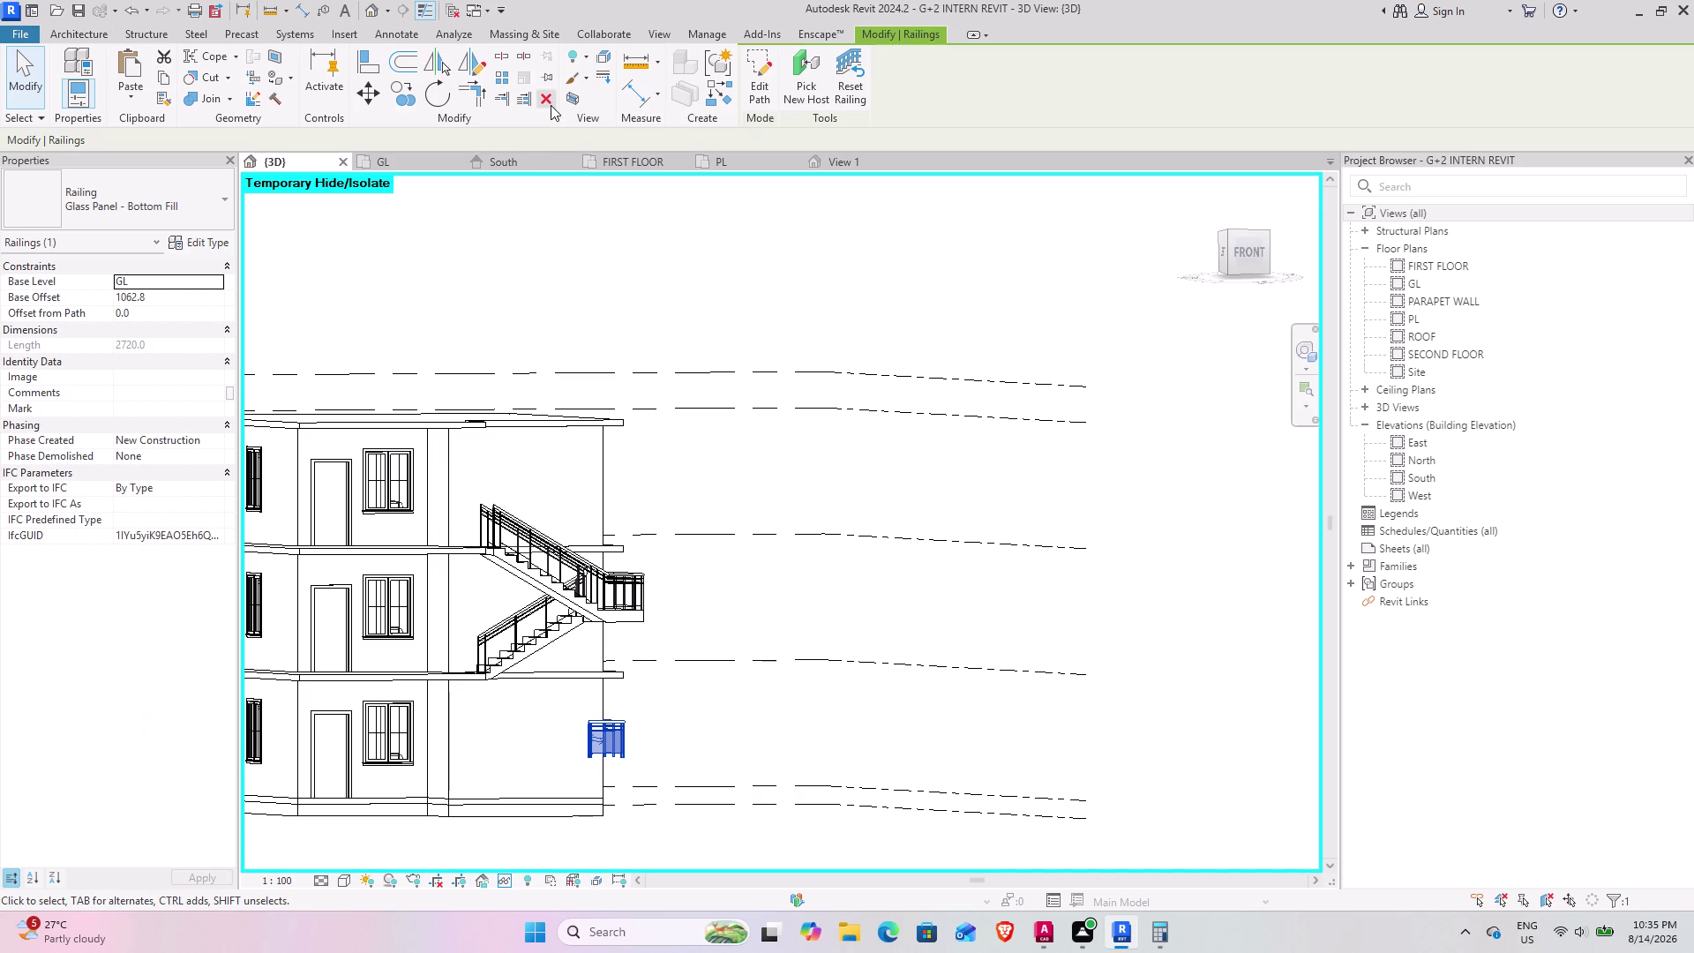
click(550, 100)
Orbit around the ground floor and select the first-to-second-floor stair.
middle_drag(613, 628, 501, 827)
middle_drag(467, 684, 564, 486)
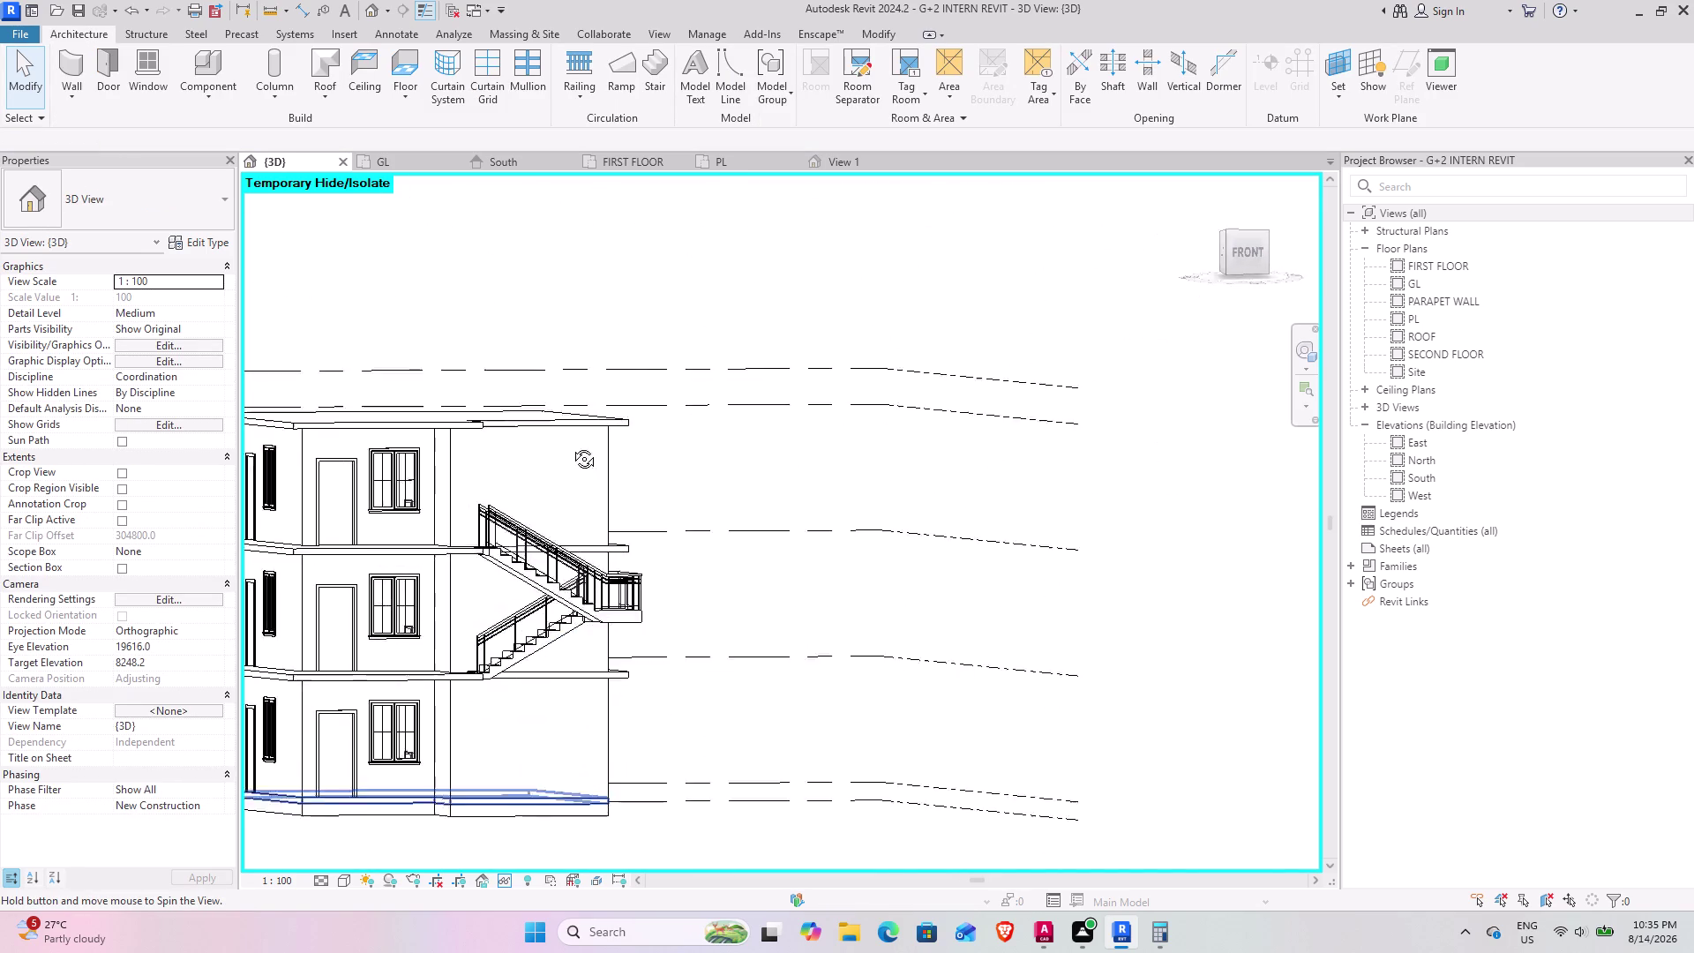
middle_drag(563, 486, 494, 487)
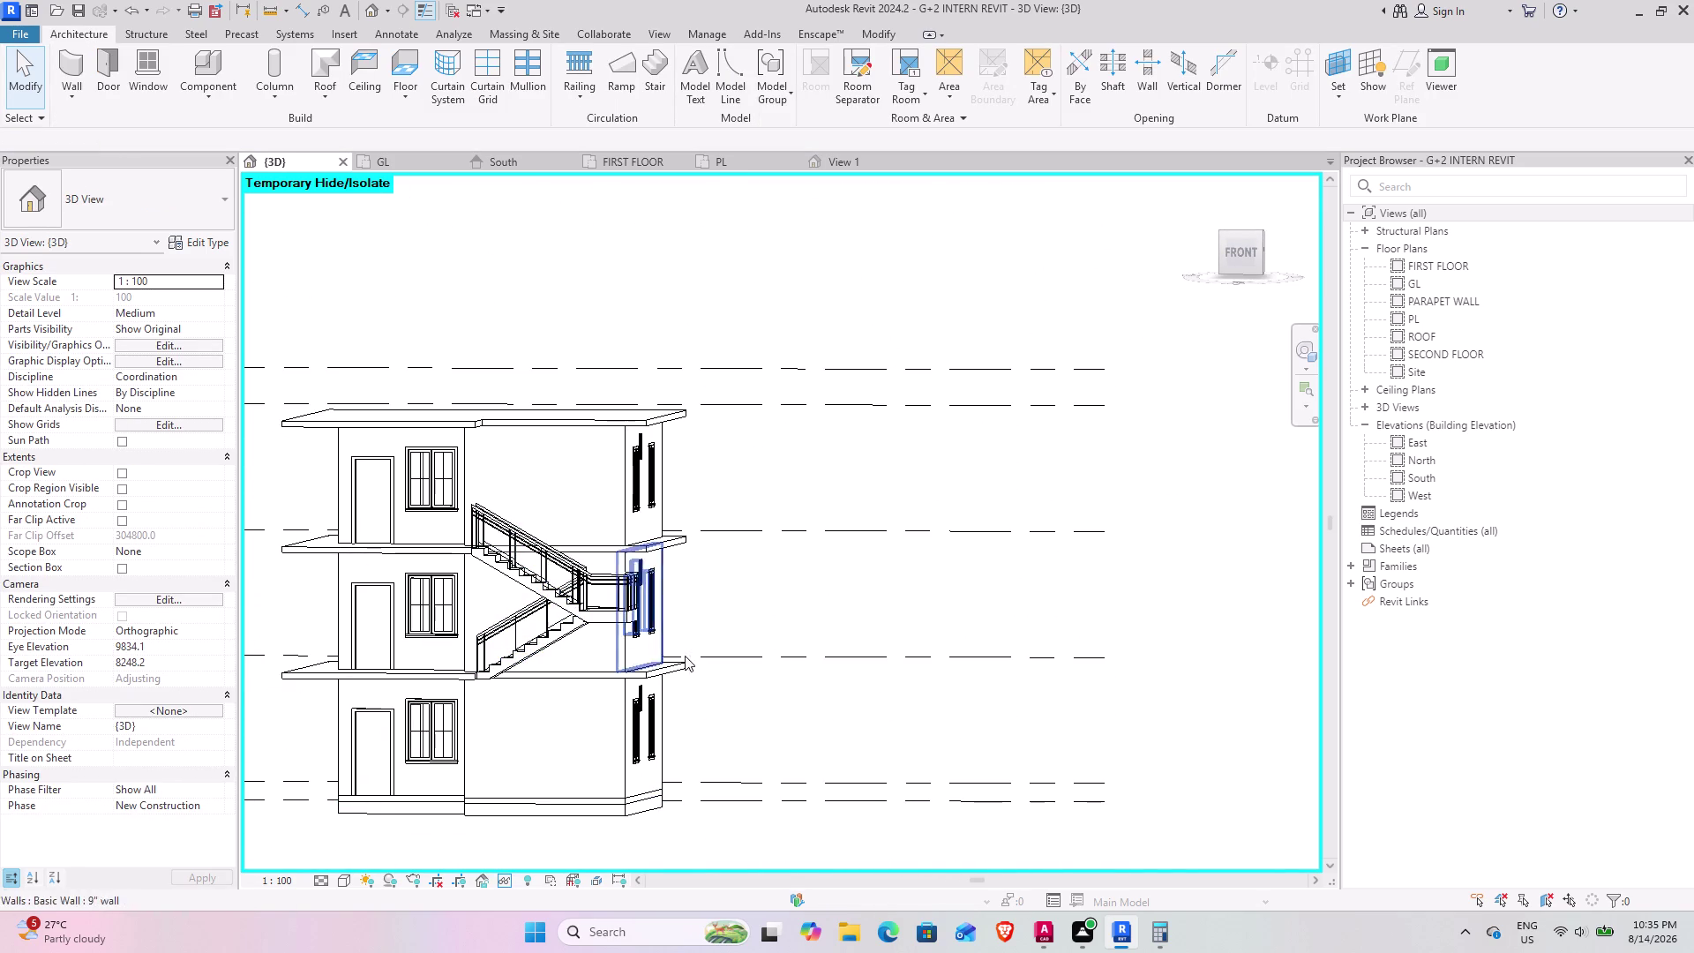
middle_drag(465, 592, 572, 610)
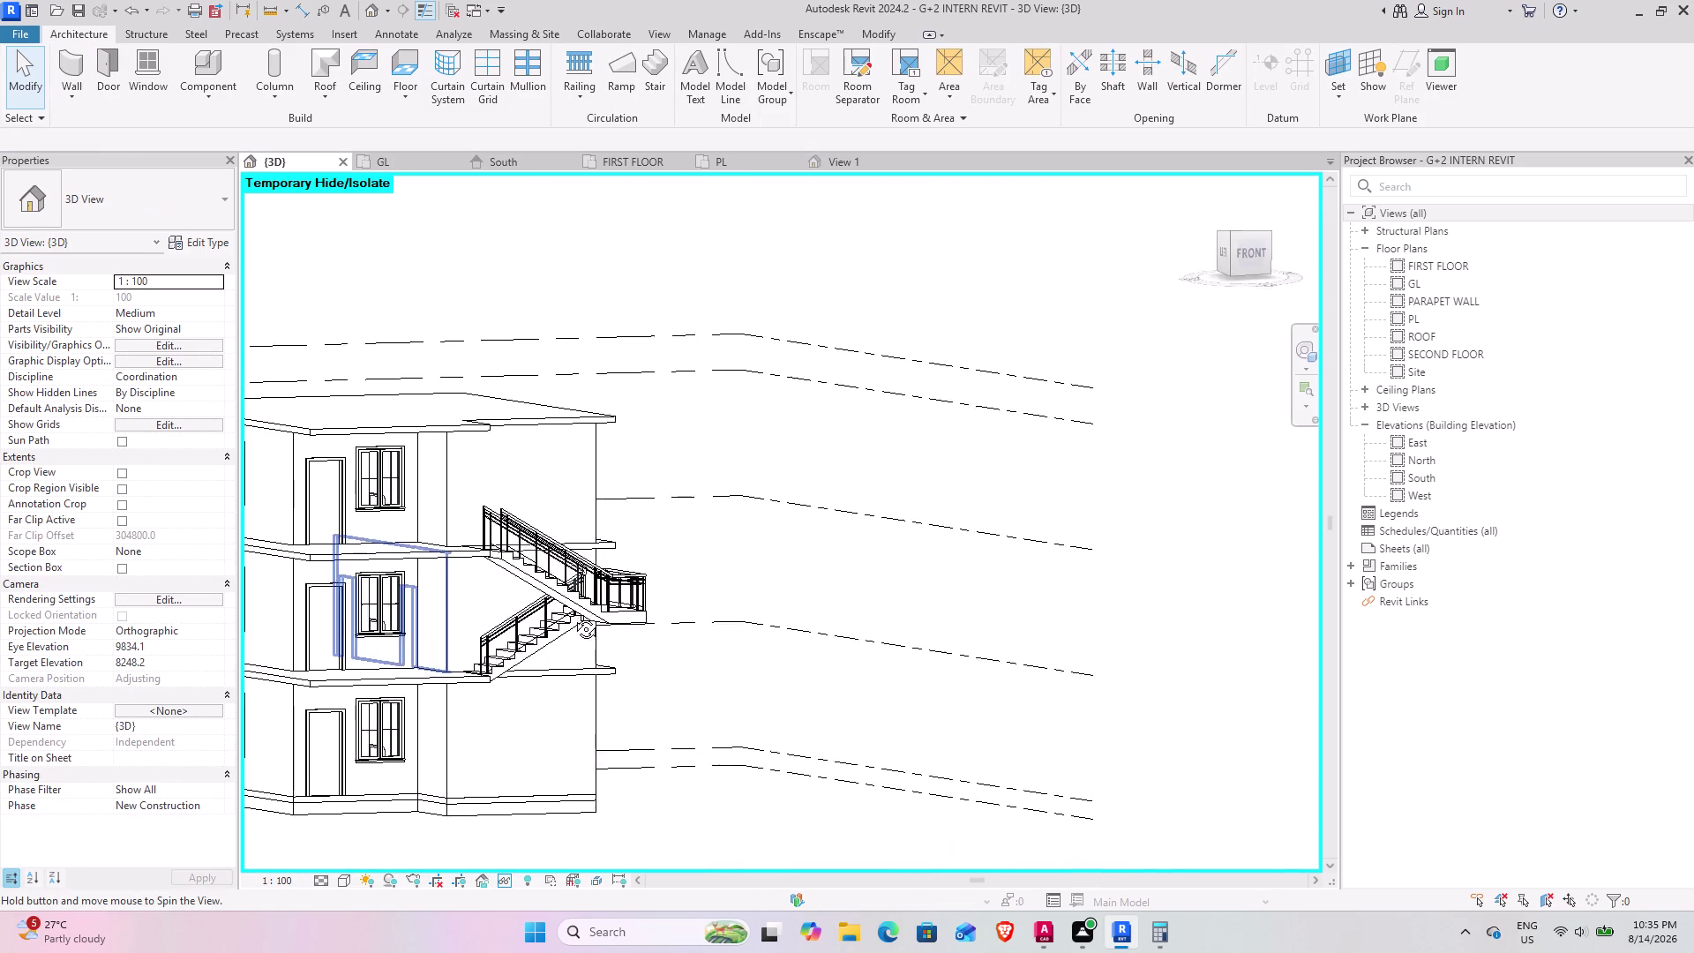
middle_drag(572, 611, 536, 651)
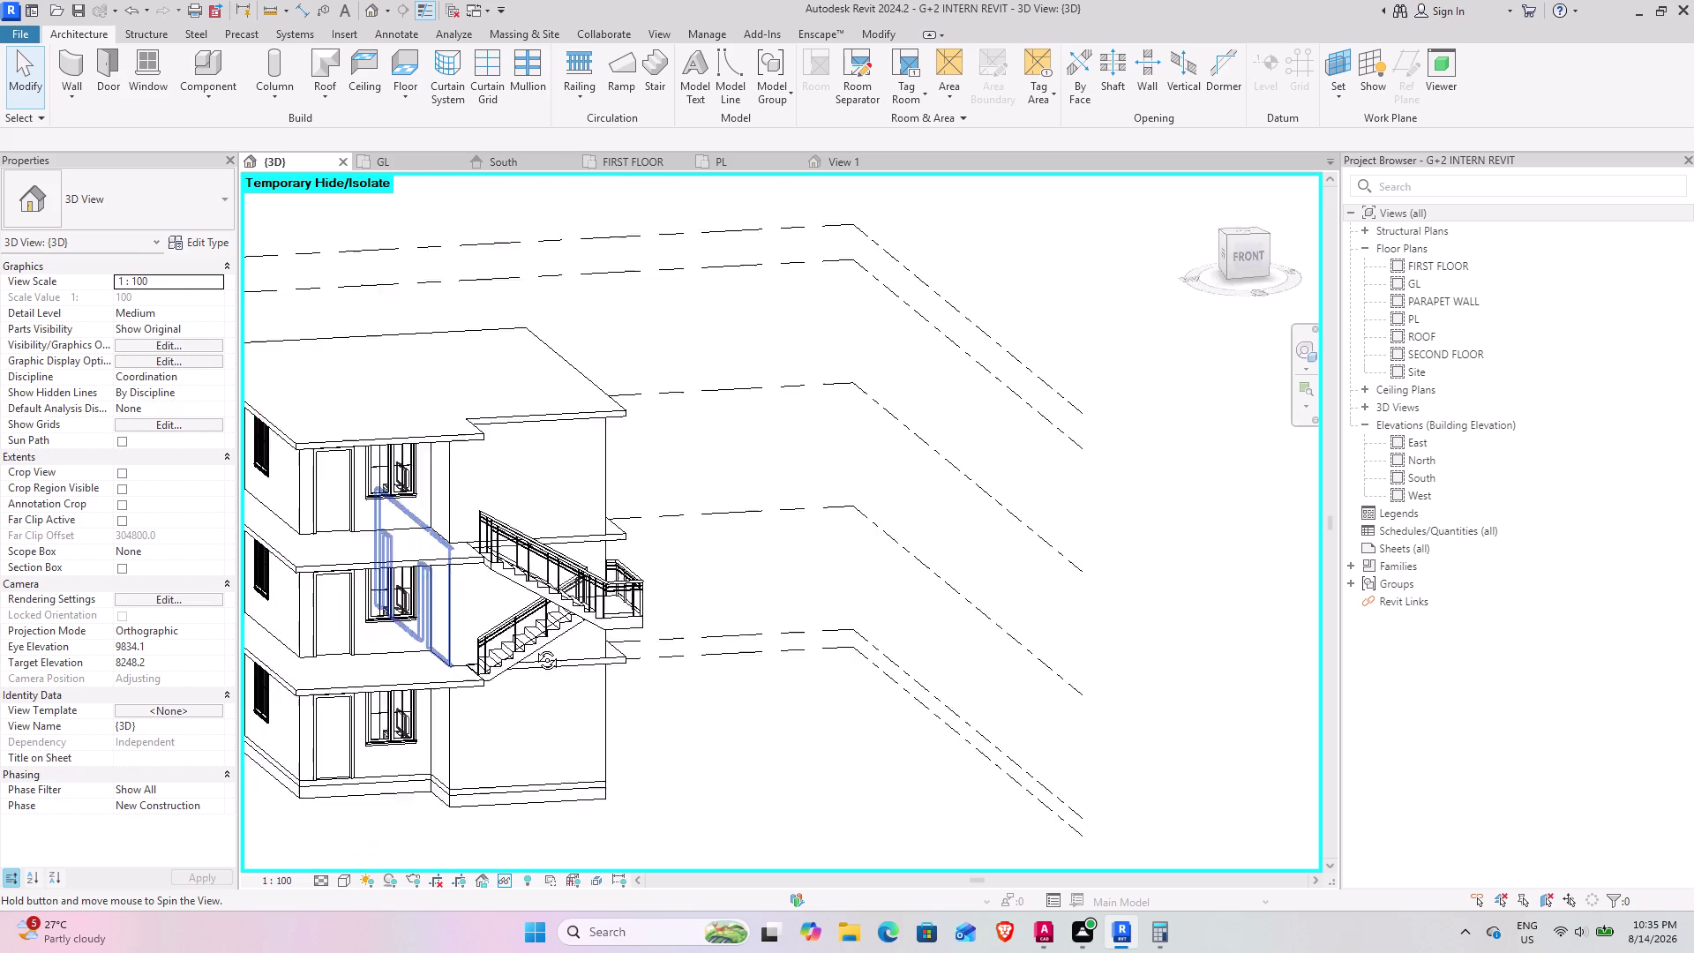
middle_drag(537, 650, 480, 605)
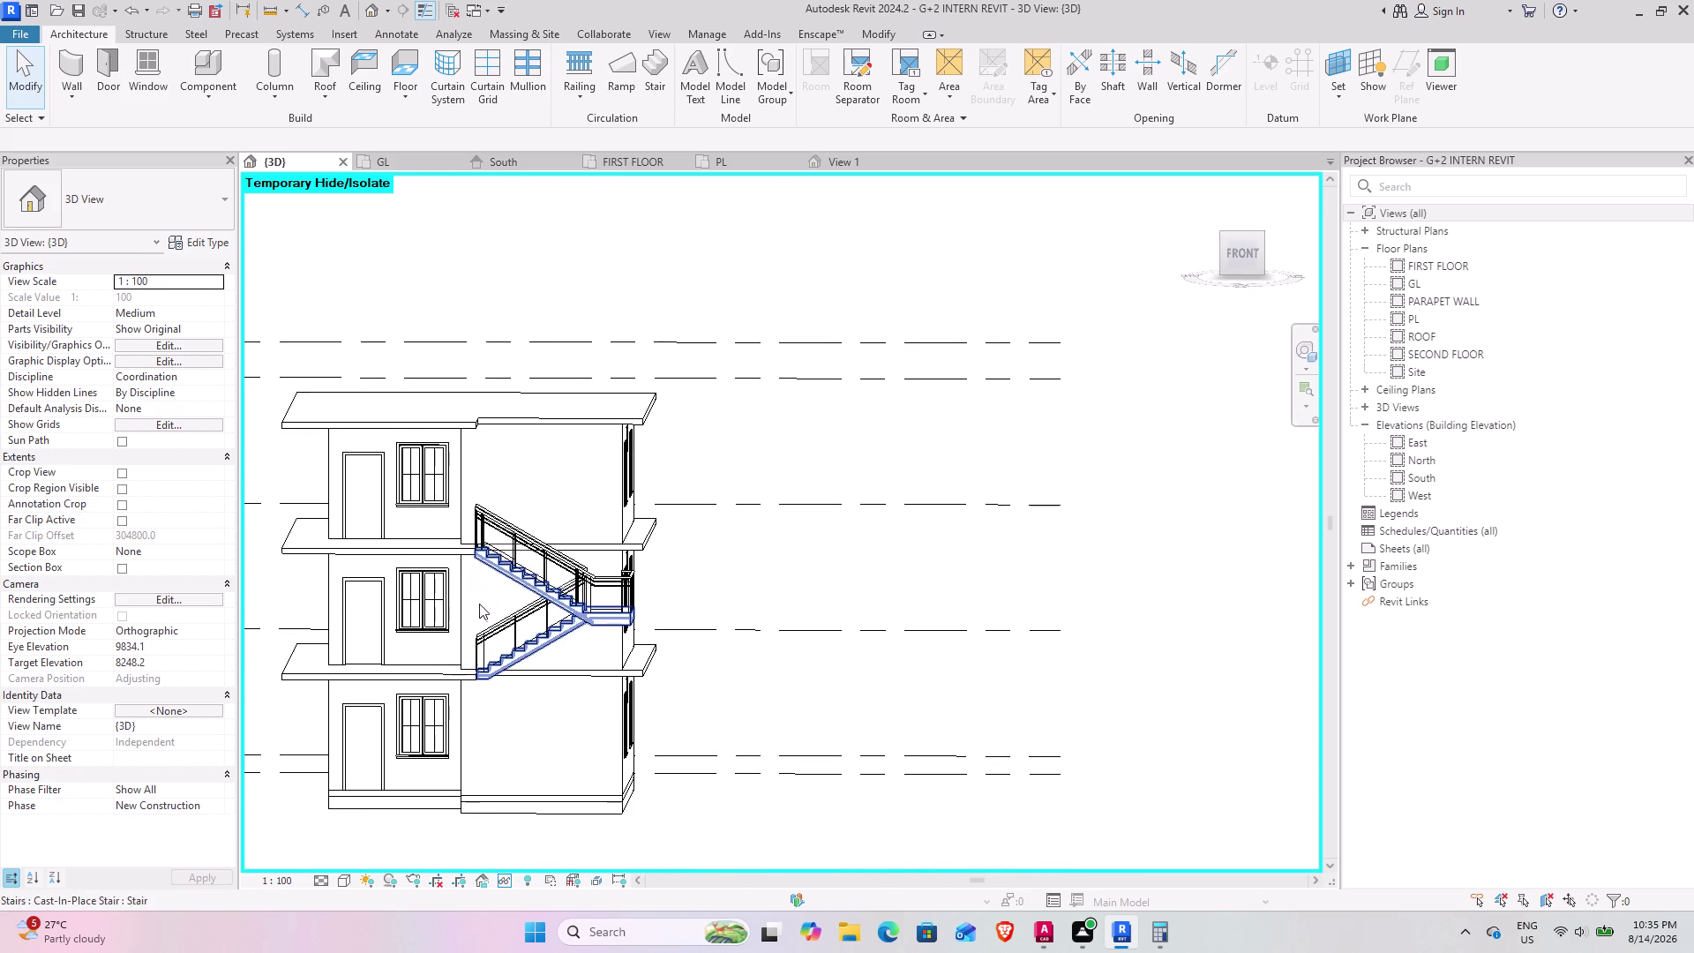
click(597, 622)
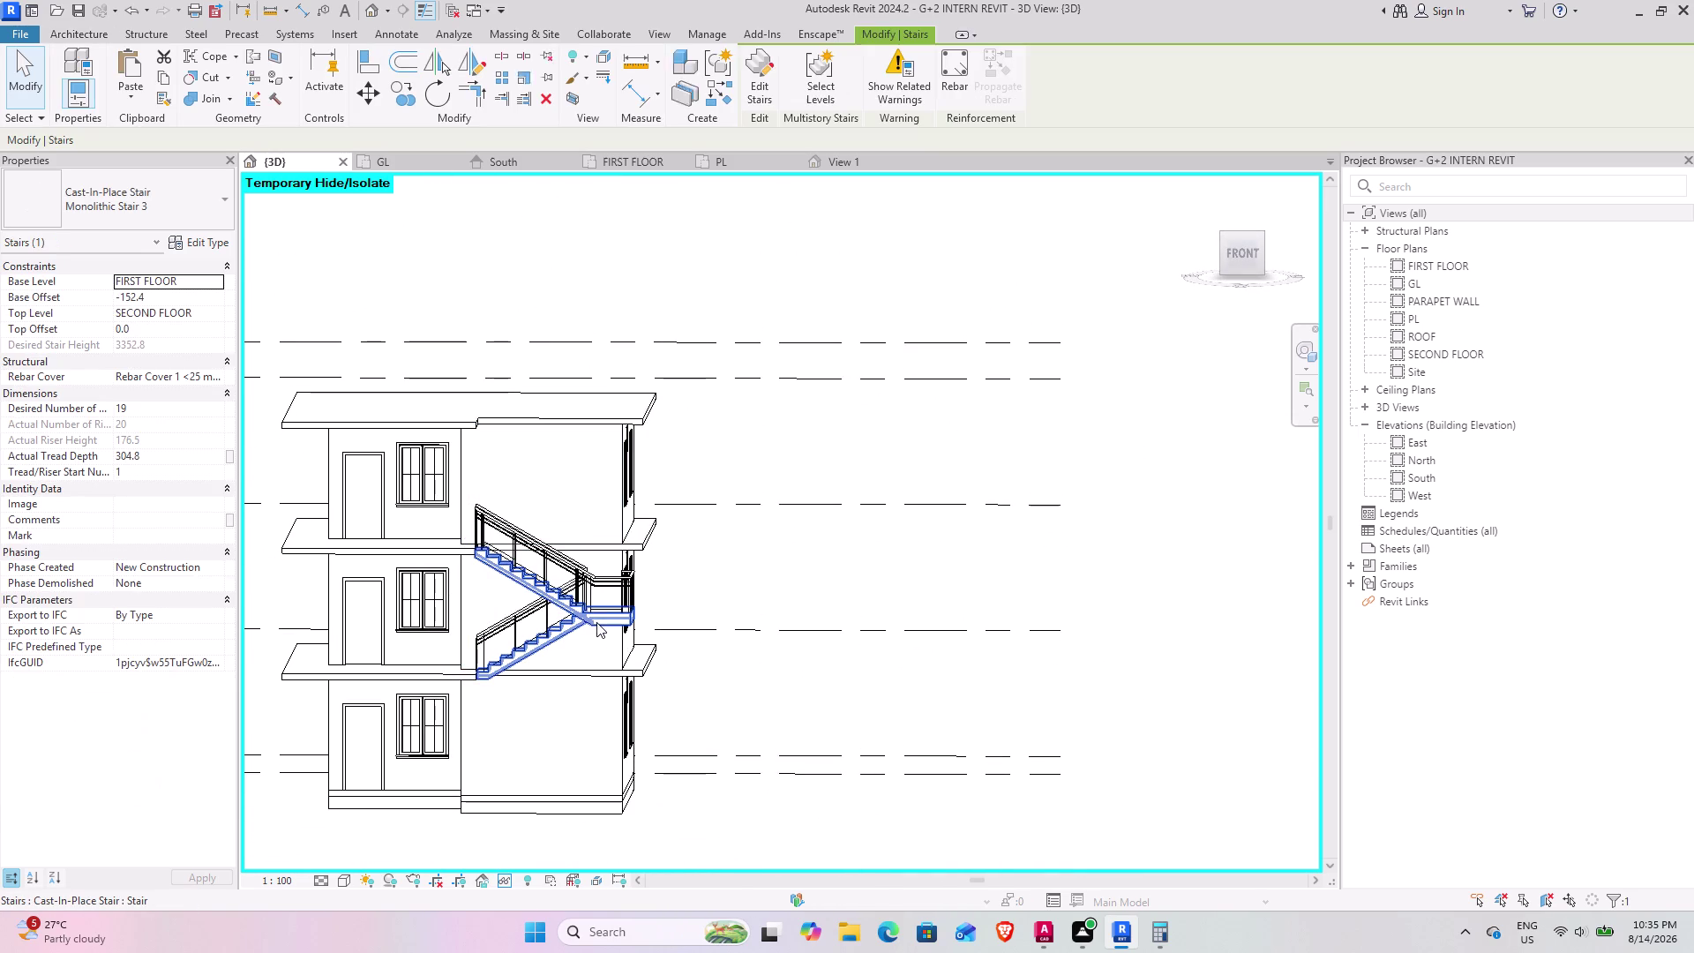
Add both stair railings to the selected stair.
middle_drag(581, 657, 541, 795)
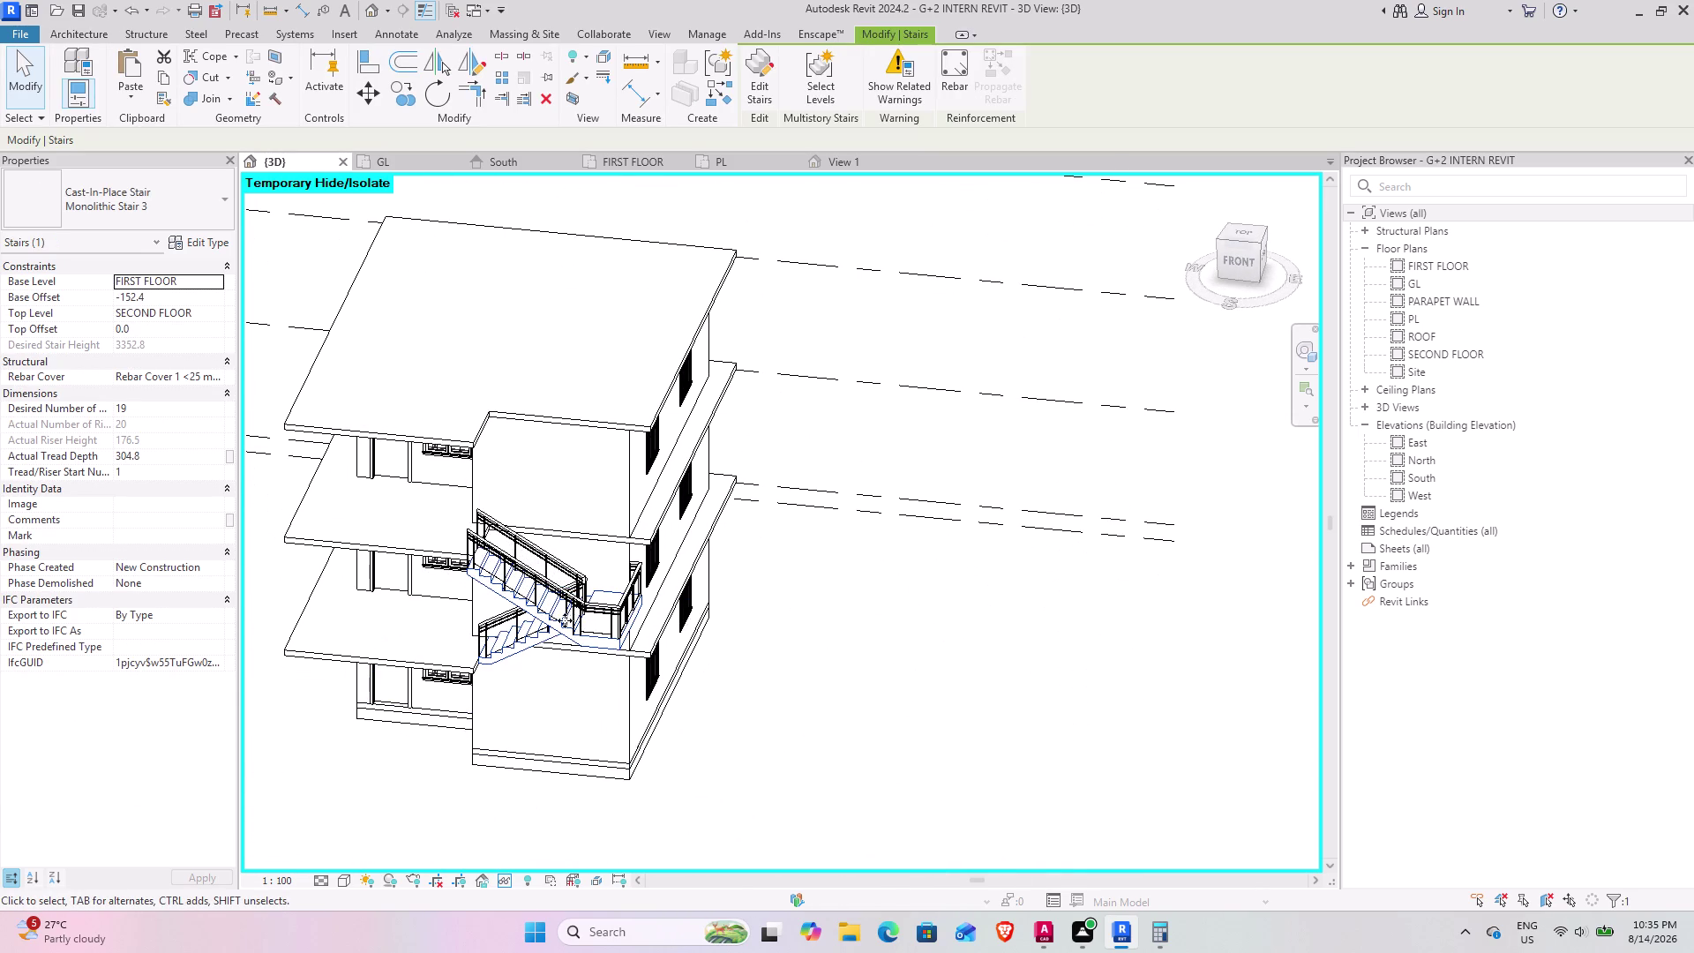
scroll(up, 3)
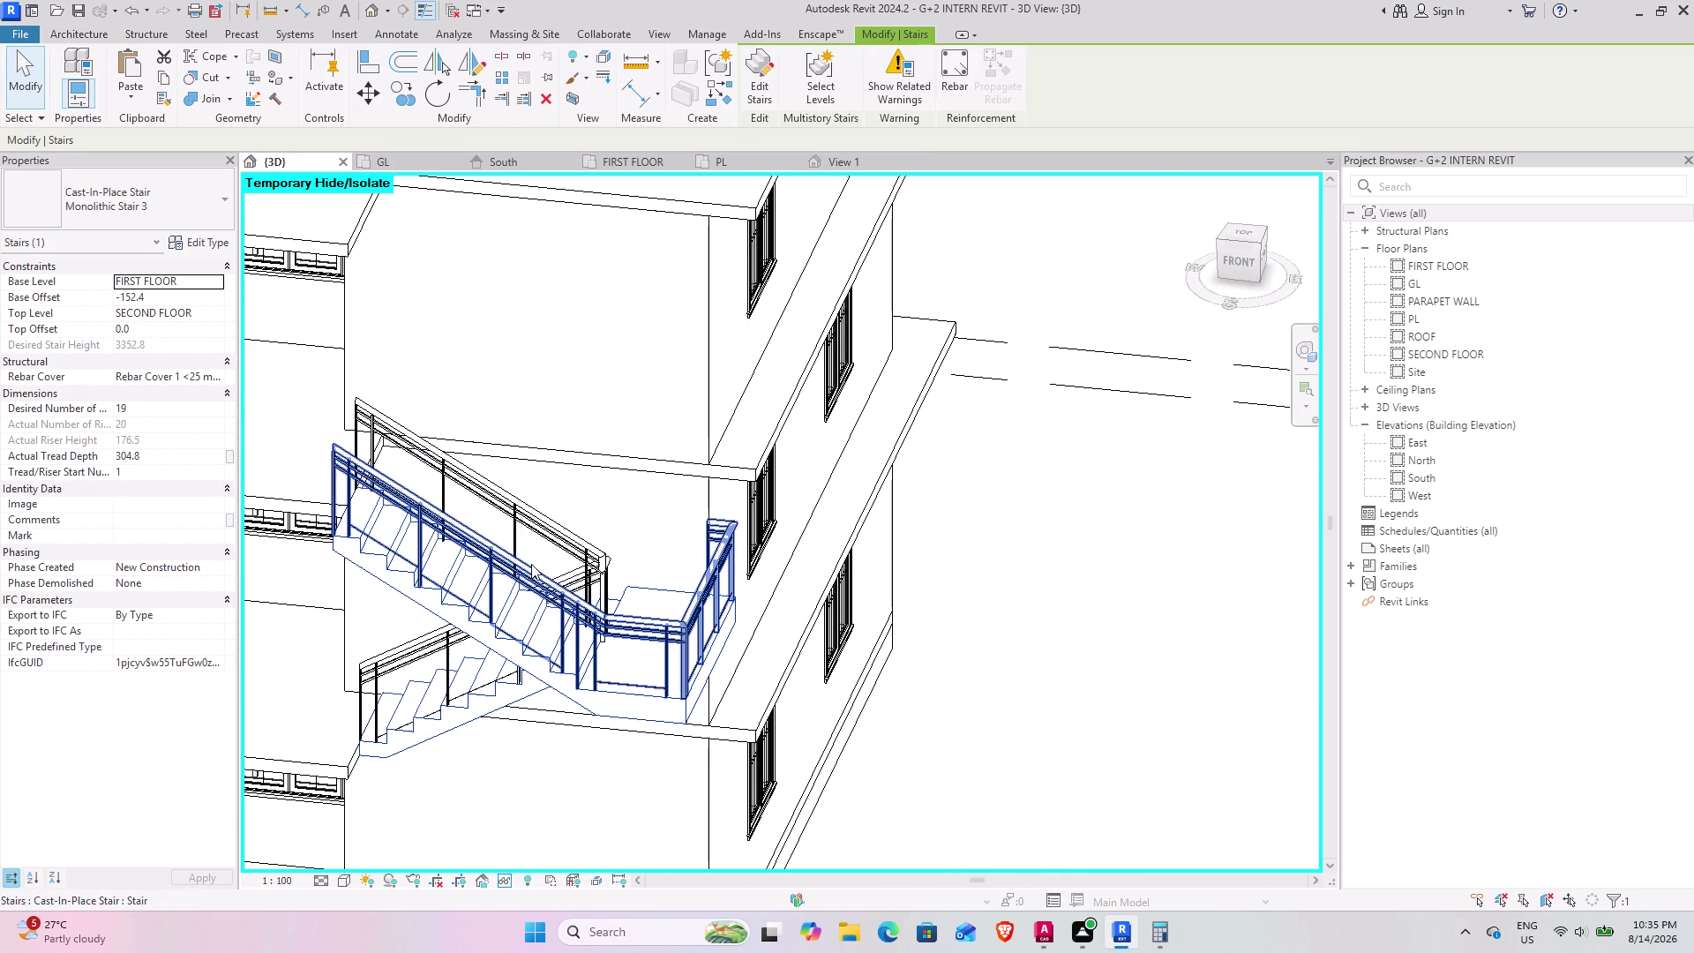
click(531, 565)
click(549, 532)
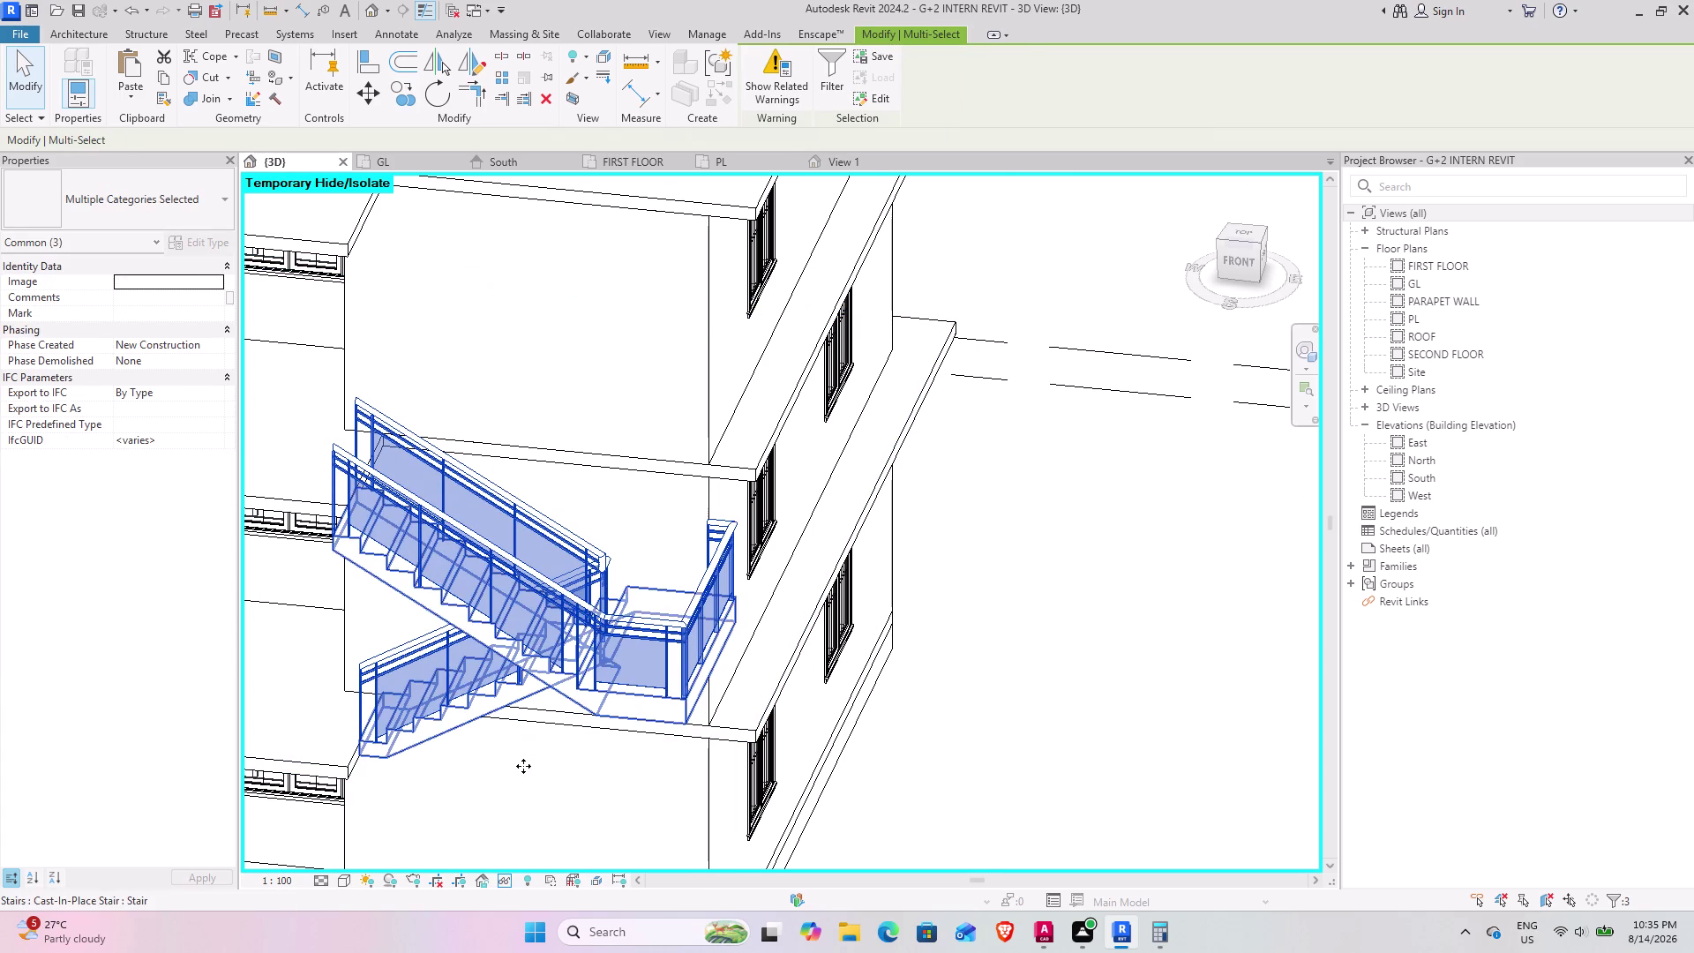
middle_drag(522, 766, 510, 728)
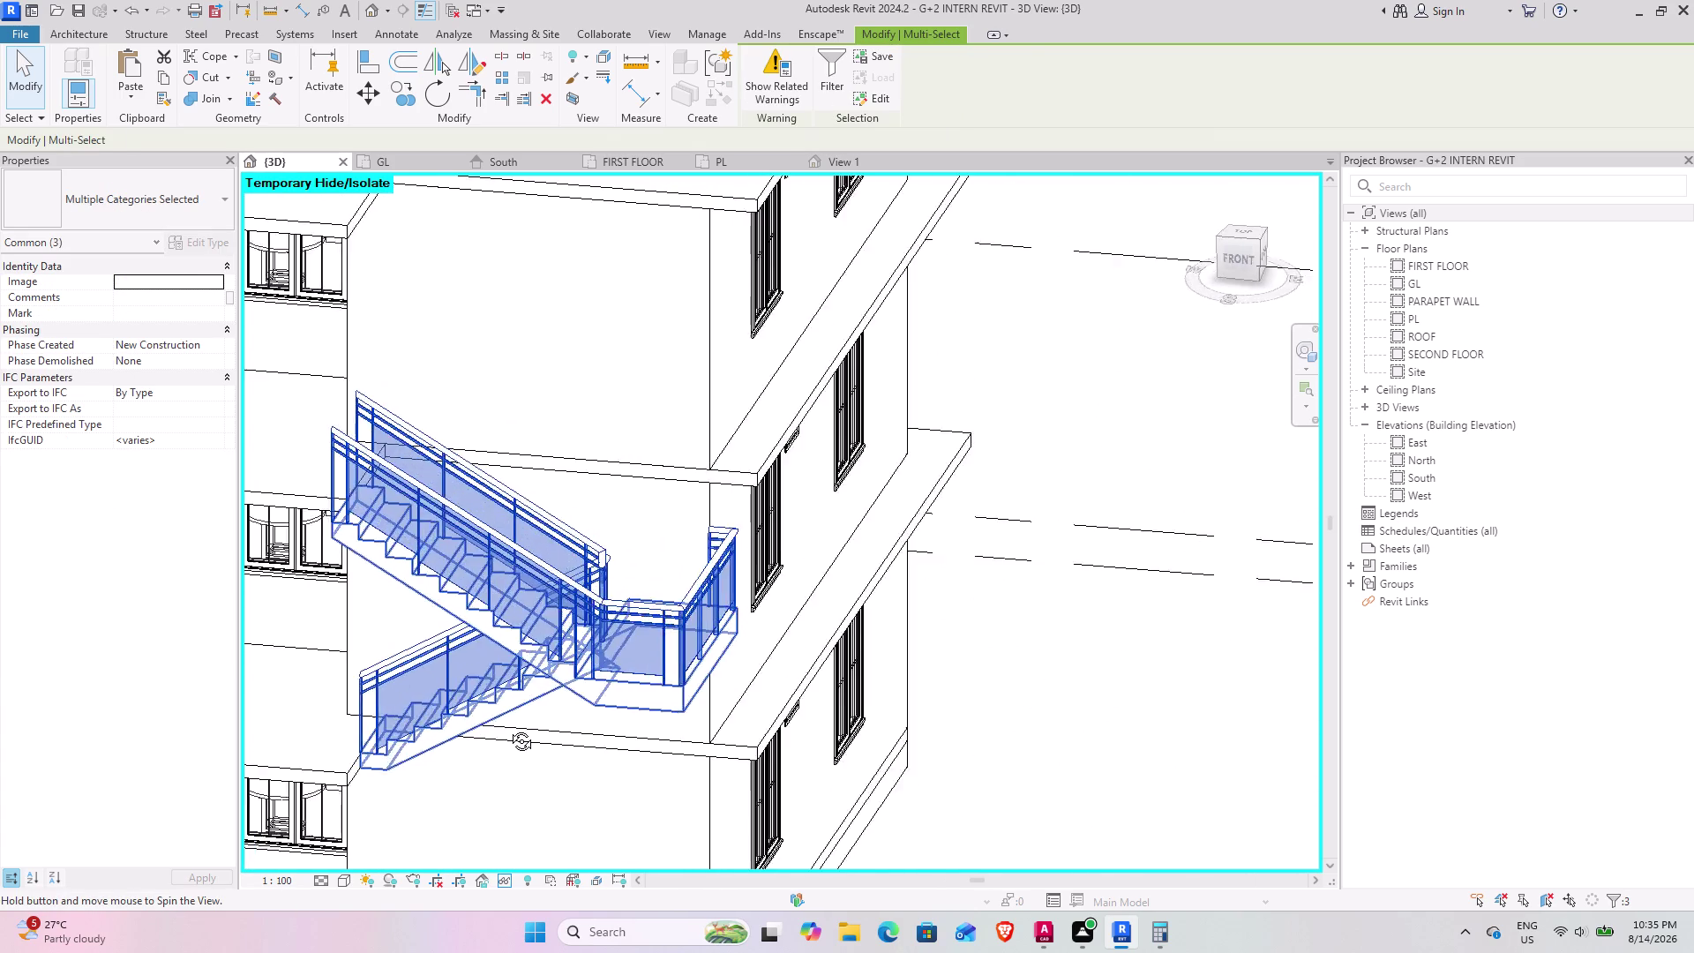
middle_drag(510, 728, 526, 671)
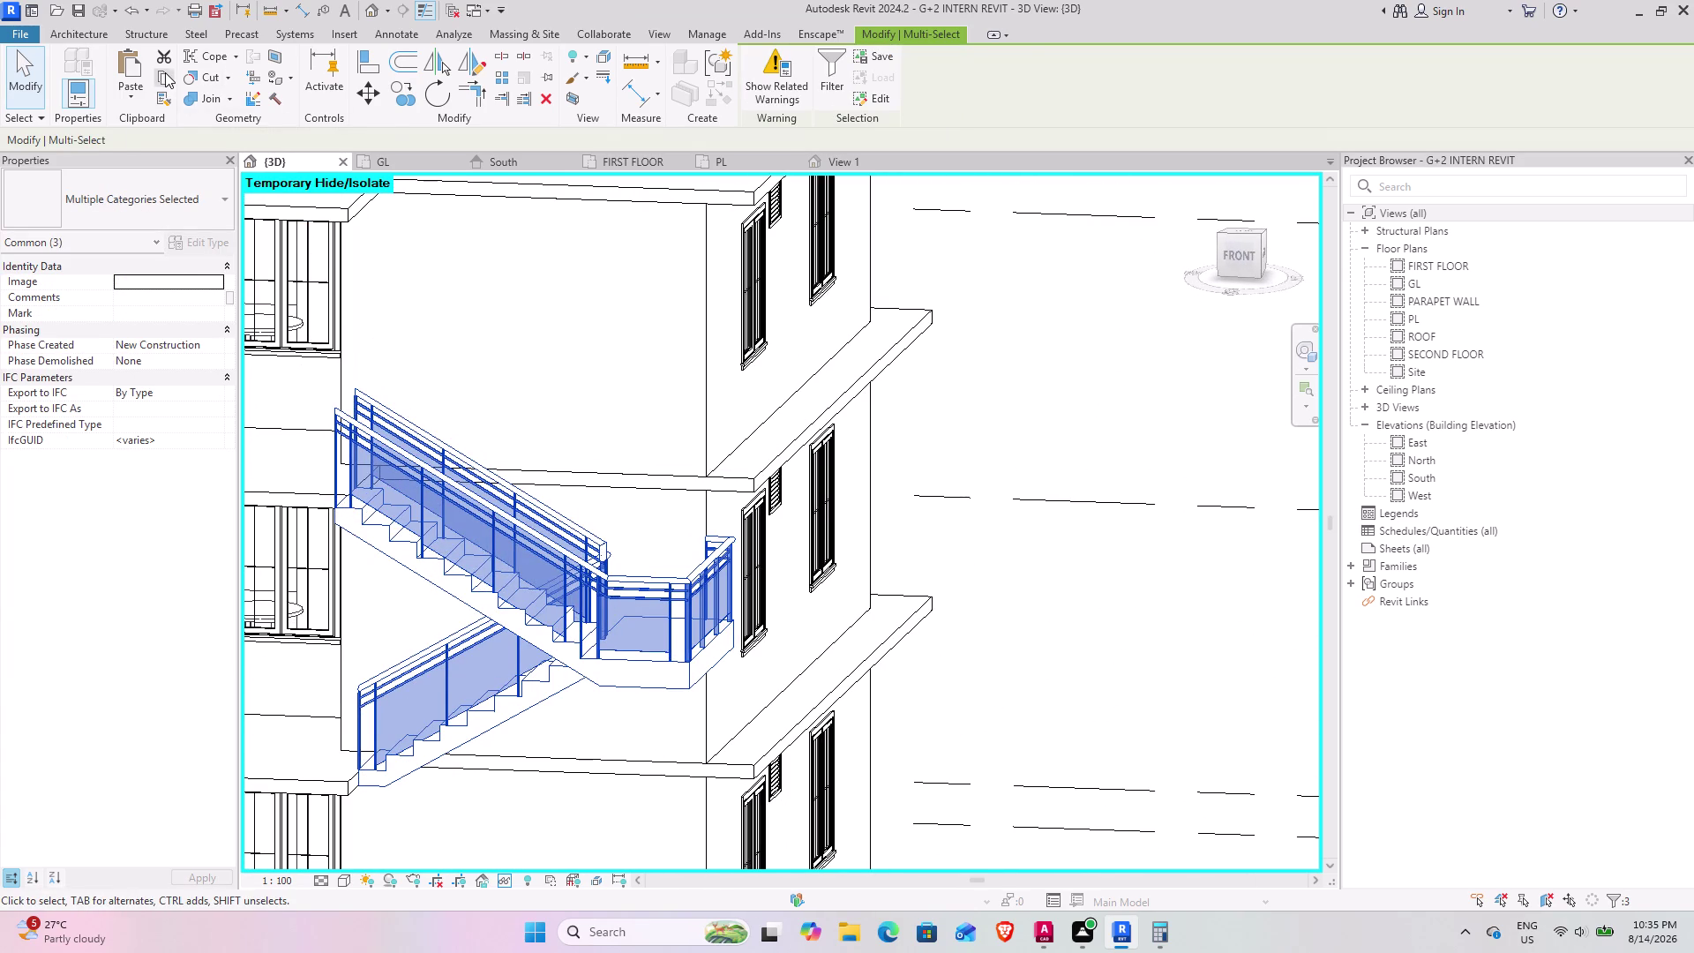
Copy the stair and railings, then paste them aligned onto the GL and SECOND FLOOR levels.
click(165, 73)
click(130, 93)
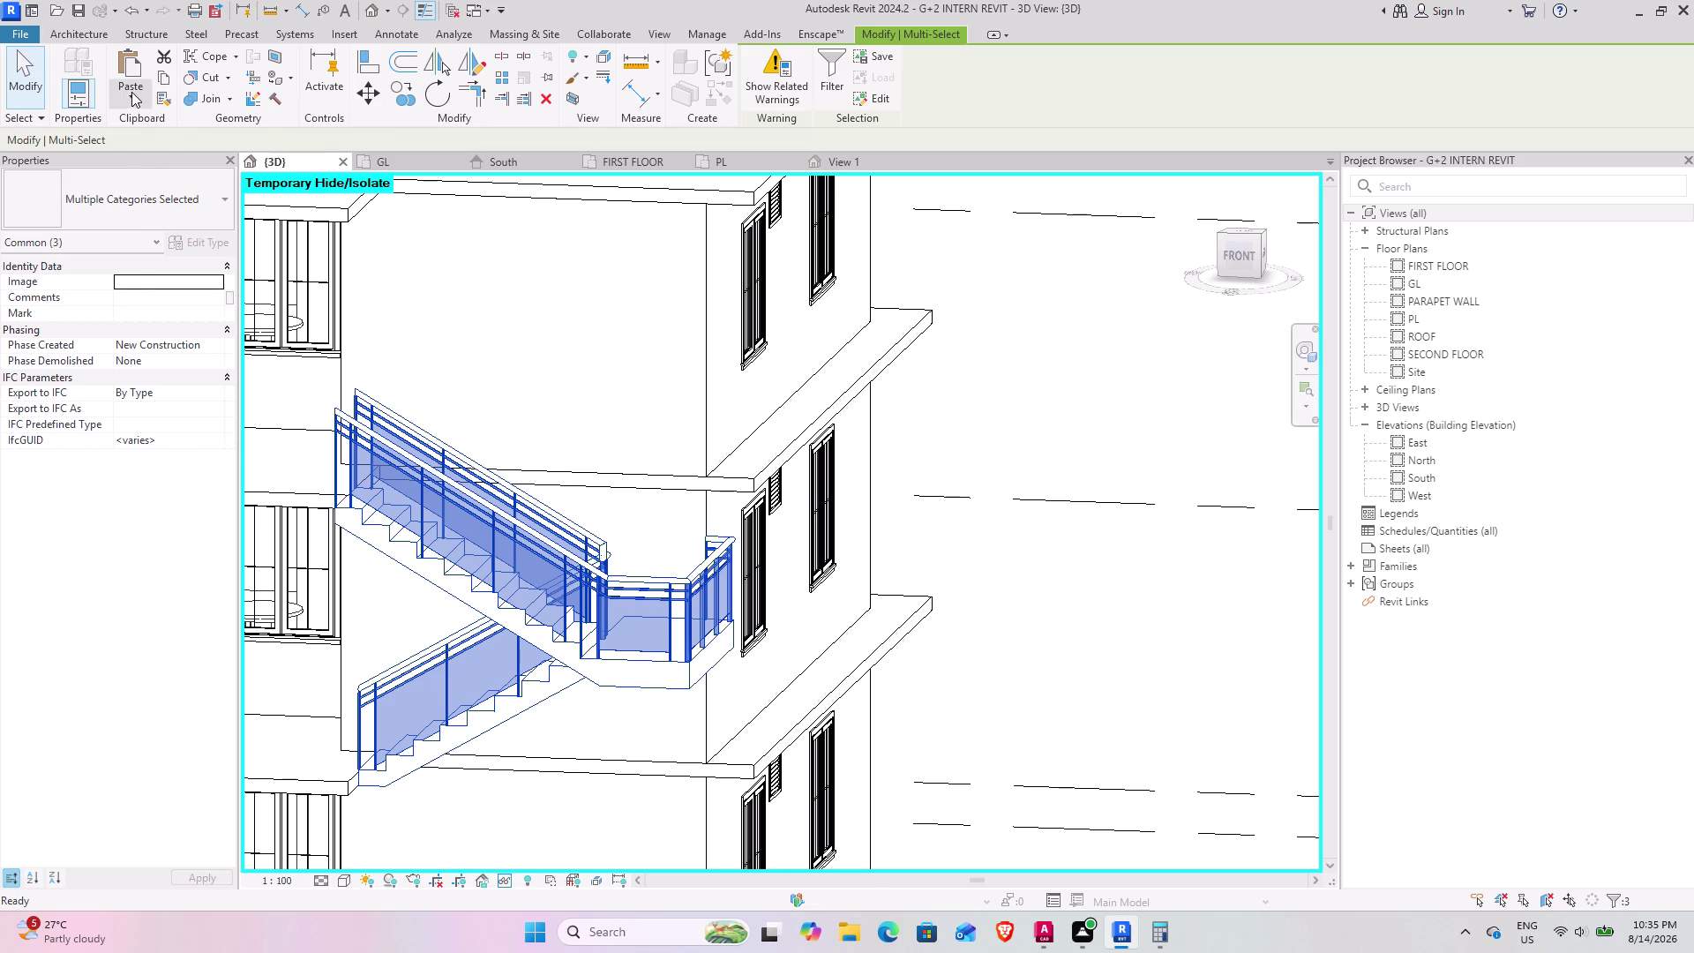
click(207, 155)
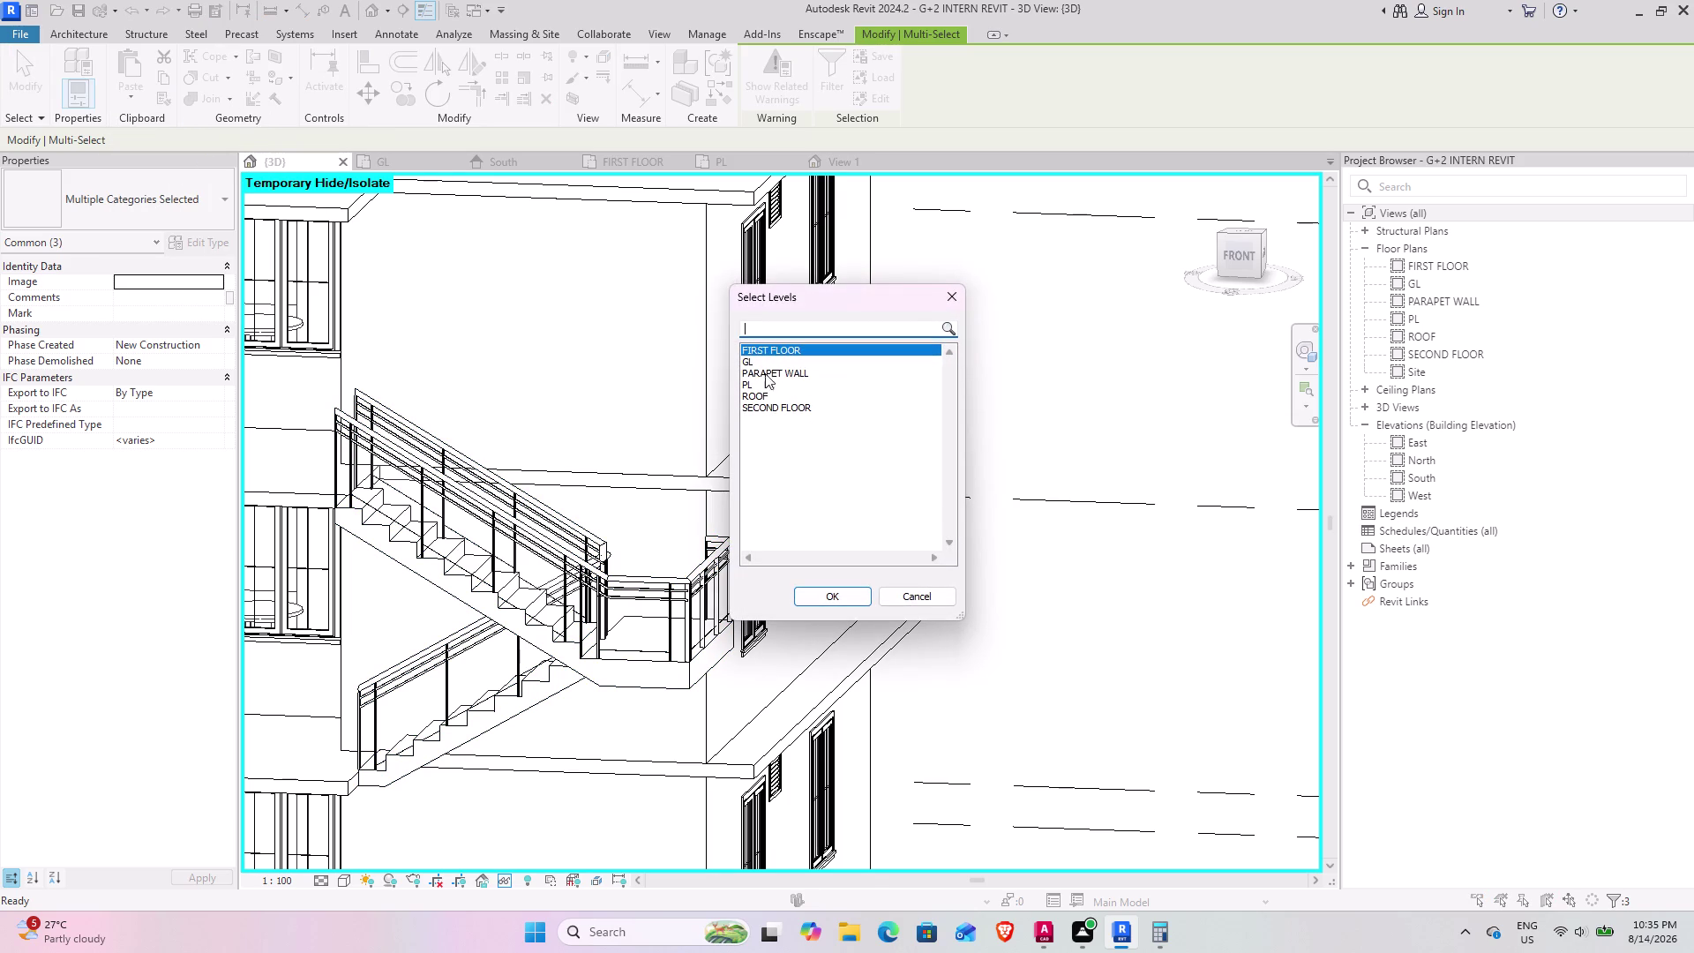
click(758, 359)
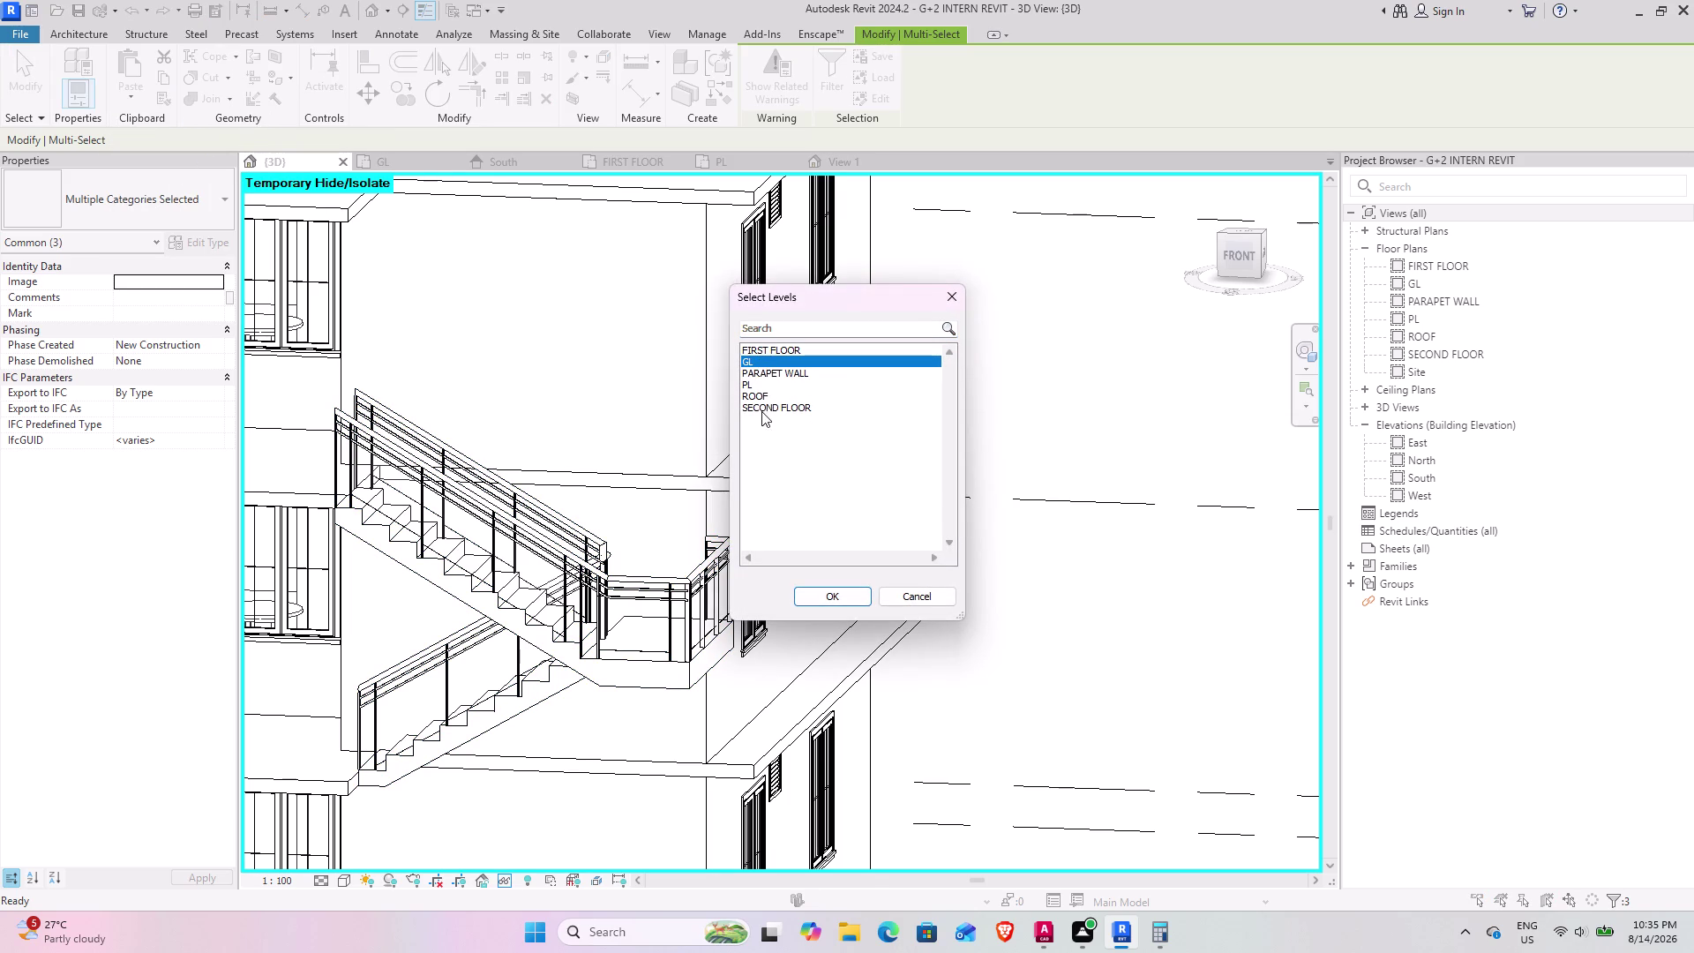
click(770, 407)
click(831, 599)
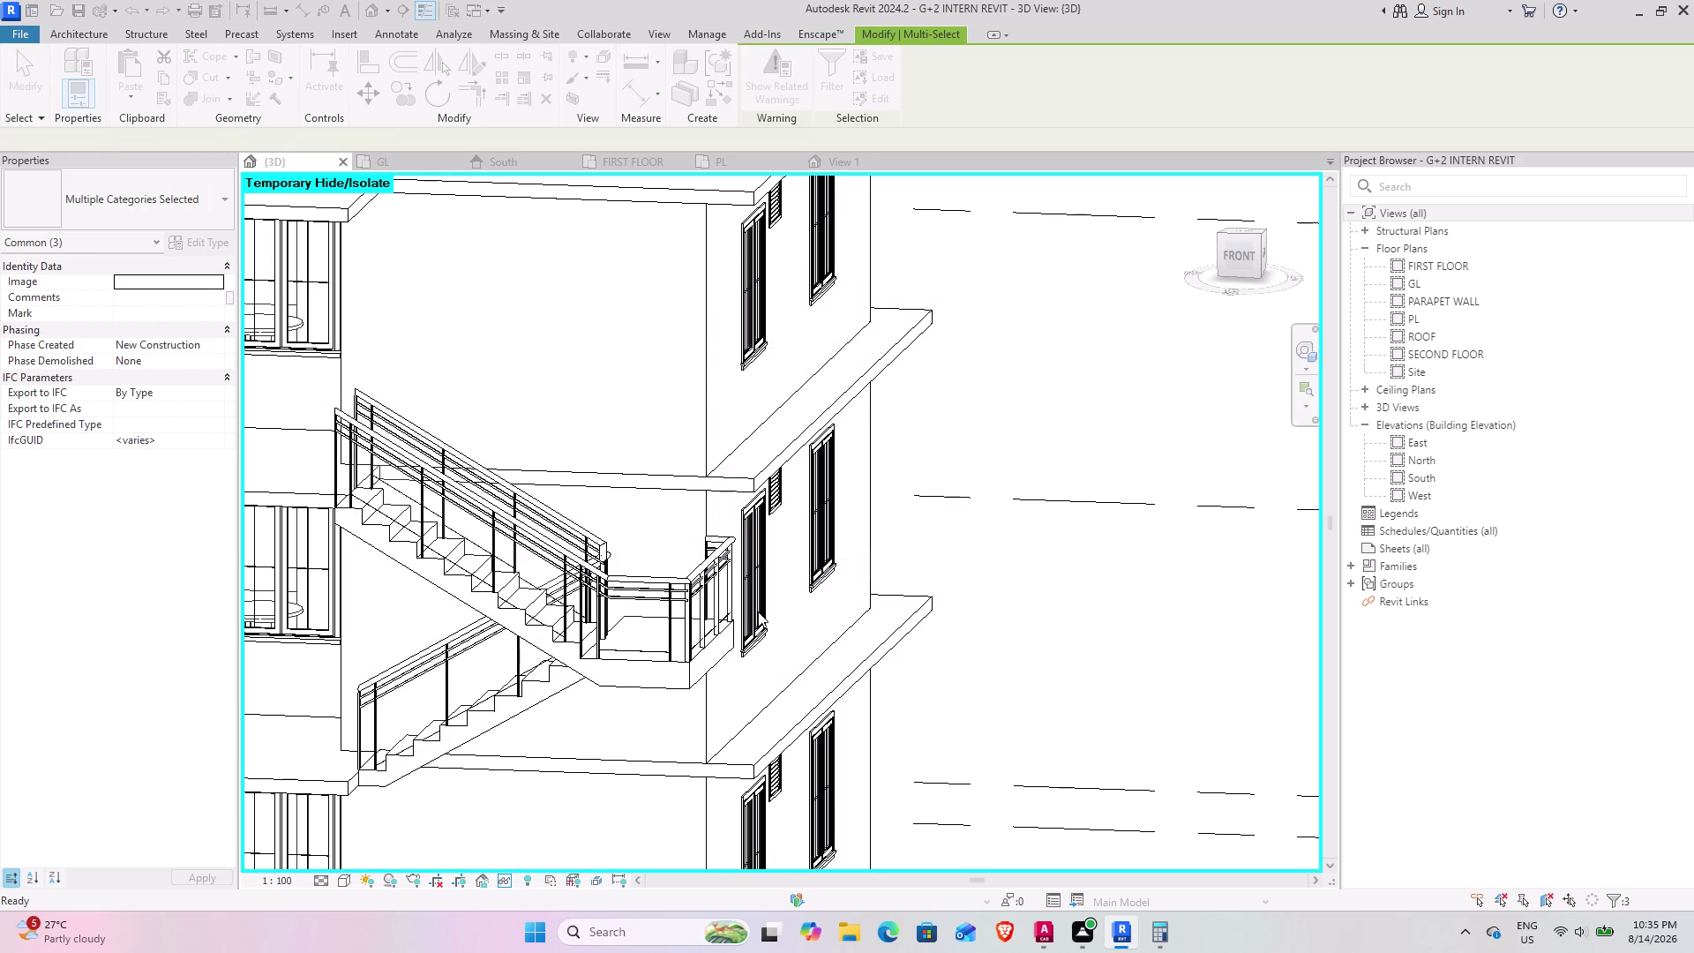
scroll(down, 3)
scroll(down, 3)
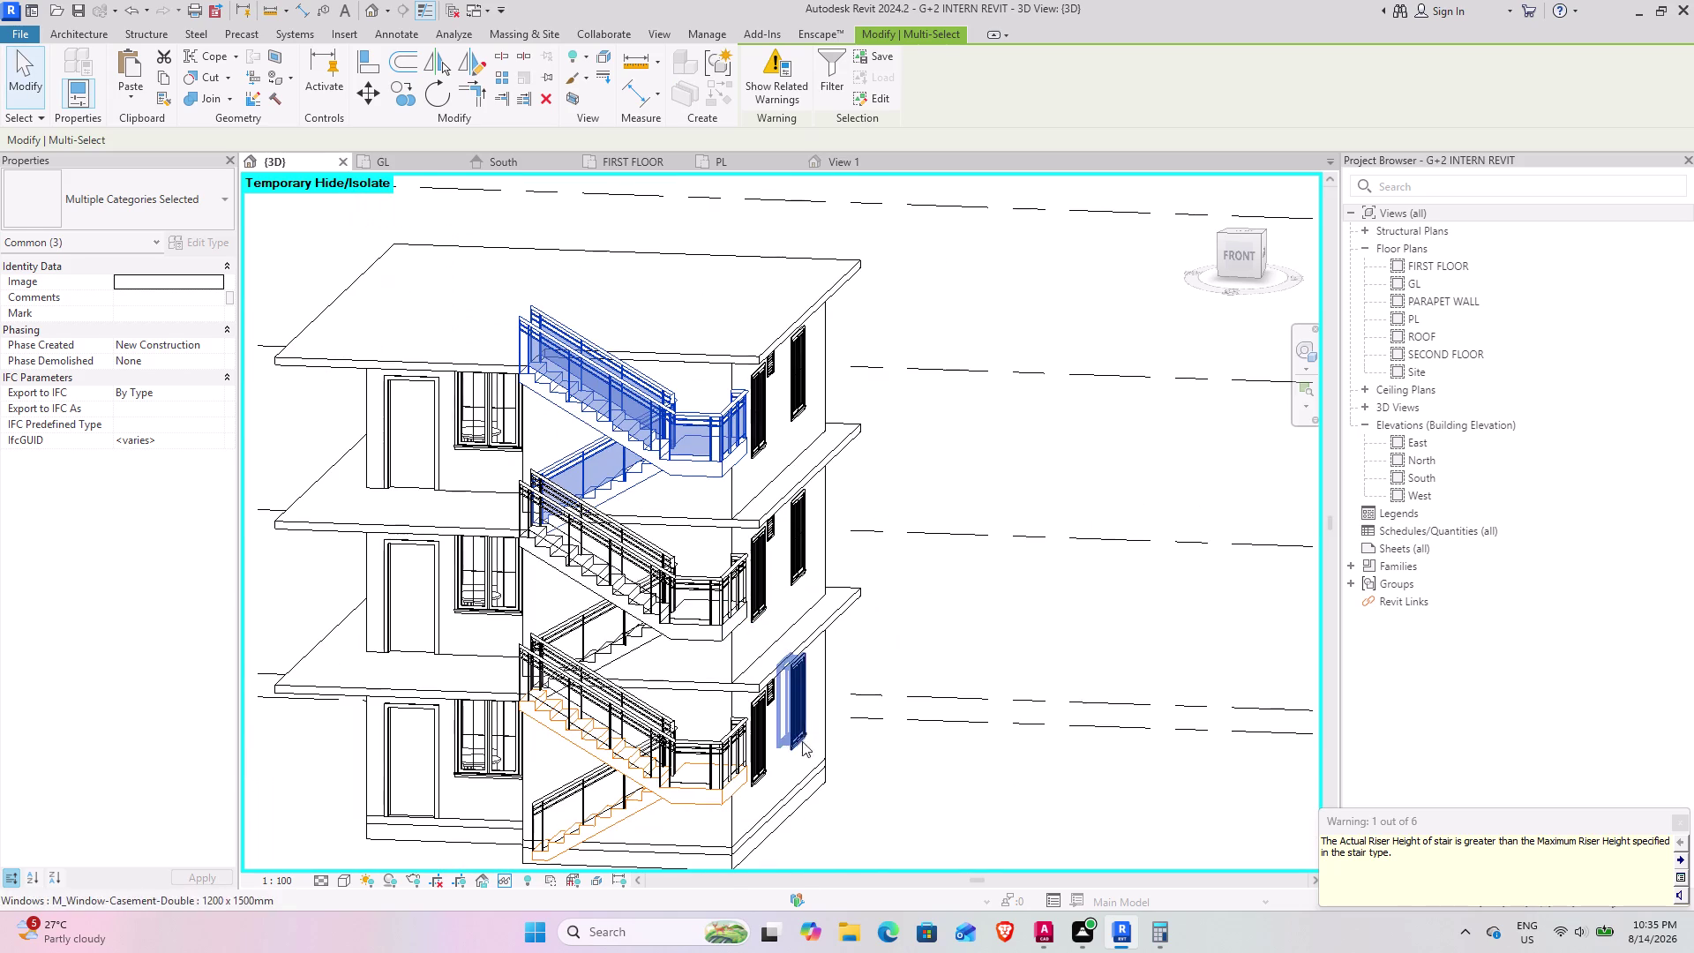
click(991, 807)
Orbit and zoom around the new stacked stair flights and their landings.
middle_drag(667, 707, 756, 709)
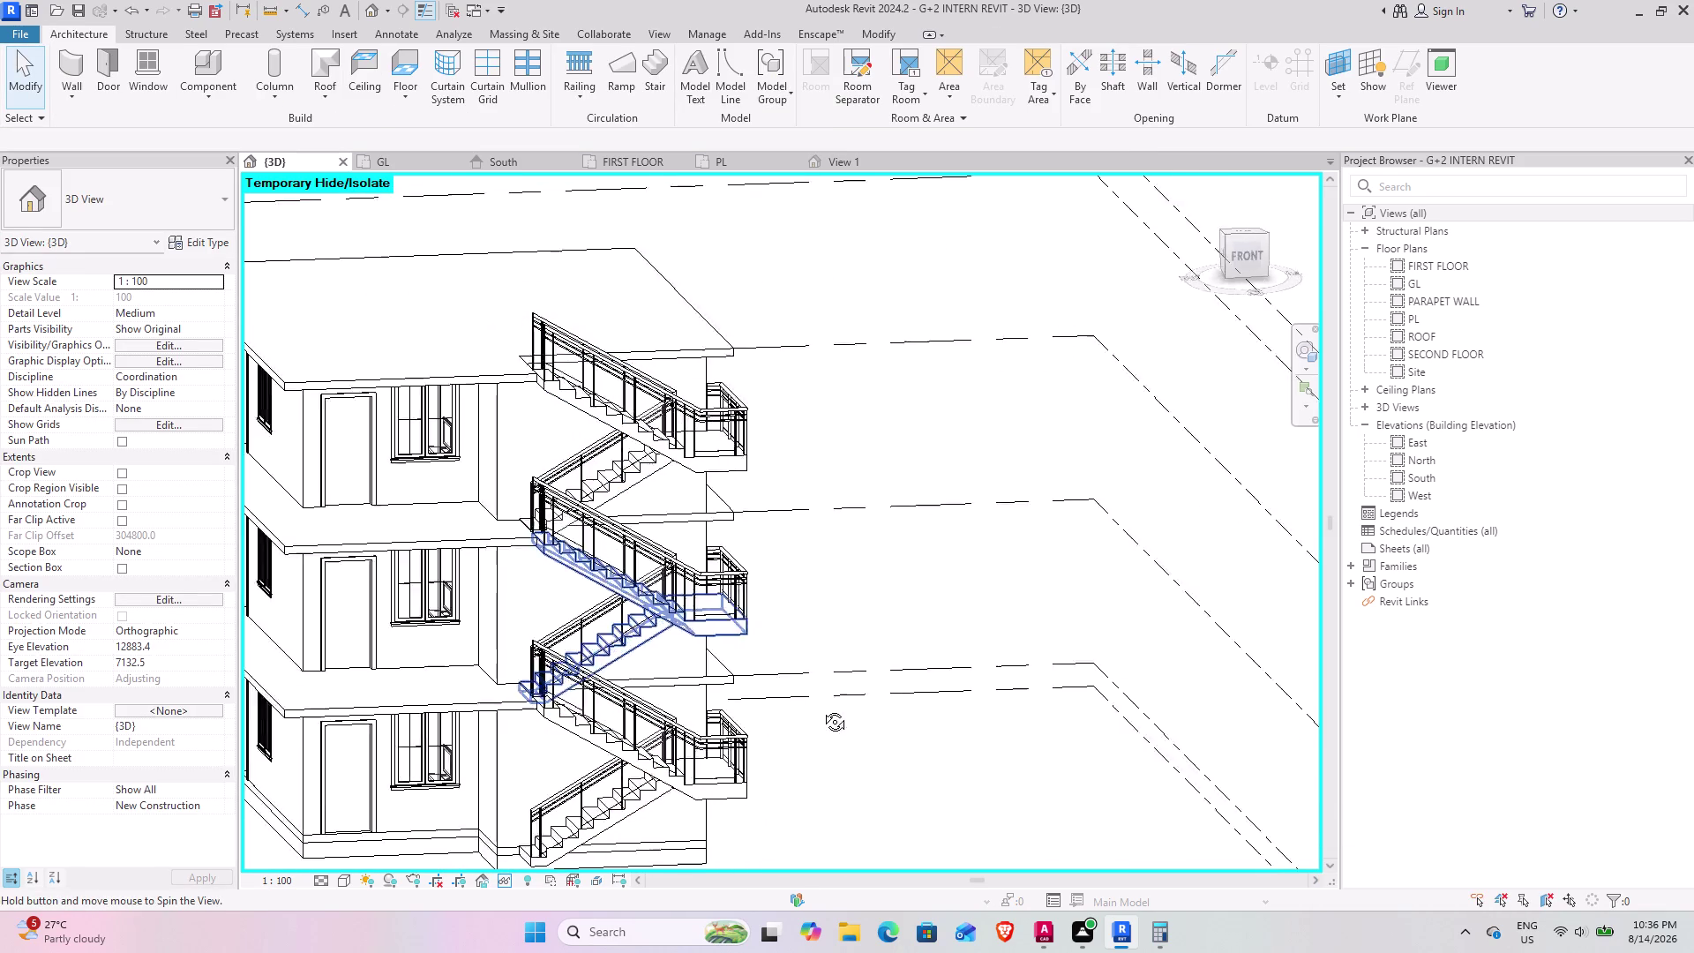
middle_drag(756, 709, 1057, 705)
middle_drag(878, 726, 717, 847)
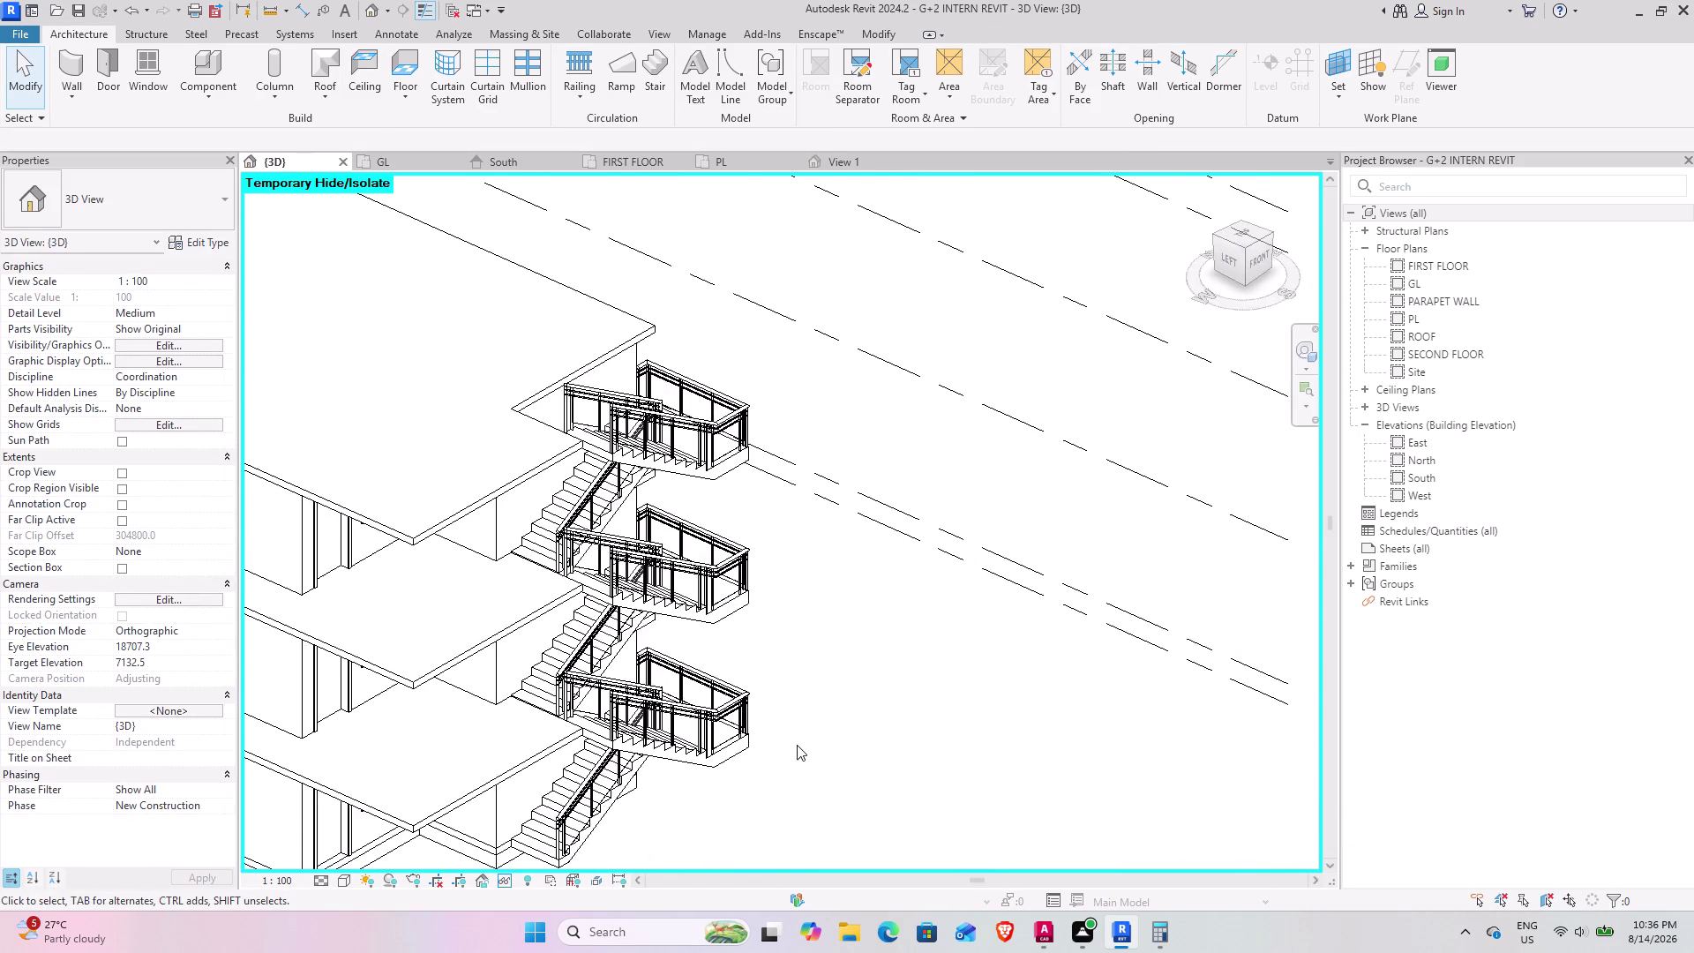
middle_drag(765, 767, 707, 792)
scroll(up, 3)
scroll(up, 3)
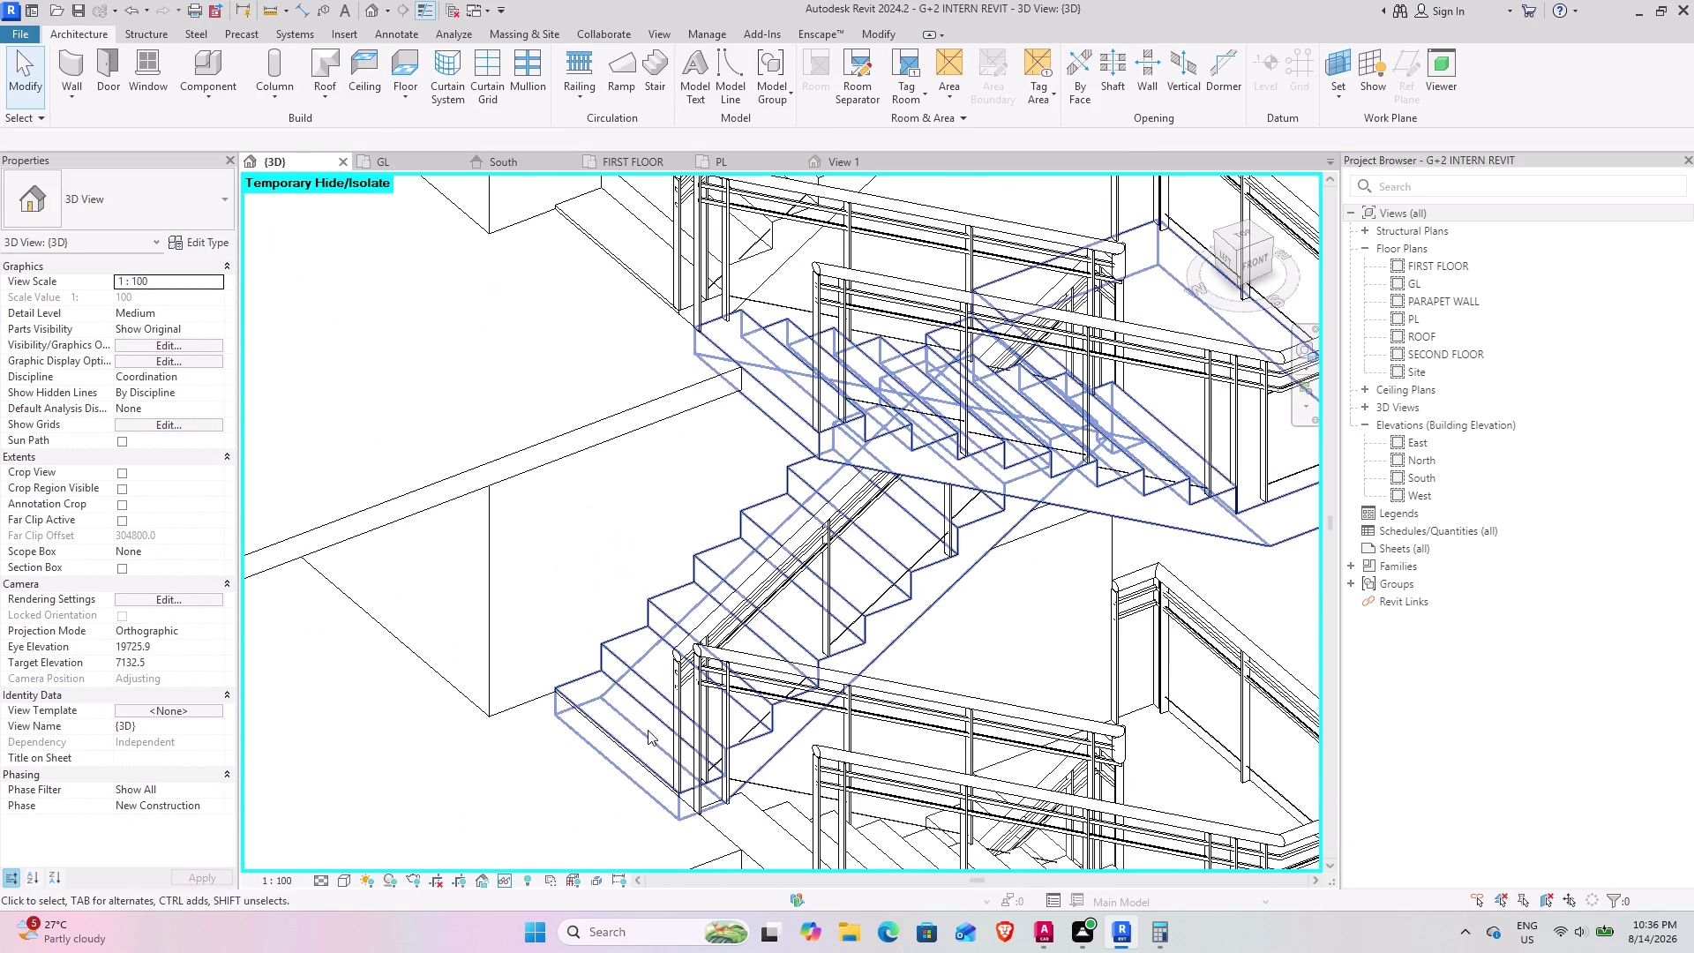
scroll(up, 3)
middle_drag(630, 733, 539, 747)
scroll(down, 3)
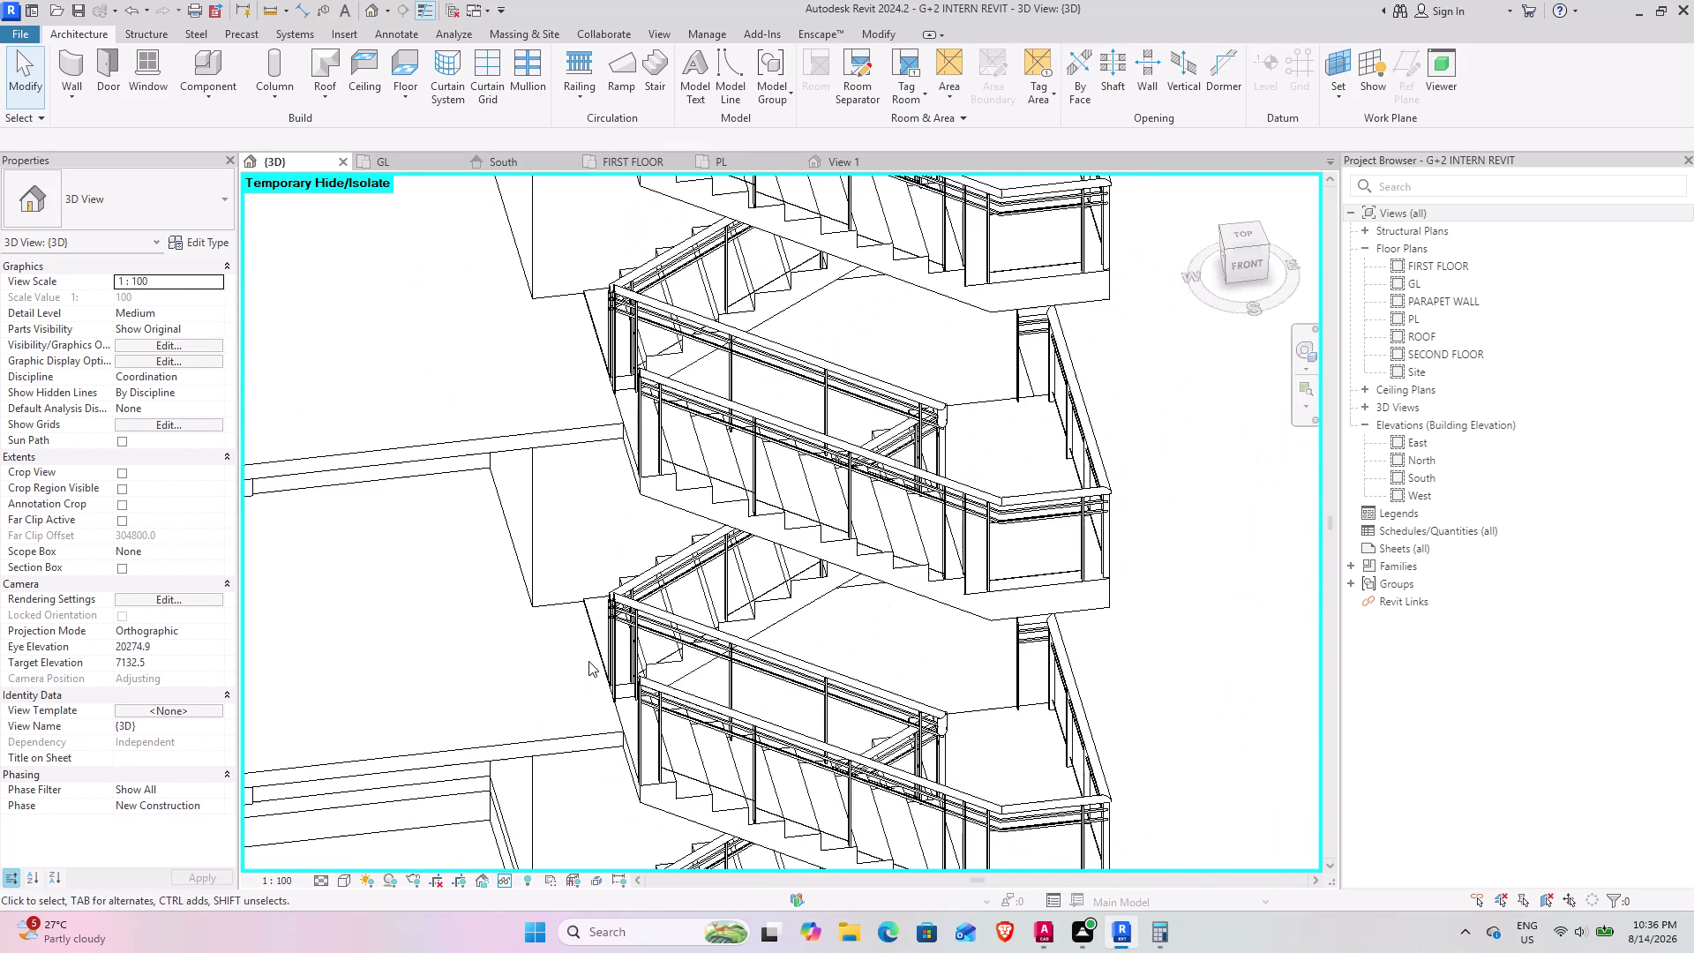
middle_drag(592, 657, 871, 452)
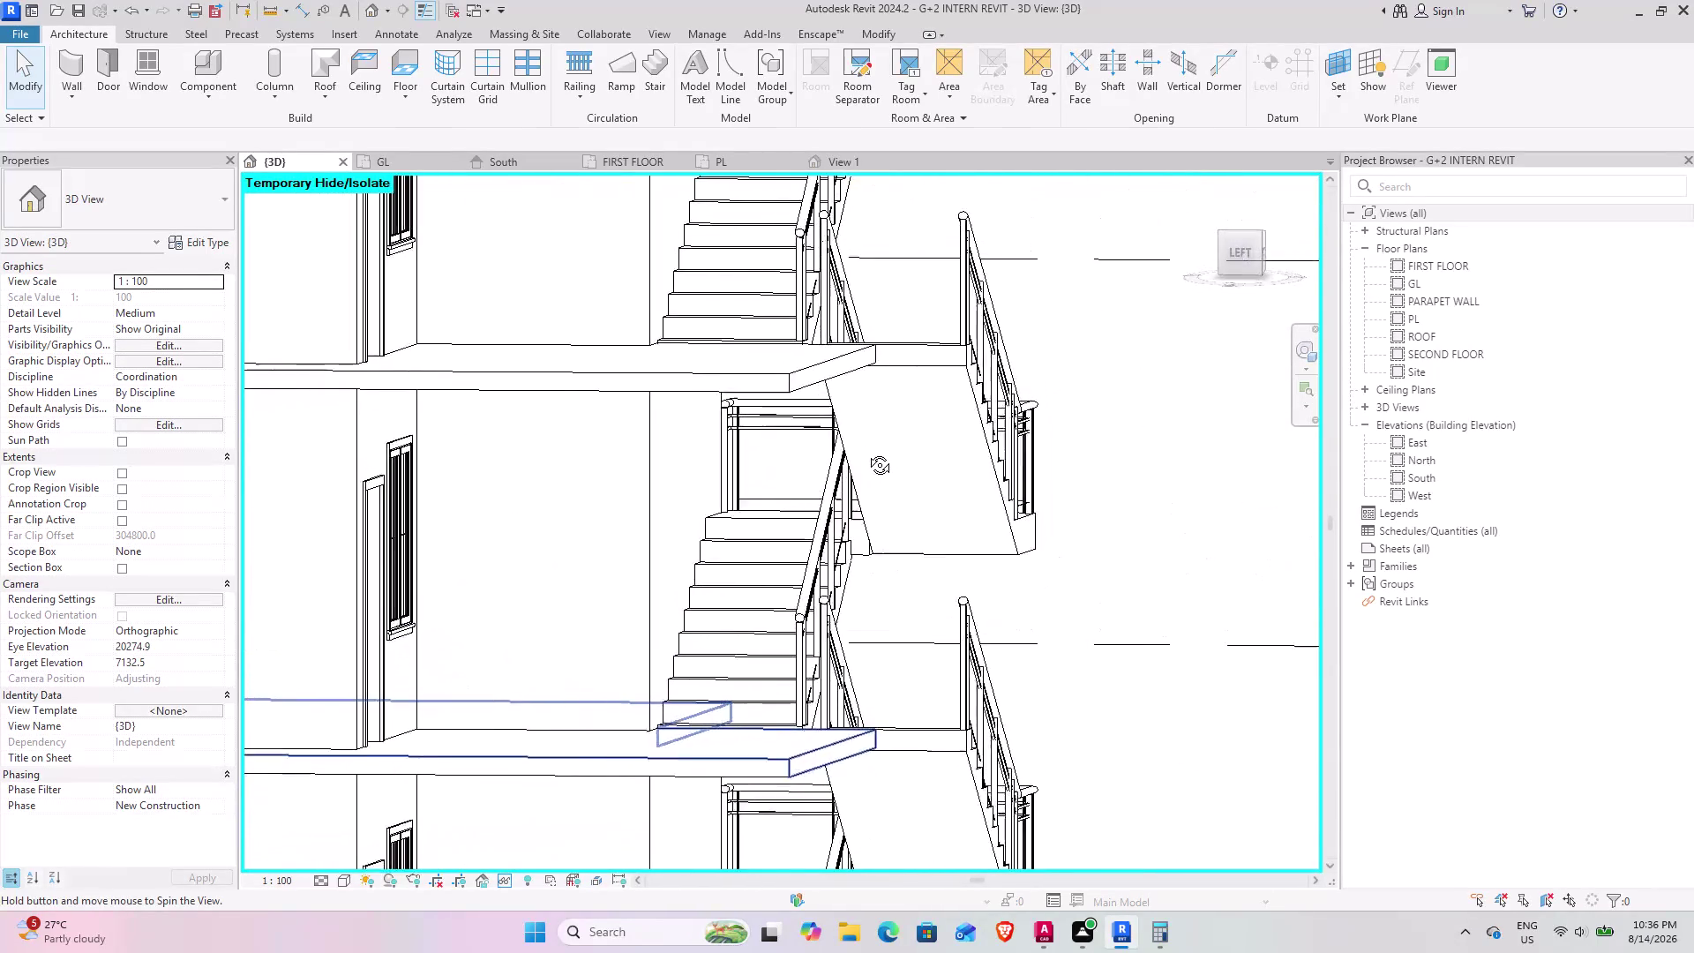
middle_drag(870, 452, 485, 538)
scroll(down, 3)
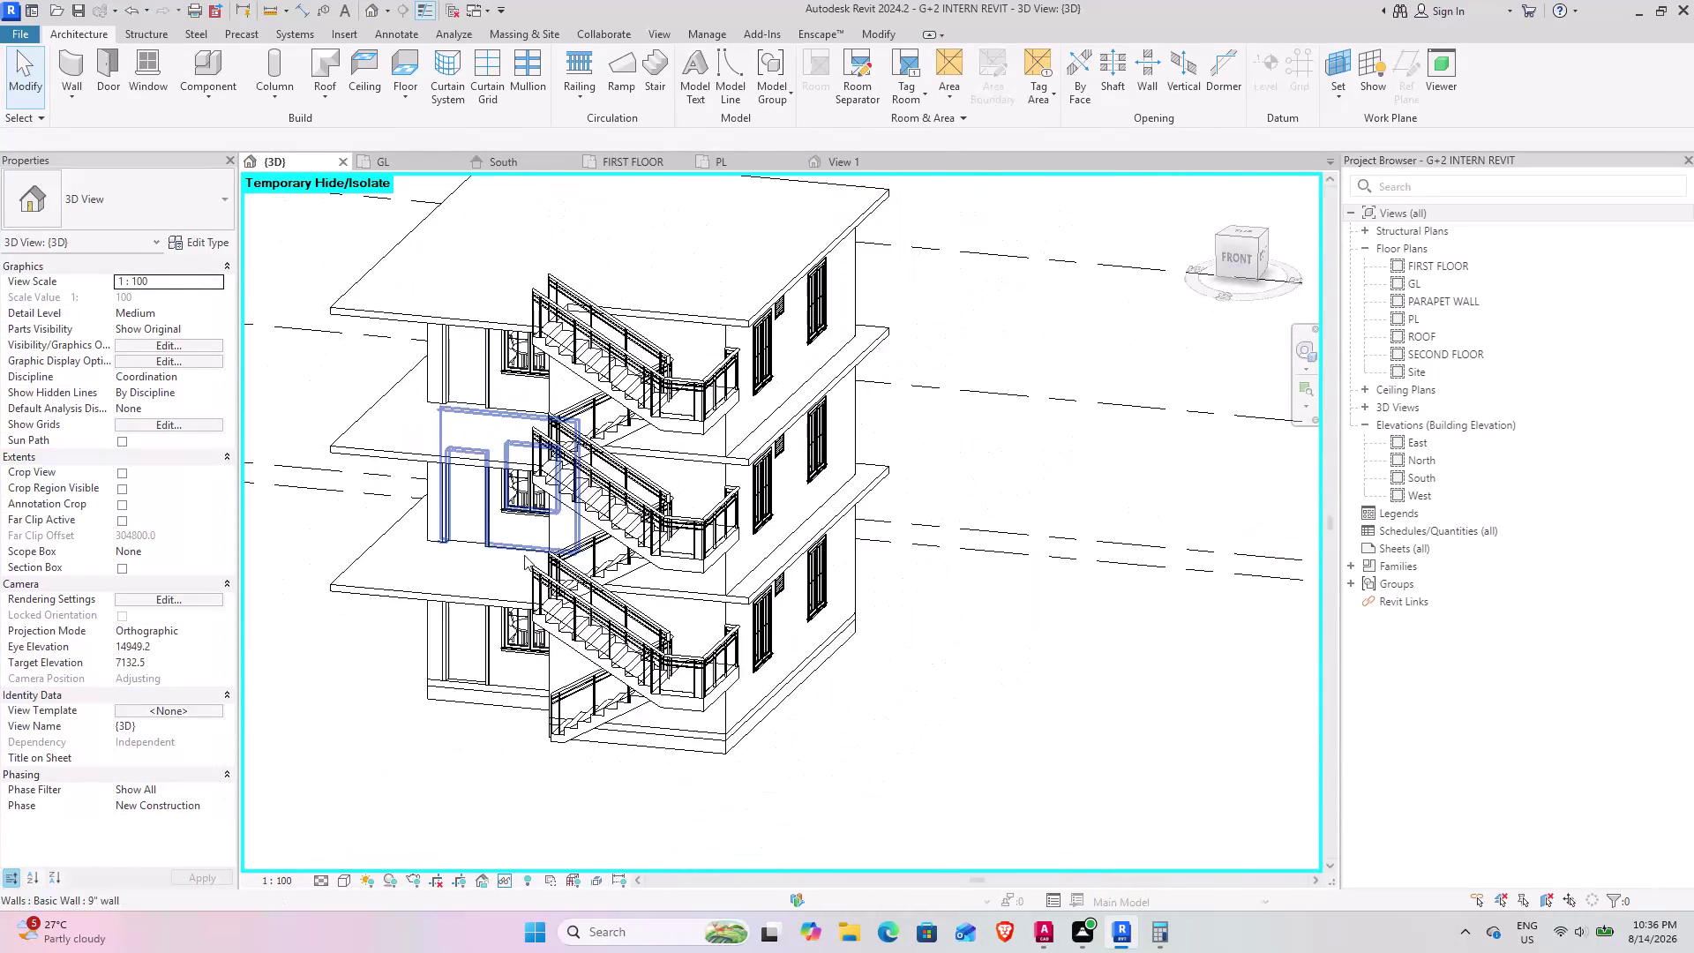
scroll(down, 3)
View the whole stair tower, then open Monolithic Stair 3's type properties from one stair.
middle_drag(509, 579, 545, 527)
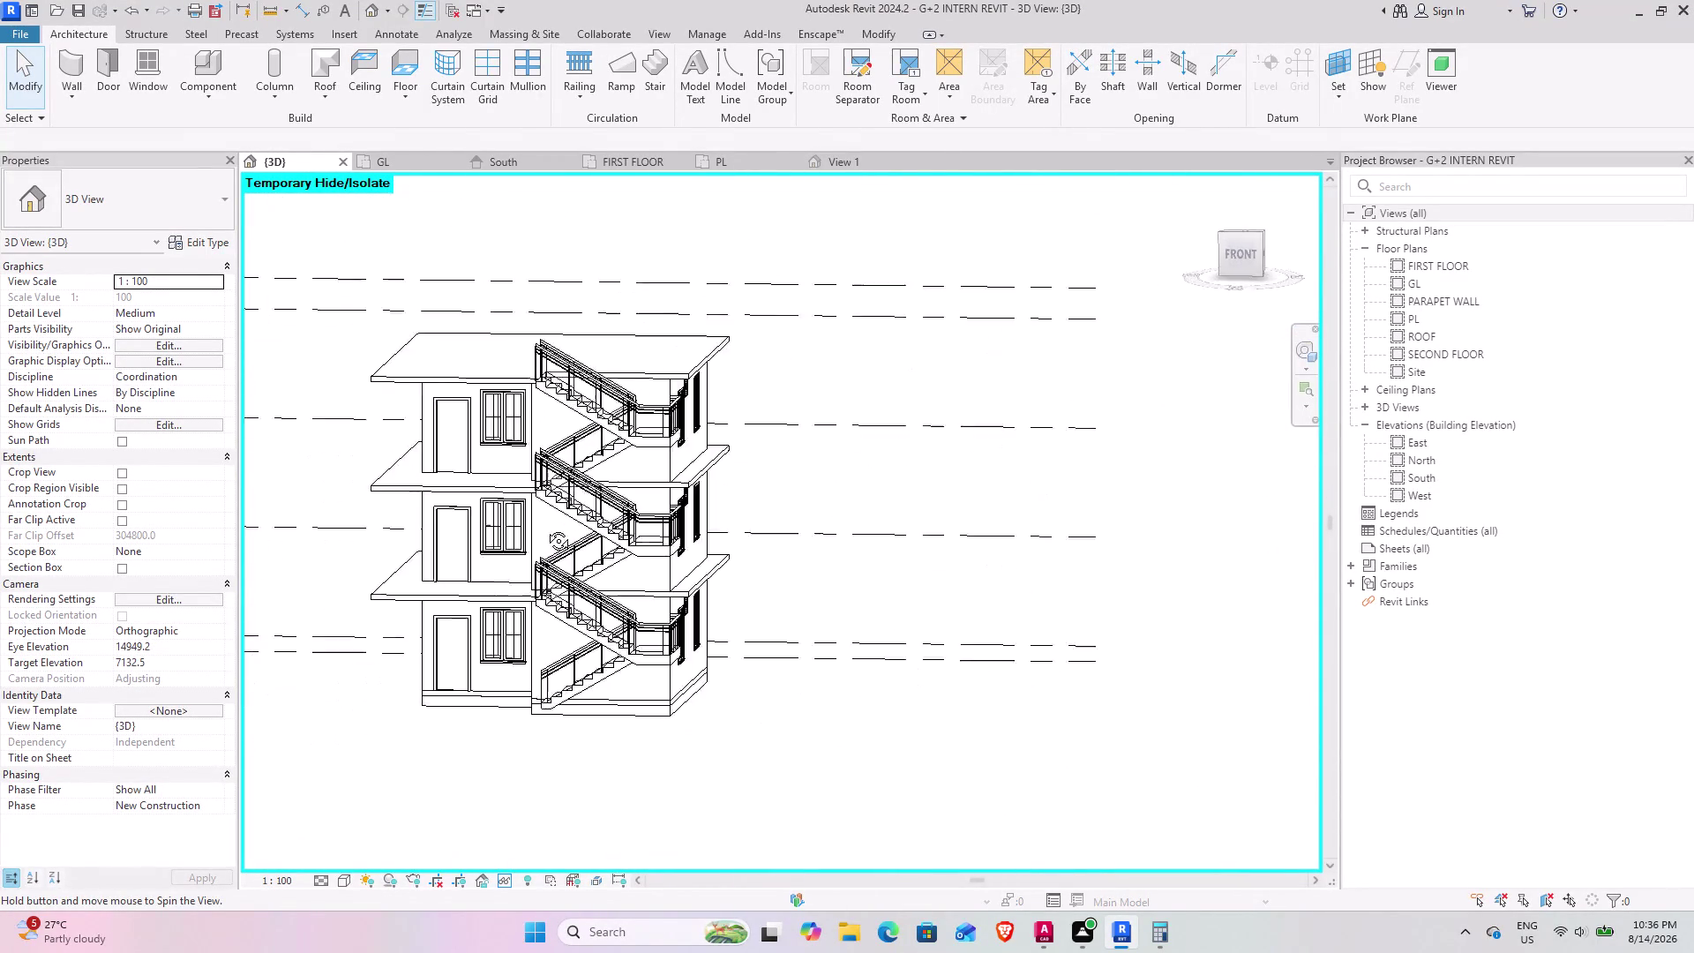
middle_drag(545, 527, 366, 610)
middle_drag(666, 592, 478, 642)
middle_drag(524, 595, 591, 689)
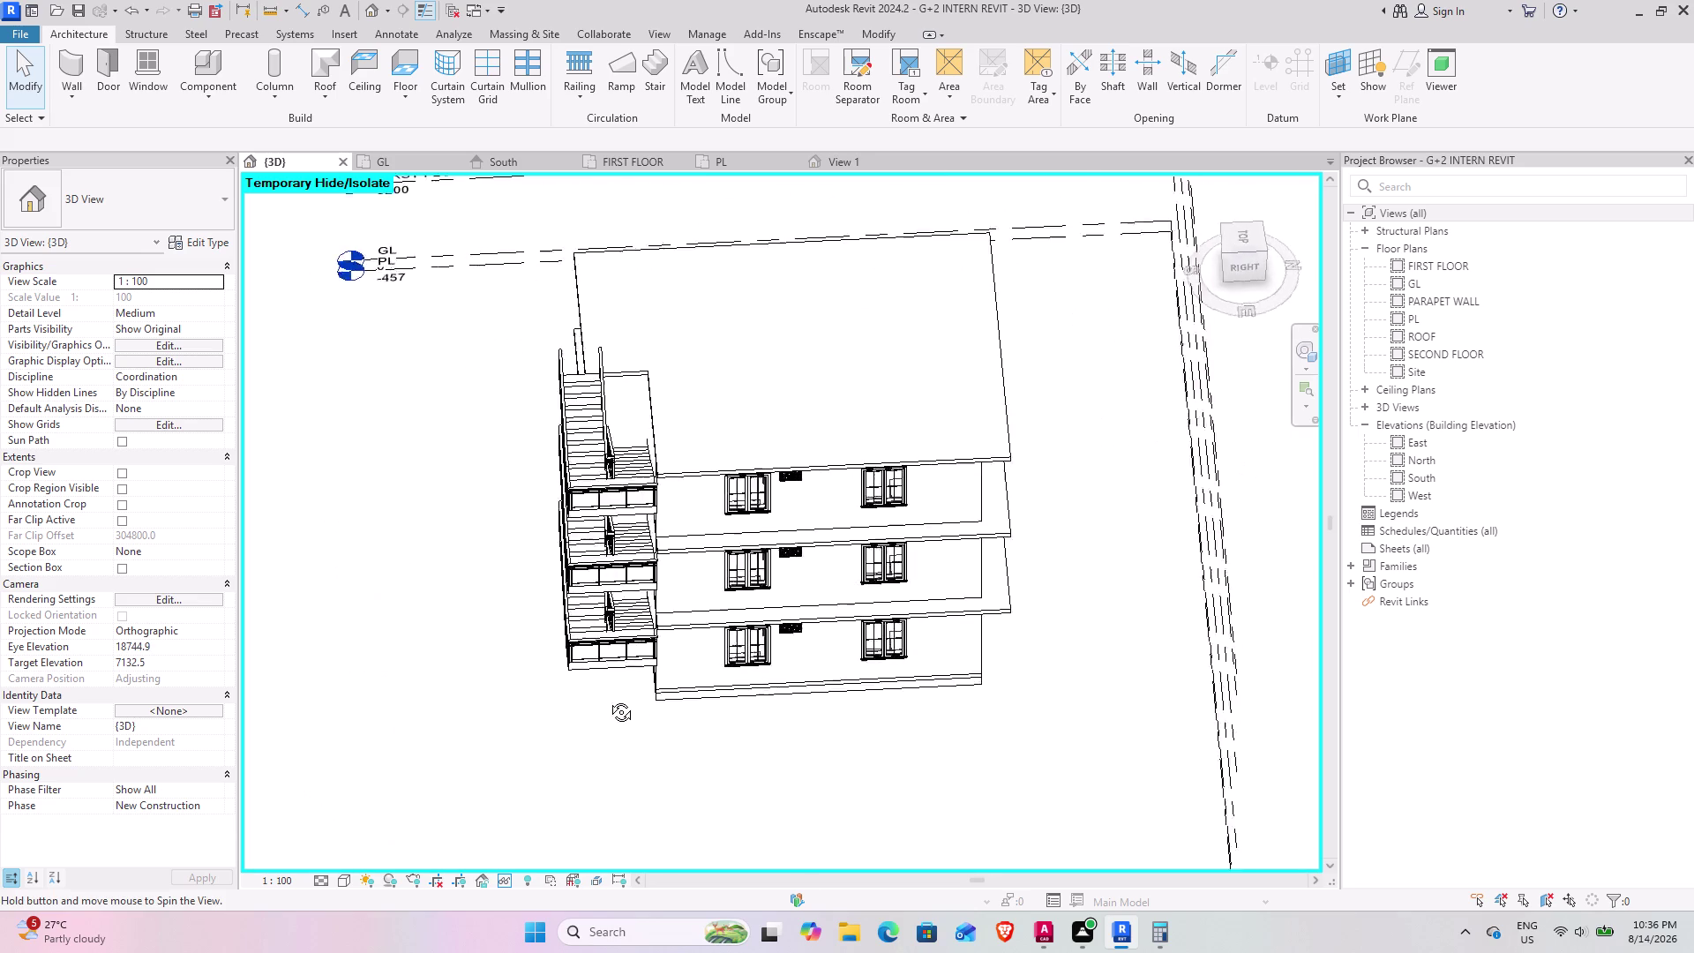
middle_drag(590, 689, 585, 711)
scroll(up, 3)
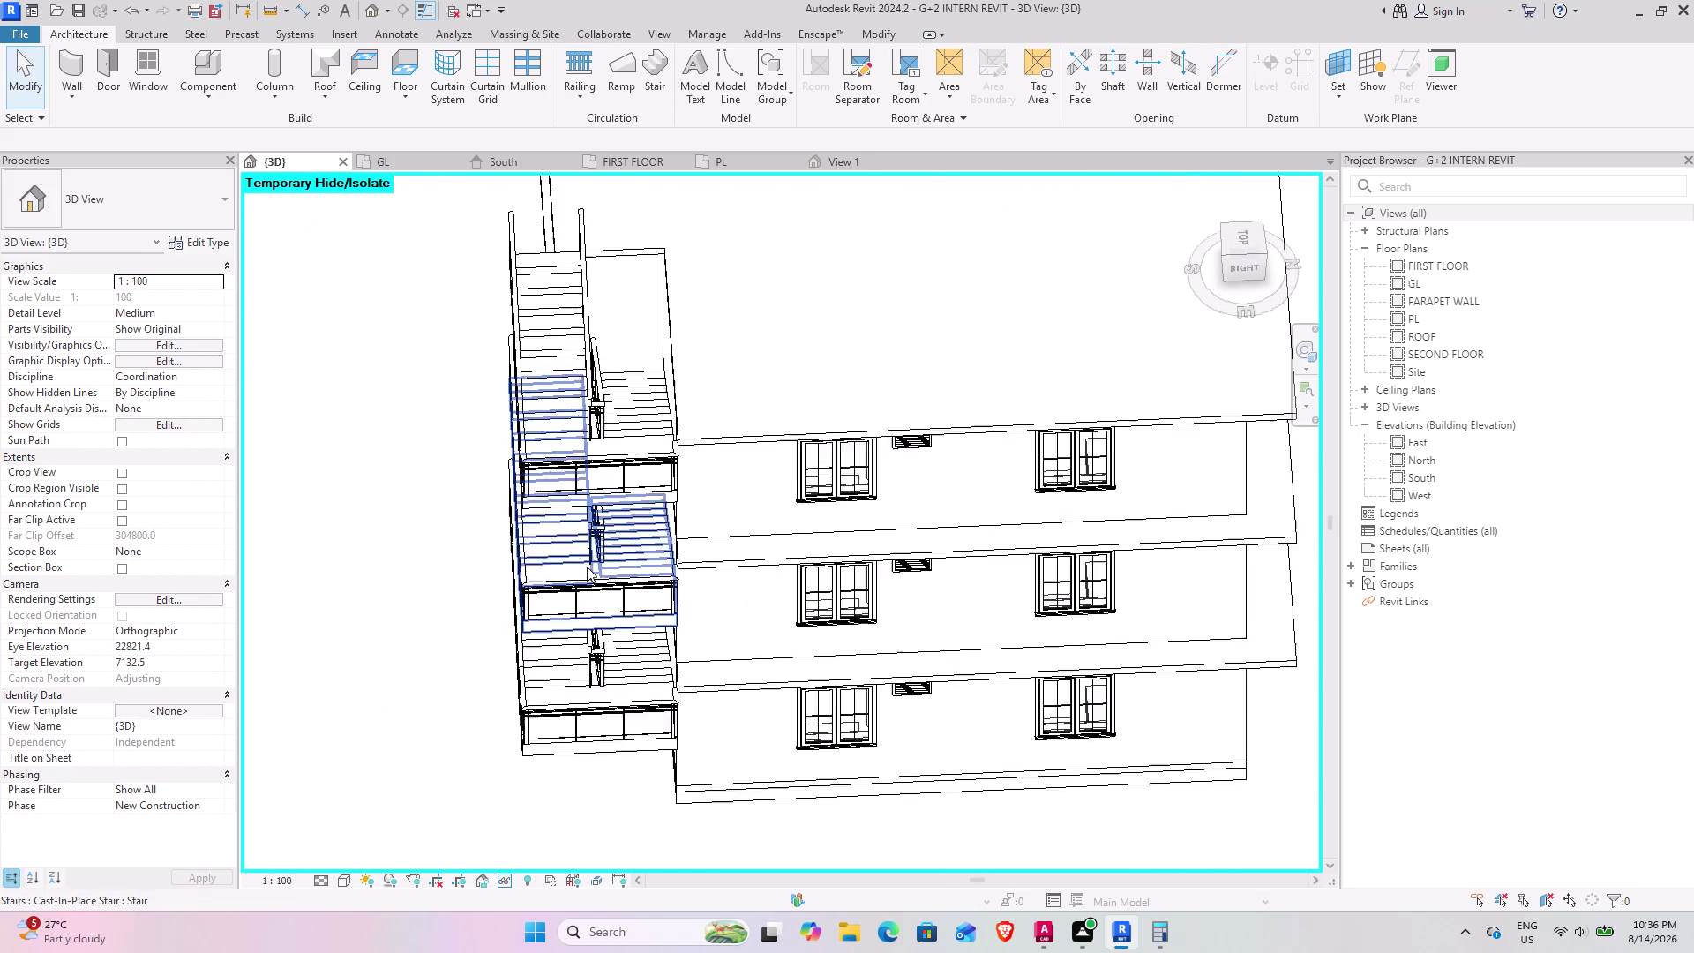
scroll(up, 3)
middle_drag(572, 558, 562, 522)
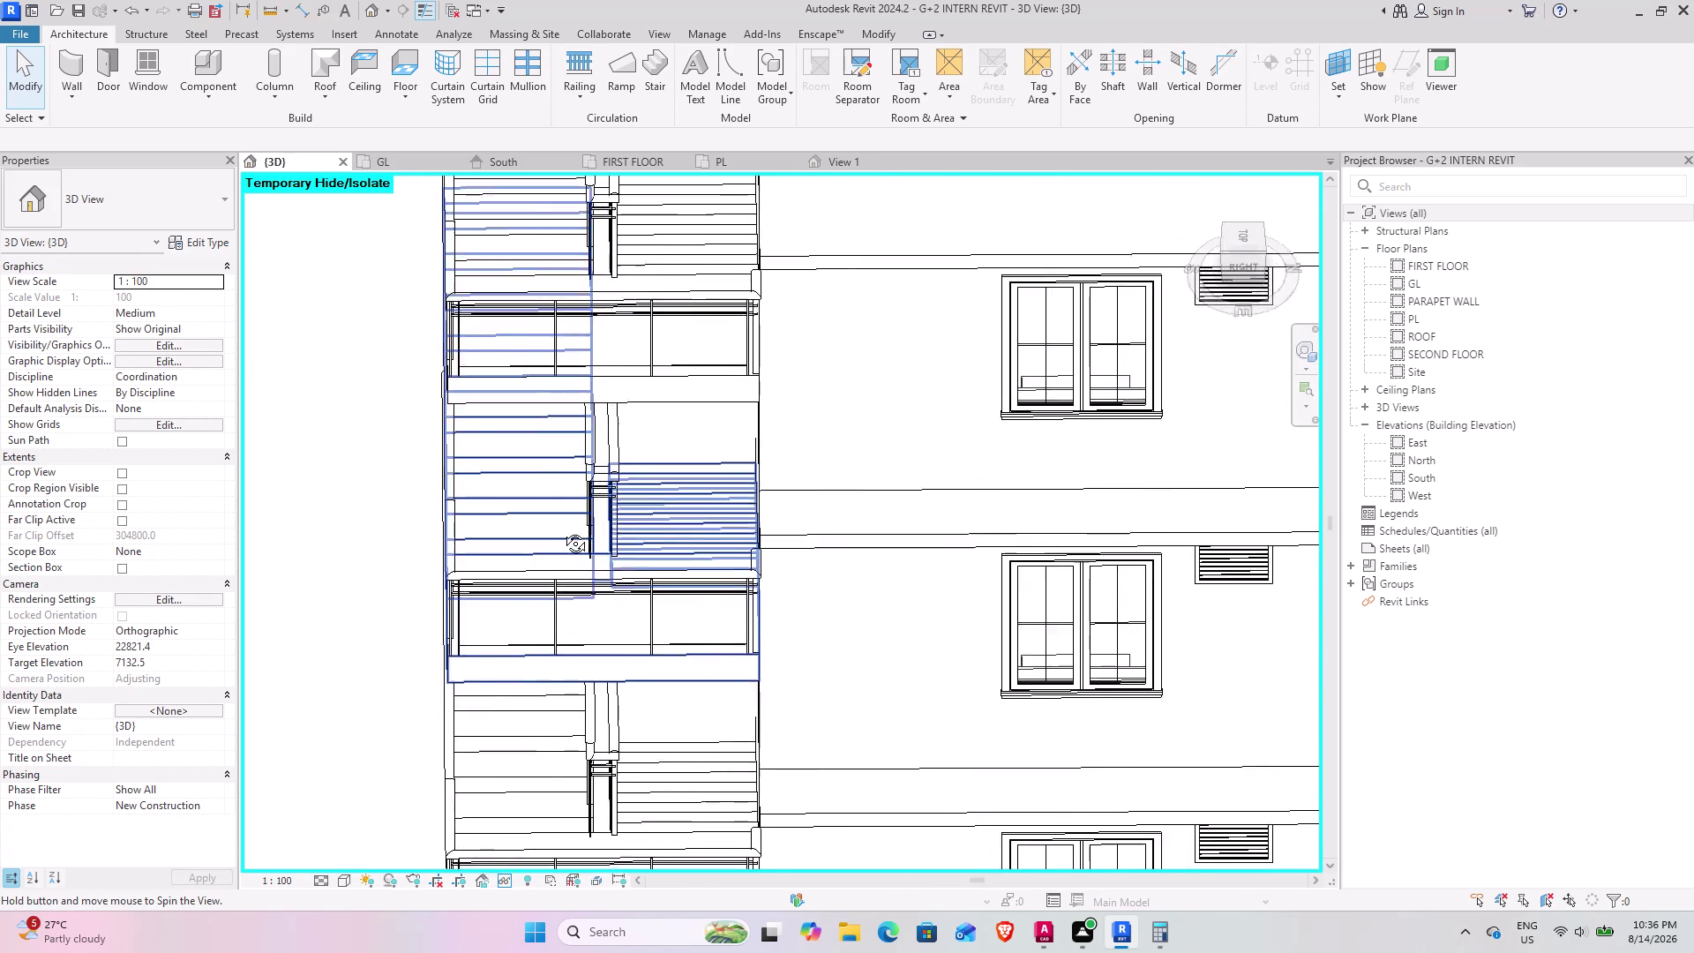
middle_drag(561, 522, 571, 570)
scroll(down, 3)
middle_drag(472, 613, 778, 496)
middle_drag(608, 560, 357, 589)
middle_drag(604, 548, 475, 587)
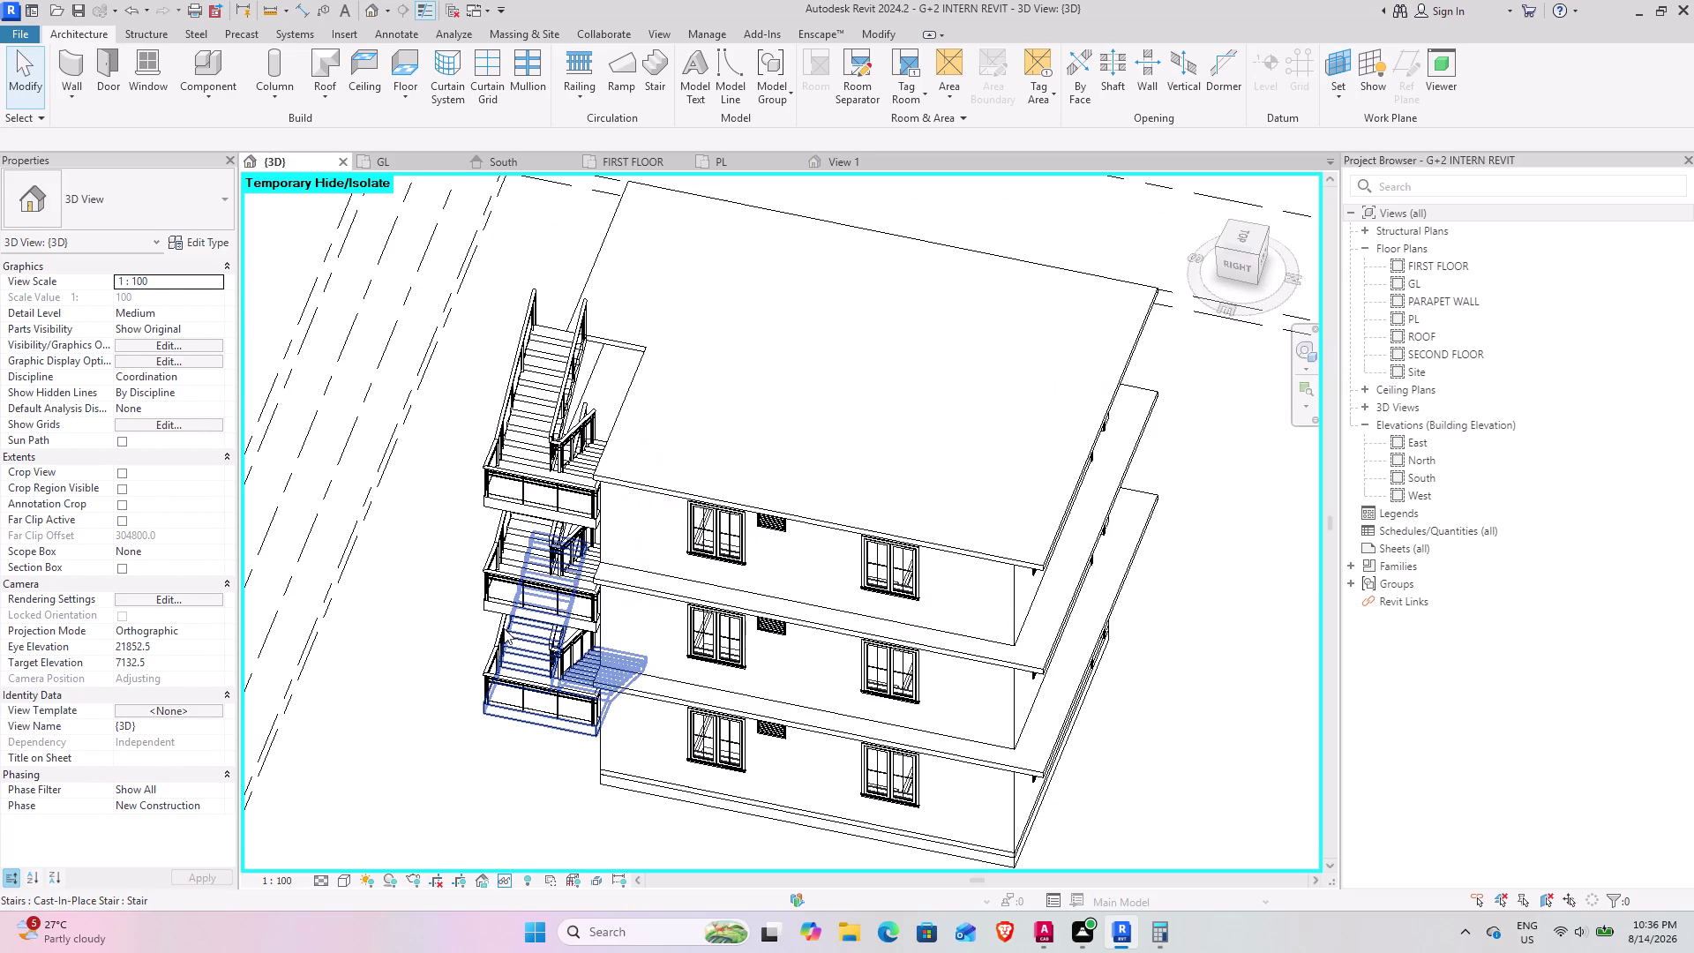
middle_drag(499, 575, 593, 545)
click(543, 546)
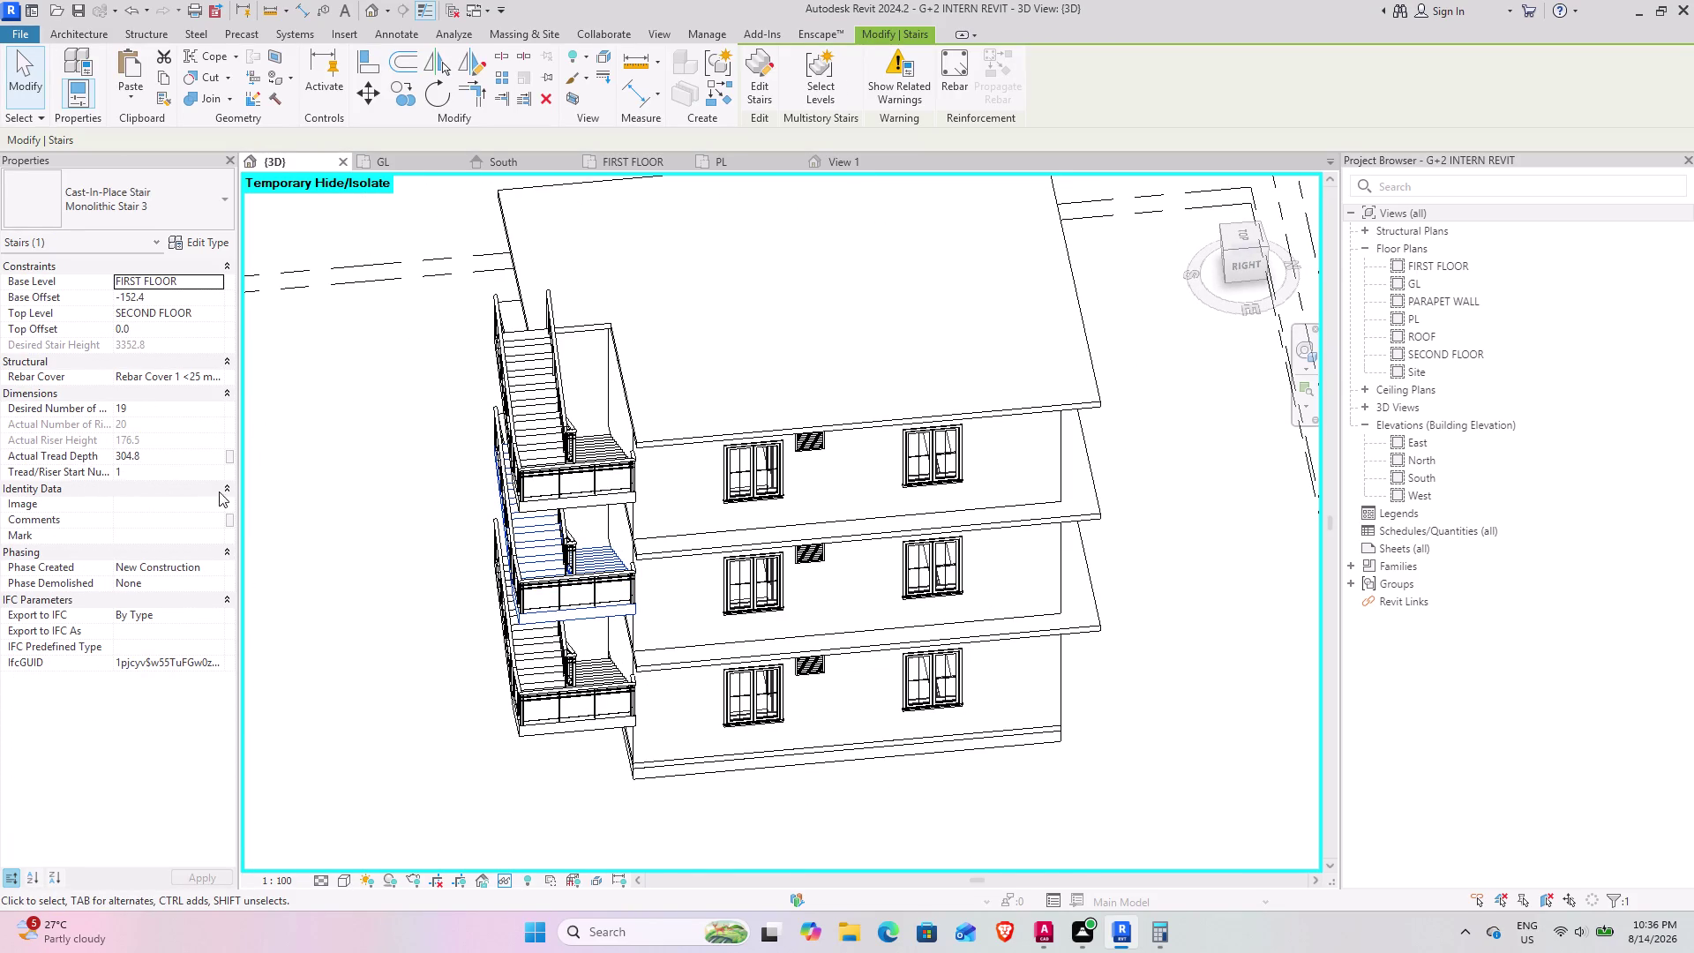
click(201, 242)
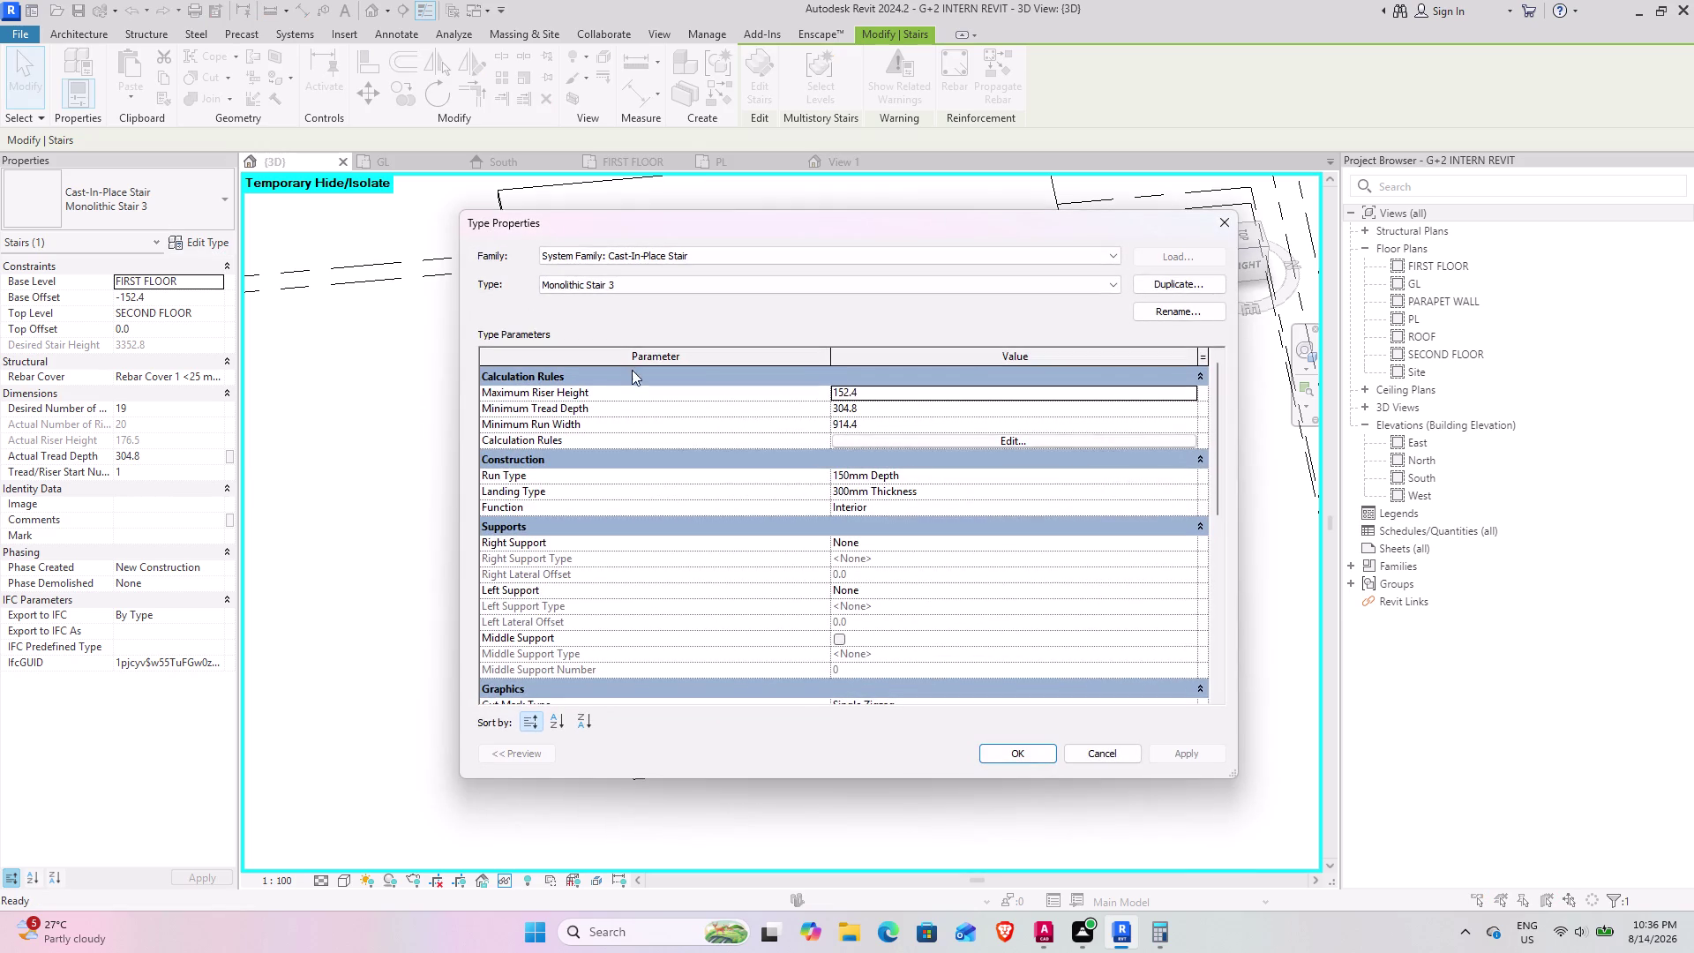
Set Monolithic Stair 3's Minimum Run Width to 2', first trying 3', and apply.
click(884, 426)
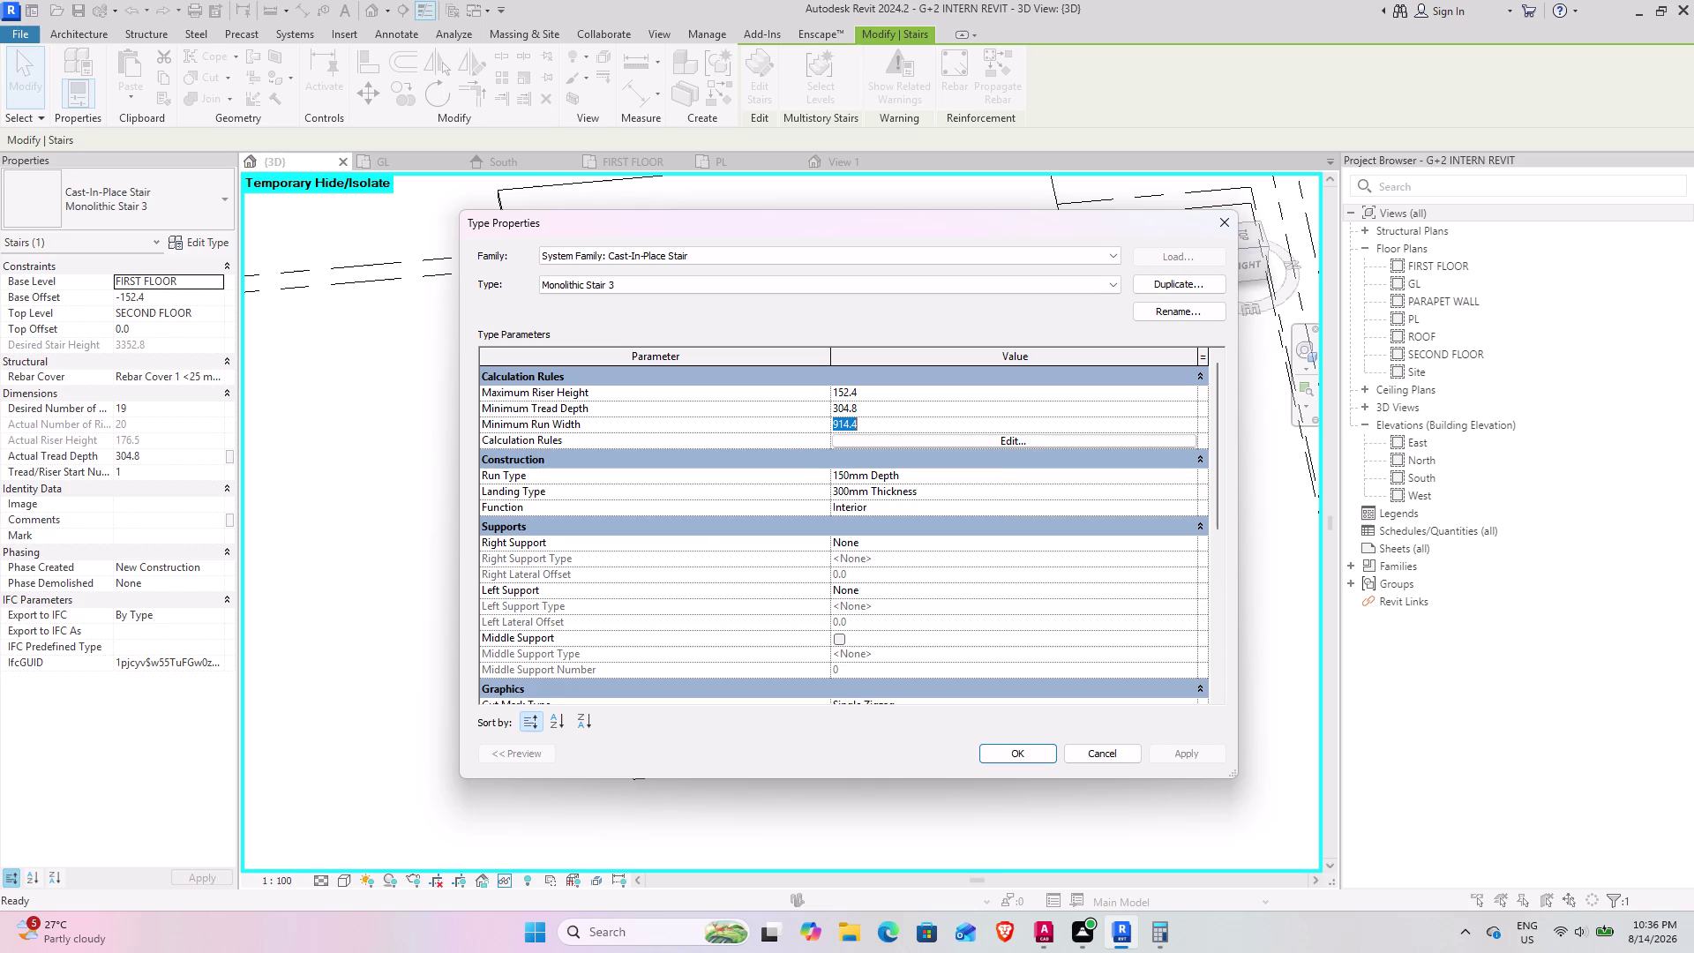
text(3)
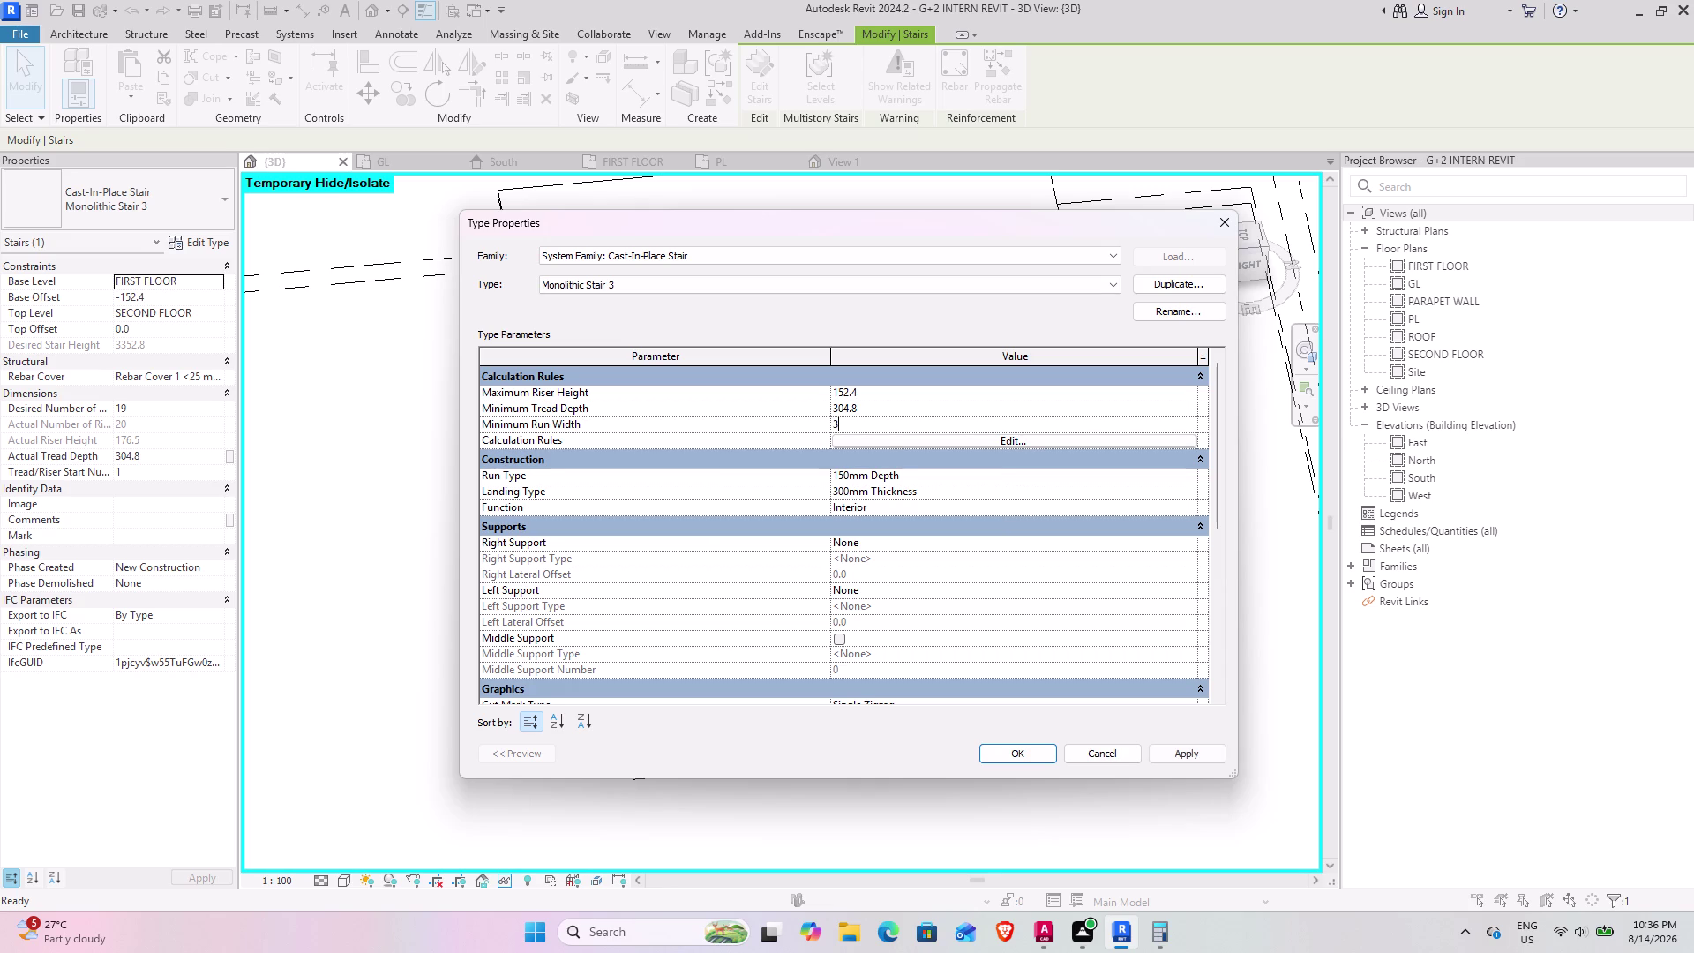
text(')
key(Return)
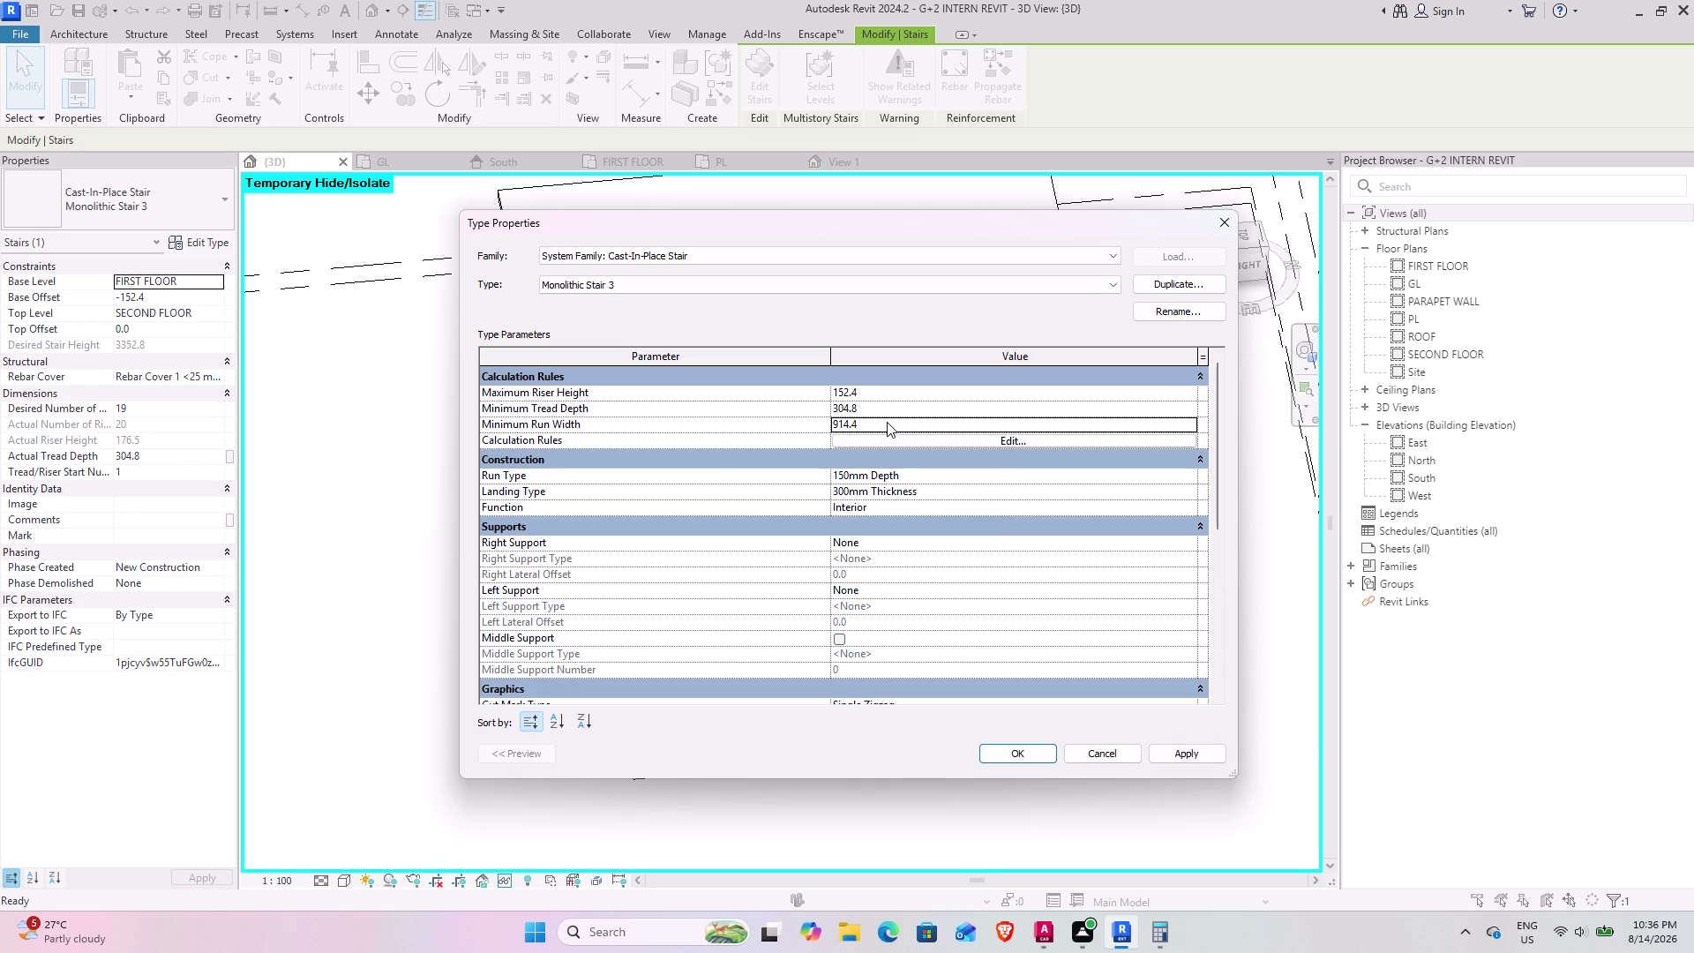
click(885, 420)
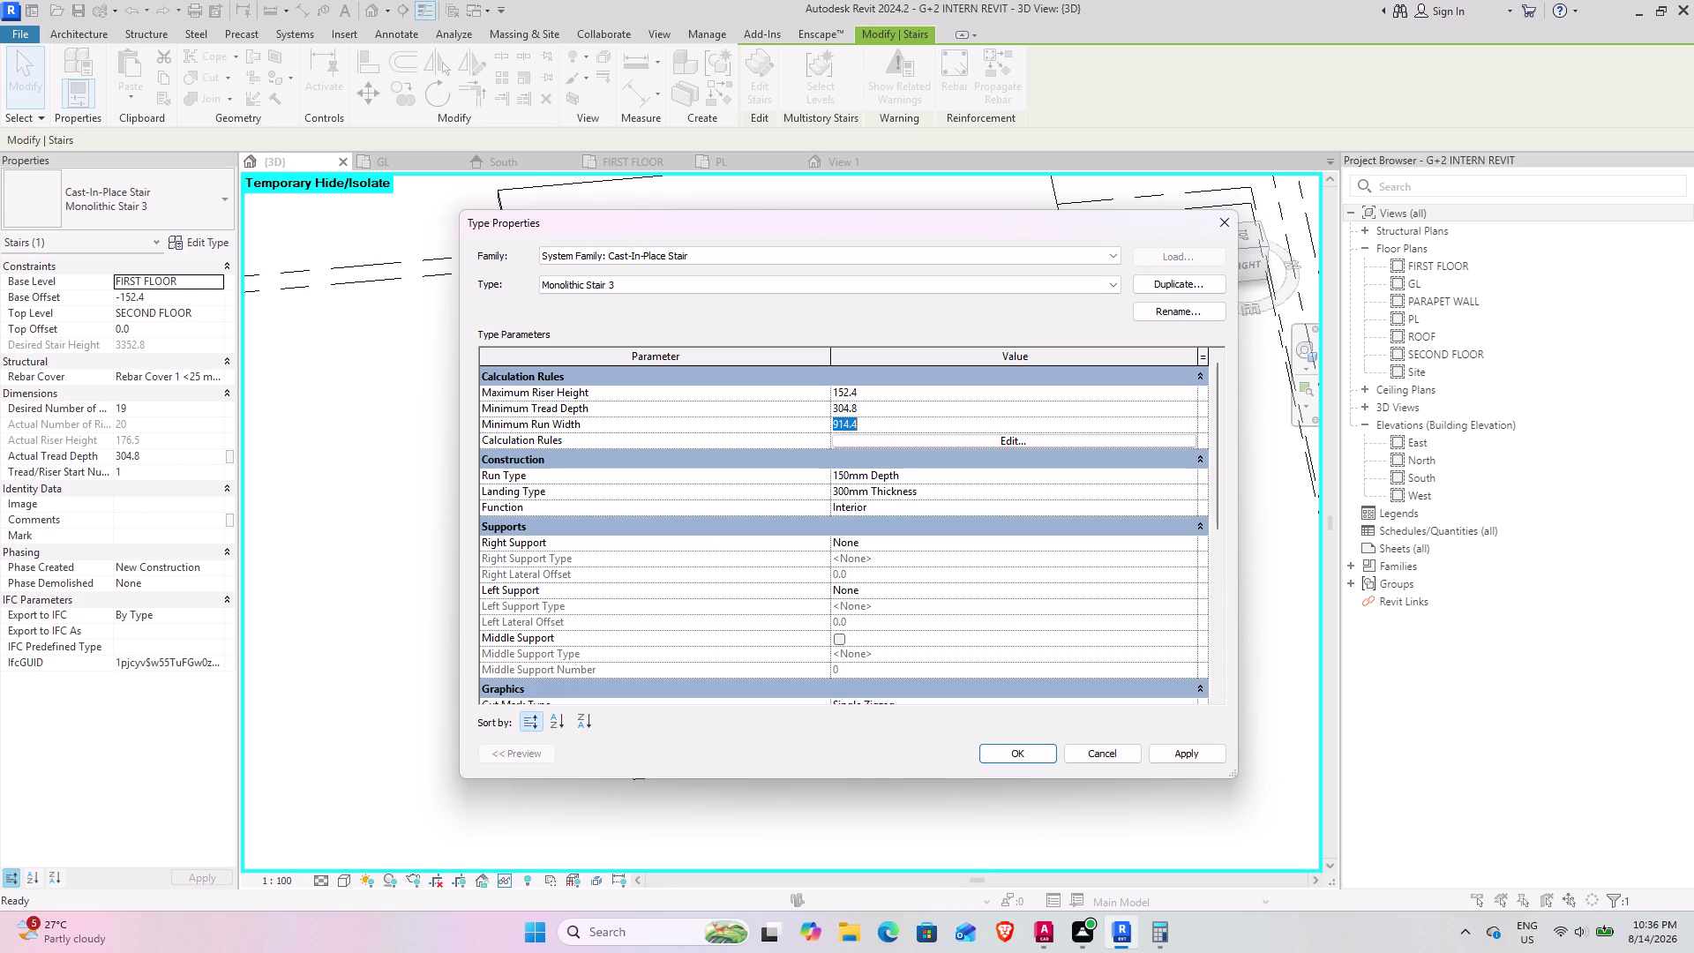
text(2')
key(Return)
click(1198, 757)
click(1027, 743)
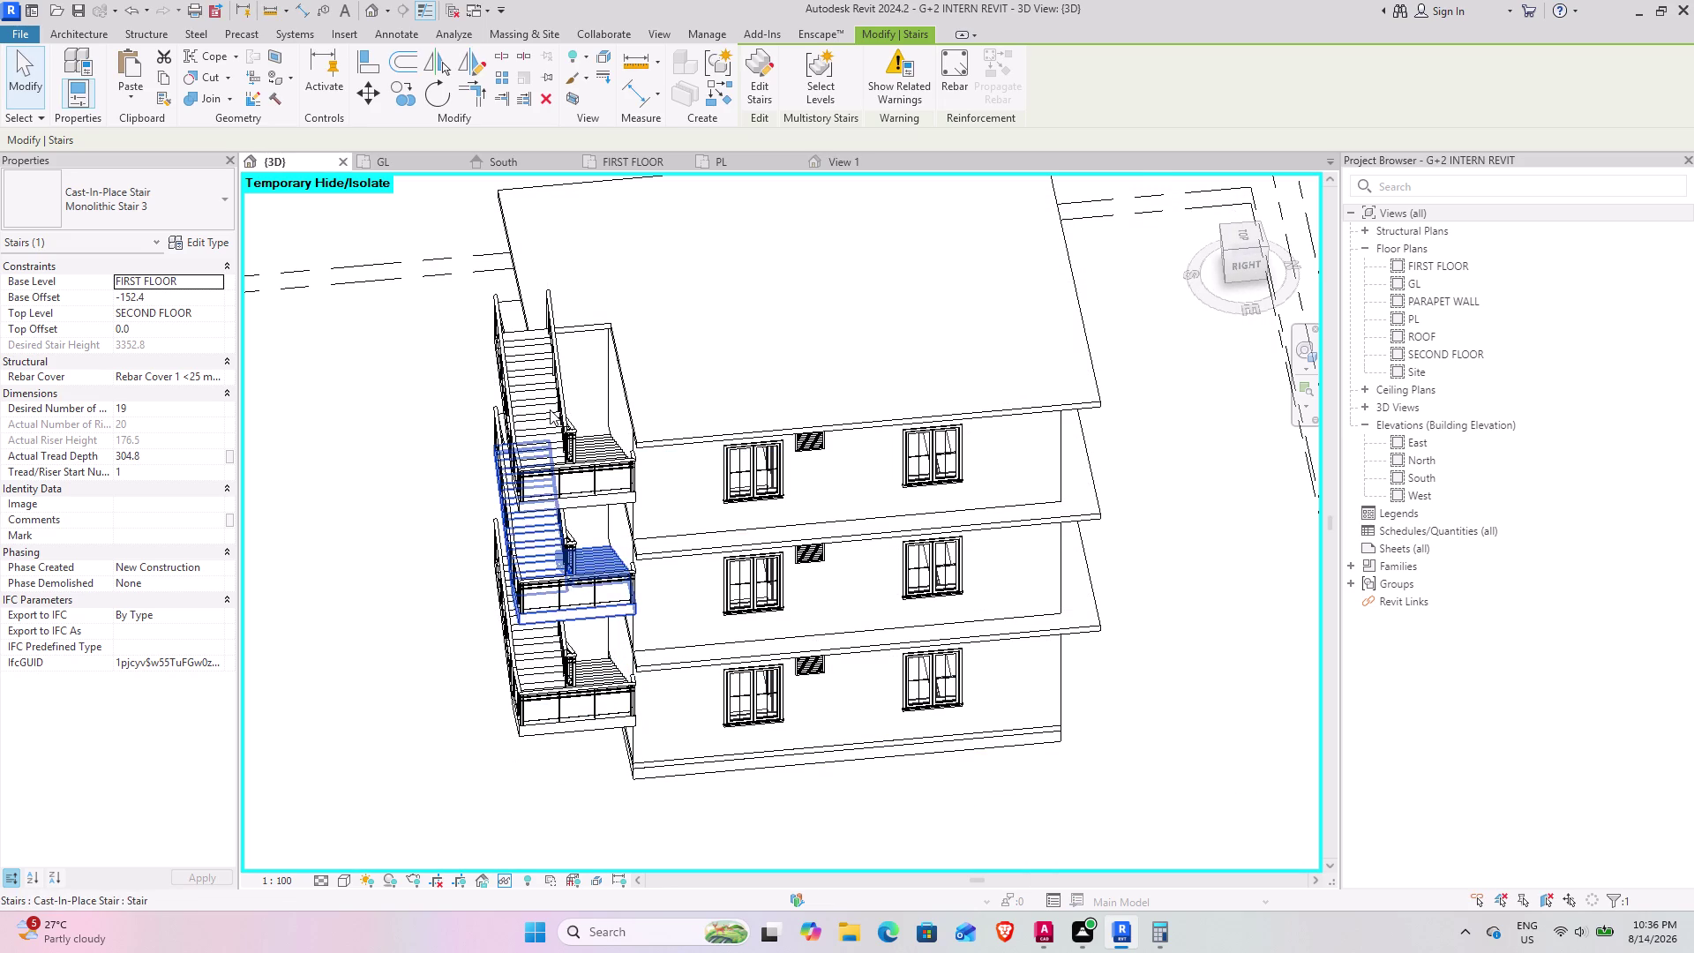
middle_drag(482, 627, 441, 732)
scroll(up, 3)
middle_drag(465, 623, 628, 472)
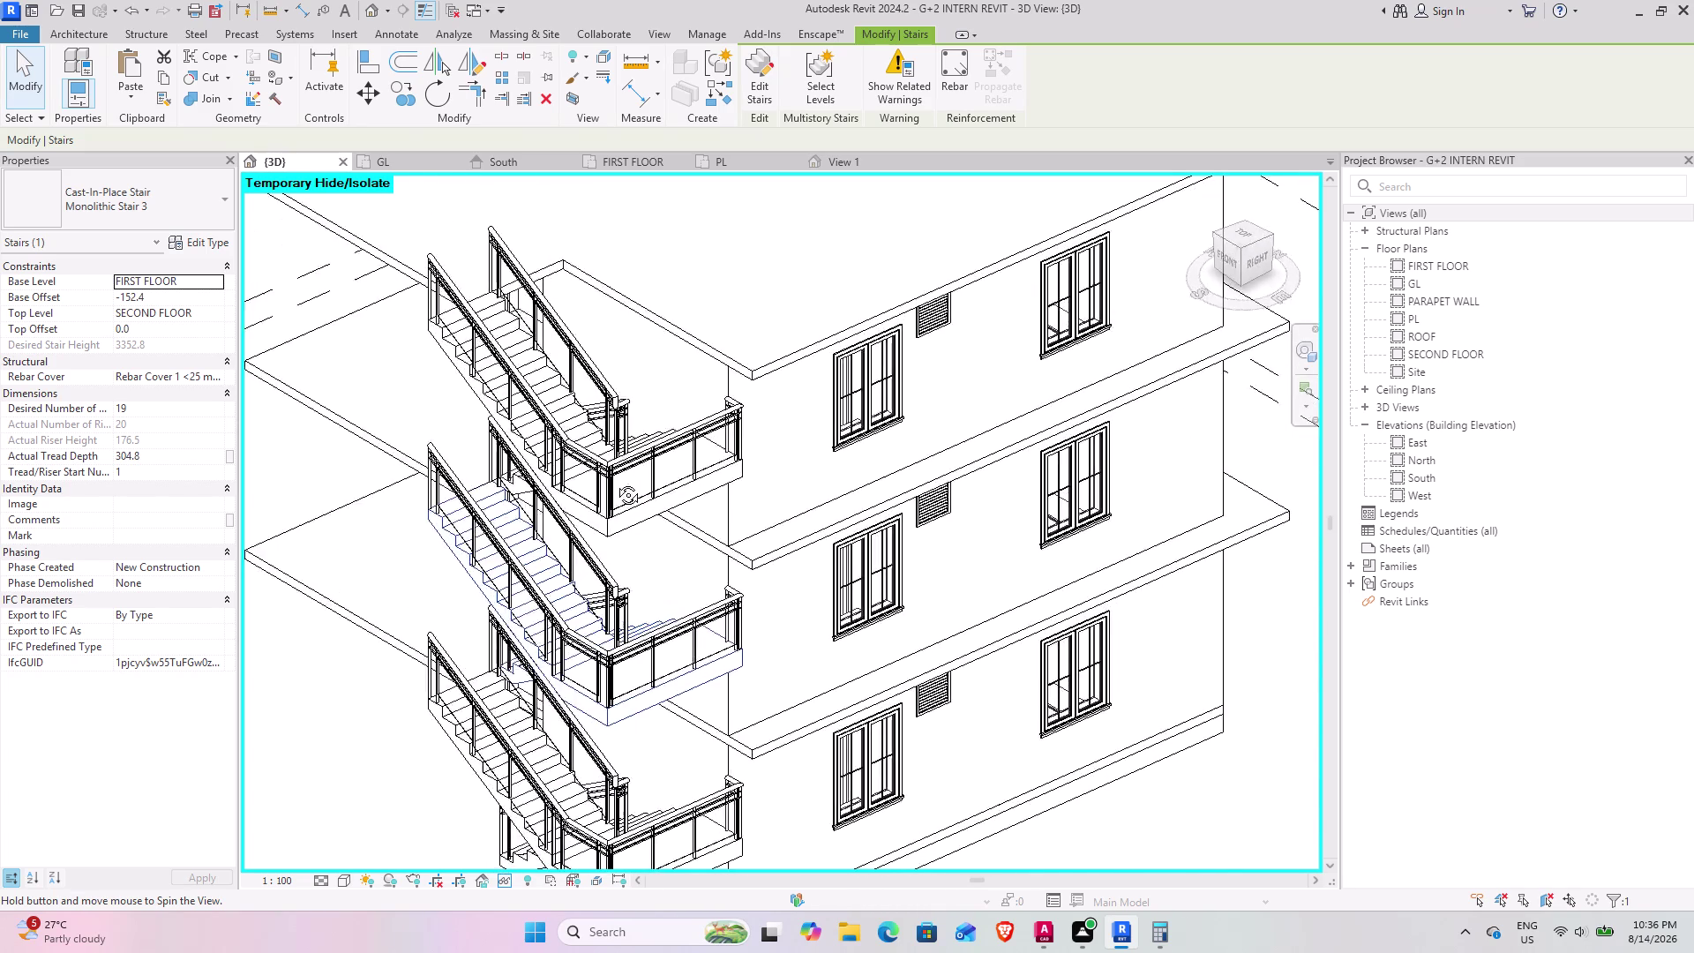
middle_drag(629, 472, 653, 479)
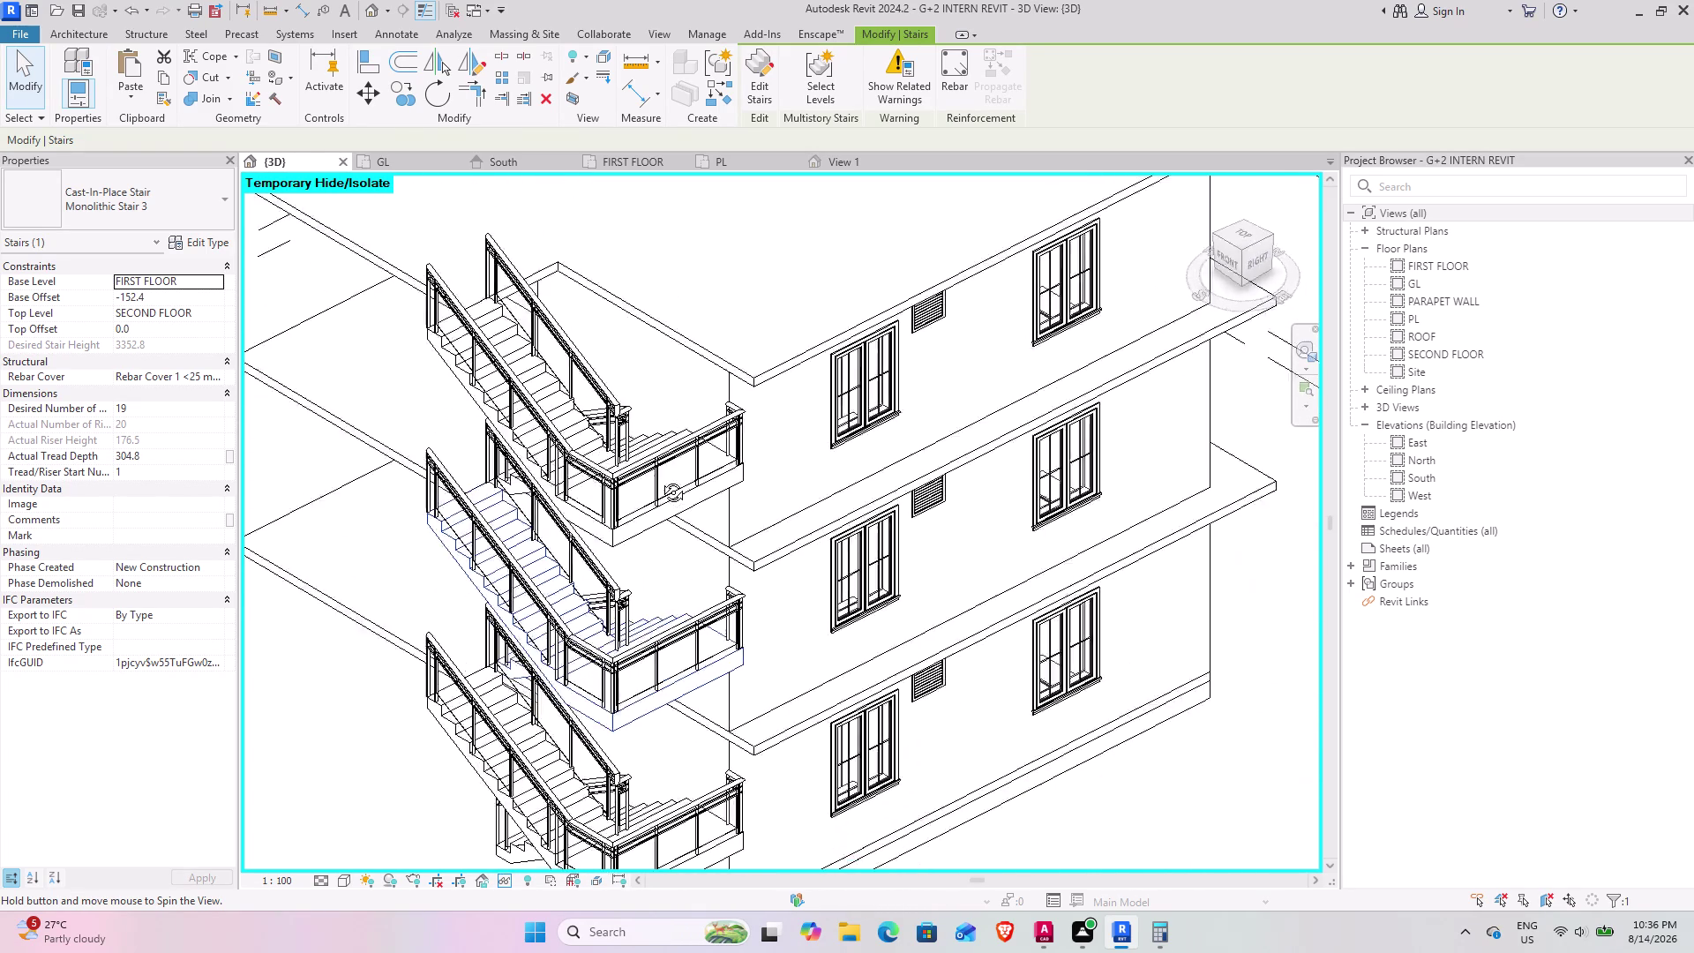
middle_drag(653, 479, 673, 479)
middle_drag(542, 671, 388, 641)
middle_drag(569, 576, 468, 566)
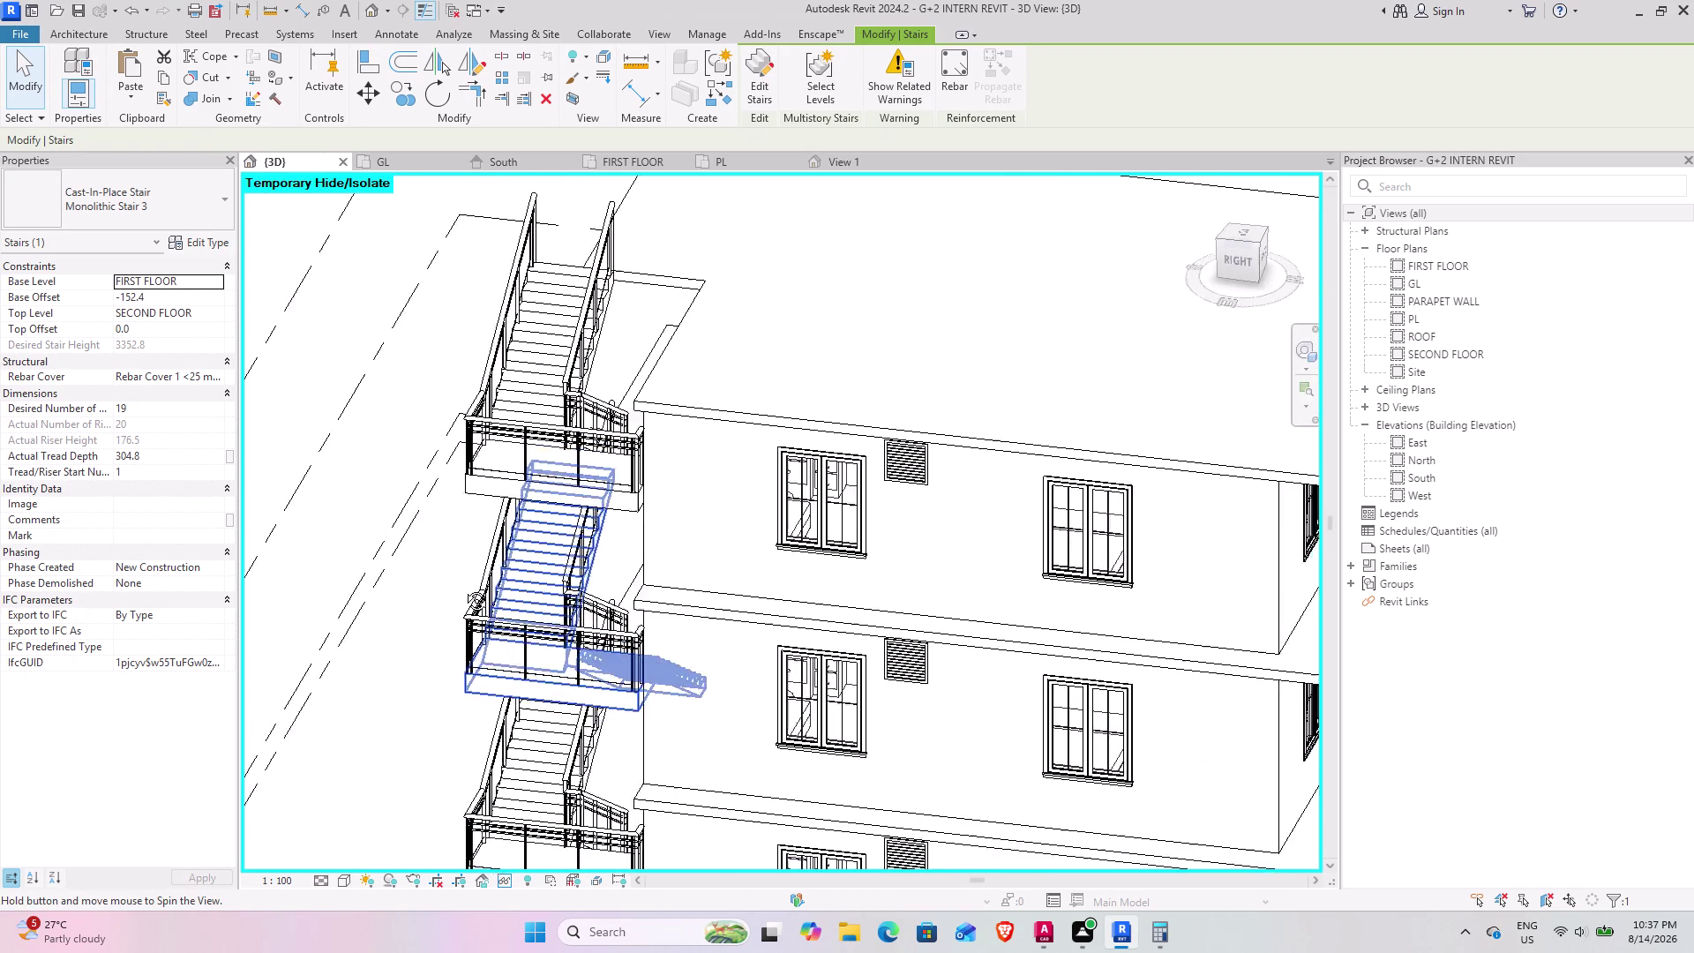
middle_drag(467, 566, 498, 731)
click(428, 494)
middle_drag(405, 513, 532, 533)
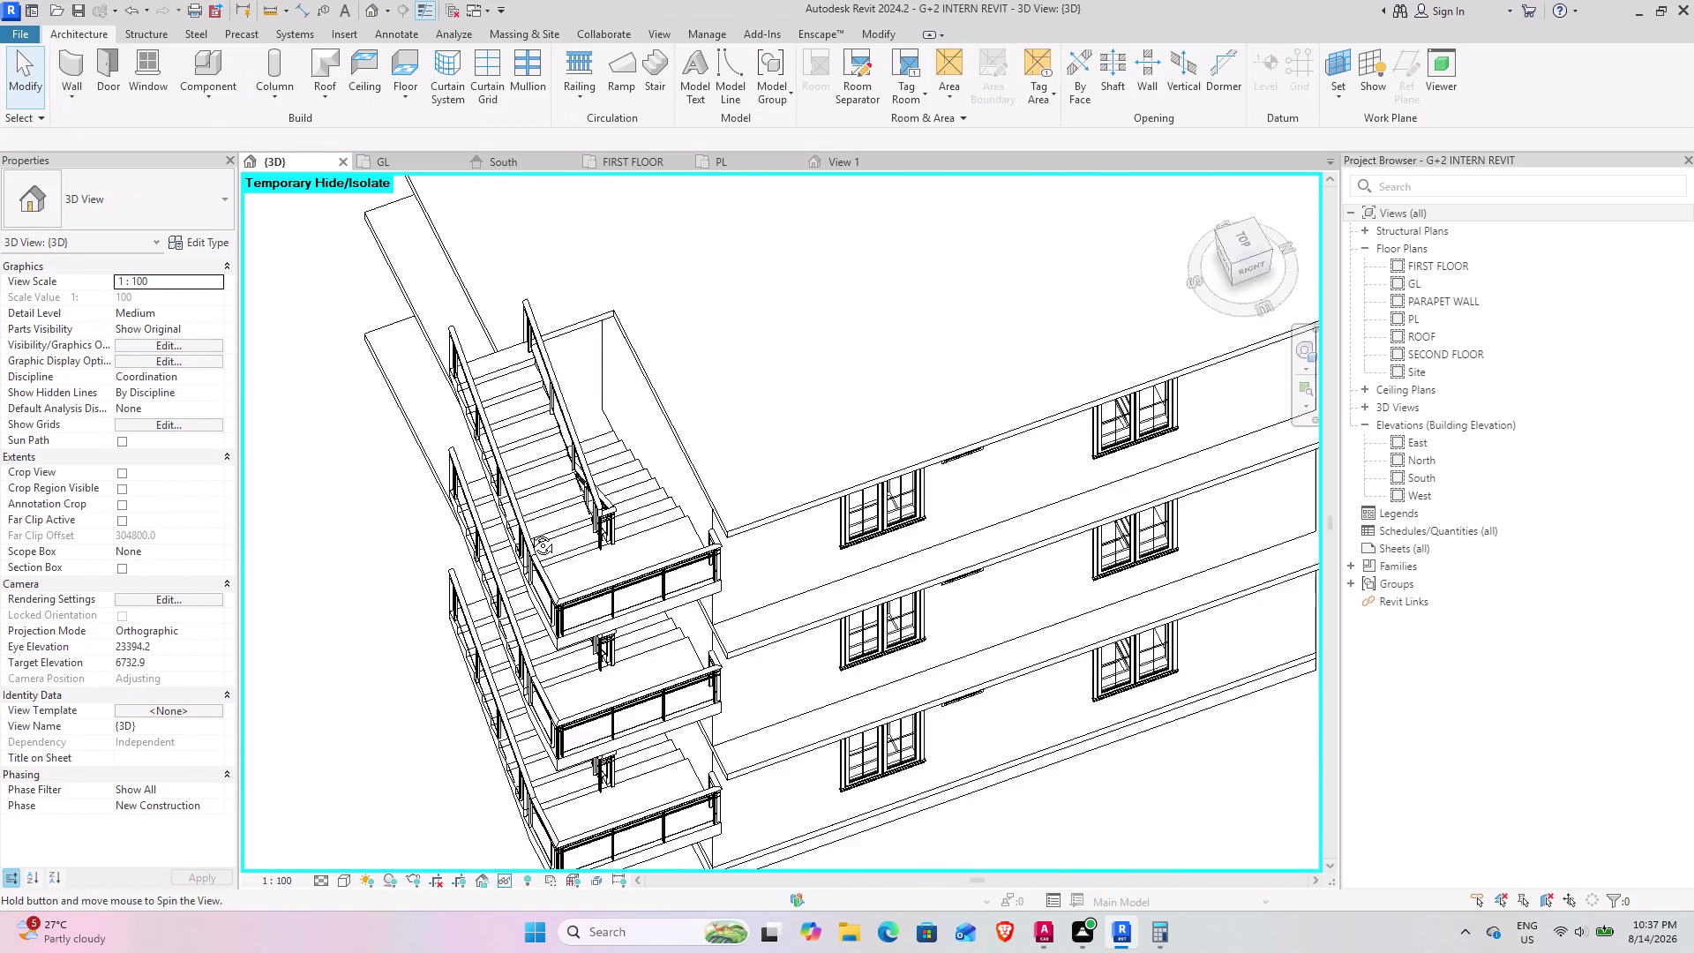
middle_drag(532, 532, 478, 671)
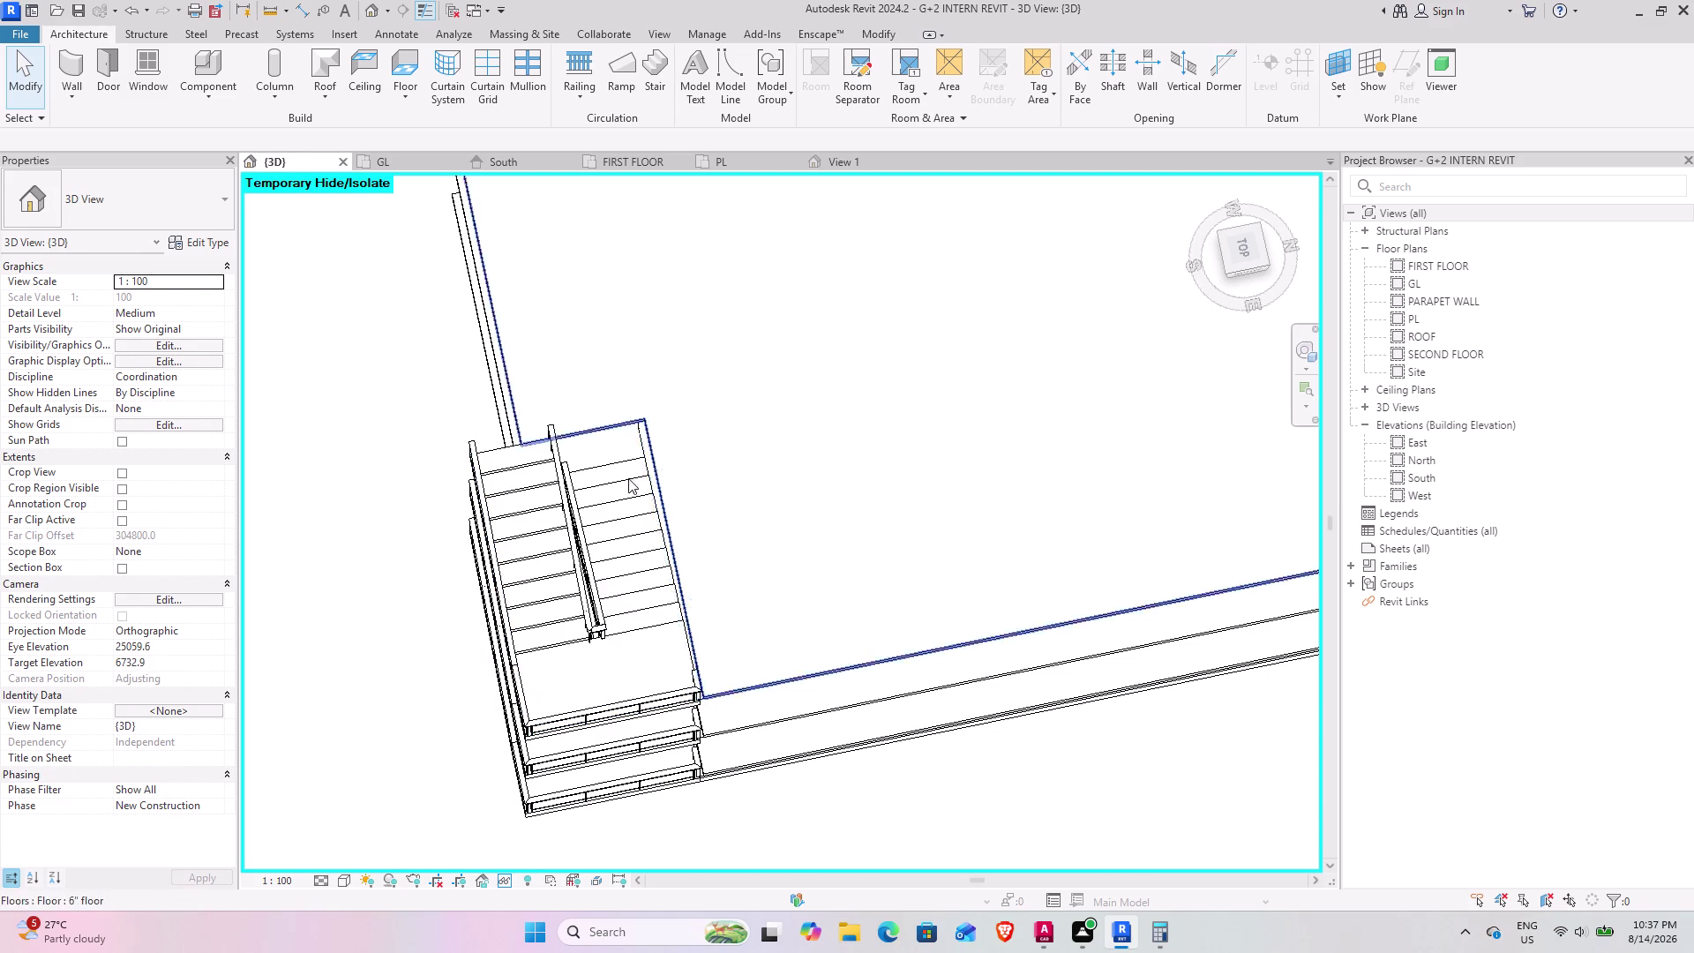
scroll(up, 3)
middle_drag(520, 496, 633, 305)
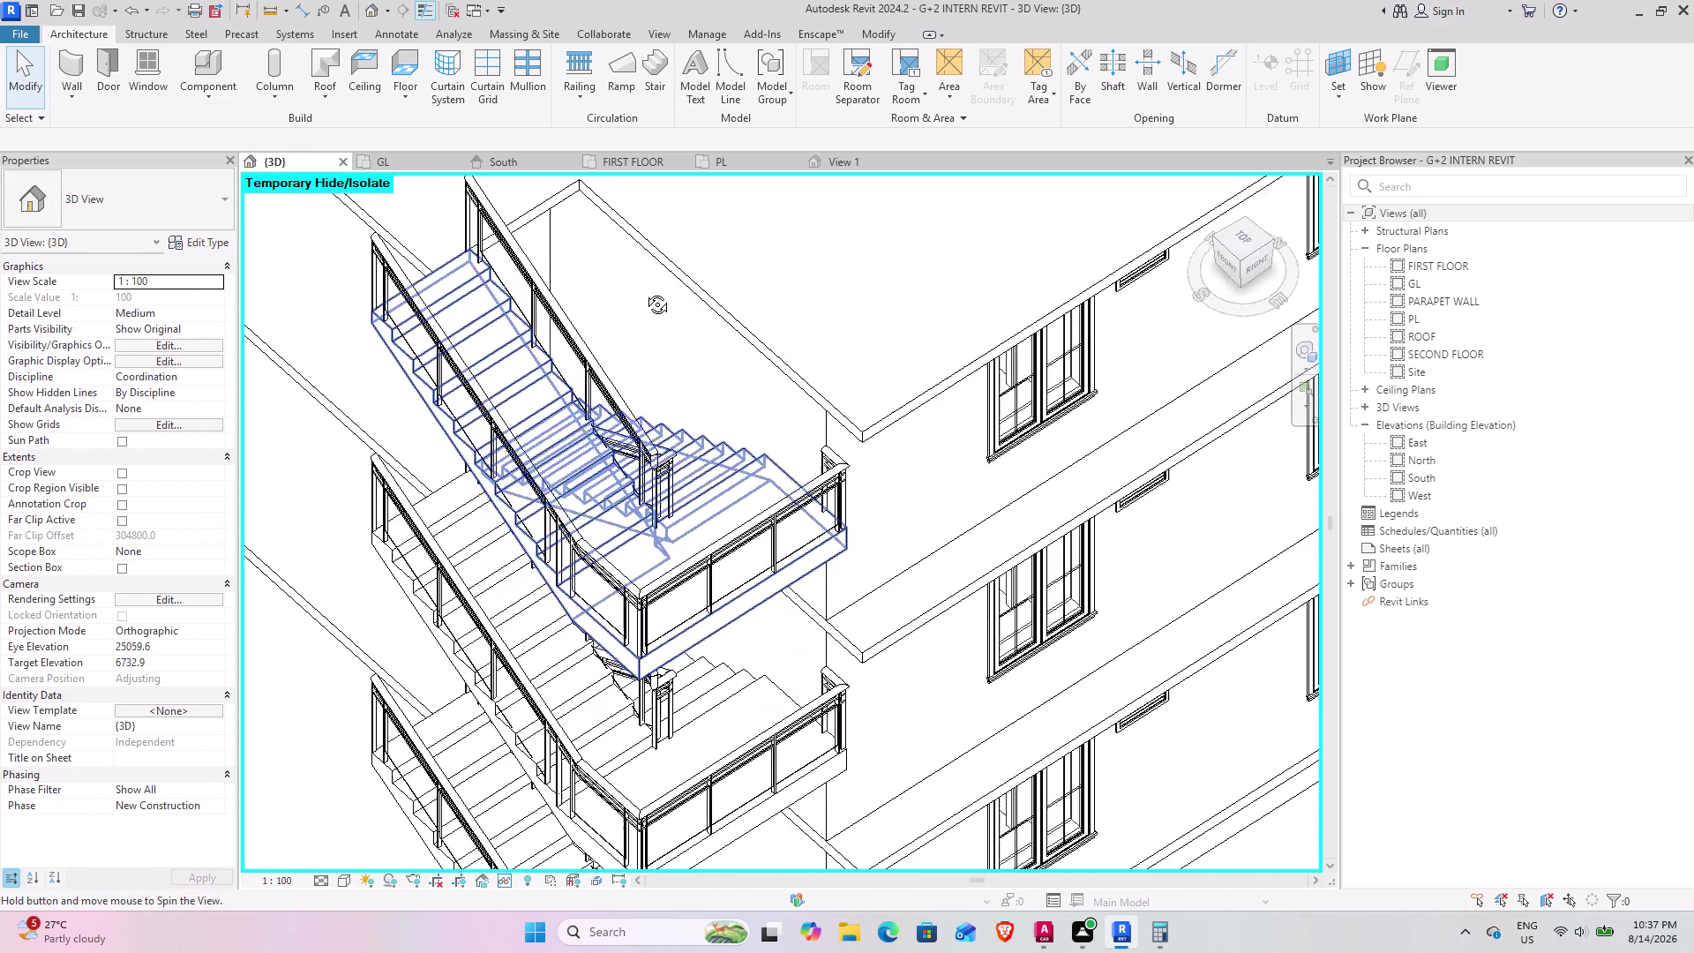
middle_drag(633, 305, 729, 219)
scroll(down, 3)
middle_drag(506, 533, 736, 312)
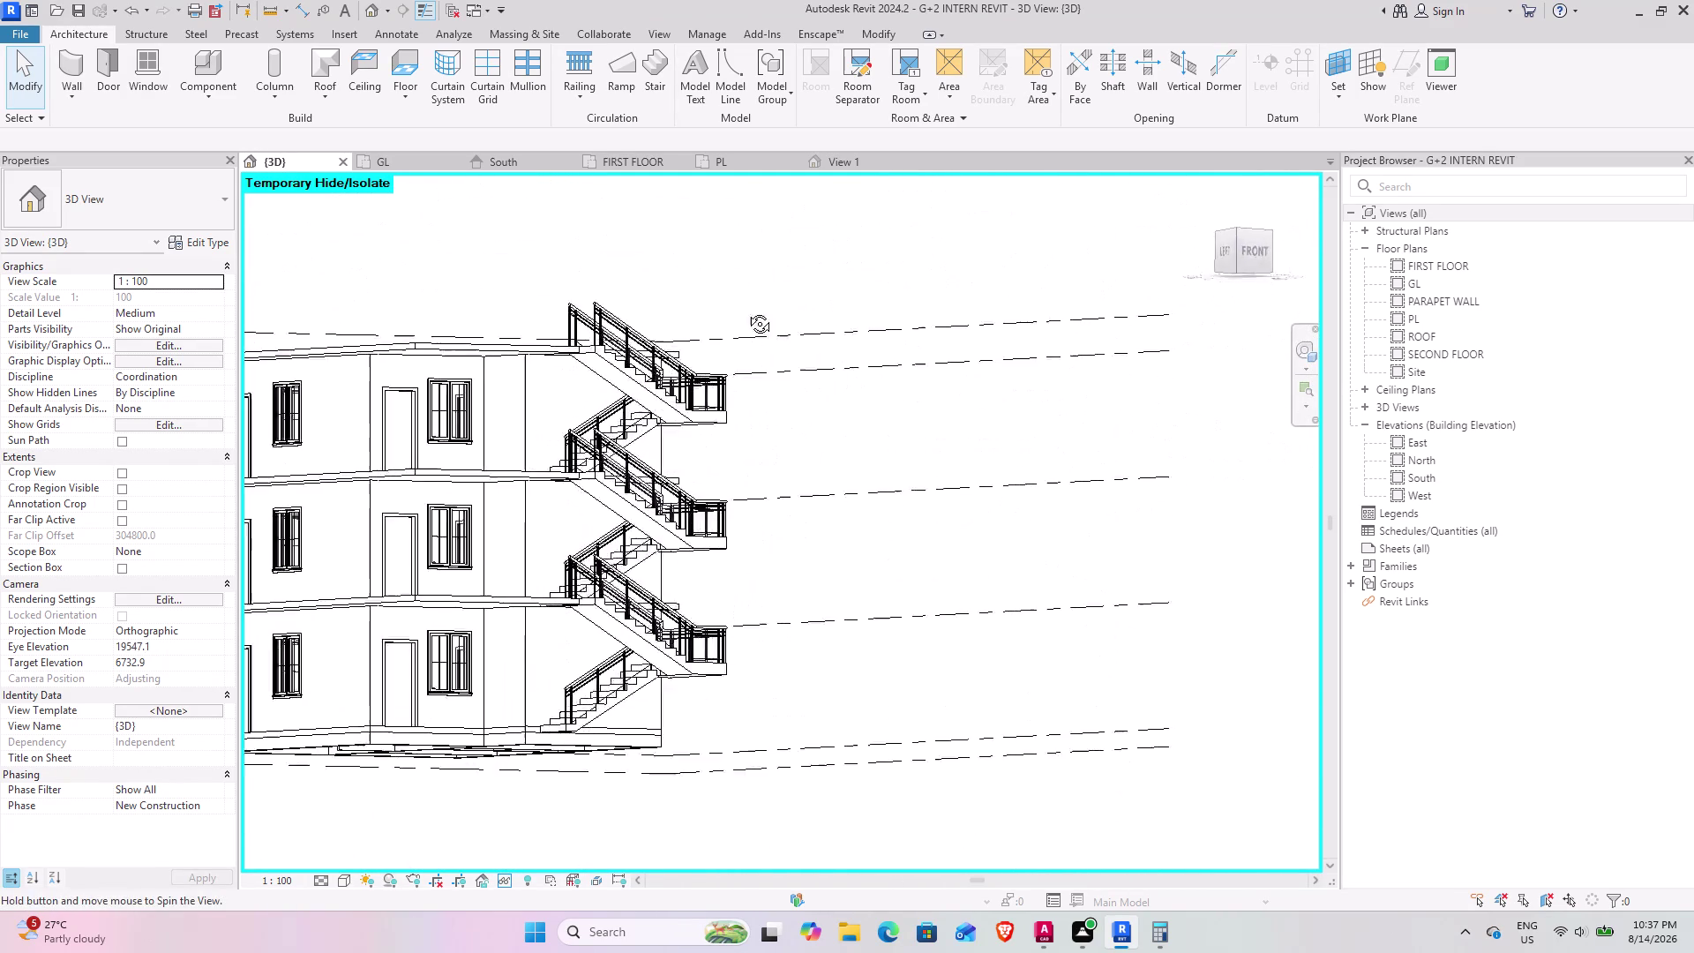
middle_drag(737, 312, 899, 443)
middle_drag(766, 510, 842, 509)
scroll(up, 3)
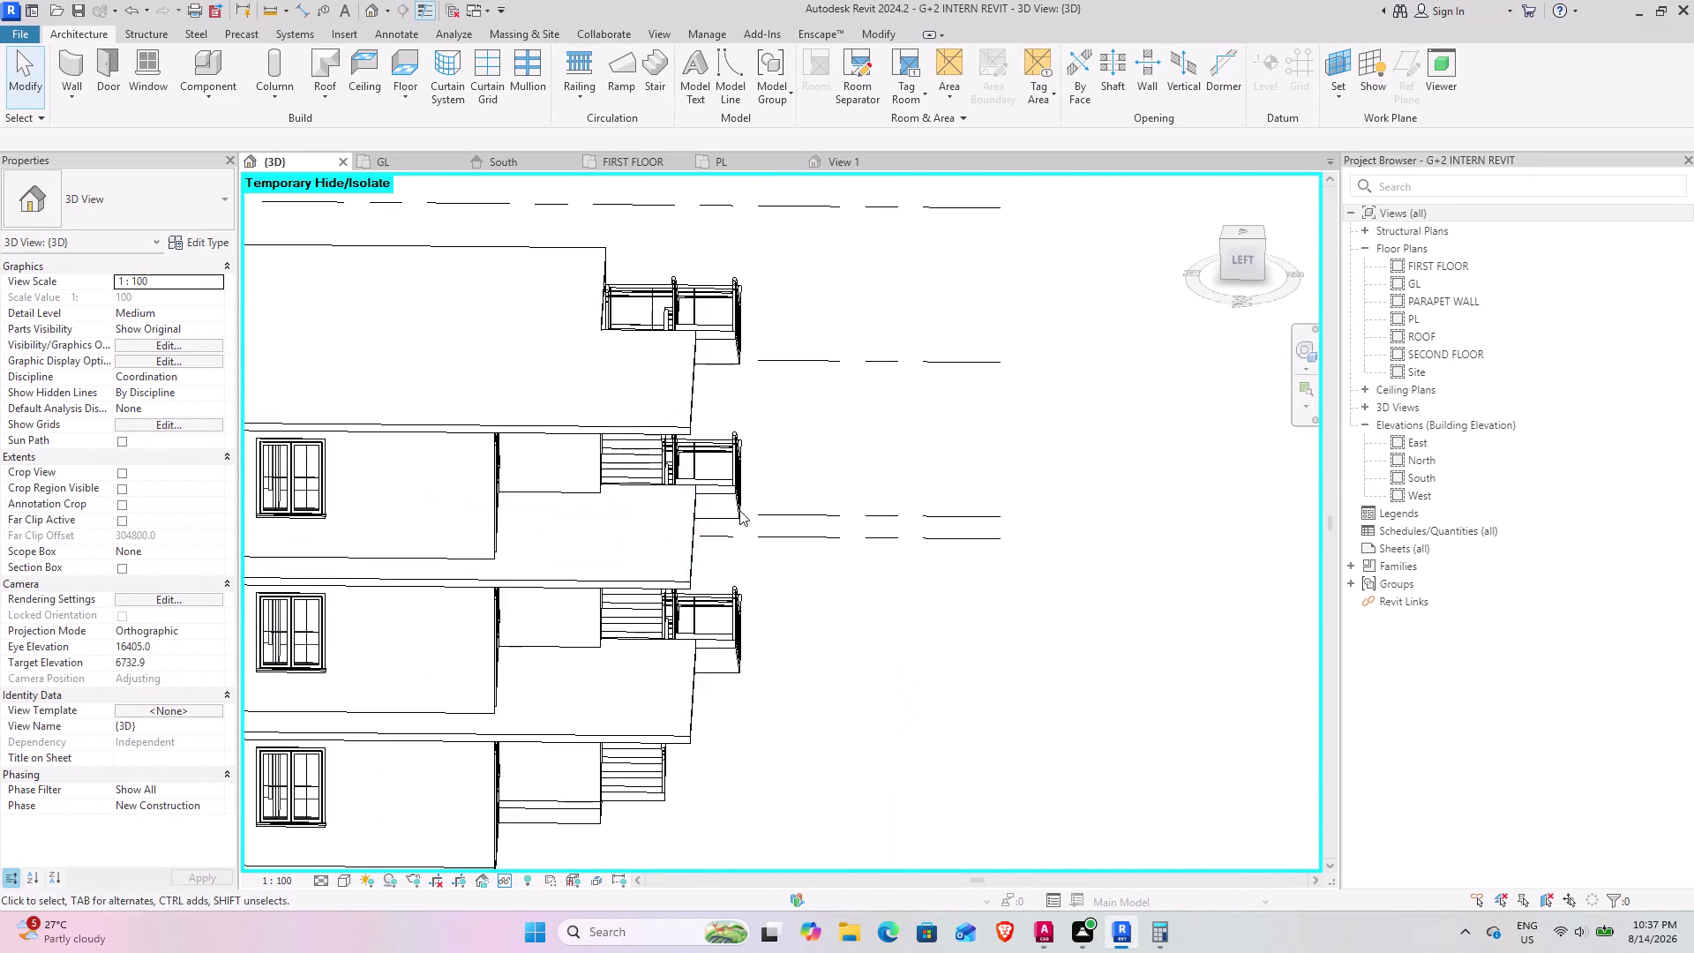
middle_drag(739, 509, 760, 730)
scroll(up, 3)
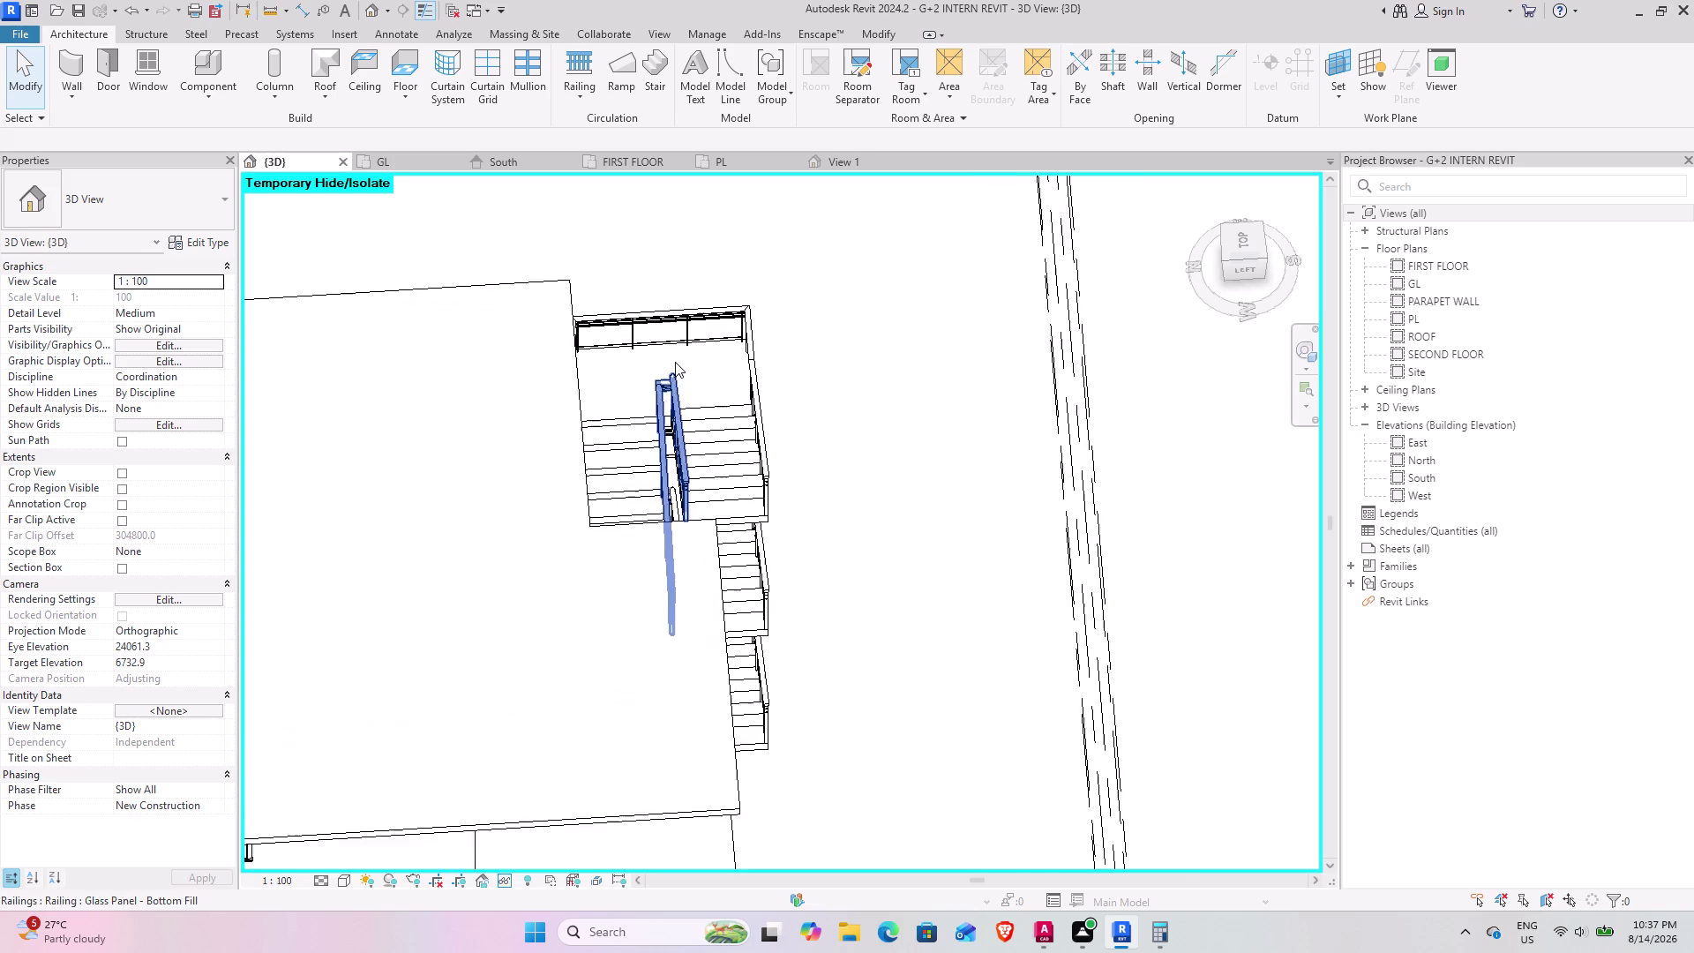
scroll(up, 3)
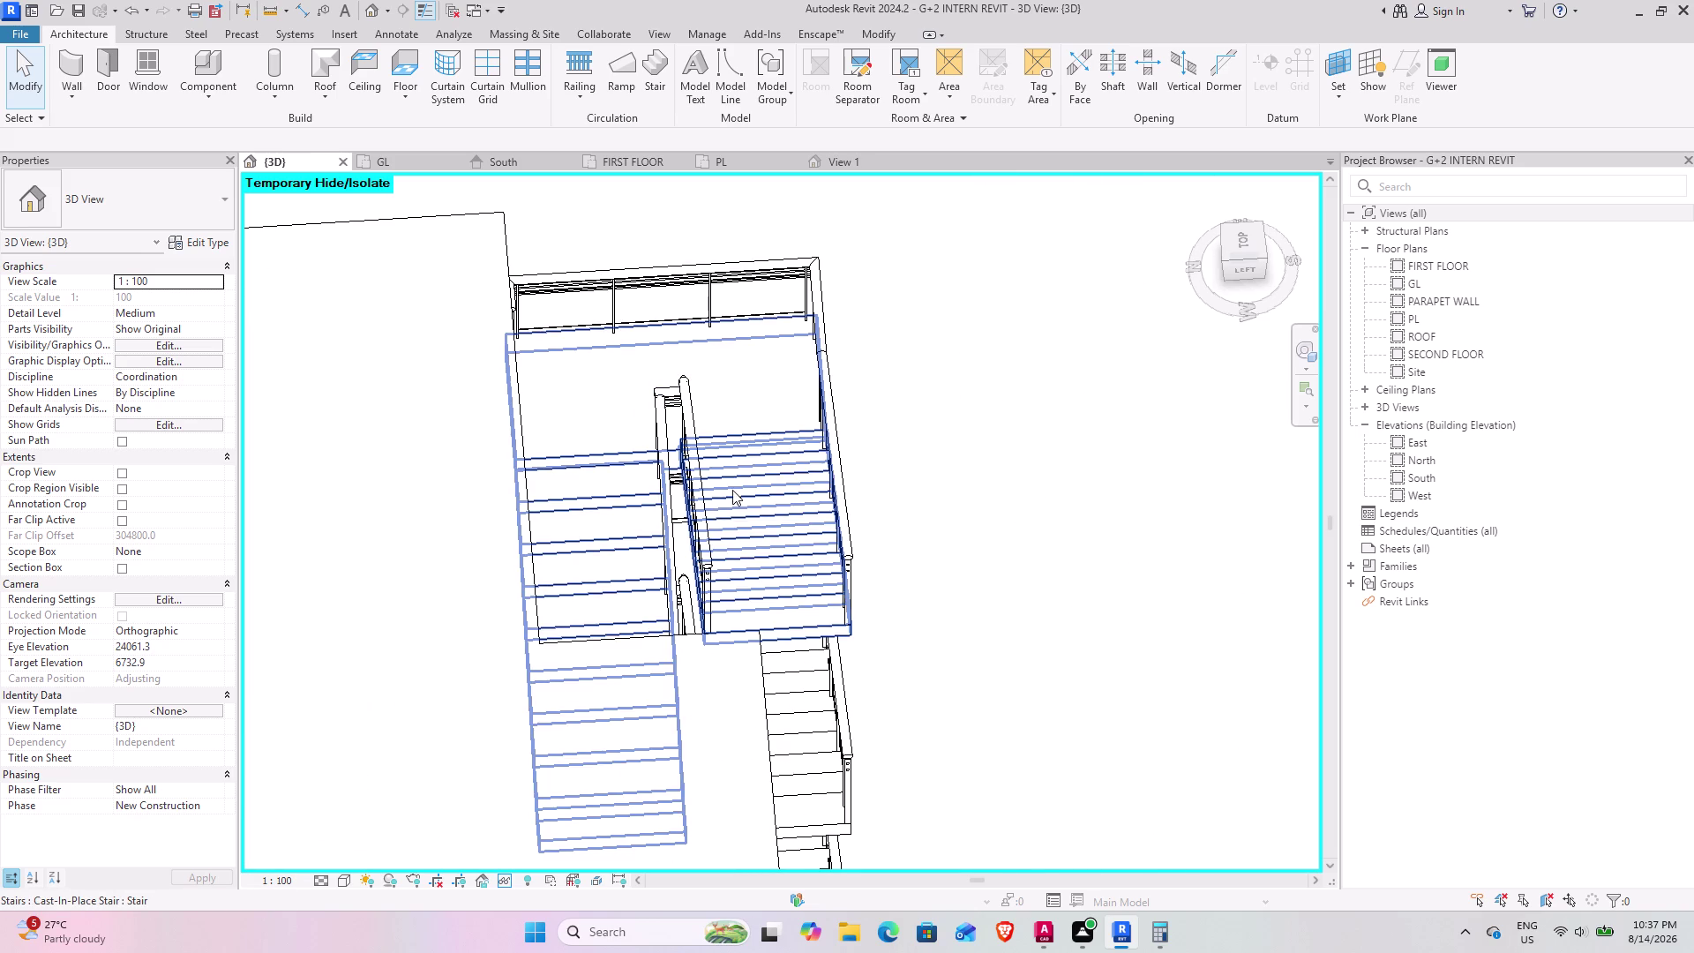
scroll(down, 3)
middle_drag(793, 507, 558, 356)
middle_drag(746, 478, 539, 247)
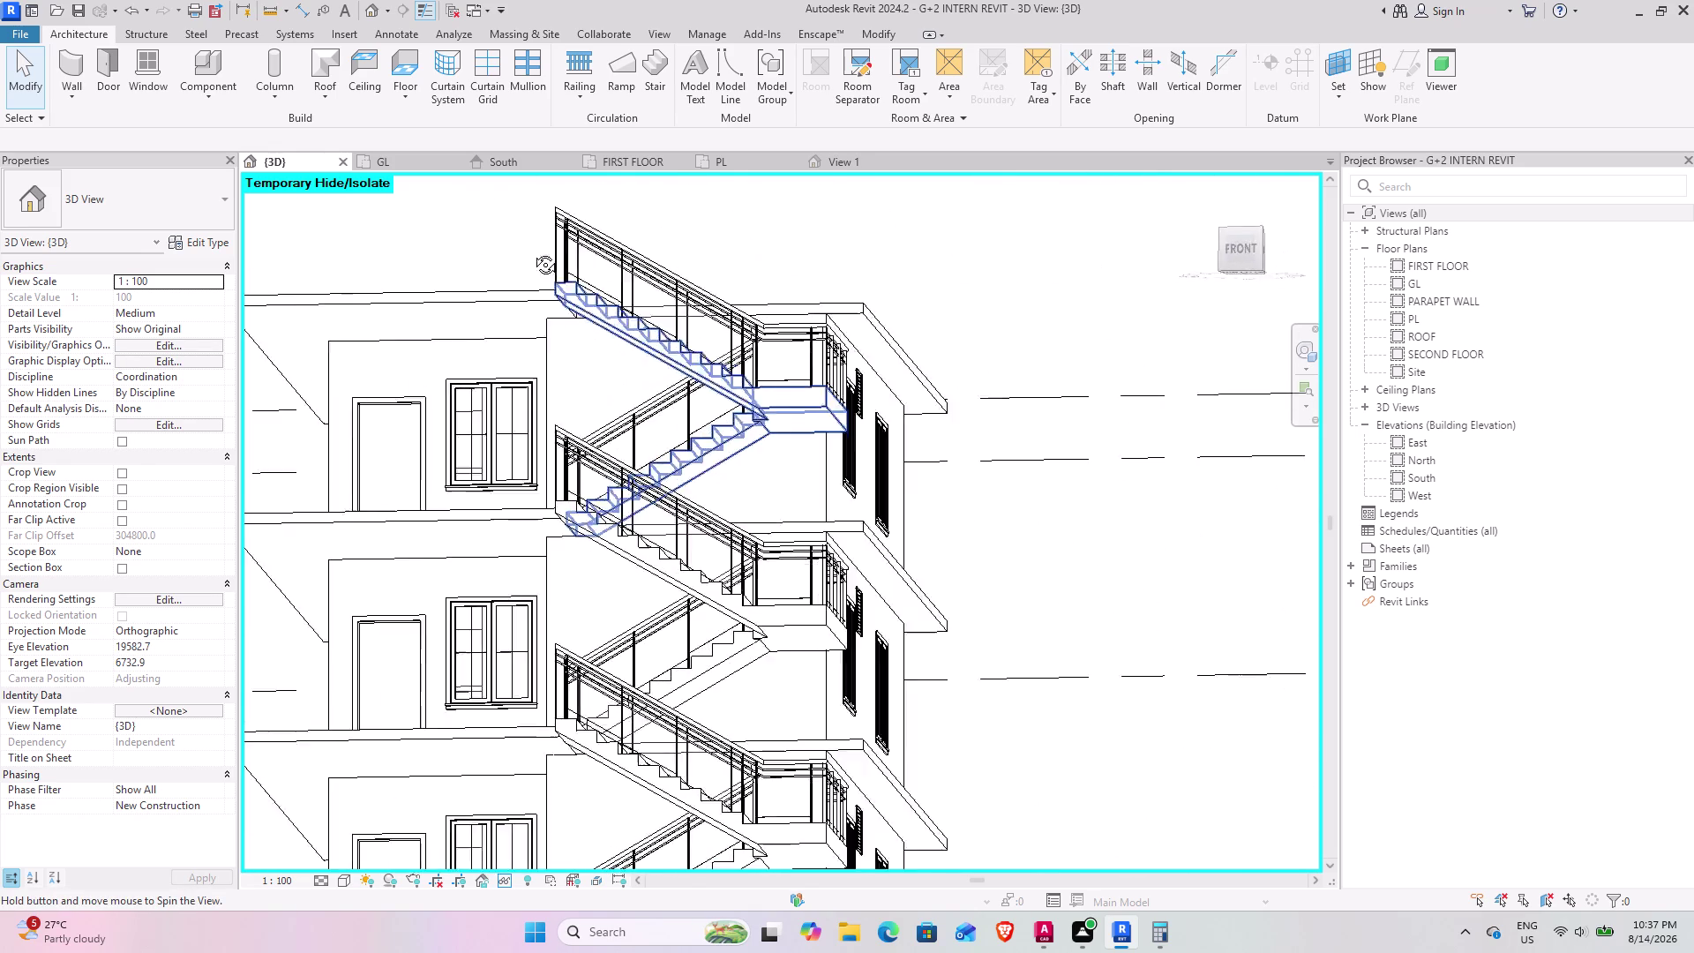
middle_drag(539, 247, 539, 313)
middle_drag(589, 545, 790, 273)
middle_drag(754, 370, 851, 491)
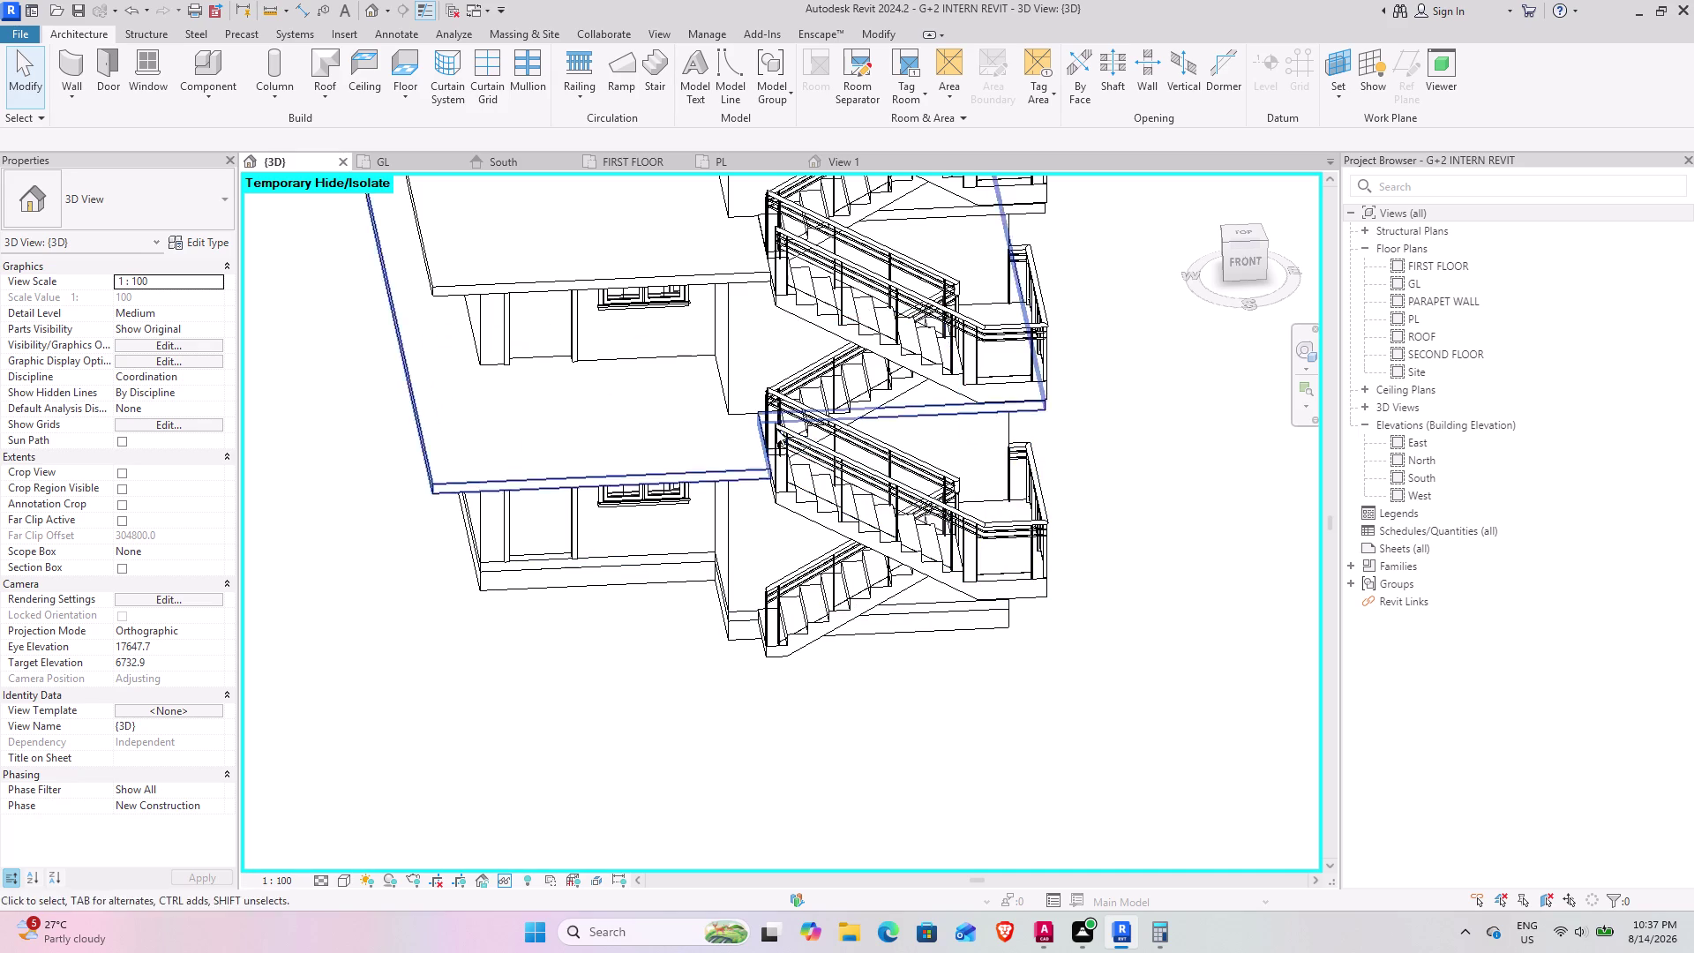
scroll(down, 3)
middle_drag(698, 475, 684, 556)
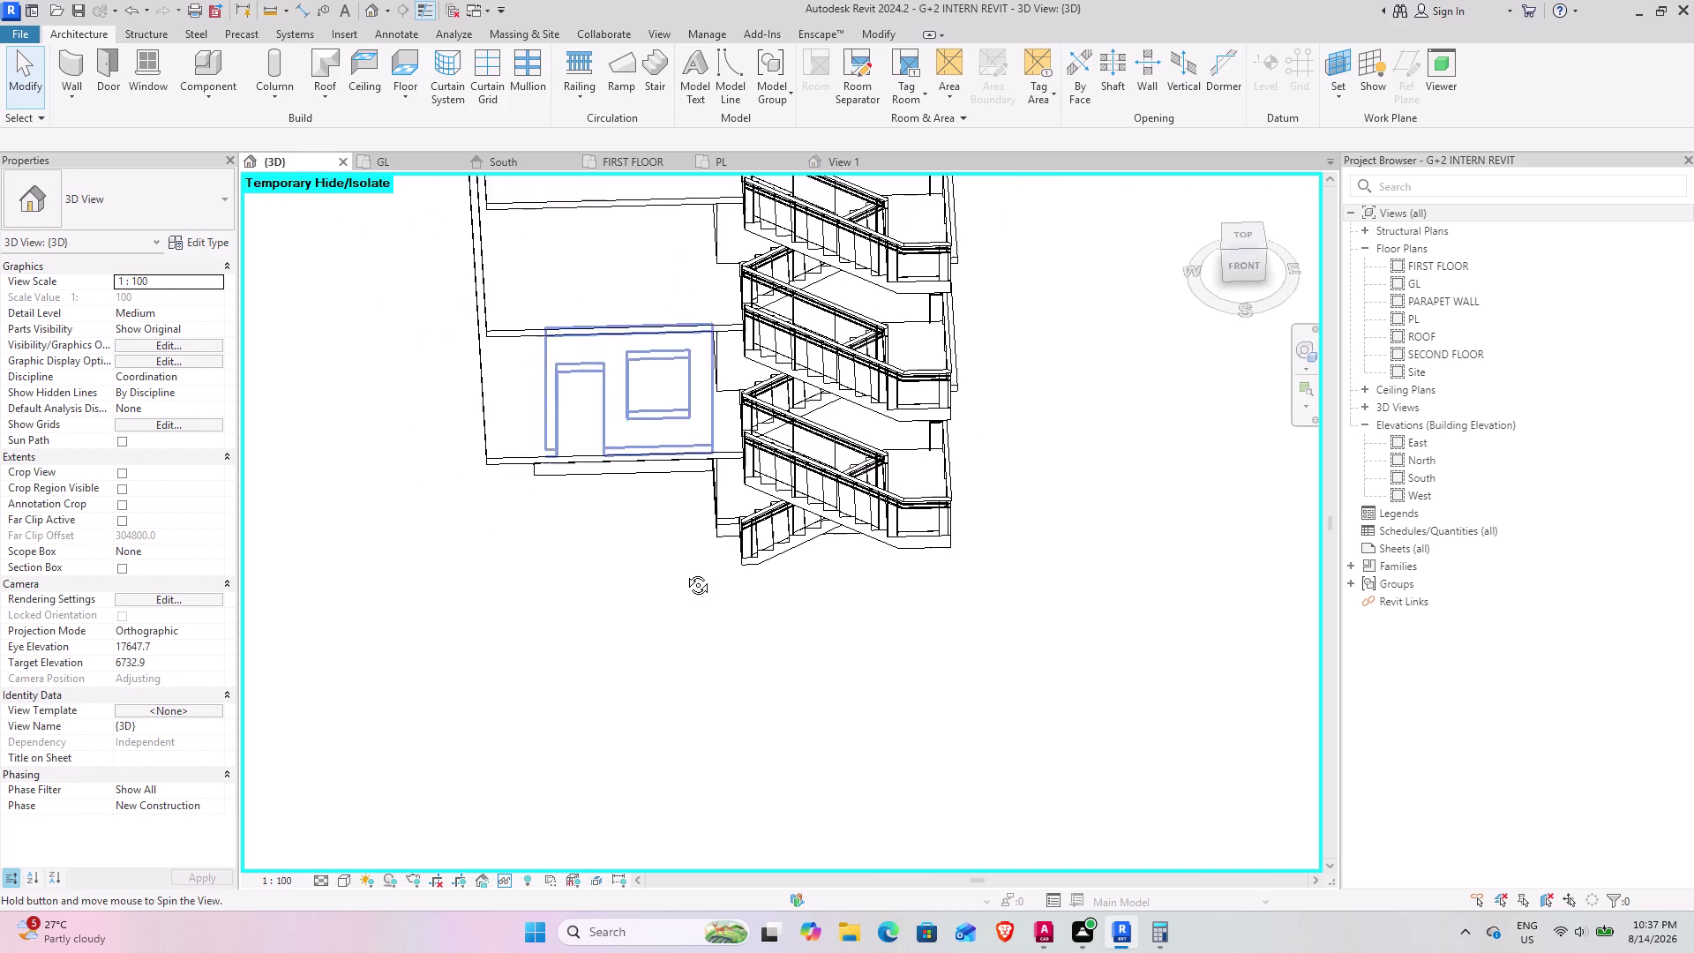
middle_drag(684, 556, 681, 587)
middle_drag(687, 507, 656, 588)
middle_drag(628, 421, 667, 659)
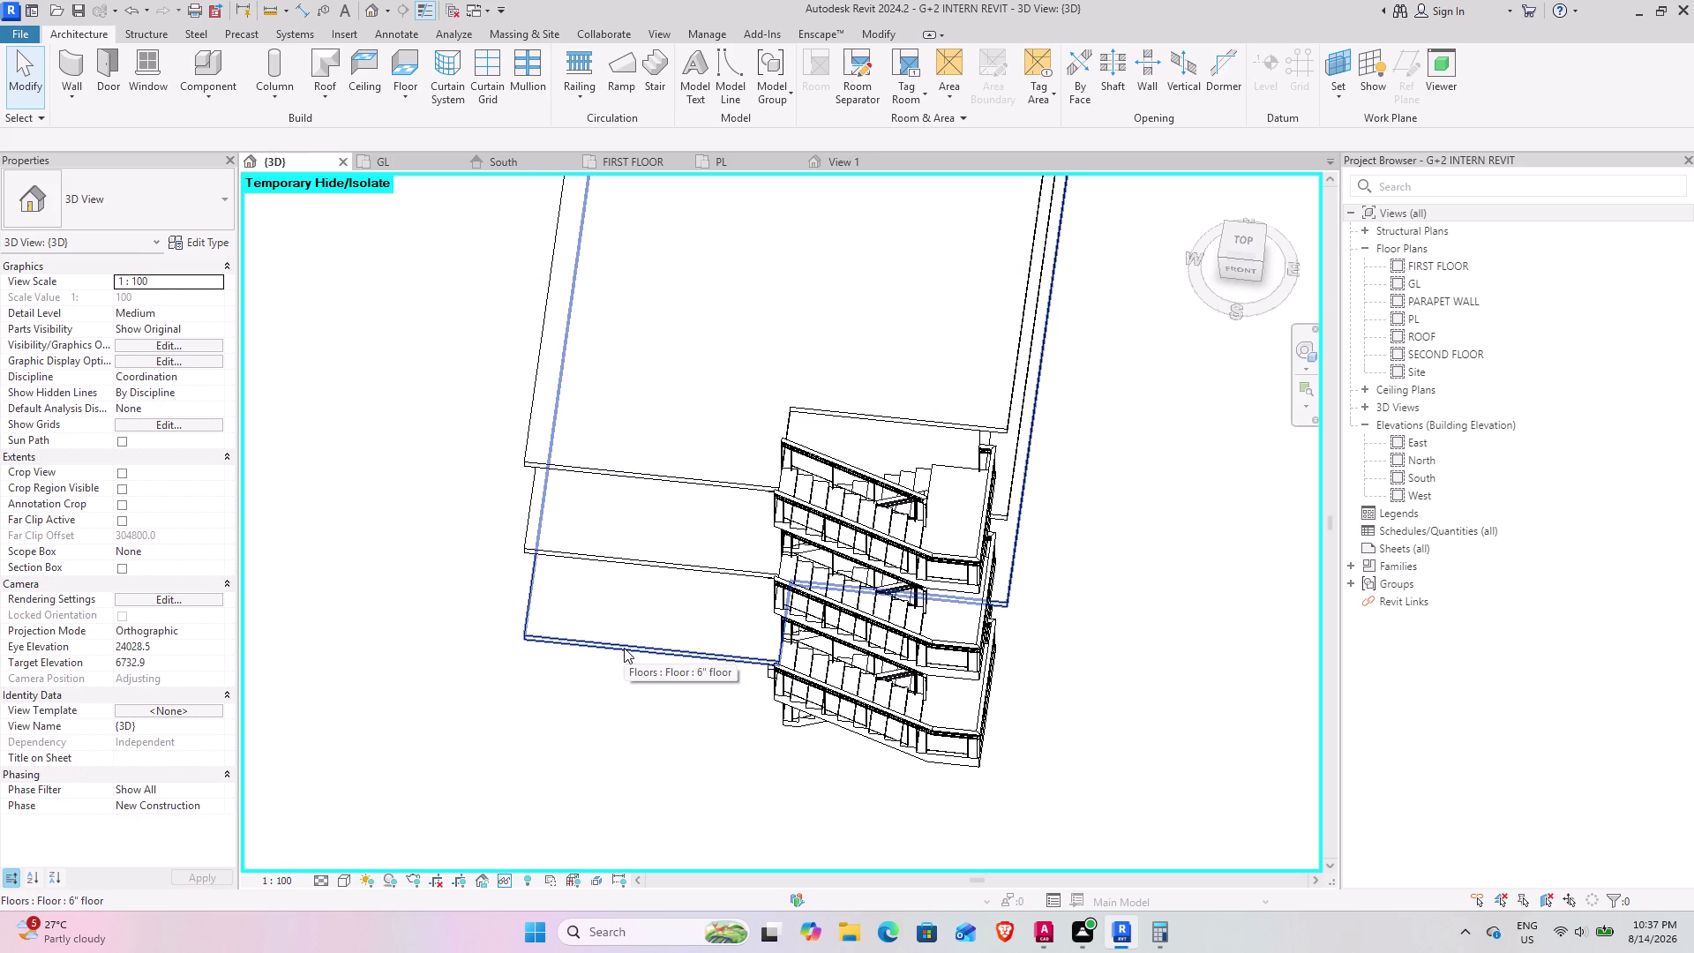
middle_drag(611, 639, 601, 614)
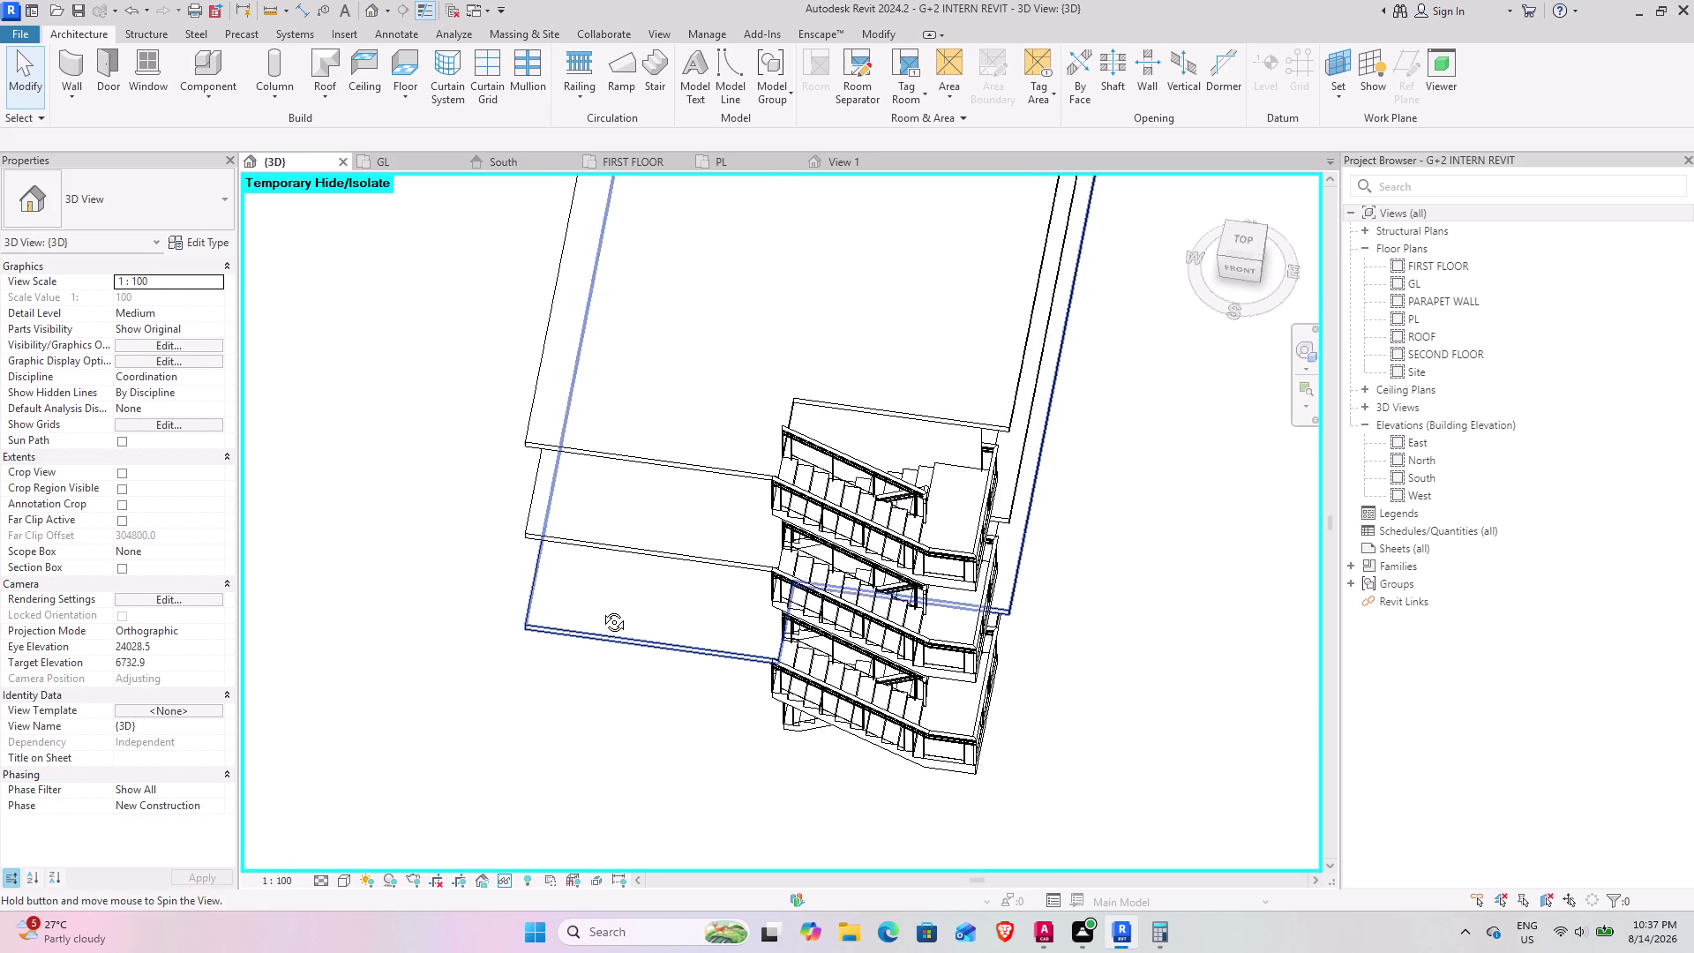
middle_drag(601, 614, 645, 497)
Select the FIRST FLOOR slab, not the second-floor one, and open its boundary sketch.
click(661, 550)
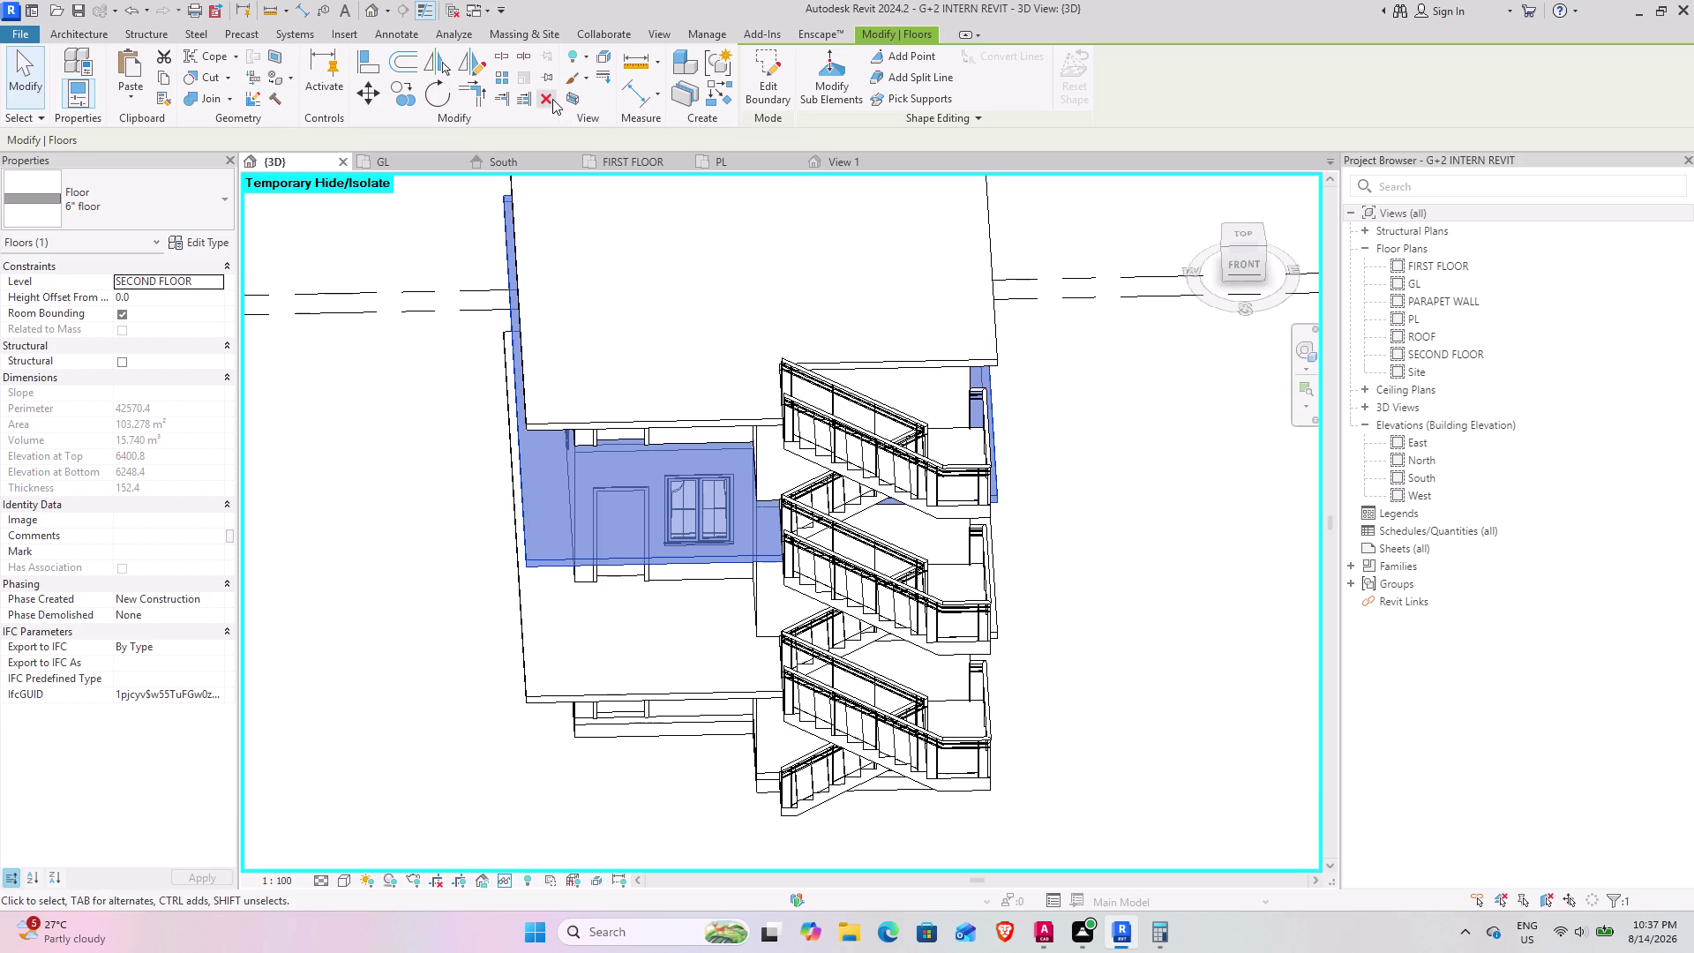
click(478, 584)
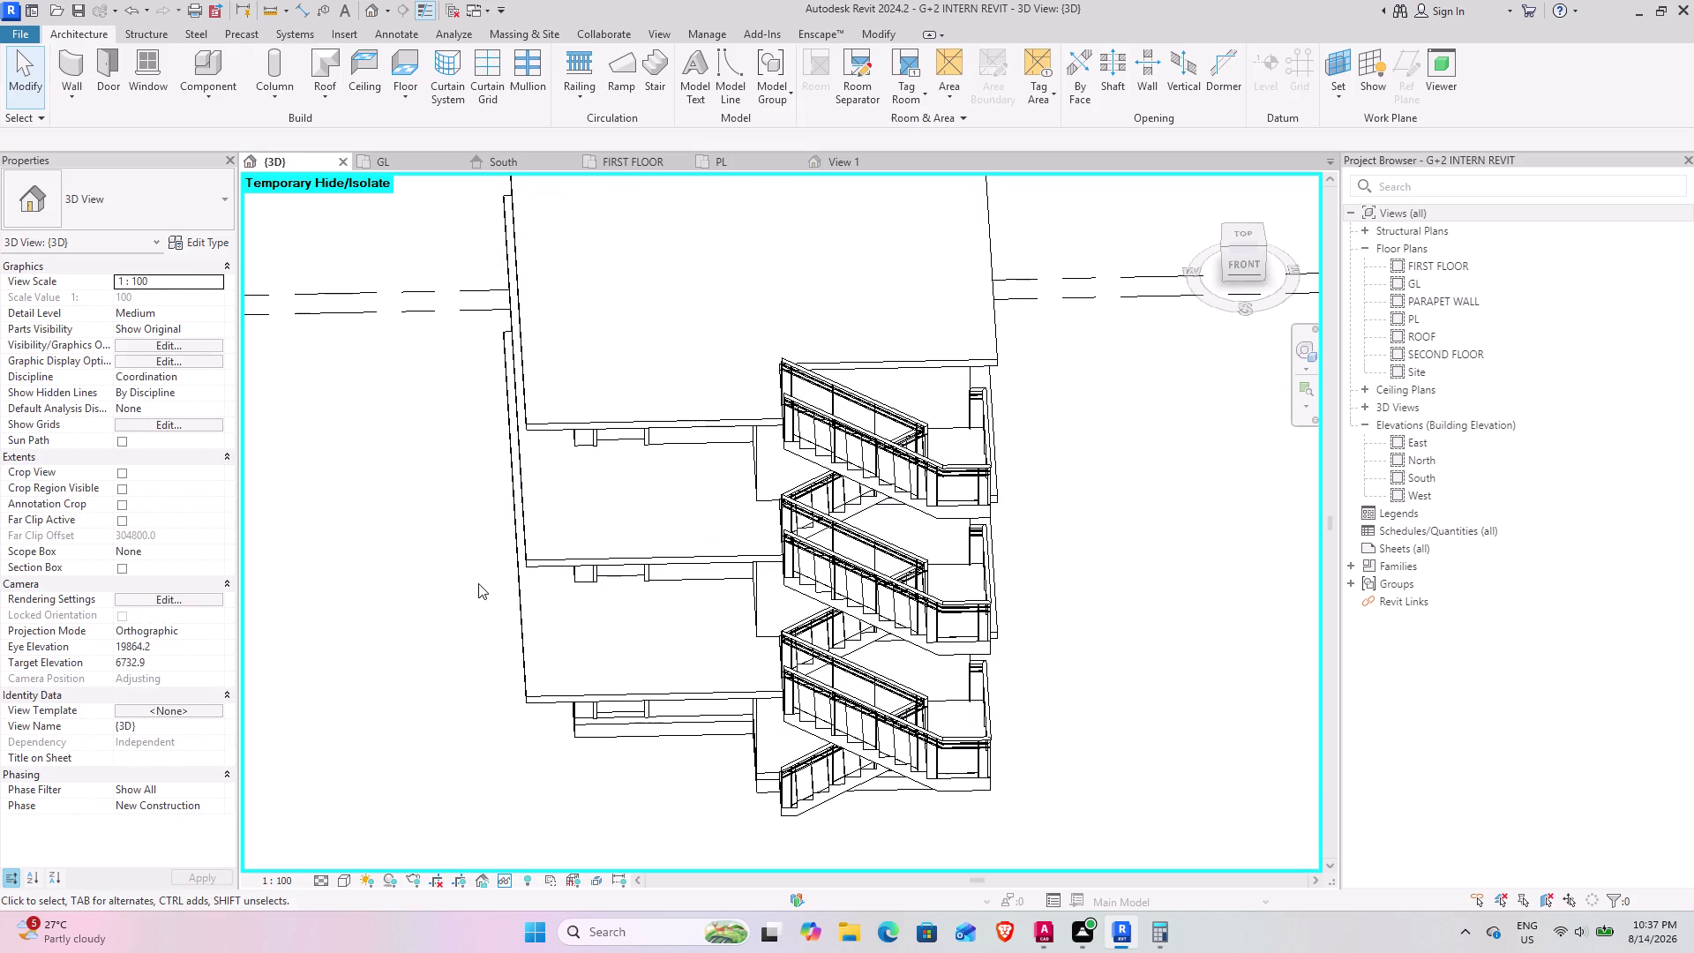
click(657, 690)
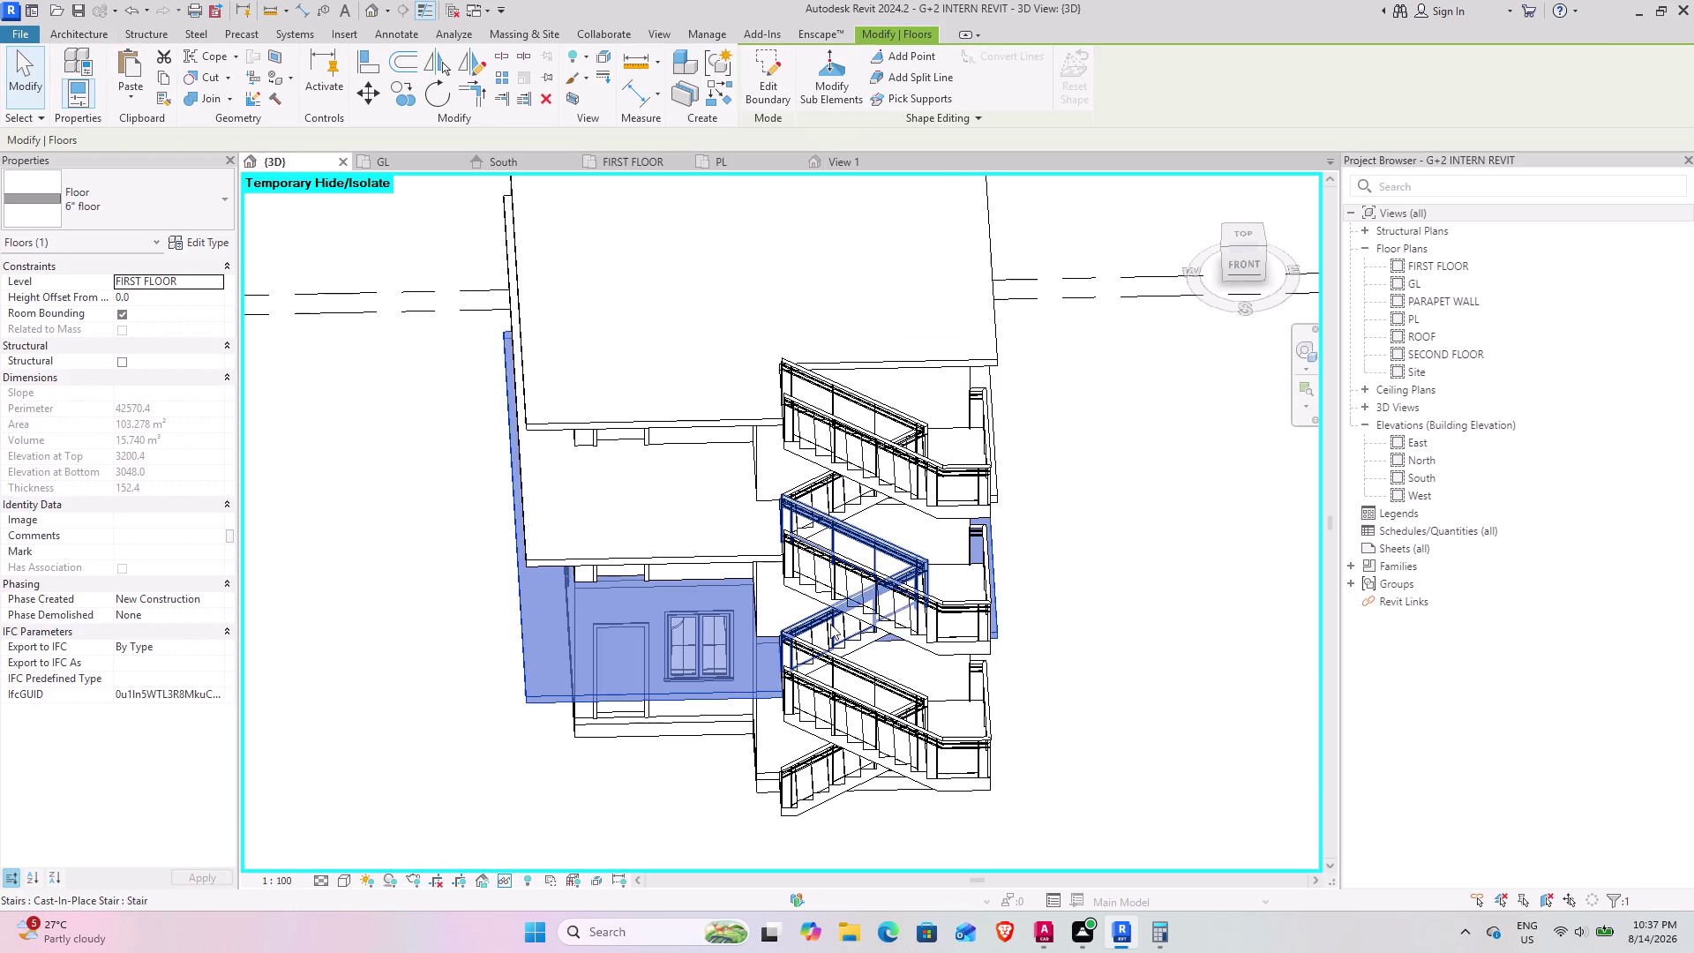
click(779, 67)
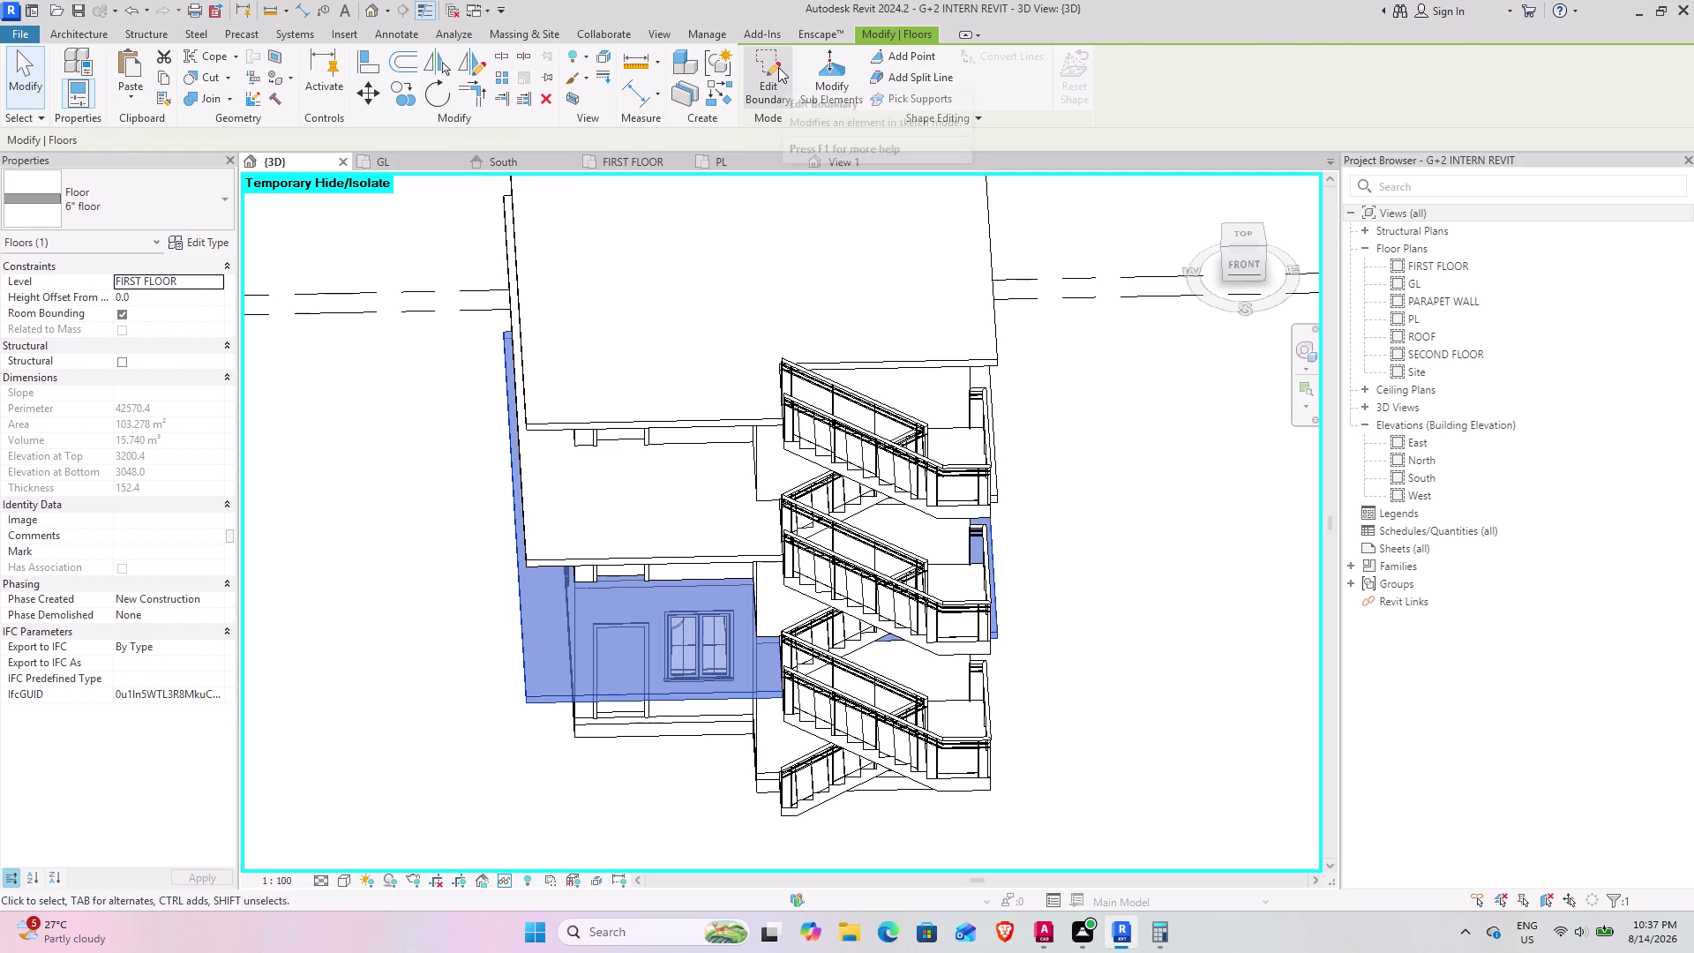
click(1251, 230)
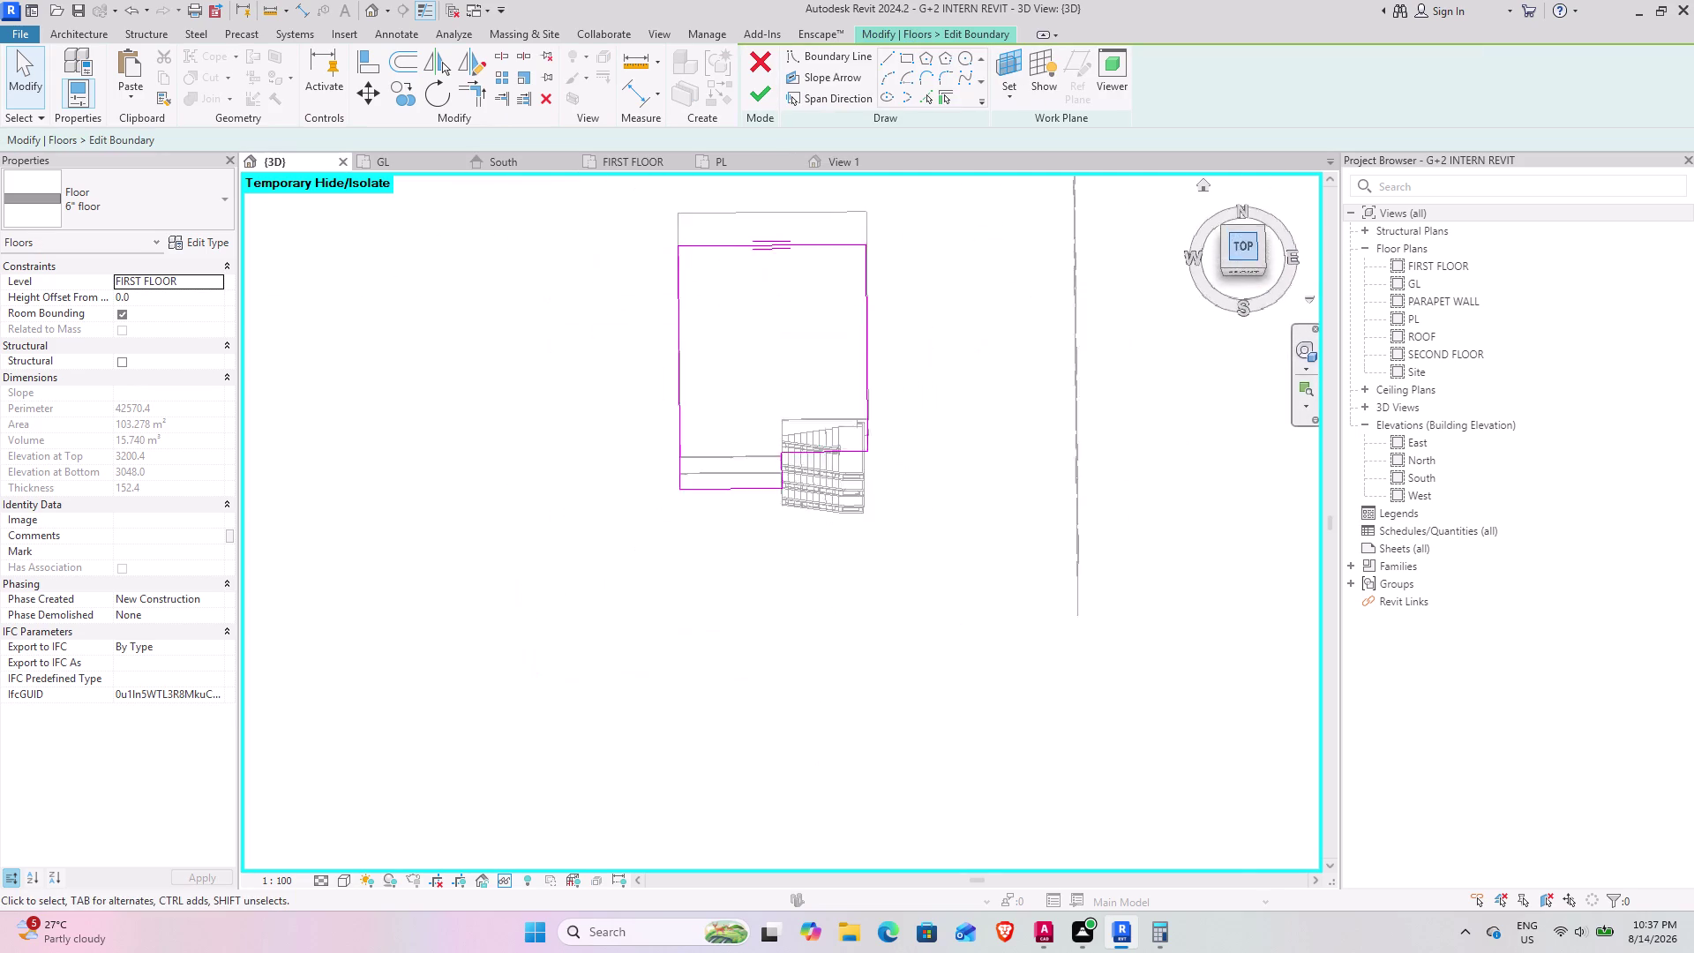
Align the slab's lower boundary edge to the stair landing's outer edge.
scroll(up, 3)
middle_drag(775, 592, 757, 516)
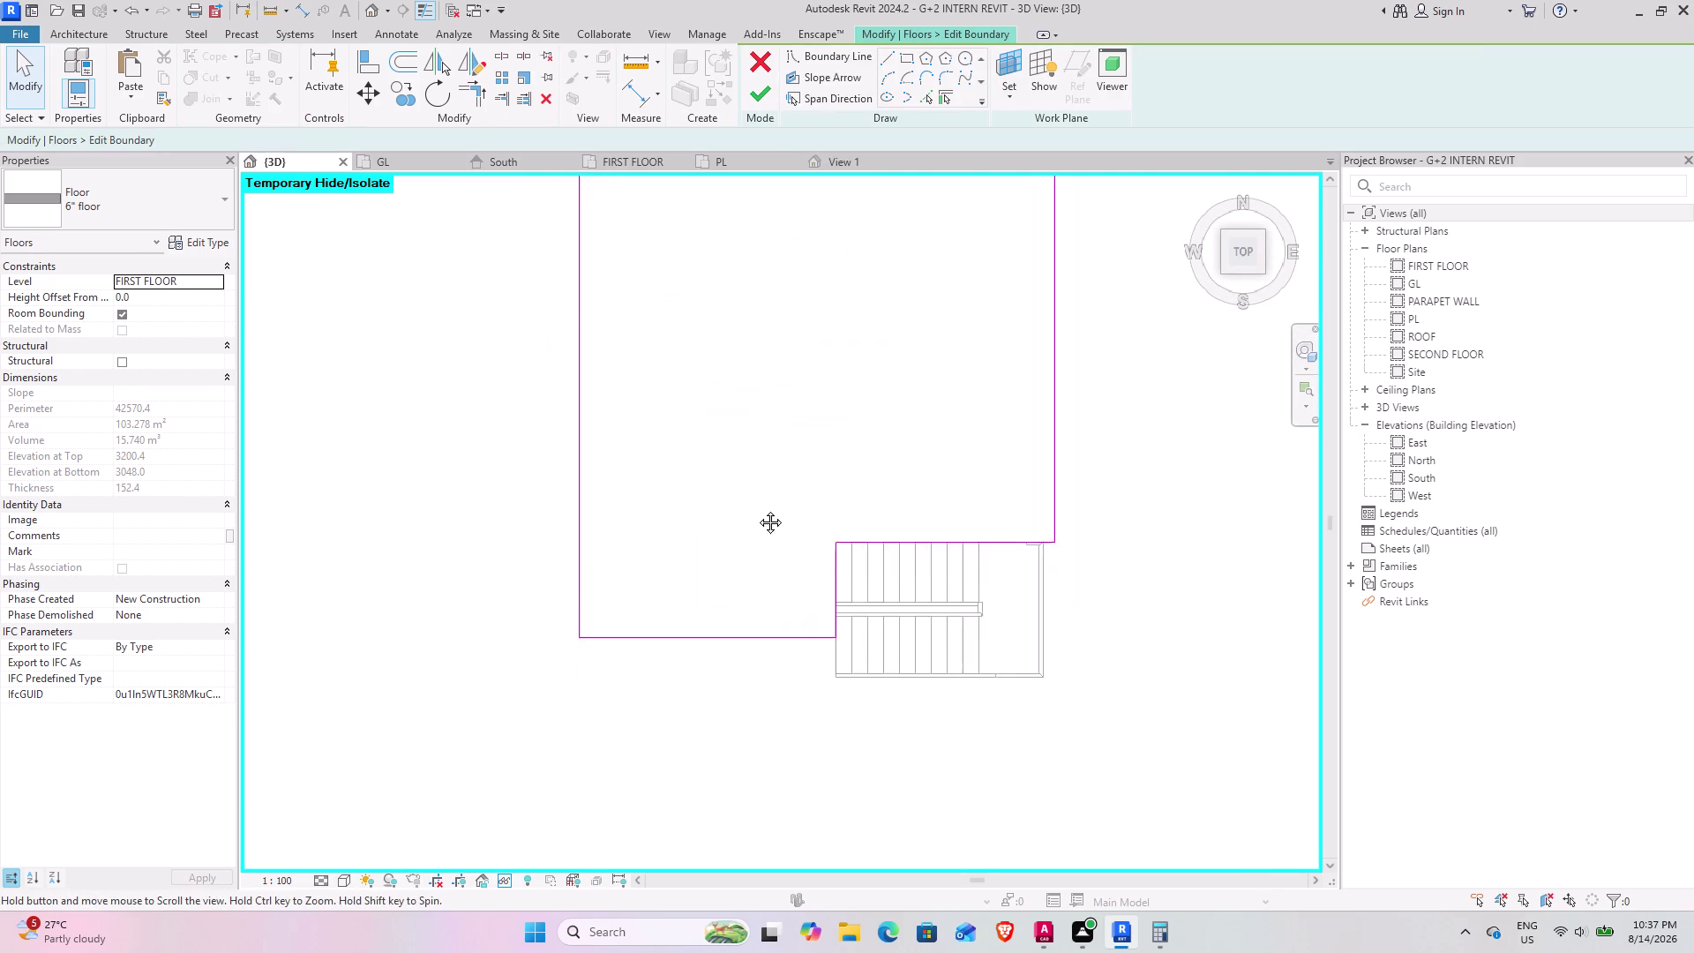
middle_drag(757, 516, 750, 464)
scroll(up, 3)
click(372, 59)
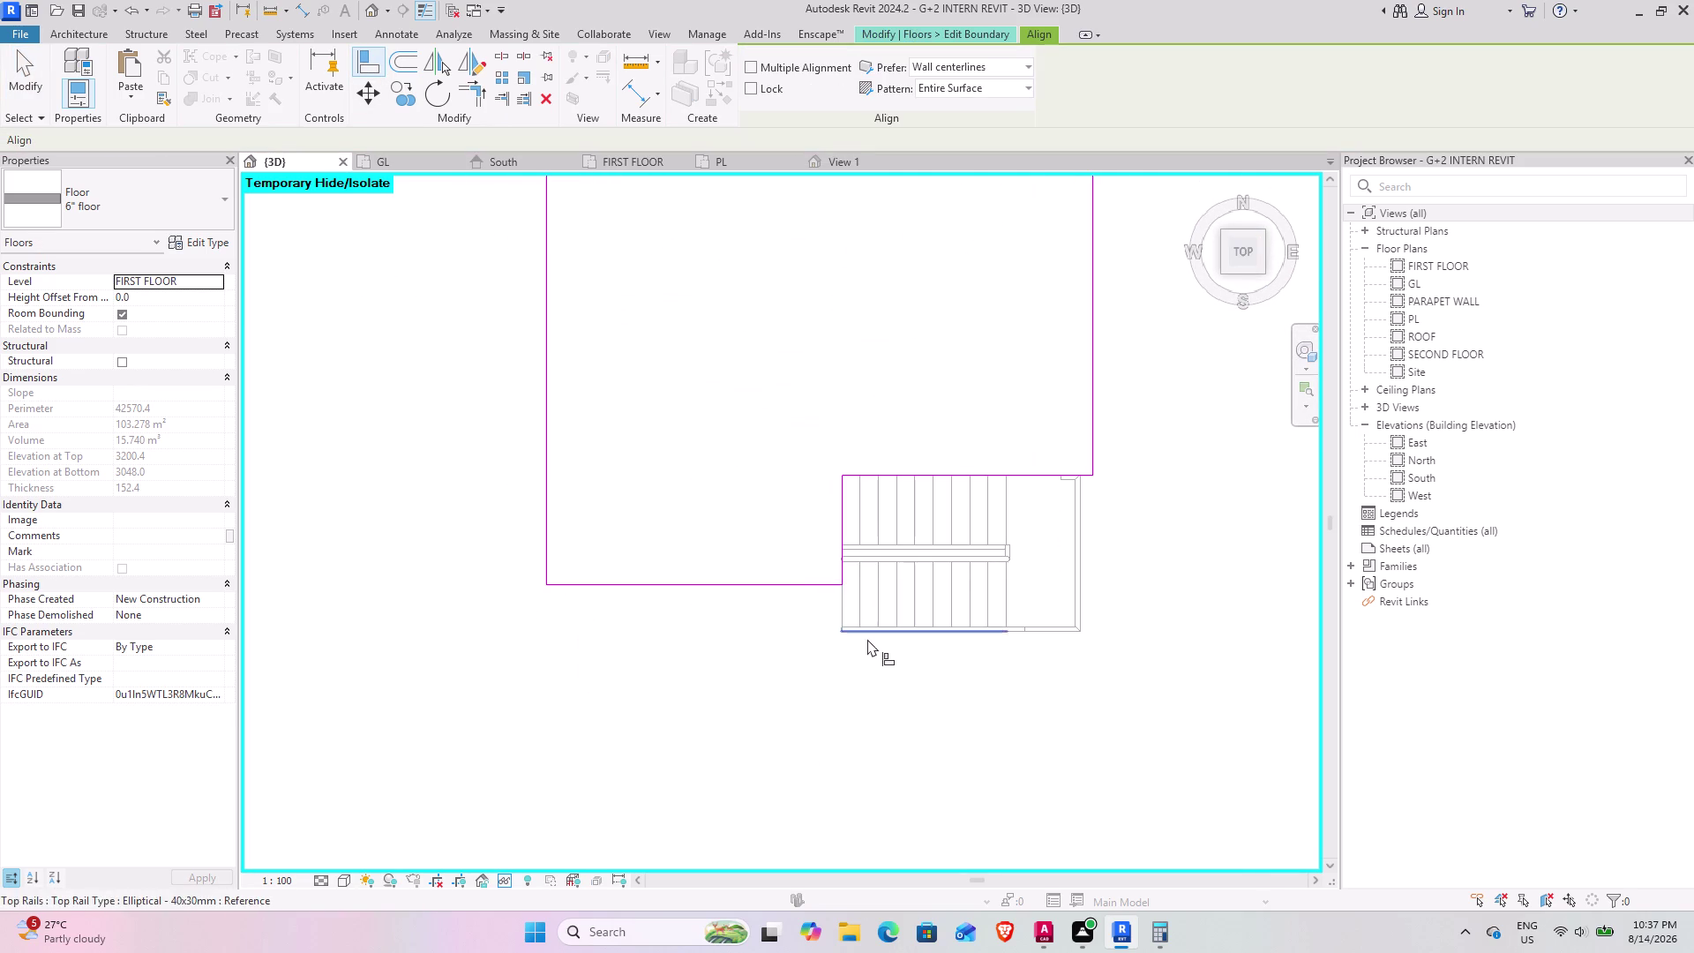
scroll(up, 3)
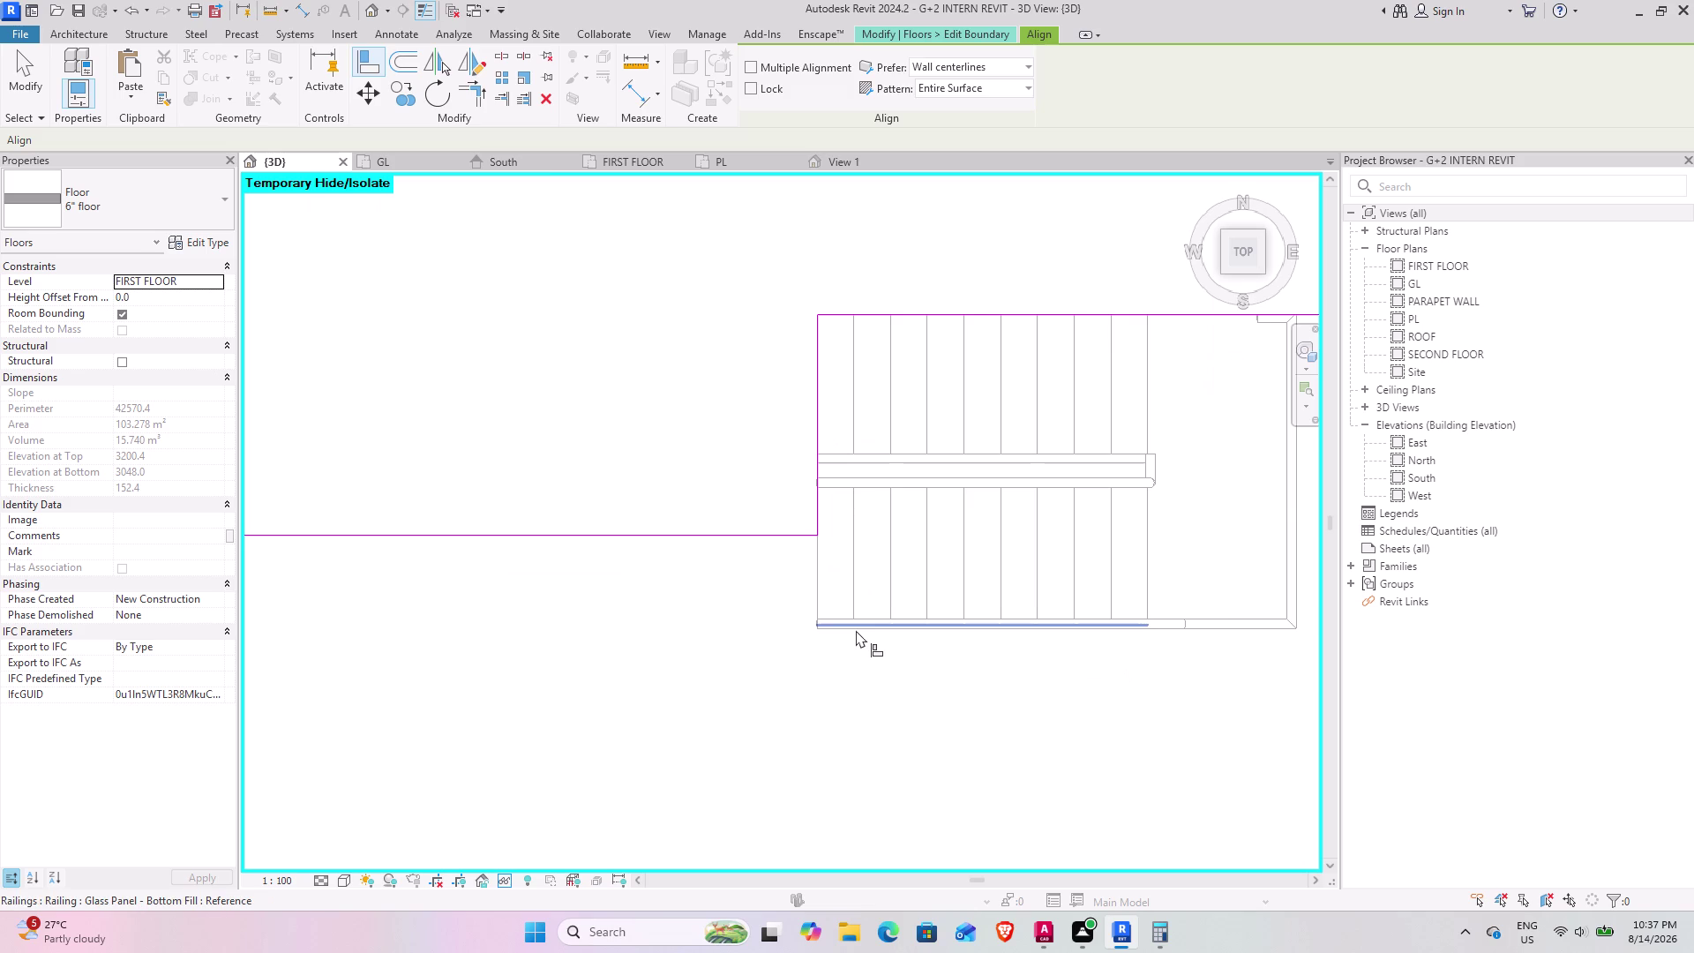
click(852, 636)
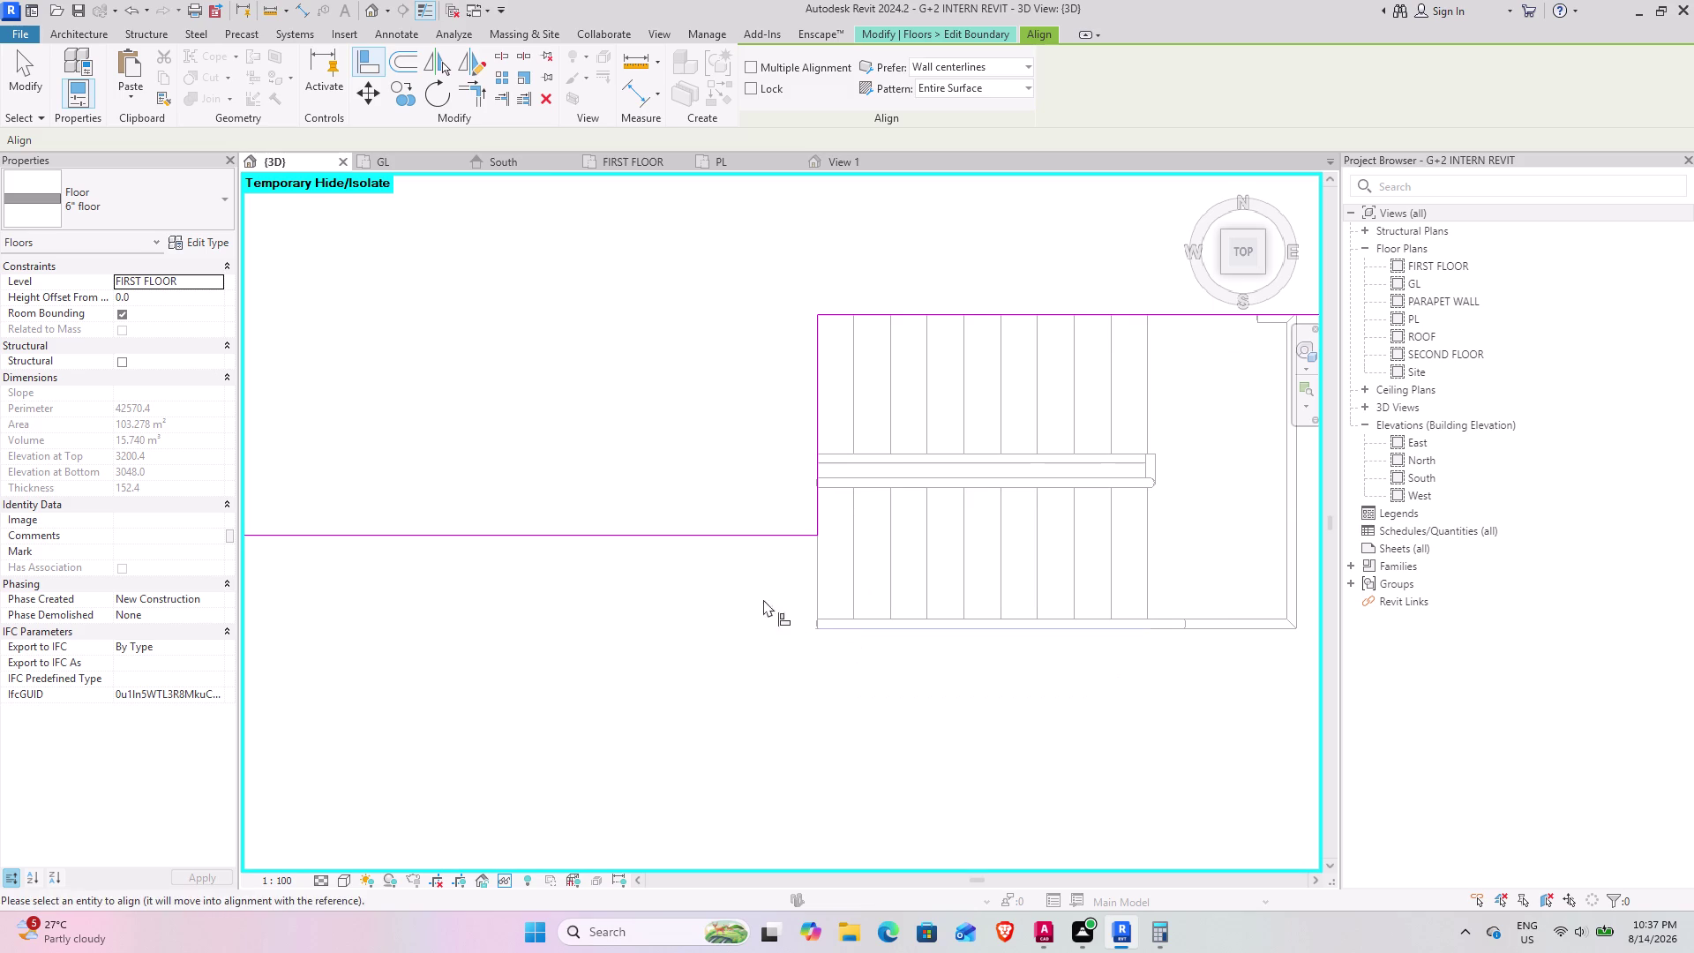
click(729, 538)
Check the moved edge and finish the FIRST FLOOR slab boundary, now 107.108 m².
scroll(up, 3)
middle_drag(721, 587, 737, 588)
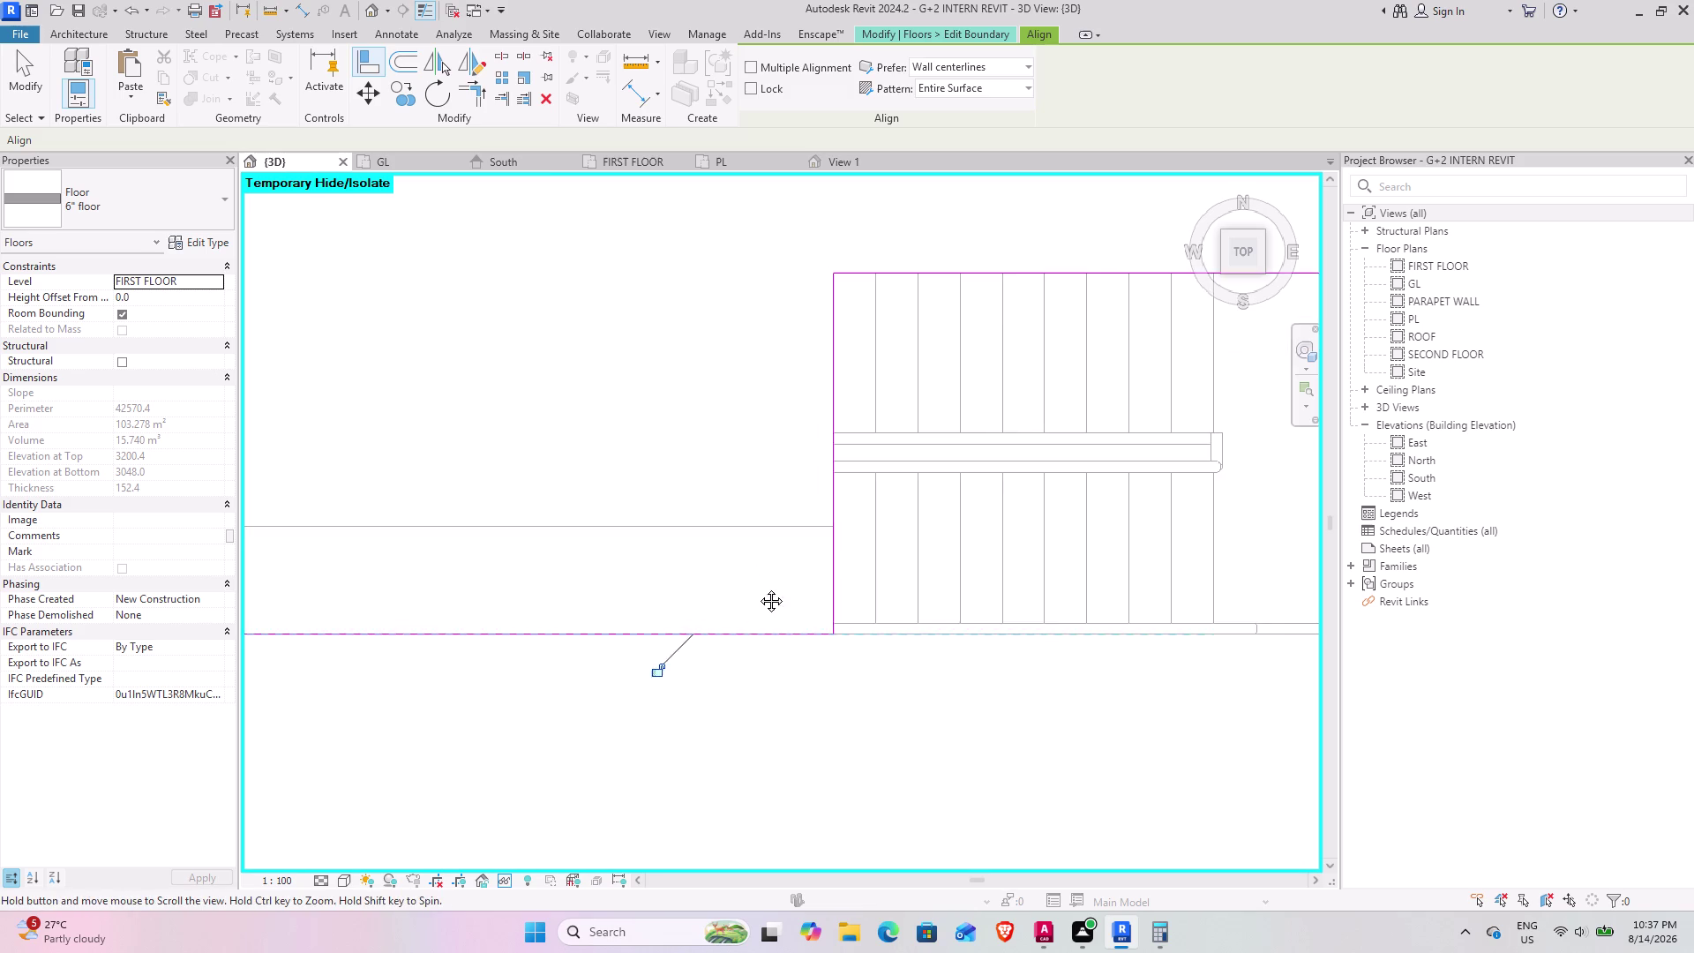
middle_drag(737, 588, 974, 560)
scroll(down, 3)
scroll(down, 3)
middle_drag(889, 511, 879, 531)
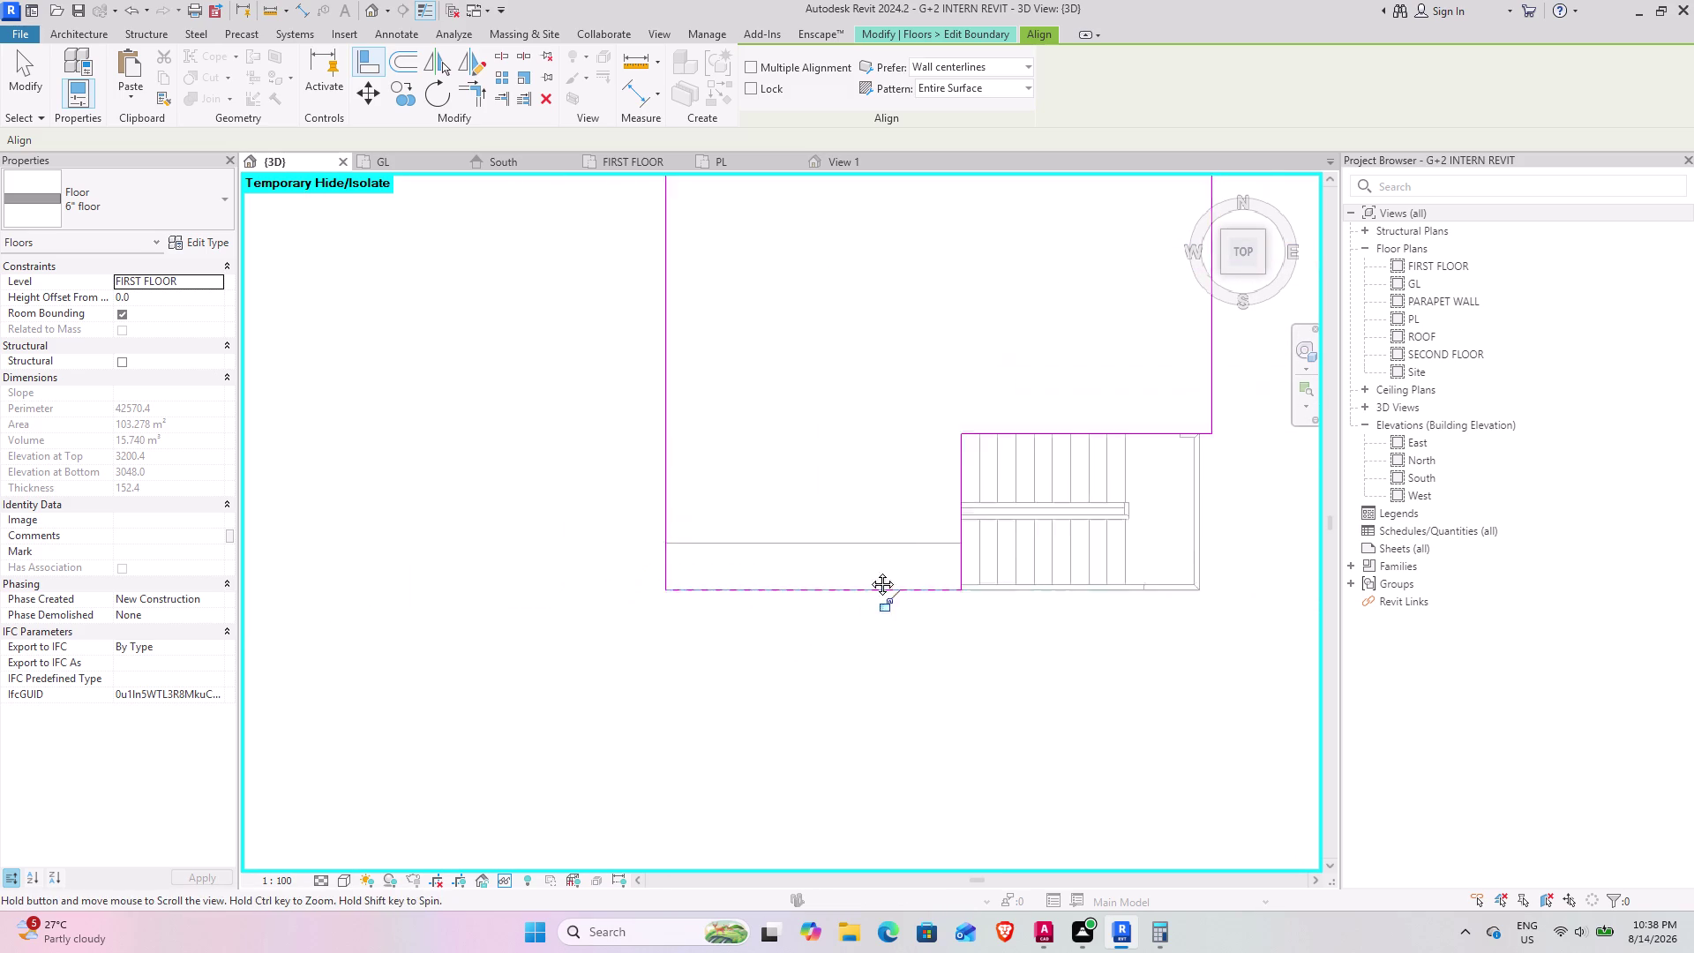
middle_drag(879, 531, 833, 732)
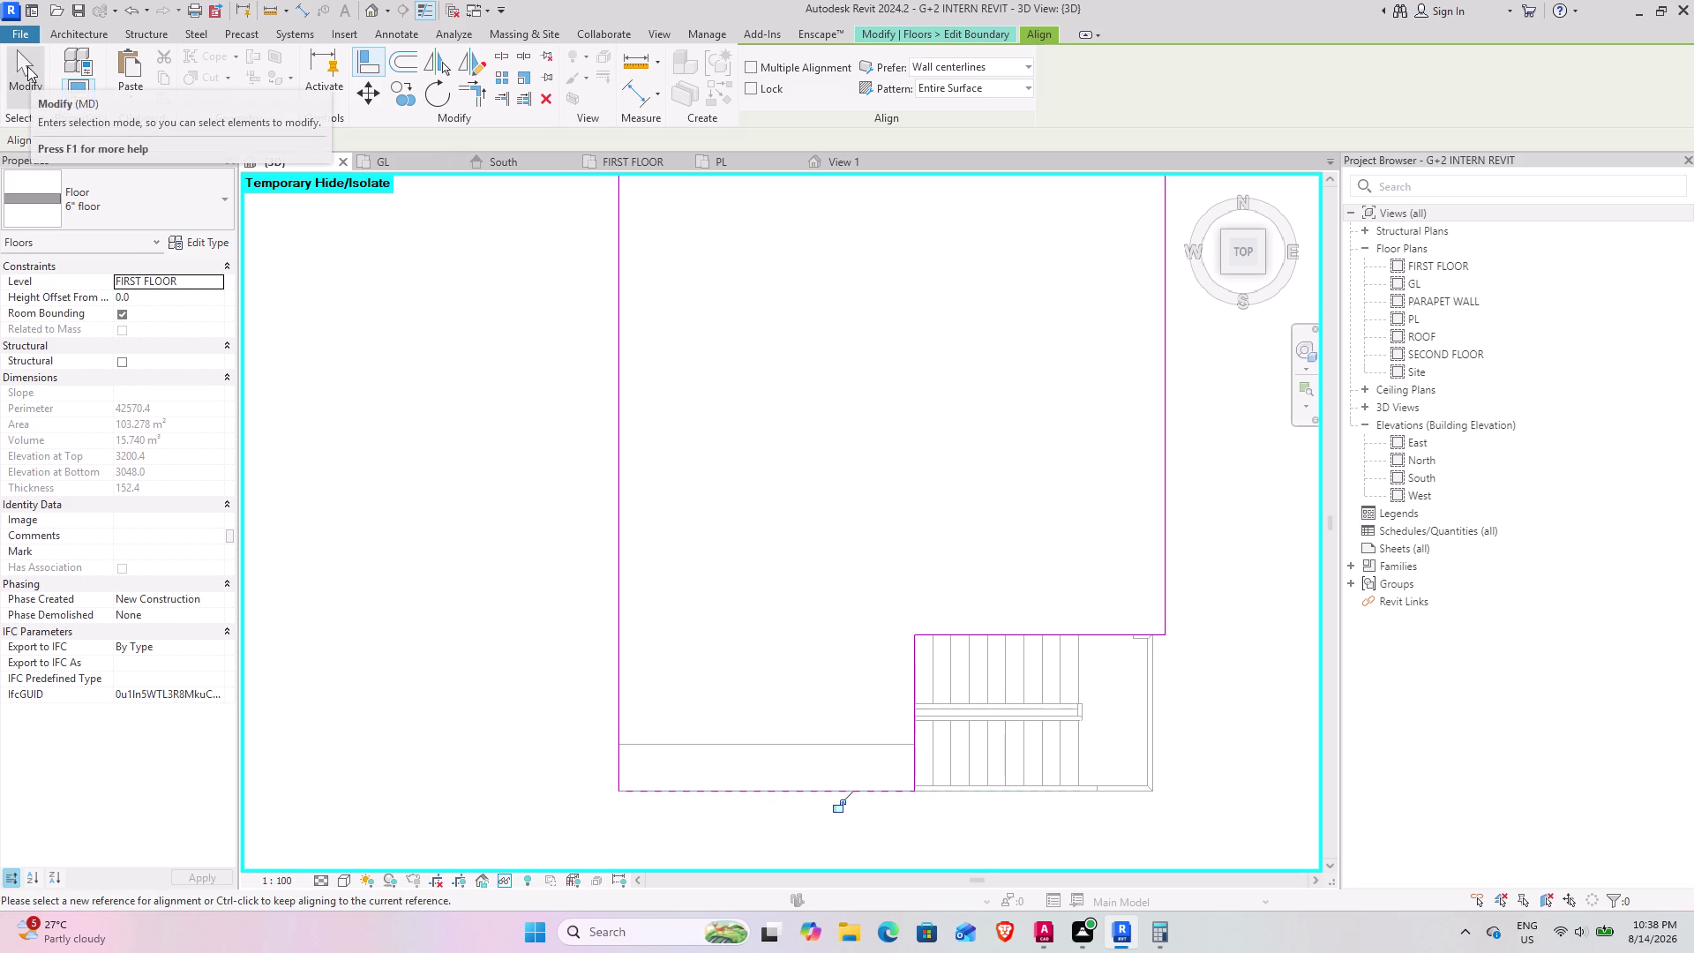
key(Escape)
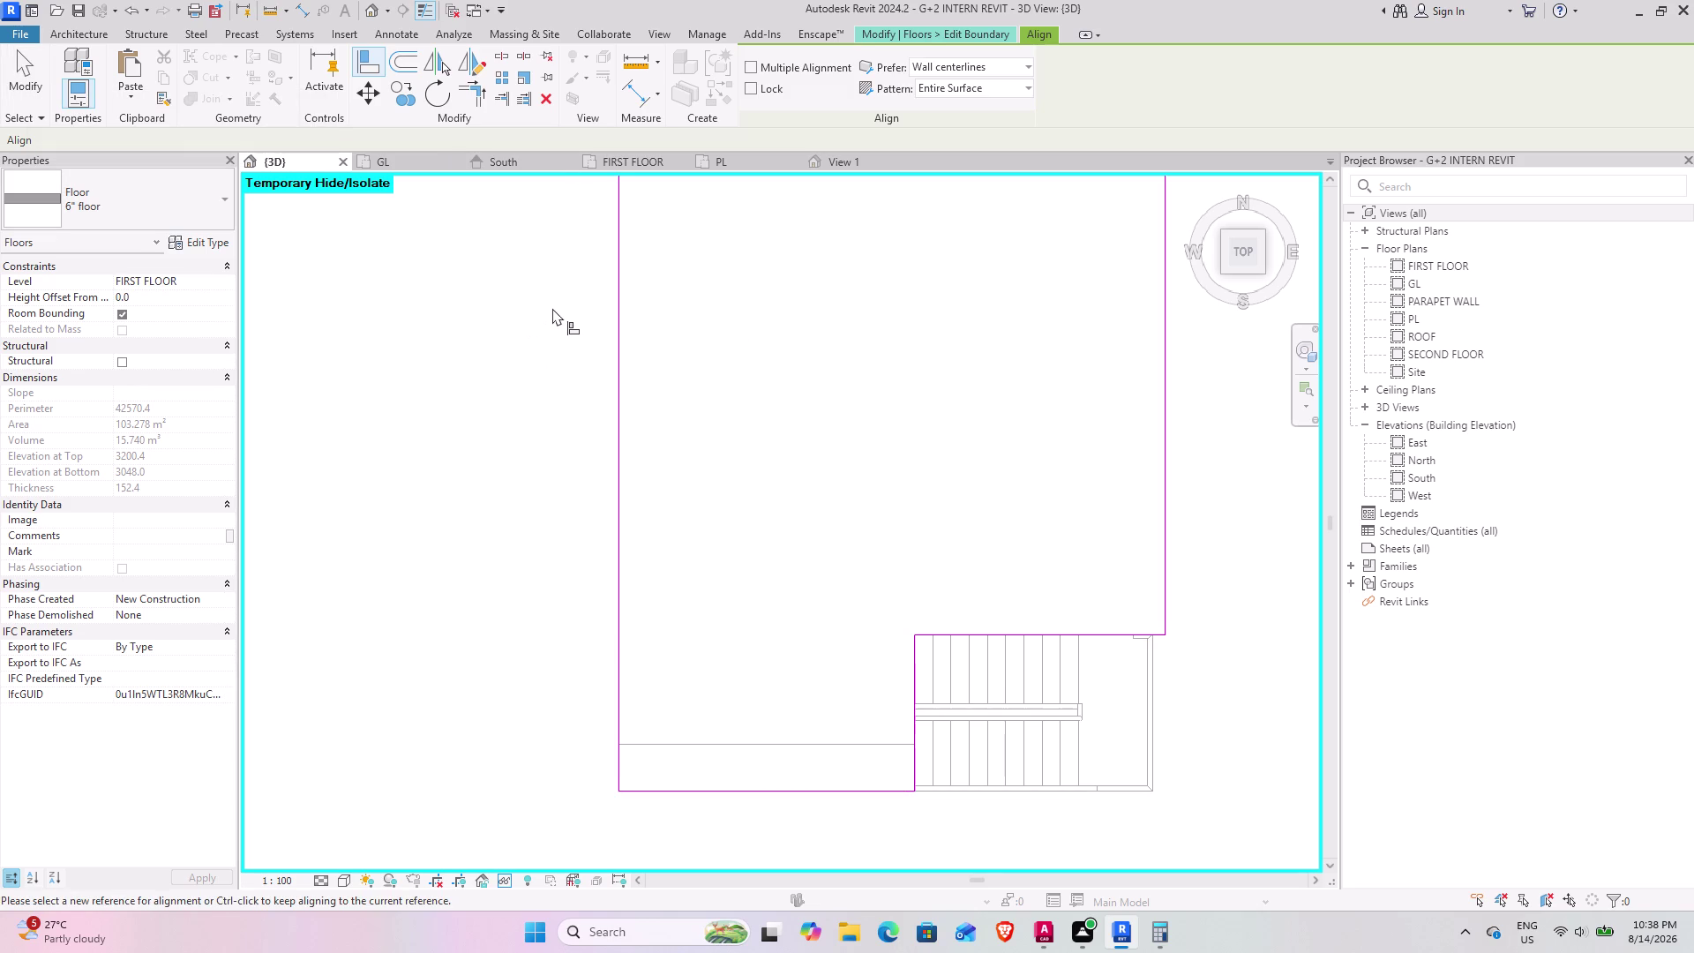
key(Escape)
click(768, 100)
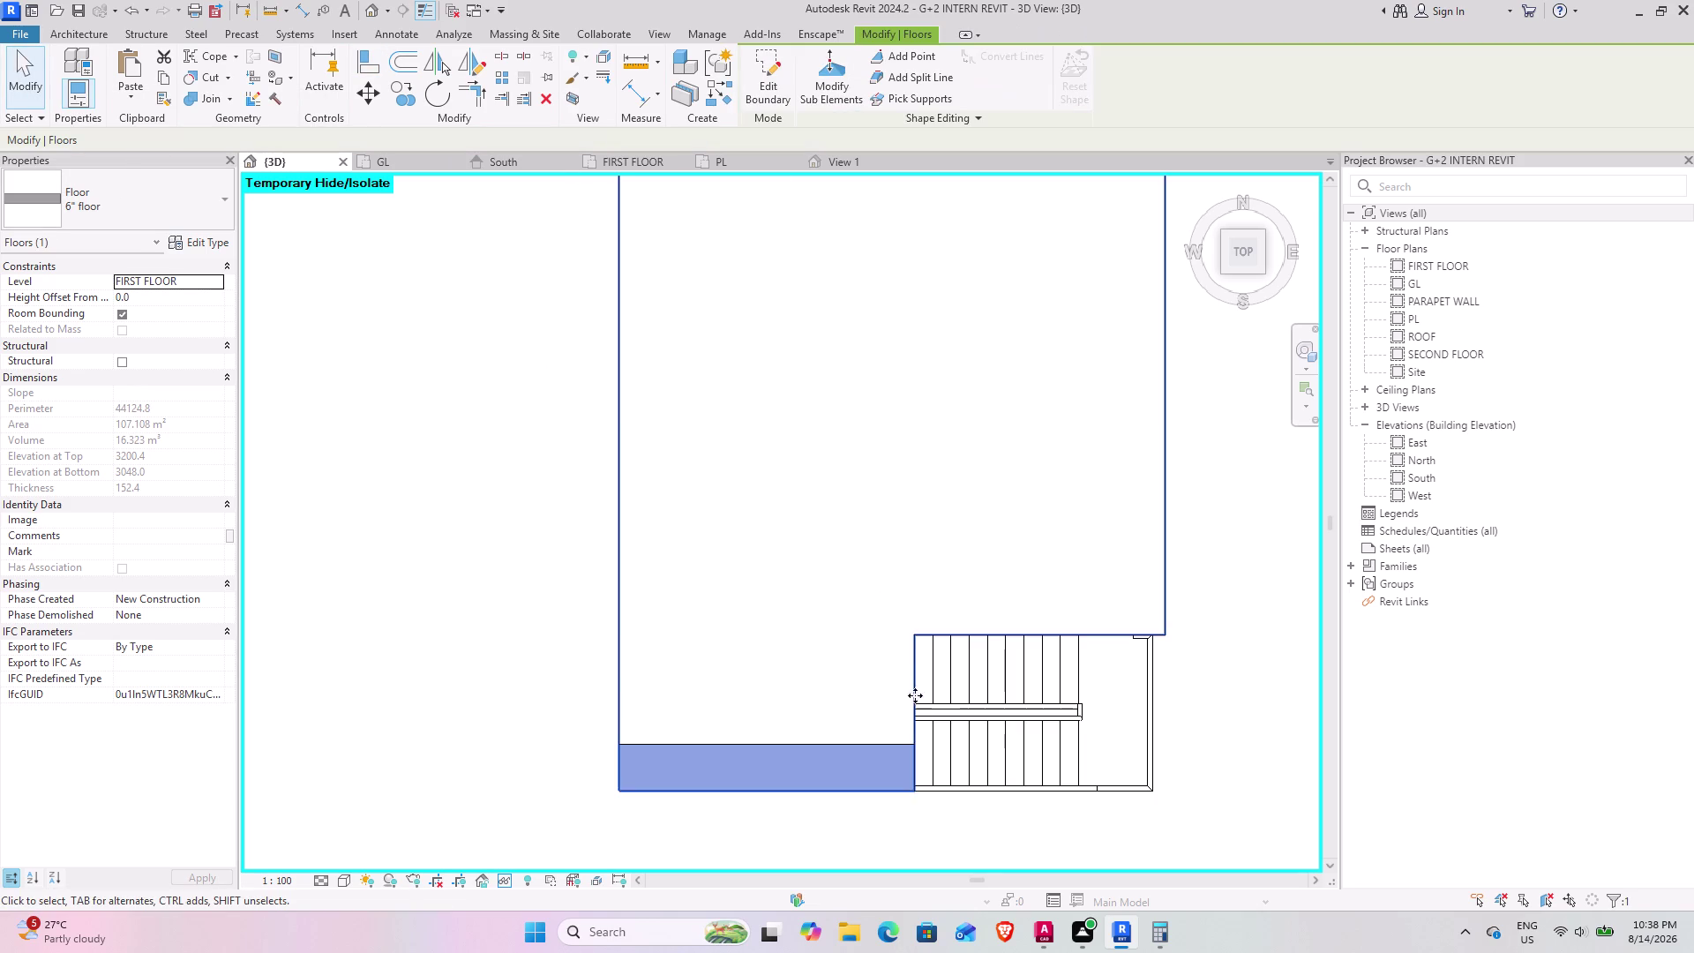
middle_drag(829, 642, 821, 560)
Open the ROOF slab's boundary sketch and align its bottom edge to the outer edge line.
click(812, 661)
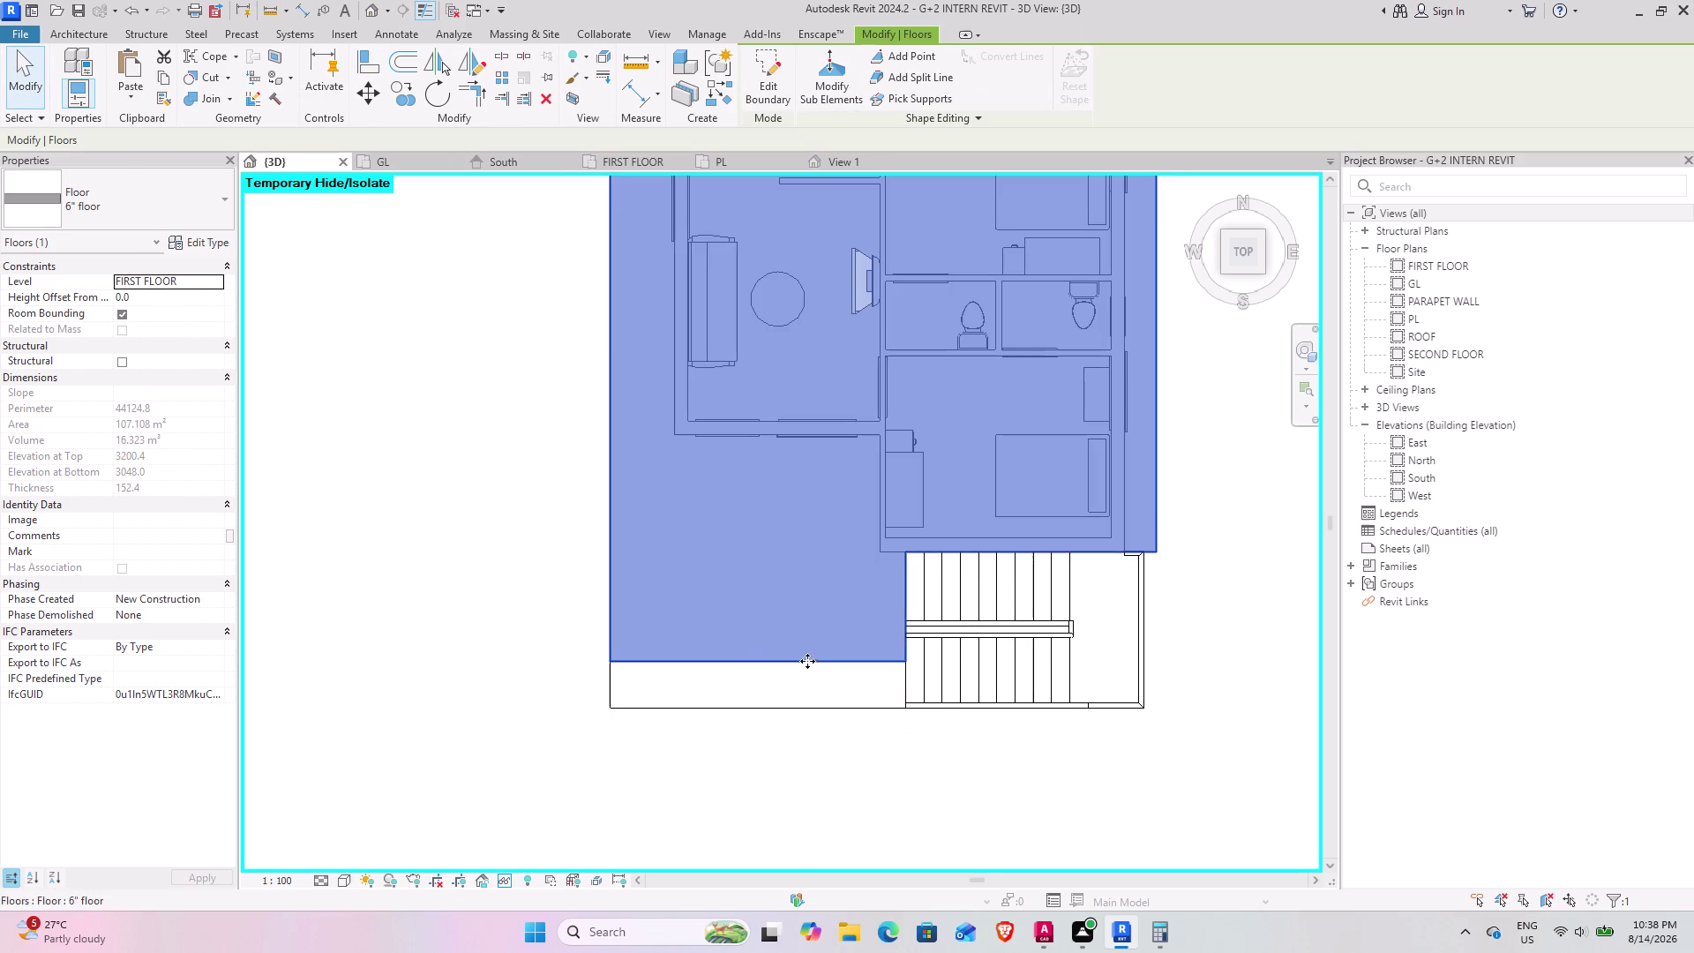
click(758, 74)
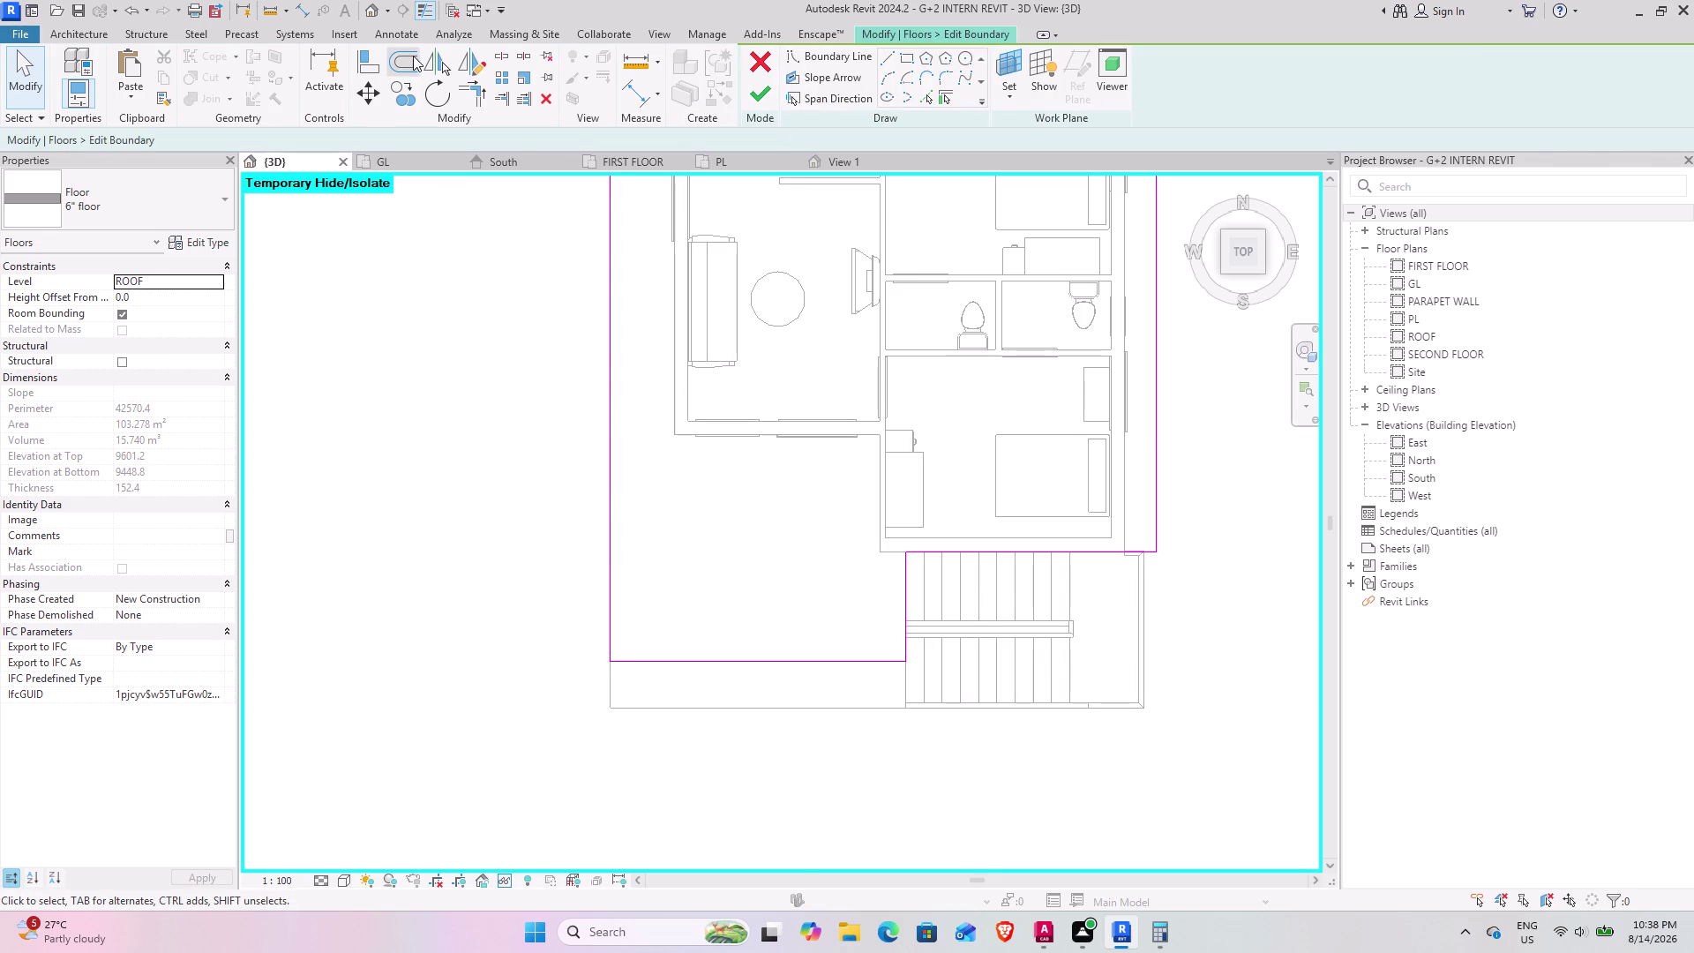
click(377, 54)
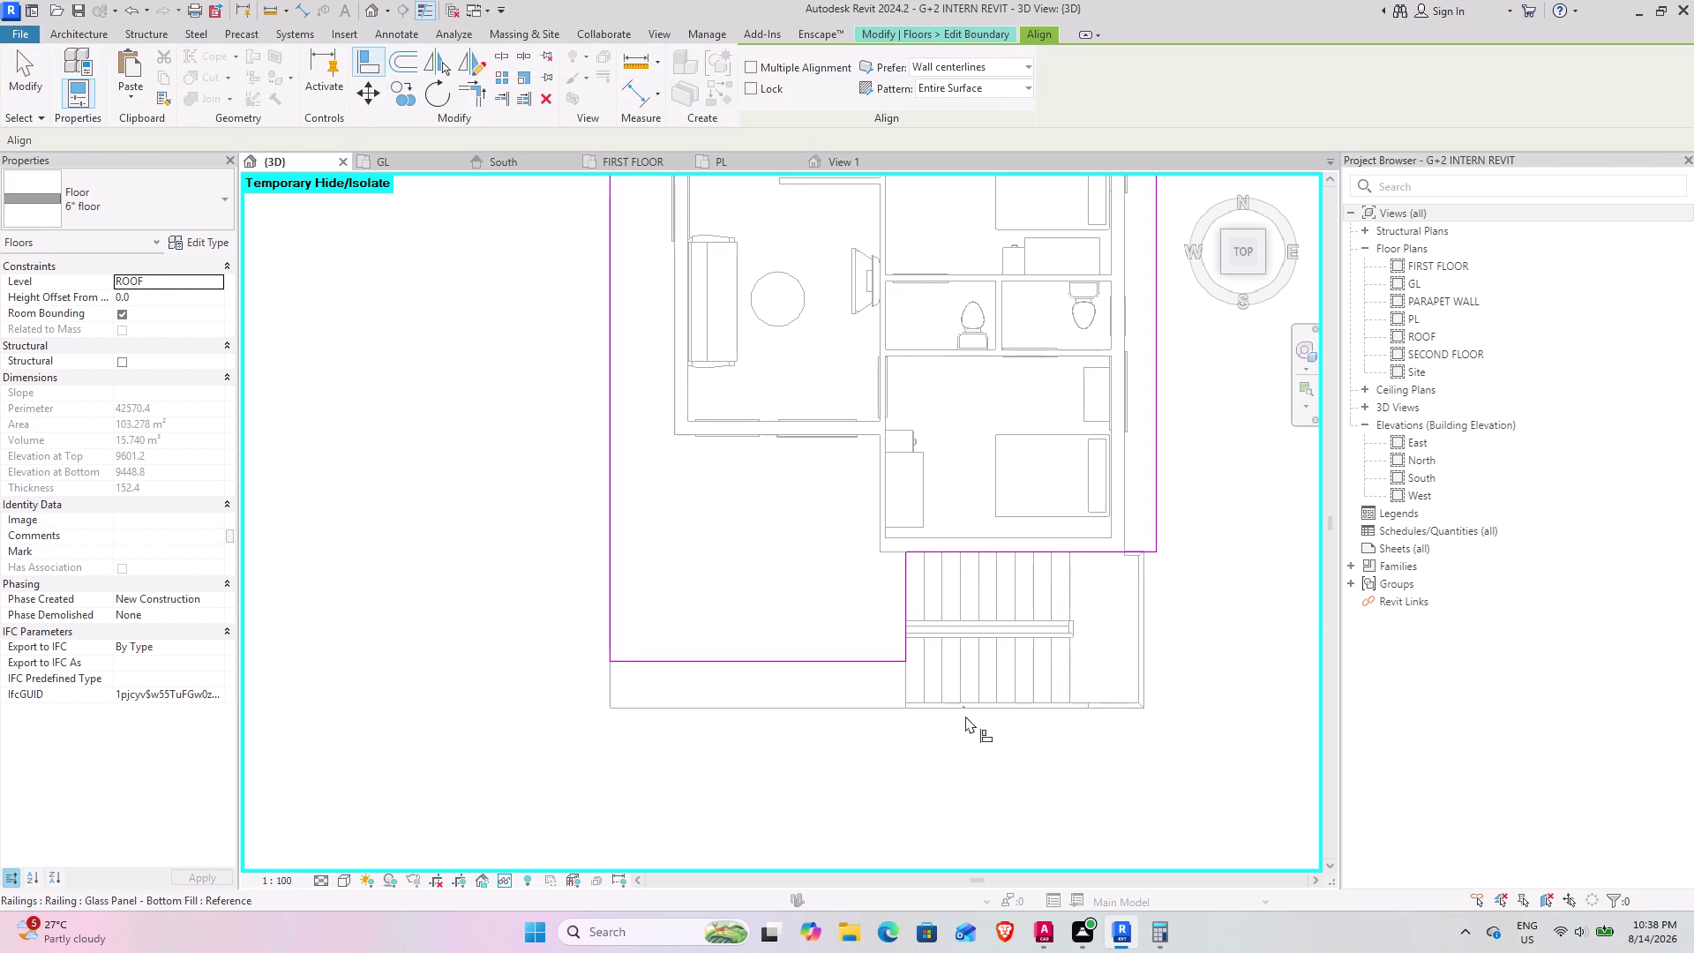
scroll(up, 3)
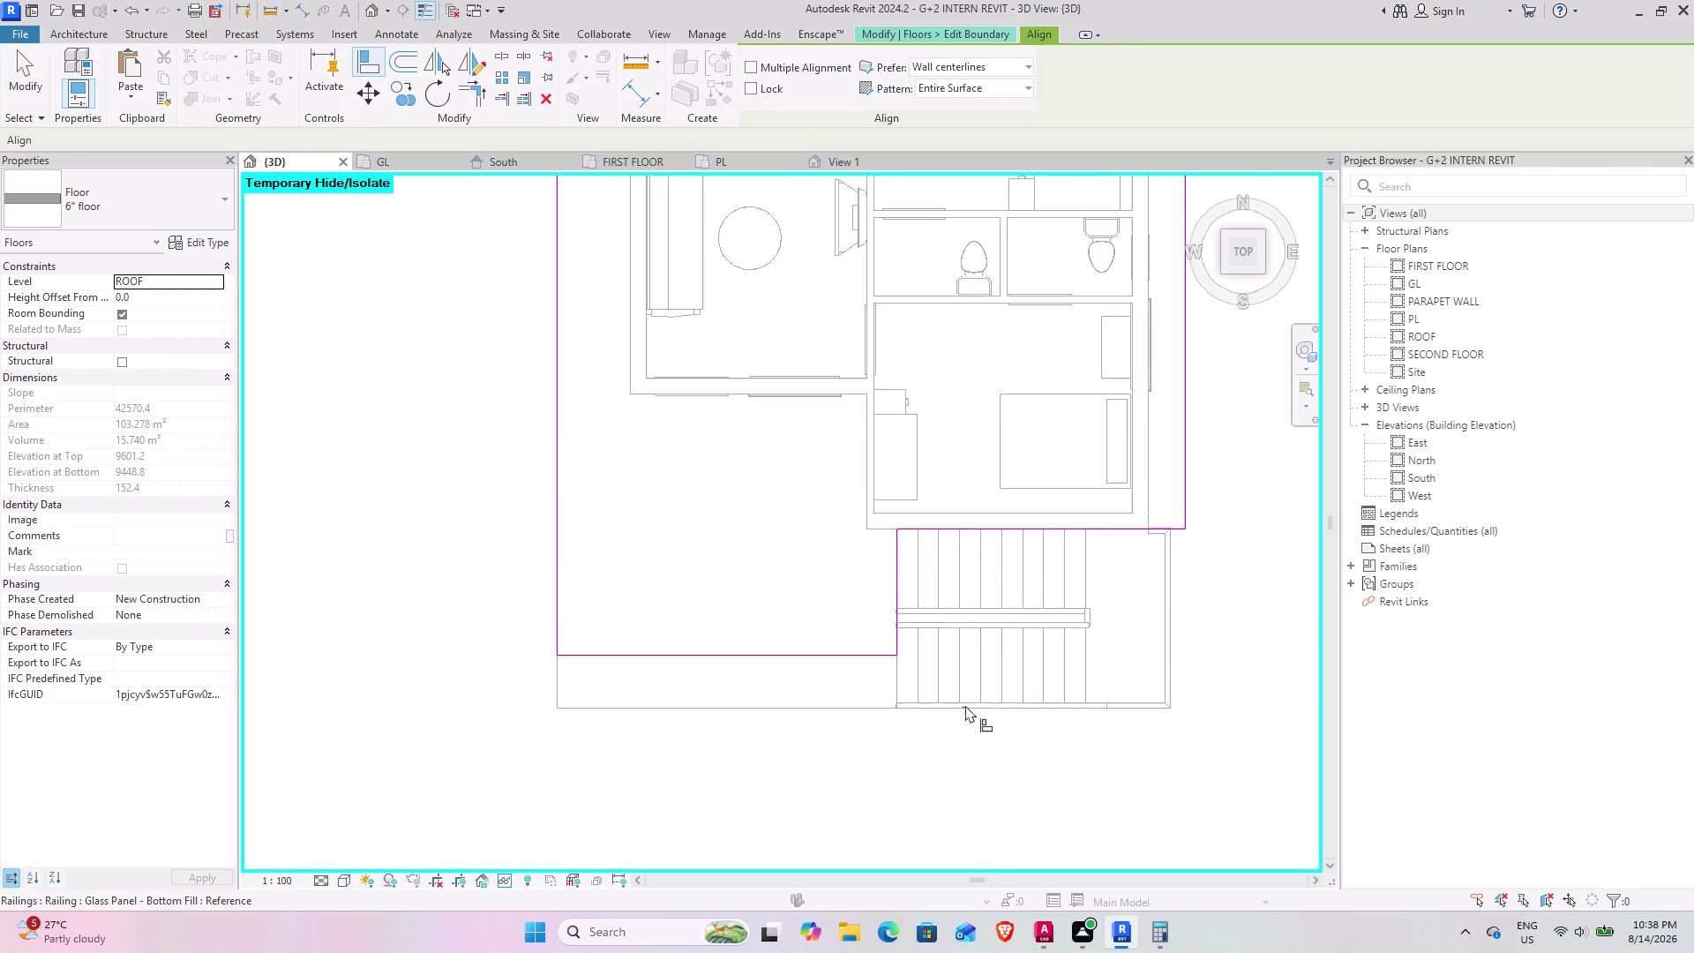
scroll(up, 3)
scroll(up, 3)
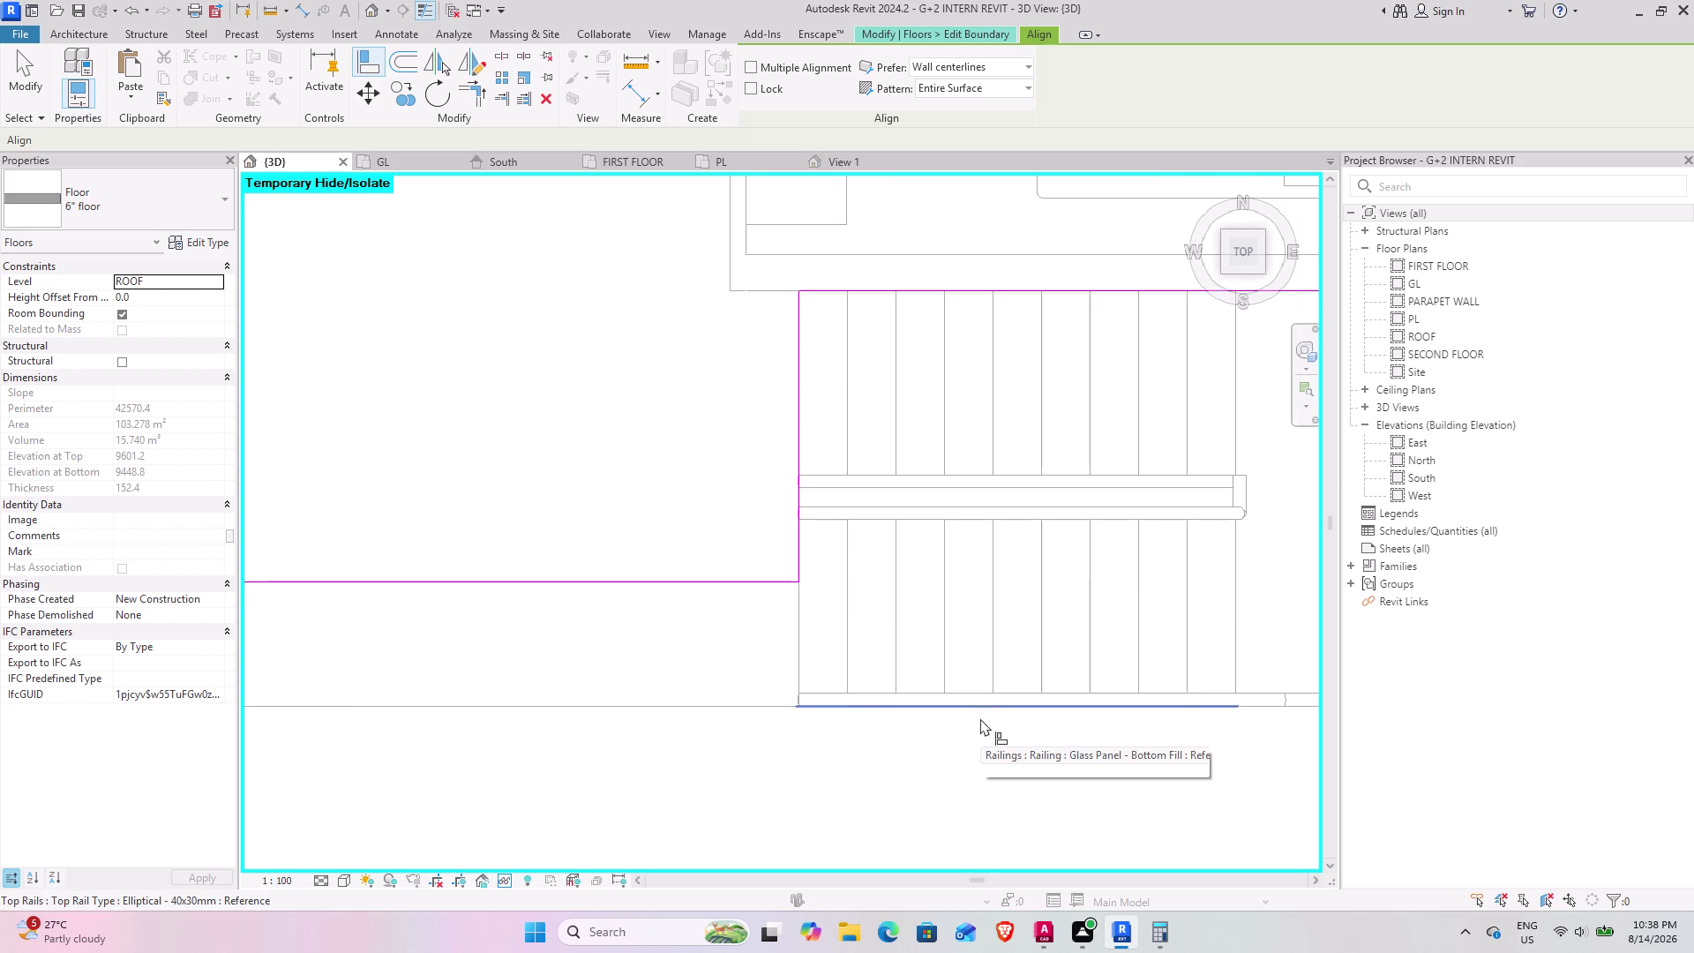
click(980, 718)
click(894, 710)
Finish the ROOF slab boundary edit, enlarging it to 107.108 m², and deselect it.
click(642, 578)
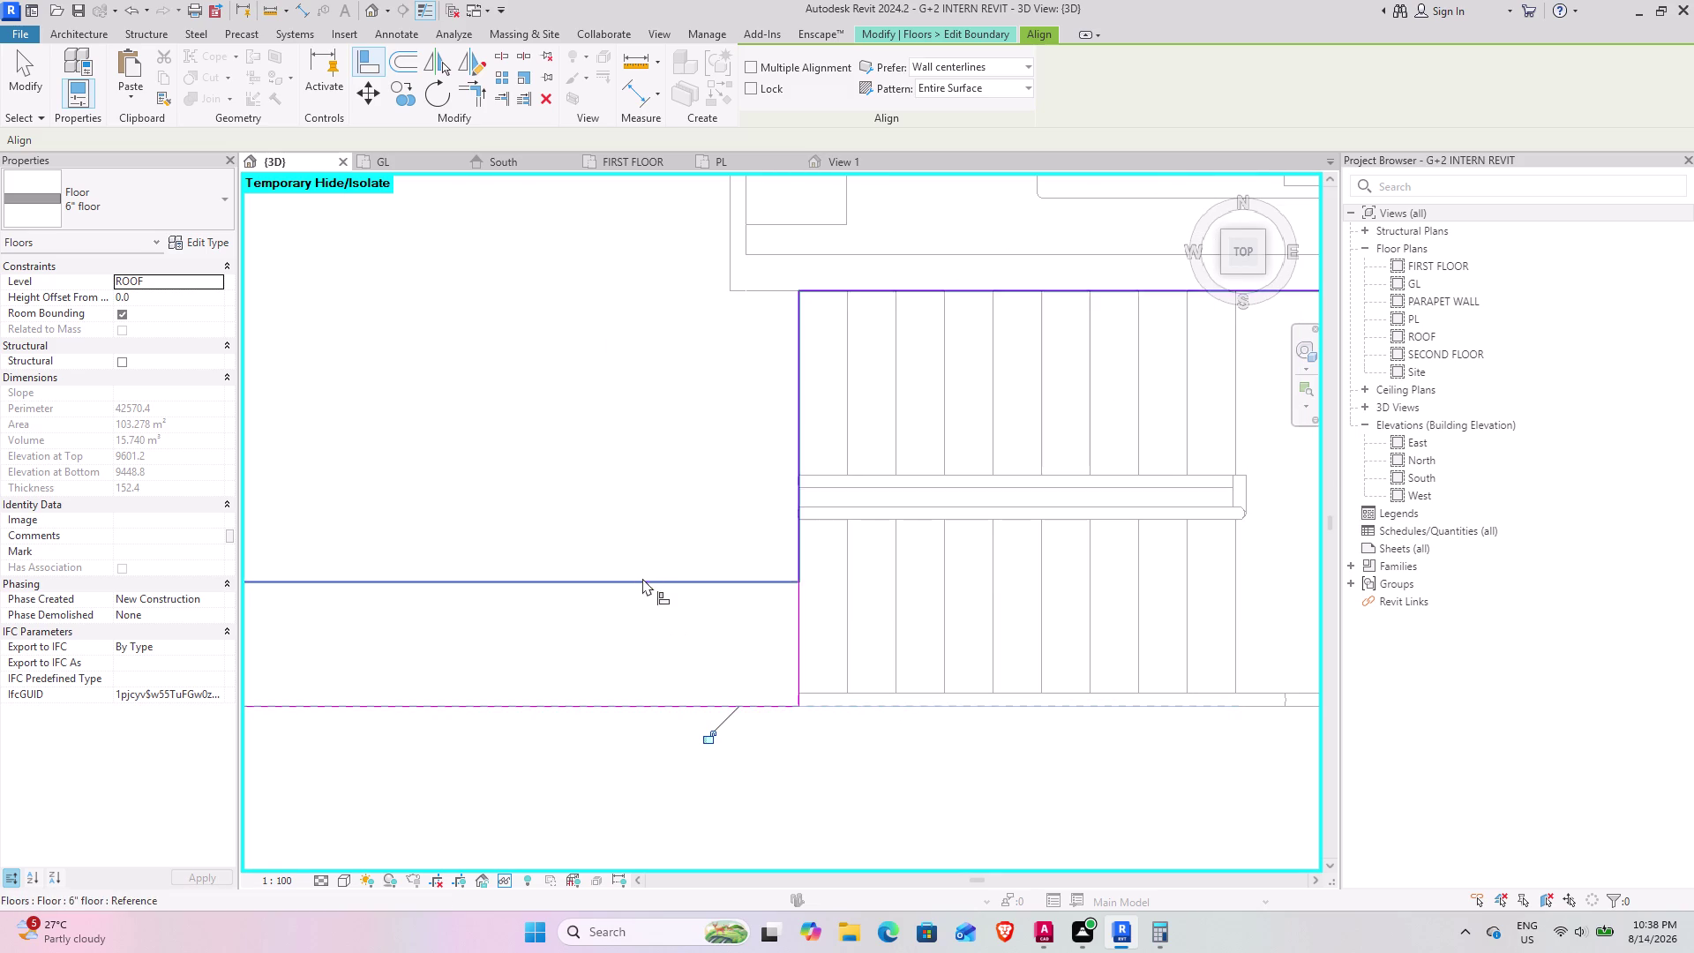
scroll(down, 3)
middle_drag(607, 375, 911, 489)
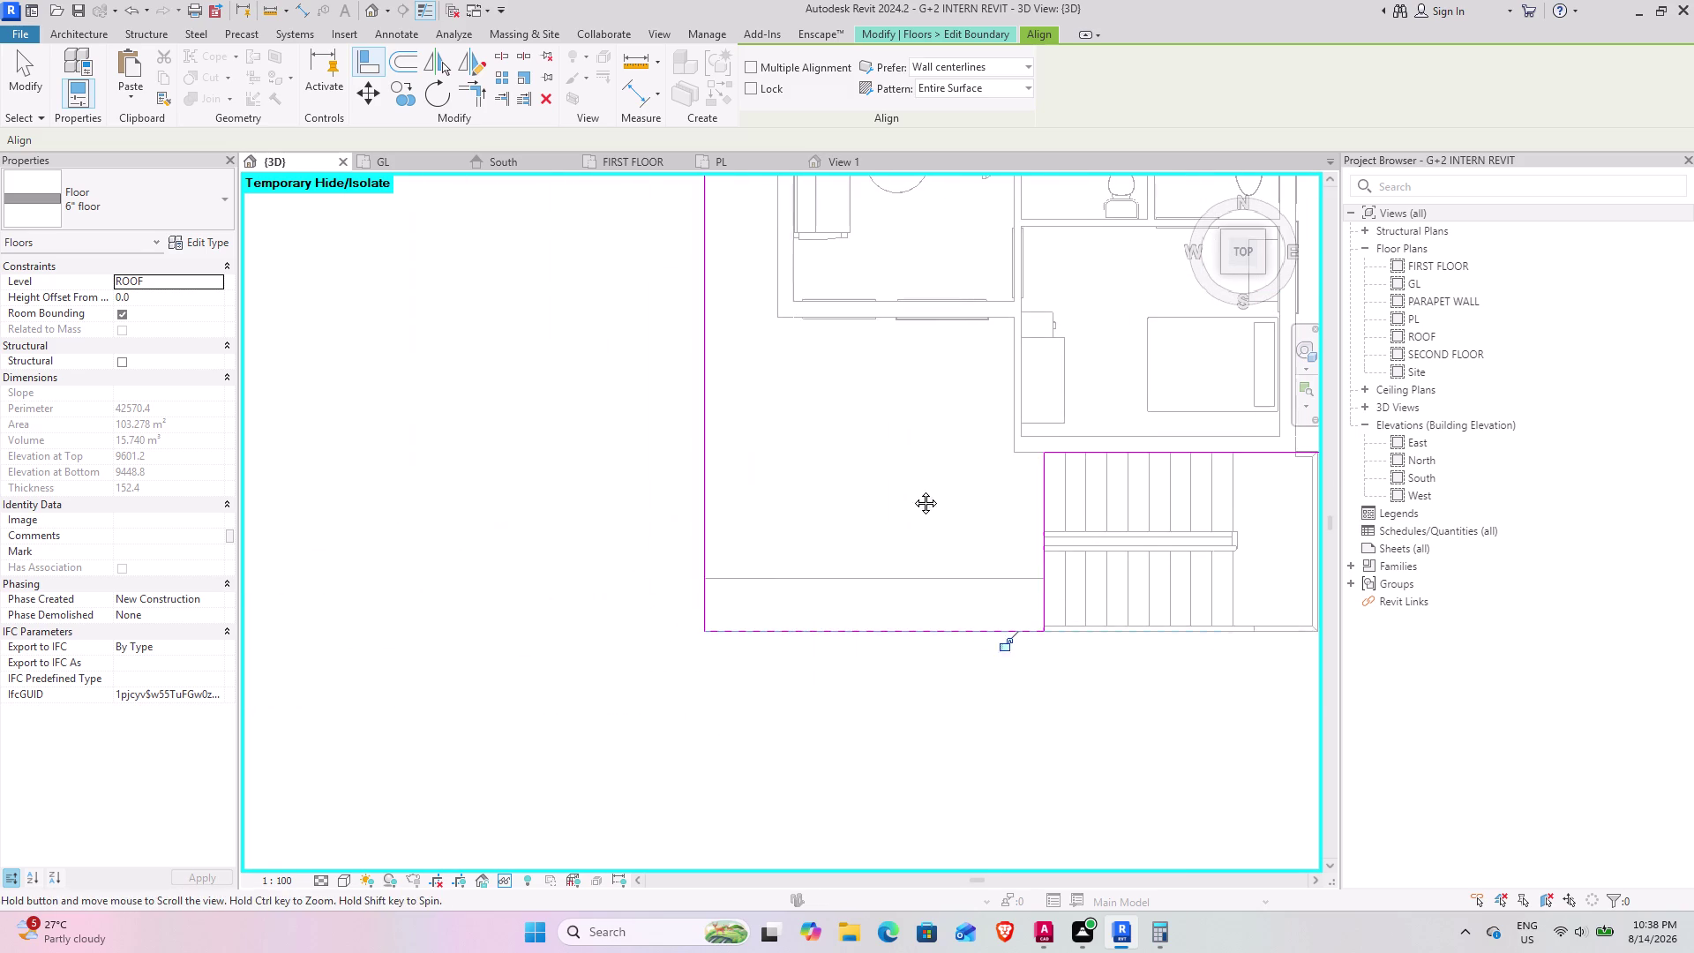
middle_drag(910, 490, 913, 491)
click(0, 70)
click(29, 82)
click(750, 101)
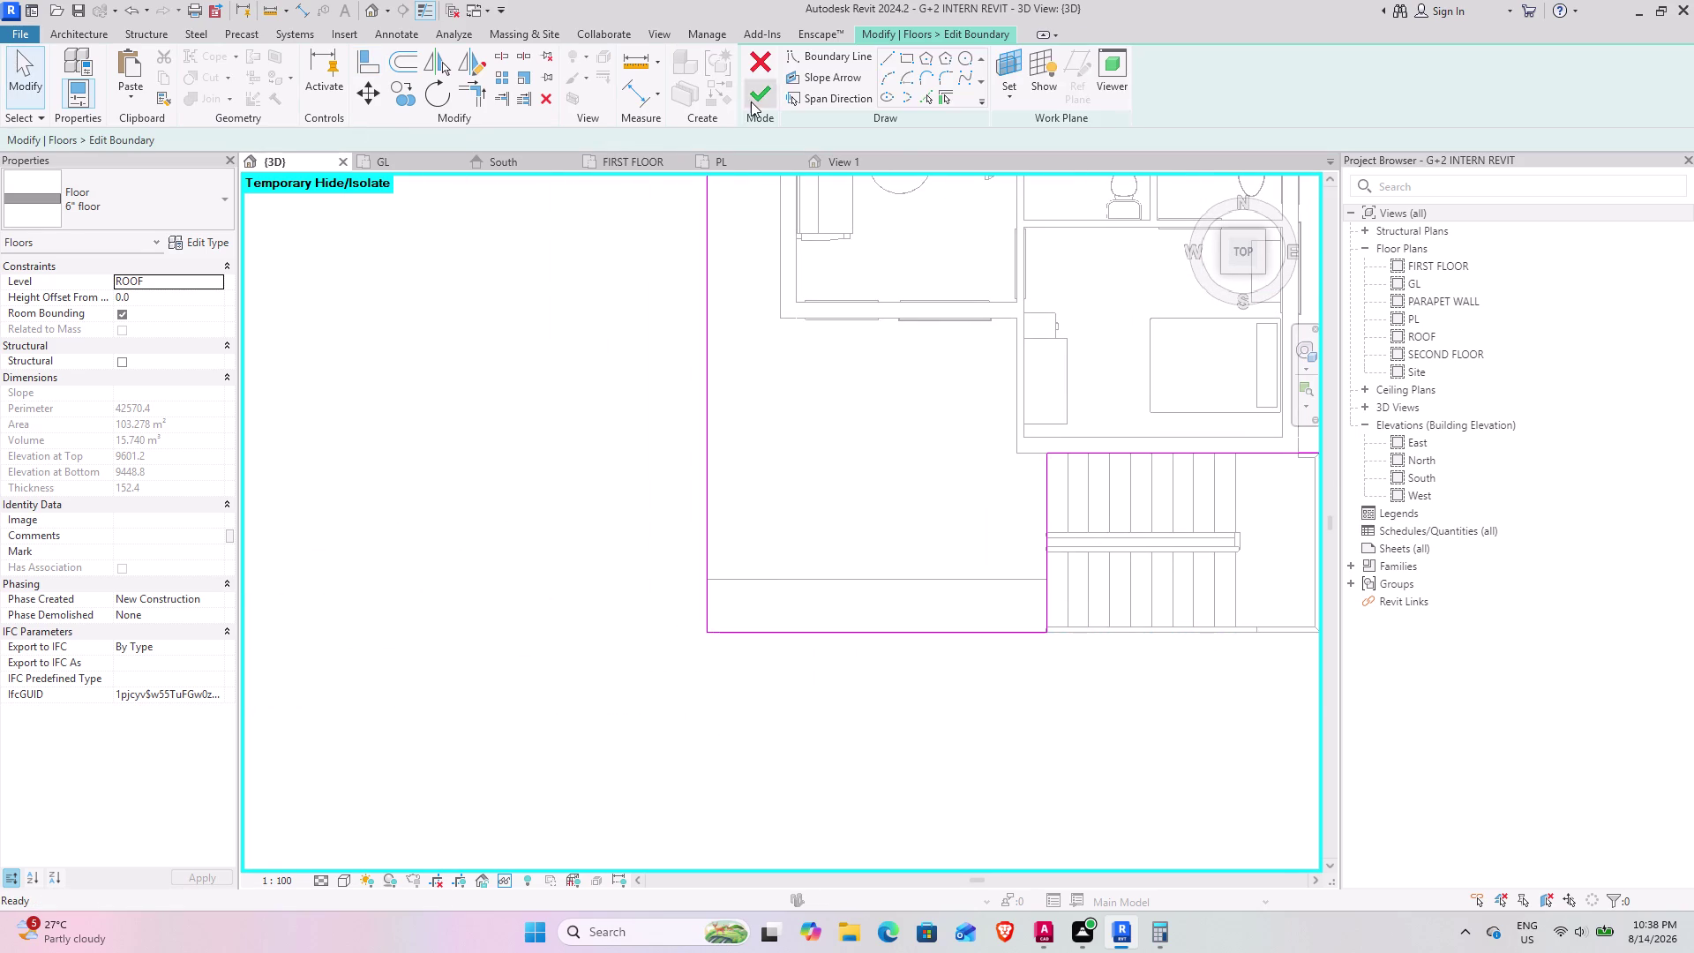
scroll(down, 3)
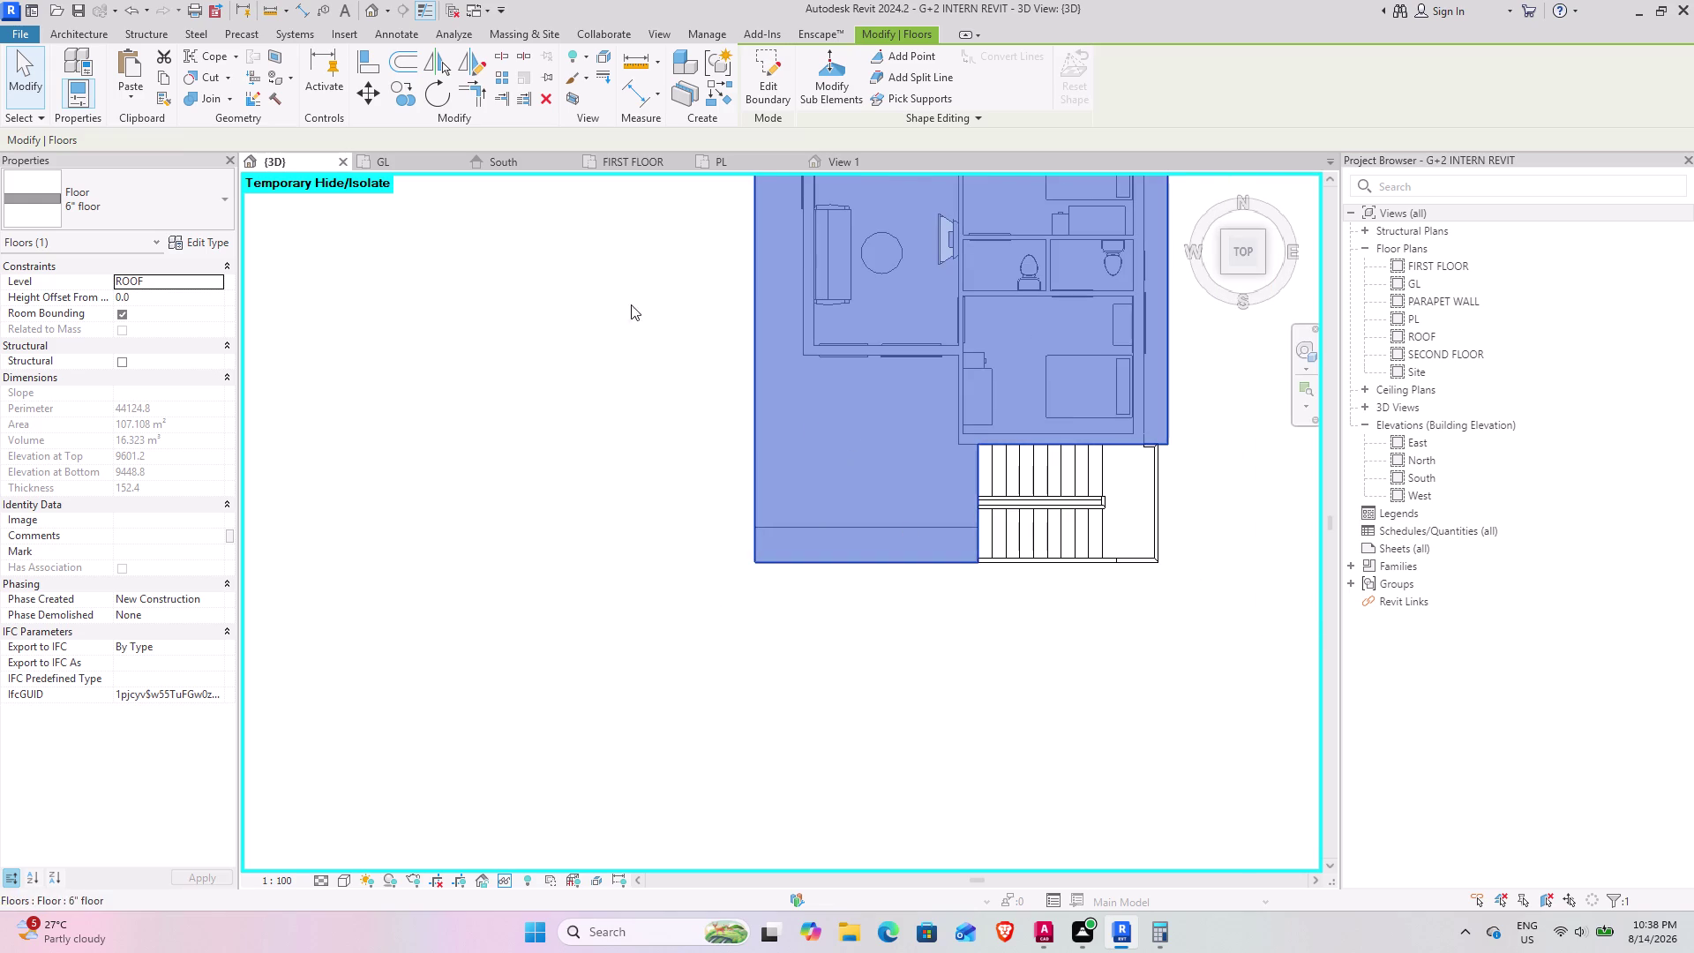
click(592, 327)
Orbit to an angled view showing all floors and select the 6-inch SECOND FLOOR slab.
click(598, 283)
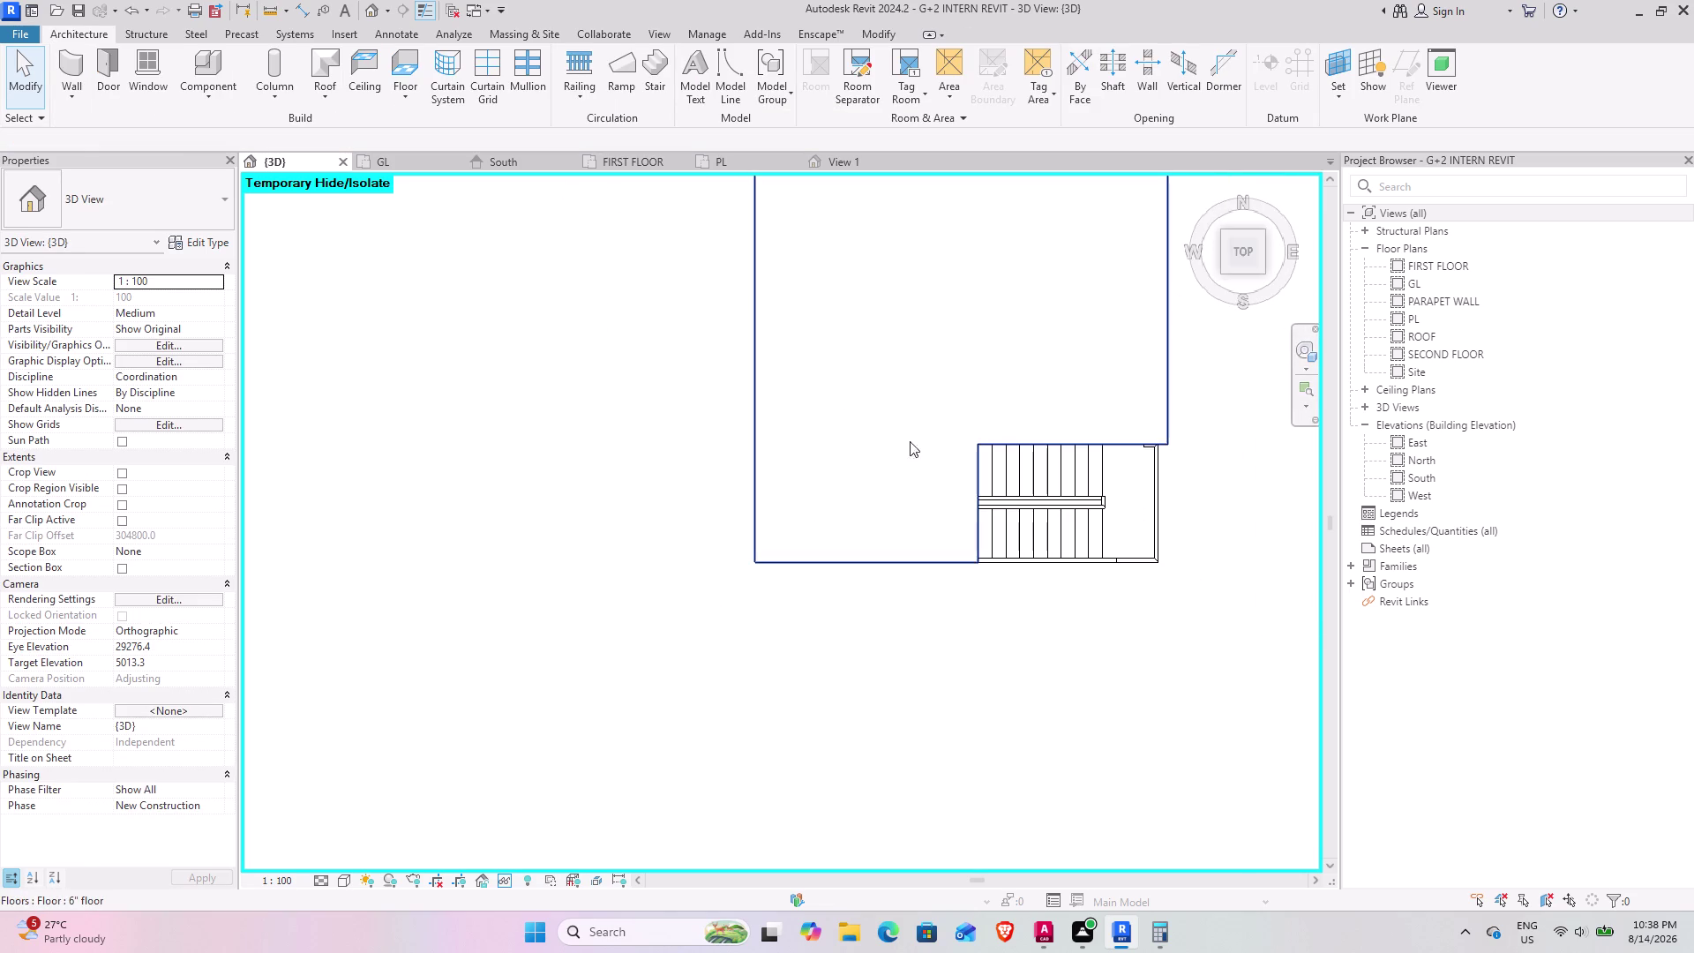
drag(1222, 253, 1254, 858)
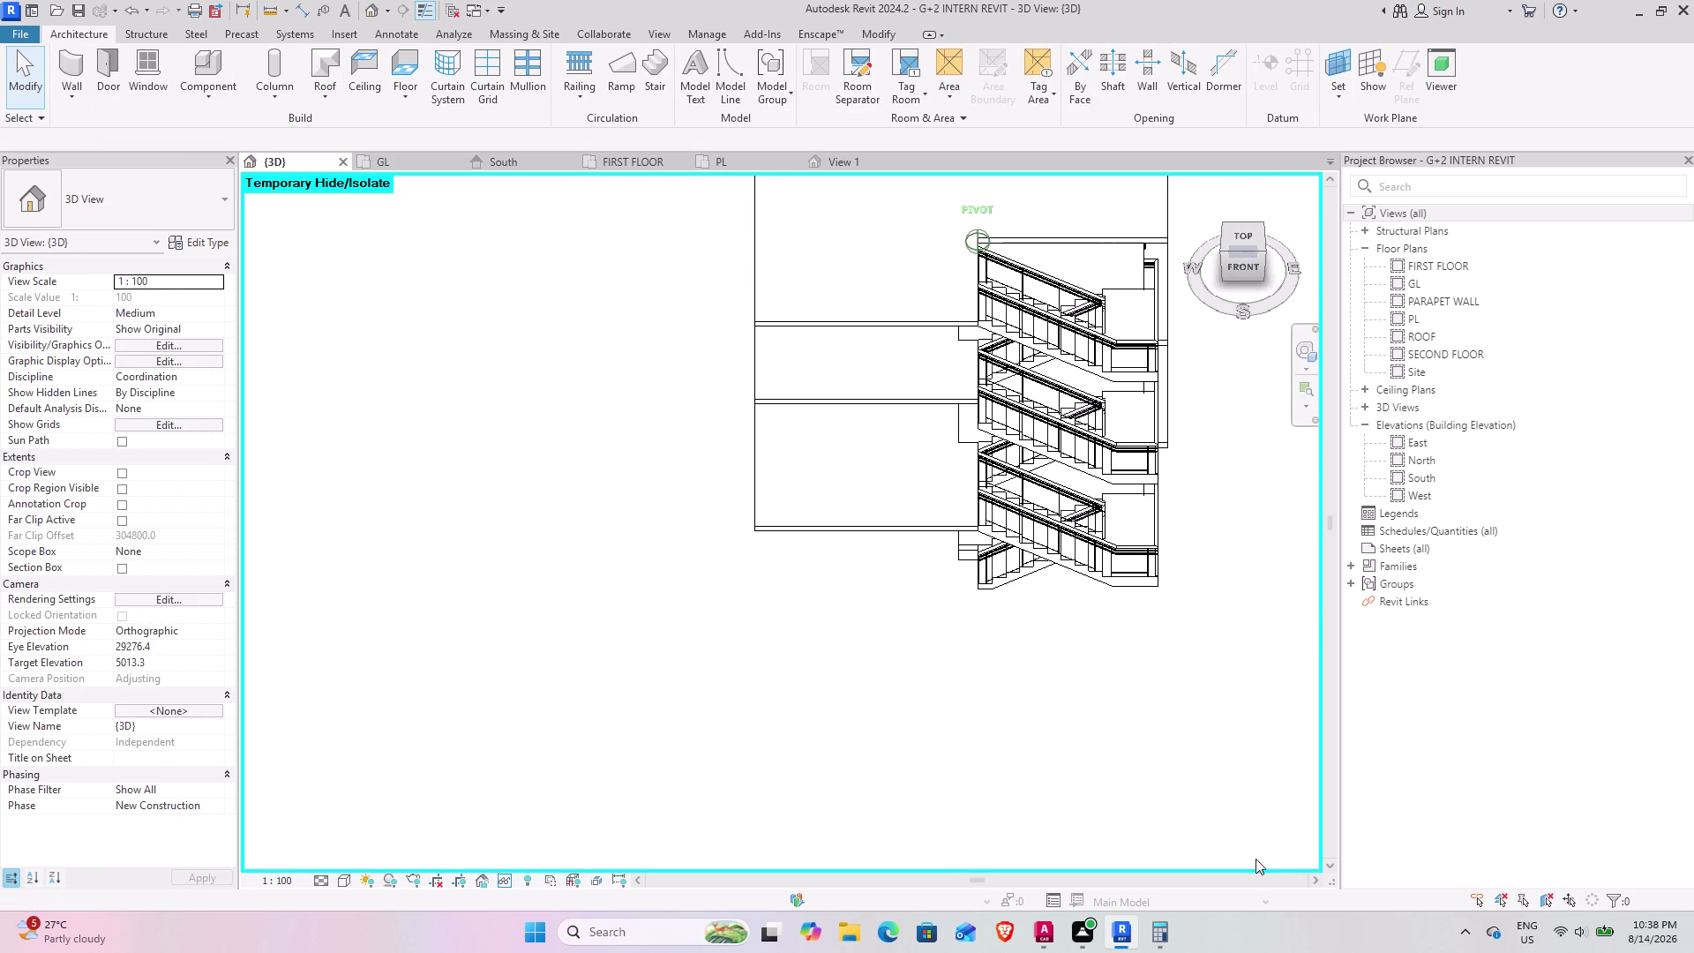
drag(1254, 858, 295, 868)
middle_drag(817, 510, 455, 632)
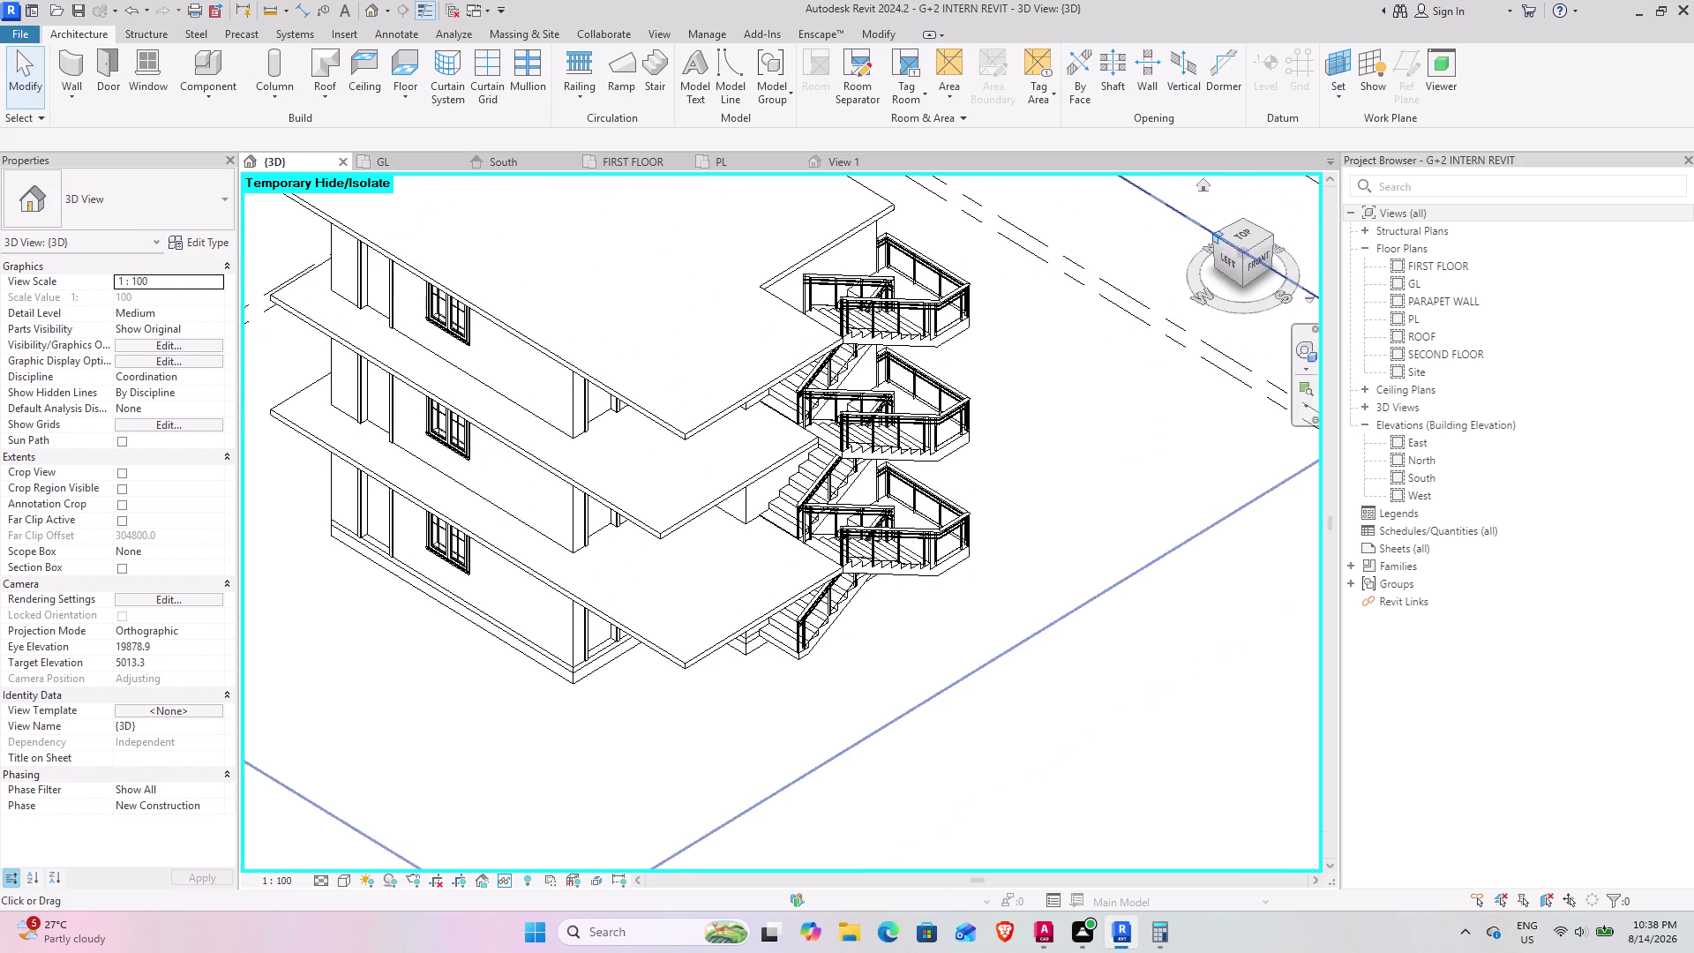
drag(1242, 239, 1299, 204)
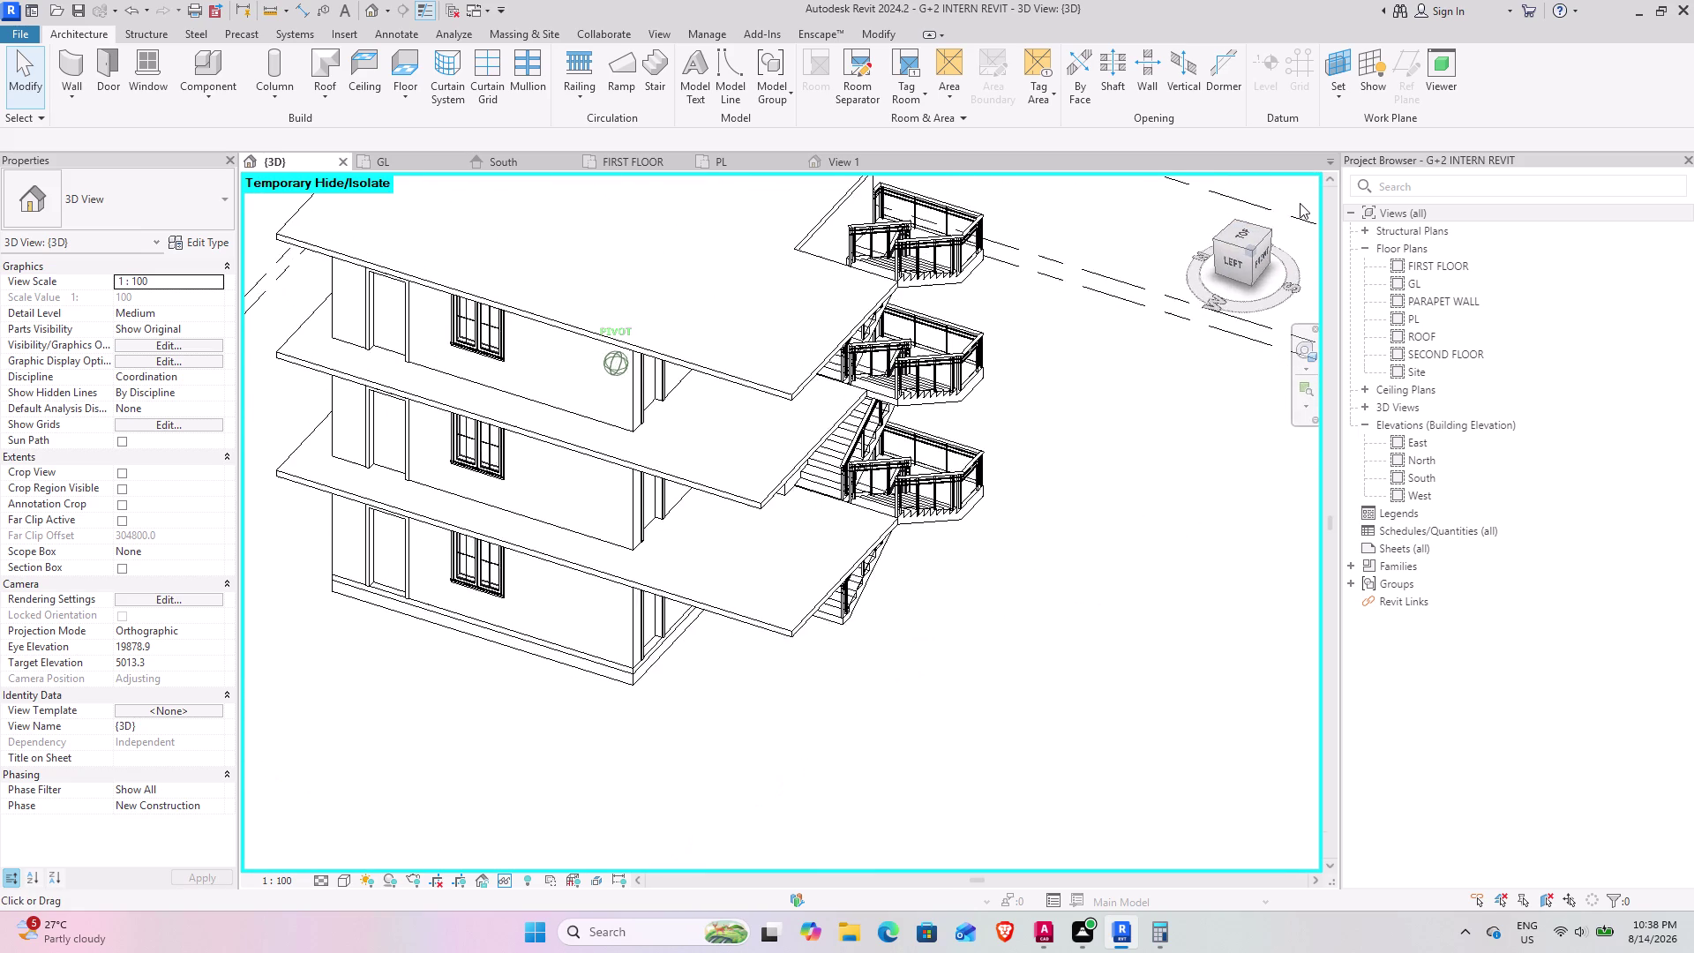
drag(1298, 203, 1300, 203)
click(768, 495)
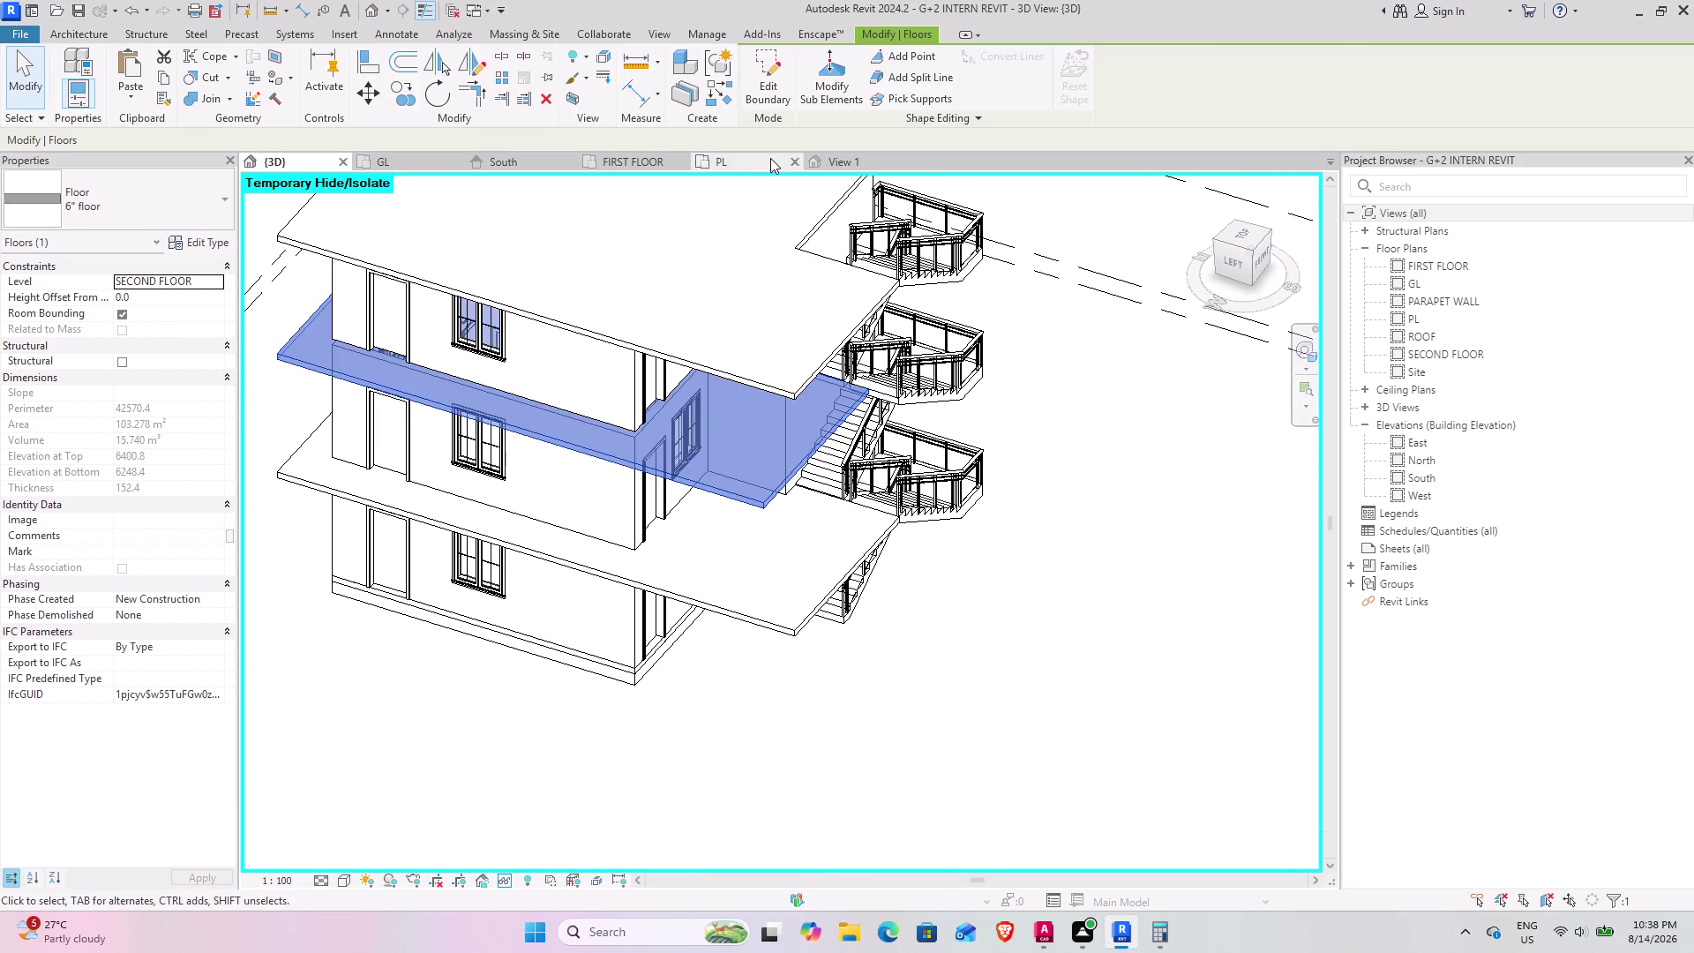
Open the second-floor slab's boundary sketch in a top view for alignment.
click(758, 61)
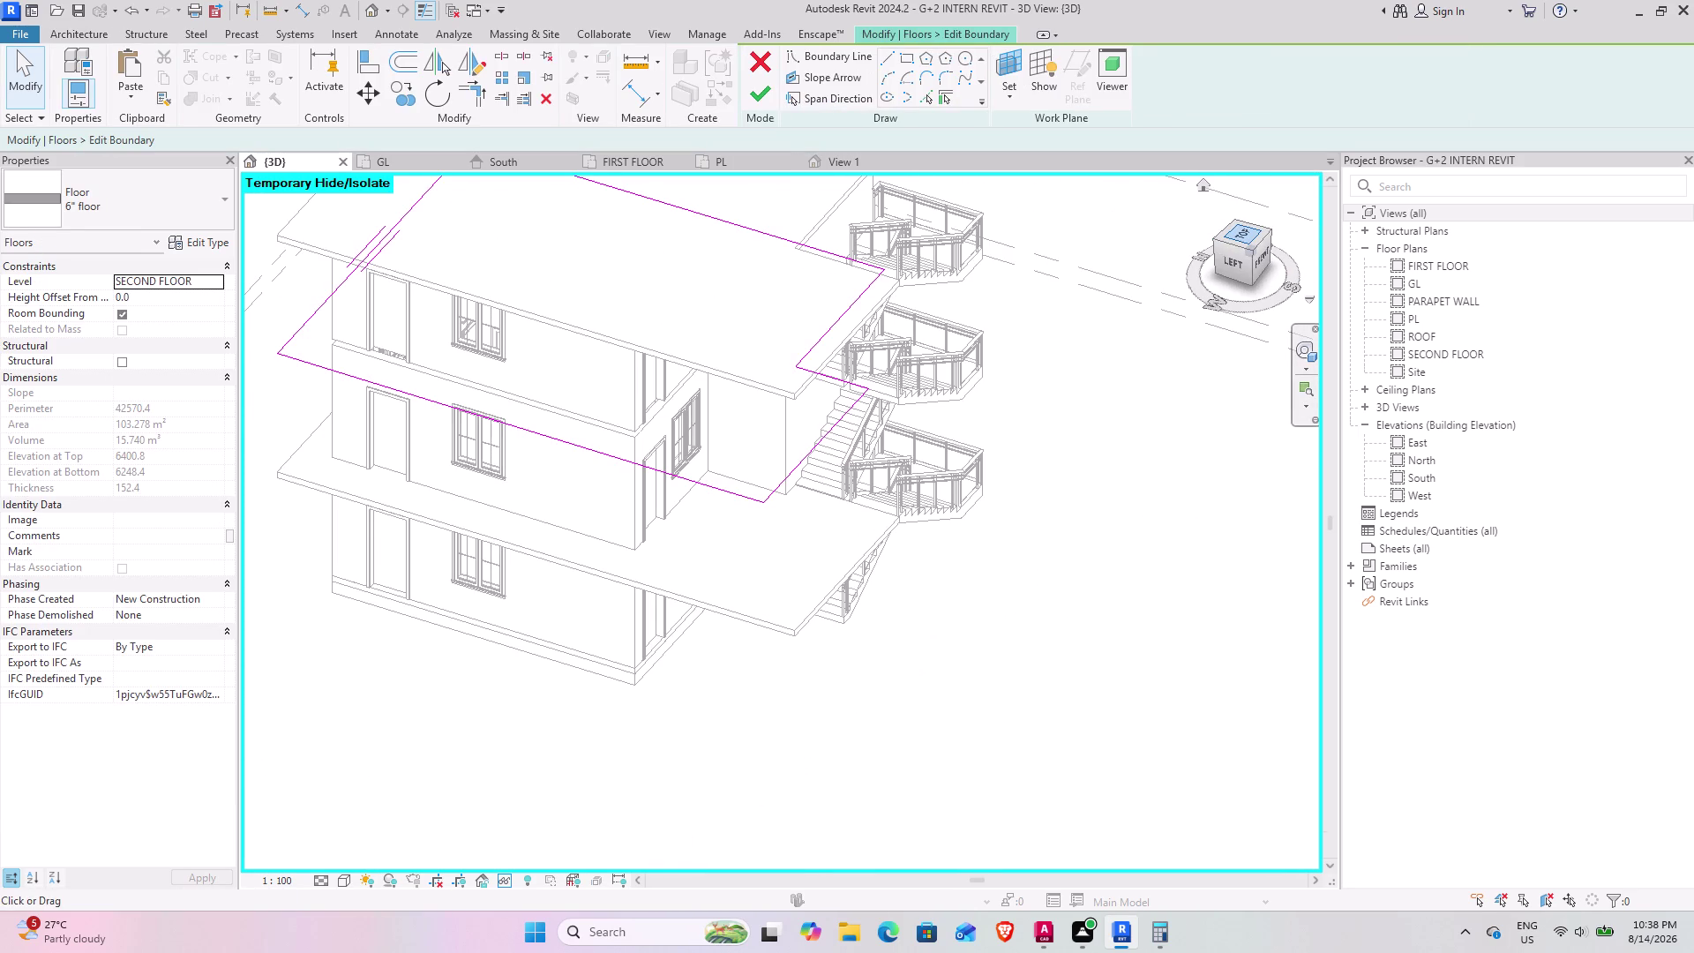
click(1244, 231)
scroll(up, 3)
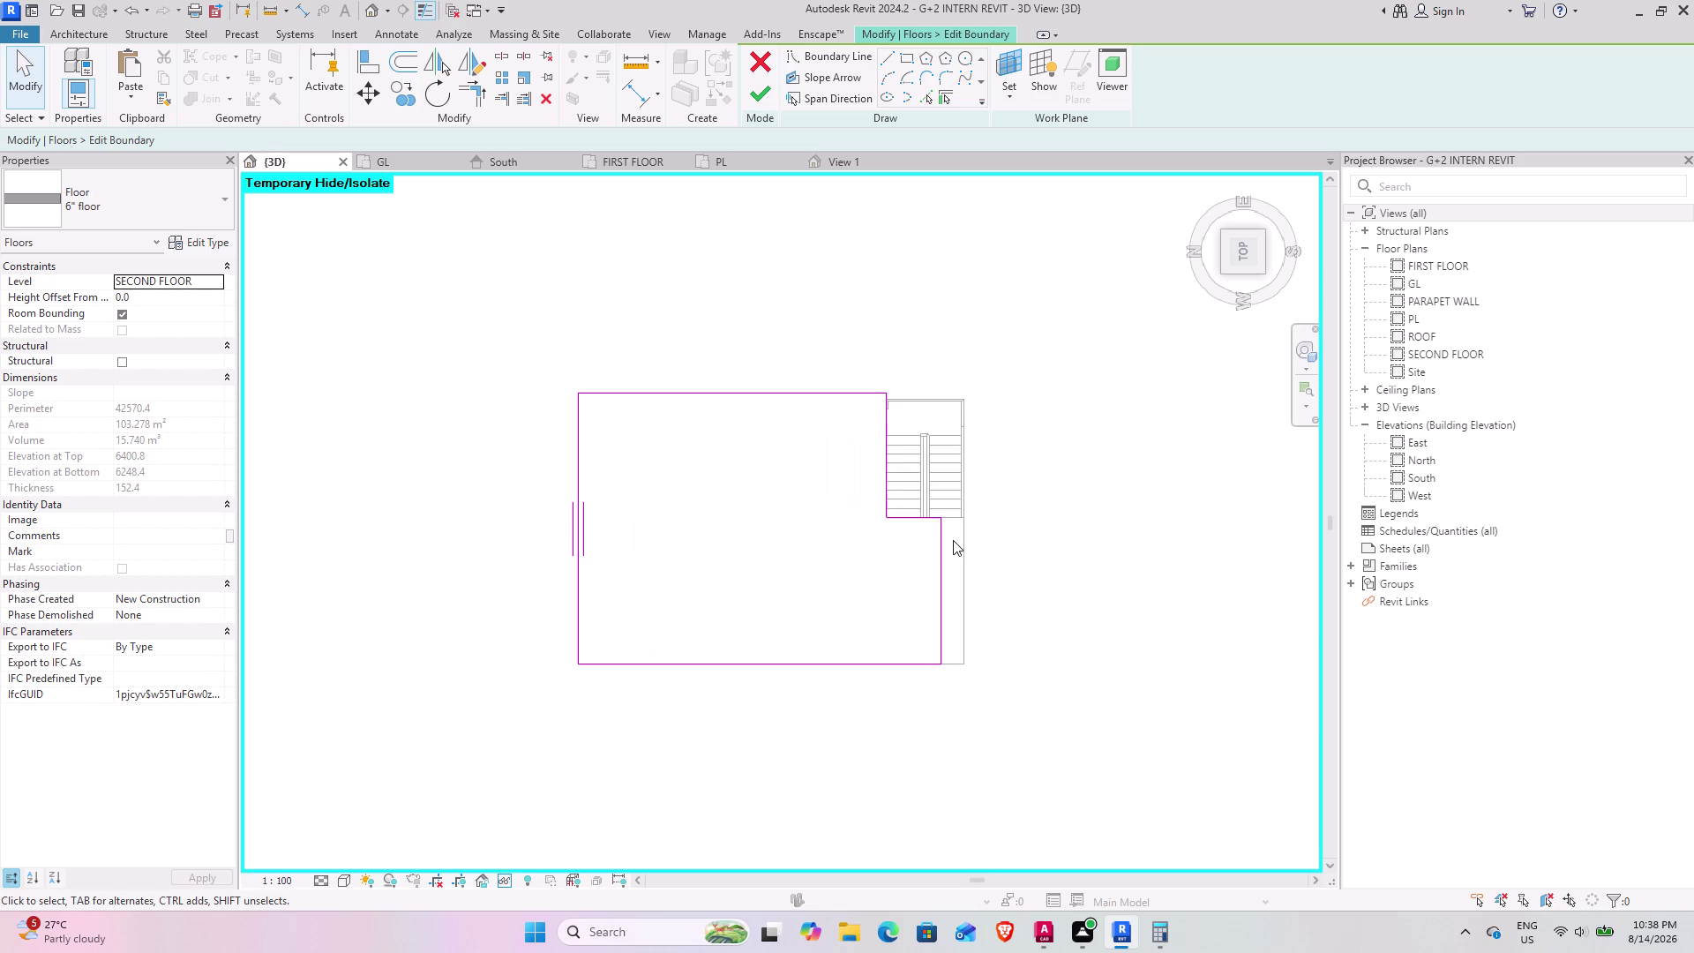
middle_drag(894, 524, 777, 492)
click(368, 60)
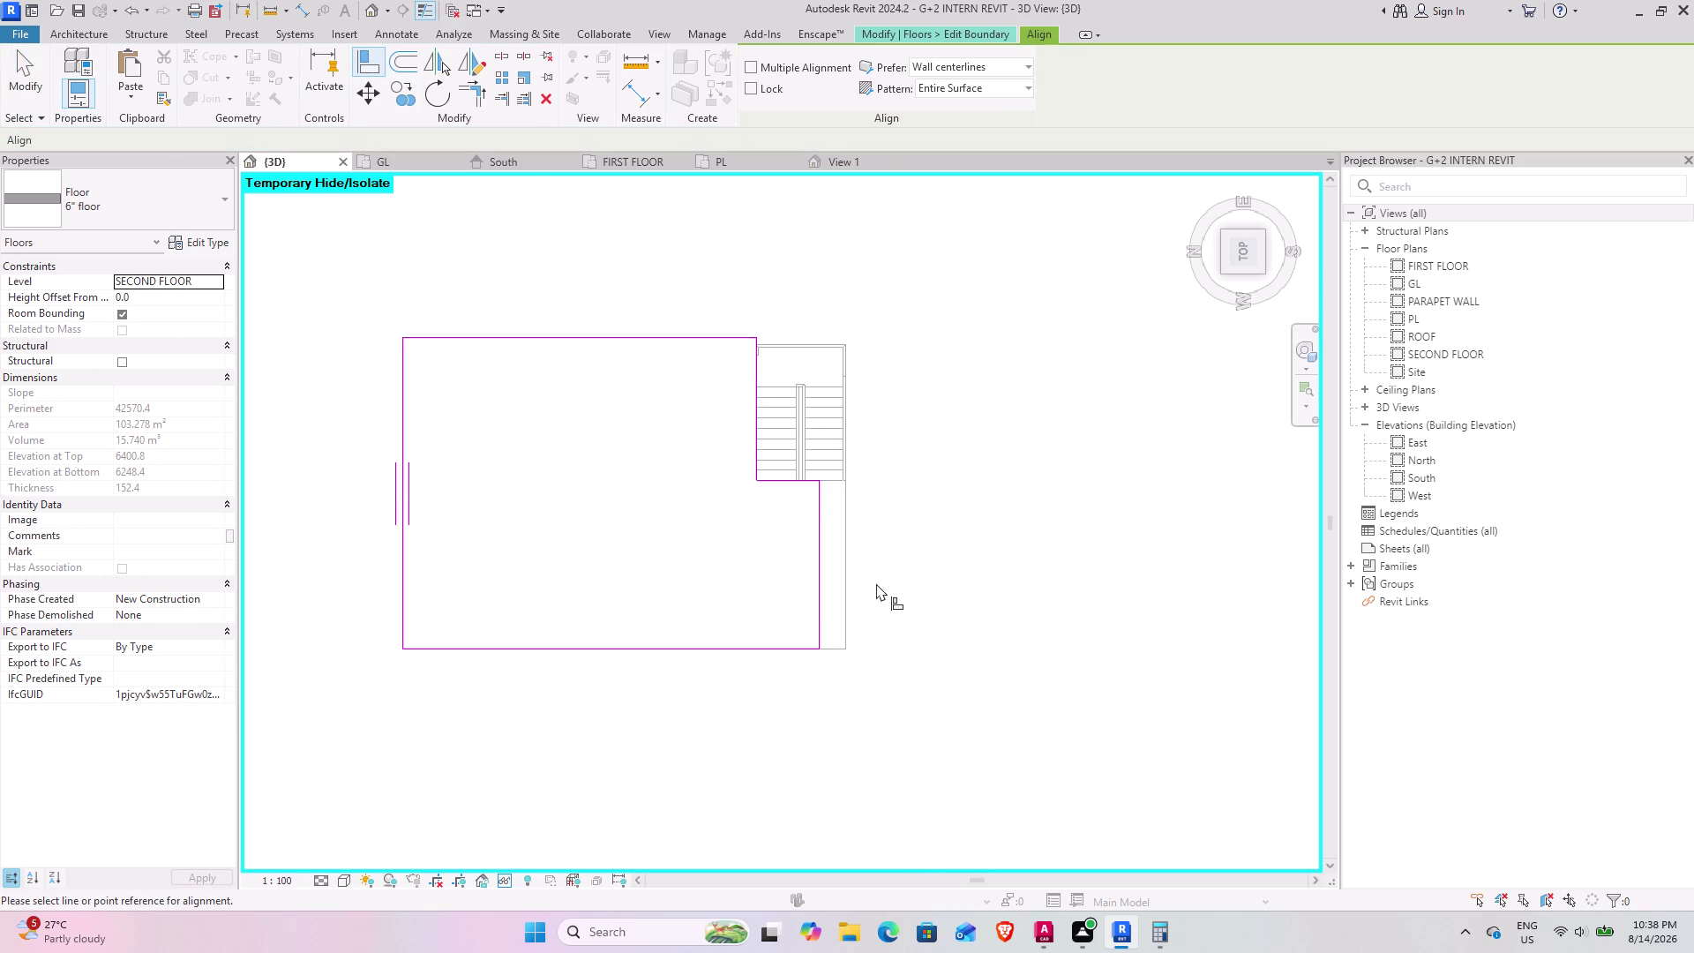
scroll(up, 3)
click(826, 535)
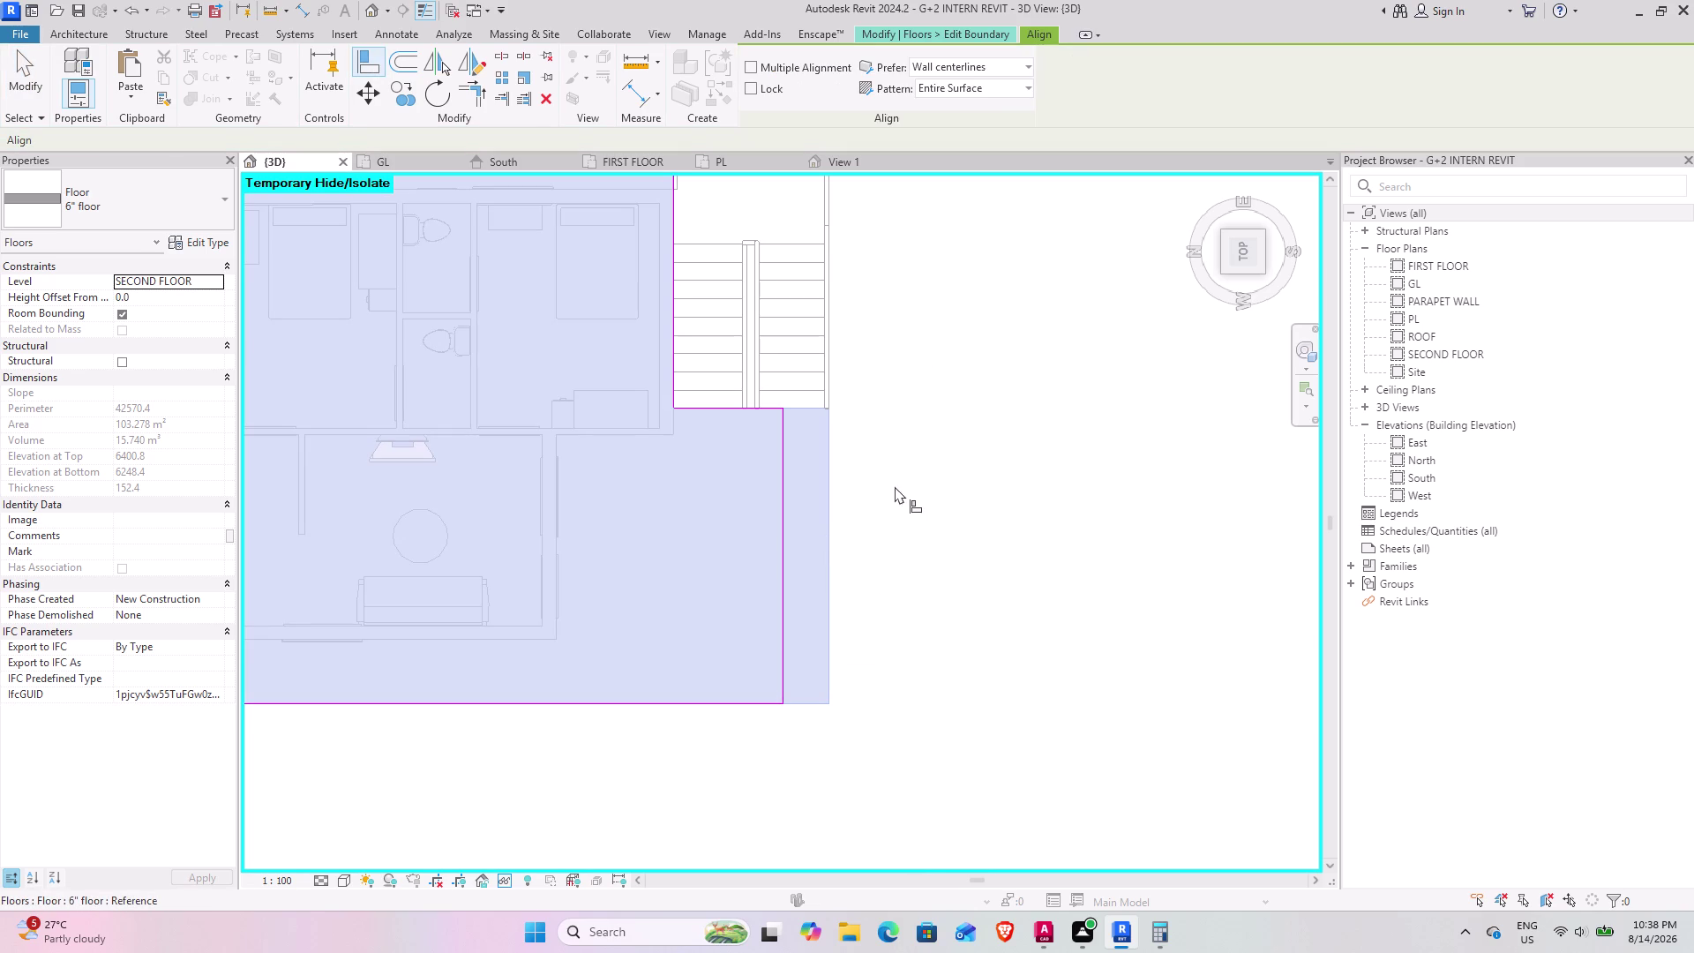
key(Escape)
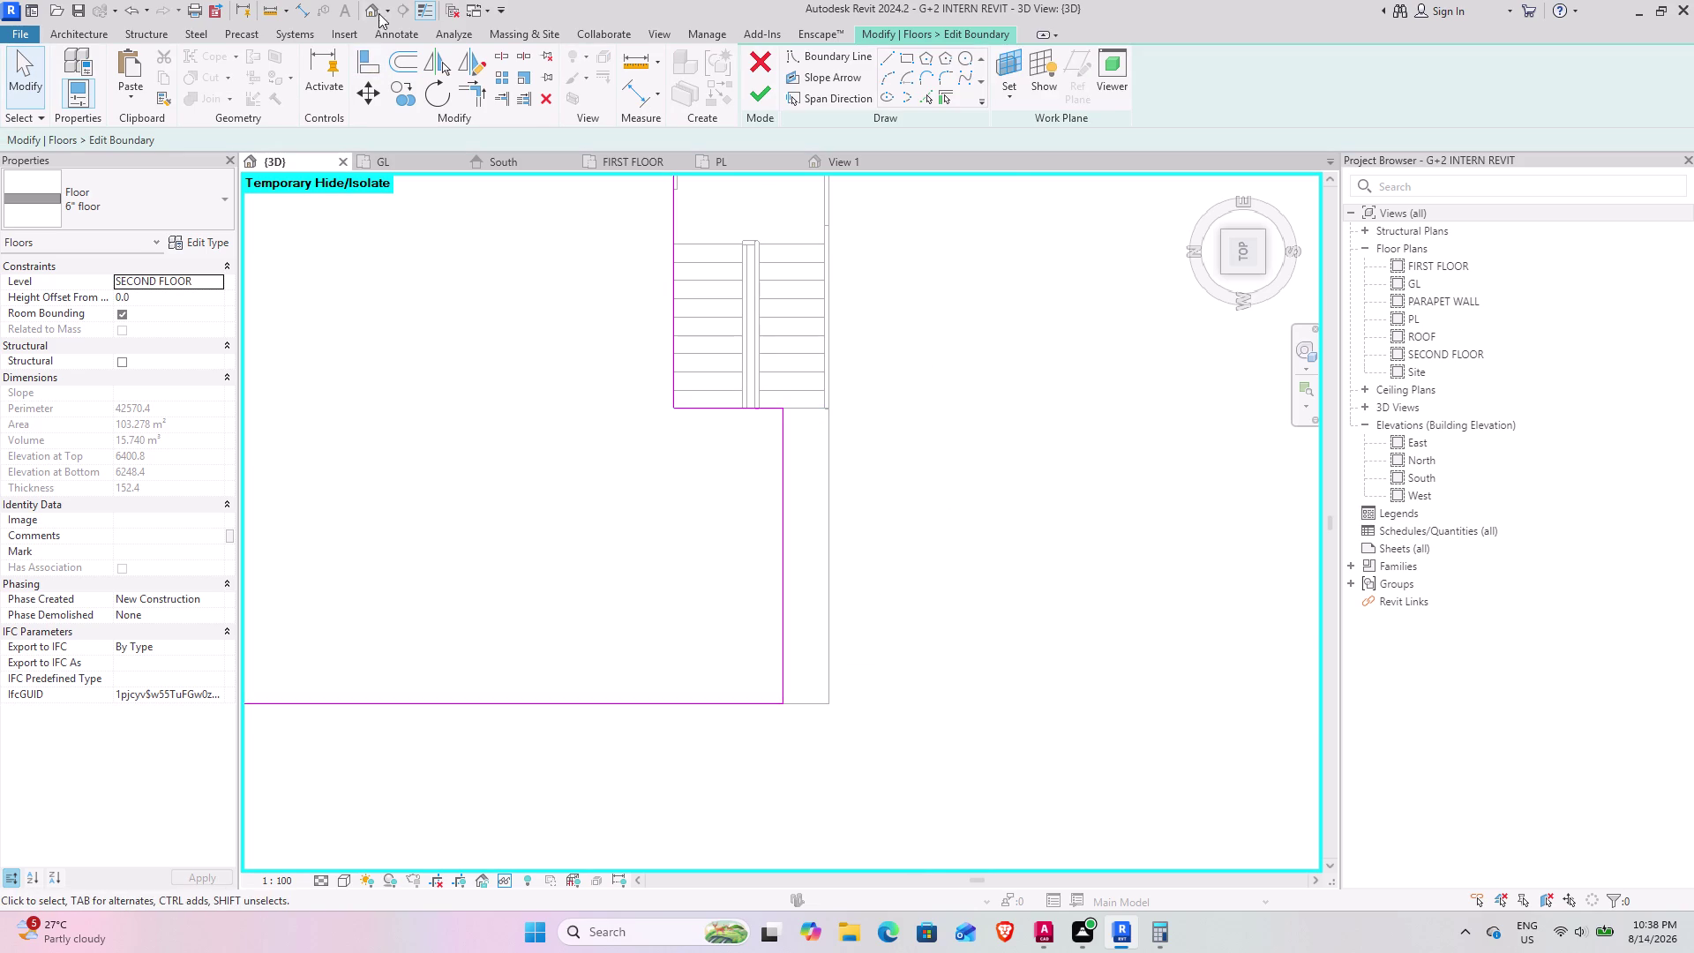
Align the slab's side boundary to the stair's outer edge and finish the edit.
click(373, 61)
scroll(up, 3)
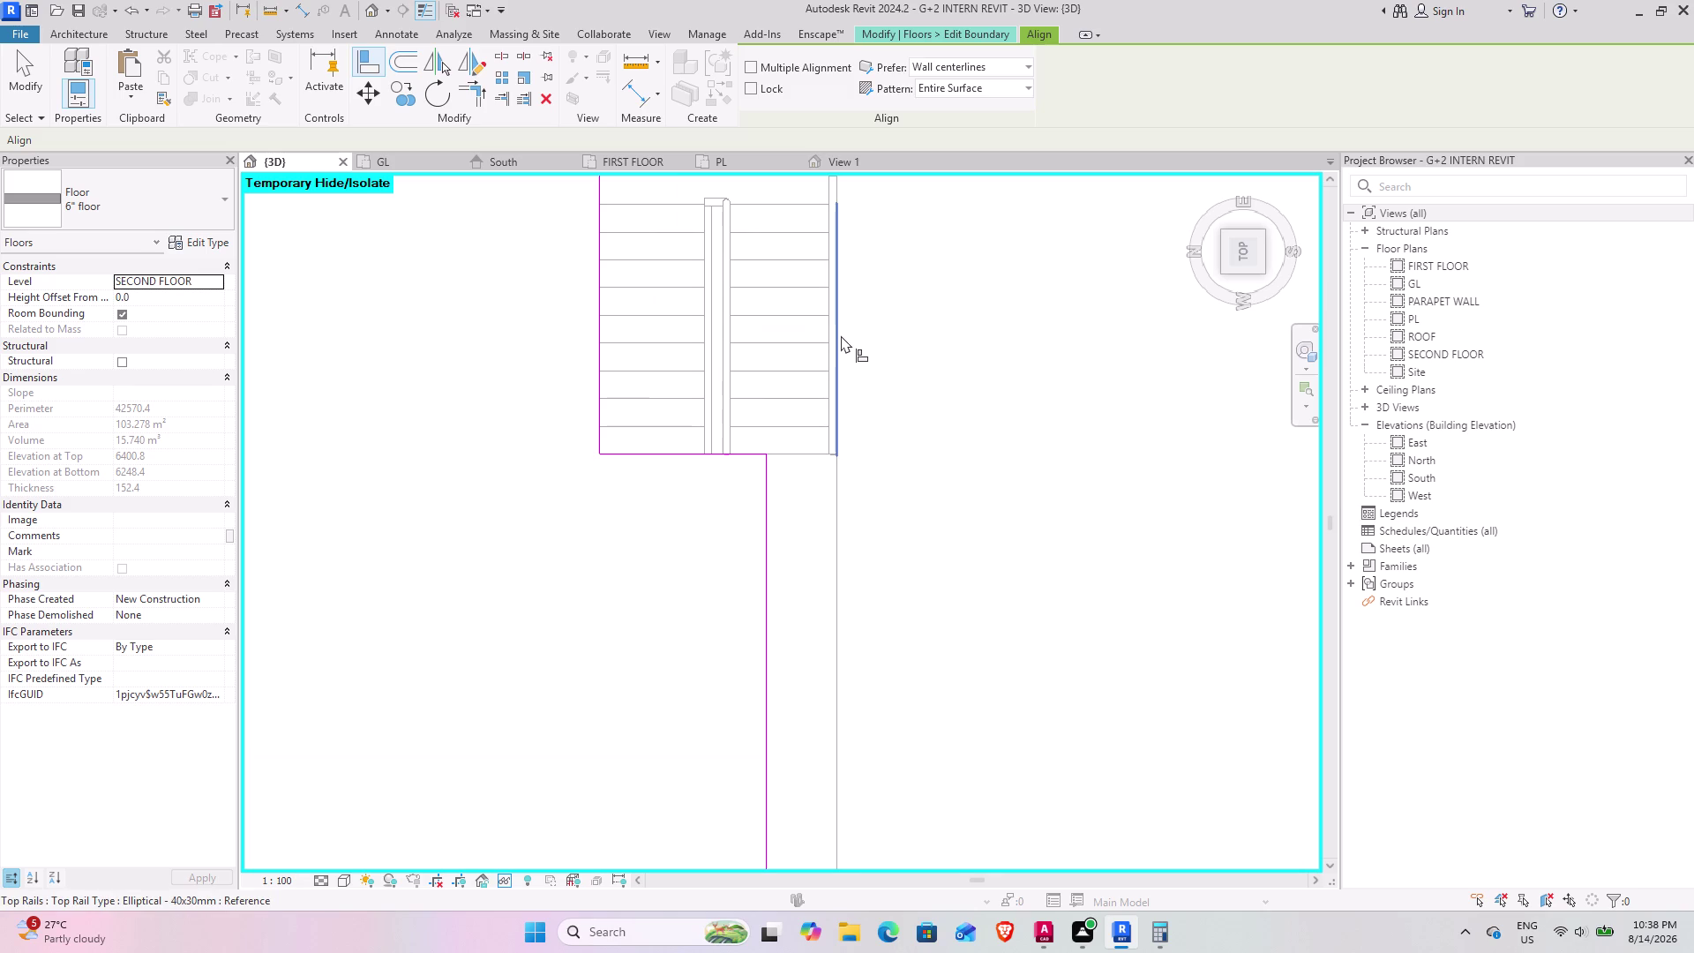
scroll(up, 3)
click(841, 335)
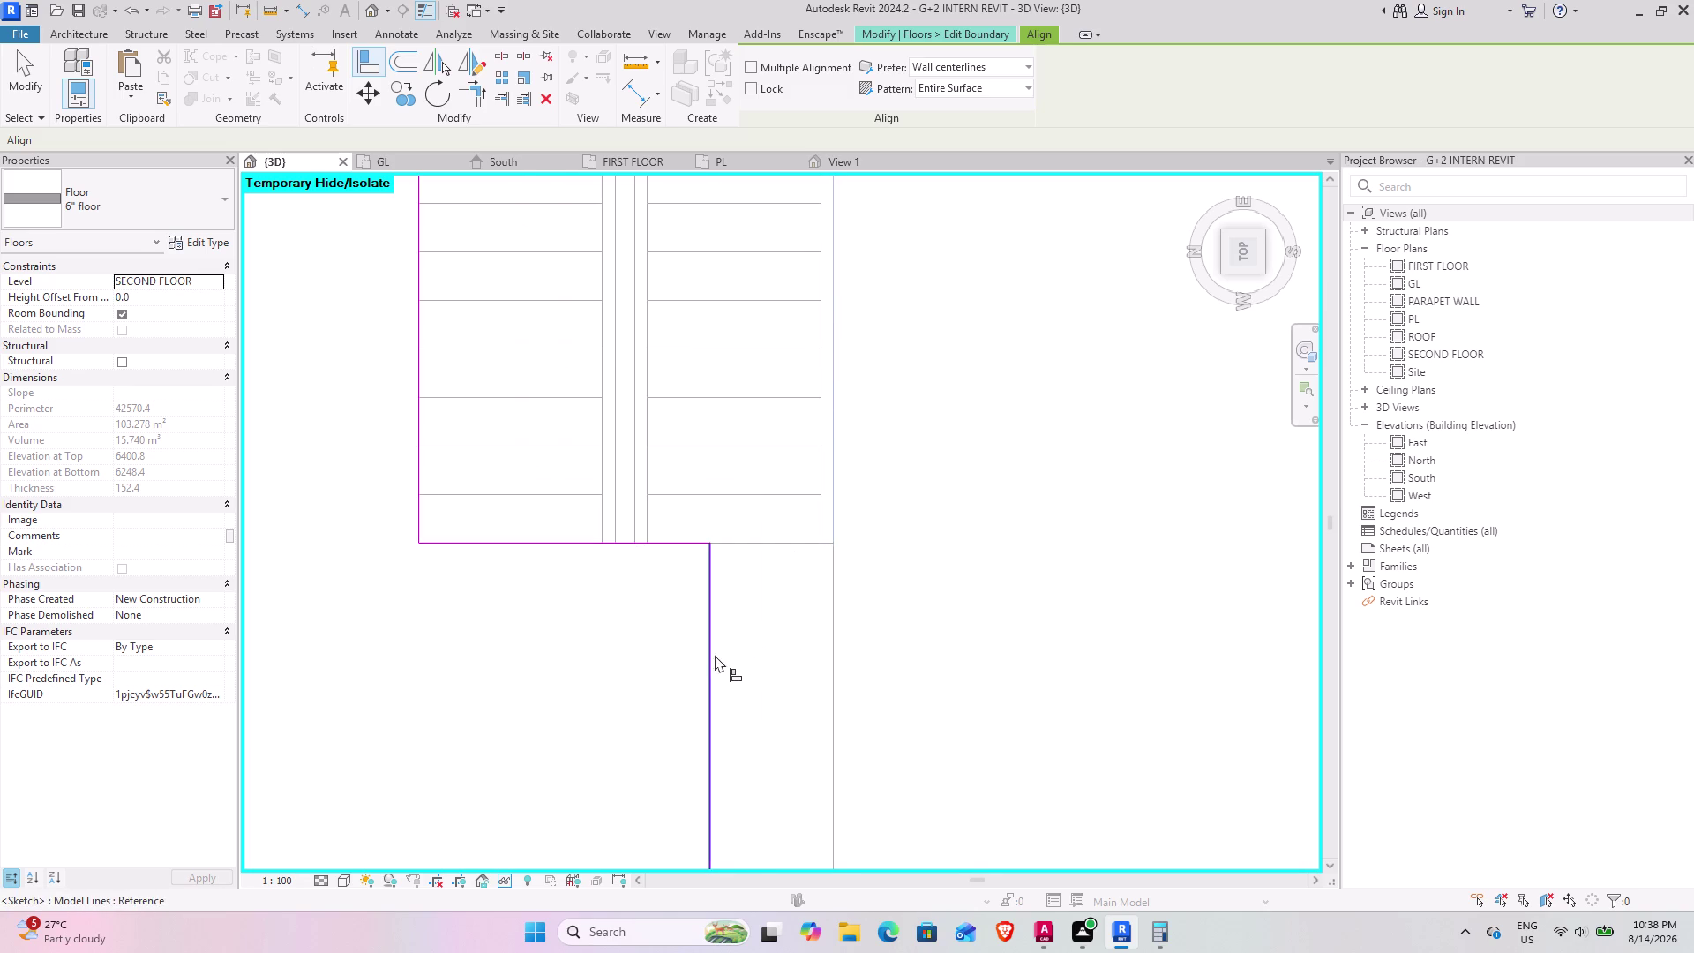
click(711, 658)
scroll(down, 3)
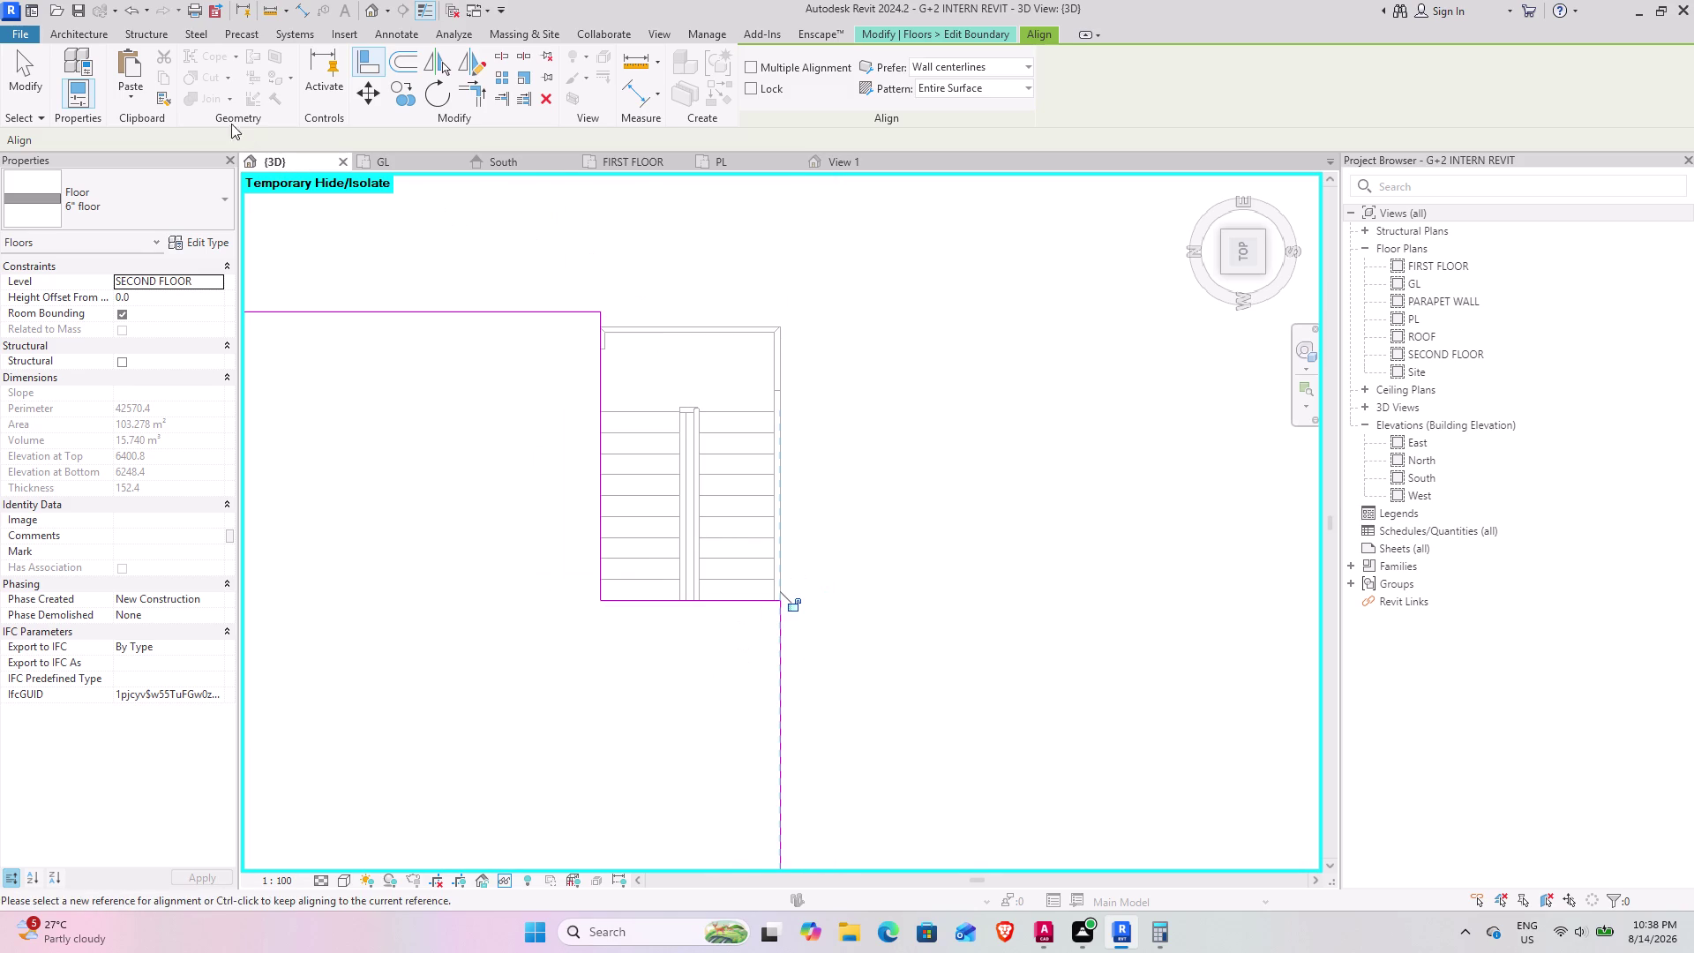
click(29, 68)
click(776, 106)
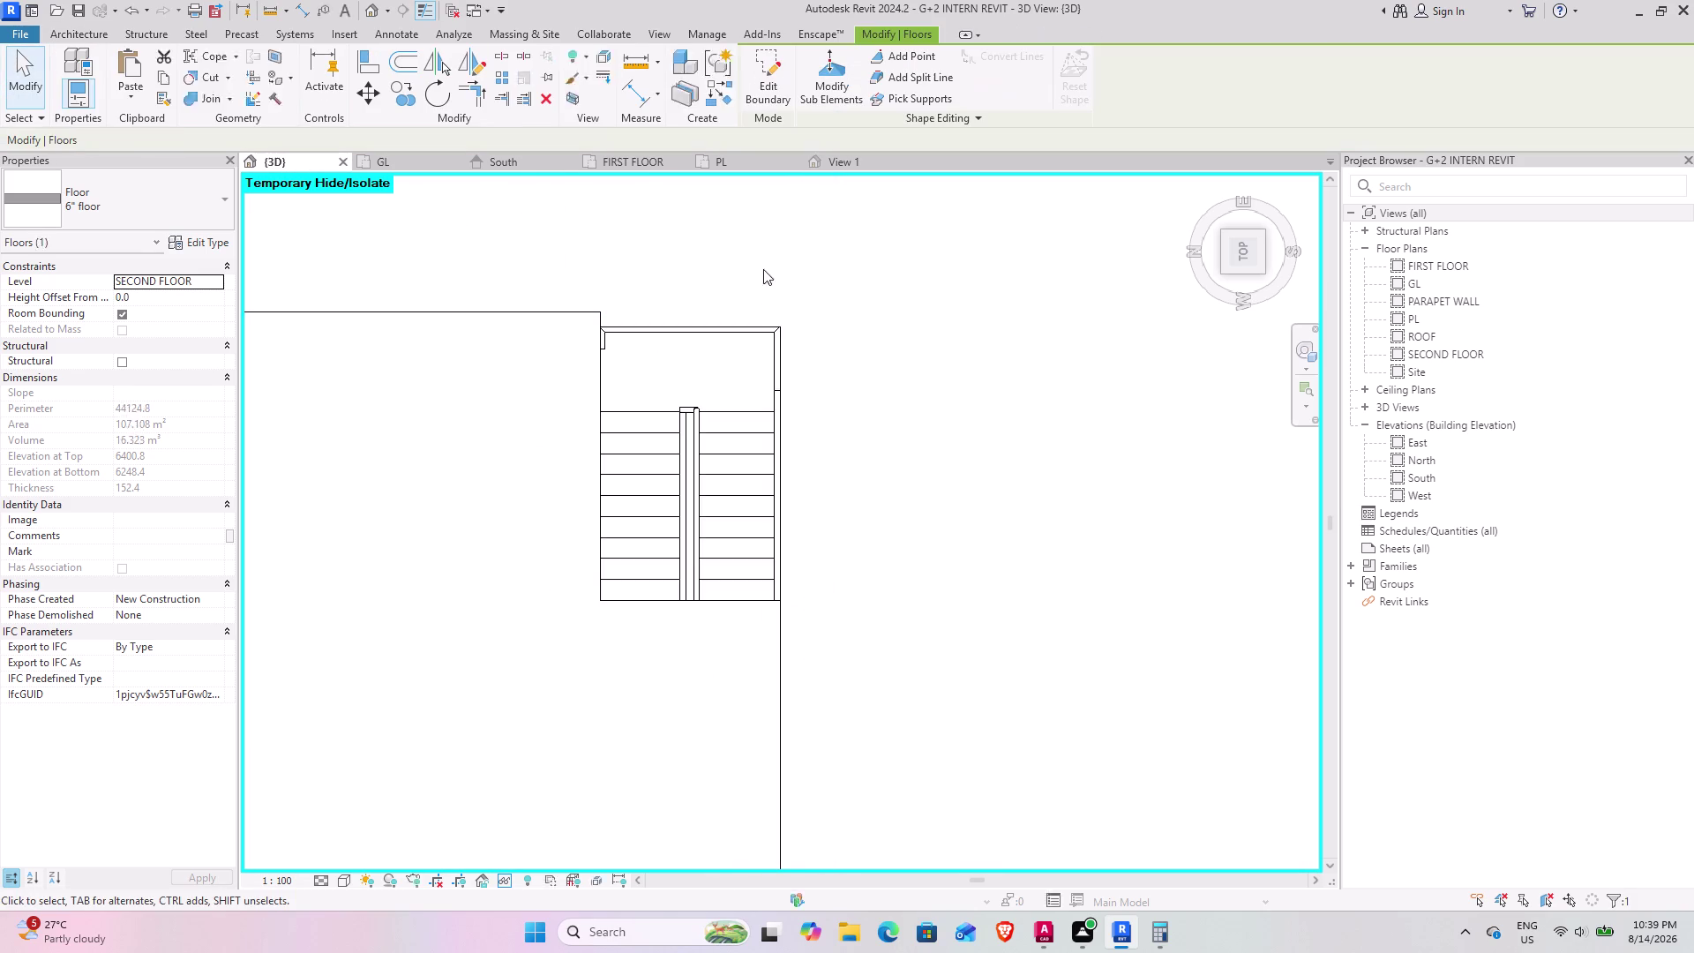
middle_drag(918, 598, 629, 503)
middle_drag(643, 471, 892, 123)
middle_drag(664, 486, 721, 333)
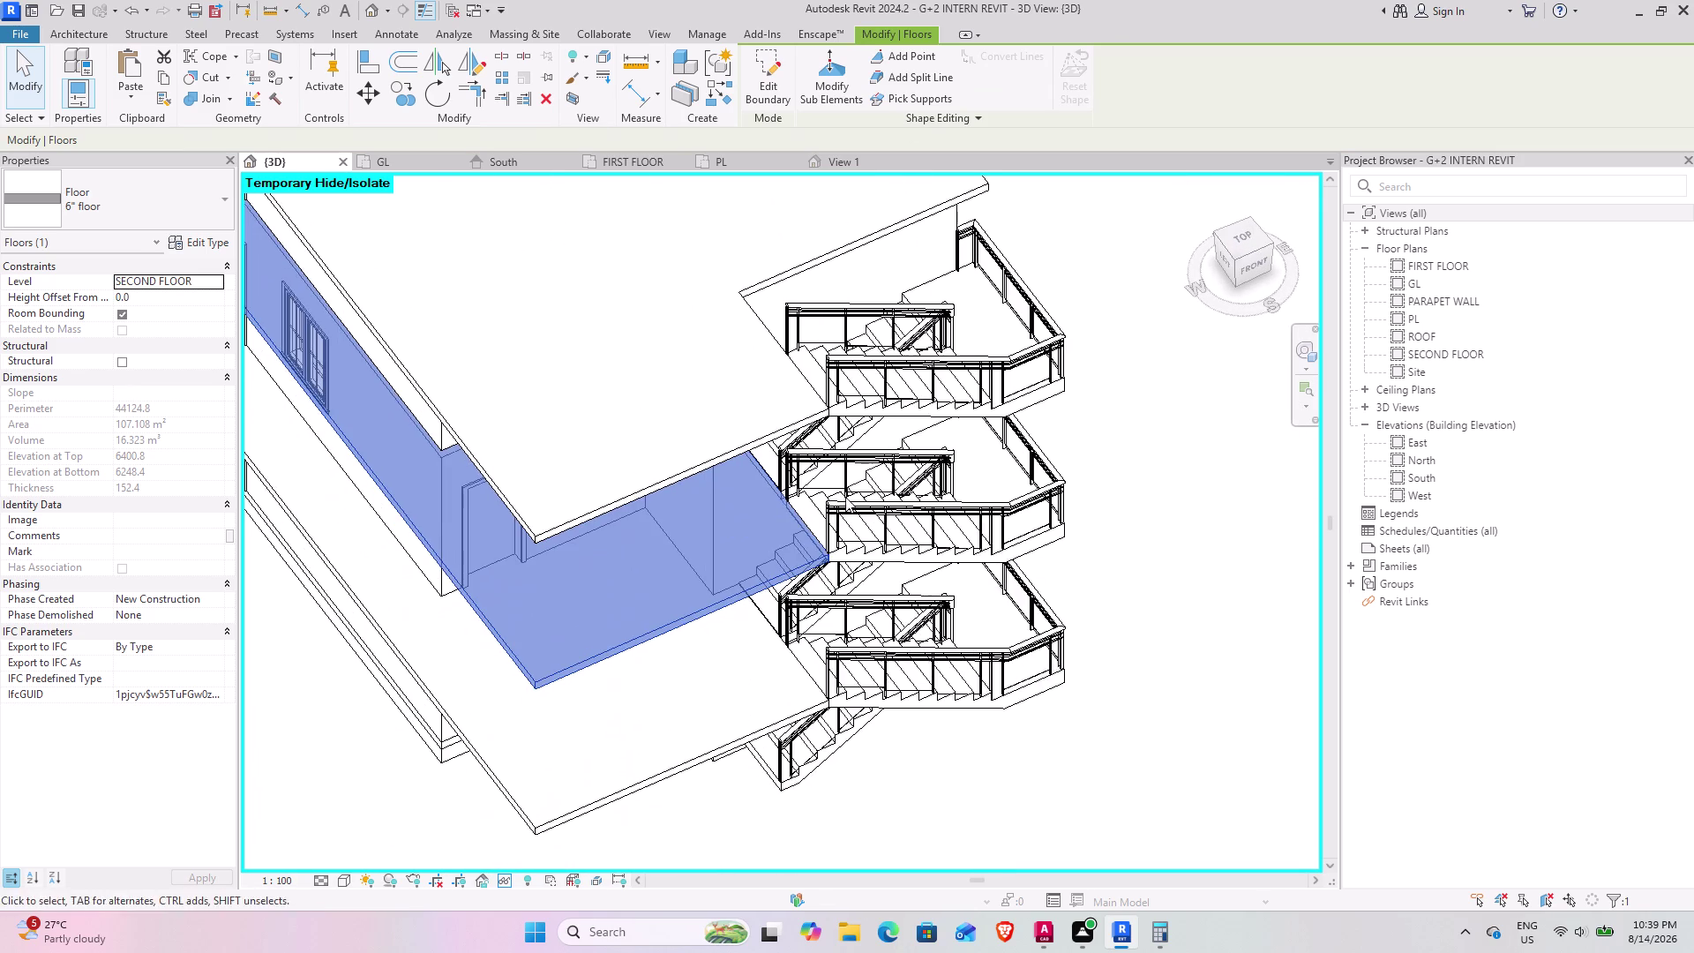
Orbit around the house to inspect the three extended slabs, then open the GL plan.
click(1054, 770)
middle_drag(759, 690, 652, 489)
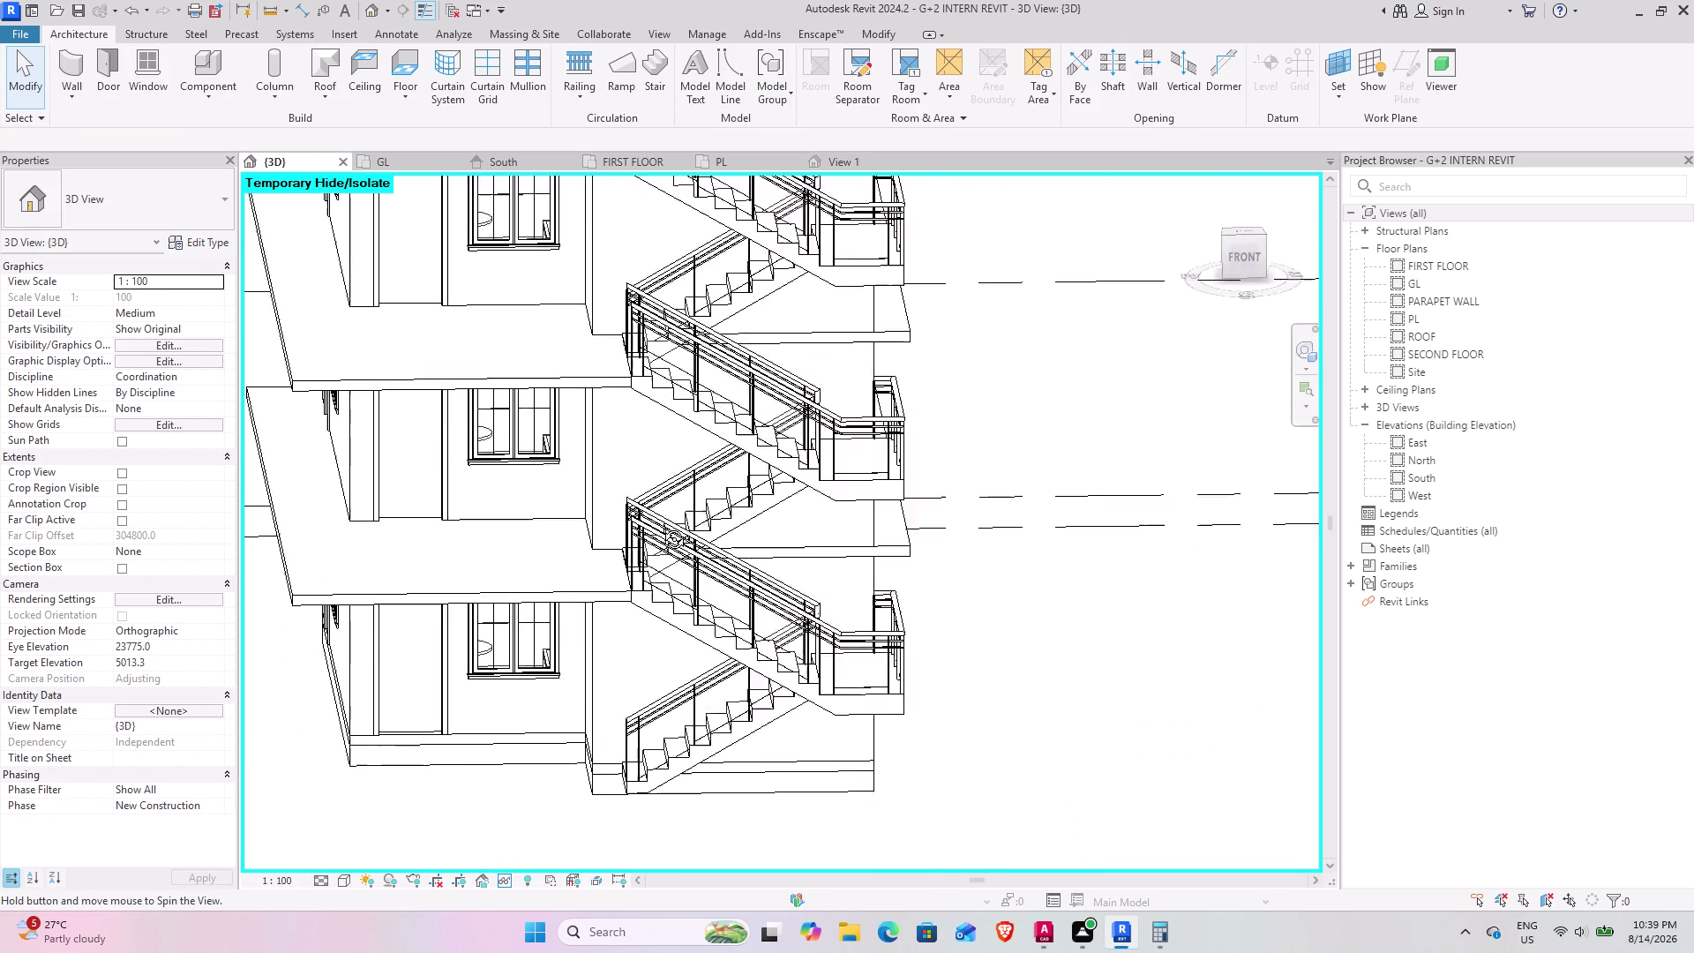
middle_drag(653, 489, 706, 603)
scroll(down, 3)
middle_drag(604, 682, 595, 635)
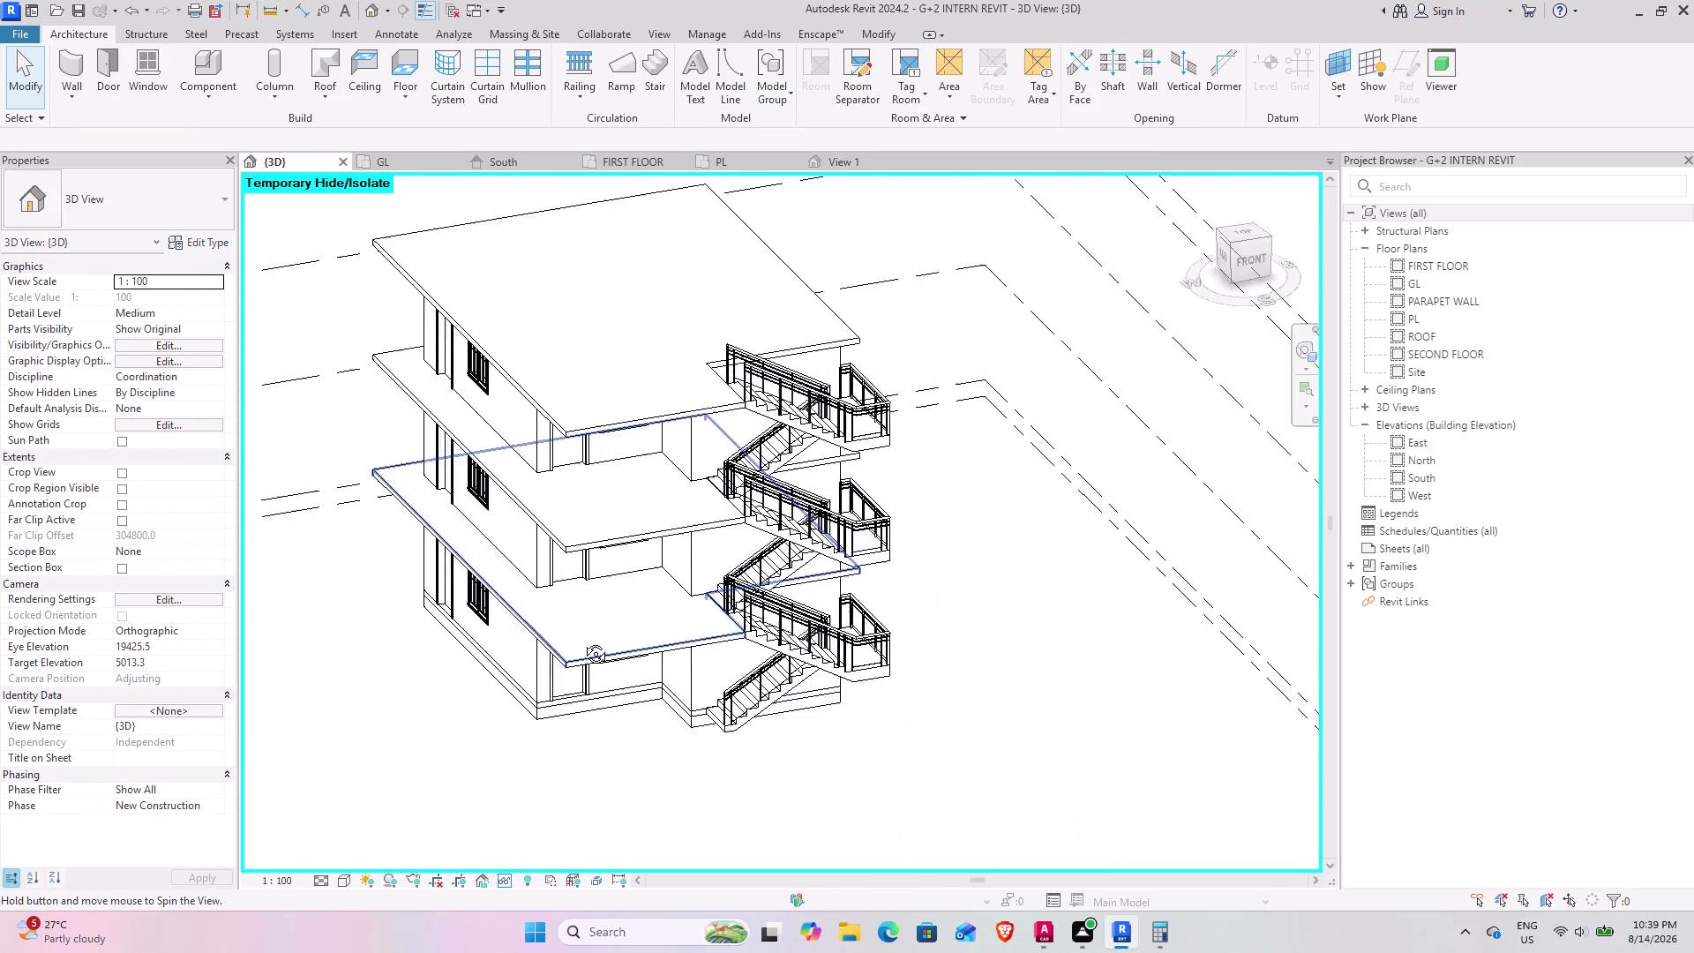
middle_drag(596, 635, 542, 651)
scroll(down, 3)
middle_drag(484, 664, 412, 527)
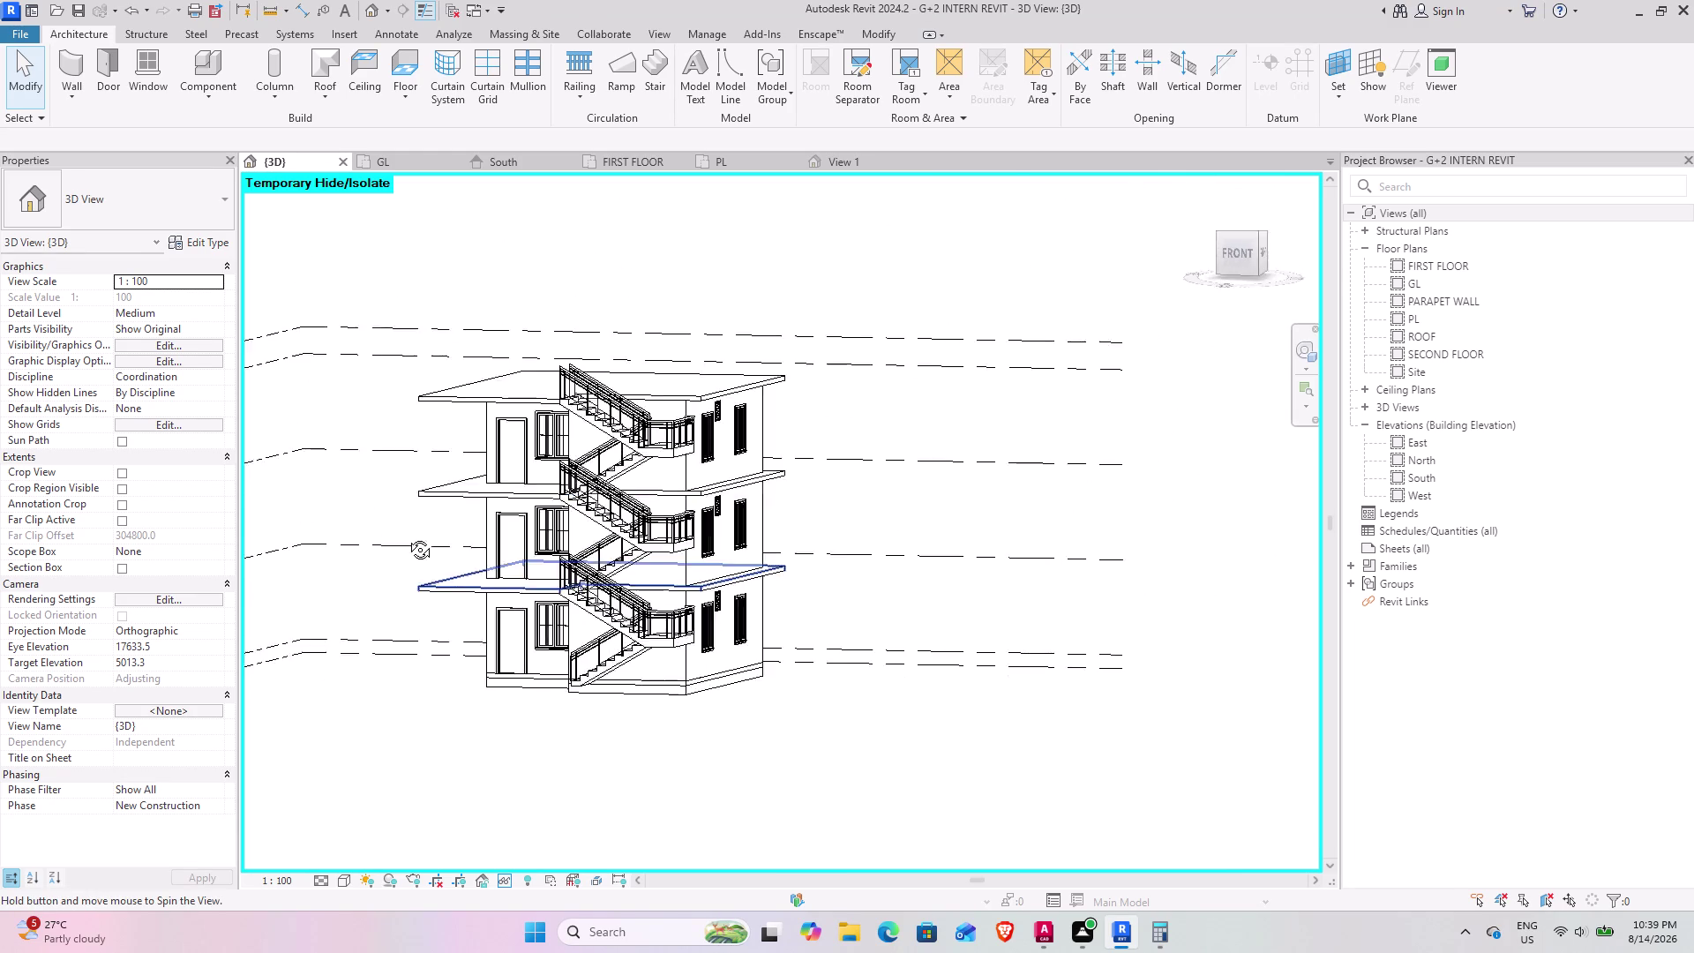
middle_drag(411, 527, 481, 674)
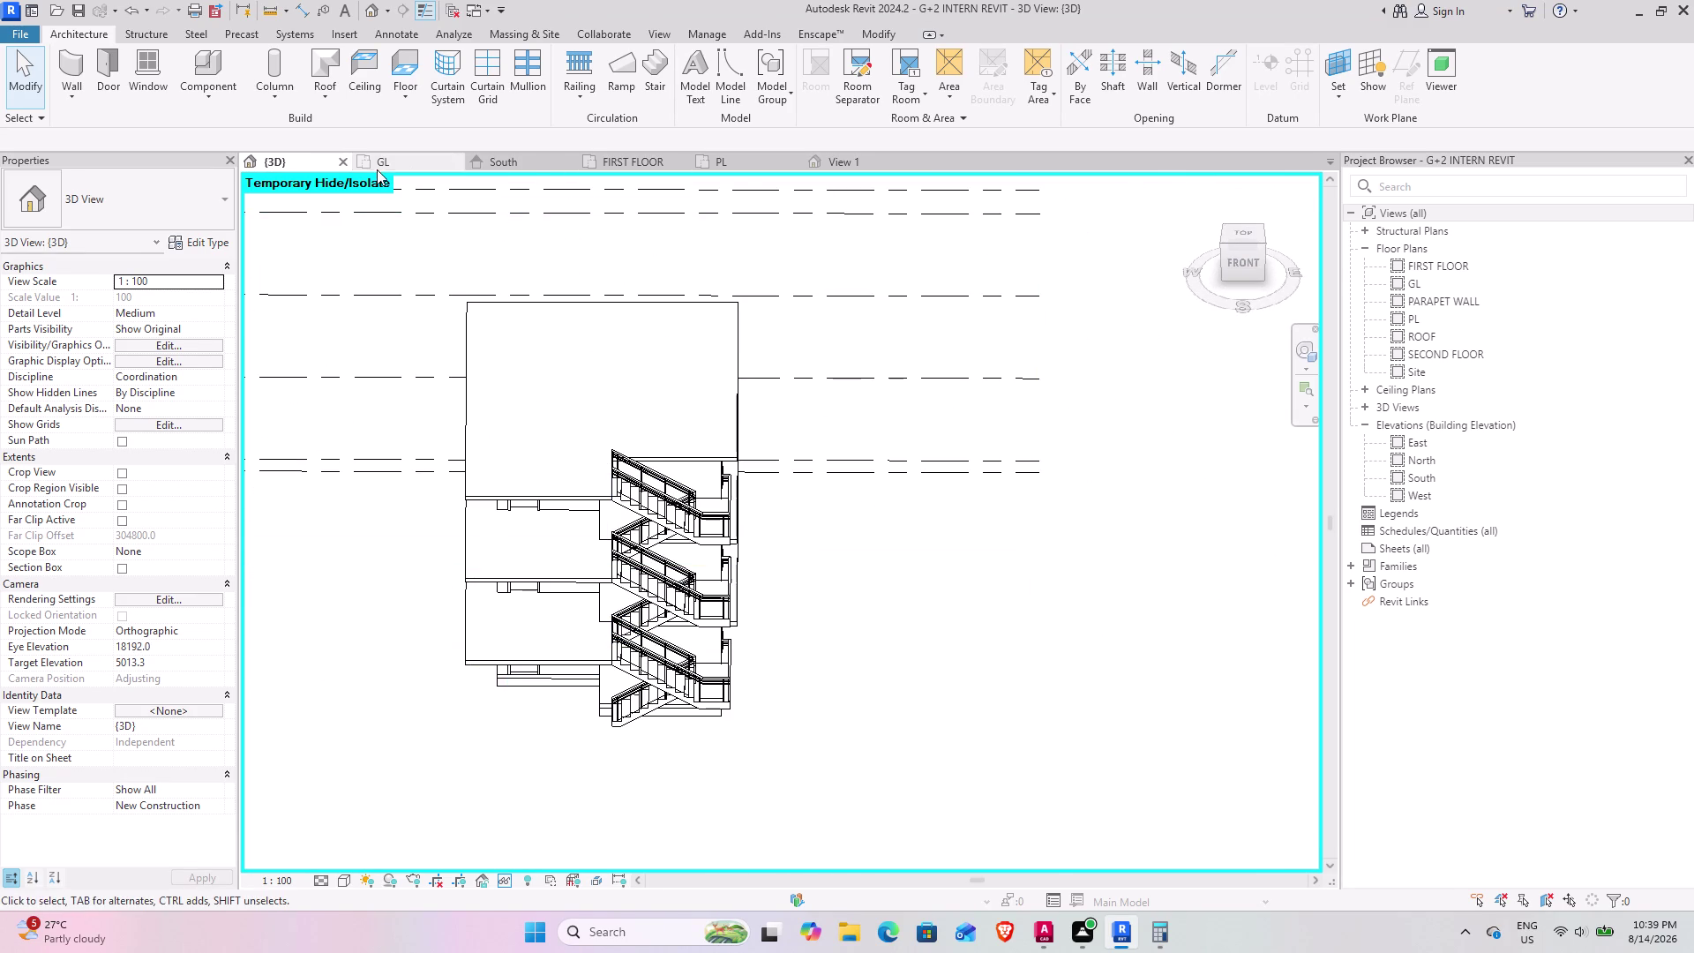
click(377, 169)
Pan and zoom the GL floor plan toward the stairs.
scroll(down, 3)
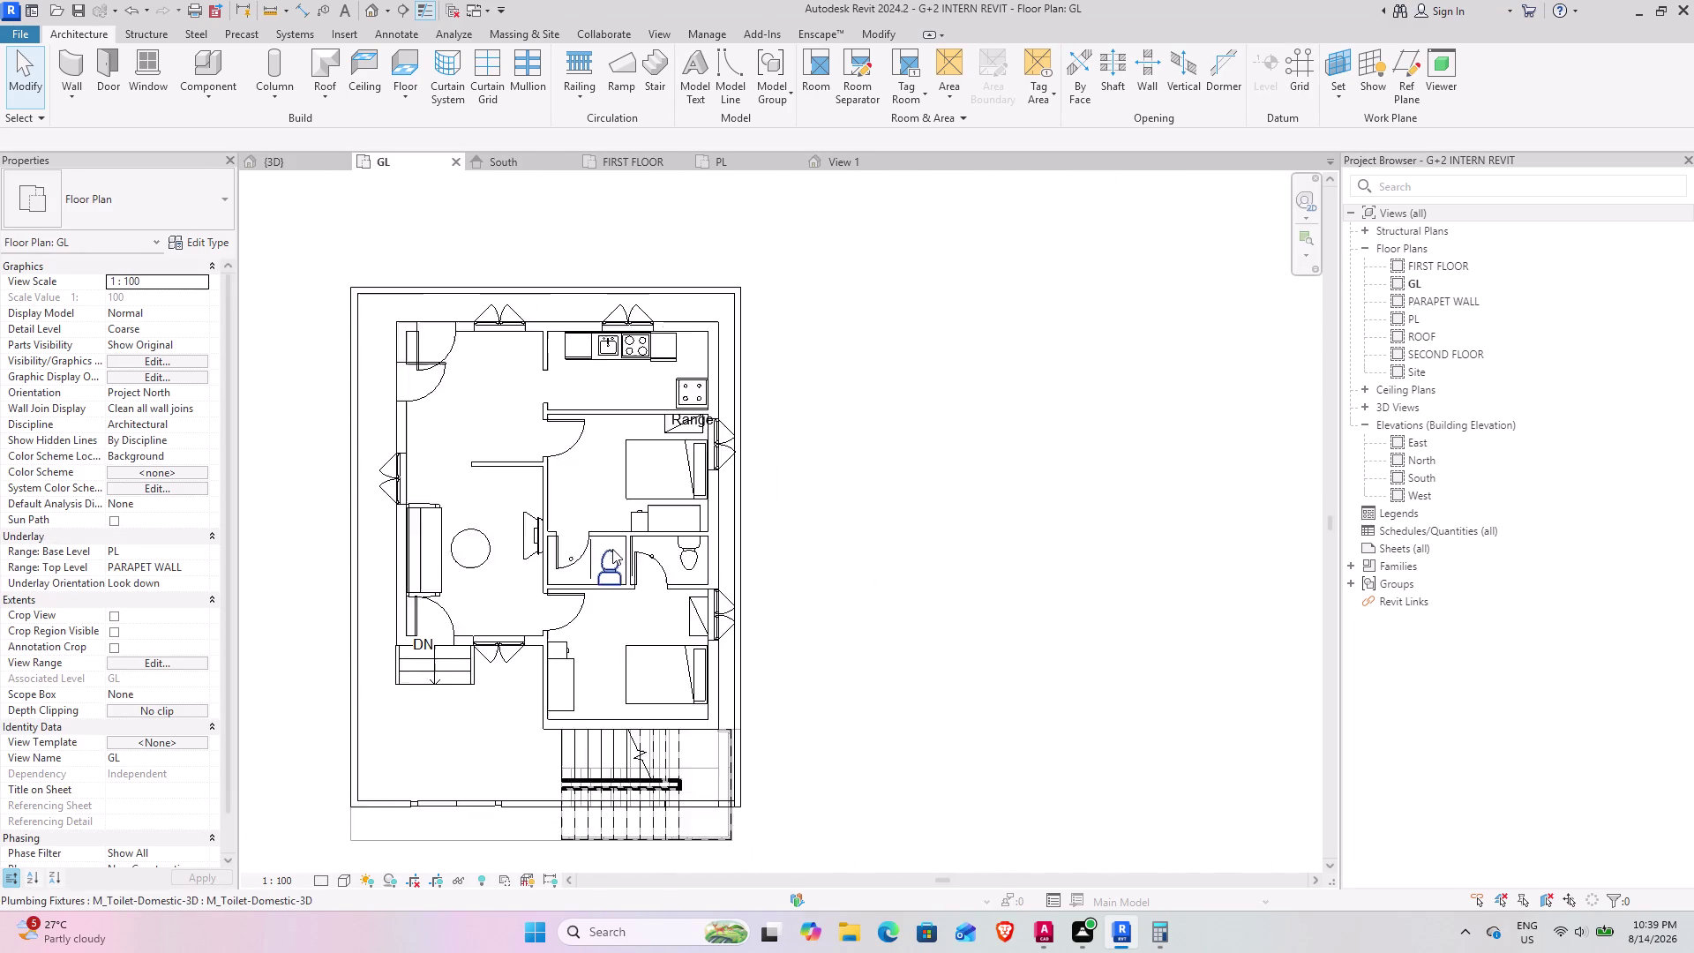
scroll(down, 3)
middle_drag(536, 595, 660, 448)
scroll(up, 3)
scroll(up, 3)
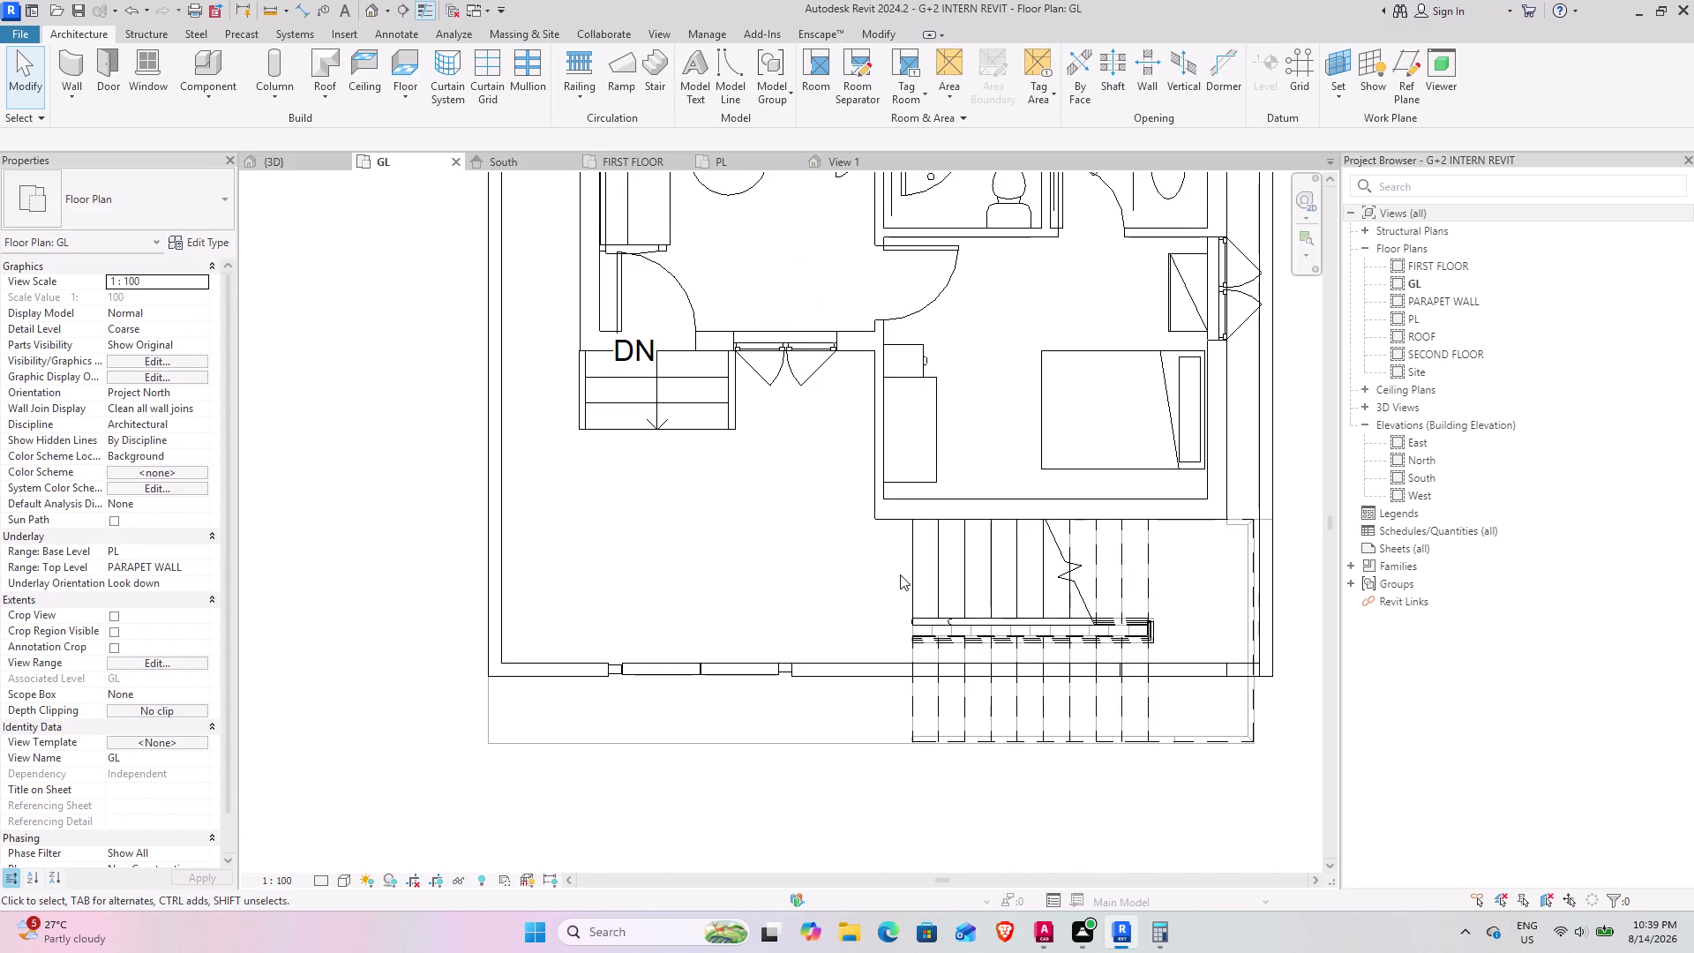
middle_drag(857, 571, 780, 666)
Open the PL floor plan and pan across it.
click(735, 169)
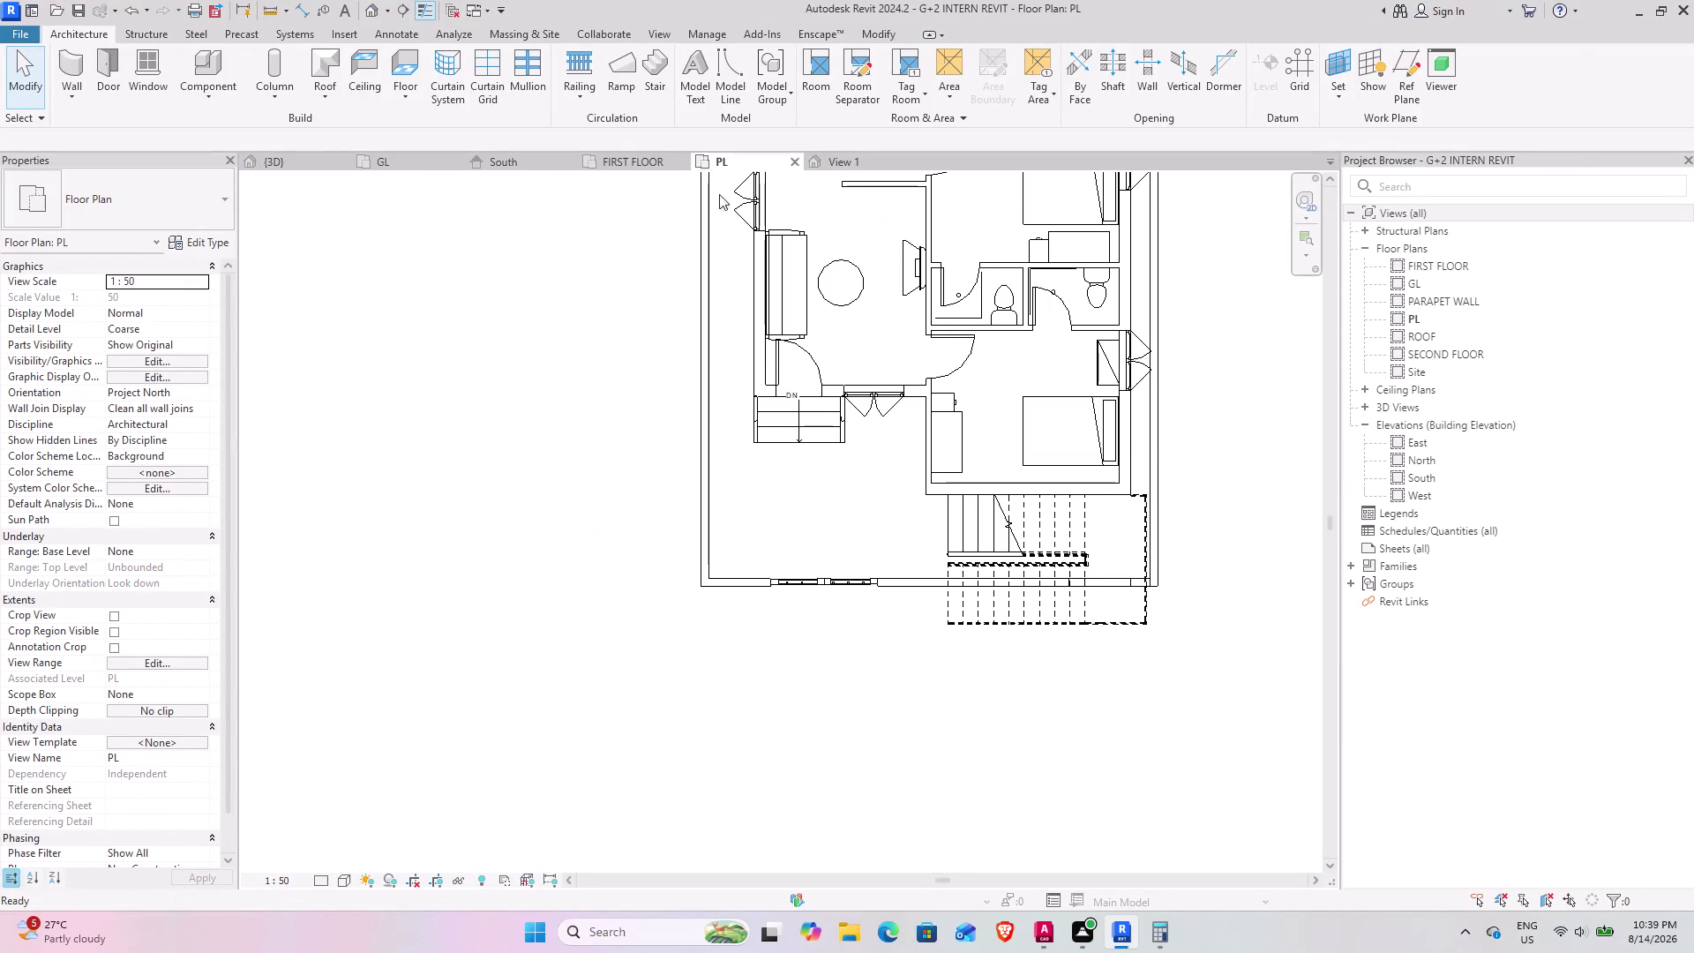
scroll(up, 3)
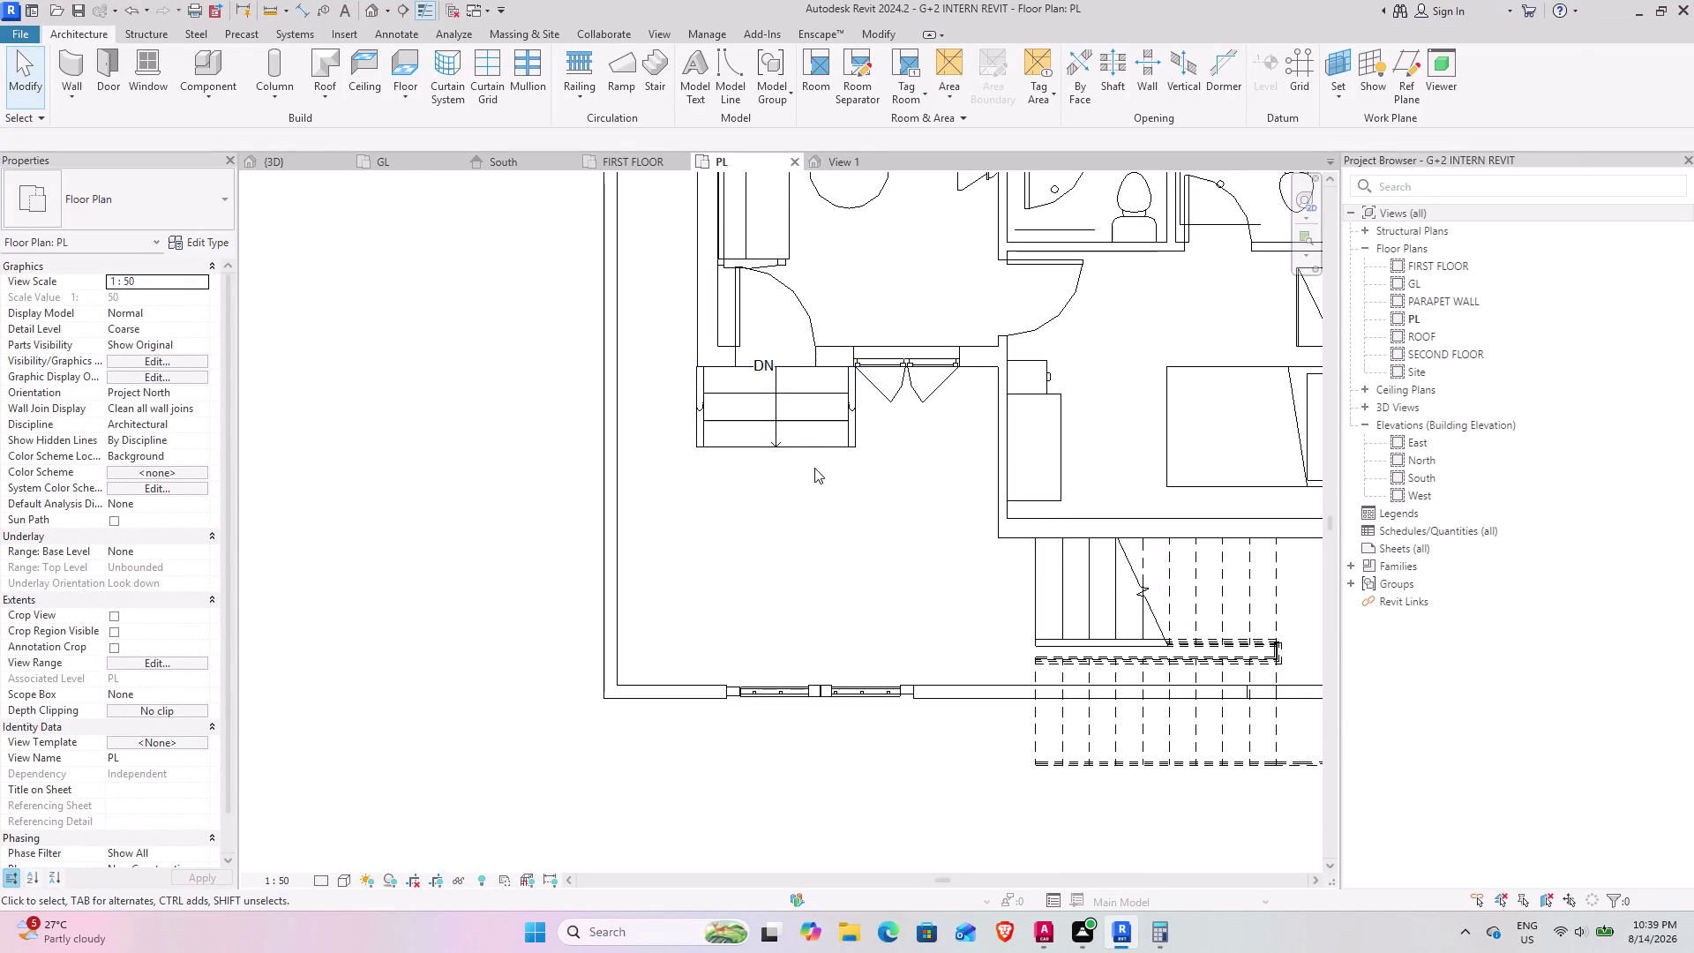
scroll(up, 3)
middle_drag(832, 484, 718, 588)
scroll(down, 3)
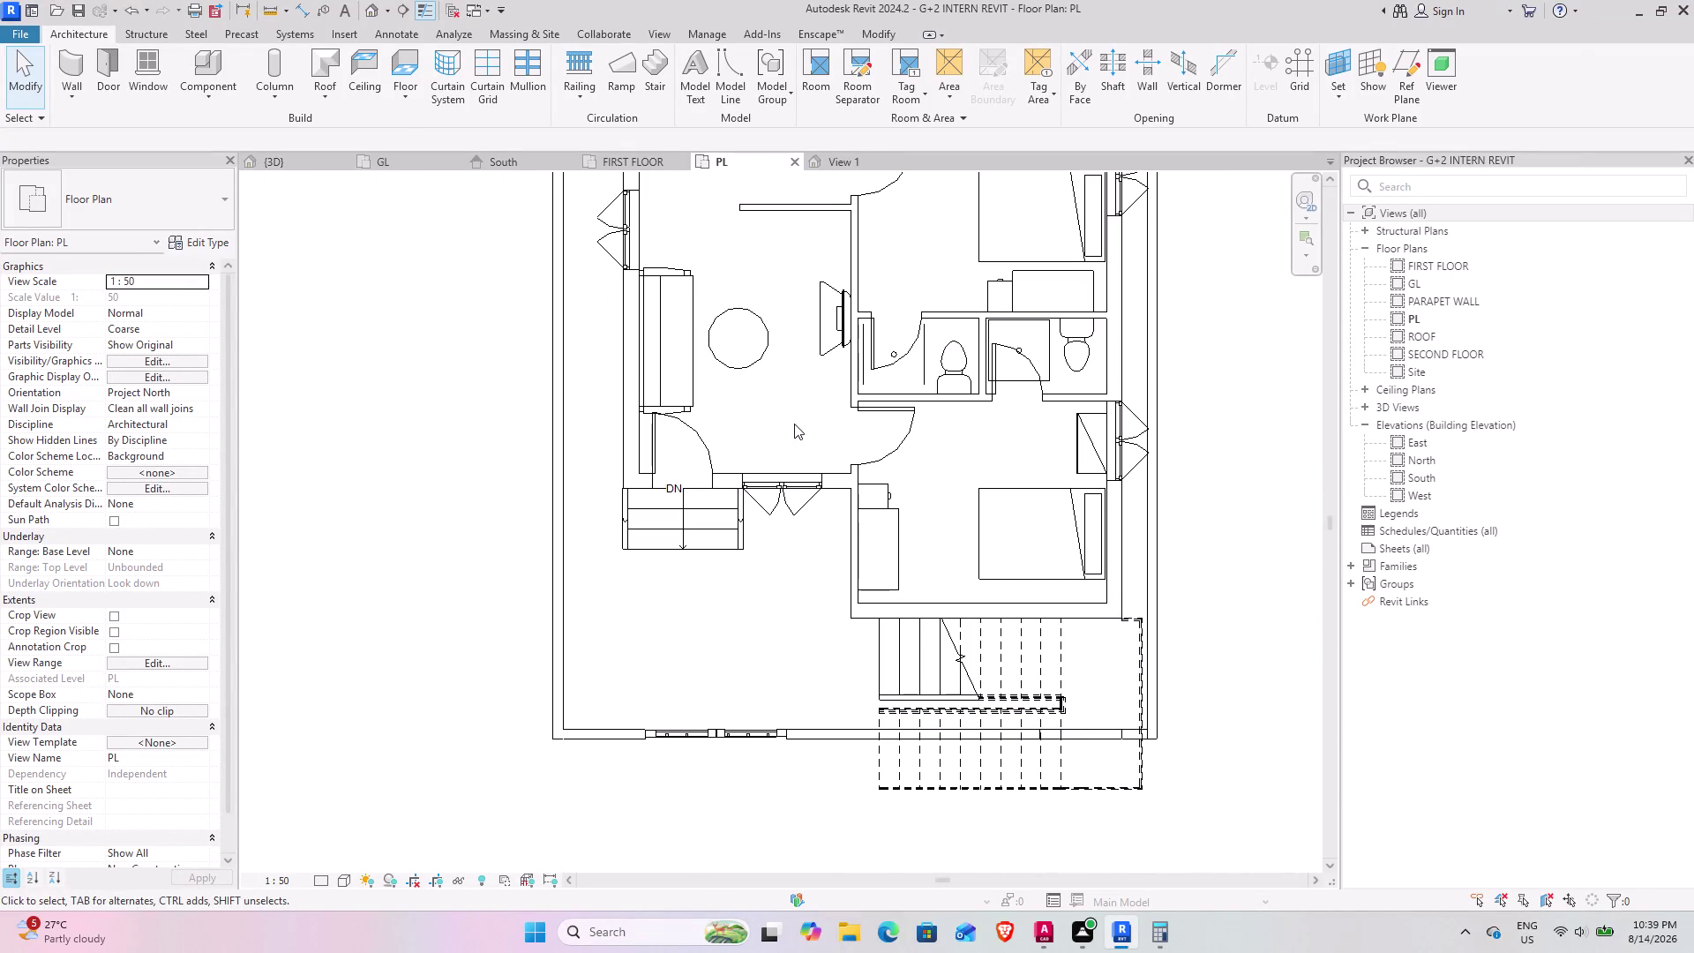
Open the FIRST FLOOR plan, center the house, and start a UC305x305x97 structural column.
click(615, 161)
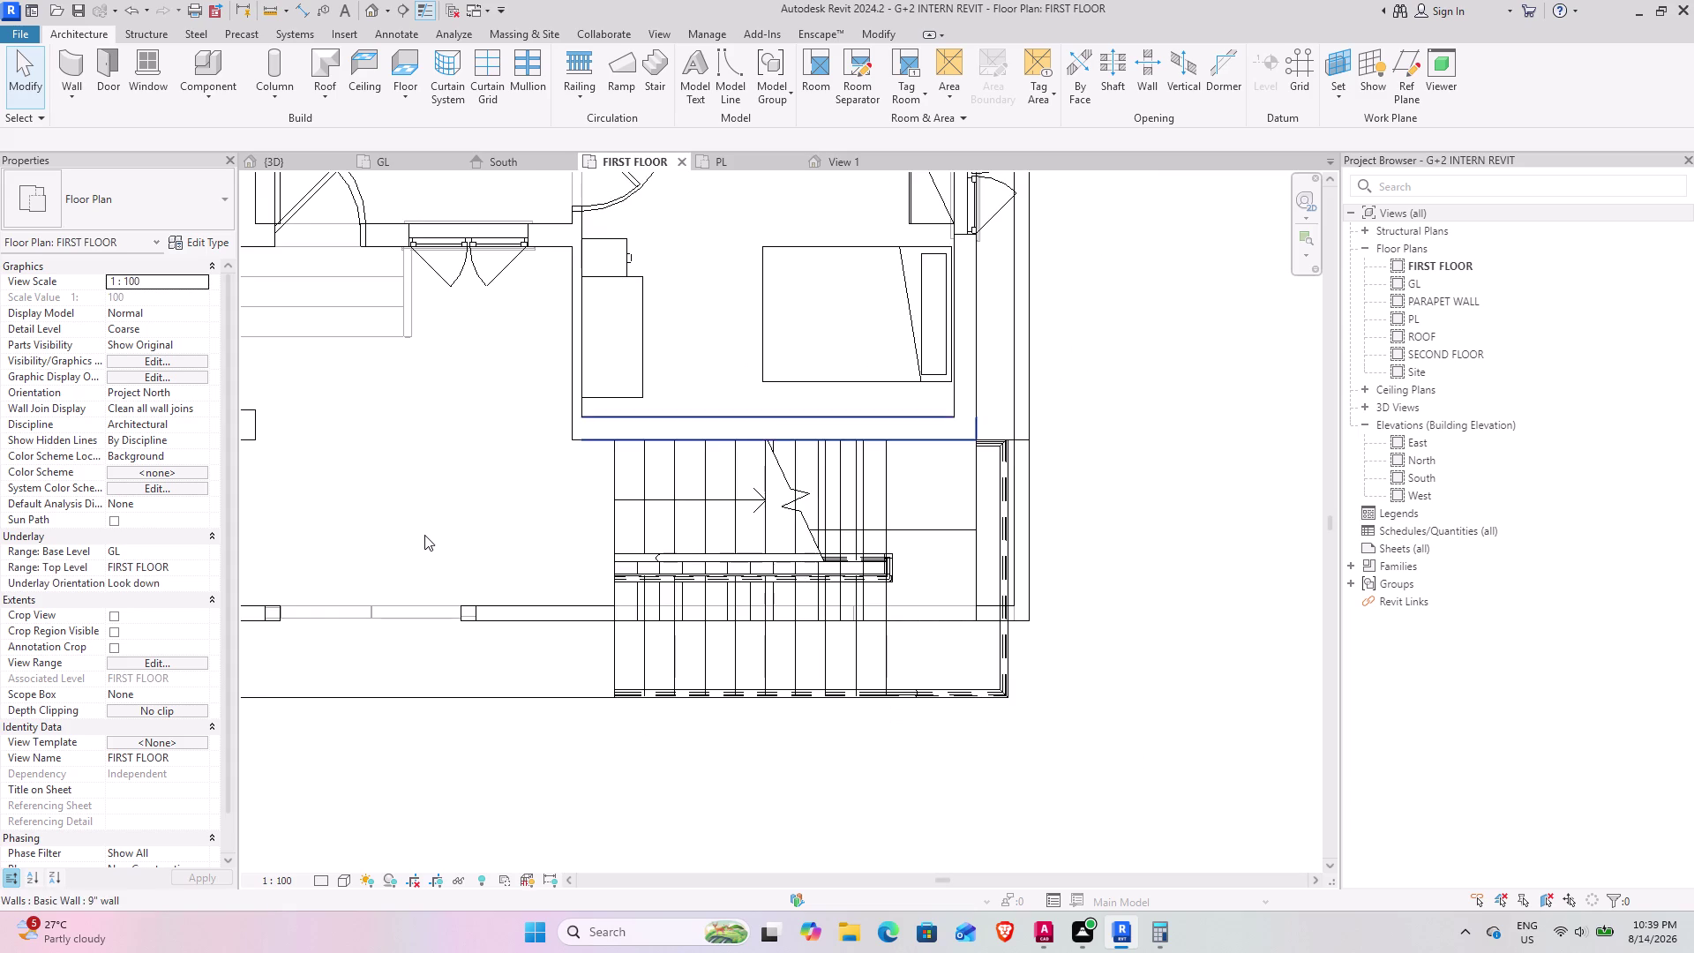
scroll(down, 3)
middle_drag(422, 535, 755, 583)
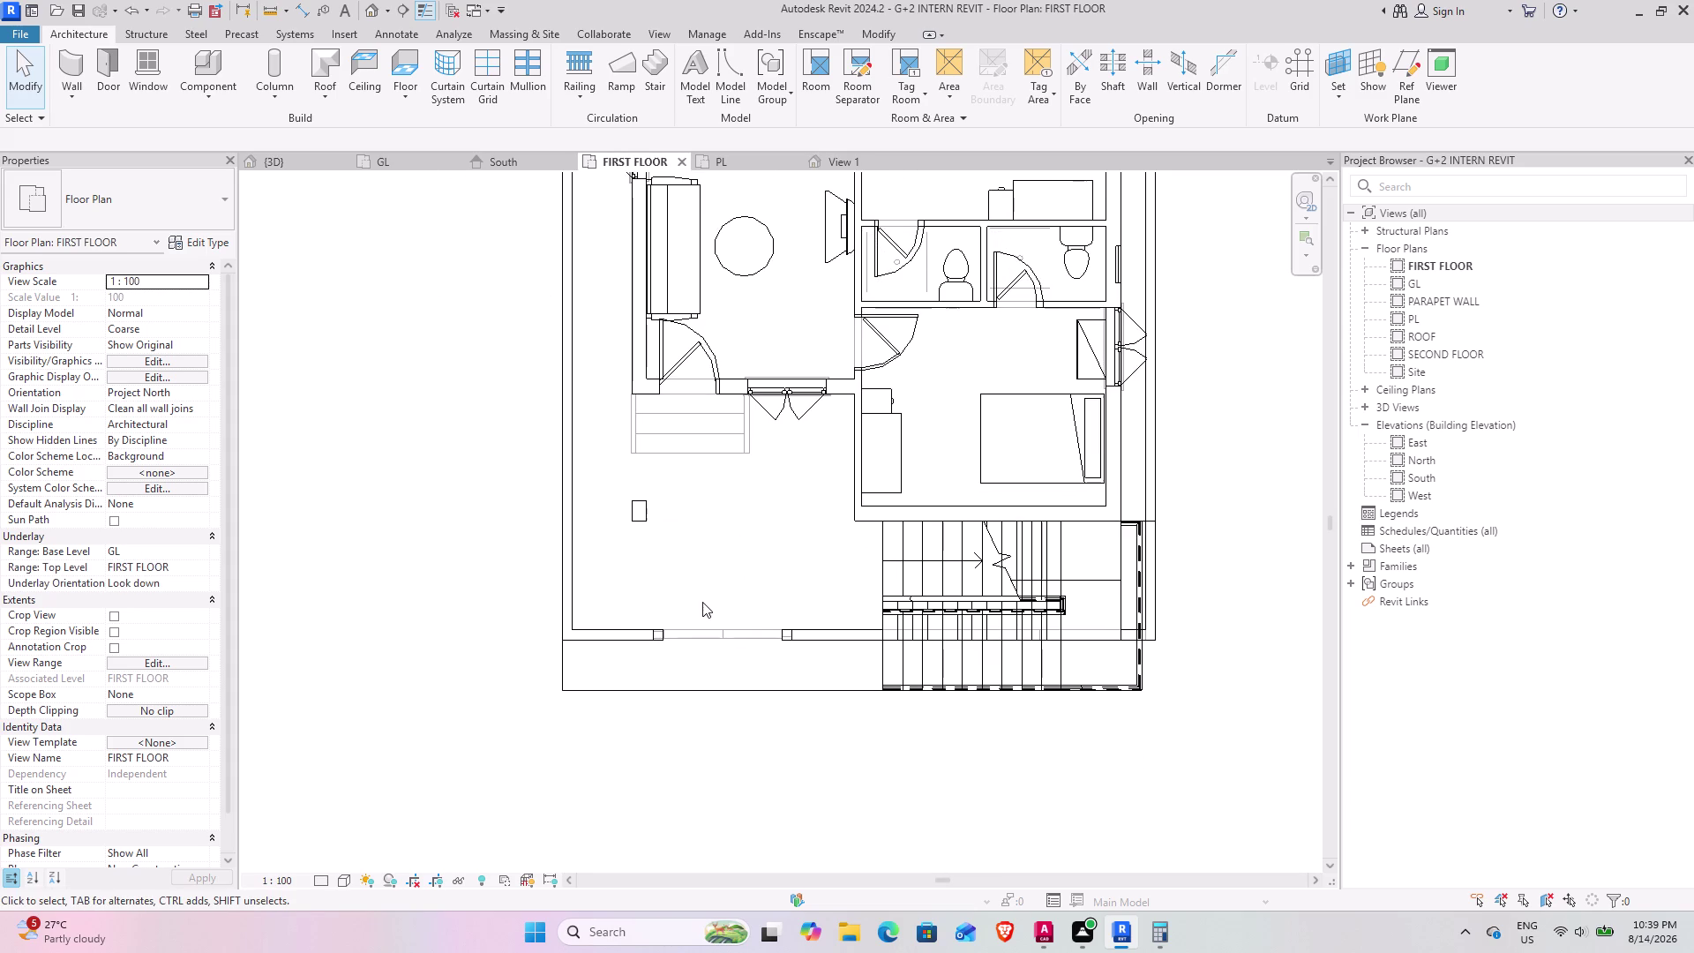
middle_drag(702, 602, 688, 595)
middle_drag(633, 465, 605, 510)
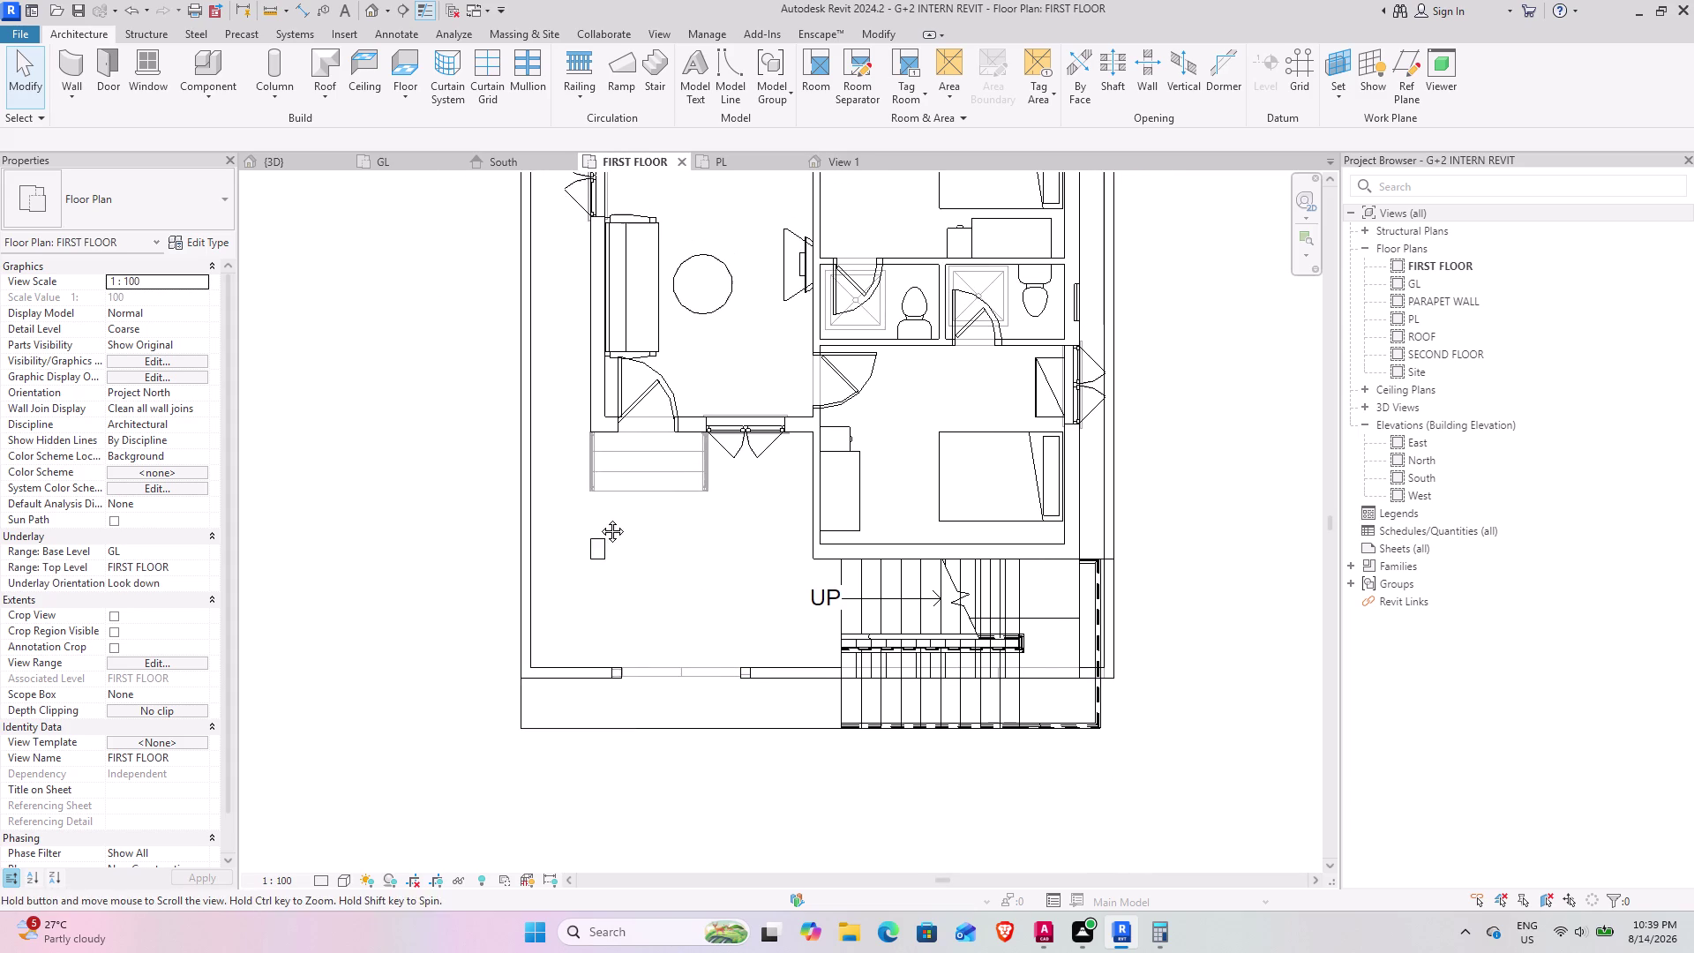
middle_drag(605, 510, 598, 519)
click(270, 64)
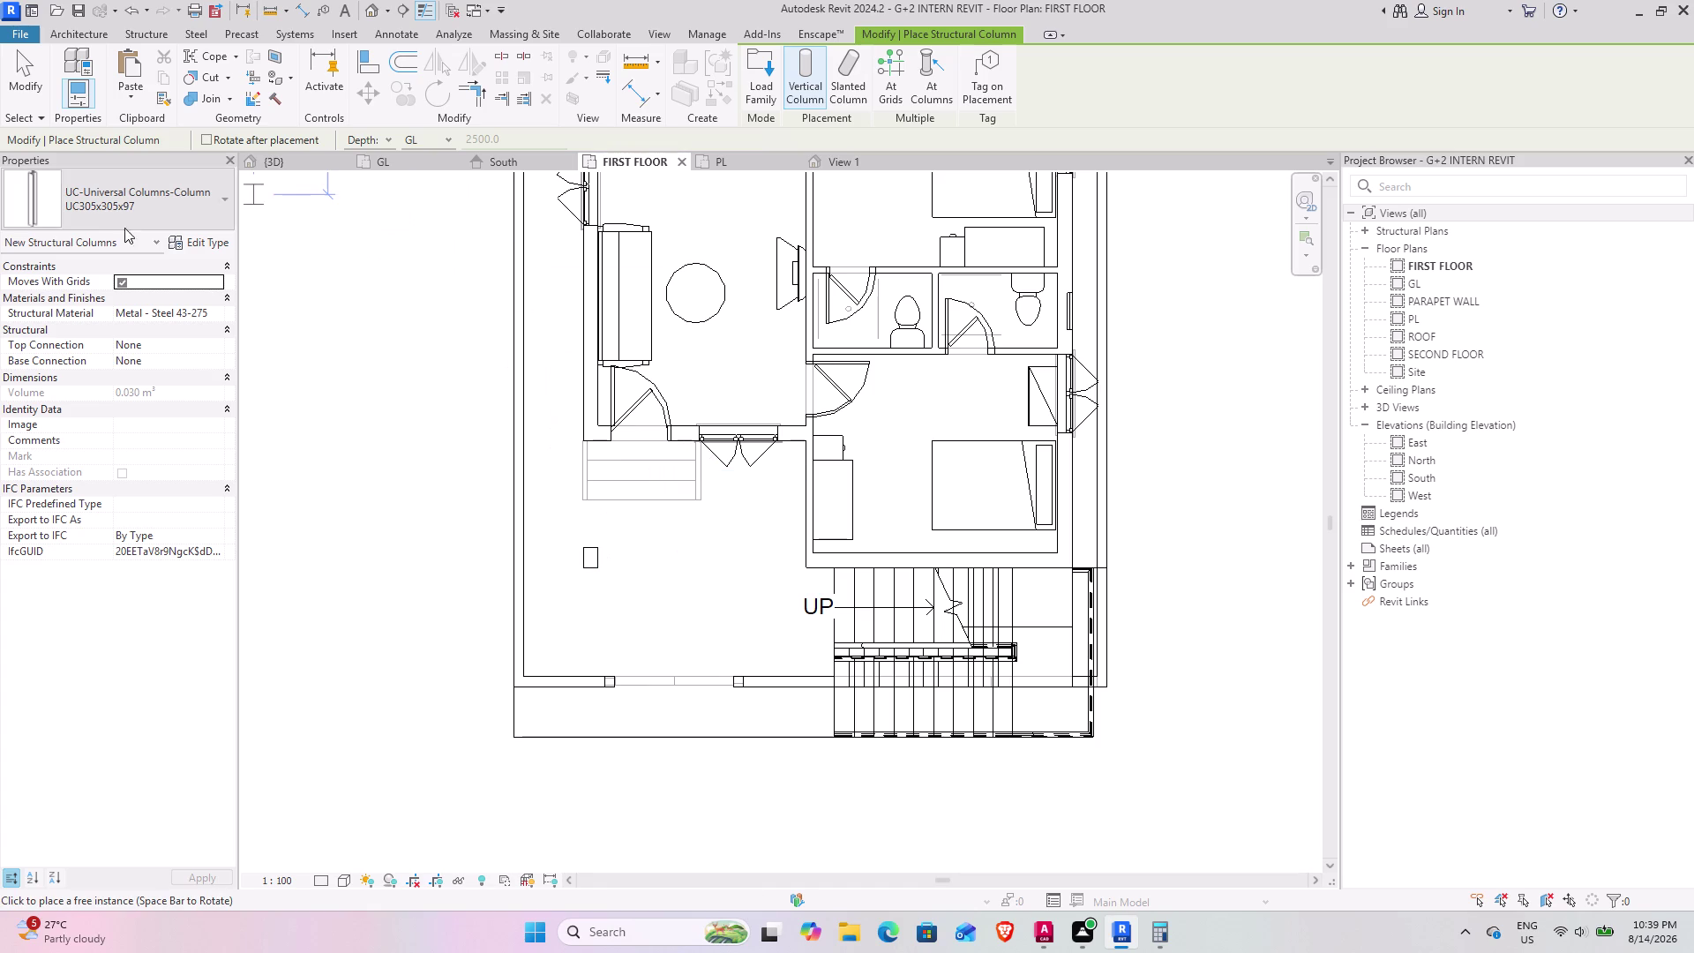
Change column placement options and clear the imported drawing selection.
click(123, 220)
click(123, 219)
click(133, 33)
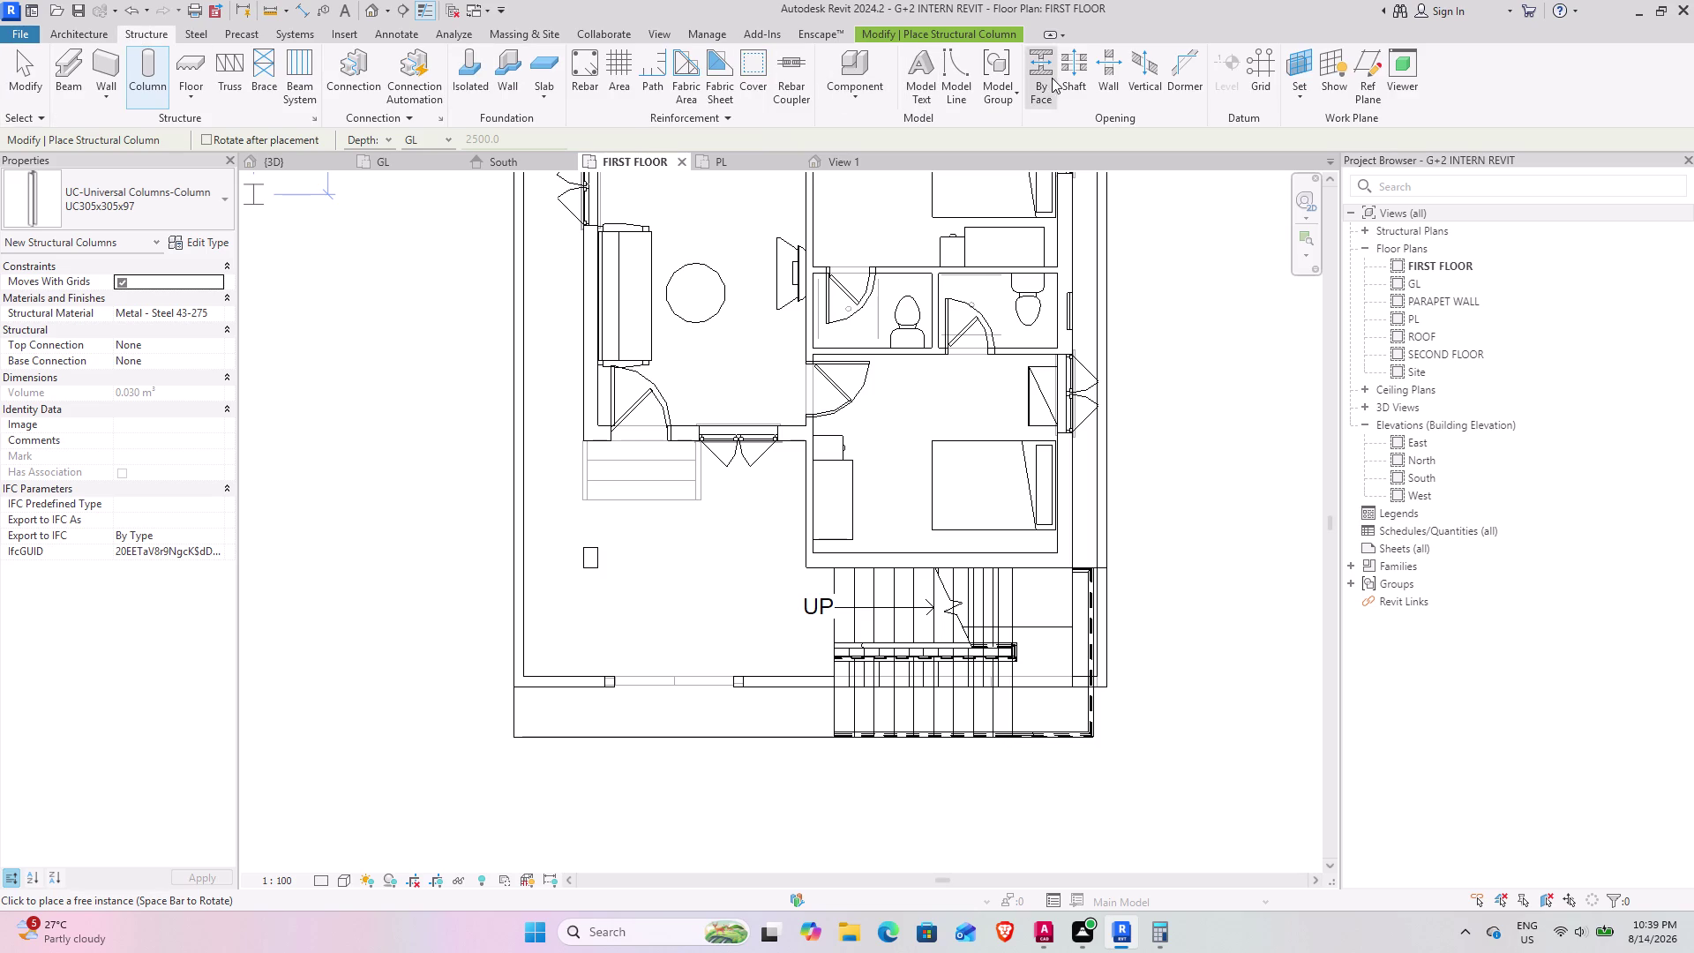
click(987, 34)
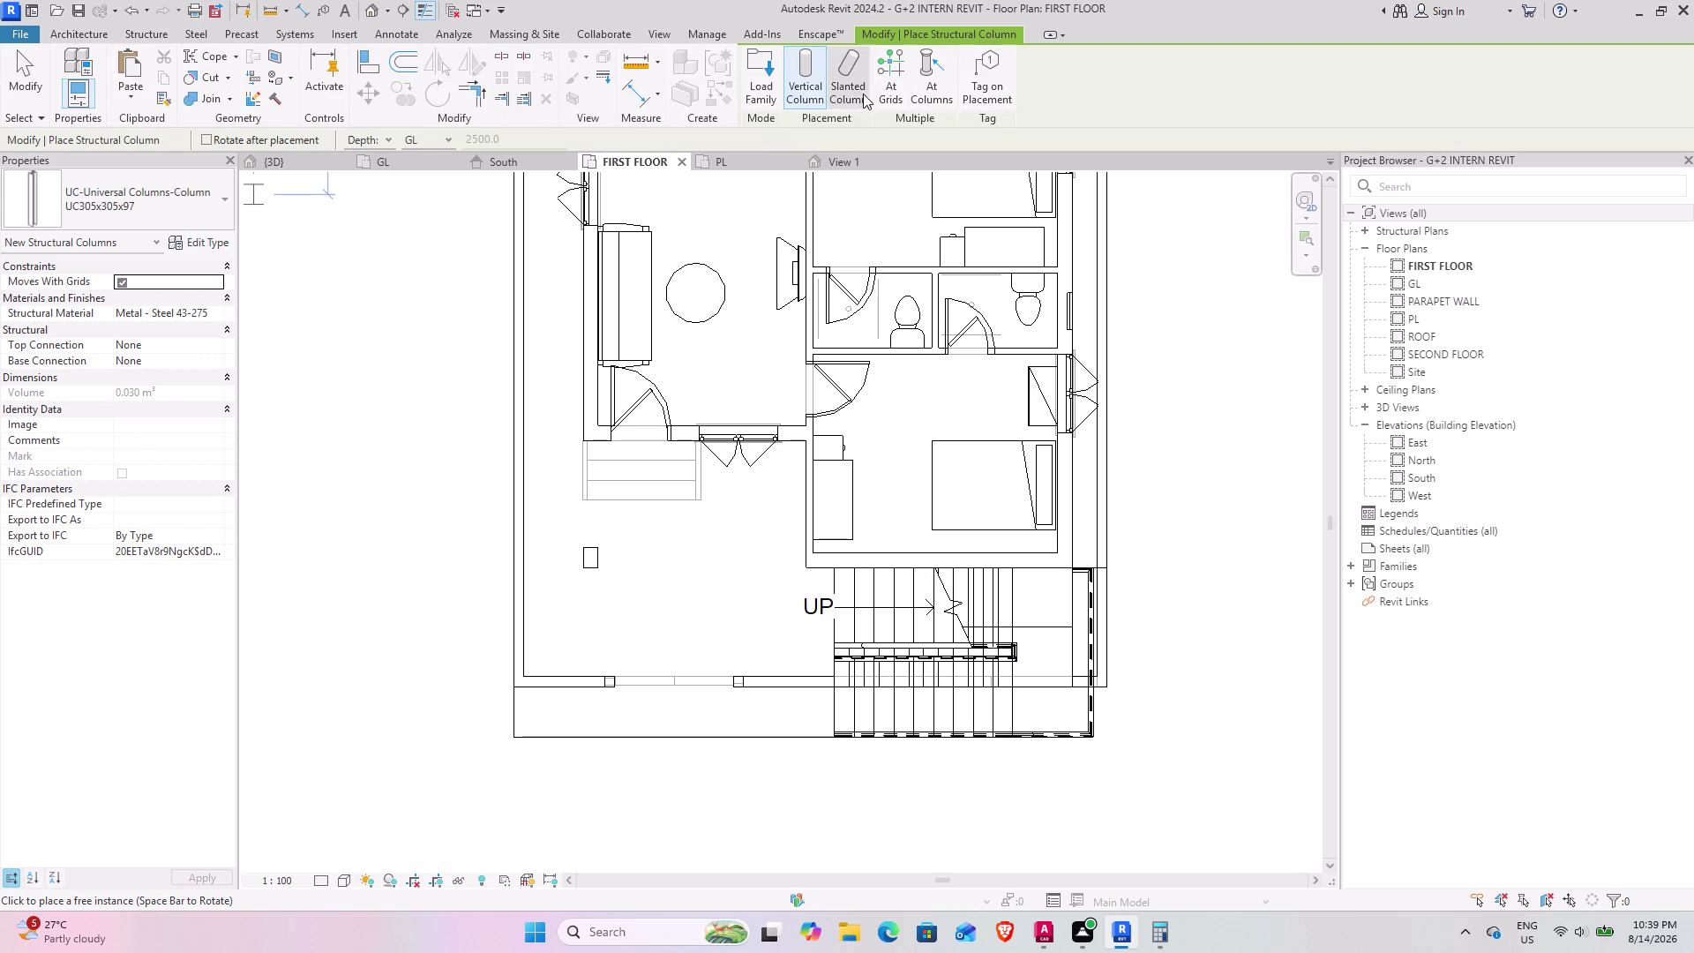
click(20, 71)
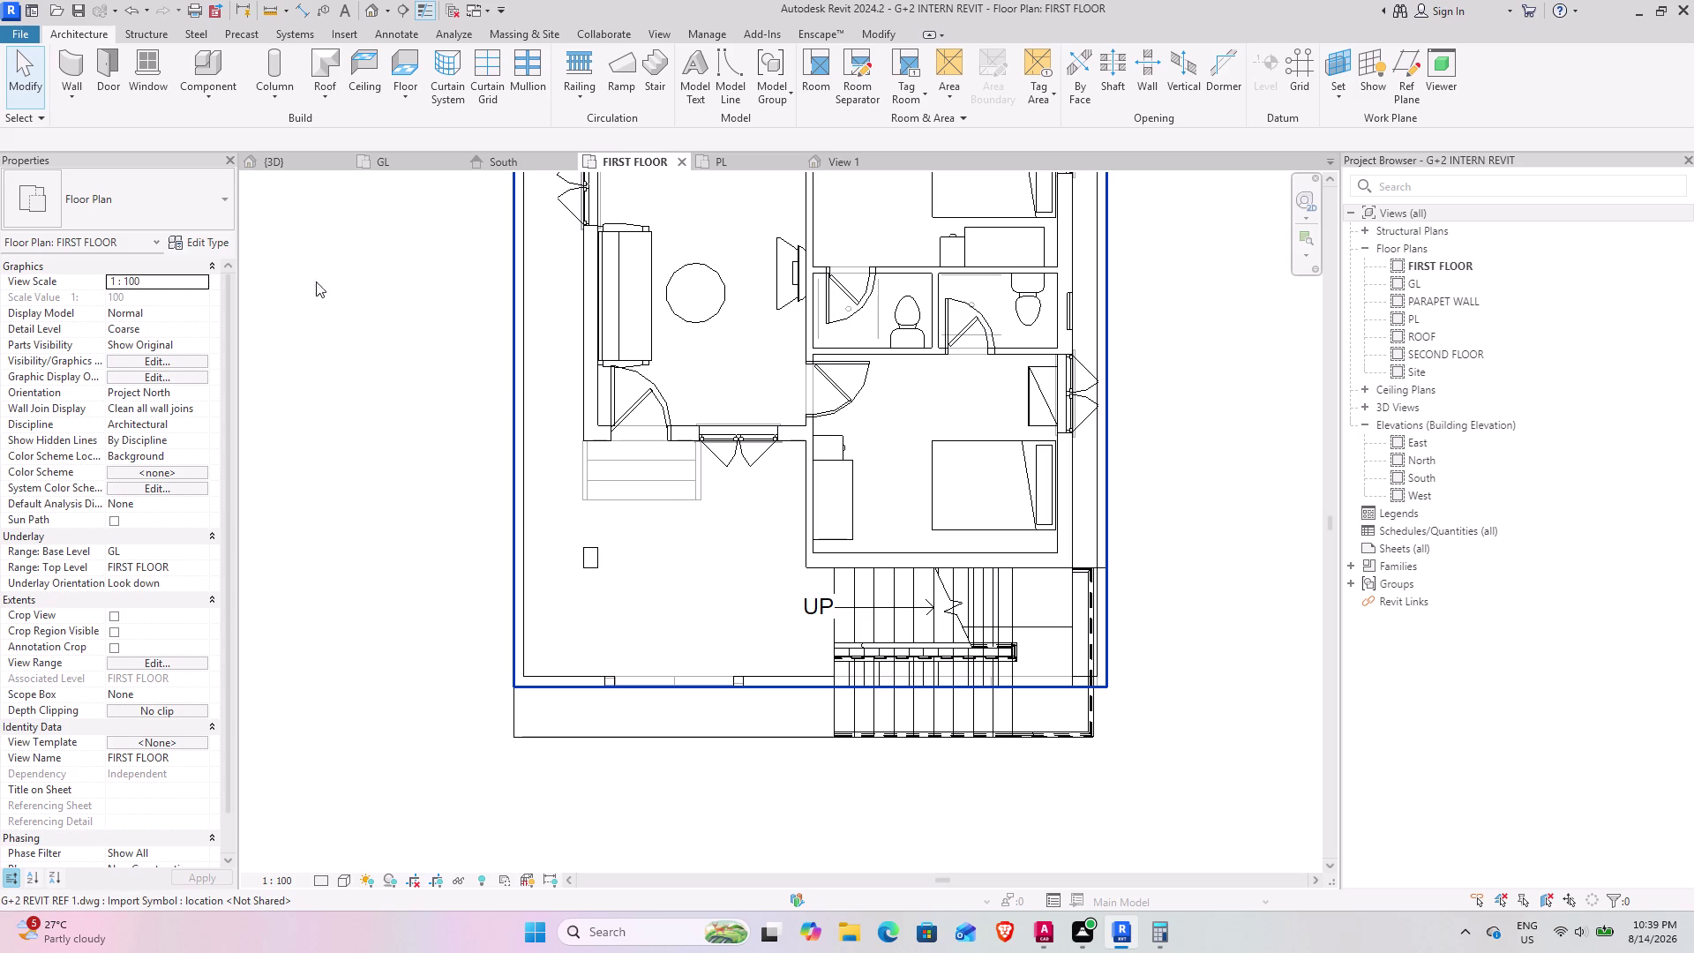
click(282, 99)
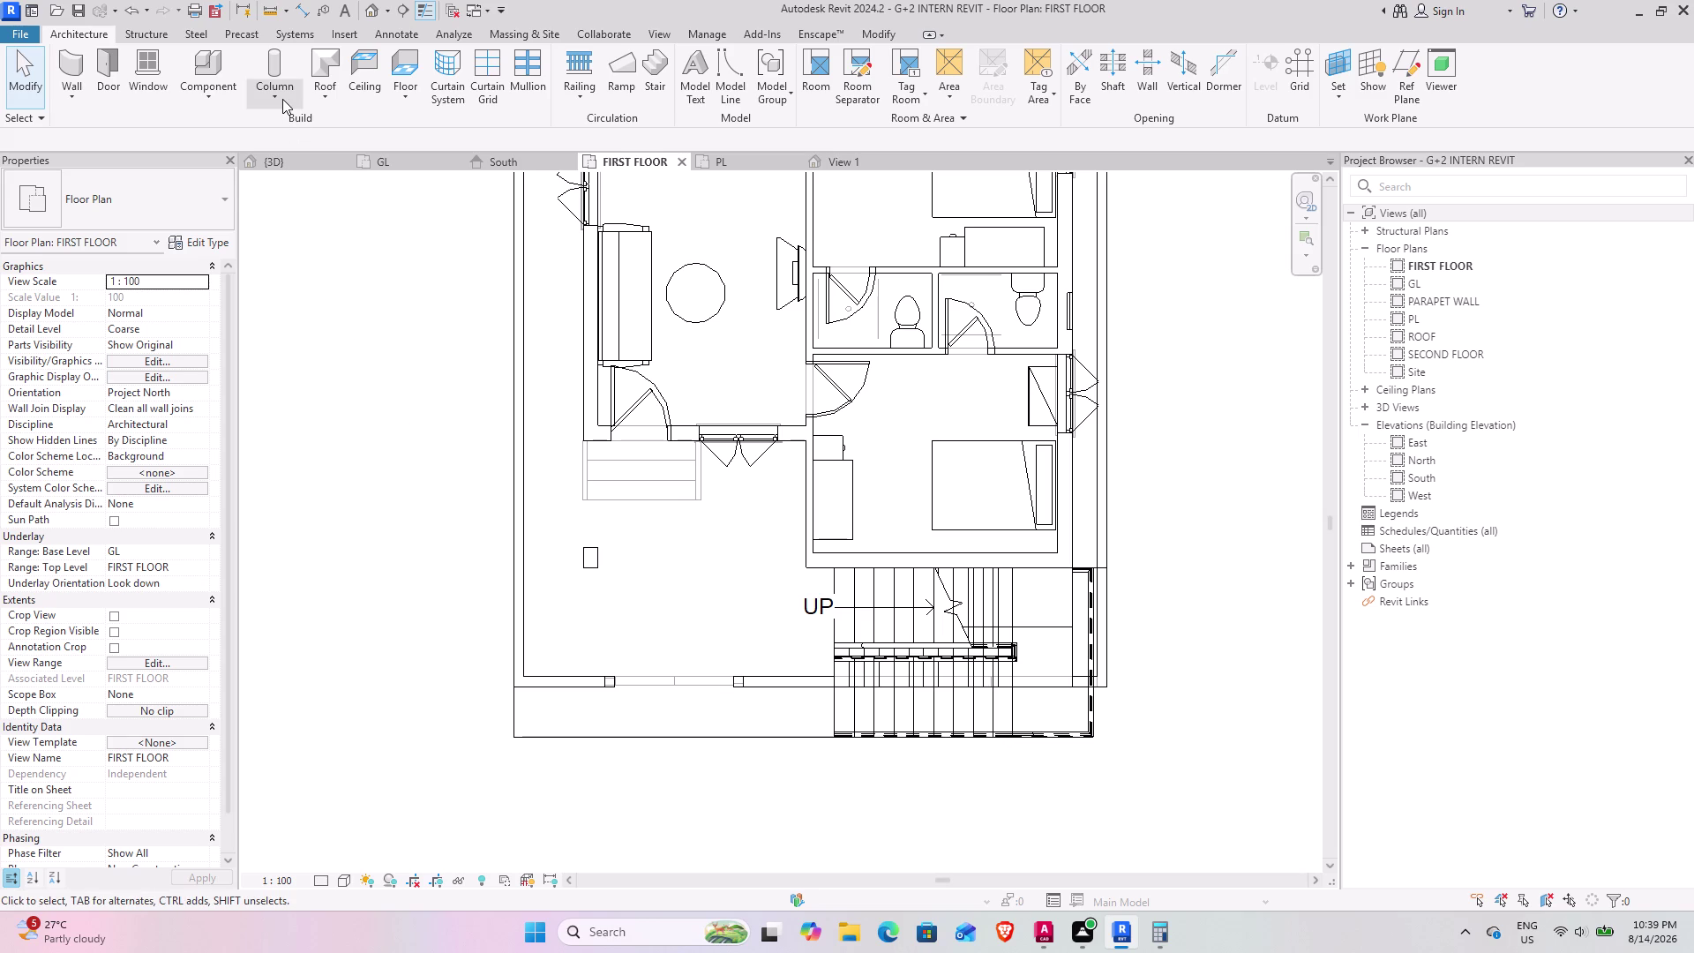
Restart Structural Column placement and open the Load Family dialog.
click(288, 136)
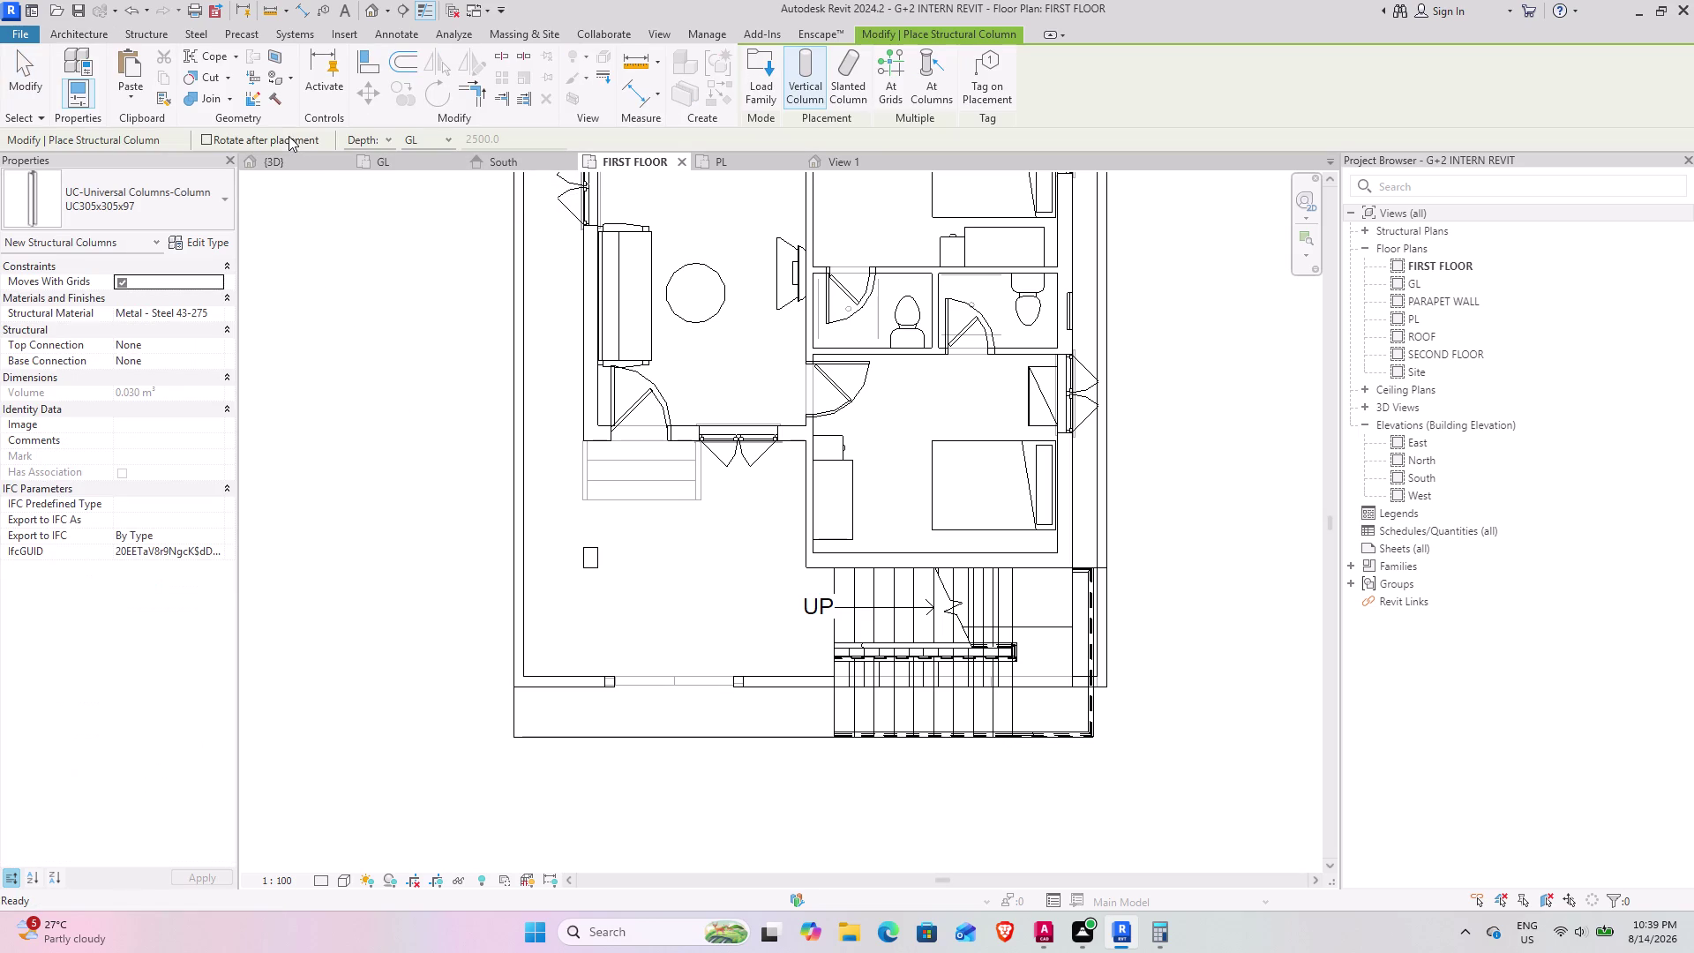
click(181, 218)
click(181, 219)
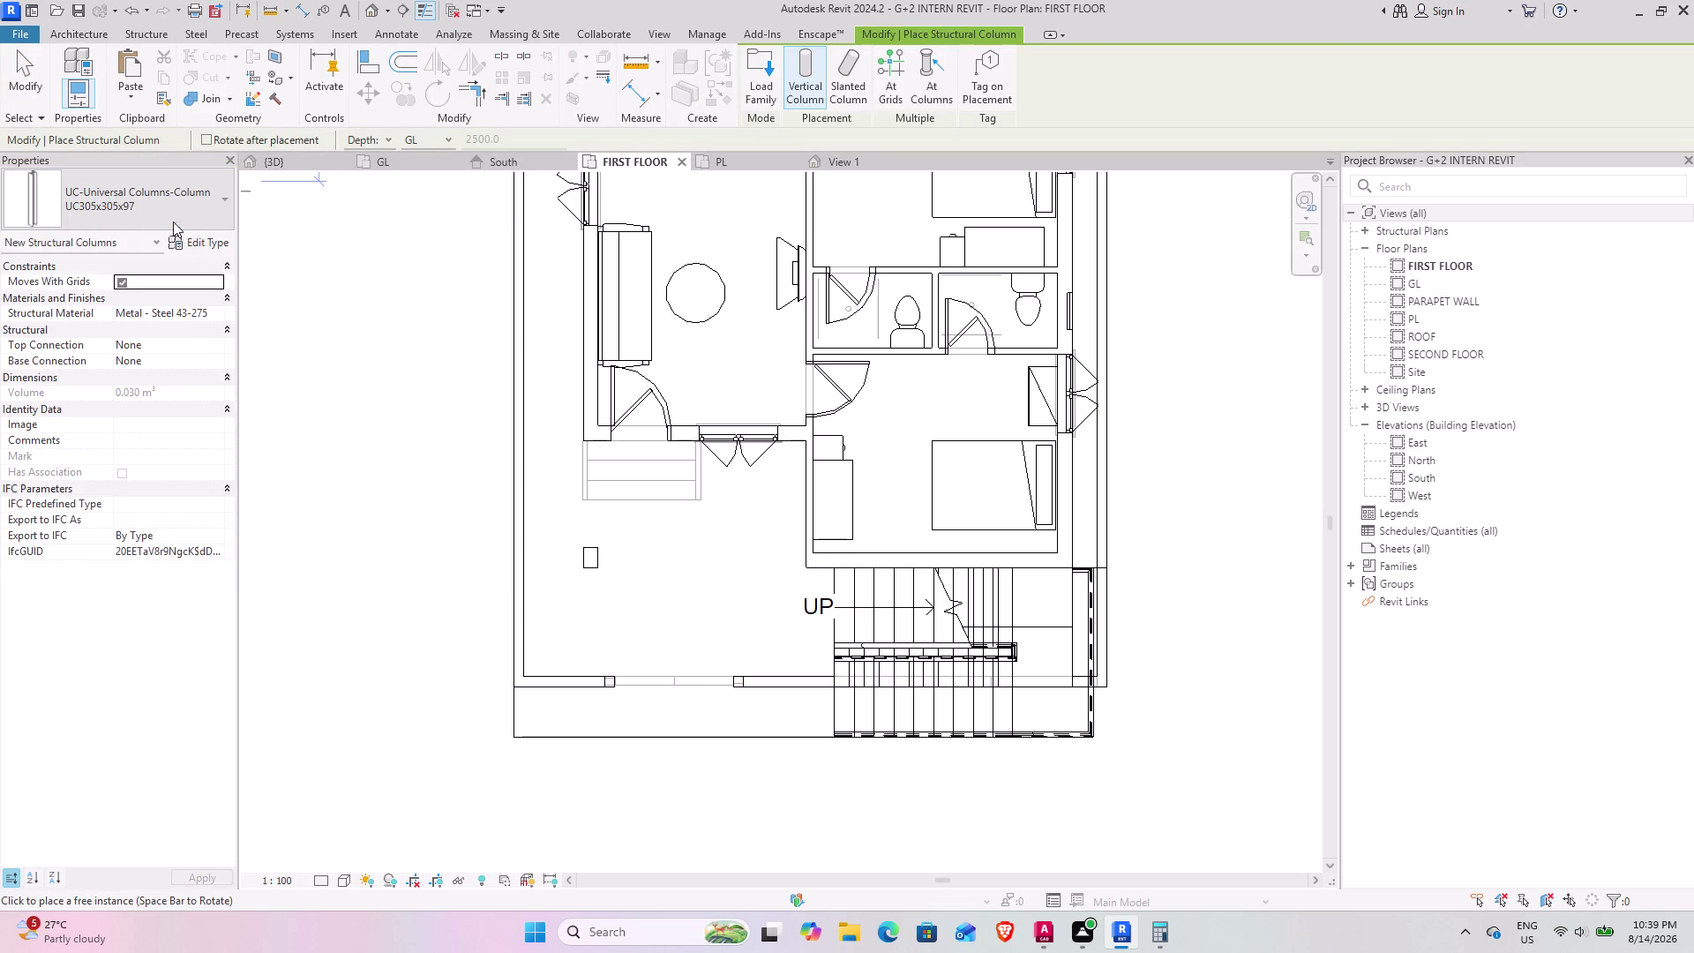
click(768, 72)
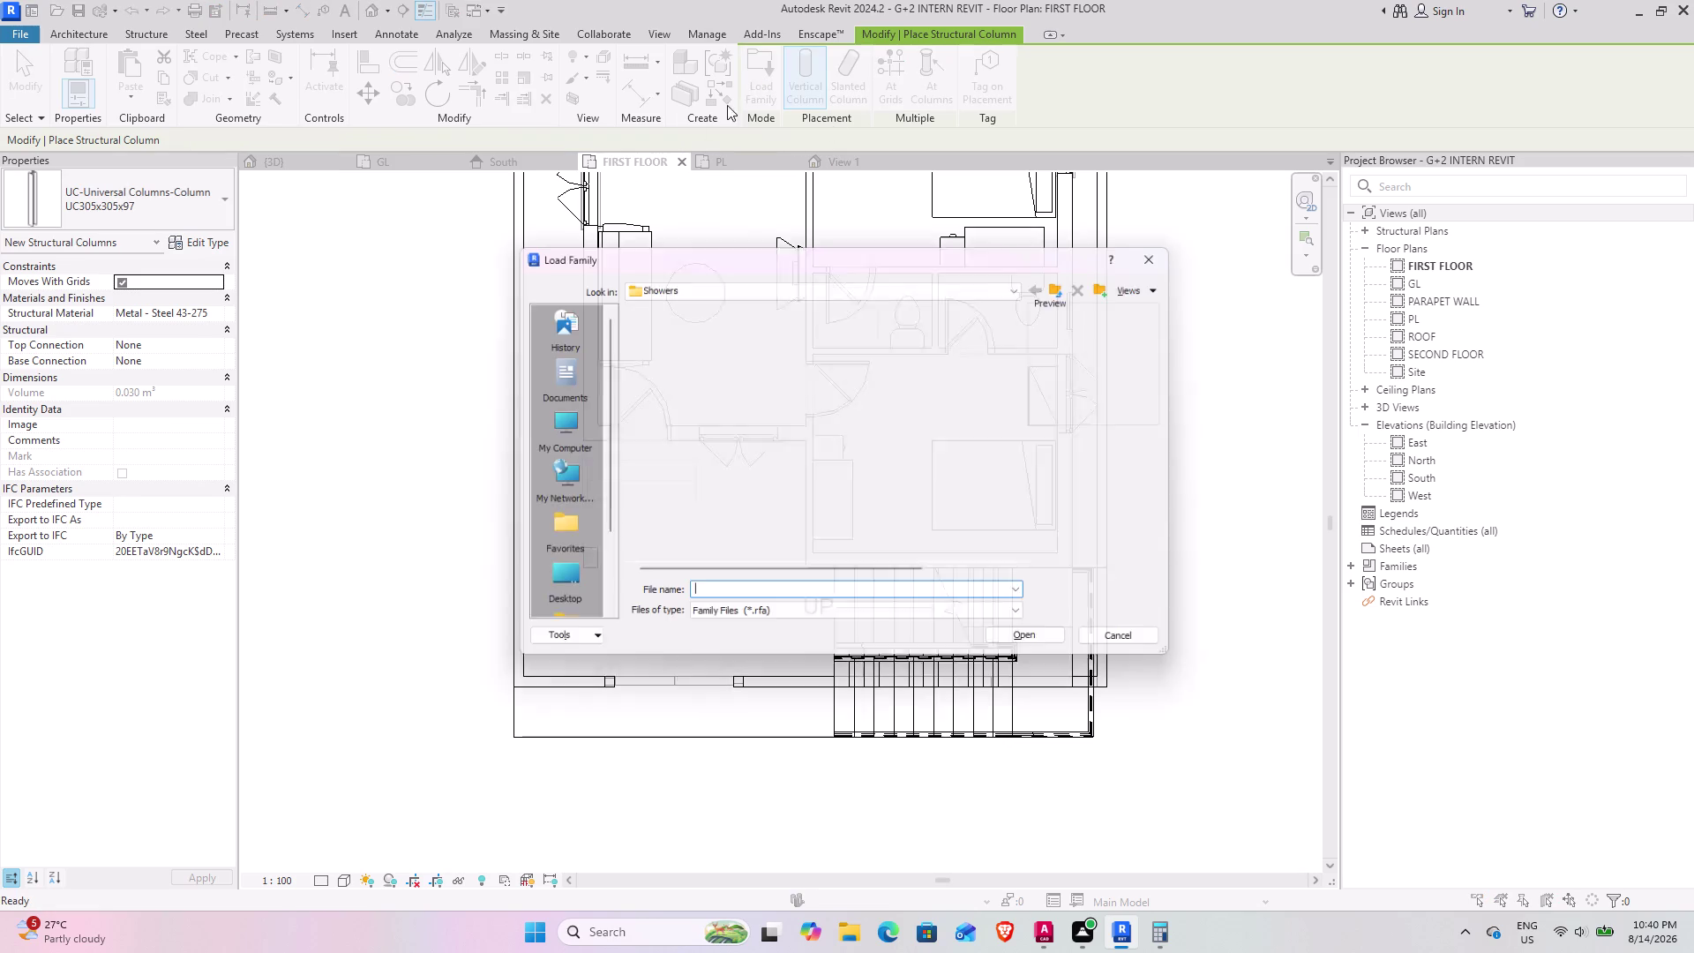
Navigate up from the Showers folder to the US library folder.
click(1061, 283)
click(1071, 280)
click(1071, 279)
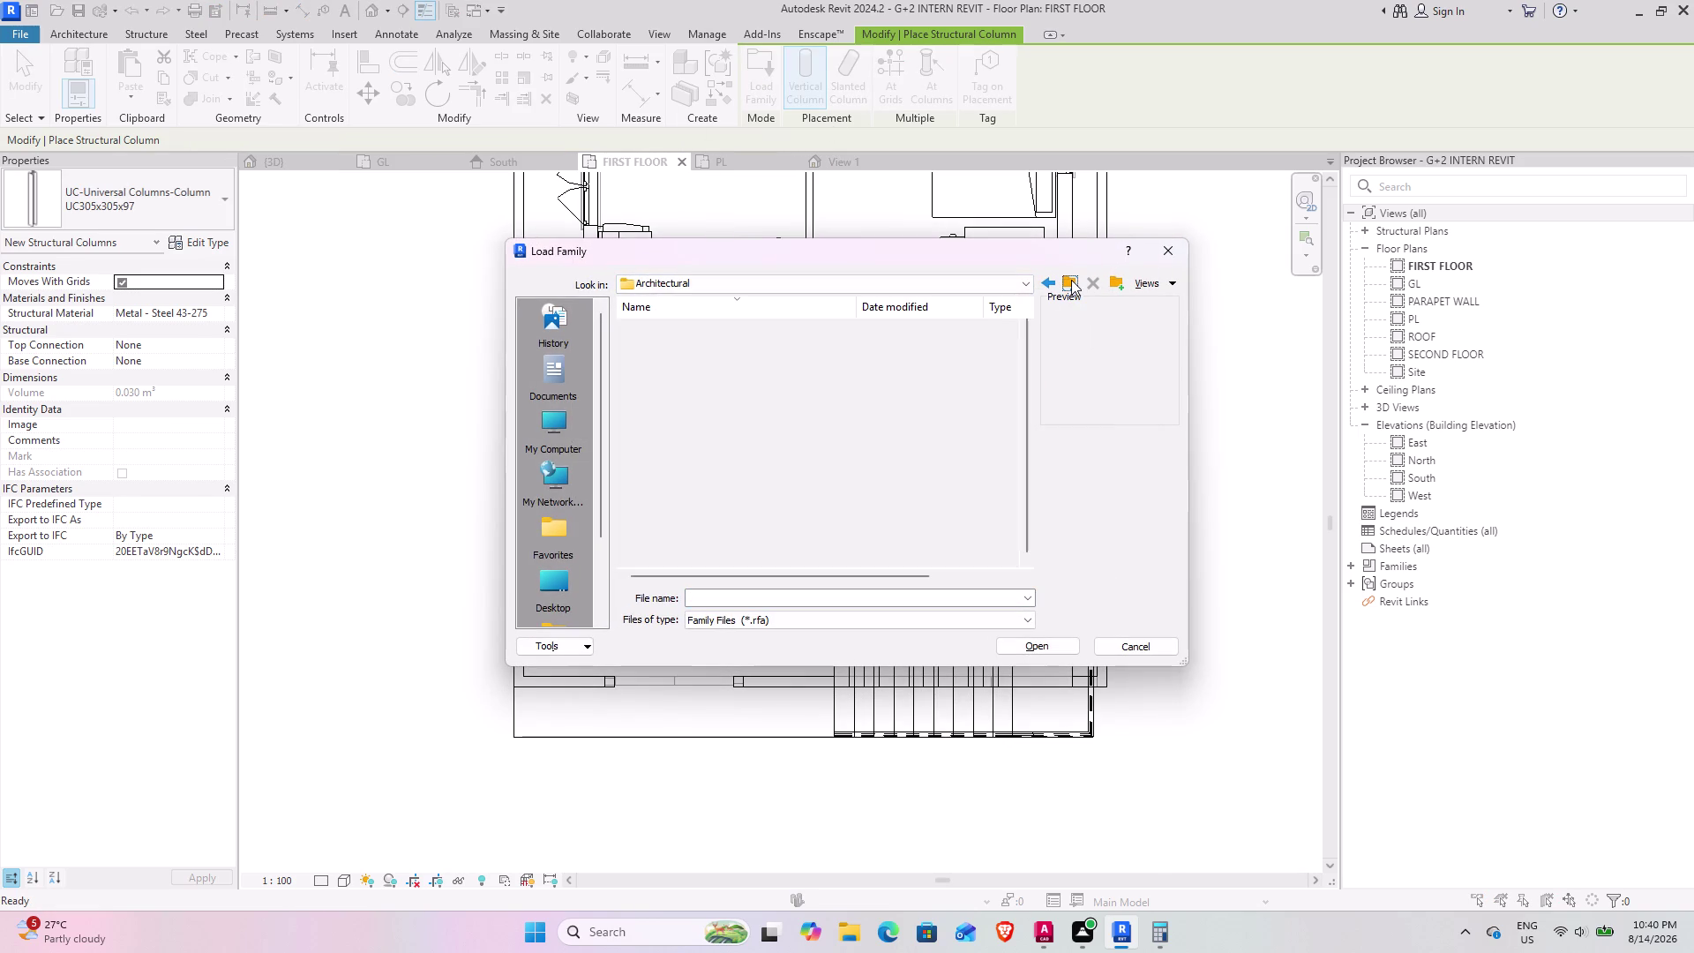
click(1072, 280)
click(1071, 279)
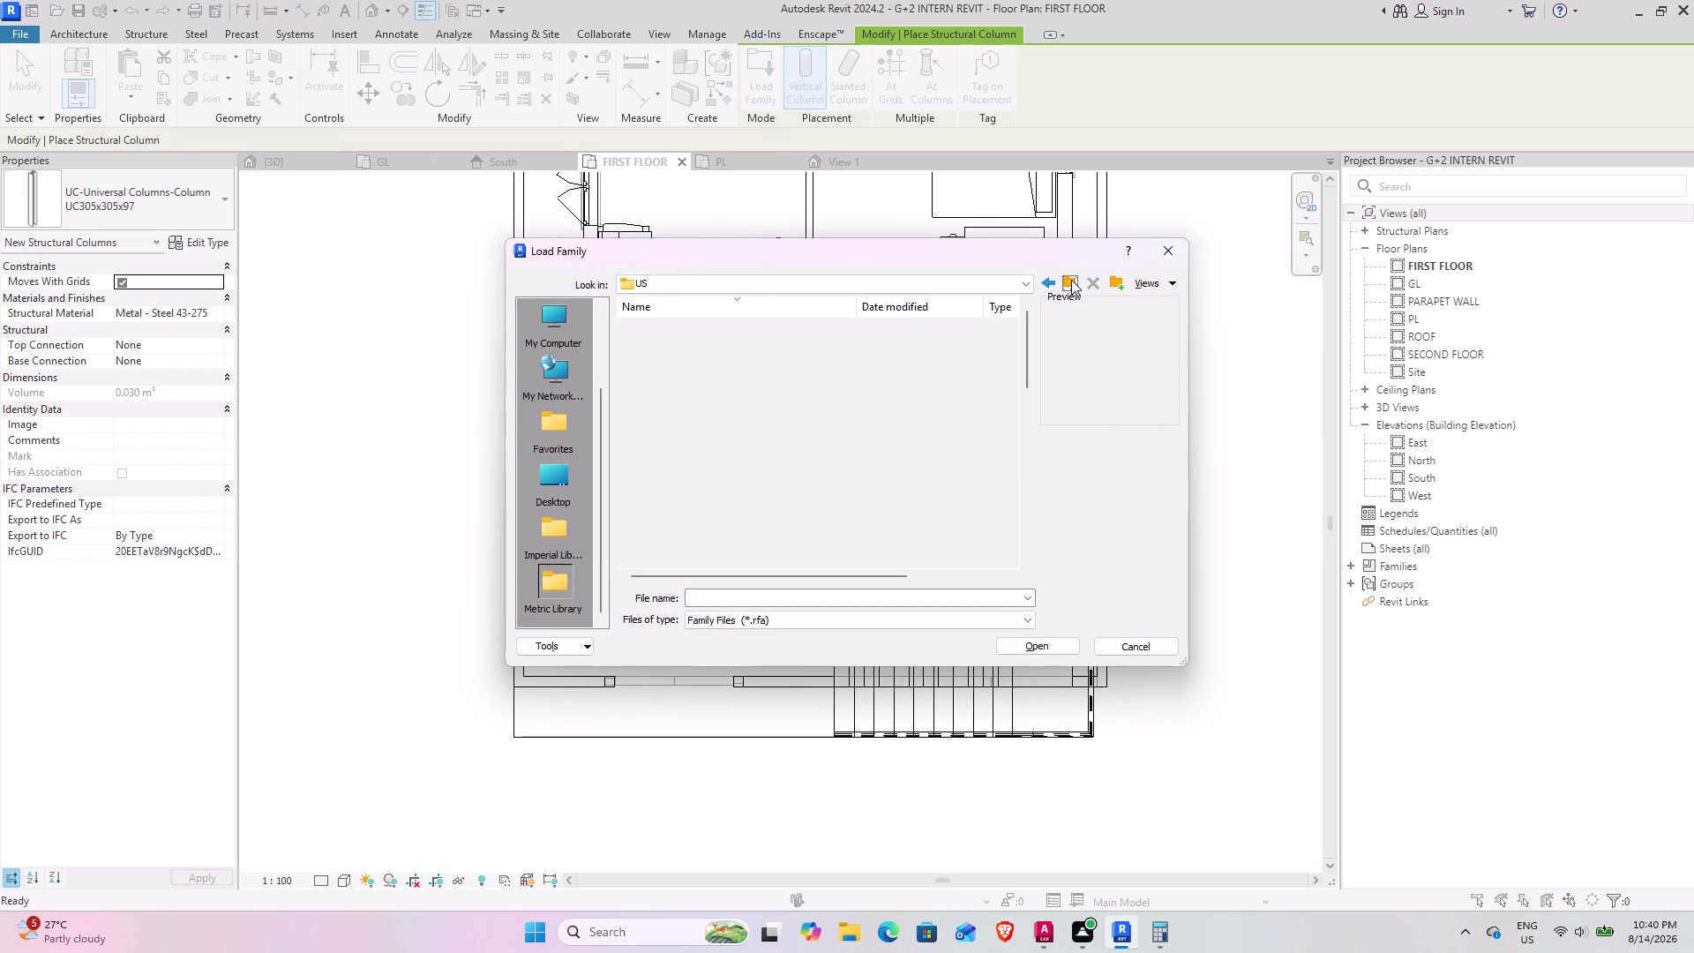
scroll(down, 3)
scroll(up, 3)
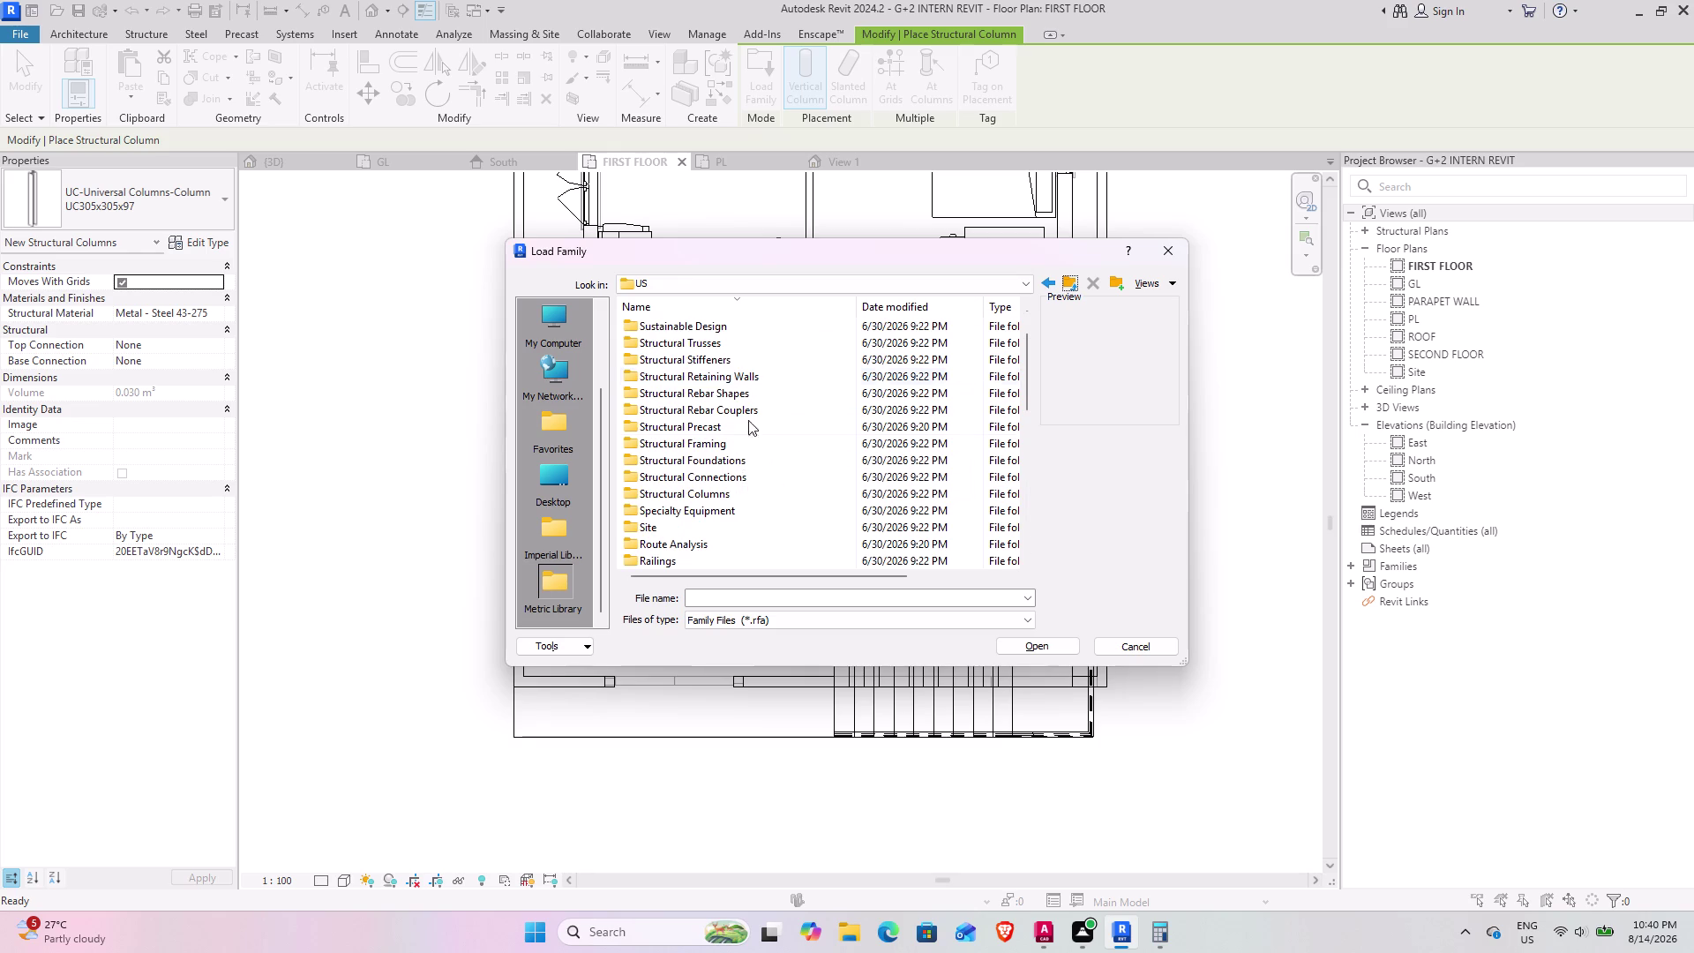
Load M_Concrete-Square-Column from the Structural Columns > Concrete folder.
double_click(737, 498)
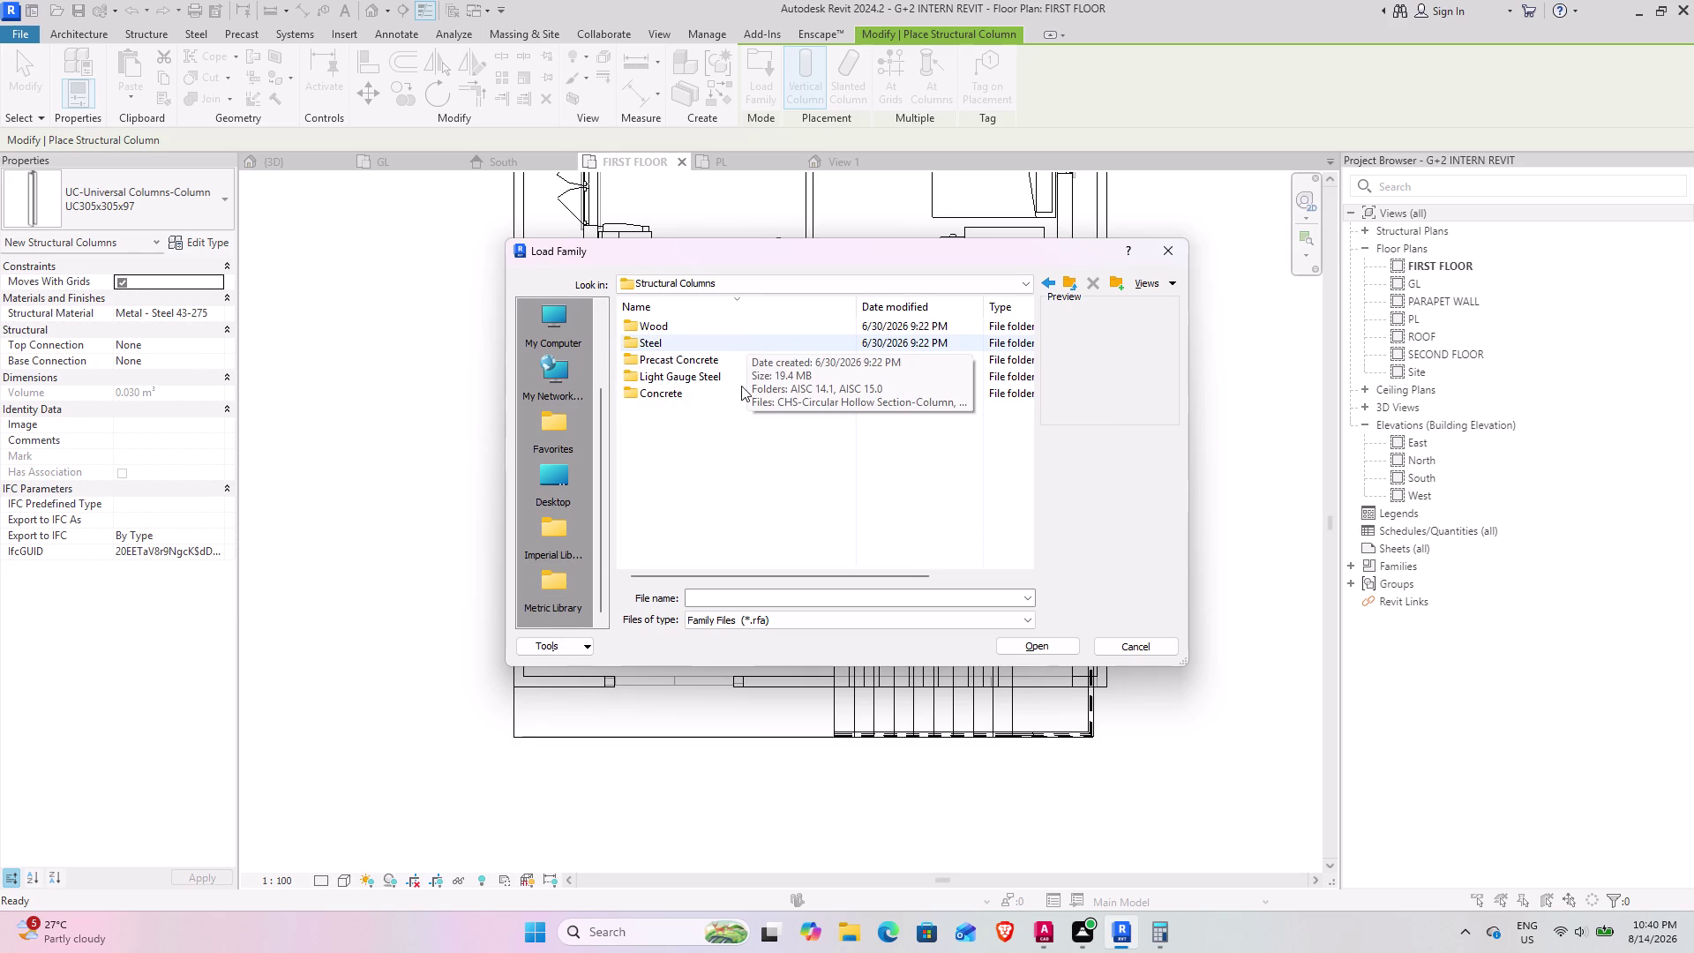
double_click(666, 394)
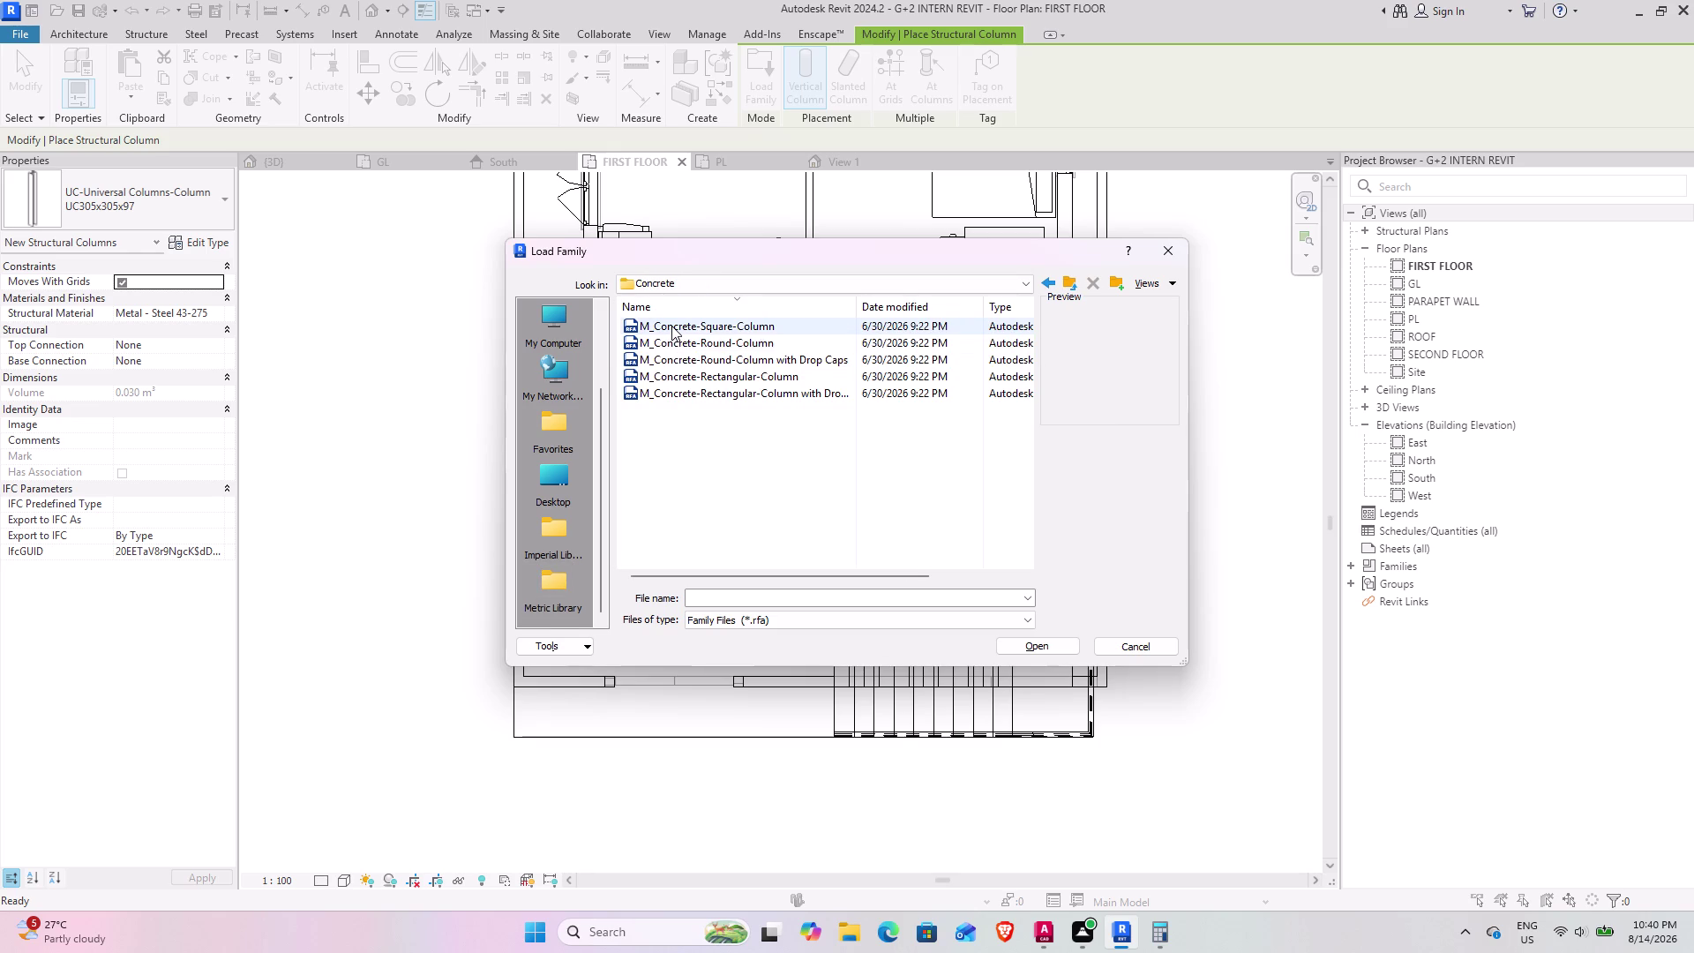
scroll(up, 3)
click(718, 350)
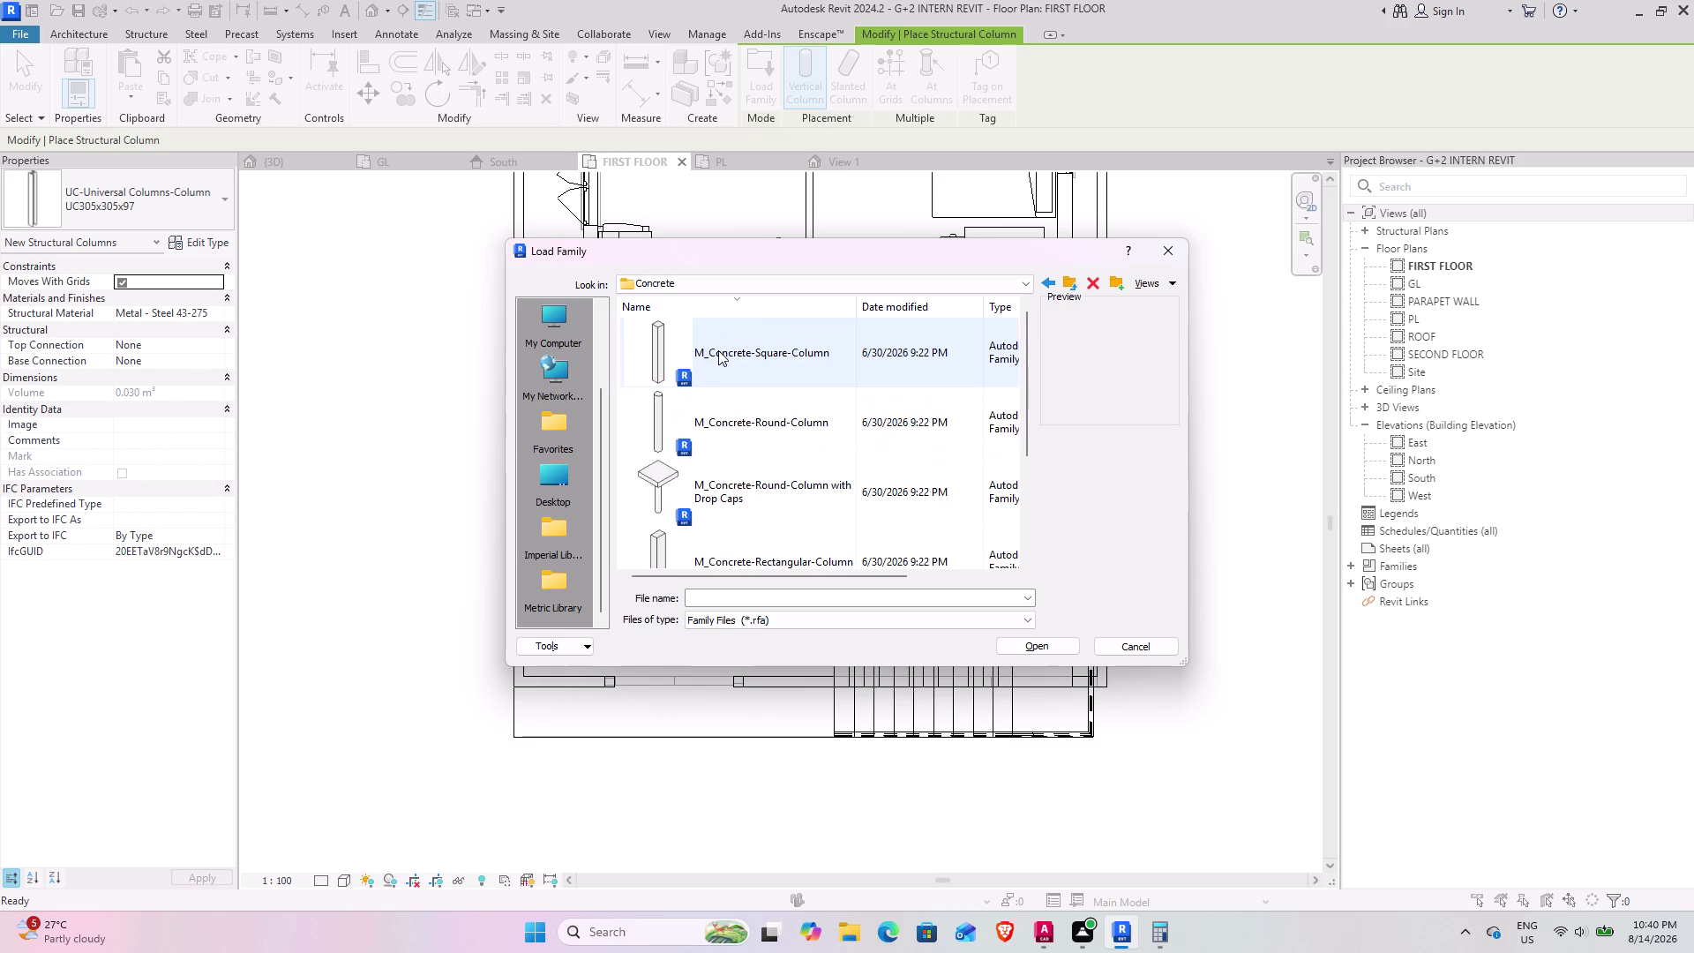
click(1061, 645)
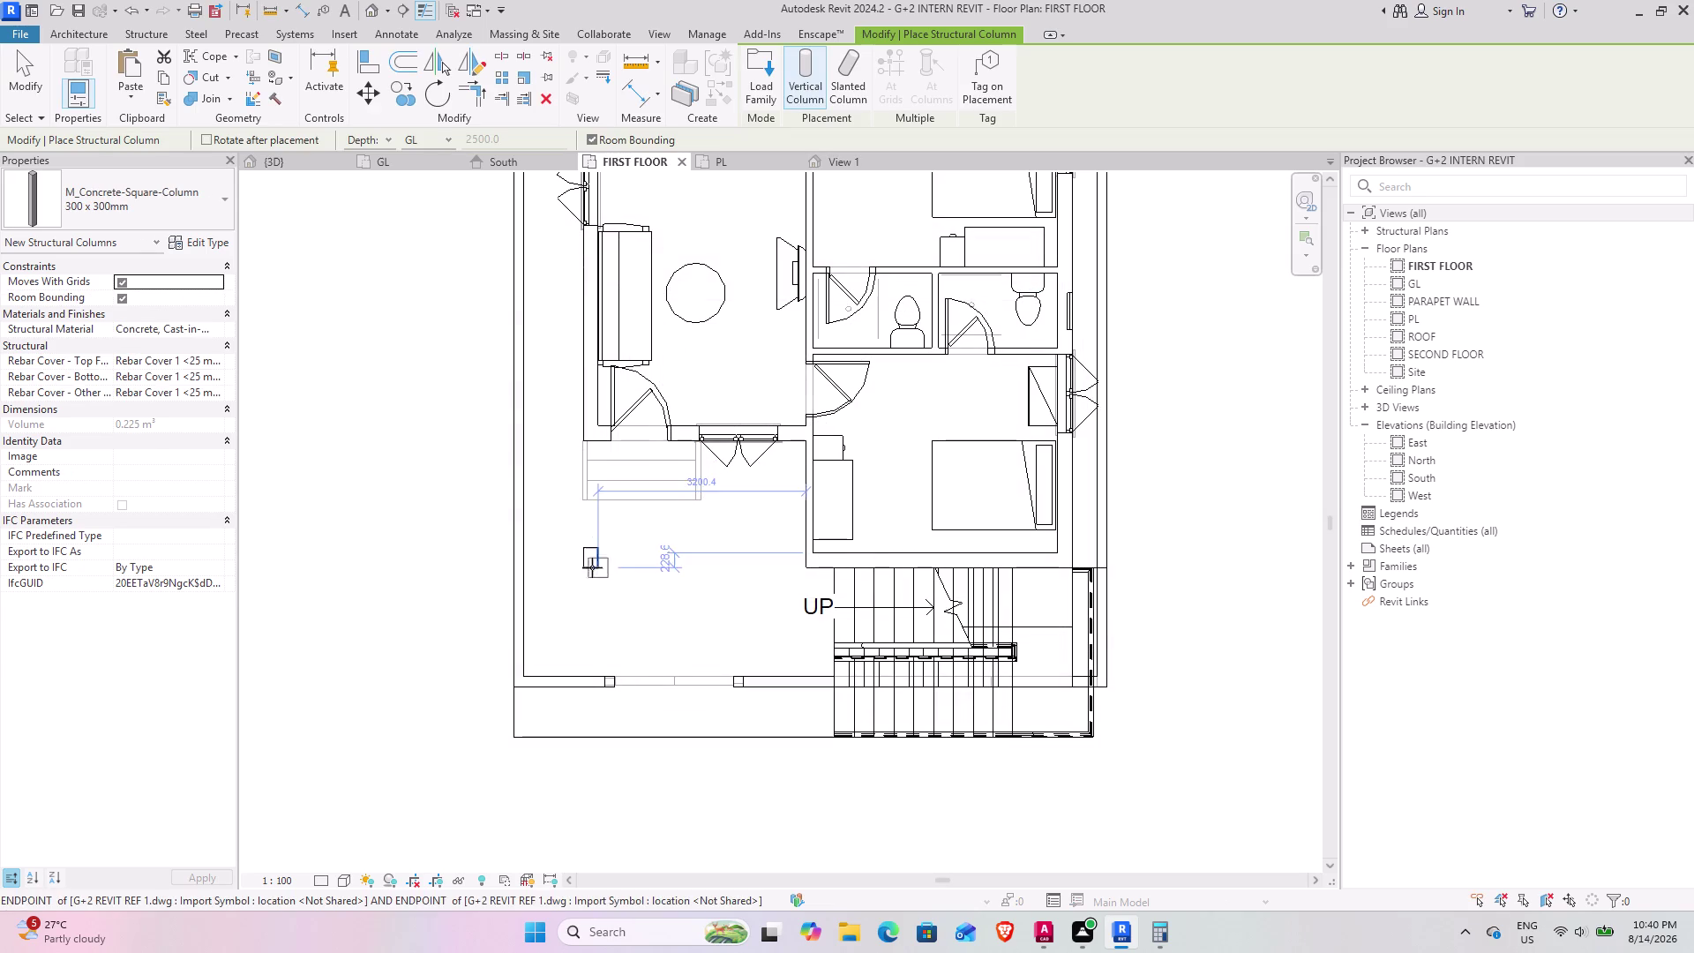
Duplicate the 300 x 300mm column type under the new name 9"X12".
click(199, 237)
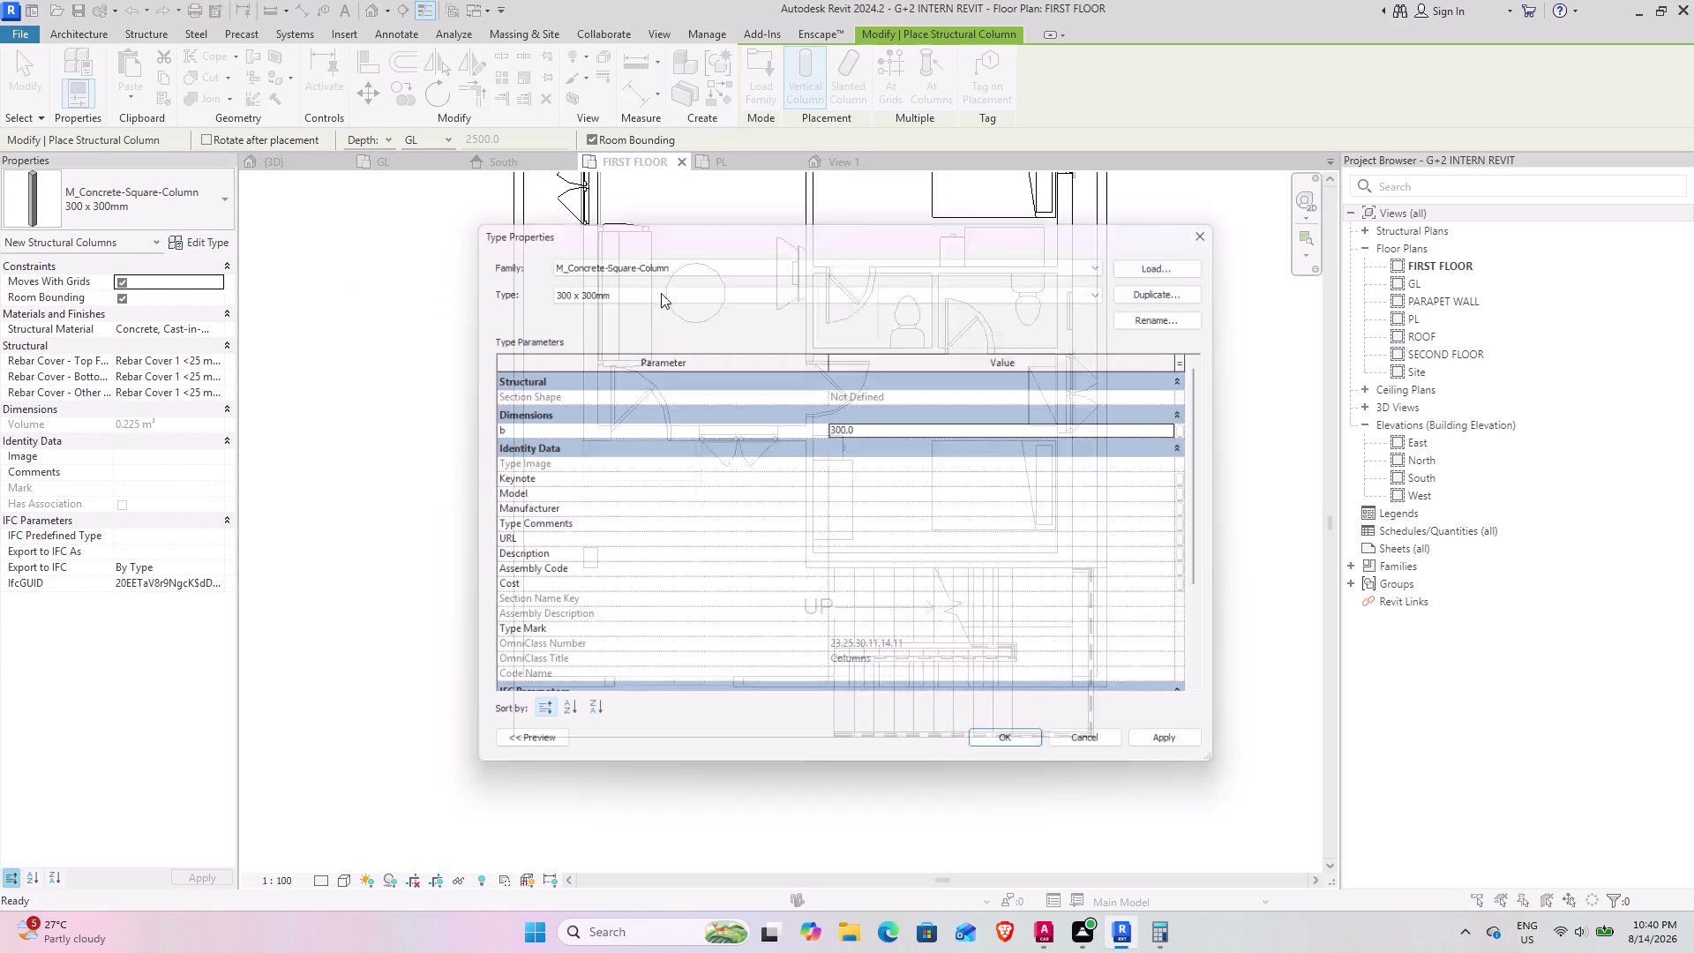
click(1205, 285)
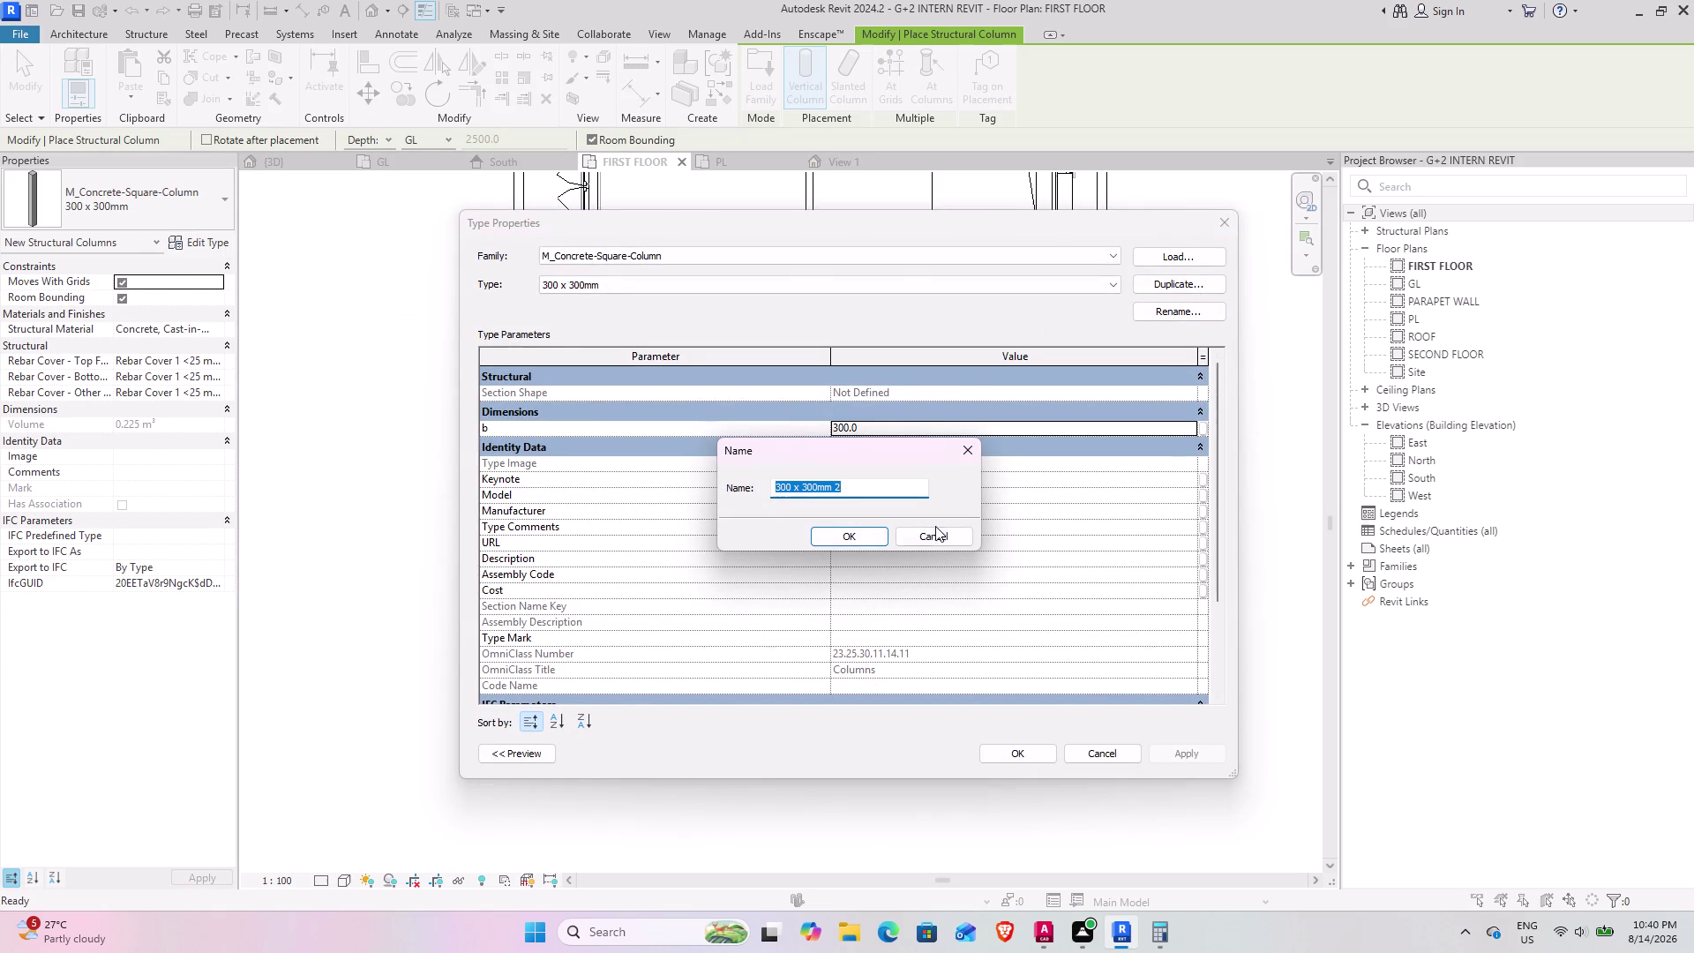
key(9)
key(shift+quotedbl)
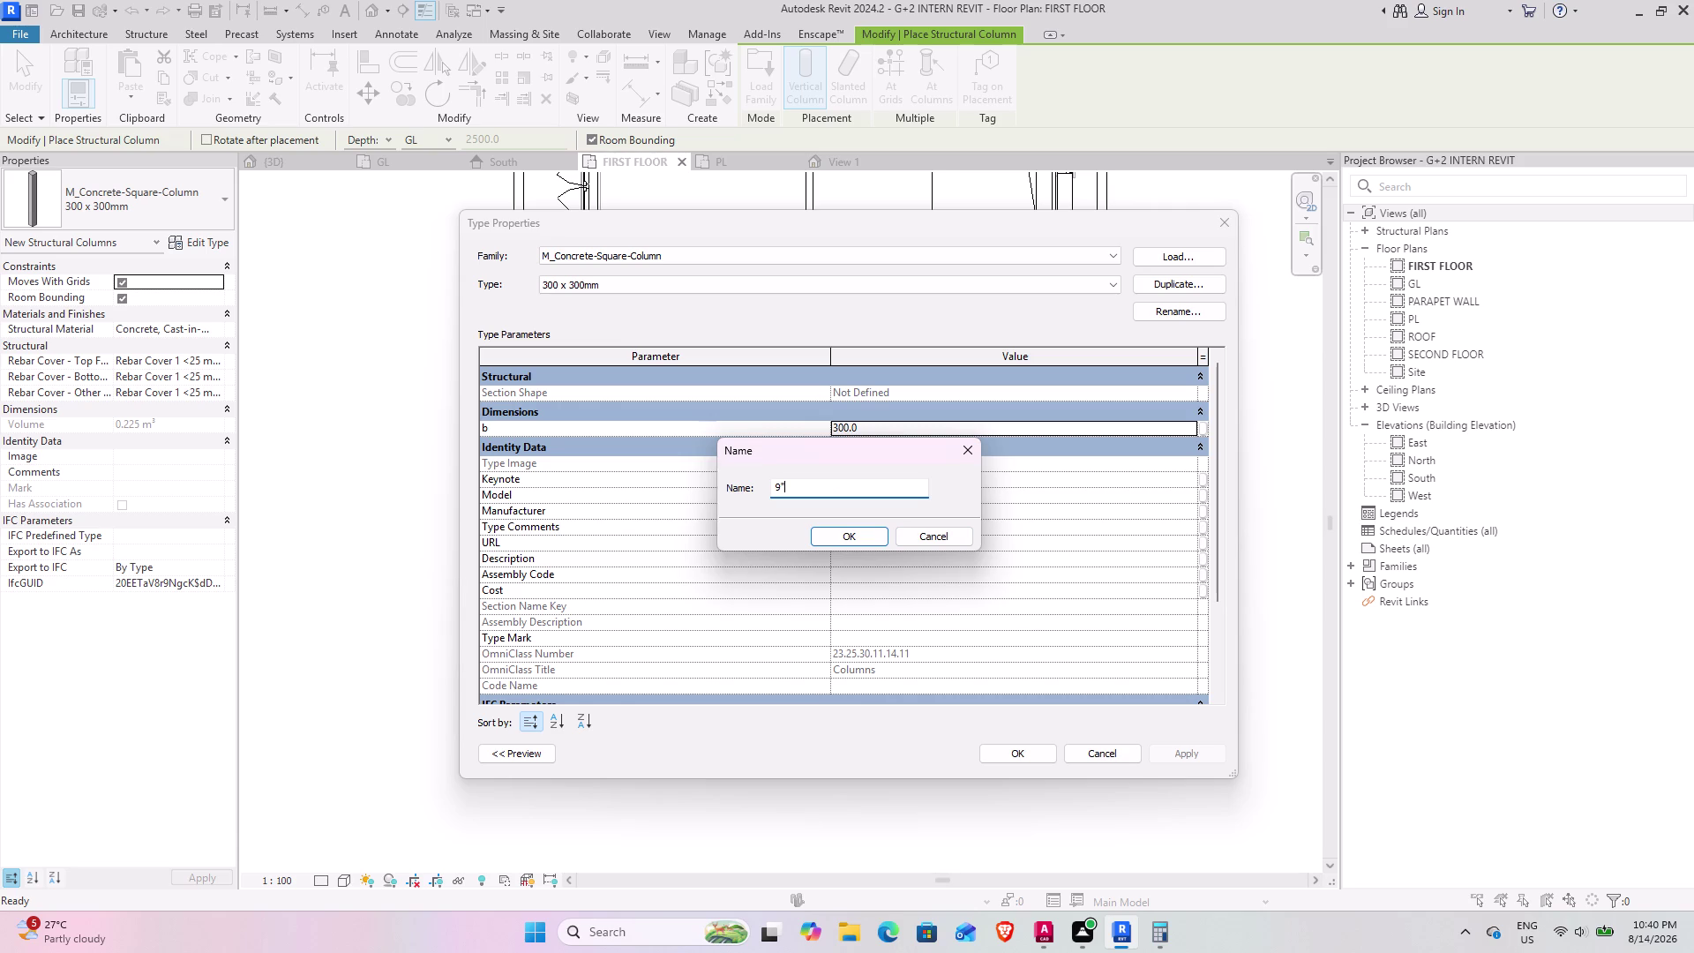
text(X12)
text(")
key(Return)
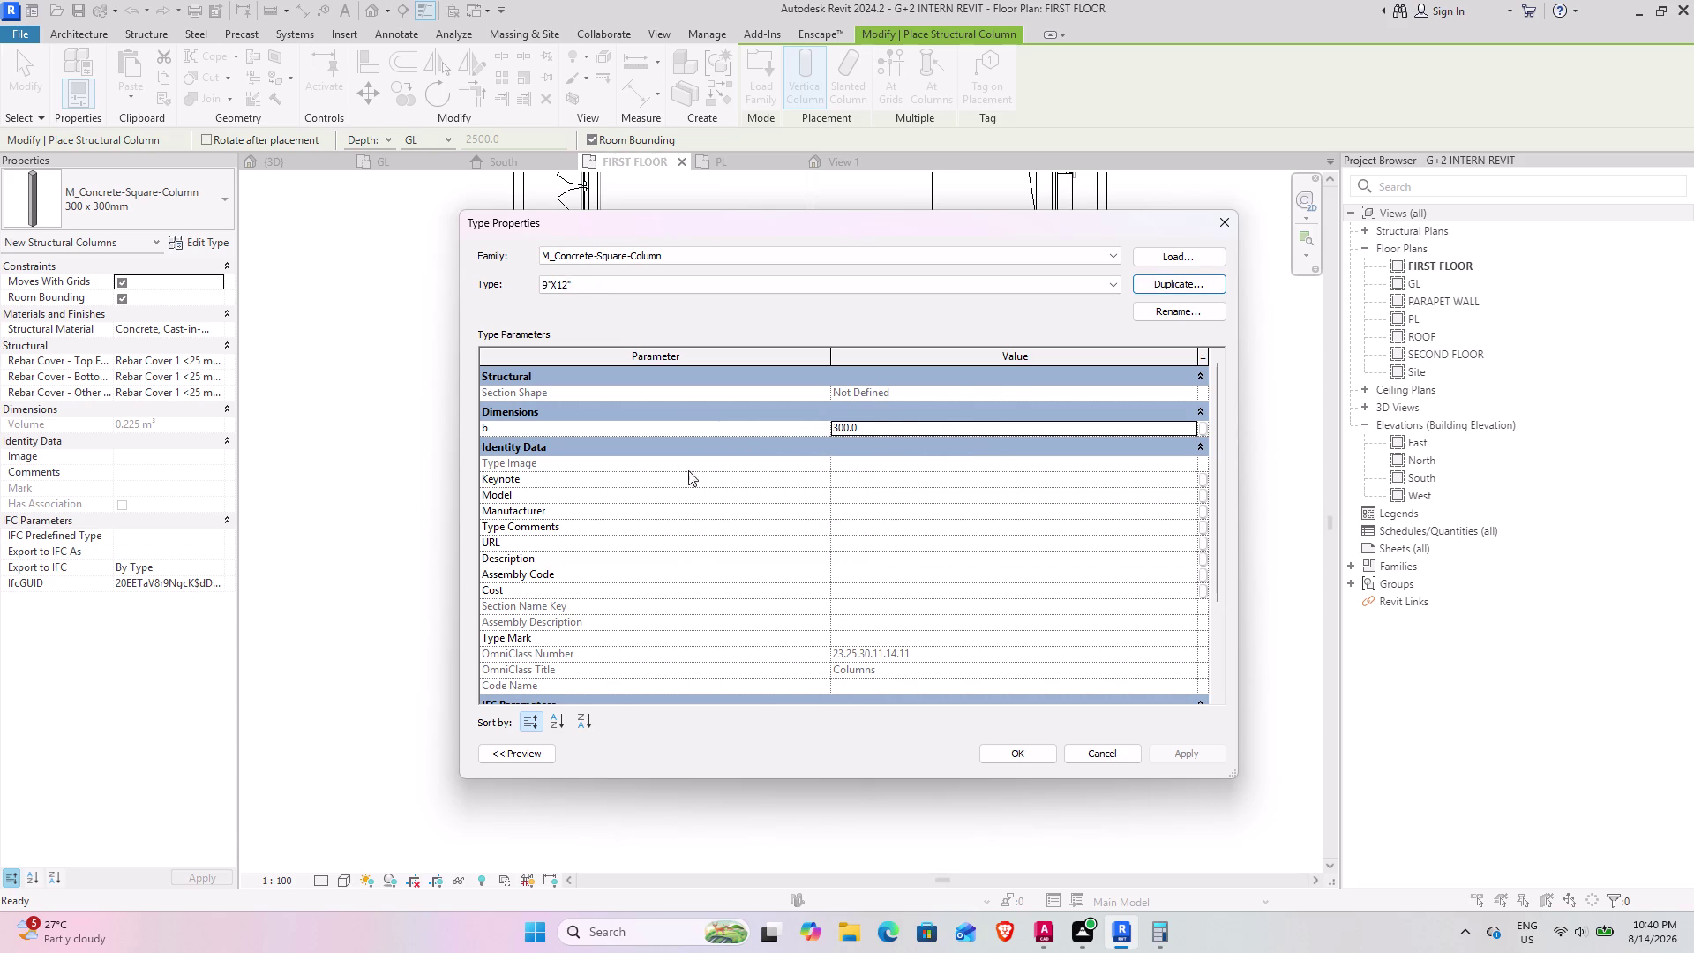
Edit the new column type's properties and close the Type Properties dialog.
scroll(down, 3)
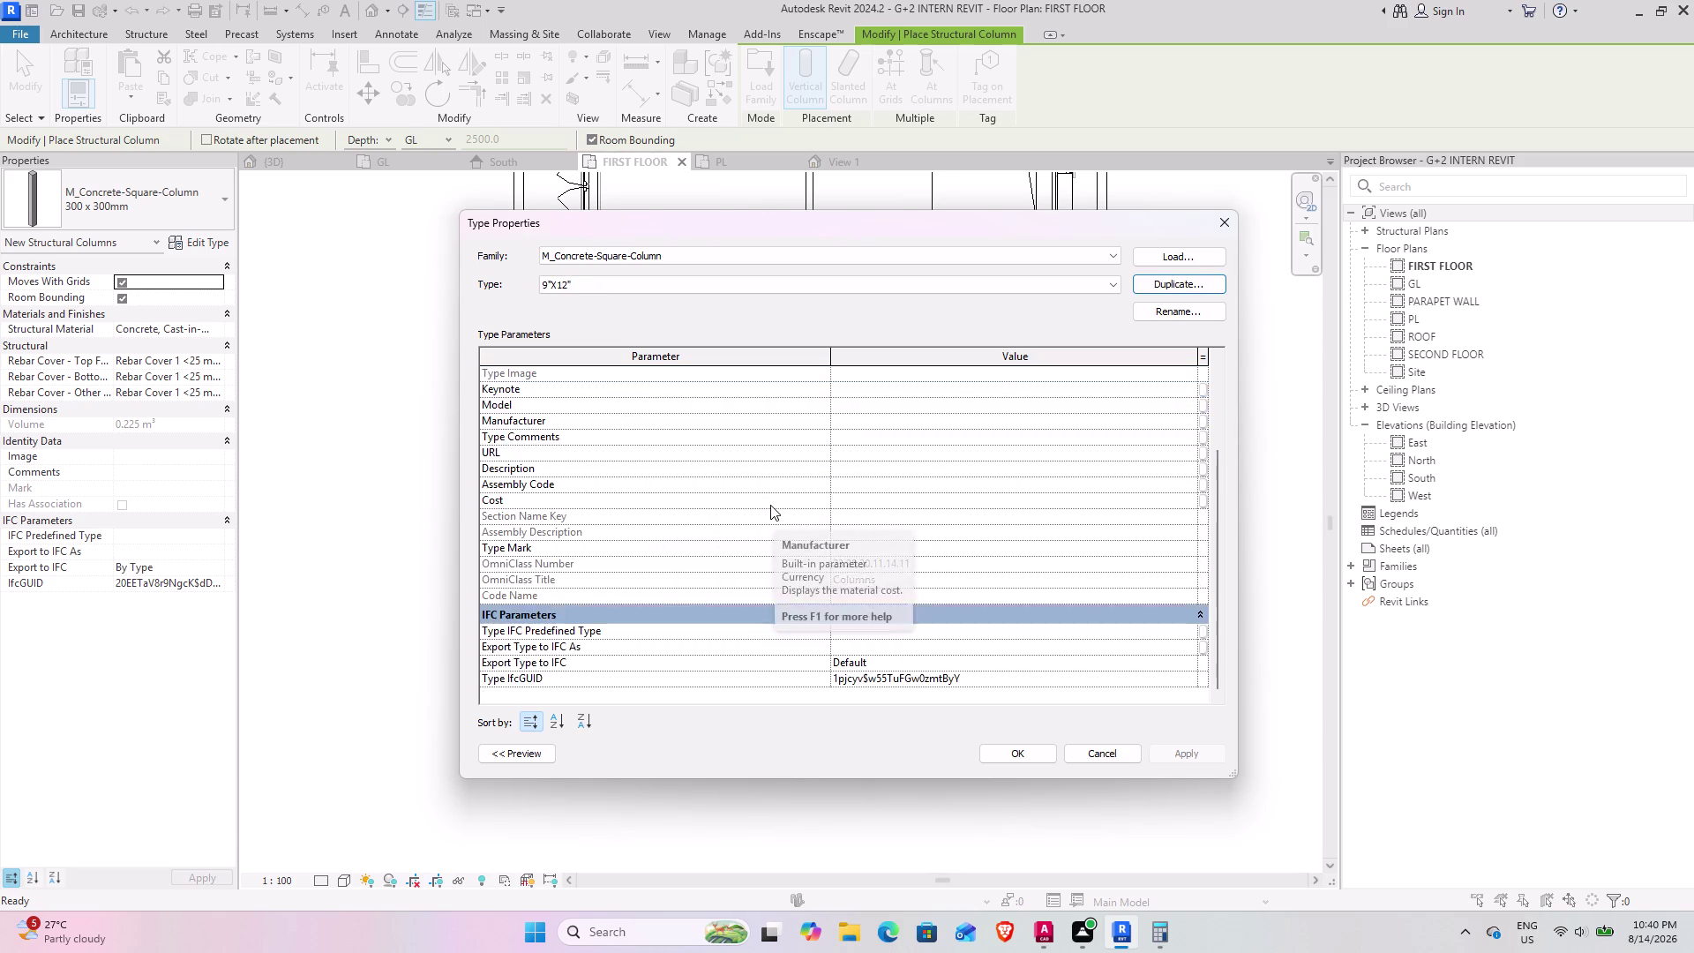
scroll(up, 3)
click(883, 427)
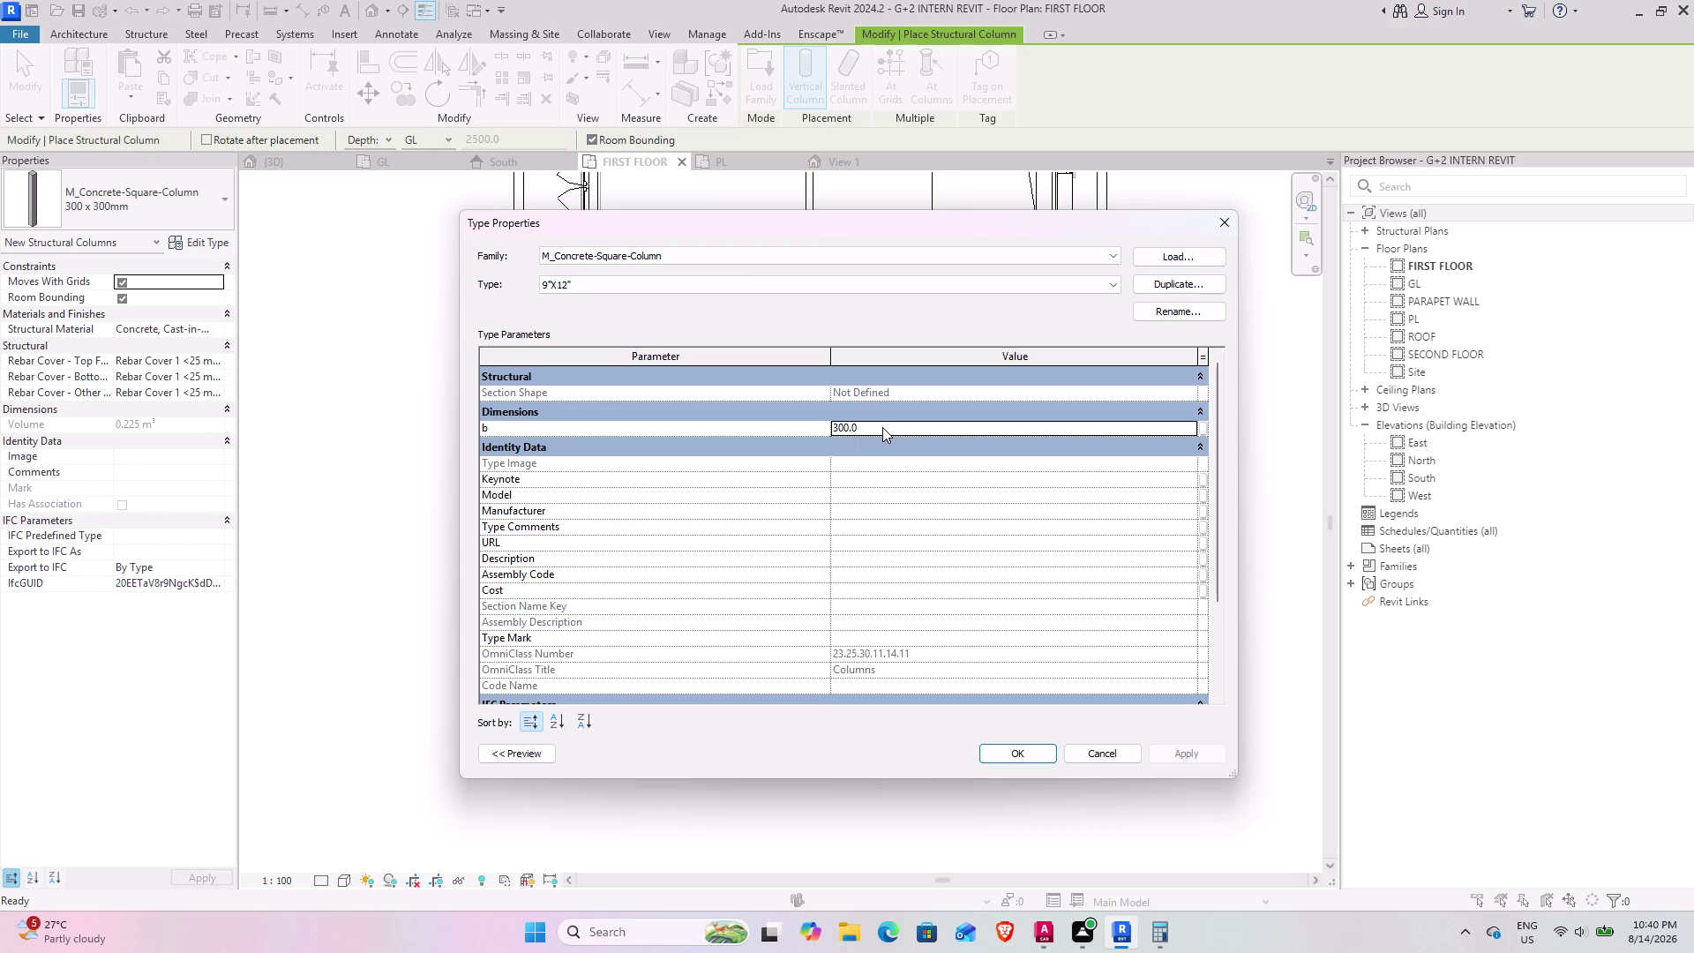
scroll(down, 3)
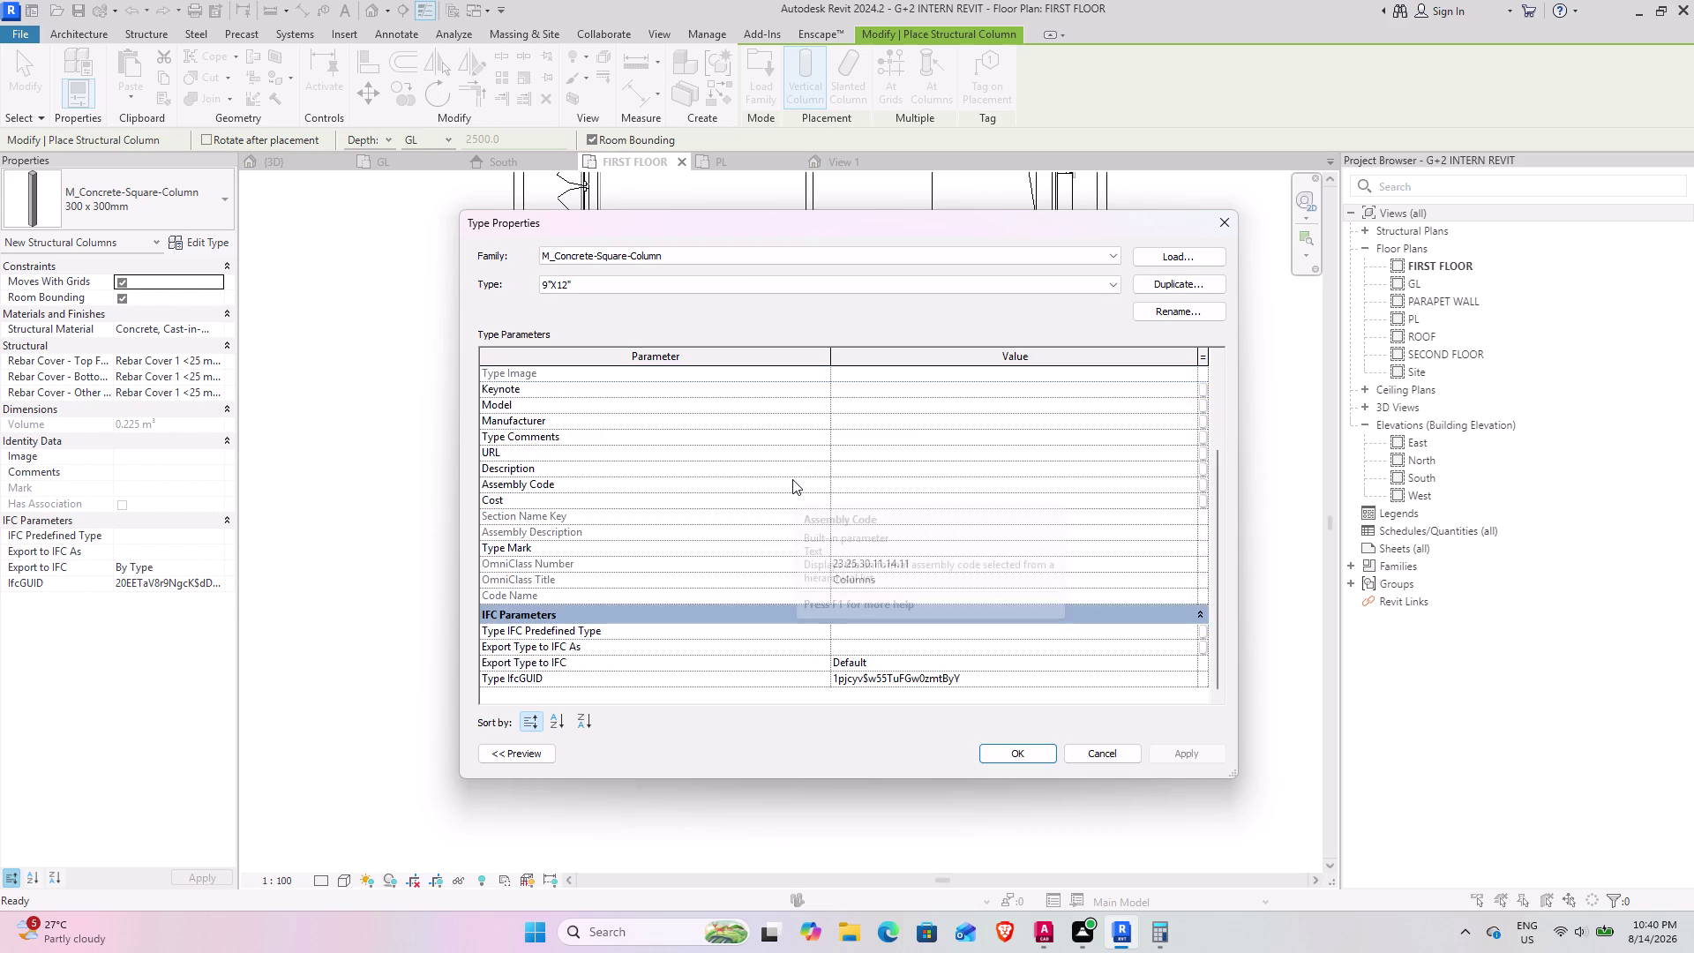
scroll(up, 3)
click(1108, 748)
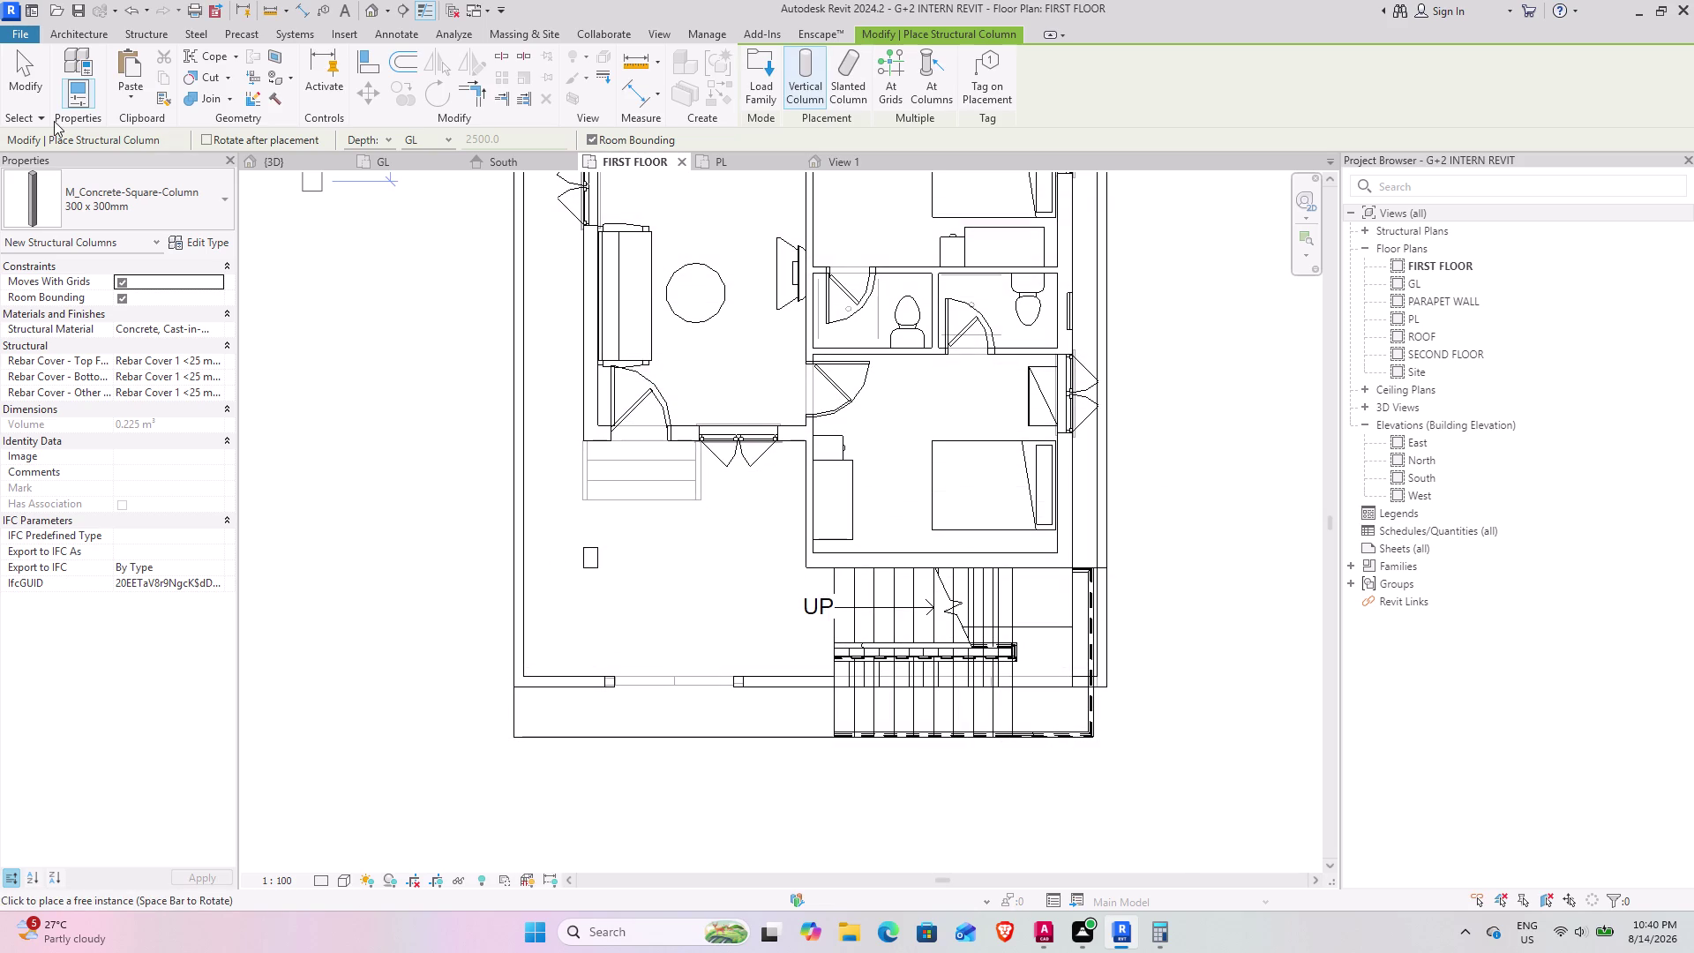
Place the concrete column on the FIRST FLOOR plan and exit placement.
scroll(up, 3)
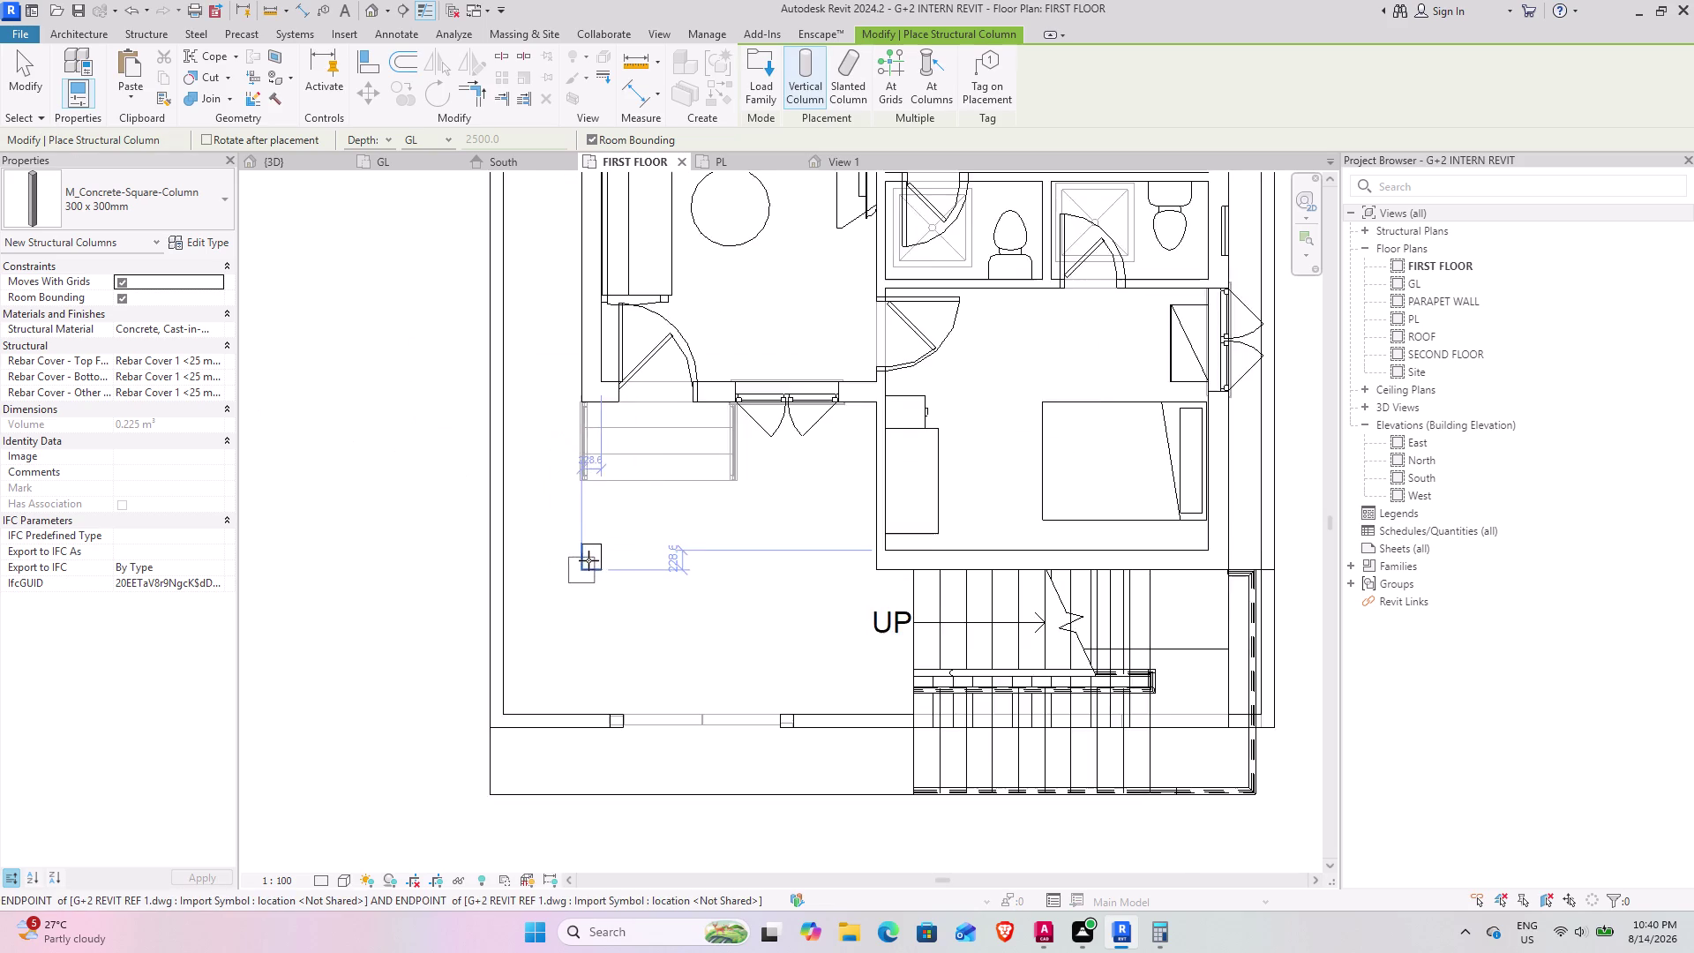
scroll(up, 3)
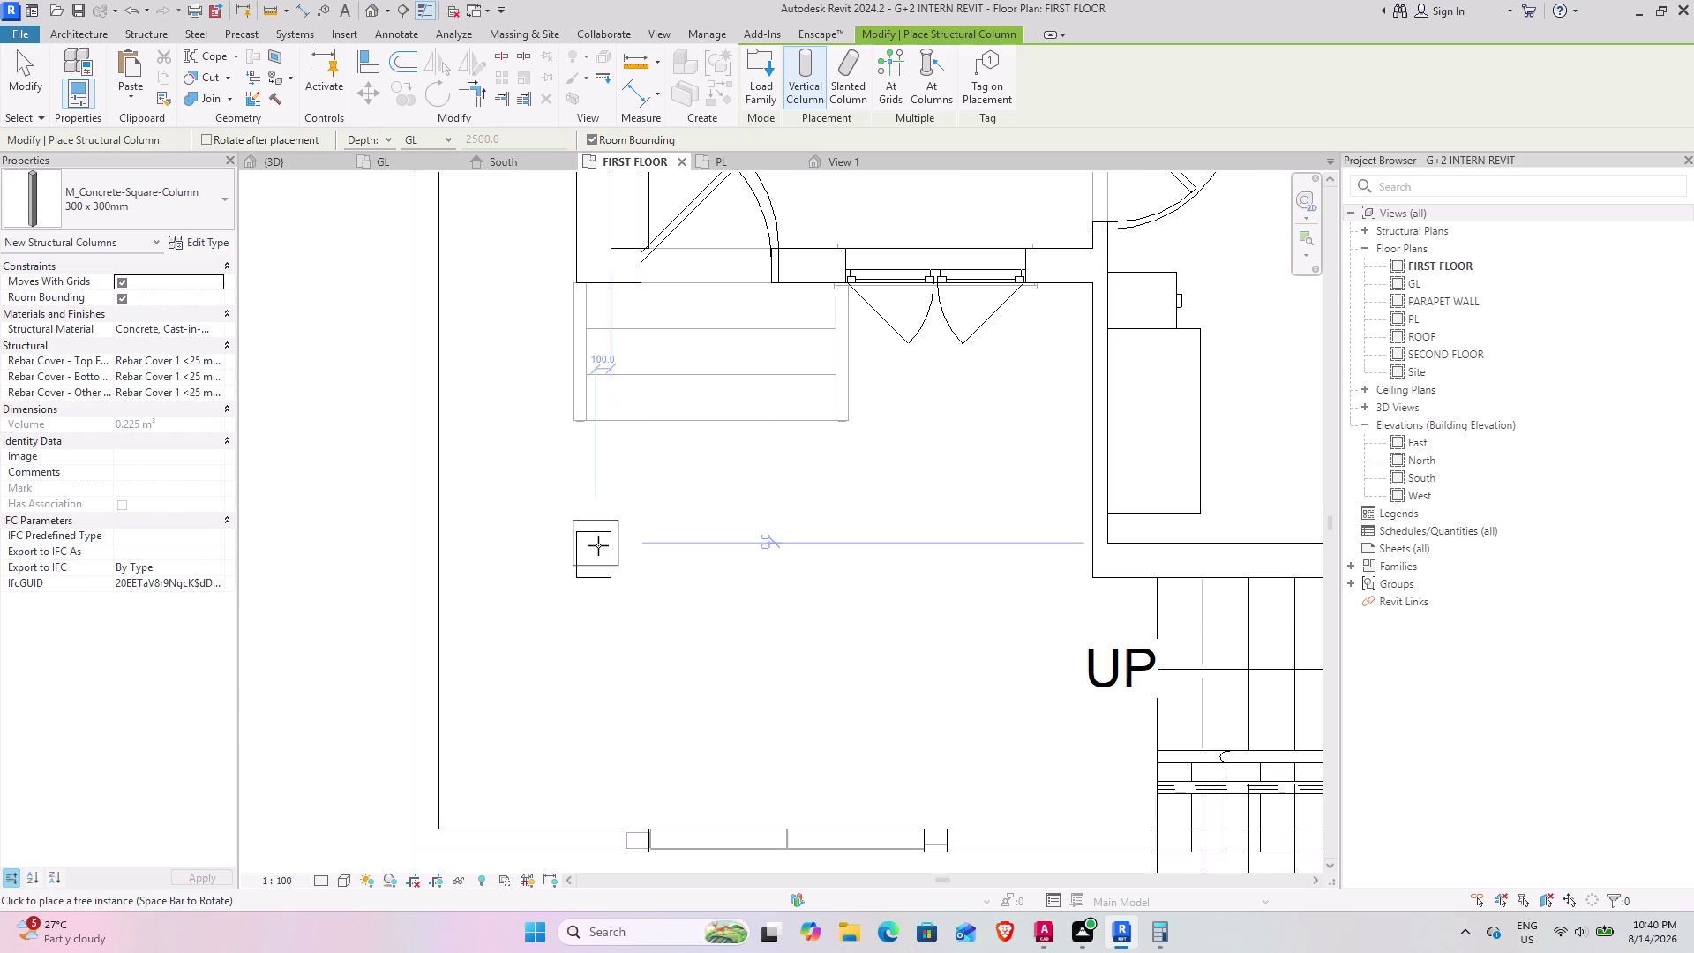
click(598, 555)
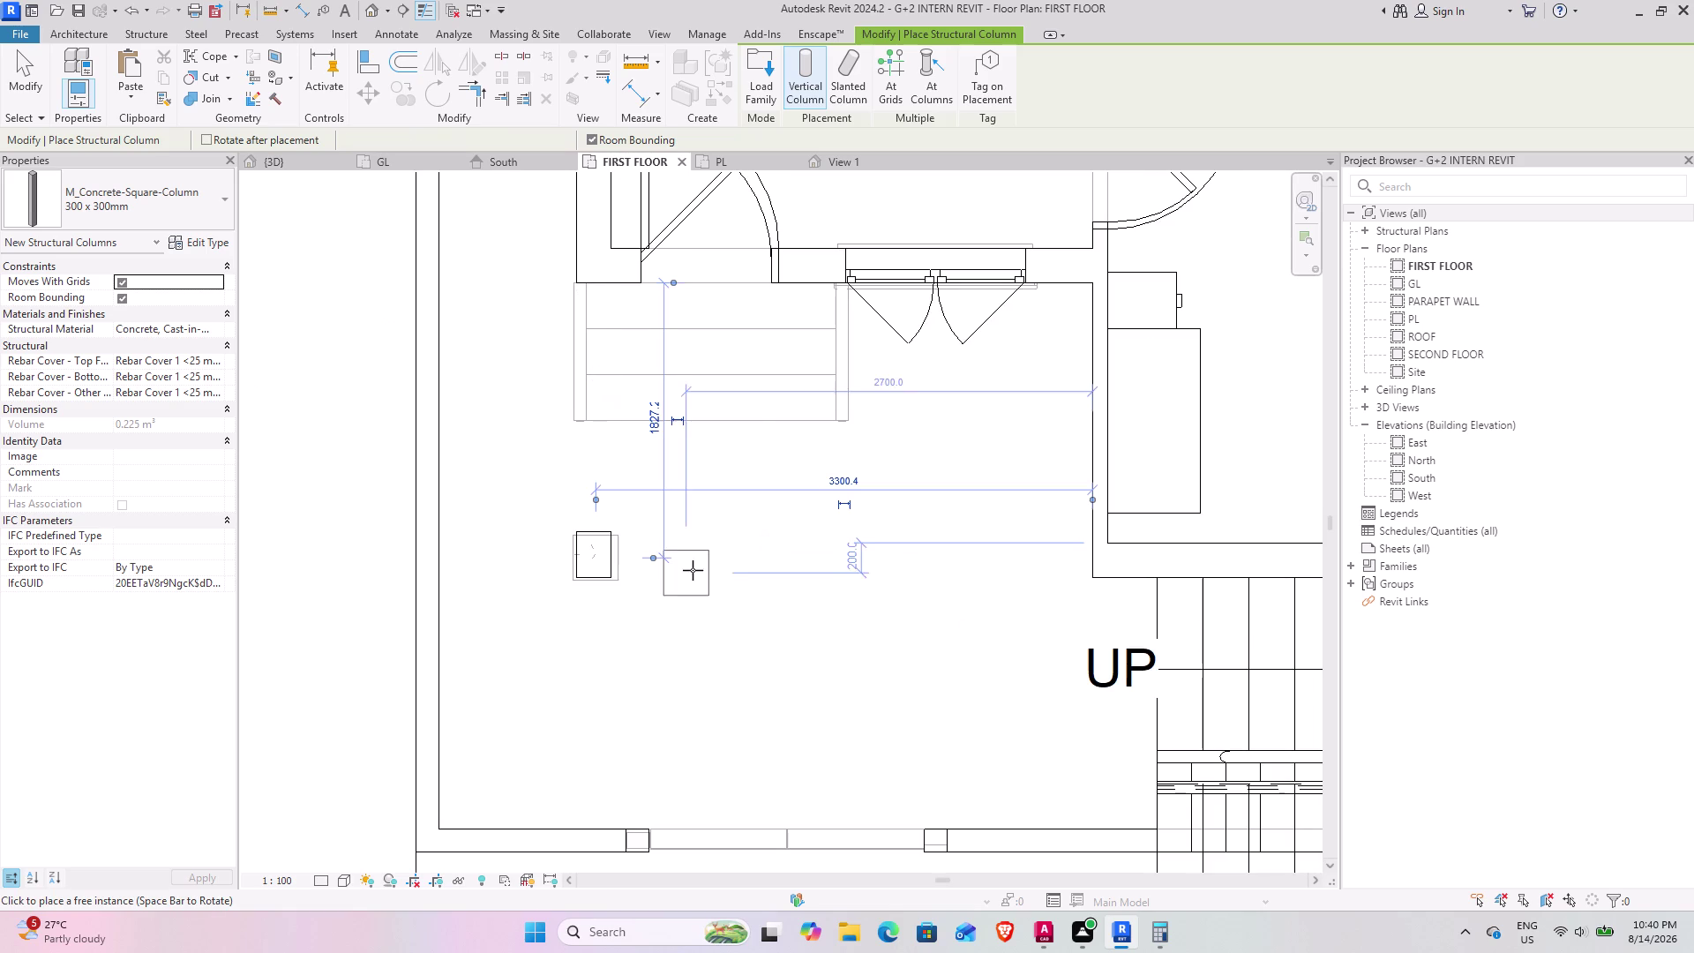
key(Escape)
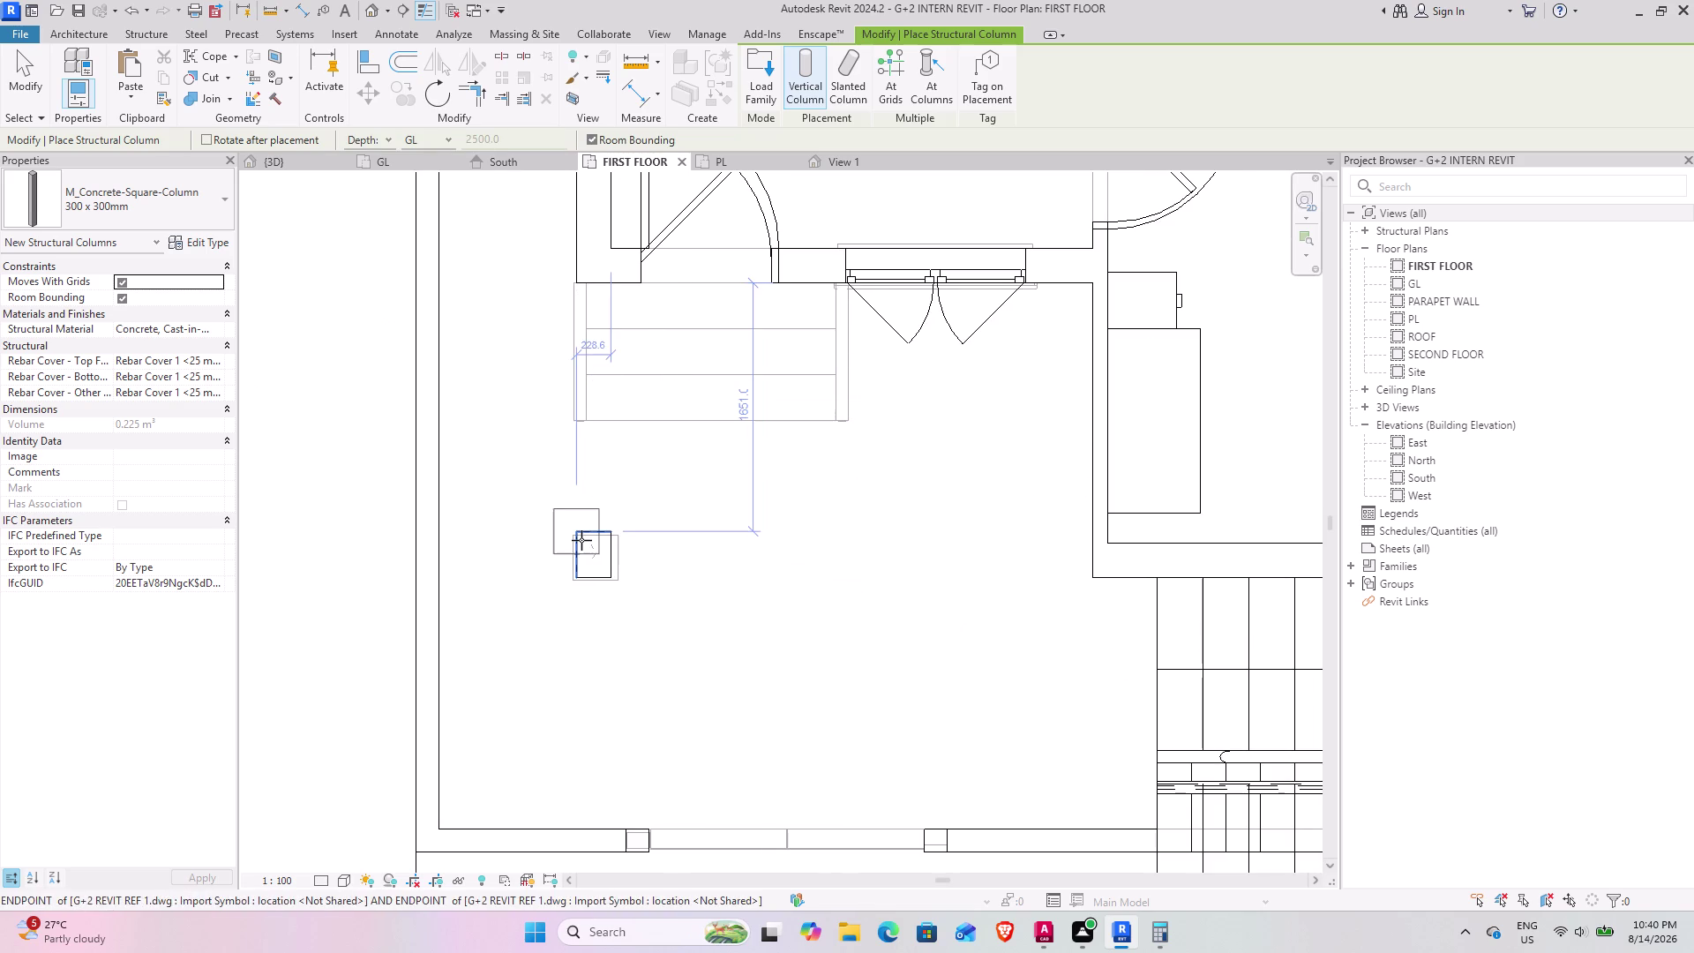
key(Escape)
In 3D, set the concrete column's Base Level to PL and Top Level to ROOF.
click(298, 159)
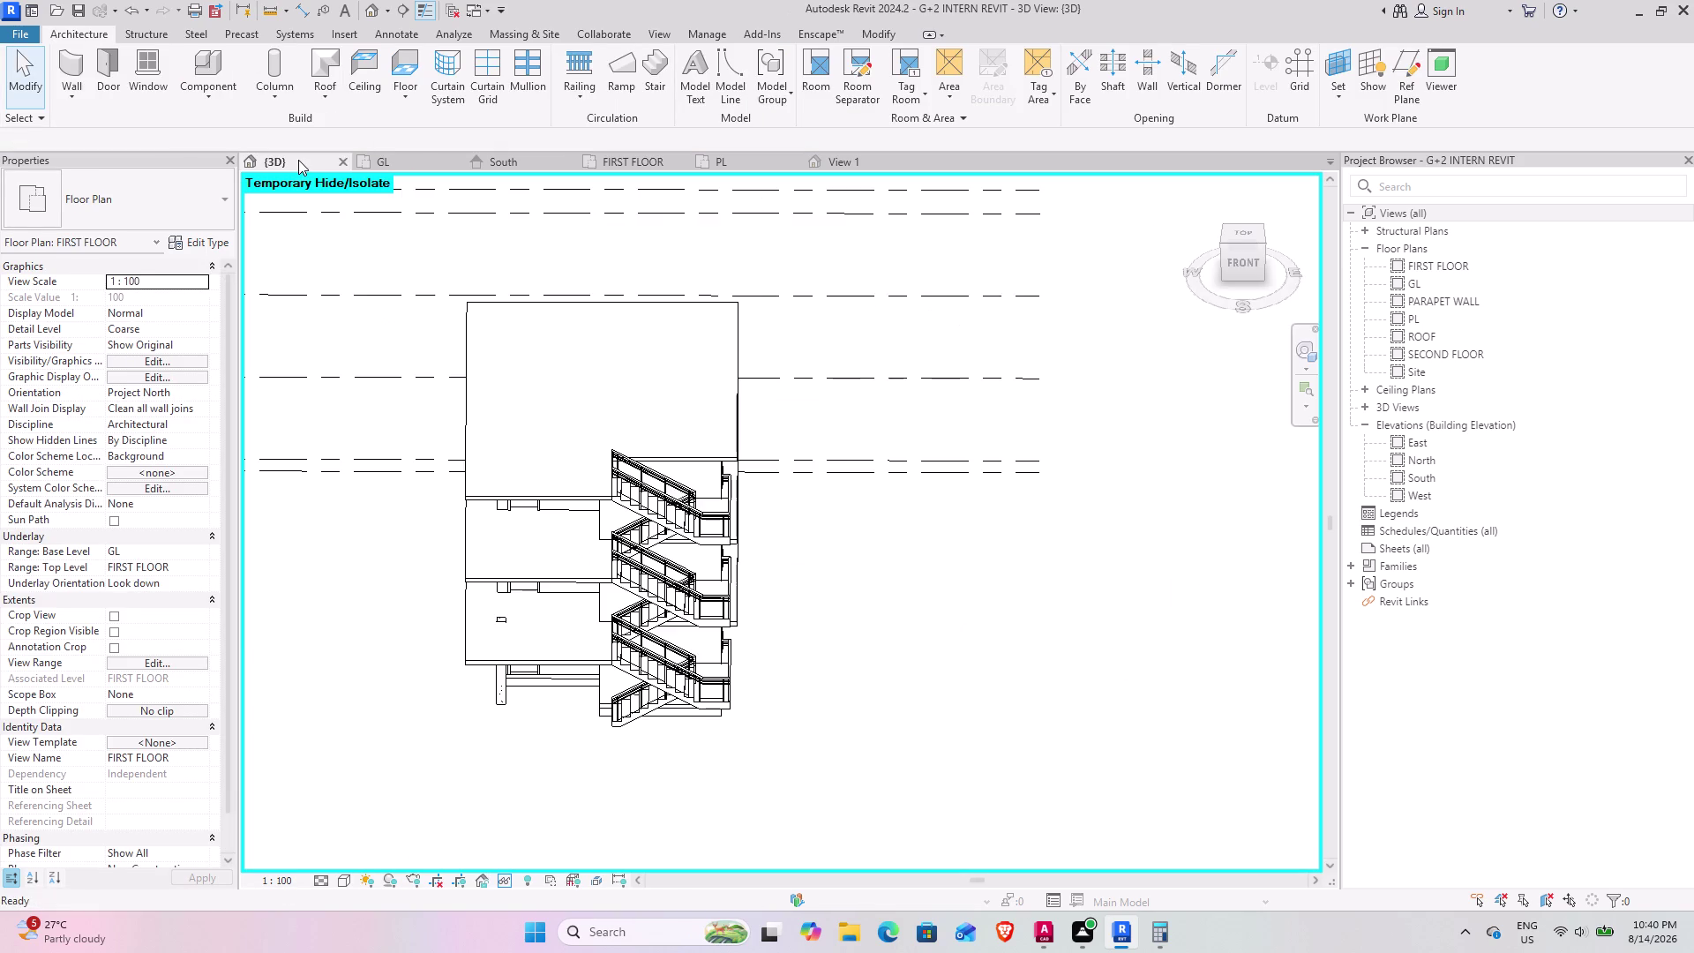
middle_drag(500, 681, 525, 543)
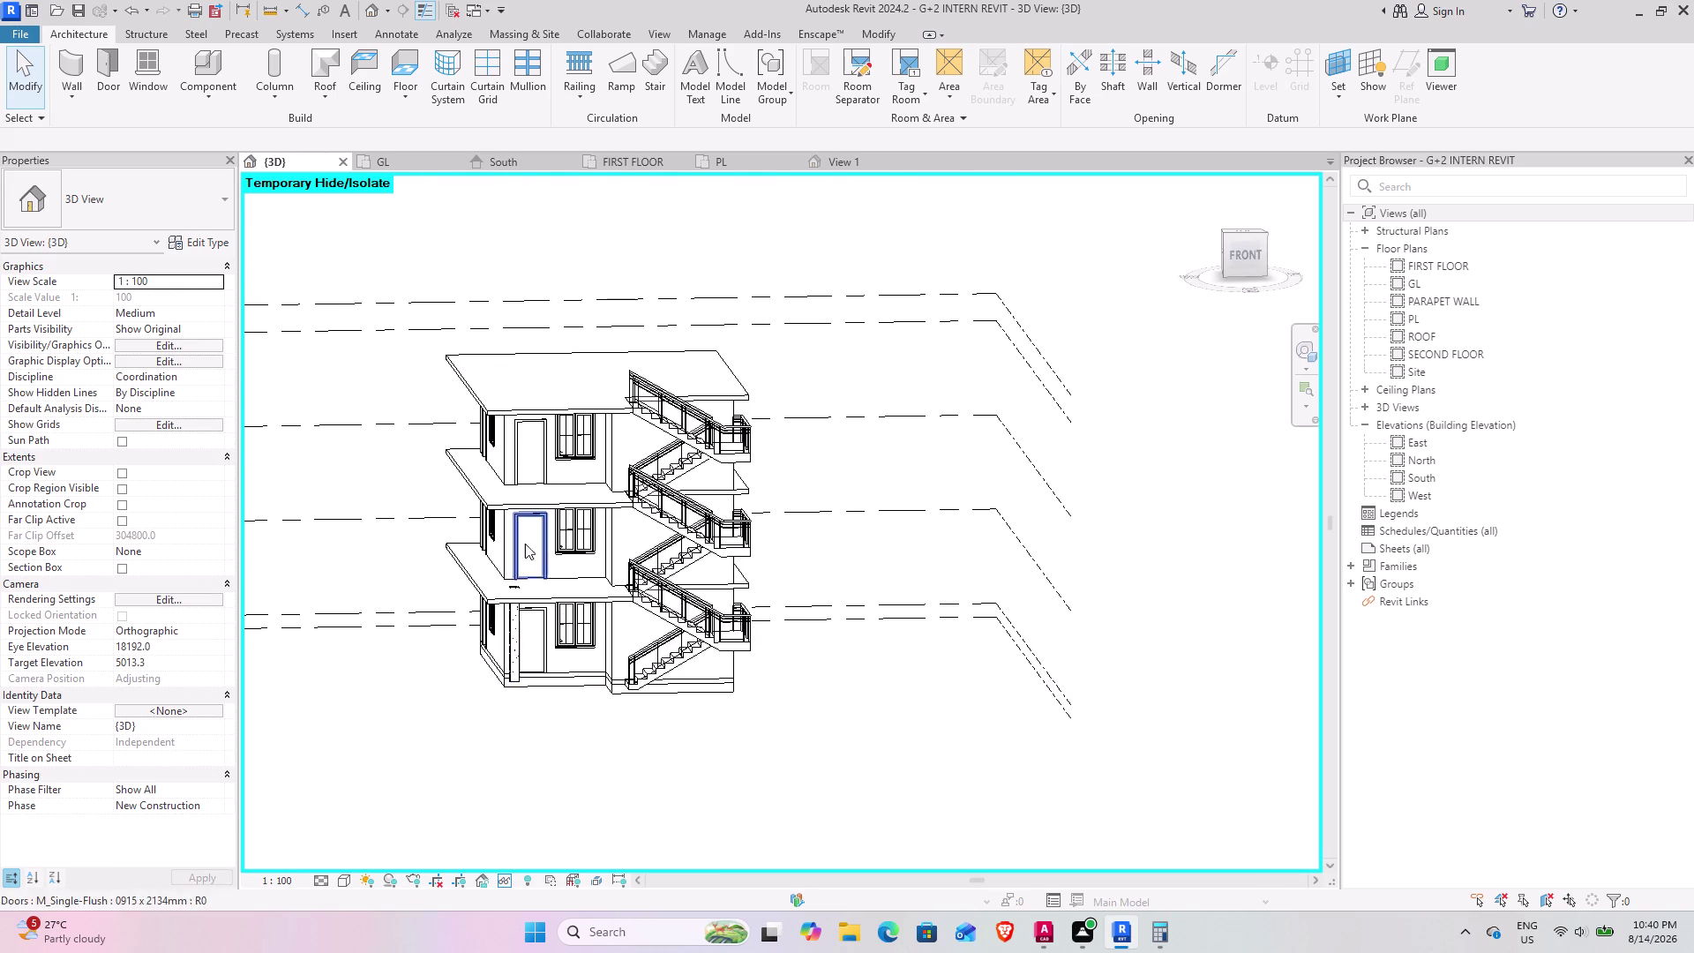
middle_drag(497, 683, 498, 668)
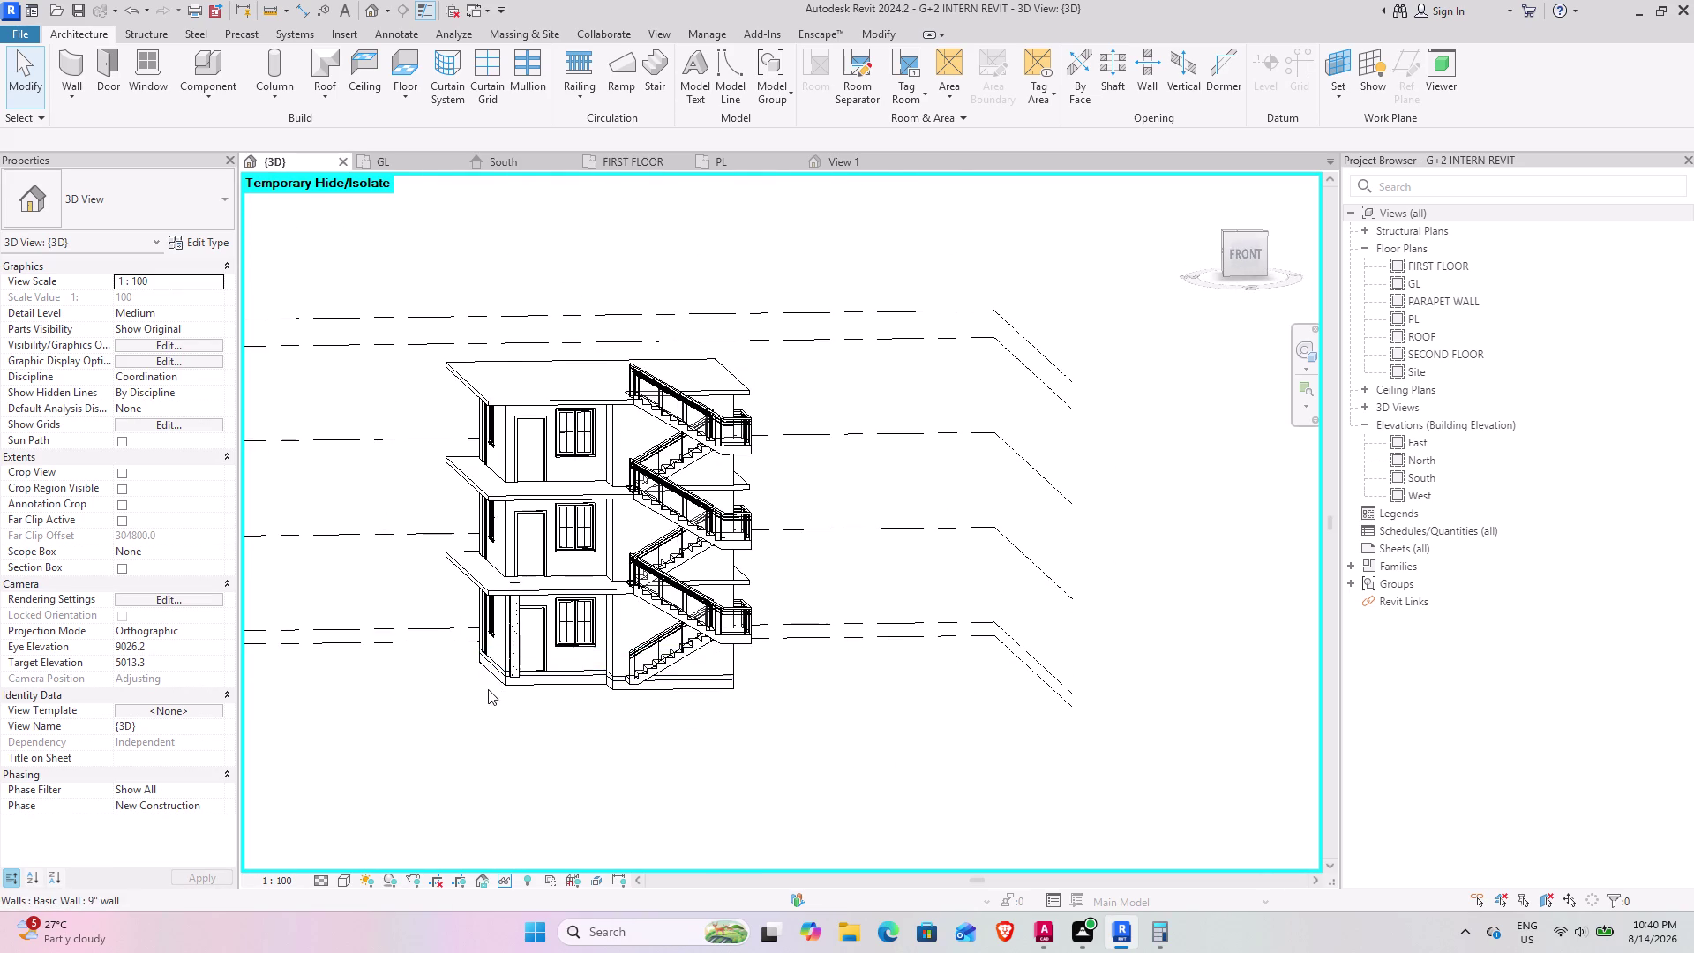
middle_drag(464, 678, 436, 682)
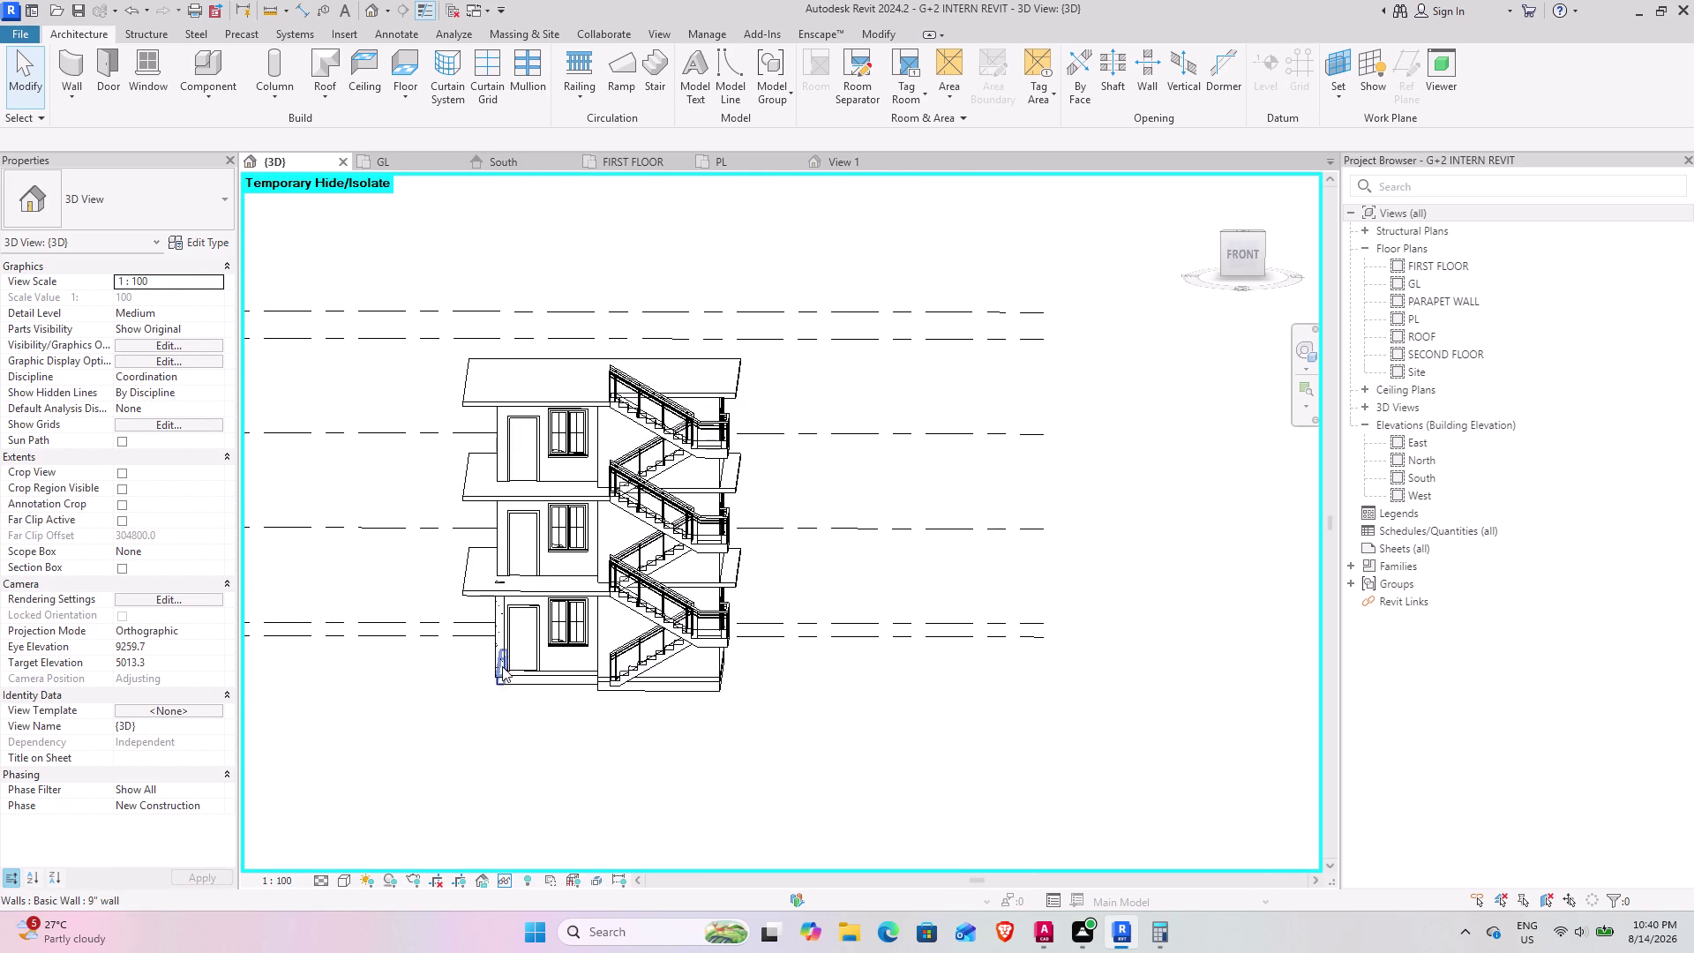
click(502, 666)
click(218, 280)
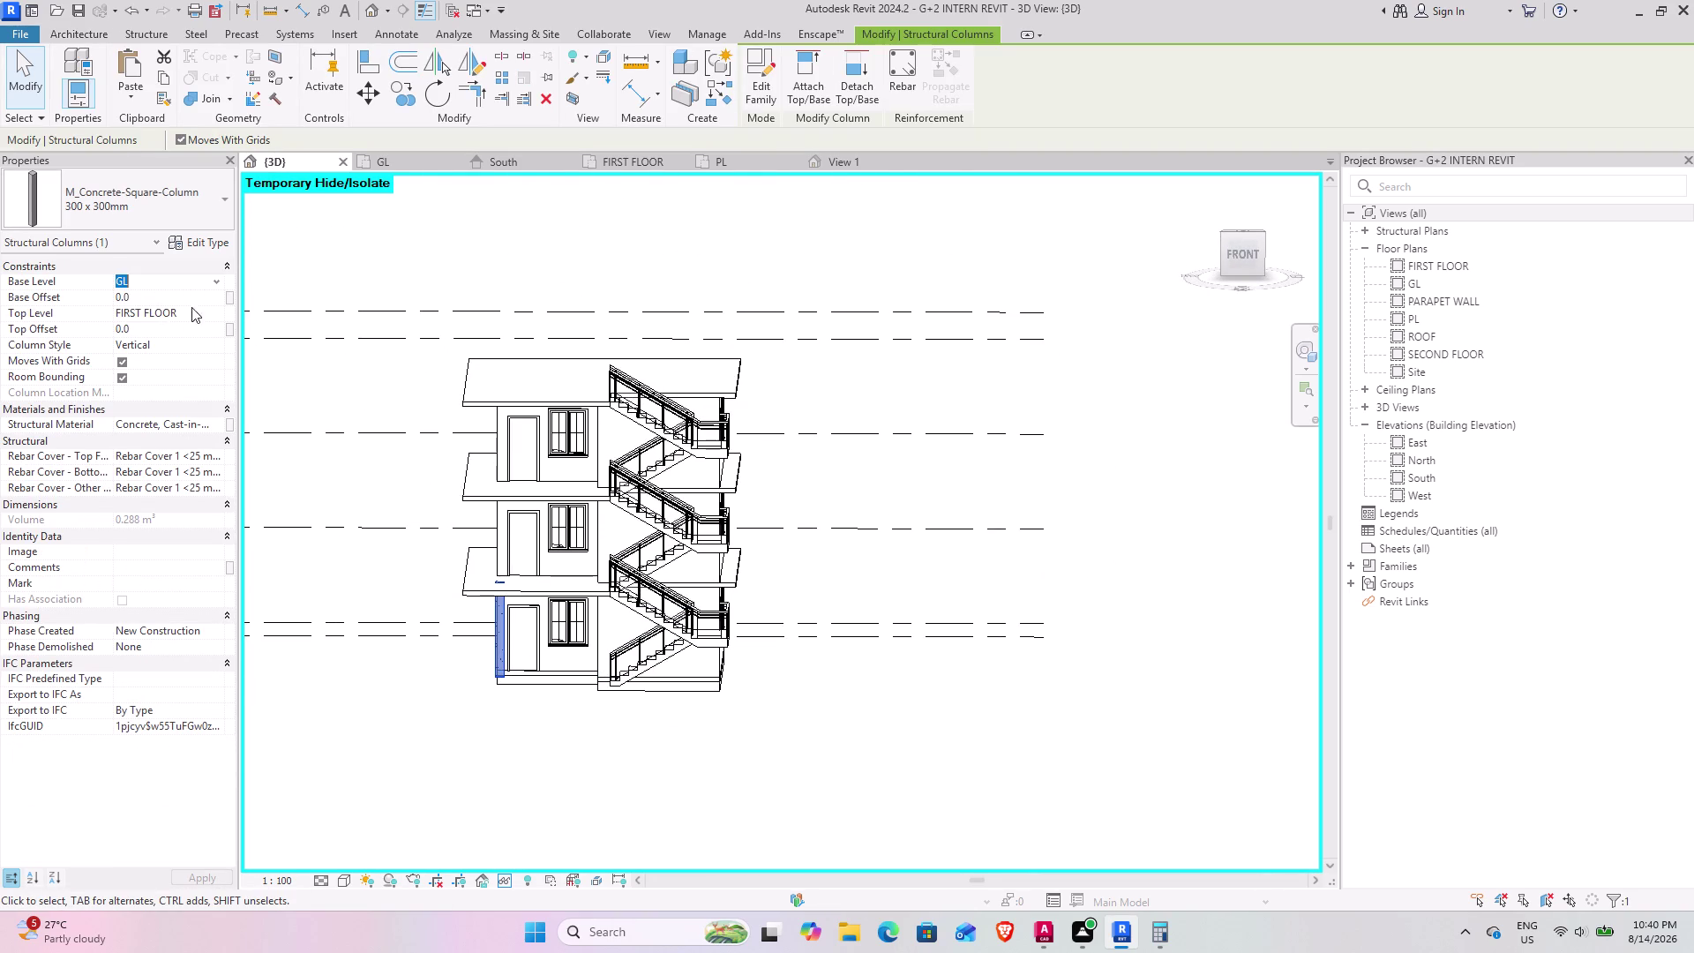
click(143, 296)
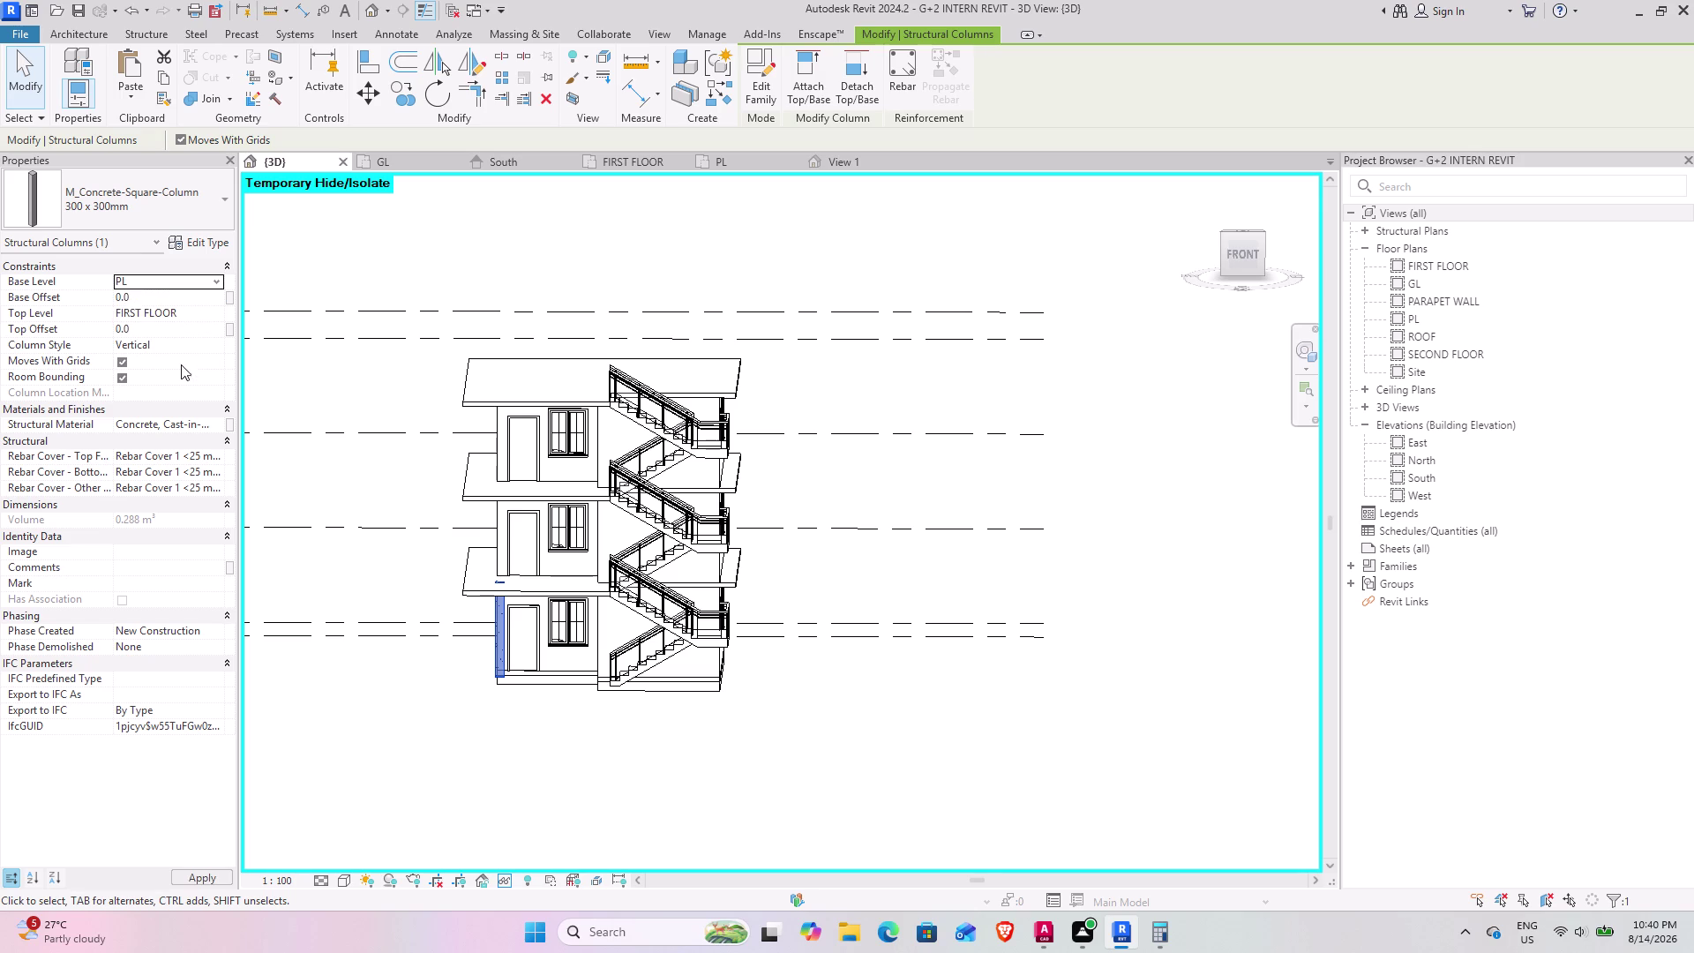
click(218, 314)
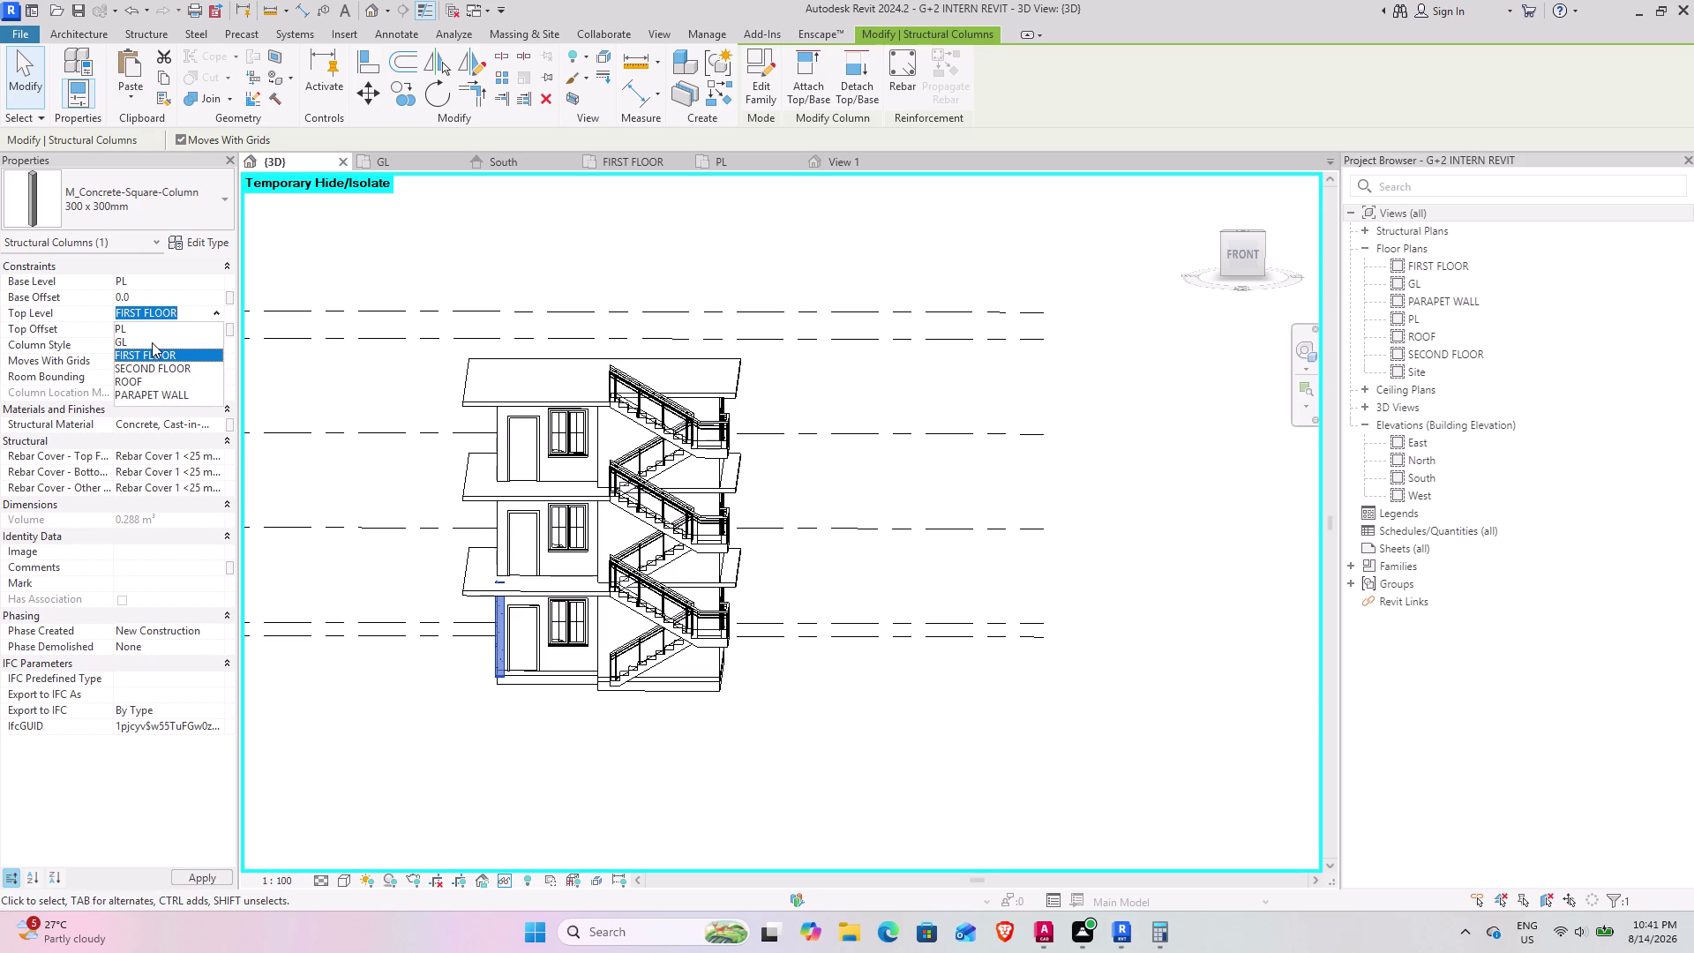
click(146, 381)
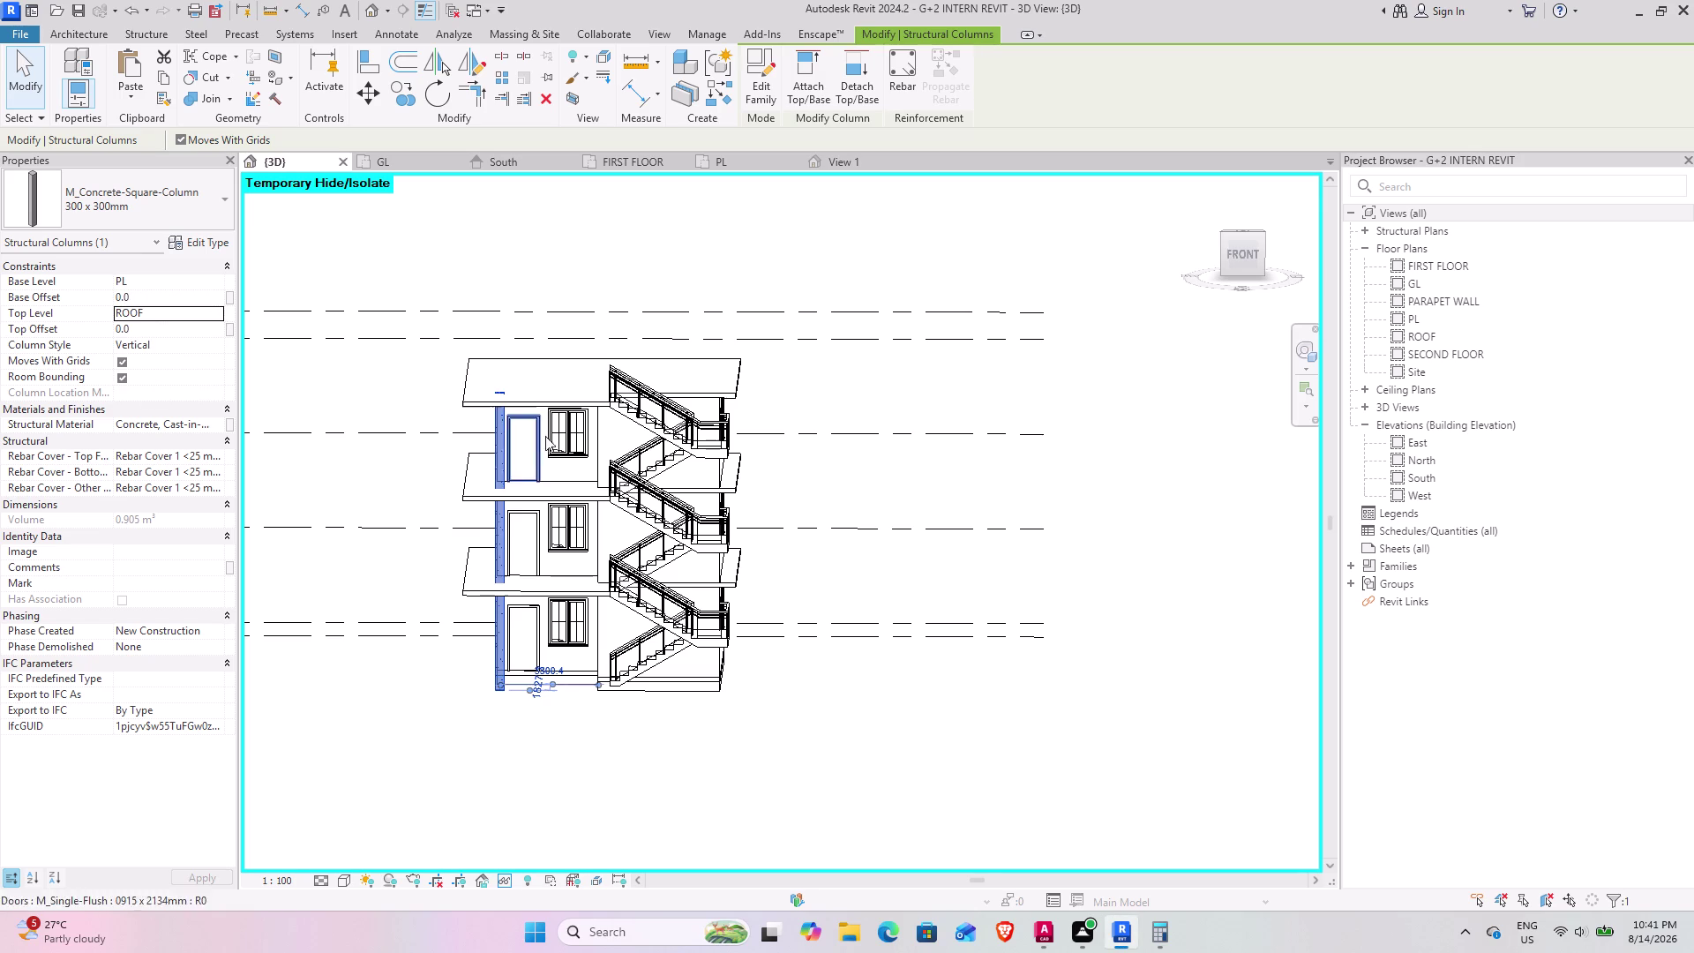
middle_drag(416, 598, 444, 598)
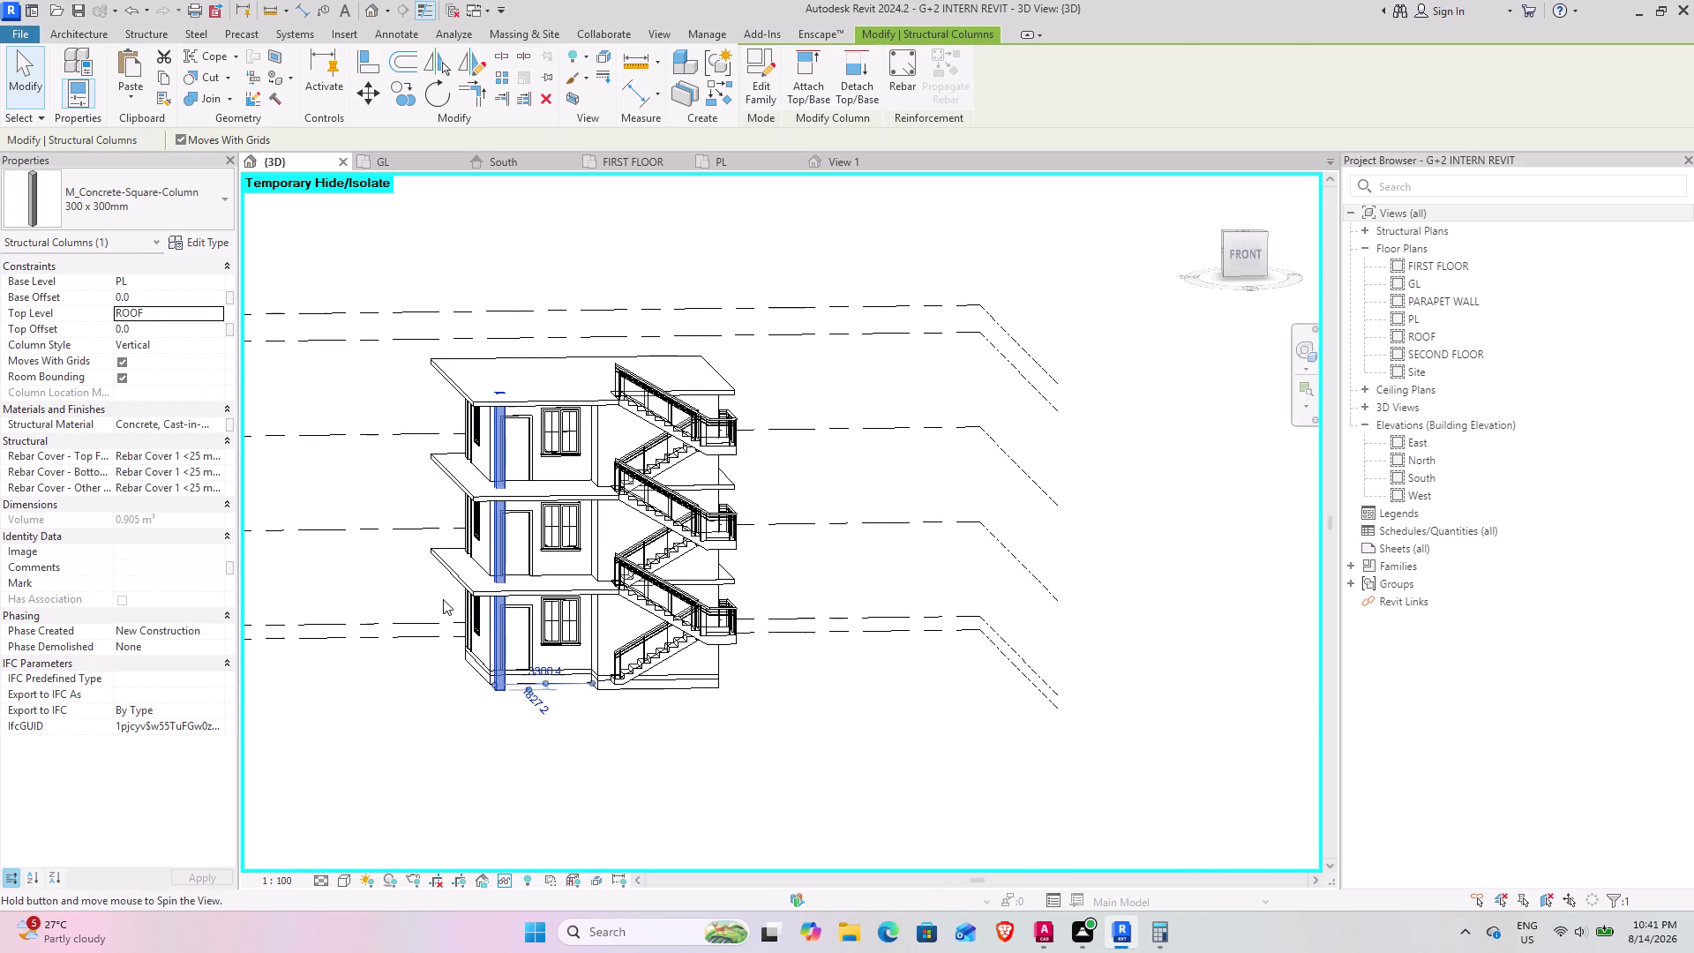
middle_drag(443, 598, 443, 599)
click(380, 677)
middle_drag(460, 600, 507, 745)
middle_drag(606, 670, 606, 669)
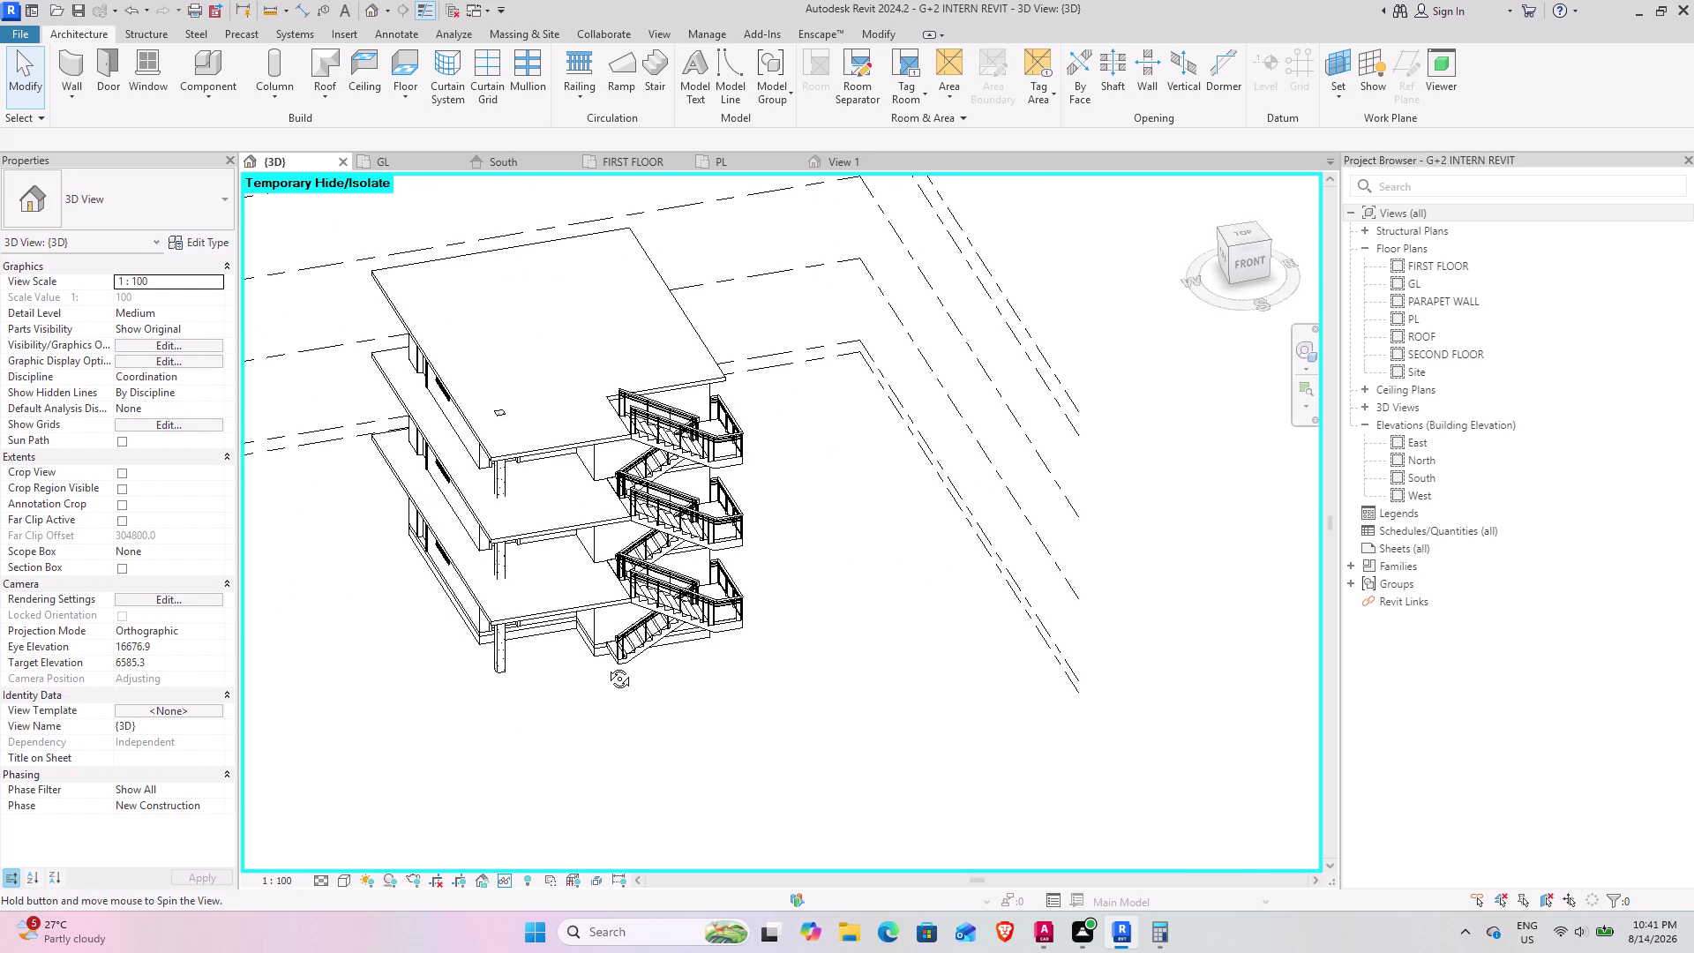
middle_drag(606, 669, 455, 556)
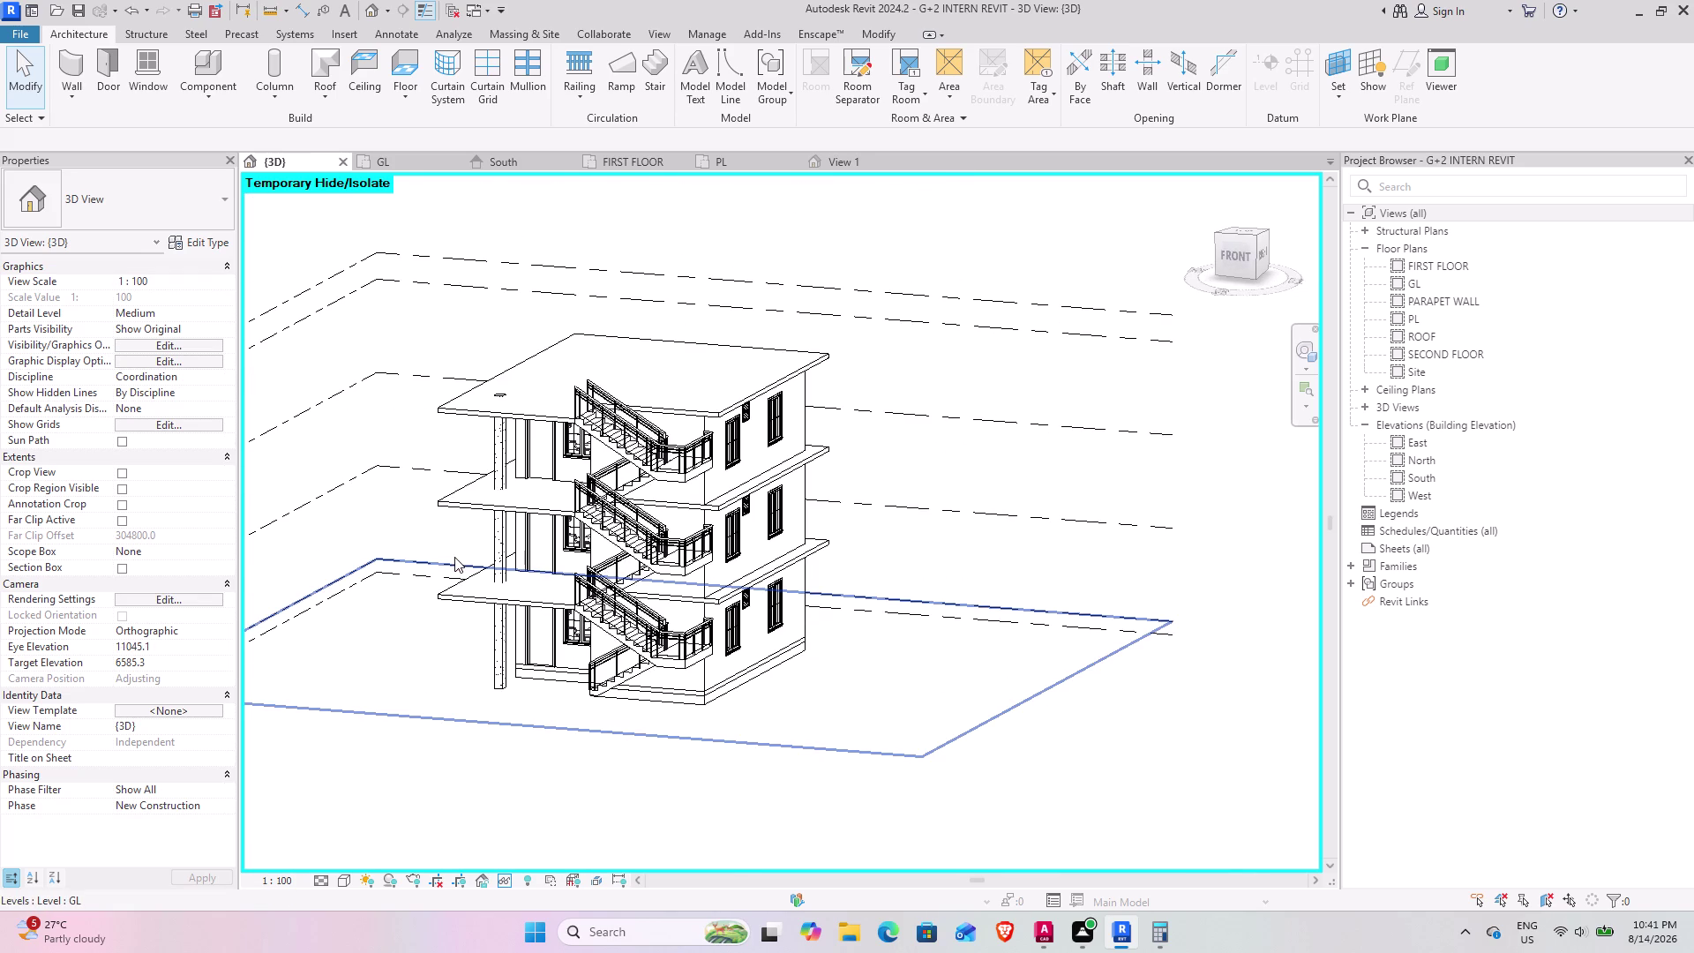
middle_drag(442, 603, 618, 494)
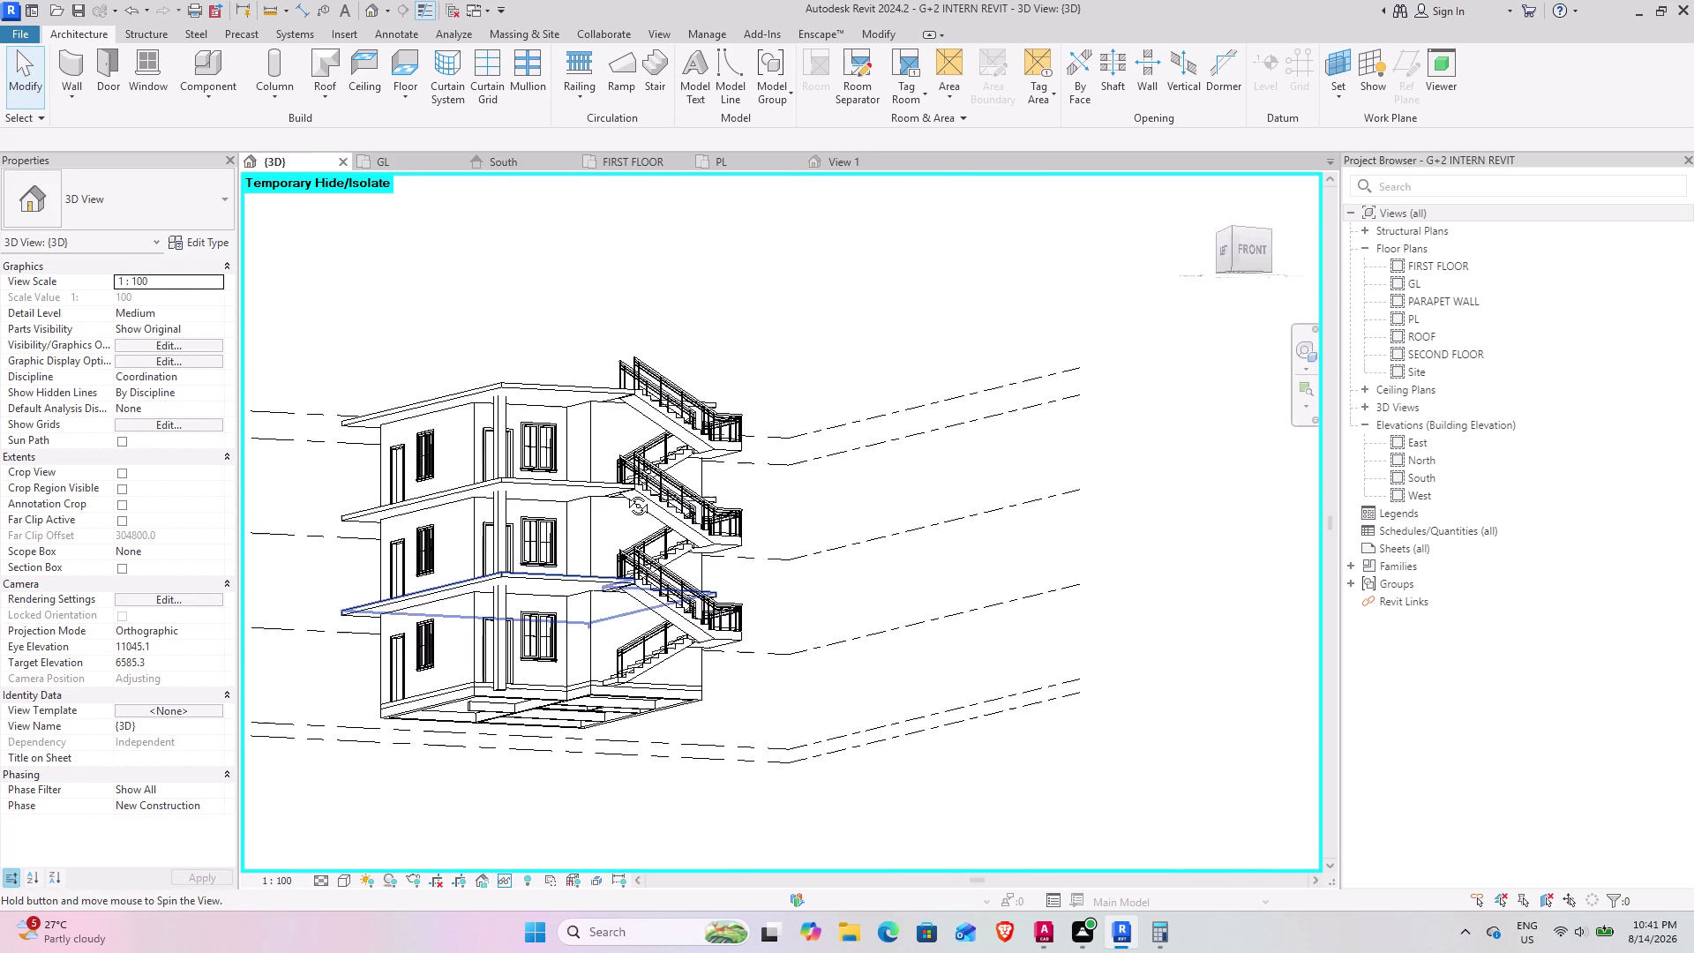
middle_drag(618, 494, 508, 651)
middle_drag(487, 656, 643, 705)
middle_drag(489, 667, 502, 663)
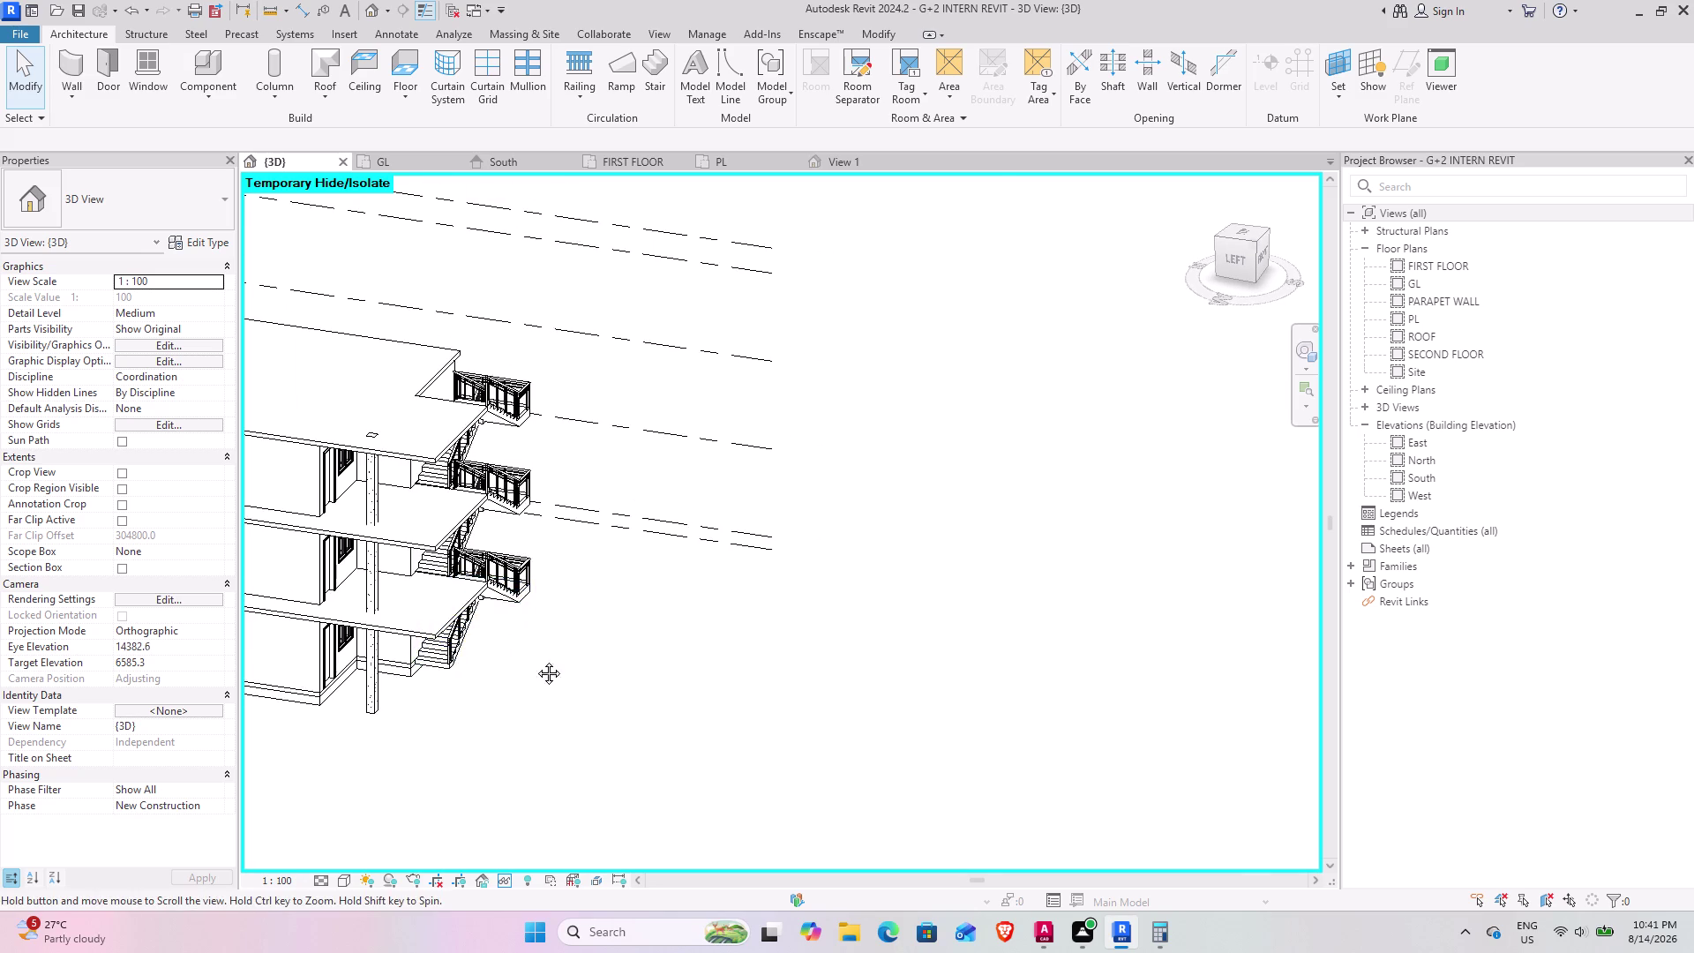
middle_drag(502, 664, 951, 634)
middle_drag(853, 646, 615, 595)
middle_drag(806, 619, 810, 612)
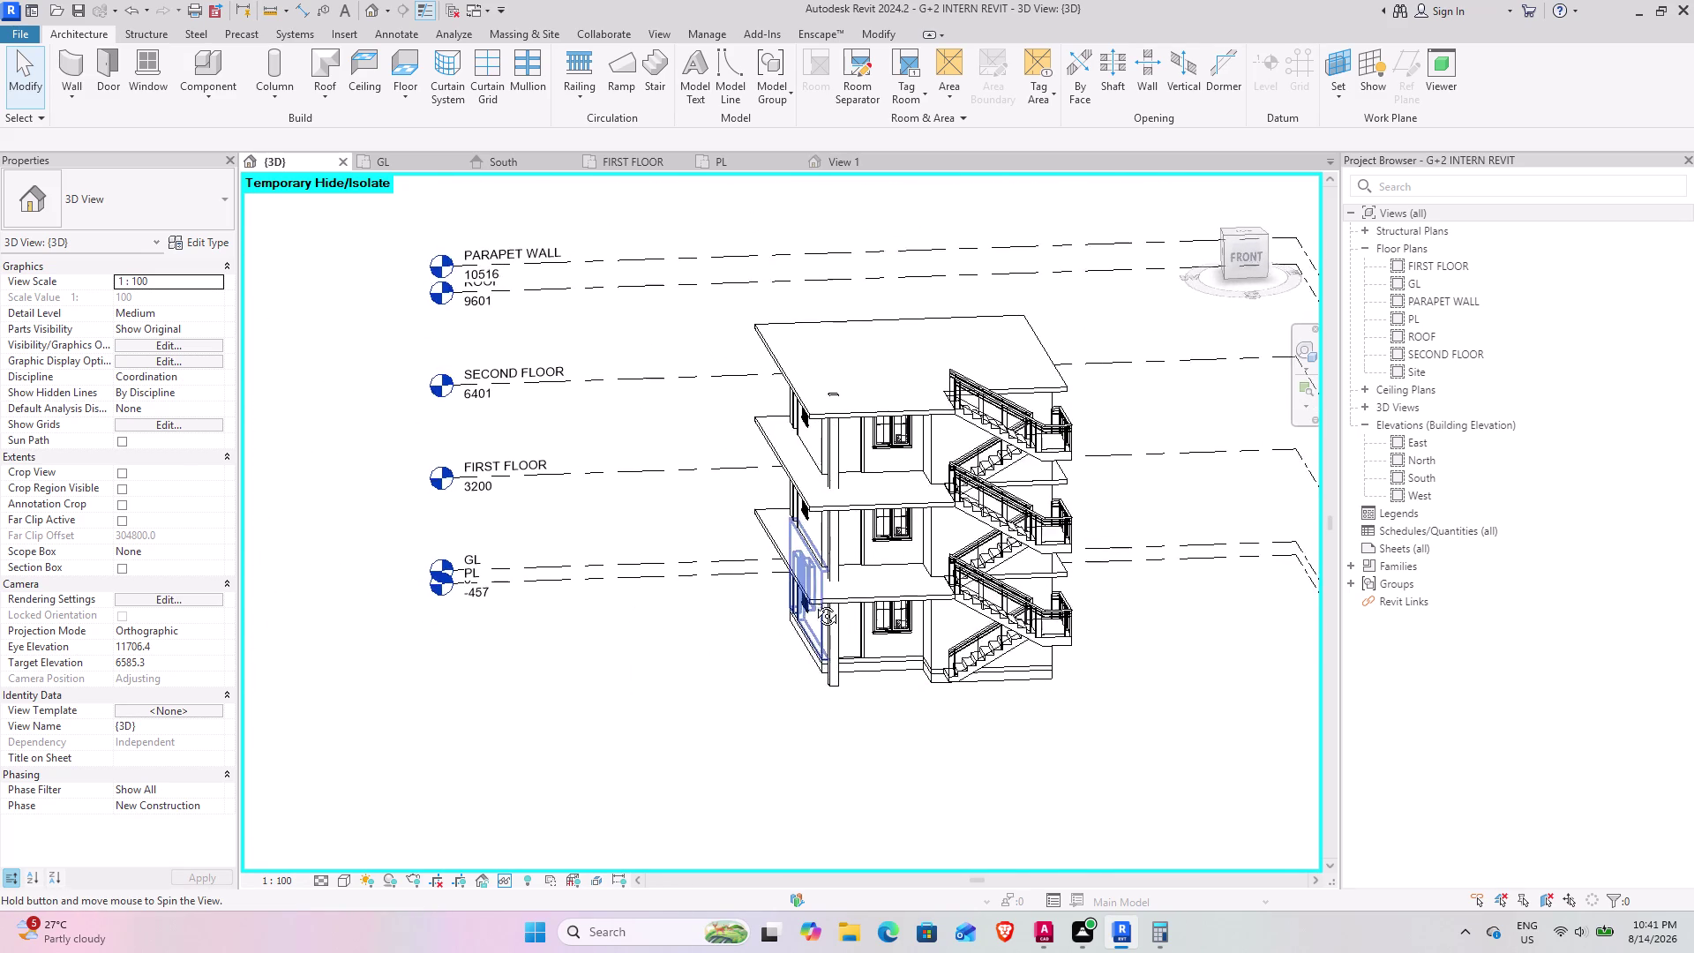
middle_drag(810, 612, 716, 570)
middle_drag(671, 610, 1065, 637)
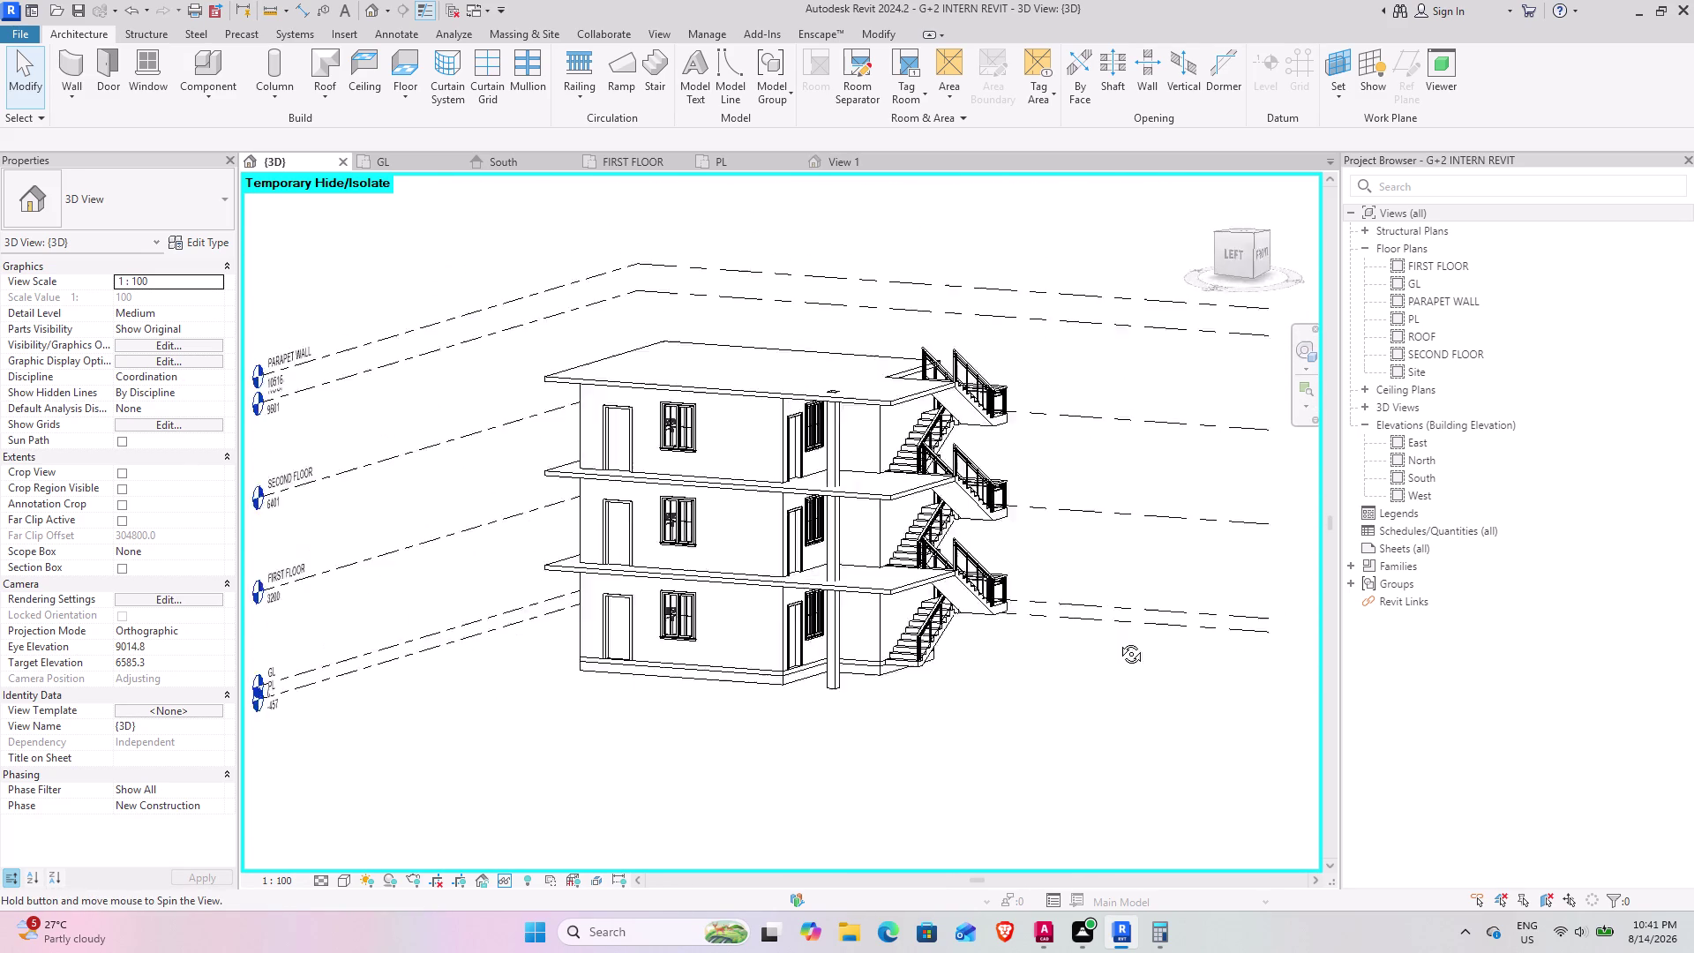
middle_drag(1065, 637, 1132, 638)
middle_drag(833, 639, 911, 624)
middle_drag(500, 641, 643, 626)
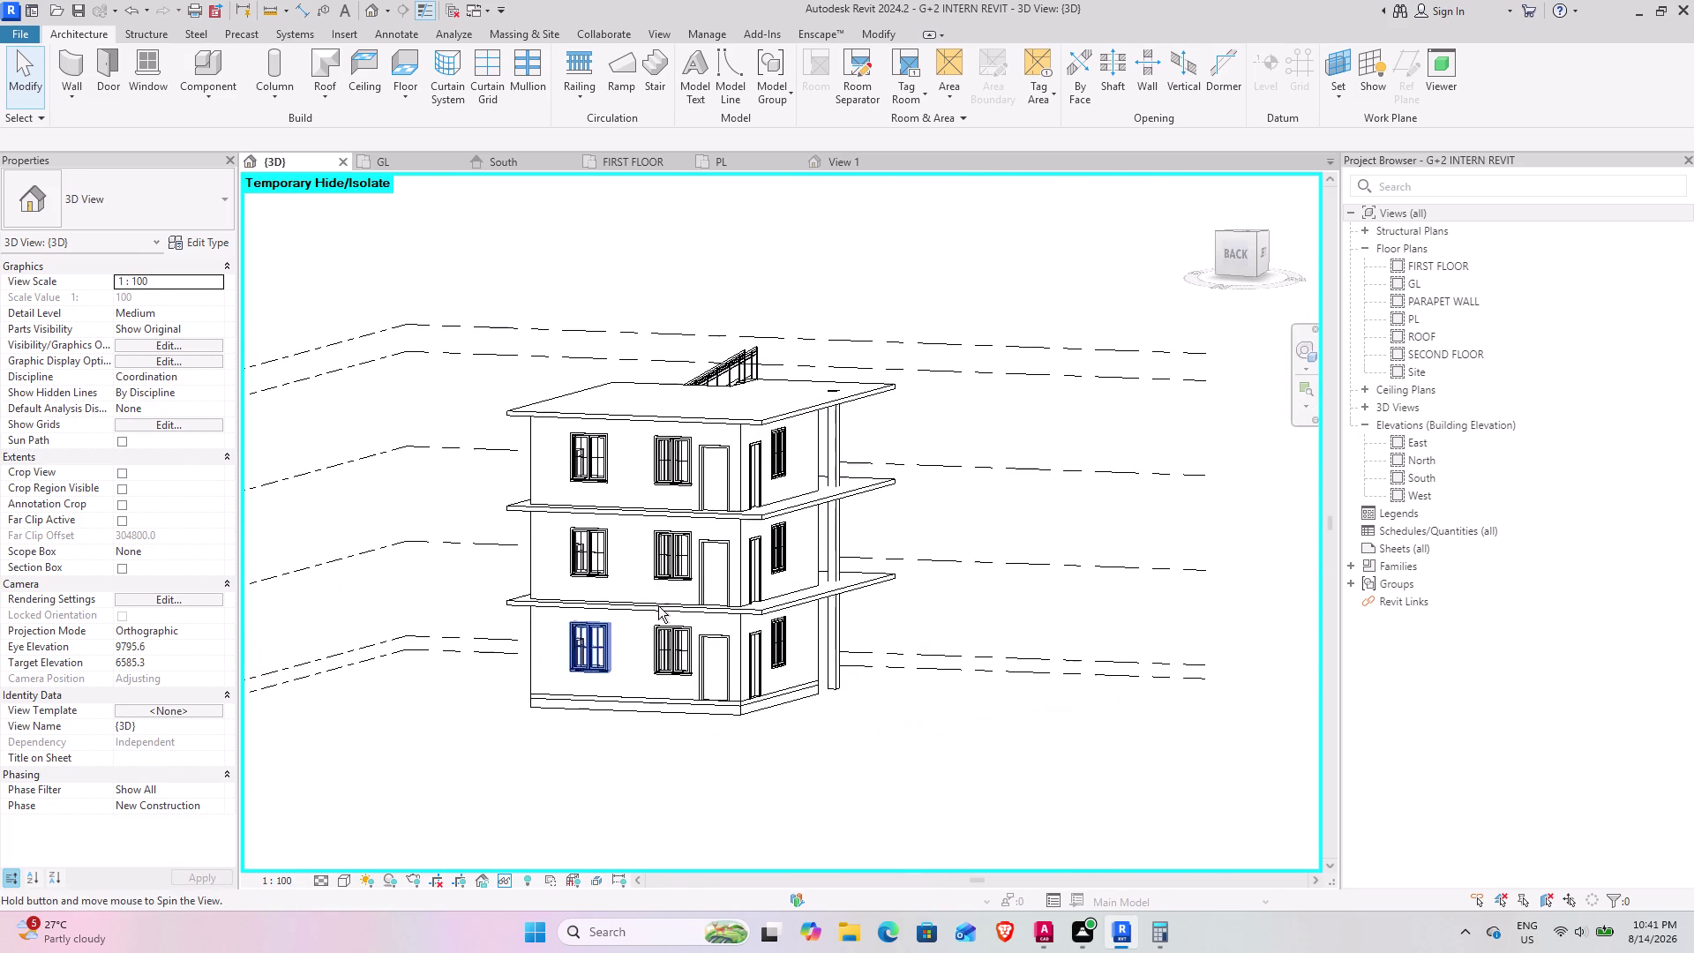
scroll(up, 3)
scroll(up, 3)
middle_drag(761, 607, 571, 622)
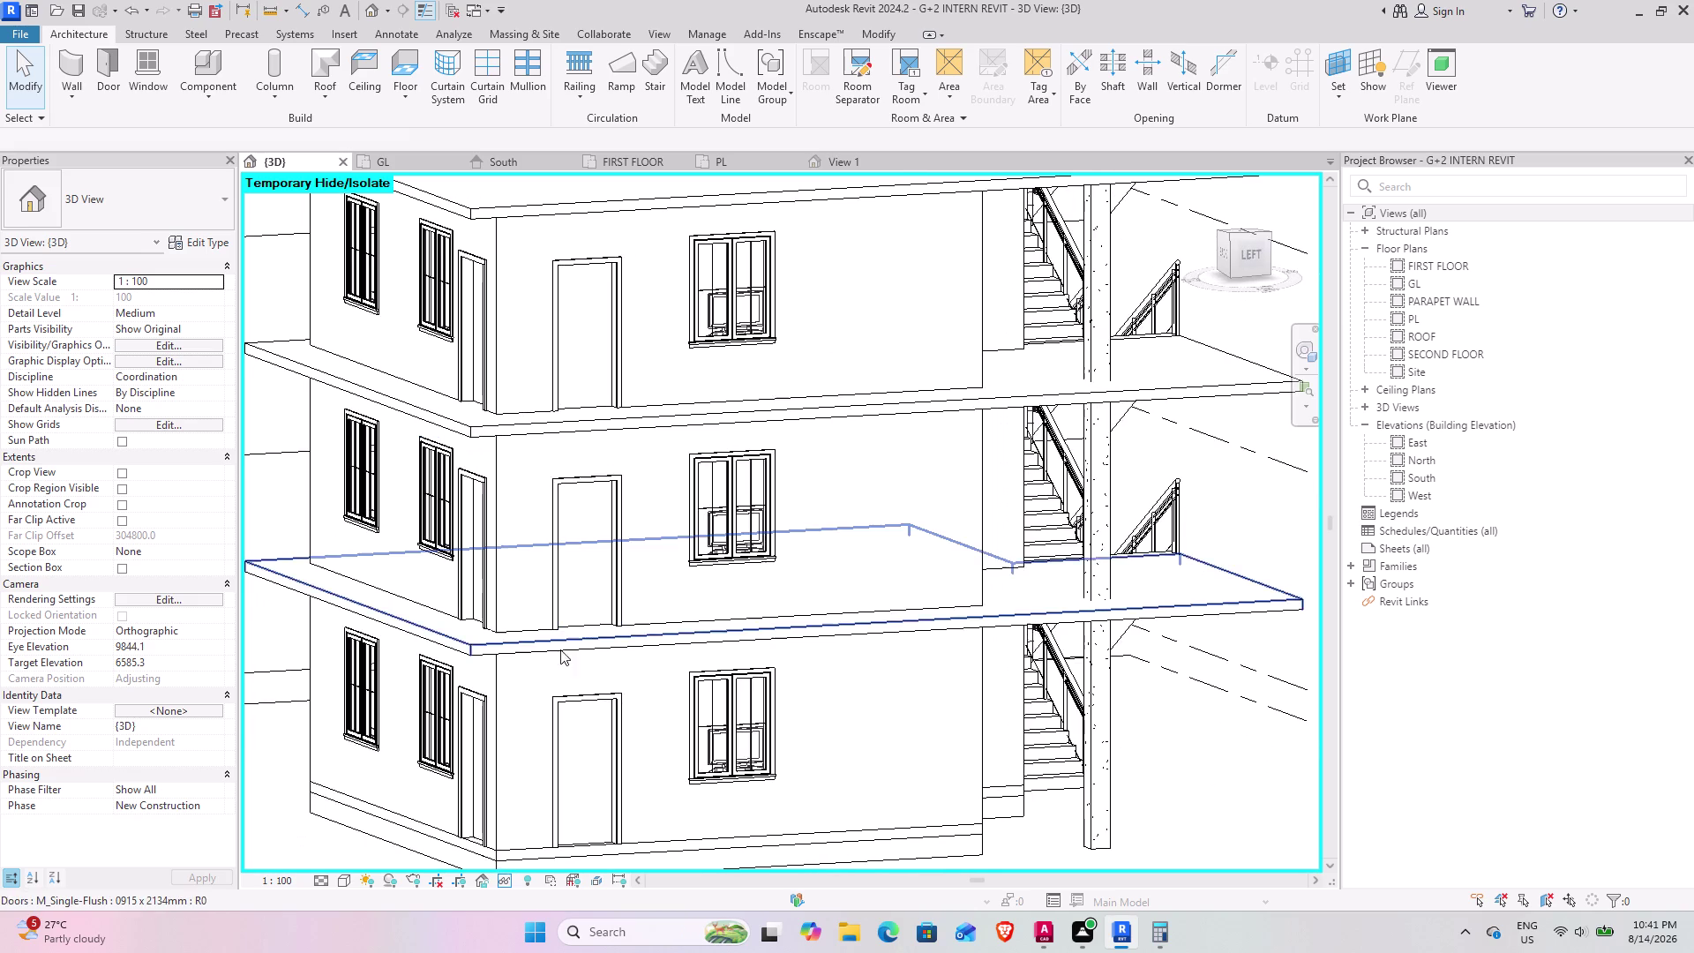
middle_drag(600, 655, 421, 747)
scroll(down, 3)
middle_drag(725, 671, 653, 713)
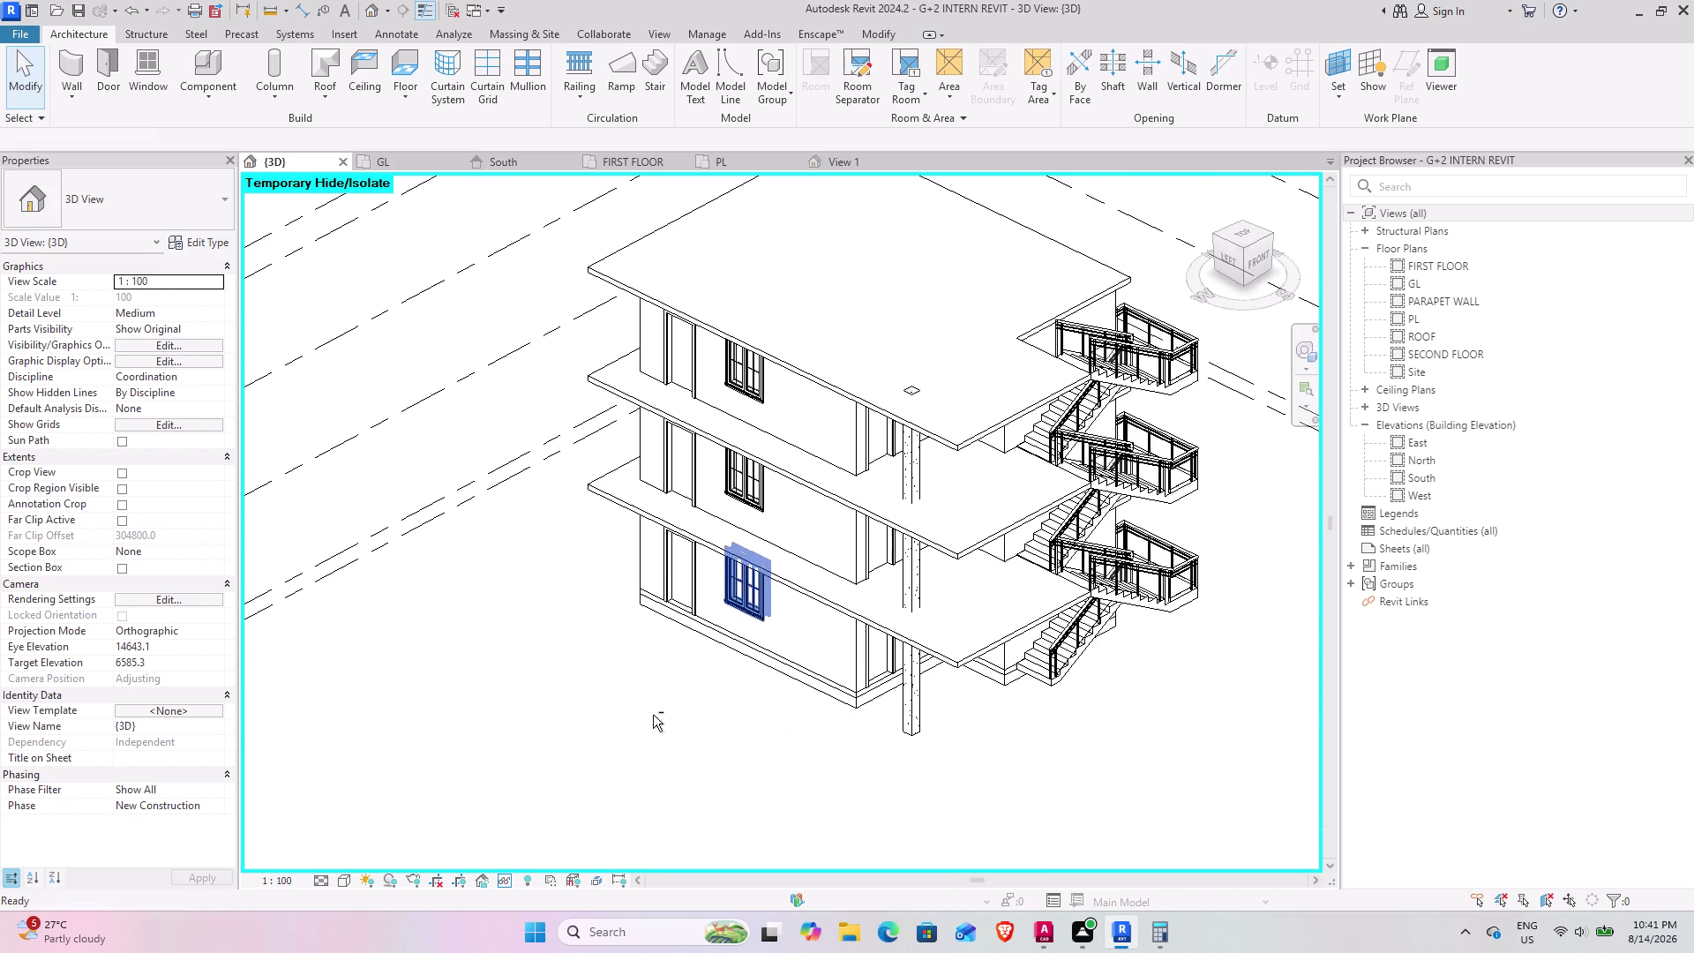
middle_drag(593, 687, 802, 719)
middle_drag(609, 688, 716, 639)
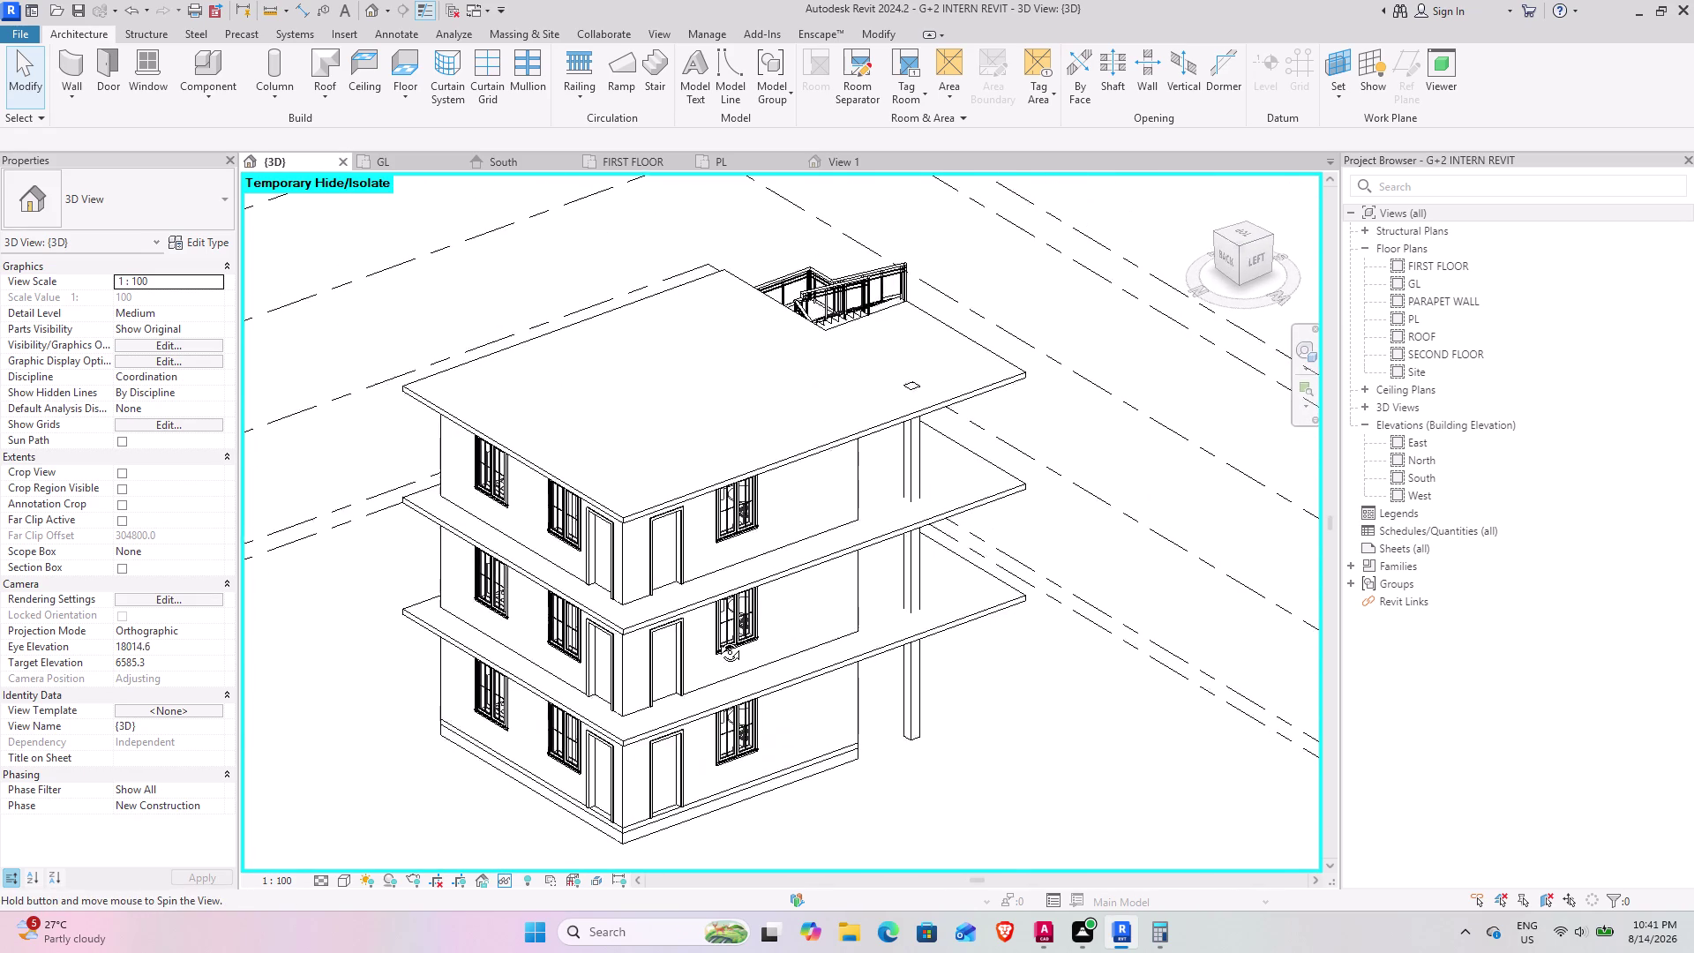
middle_drag(716, 639, 716, 638)
middle_drag(539, 678, 553, 659)
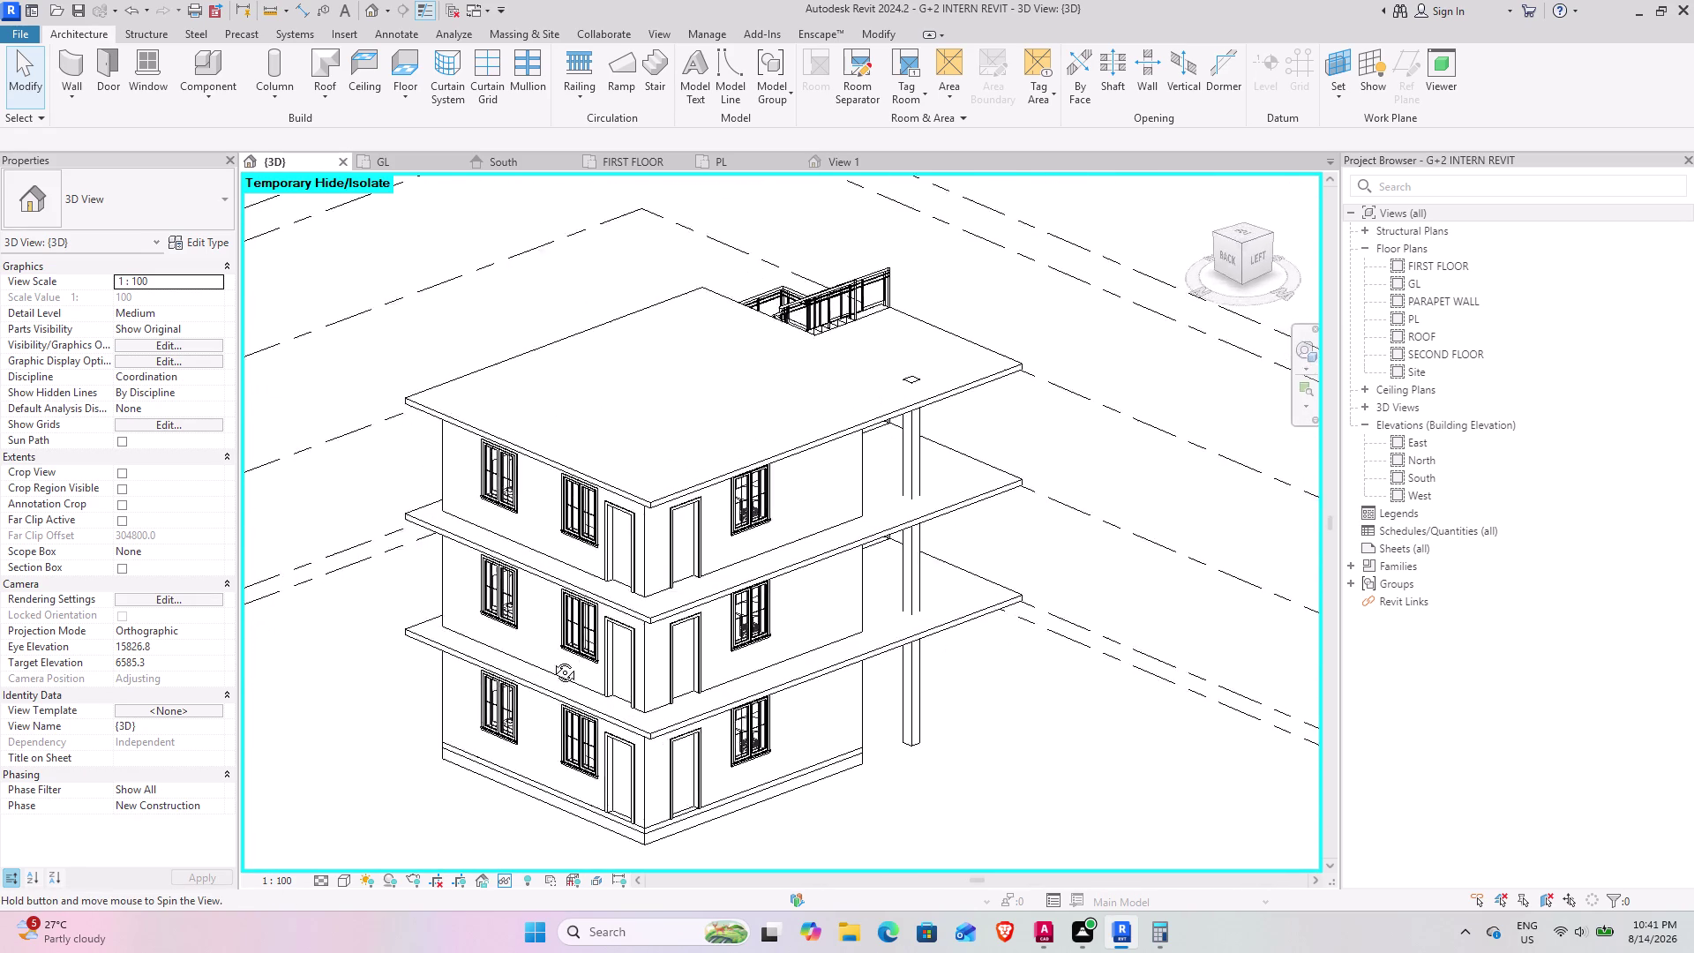
middle_drag(552, 658, 503, 682)
scroll(down, 3)
middle_drag(822, 596, 481, 581)
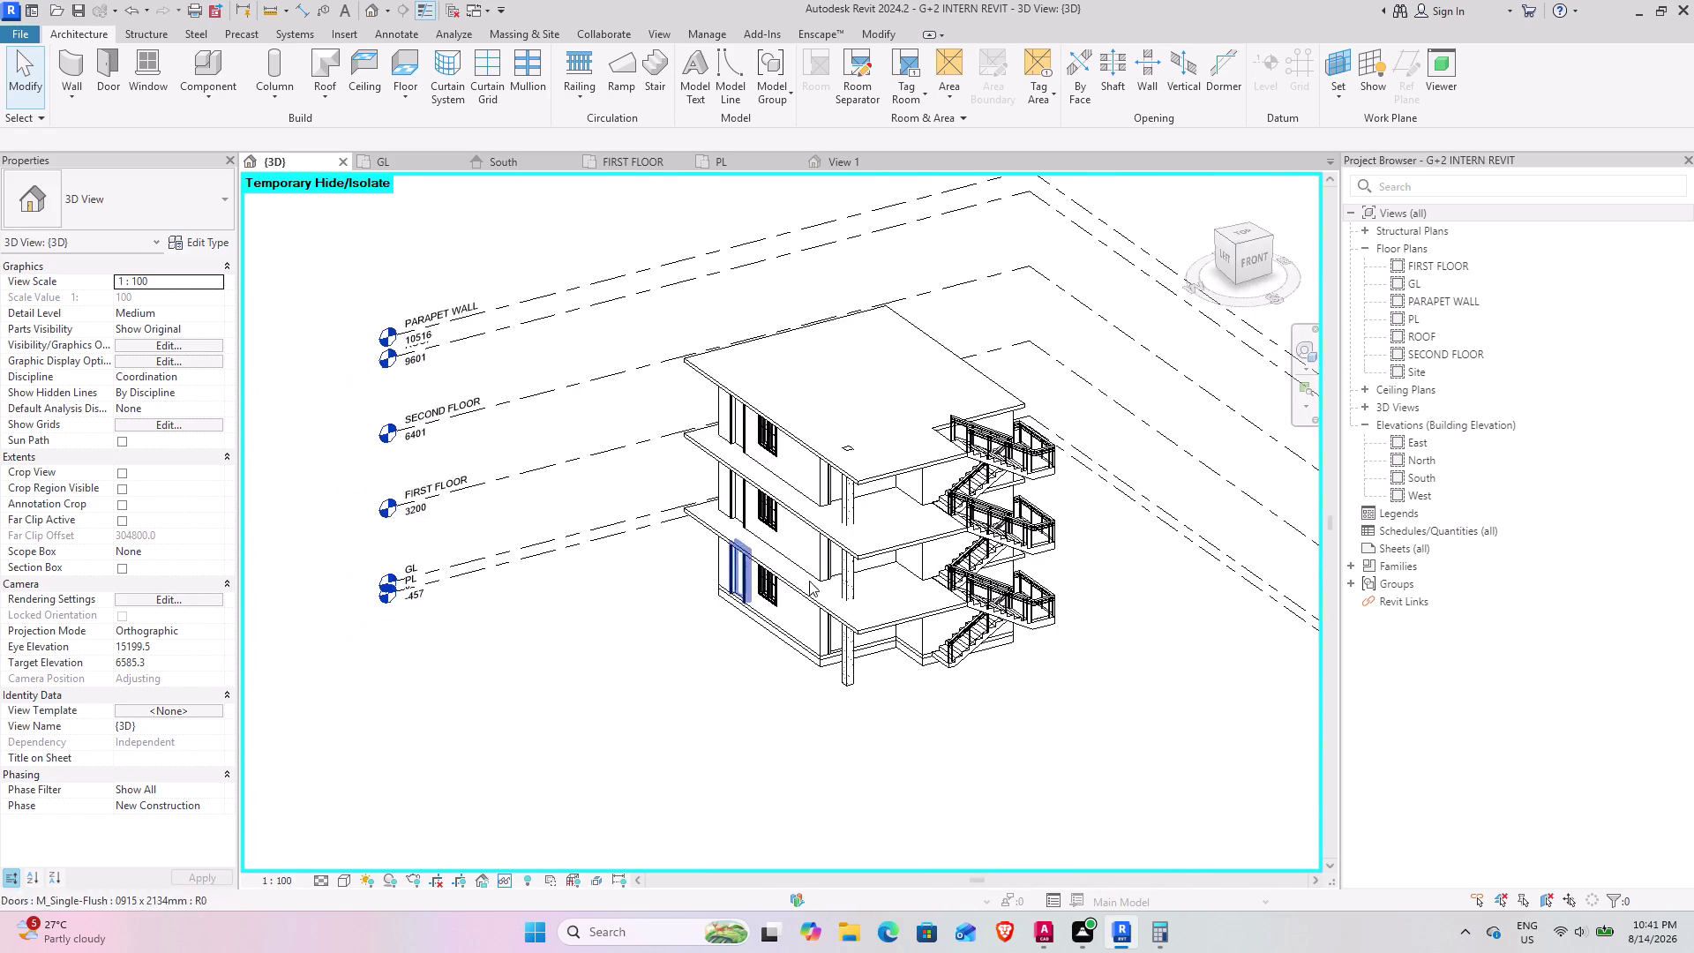
middle_drag(813, 581, 659, 593)
scroll(up, 3)
middle_drag(707, 629, 728, 538)
middle_drag(736, 594, 818, 550)
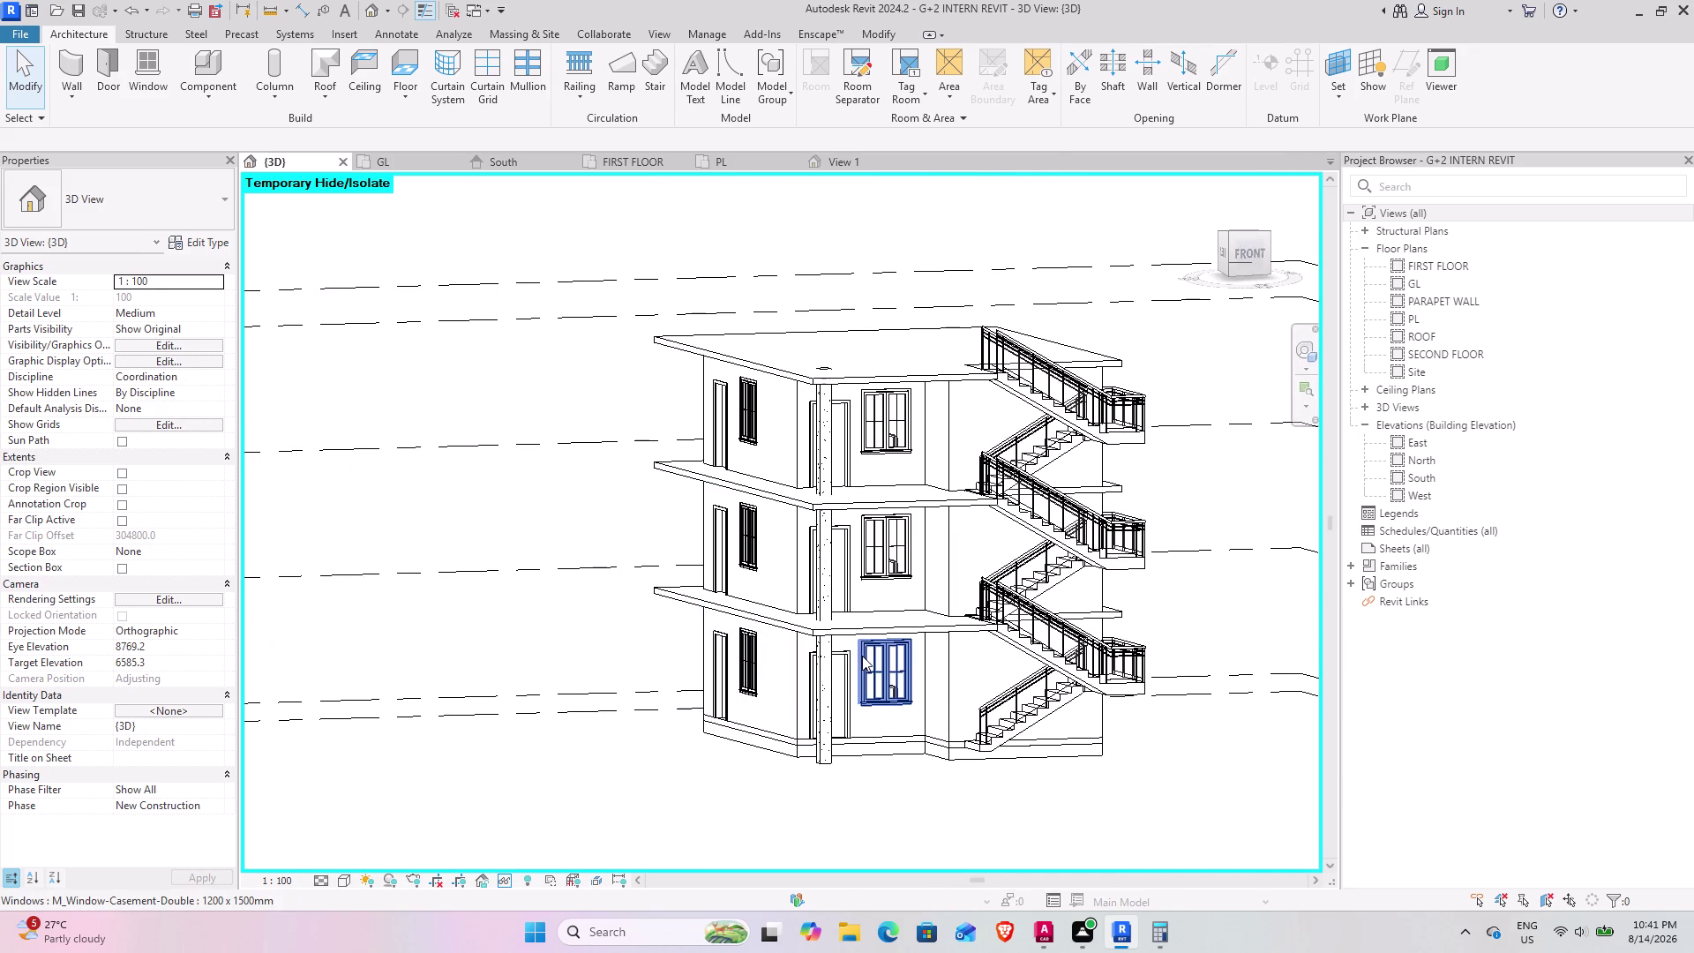
click(652, 162)
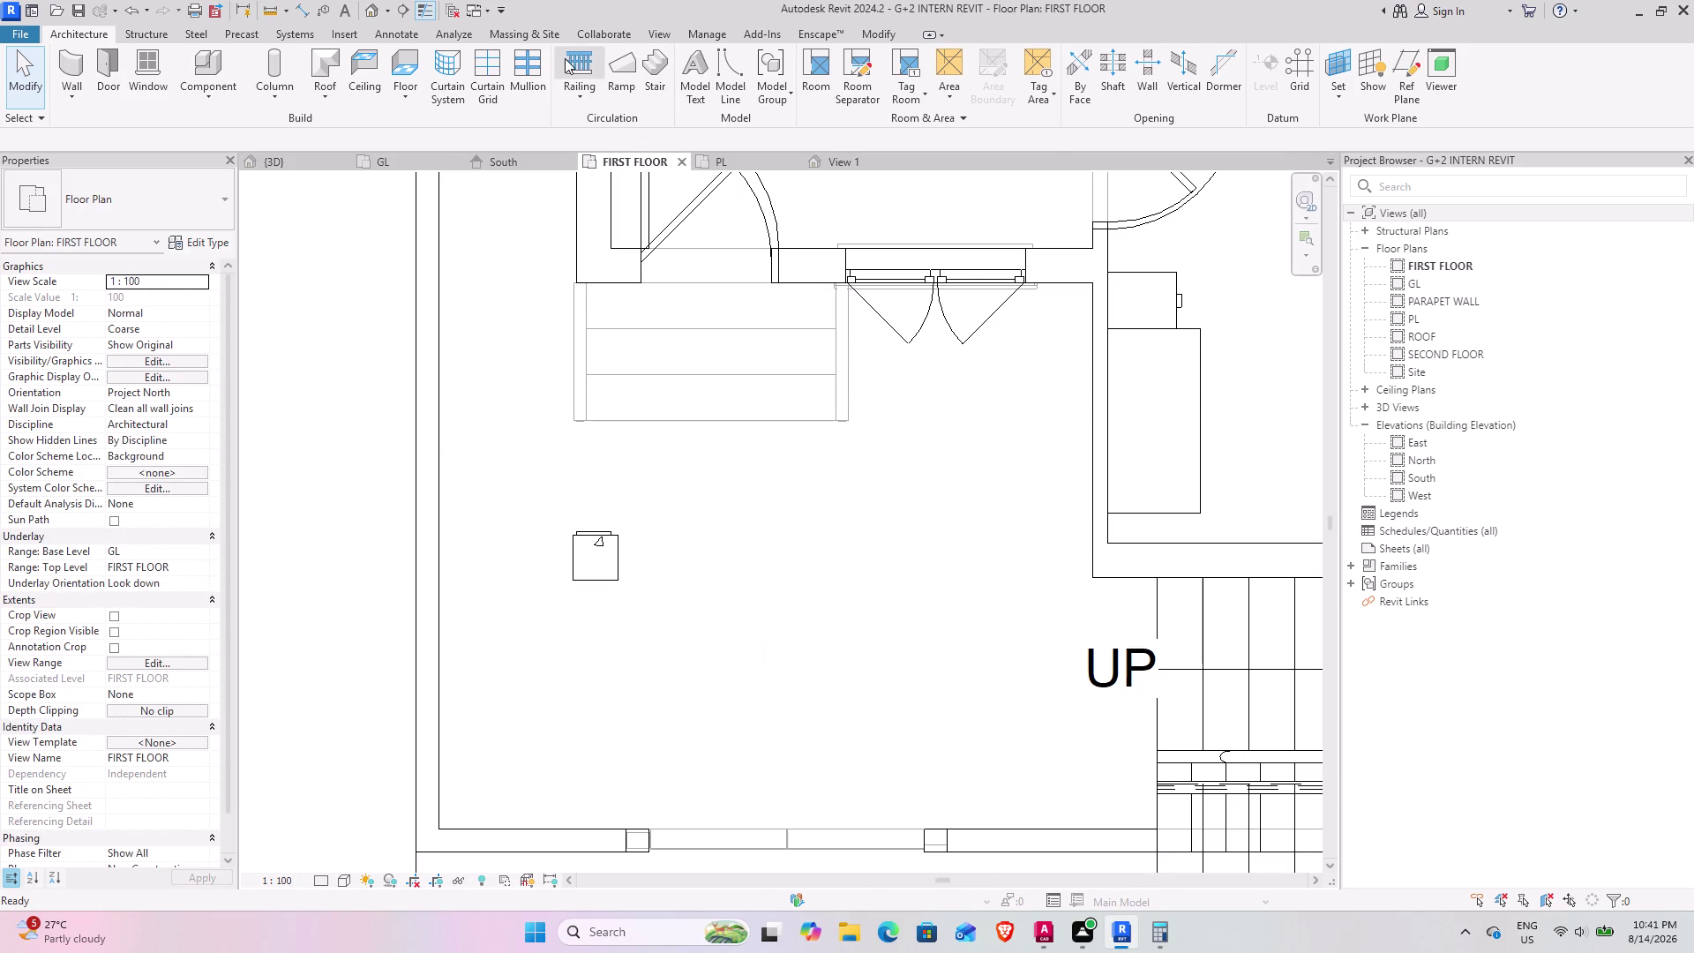
Start a railing sketch path and begin the first line at the slab corner near the stairs.
click(580, 59)
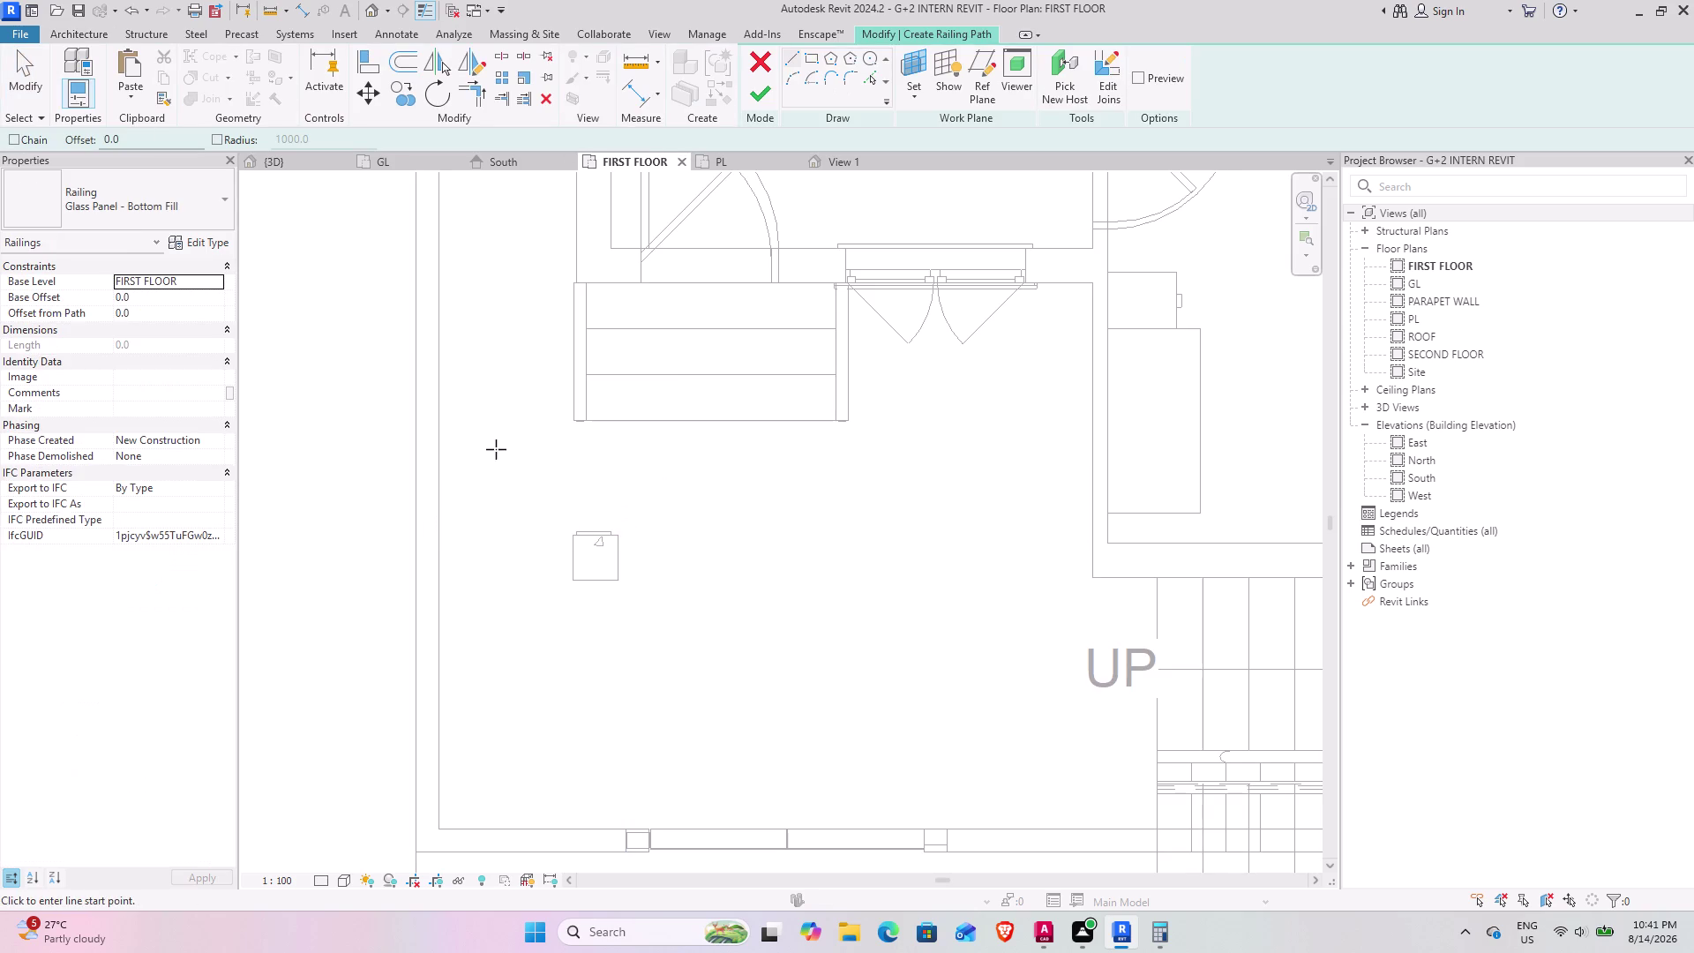
scroll(down, 3)
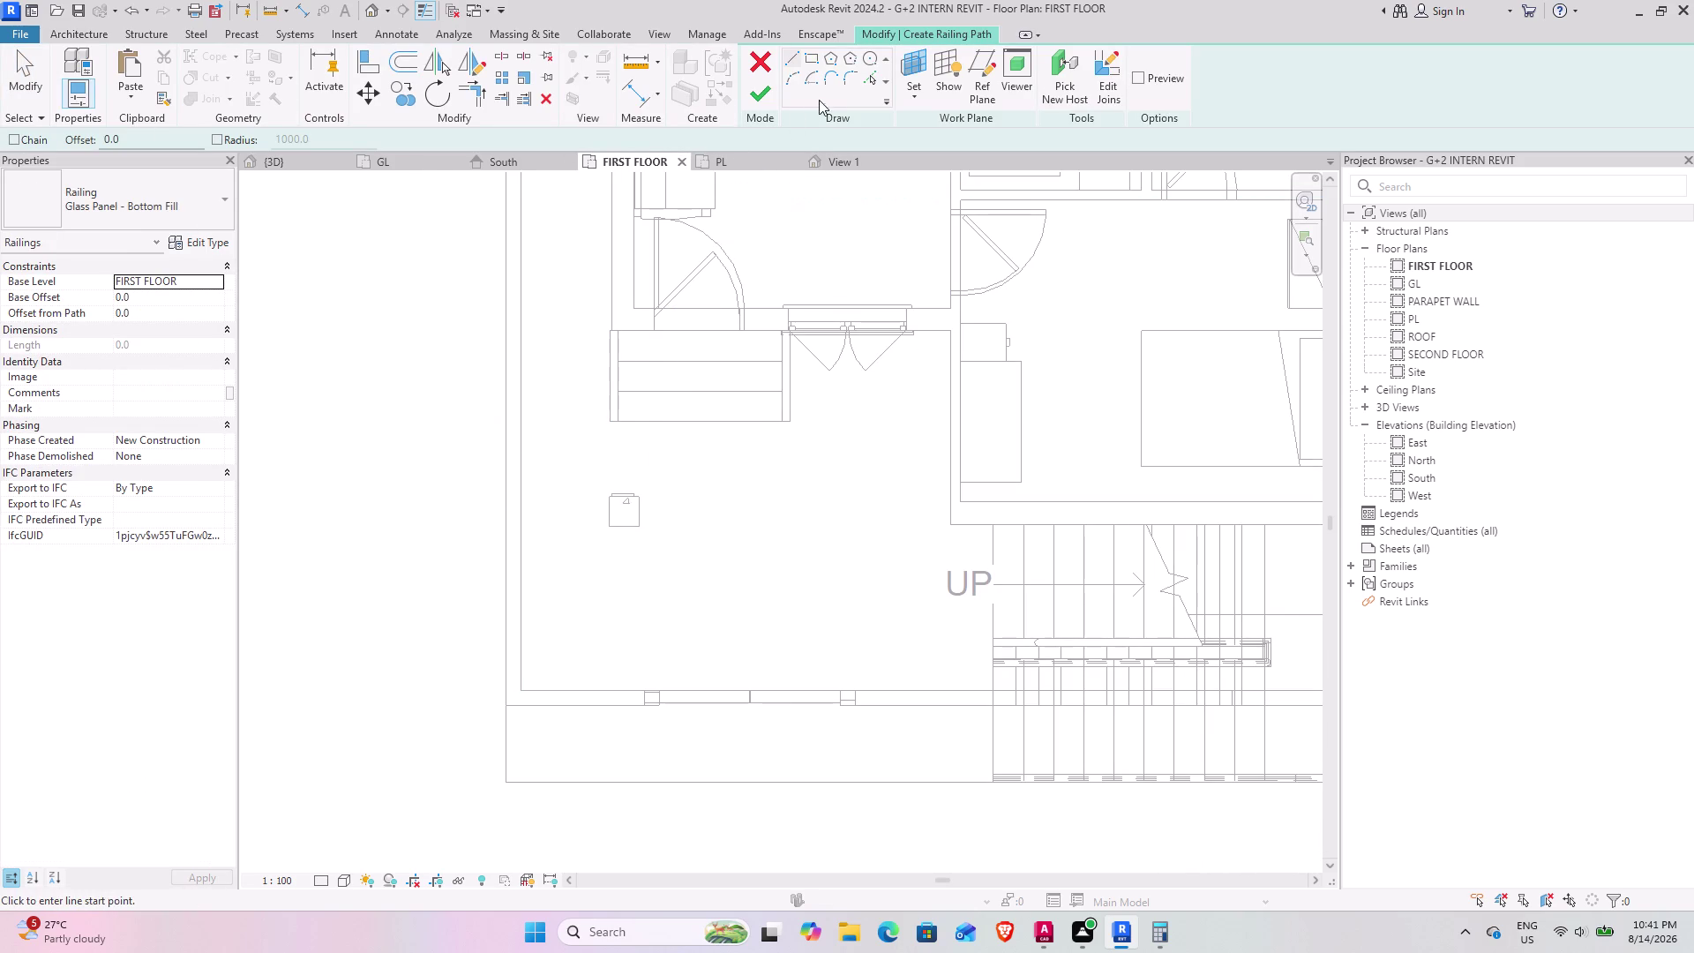
scroll(up, 3)
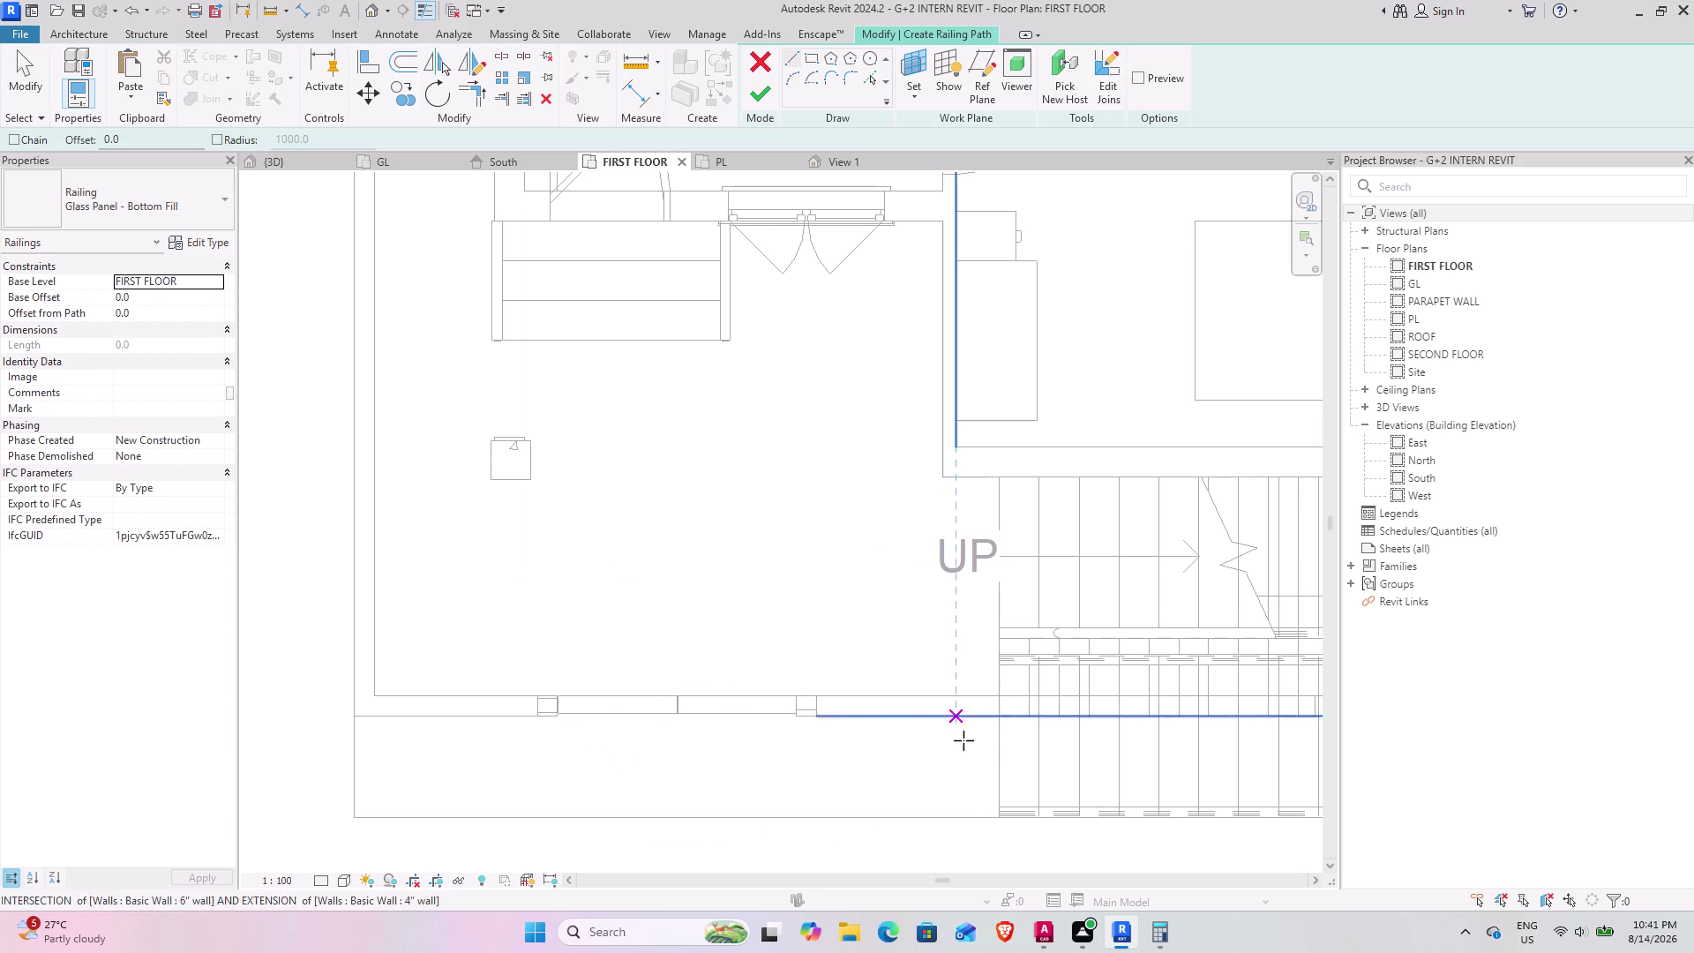
middle_drag(952, 772, 950, 672)
scroll(up, 3)
scroll(up, 3)
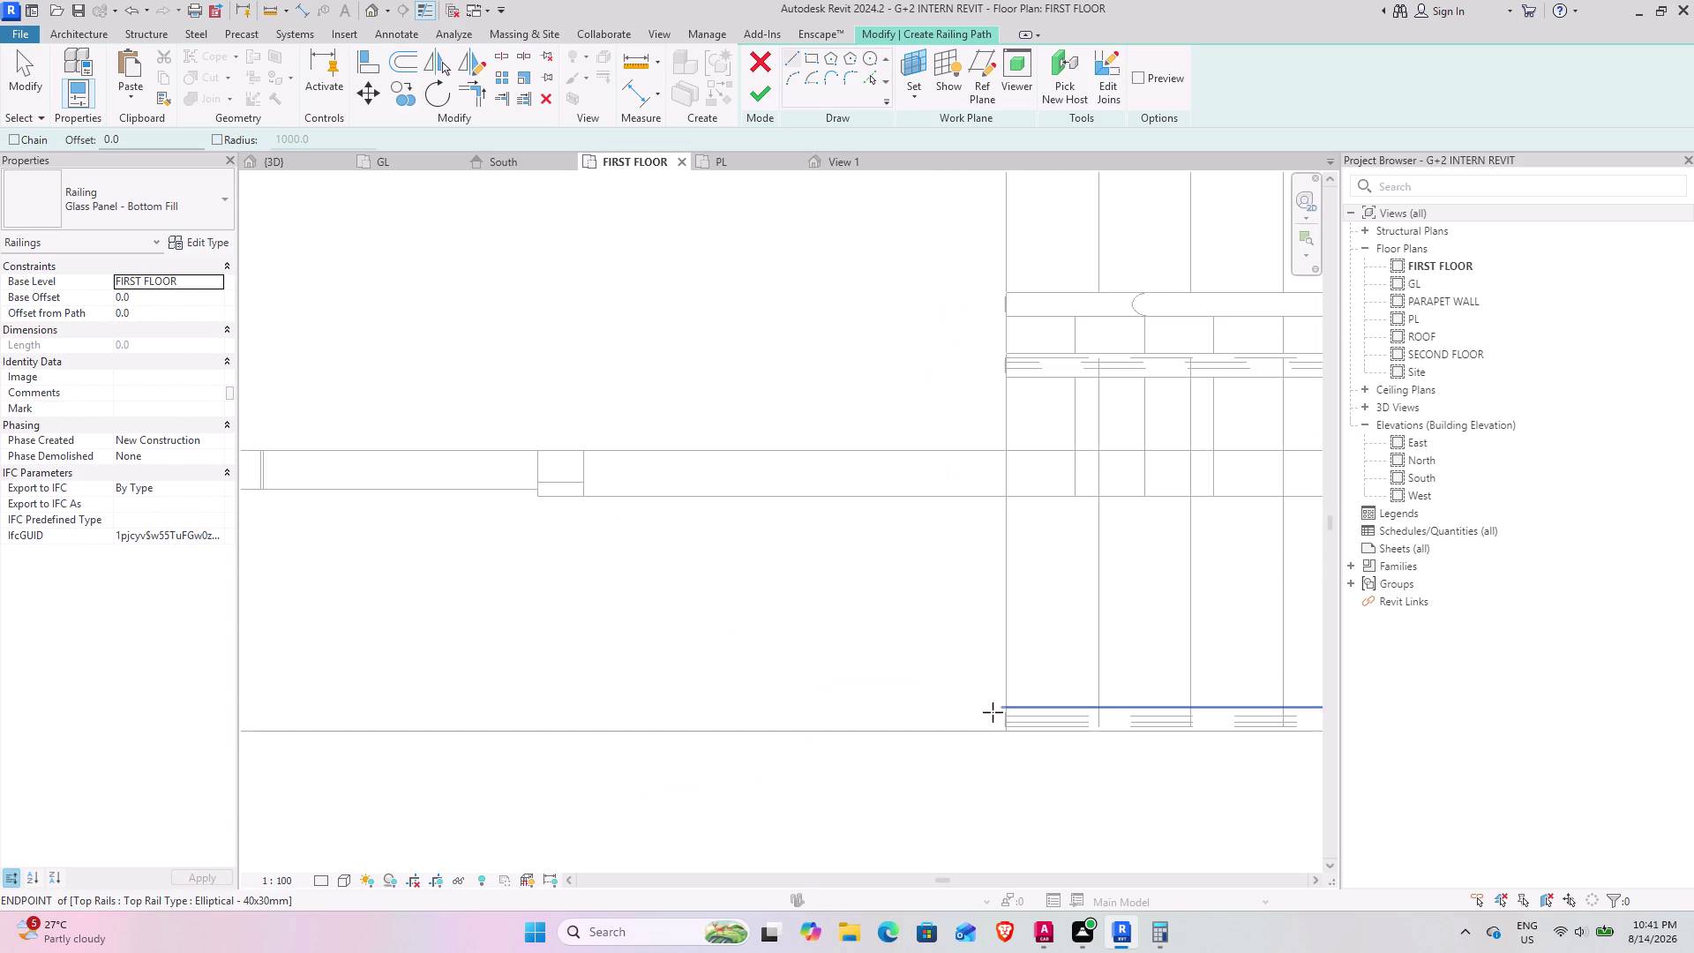
scroll(up, 3)
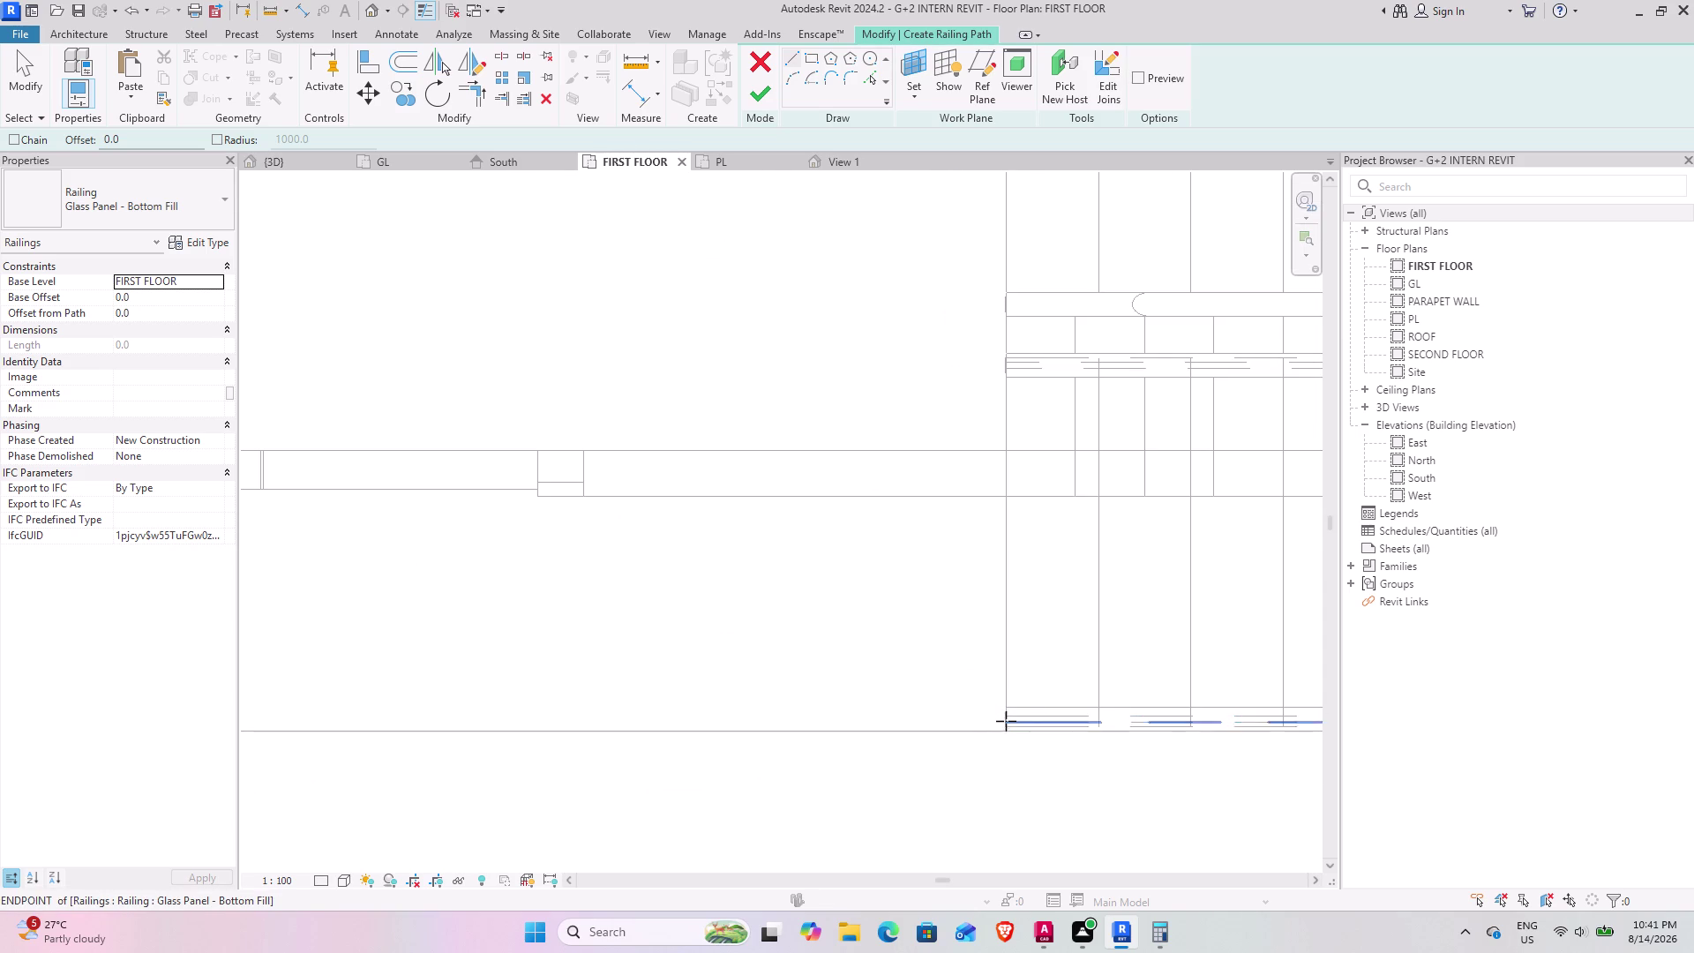
scroll(up, 3)
scroll(up, 3)
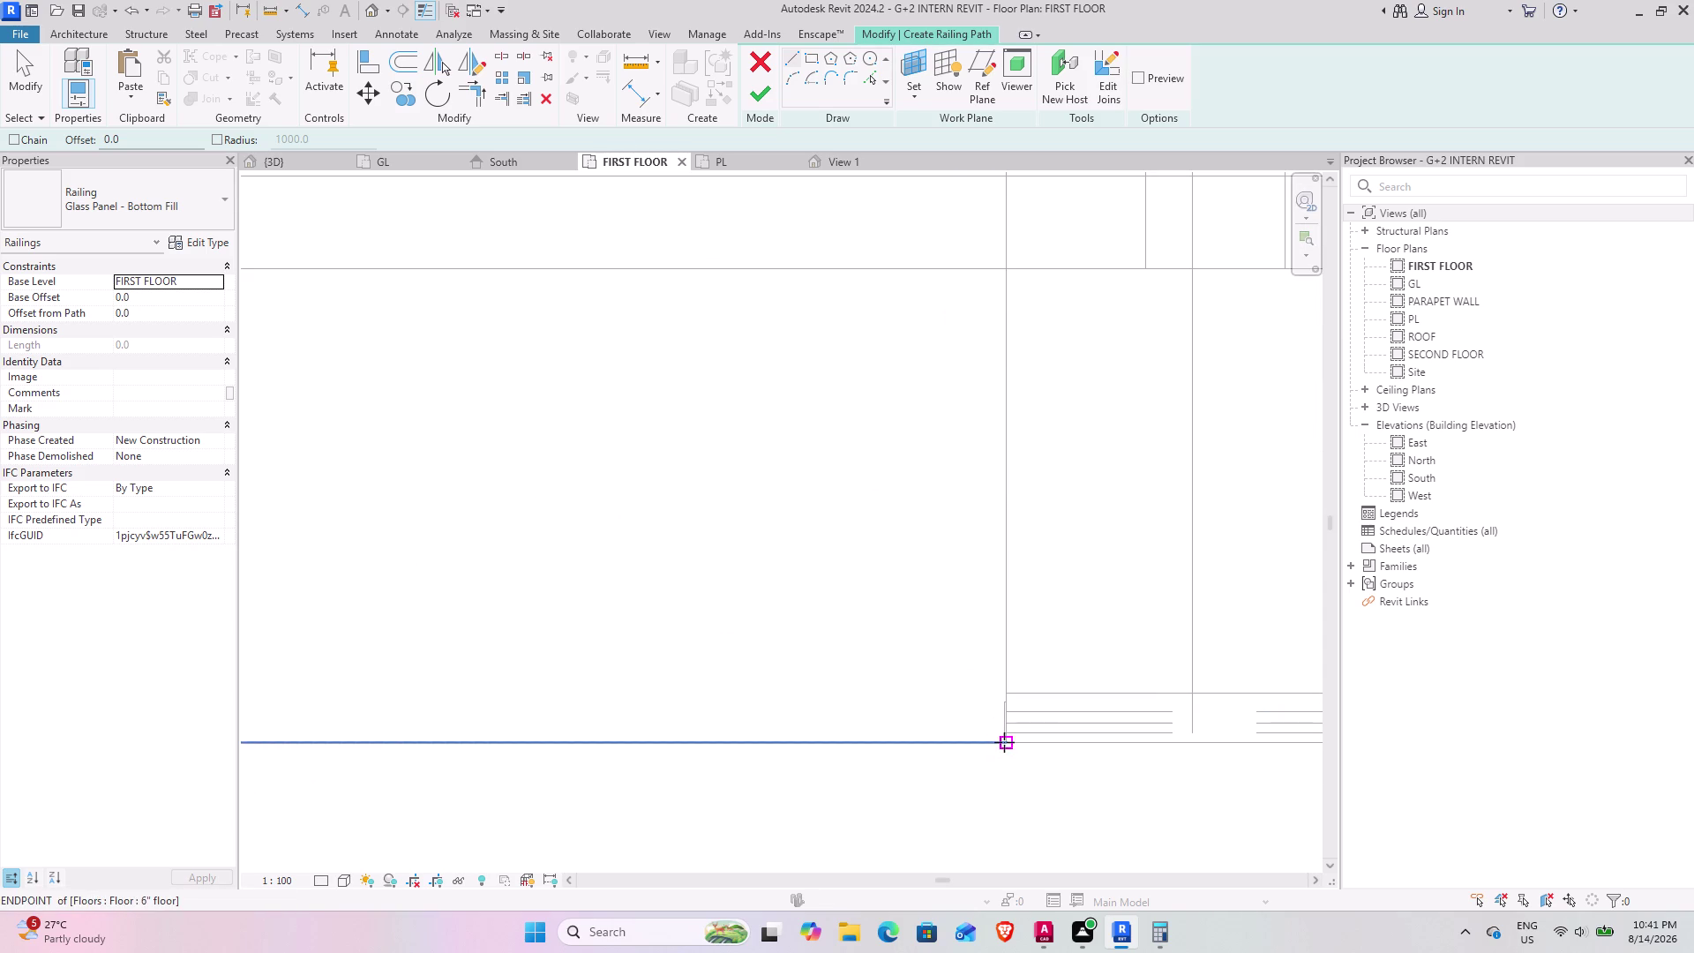
click(1004, 742)
scroll(down, 3)
middle_drag(639, 717, 1030, 701)
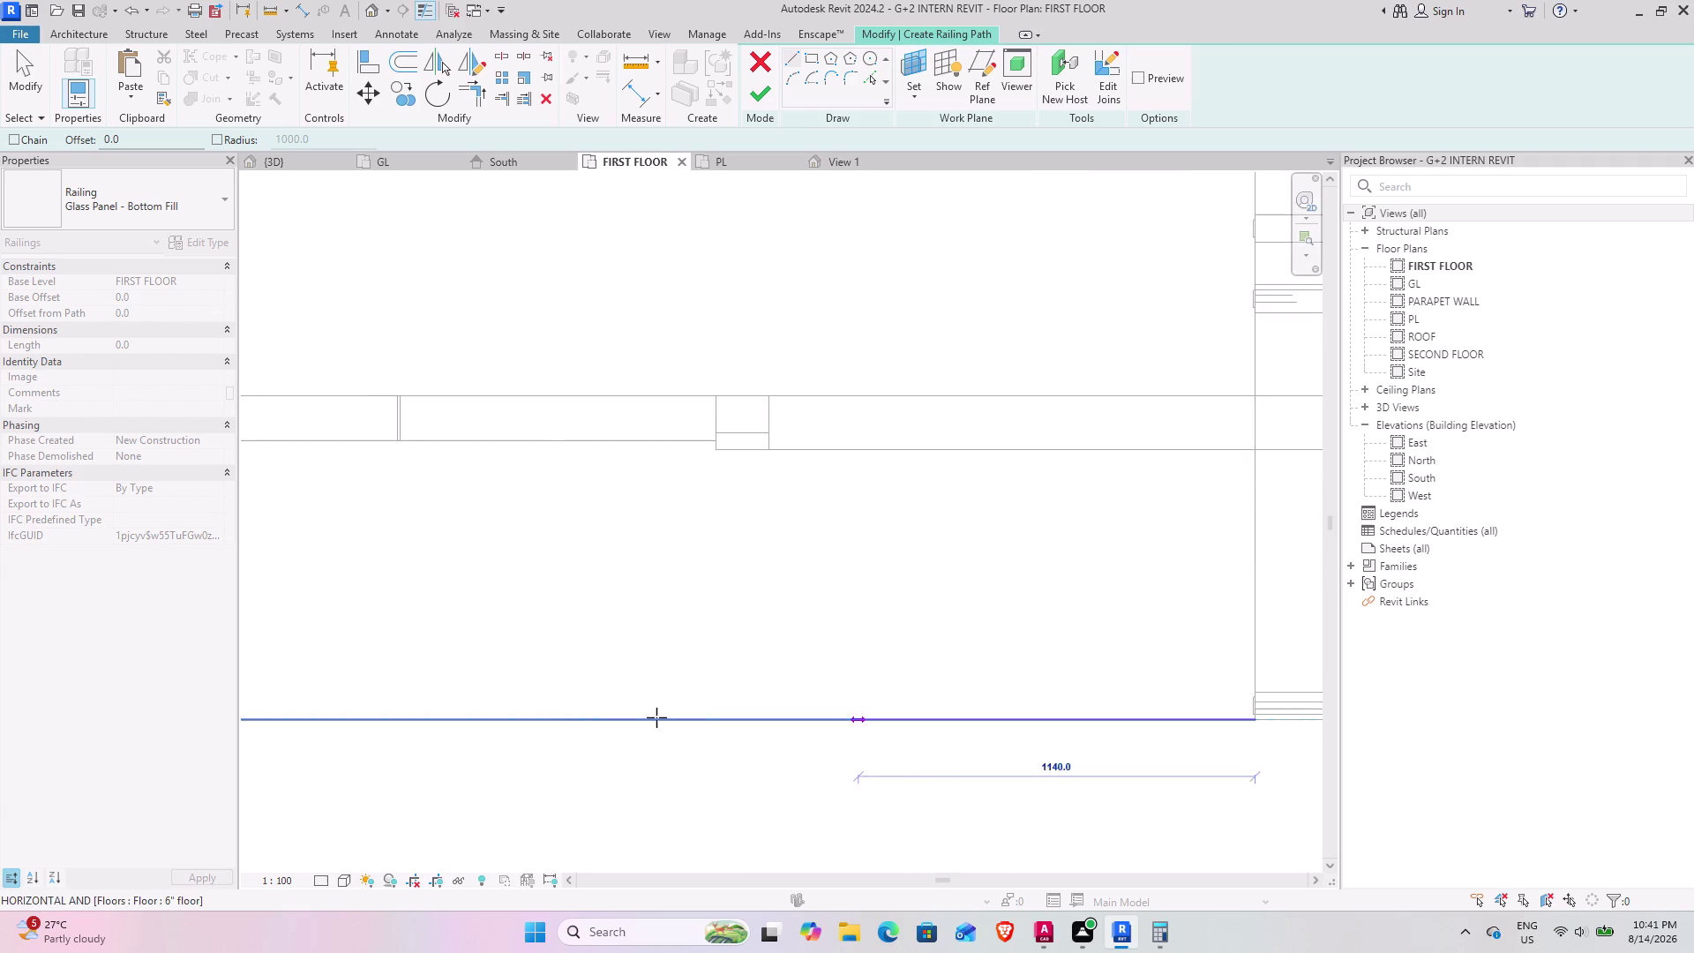
middle_drag(569, 712, 1300, 719)
middle_drag(626, 701, 1053, 698)
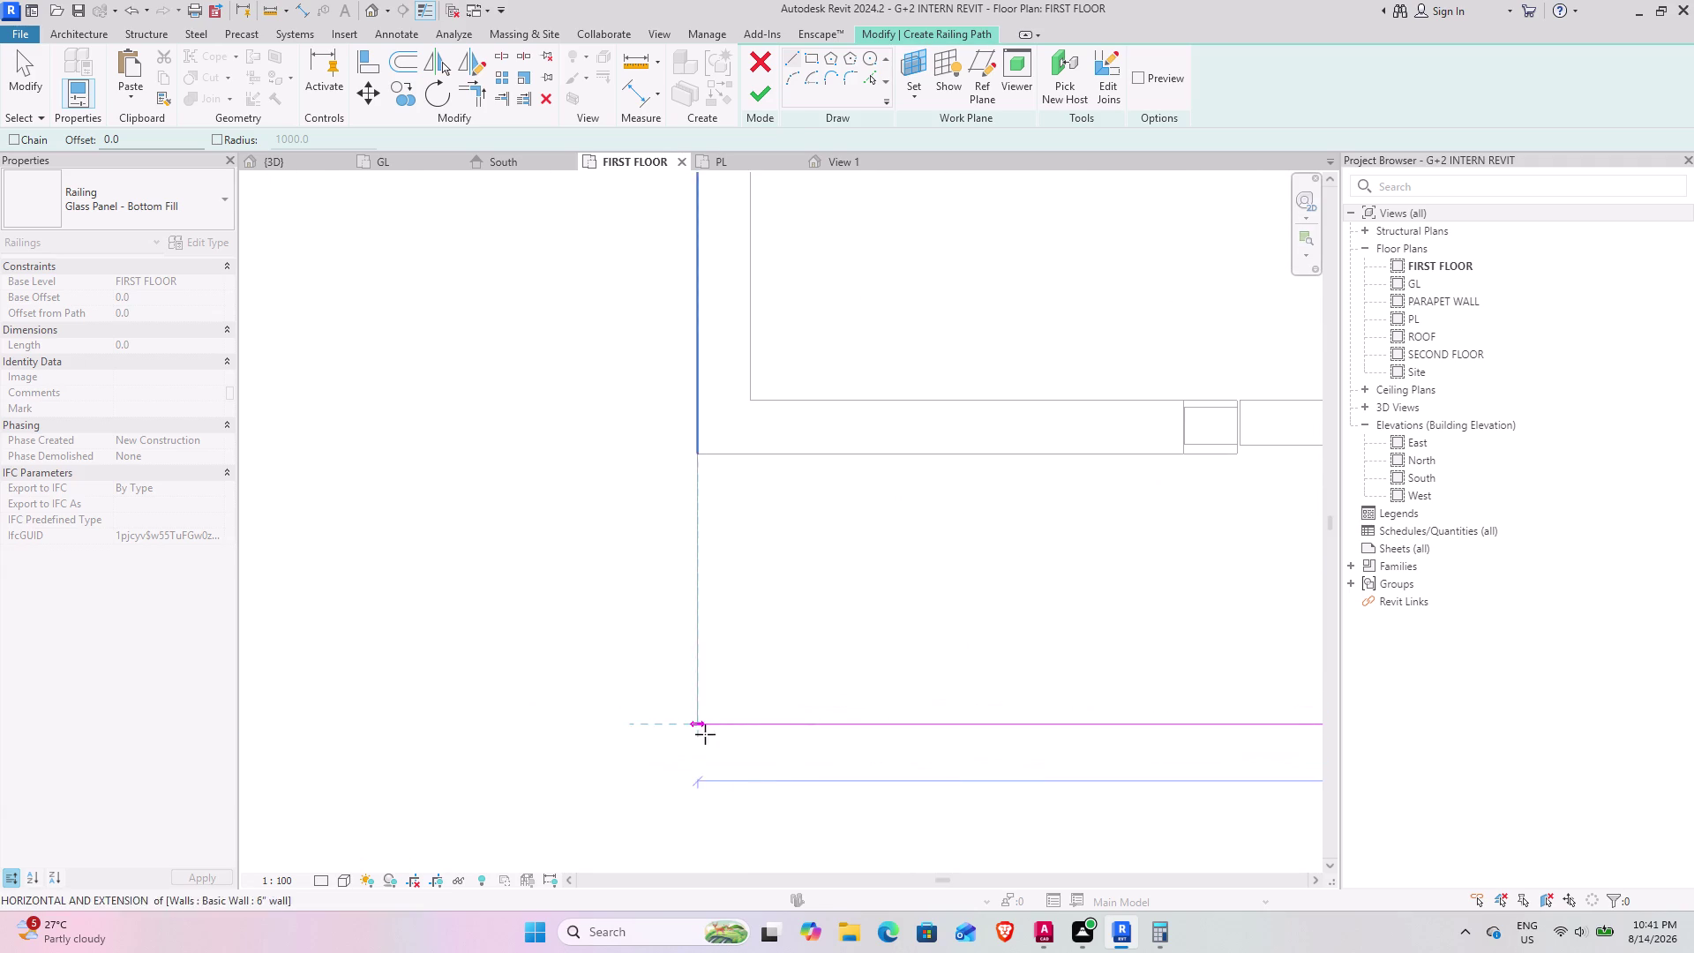
Trace path lines up the left slab edge and along the top edge to the top-right corner.
click(698, 725)
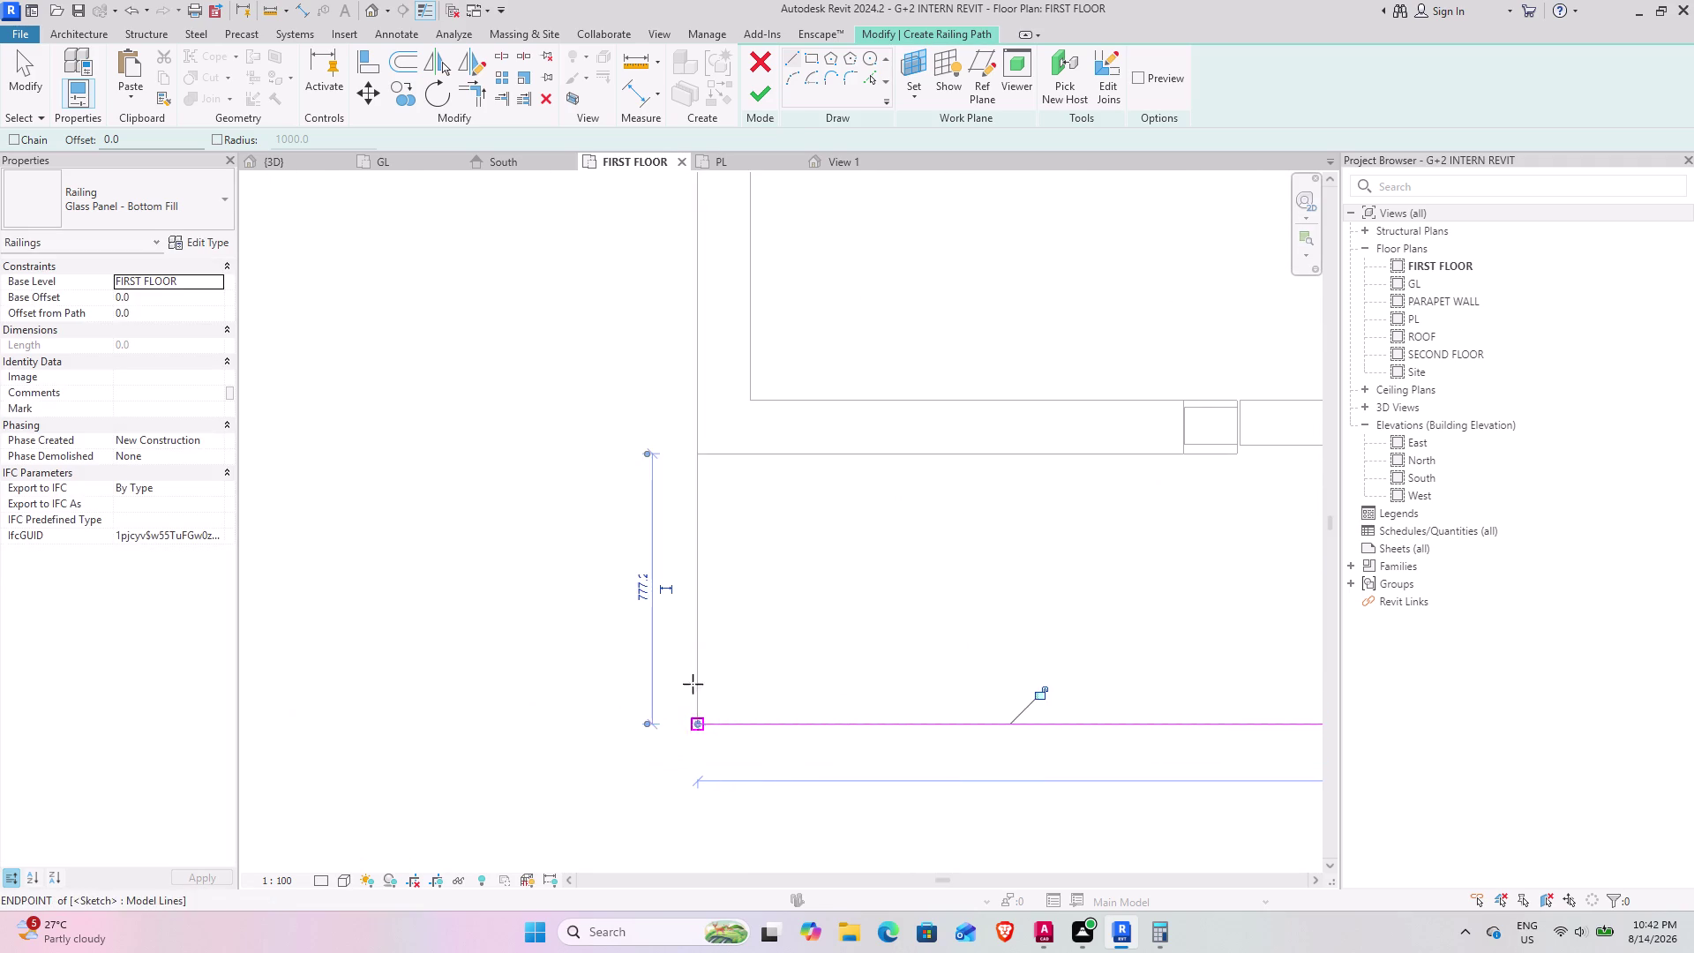
scroll(down, 3)
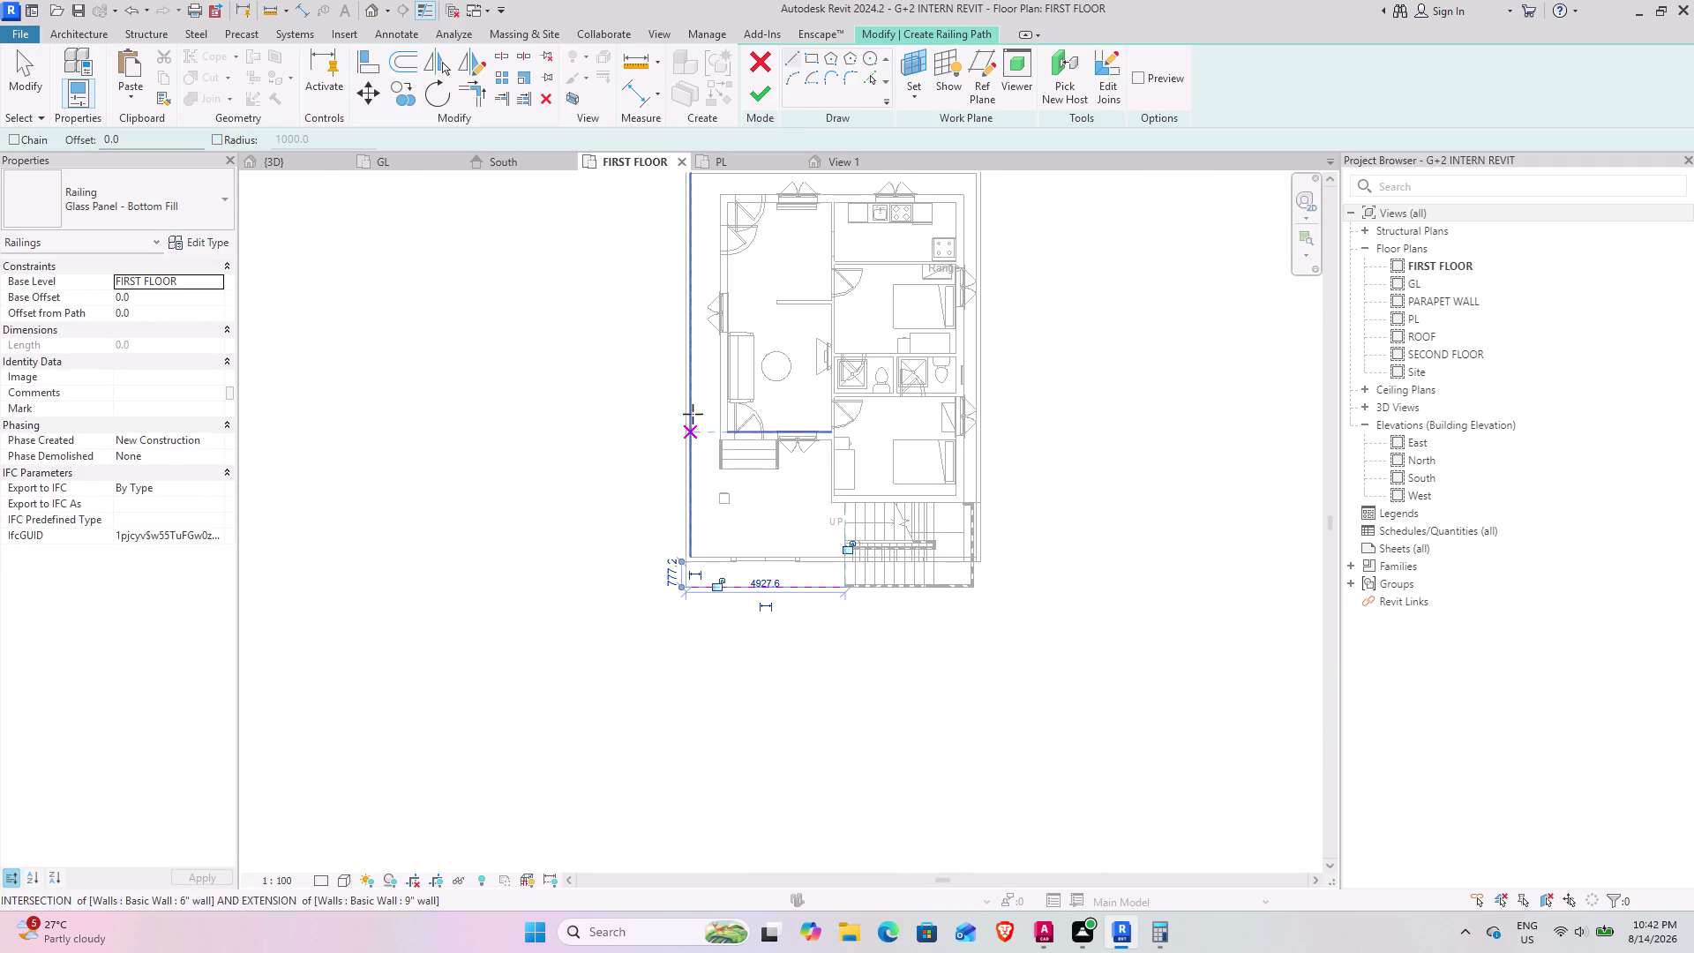
middle_drag(694, 399, 662, 740)
scroll(up, 3)
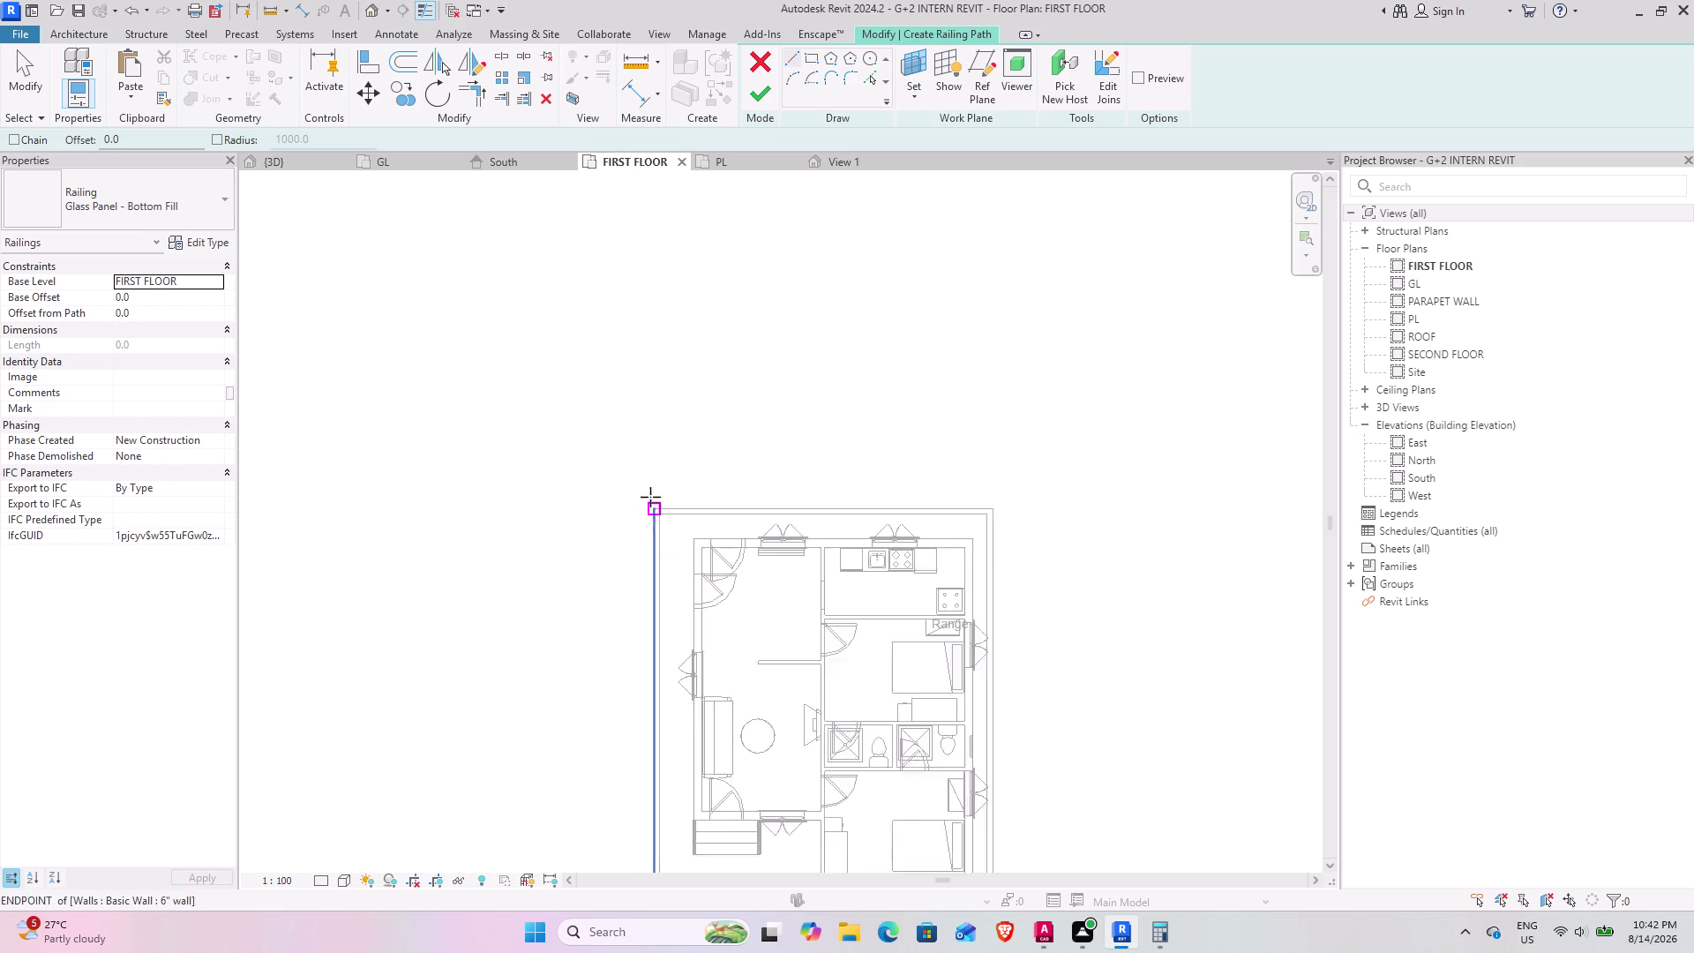
scroll(up, 3)
scroll(up, 3)
click(658, 533)
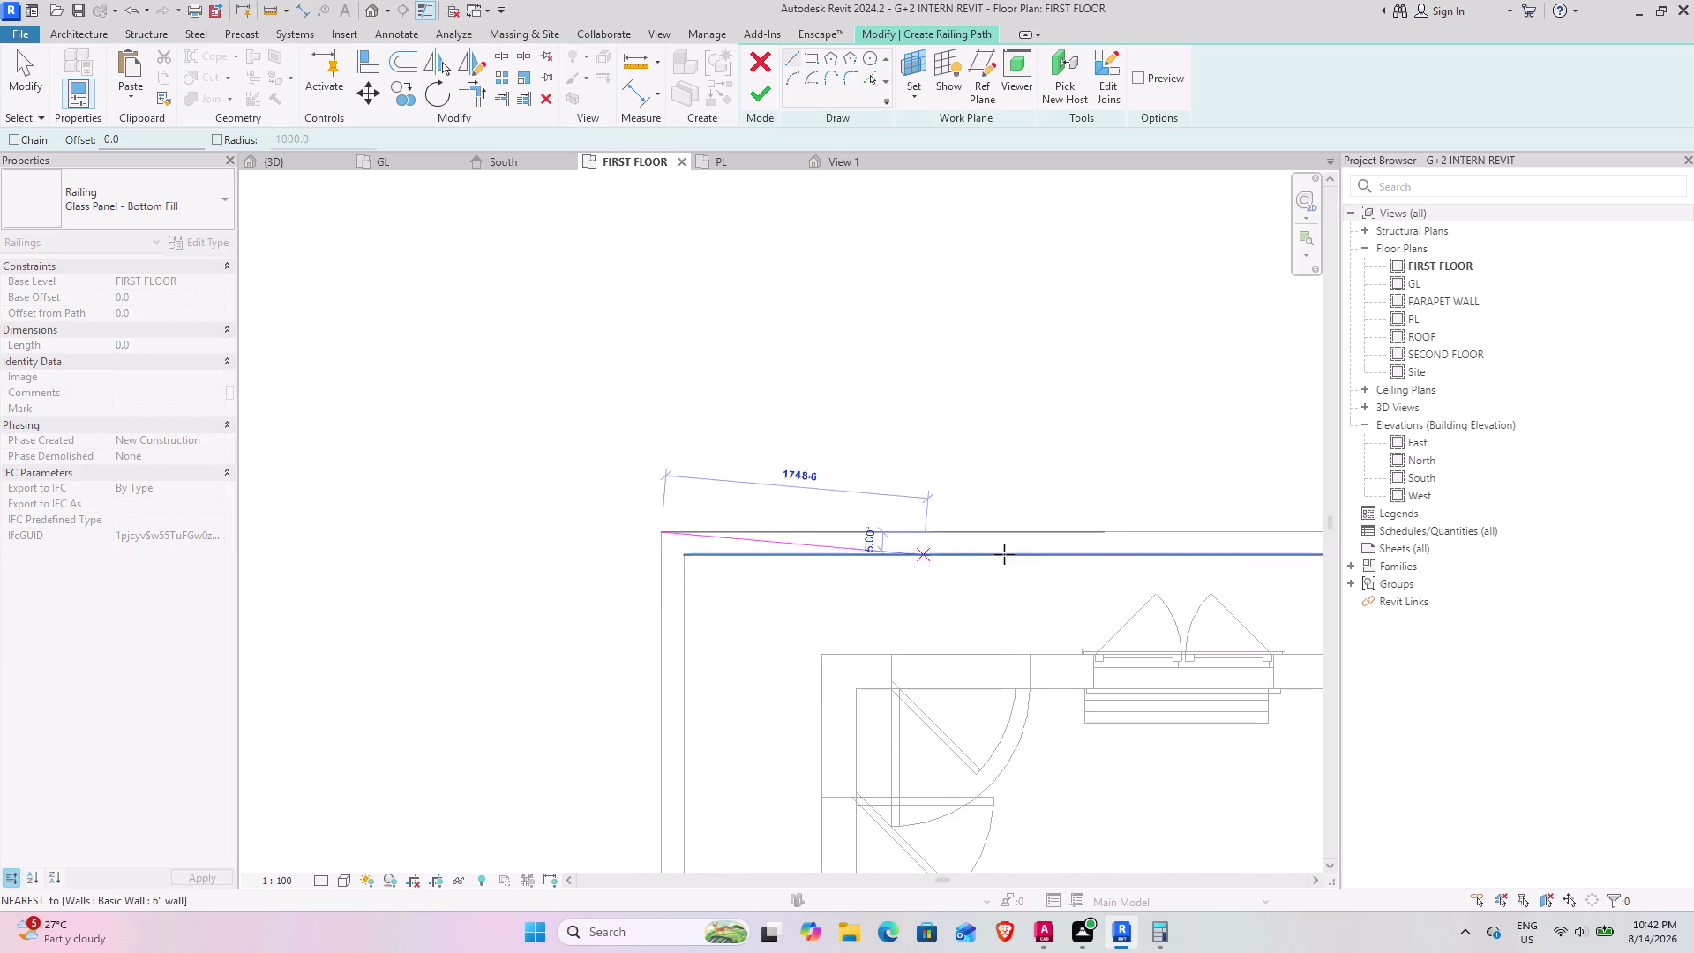
scroll(down, 3)
middle_drag(1122, 534, 437, 613)
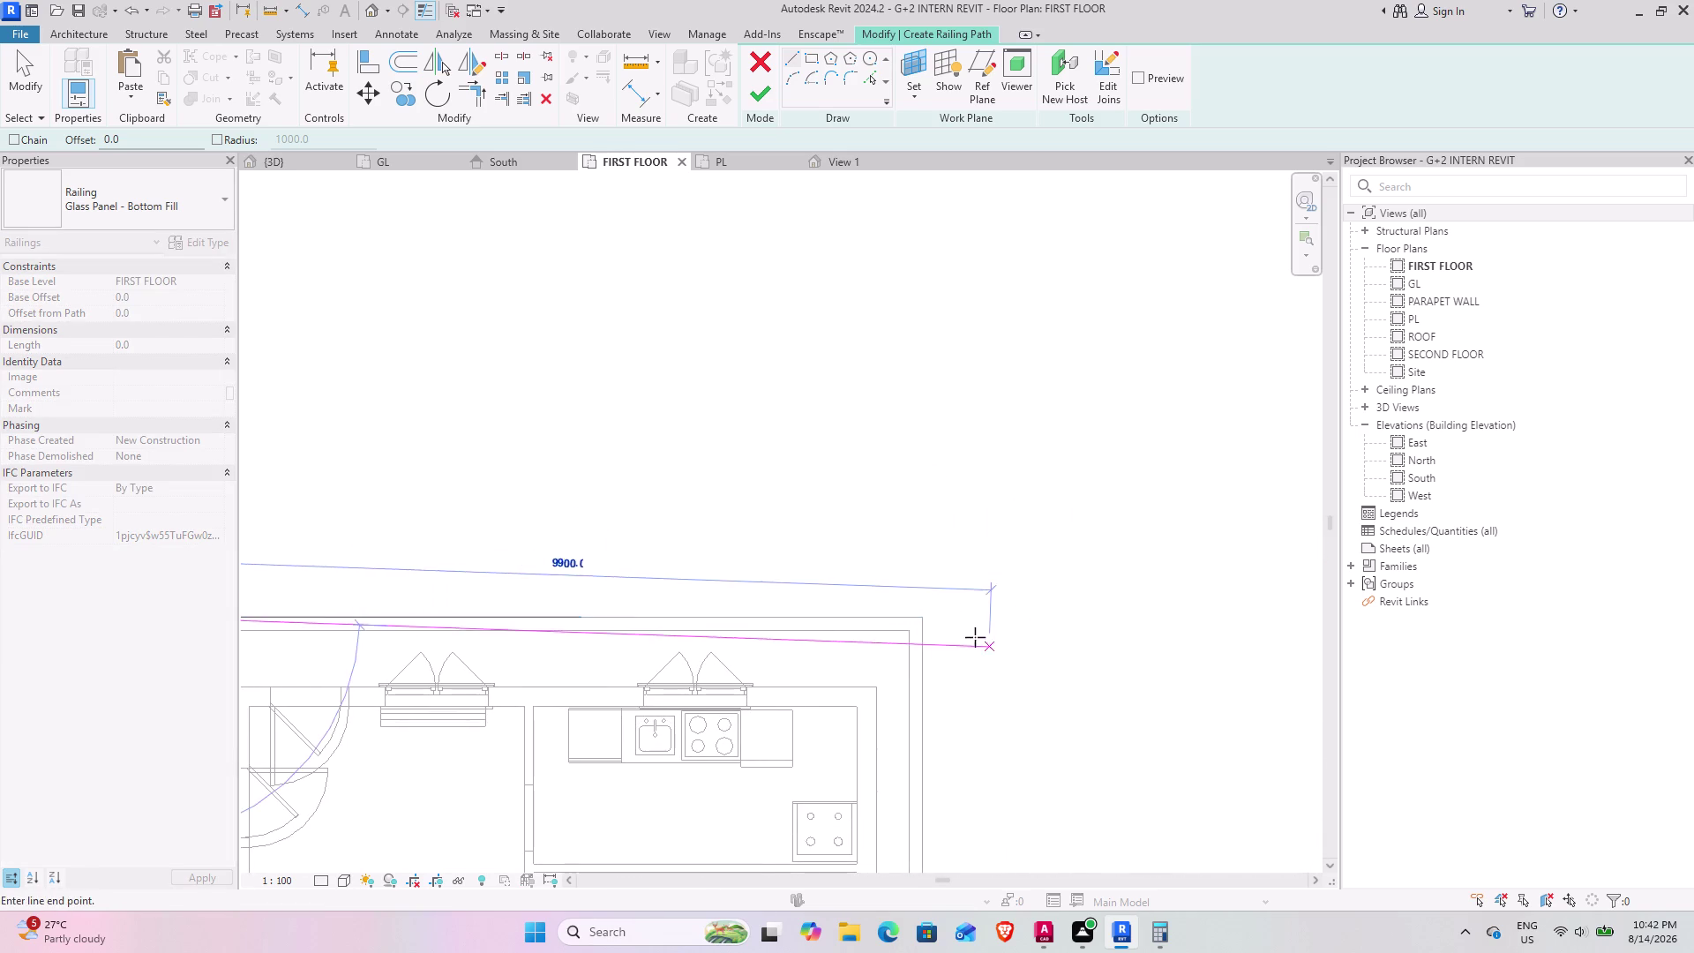
scroll(up, 3)
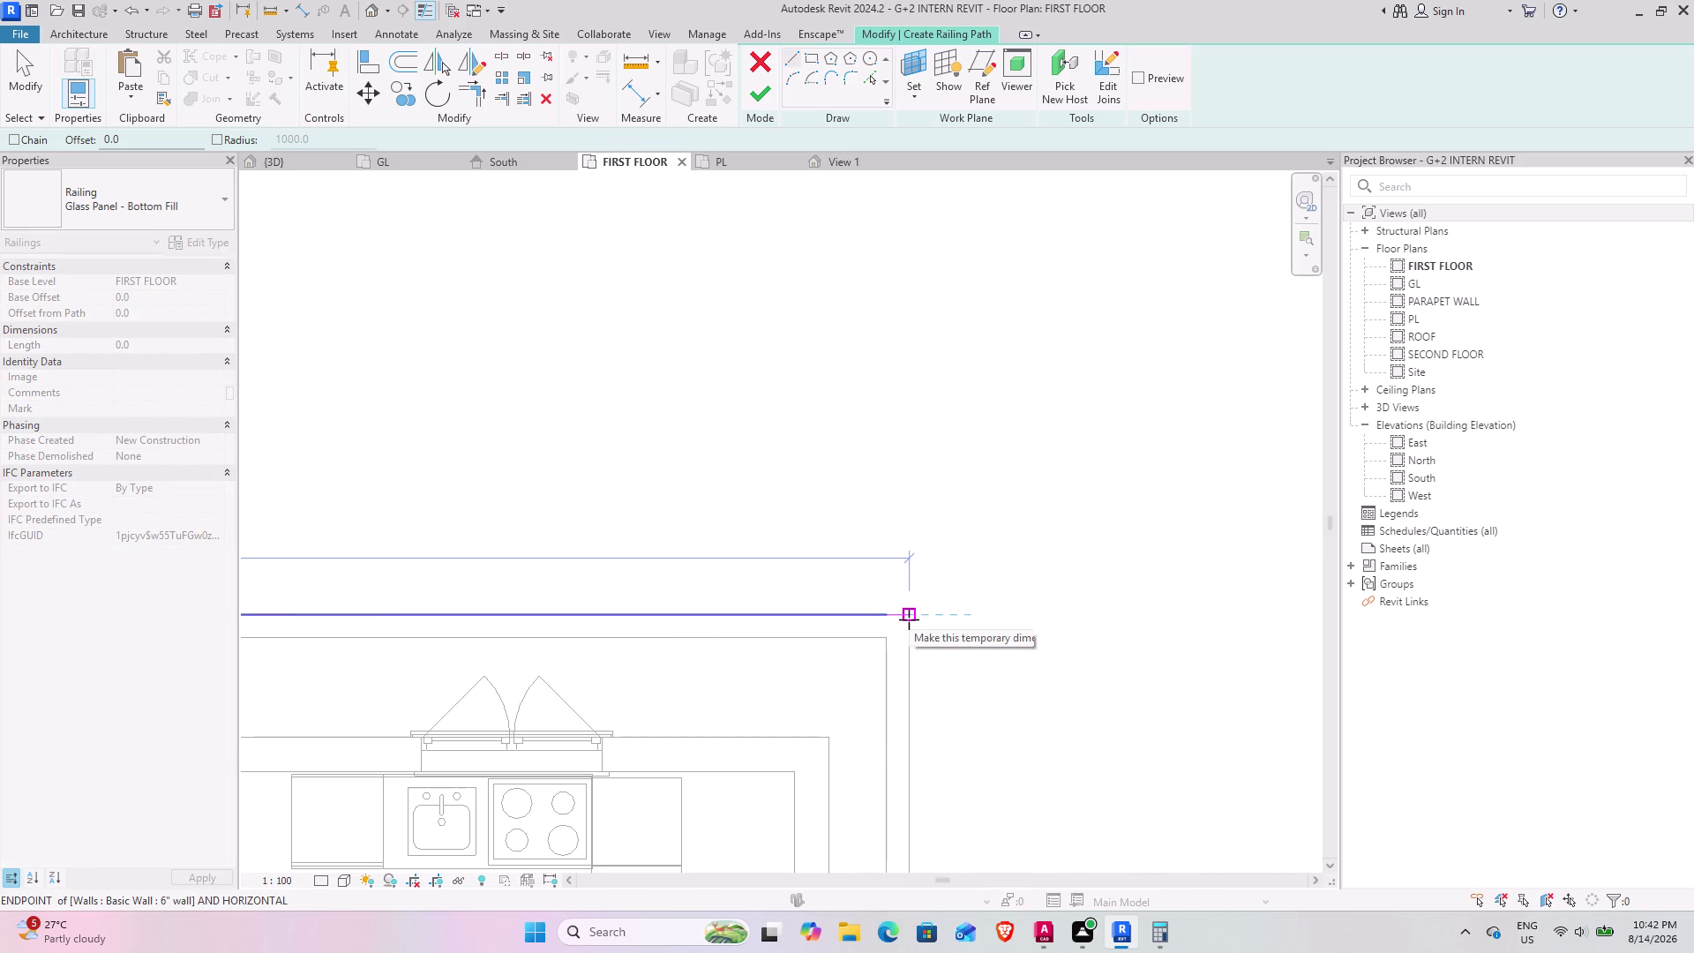
click(909, 620)
scroll(down, 3)
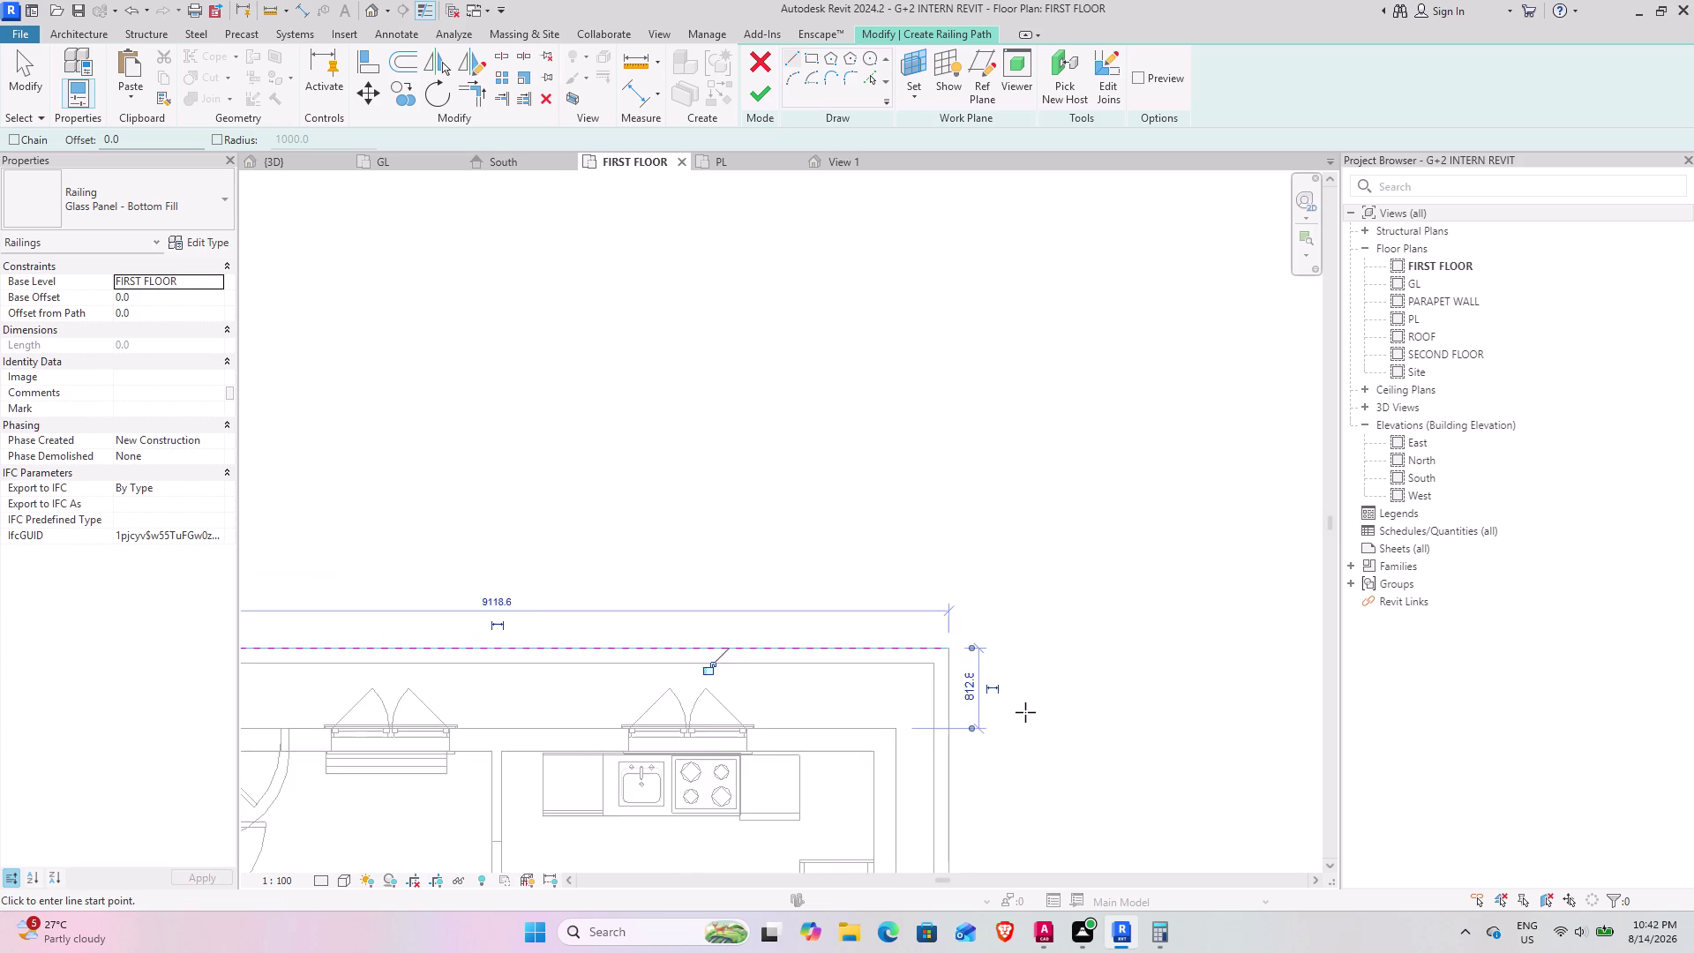
scroll(down, 3)
middle_drag(1005, 785, 865, 359)
middle_drag(866, 648, 832, 394)
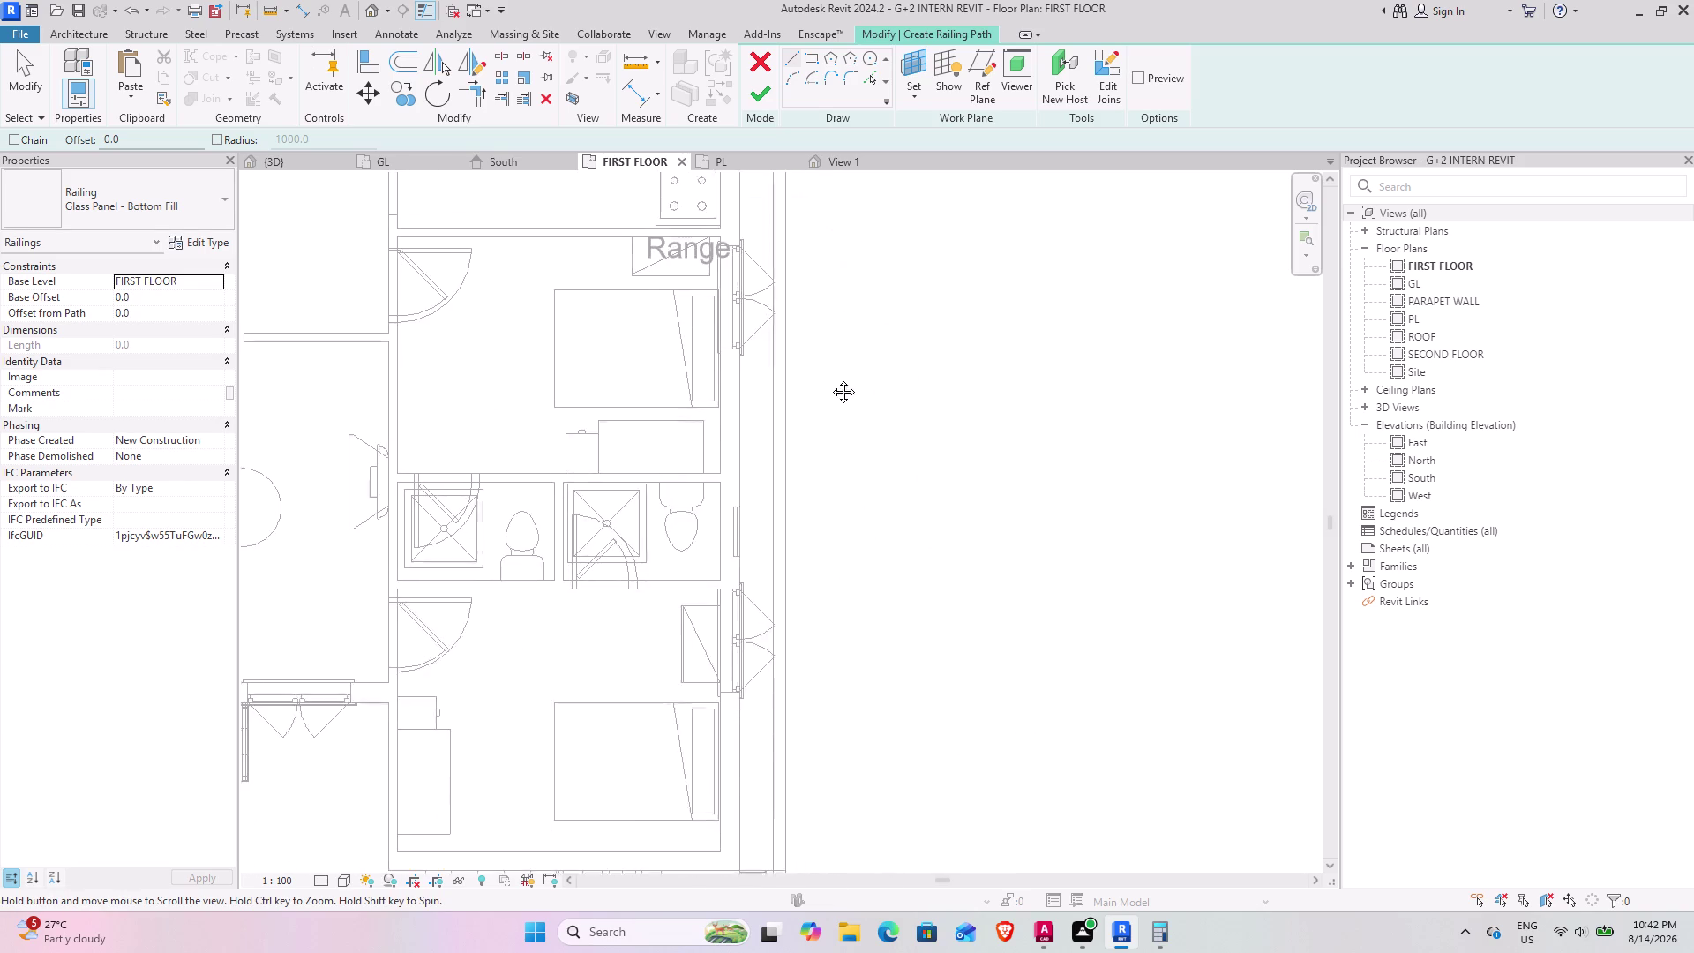
middle_drag(832, 393, 992, 767)
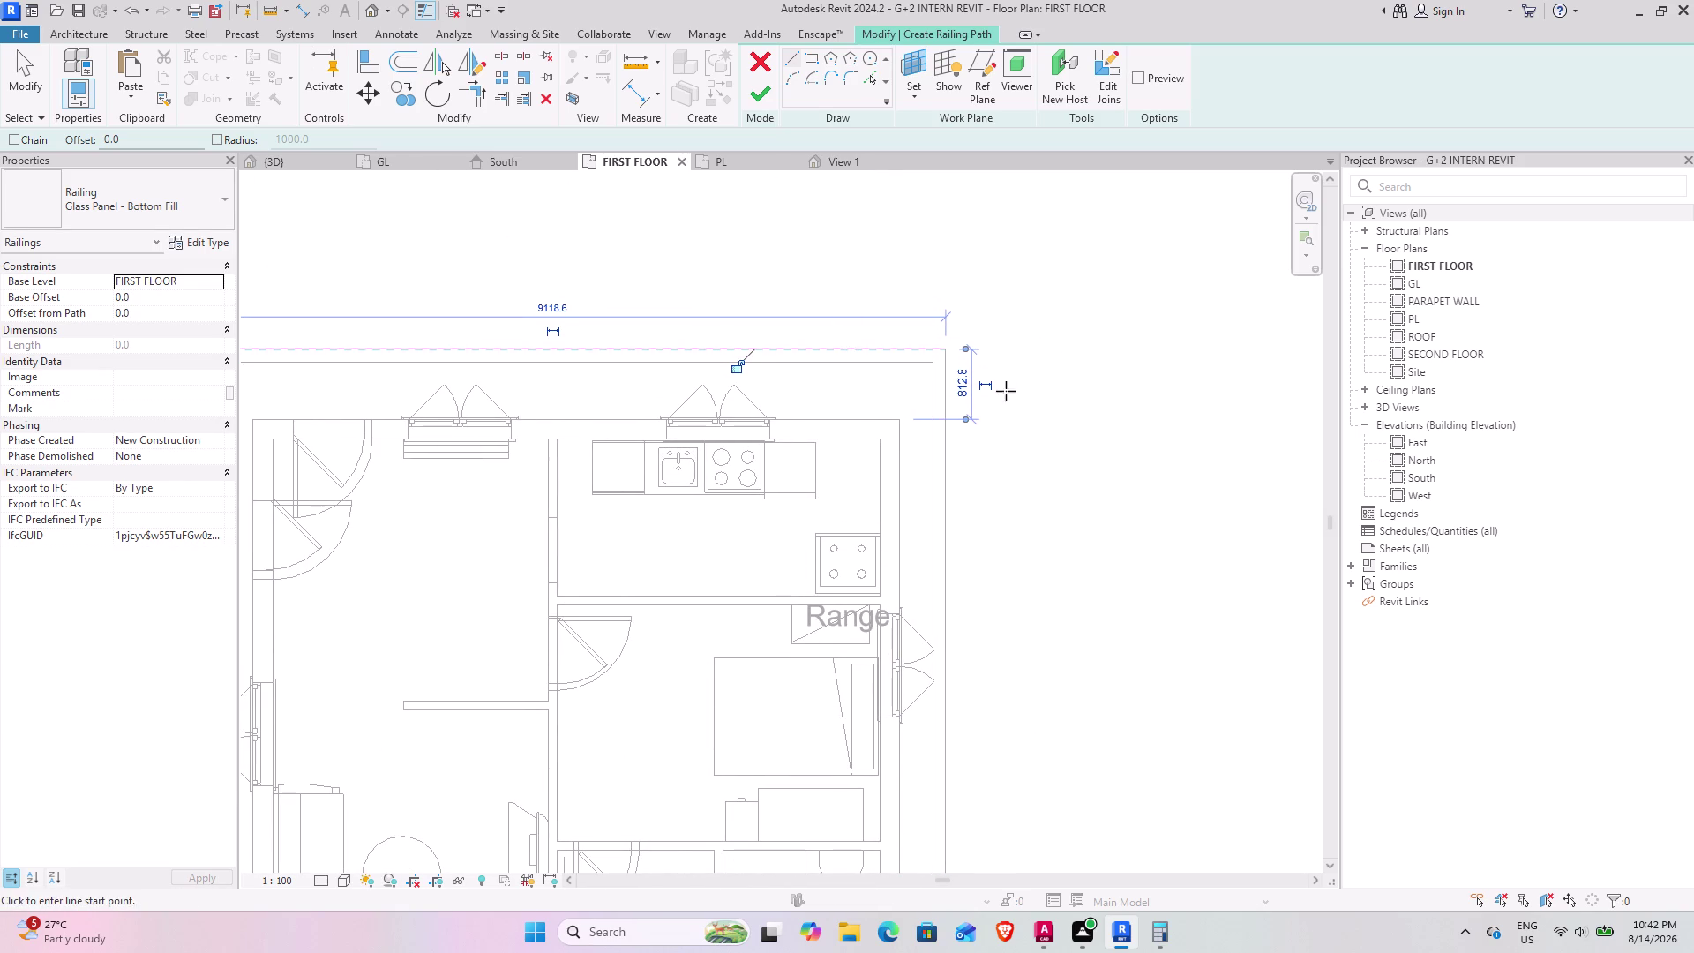
Attempt to finish, continue past the disconnected-sketch error, and undo the stray path lines.
click(760, 98)
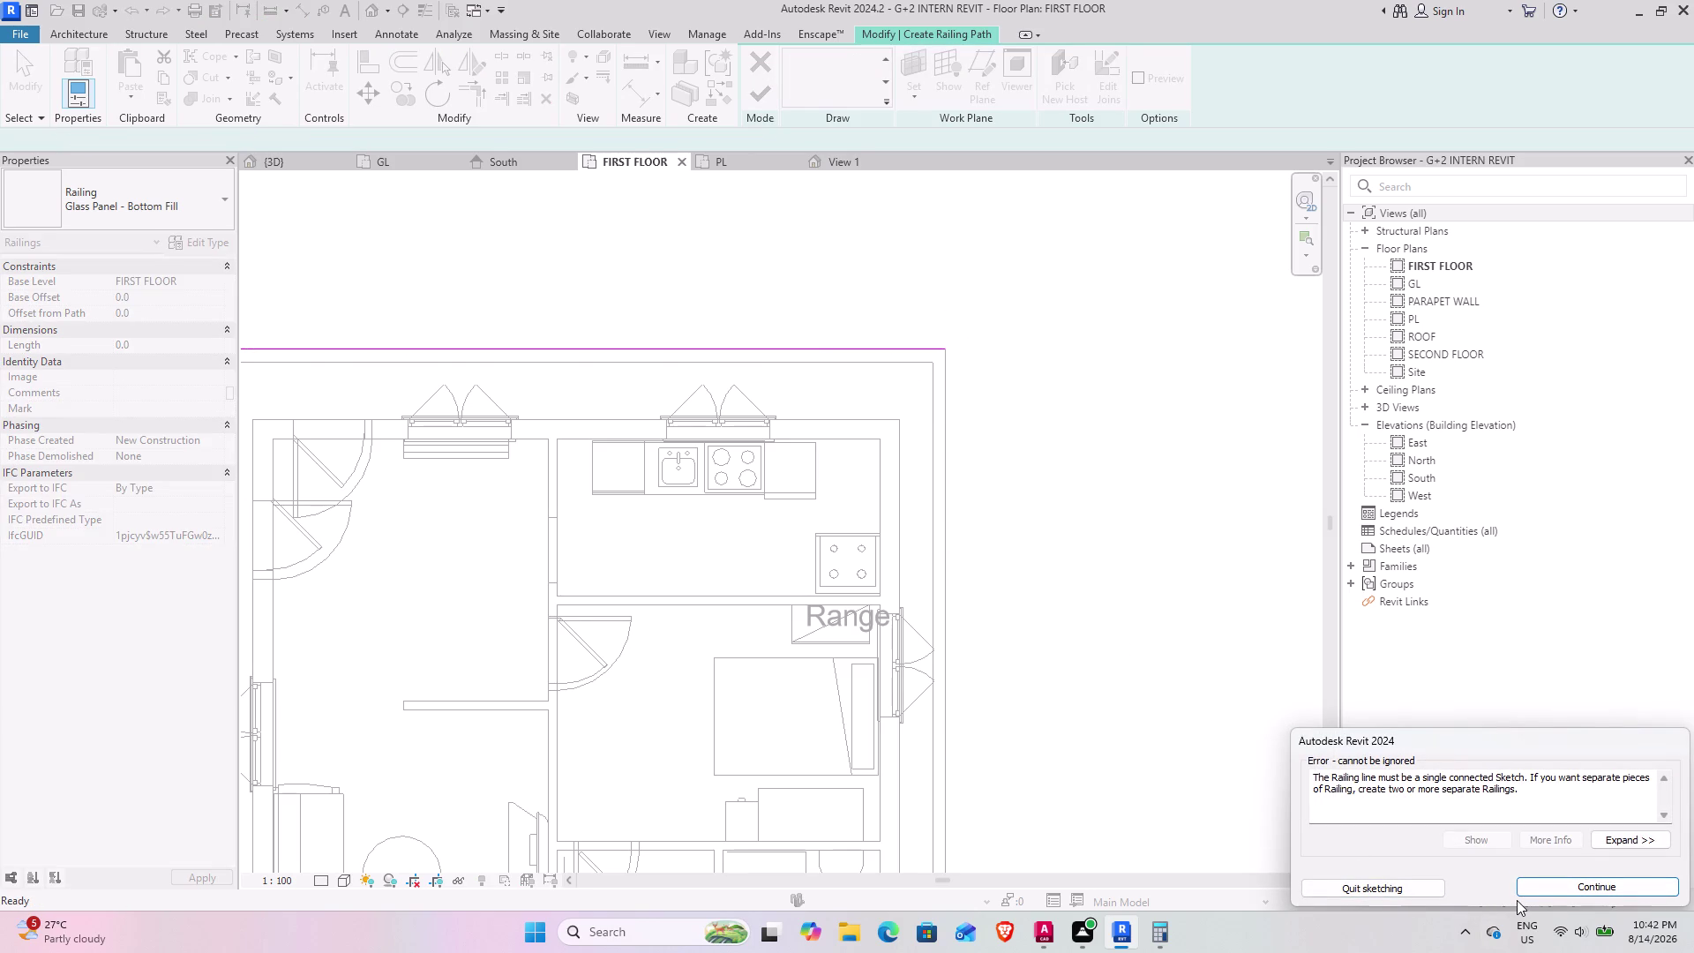
click(1566, 891)
scroll(down, 3)
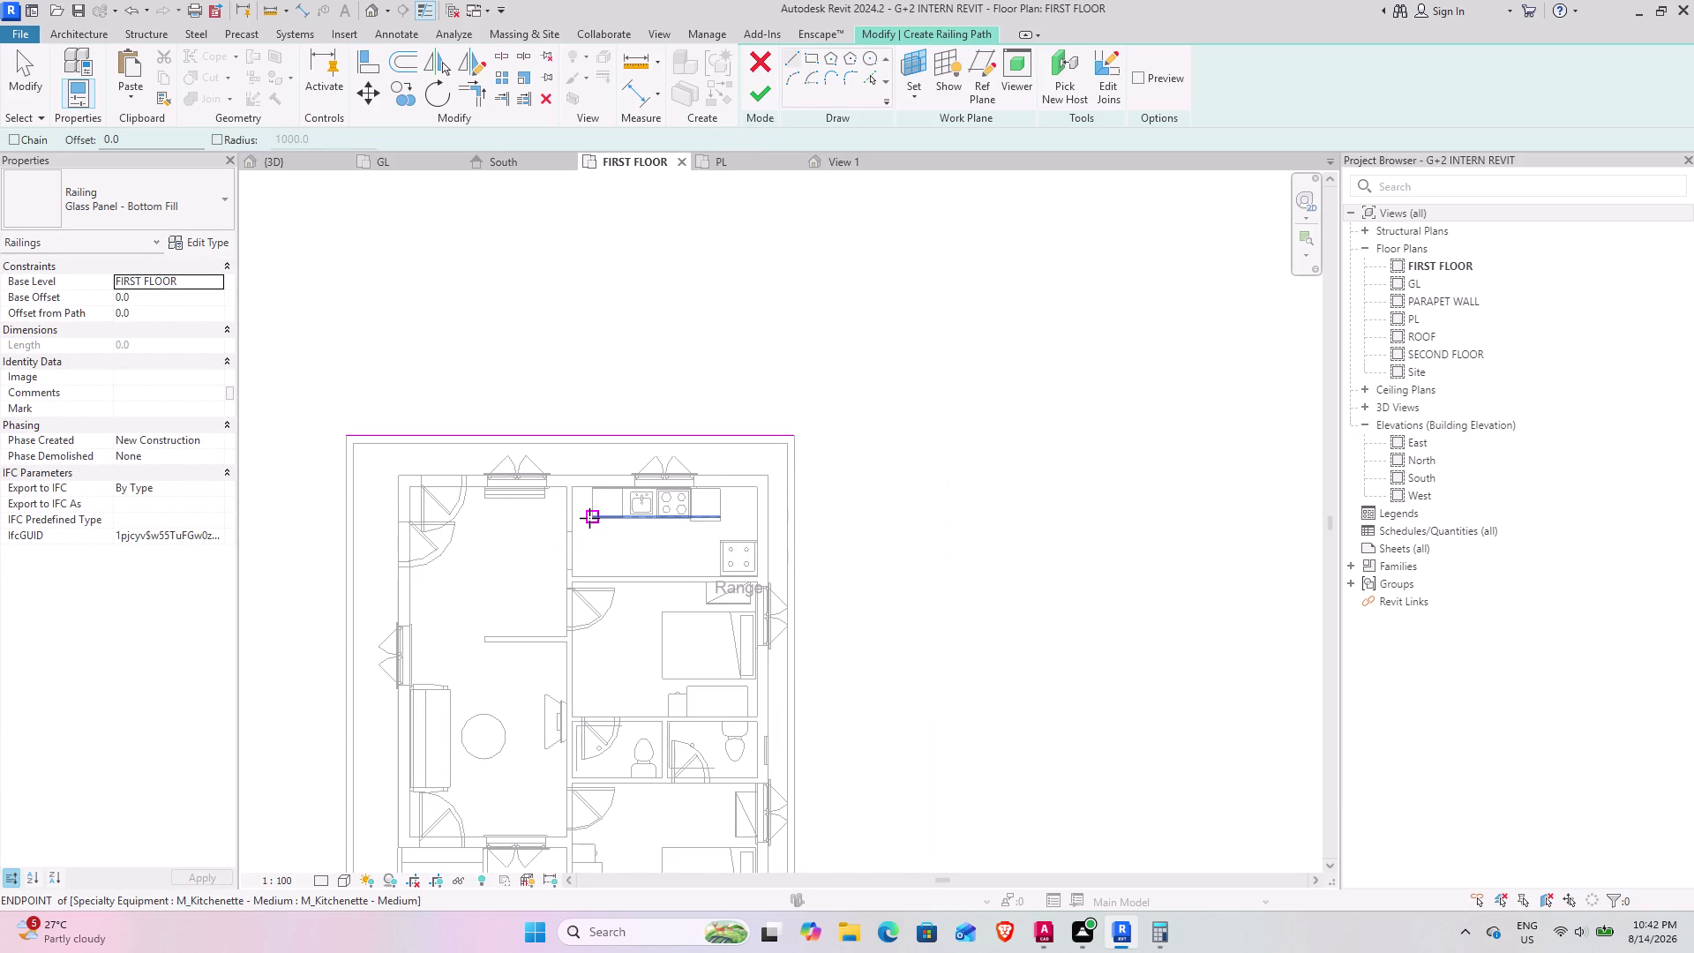
middle_drag(485, 458, 695, 323)
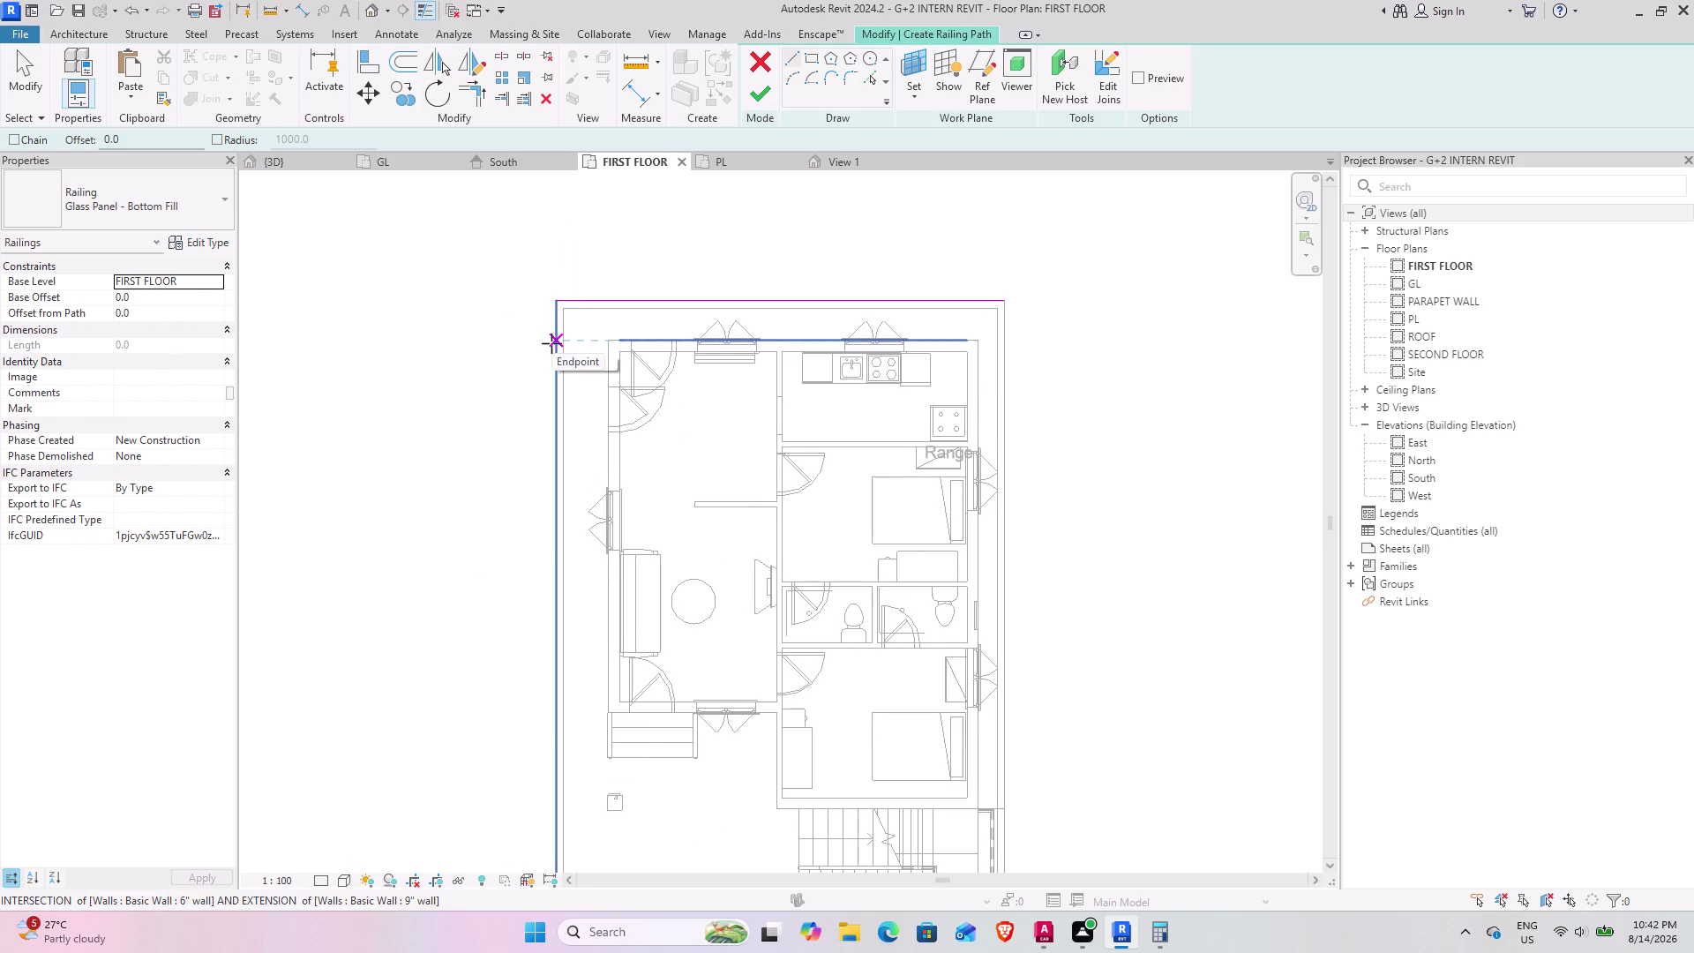
key(Escape)
key(Escape)
key(ctrl+z)
key(ctrl+z)
scroll(down, 3)
middle_drag(869, 362, 571, 630)
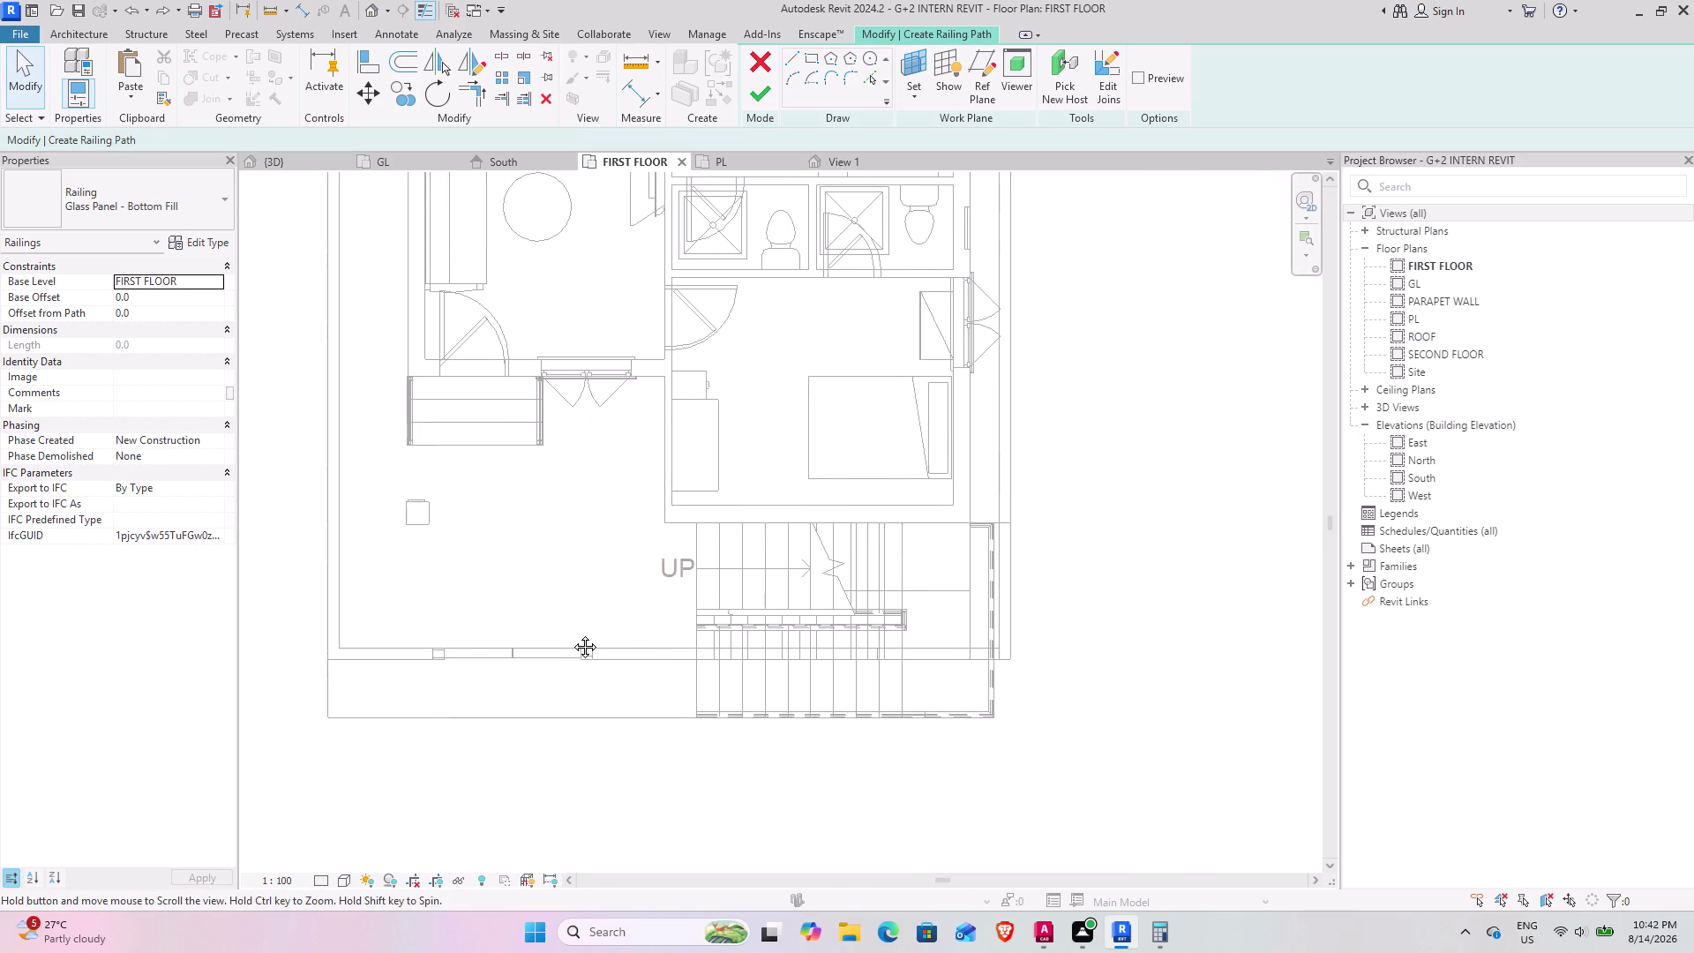
middle_drag(572, 630, 617, 706)
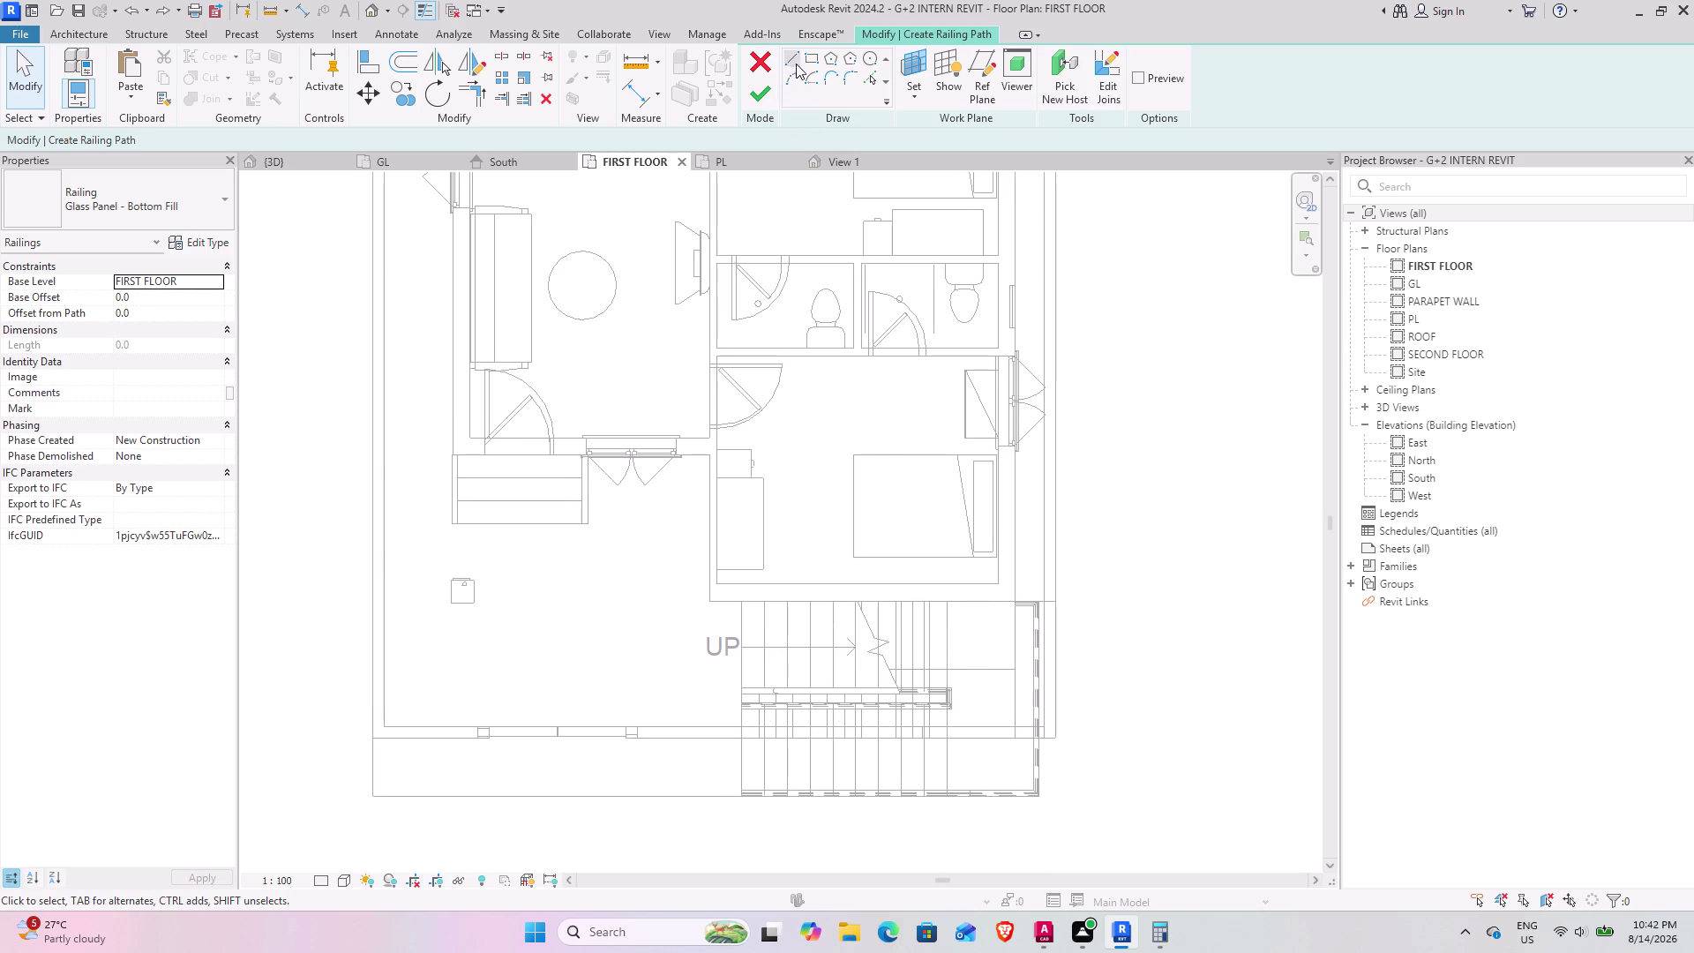
Redraw the bottom slab-edge path line to the slab's lower-left corner.
click(795, 63)
scroll(up, 3)
scroll(up, 3)
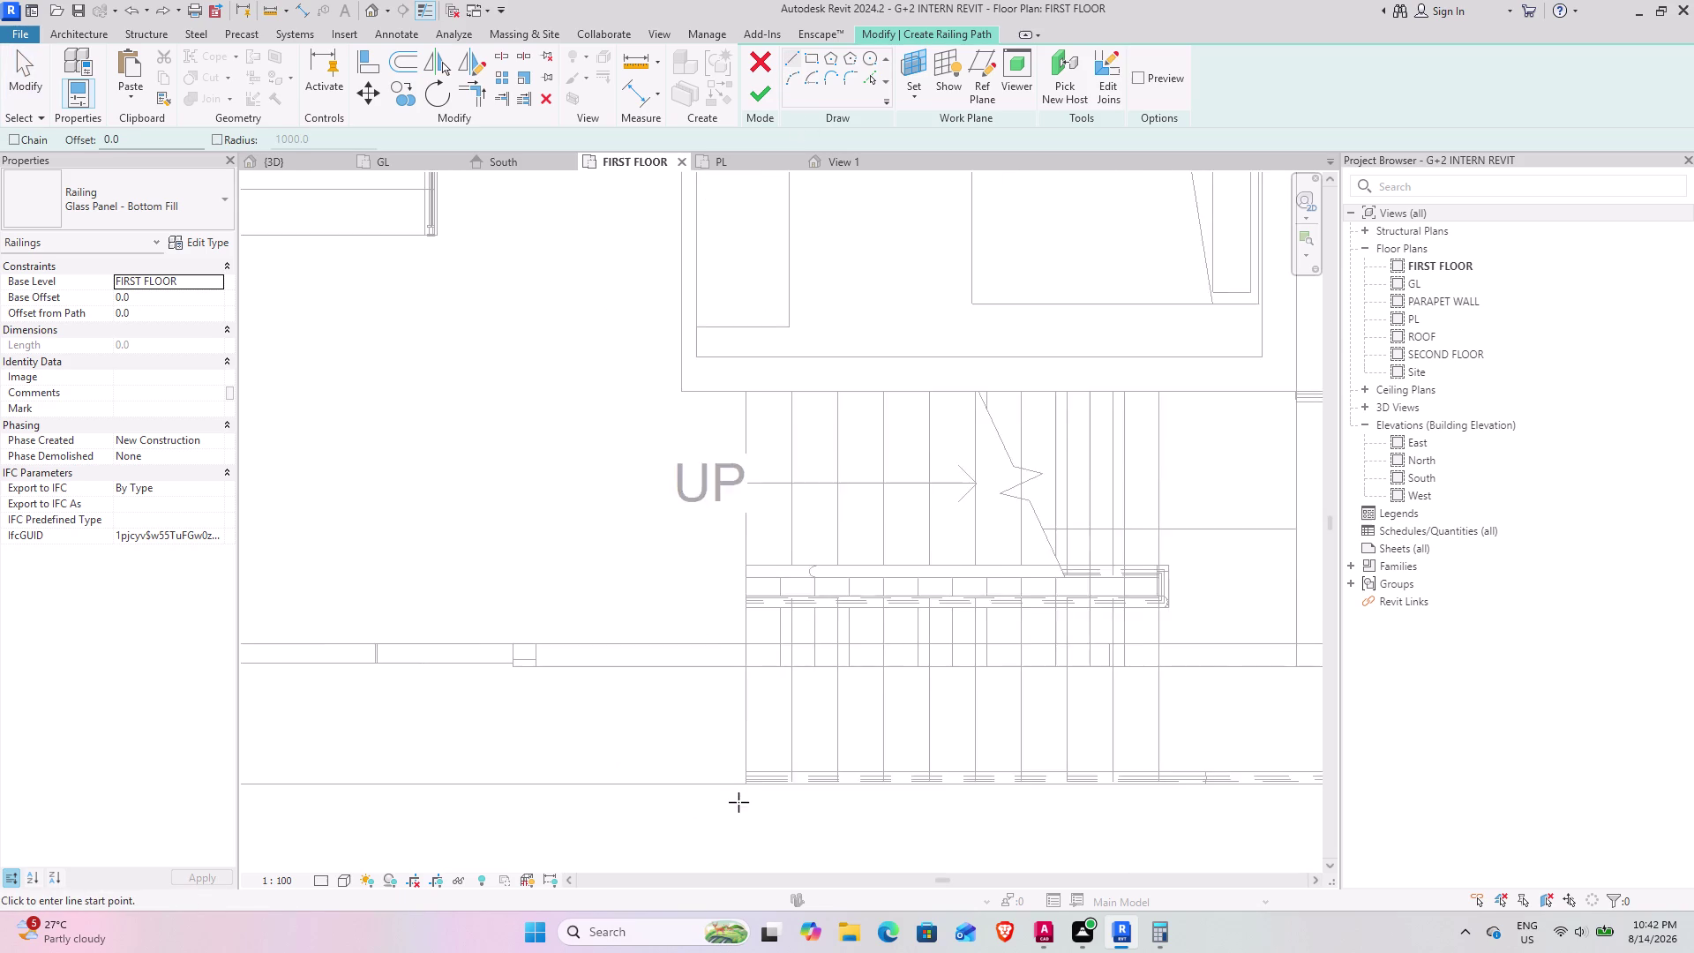
click(745, 781)
scroll(down, 3)
middle_drag(543, 780, 1041, 712)
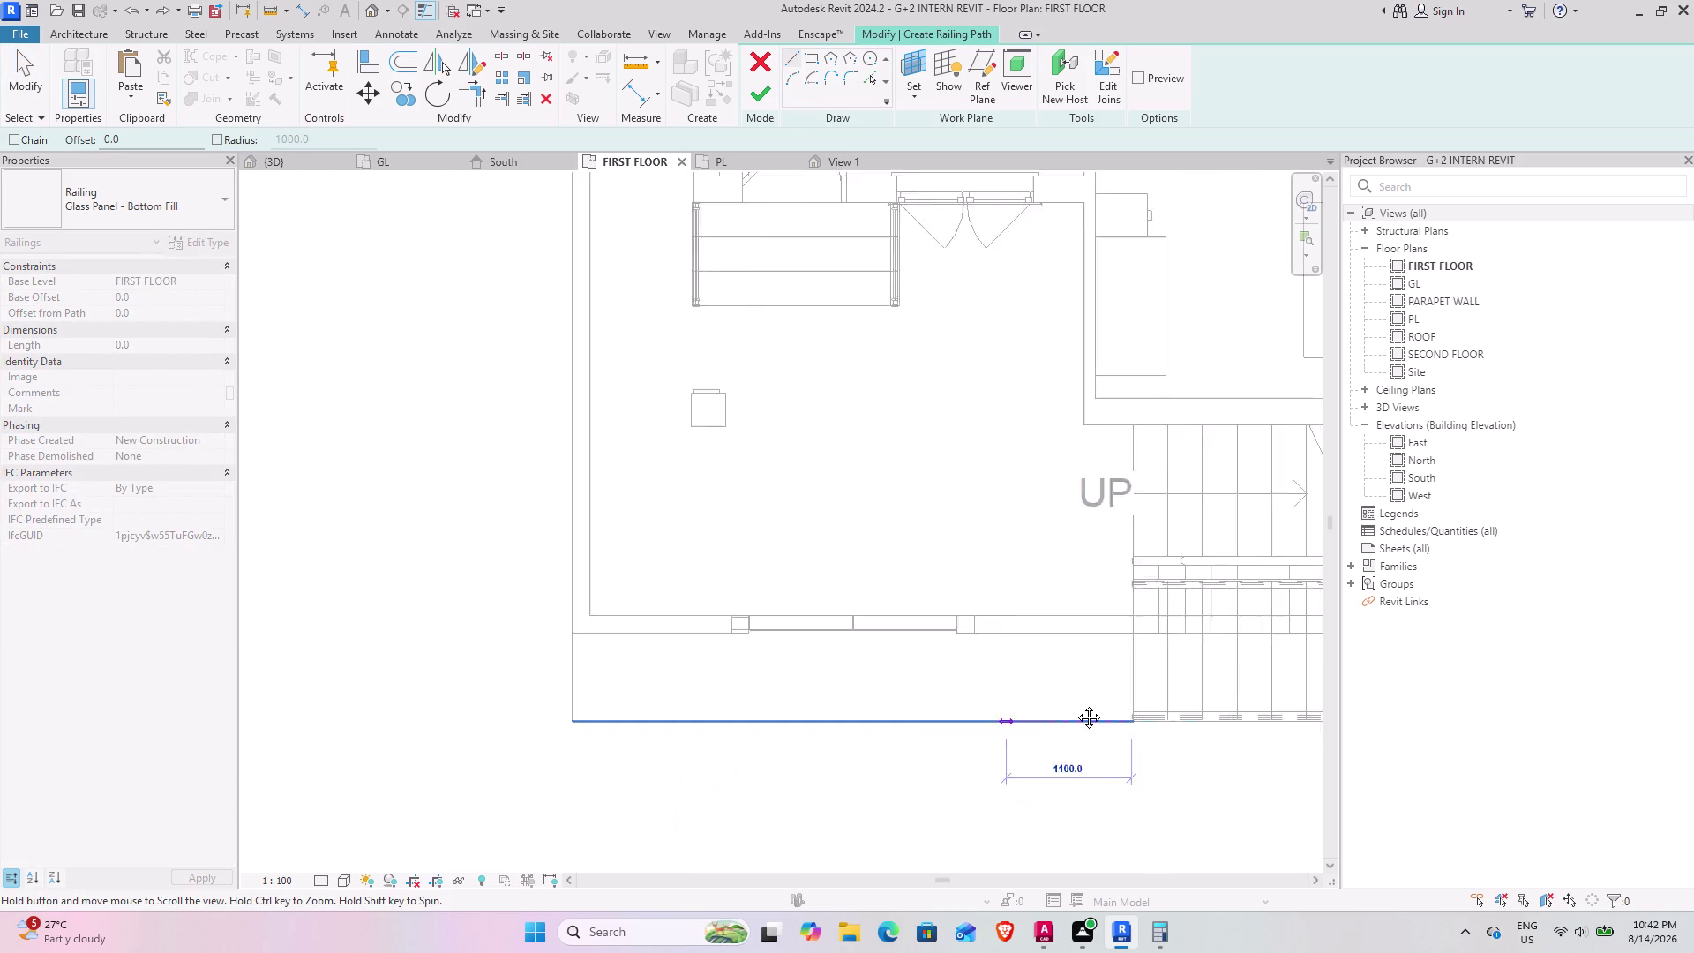
middle_drag(1041, 712, 1122, 695)
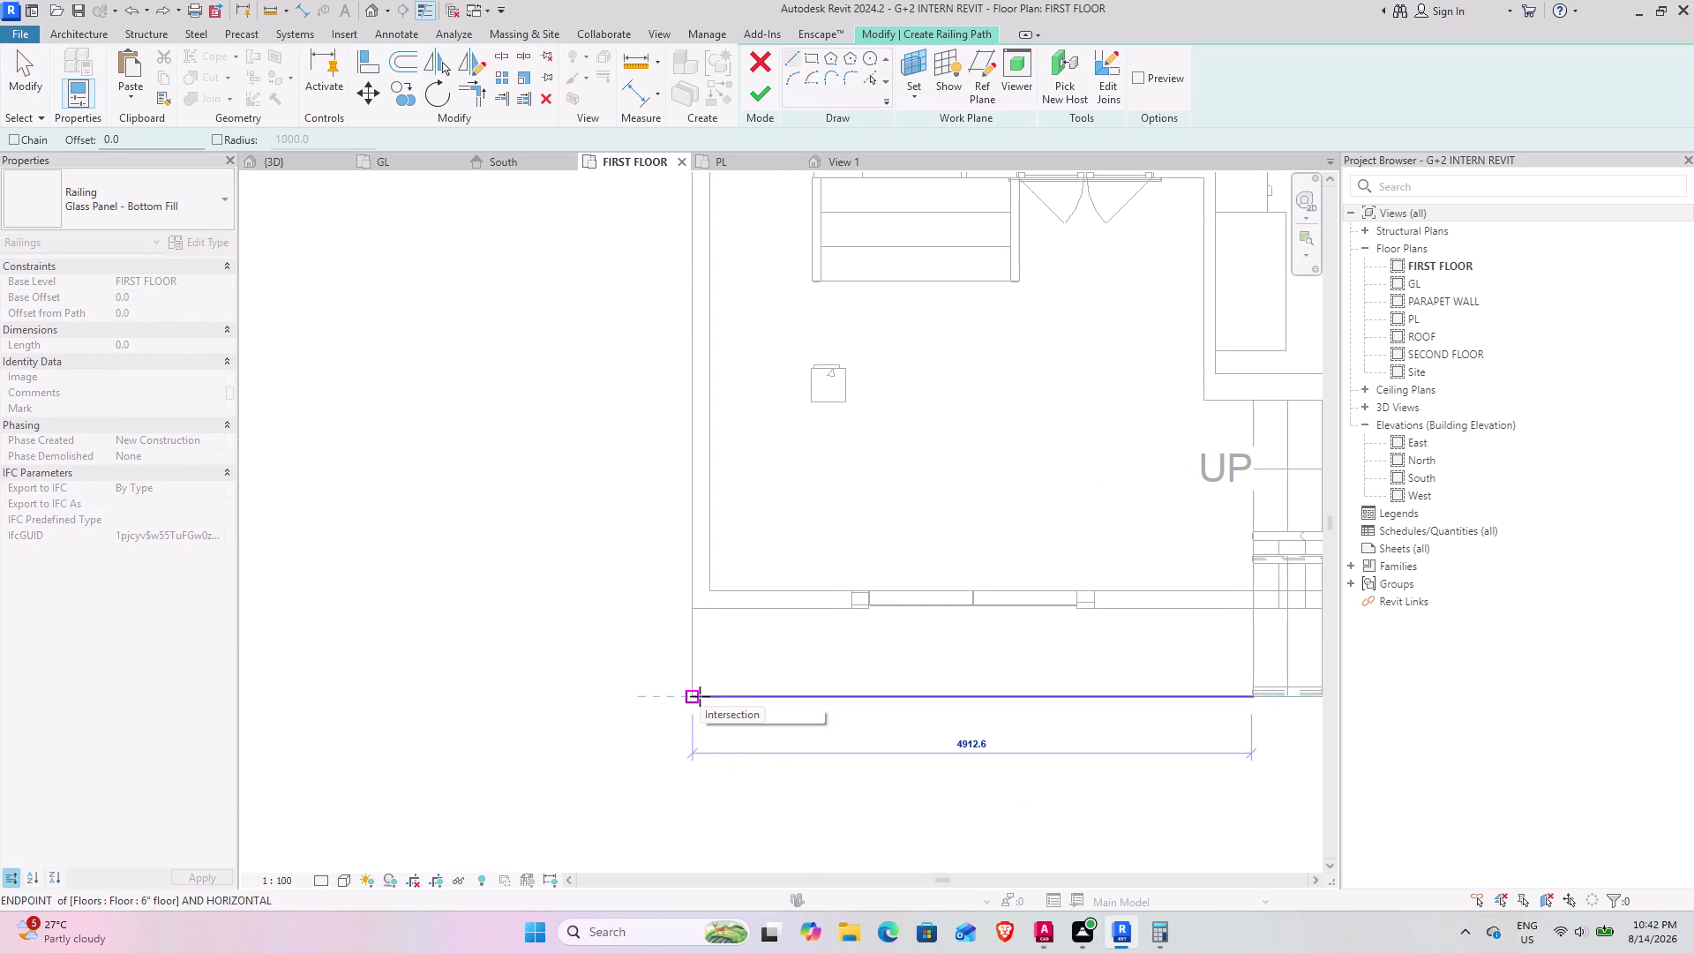
click(700, 696)
scroll(down, 3)
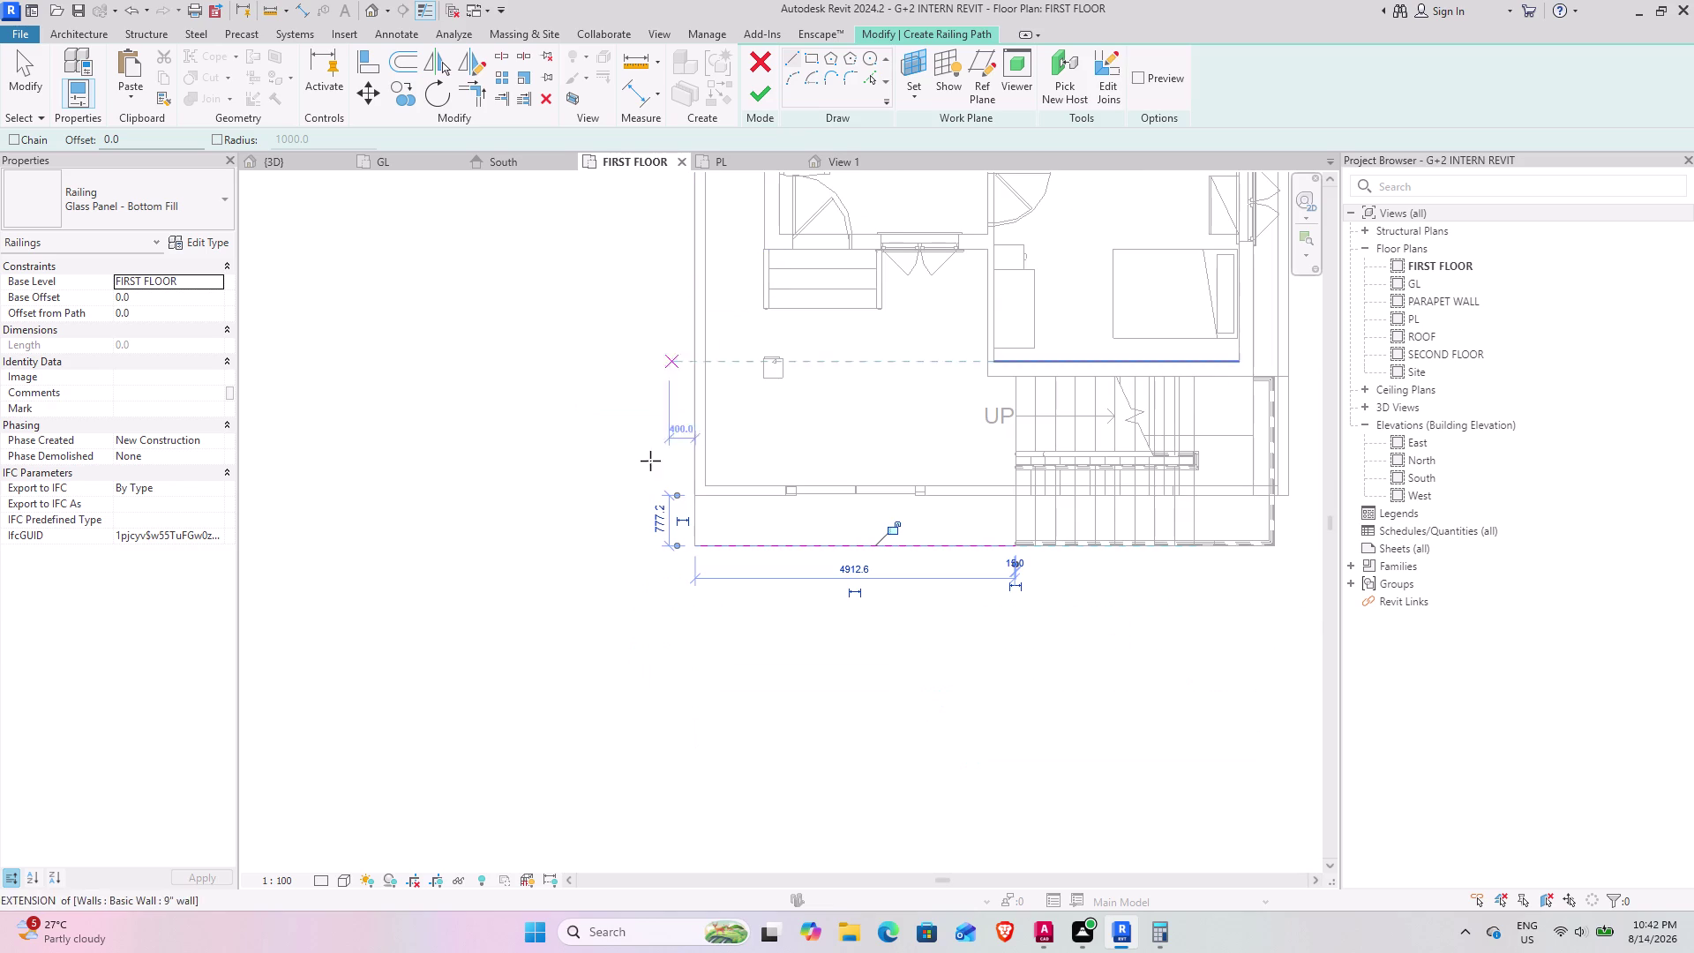
Redraw the left edge line, join it to the top edge, and finish the railing.
click(694, 546)
middle_drag(704, 354, 710, 533)
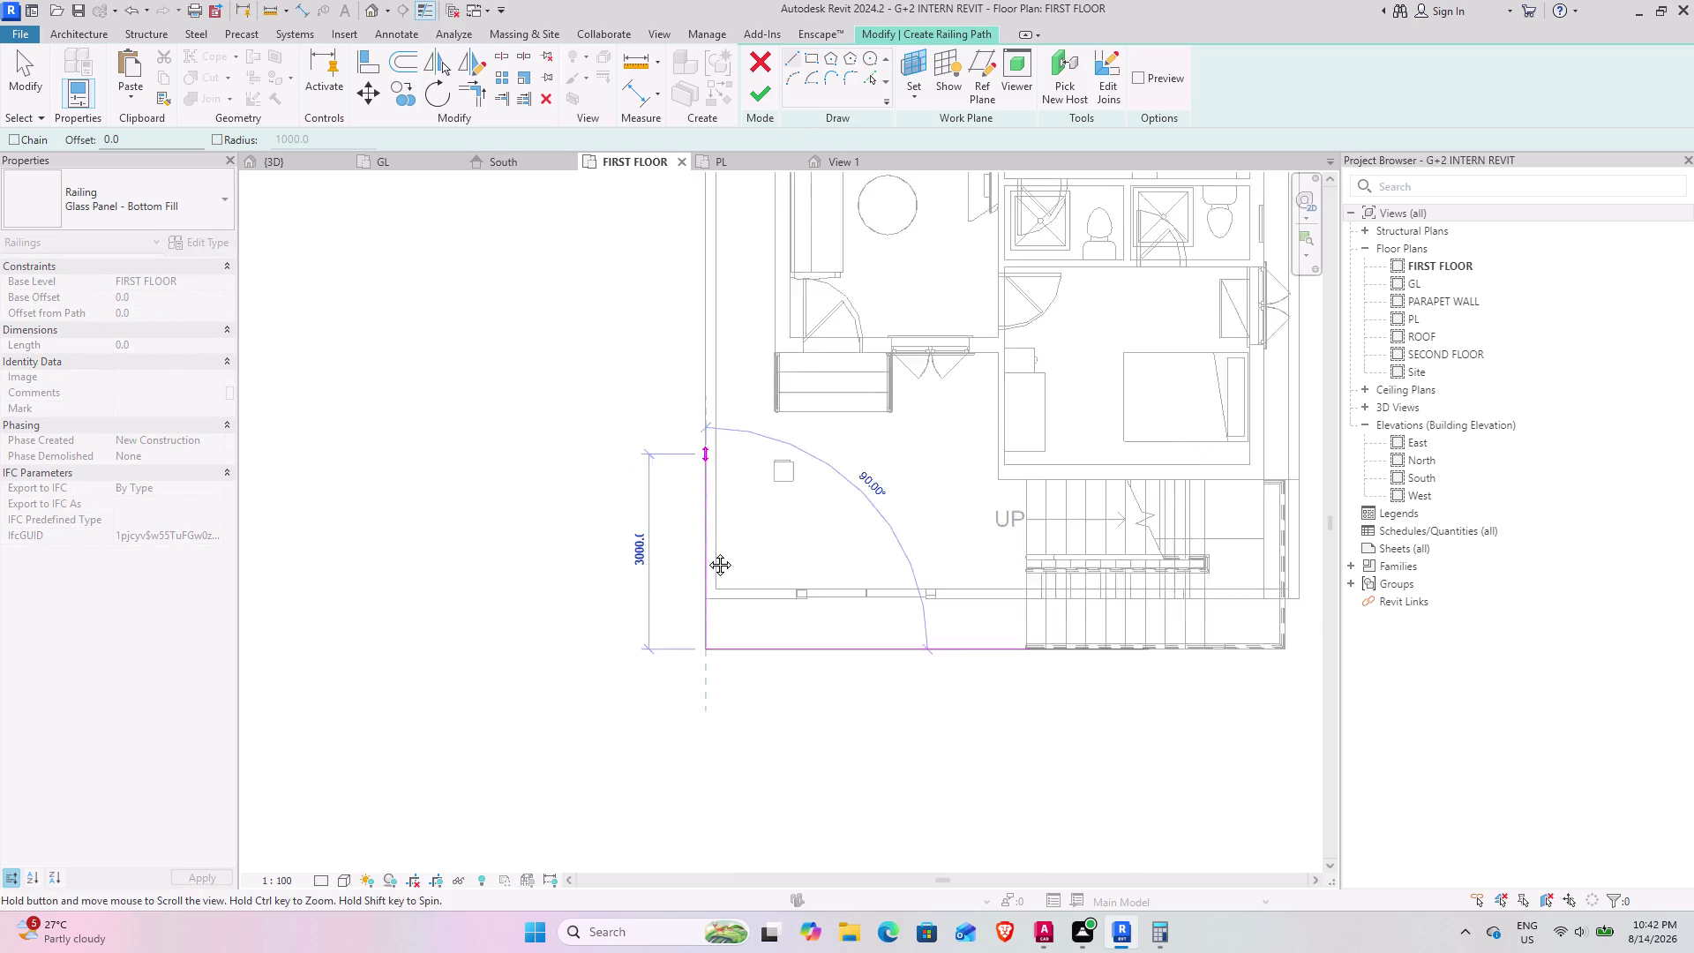
middle_drag(711, 533, 652, 844)
middle_drag(658, 341, 587, 703)
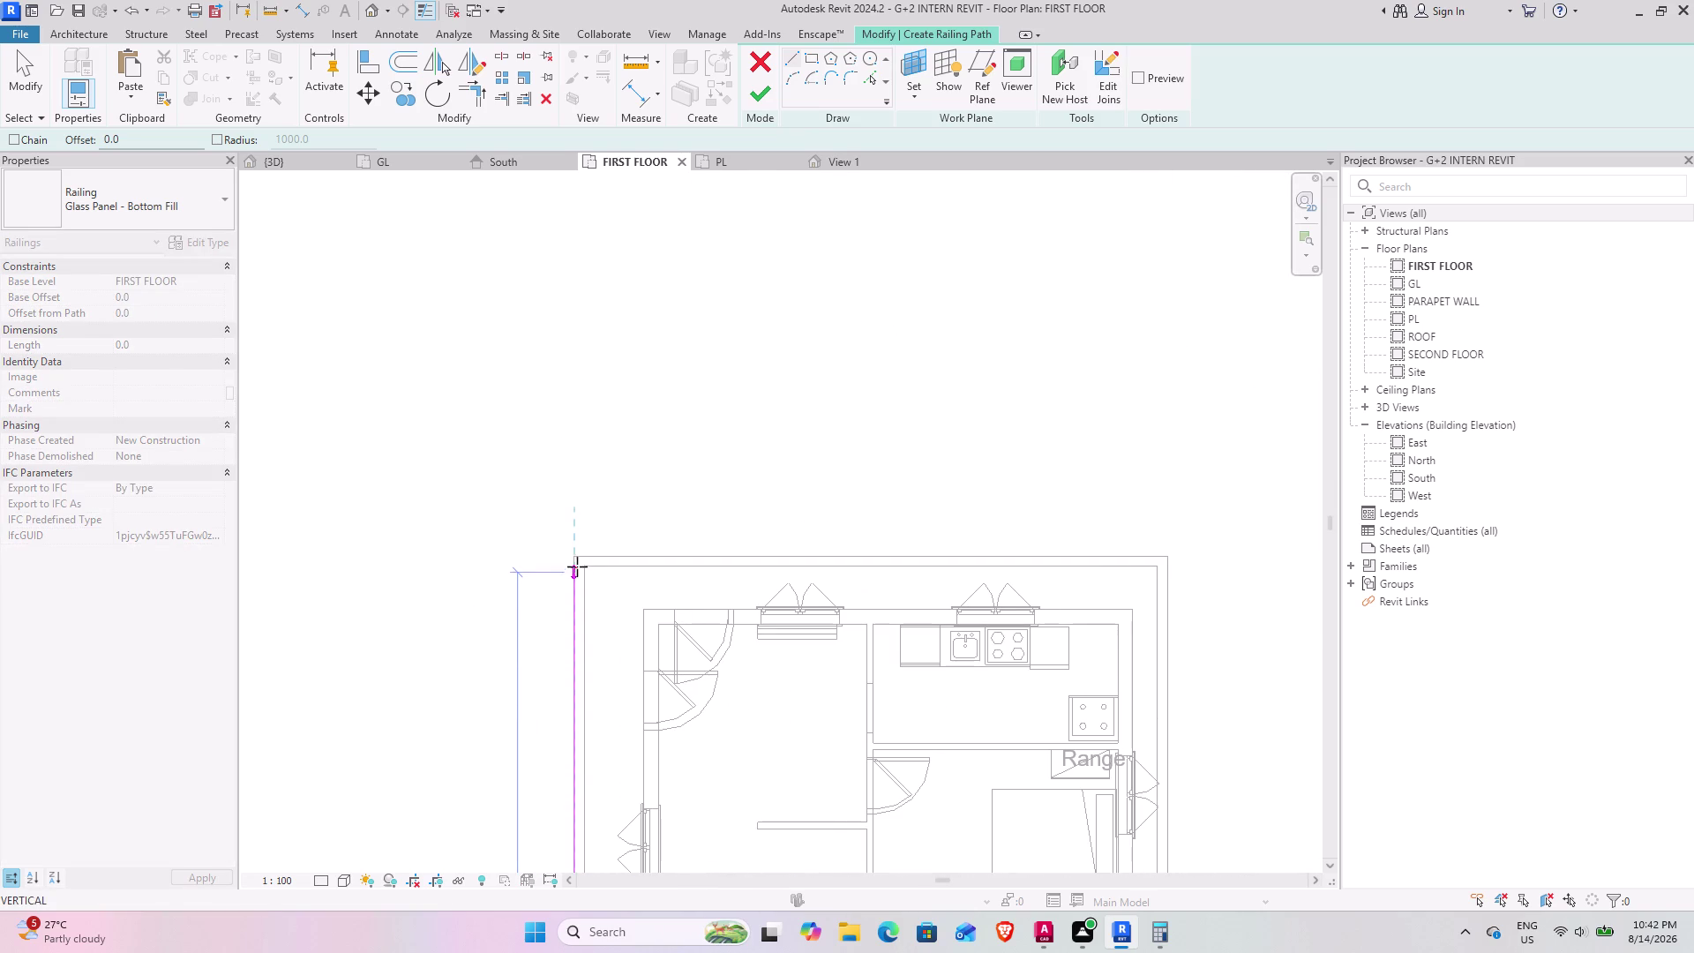
click(575, 557)
click(573, 561)
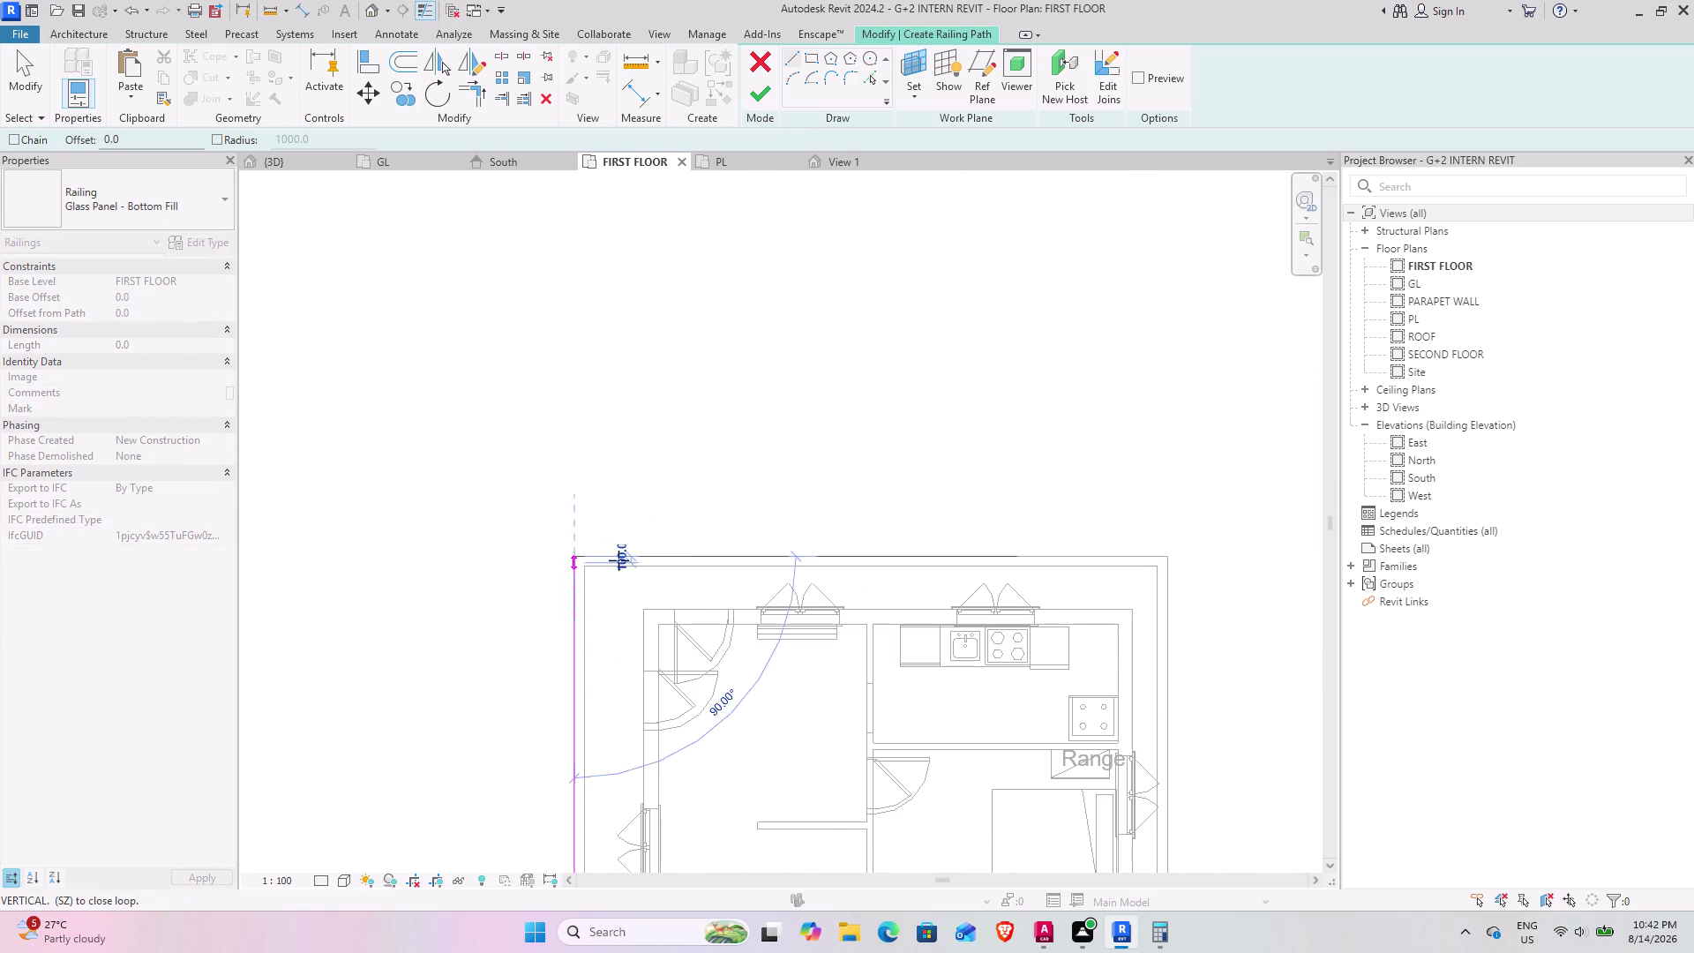
click(1169, 561)
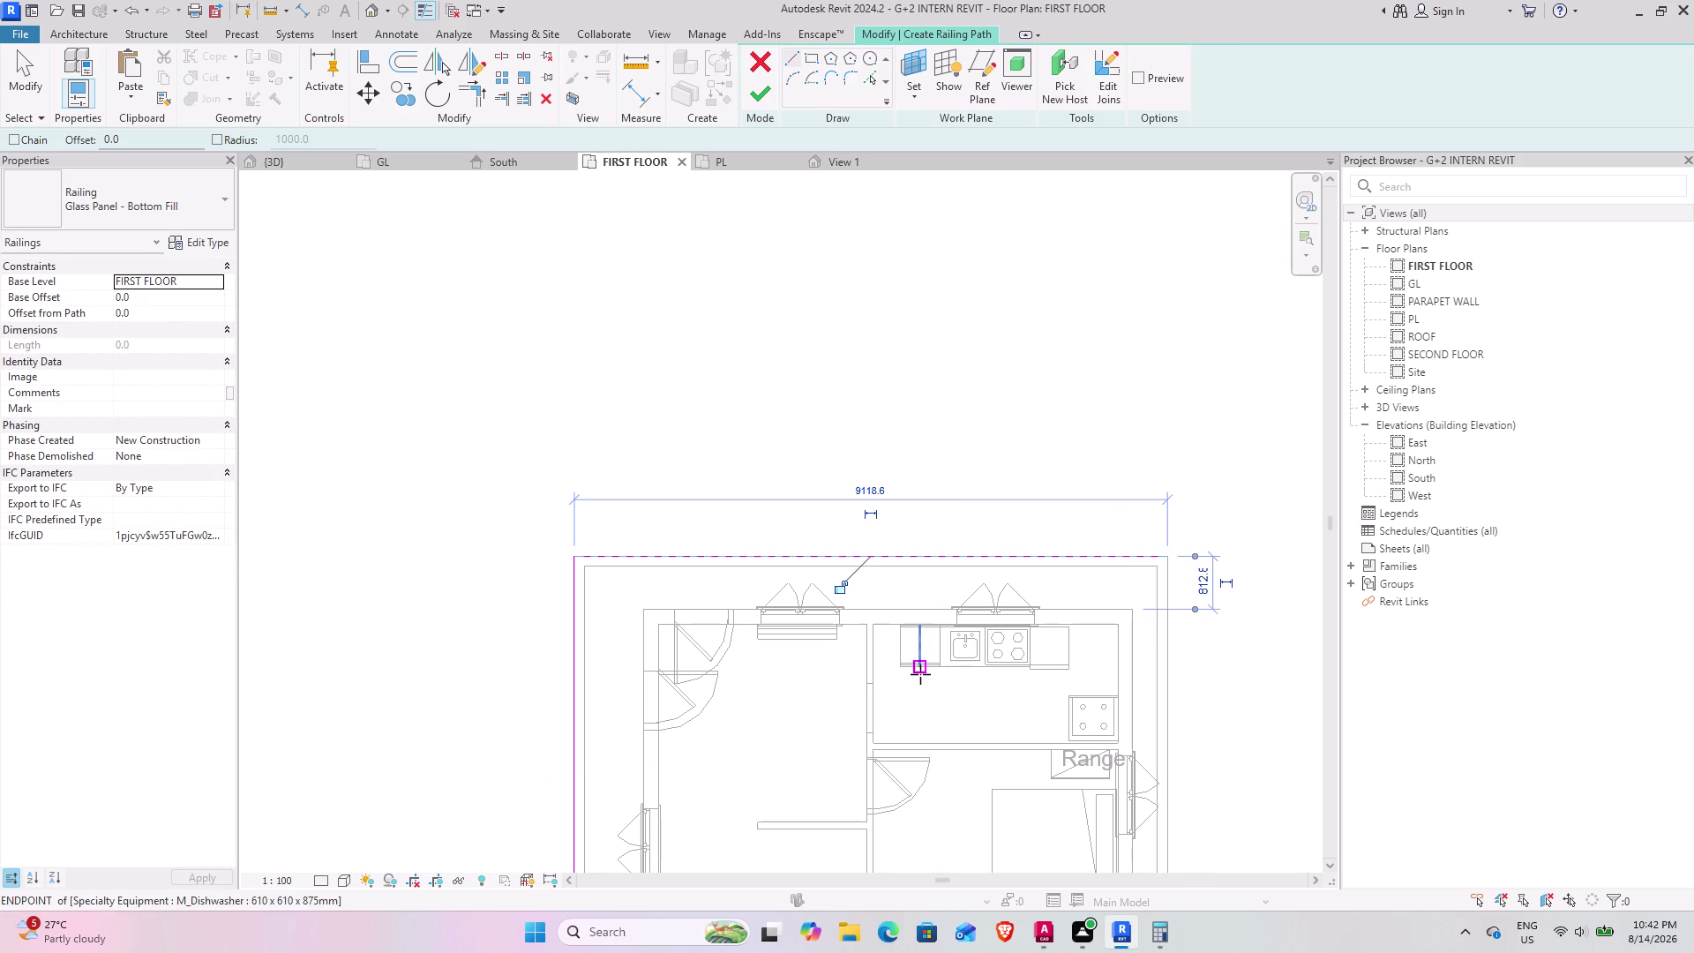
click(765, 98)
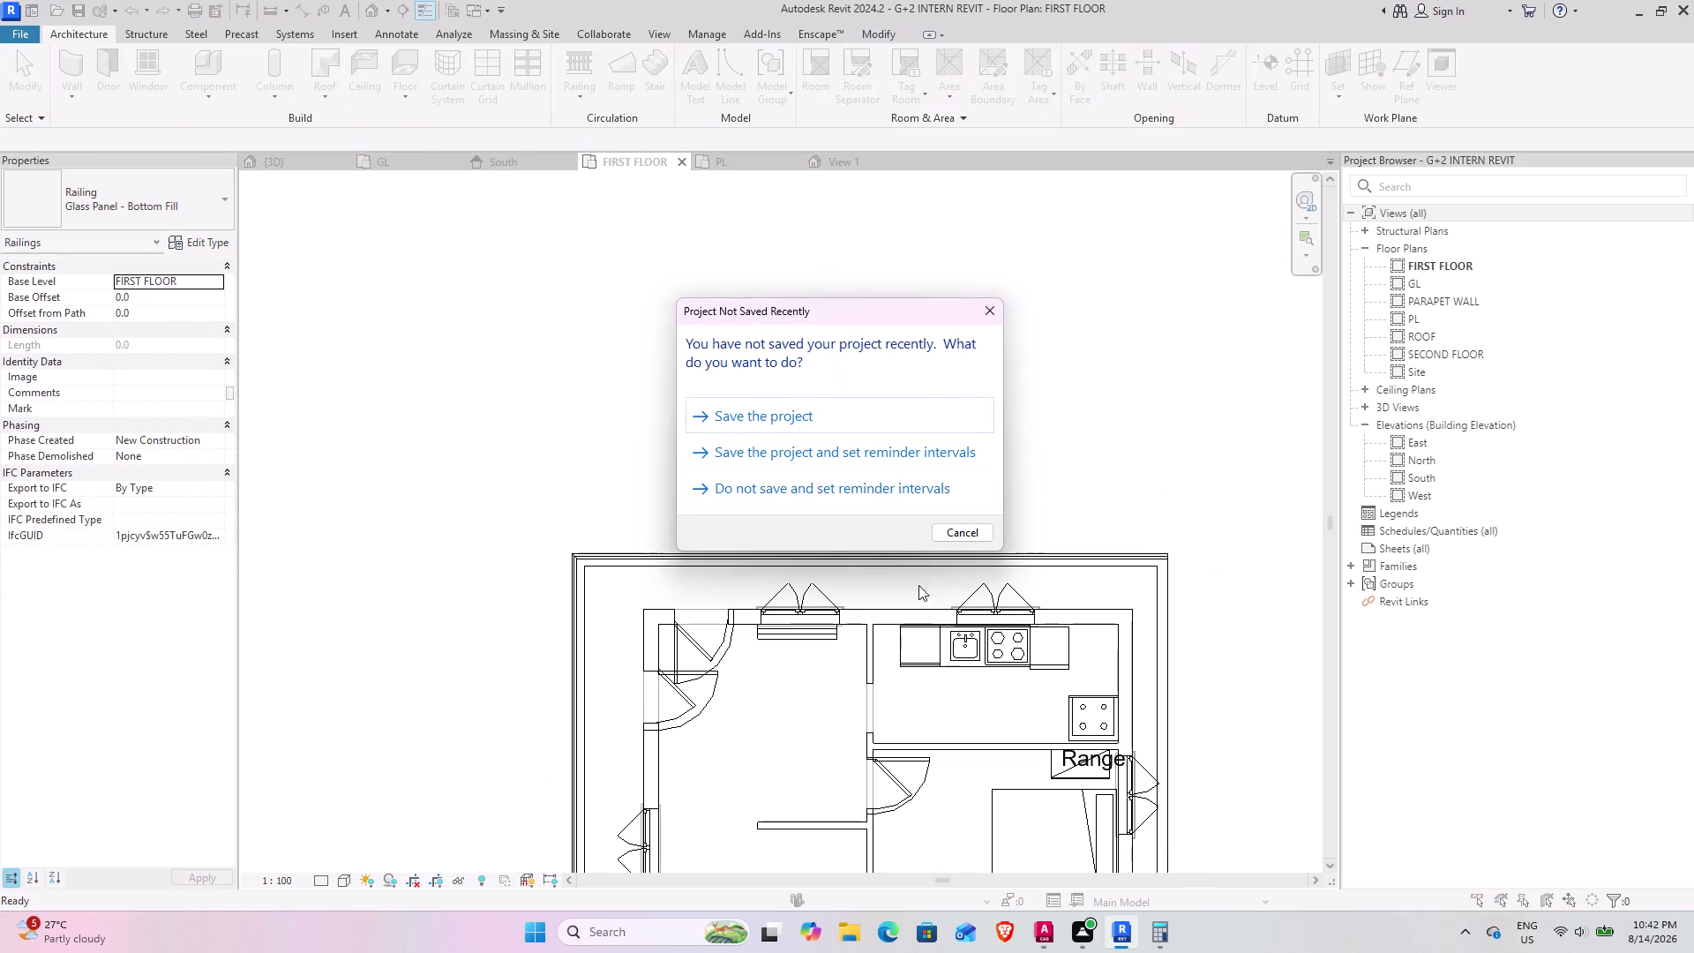
Dismiss the save reminder, switch to the 3D view, and select the glass-panel railing.
click(811, 424)
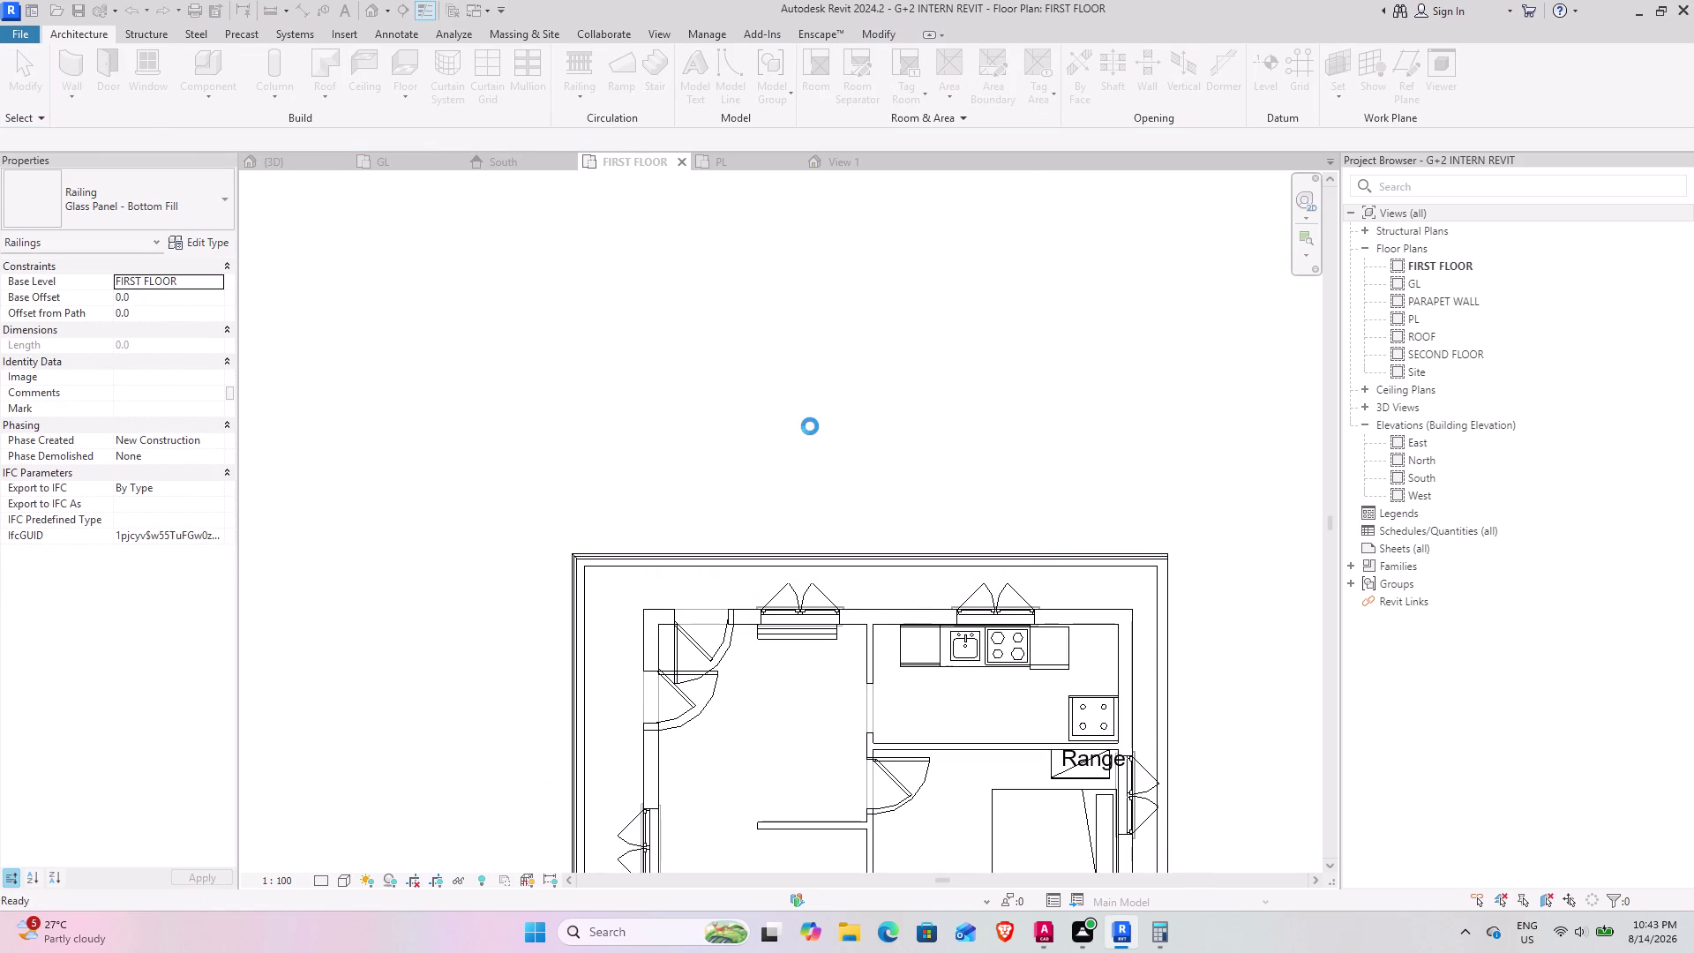
middle_drag(713, 644, 749, 587)
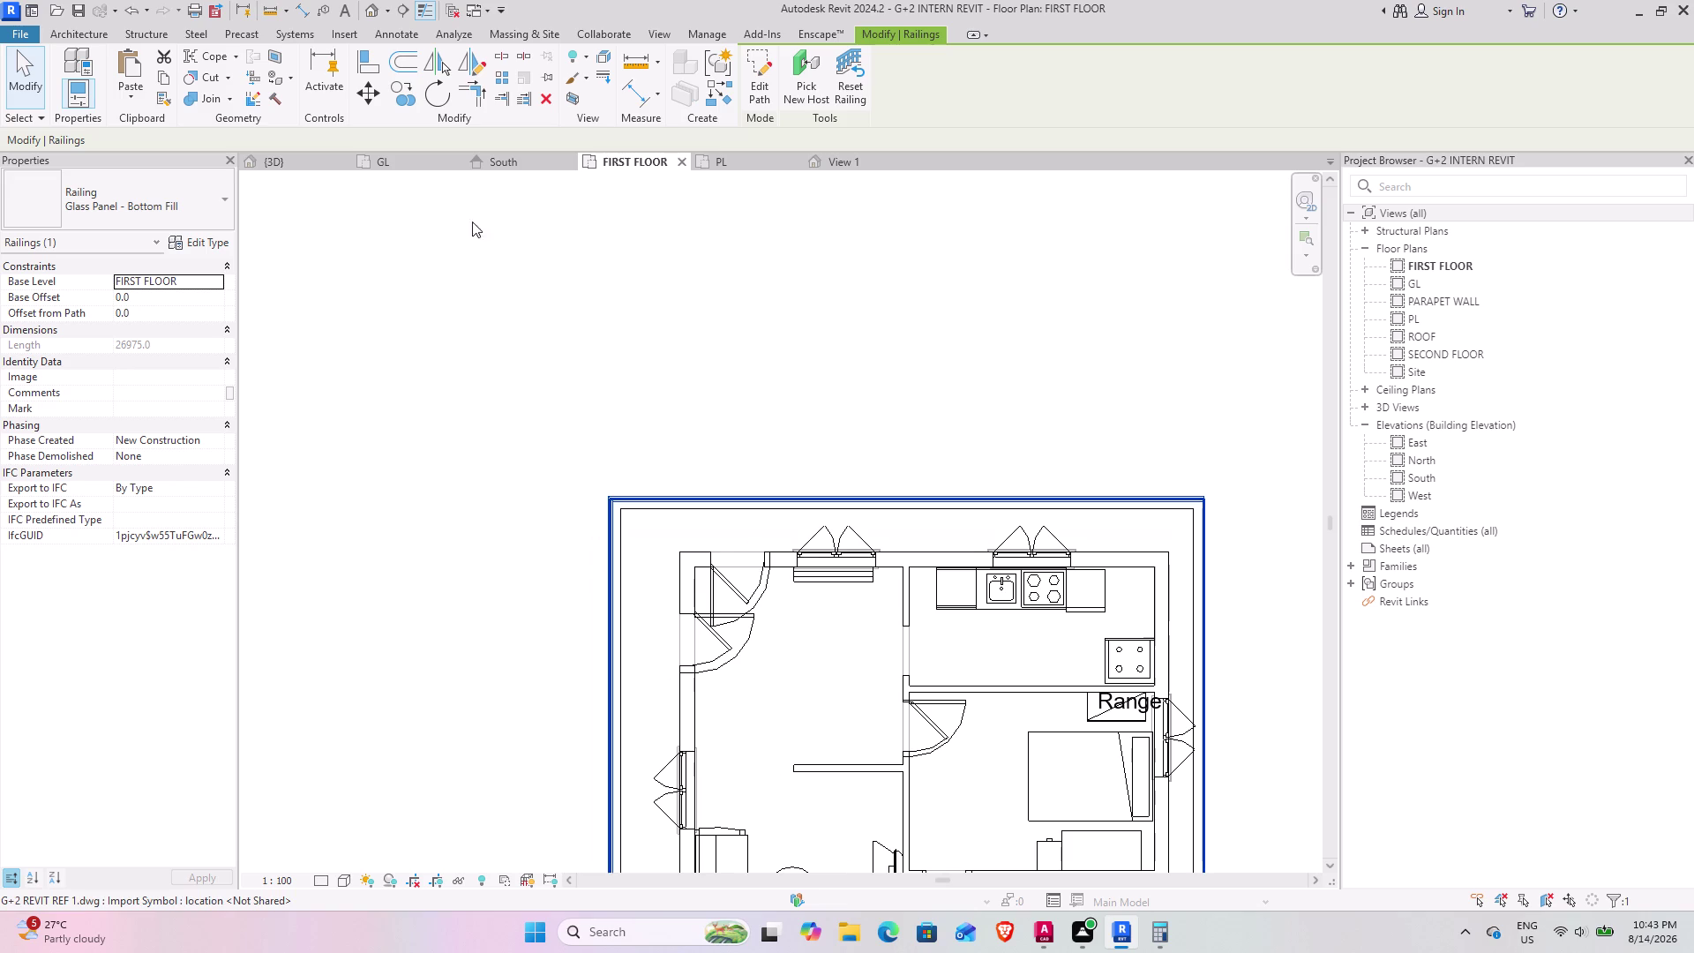
click(273, 169)
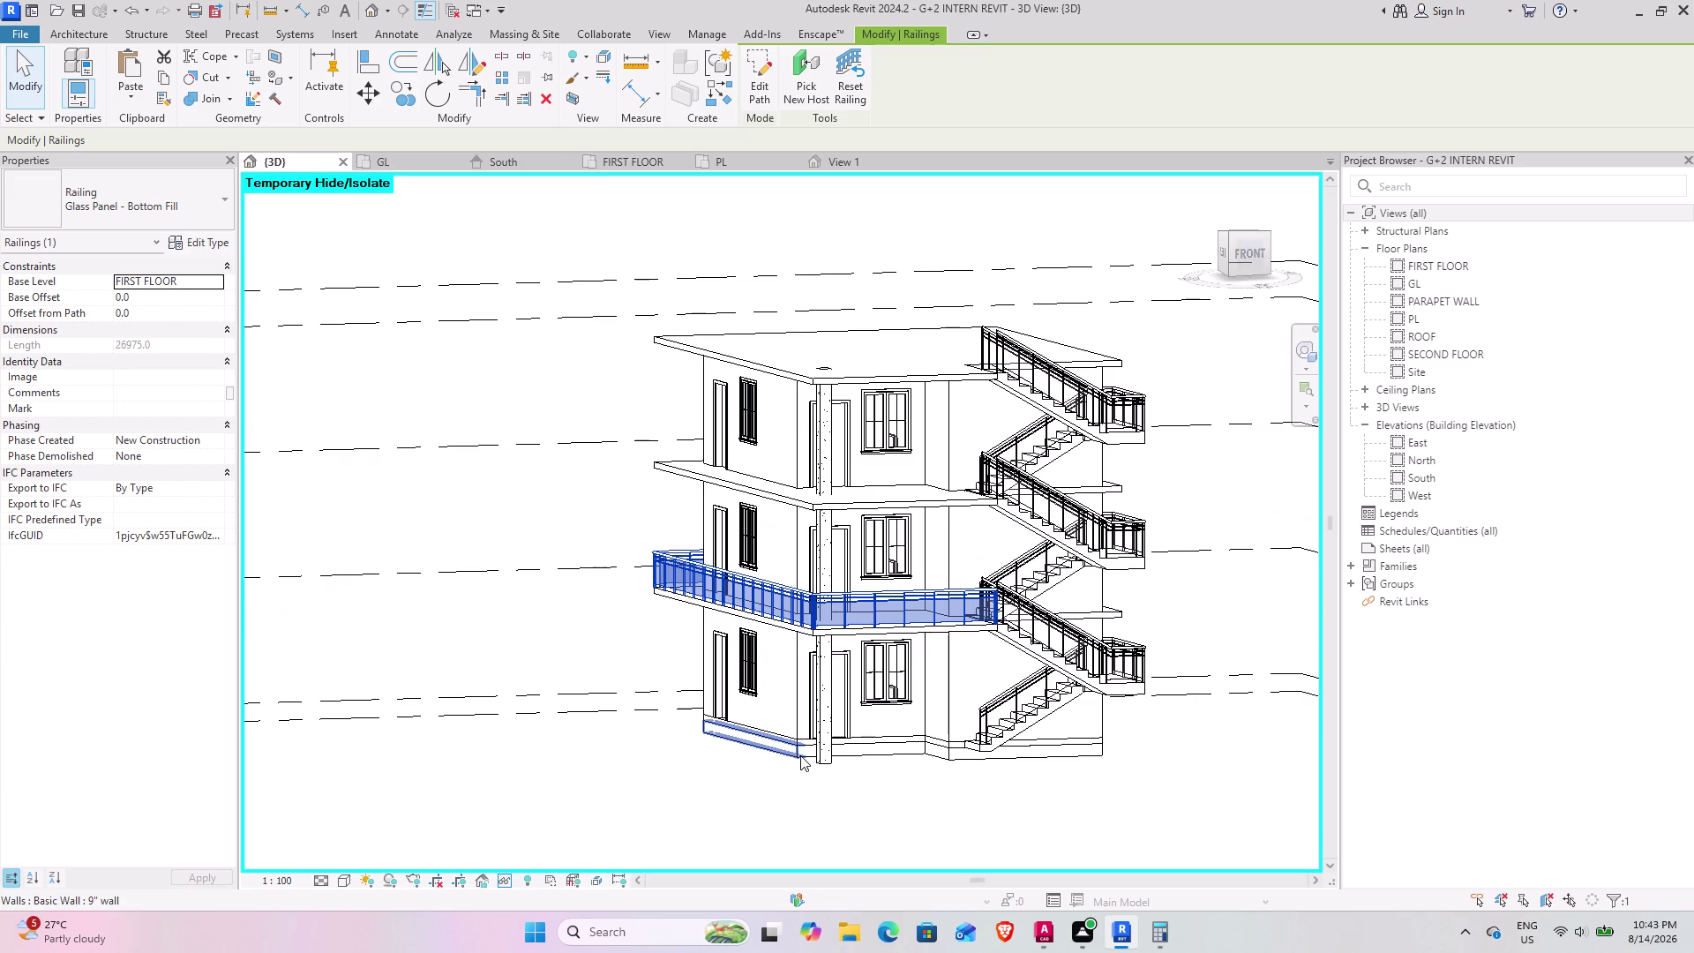
middle_drag(784, 754, 737, 790)
click(662, 737)
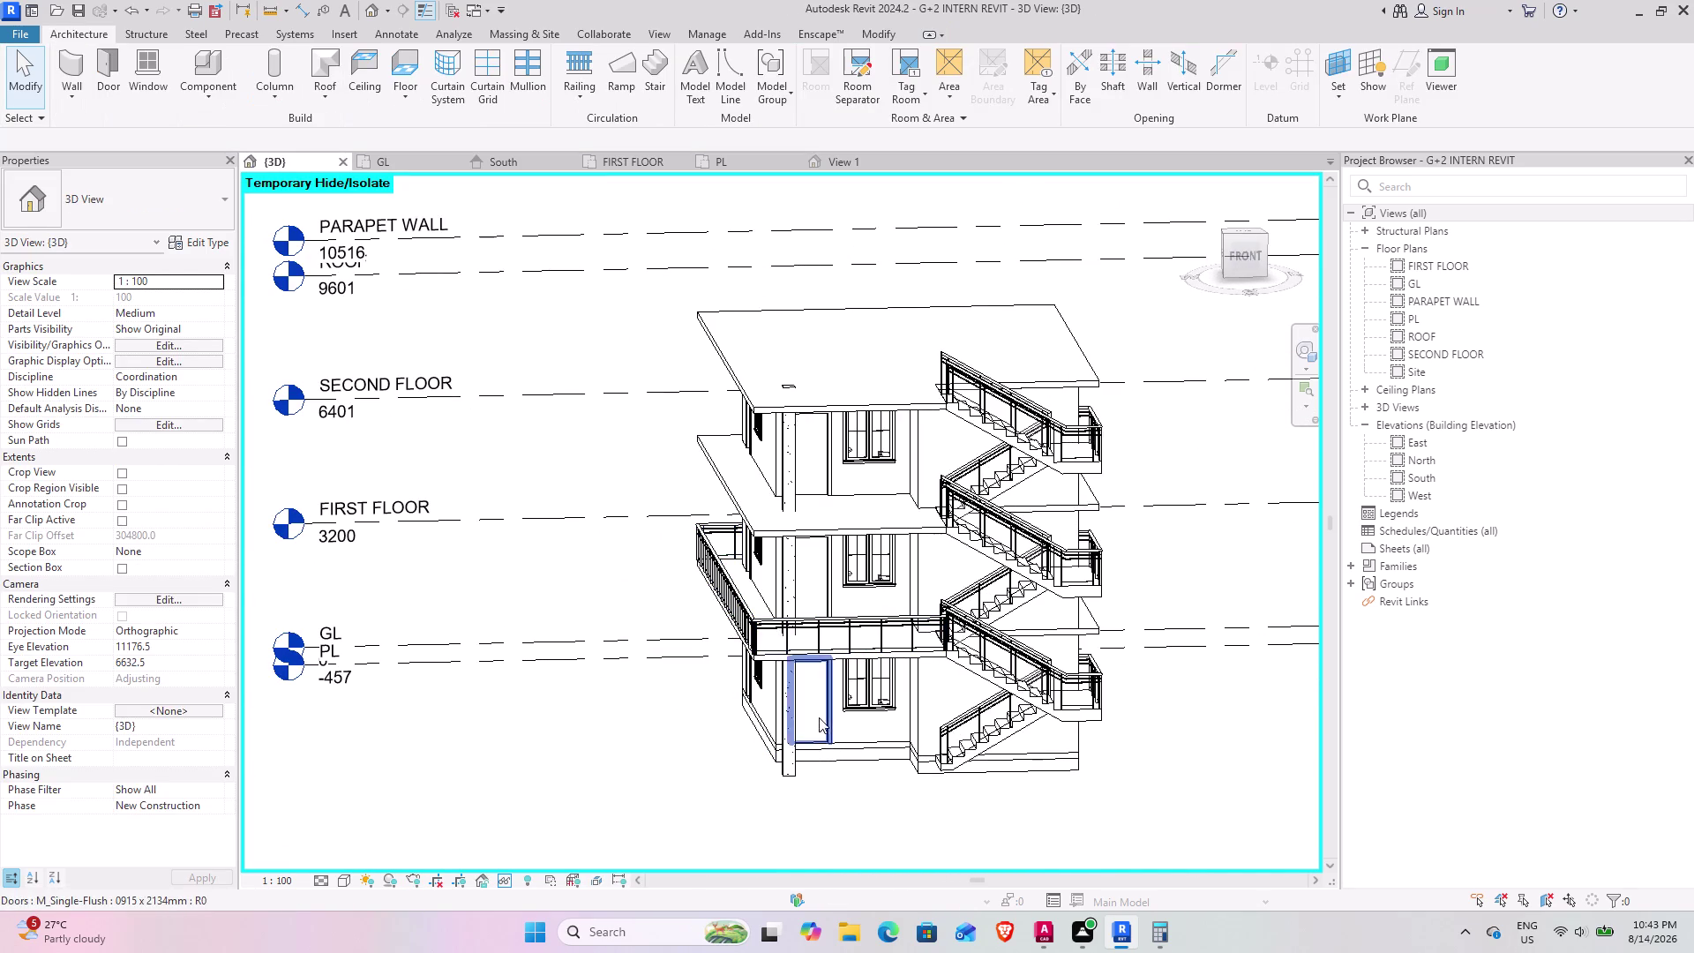
middle_drag(819, 716, 868, 764)
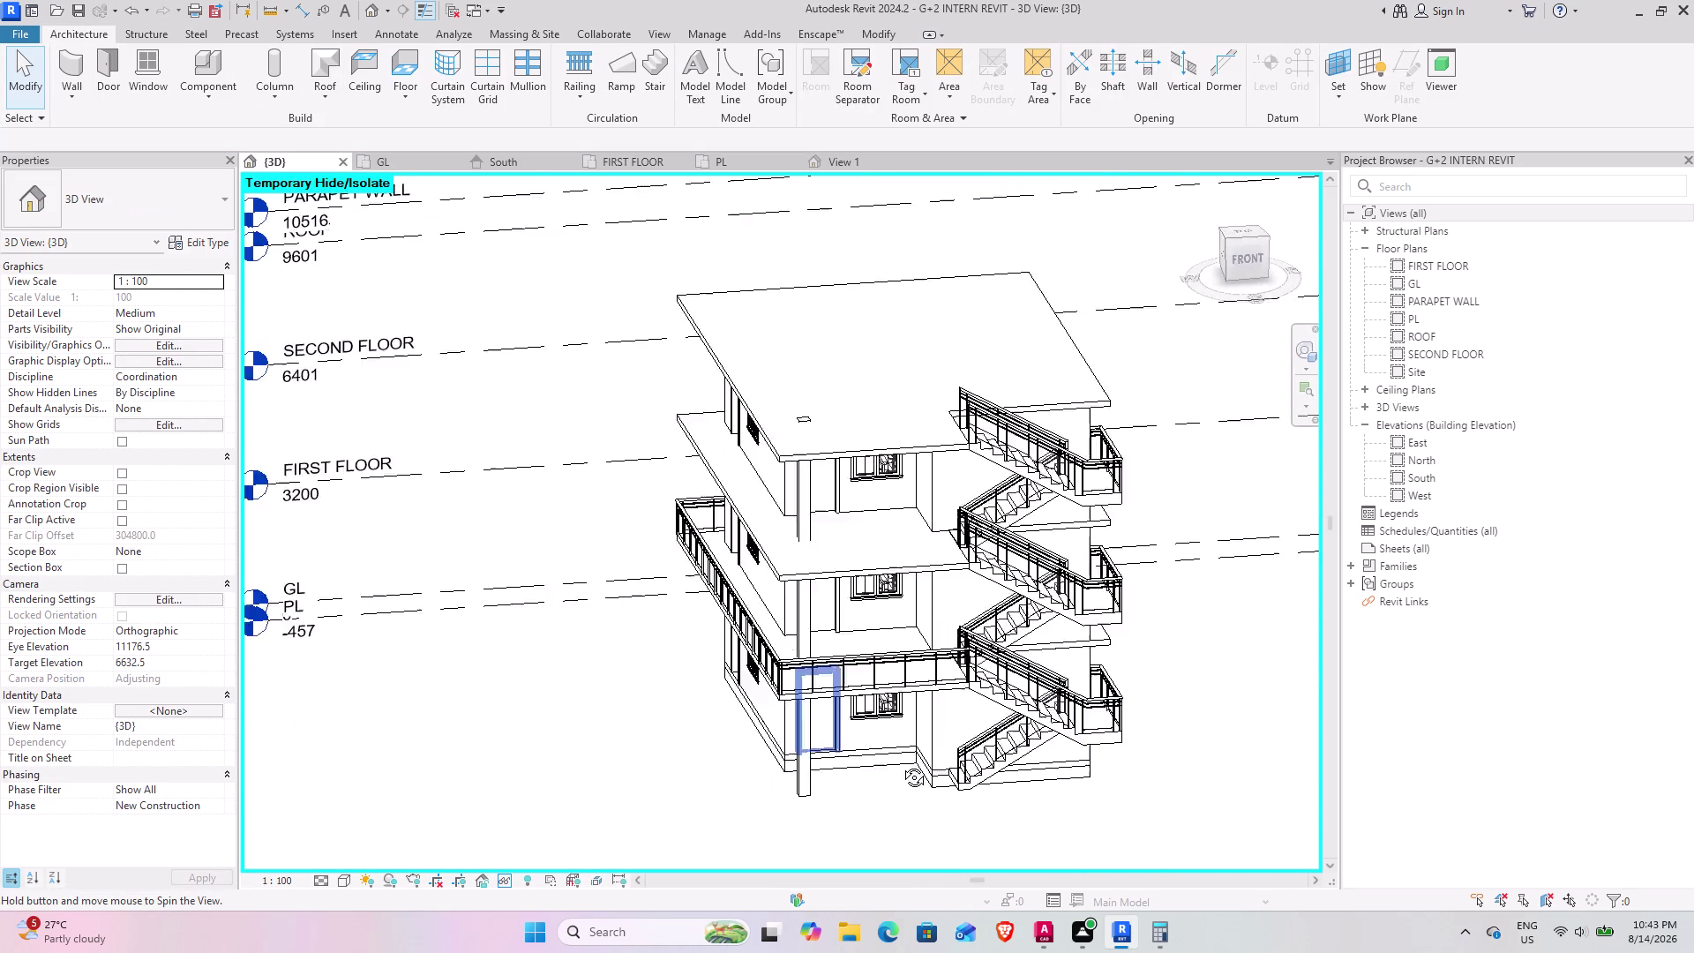
middle_drag(868, 764, 959, 761)
click(968, 671)
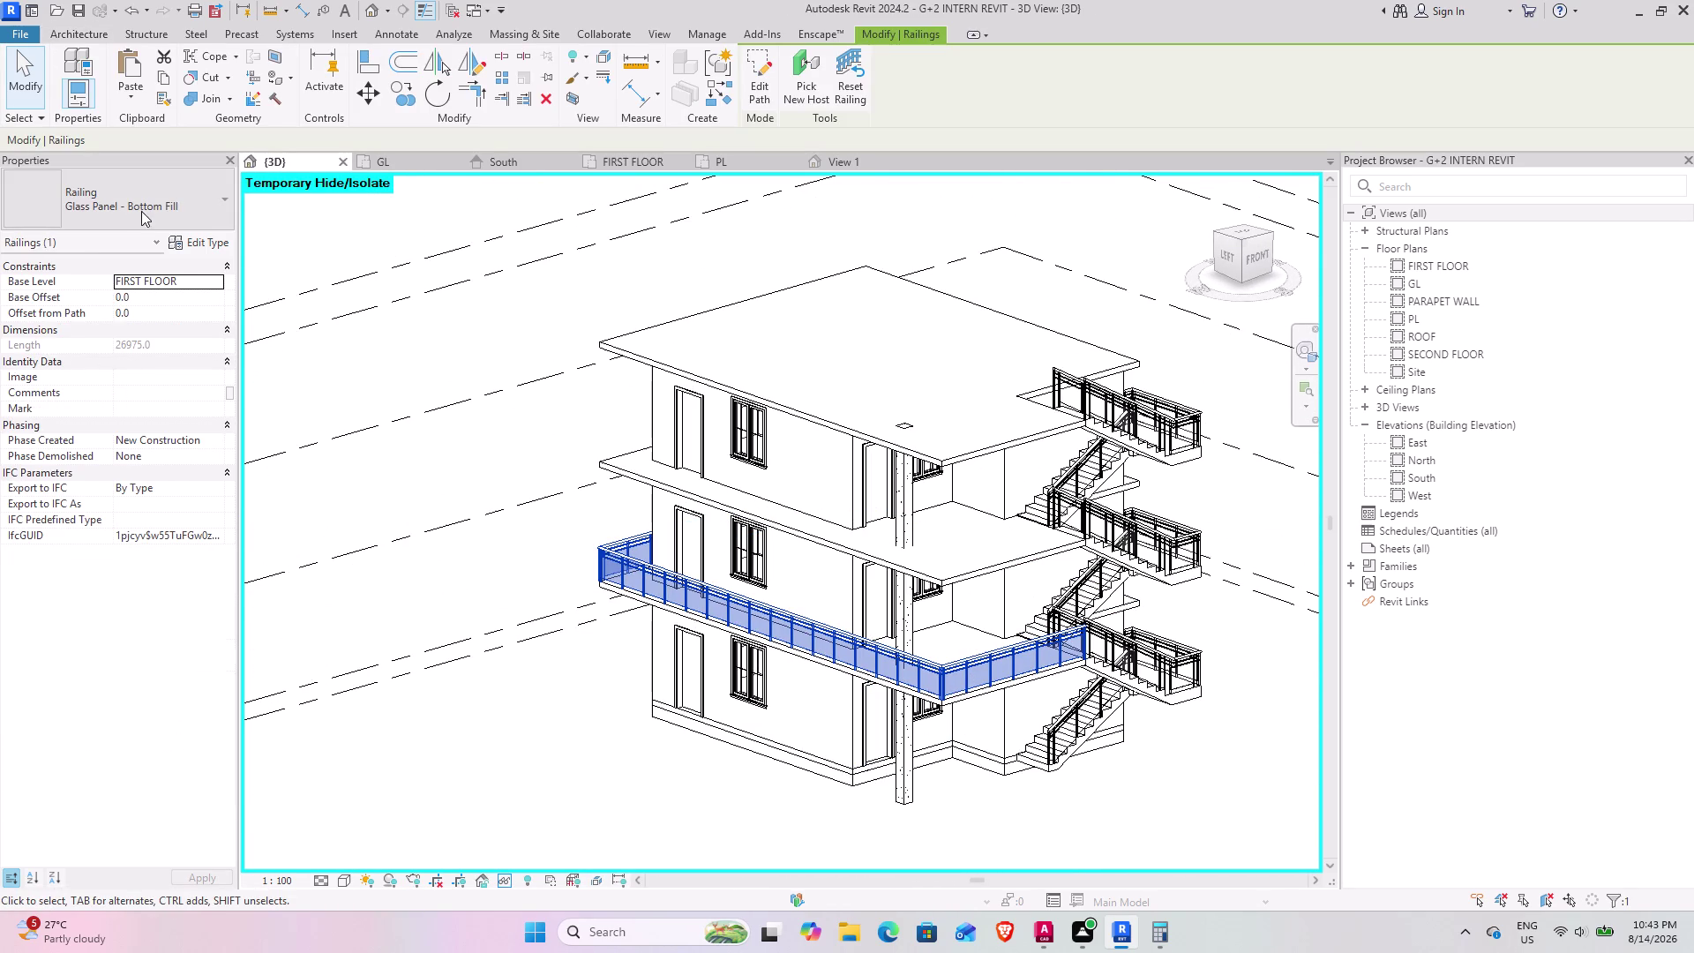
click(145, 205)
click(106, 318)
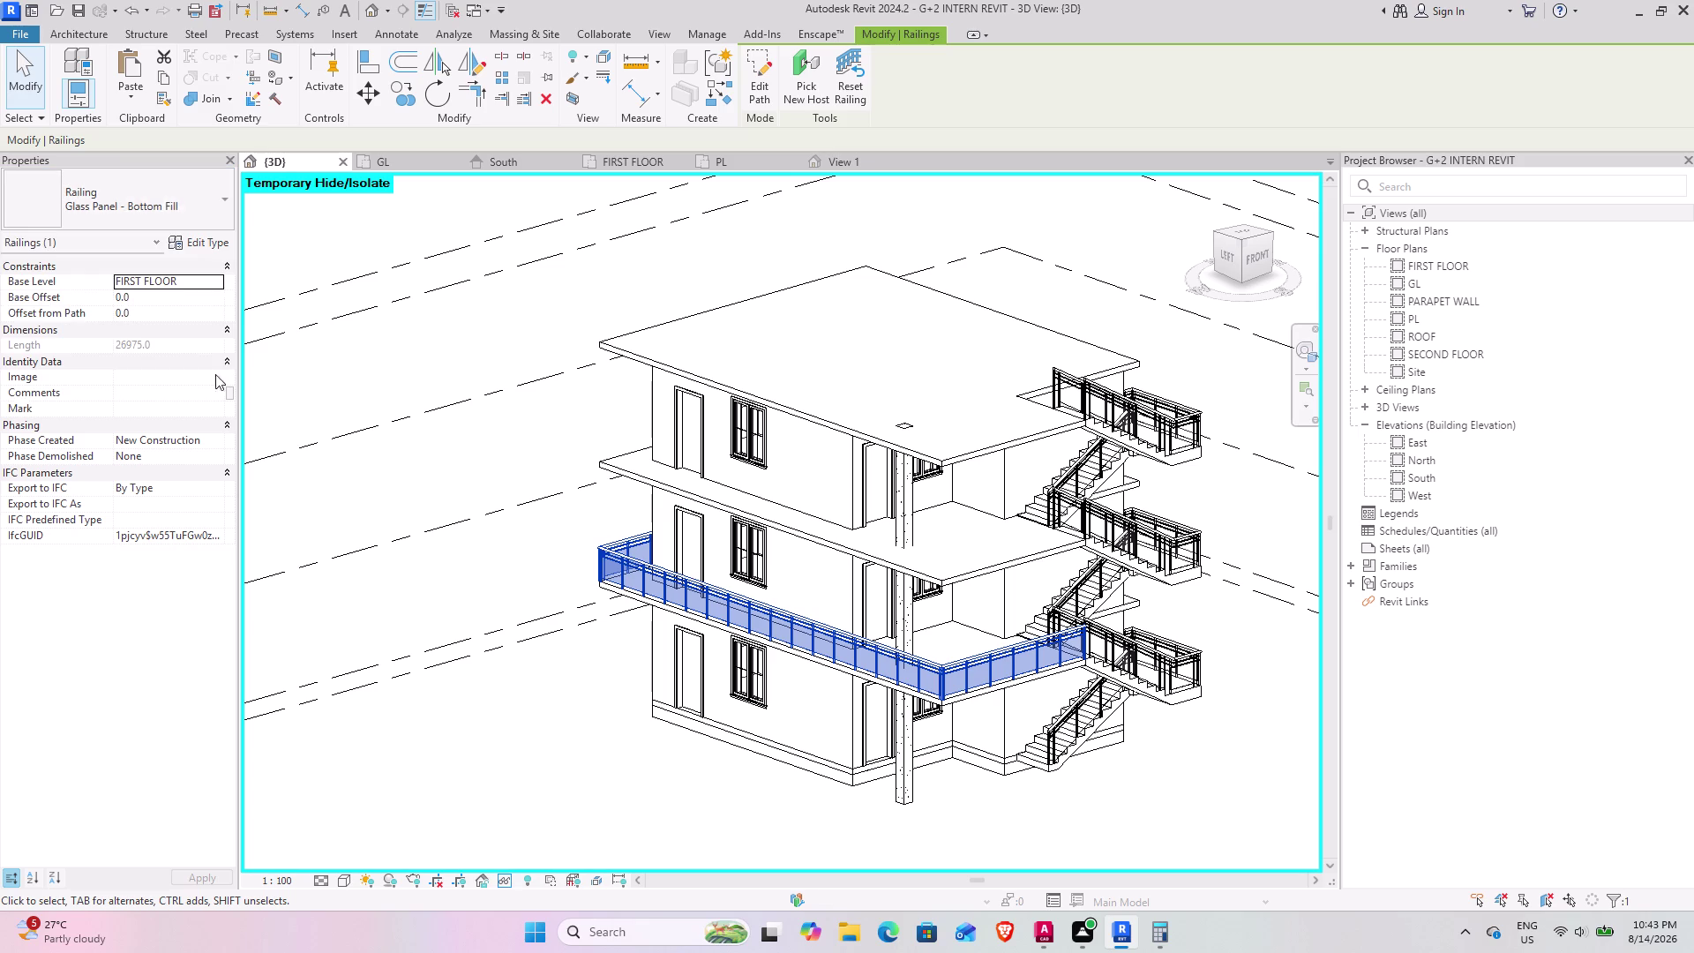
click(630, 750)
Orbit around the house to inspect the stair and first-floor railings, then return to FIRST FLOOR.
middle_drag(652, 753, 695, 687)
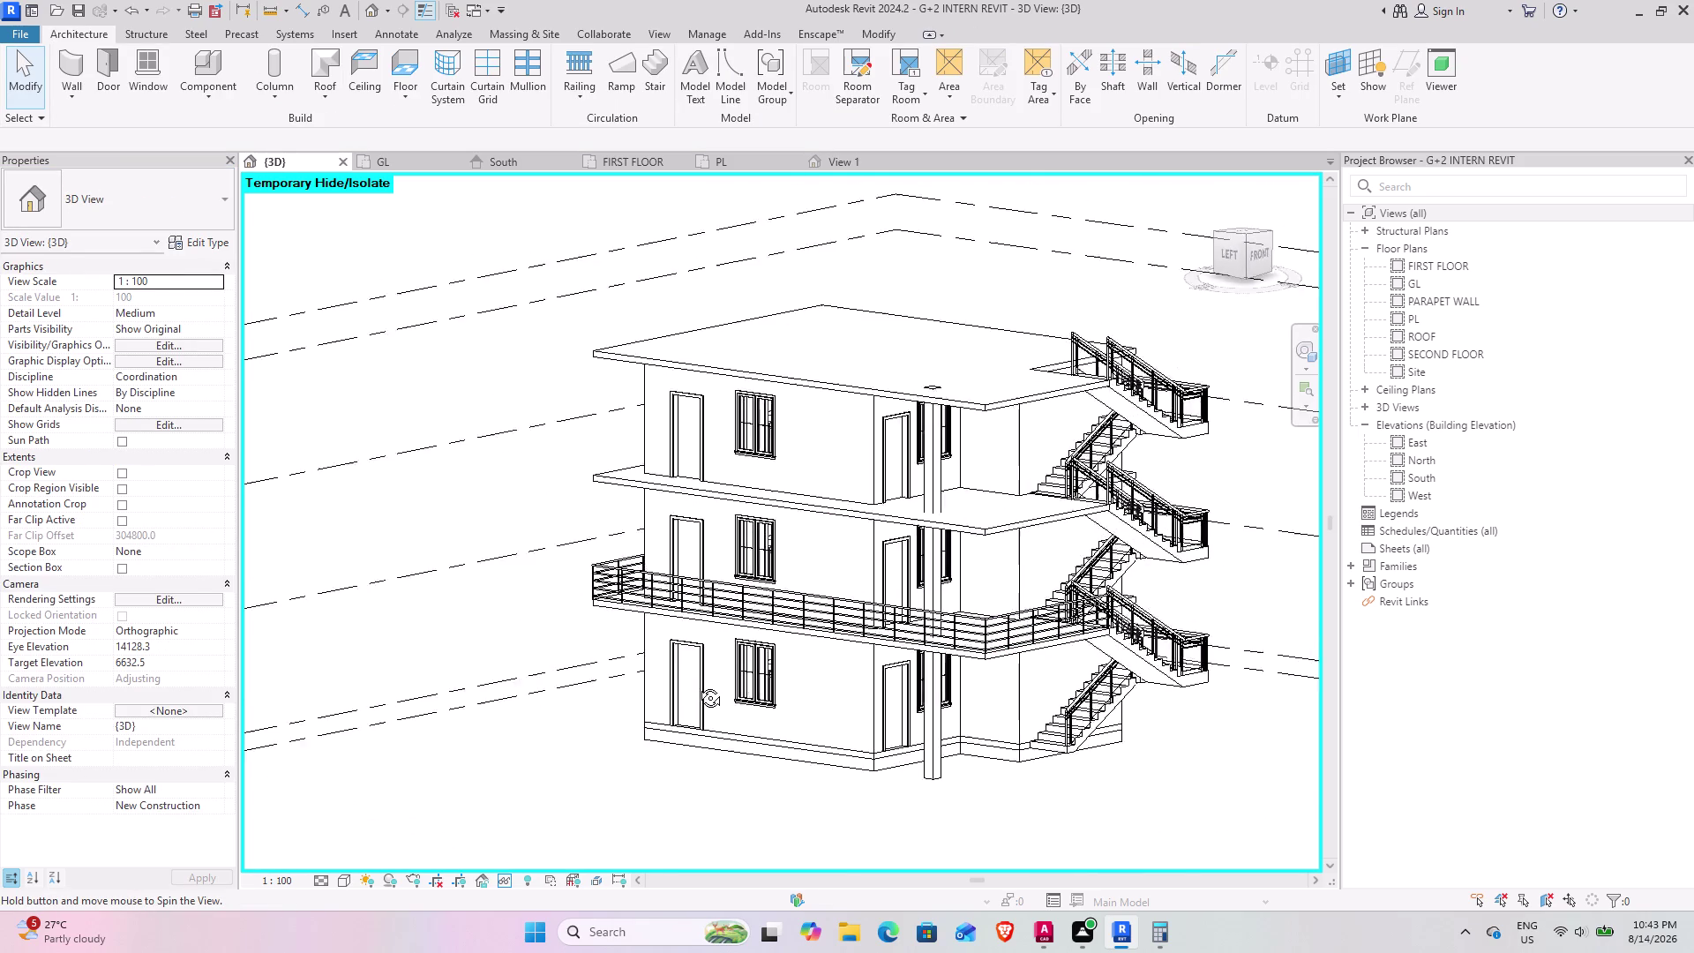
middle_drag(694, 687, 547, 684)
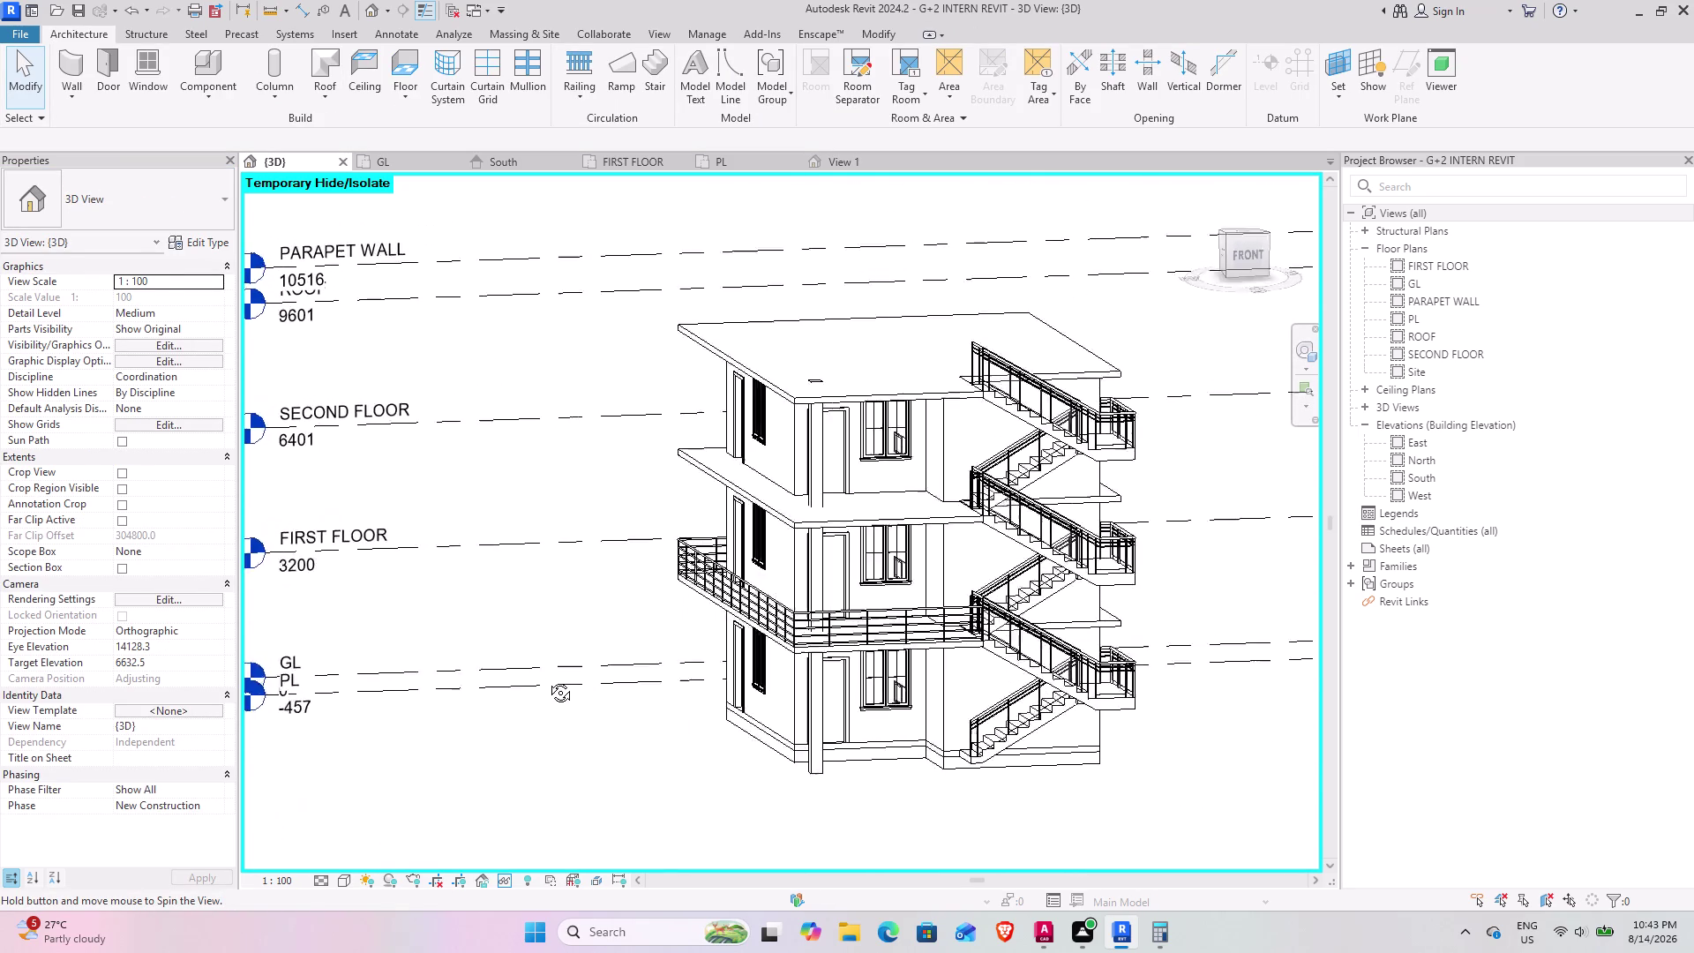
middle_drag(547, 684, 480, 705)
scroll(up, 3)
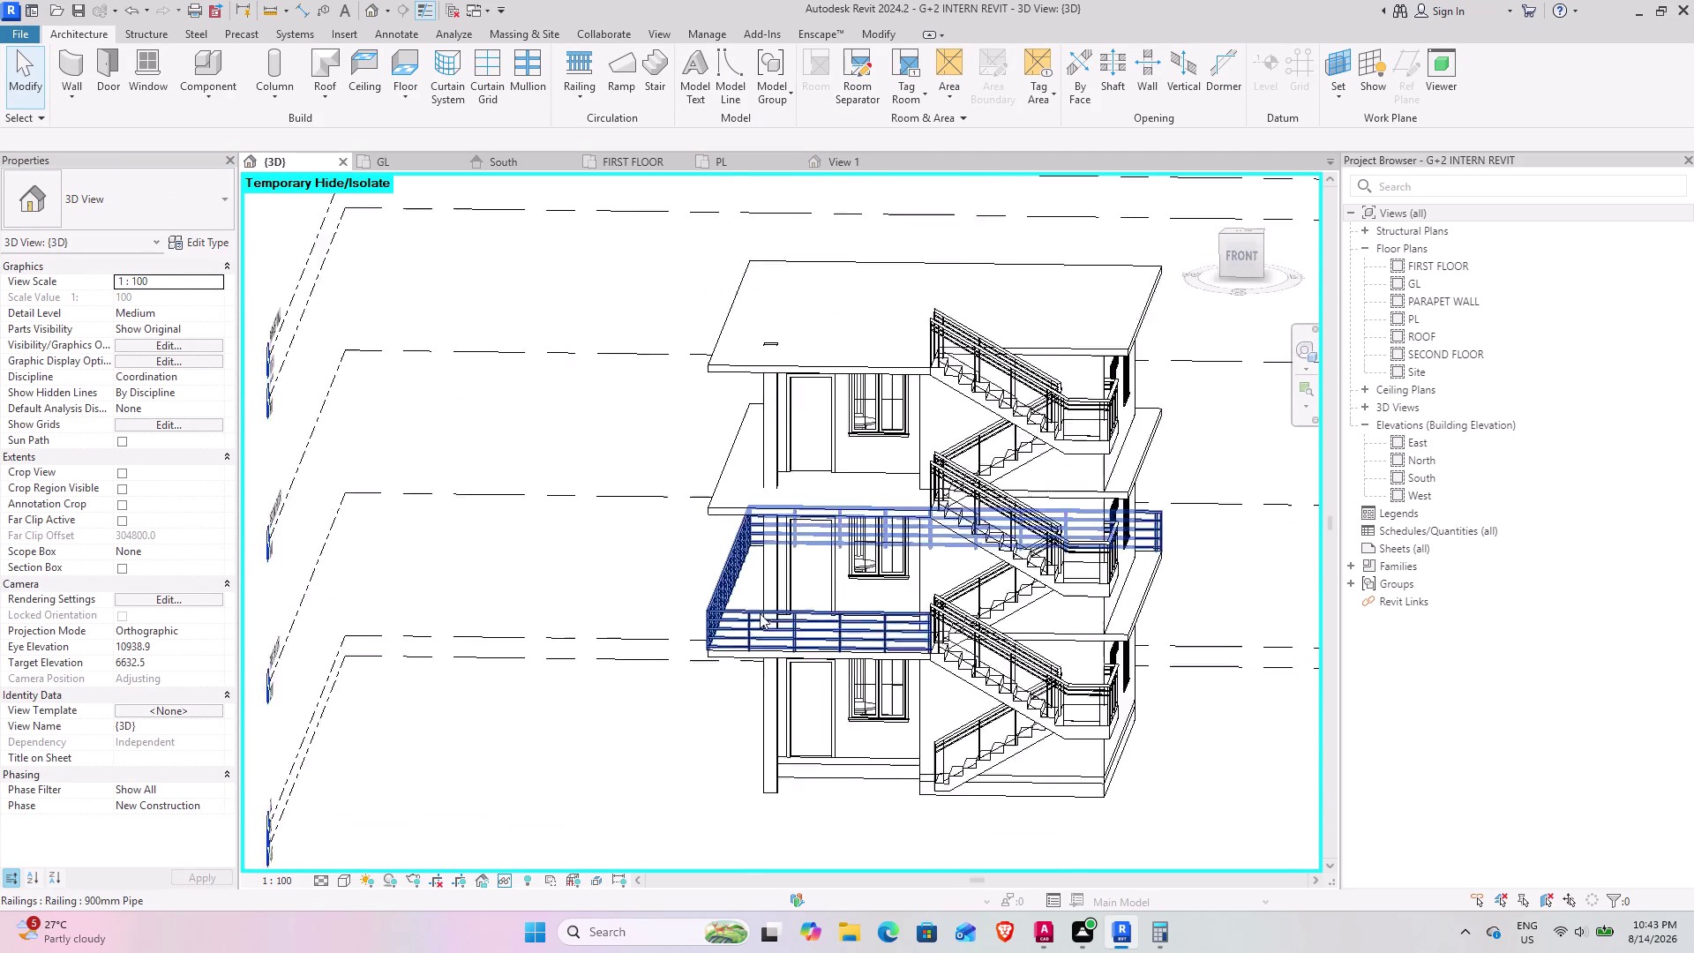
middle_drag(570, 712, 615, 696)
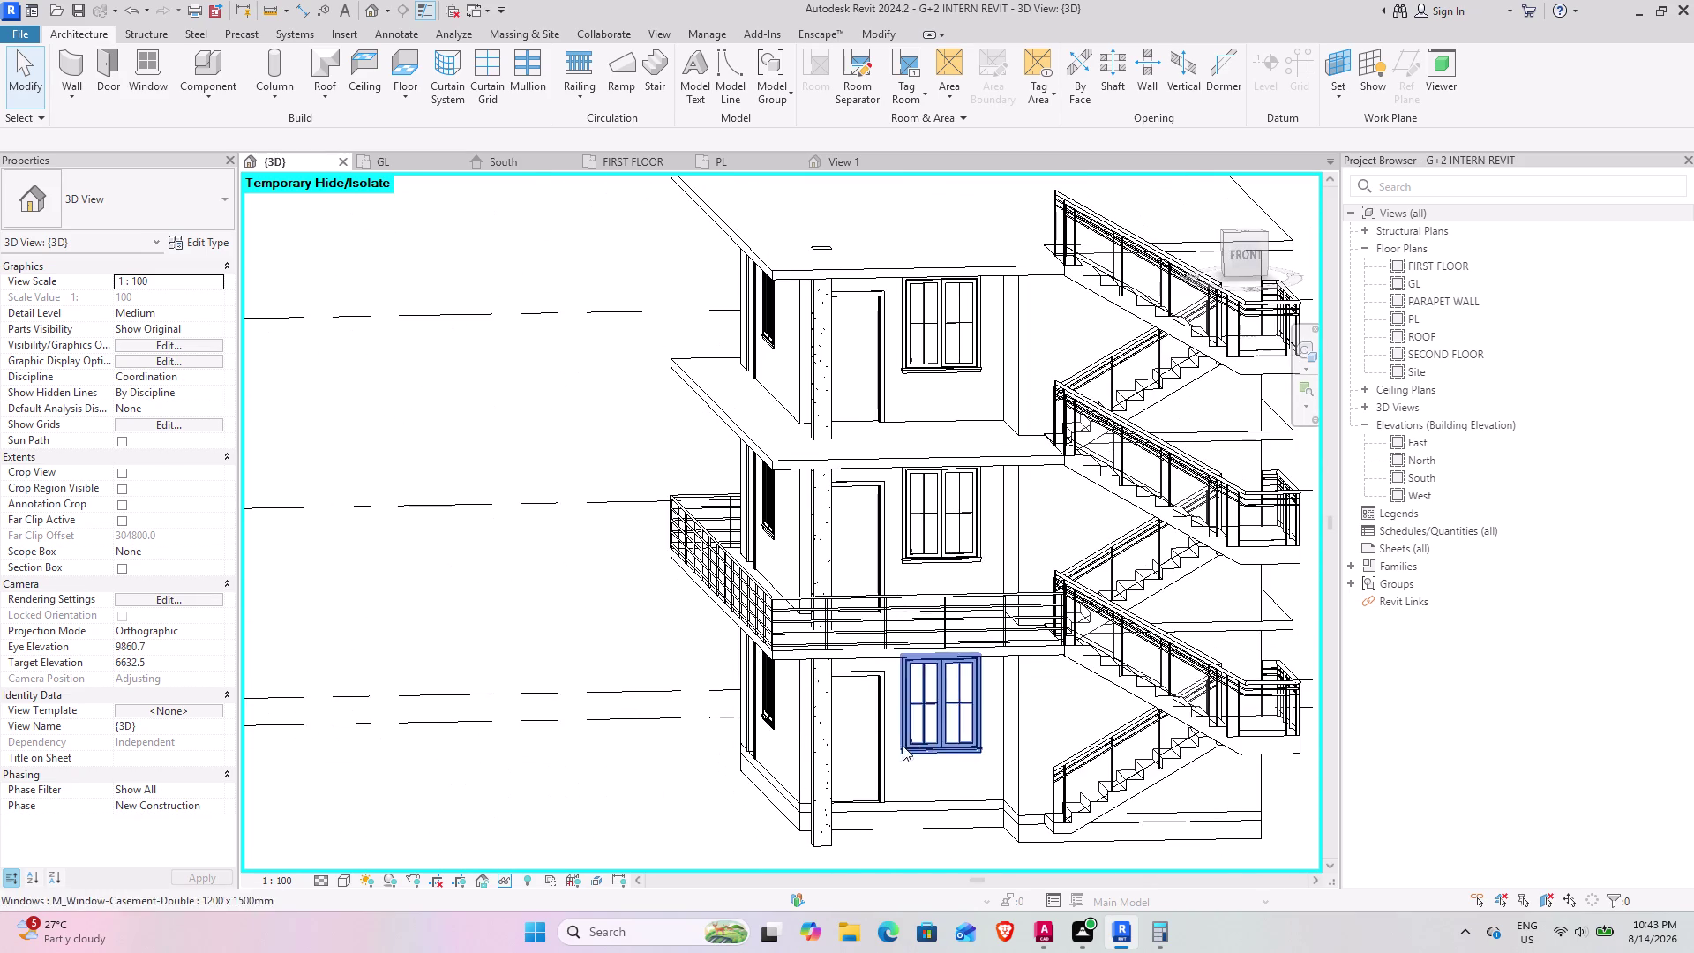
middle_drag(852, 769, 846, 797)
middle_drag(1043, 690, 824, 699)
middle_drag(947, 731, 833, 723)
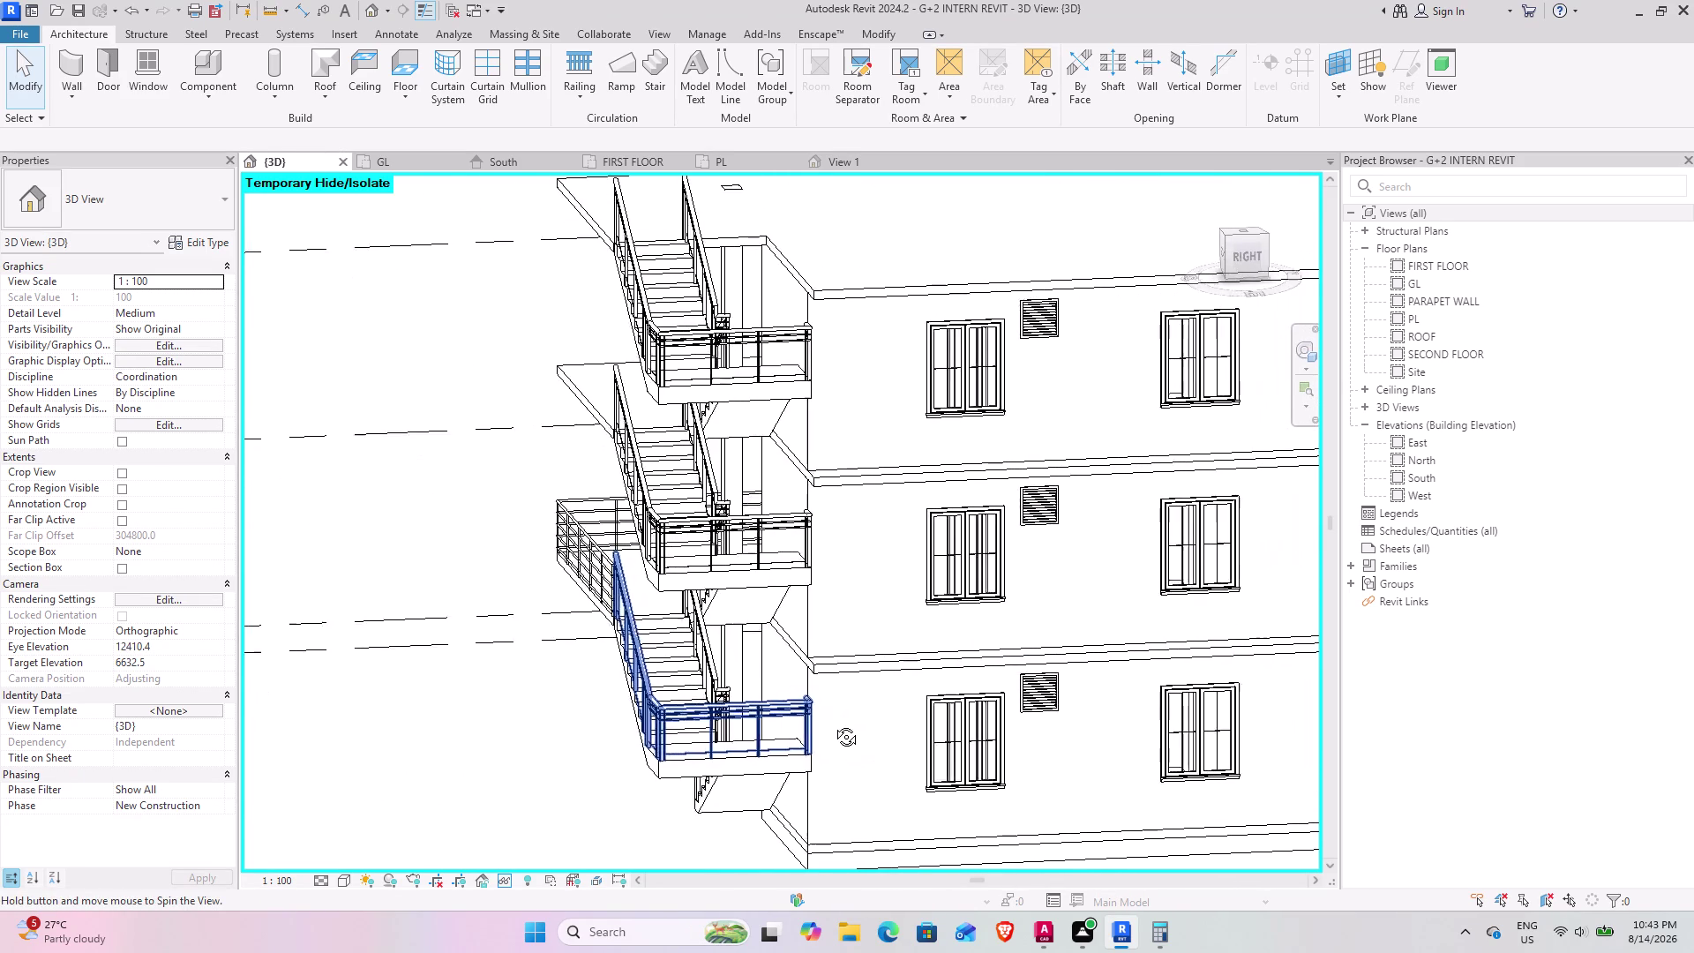
middle_drag(833, 724, 989, 744)
middle_drag(977, 740, 527, 742)
middle_drag(533, 743, 543, 737)
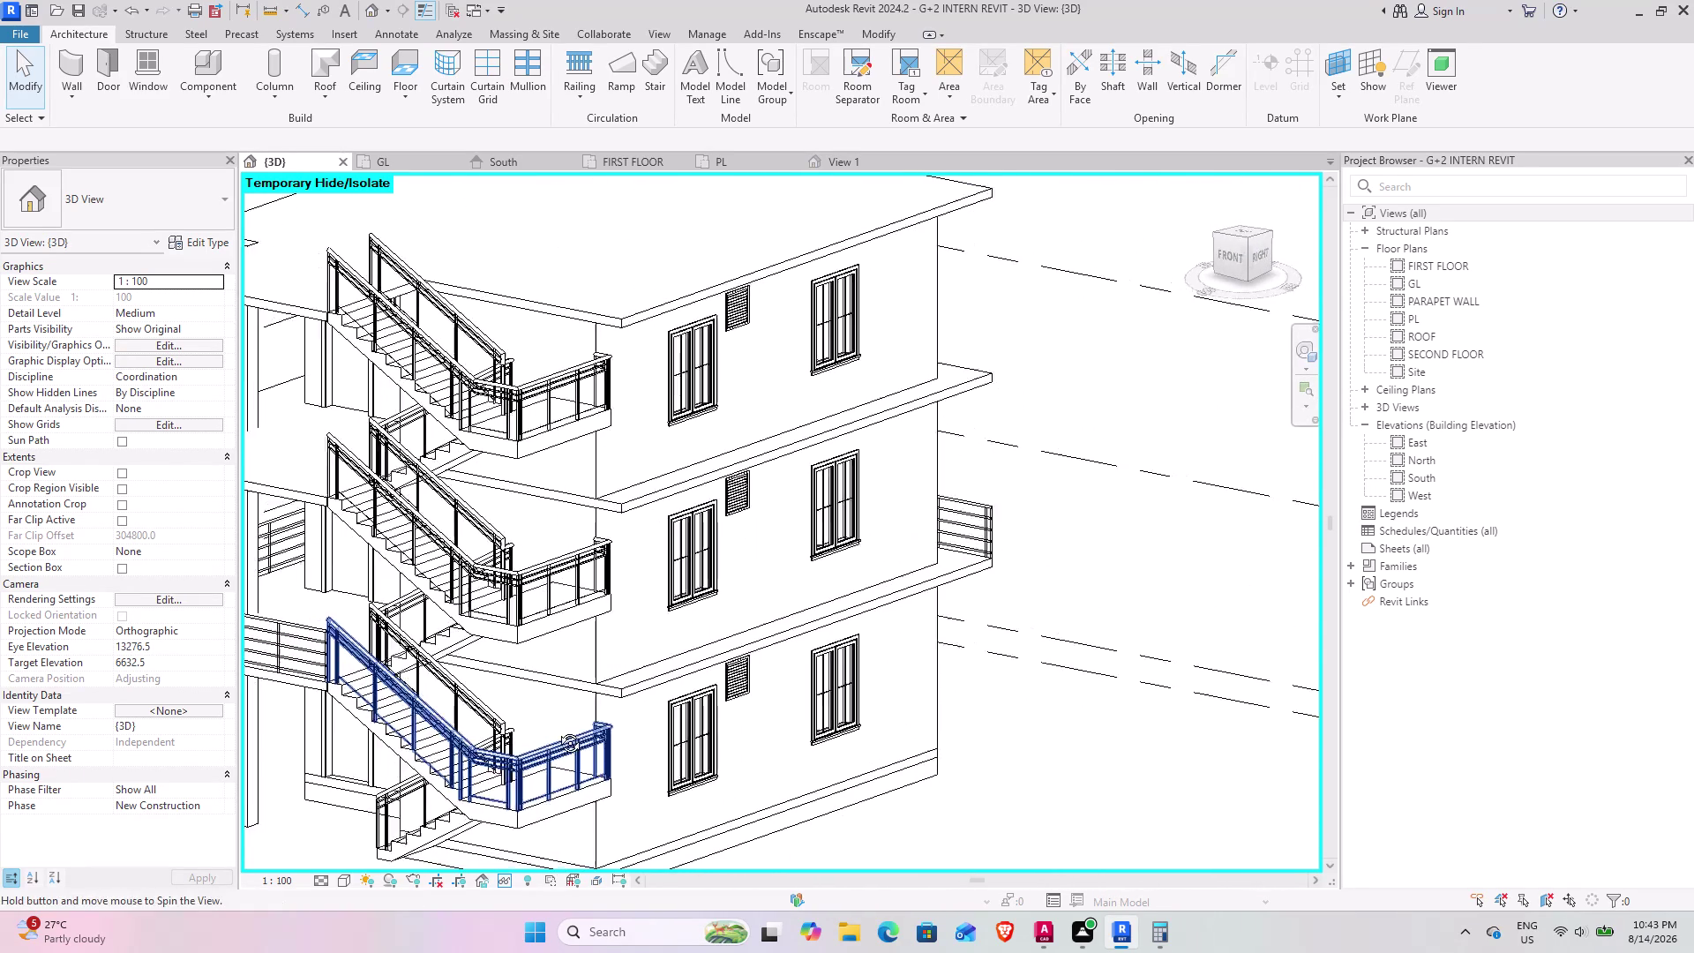
middle_drag(543, 737, 434, 770)
middle_drag(709, 756, 615, 755)
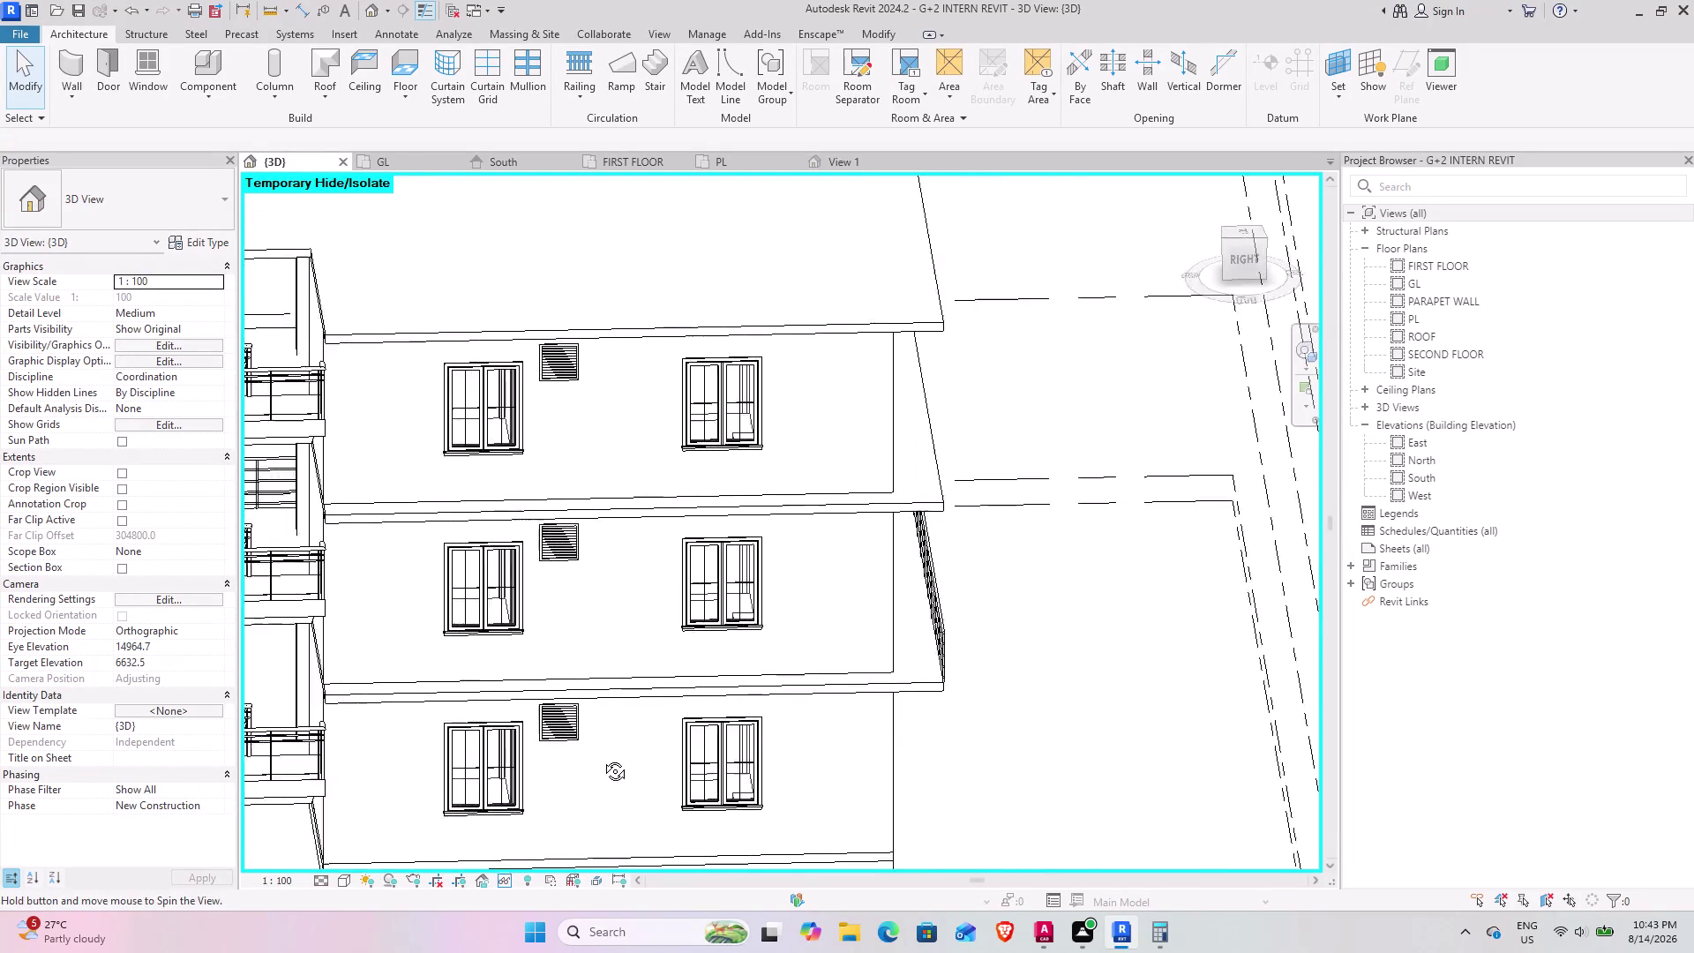
middle_drag(615, 755, 526, 765)
middle_drag(530, 765, 655, 715)
middle_drag(657, 716, 1072, 652)
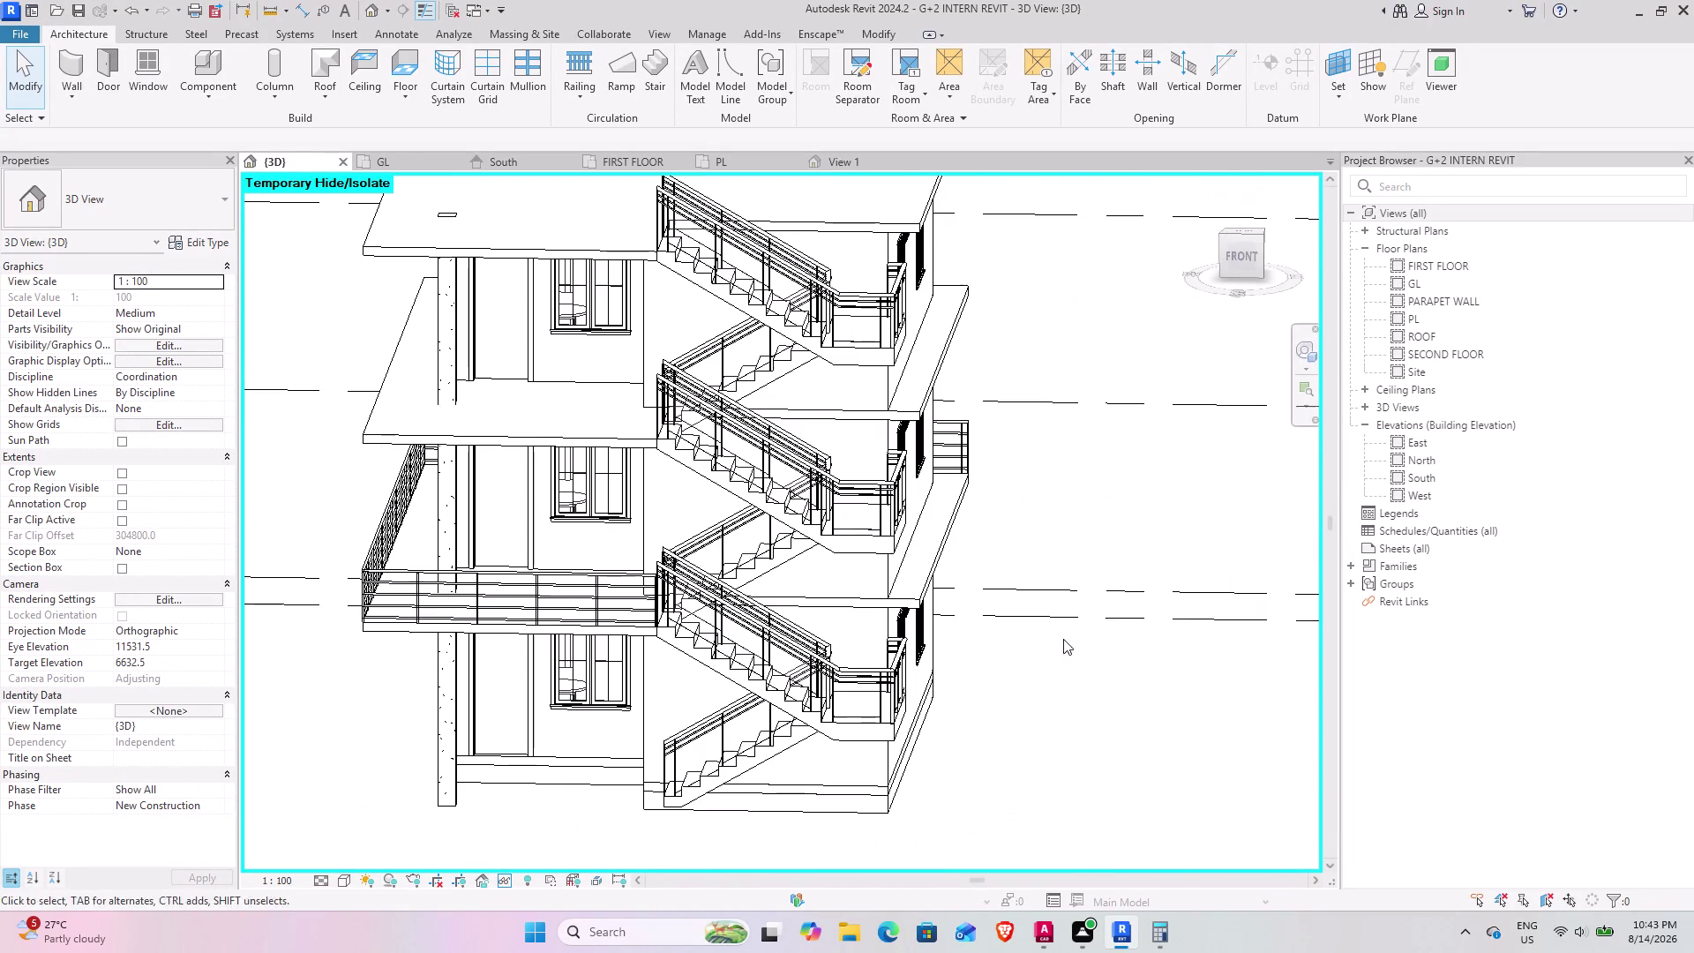
click(632, 170)
middle_drag(1035, 640, 950, 611)
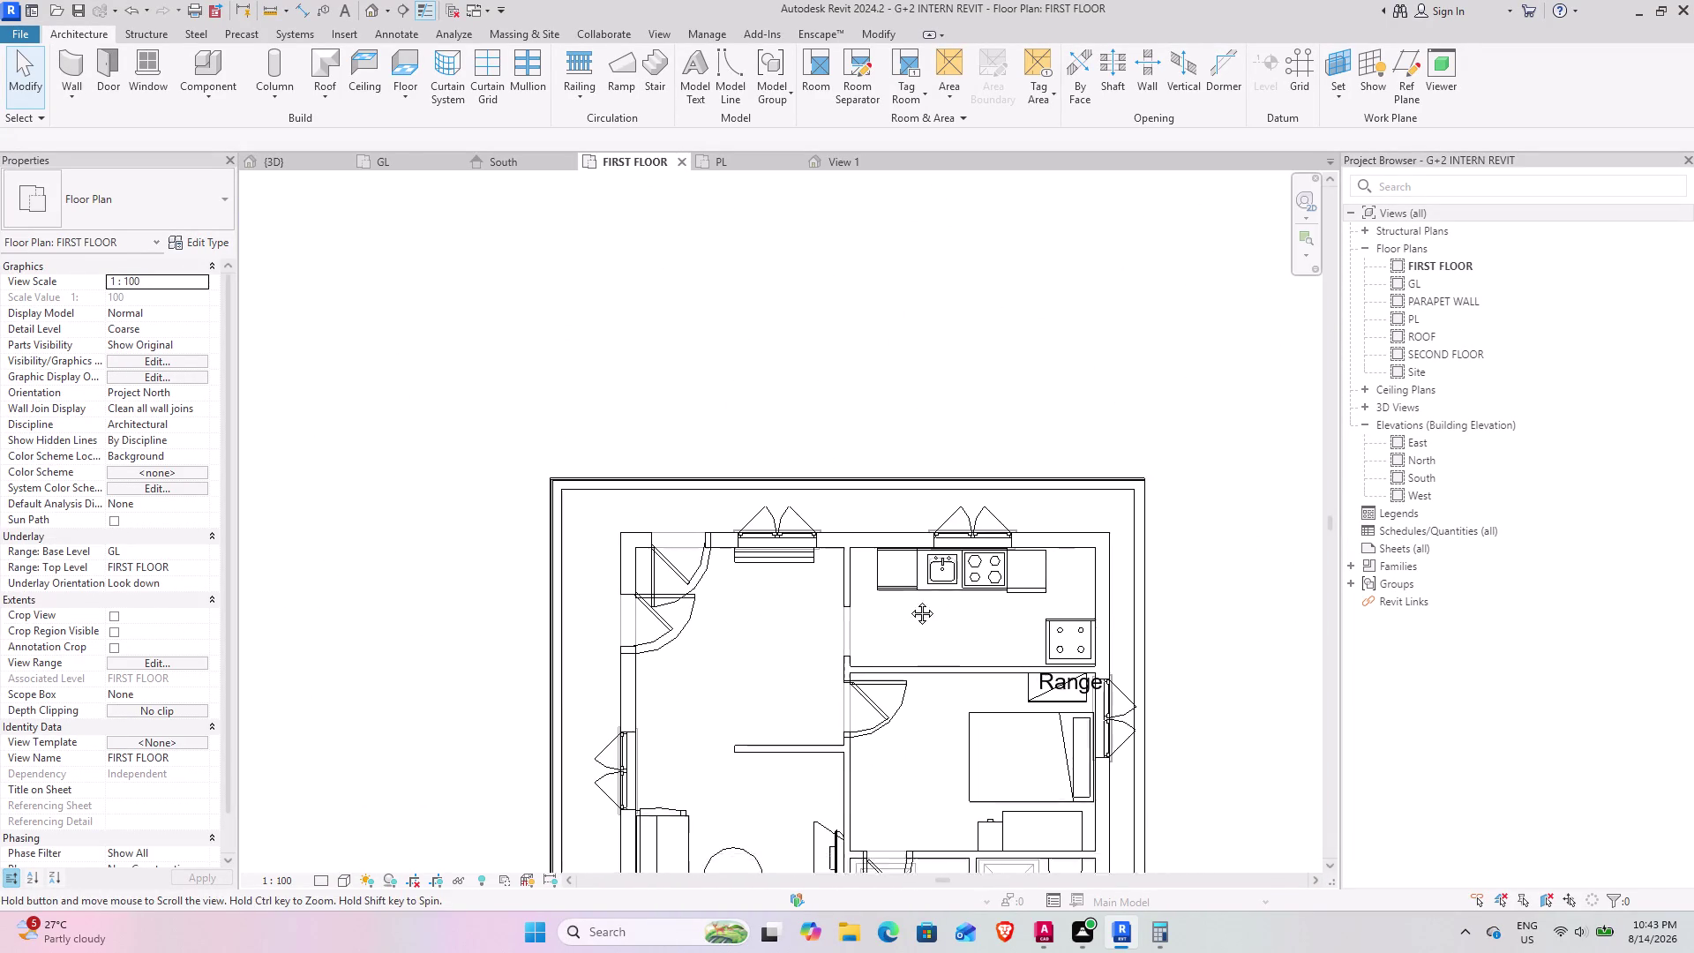
Start a 4" Basic Wall at the outer edge, extending it to a point near the stair corner.
middle_drag(950, 612, 550, 509)
middle_drag(621, 598, 642, 480)
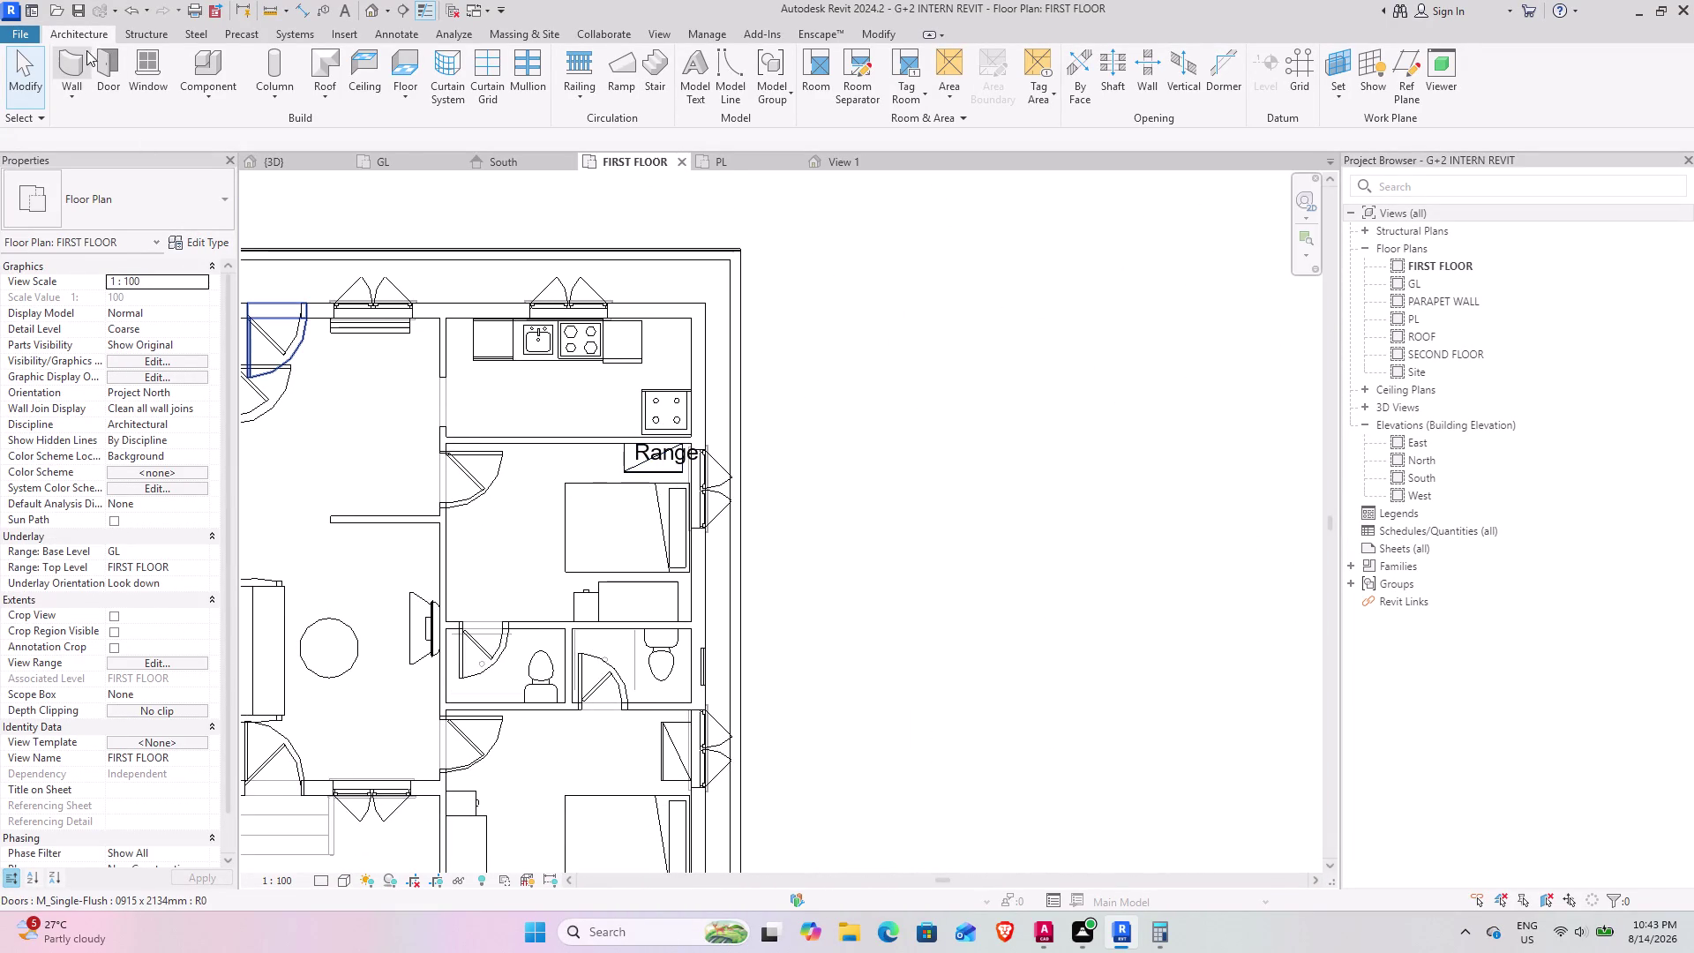
click(80, 51)
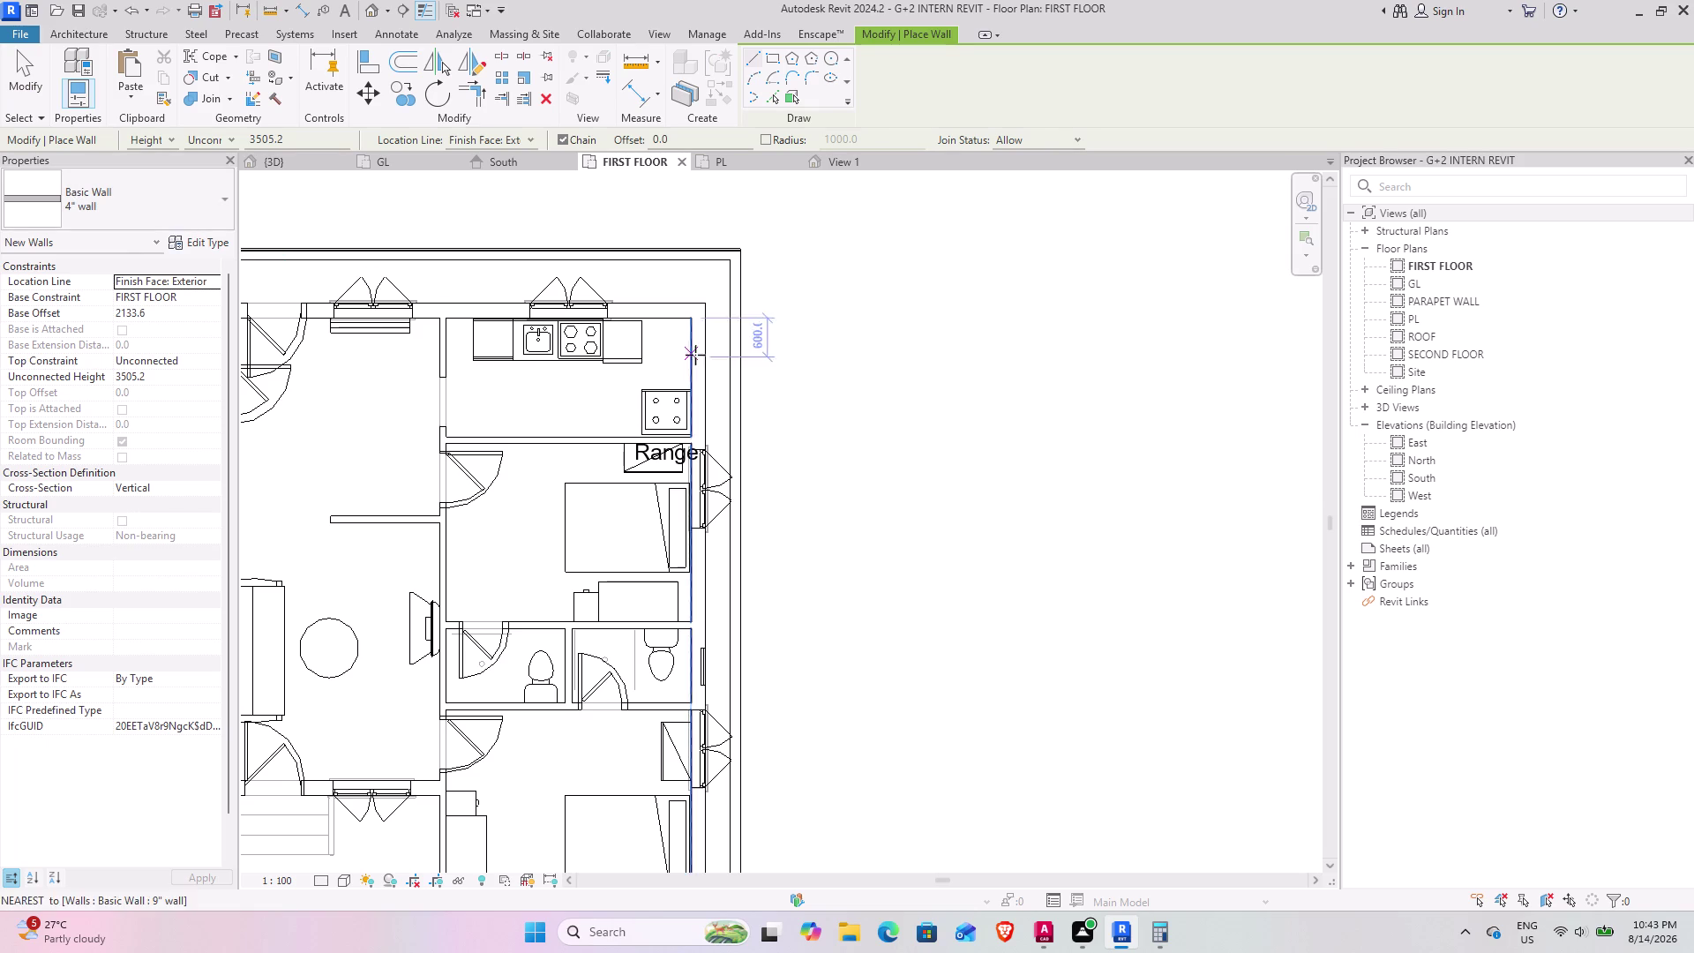
click(742, 254)
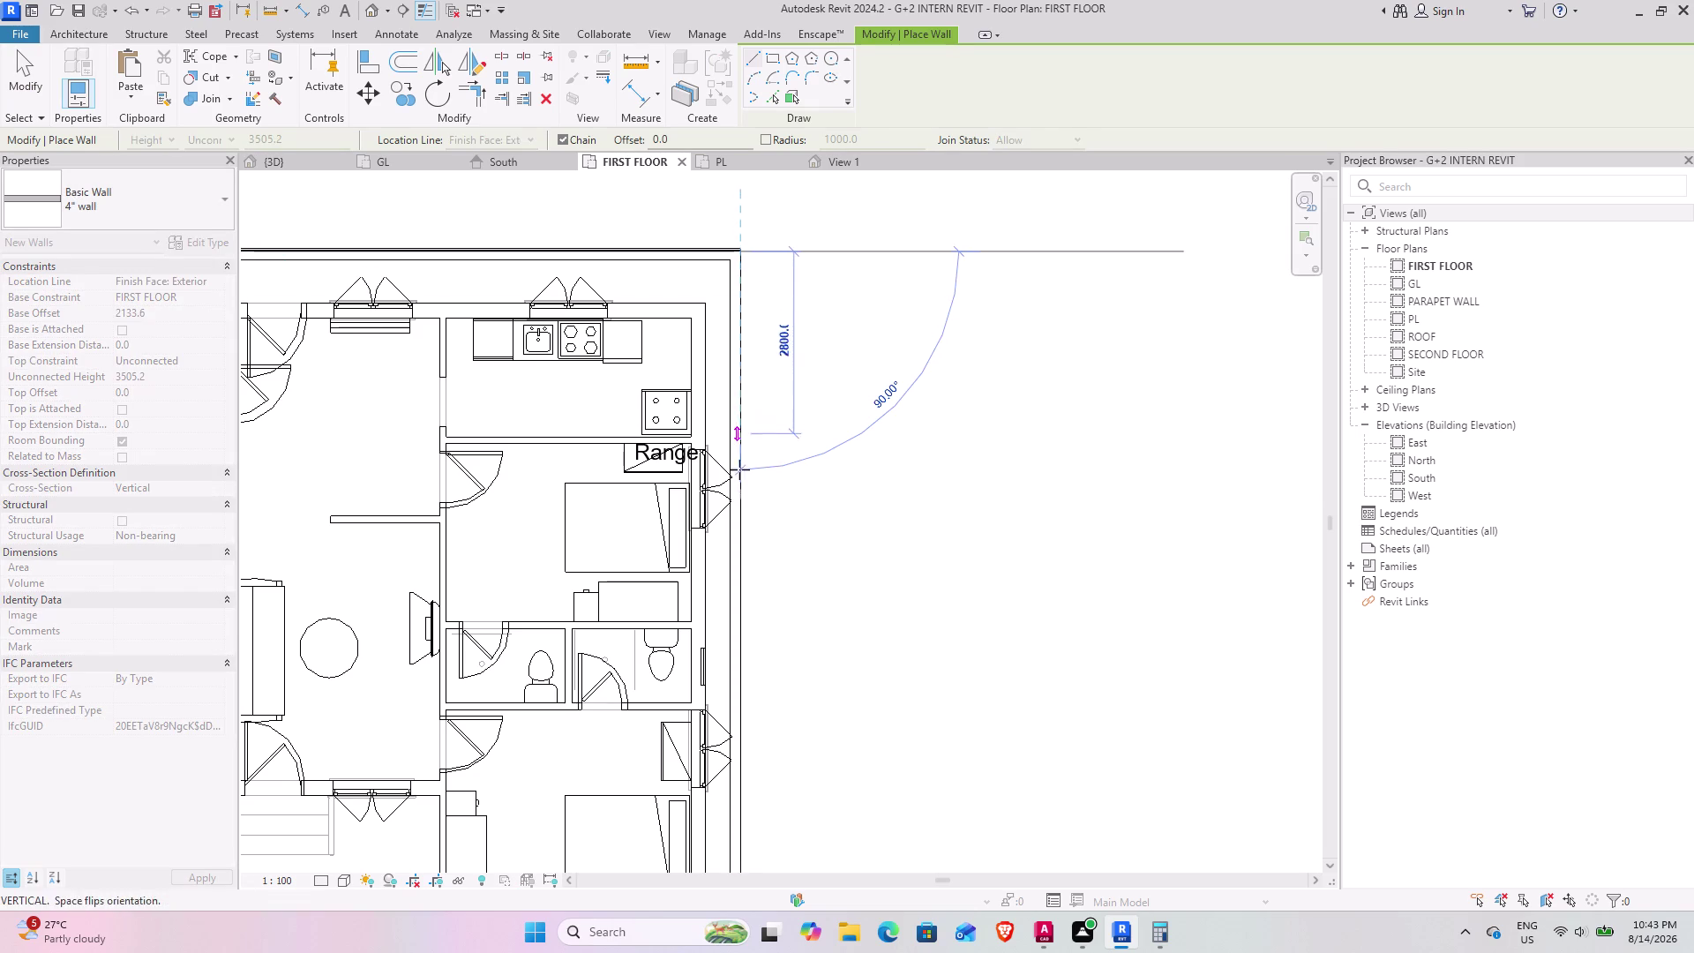
middle_drag(735, 659, 734, 420)
middle_drag(728, 622, 764, 387)
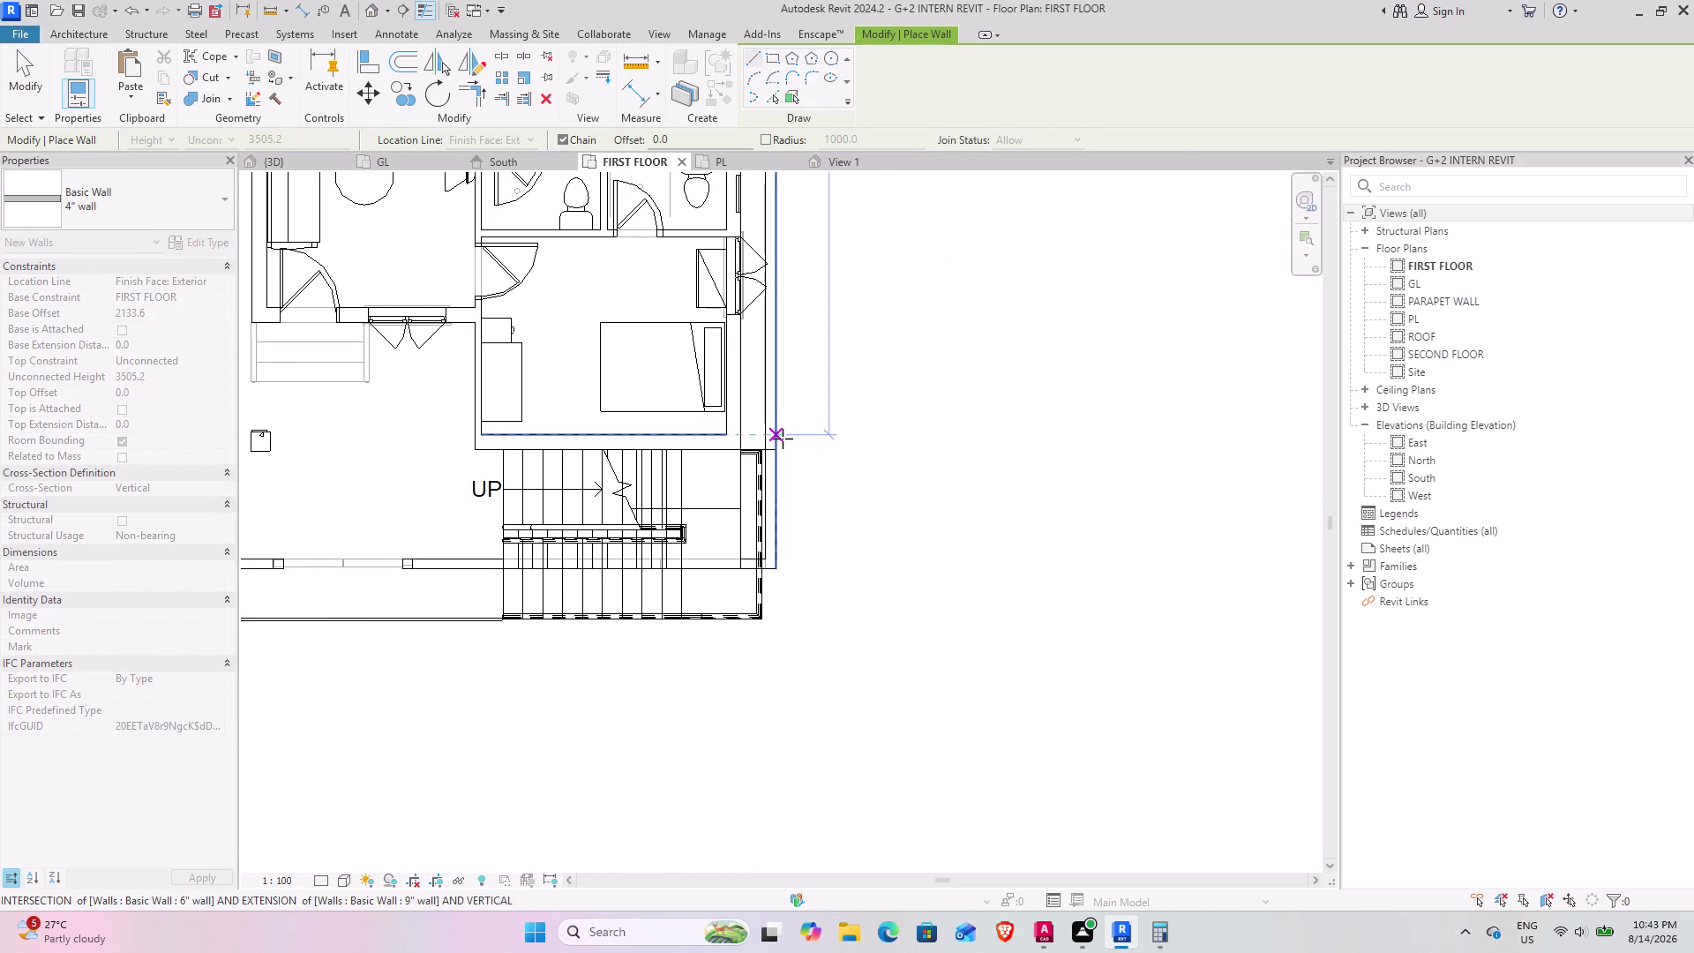
scroll(up, 3)
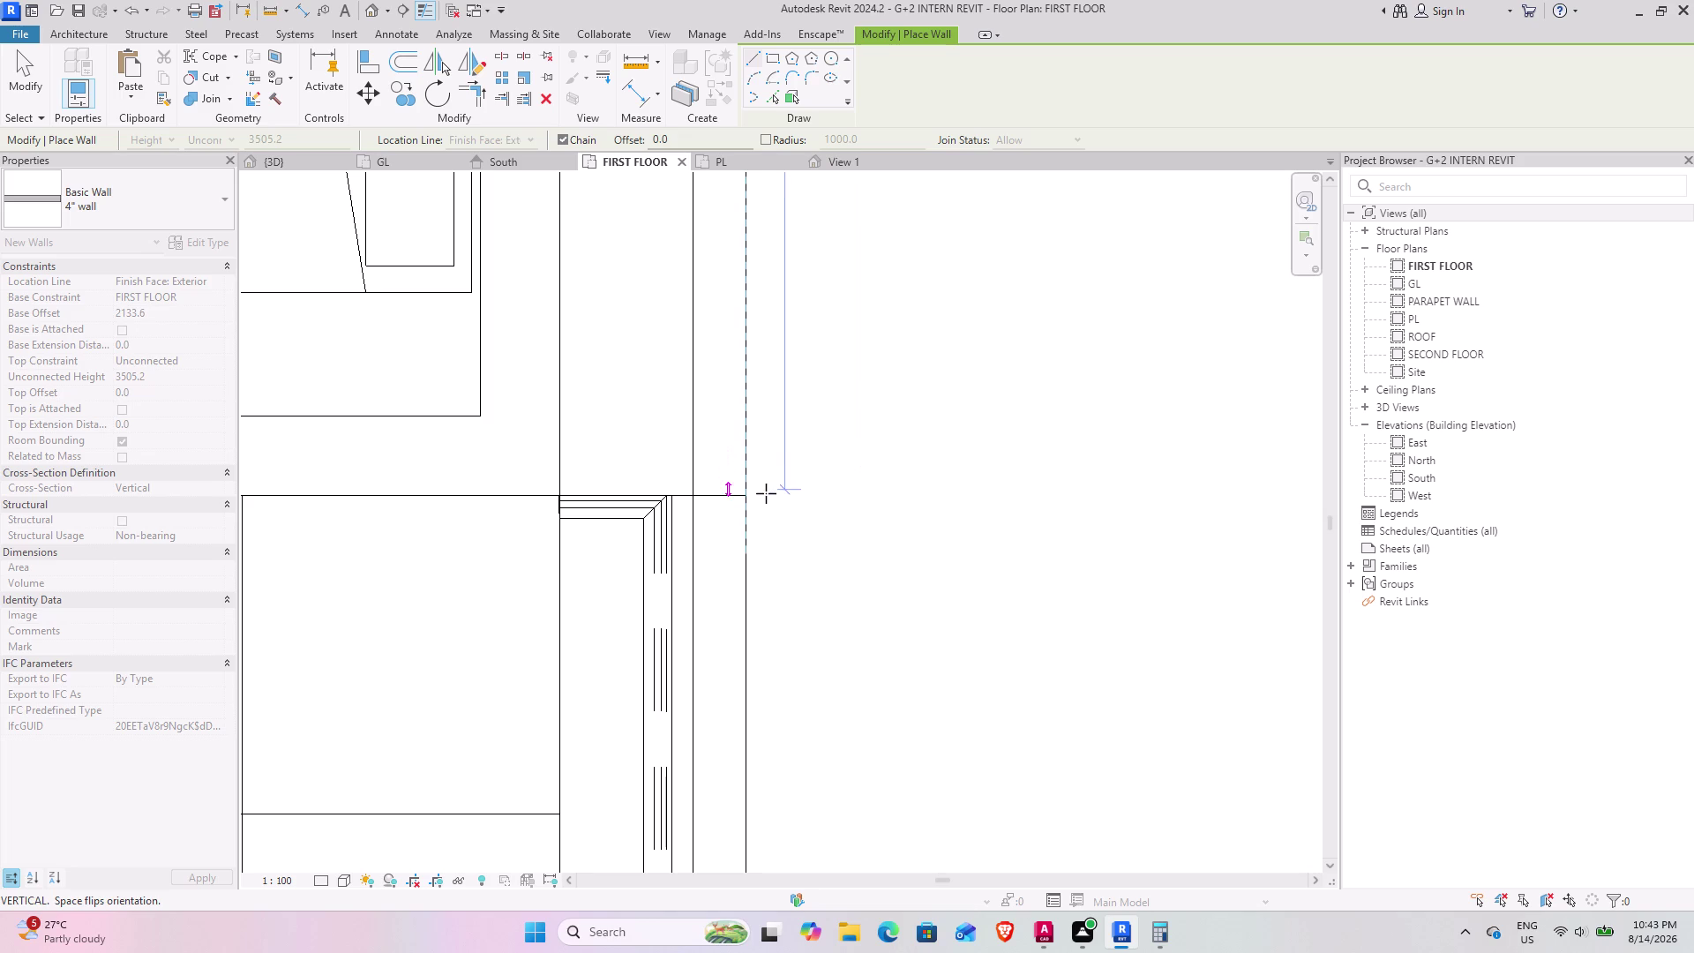
click(747, 496)
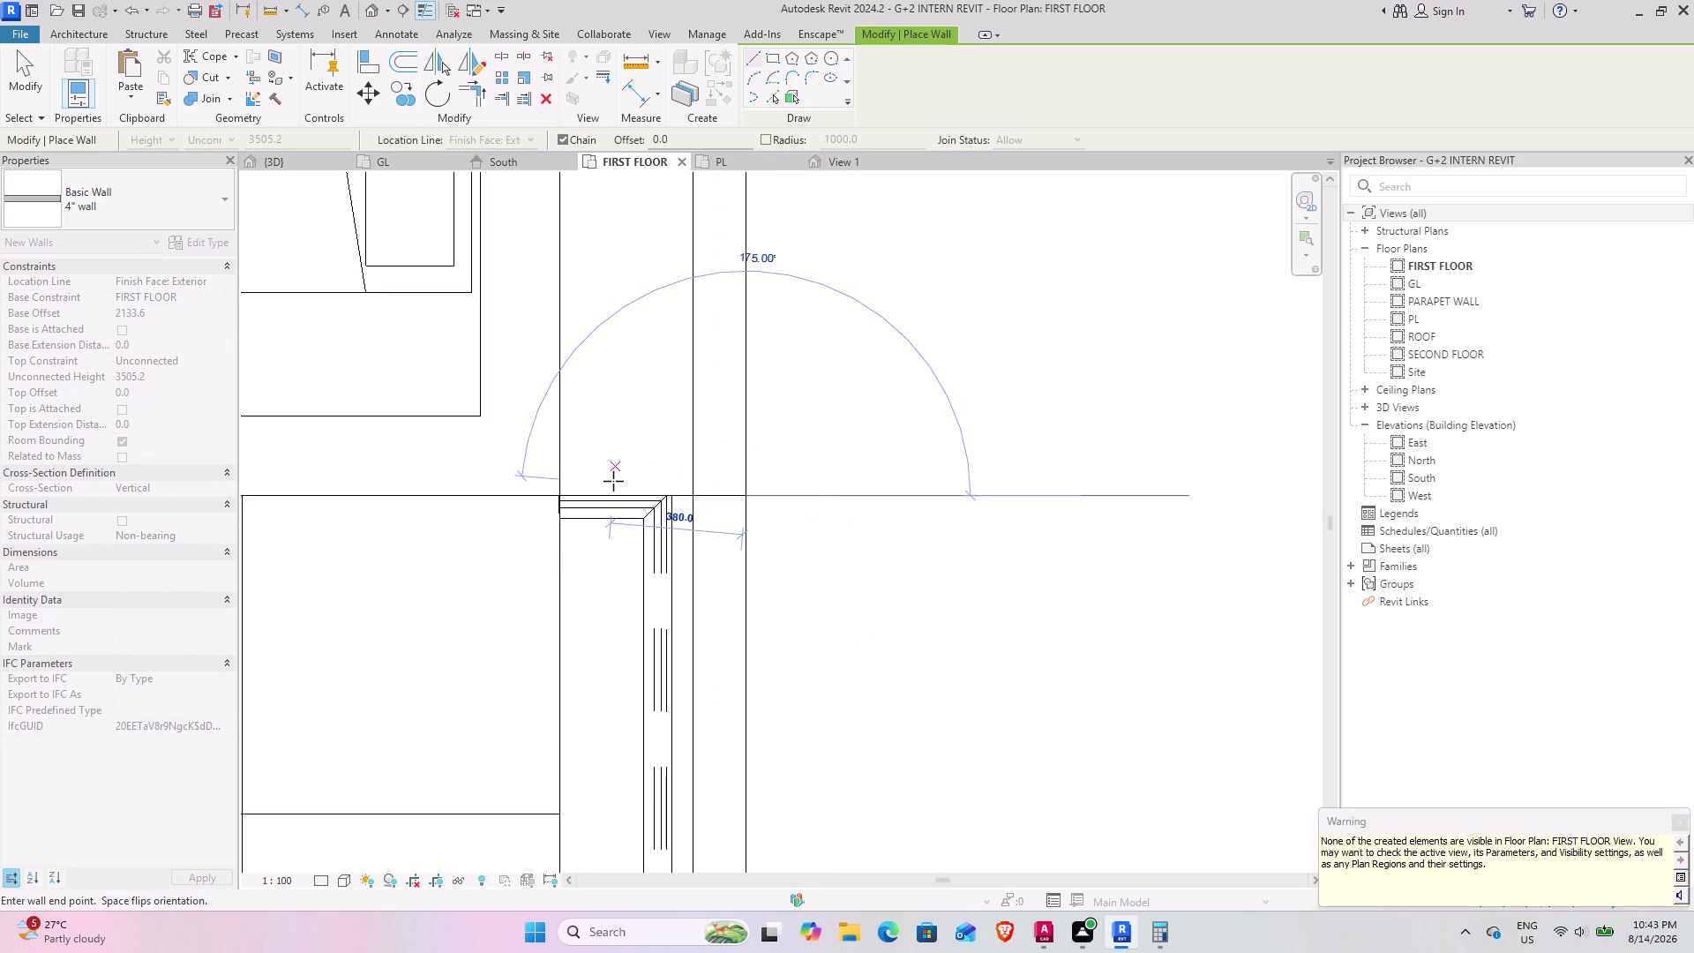
Add the final wall point at the corner, end the wall chain, and return to 3D.
key(space)
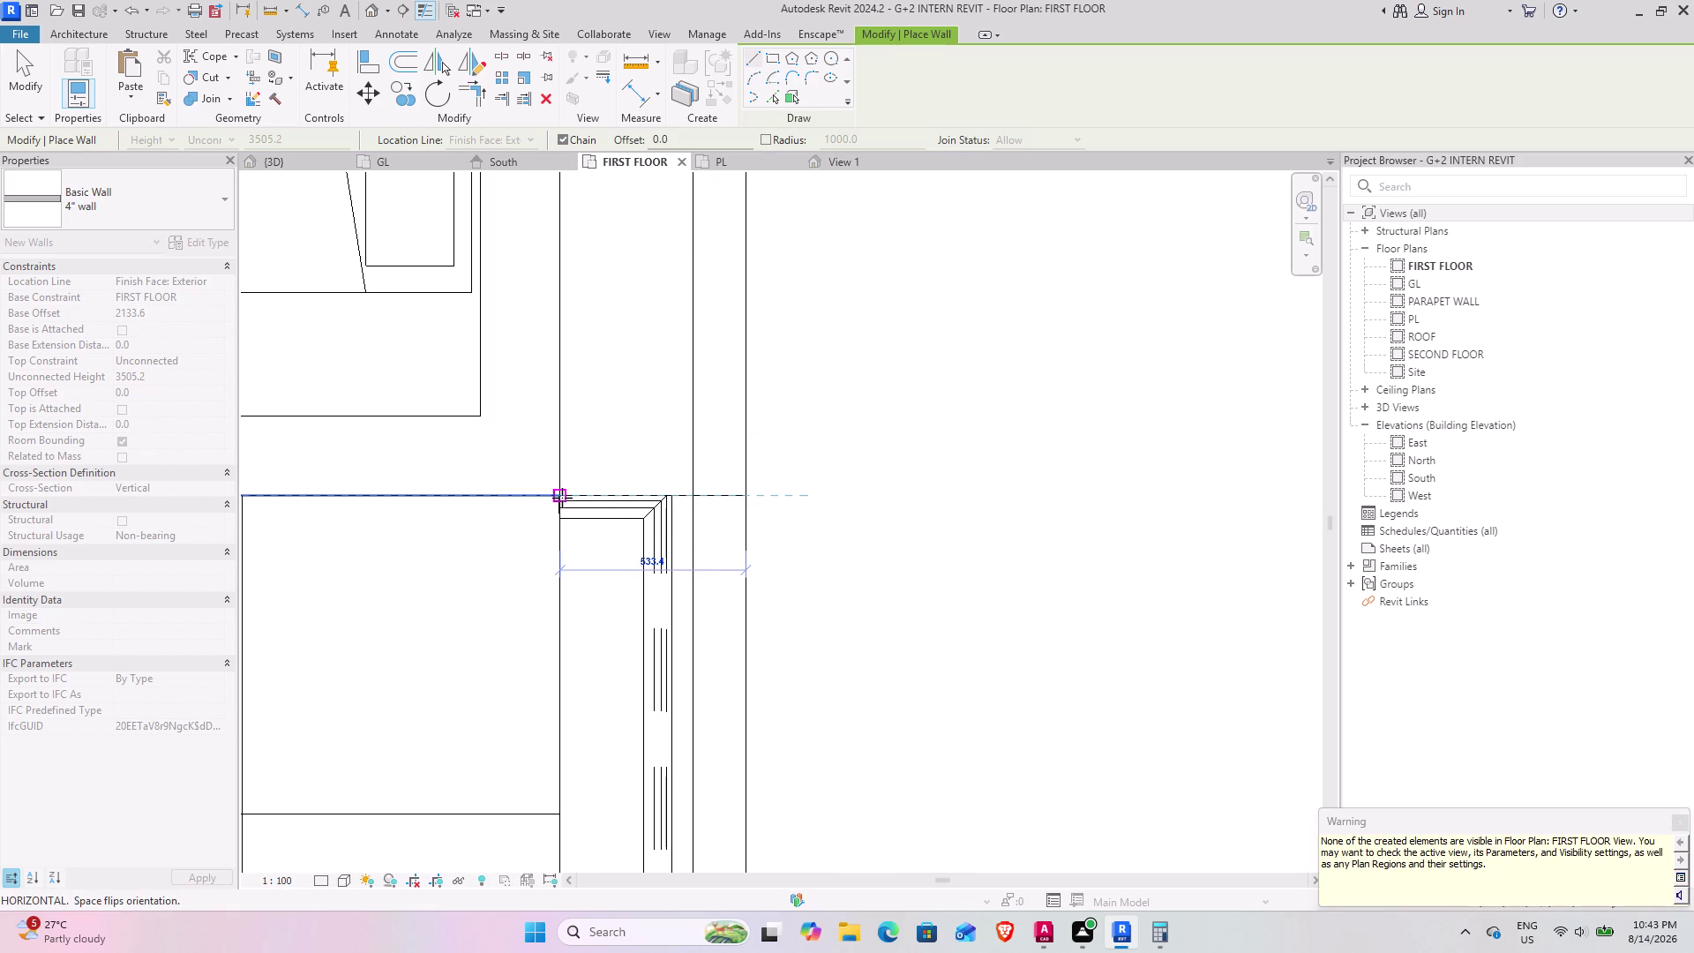
click(562, 497)
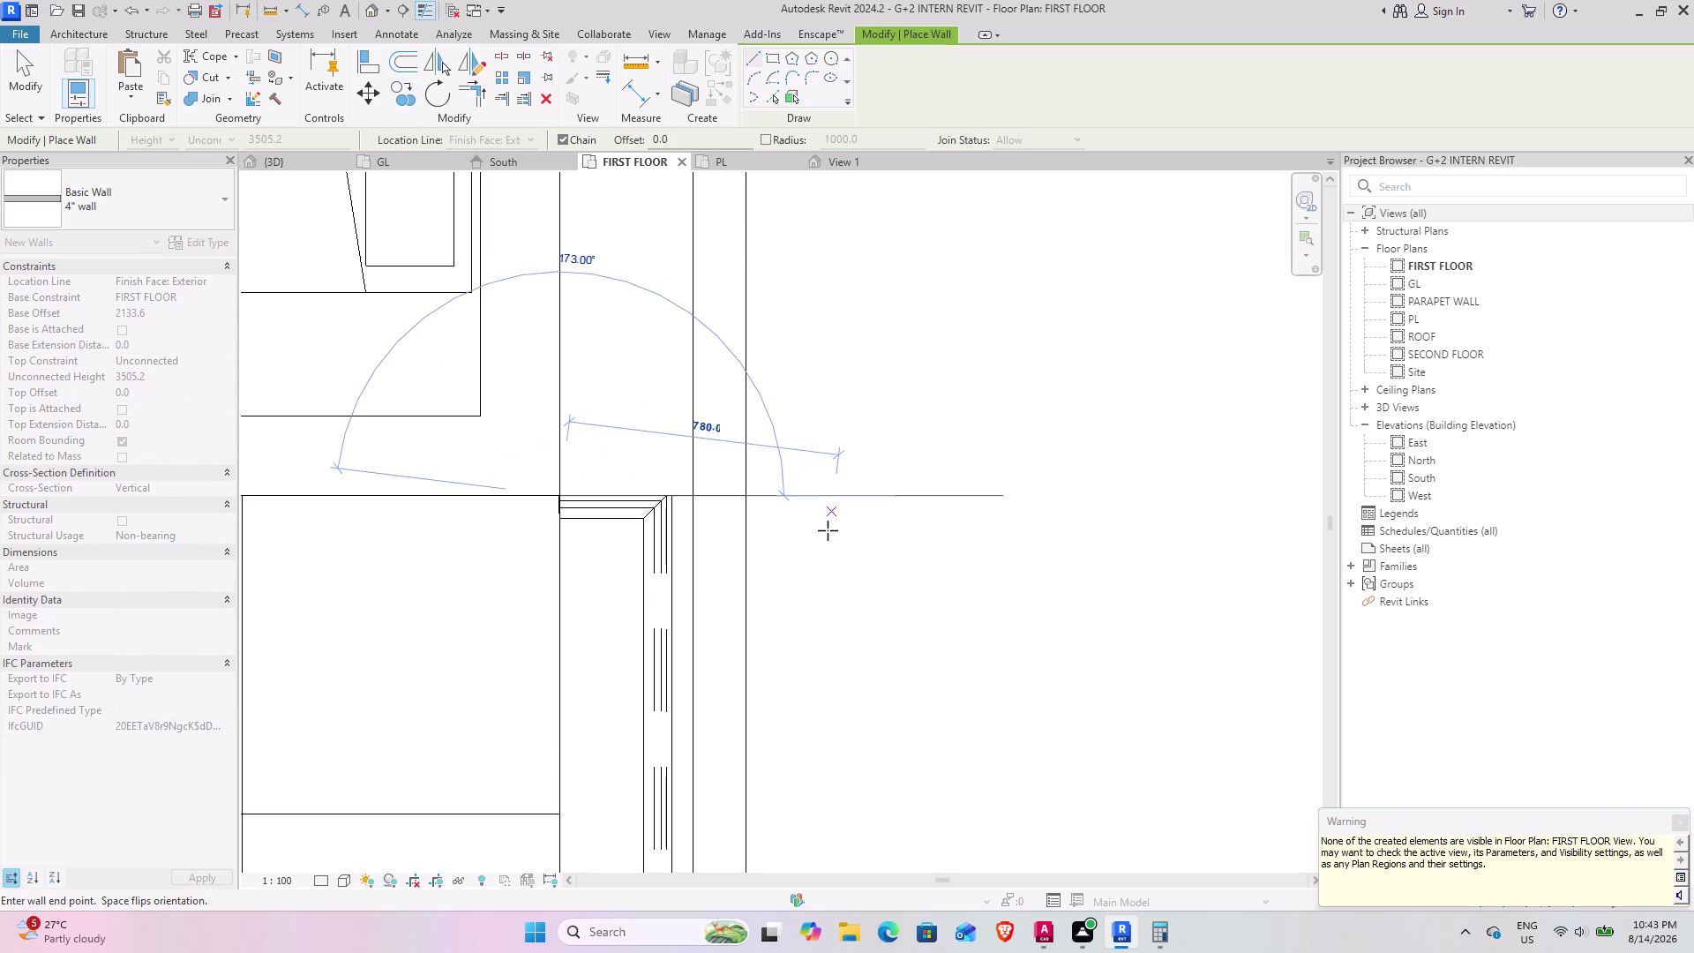
key(grave)
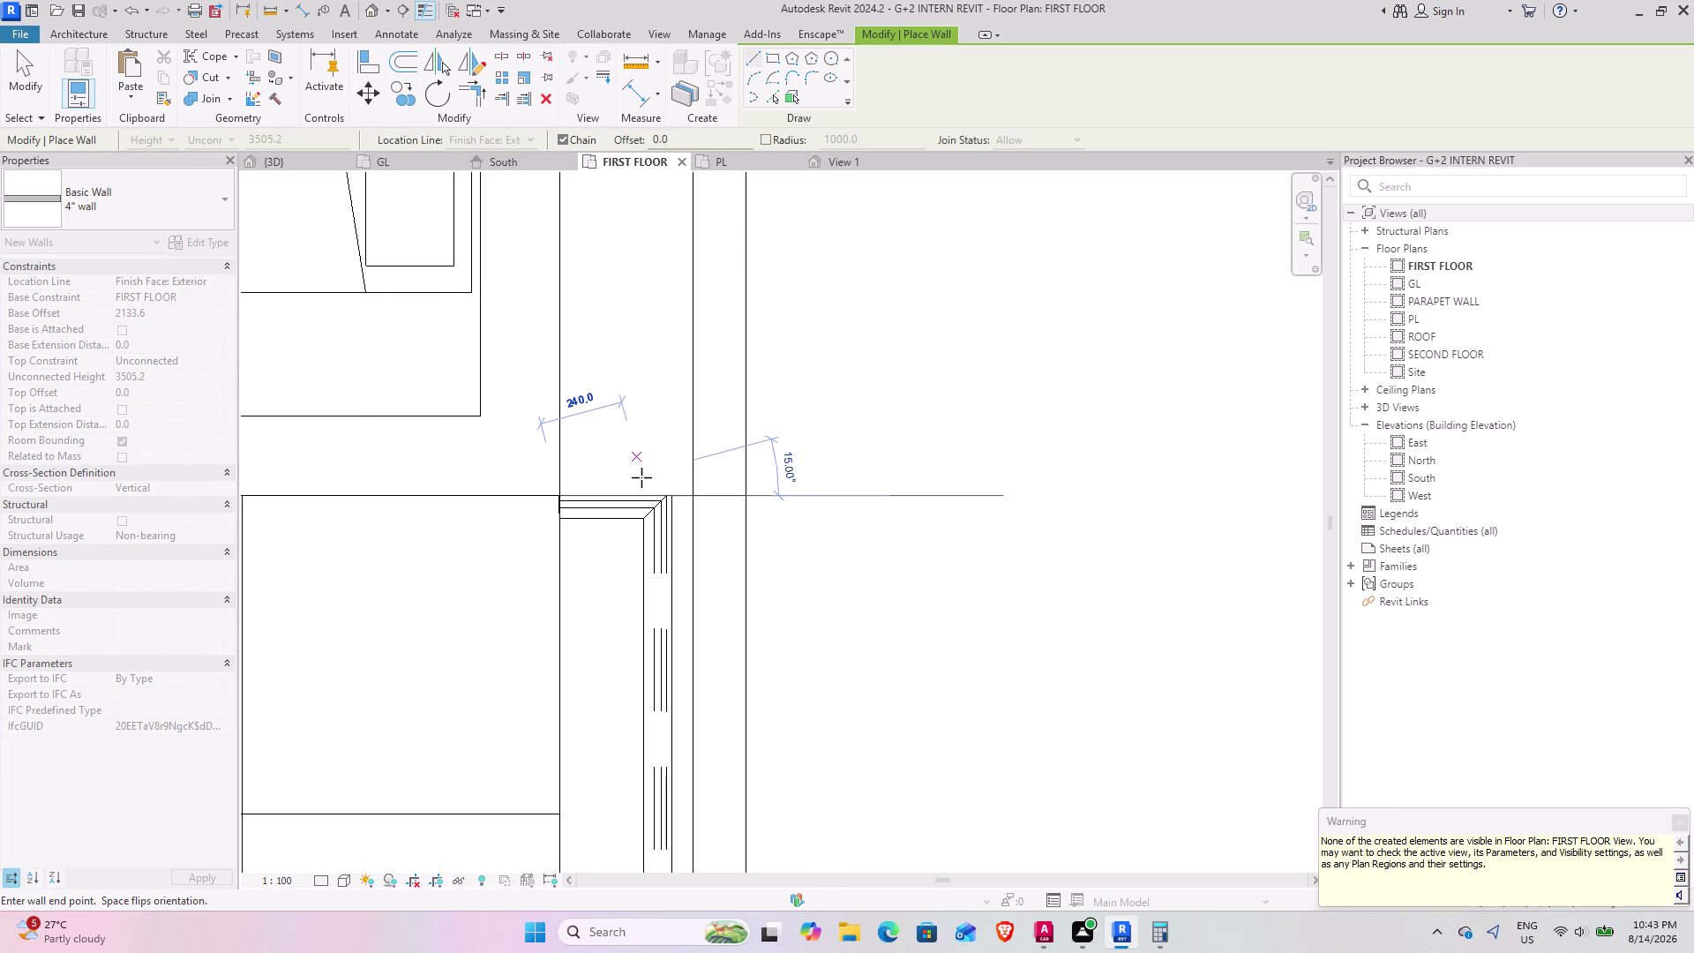
key(Escape)
key(Escape)
click(294, 162)
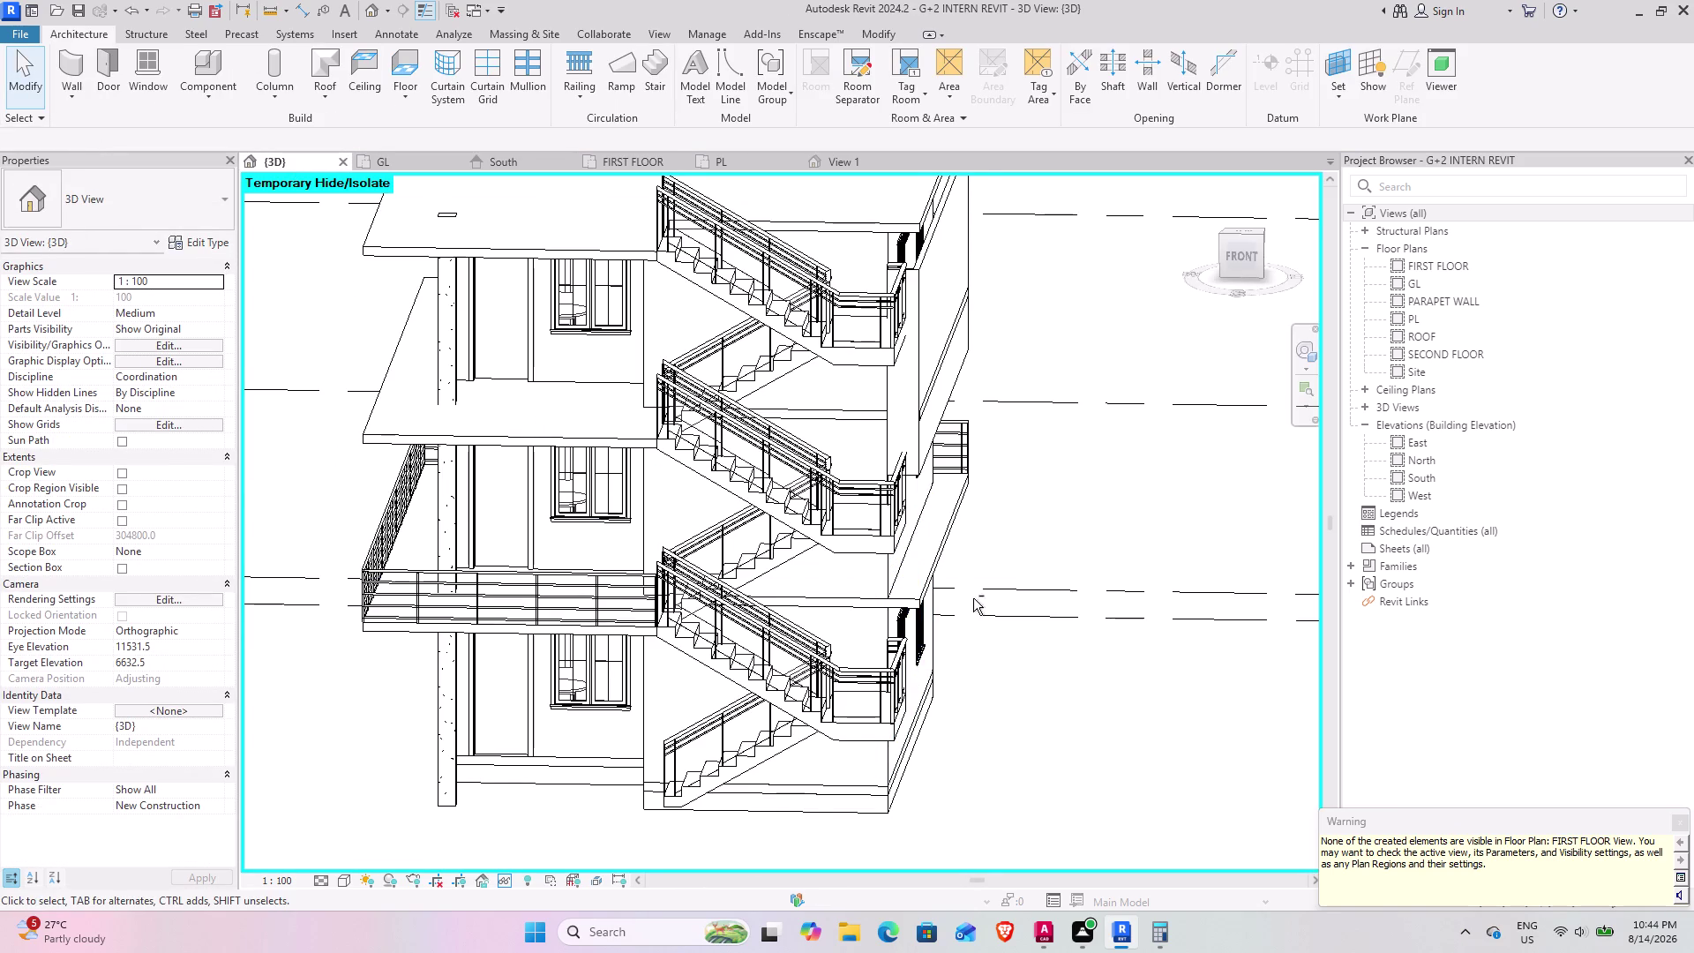
Select both new 4" walls in 3D and set their Base Offset to 0.
middle_drag(966, 598, 790, 642)
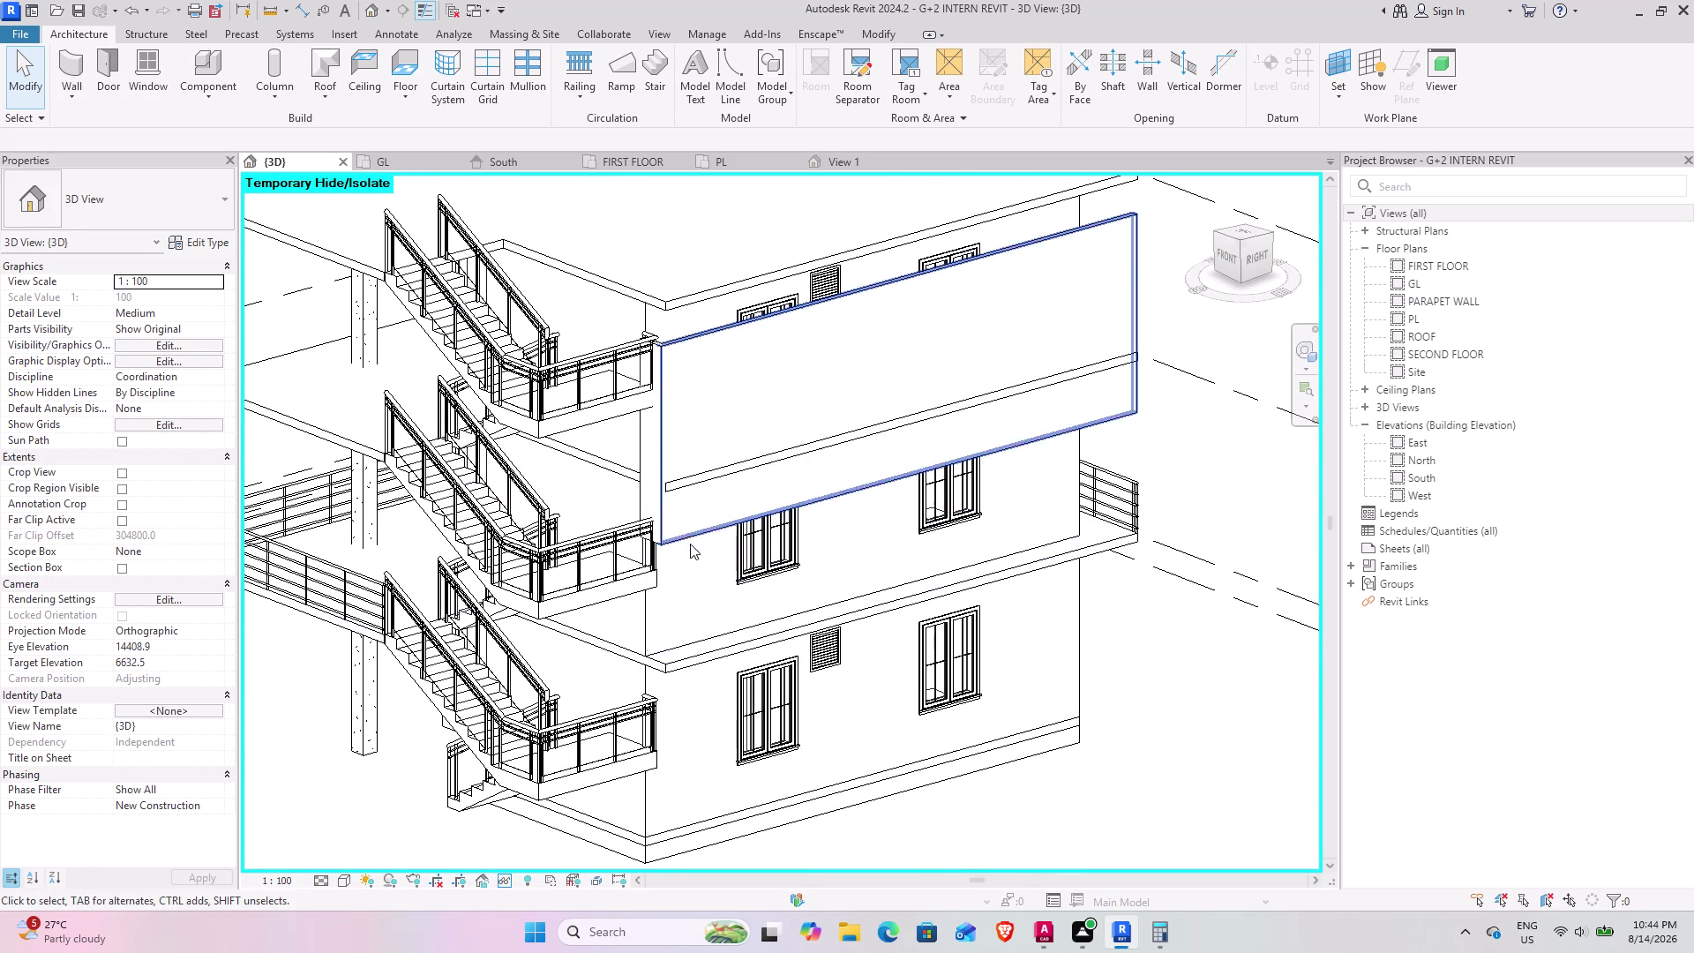
middle_drag(676, 547, 719, 611)
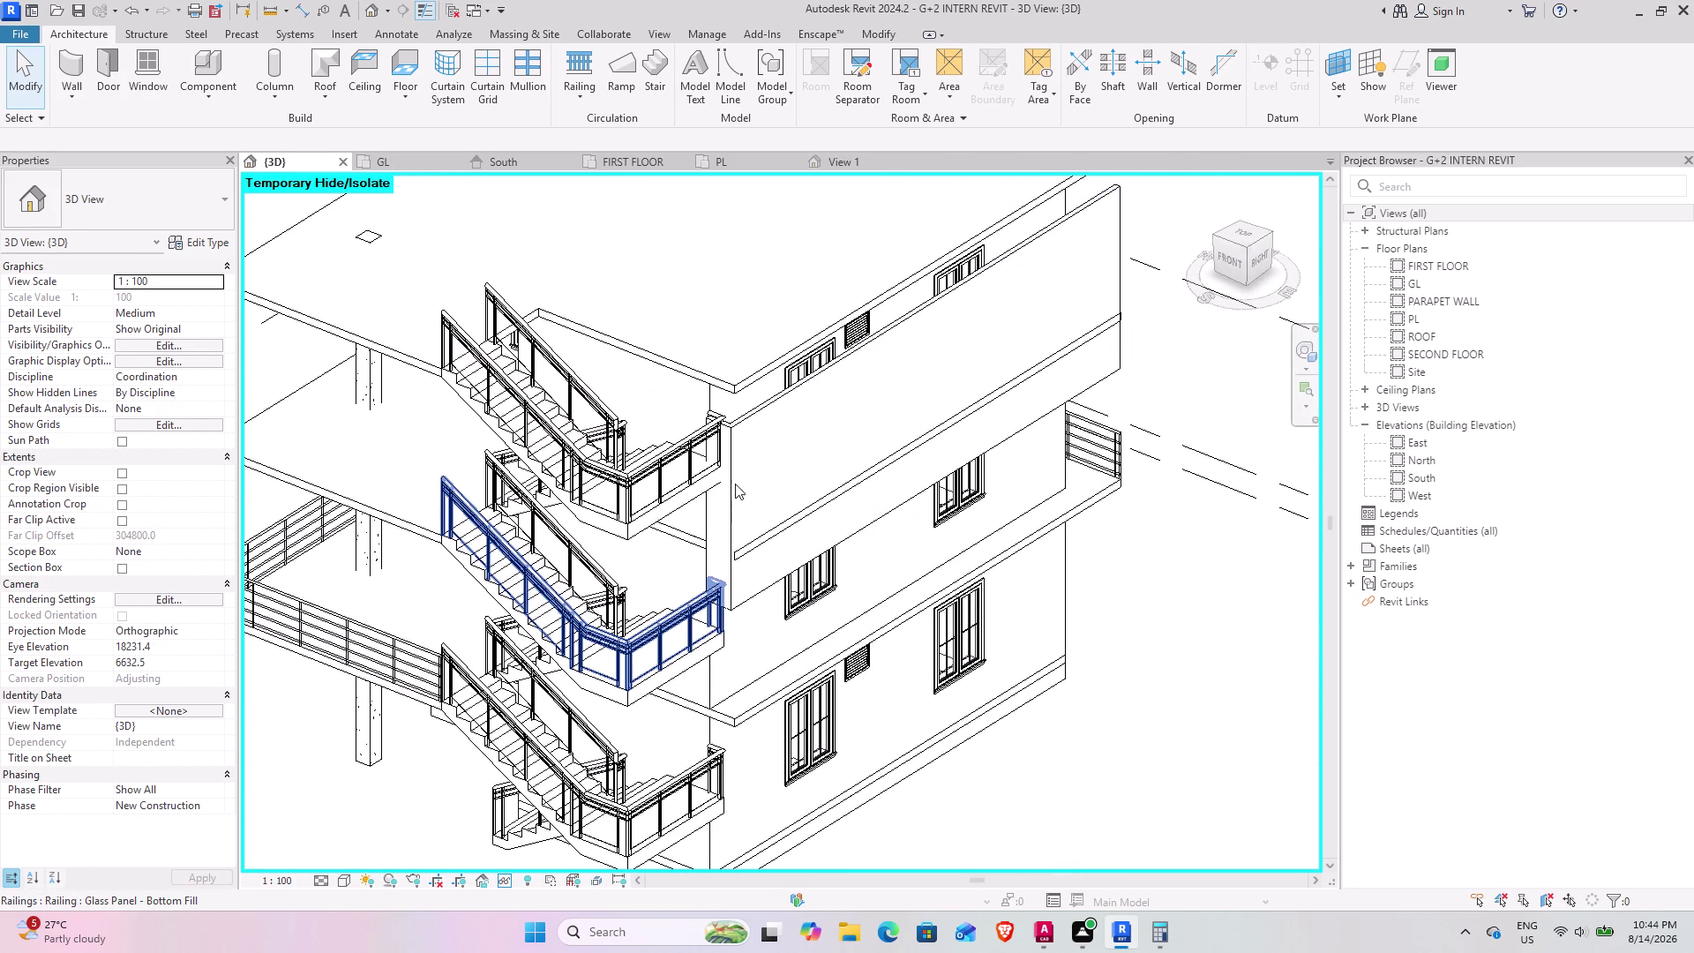
click(748, 414)
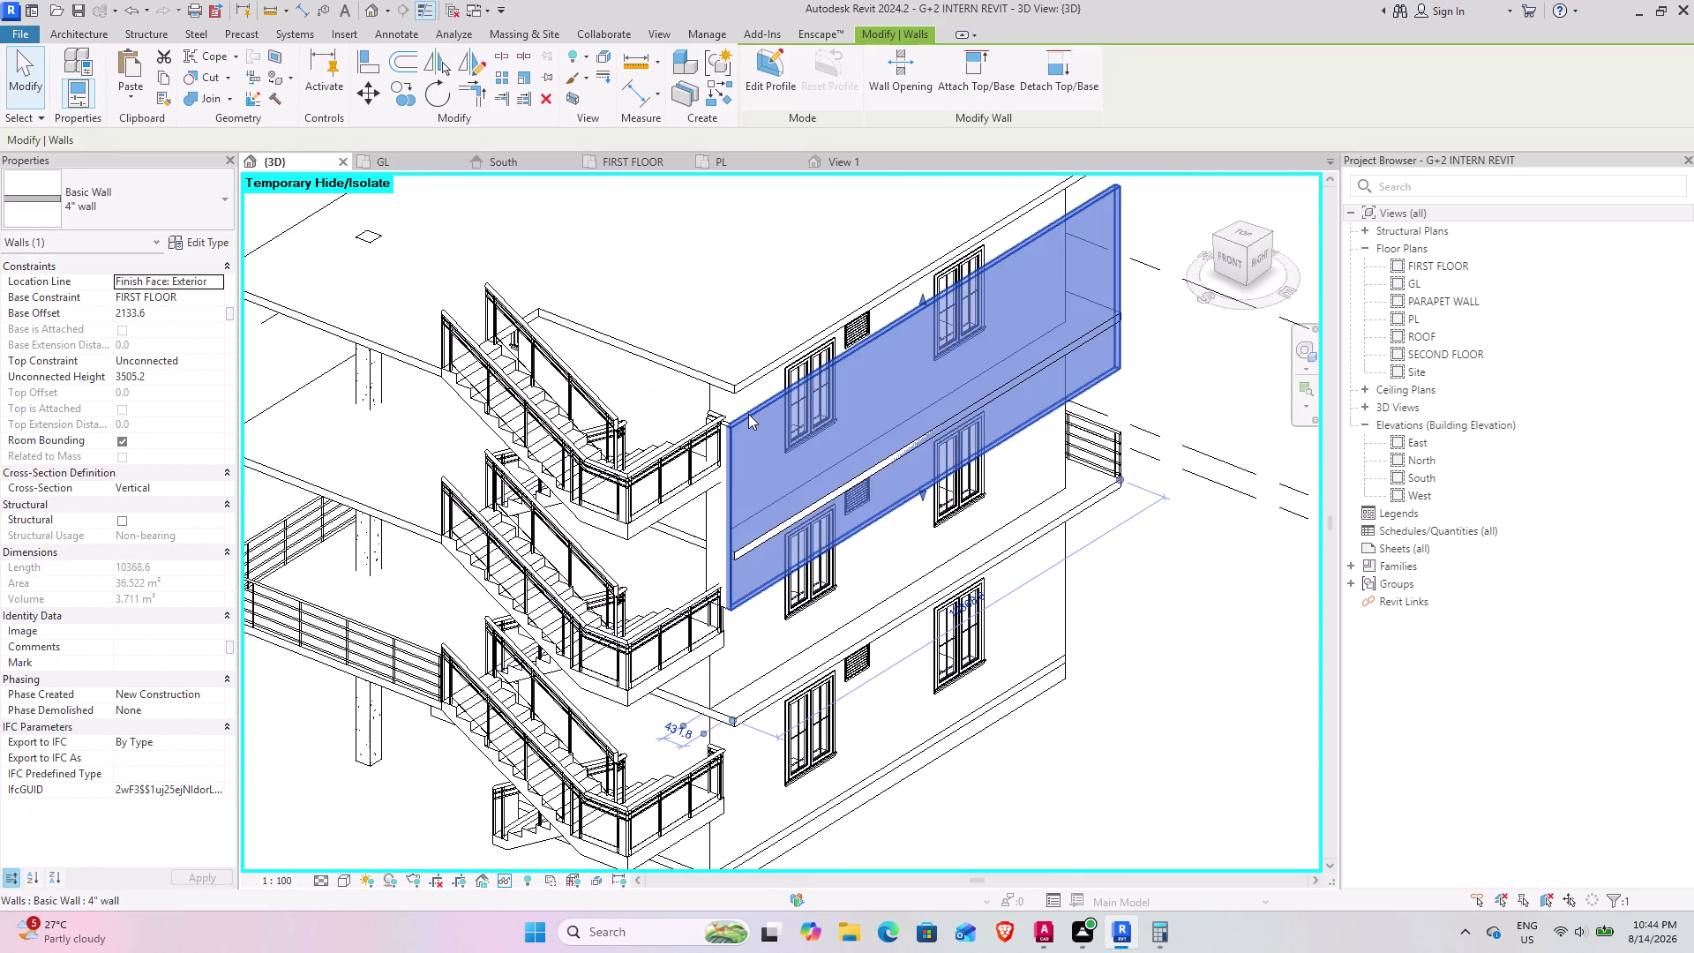
click(714, 544)
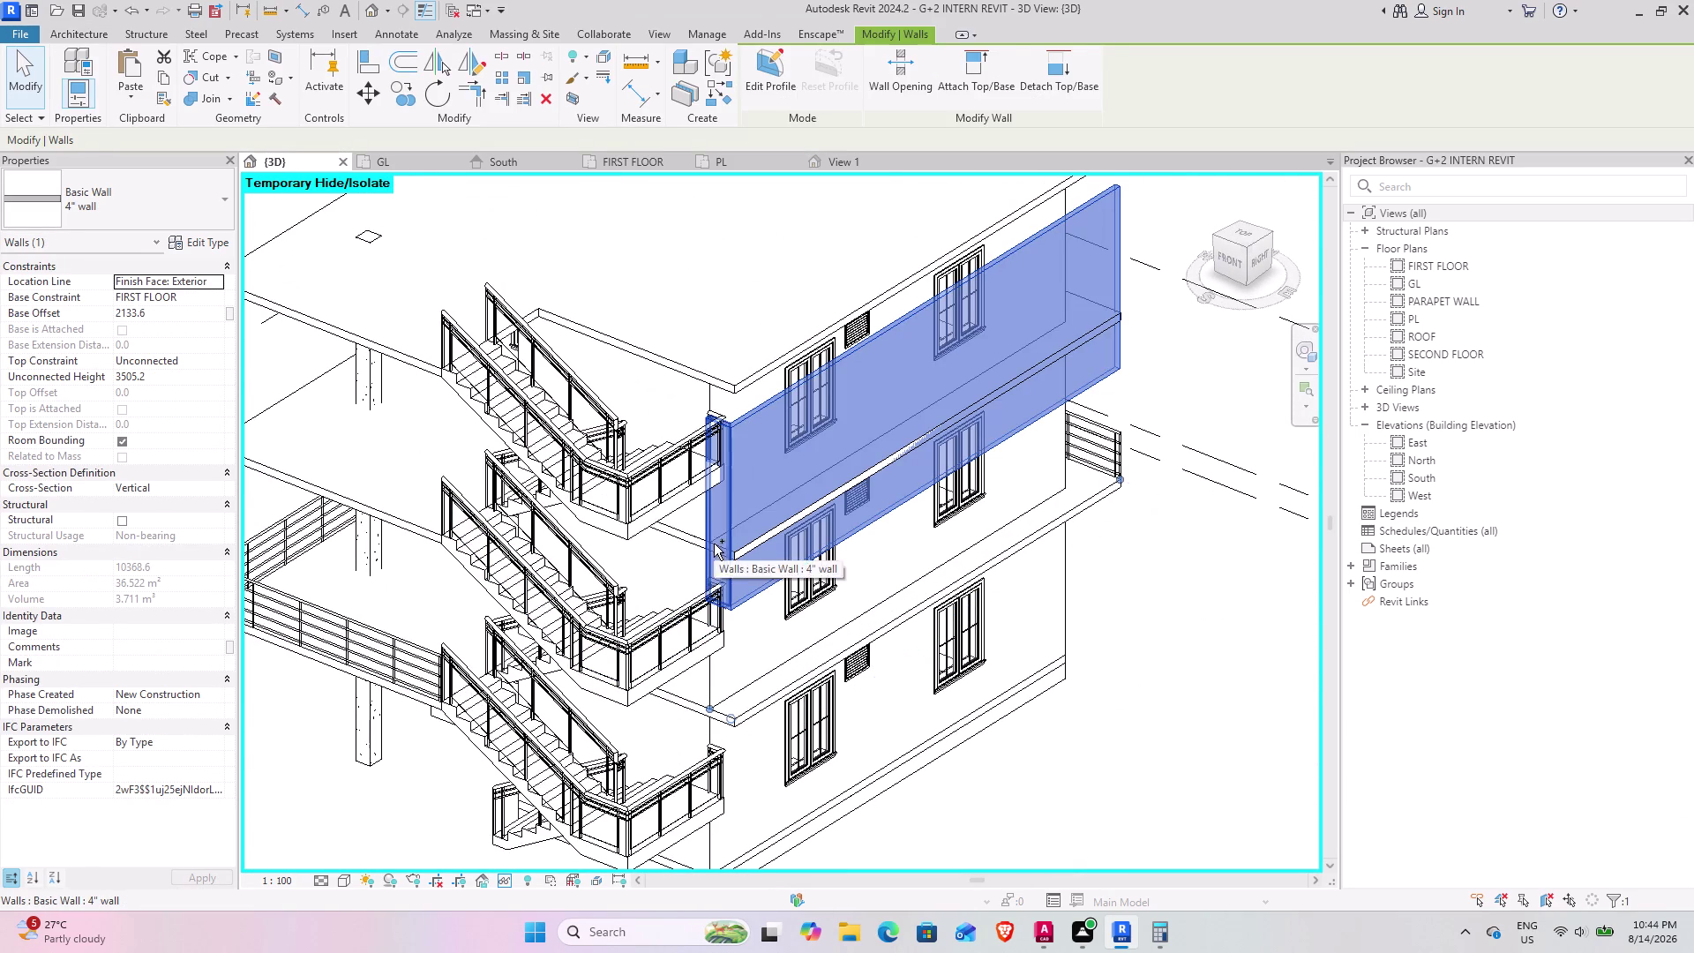
click(180, 315)
key(0)
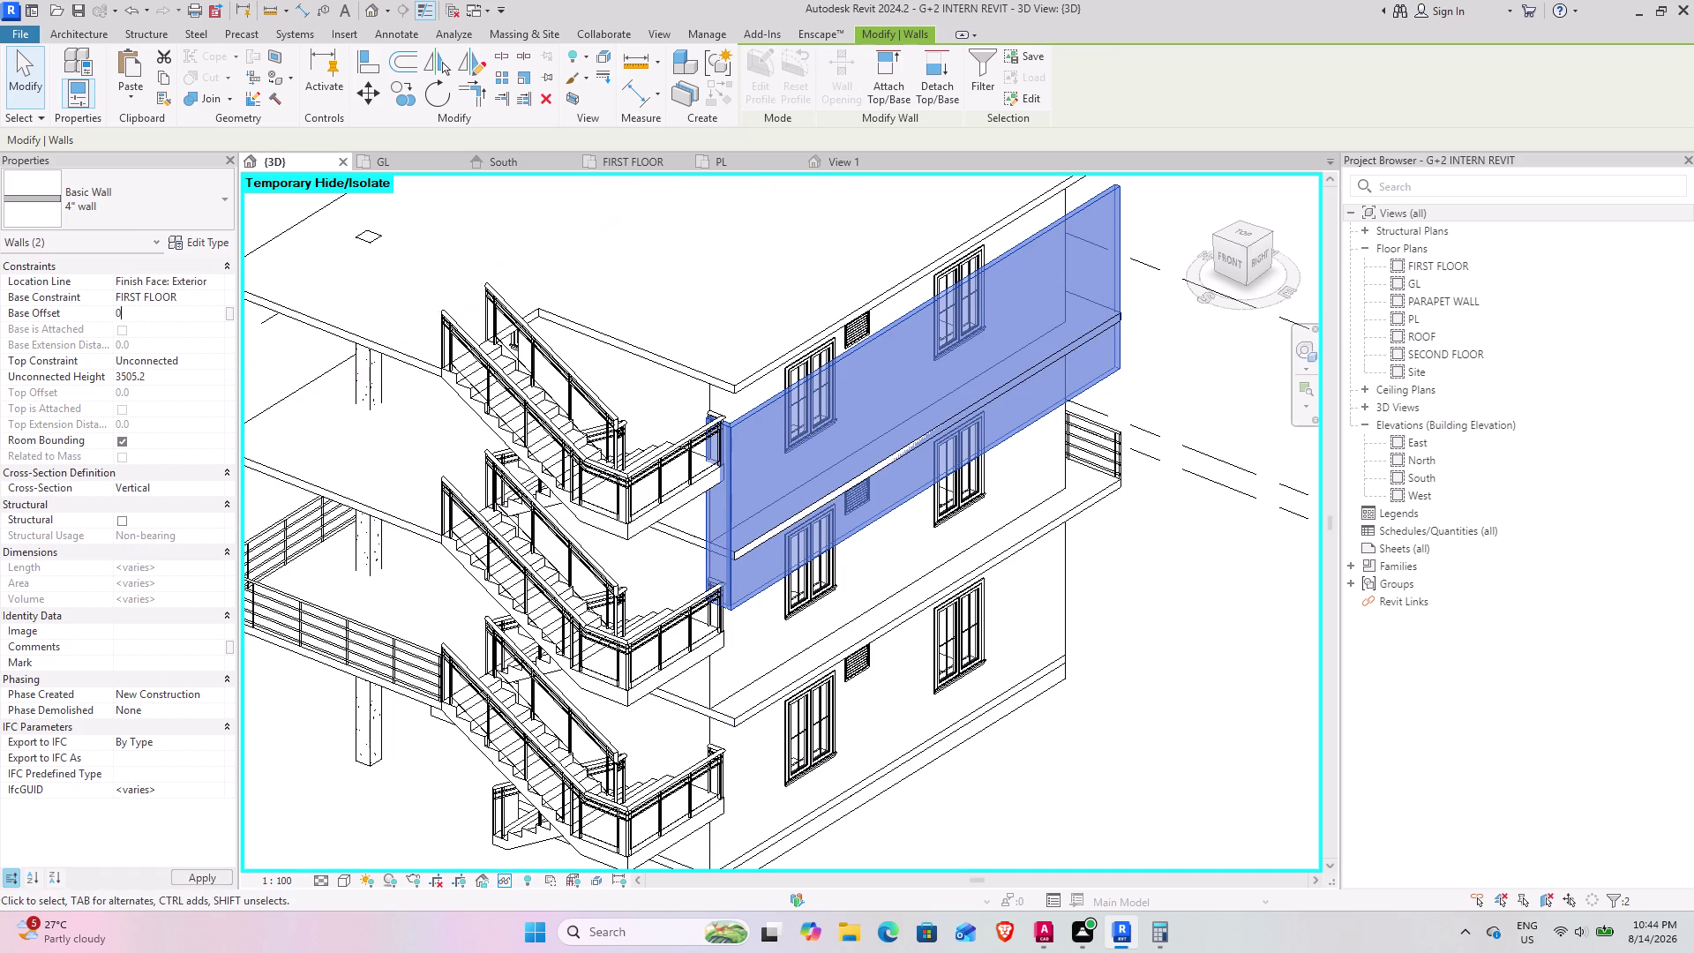
key(Return)
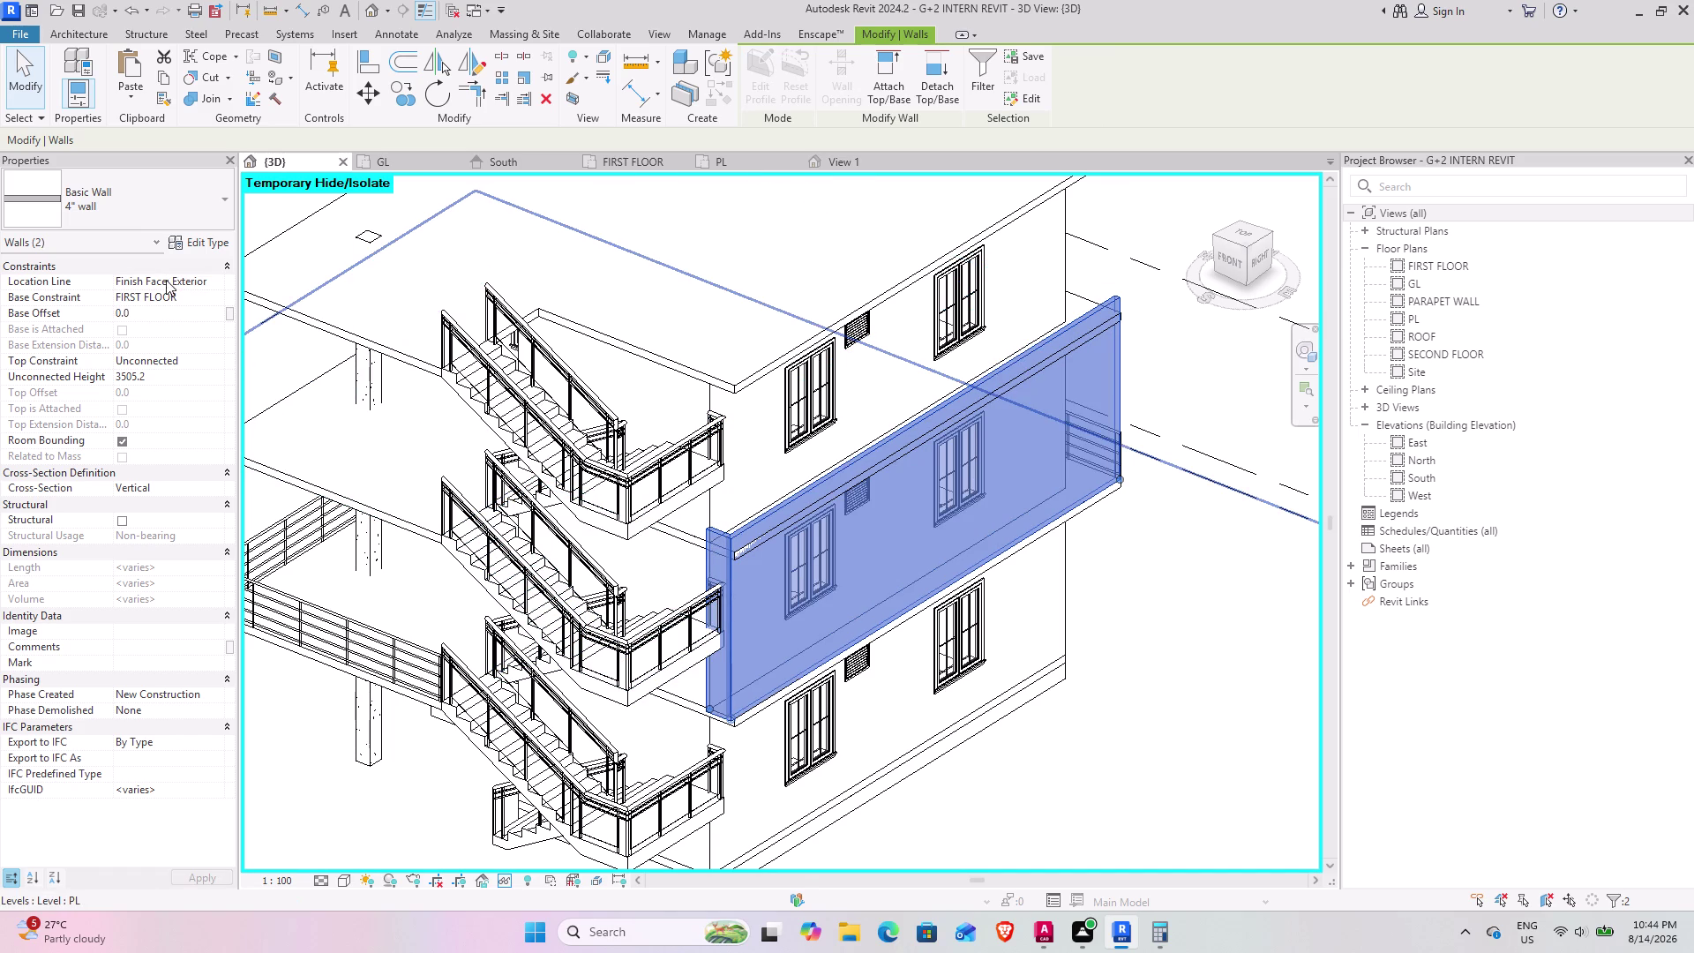